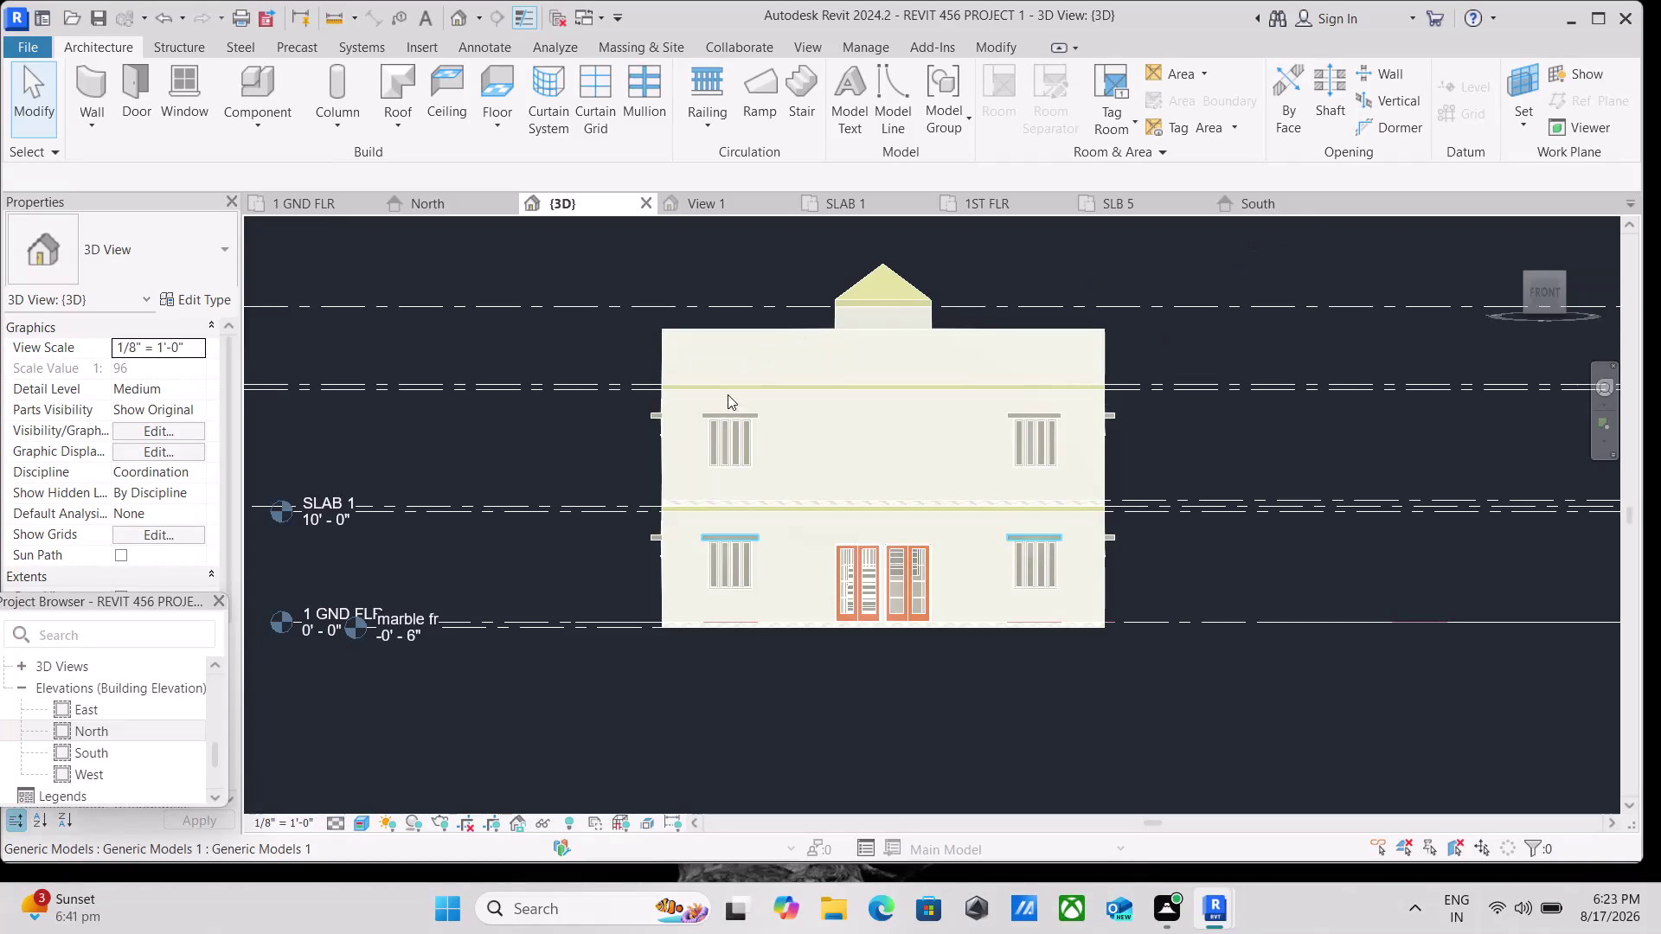
Zoom and pan around the house's front facade and levels.
scroll(up, 3)
scroll(up, 3)
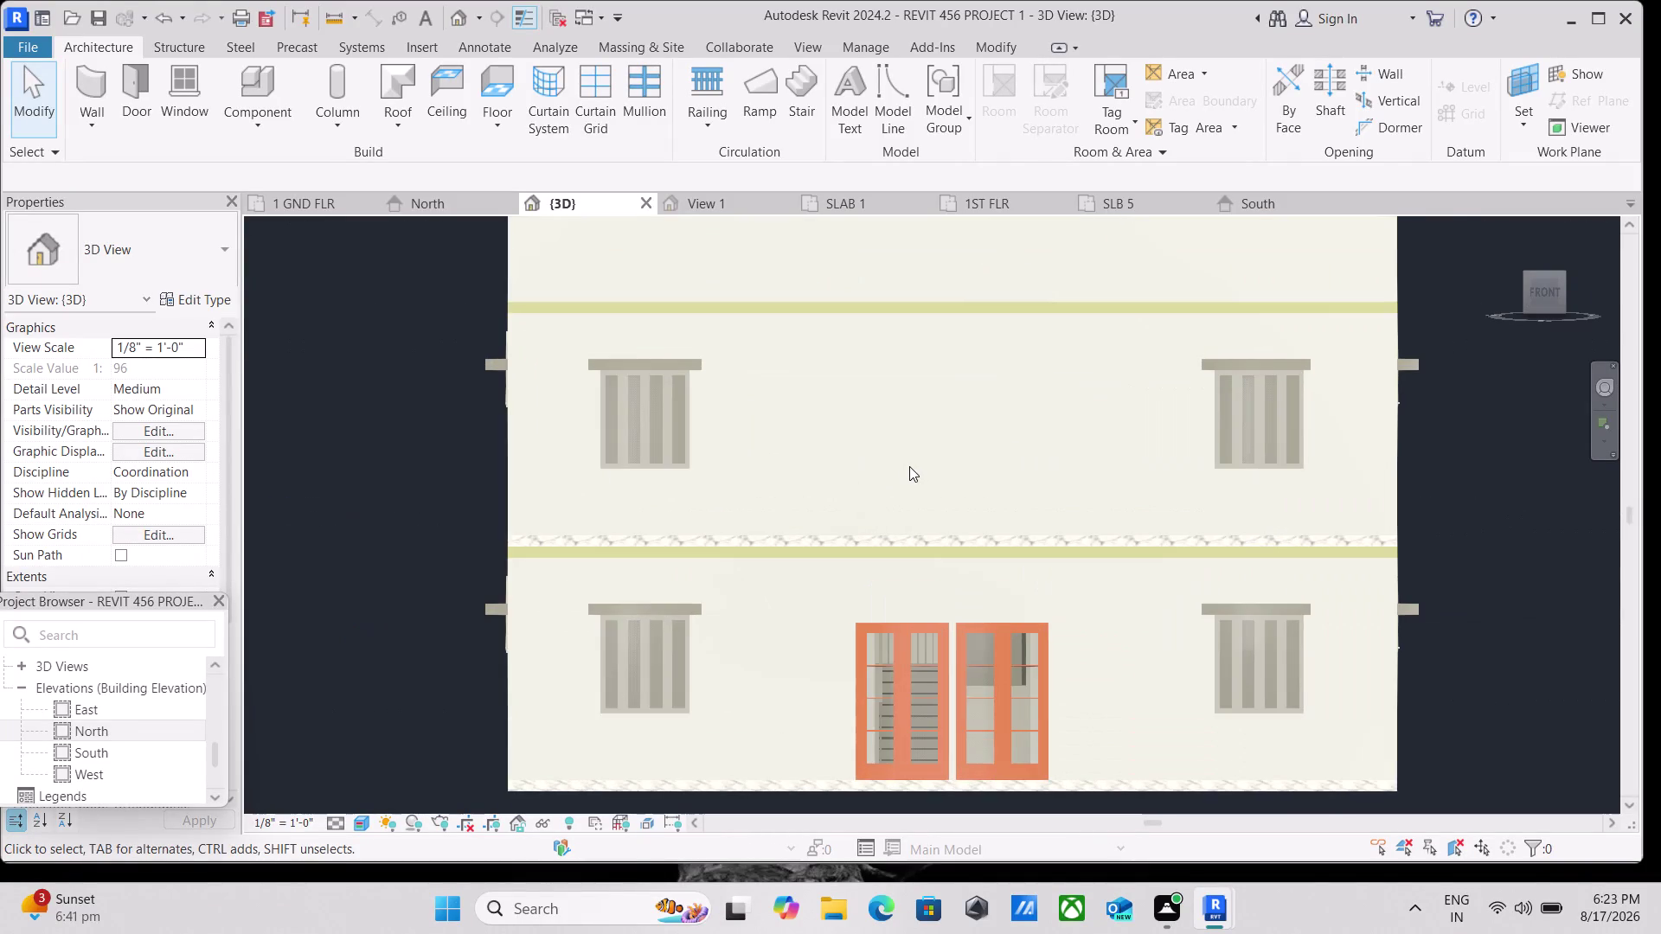
middle_drag(909, 466, 831, 554)
scroll(down, 3)
scroll(down, 3)
middle_drag(891, 552, 878, 556)
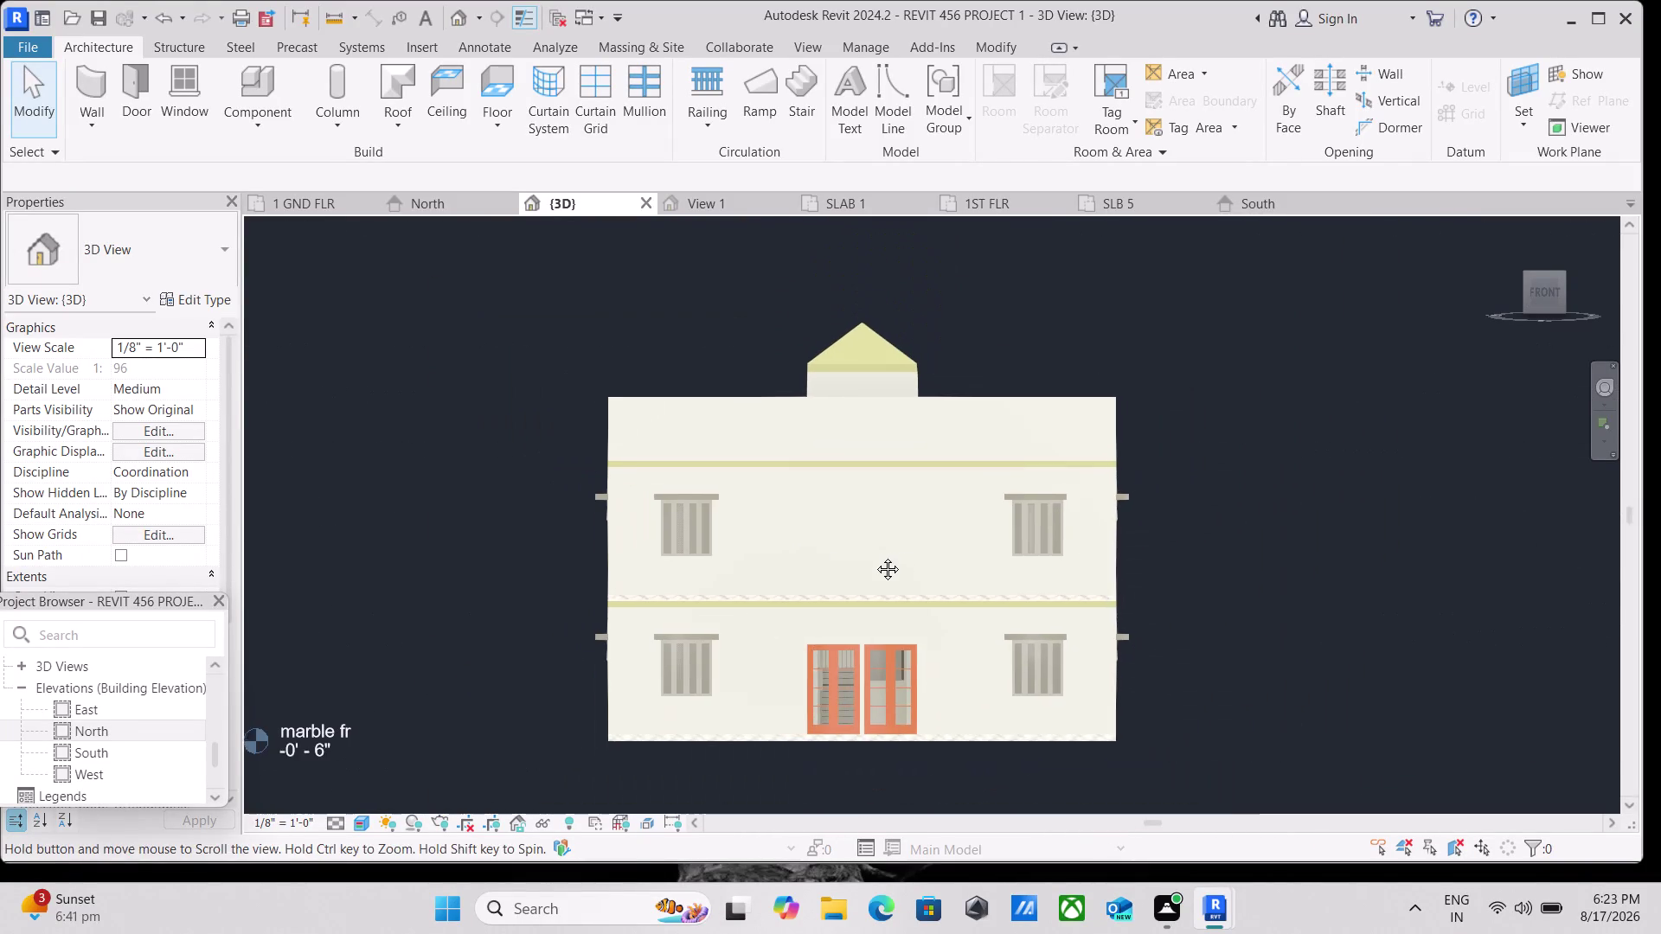
middle_drag(878, 556, 874, 557)
scroll(up, 3)
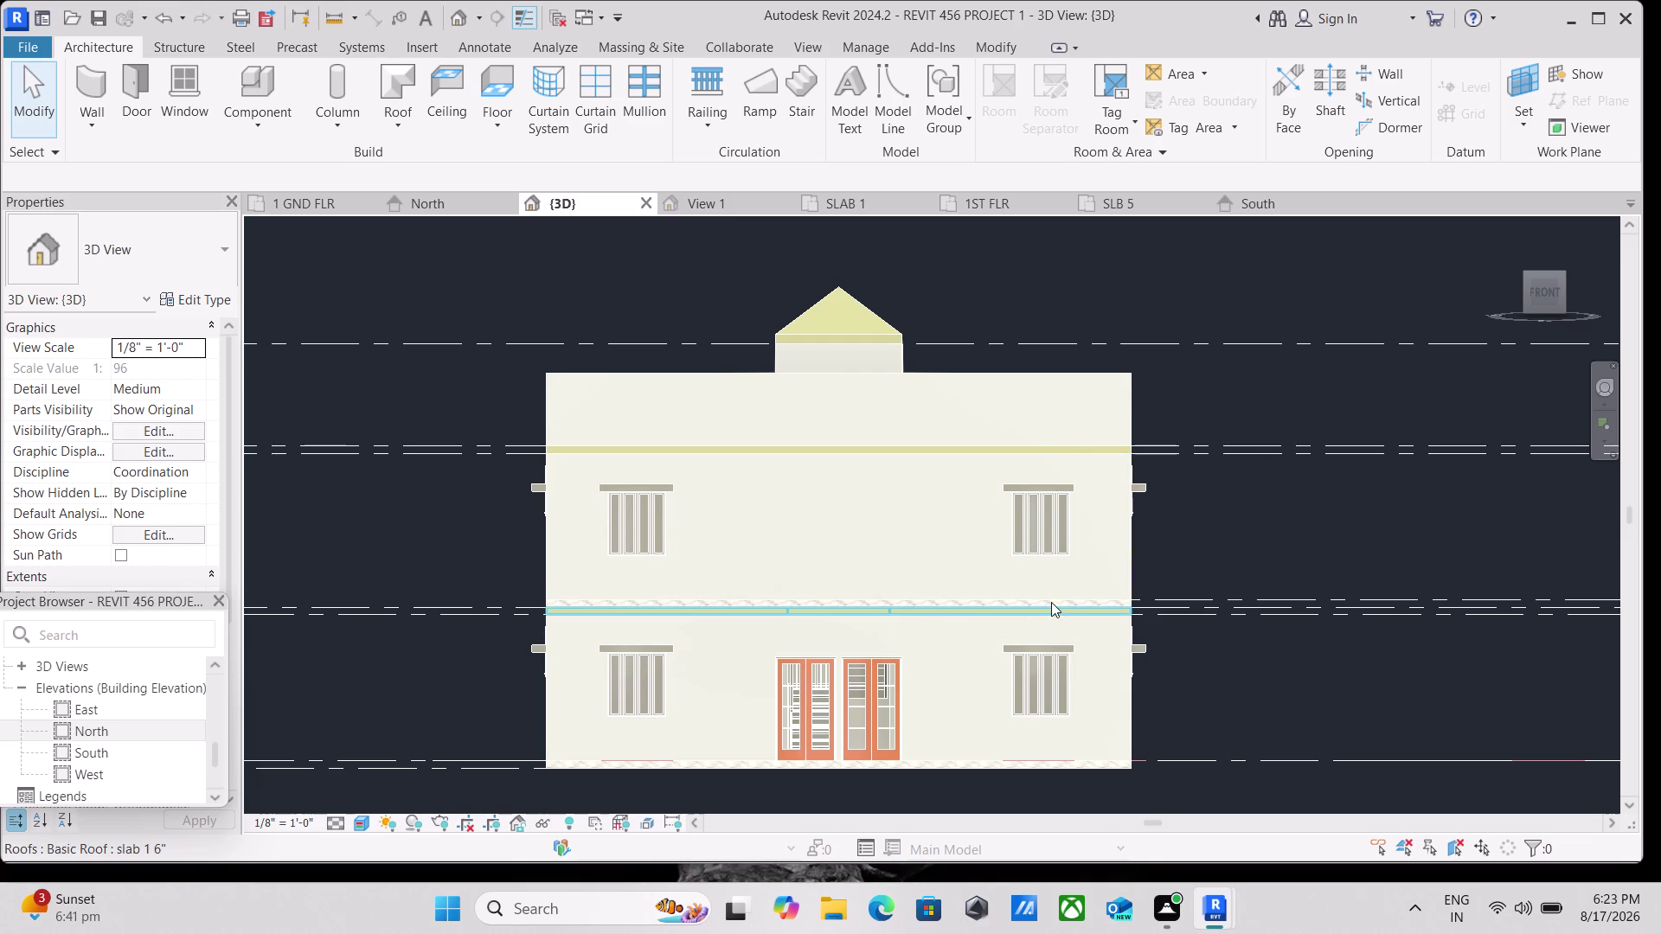
scroll(down, 3)
scroll(down, 3)
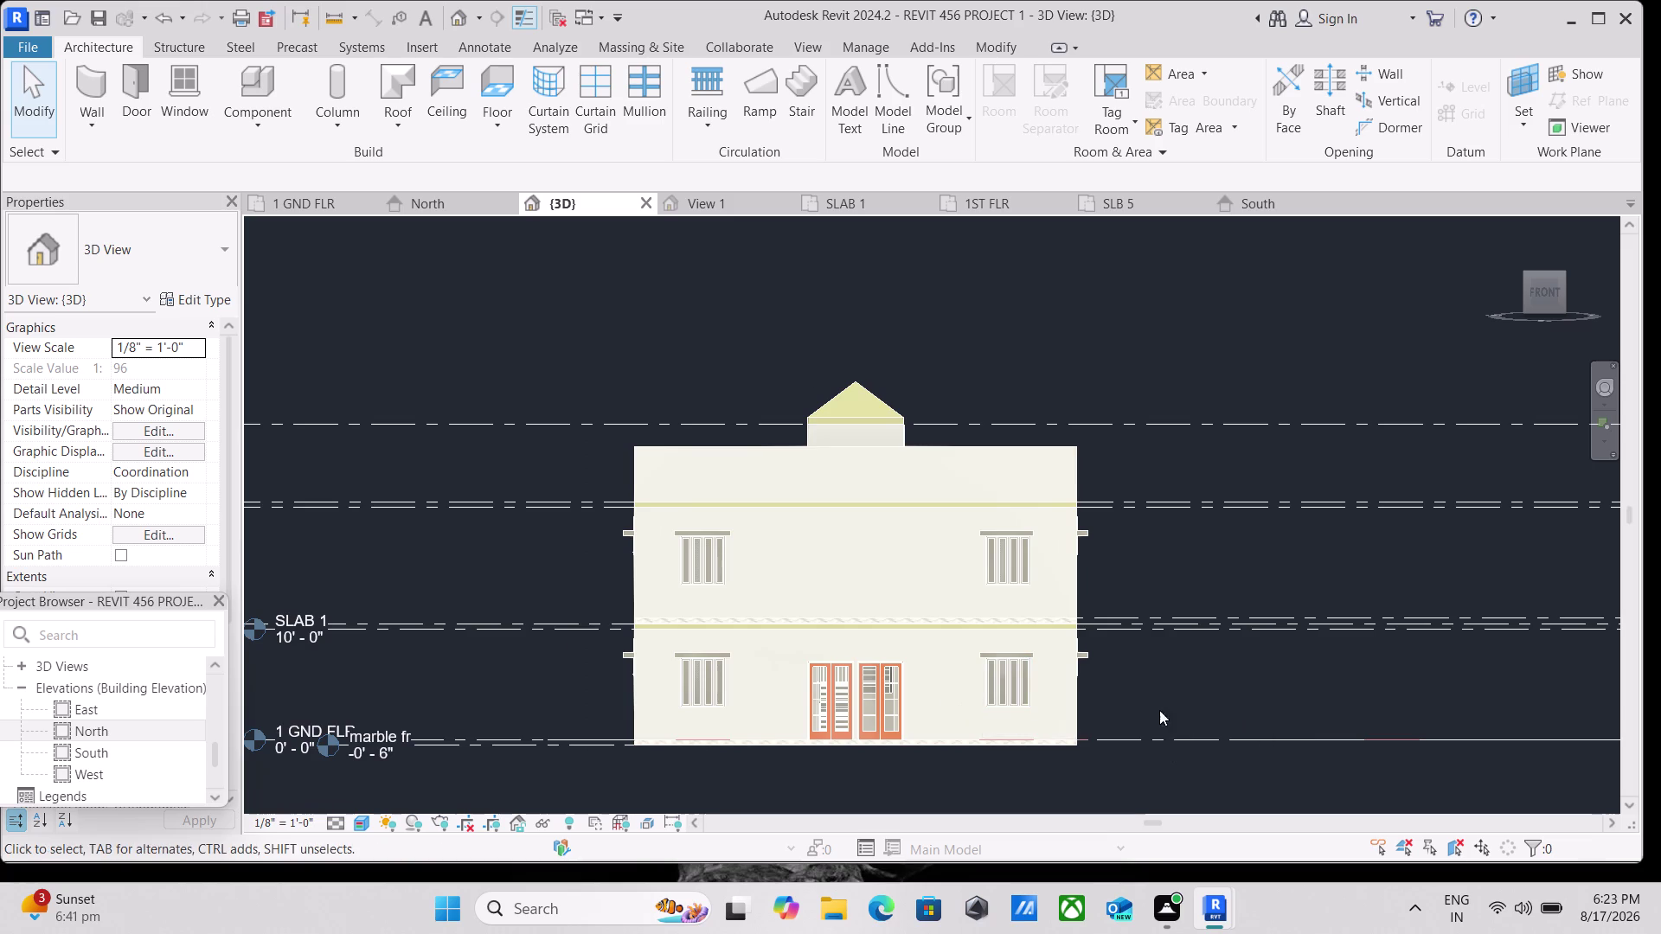
scroll(down, 3)
middle_drag(1144, 650, 991, 683)
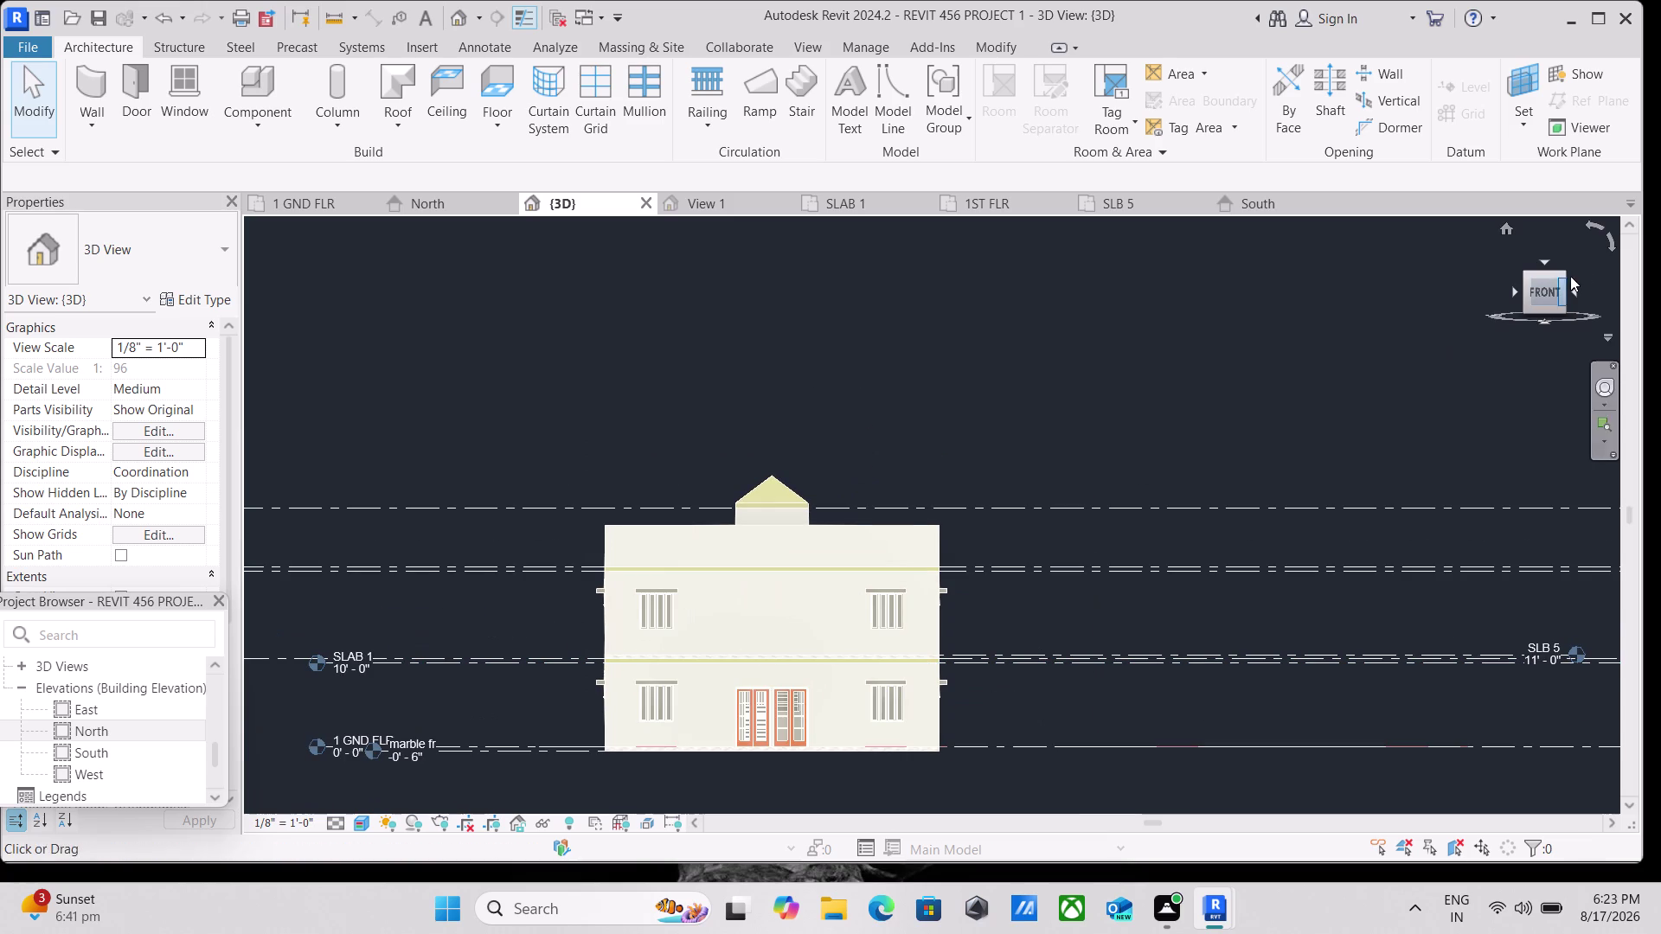
Orbit the model to a corner perspective and reframe the house.
click(1563, 276)
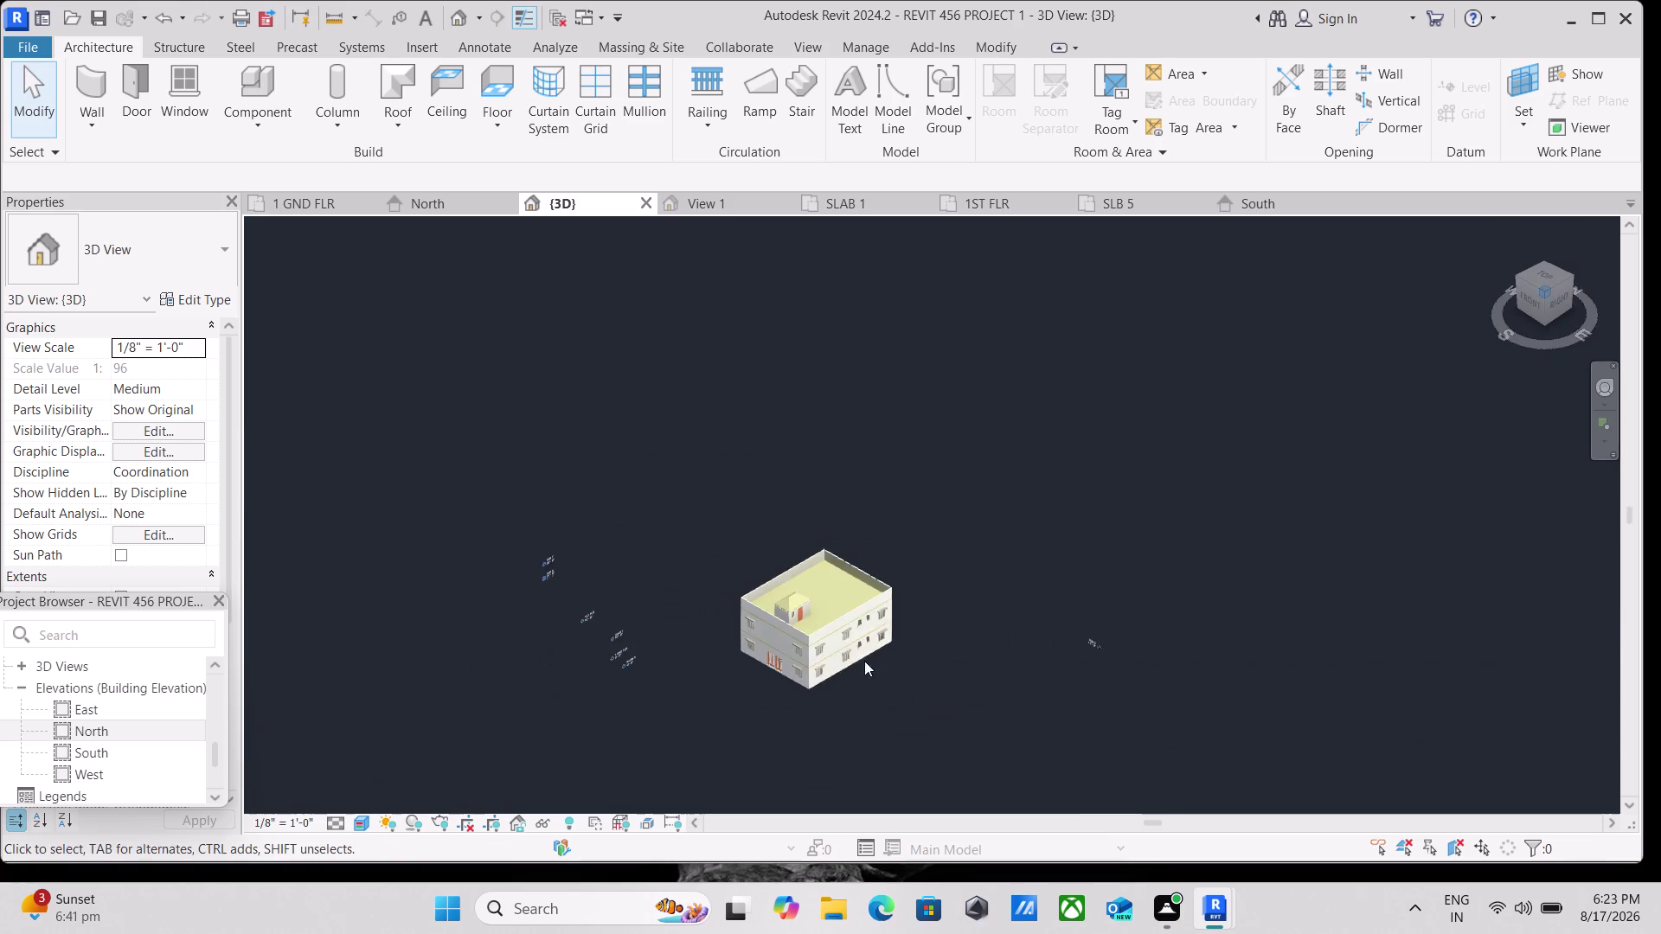
scroll(up, 3)
scroll(up, 3)
scroll(up, 3)
middle_drag(929, 577, 938, 613)
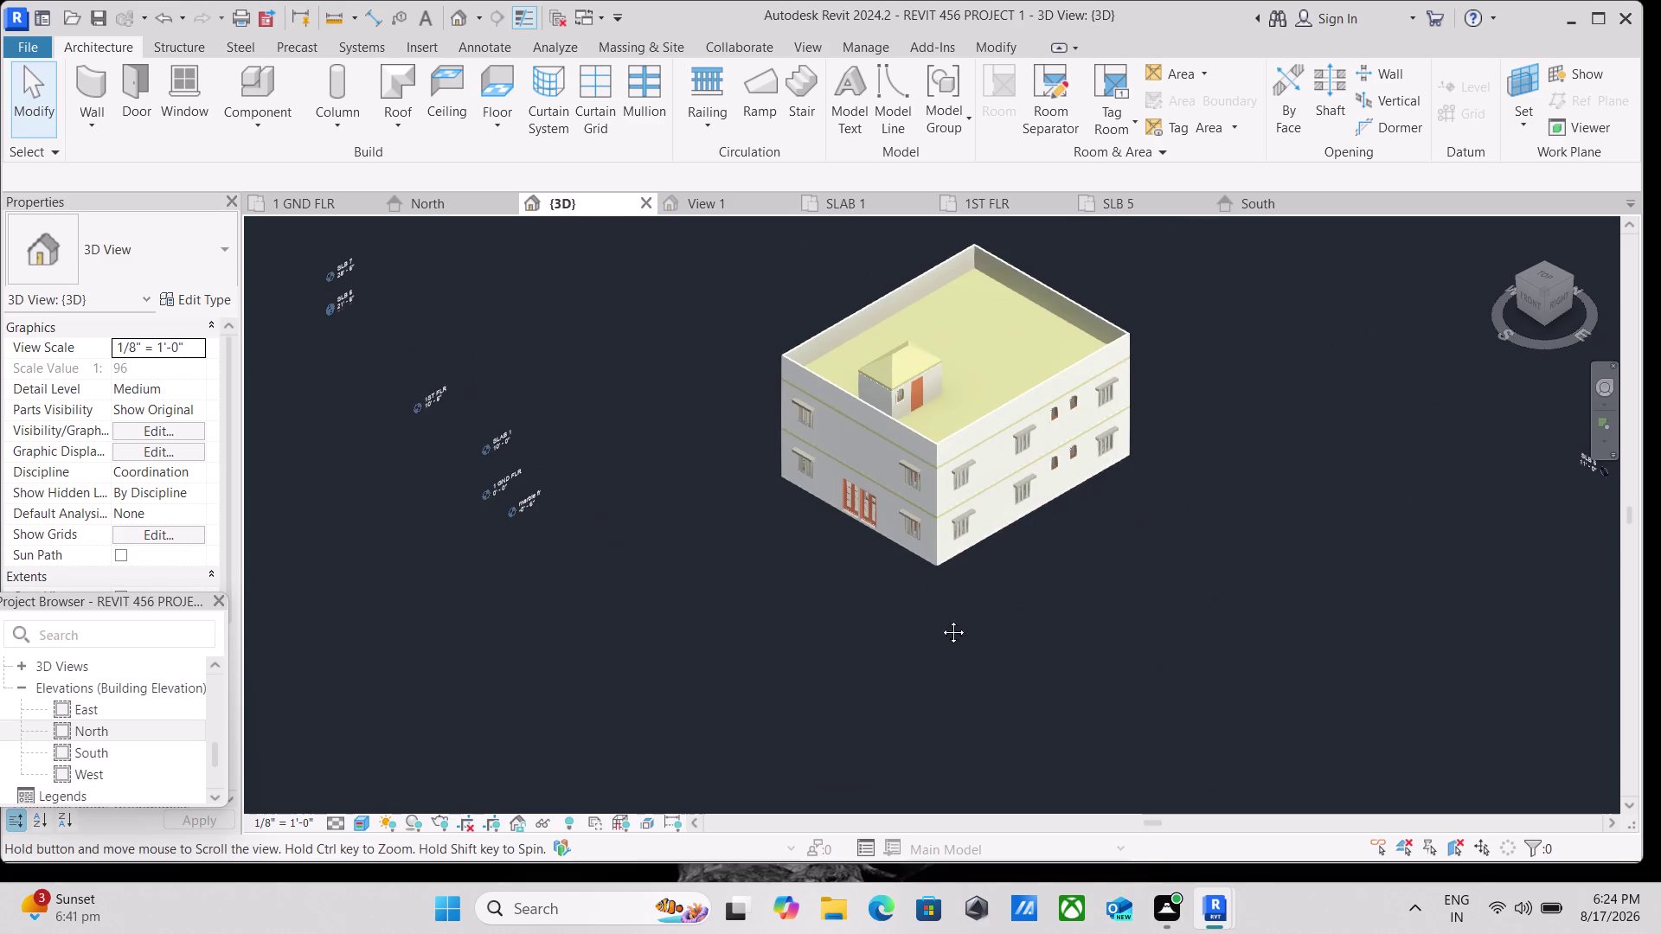
middle_drag(938, 613, 972, 724)
scroll(up, 3)
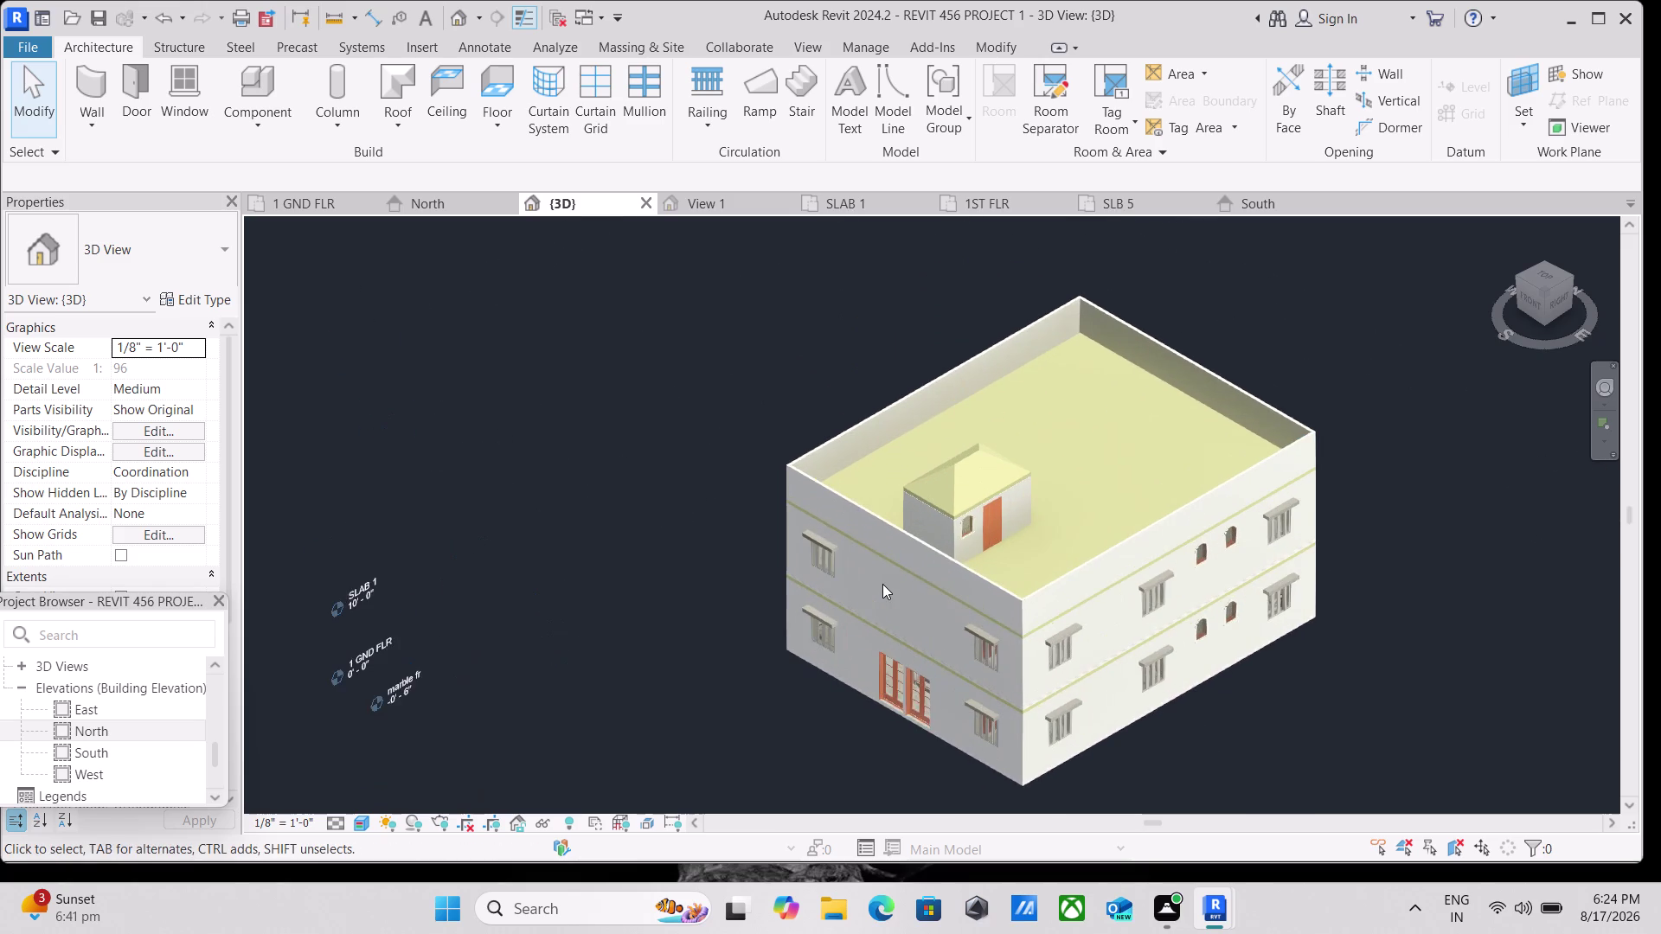
scroll(up, 3)
scroll(down, 3)
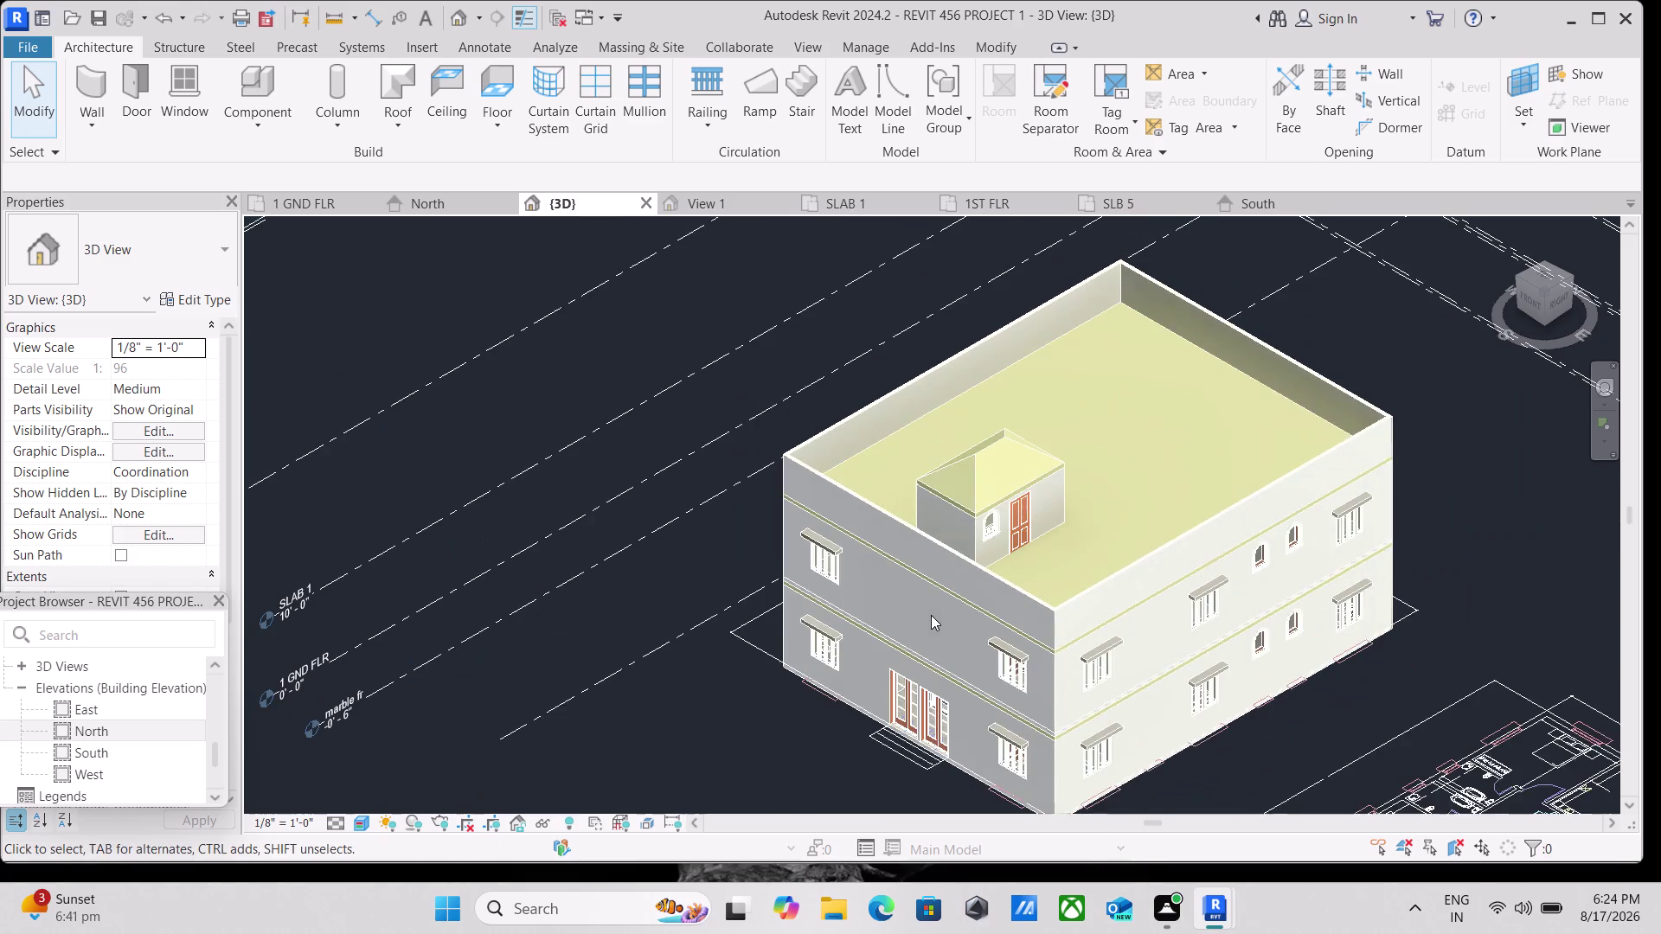
scroll(down, 3)
middle_click(941, 611)
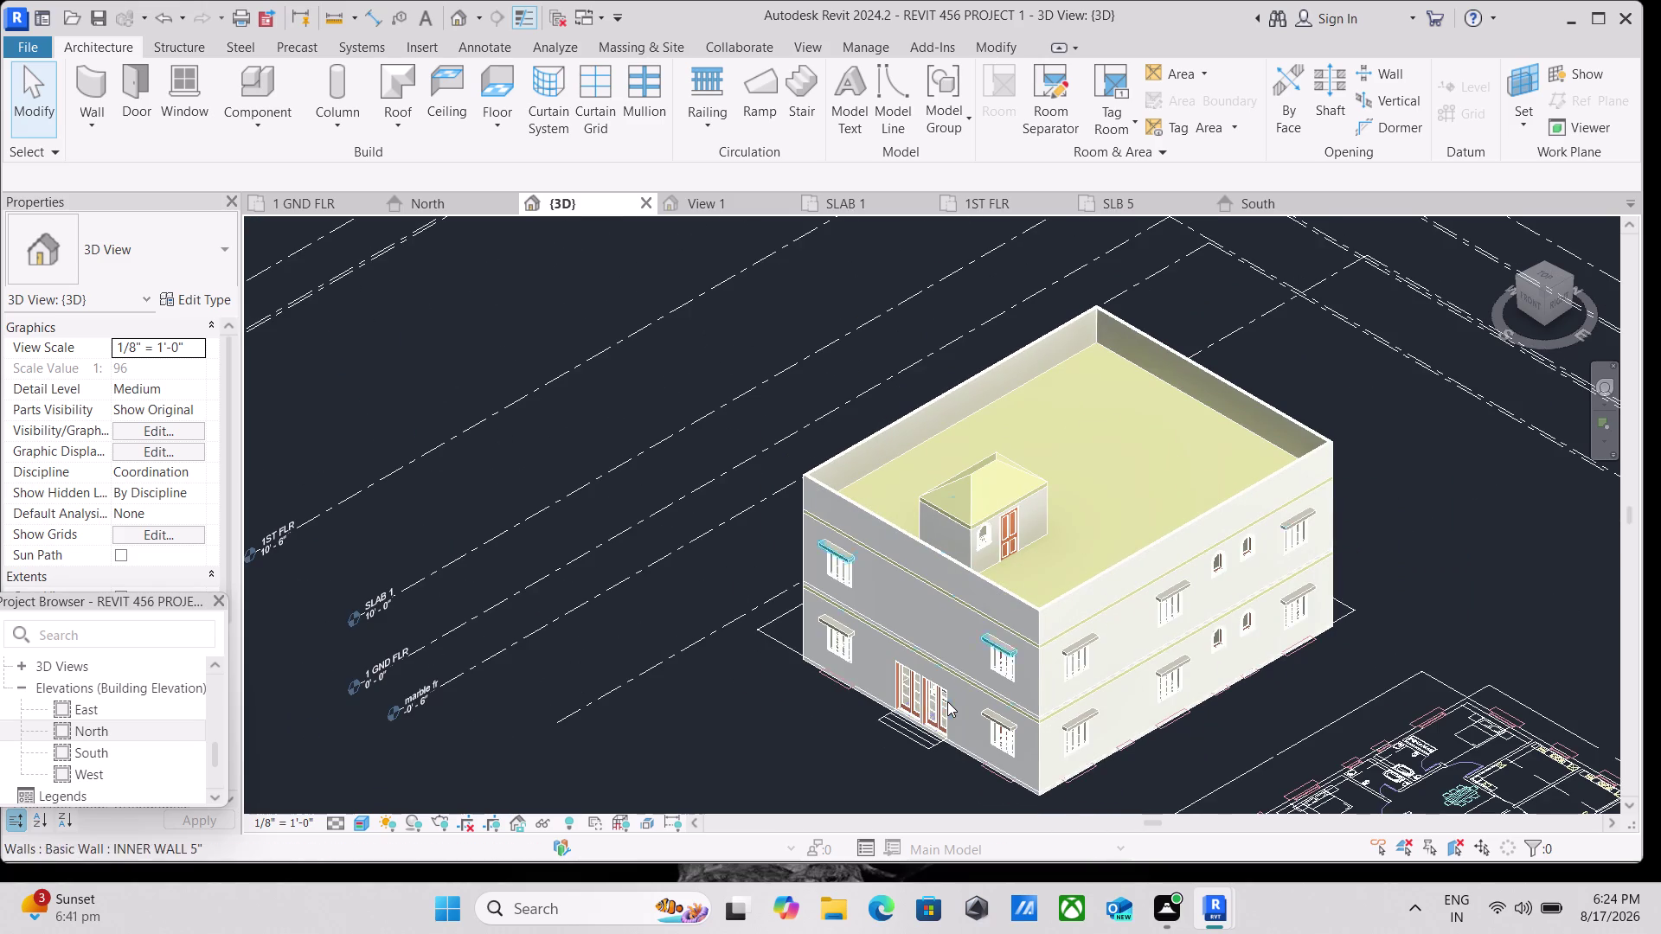
scroll(up, 3)
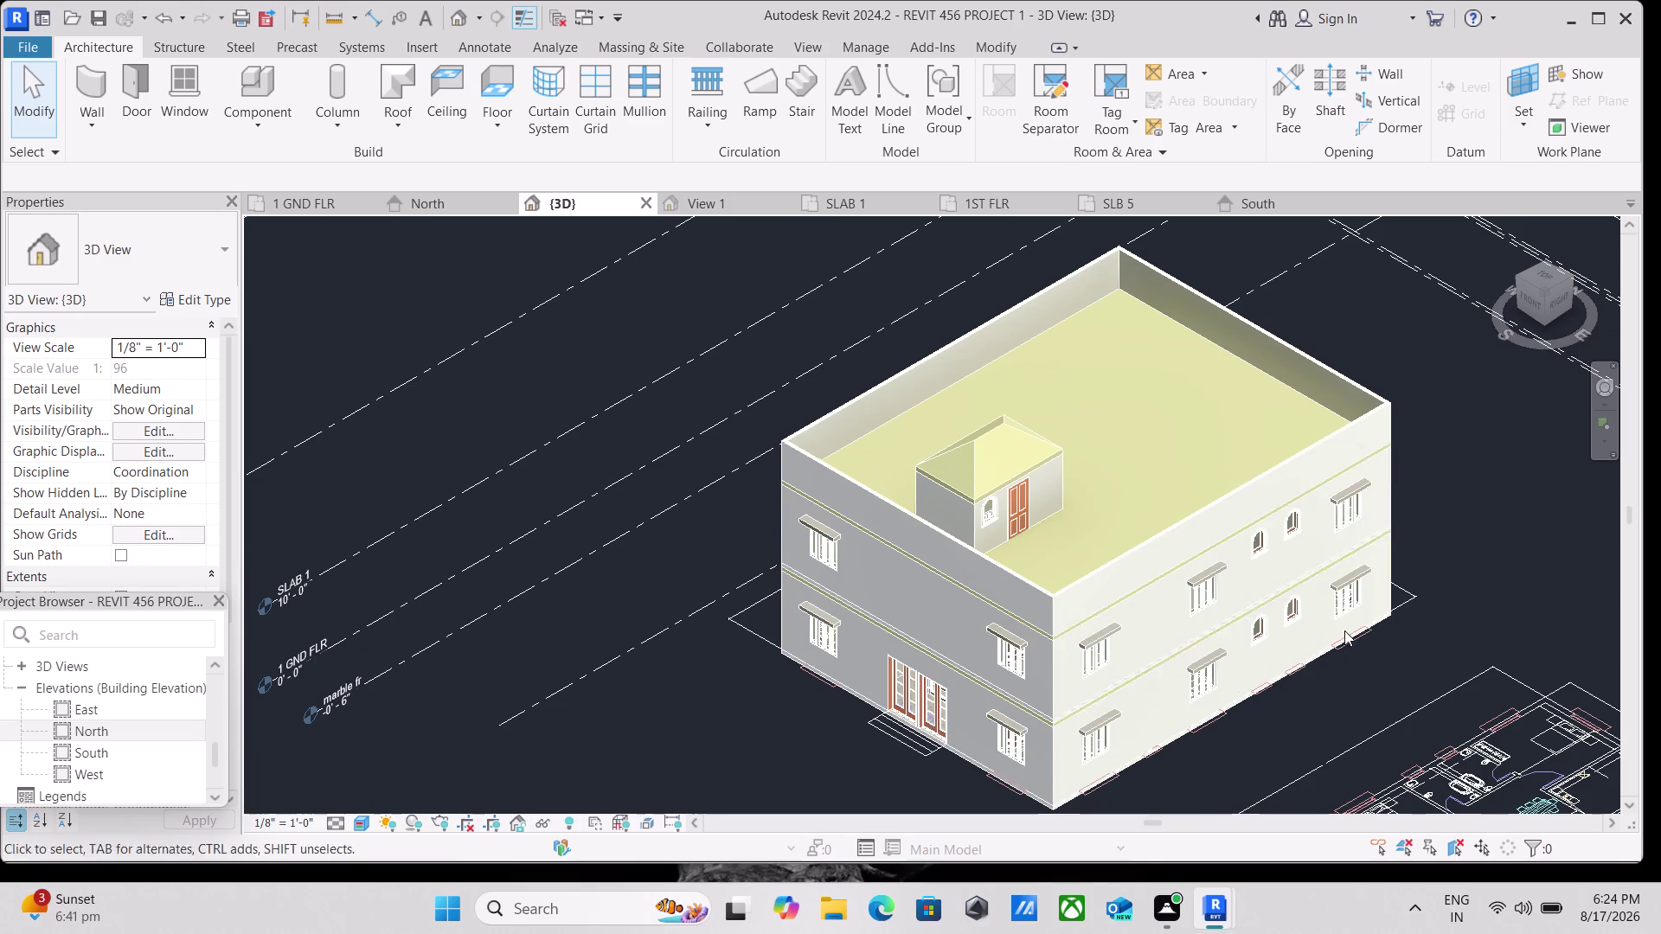
Return to the Front view, then look straight down from Top.
click(1530, 299)
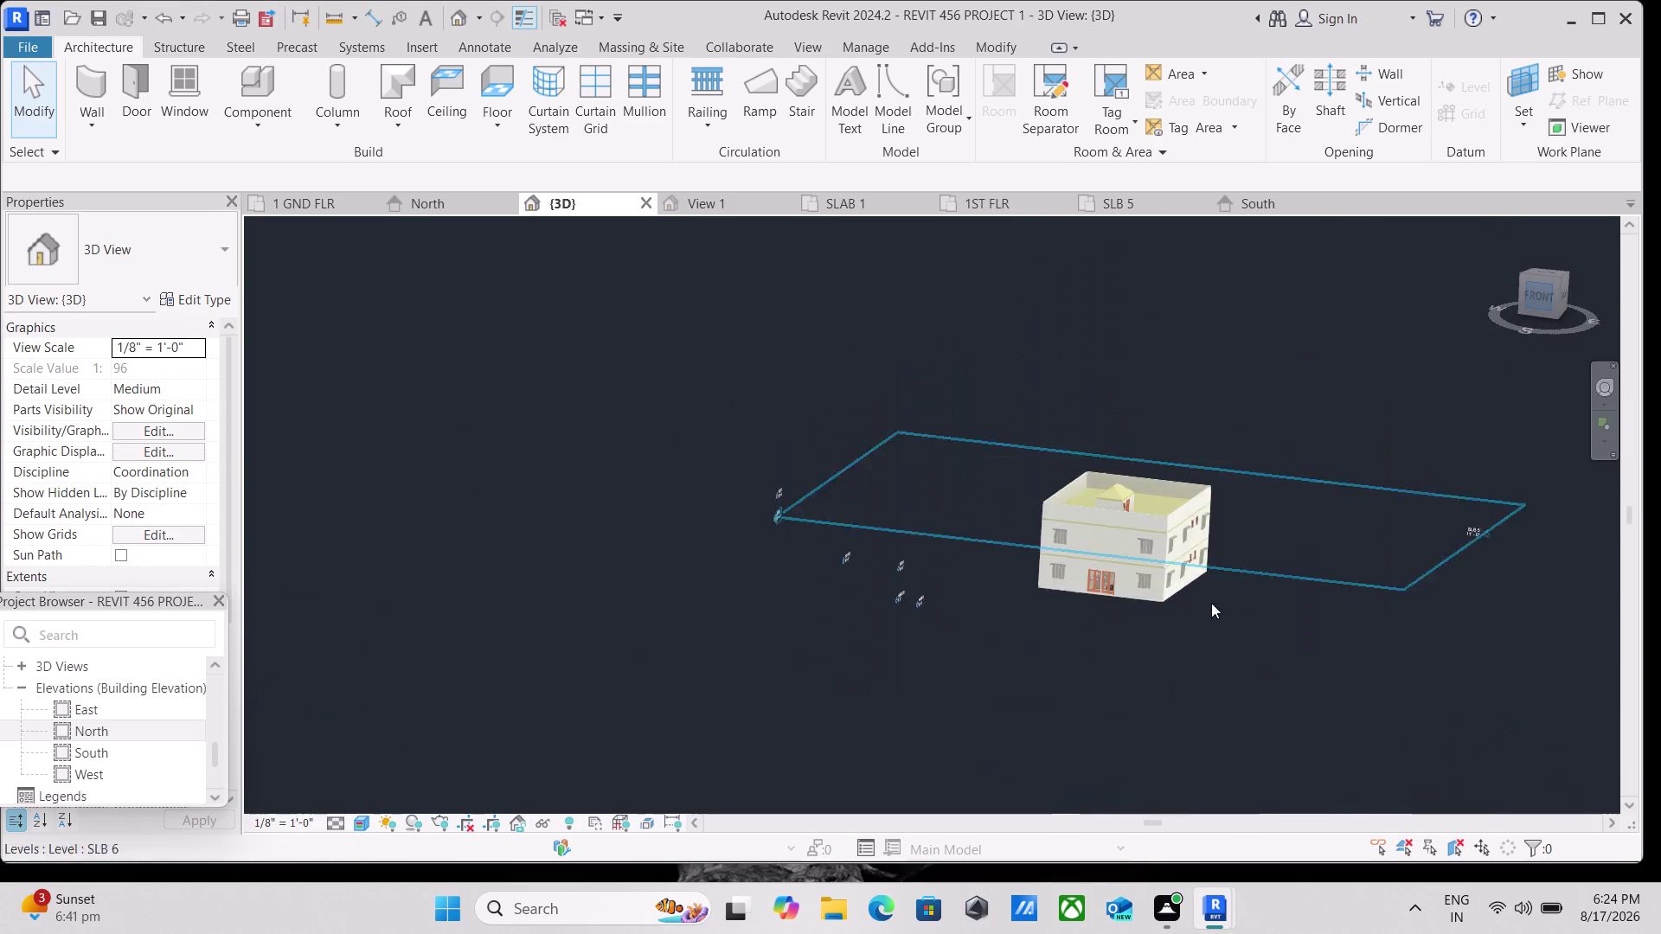
scroll(up, 3)
scroll(up, 3)
scroll(up, 3)
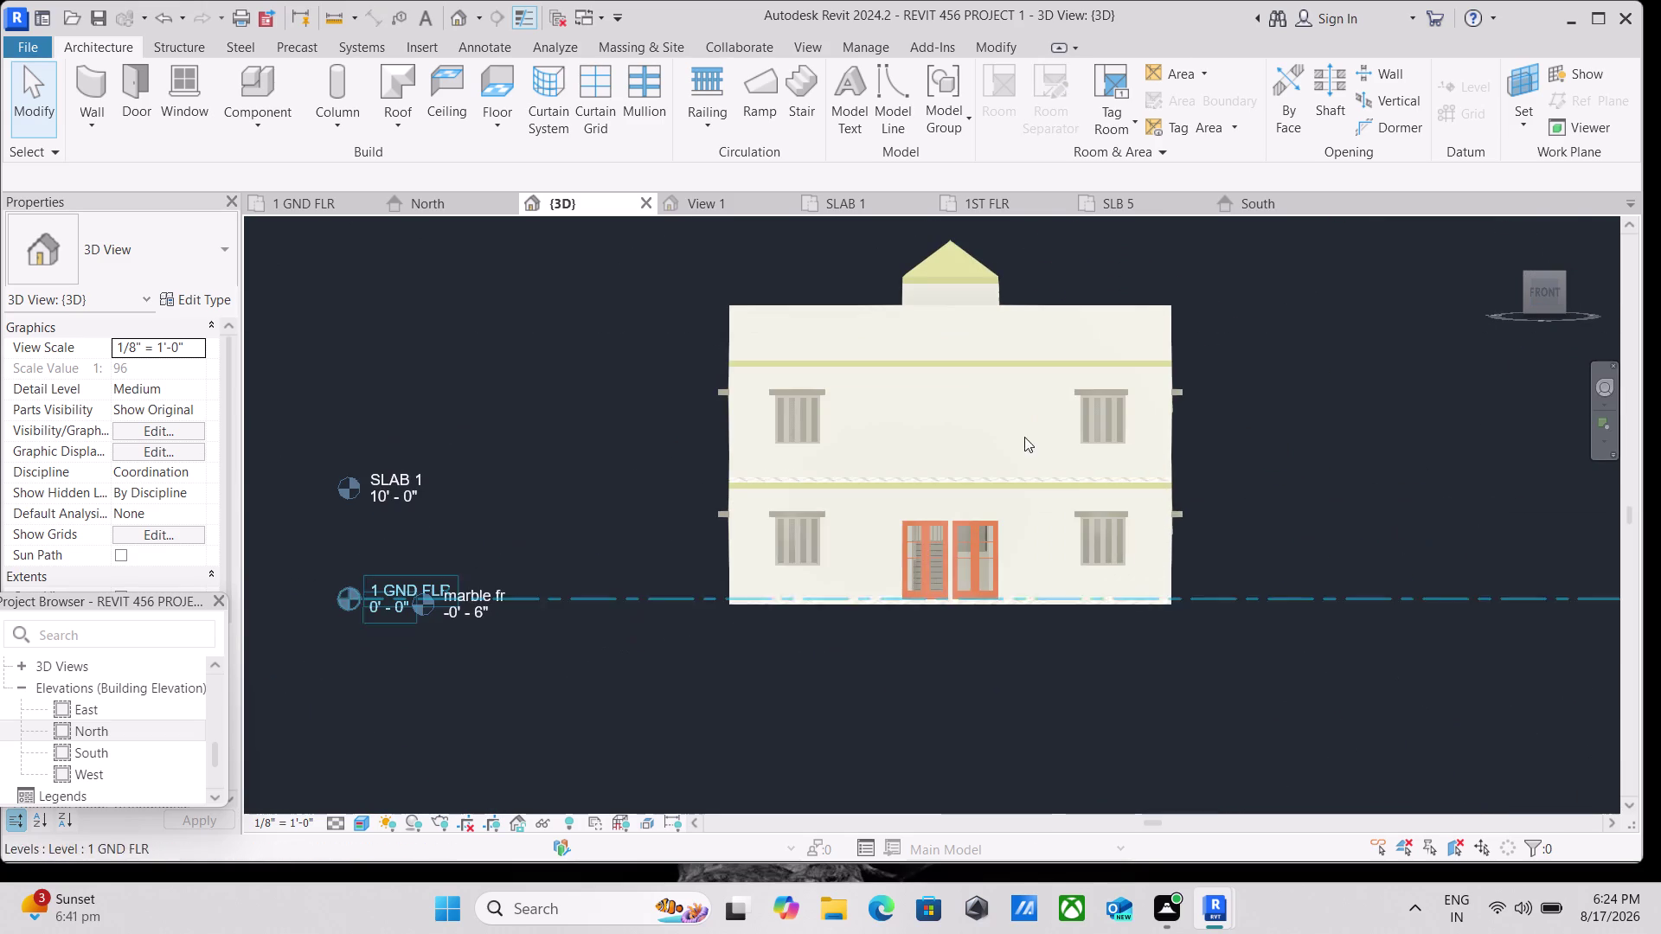
click(1547, 260)
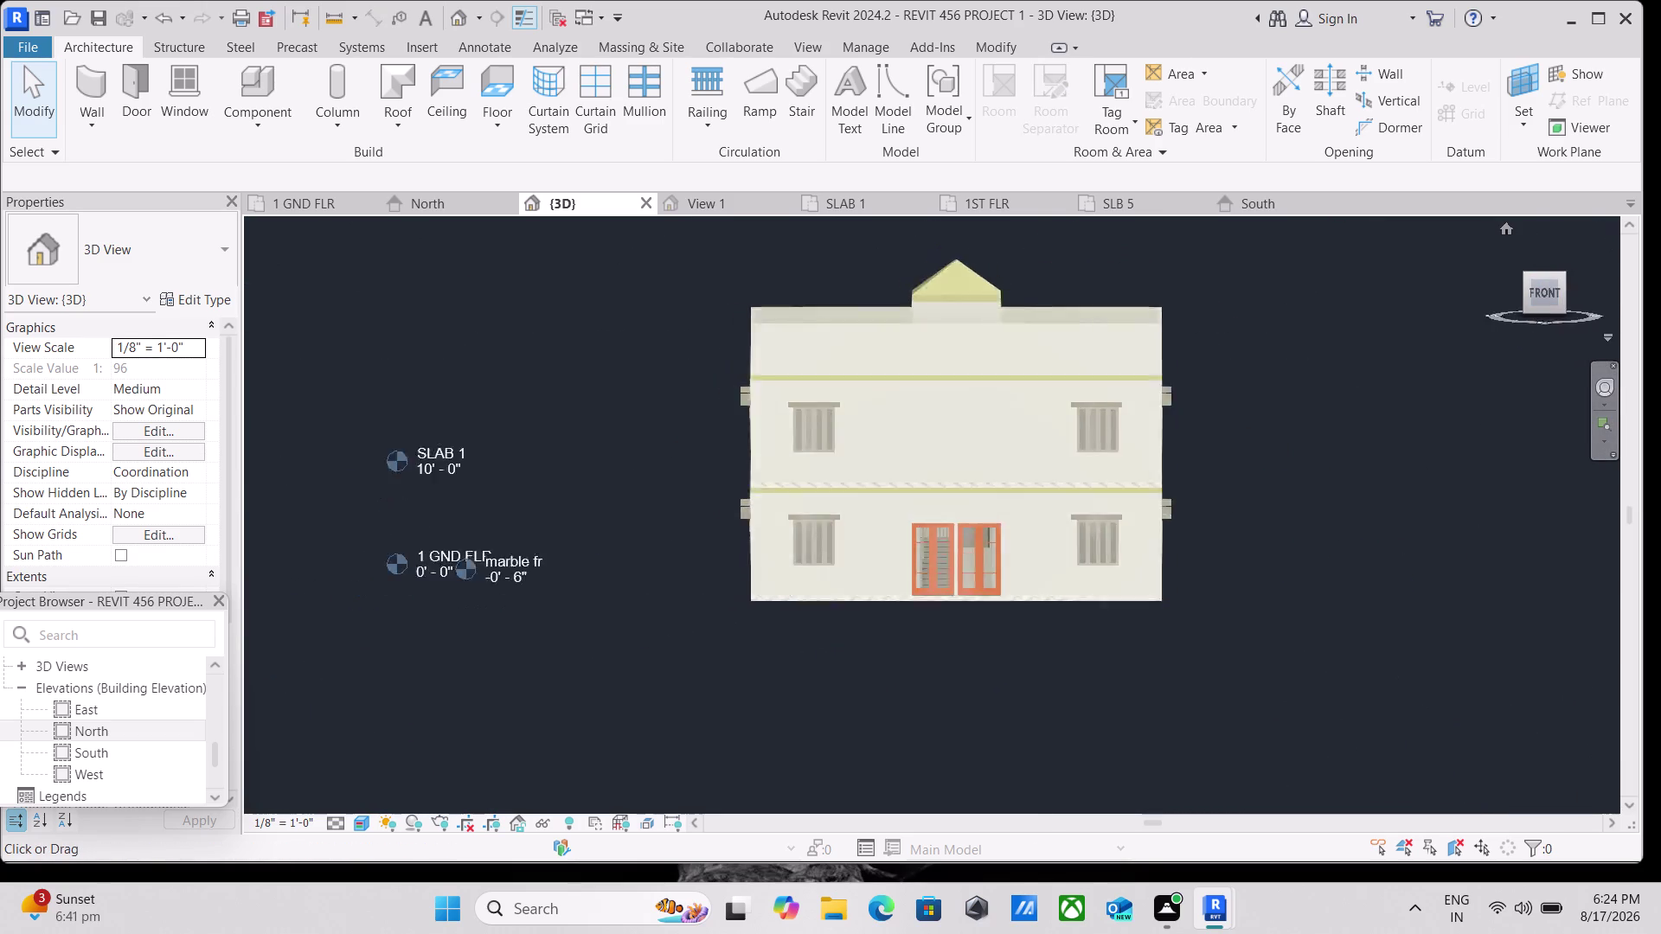
scroll(up, 3)
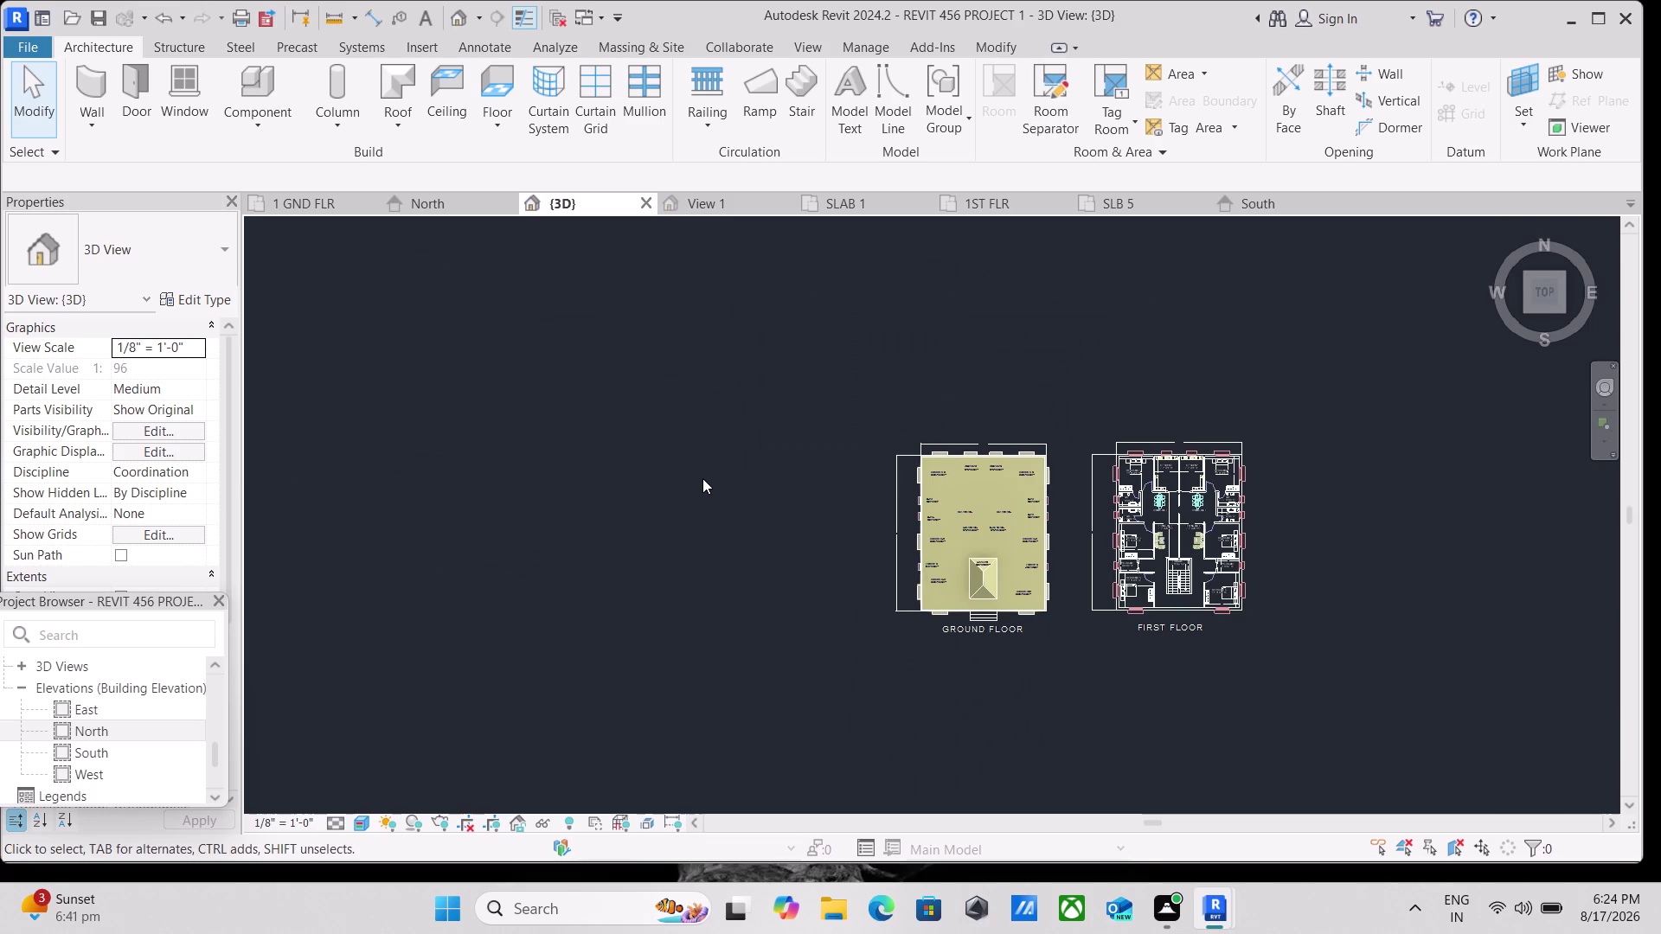
Start the Wall tool with WA and save the project at the reminder.
text(wa)
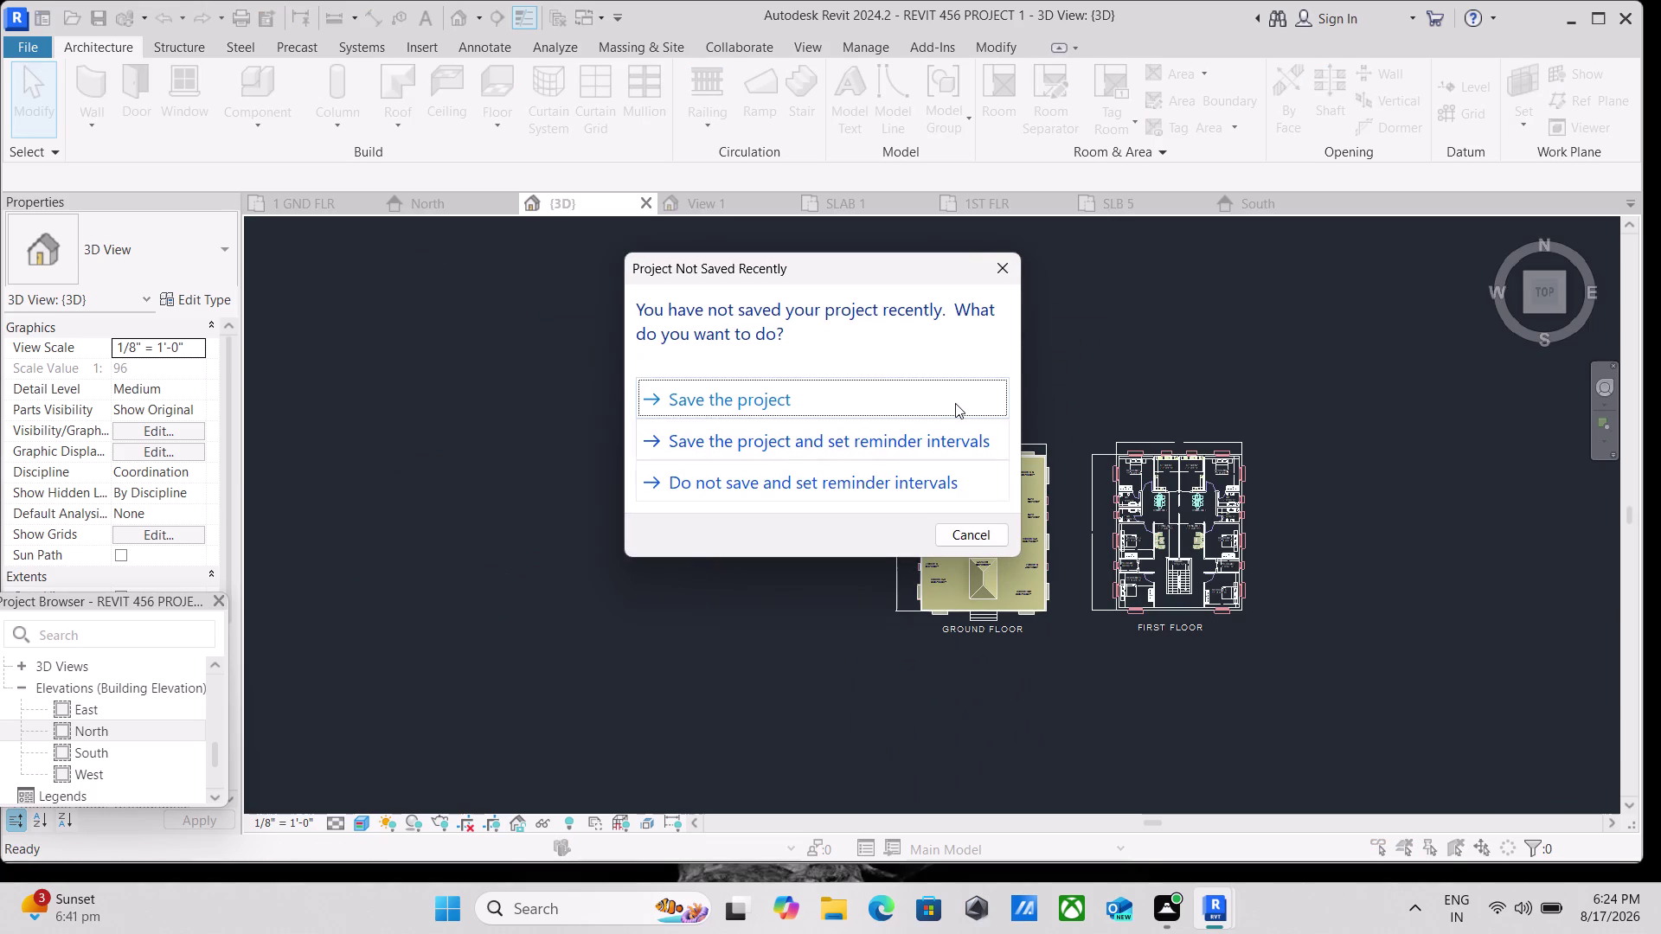
click(958, 402)
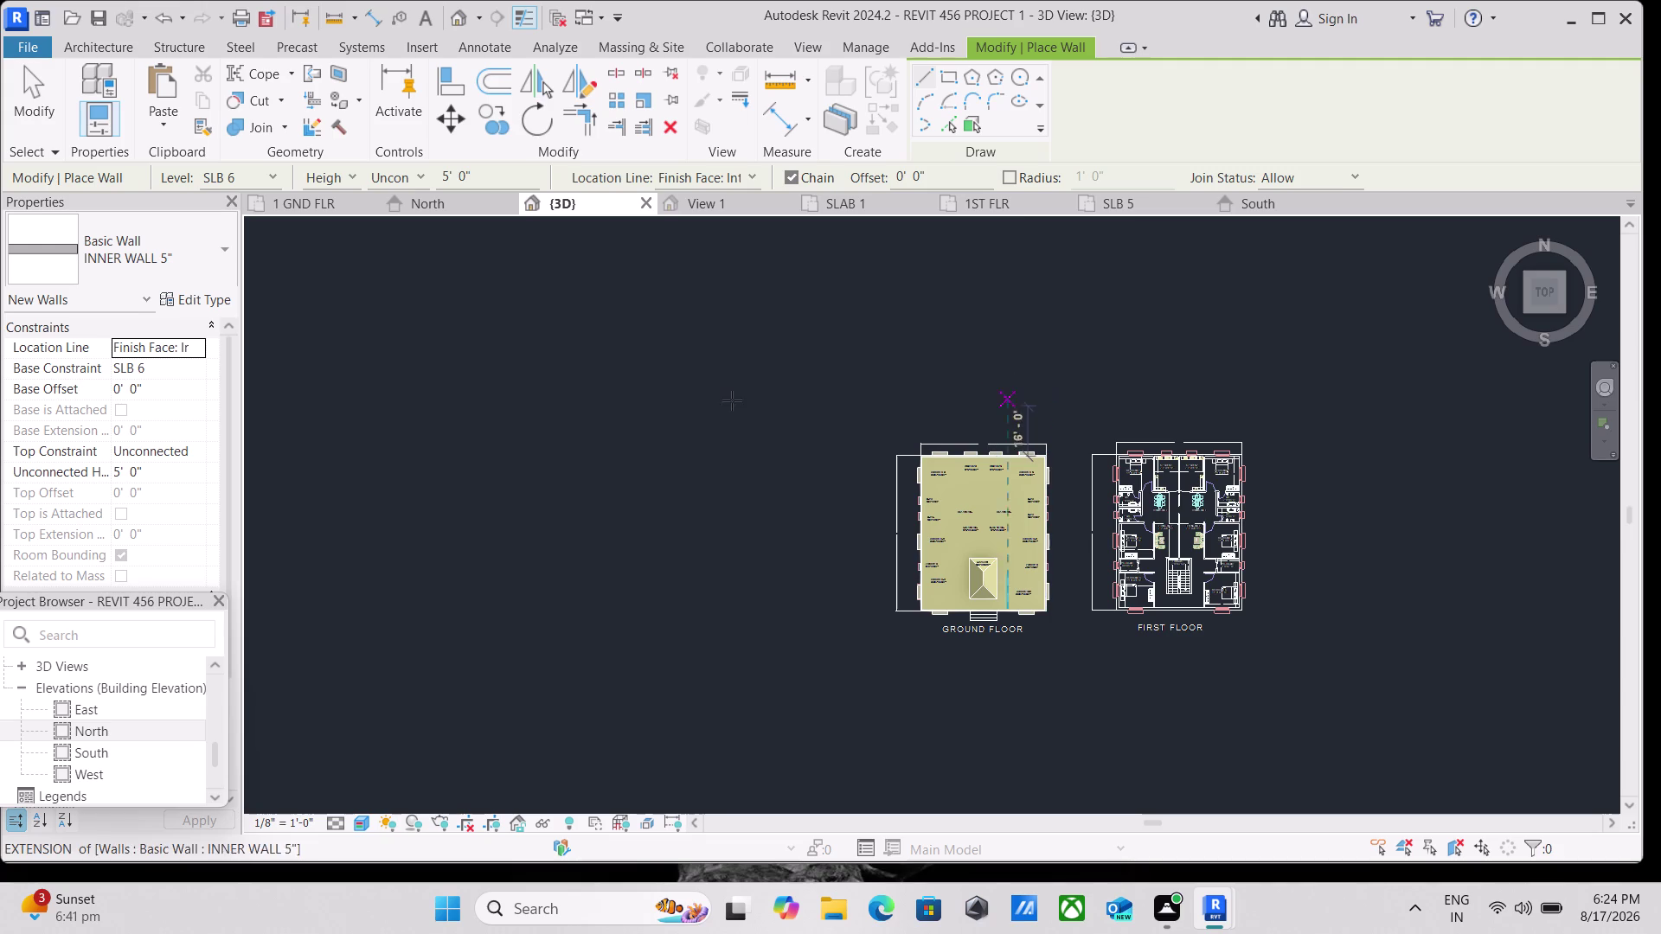
Set the inner wall's base constraint to marble fr and centre the floor plans.
scroll(up, 3)
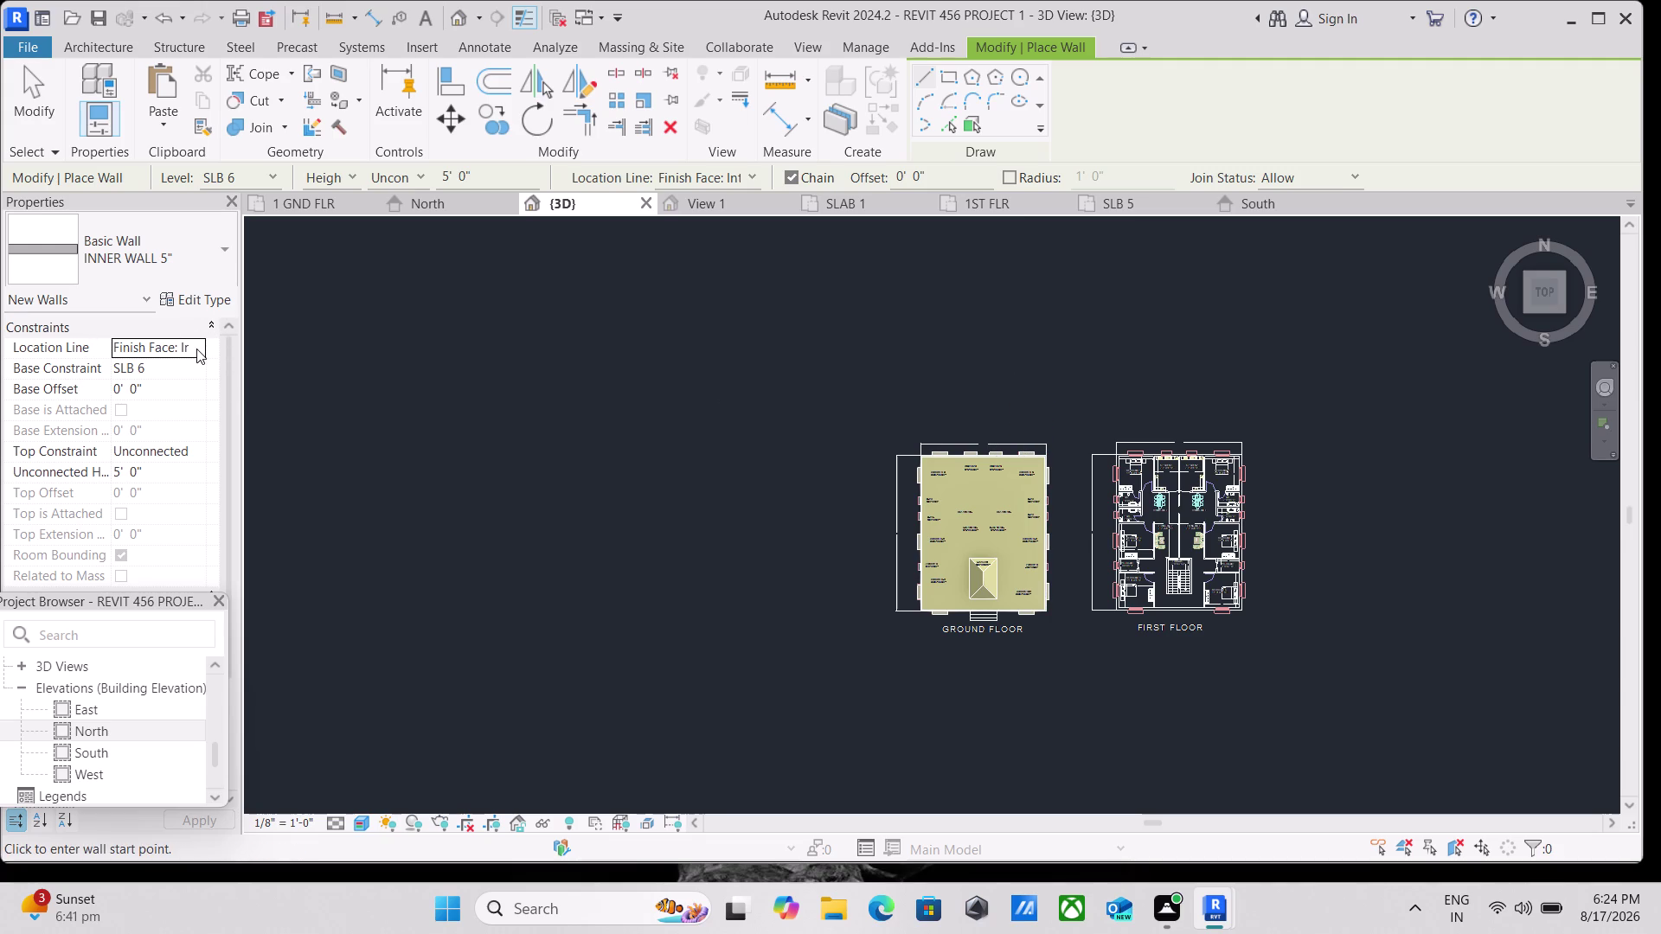
click(194, 350)
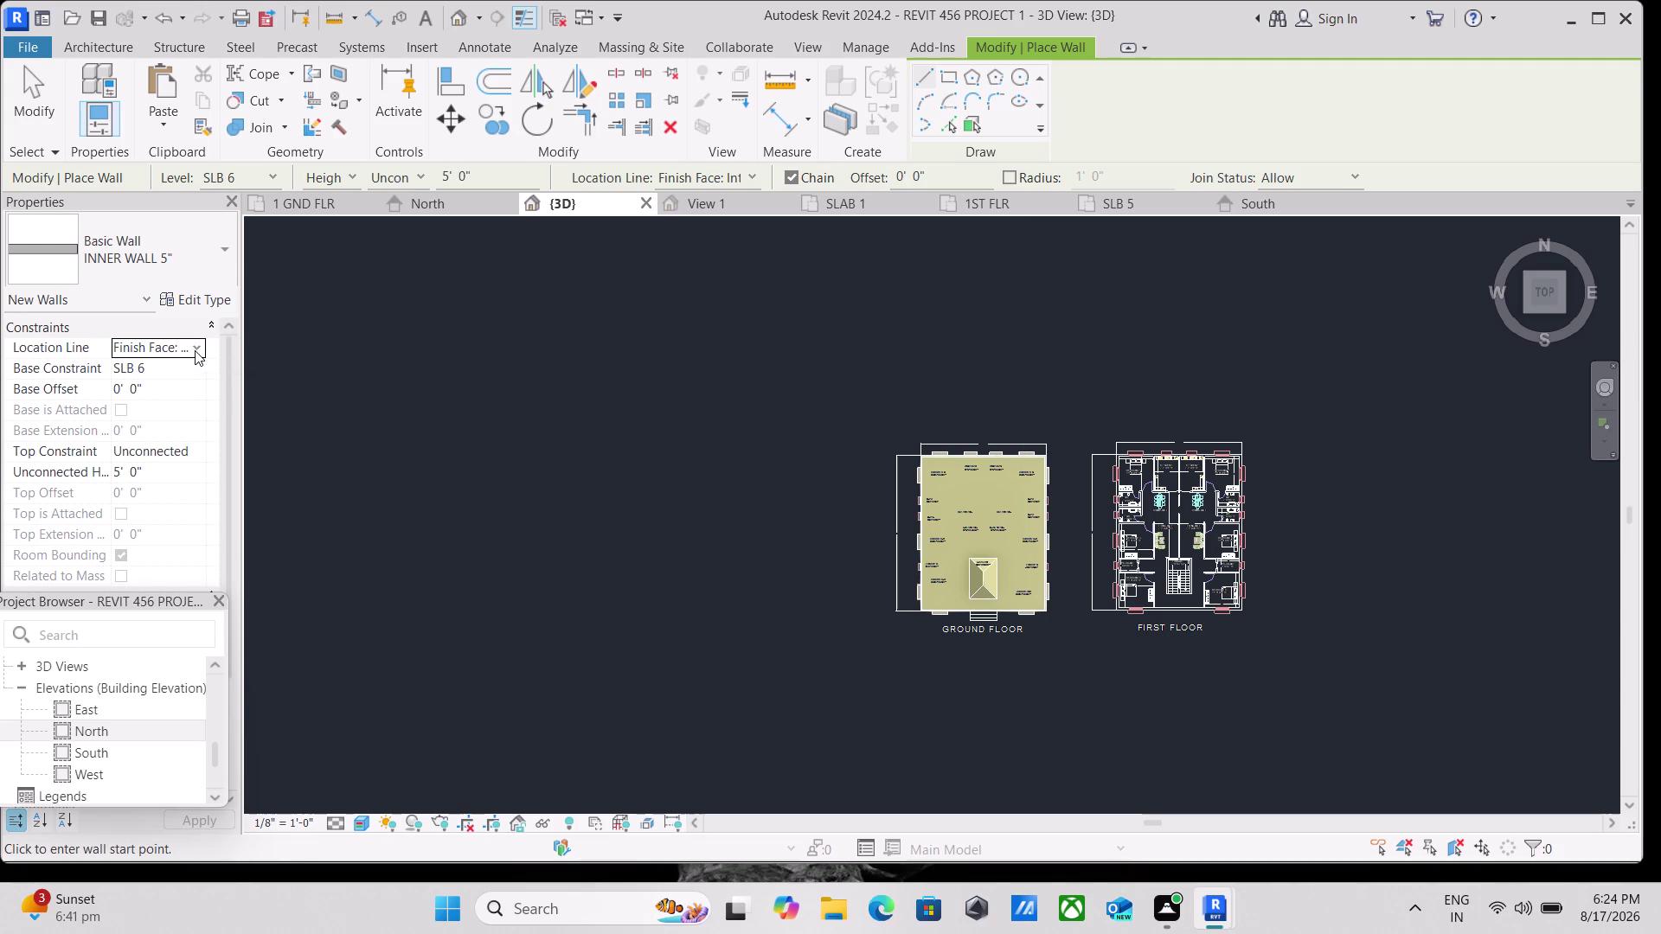
click(195, 351)
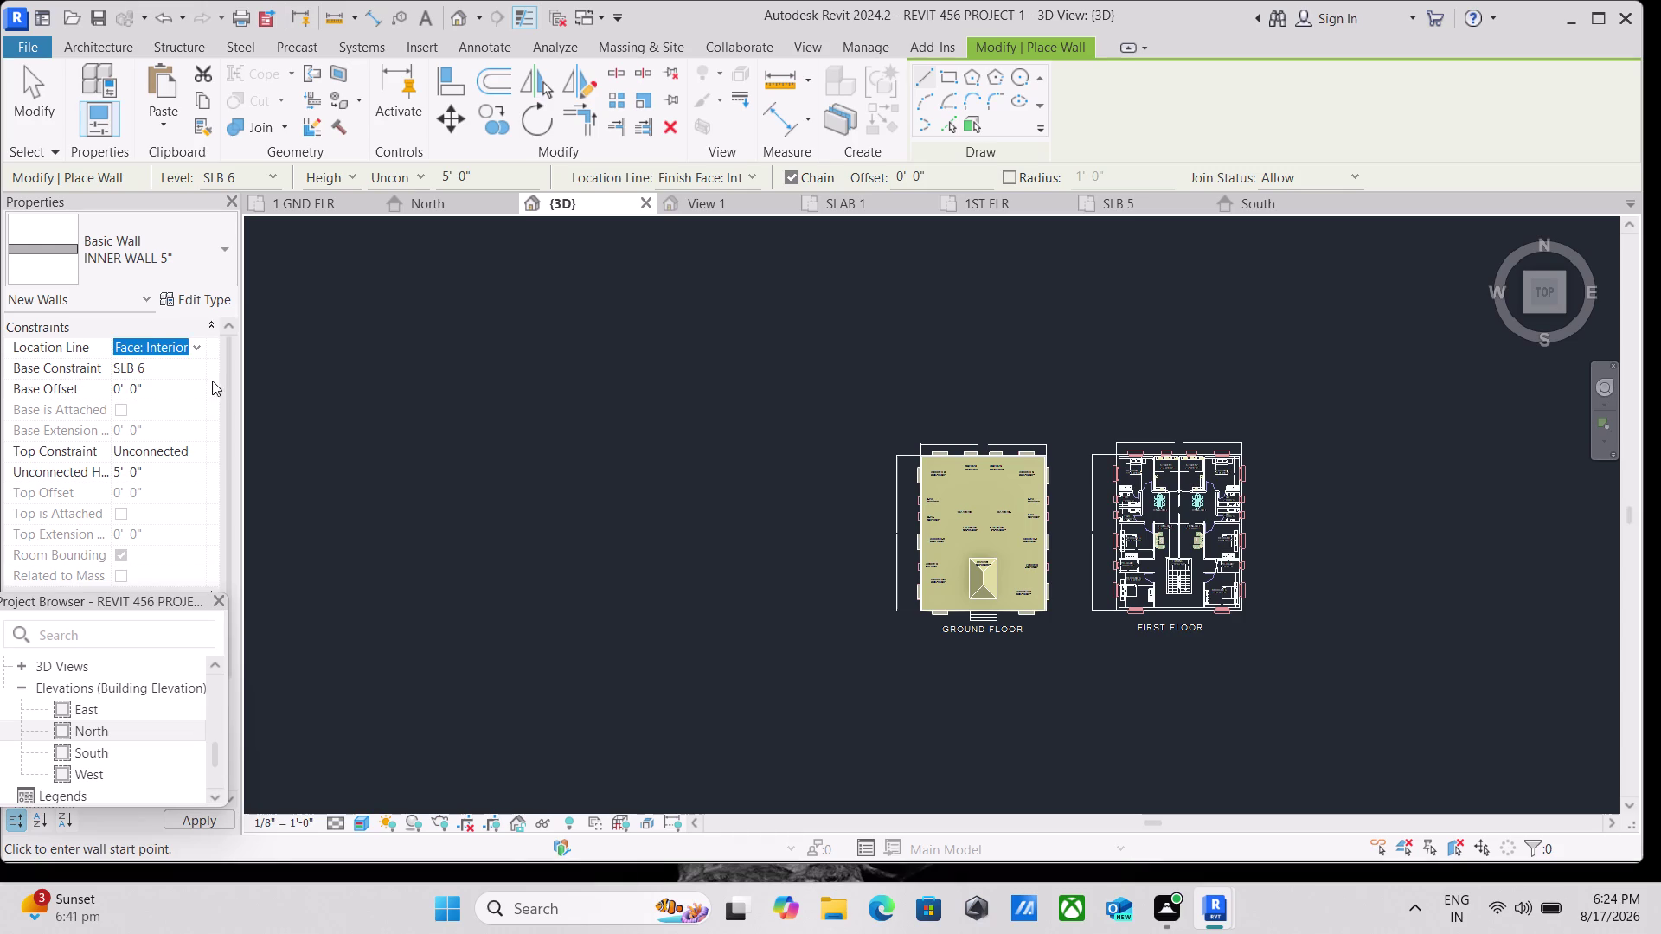
click(191, 367)
scroll(up, 3)
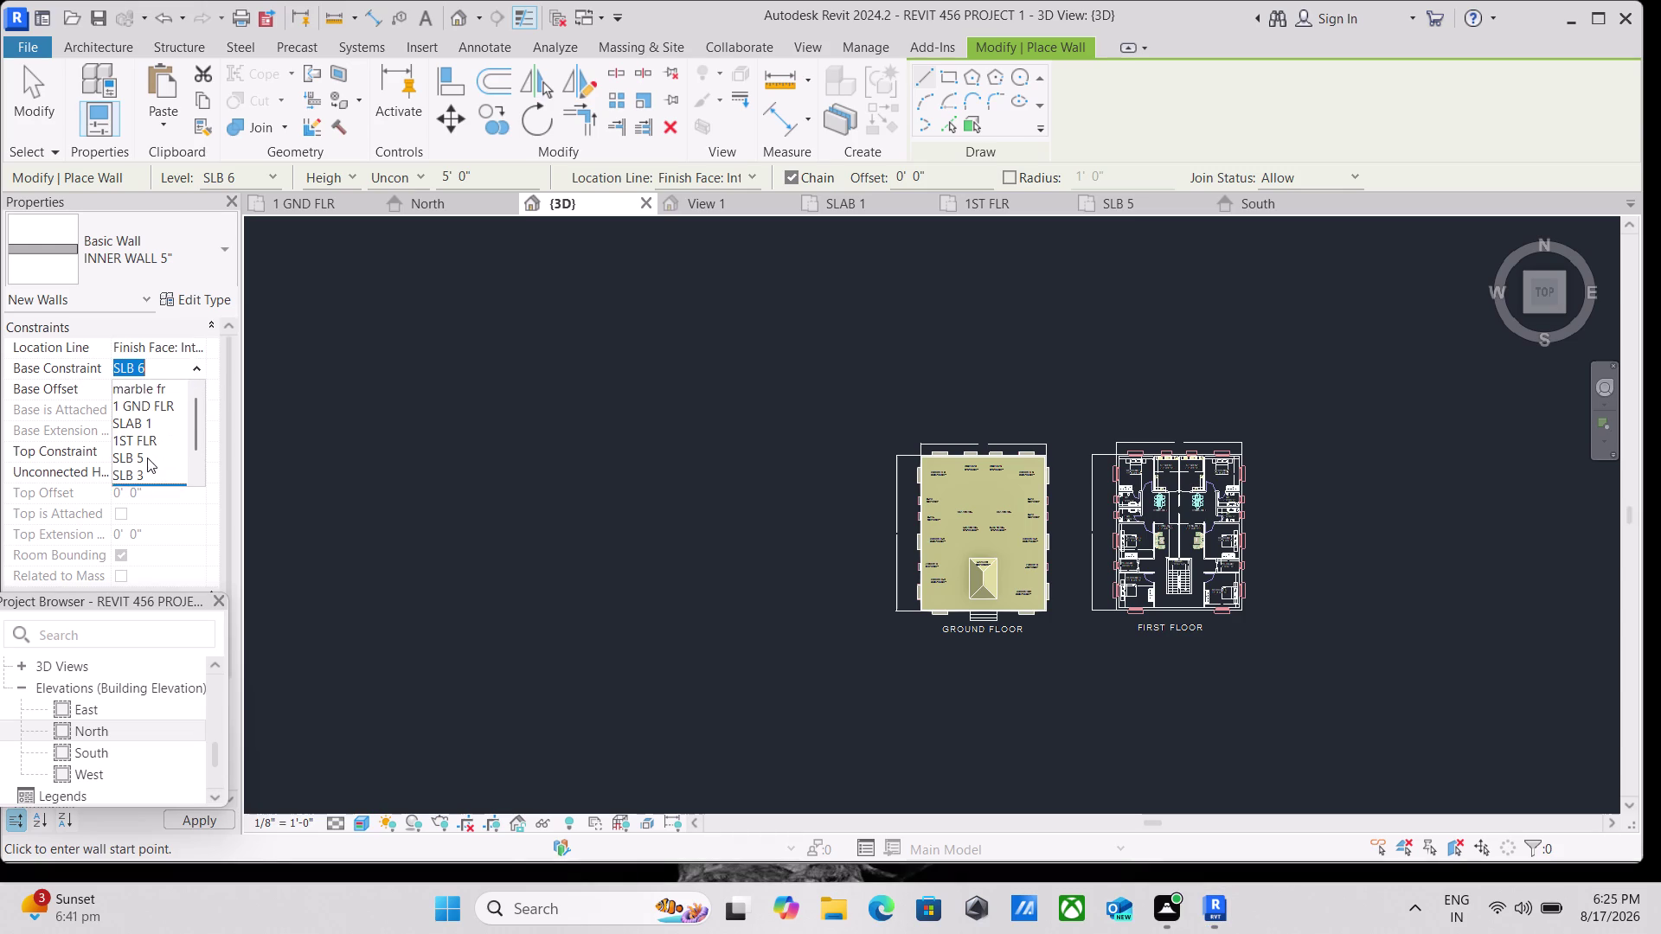
scroll(down, 3)
scroll(up, 3)
scroll(up, 3)
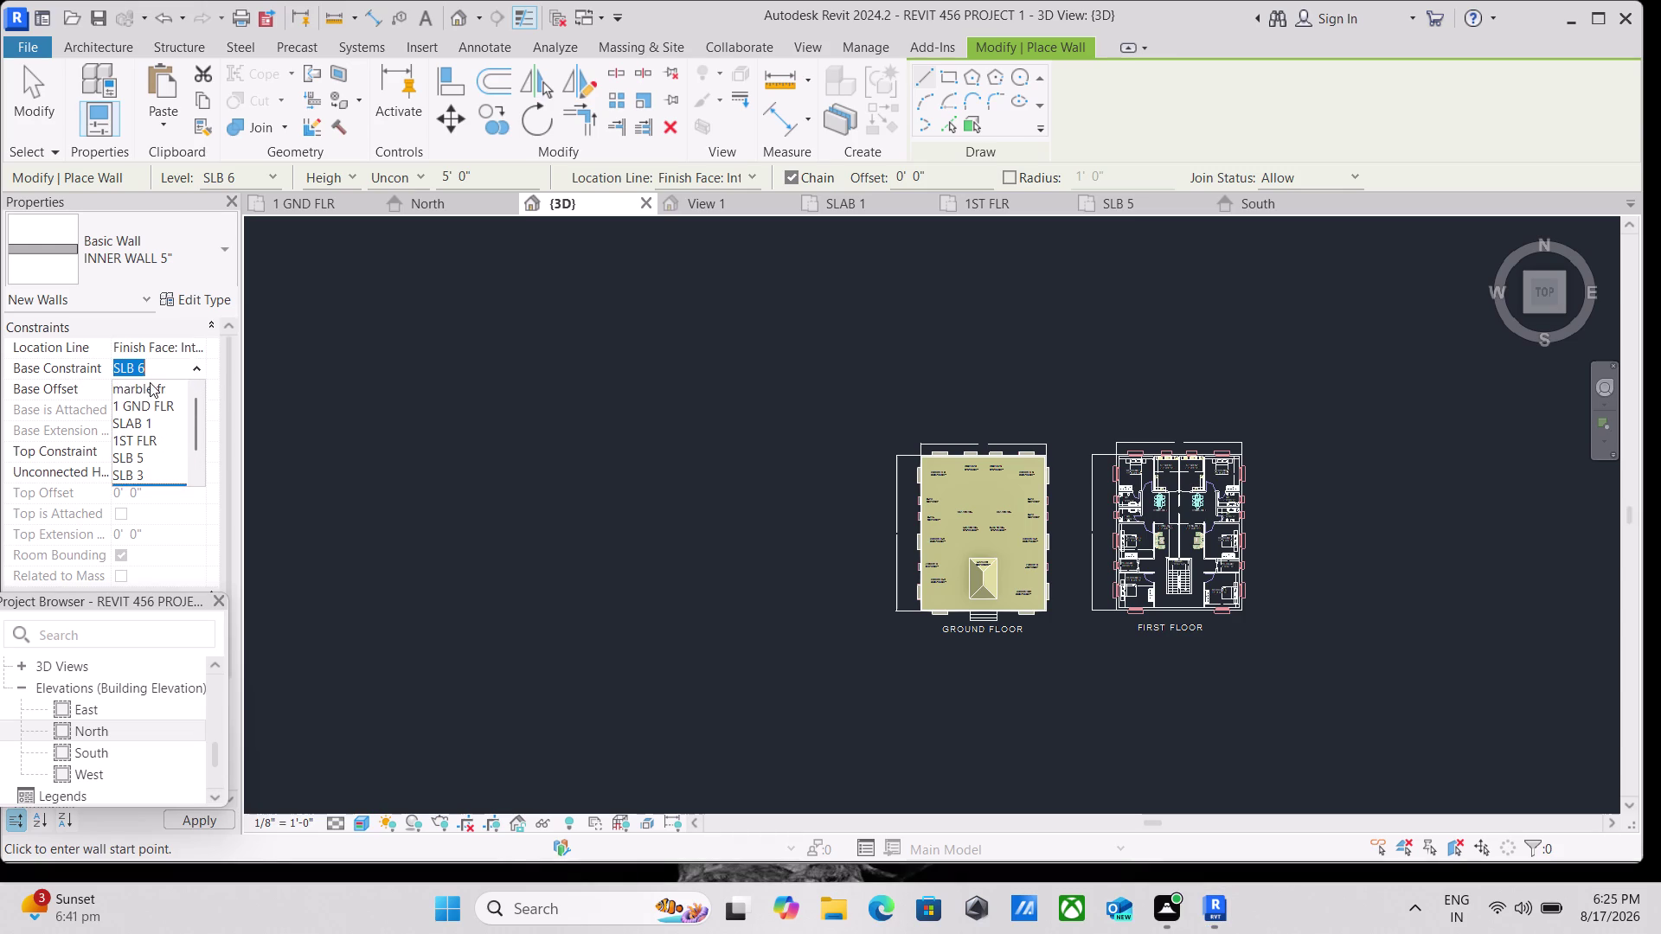
click(150, 387)
scroll(down, 3)
middle_drag(736, 431, 648, 423)
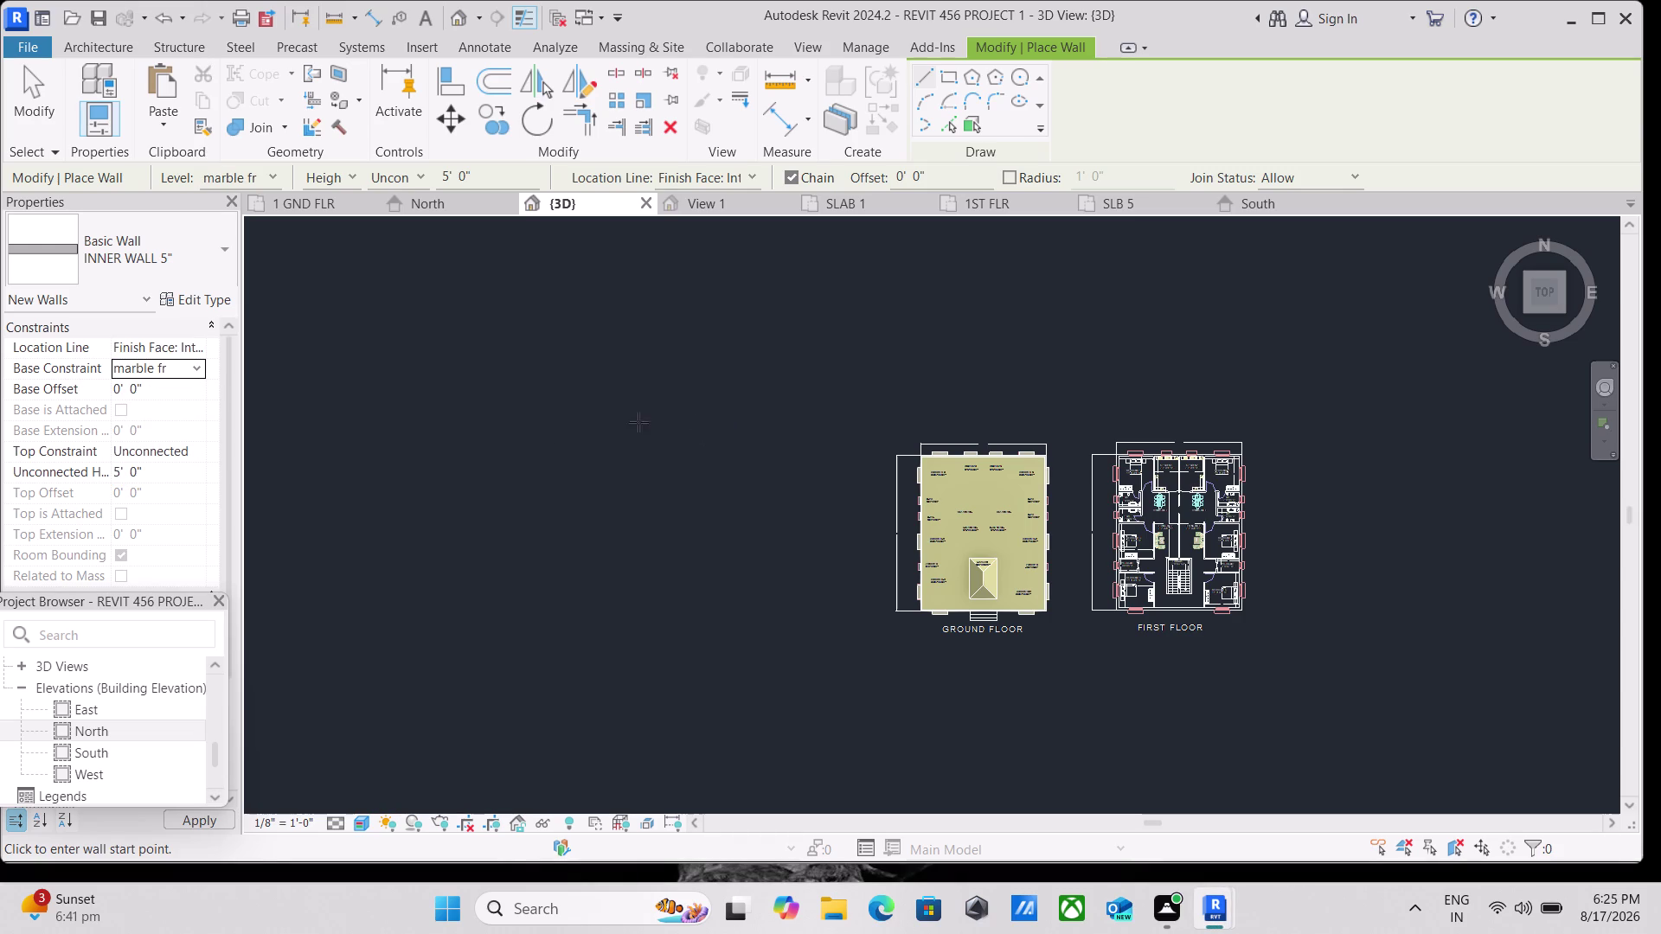
middle_drag(648, 422, 558, 416)
scroll(up, 3)
scroll(up, 3)
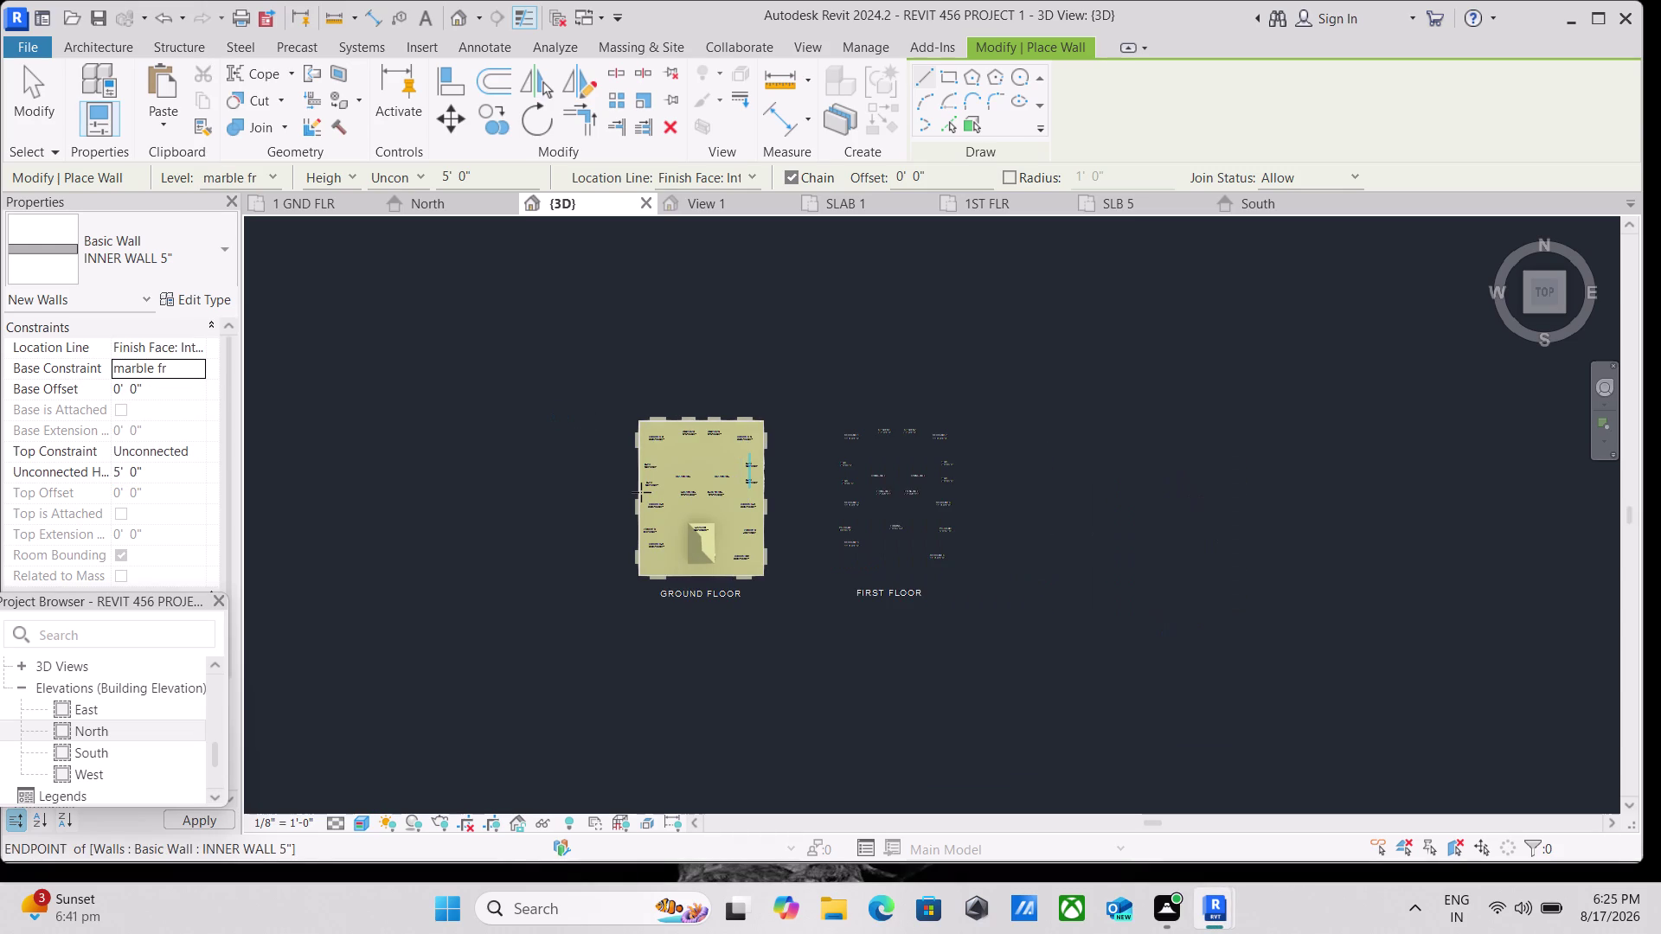
scroll(up, 3)
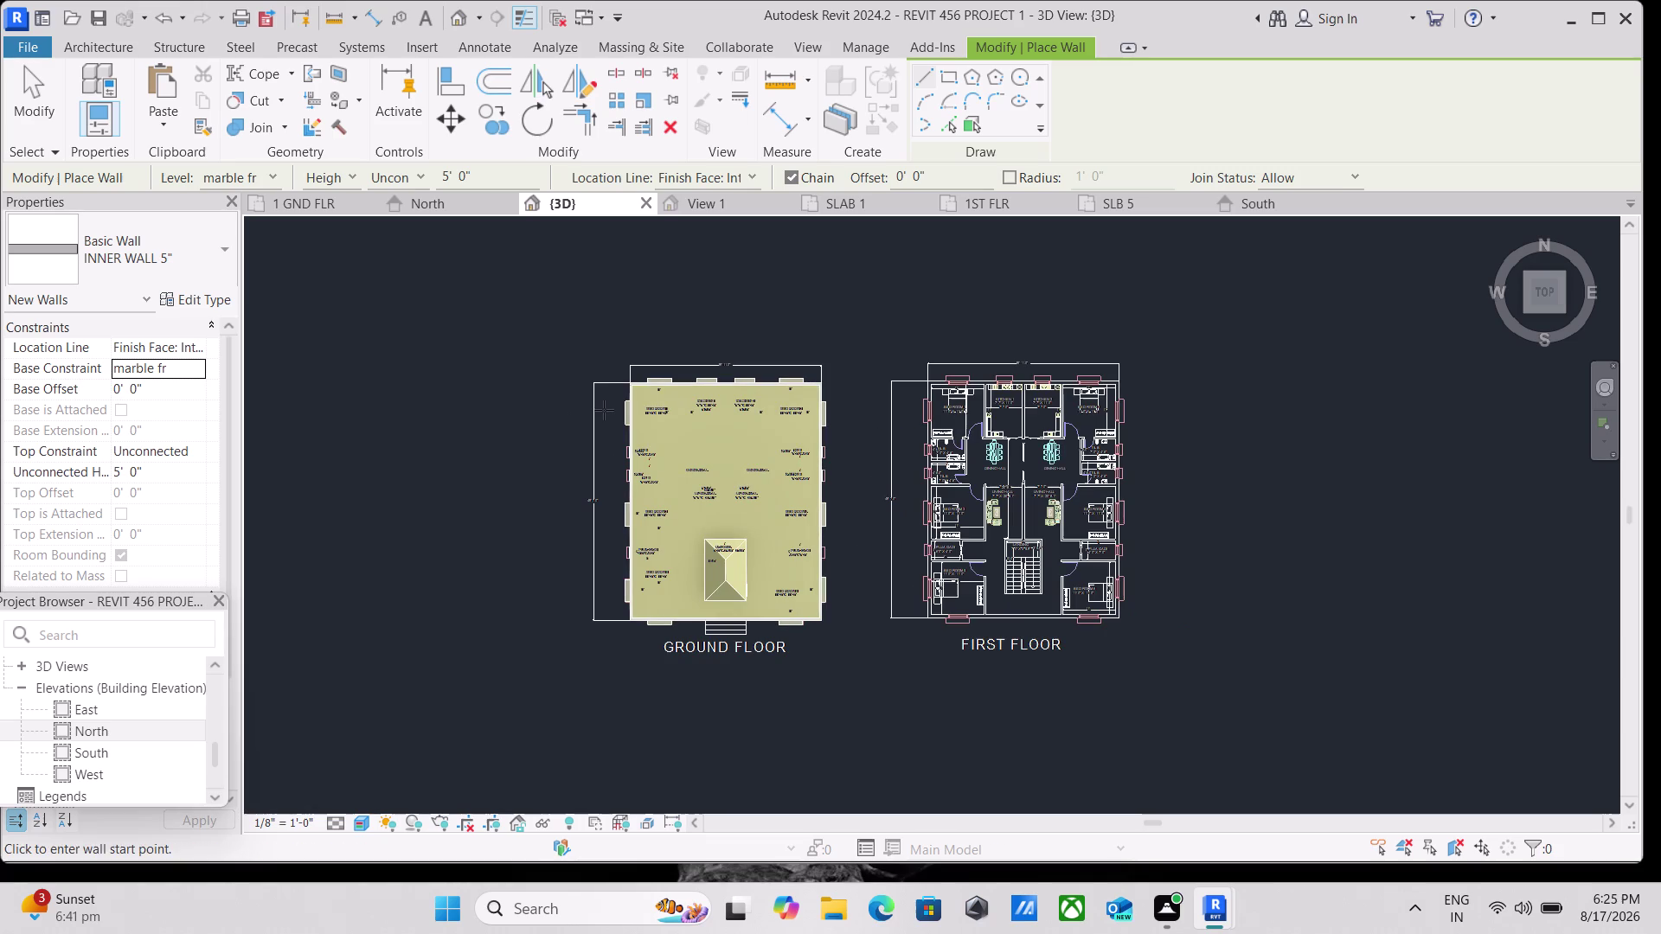
Draw a rectangular 5-inch inner wall enclosing the ground floor plan.
click(944, 77)
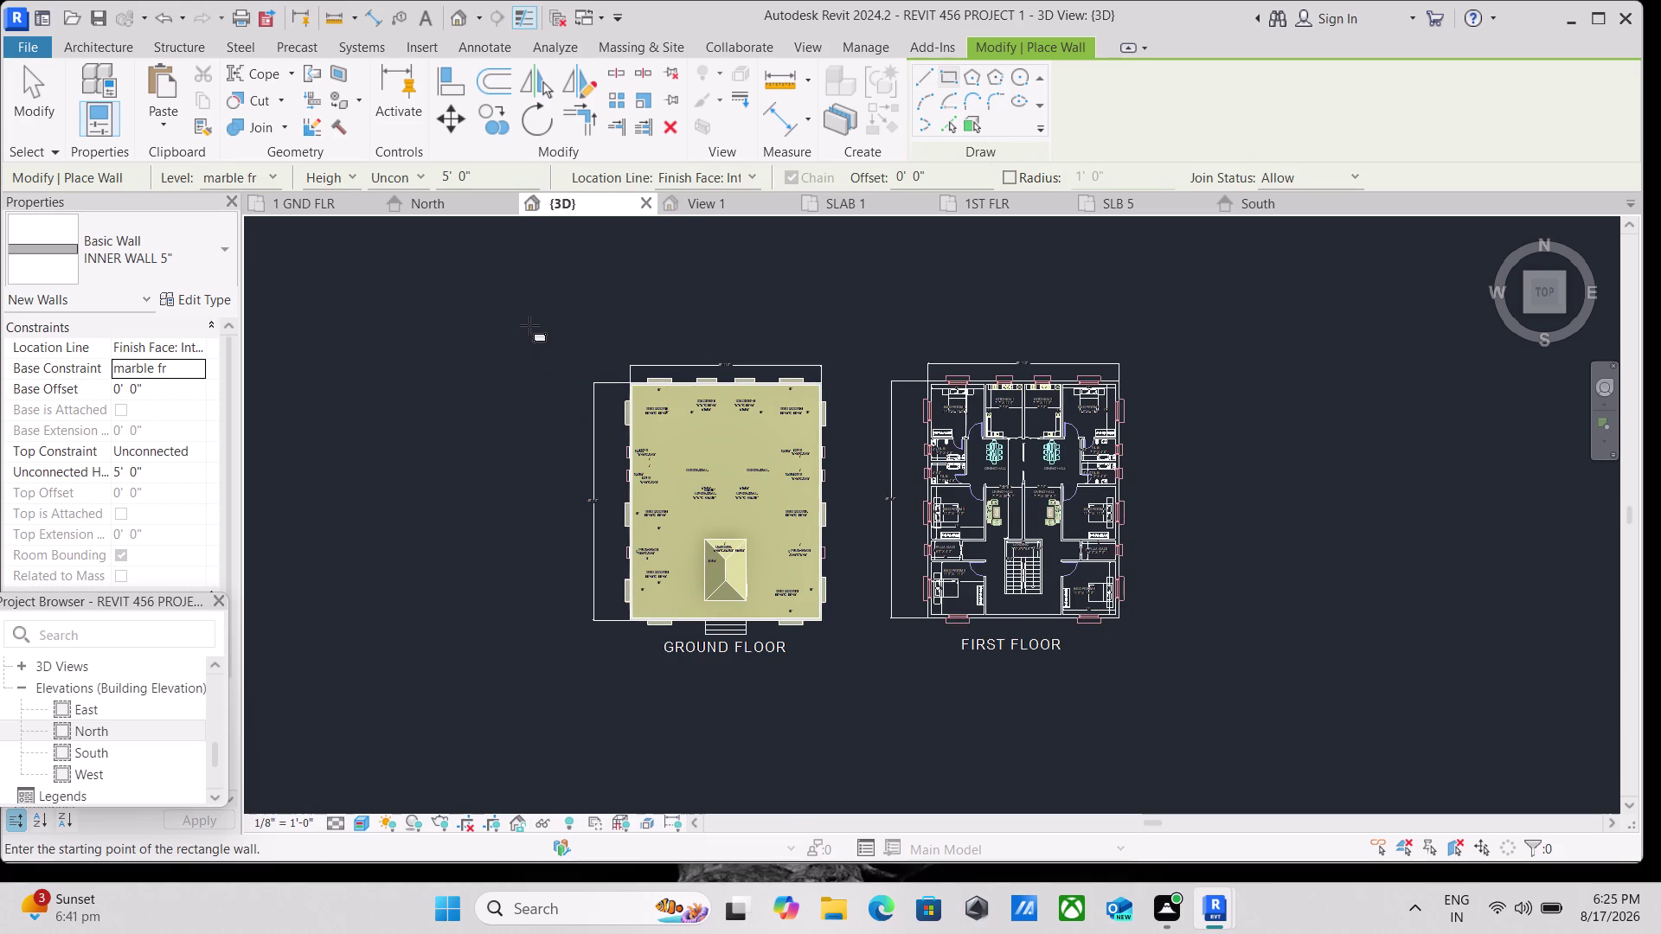
click(572, 353)
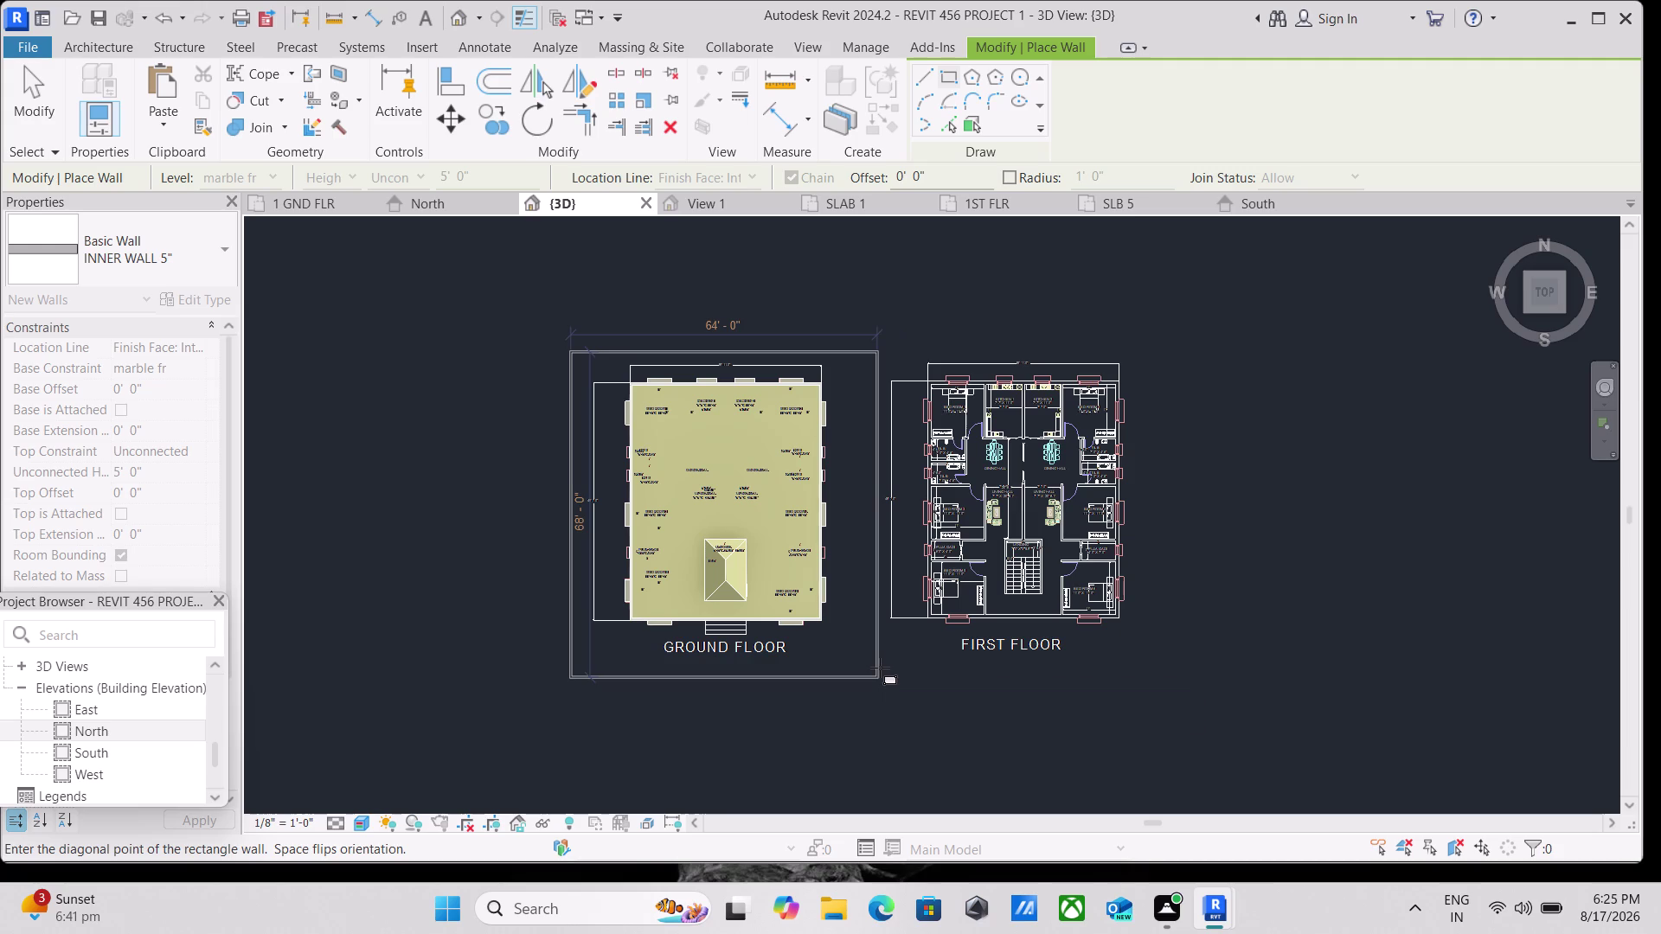
click(876, 667)
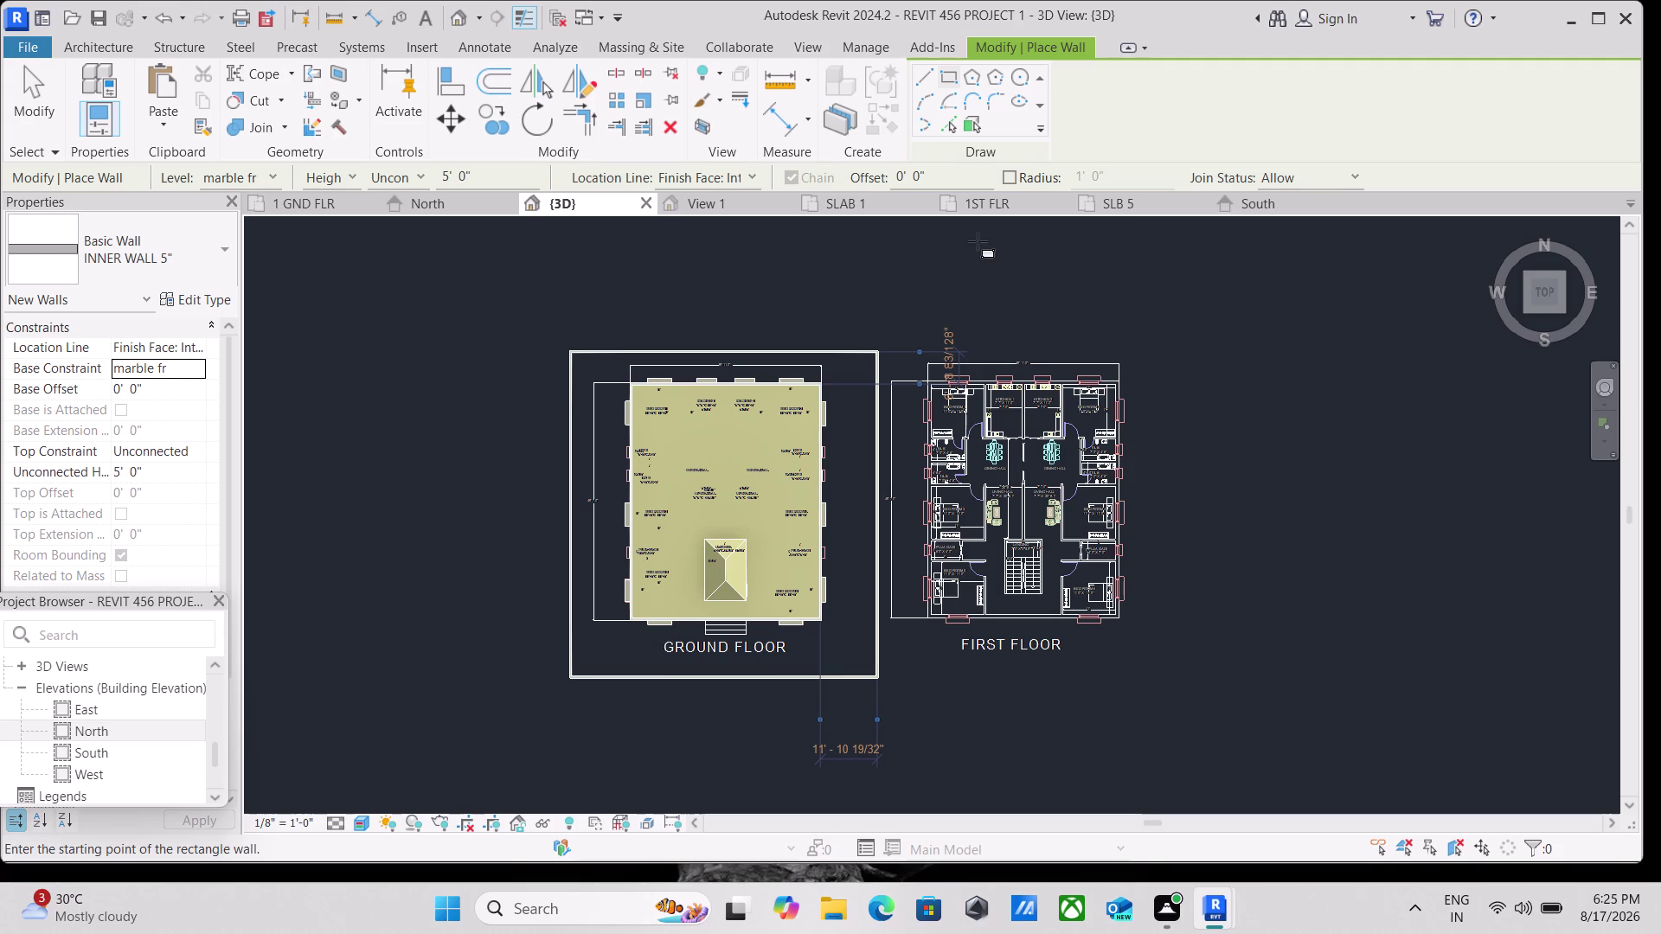
Tilt the view toward the front facade, then return to the Top view.
click(1546, 311)
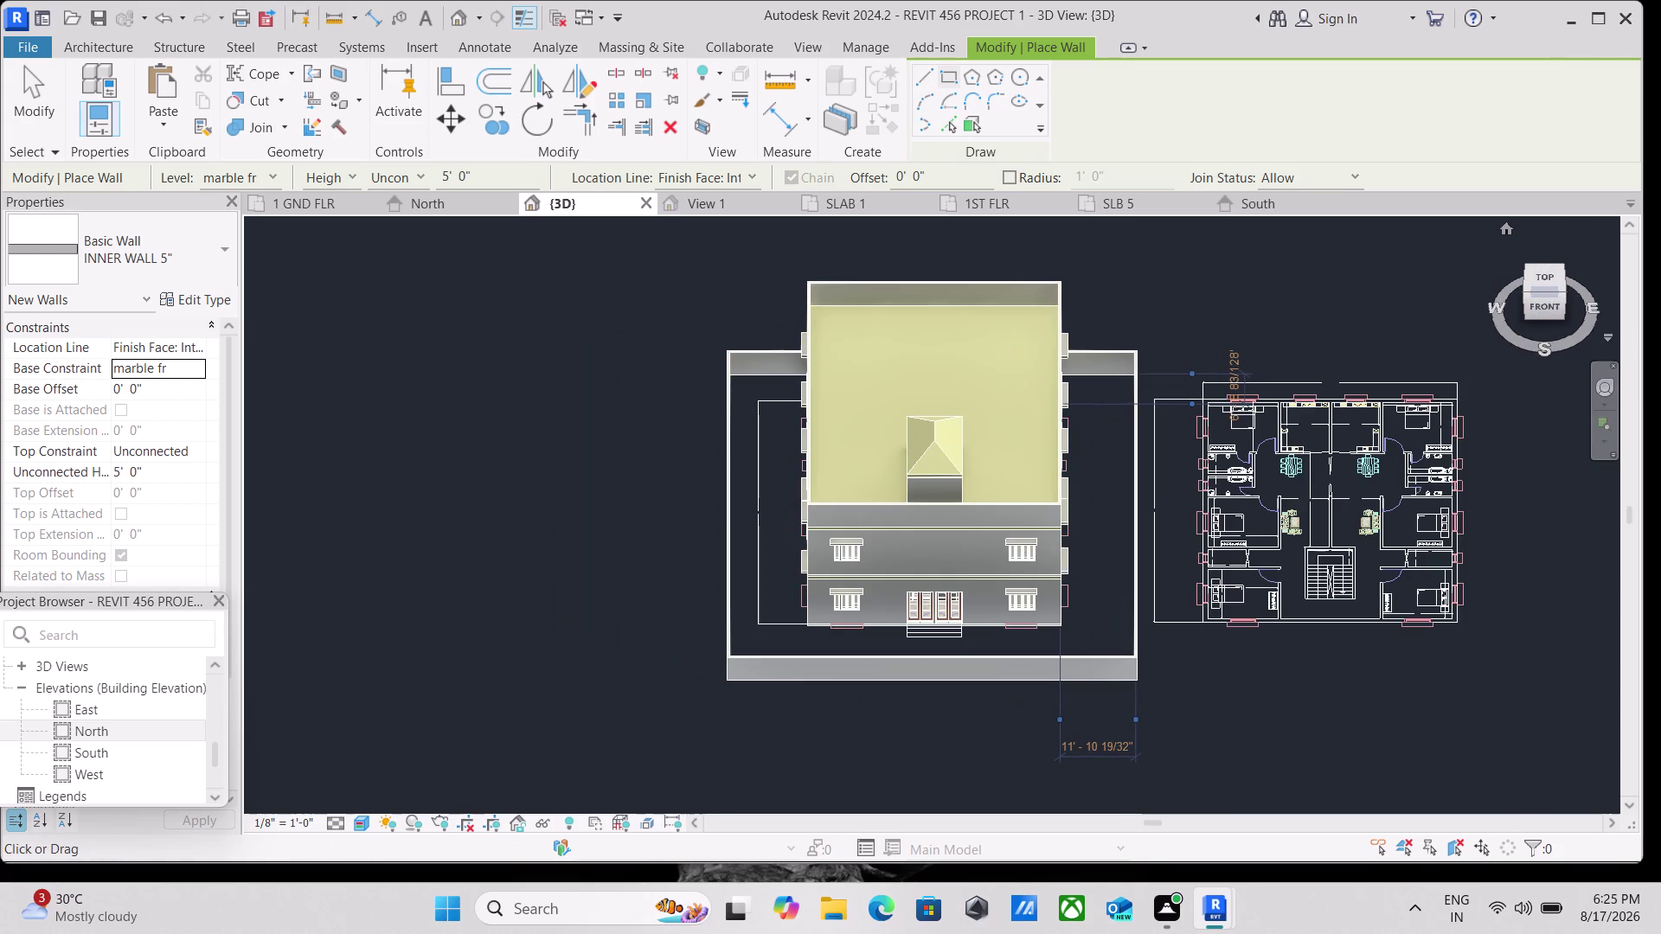
click(1540, 308)
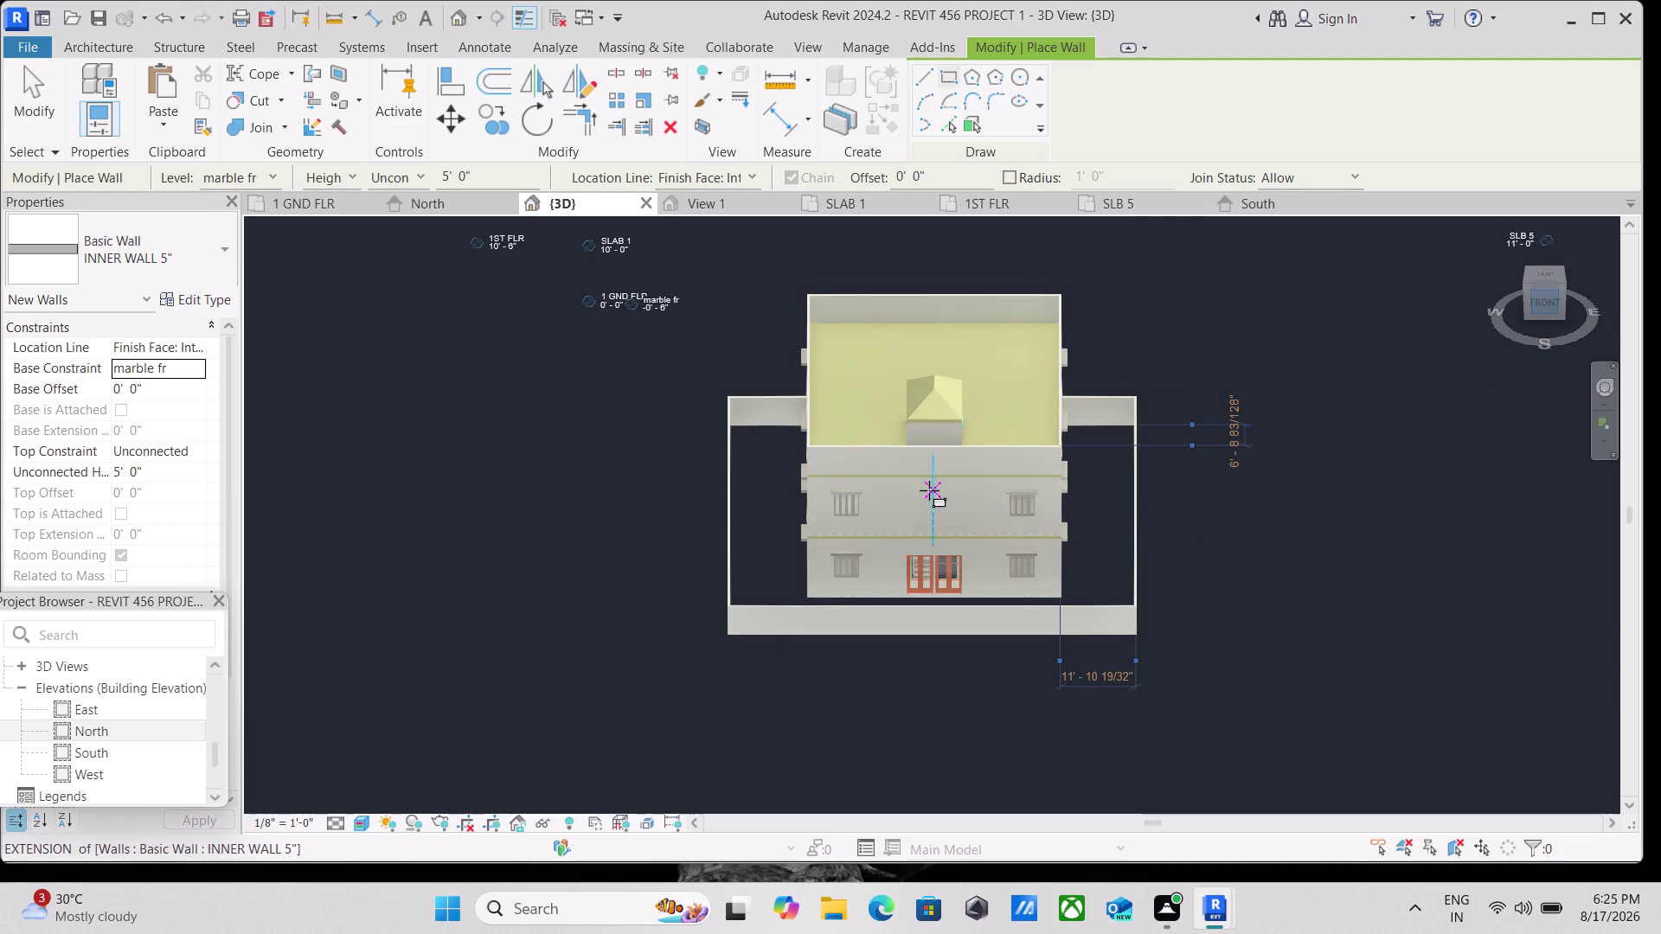
scroll(up, 3)
scroll(up, 3)
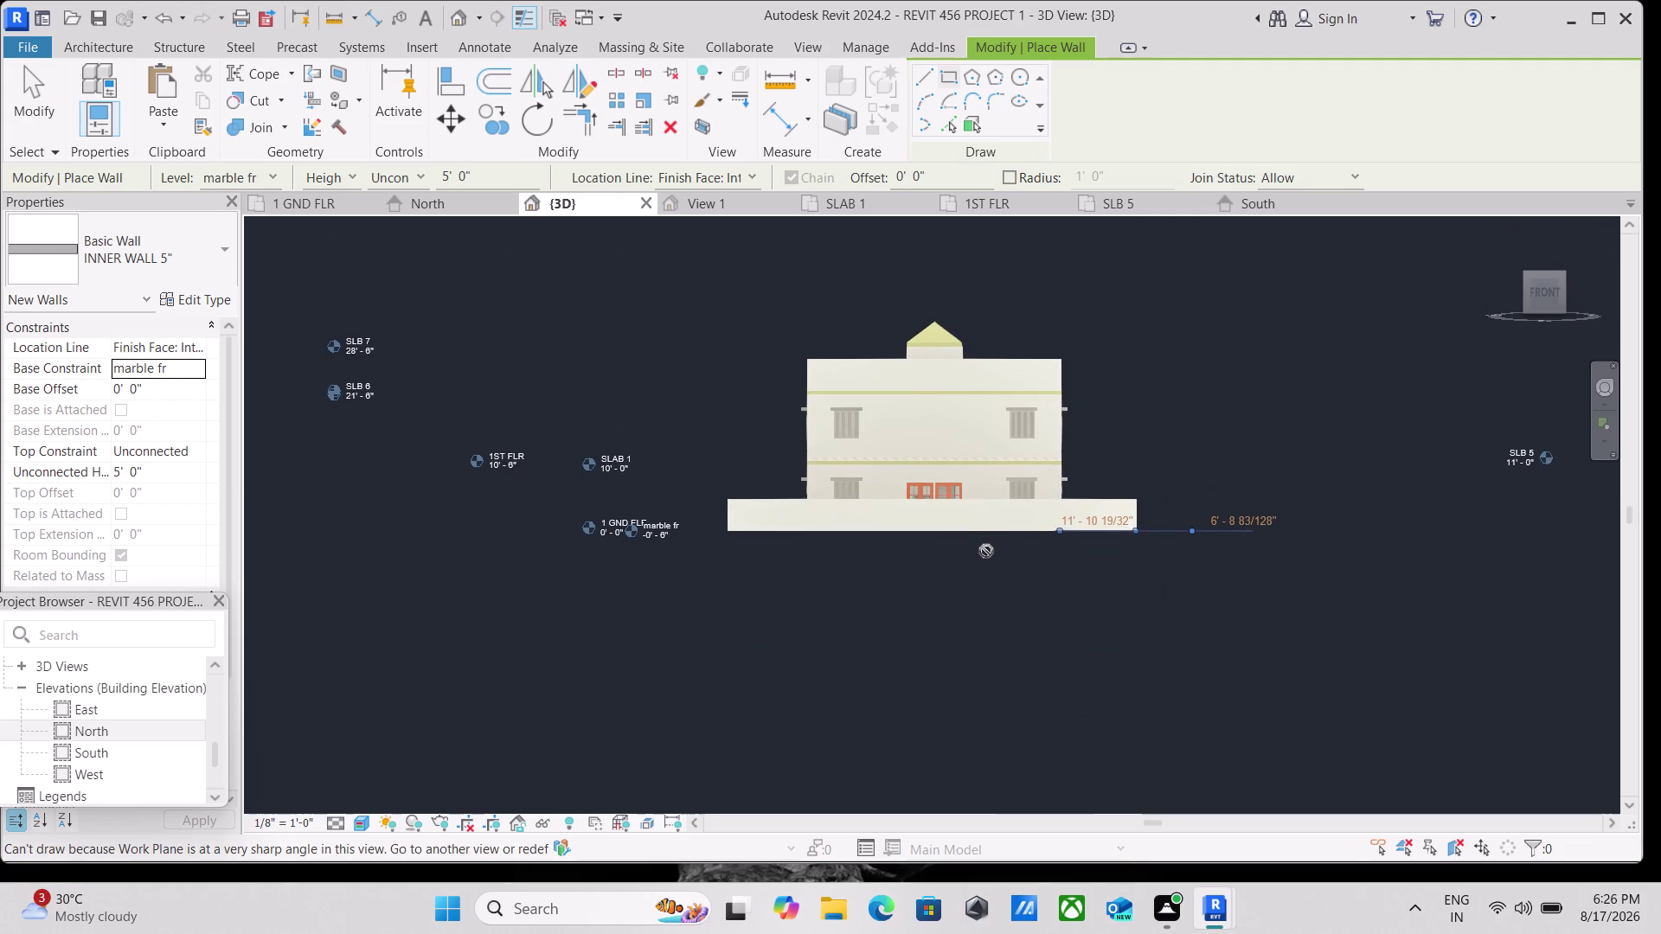
scroll(up, 3)
scroll(down, 3)
click(1549, 261)
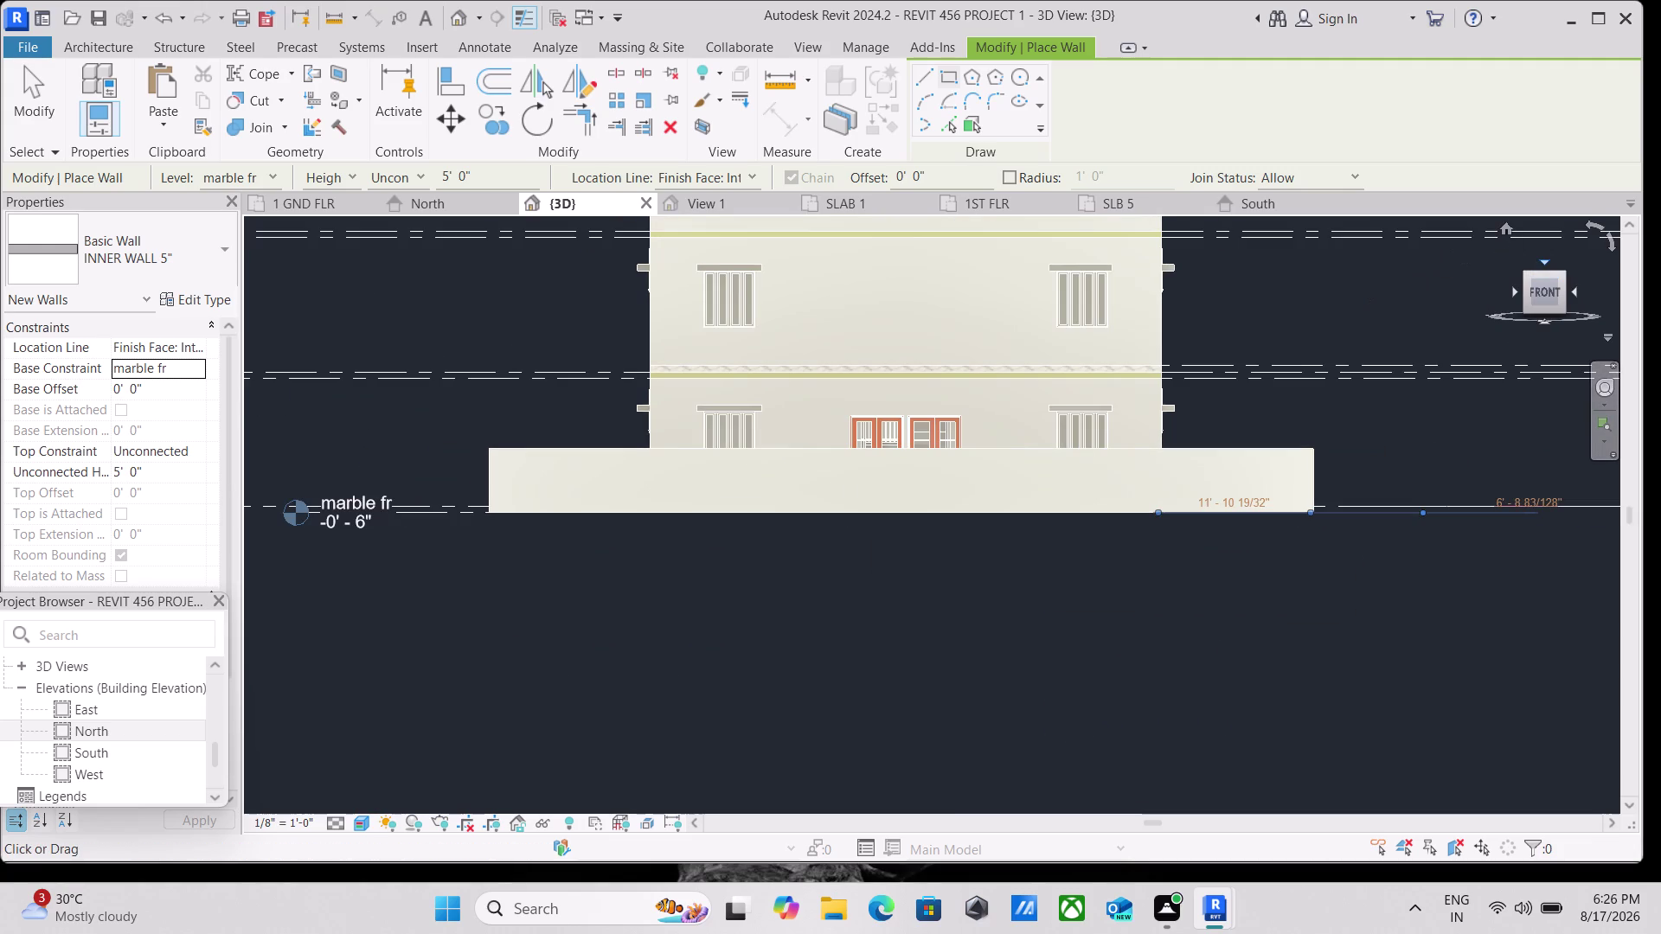
scroll(up, 3)
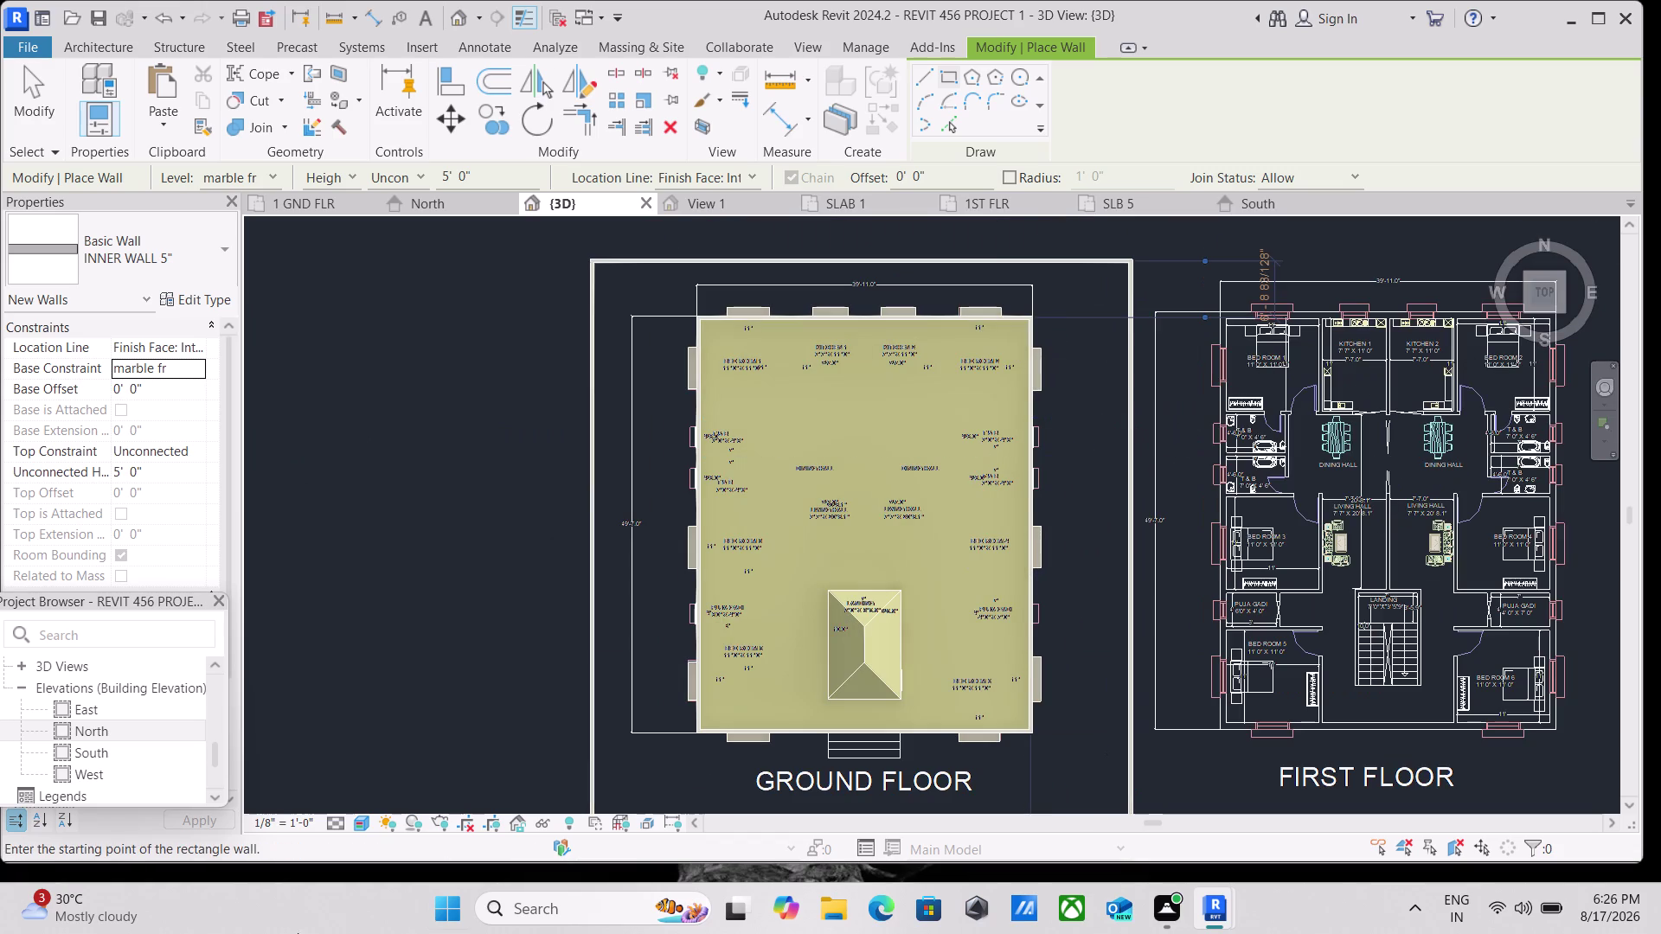
click(356, 823)
click(390, 701)
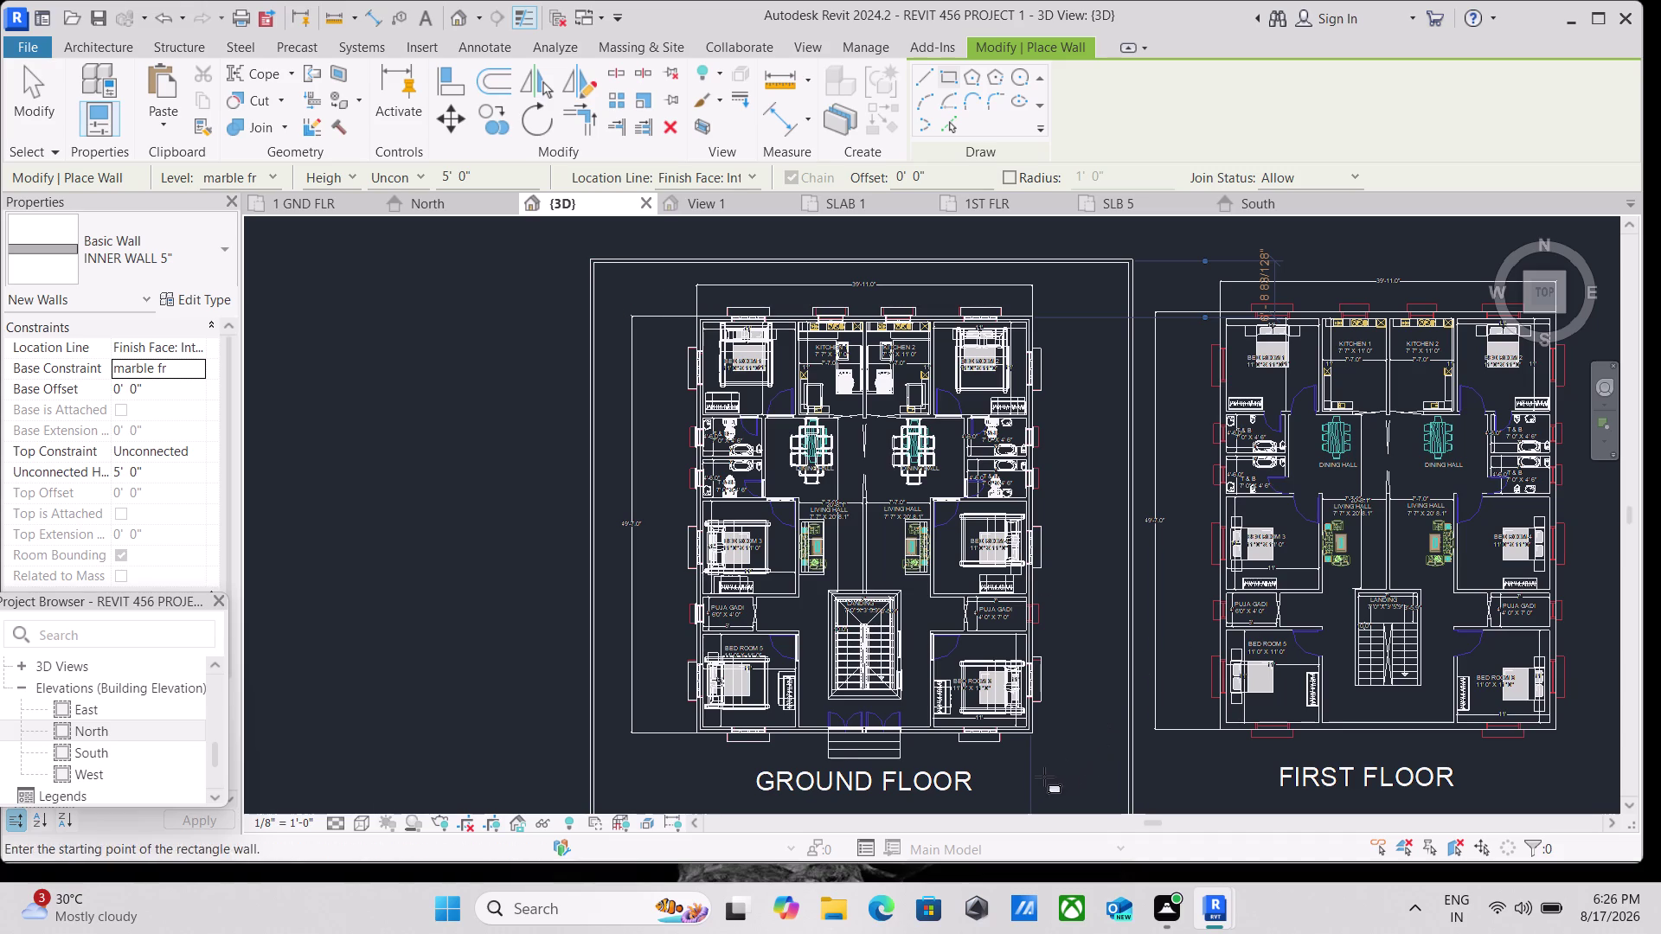
scroll(up, 3)
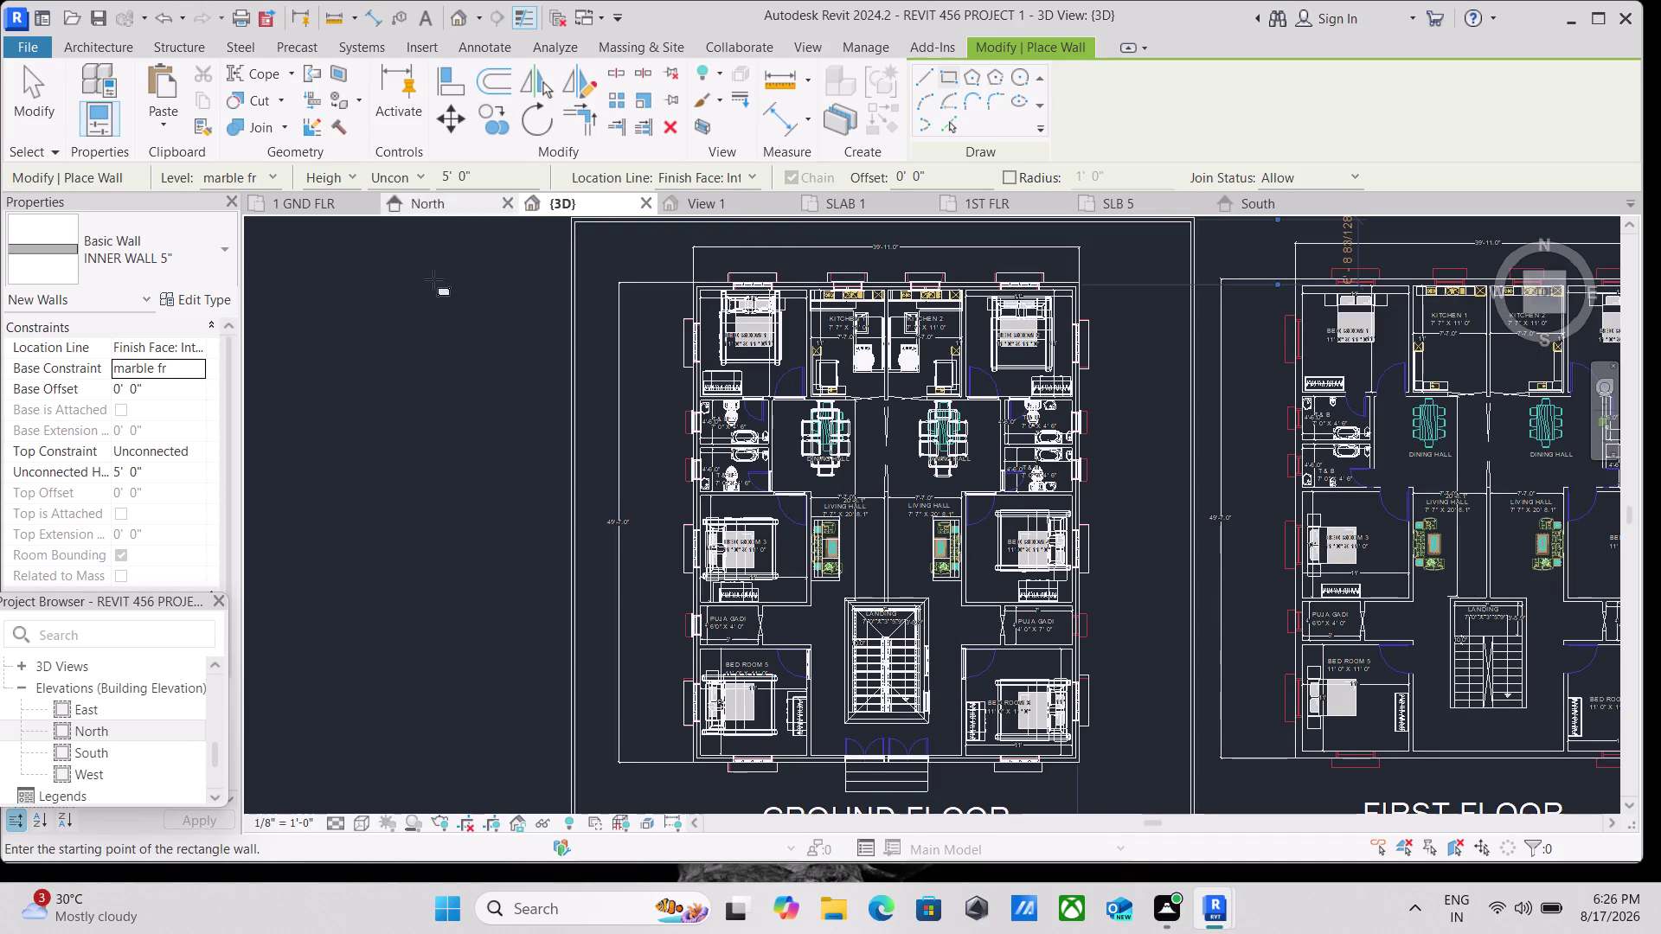
scroll(down, 3)
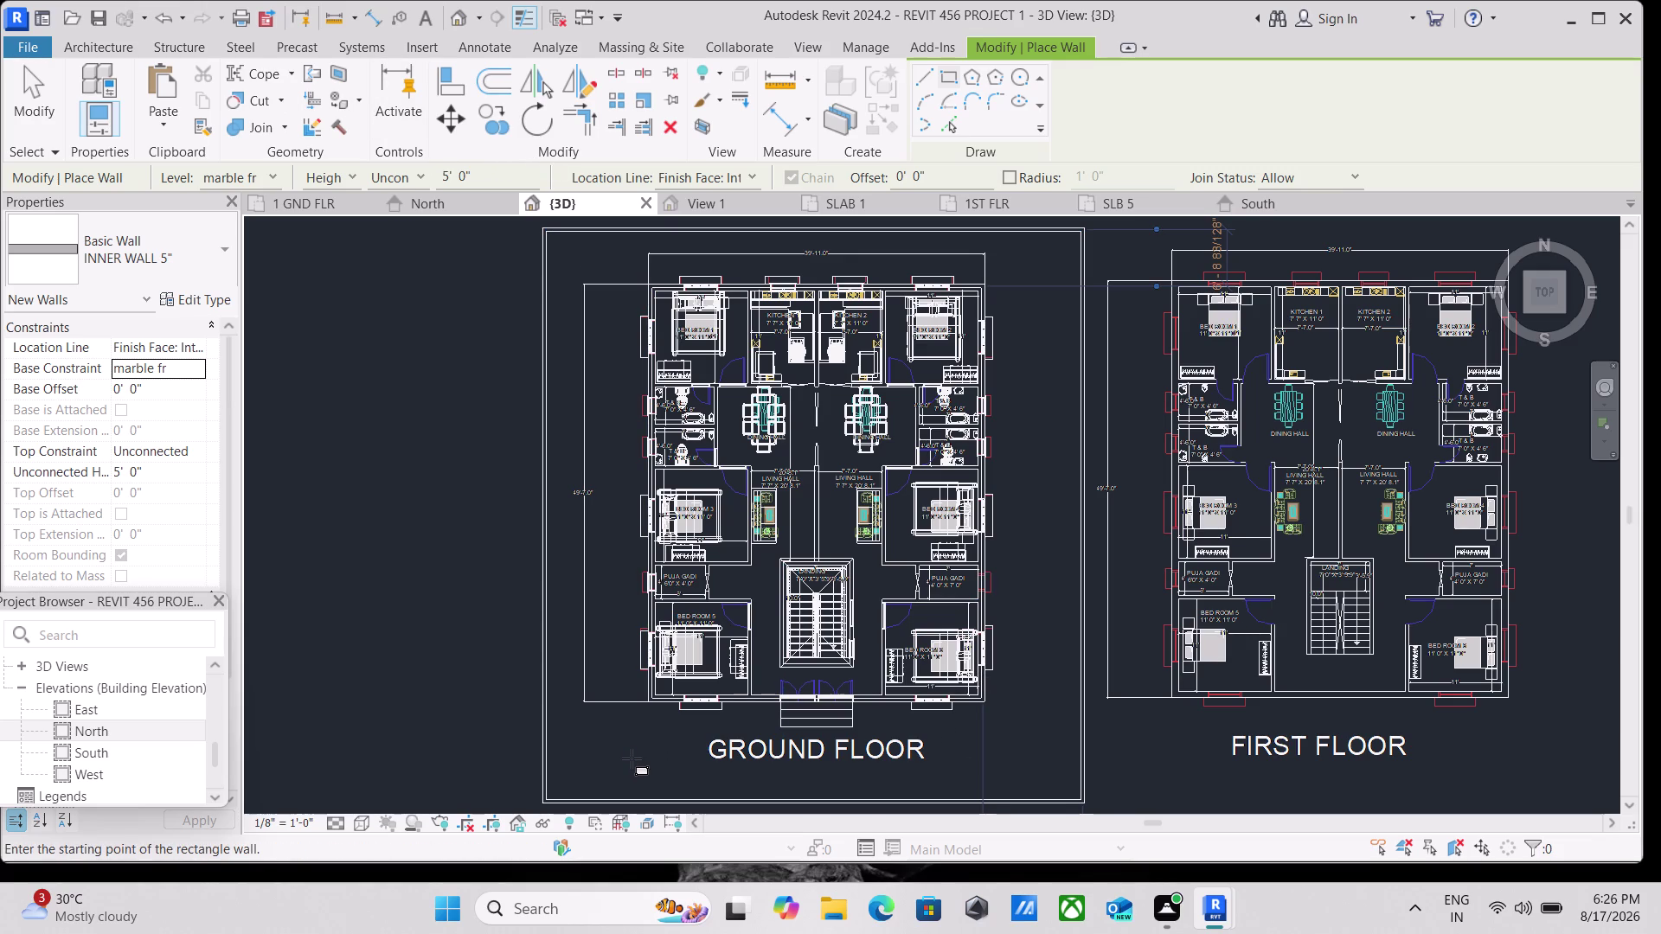
scroll(up, 3)
scroll(up, 3)
scroll(up, 3)
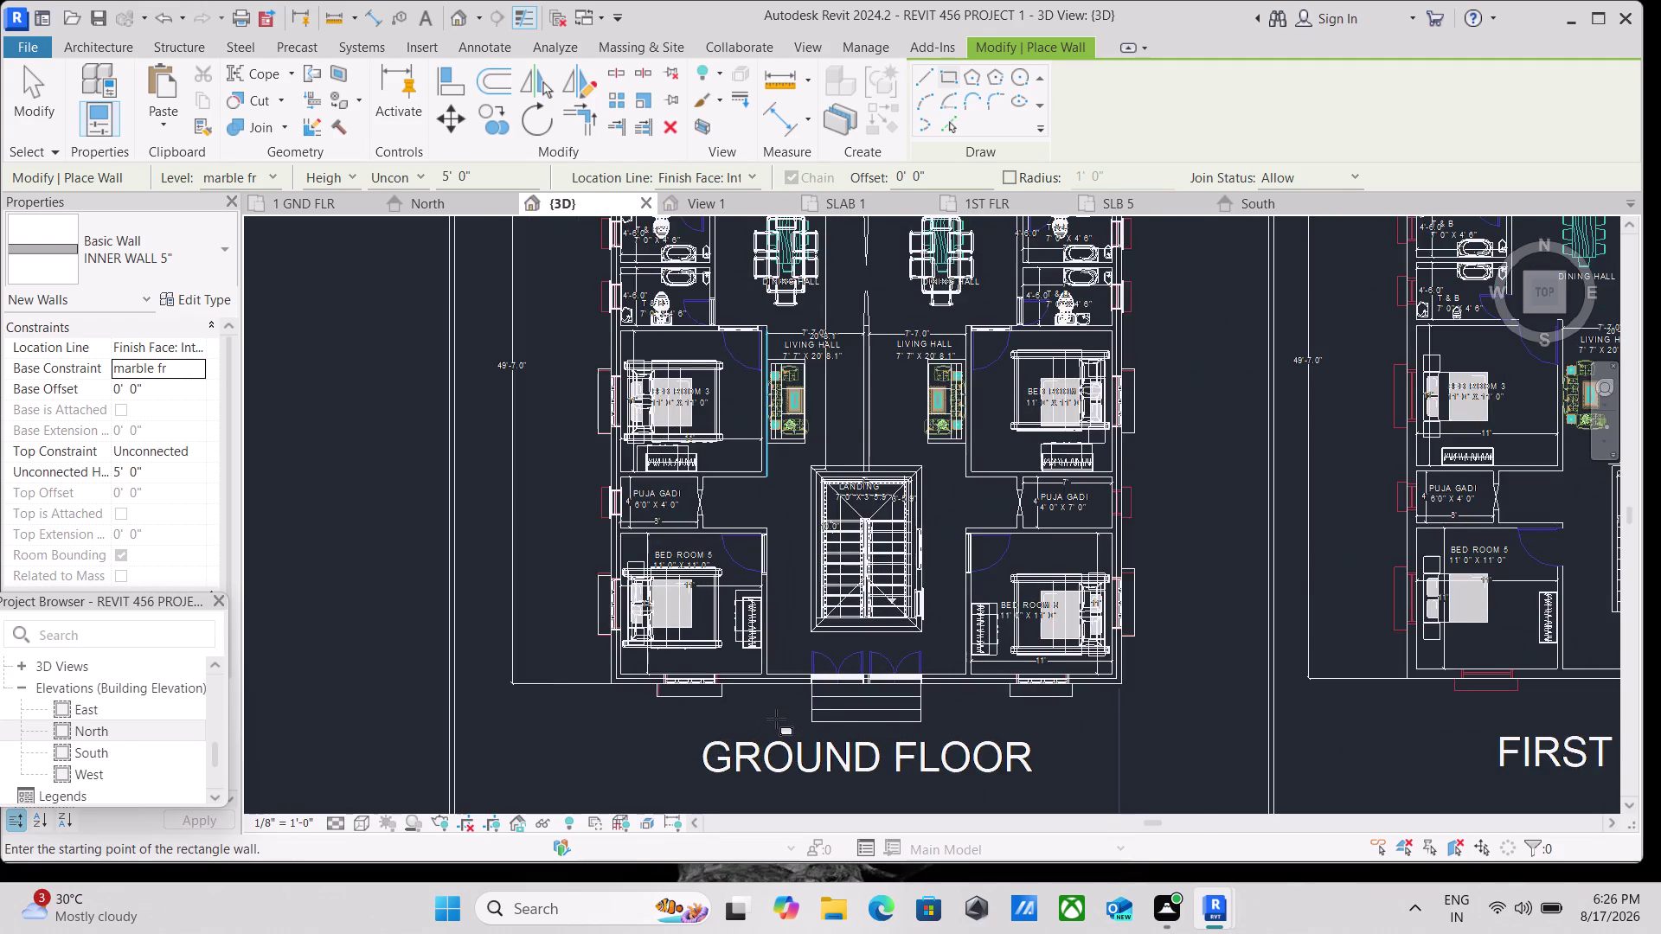
scroll(up, 3)
scroll(down, 3)
middle_drag(775, 719, 756, 746)
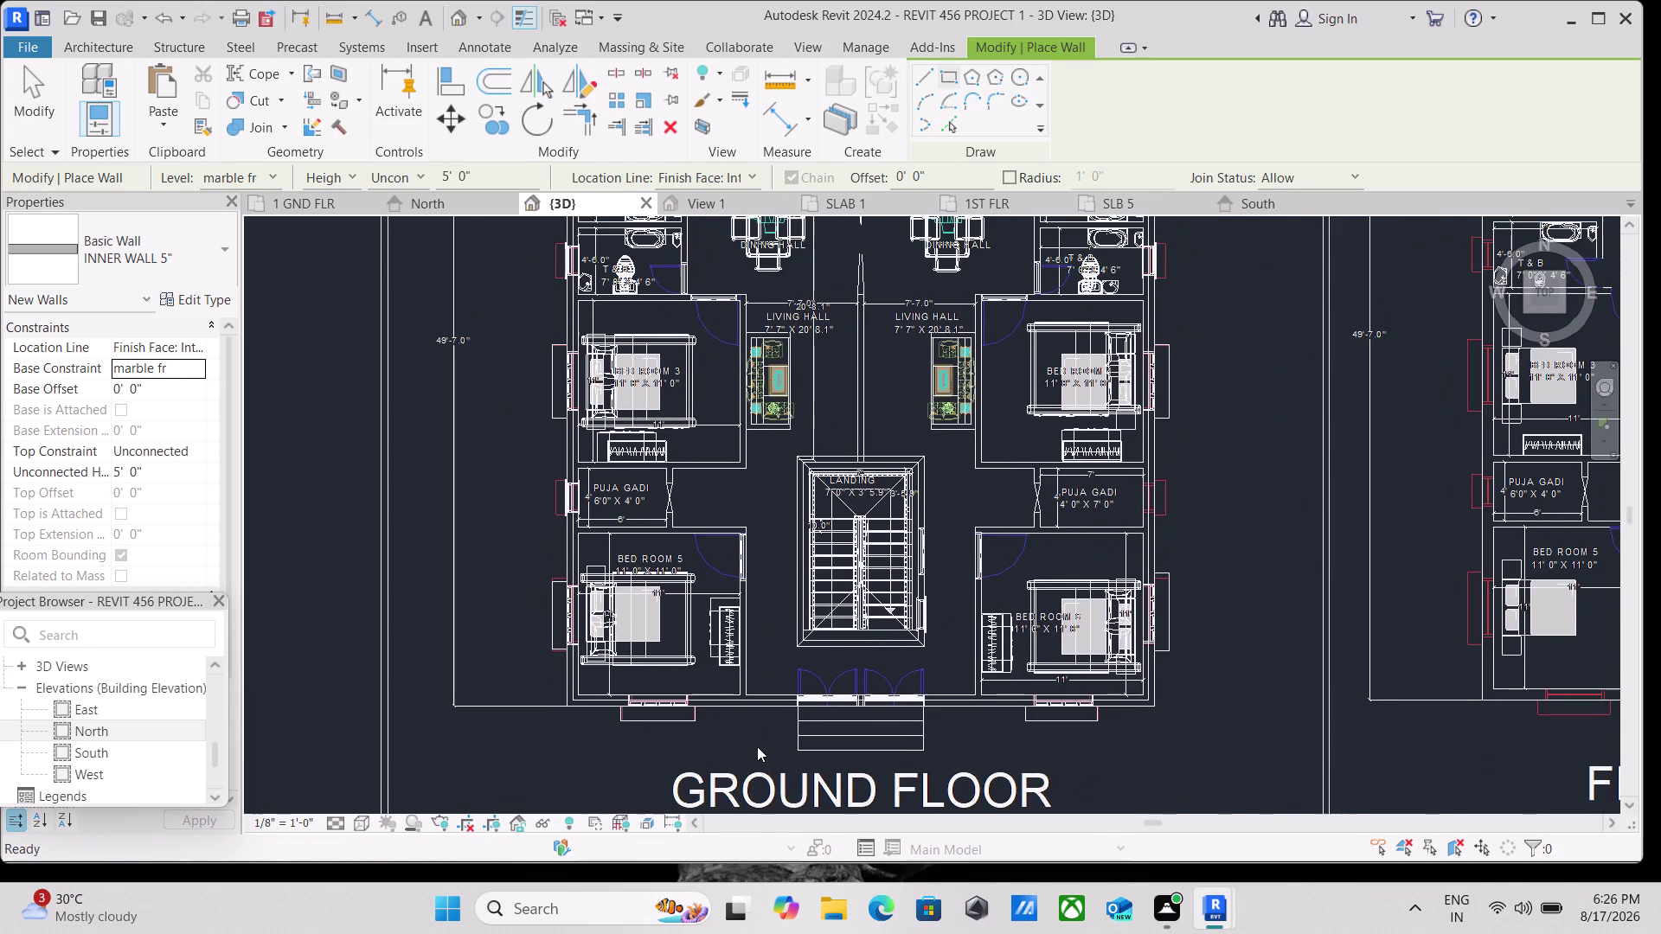
scroll(down, 3)
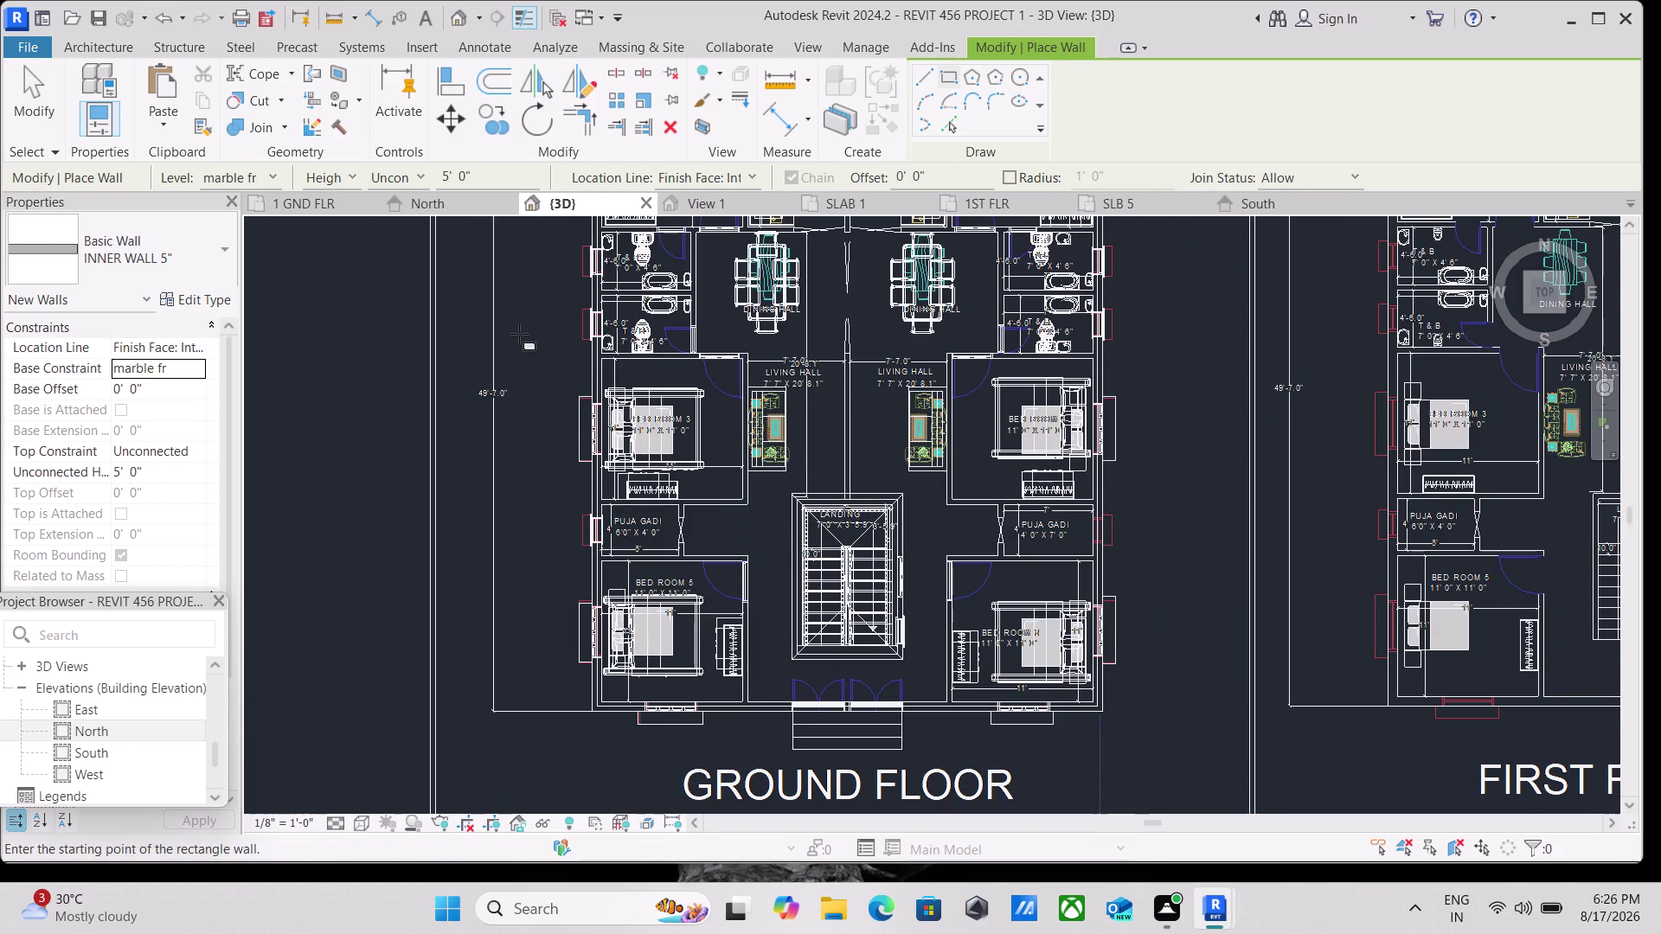
middle_drag(519, 334, 477, 489)
middle_drag(452, 385, 434, 423)
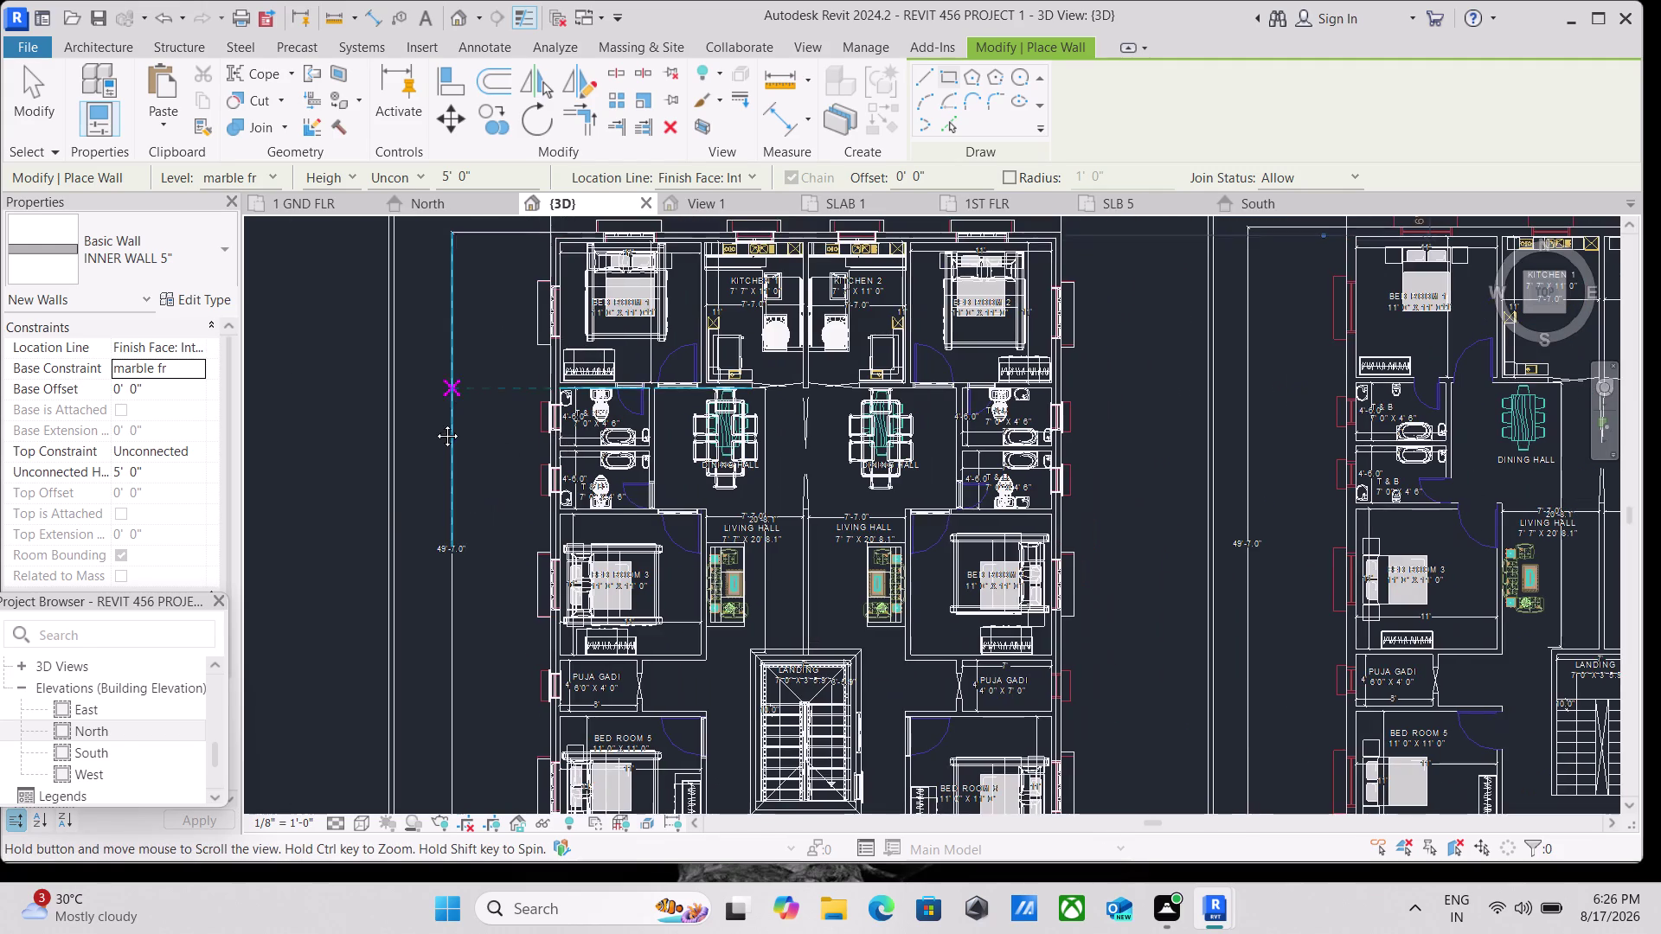
middle_drag(435, 423, 392, 495)
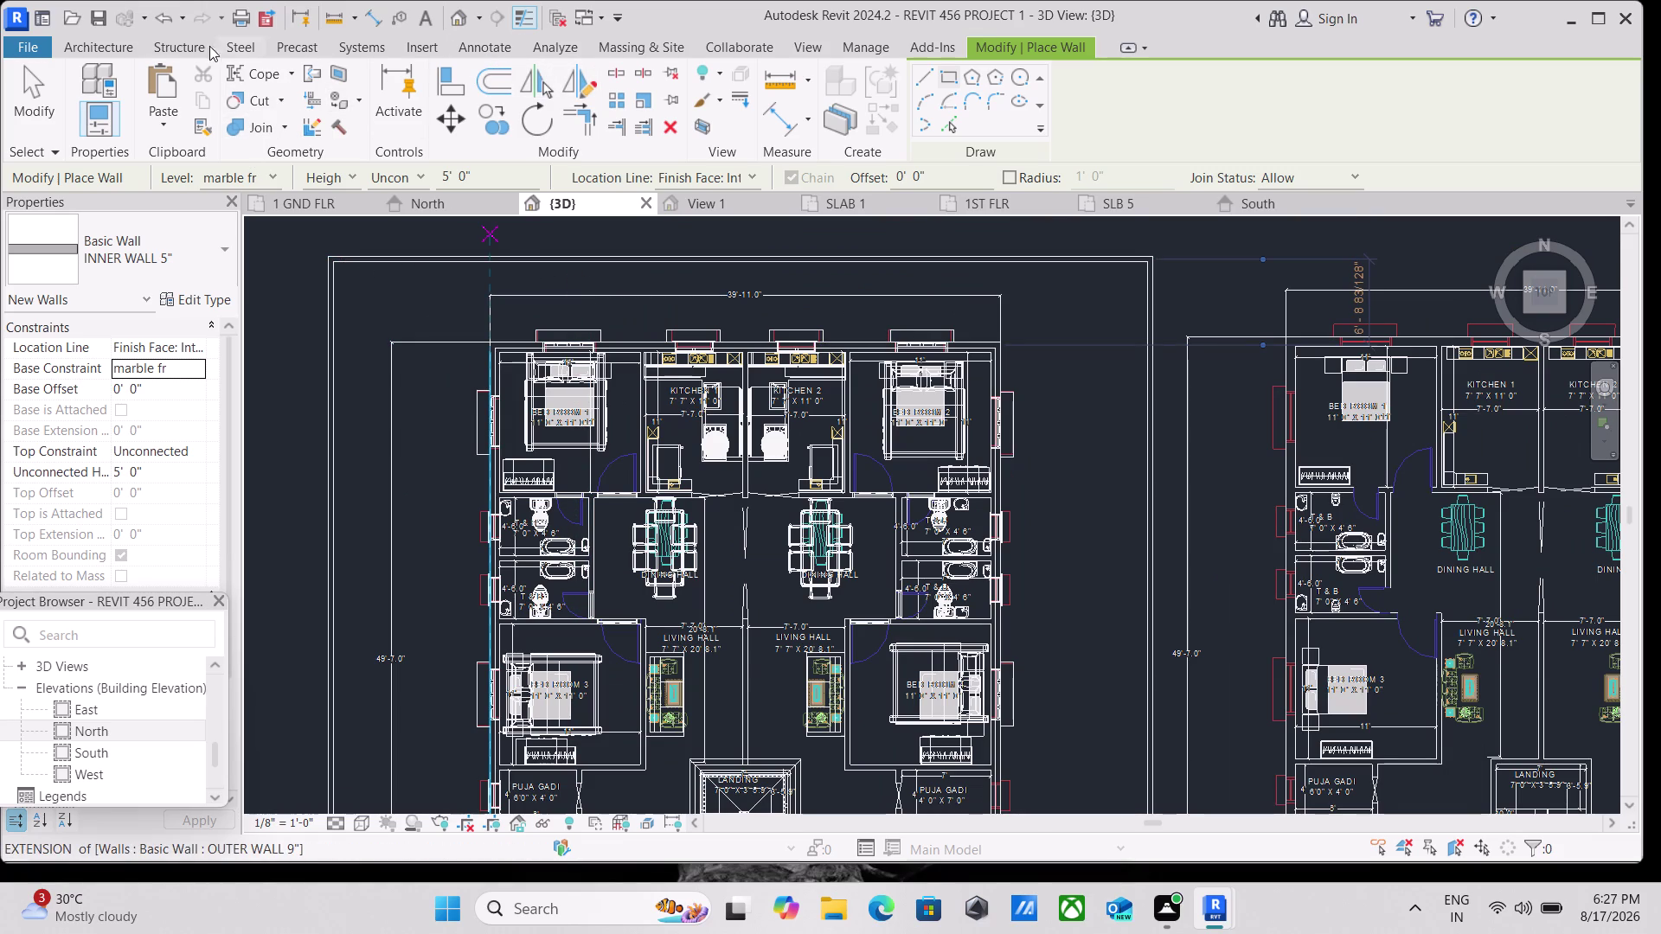
click(122, 46)
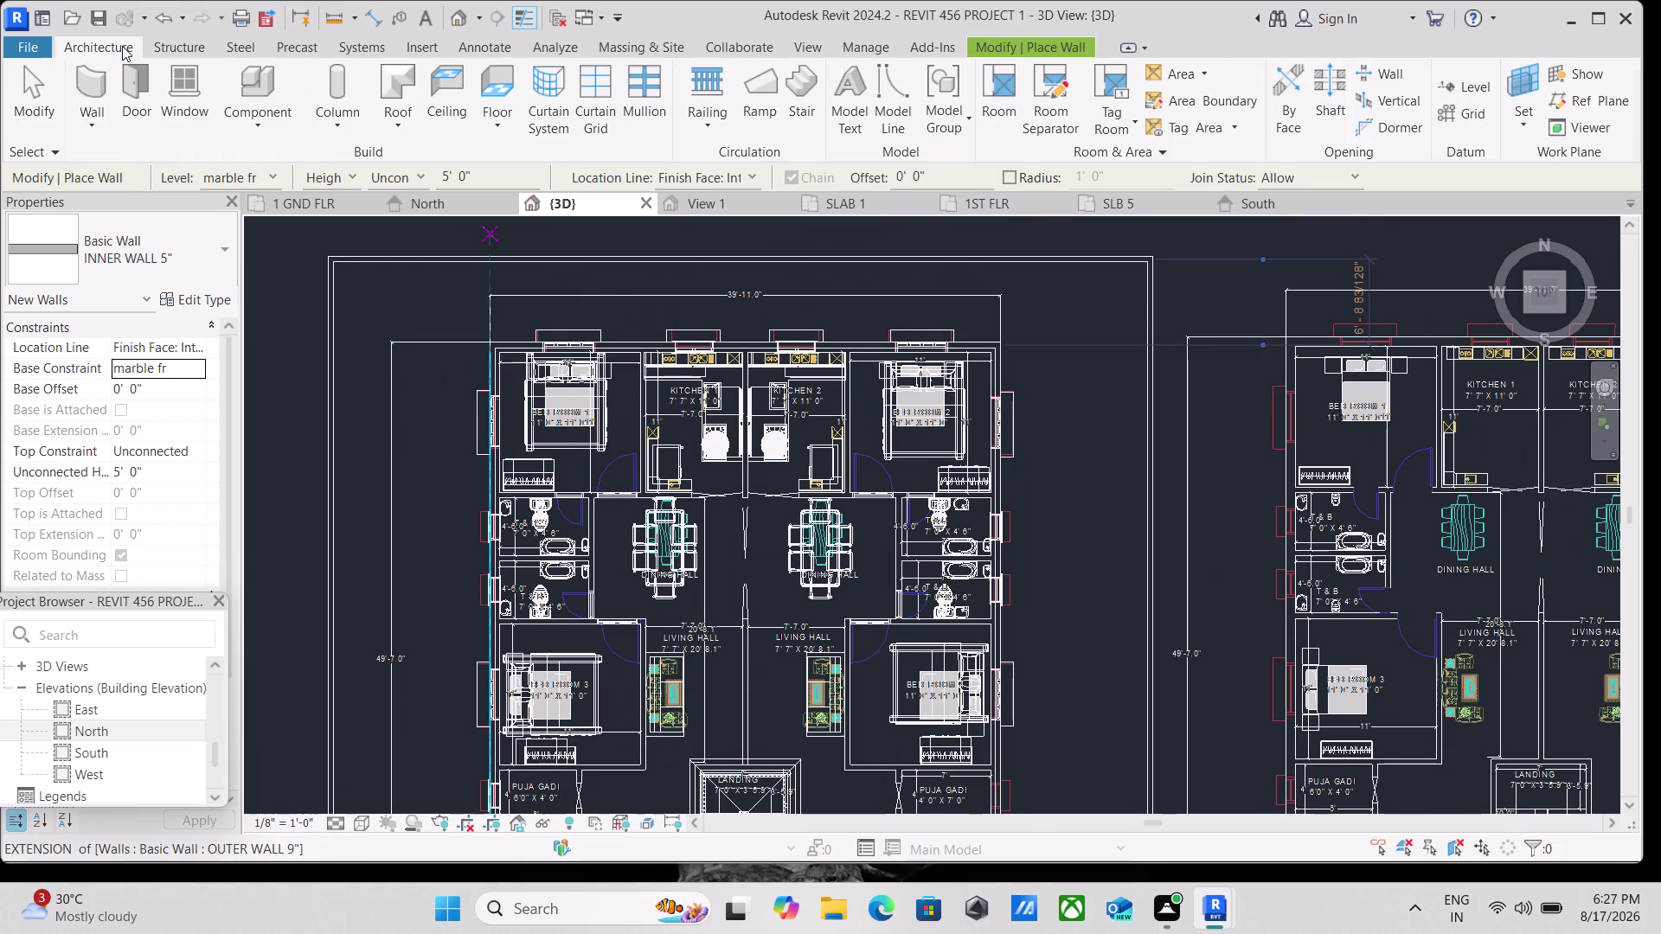
Start an architectural floor using MARBLE FLOORING 6" and open its type properties.
click(507, 124)
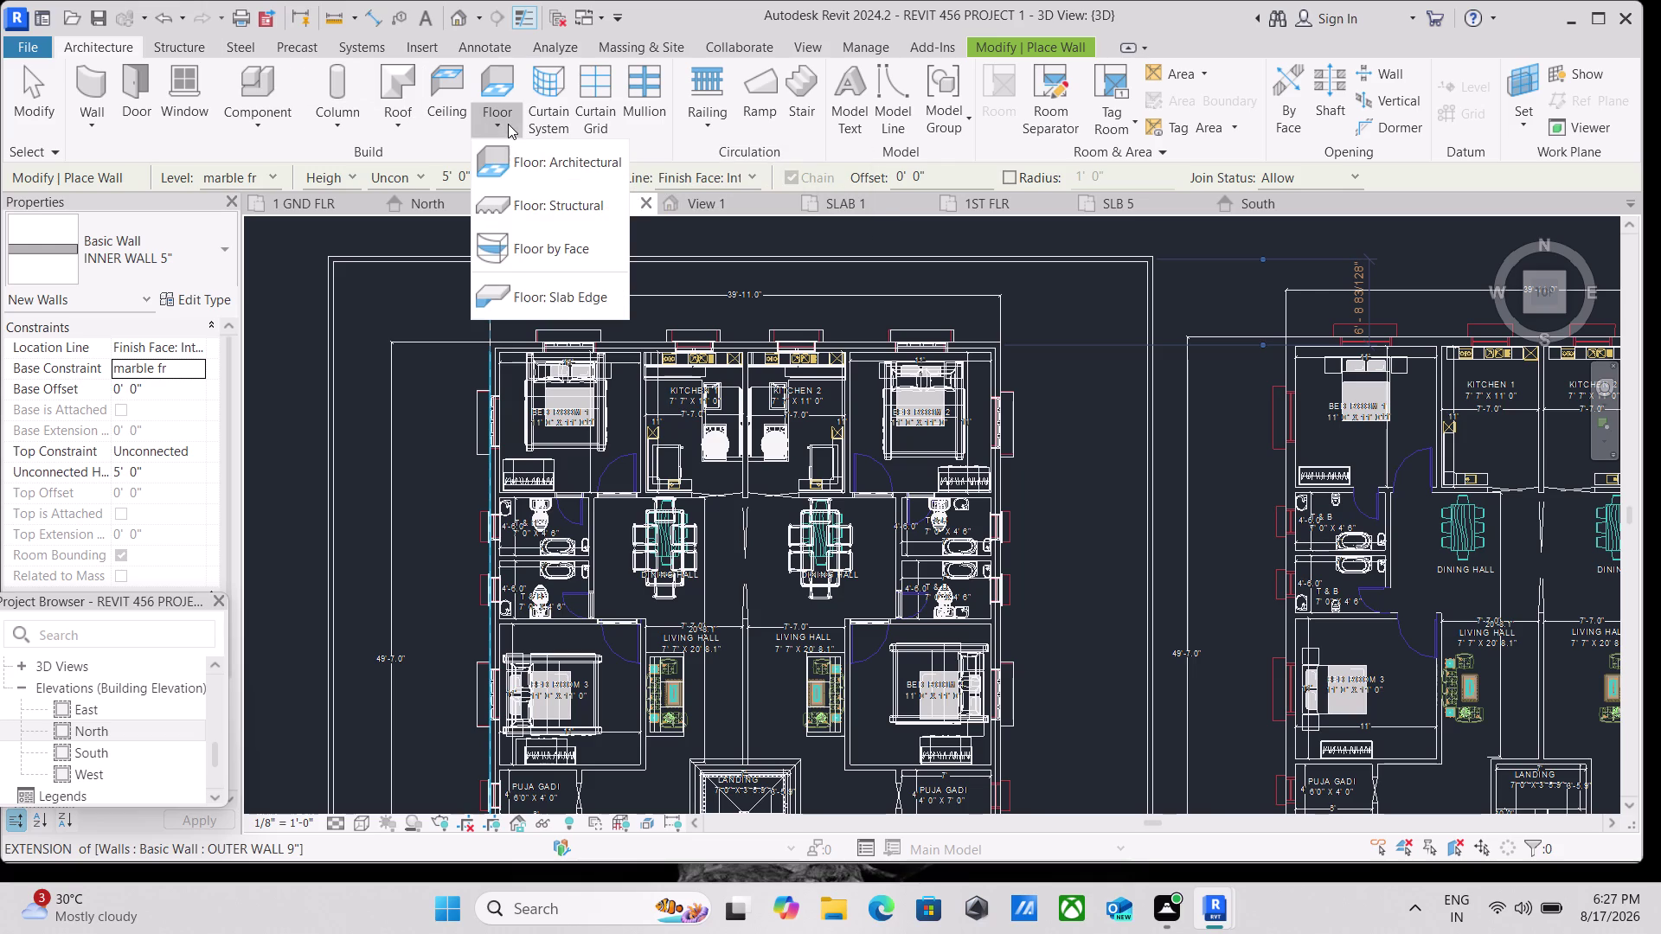
click(511, 156)
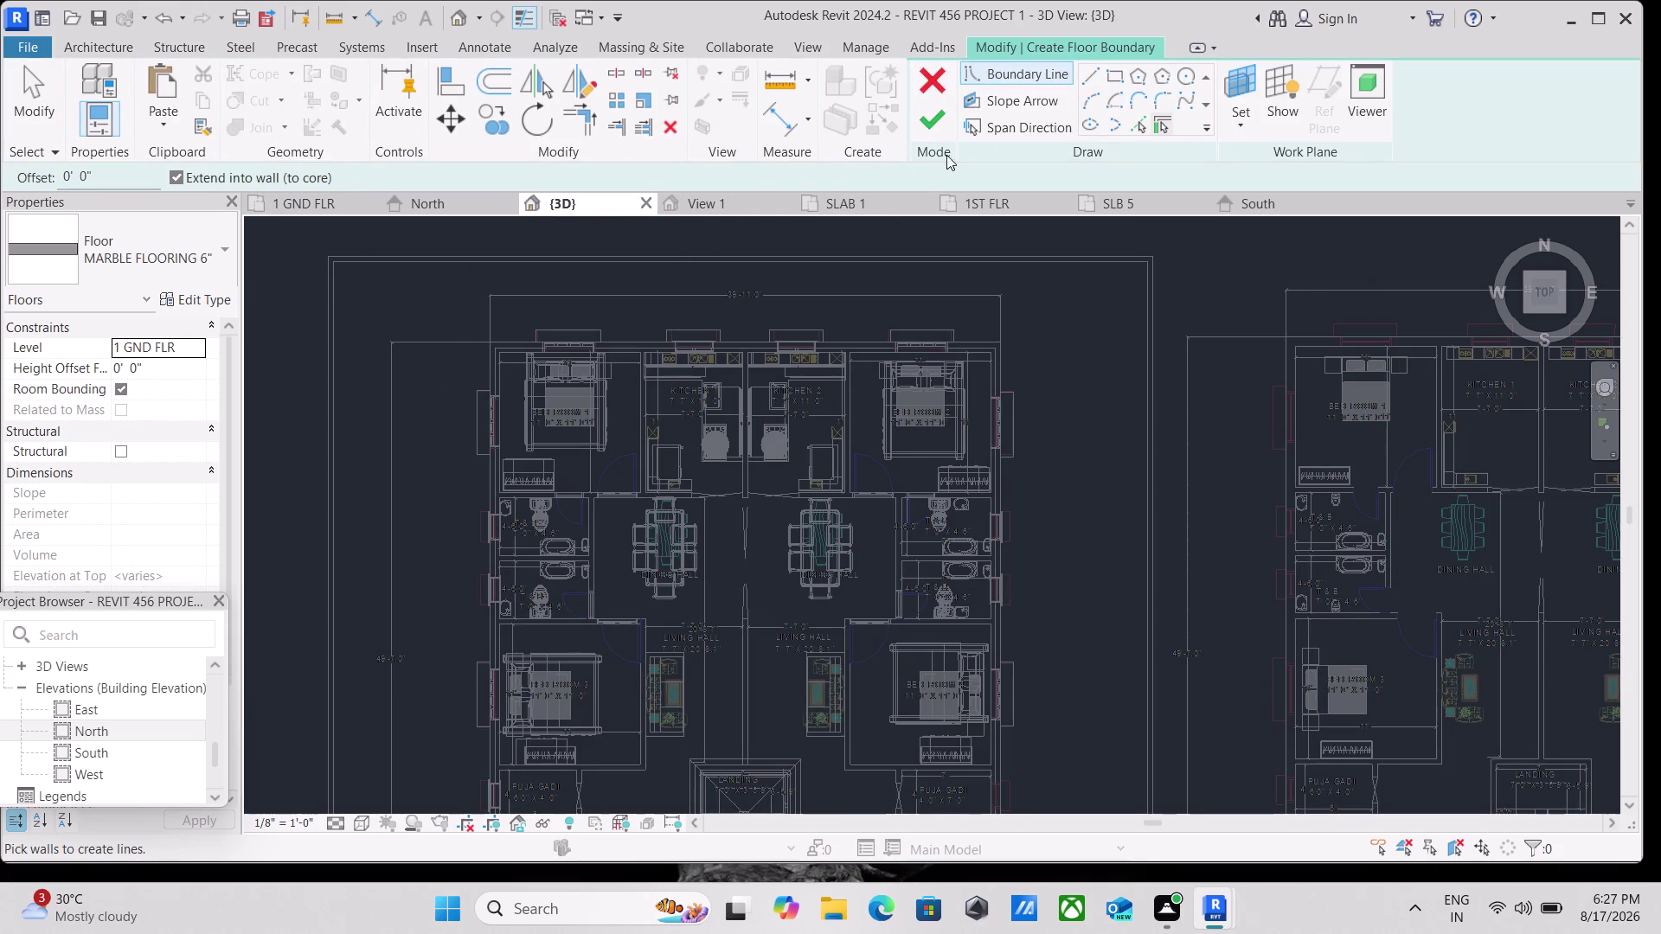
click(217, 246)
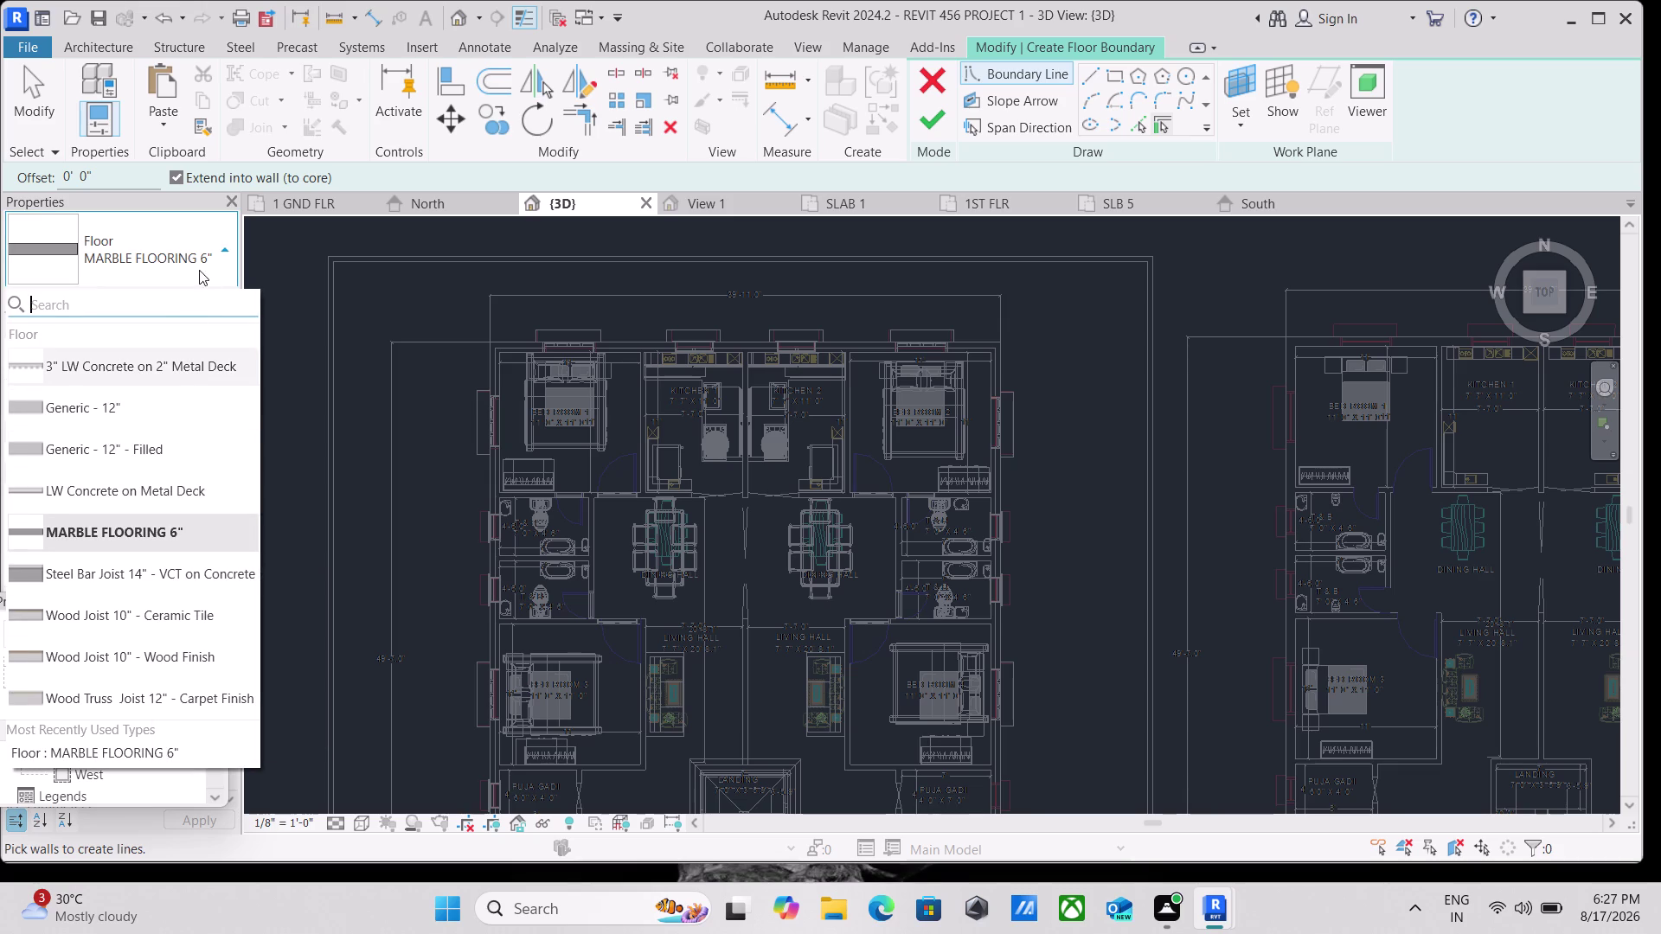
click(220, 250)
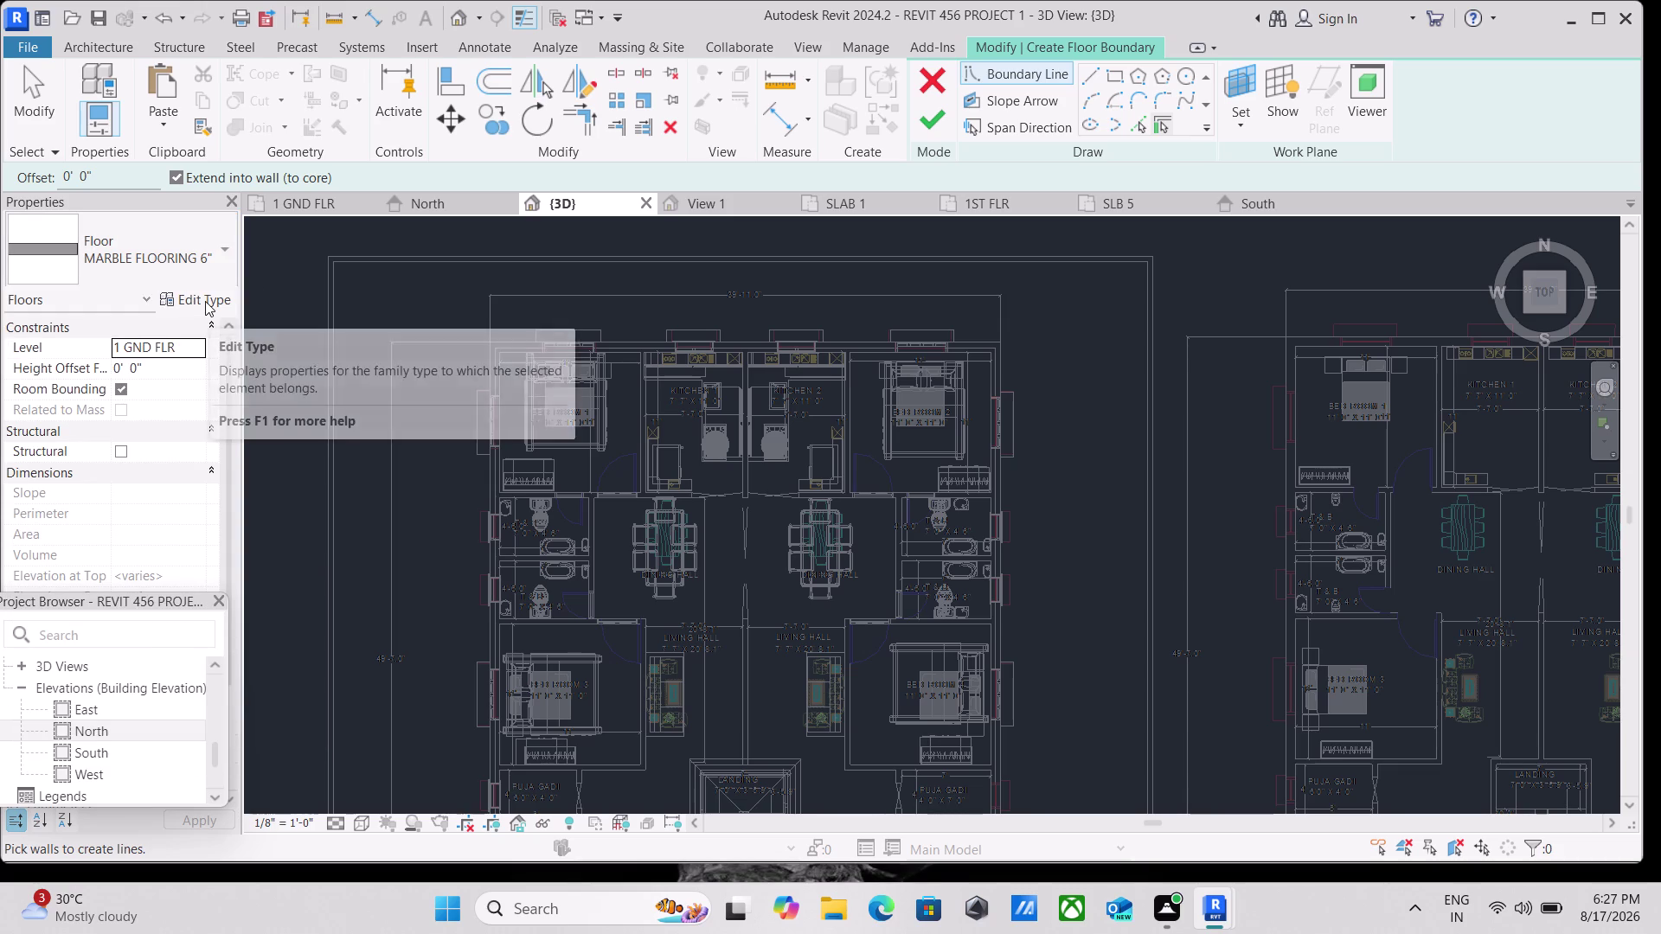
click(205, 301)
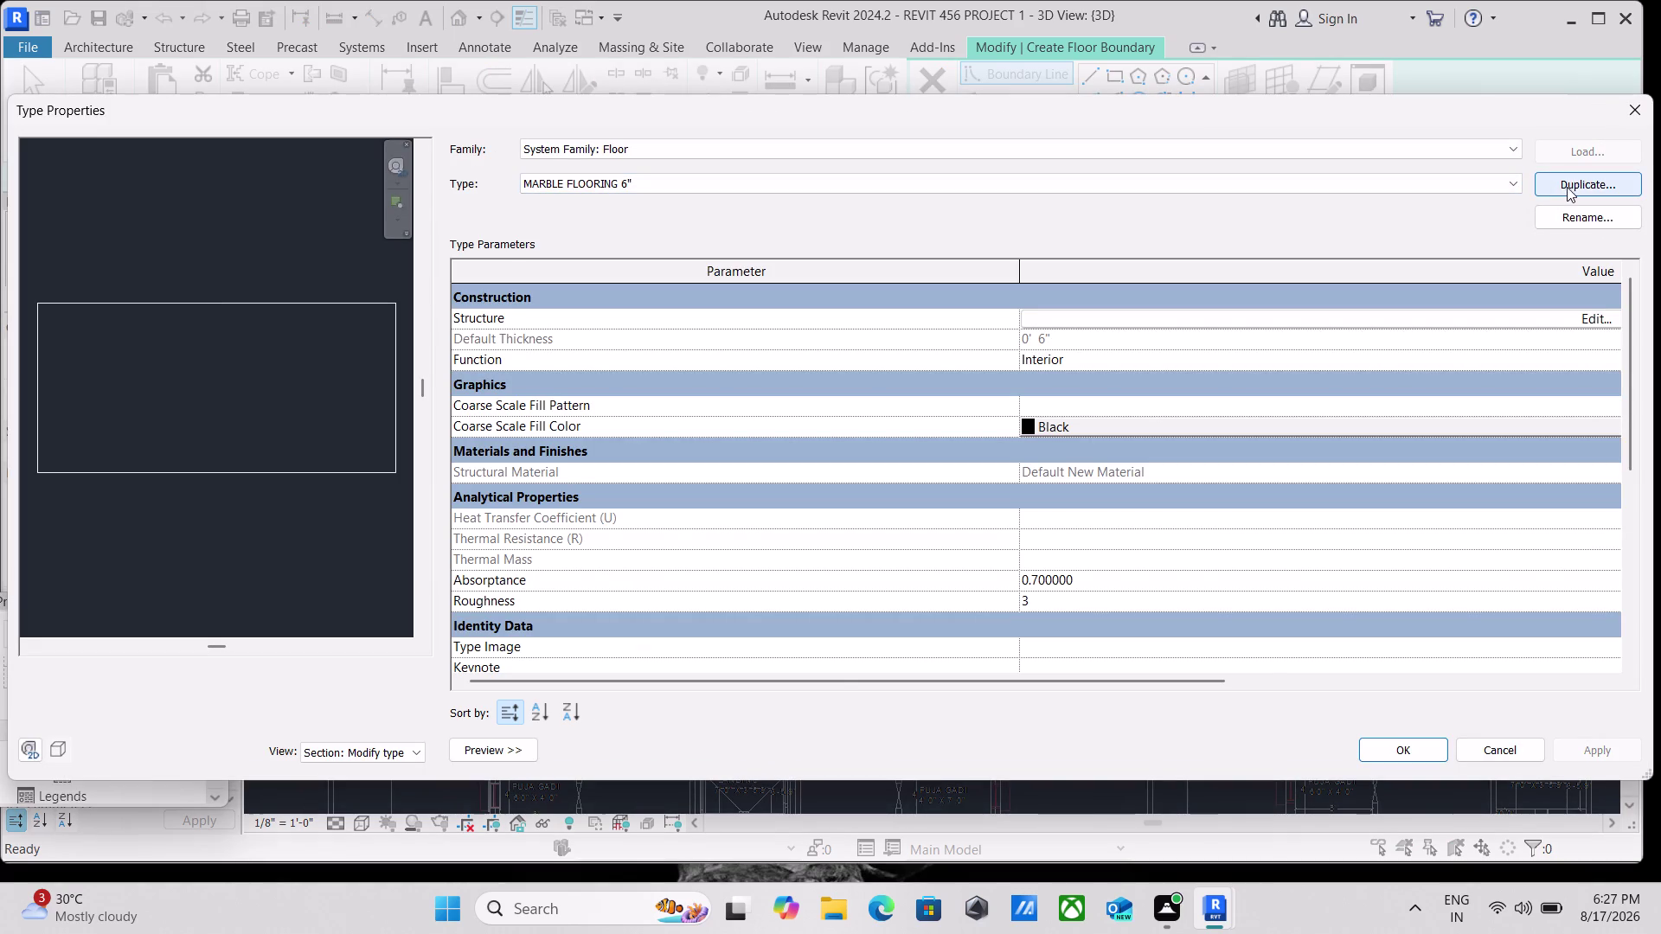
Duplicate the floor type as 'outer flooring 6"' and open its structure layers.
click(1568, 186)
key(BackSpace)
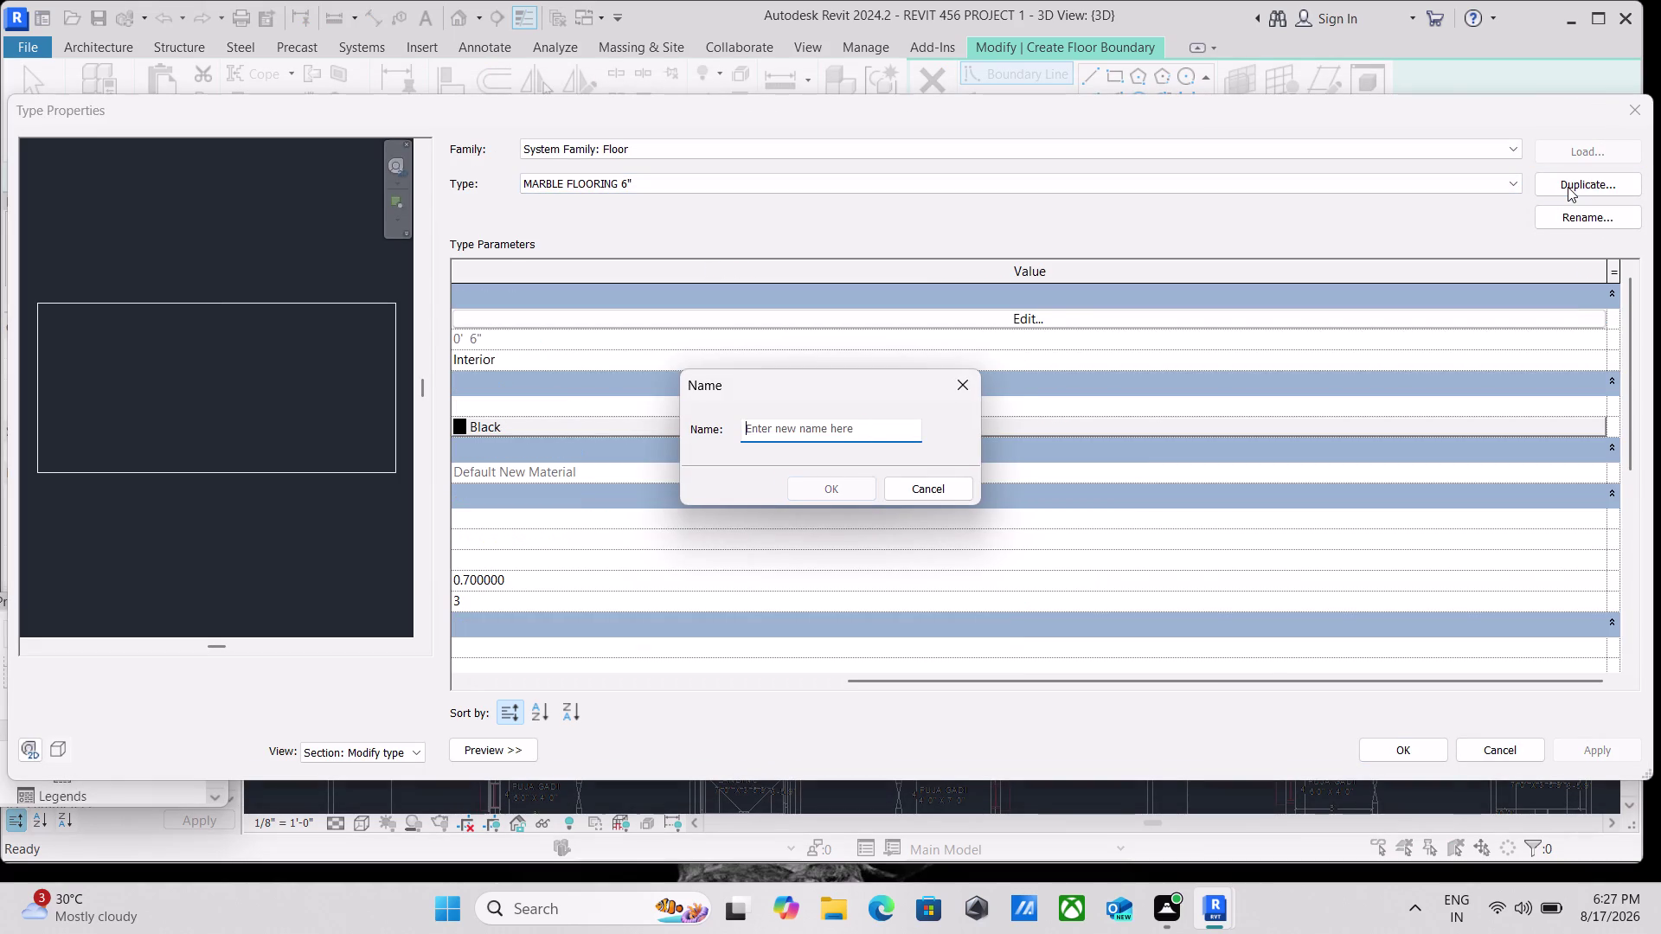
text(o)
text(uter)
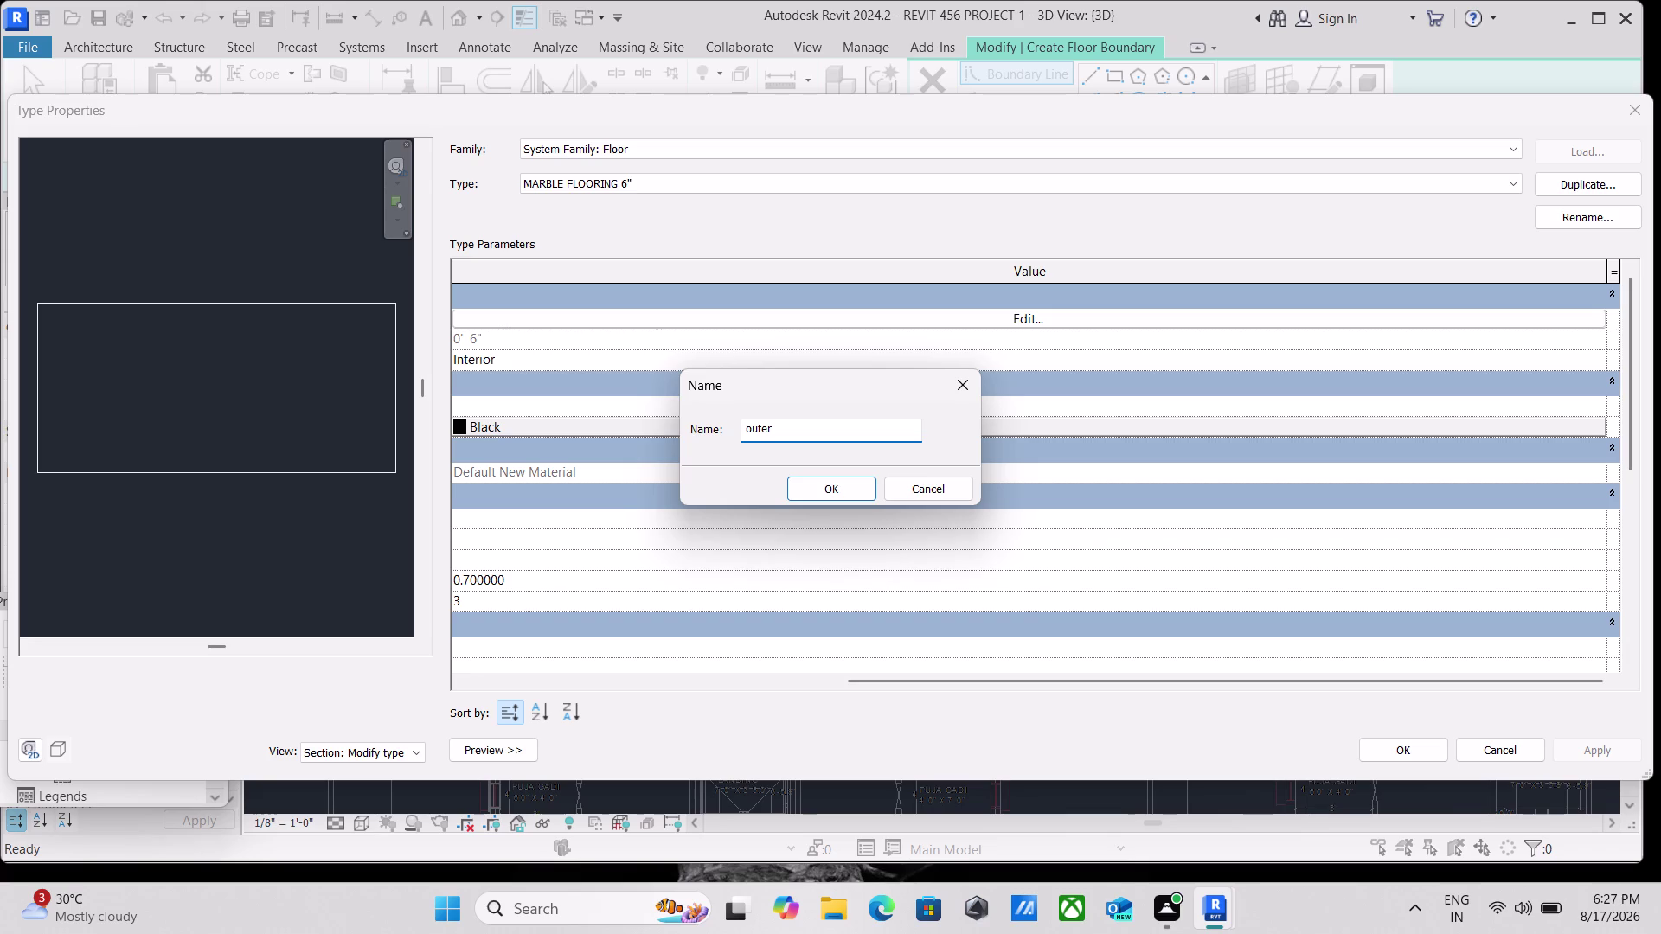
key(space)
text(floorin)
text(g)
key(space)
key(6)
key(shift+quotedbl)
click(814, 498)
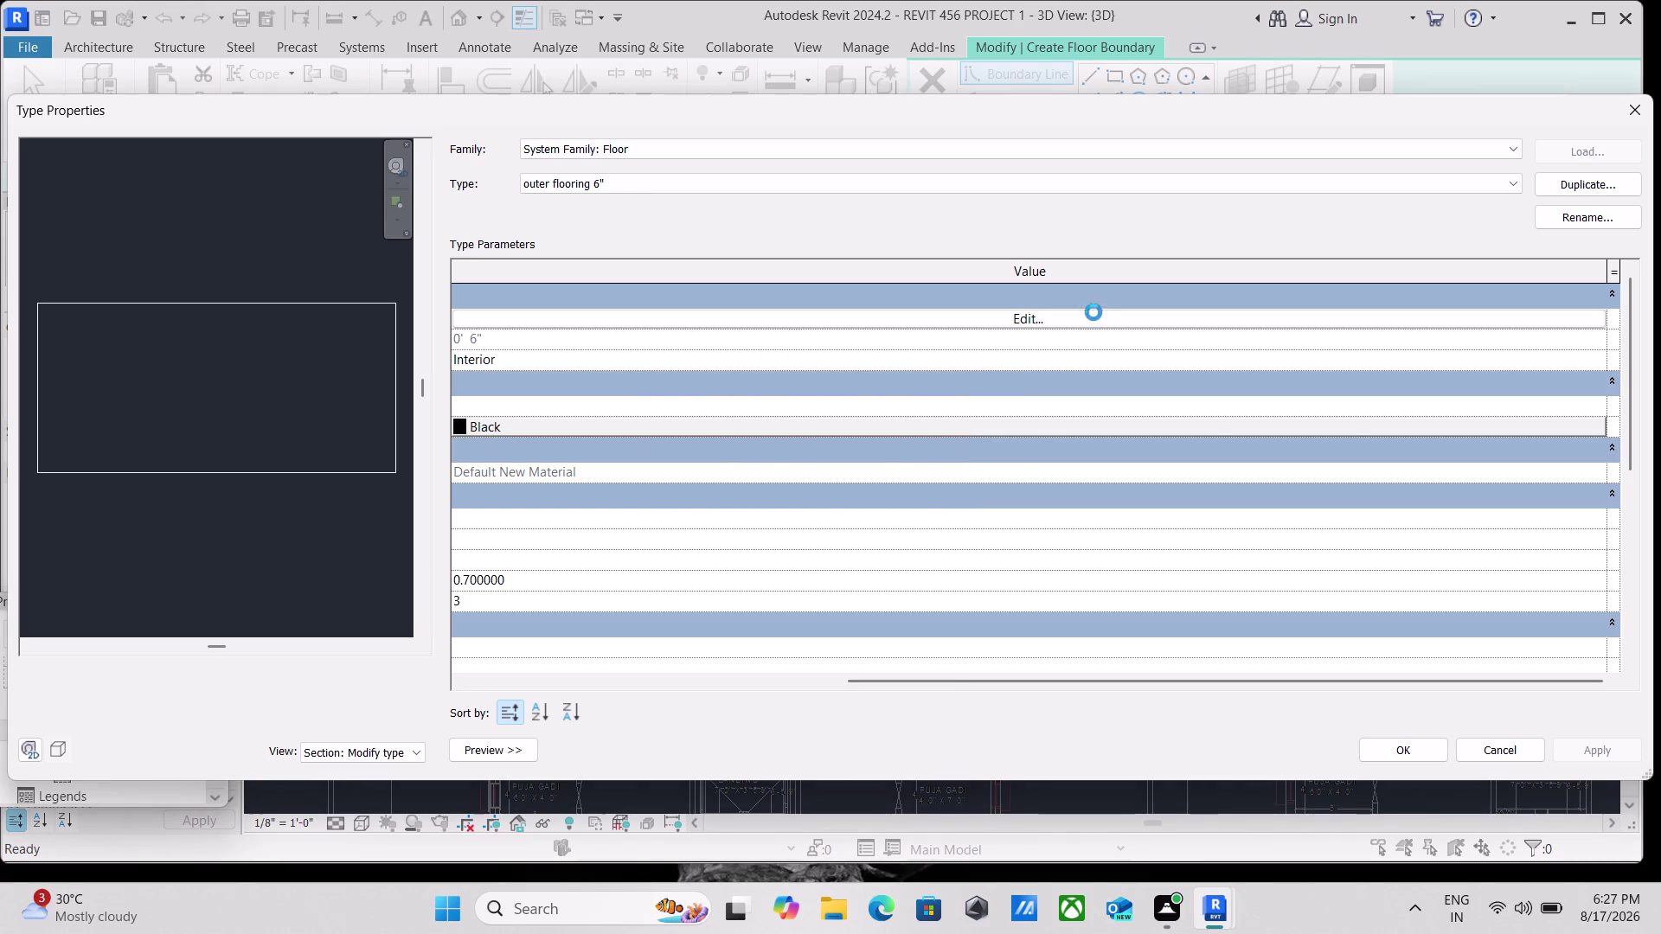
click(1035, 319)
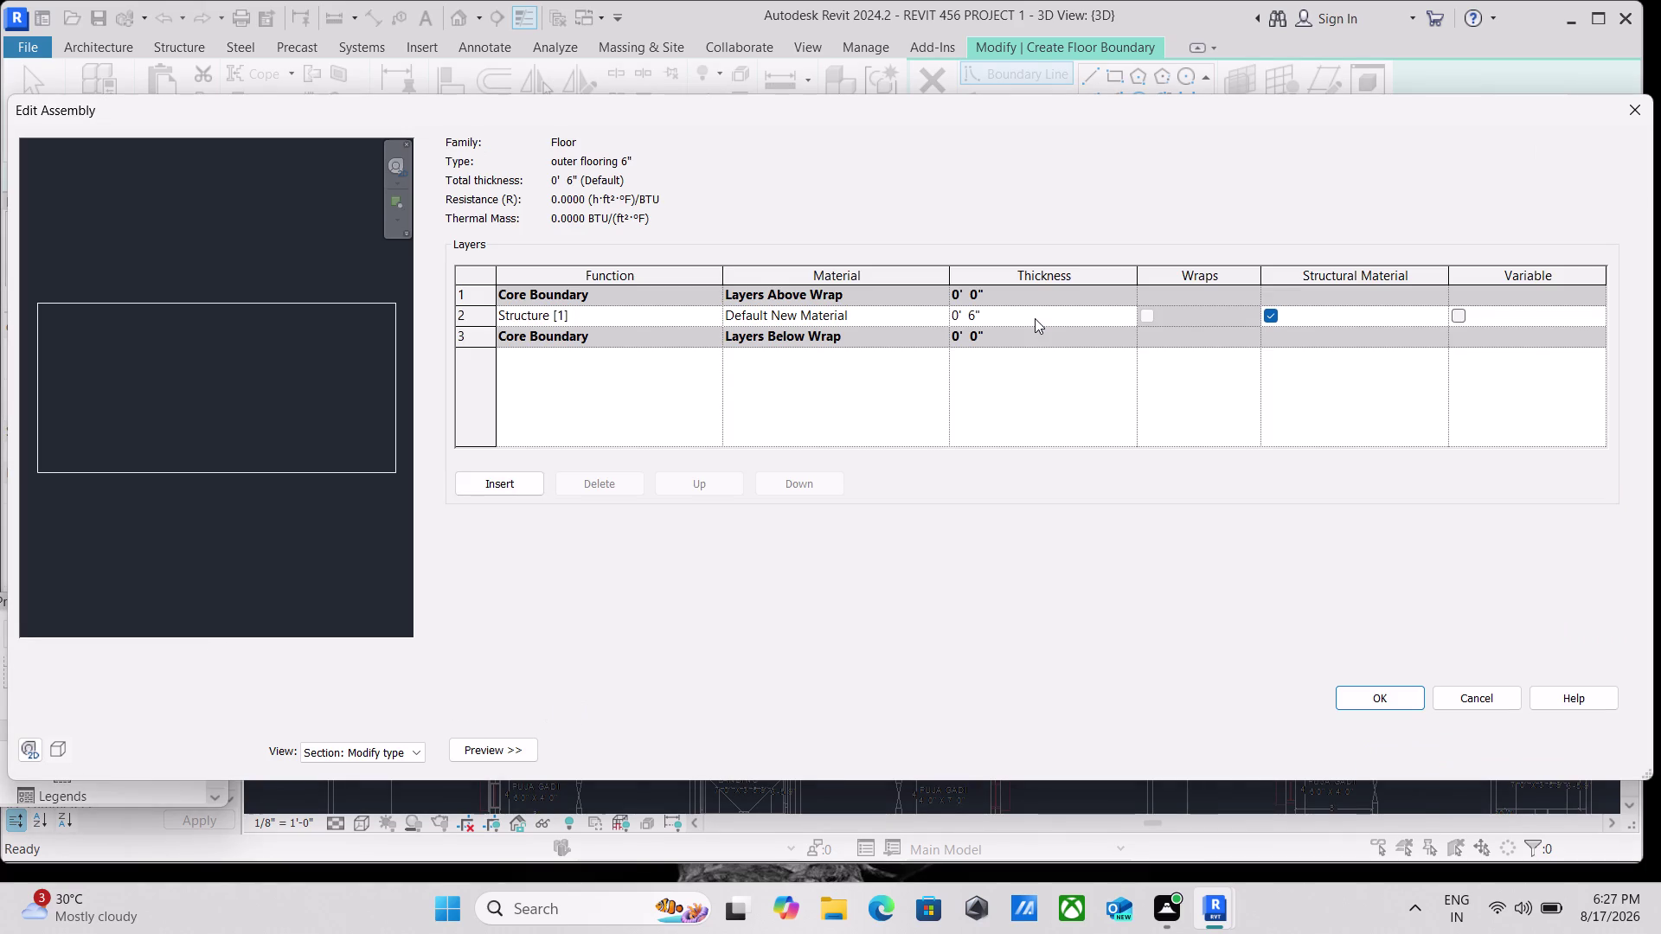
Assign Default Mass Zone as the structure layer's material.
click(942, 316)
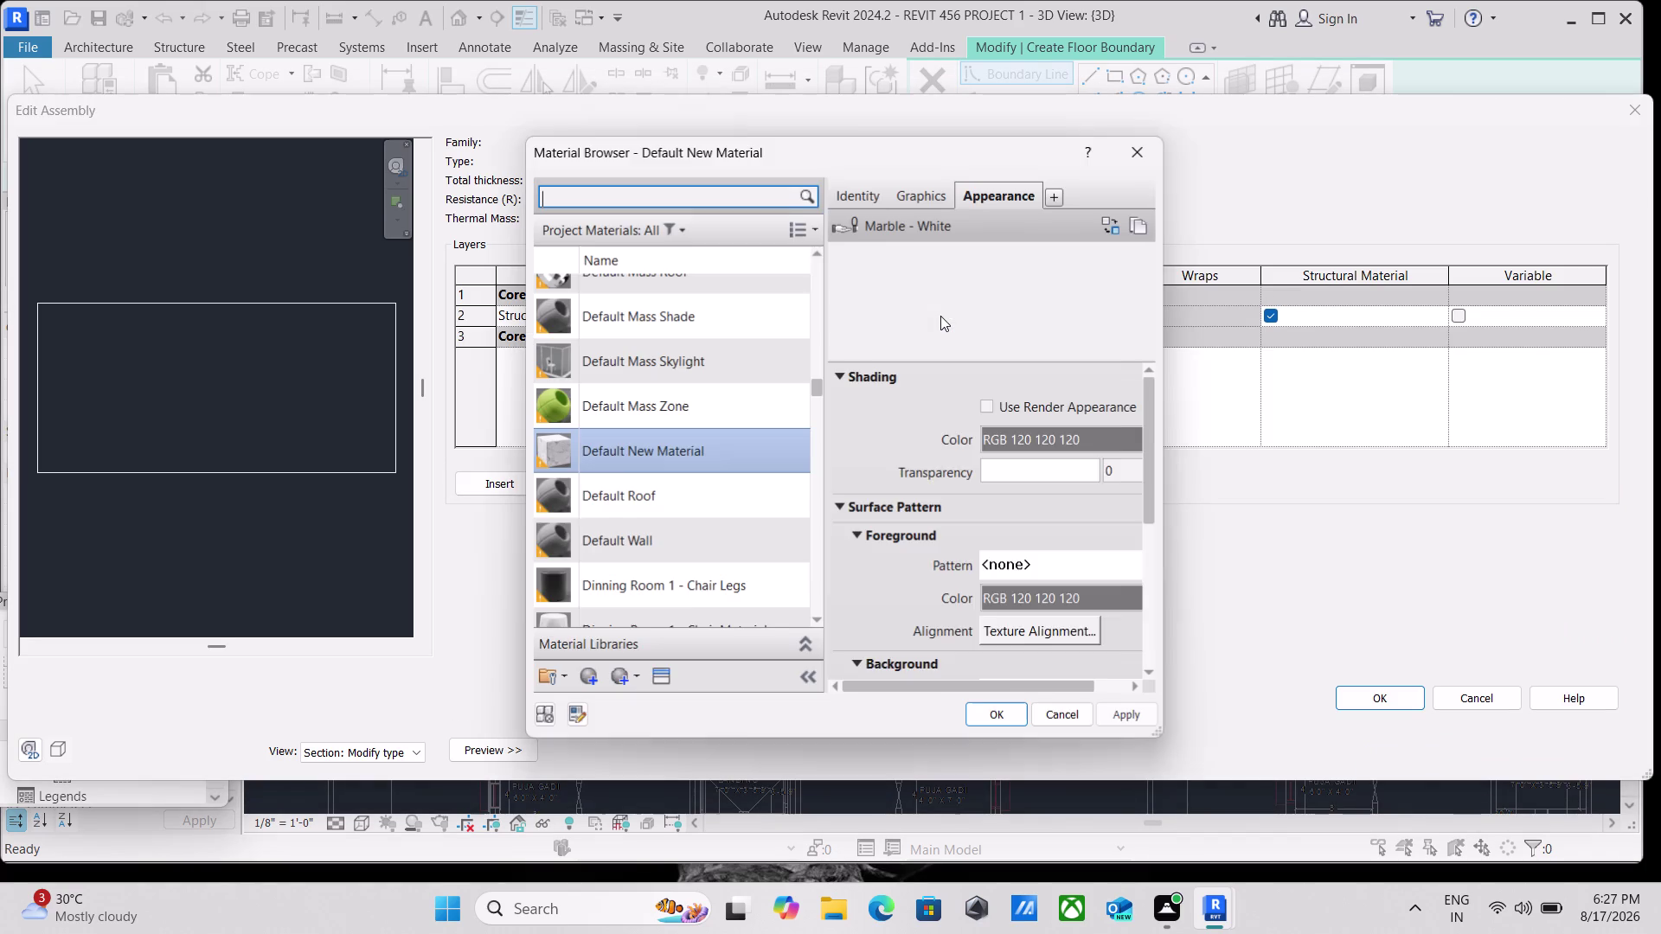
scroll(down, 3)
scroll(down, 3)
scroll(up, 3)
scroll(up, 3)
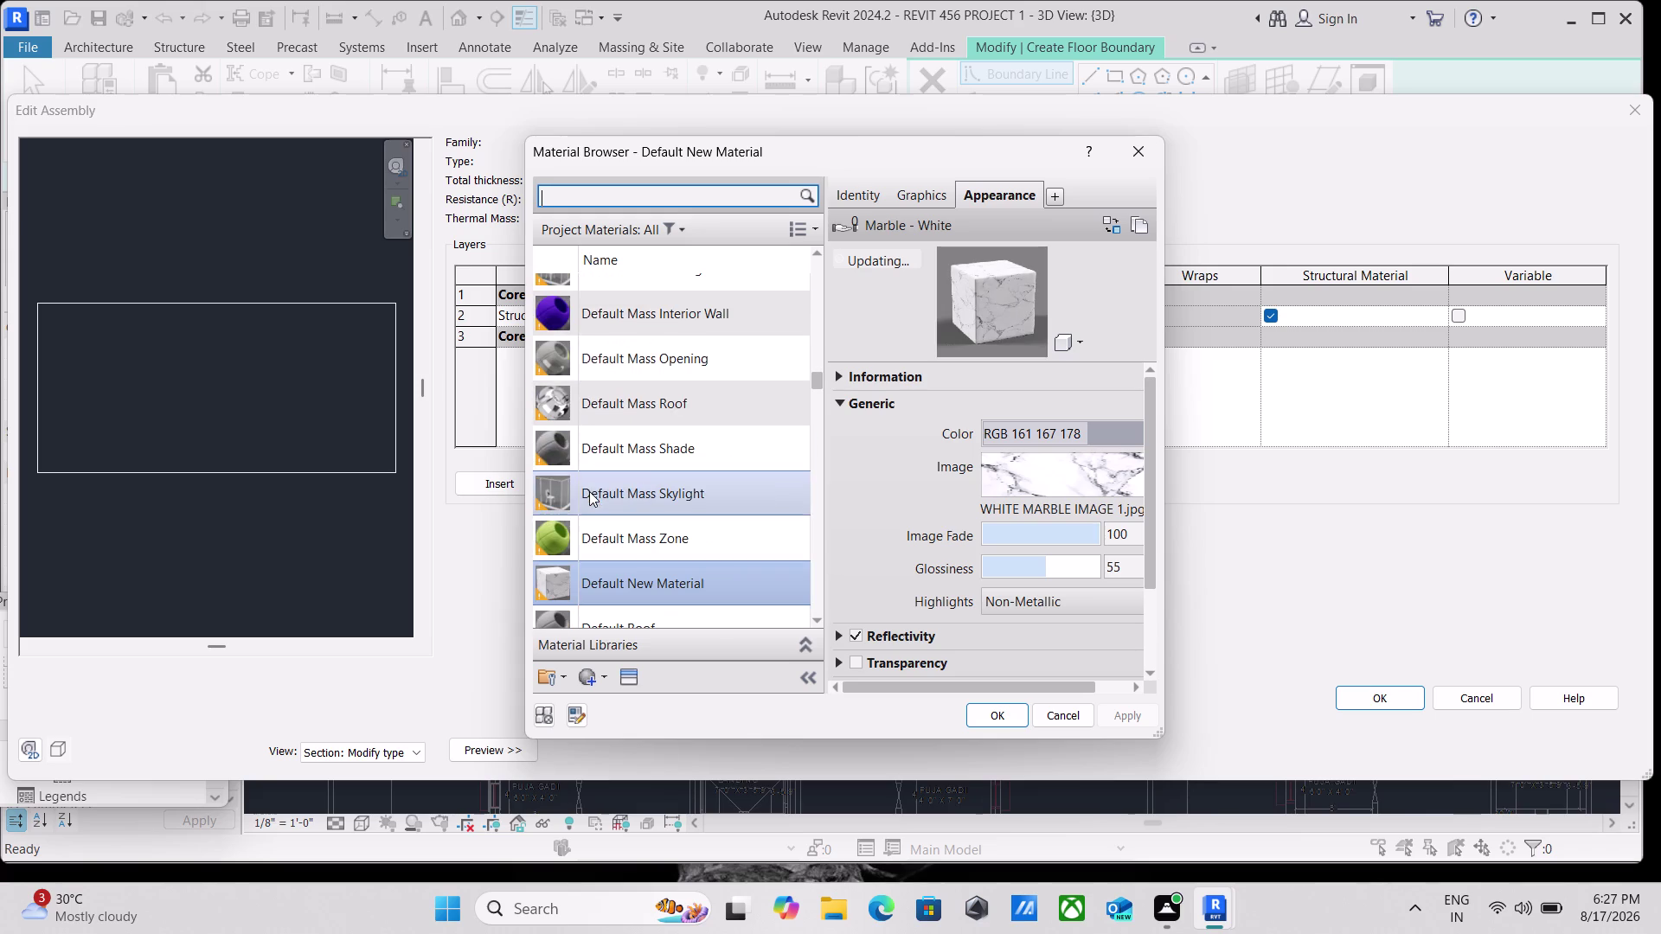
click(679, 542)
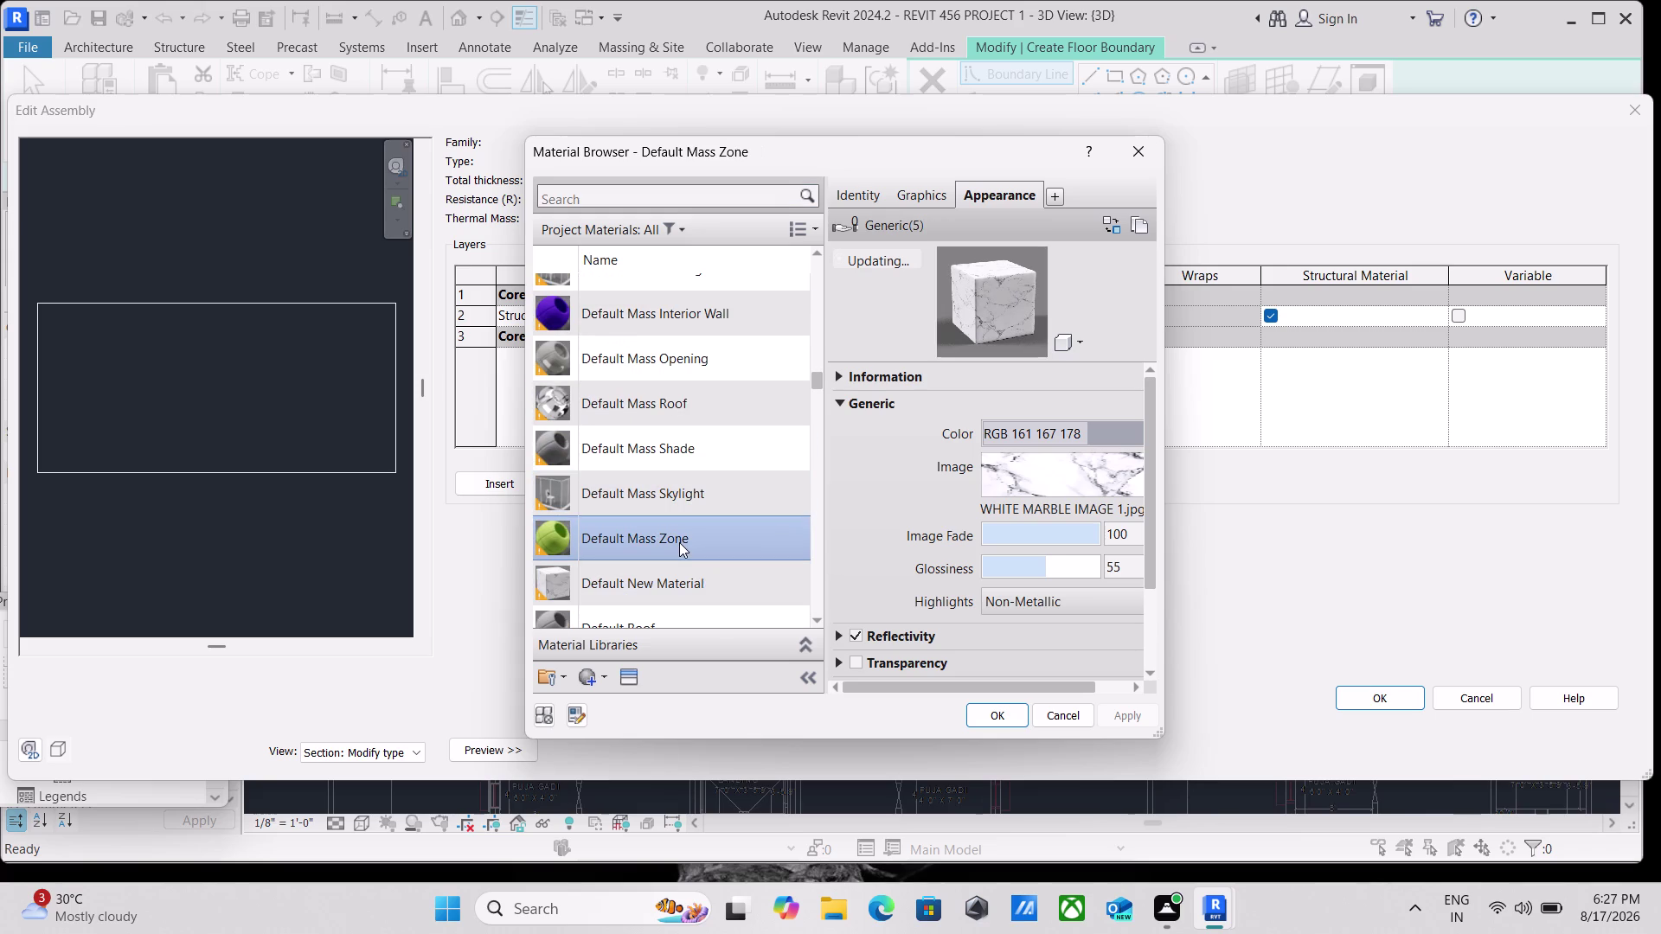
Review the material's appearance settings and start choosing an image file.
scroll(down, 3)
scroll(up, 3)
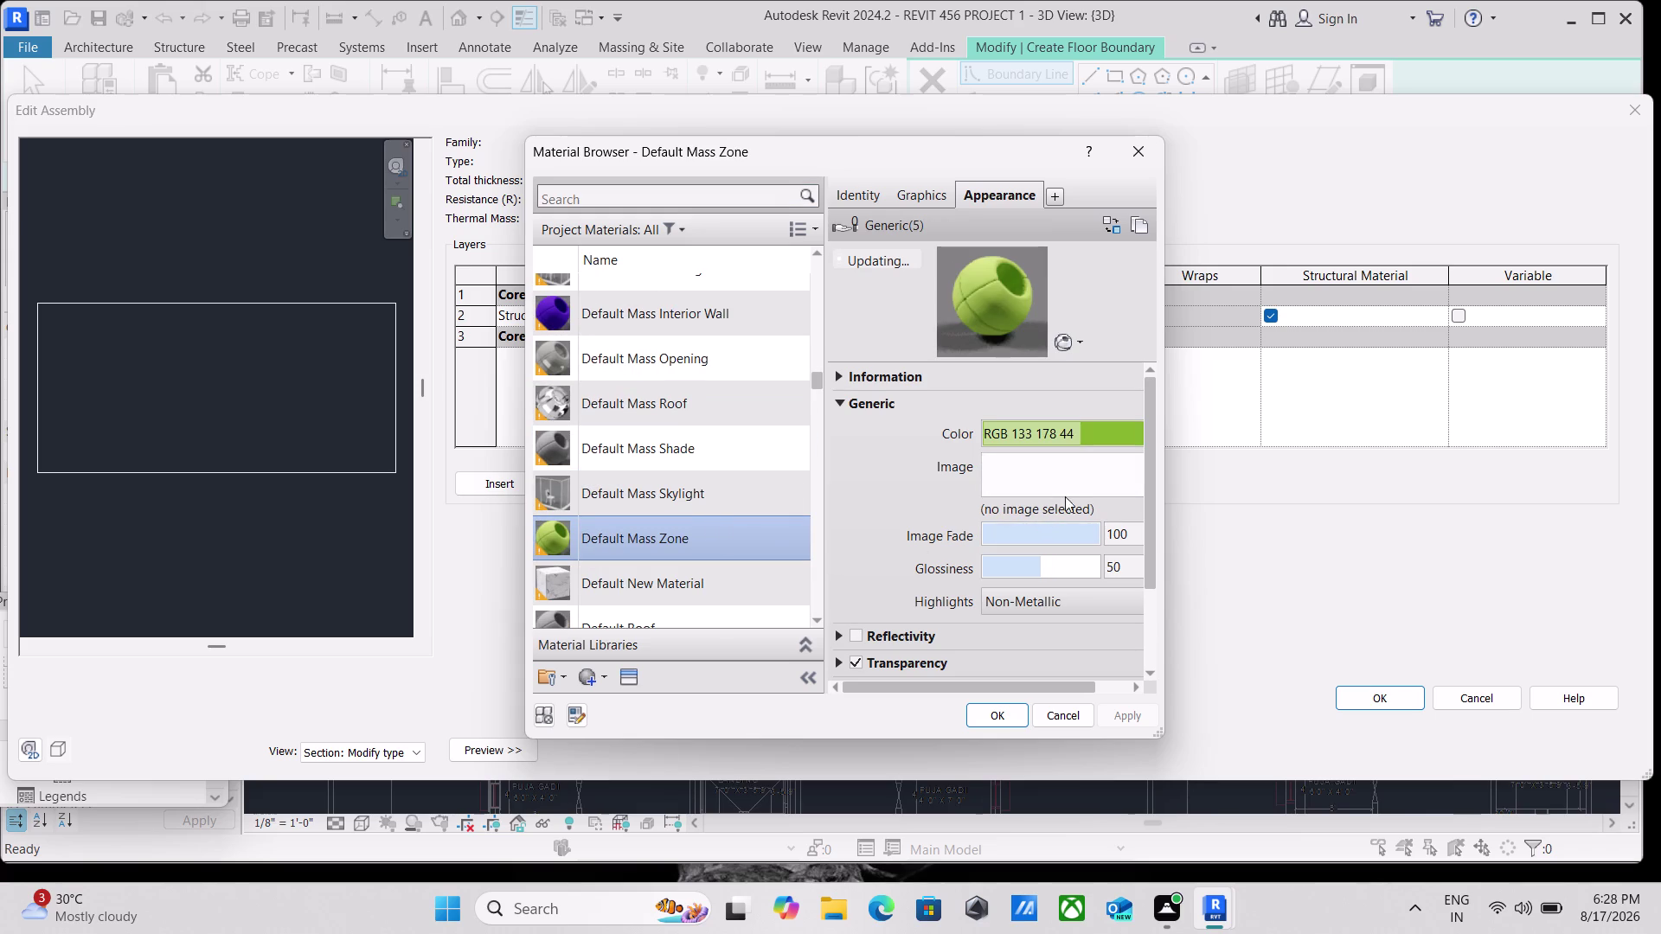
scroll(down, 3)
scroll(up, 3)
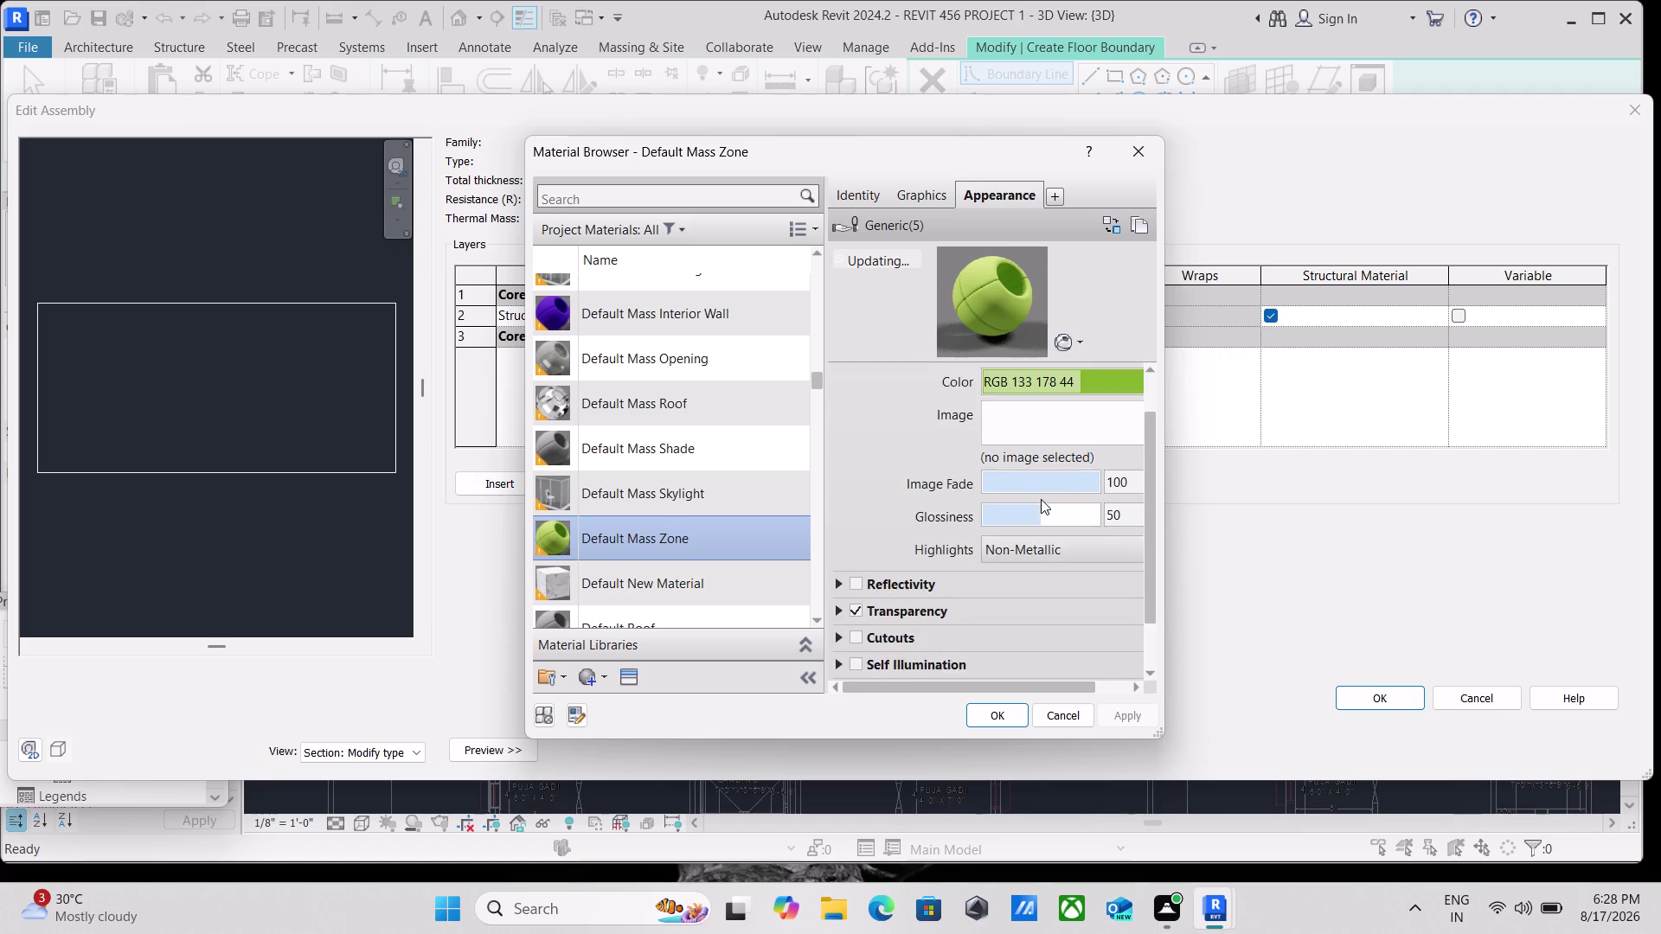
scroll(up, 3)
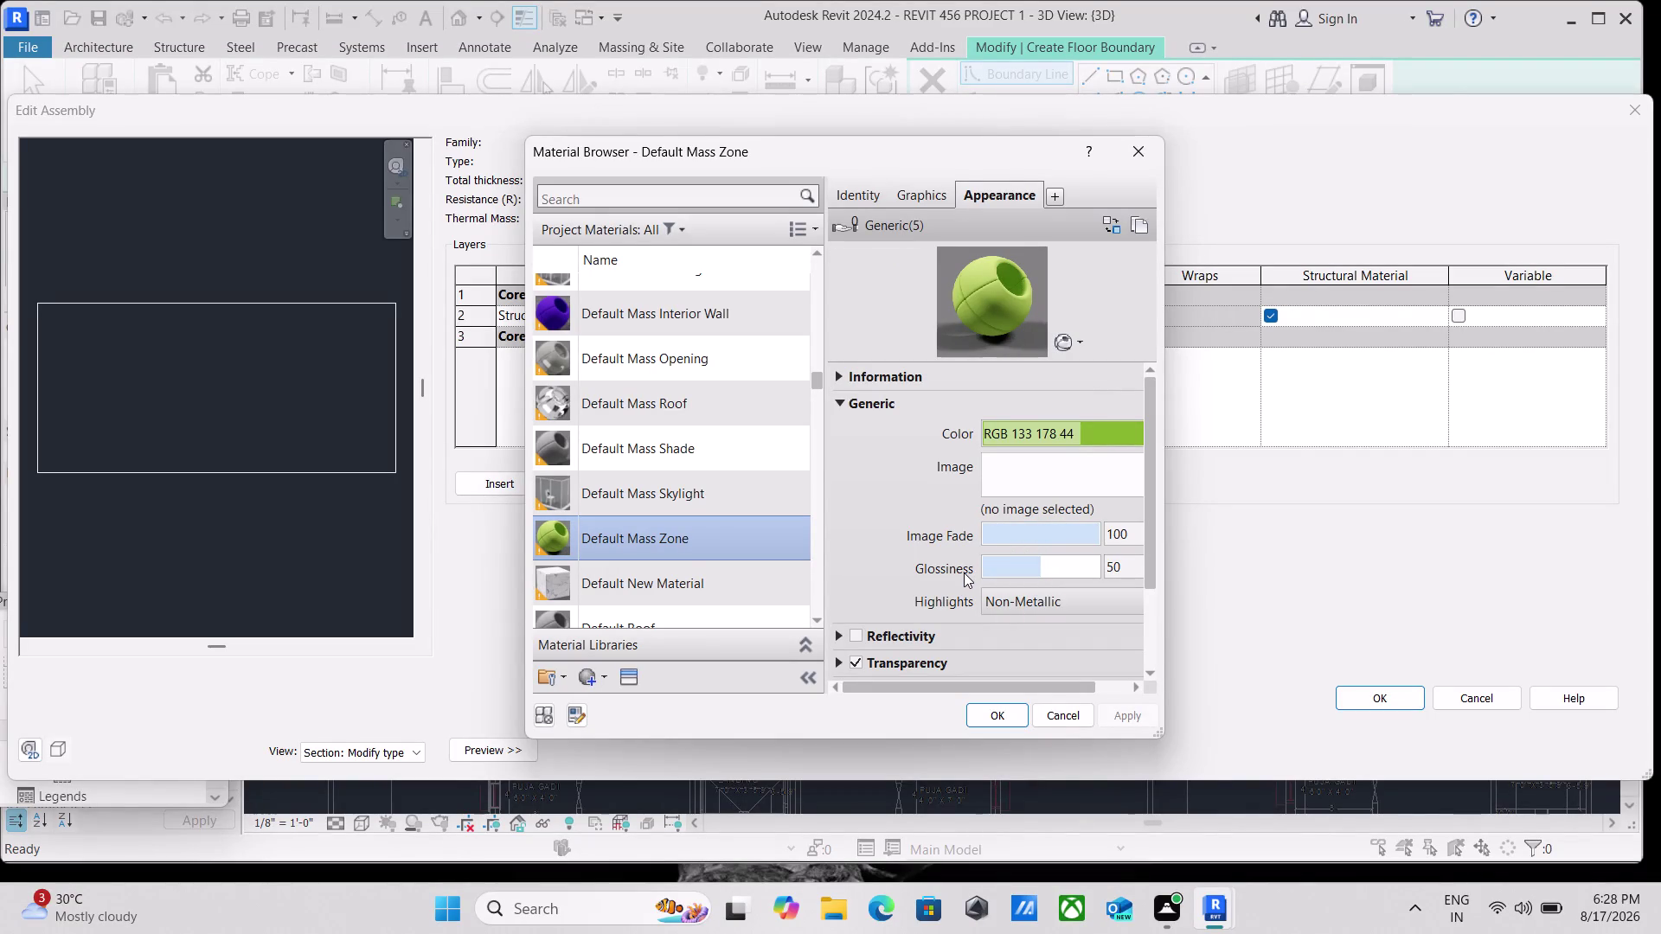
scroll(down, 3)
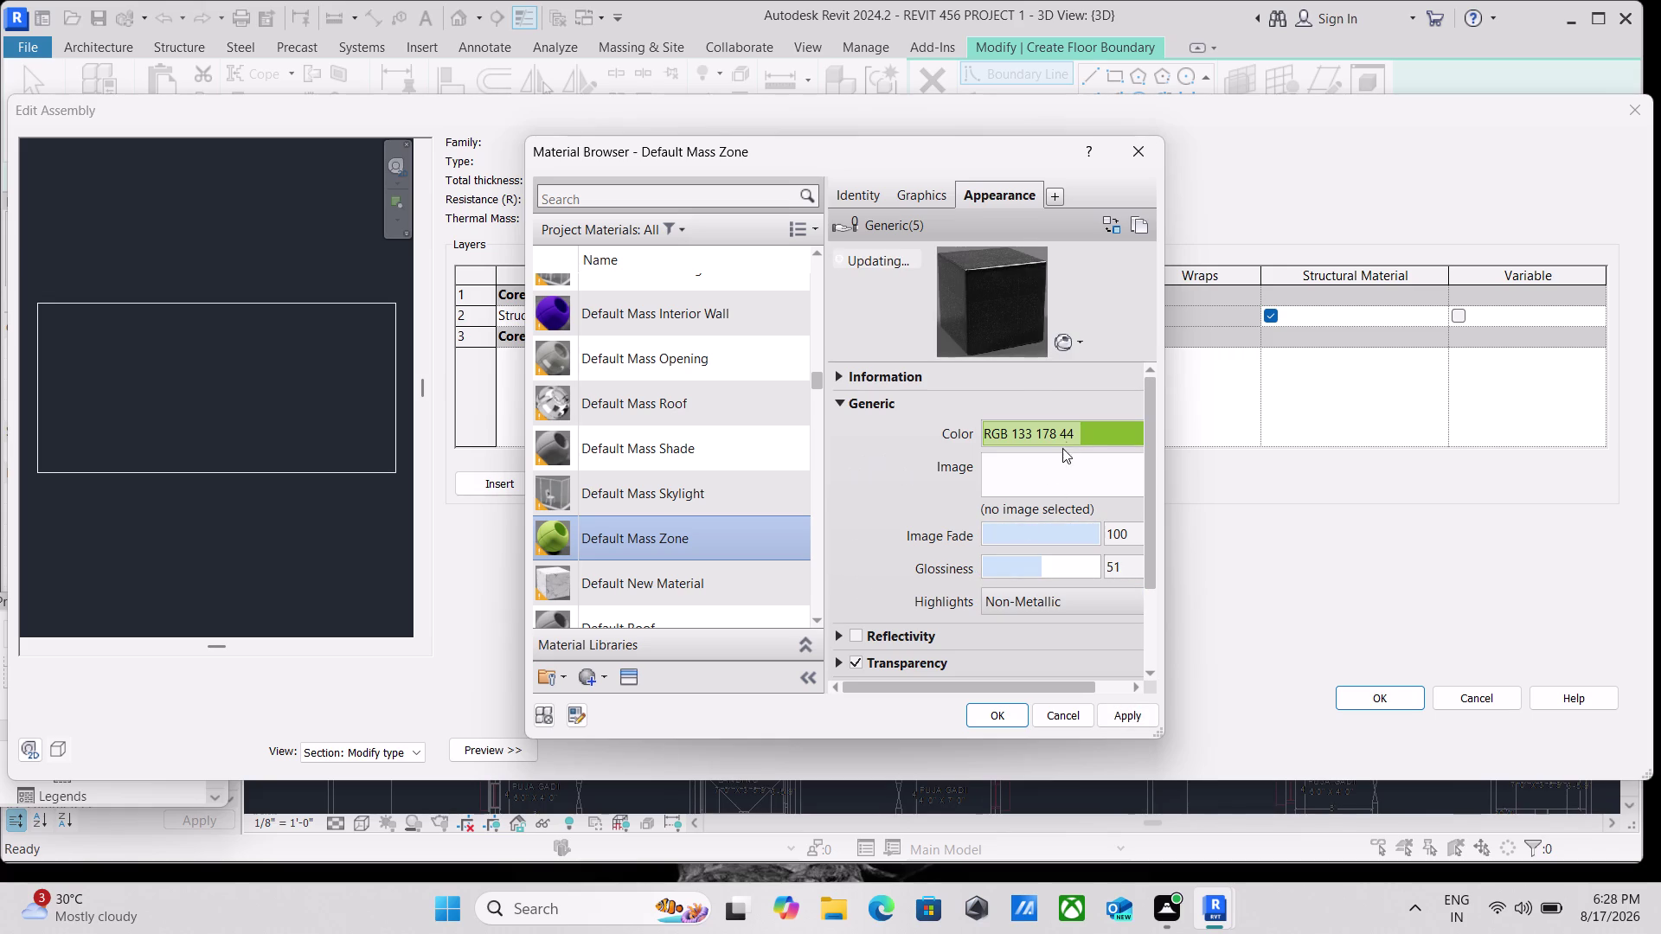
scroll(up, 3)
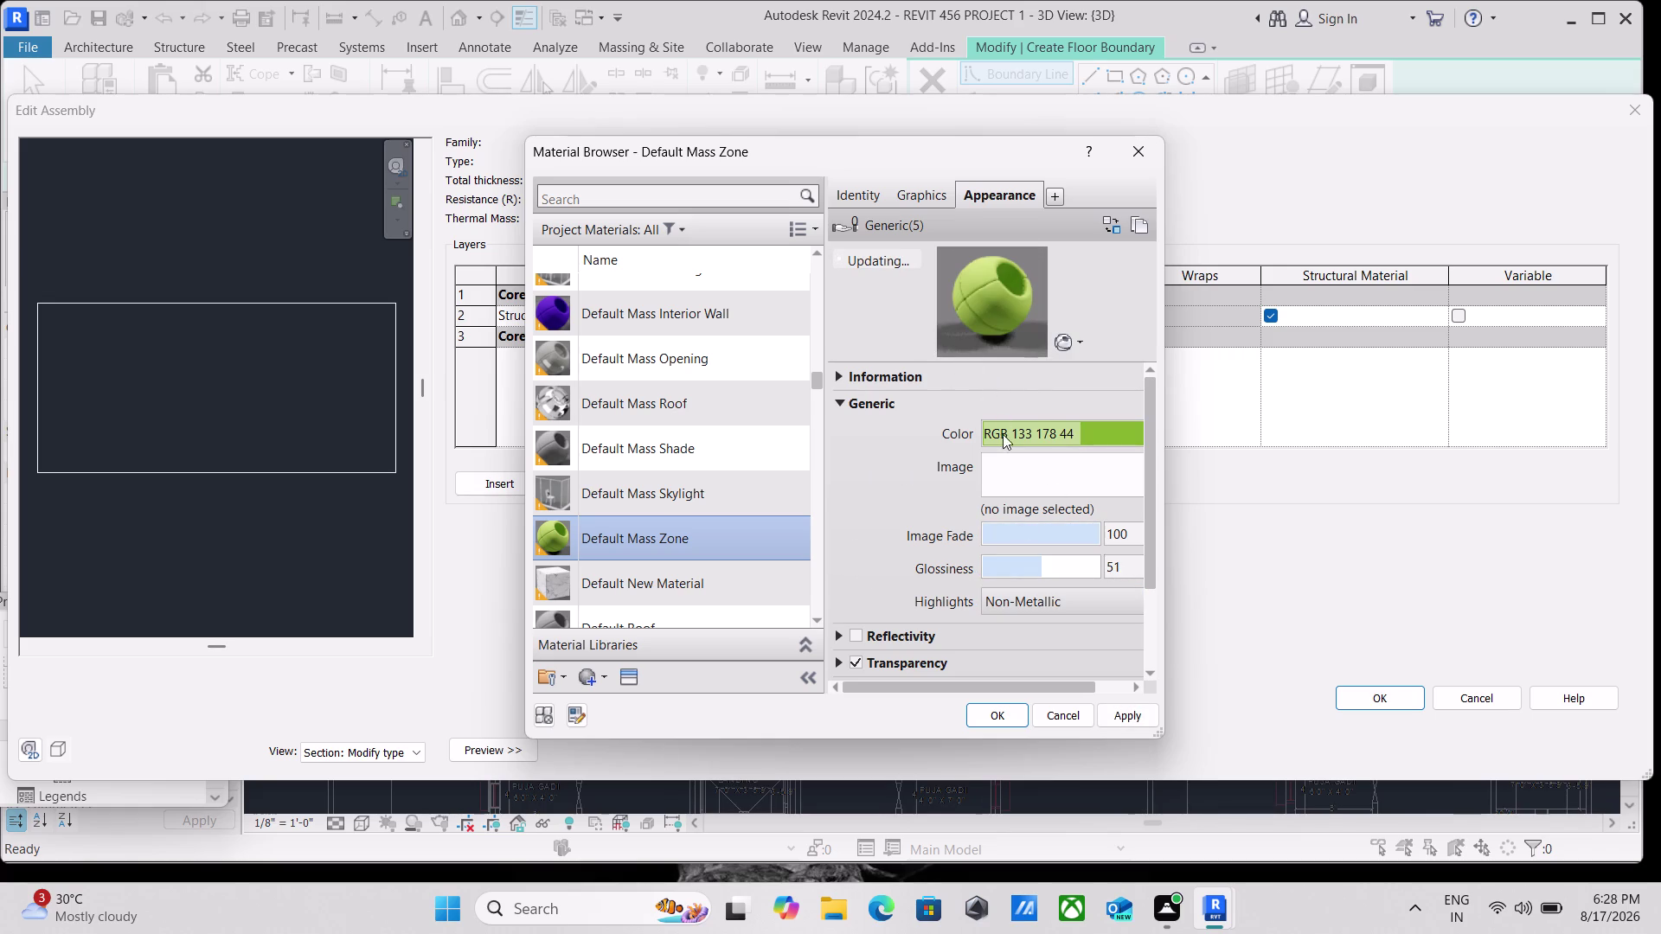
click(1050, 509)
scroll(down, 3)
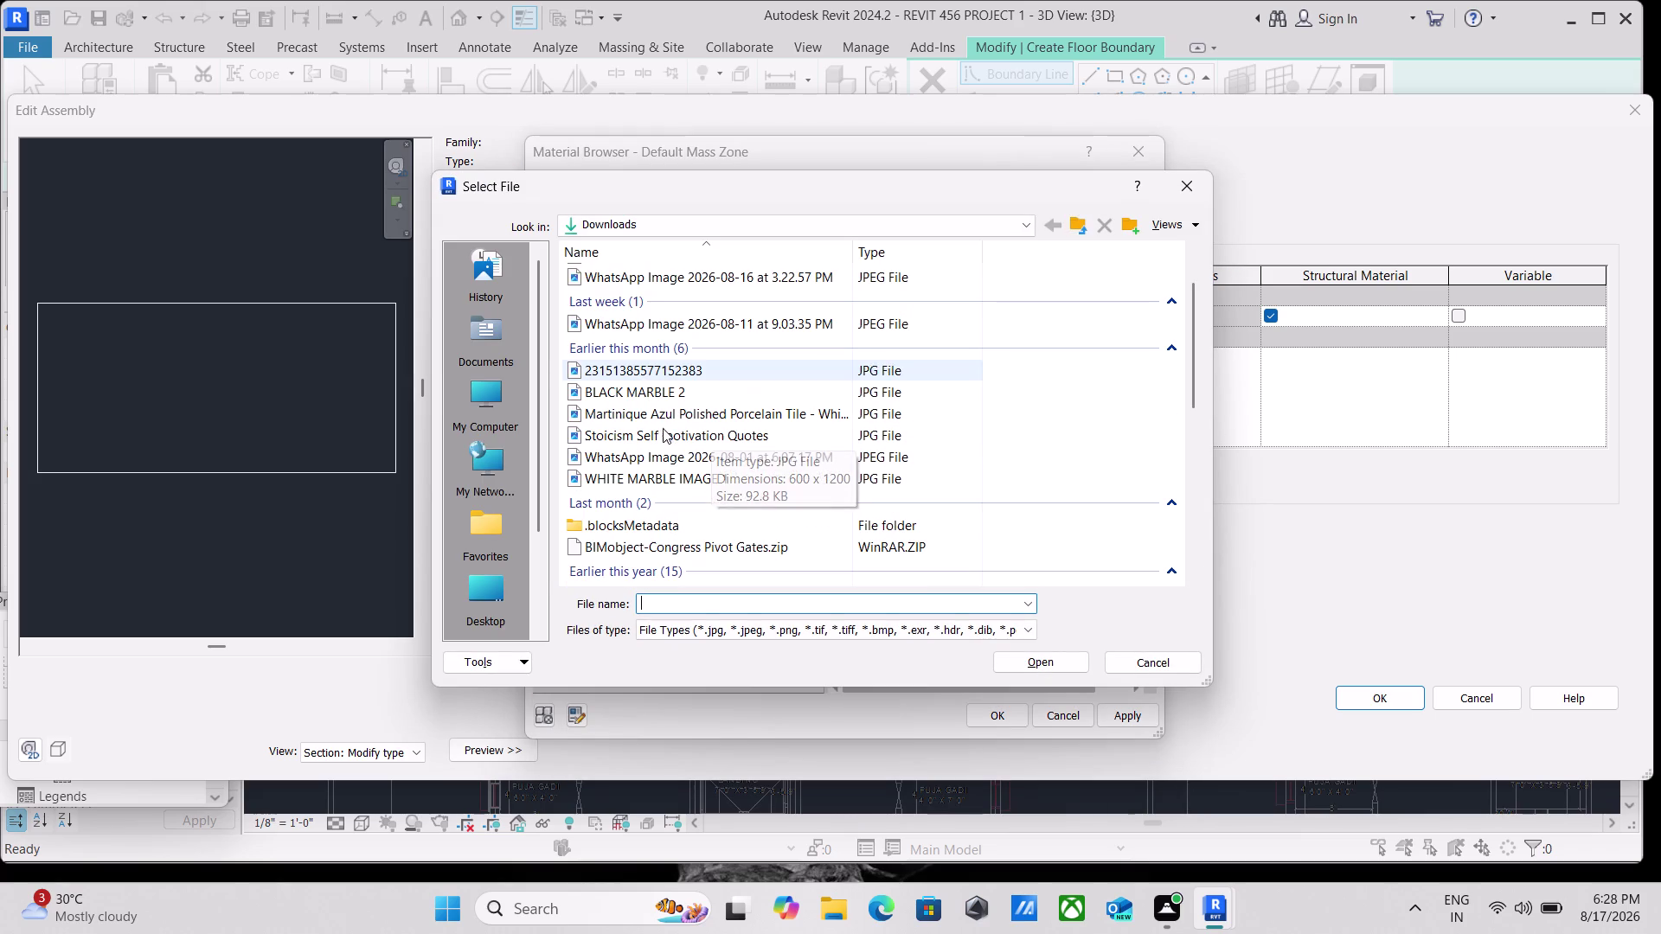
Load the Martinique Azul tile image, then close the Material Browser.
scroll(up, 3)
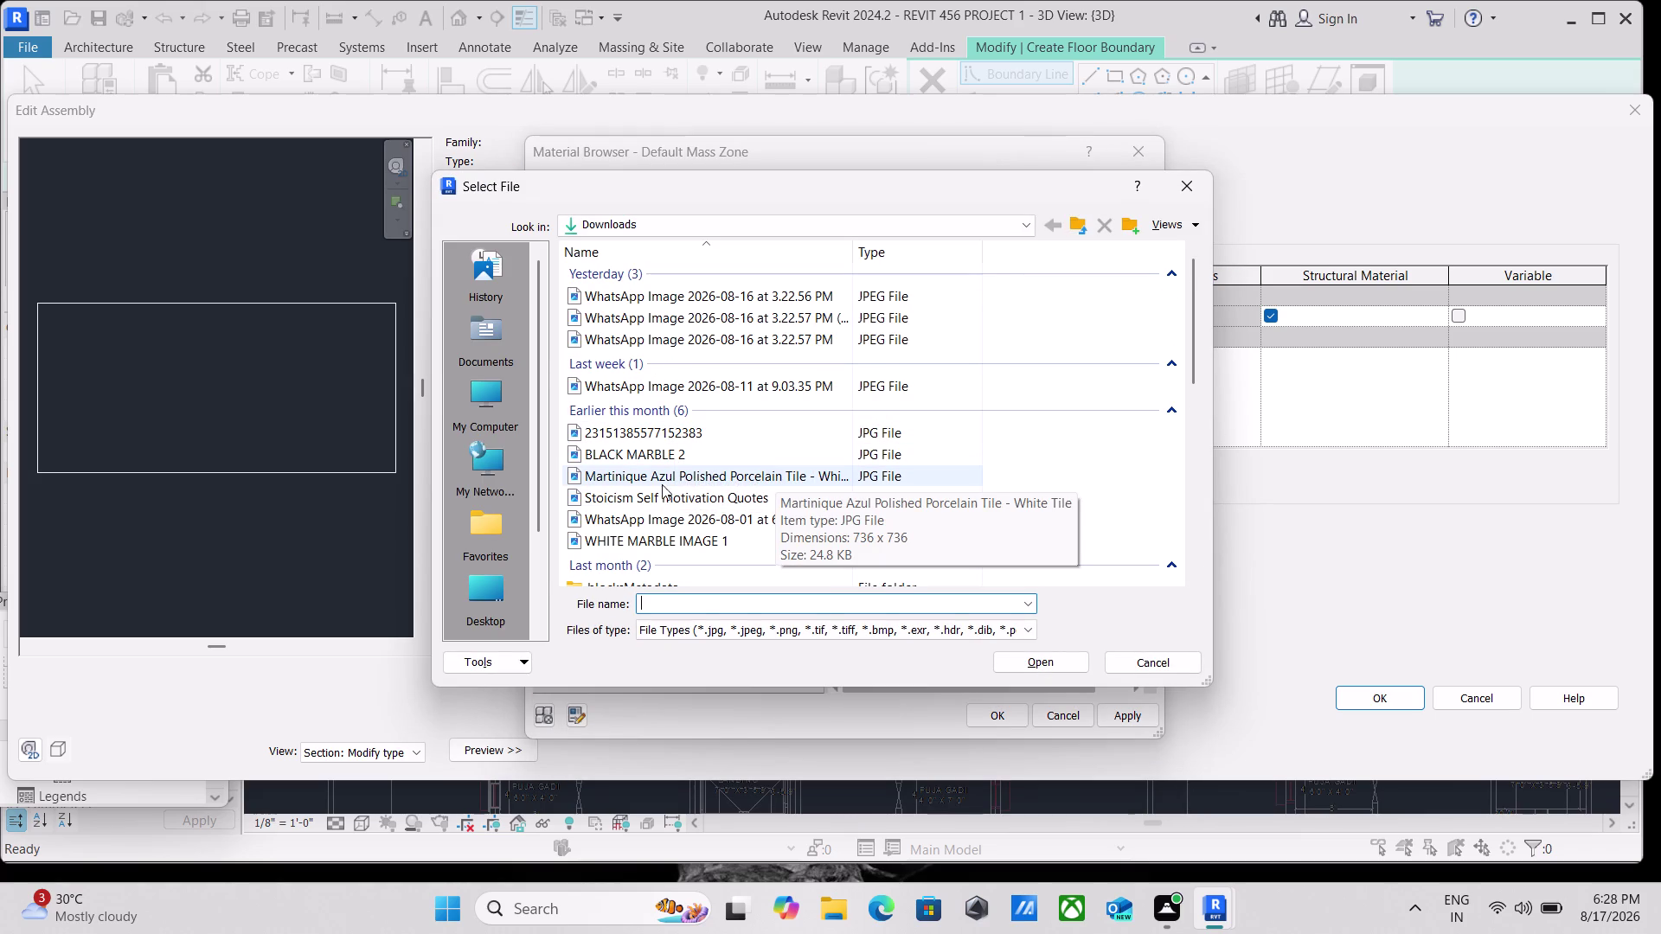
click(693, 475)
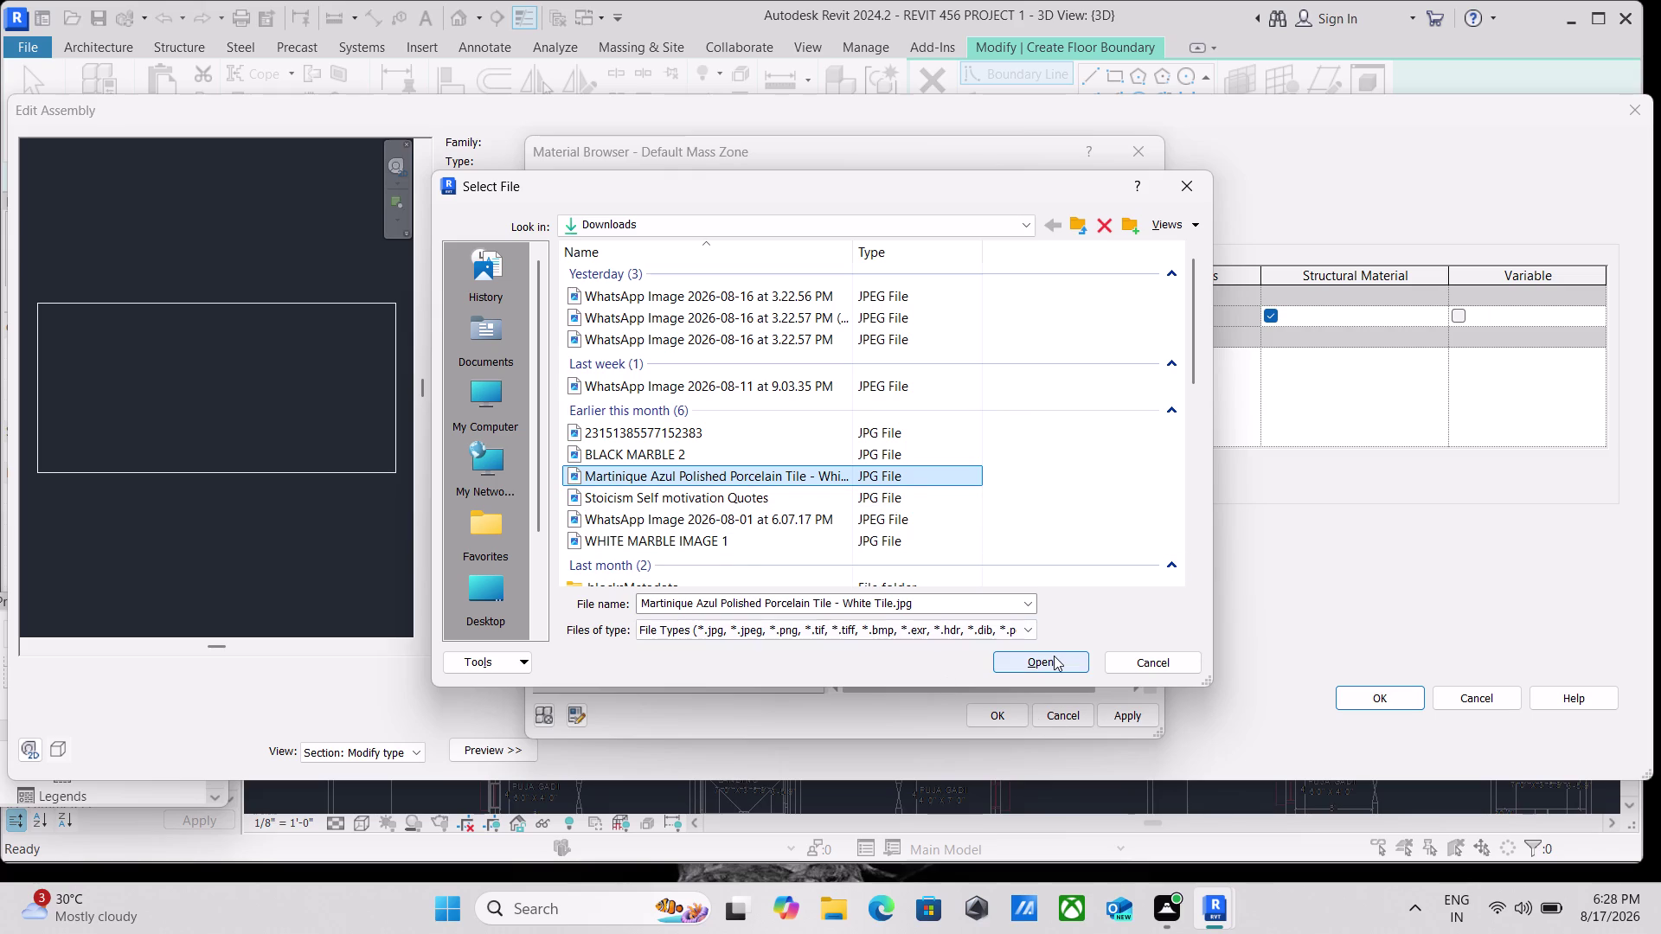
click(1054, 656)
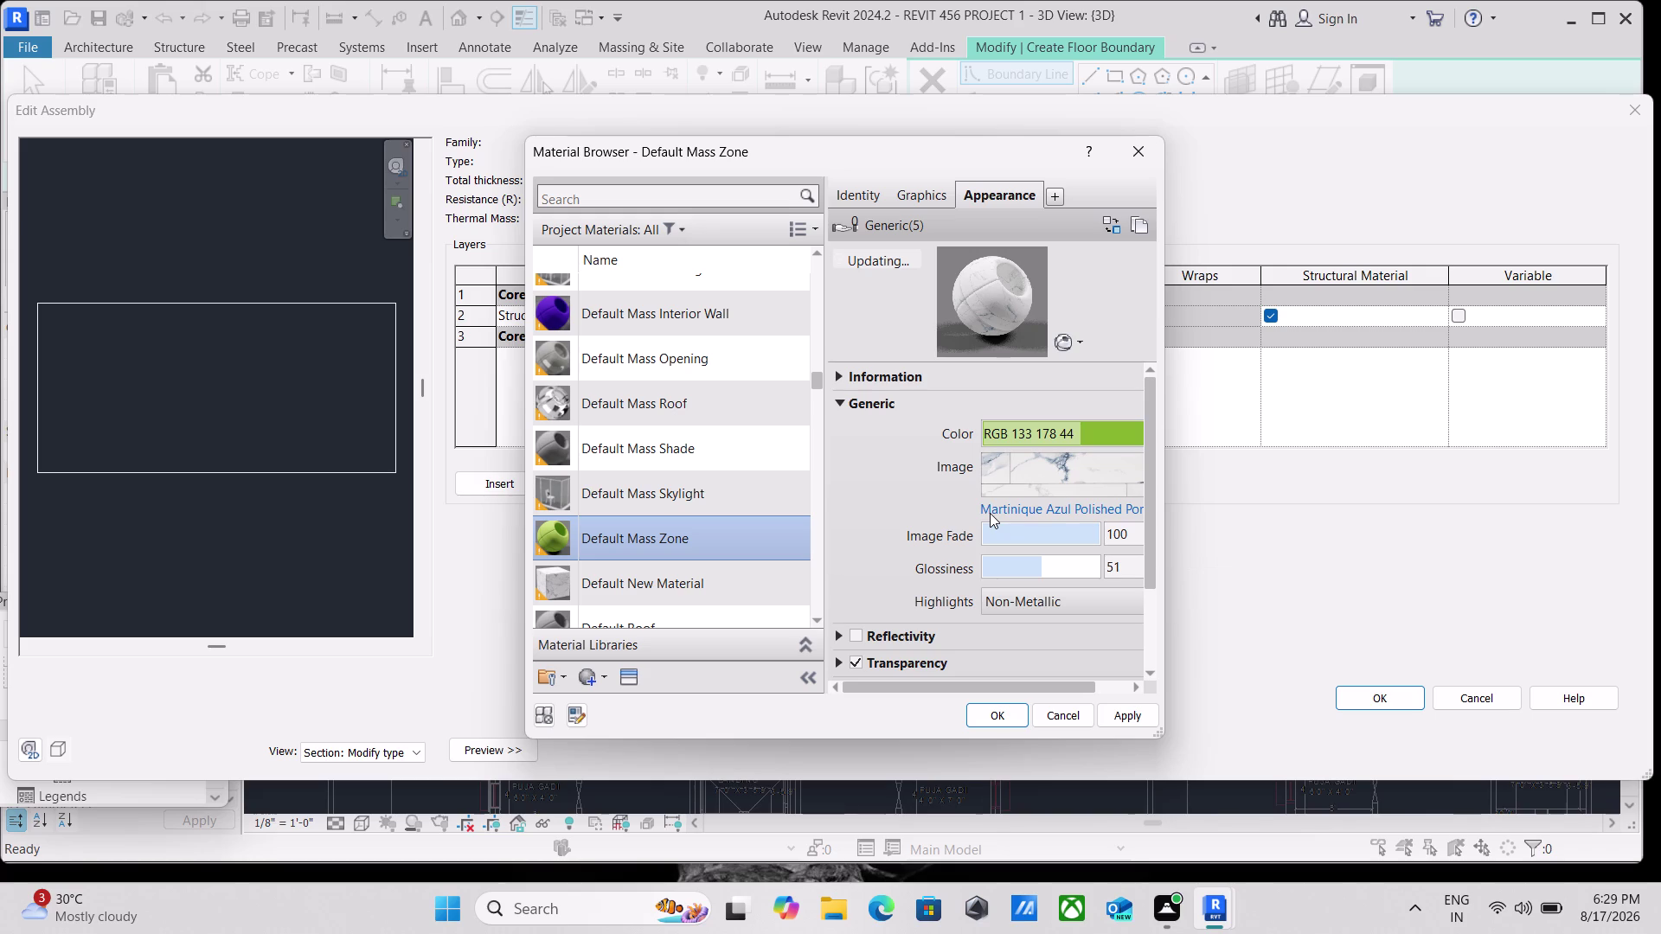
scroll(down, 3)
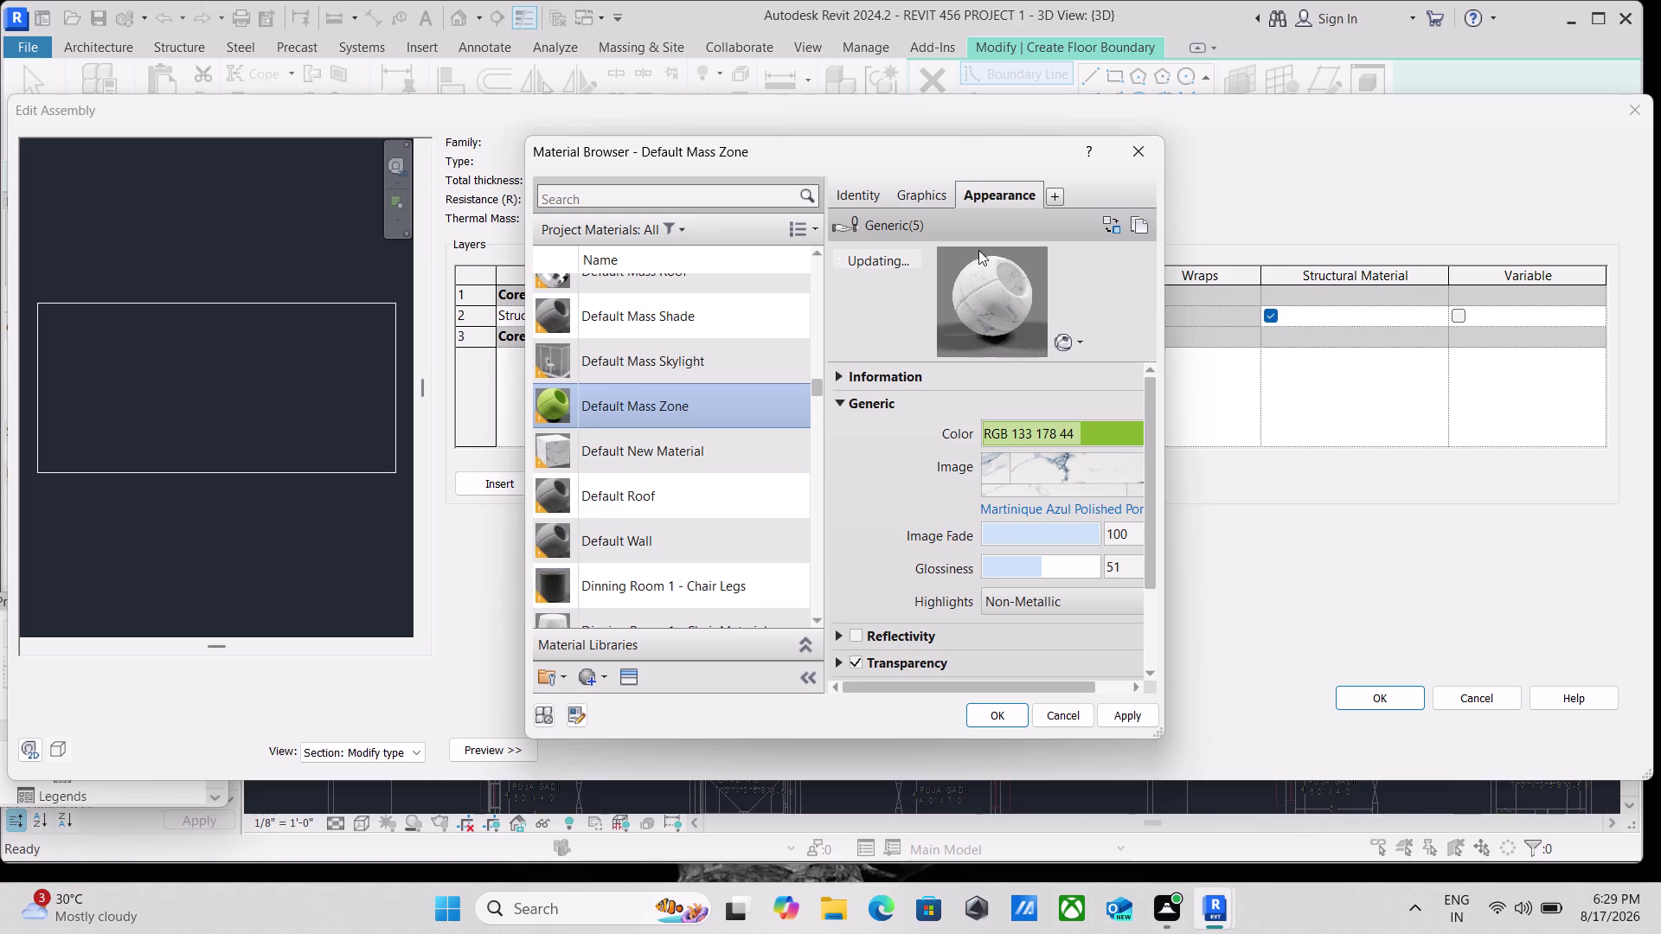
click(1124, 151)
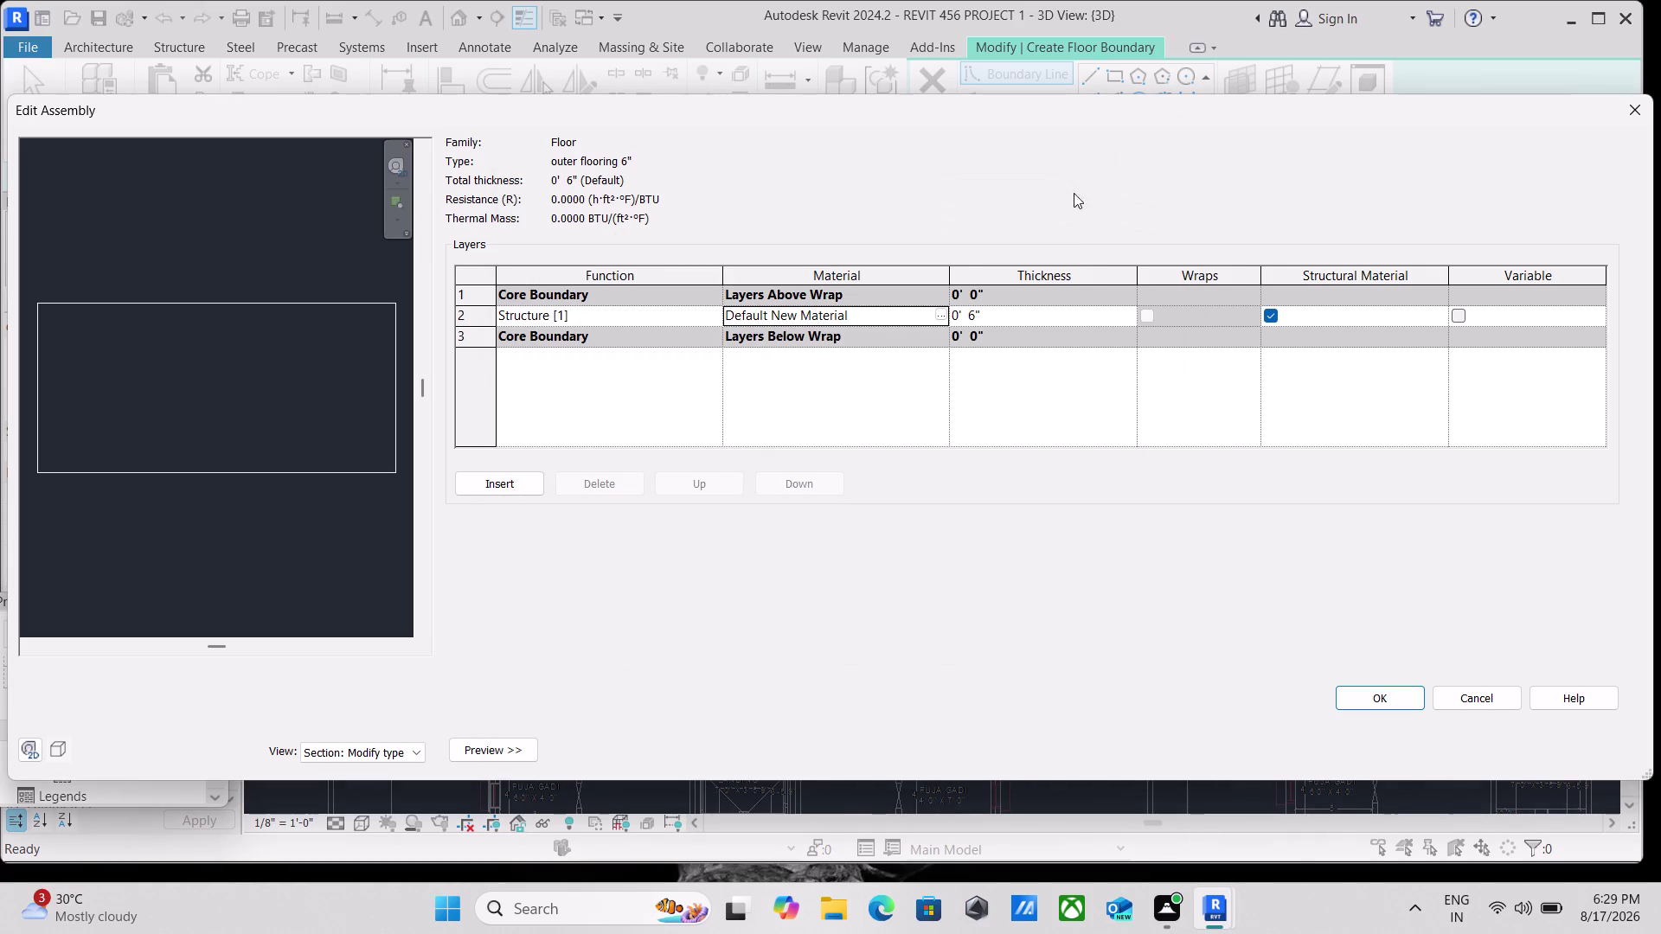
Reopen the structure layer's Material Browser and scroll through the materials list.
click(941, 314)
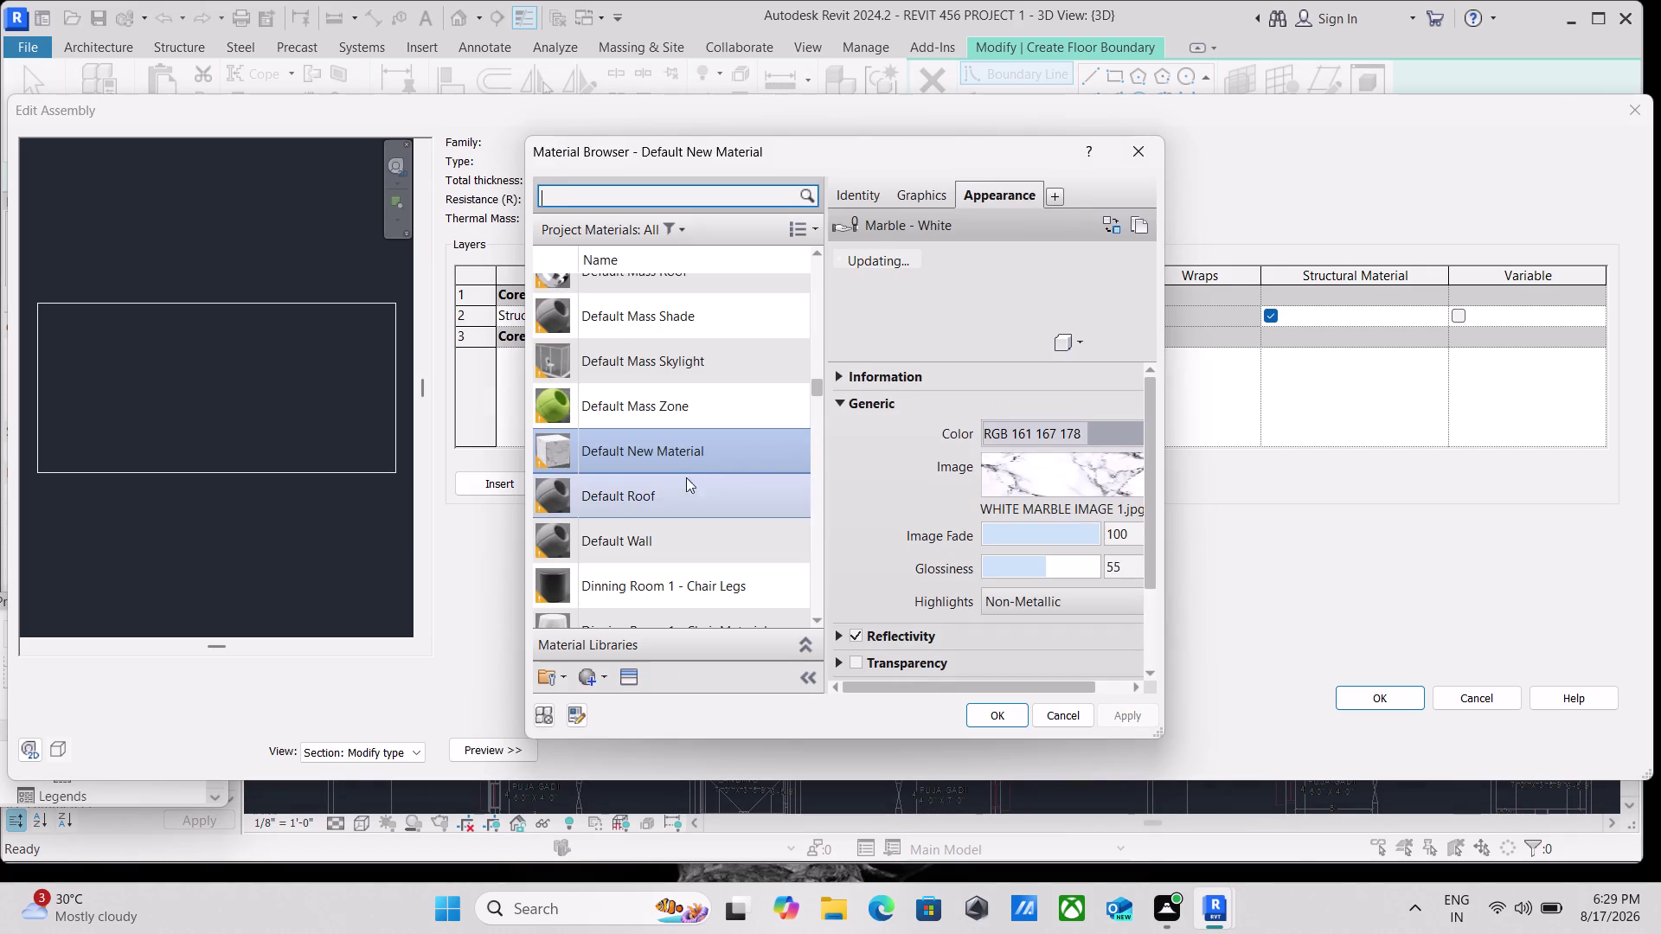
scroll(down, 3)
scroll(up, 3)
scroll(up, 3)
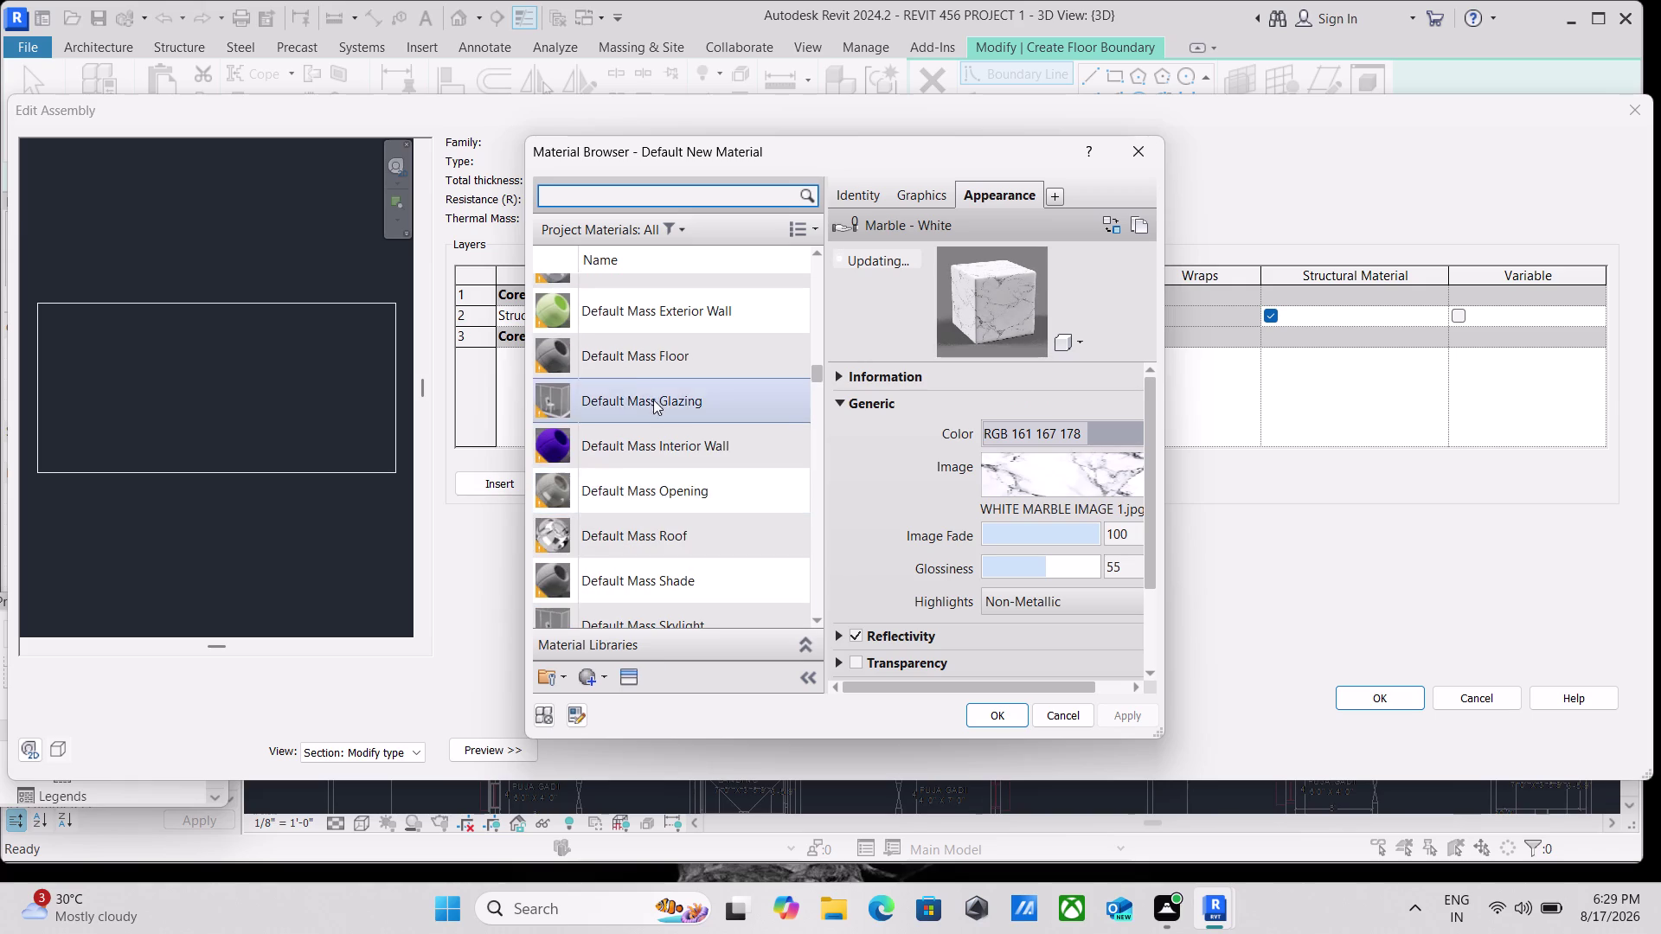
scroll(up, 3)
scroll(down, 3)
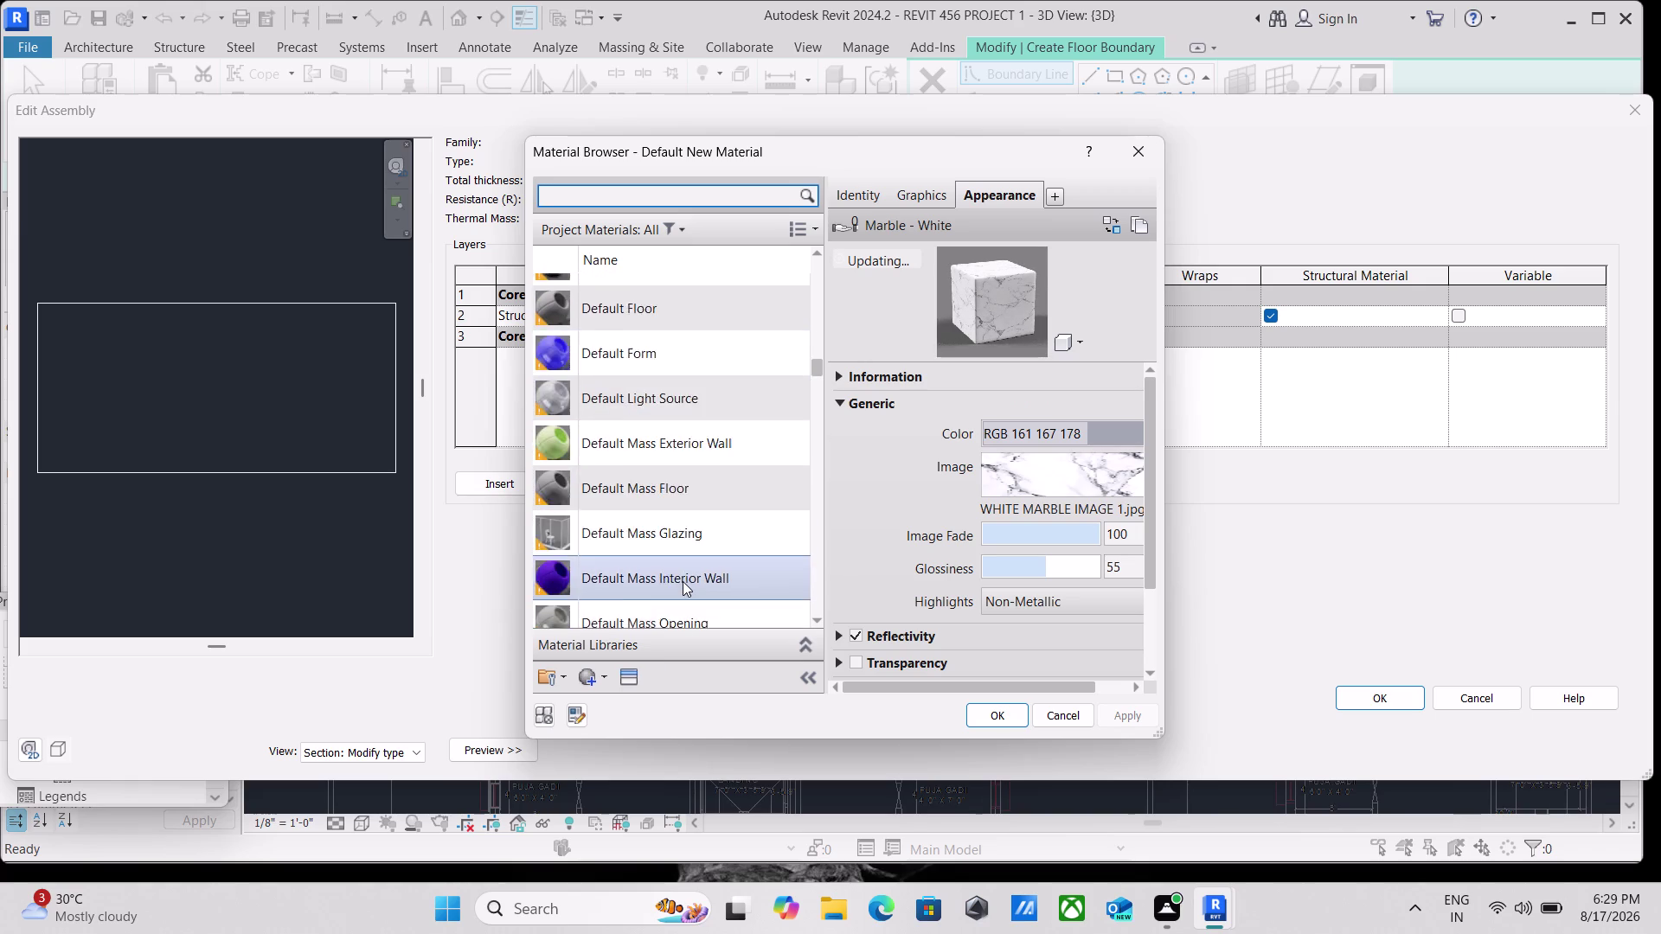
scroll(down, 3)
scroll(down, 3)
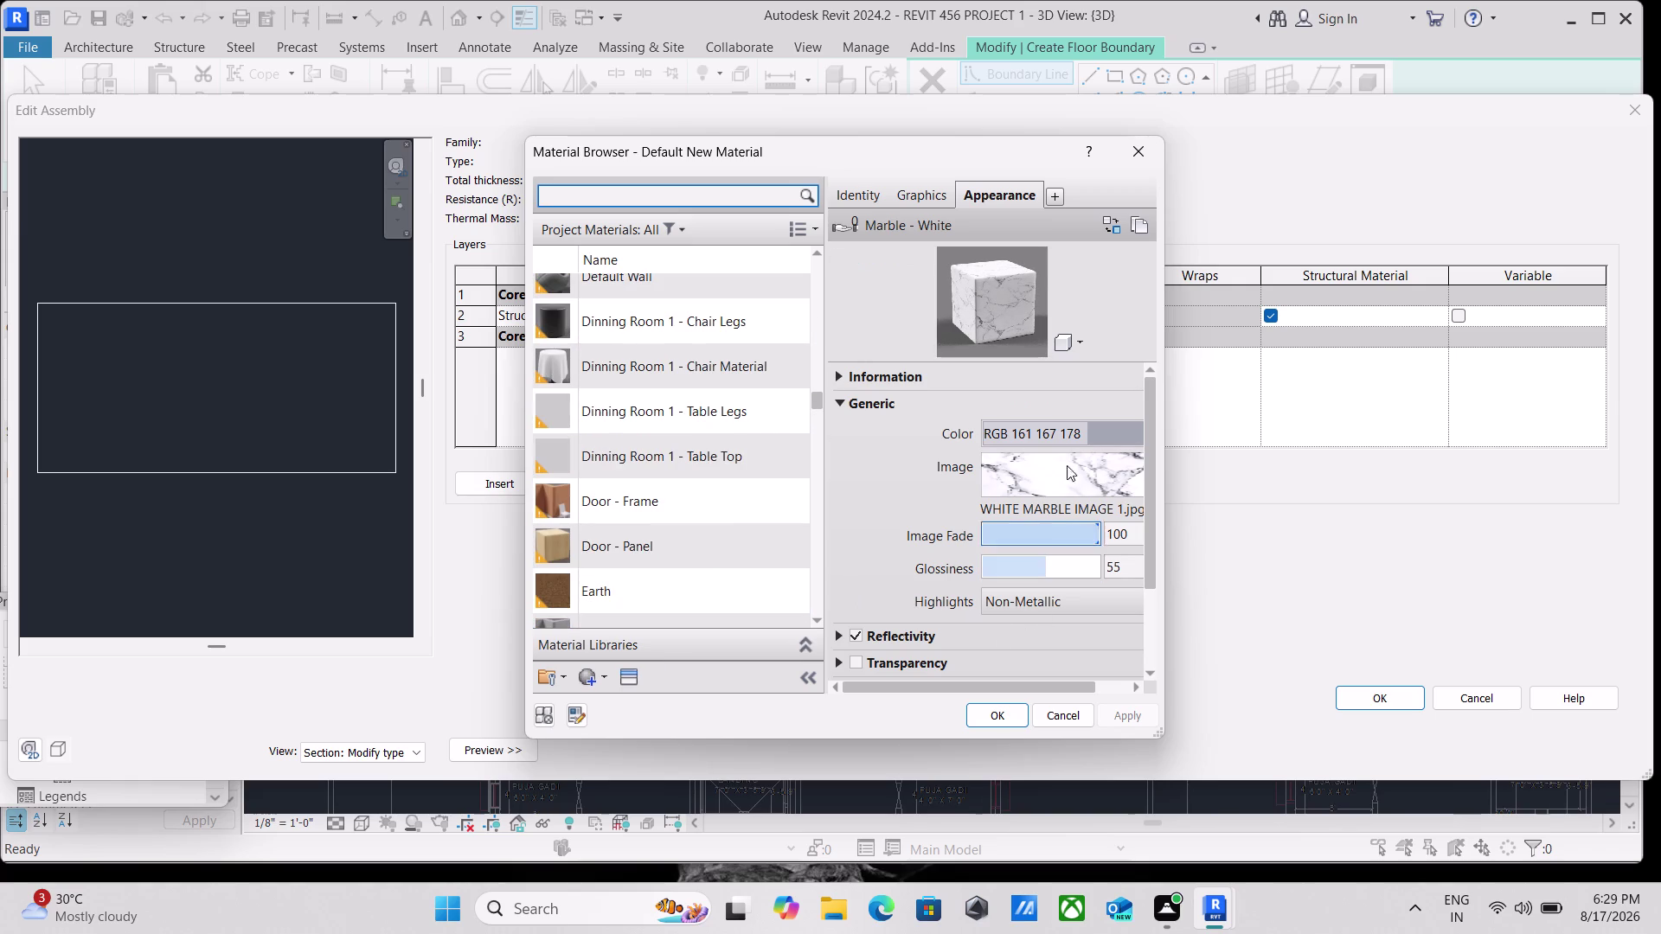
scroll(down, 3)
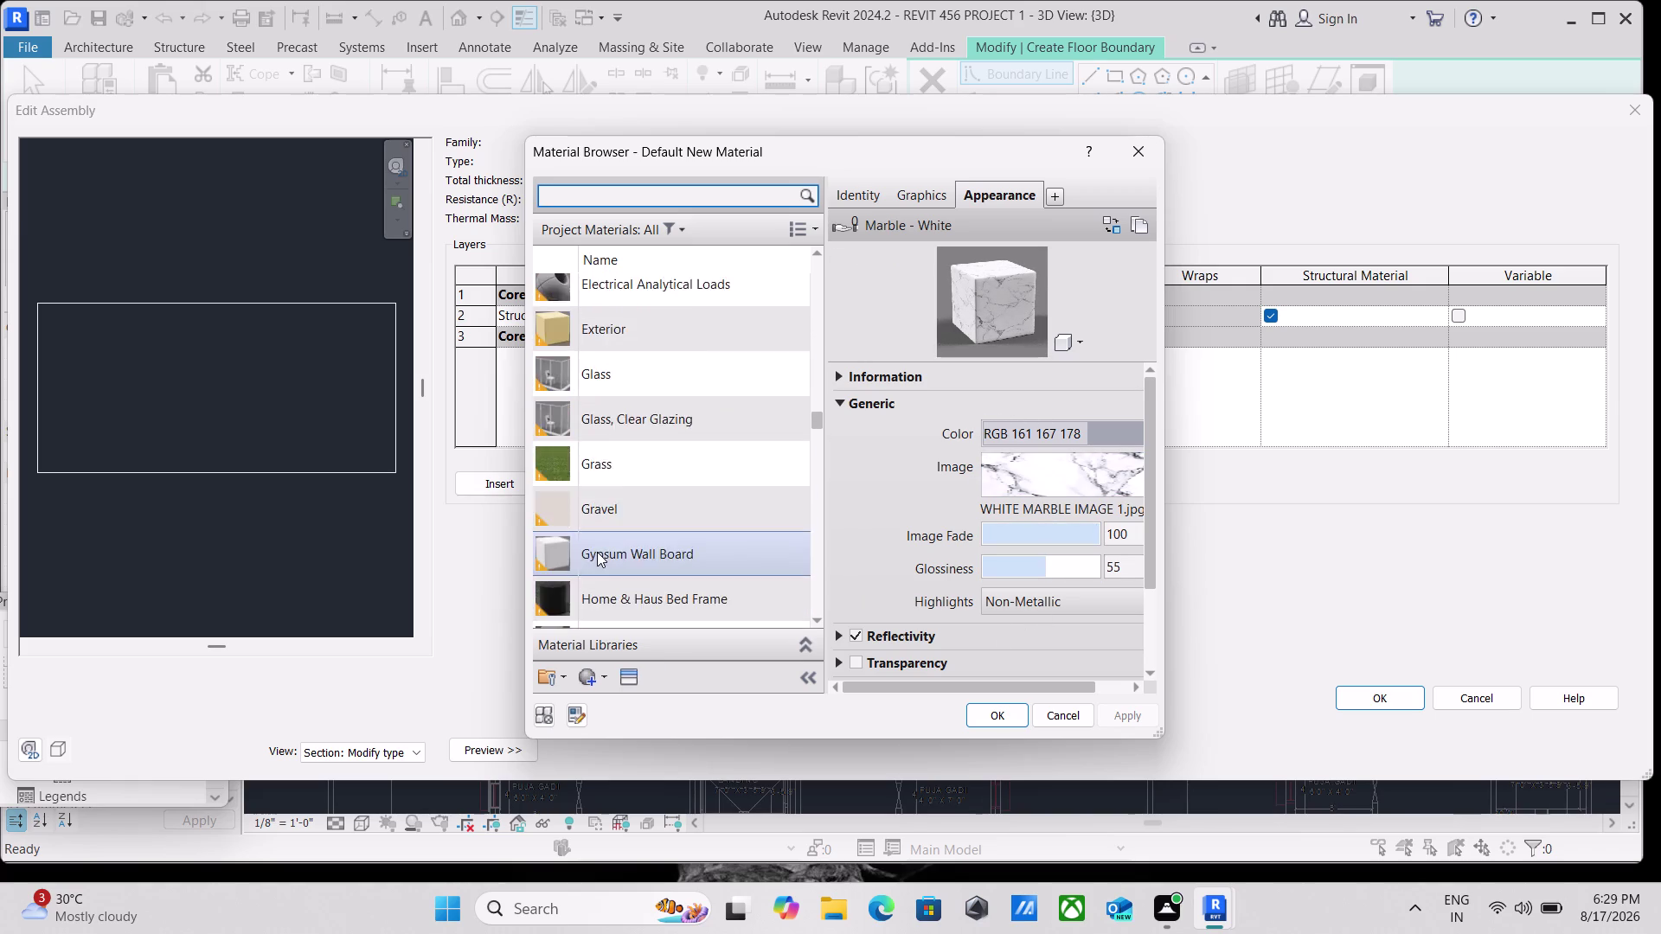
scroll(up, 3)
scroll(down, 3)
scroll(down, 3)
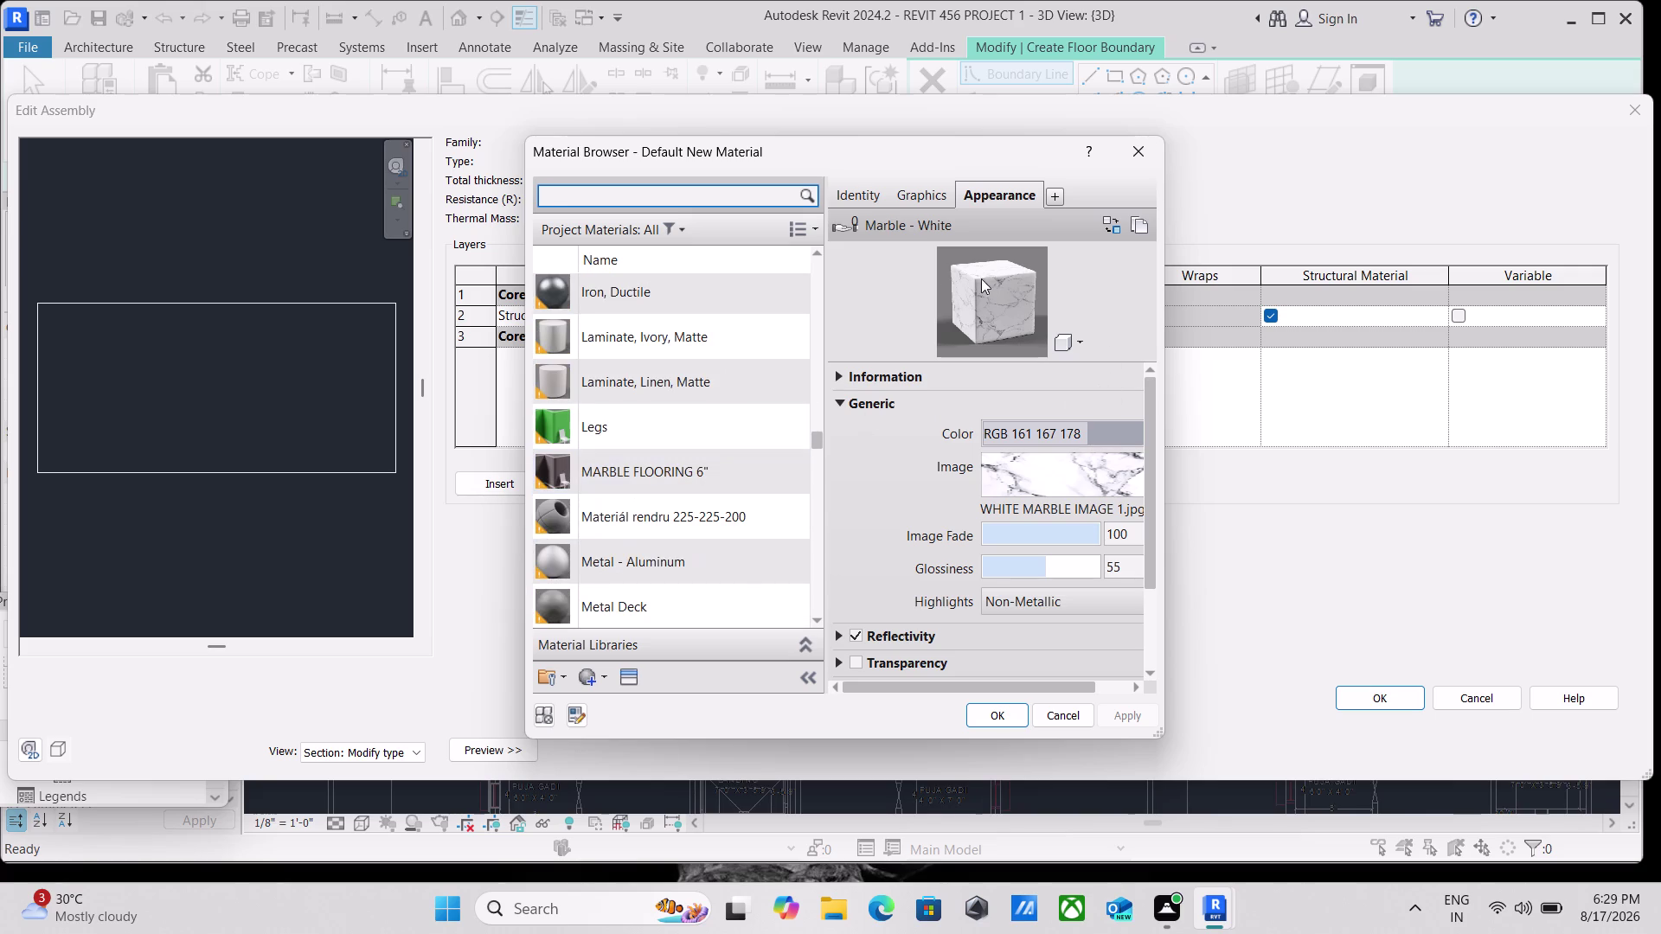
scroll(down, 3)
scroll(up, 3)
scroll(up, 3)
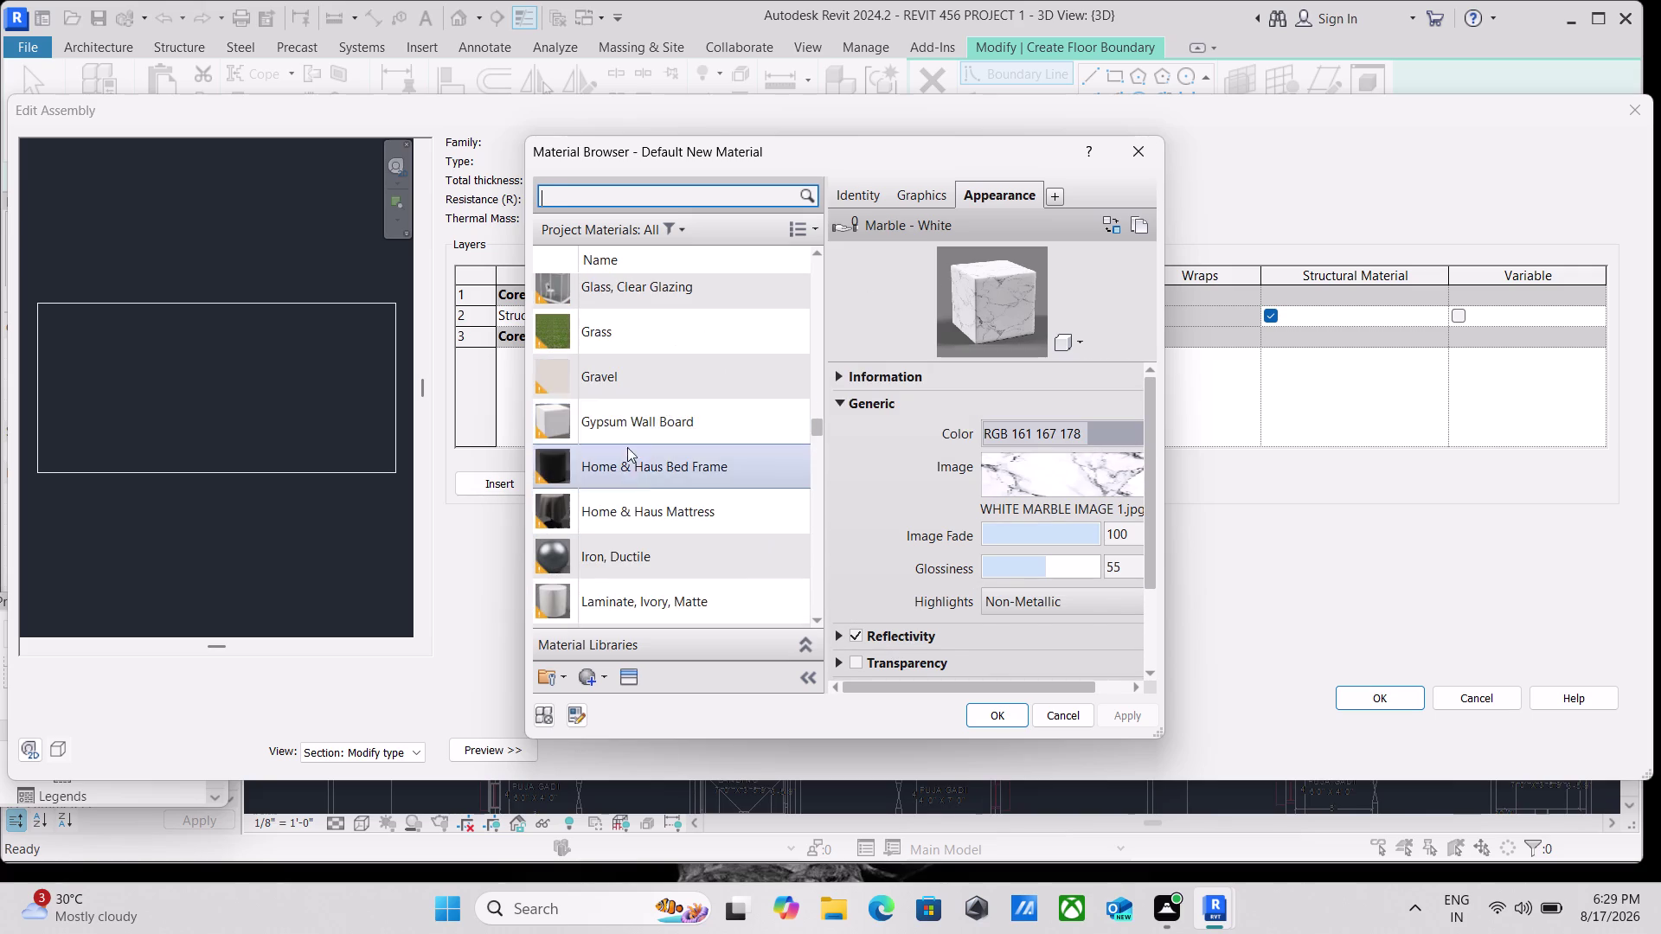
scroll(down, 3)
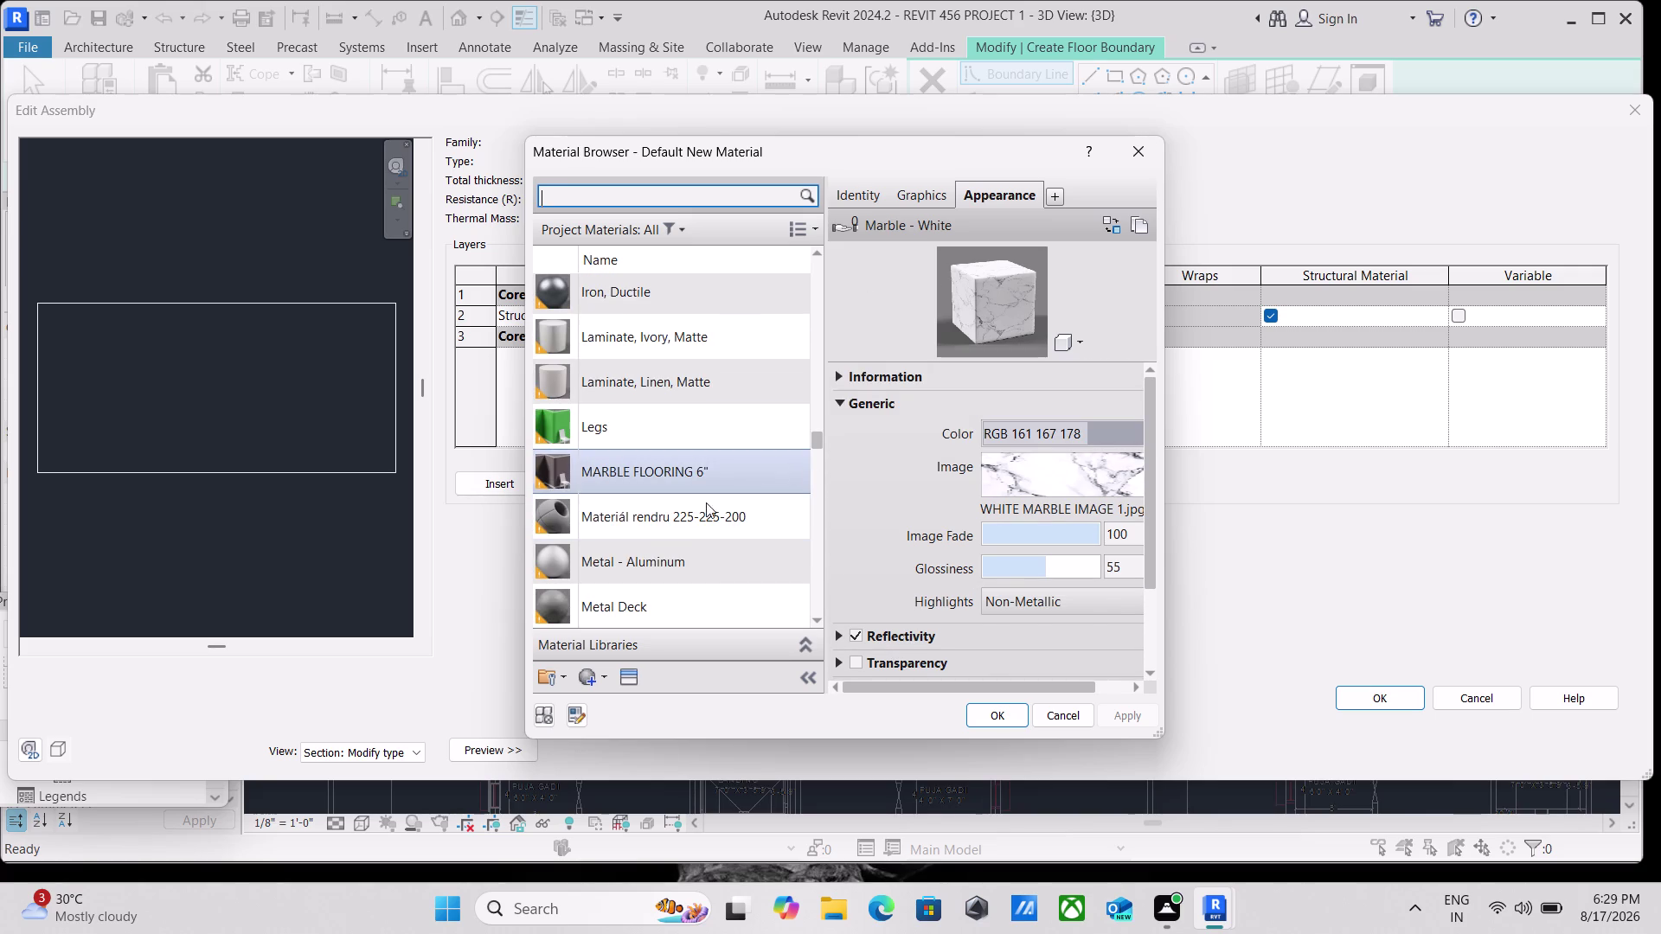
scroll(down, 3)
scroll(down, 3)
Open the appearance asset library from the material creation options.
click(591, 682)
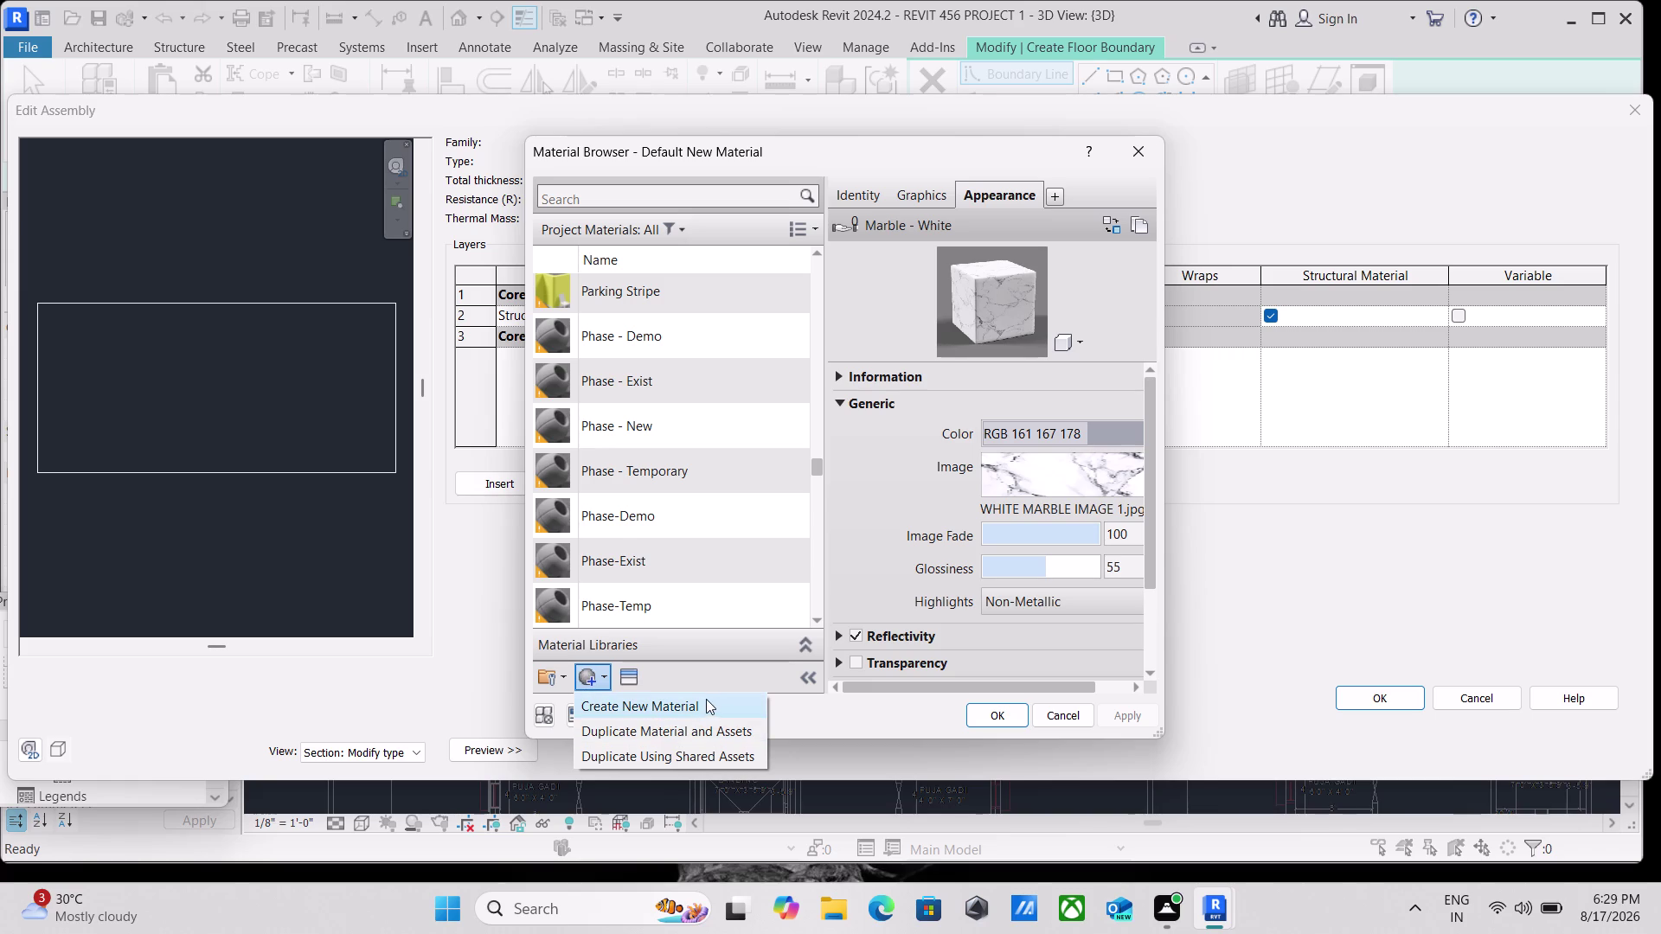
click(621, 681)
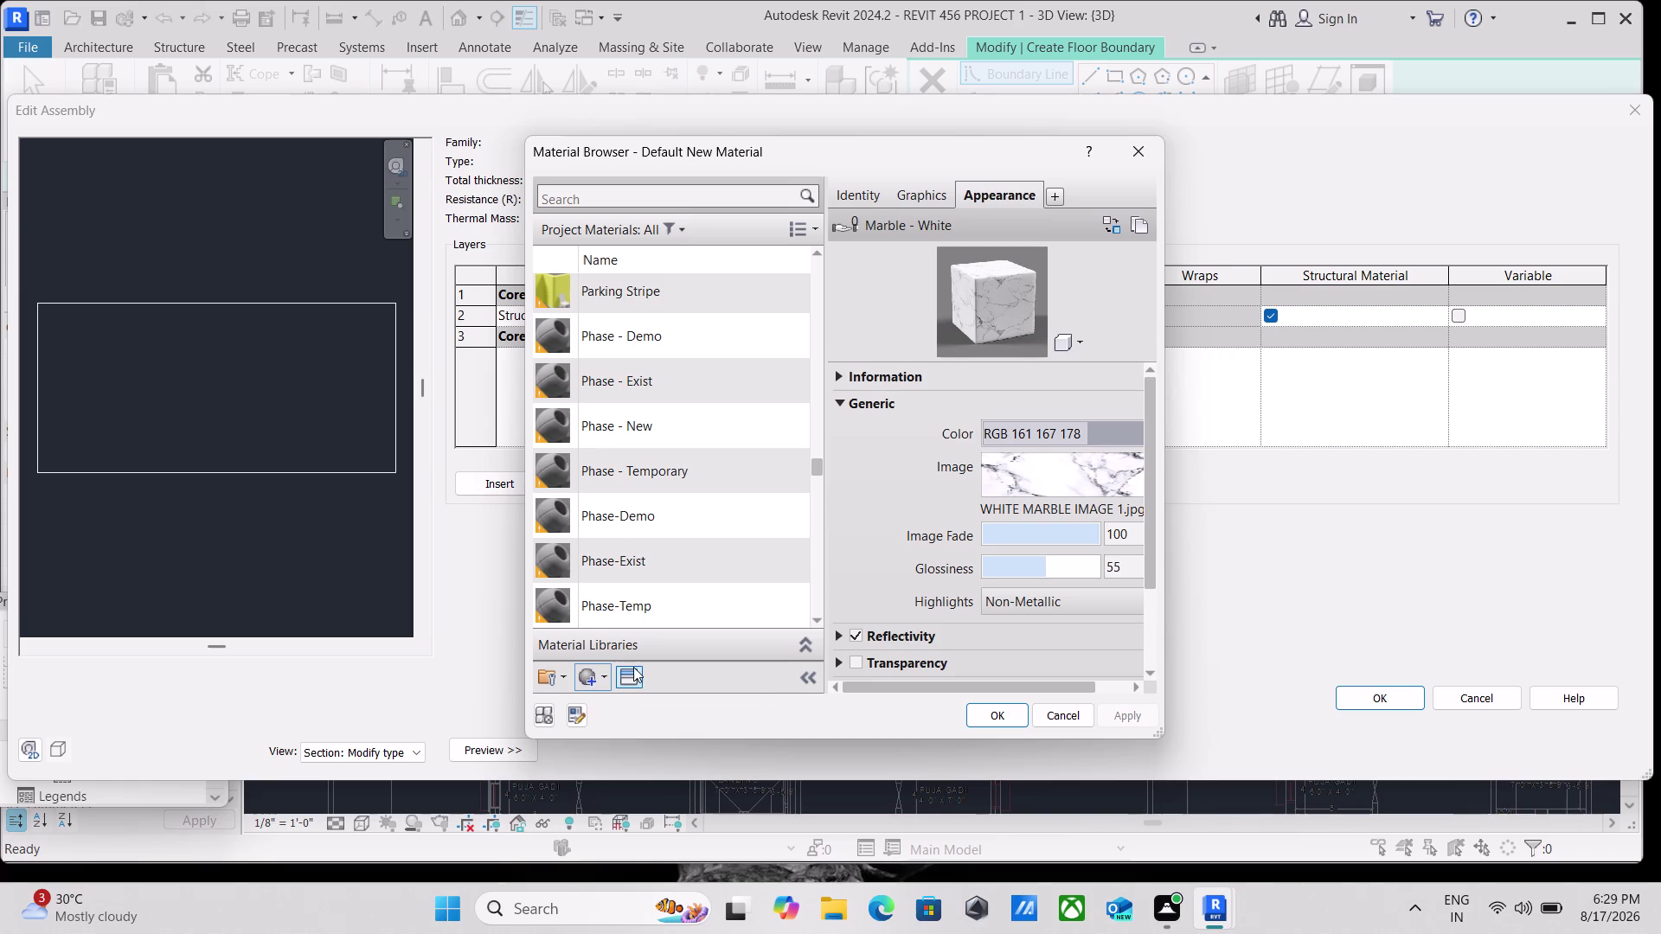
click(634, 669)
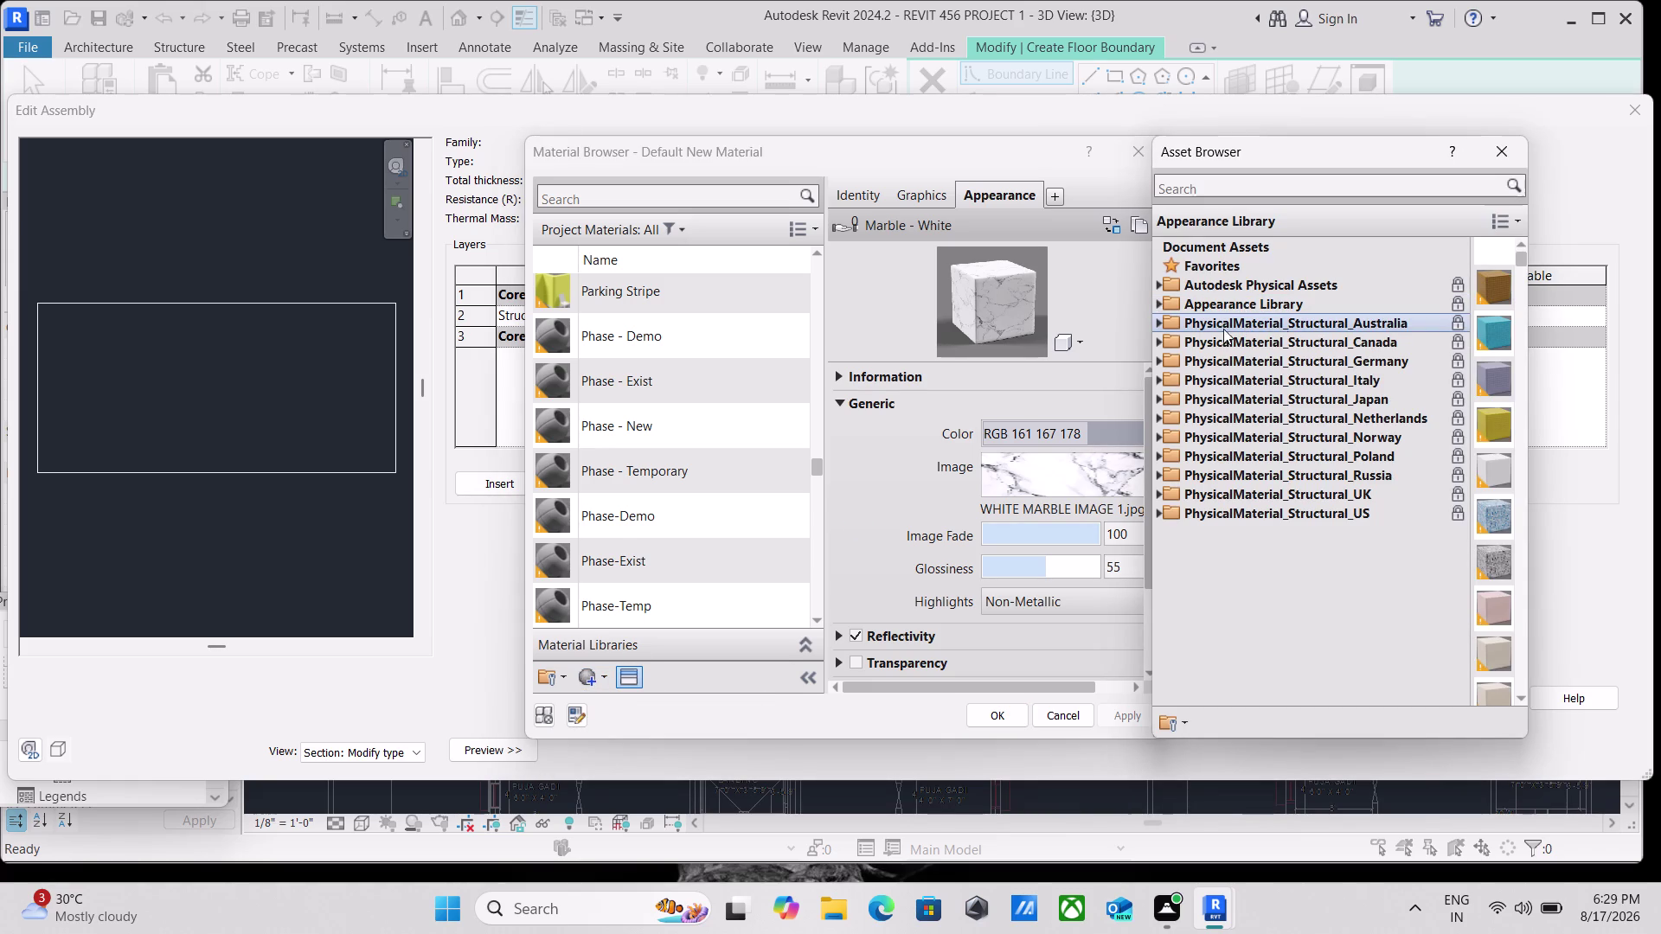
Browse the Appearance Library and open the Flooring category.
click(1160, 317)
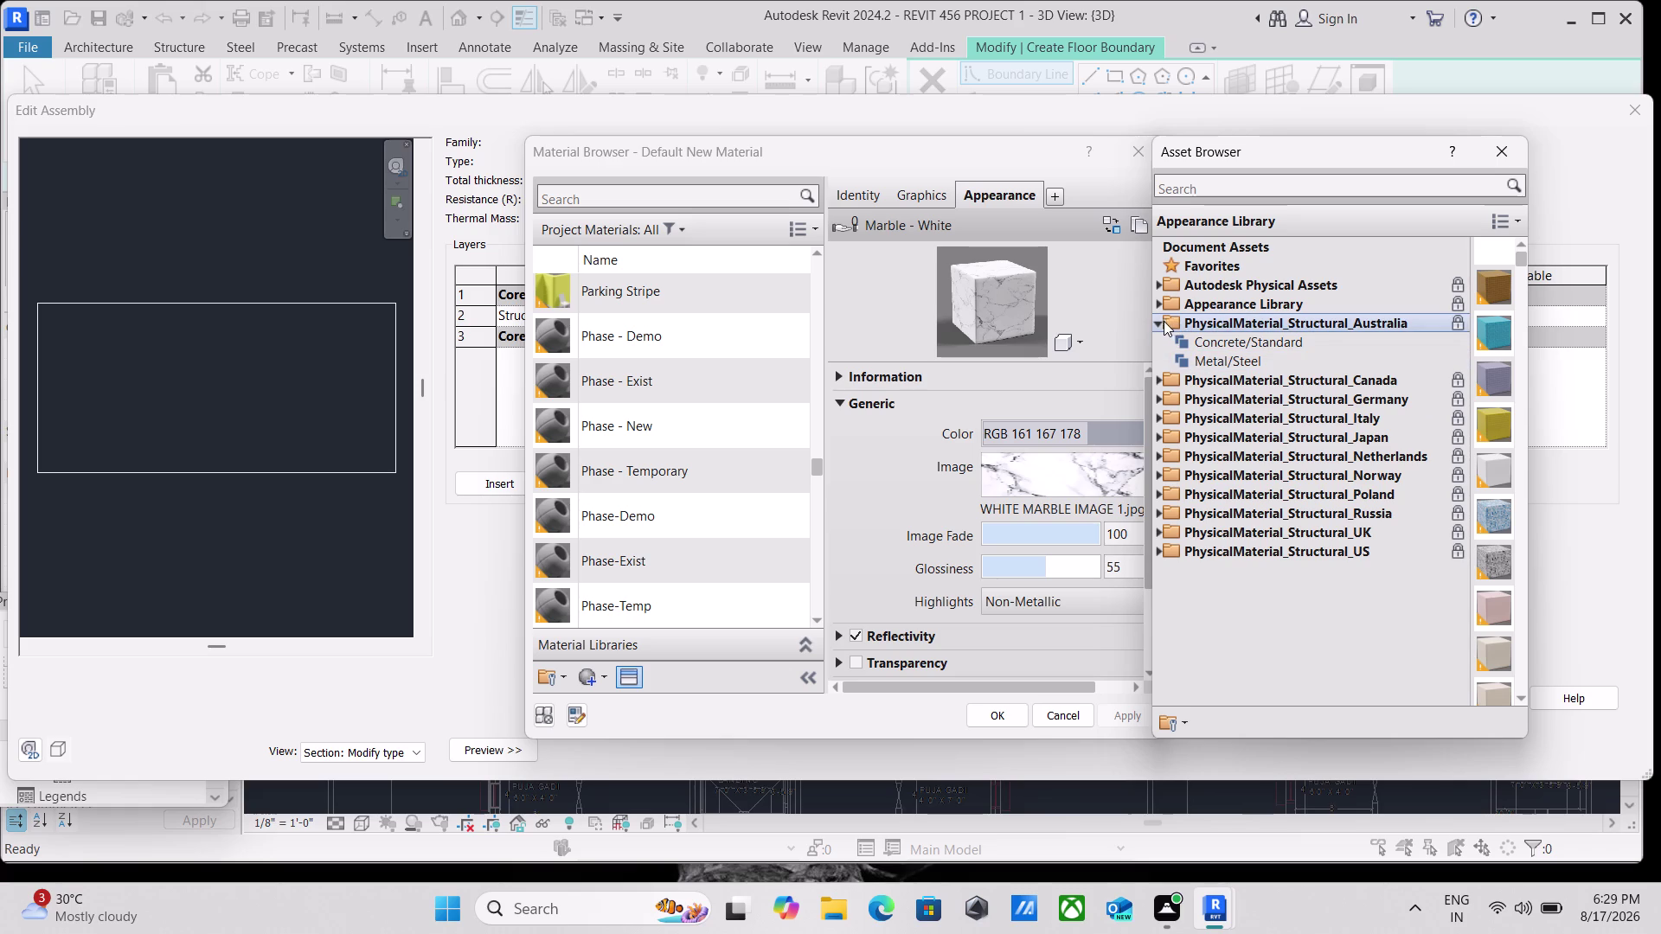
click(1158, 322)
click(1156, 304)
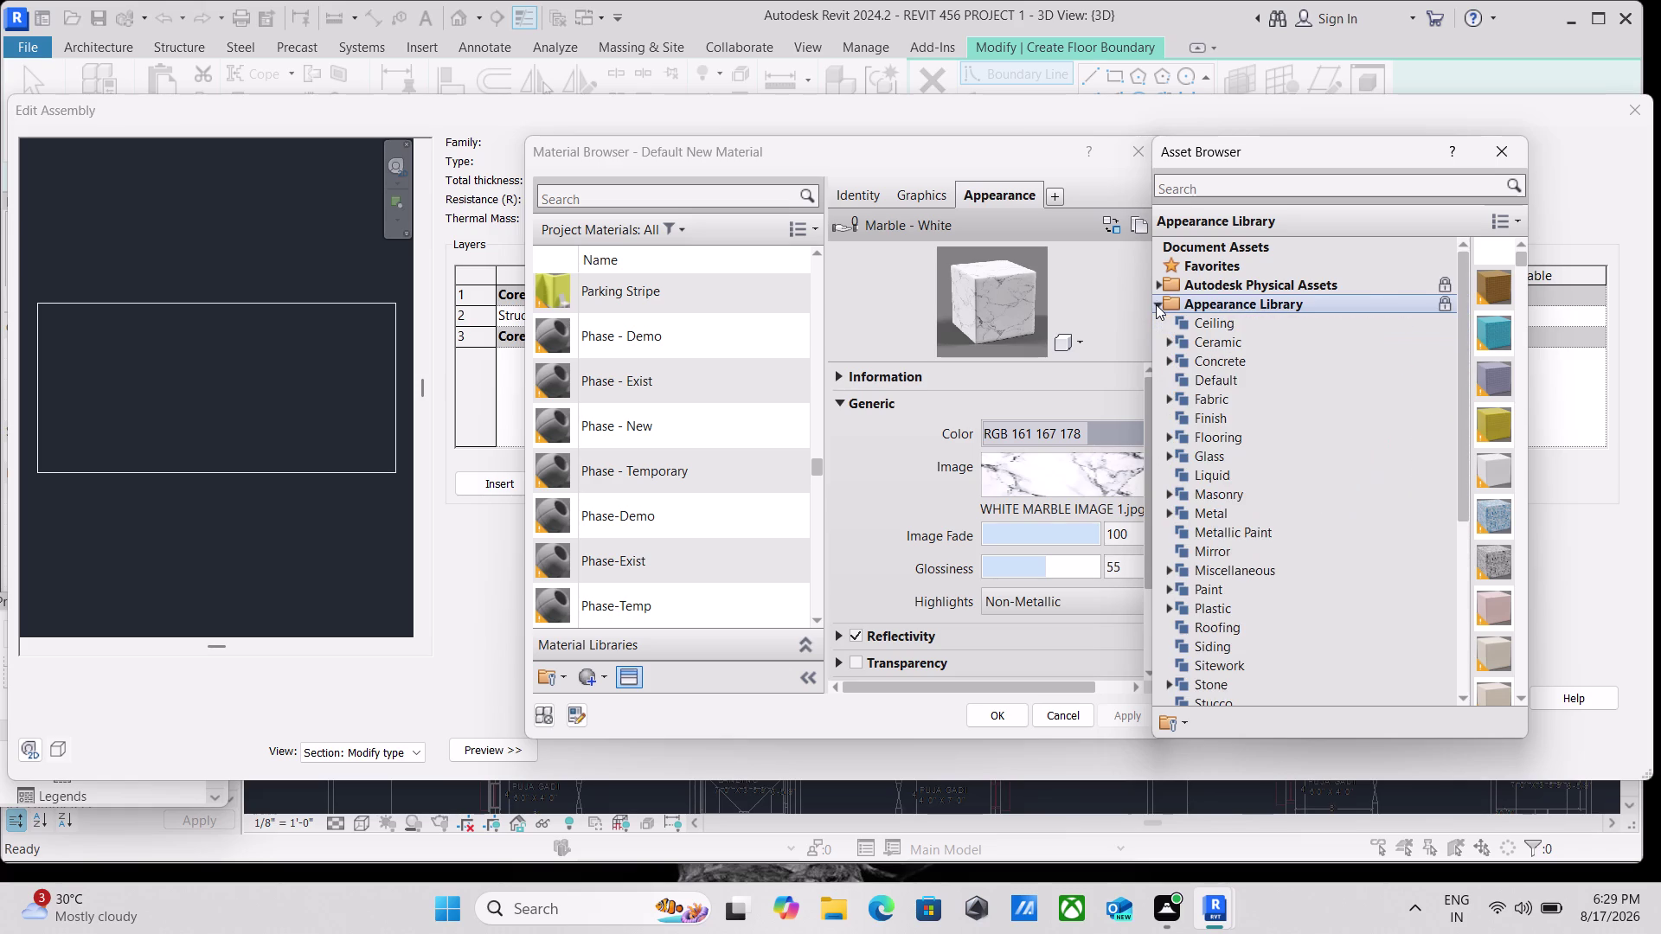
scroll(down, 3)
scroll(up, 3)
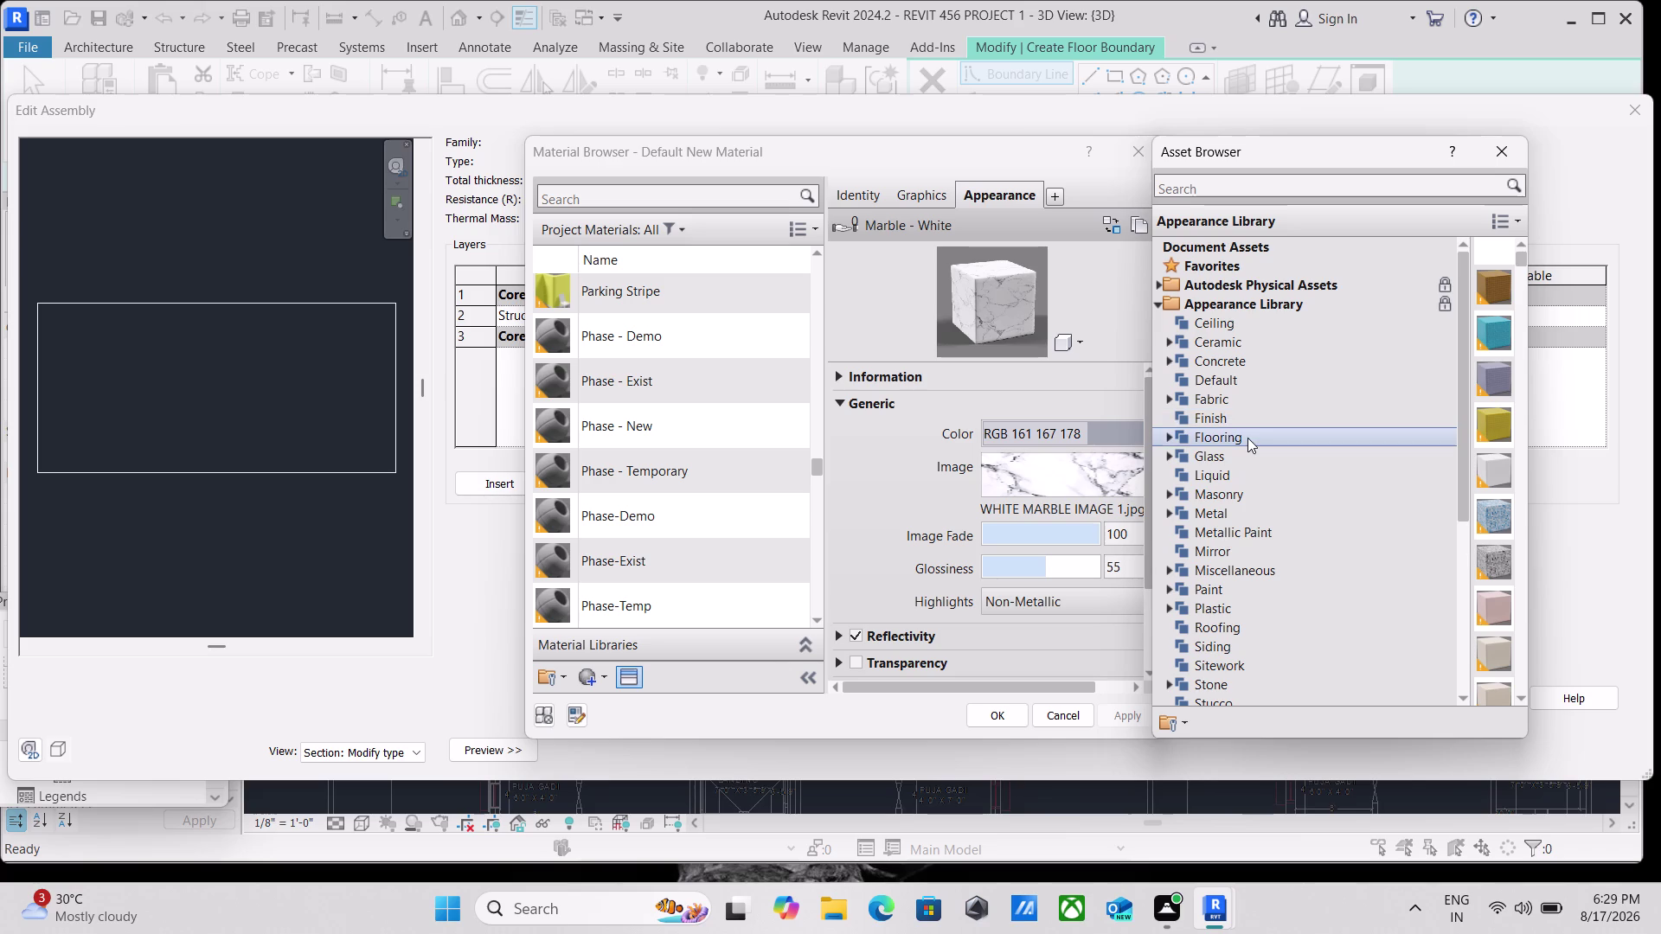
double_click(1248, 438)
scroll(down, 3)
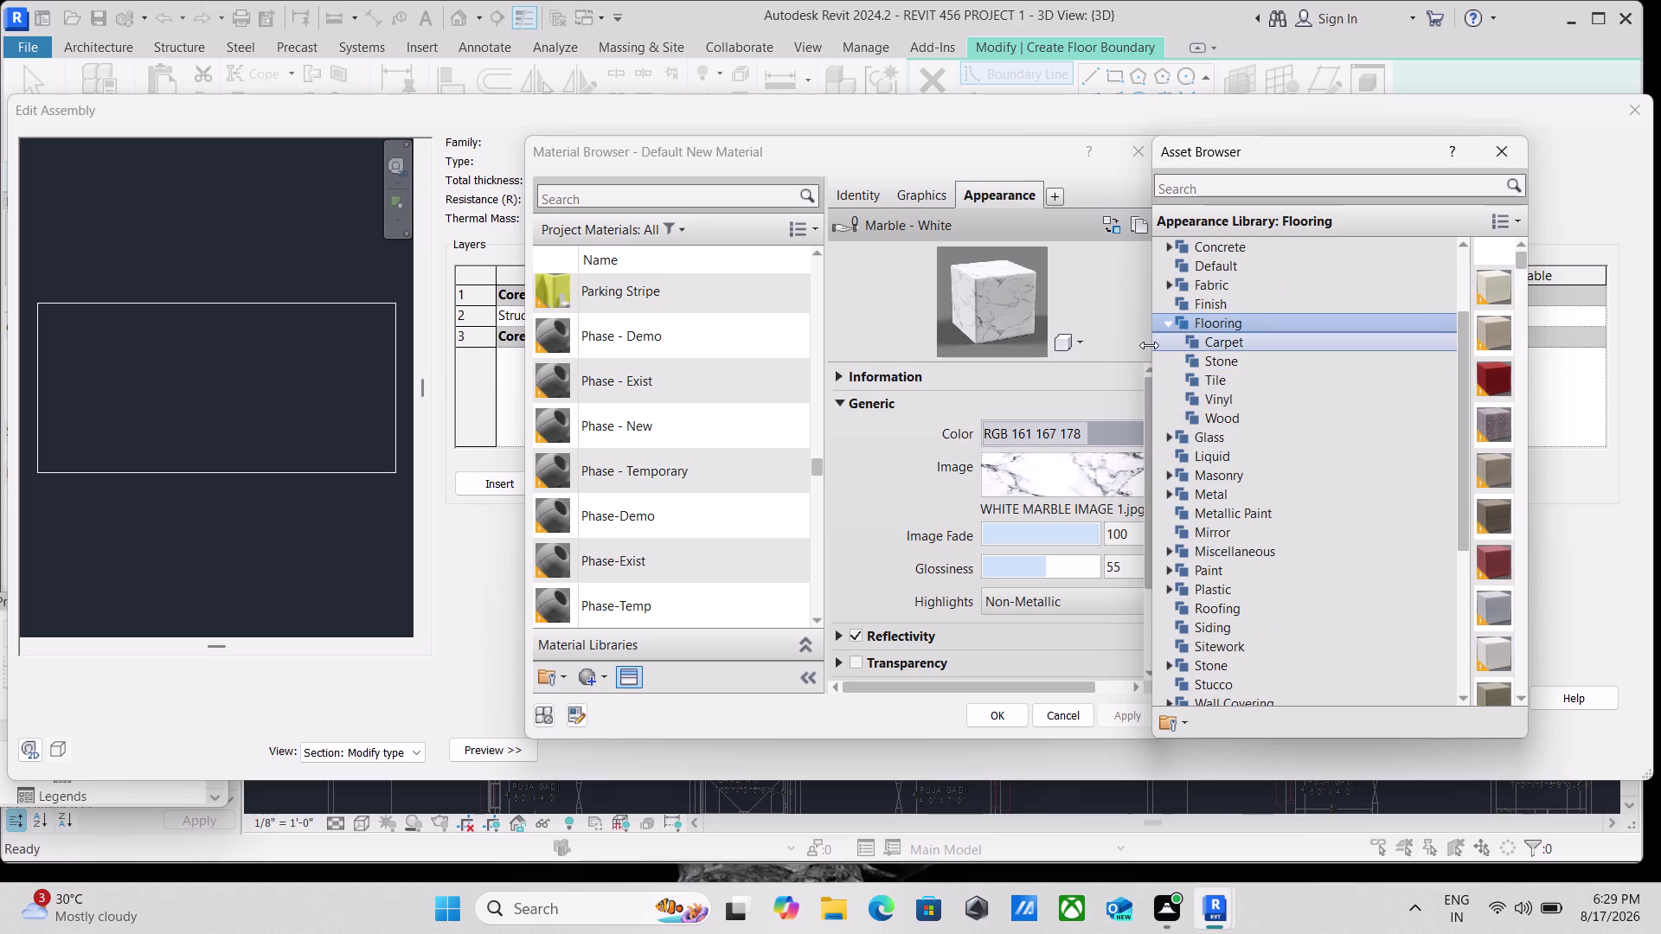
Replace the white marble appearance with the Checker Black-White flooring asset.
drag(1149, 345, 740, 298)
scroll(down, 3)
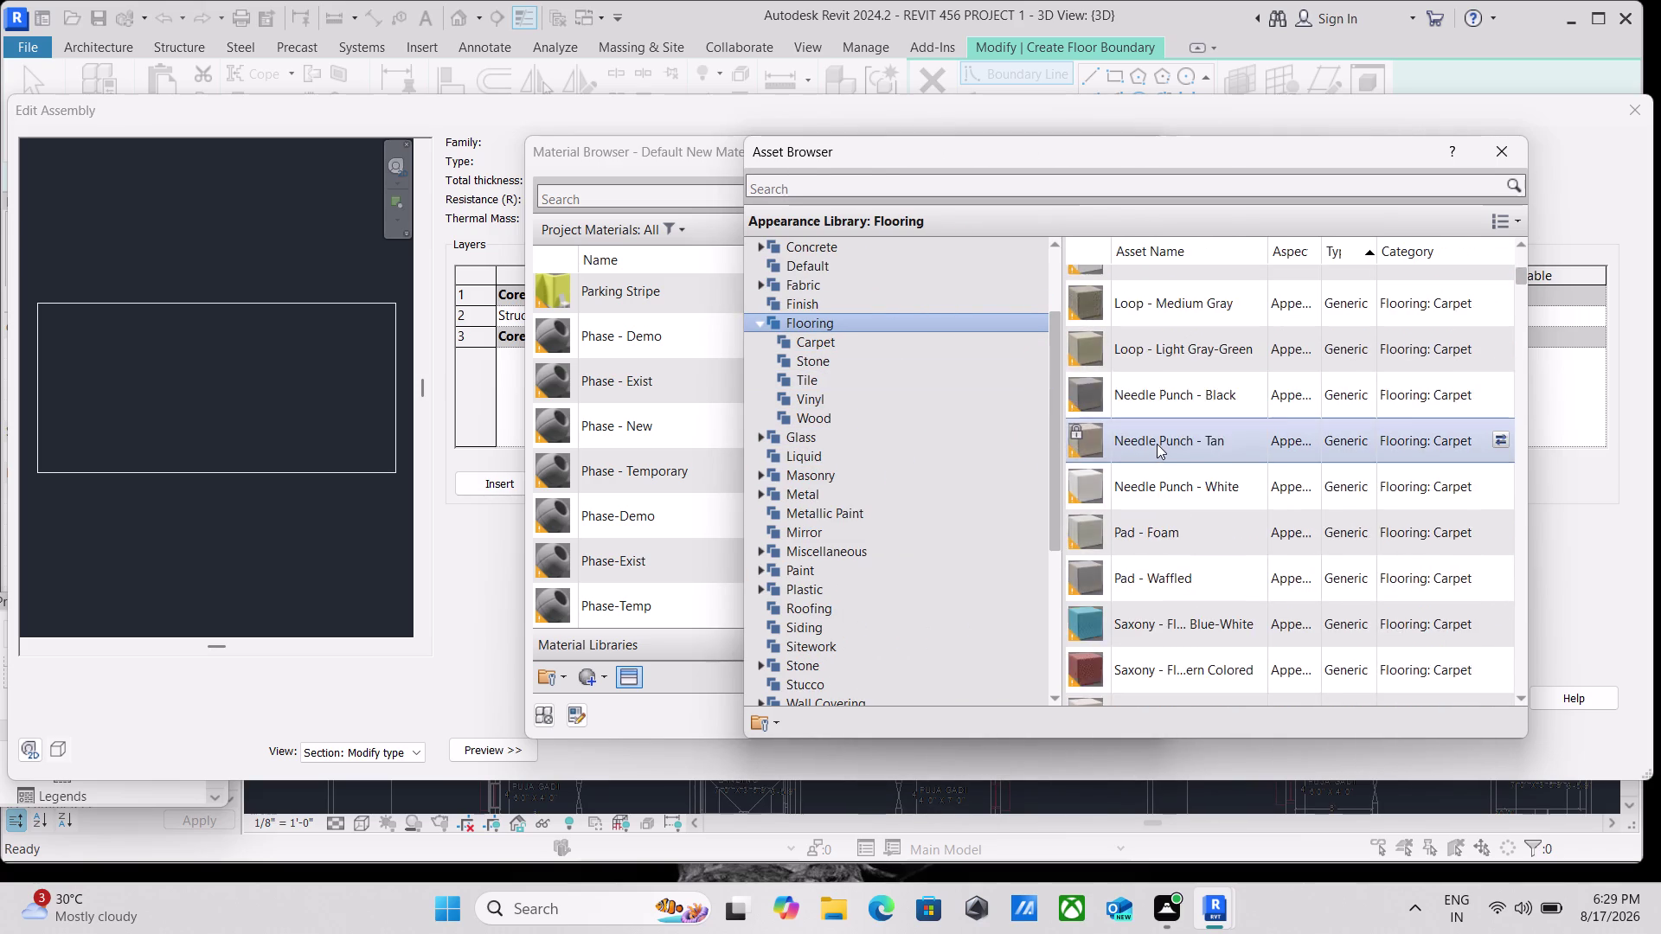
scroll(up, 3)
scroll(up, 3)
scroll(down, 3)
scroll(down, 3)
scroll(down, 3)
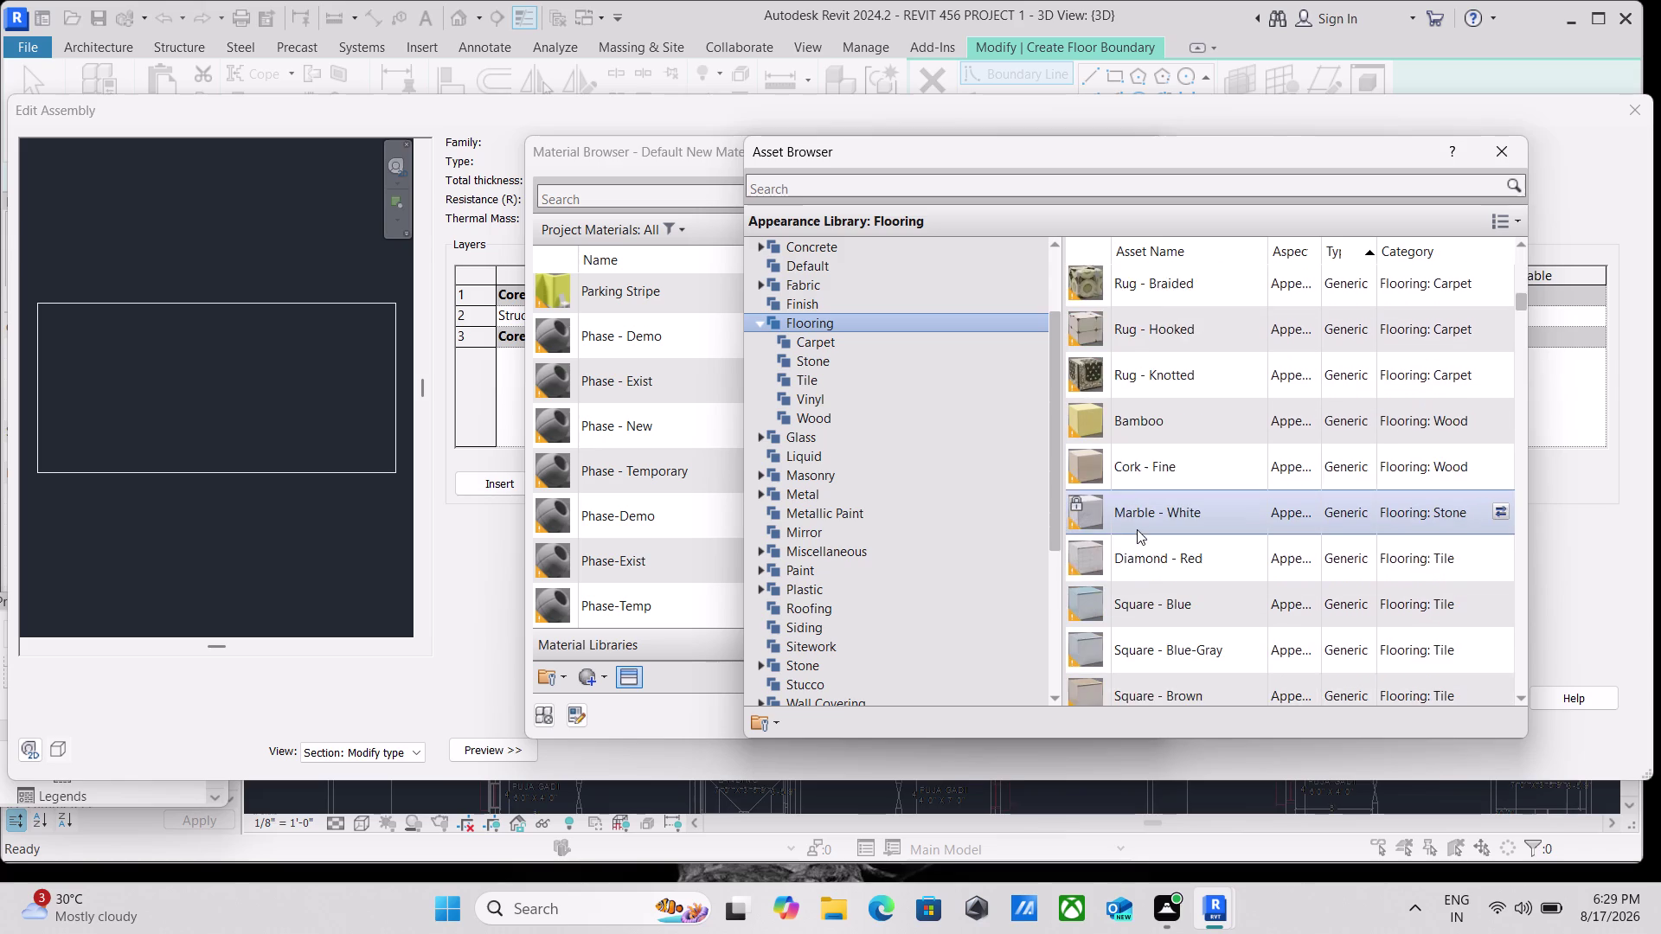
scroll(down, 3)
scroll(down, 3)
scroll(down, 3)
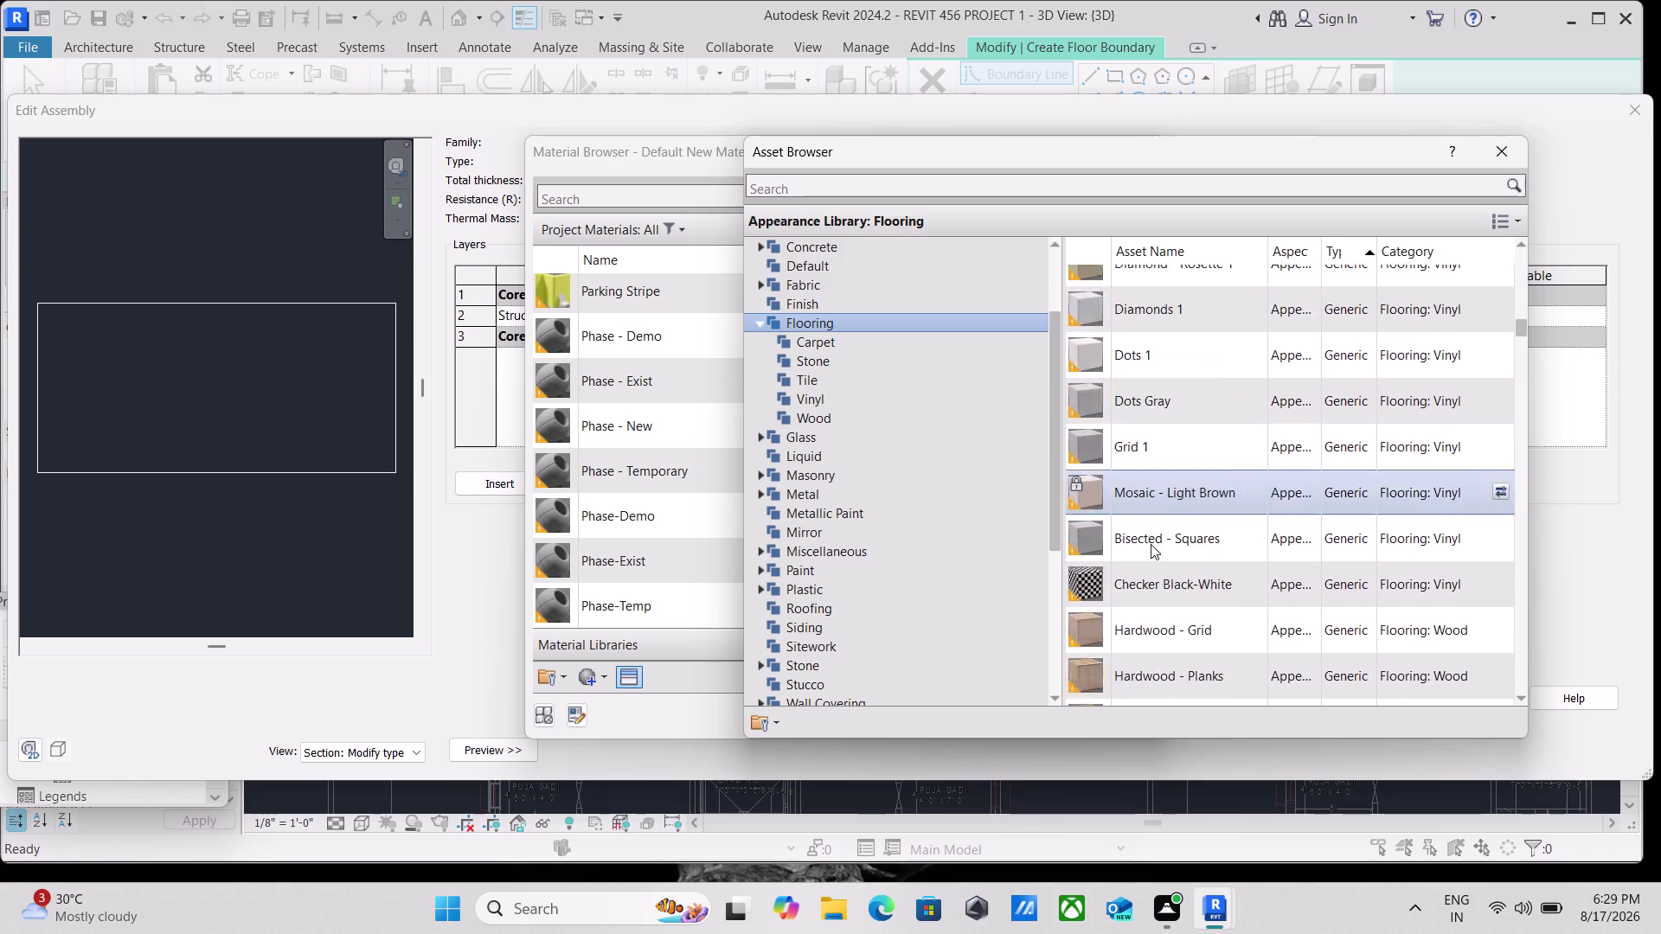
scroll(down, 3)
scroll(up, 3)
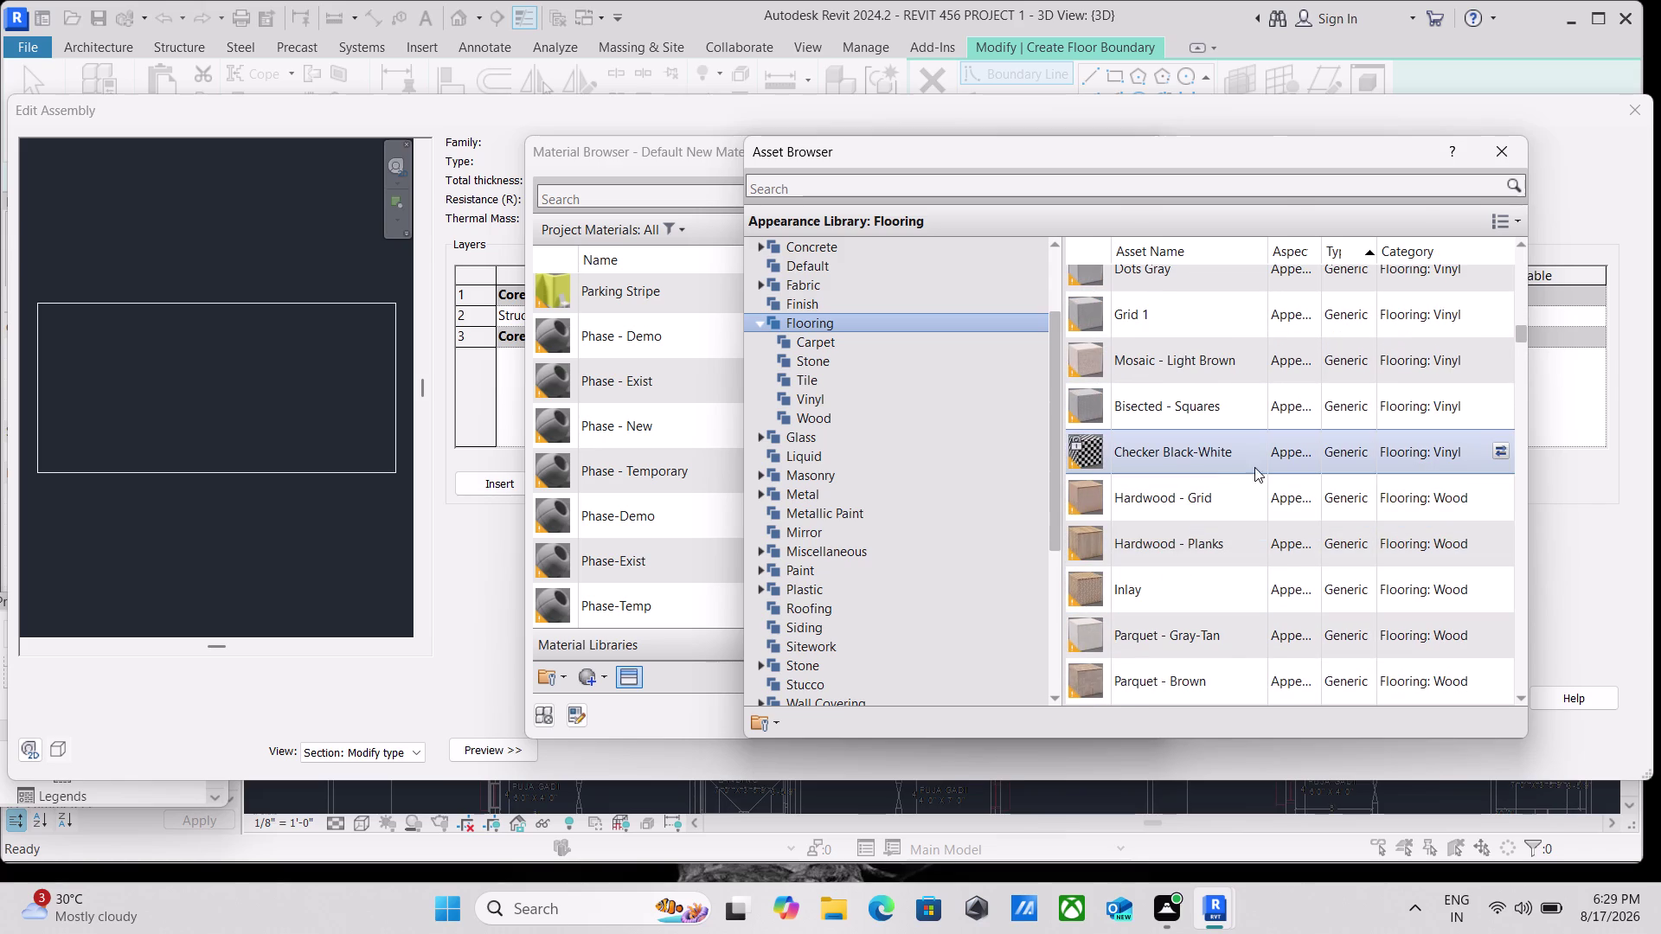
click(1252, 454)
double_click(1149, 450)
double_click(1218, 458)
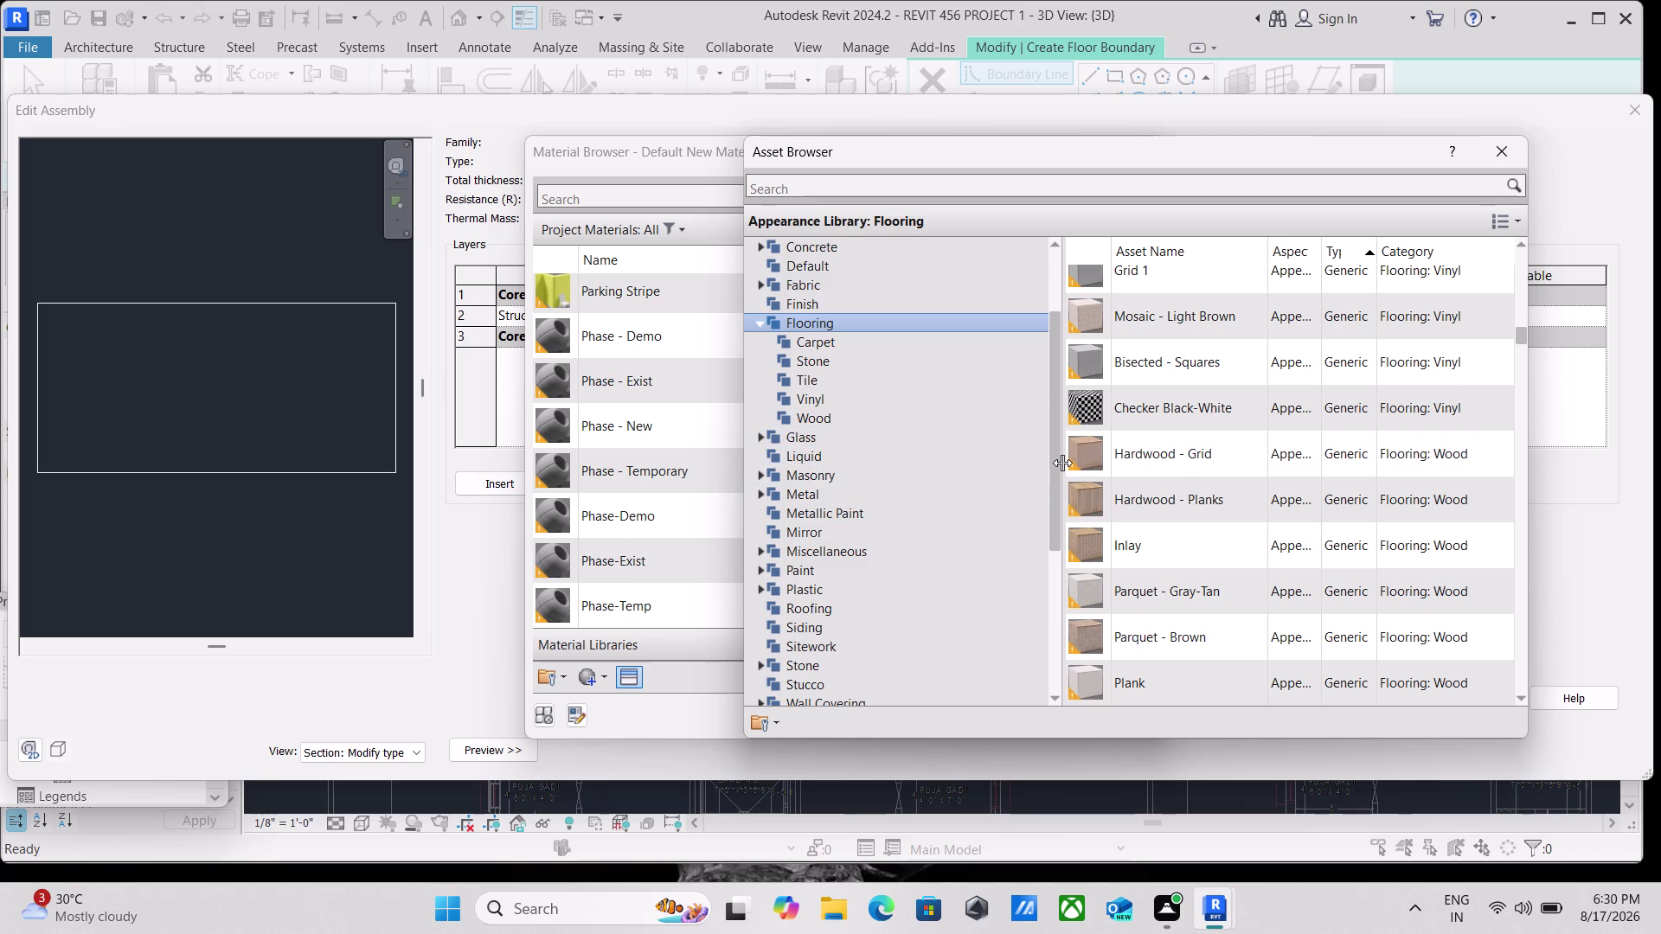
Resize the asset library window and move it aside.
drag(1062, 462, 1377, 510)
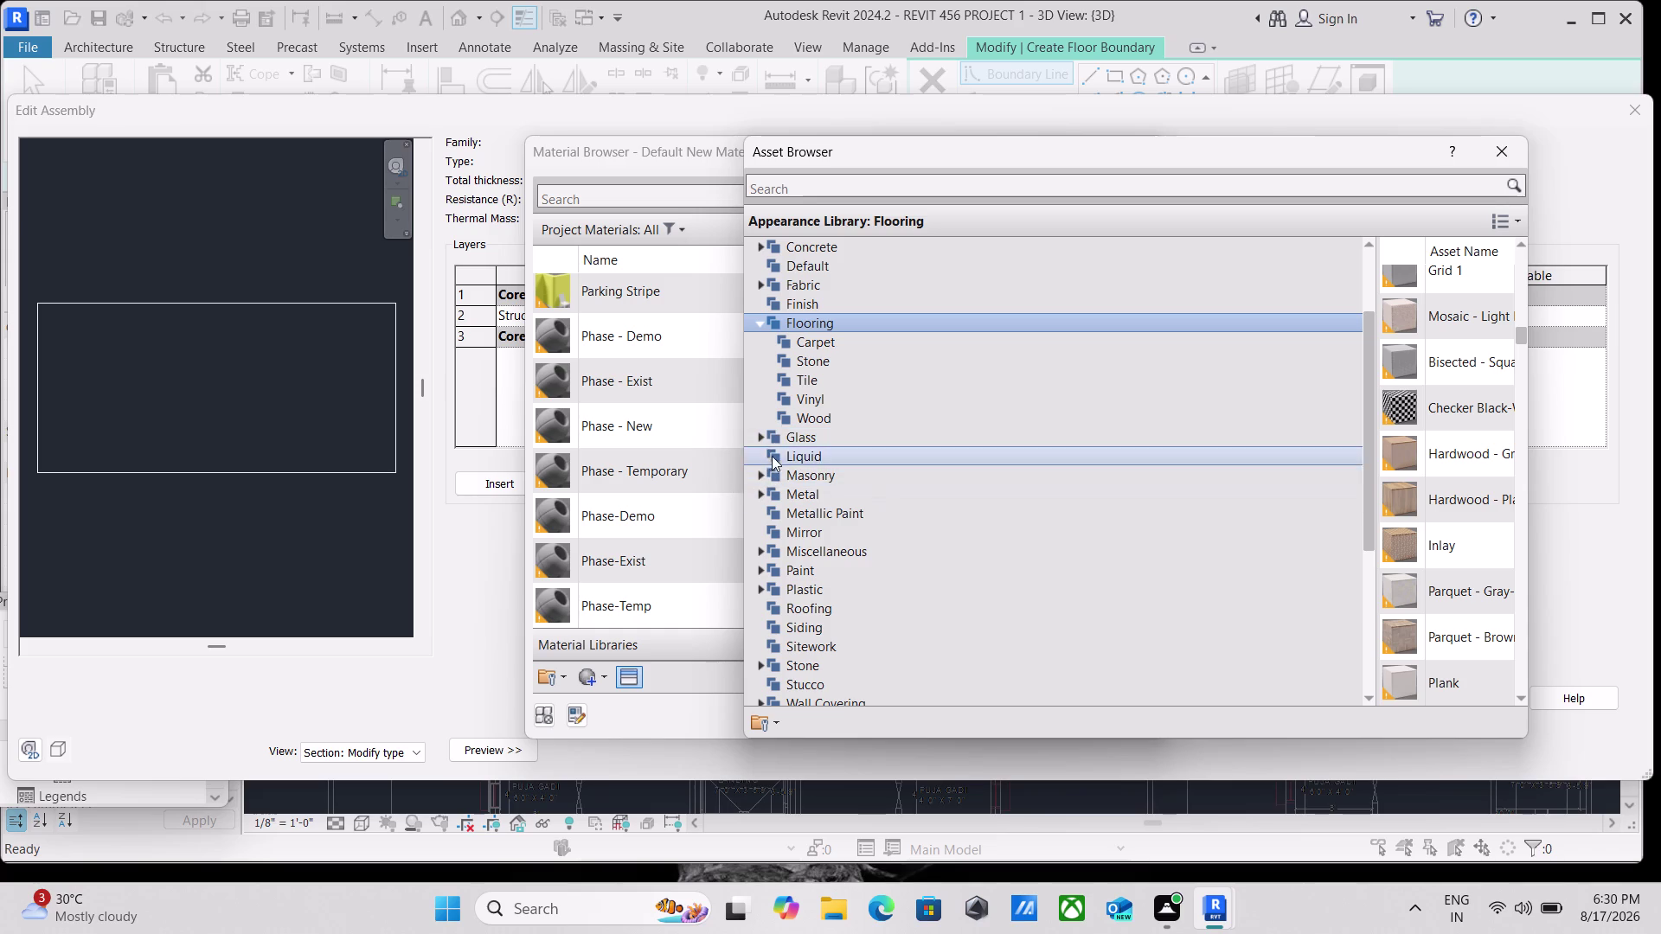
drag(748, 461, 1024, 539)
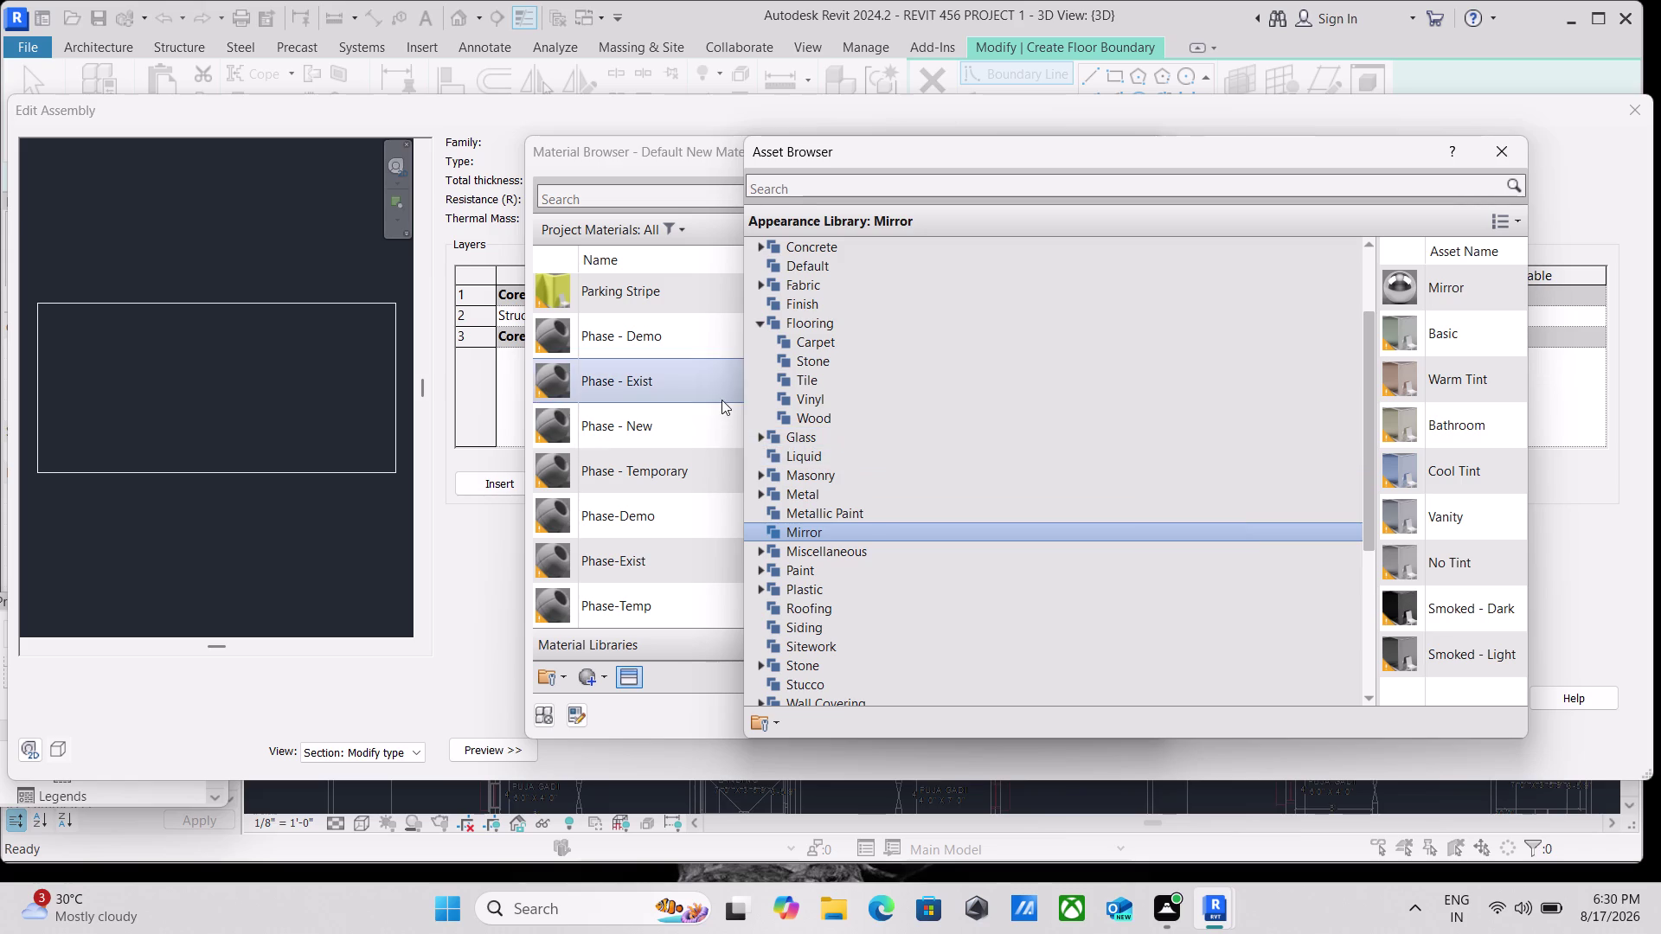
drag(743, 411, 903, 438)
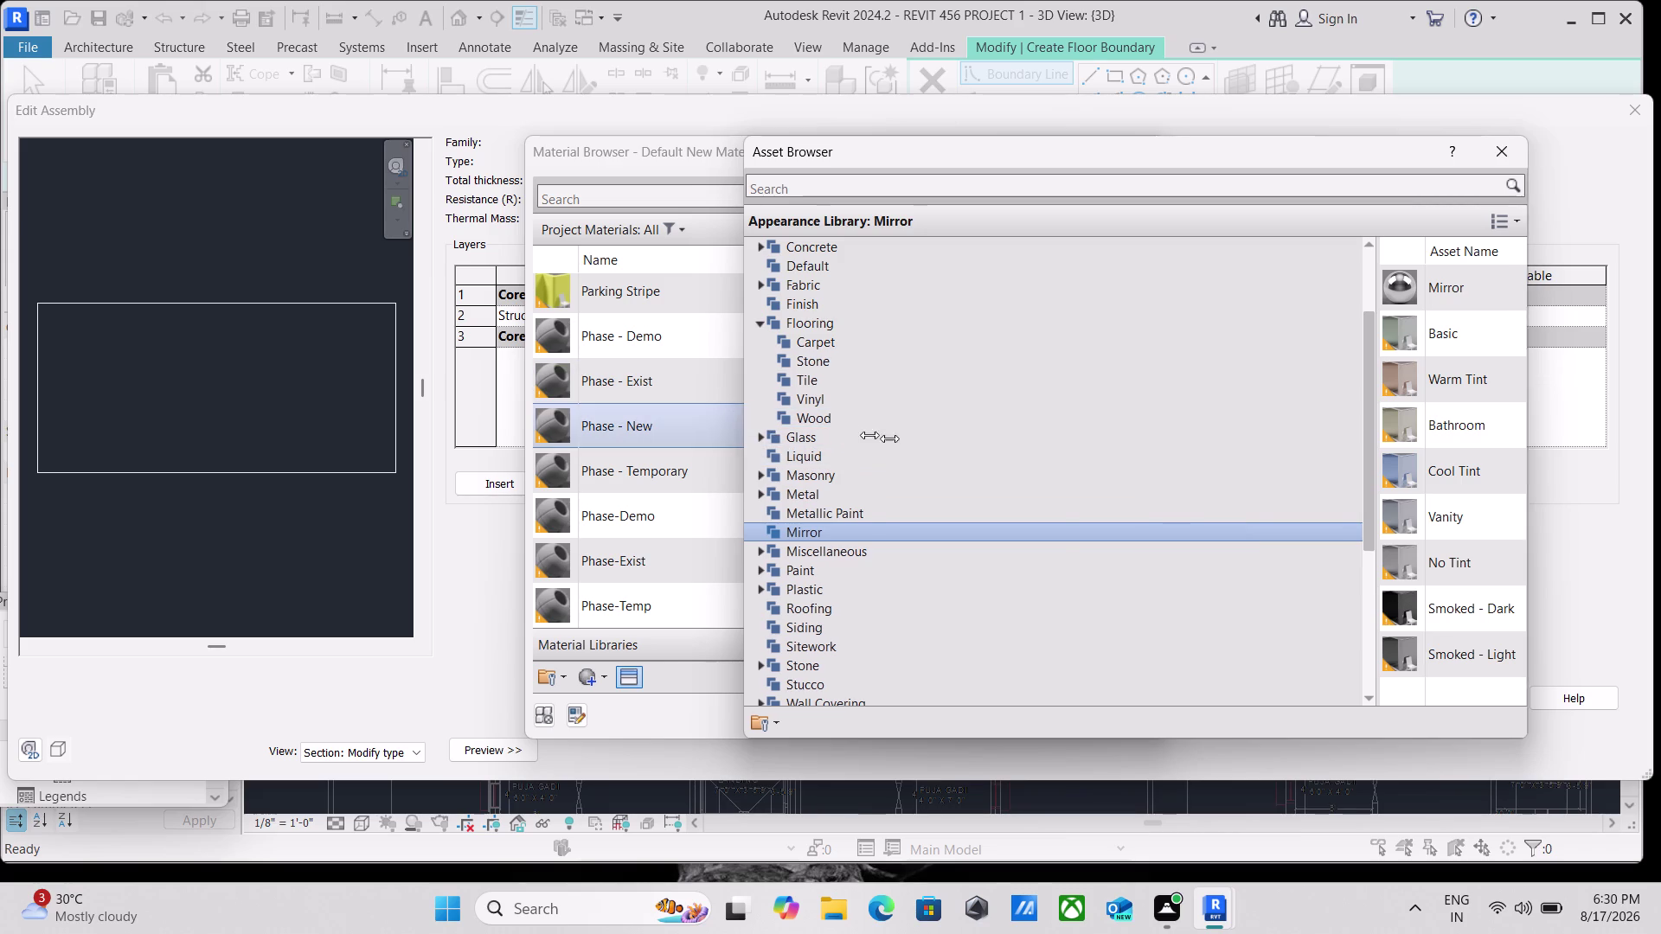
drag(903, 439, 1368, 525)
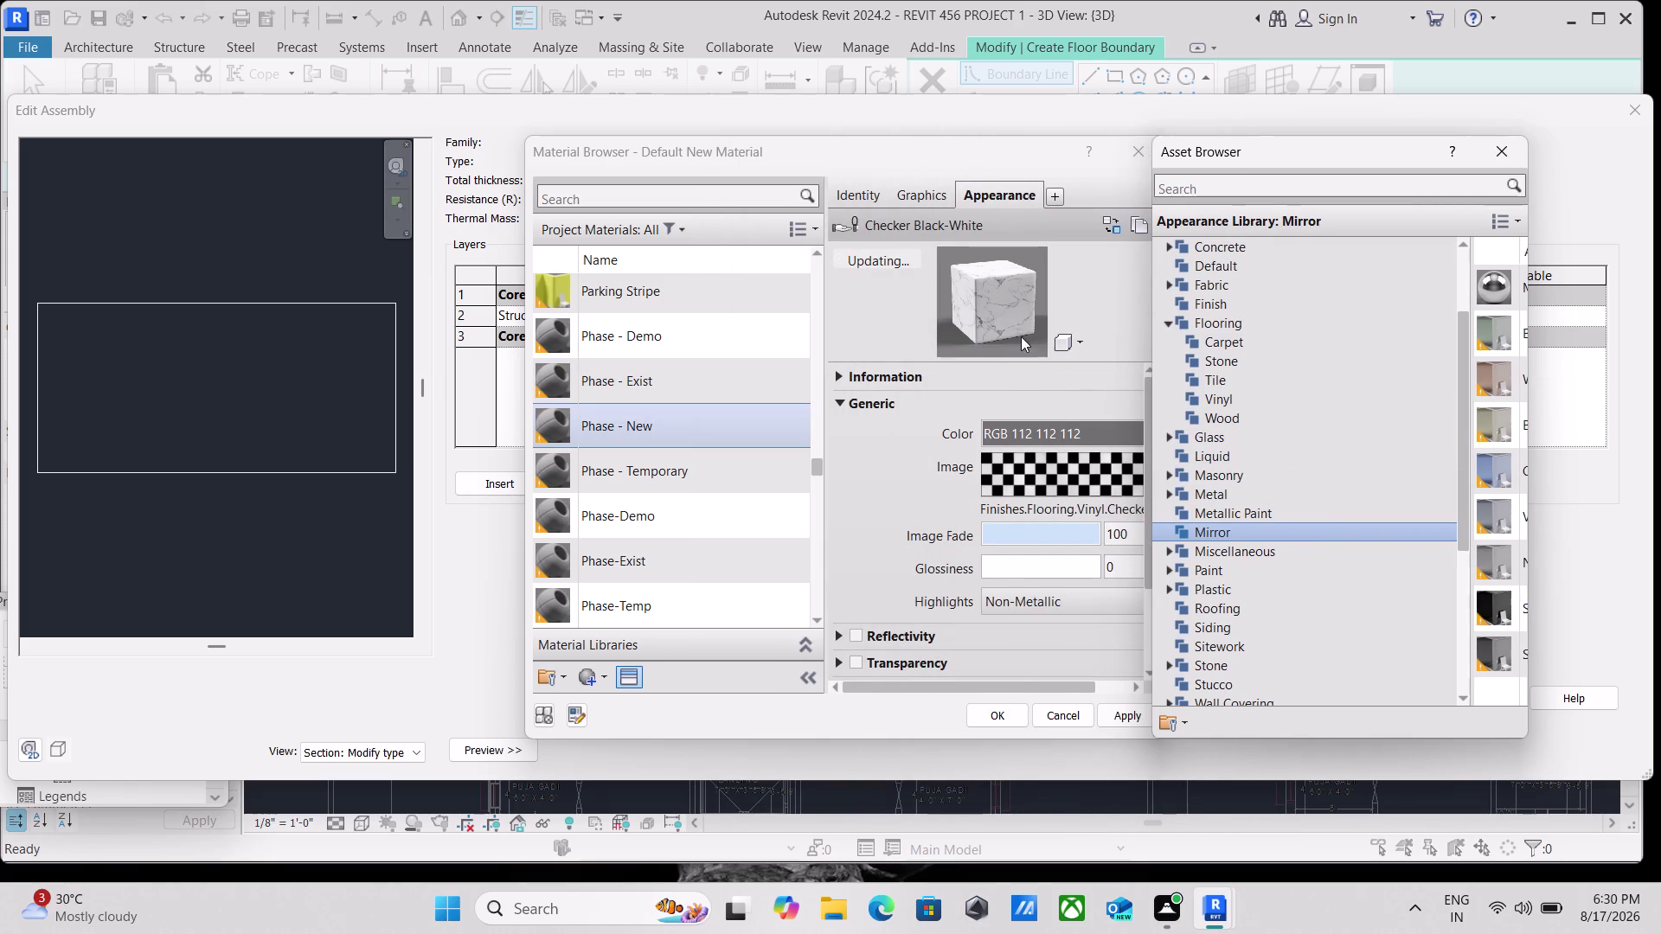
Review the Finishes.Flooring.Vinyl.Checker image settings, close the library, and finish the texture editor.
click(1007, 339)
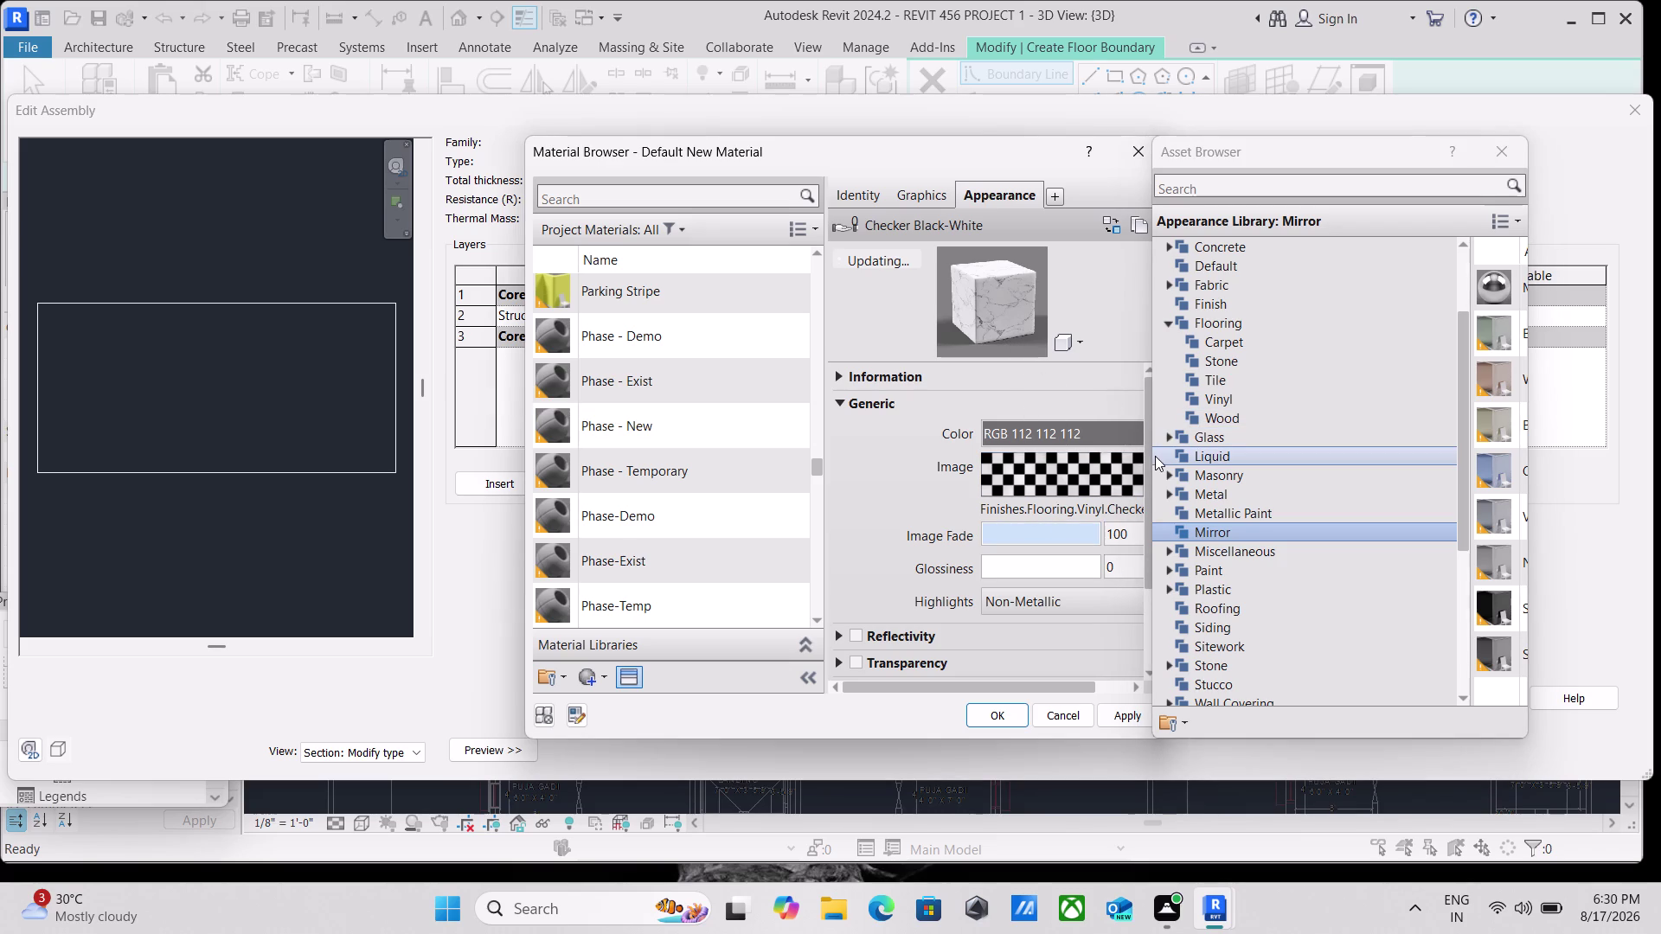
drag(1146, 485, 1152, 484)
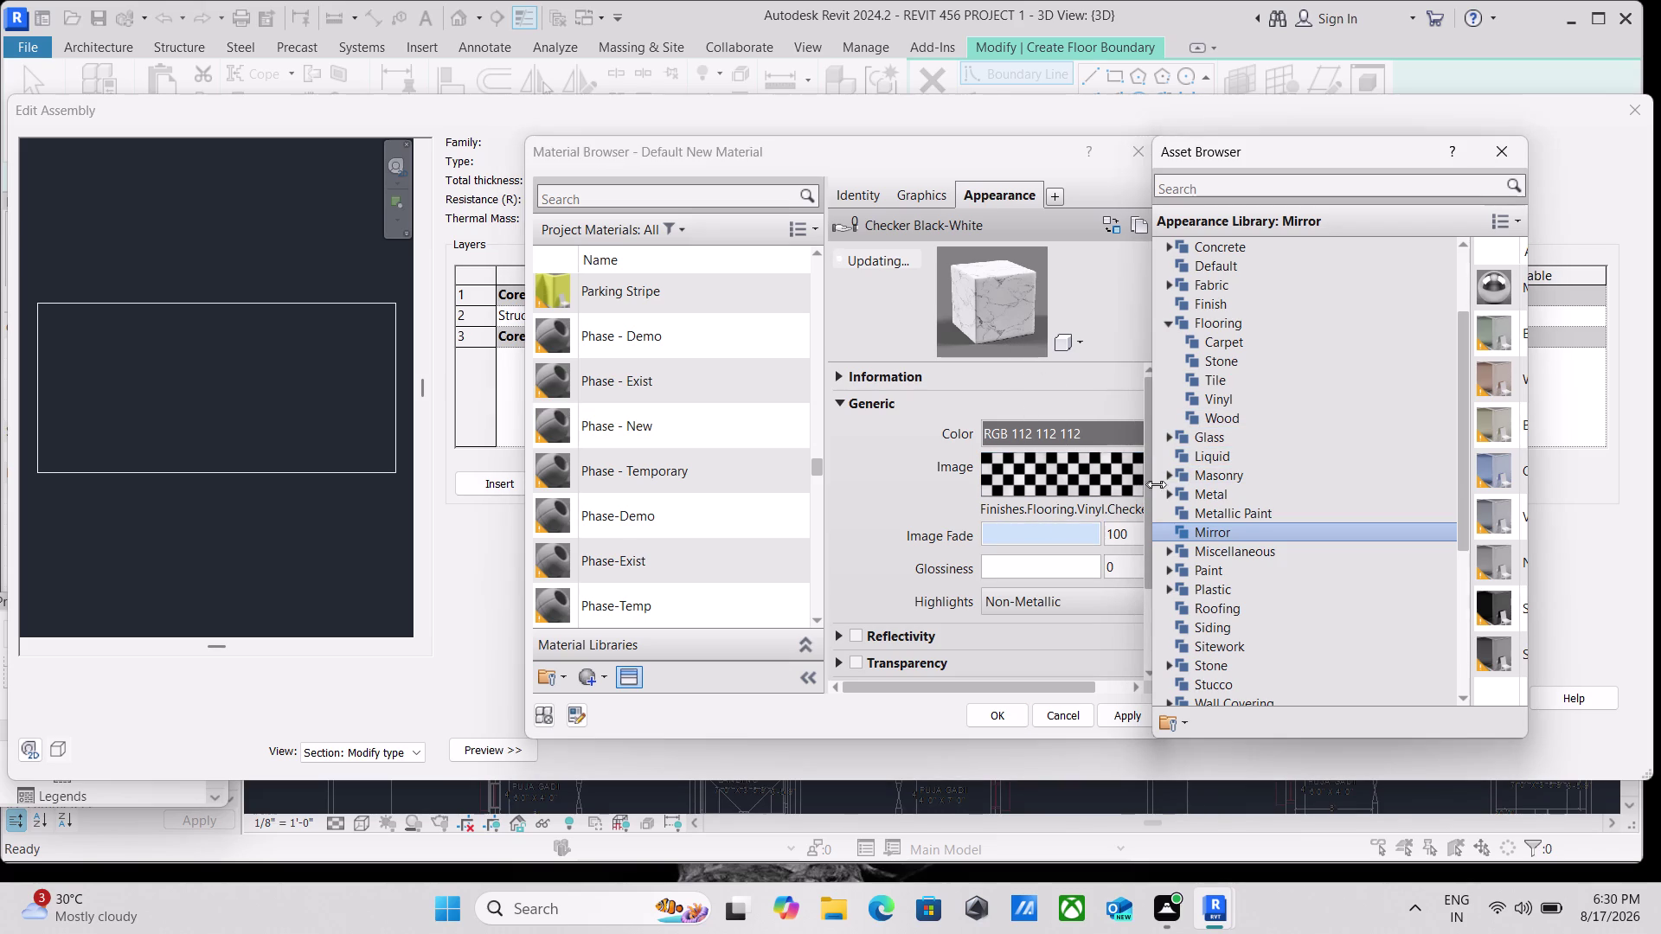
drag(1152, 484, 1250, 493)
click(1488, 151)
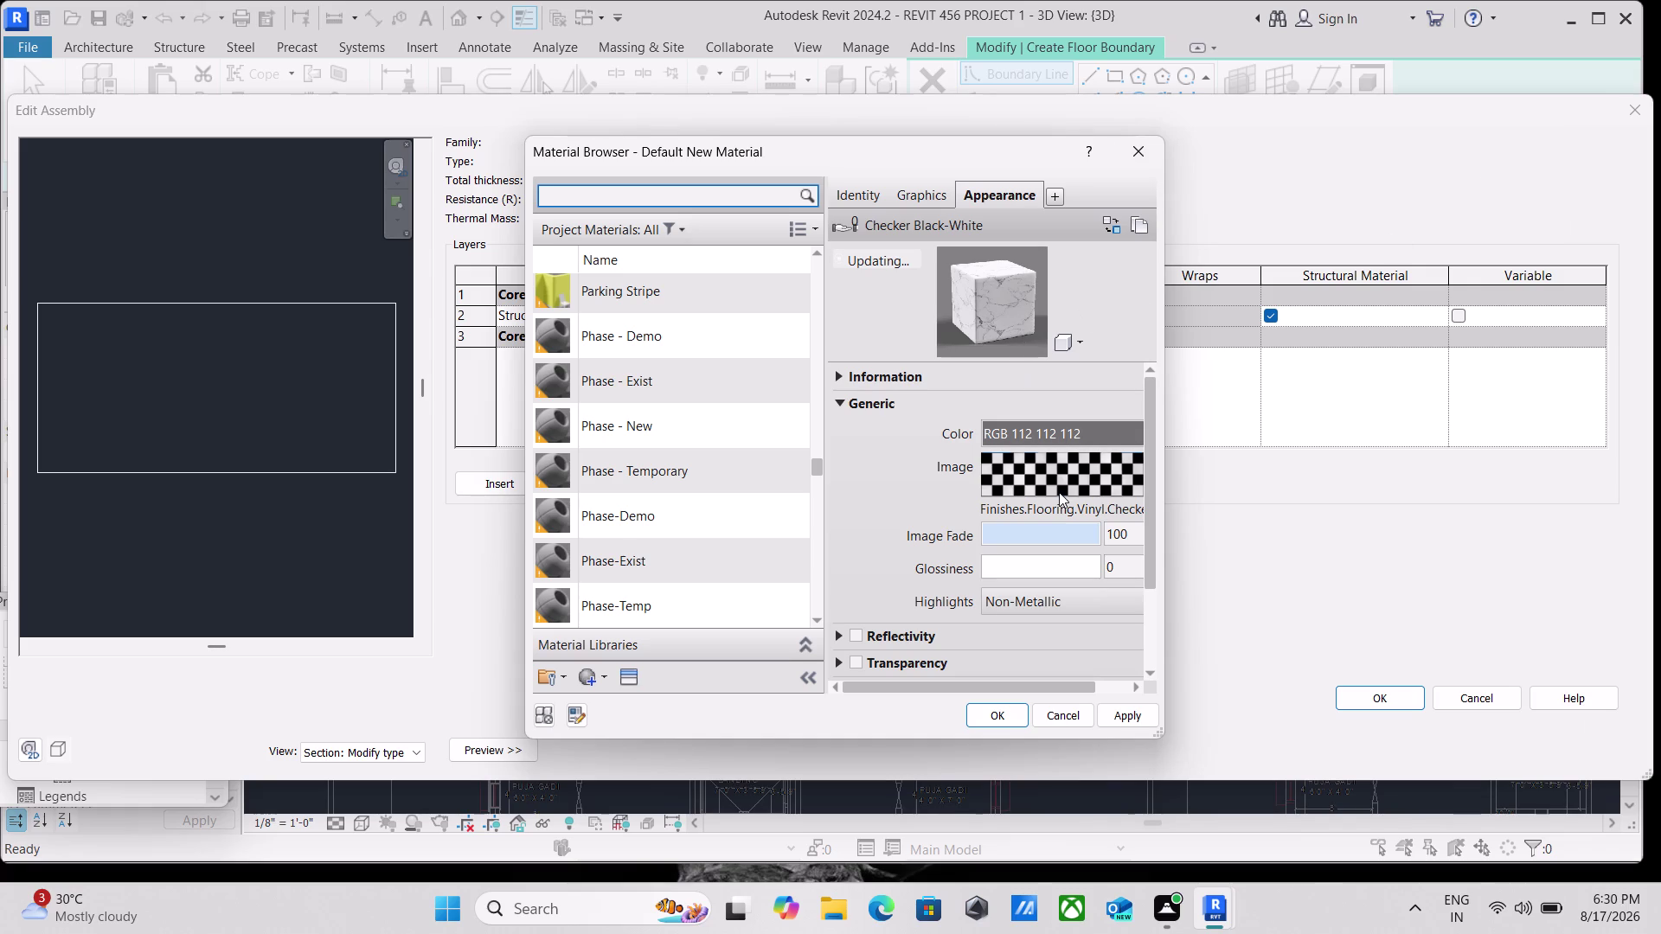
click(1062, 483)
click(1006, 338)
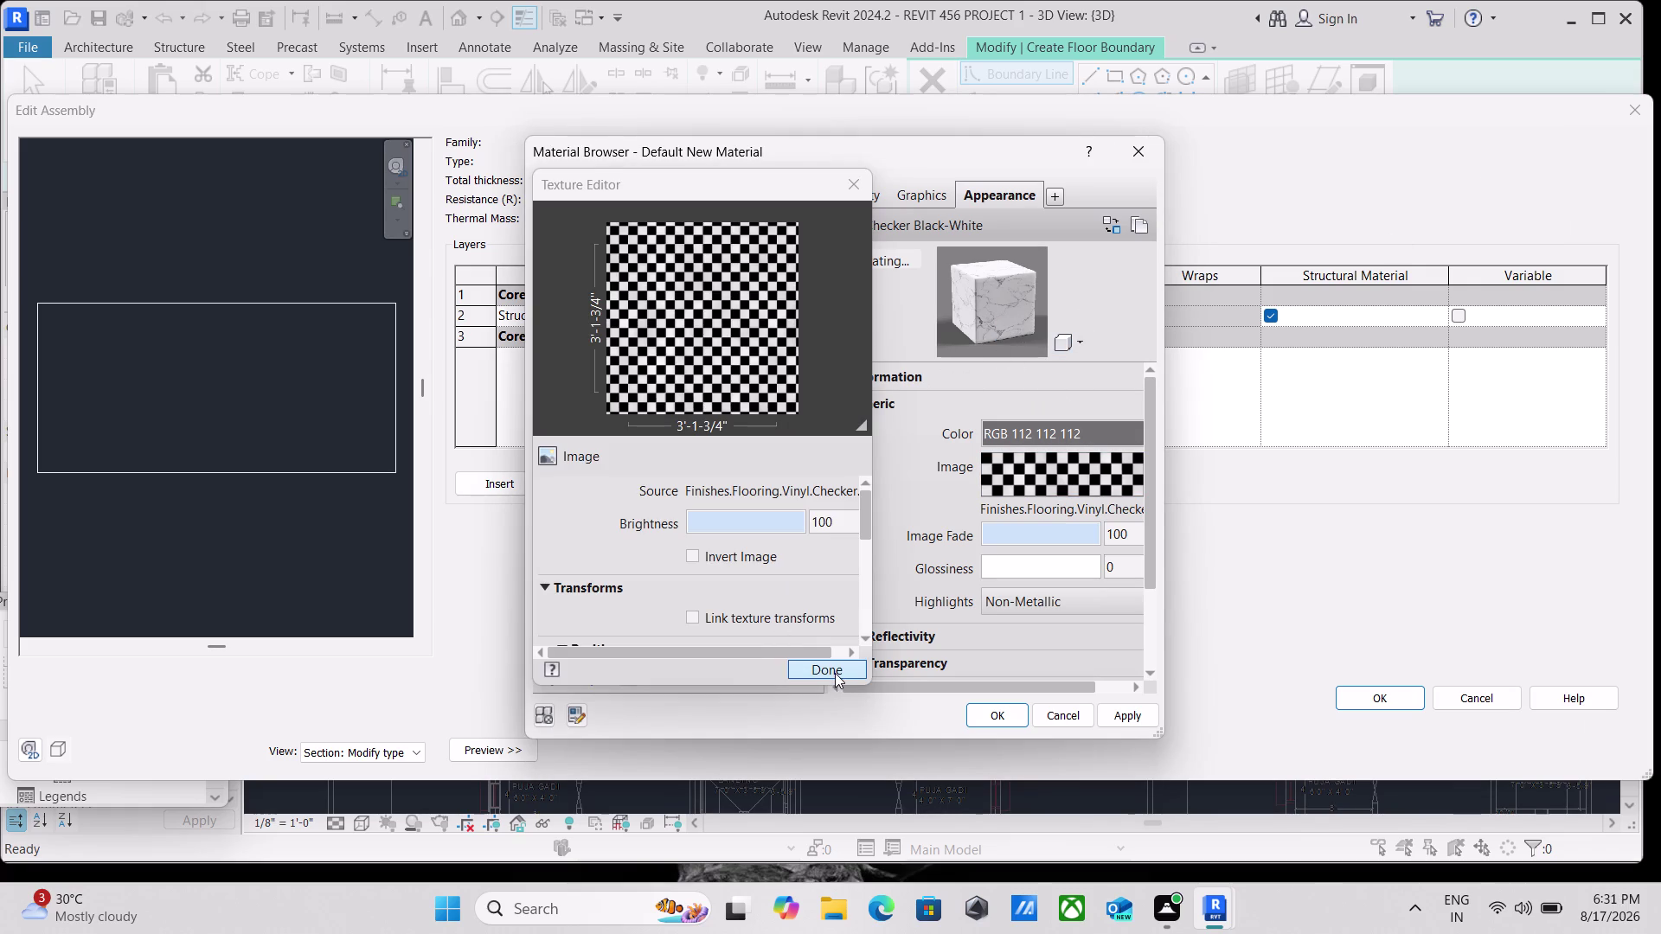
click(835, 673)
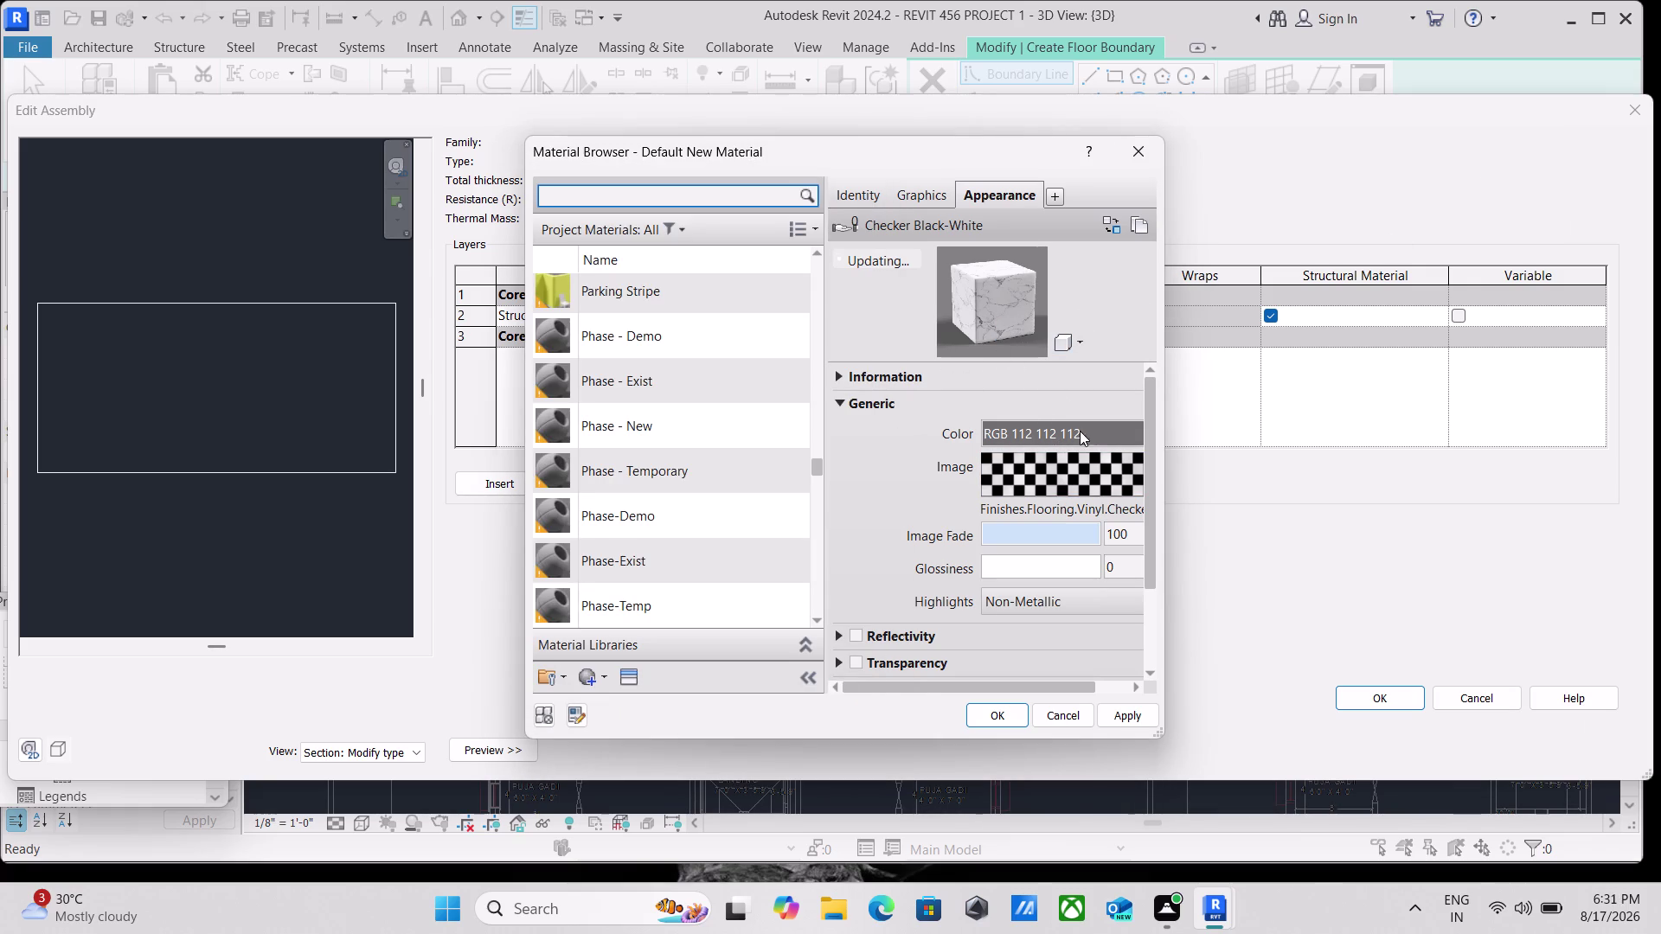
Set the checker material's base colour to White.
click(1080, 431)
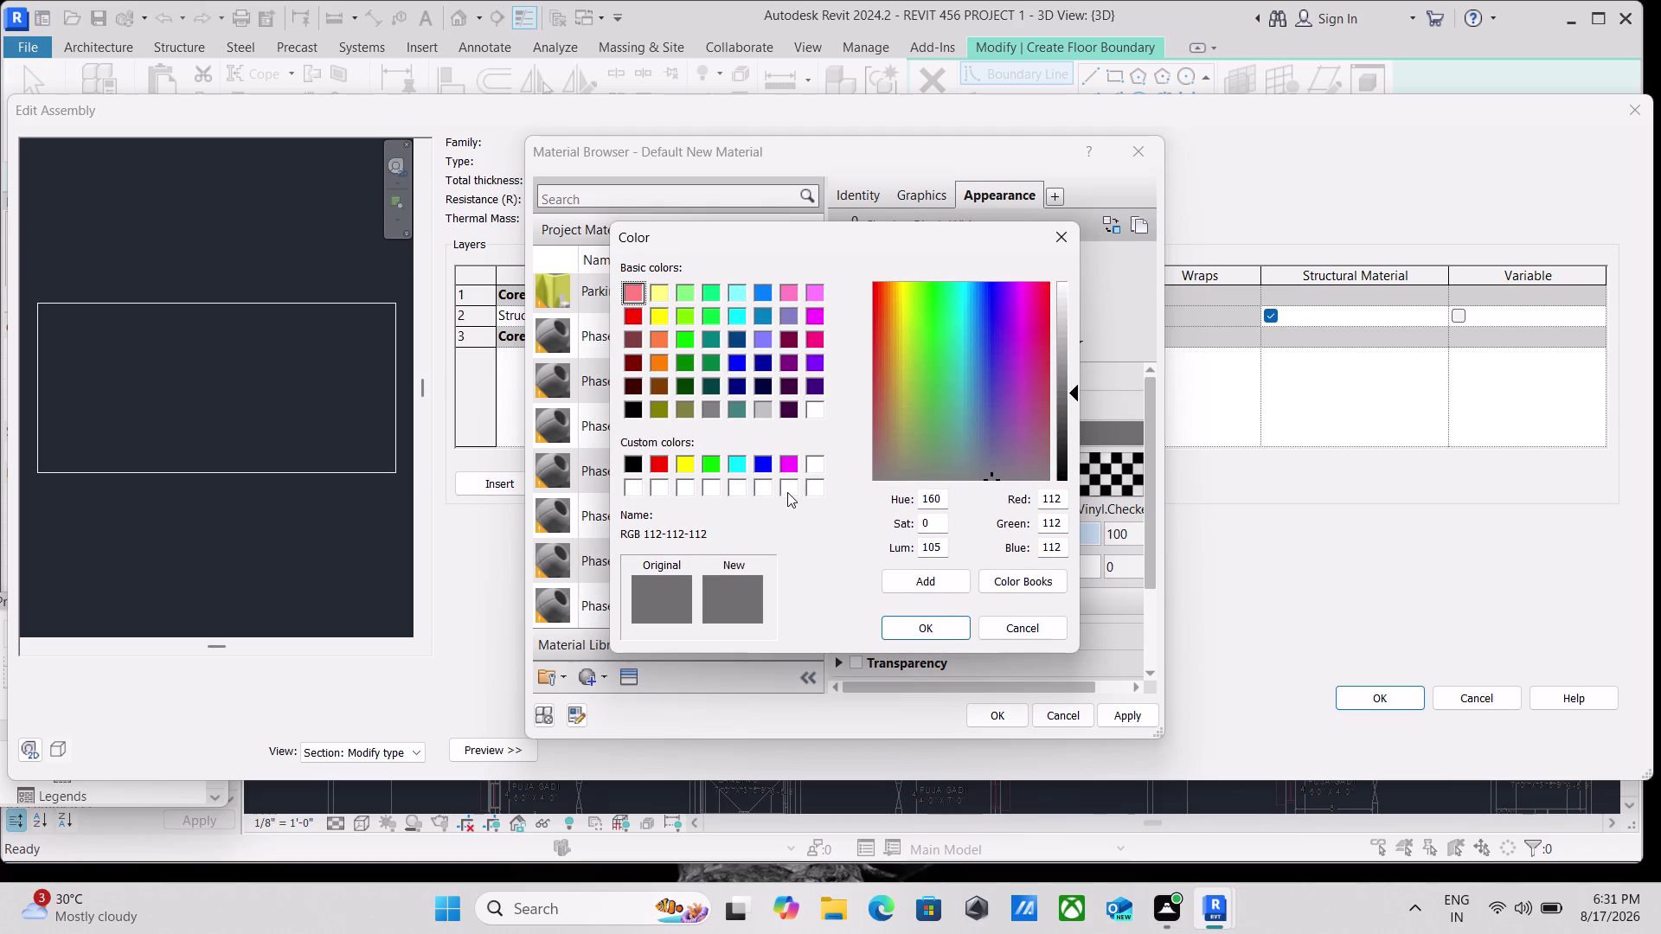
click(788, 490)
click(929, 626)
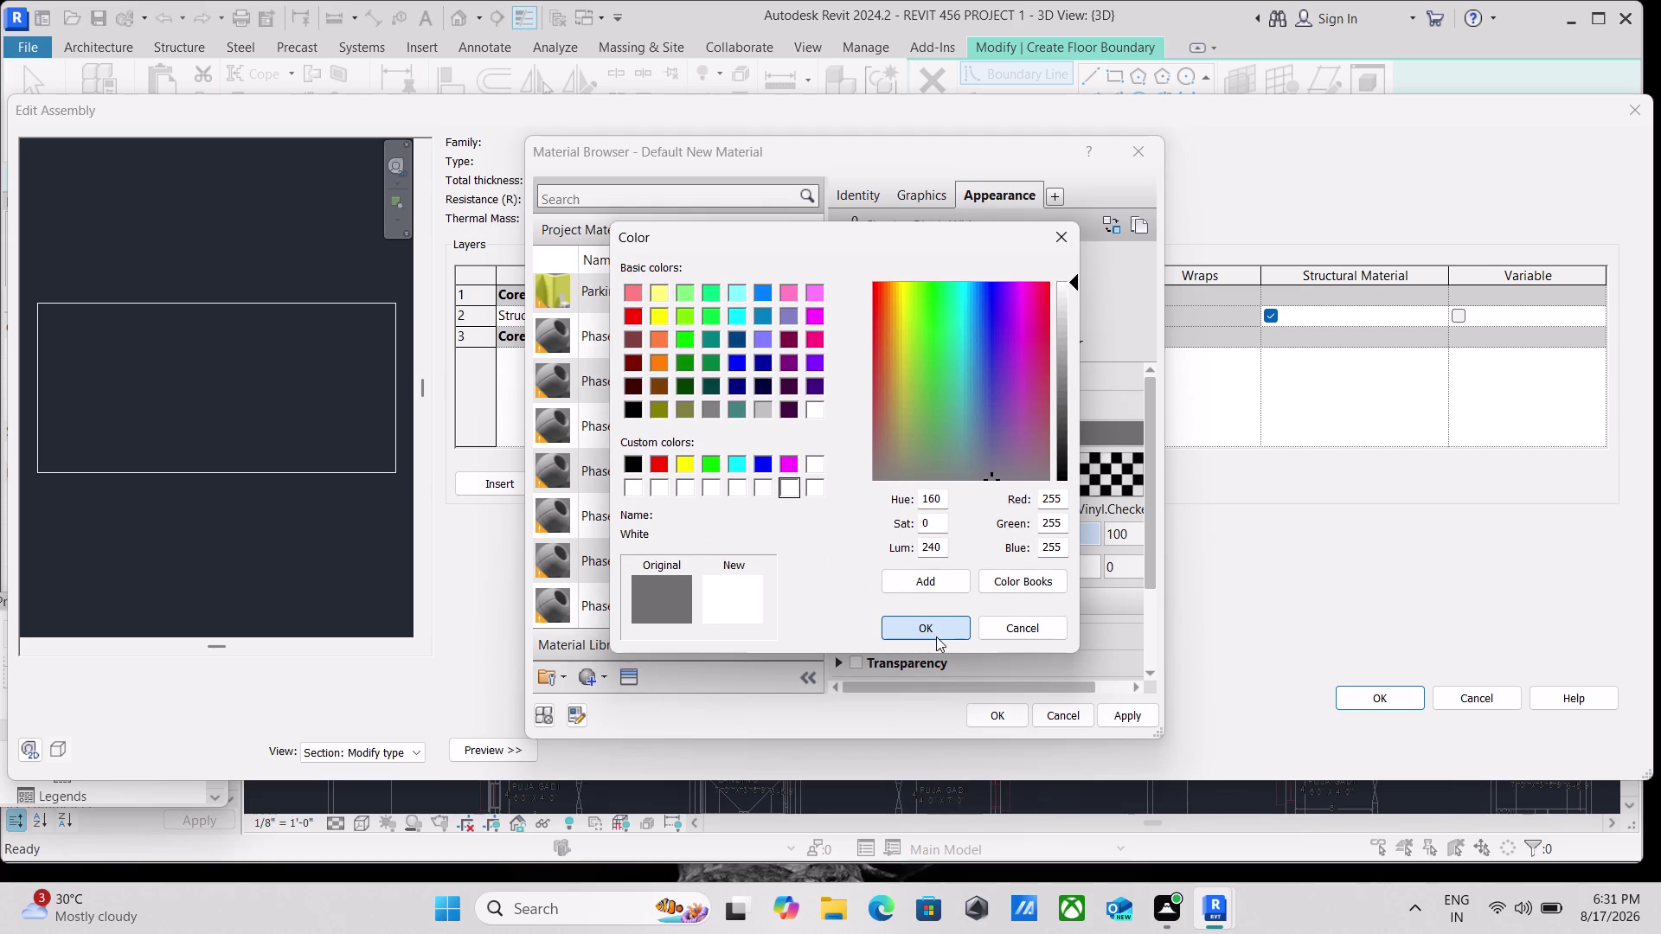
click(937, 633)
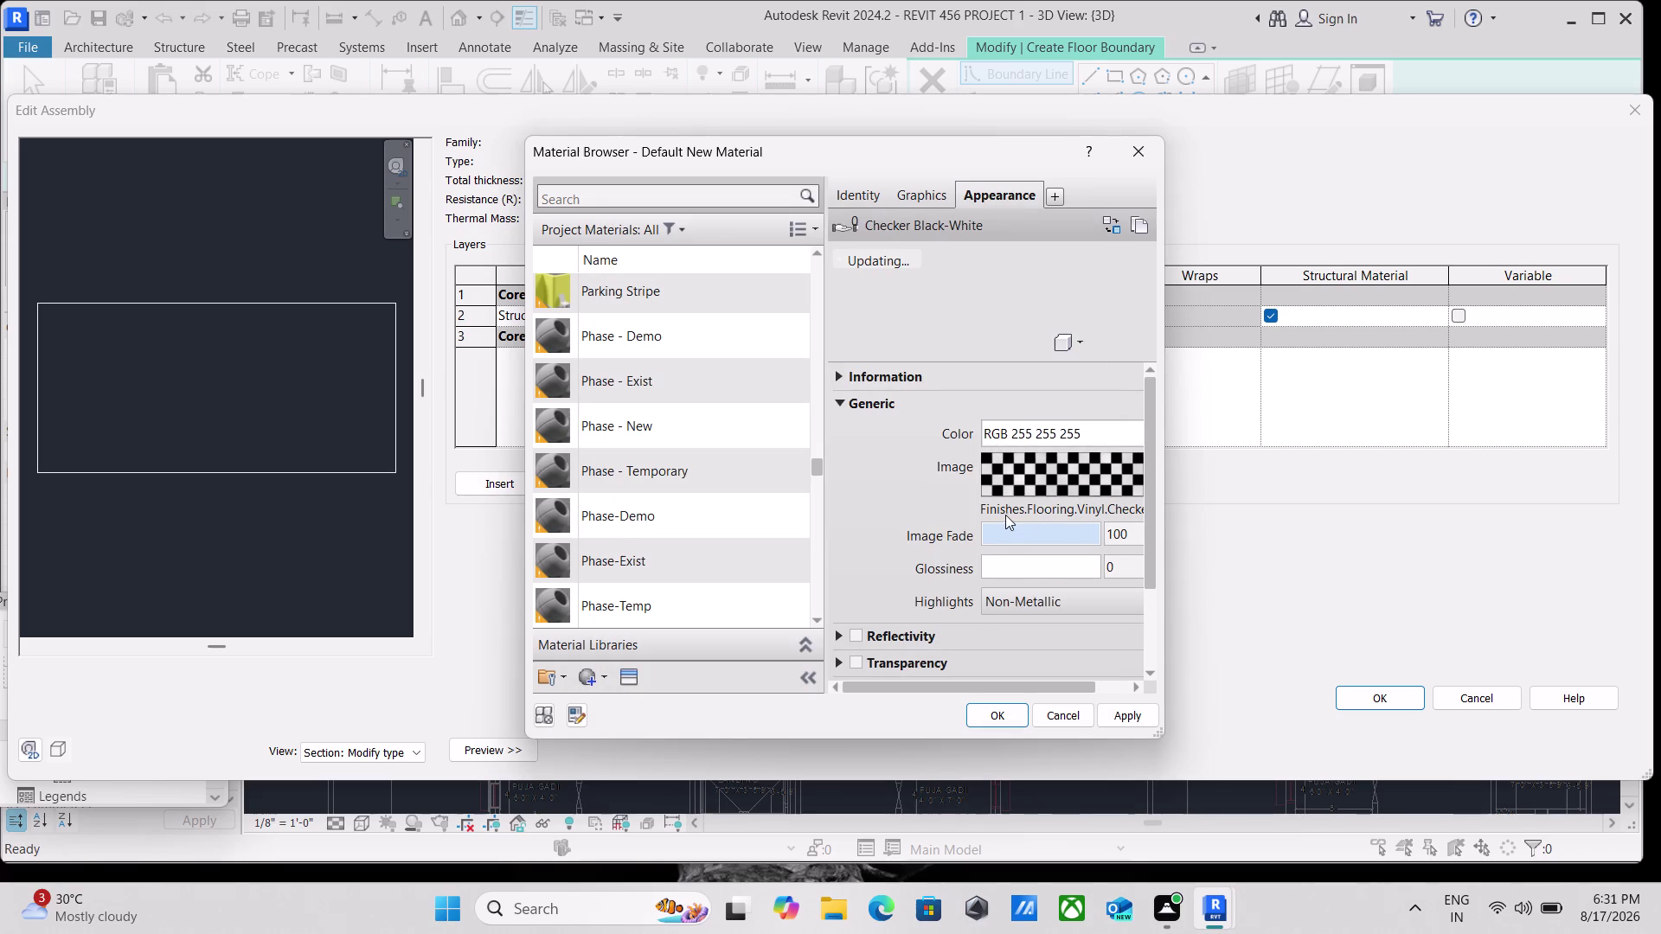
scroll(down, 3)
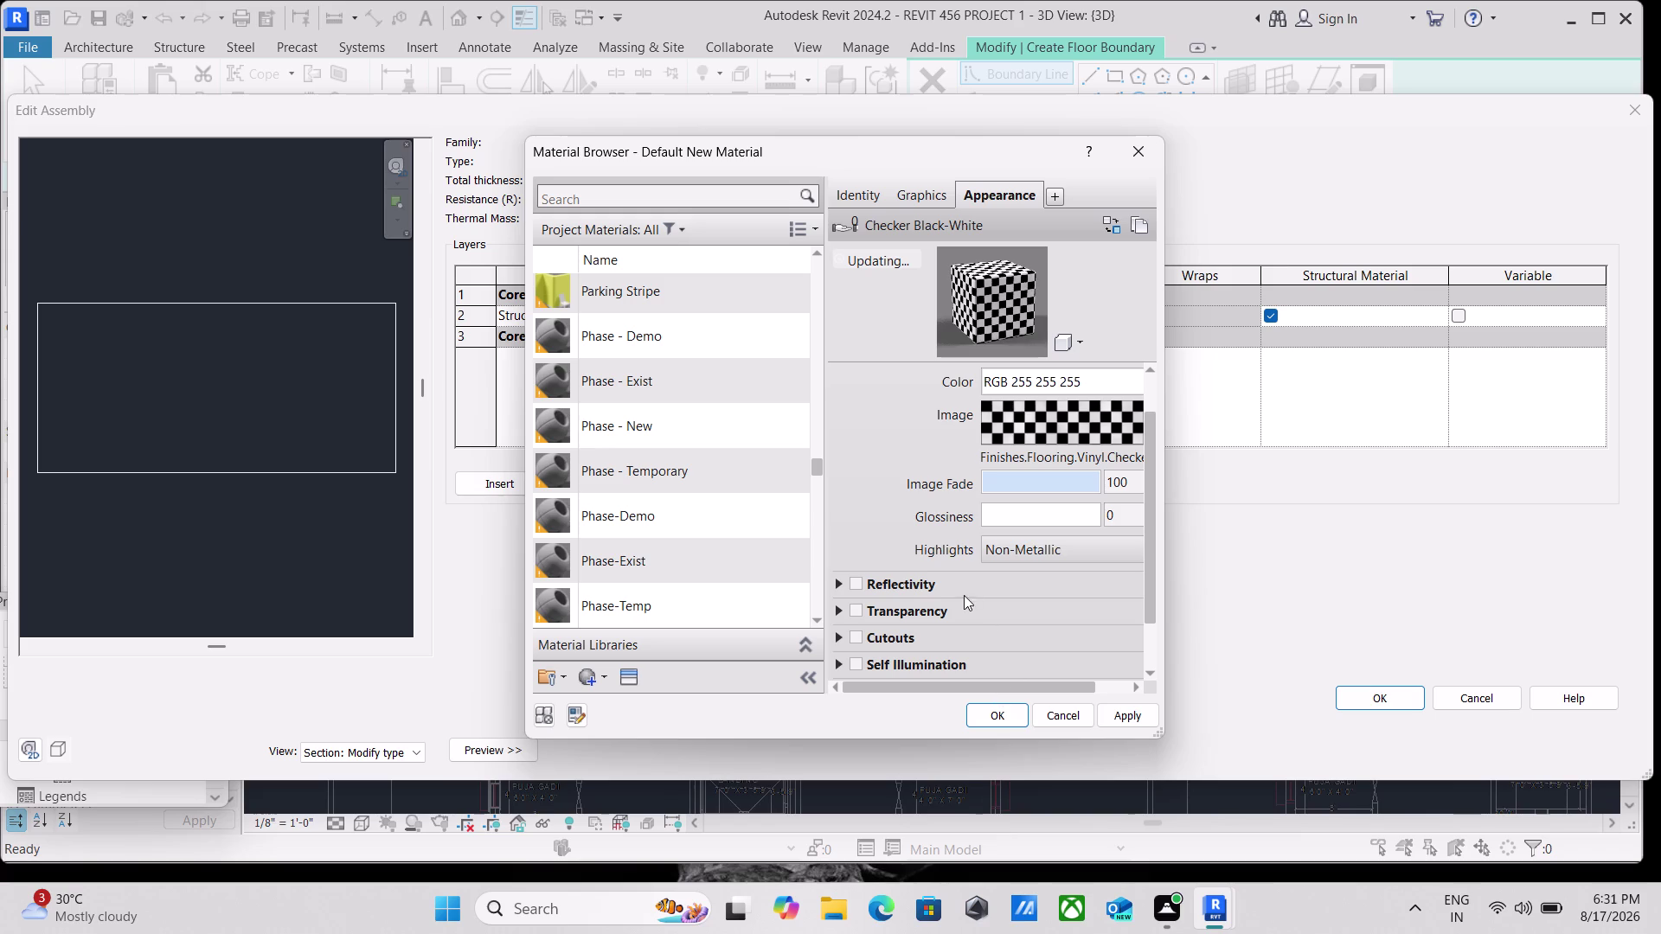
scroll(down, 3)
scroll(down, 3)
scroll(up, 3)
scroll(up, 3)
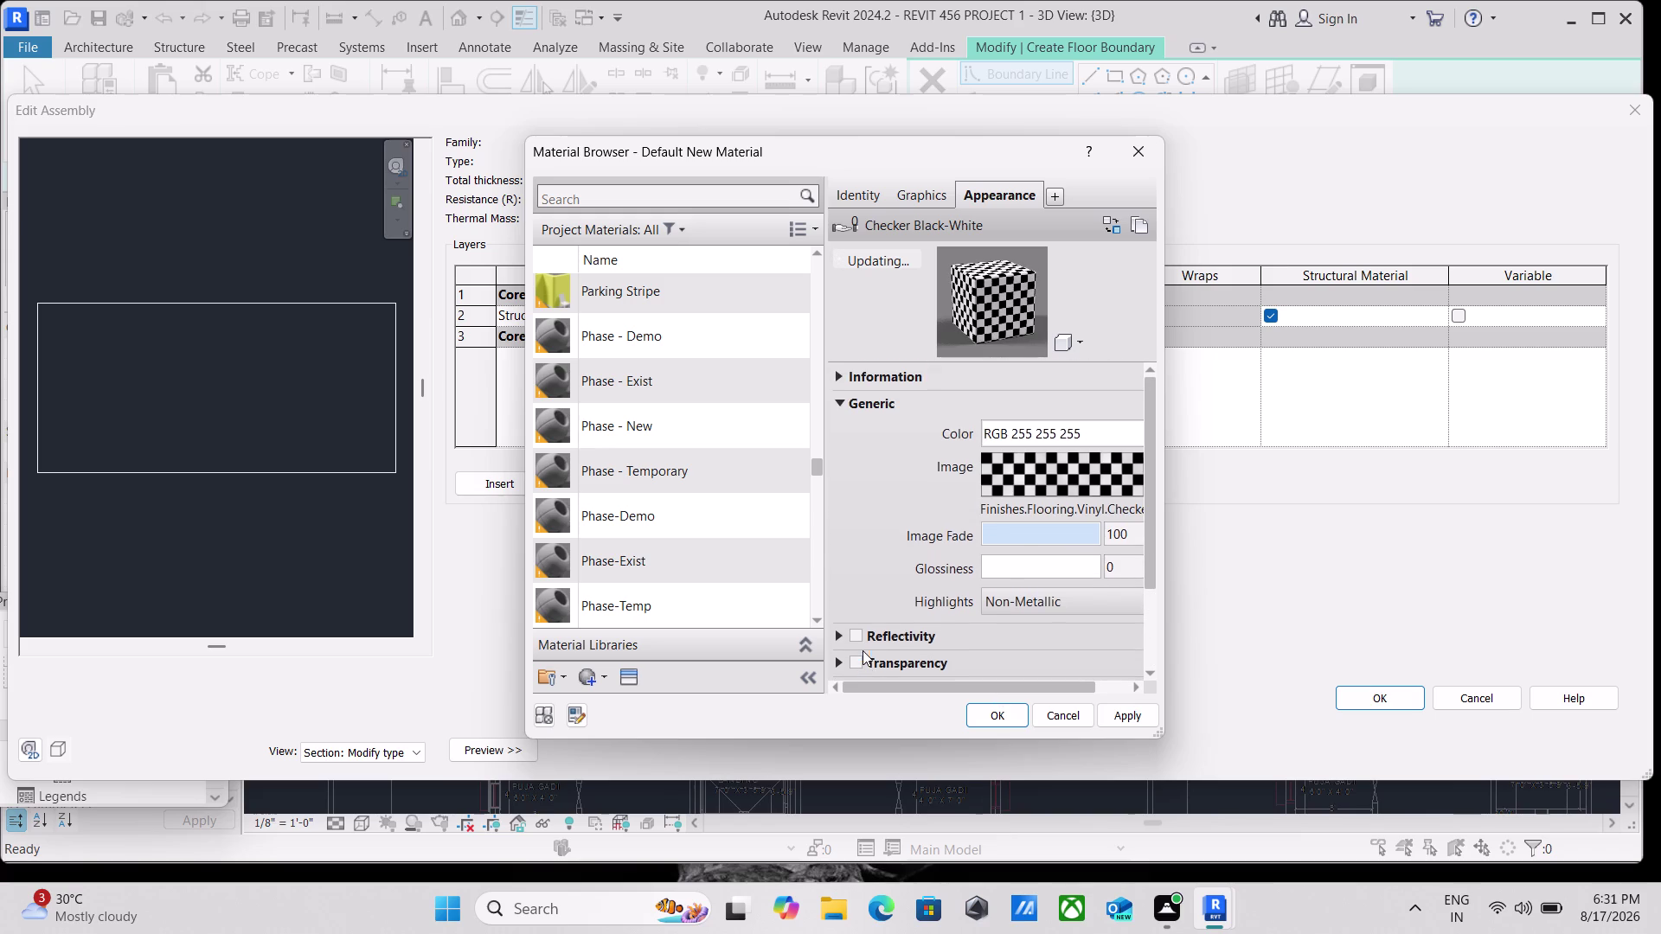
scroll(up, 3)
Set image fade to 85, apply, and accept the material and floor assembly.
drag(1098, 534, 1034, 534)
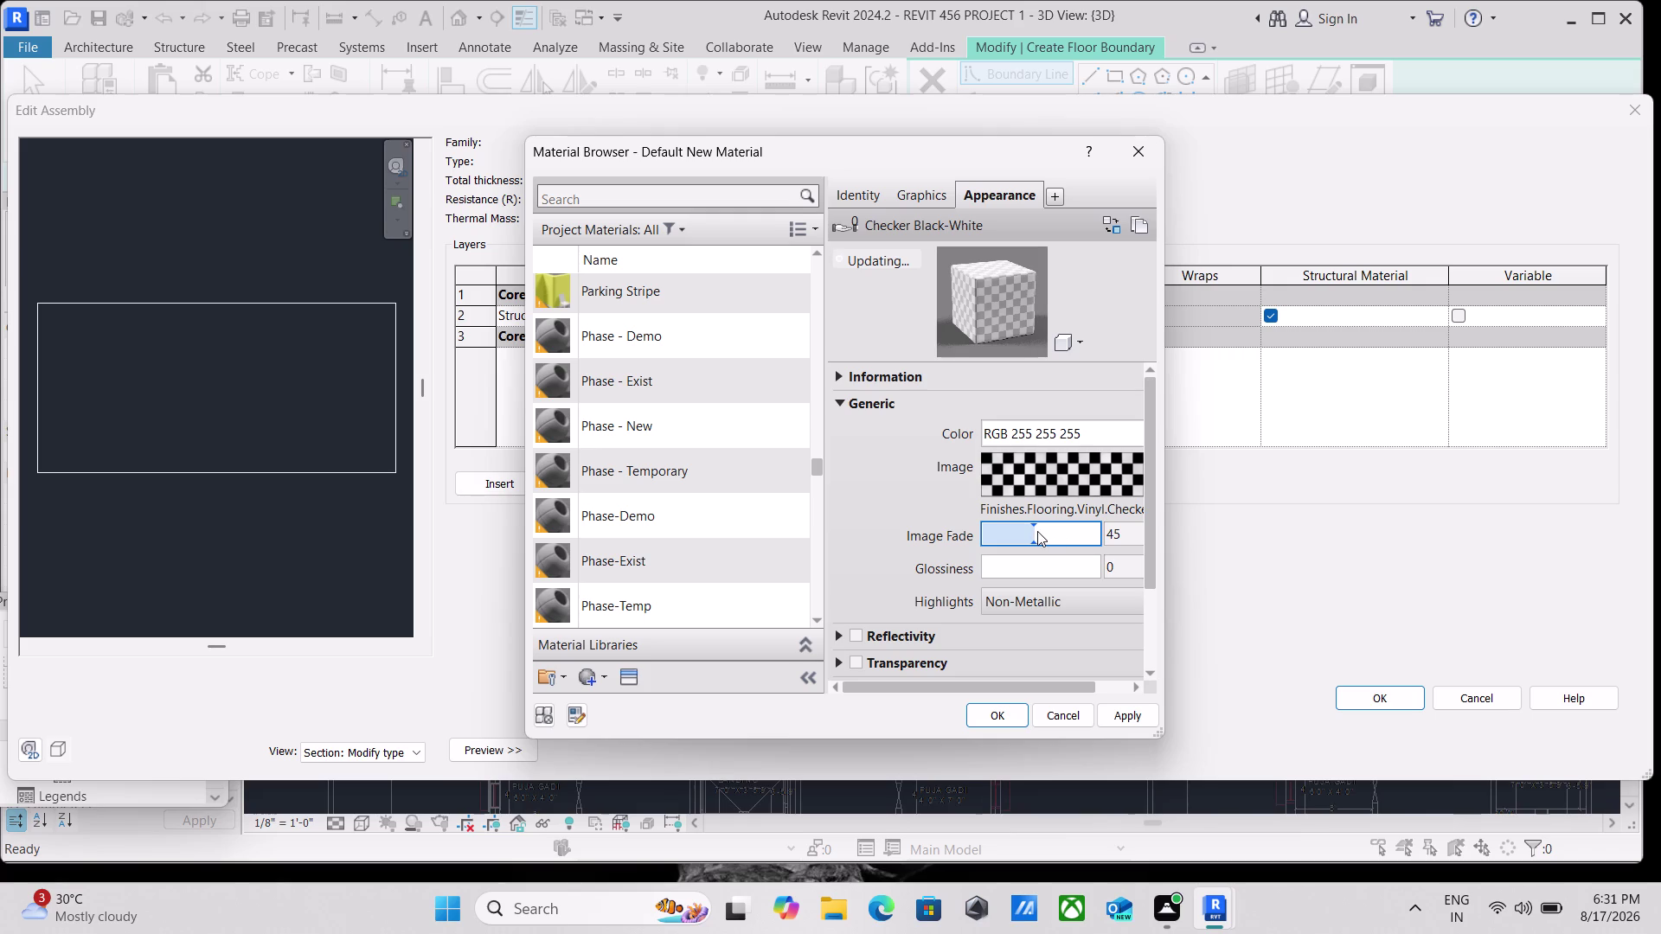
drag(1029, 528, 1036, 528)
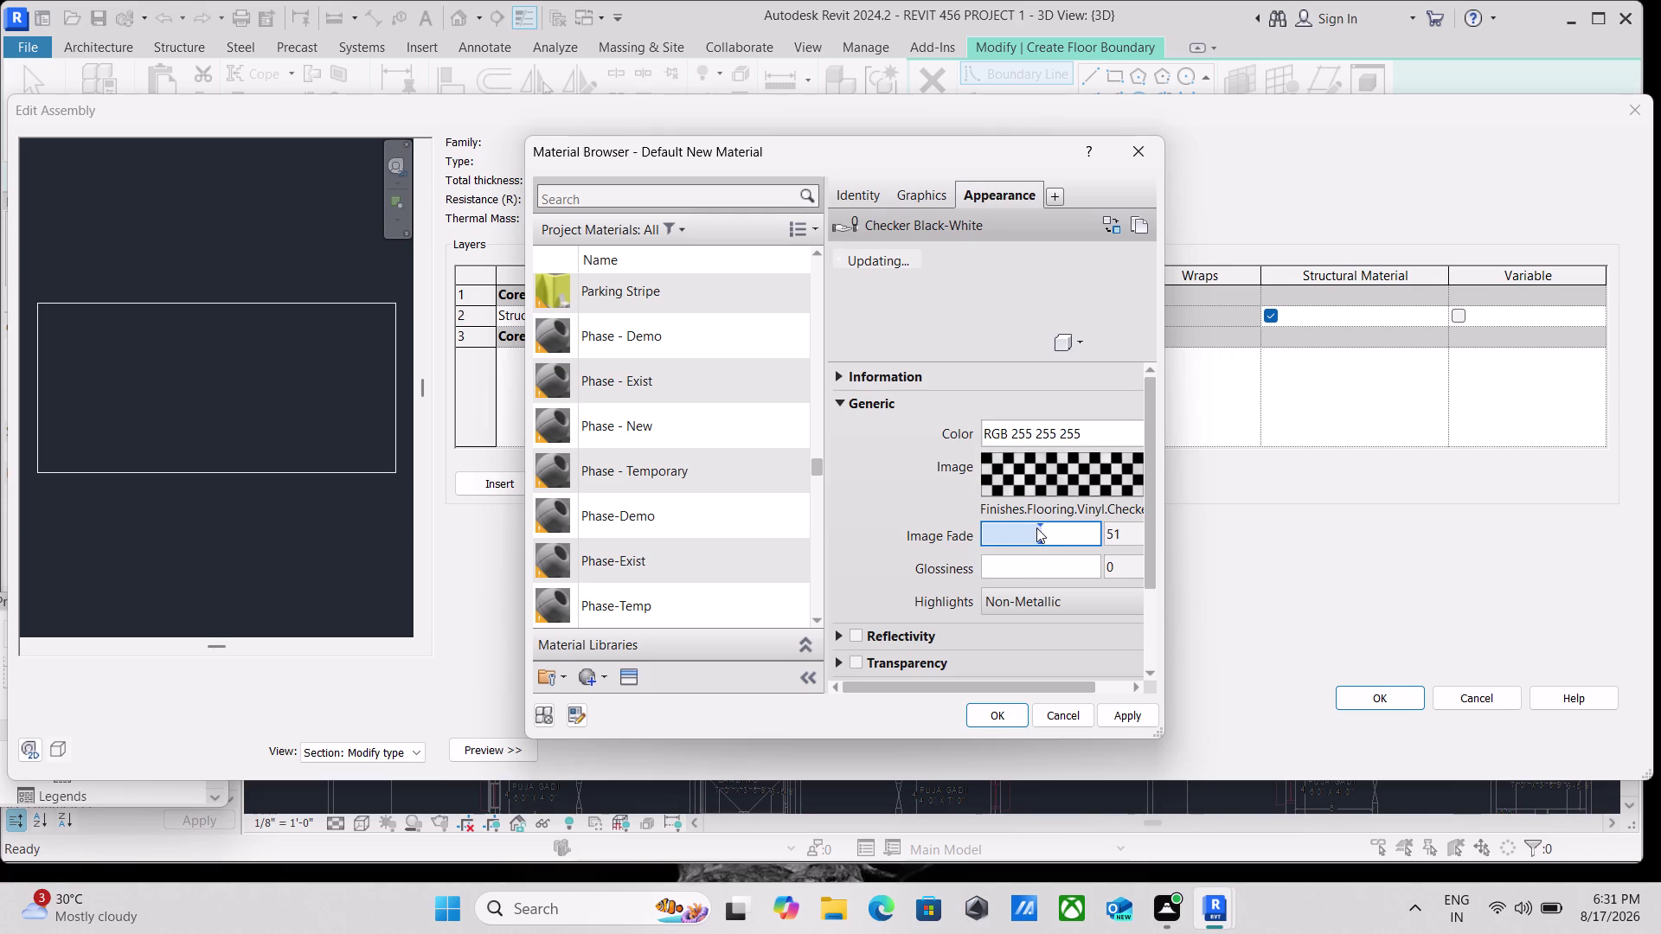
drag(1035, 528, 1038, 528)
drag(1039, 528, 1047, 529)
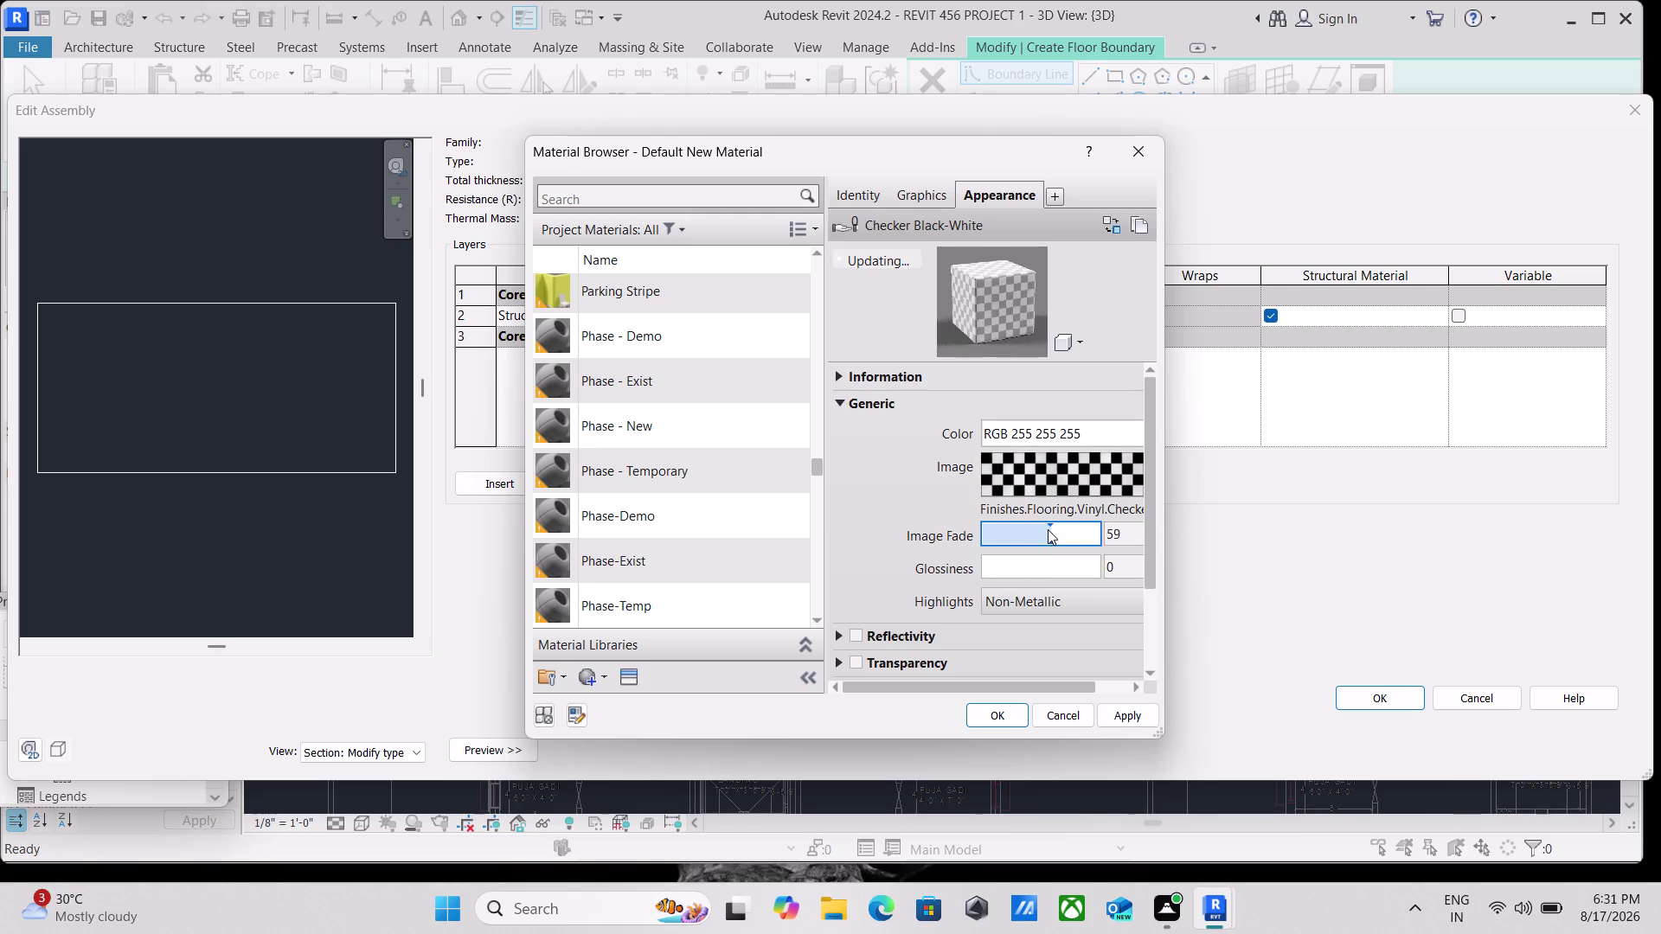
drag(1047, 529, 1076, 533)
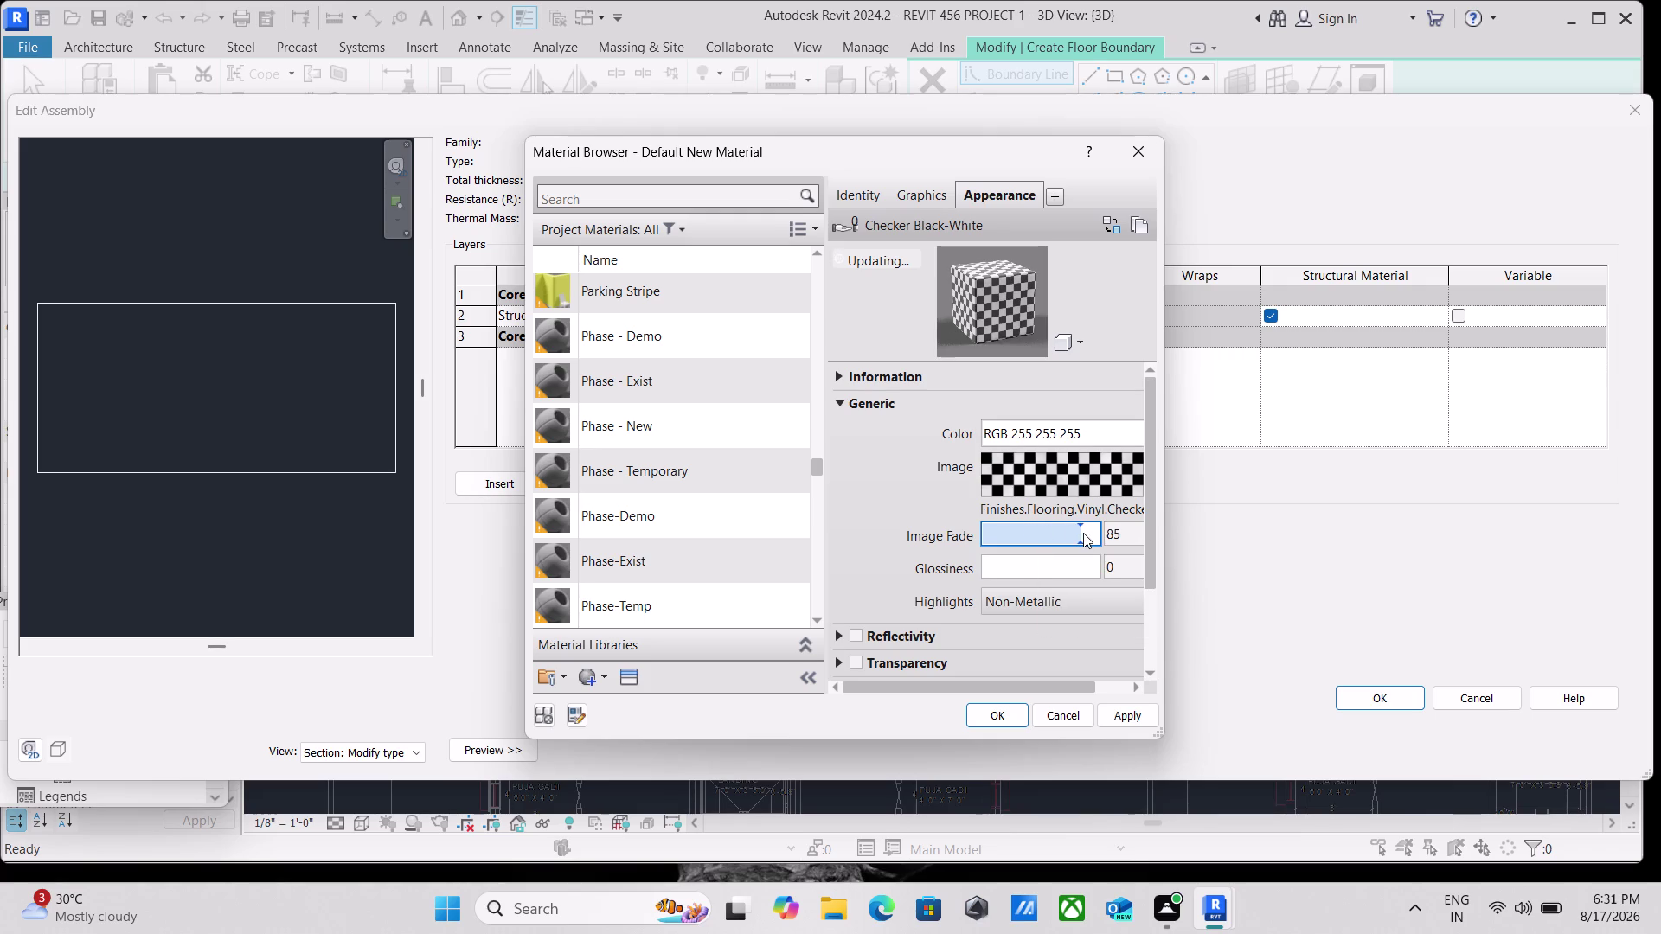
click(1122, 709)
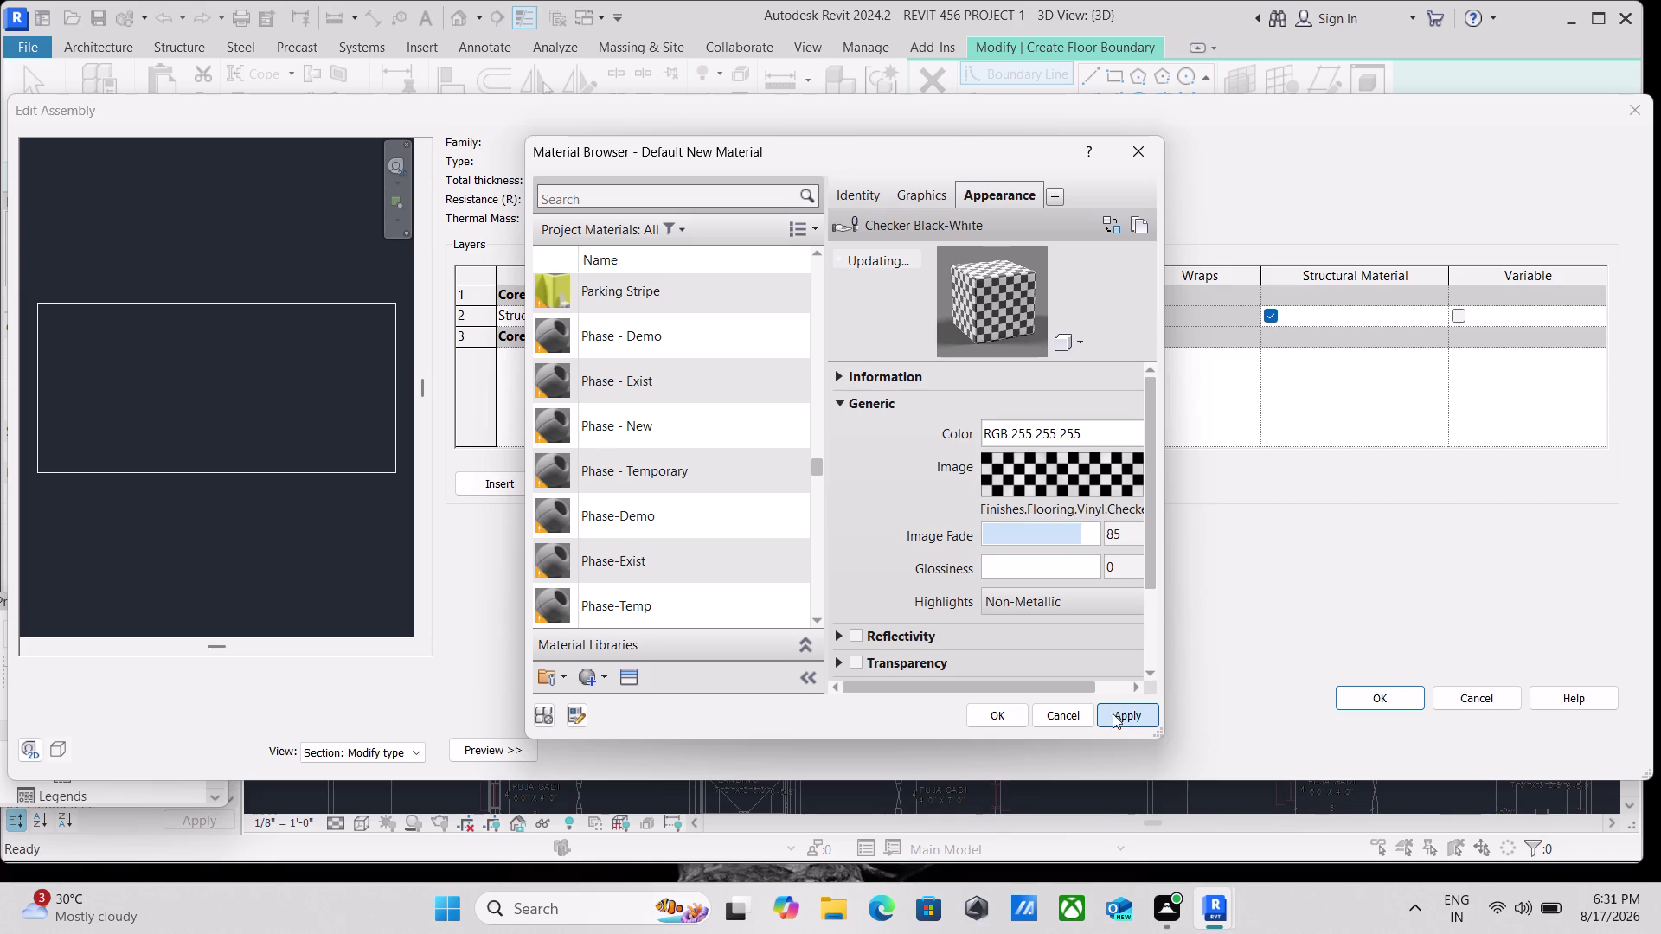
click(987, 711)
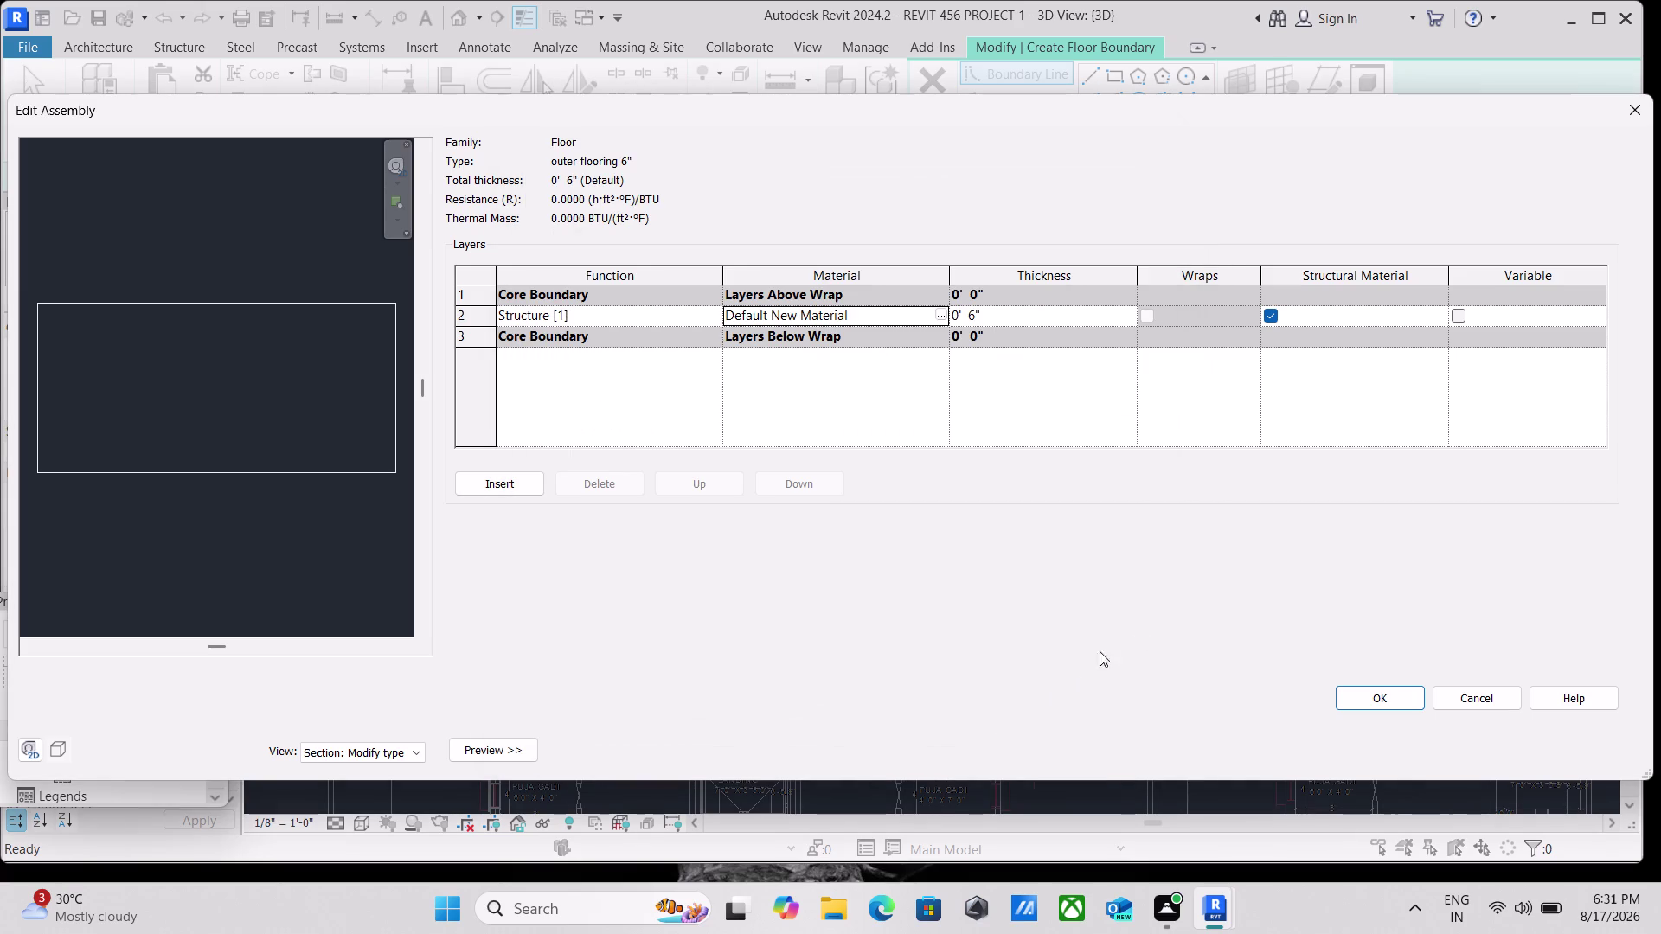
click(1371, 690)
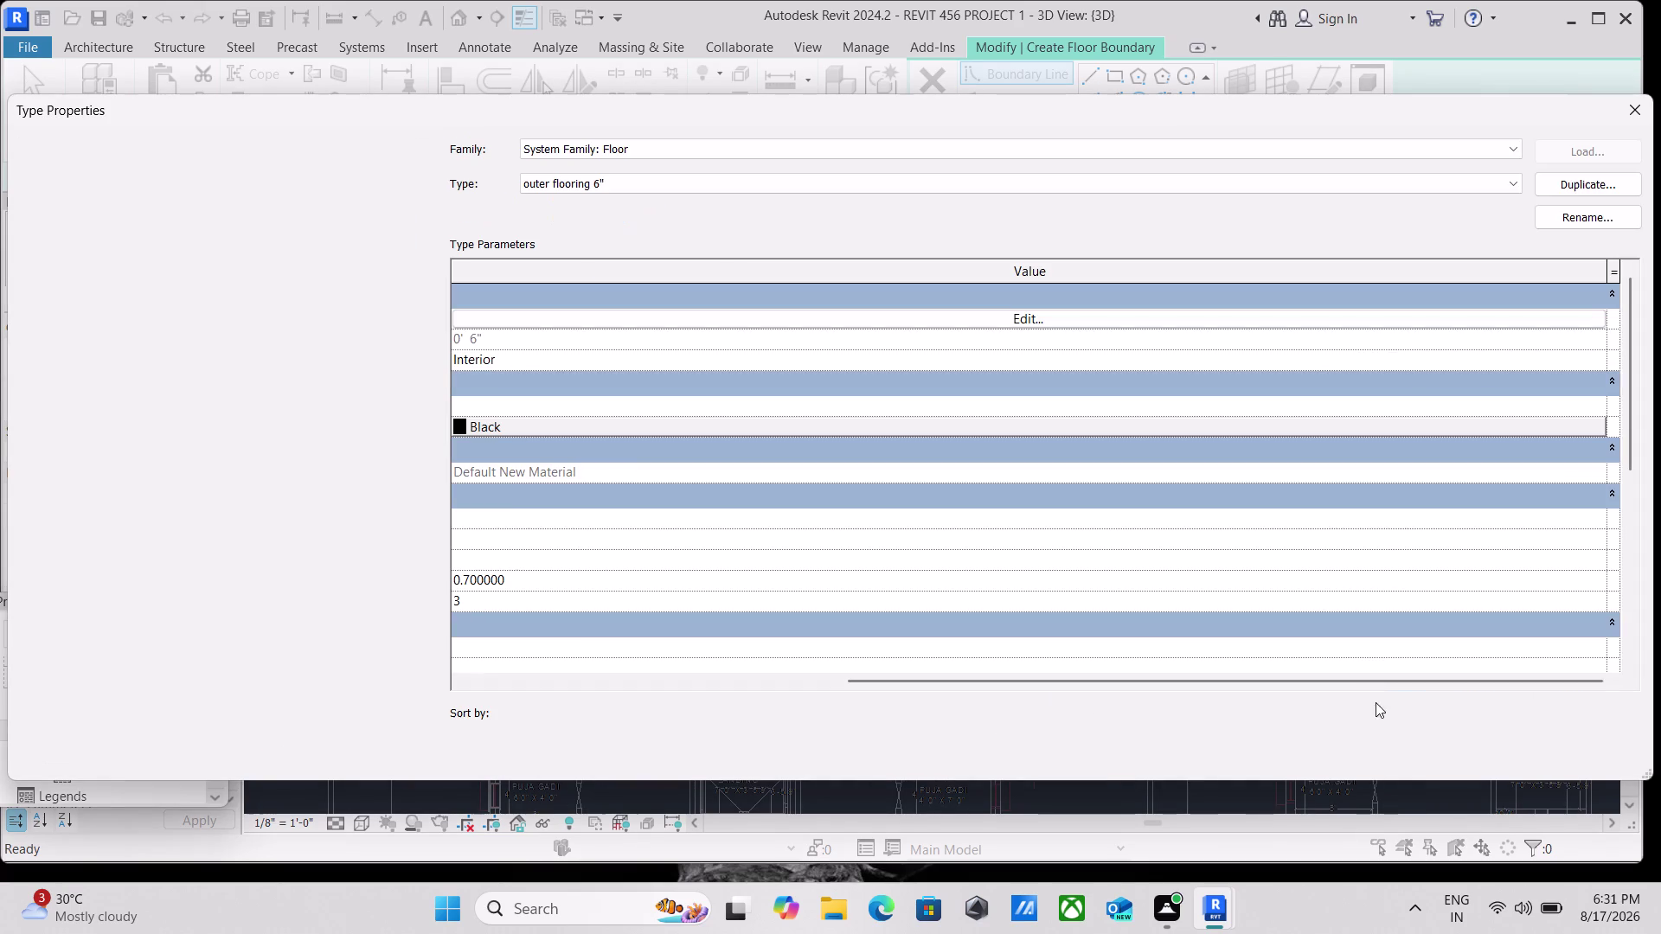
Draw a rectangular outer flooring 6" floor of about 400.84 SF on 1 GND FLR.
click(1406, 740)
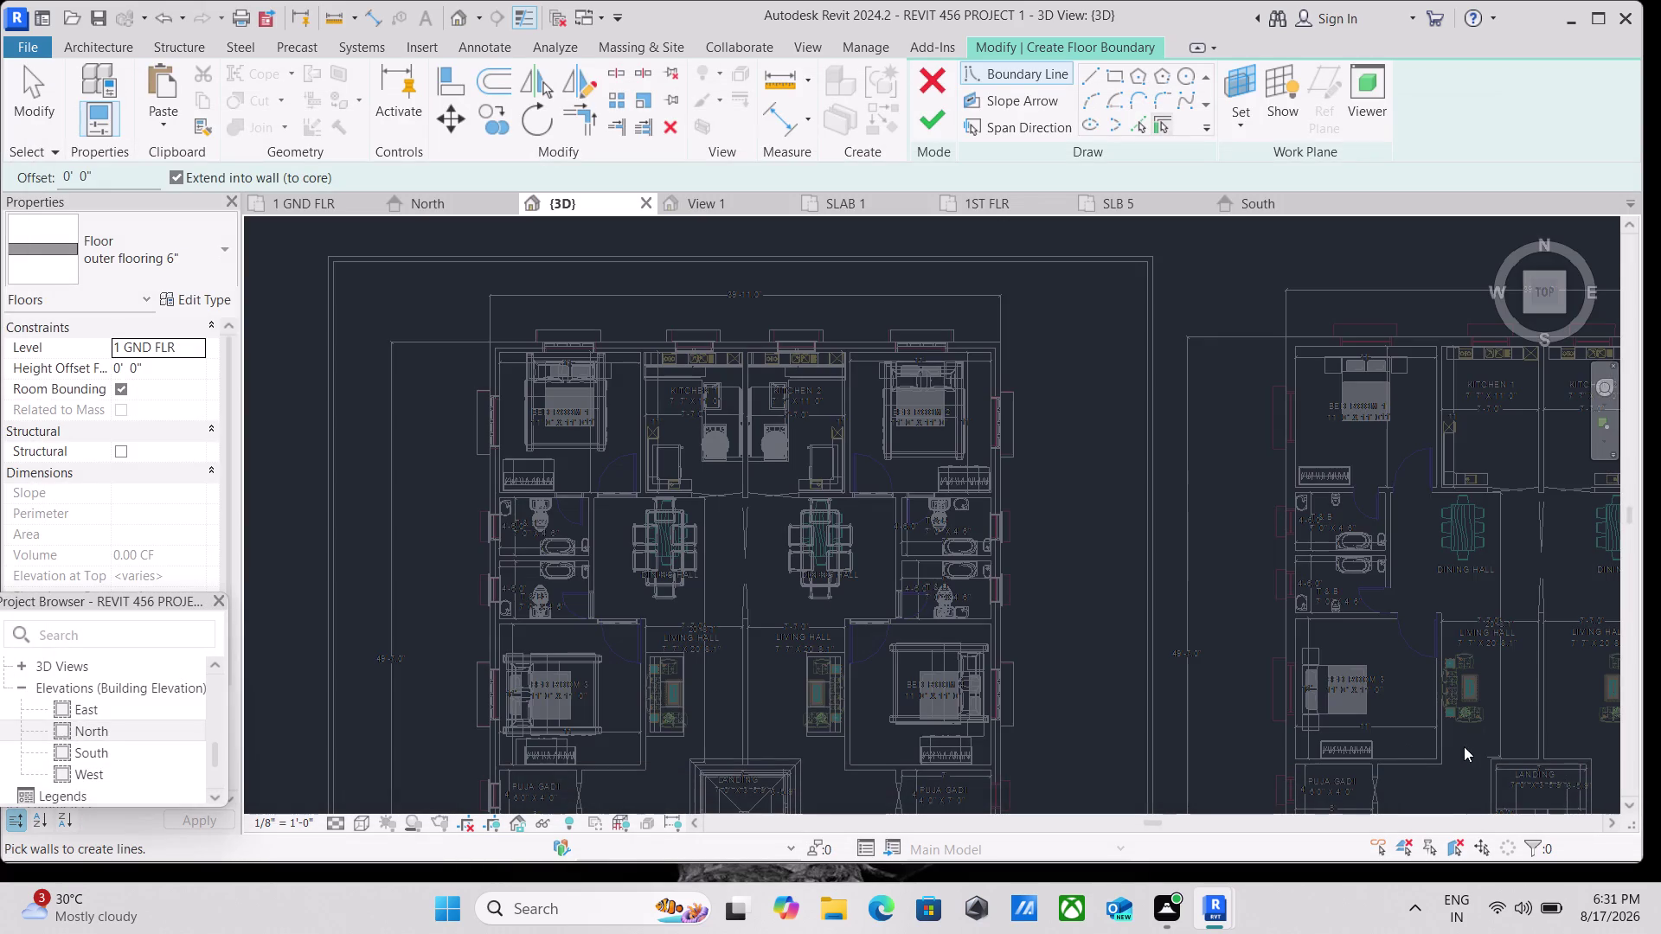
scroll(down, 3)
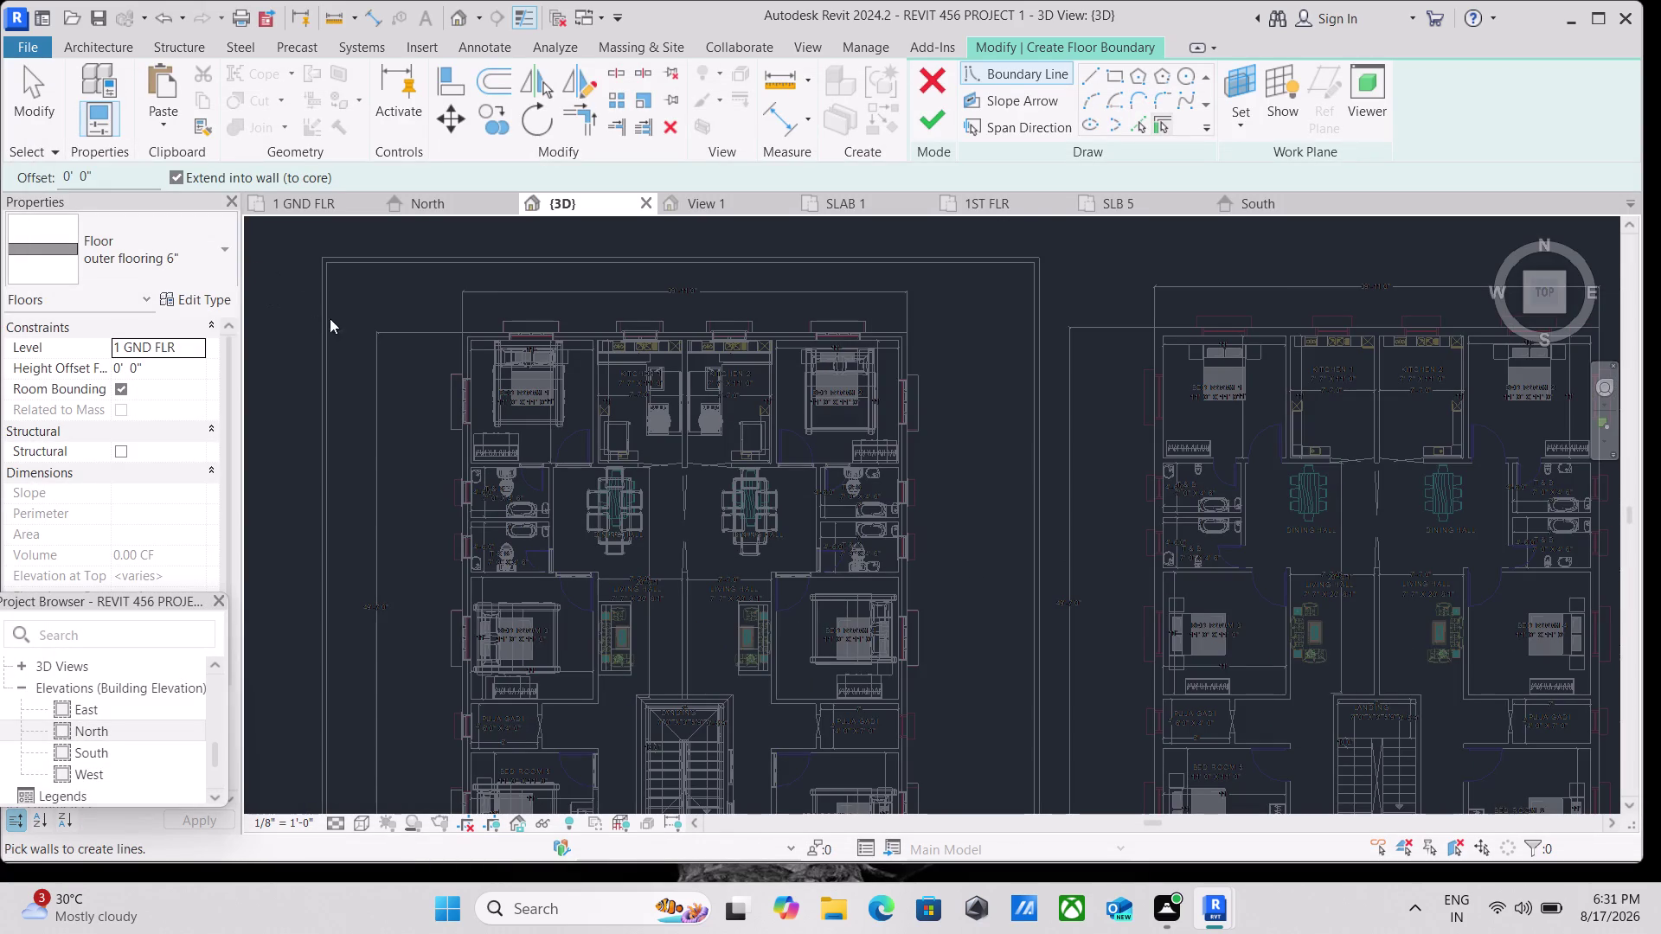
click(1112, 74)
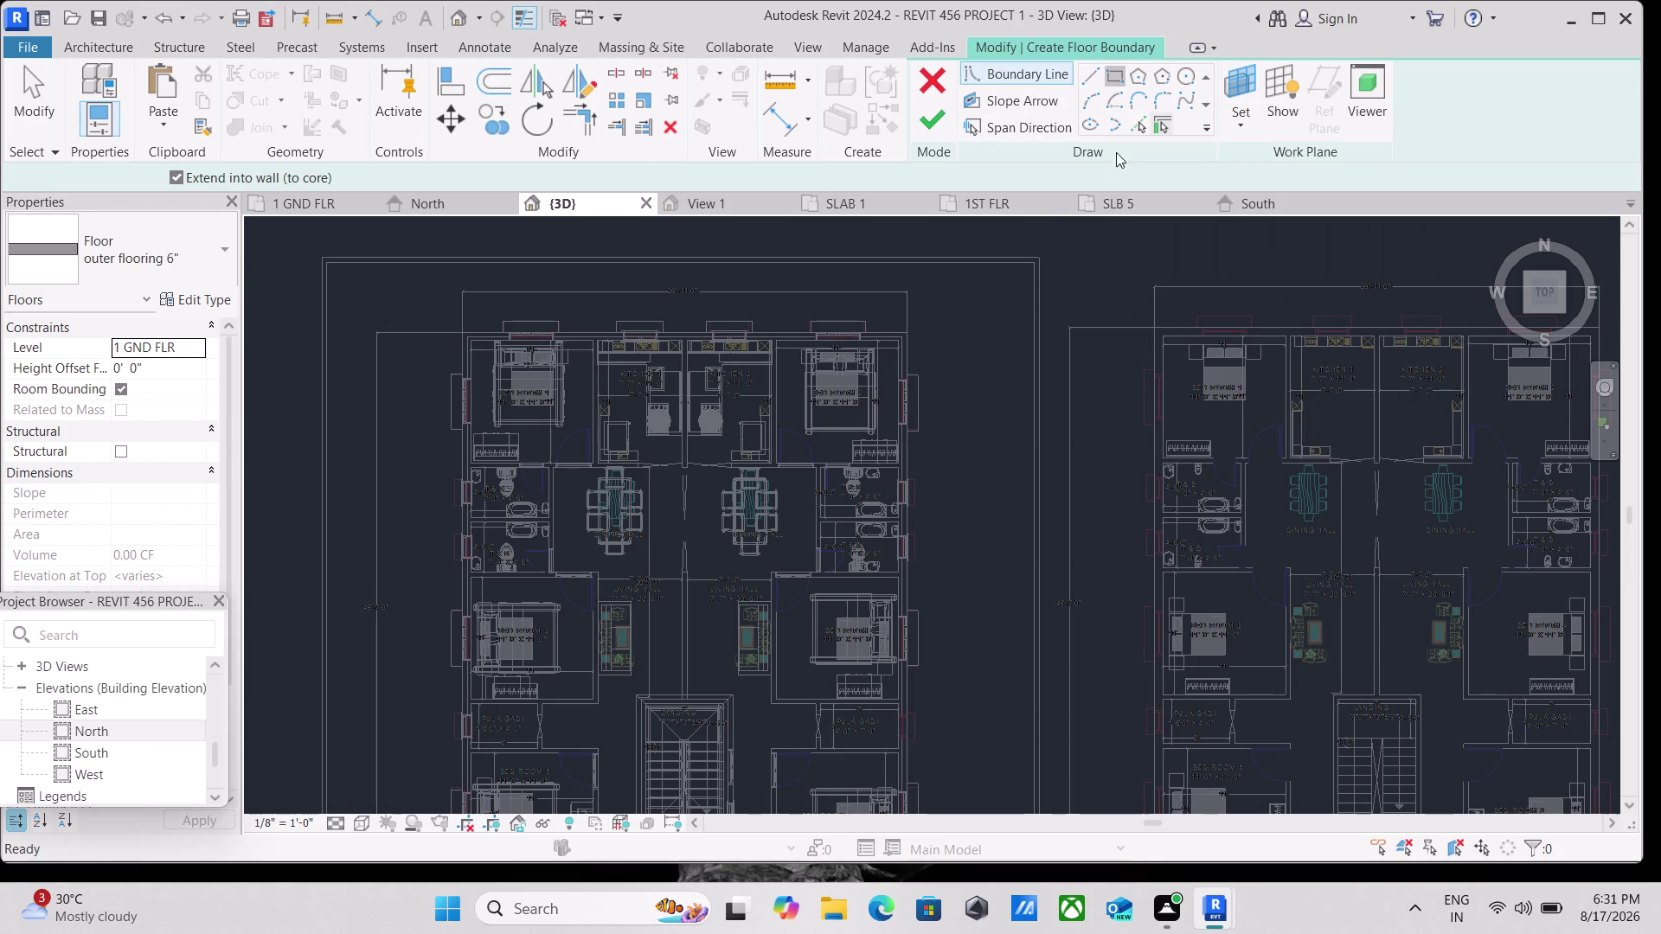
click(332, 262)
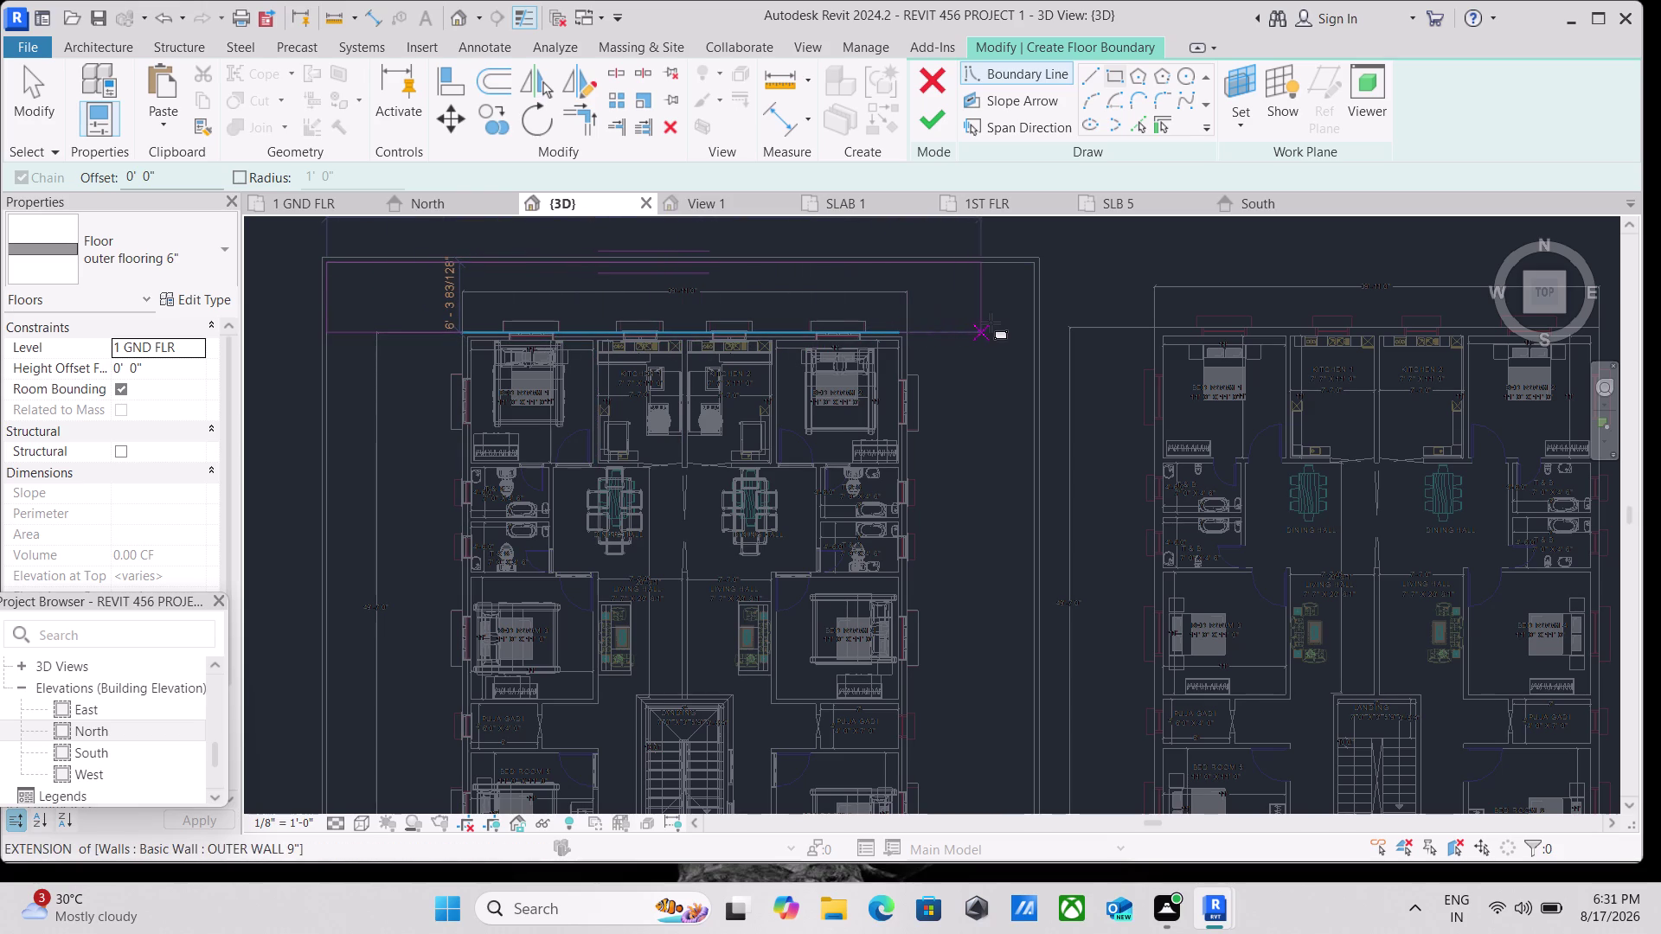
click(1035, 328)
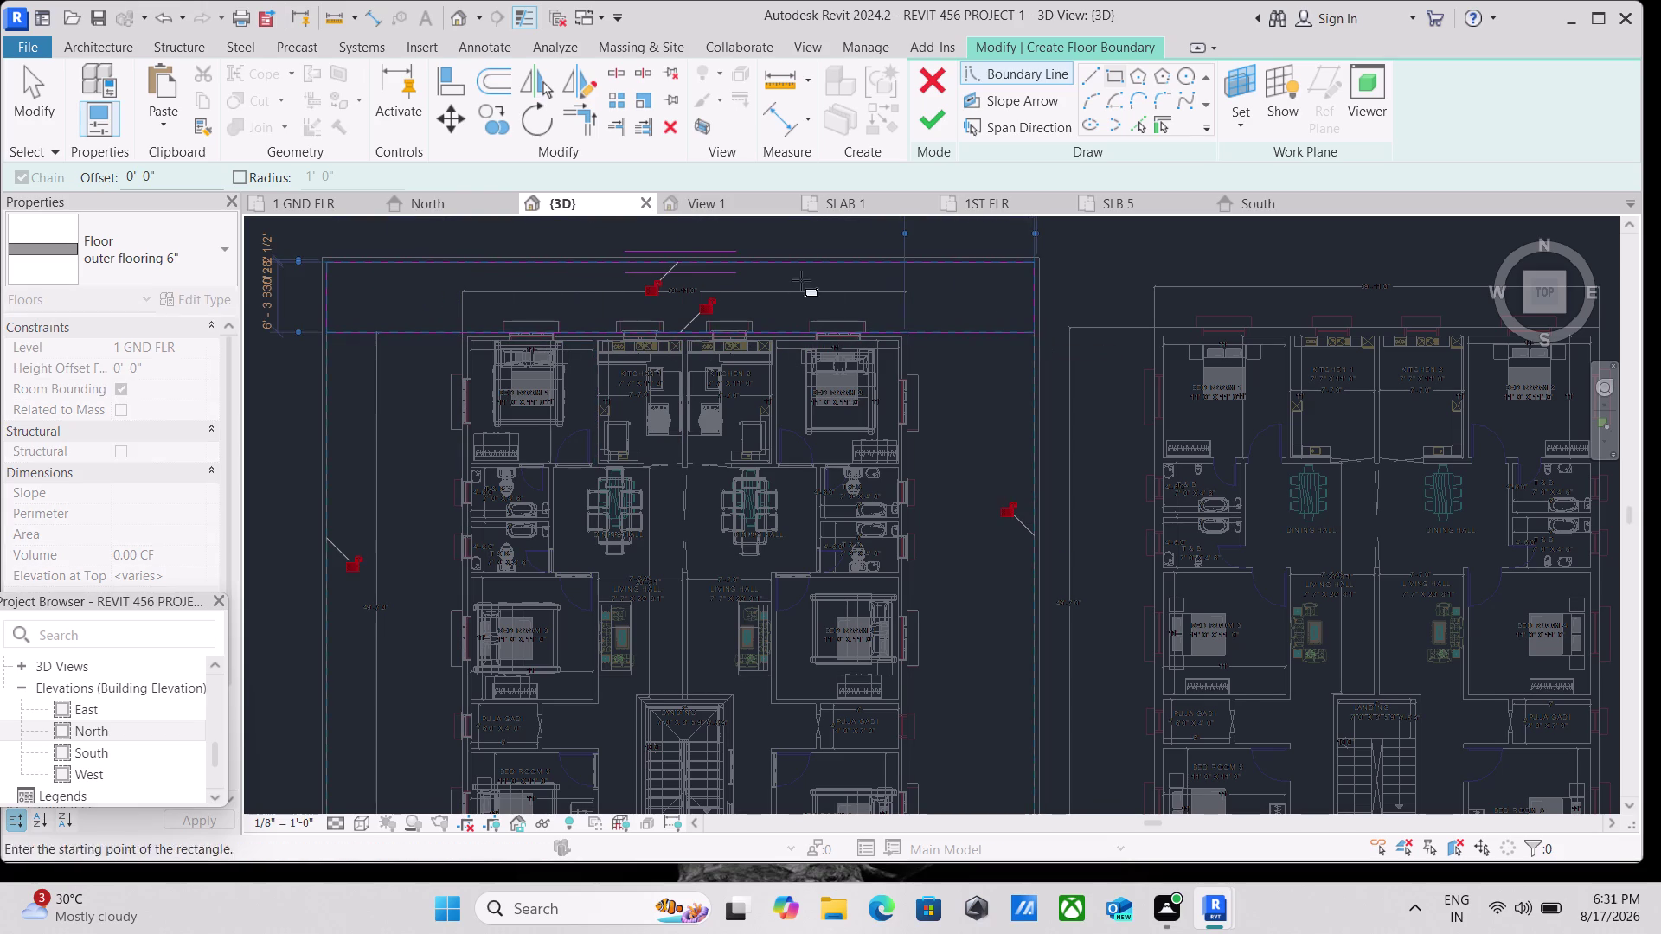
click(932, 113)
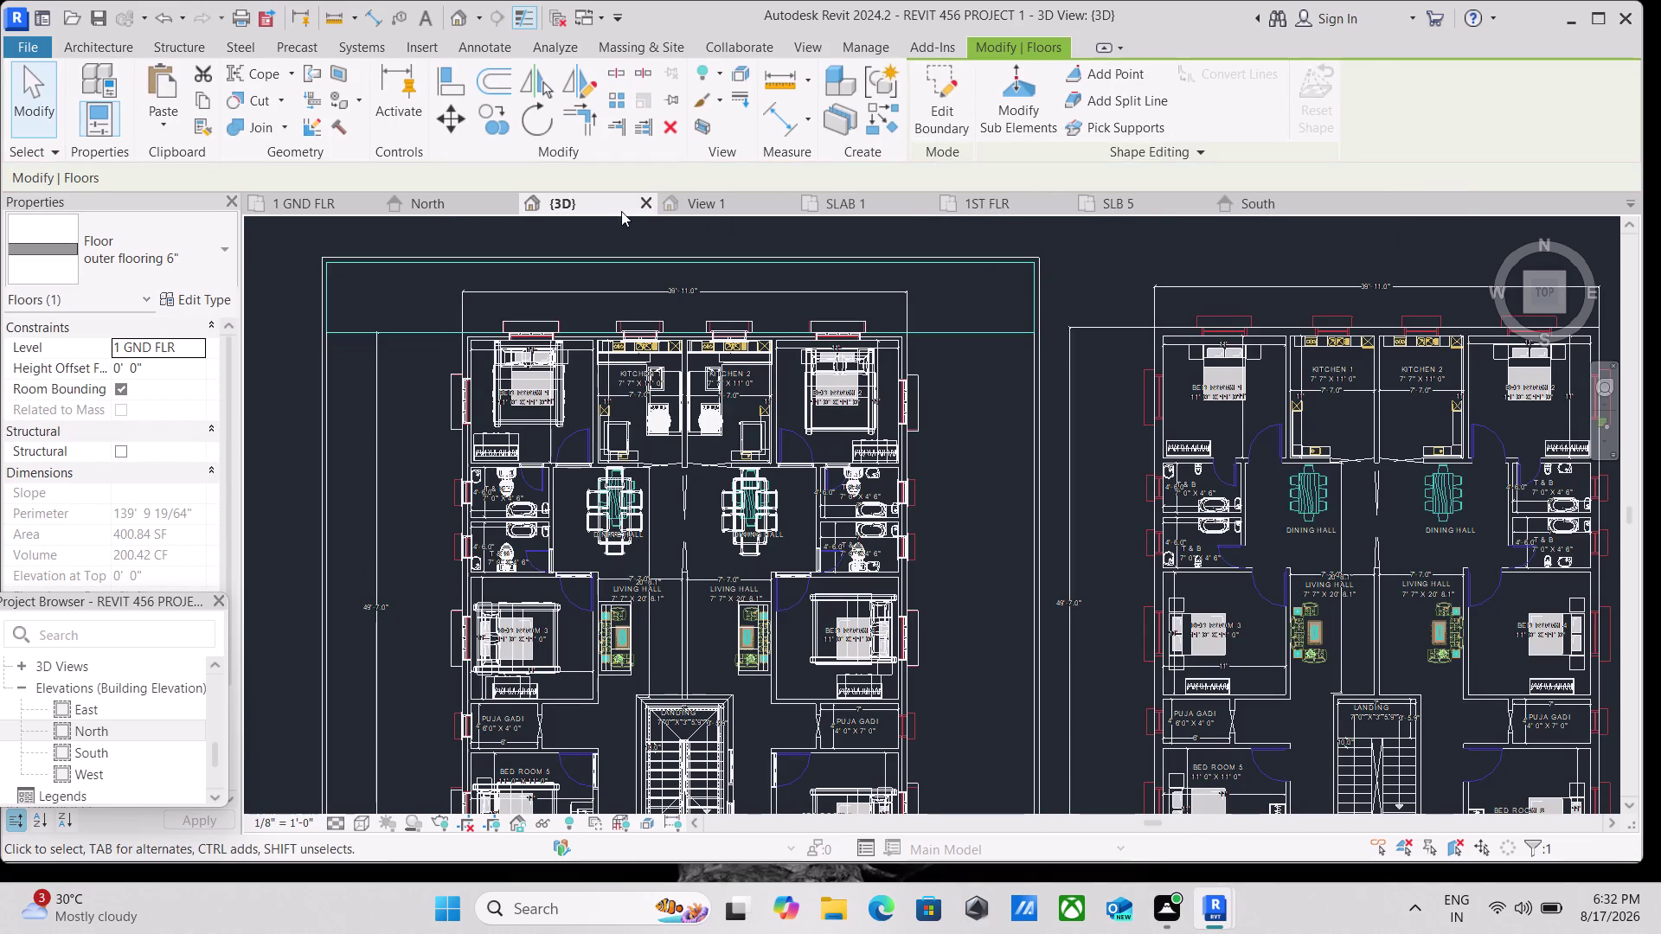
click(1563, 311)
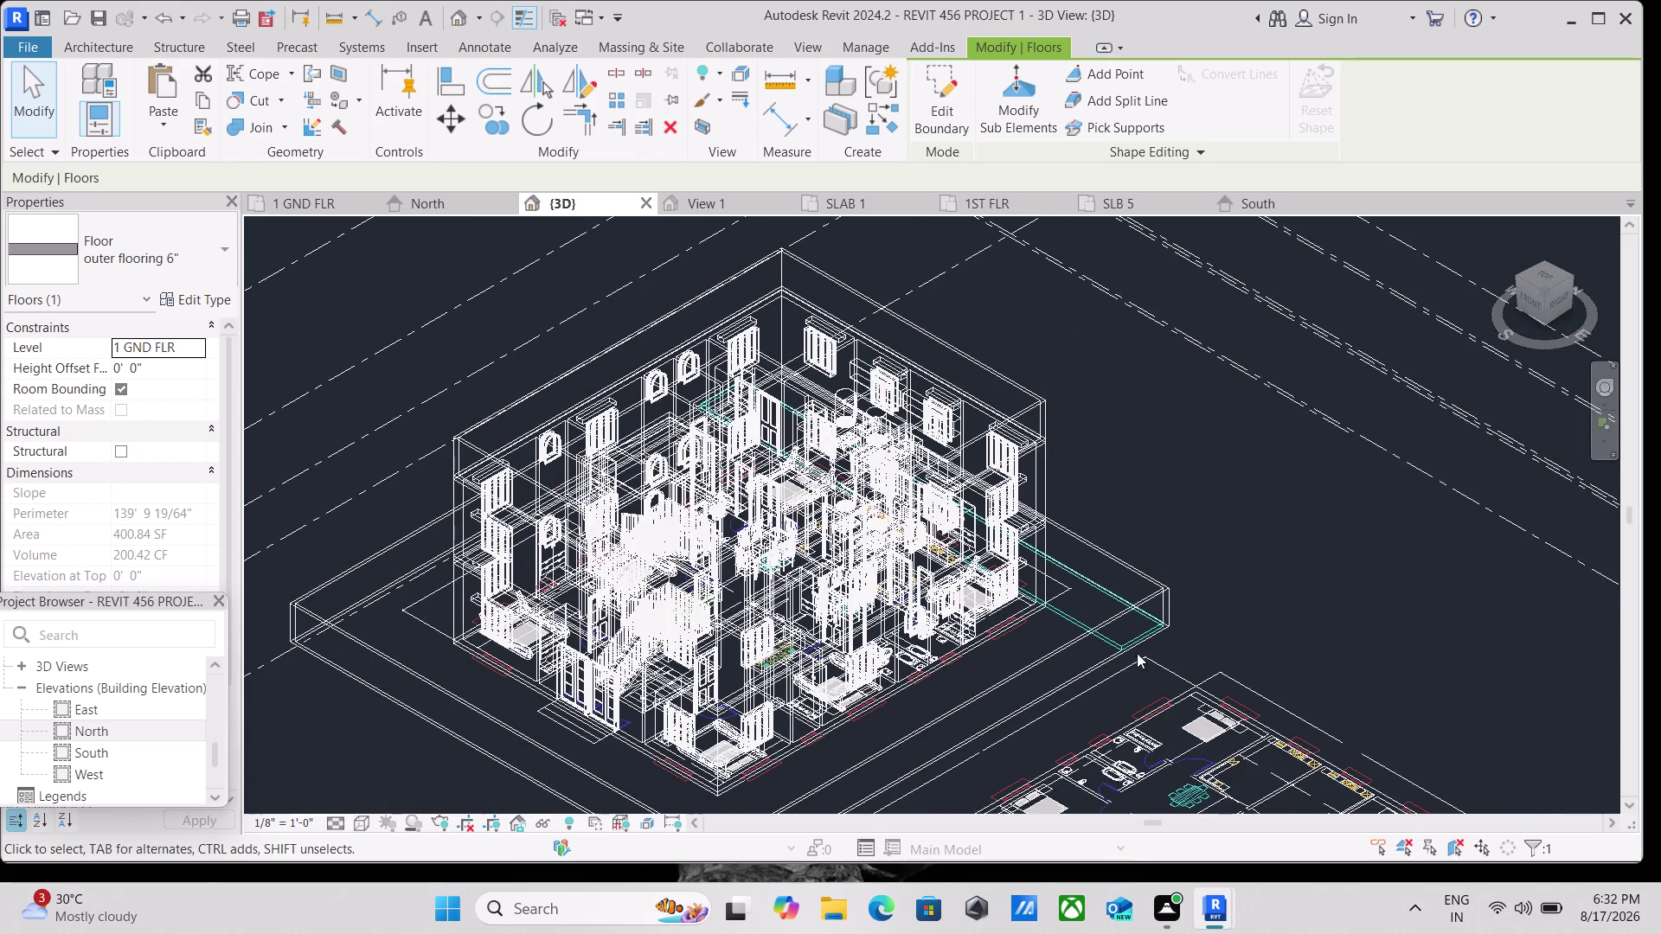
Switch the 3D view to Realistic and zoom onto the checkered outer floor.
click(347, 829)
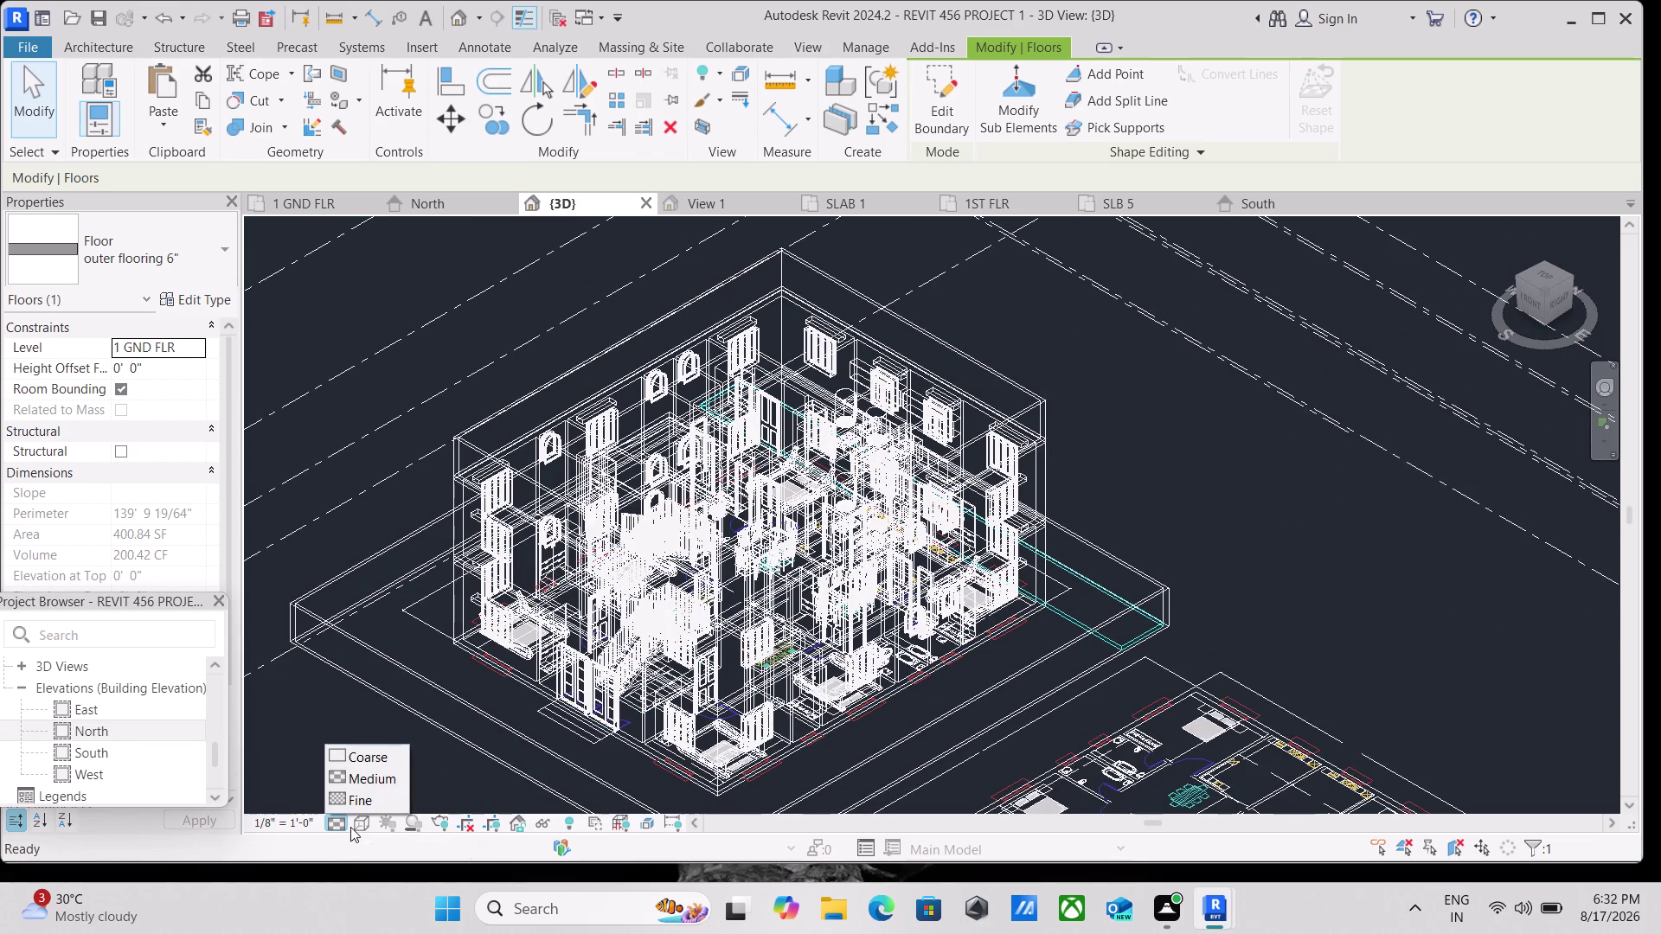
click(367, 826)
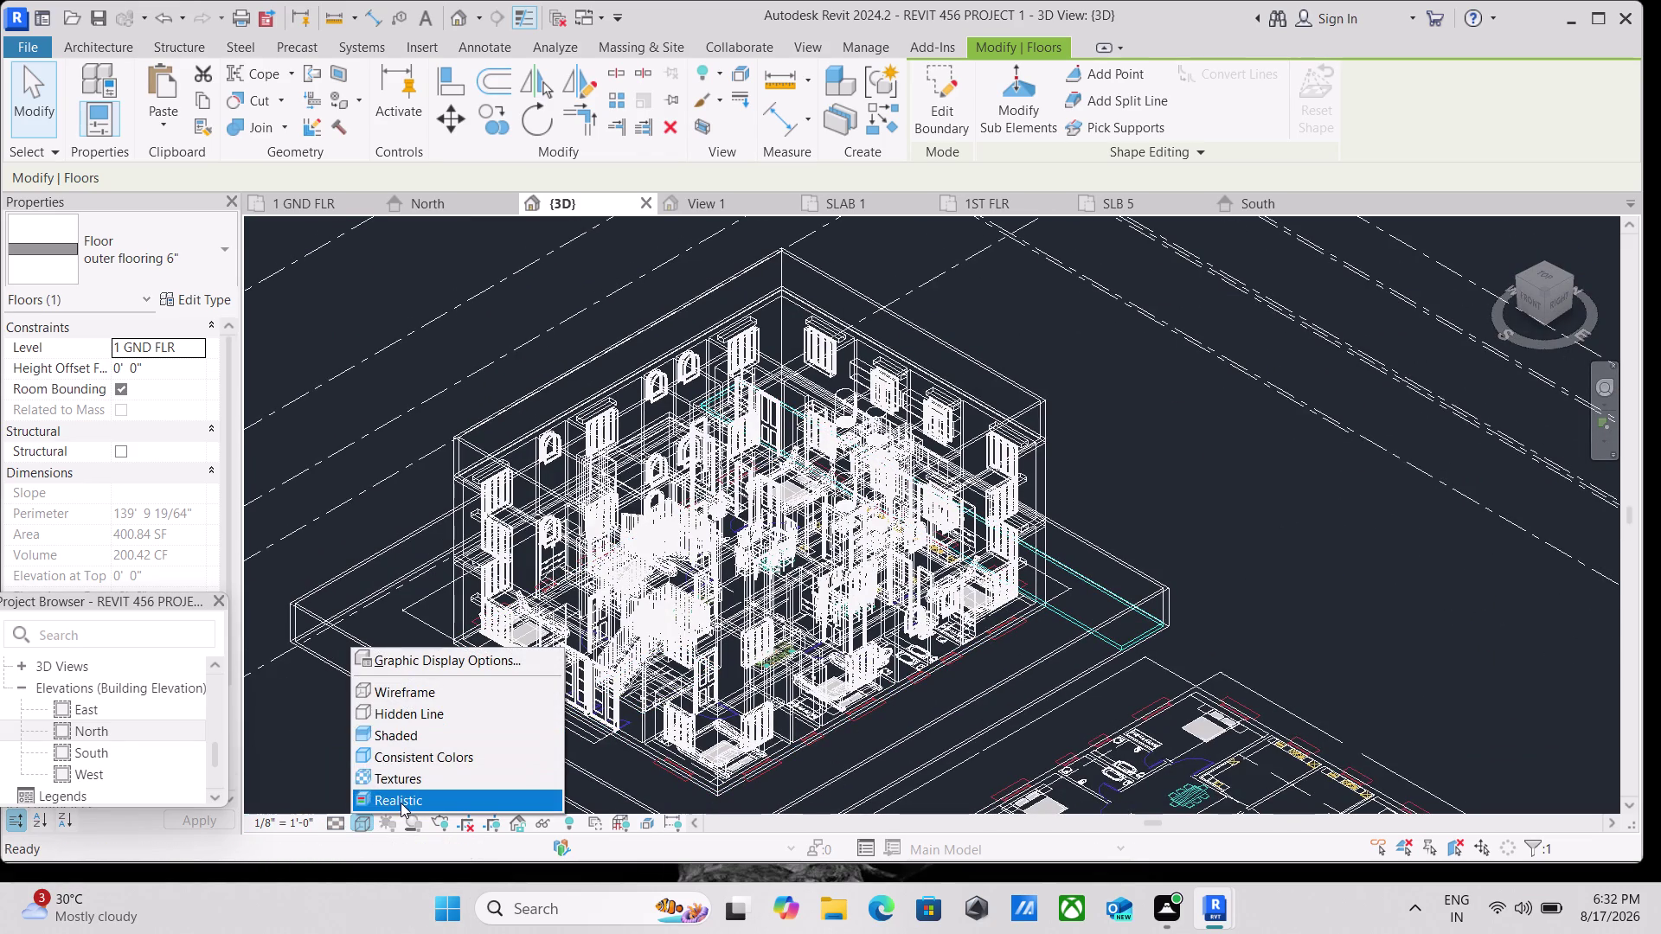
click(401, 803)
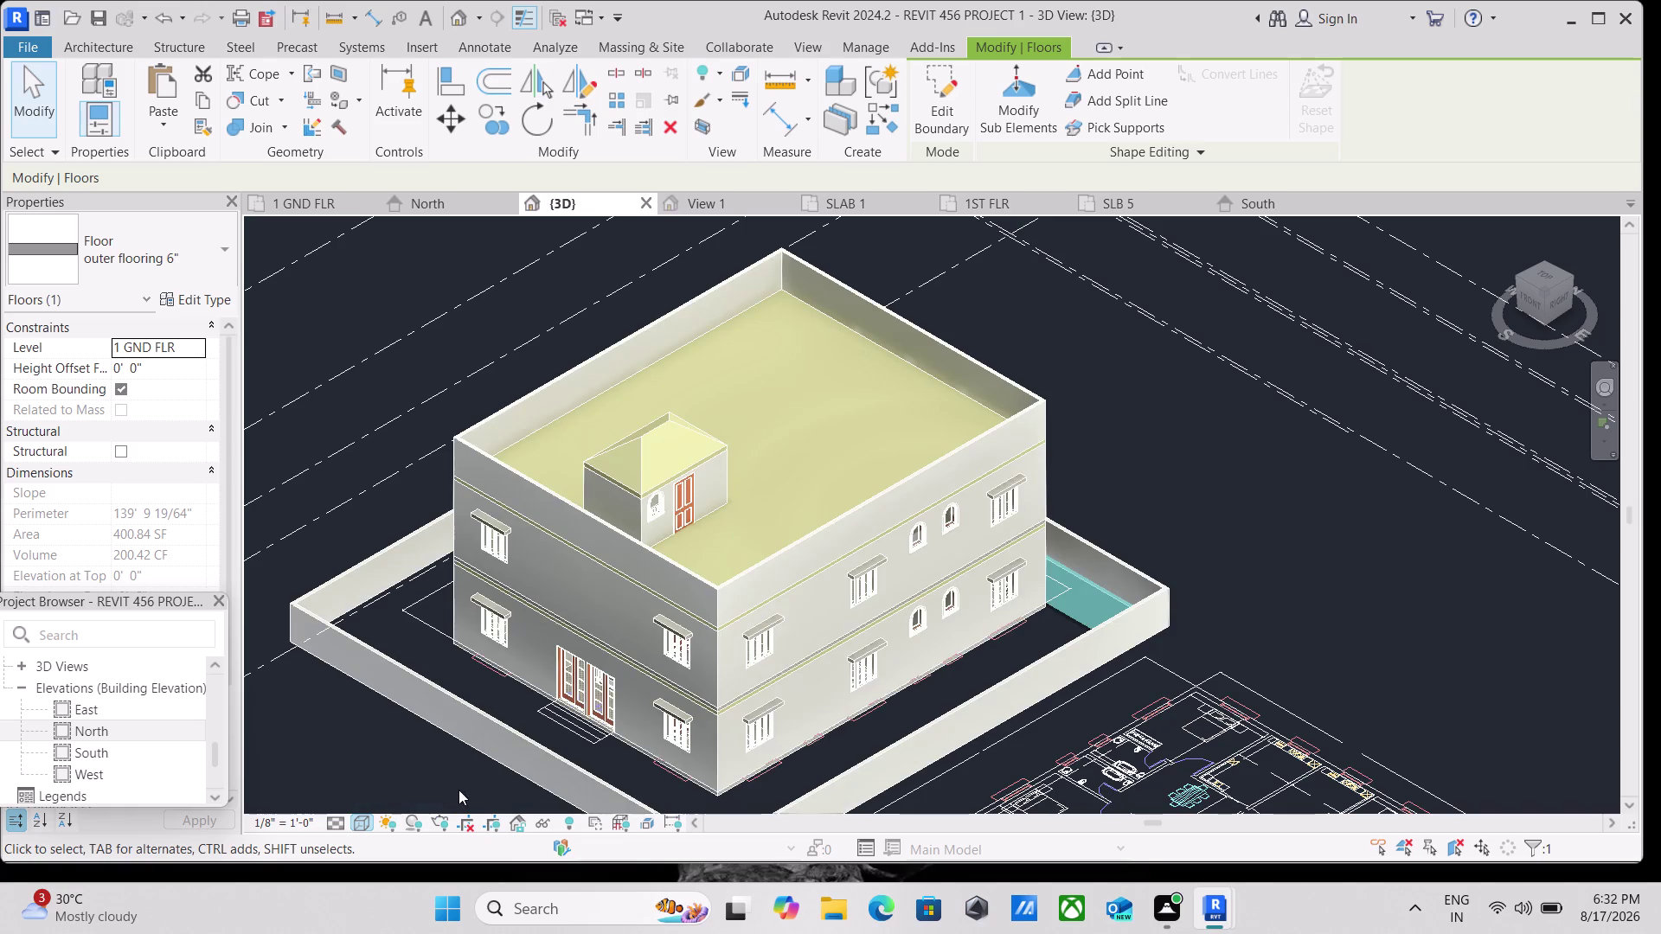
scroll(up, 3)
key(Escape)
scroll(up, 3)
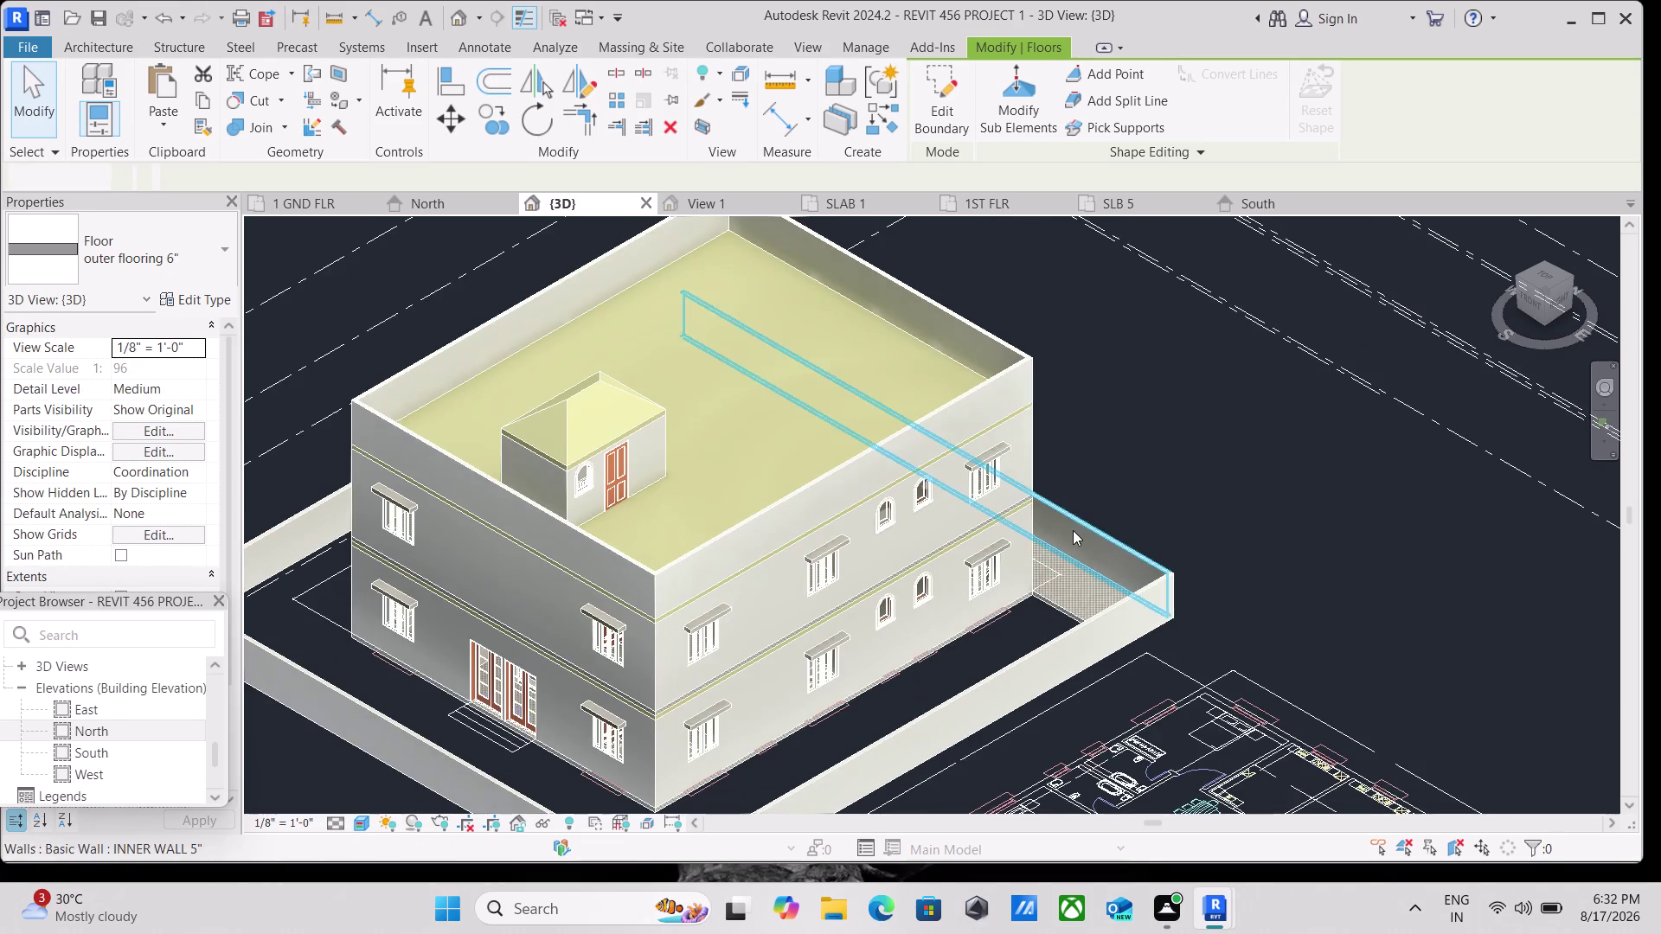
scroll(up, 3)
scroll(up, 3)
scroll(down, 3)
middle_drag(1014, 706, 1089, 633)
scroll(down, 3)
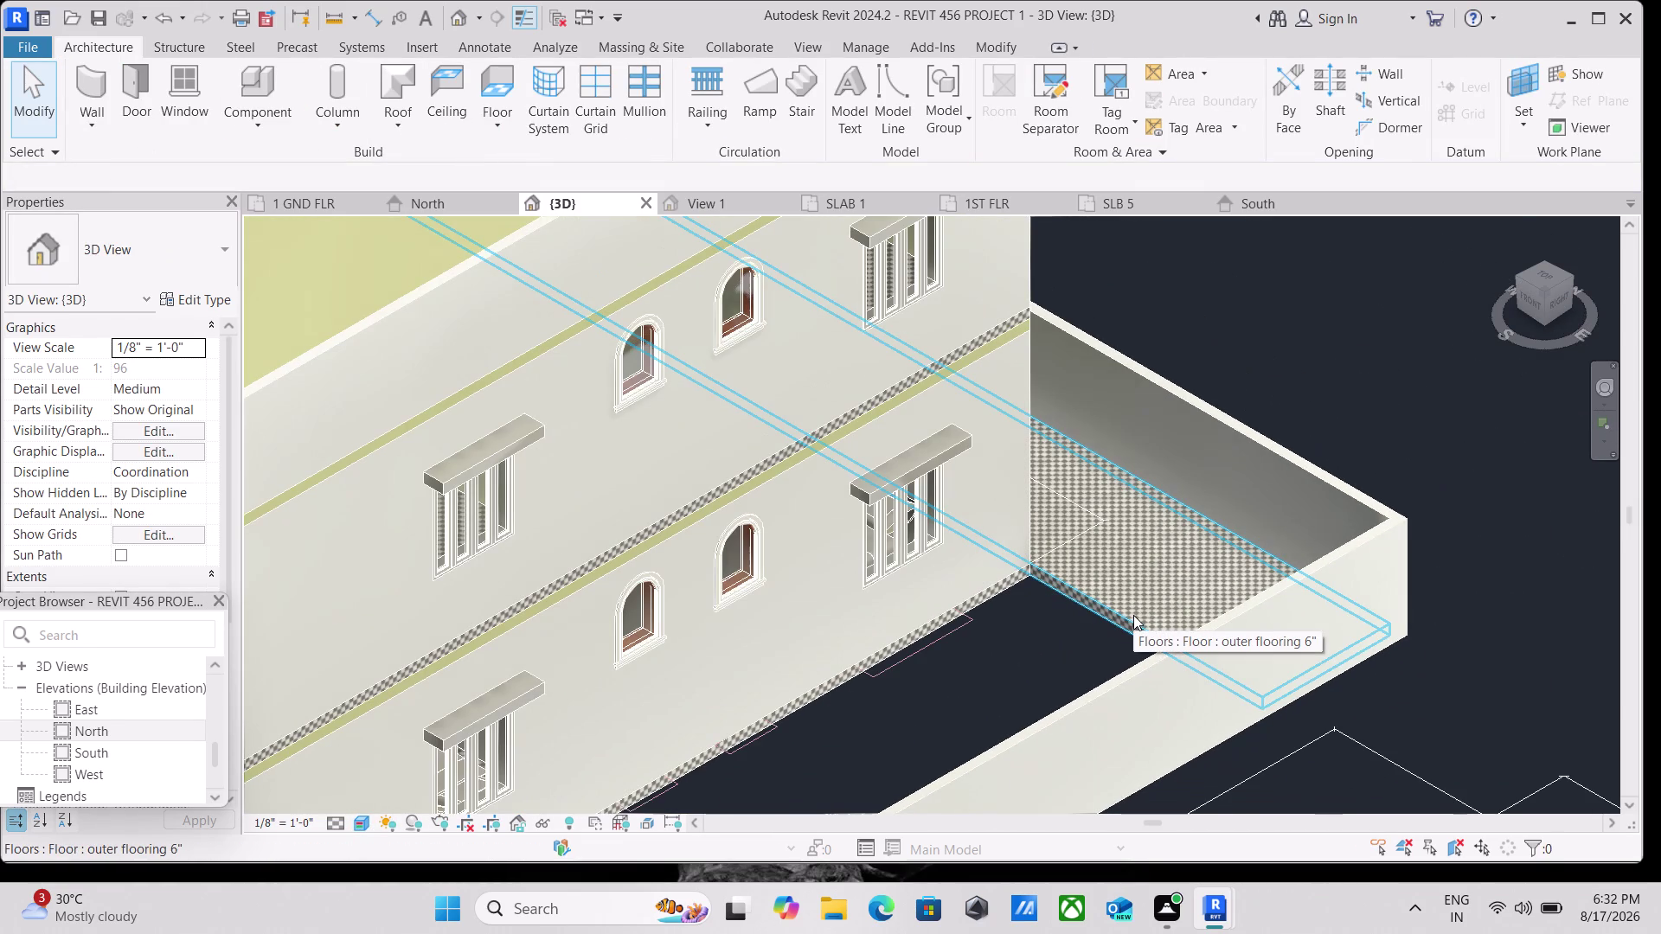
Undo several recent actions and start a new floor sketch.
key(ctrl+z)
key(ctrl+z)
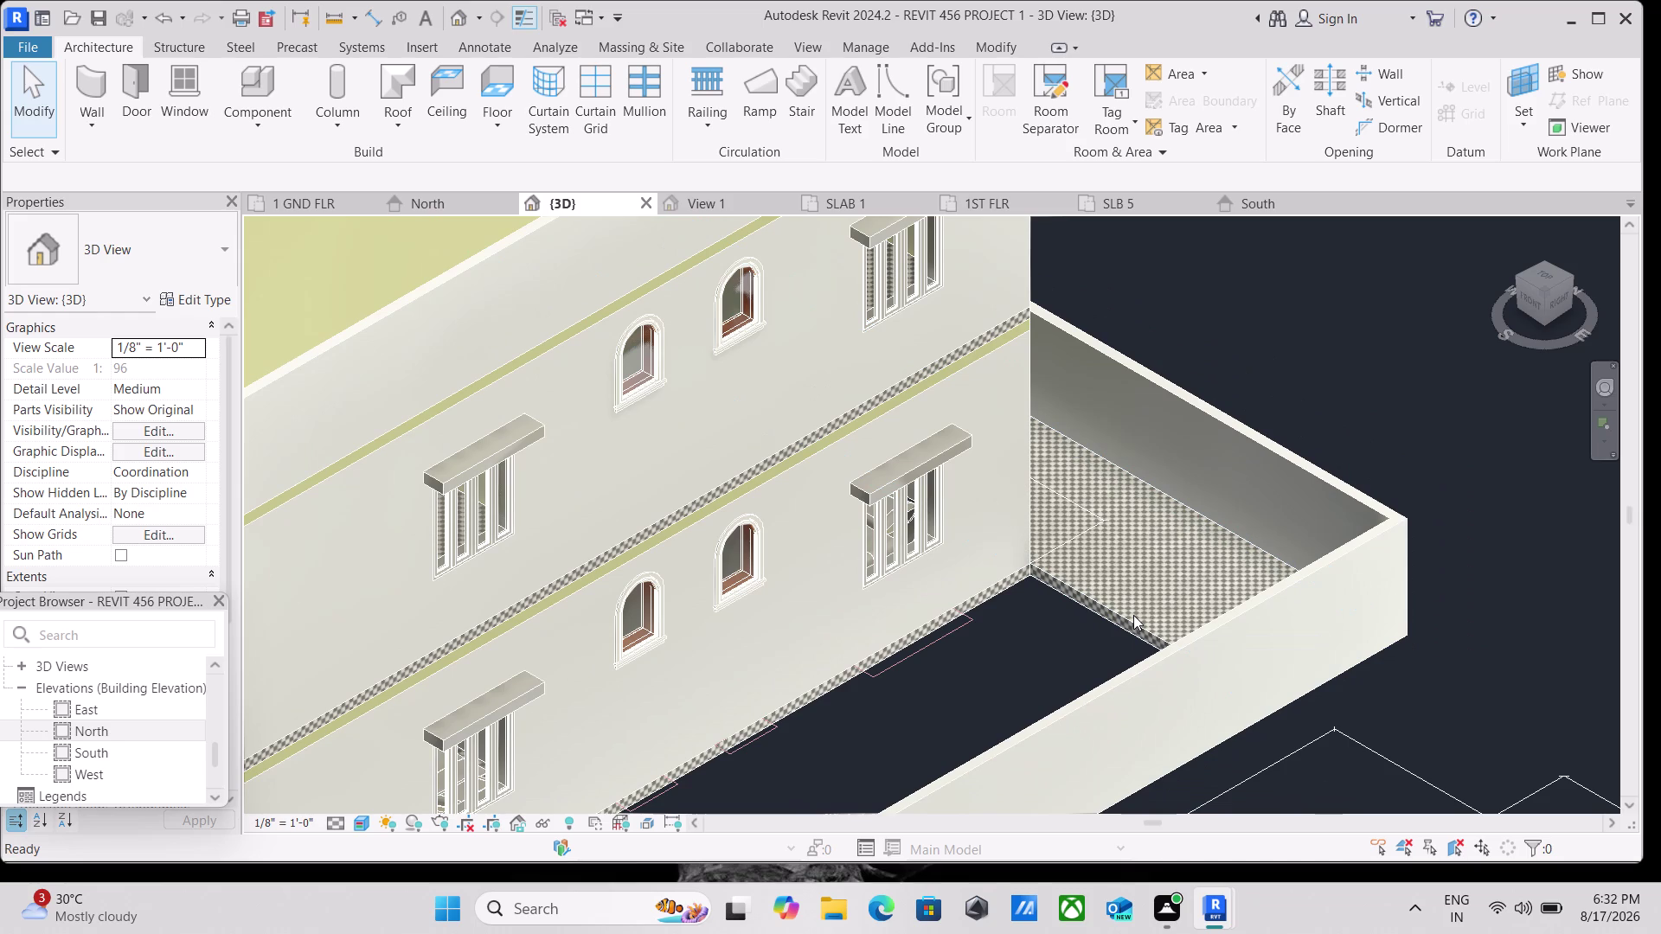
key(ctrl+z)
scroll(down, 3)
key(ctrl+z)
scroll(down, 3)
scroll(down, 3)
scroll(down, 3)
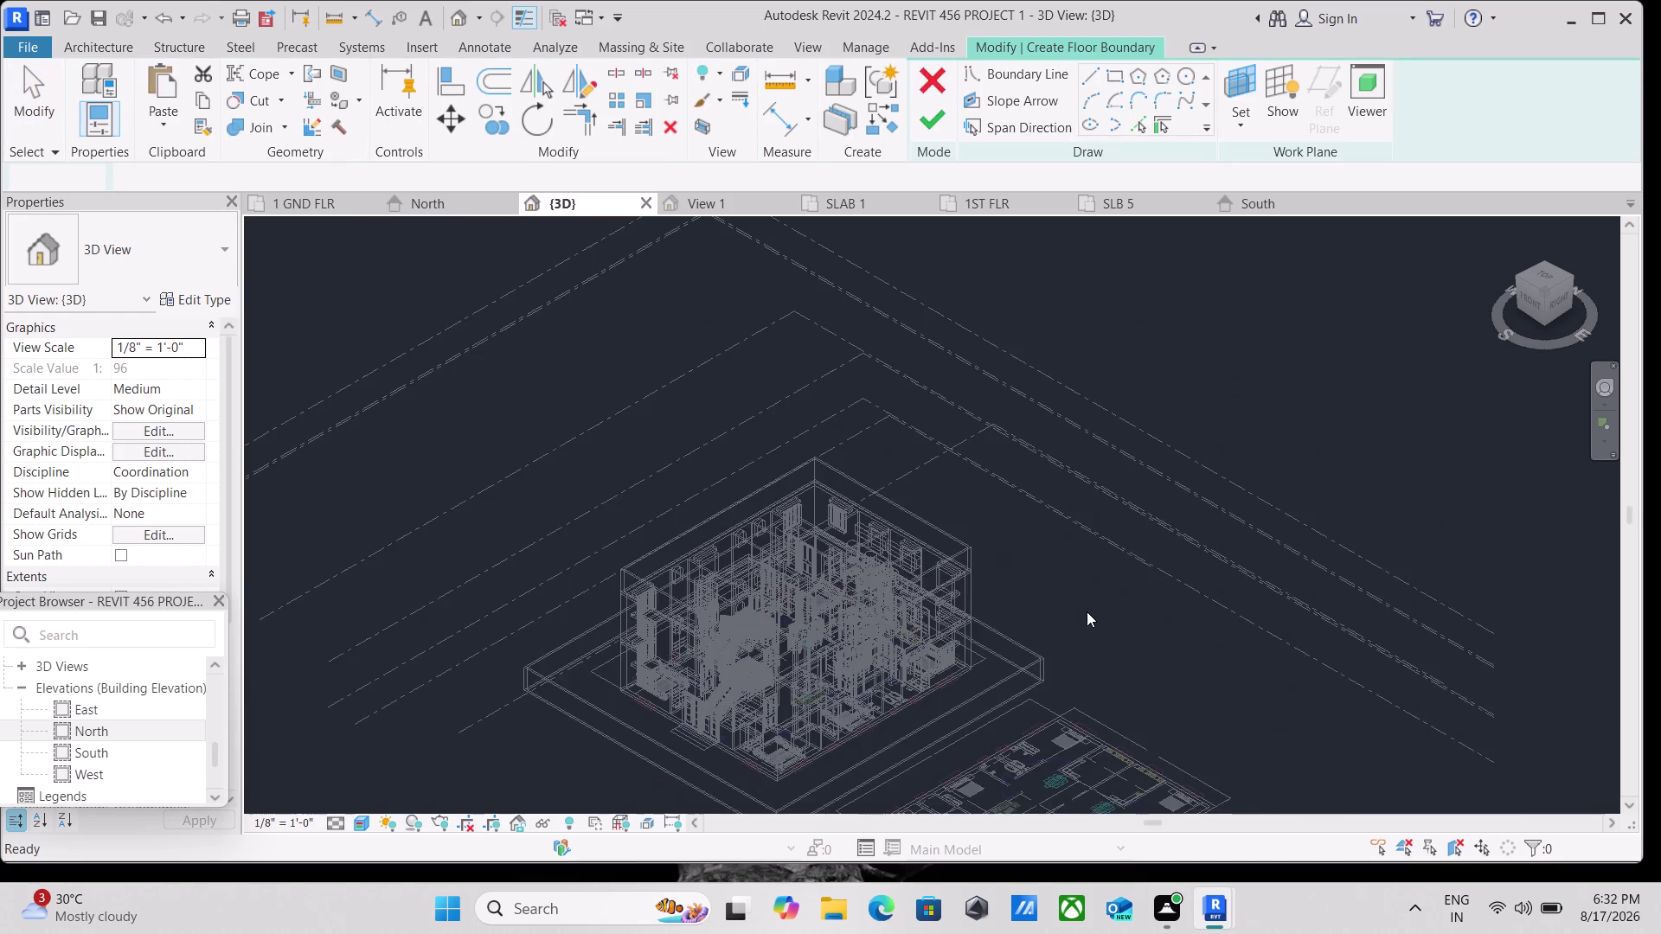
Cancel the new floor sketch, discarding it.
scroll(down, 3)
scroll(up, 3)
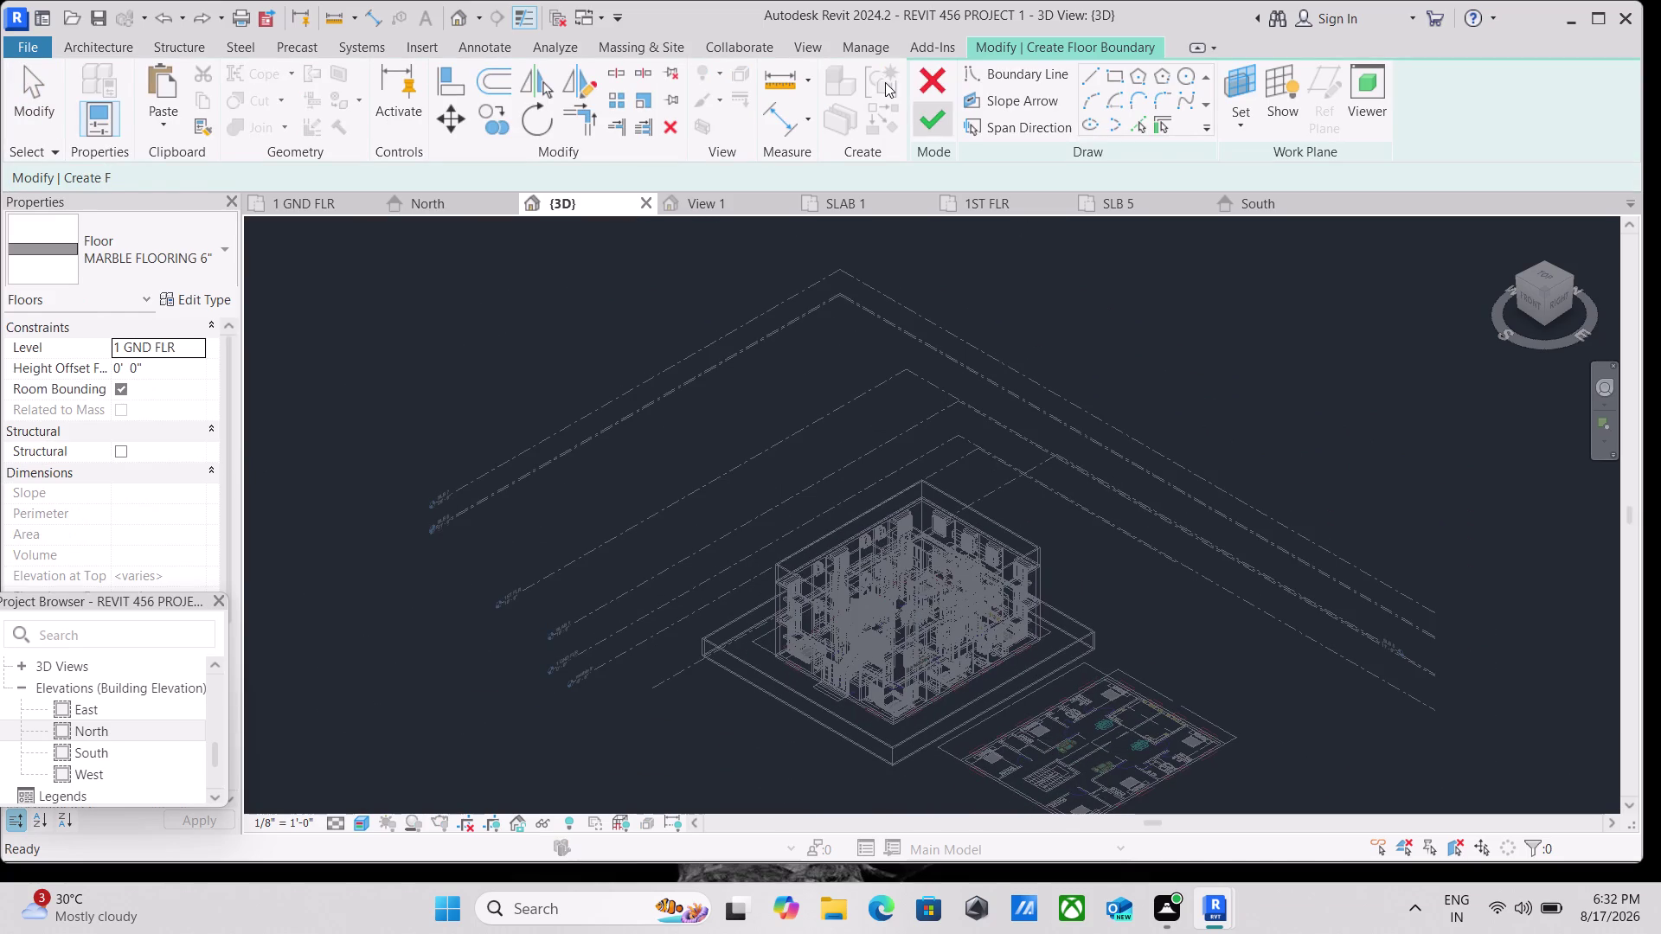
click(929, 94)
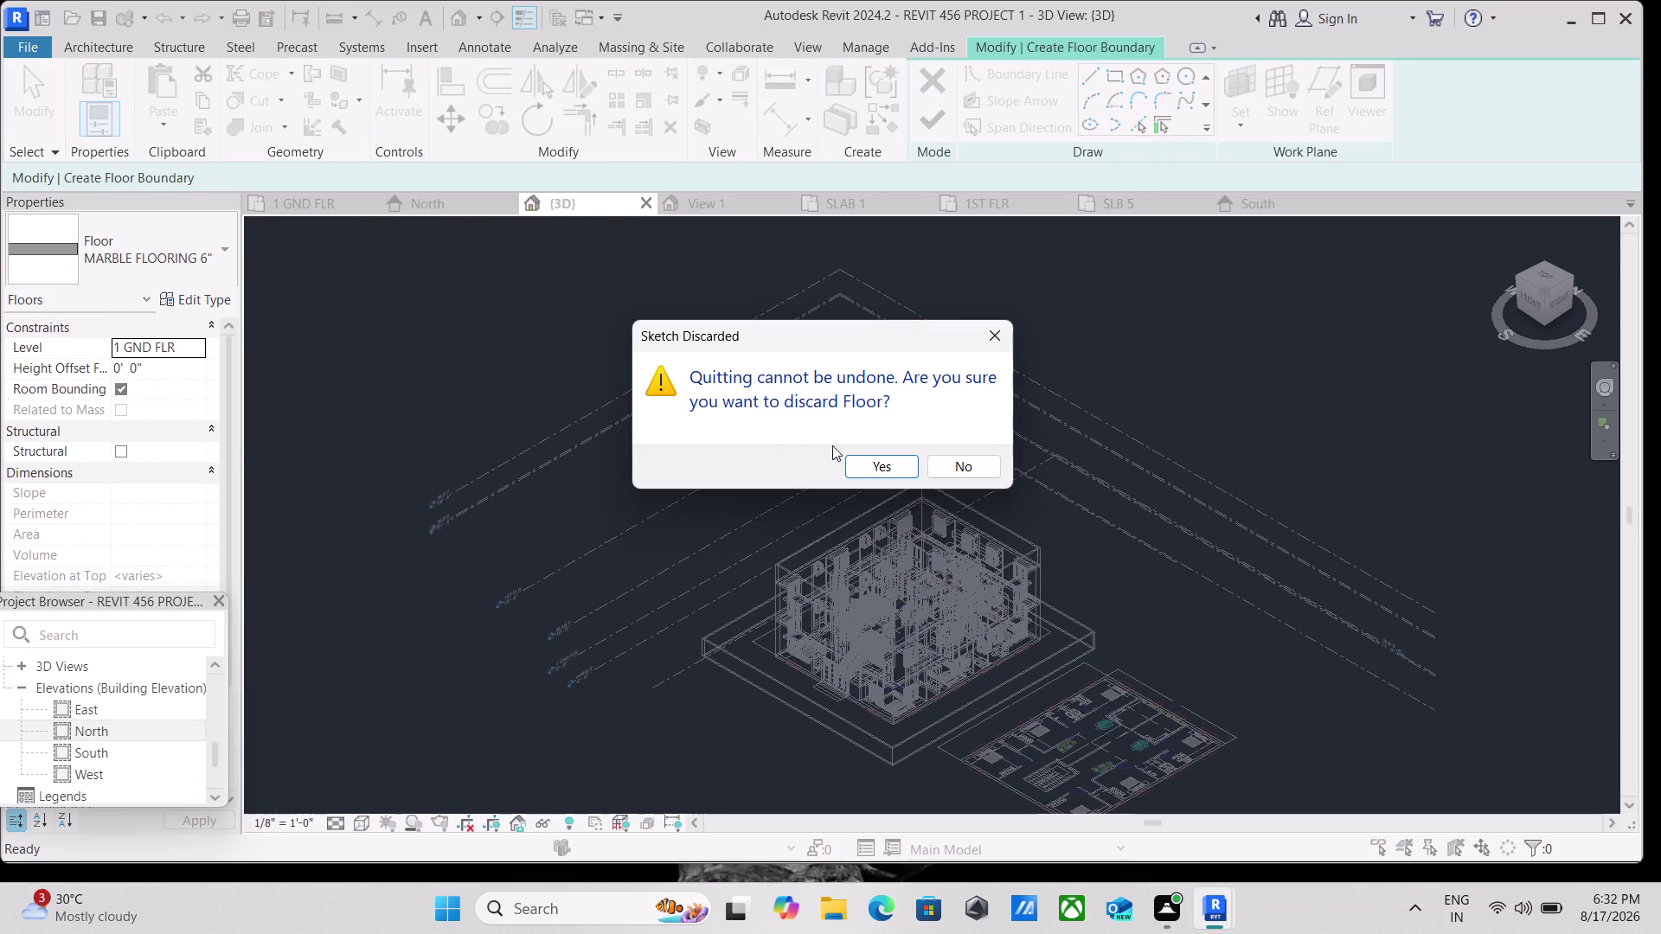
click(881, 469)
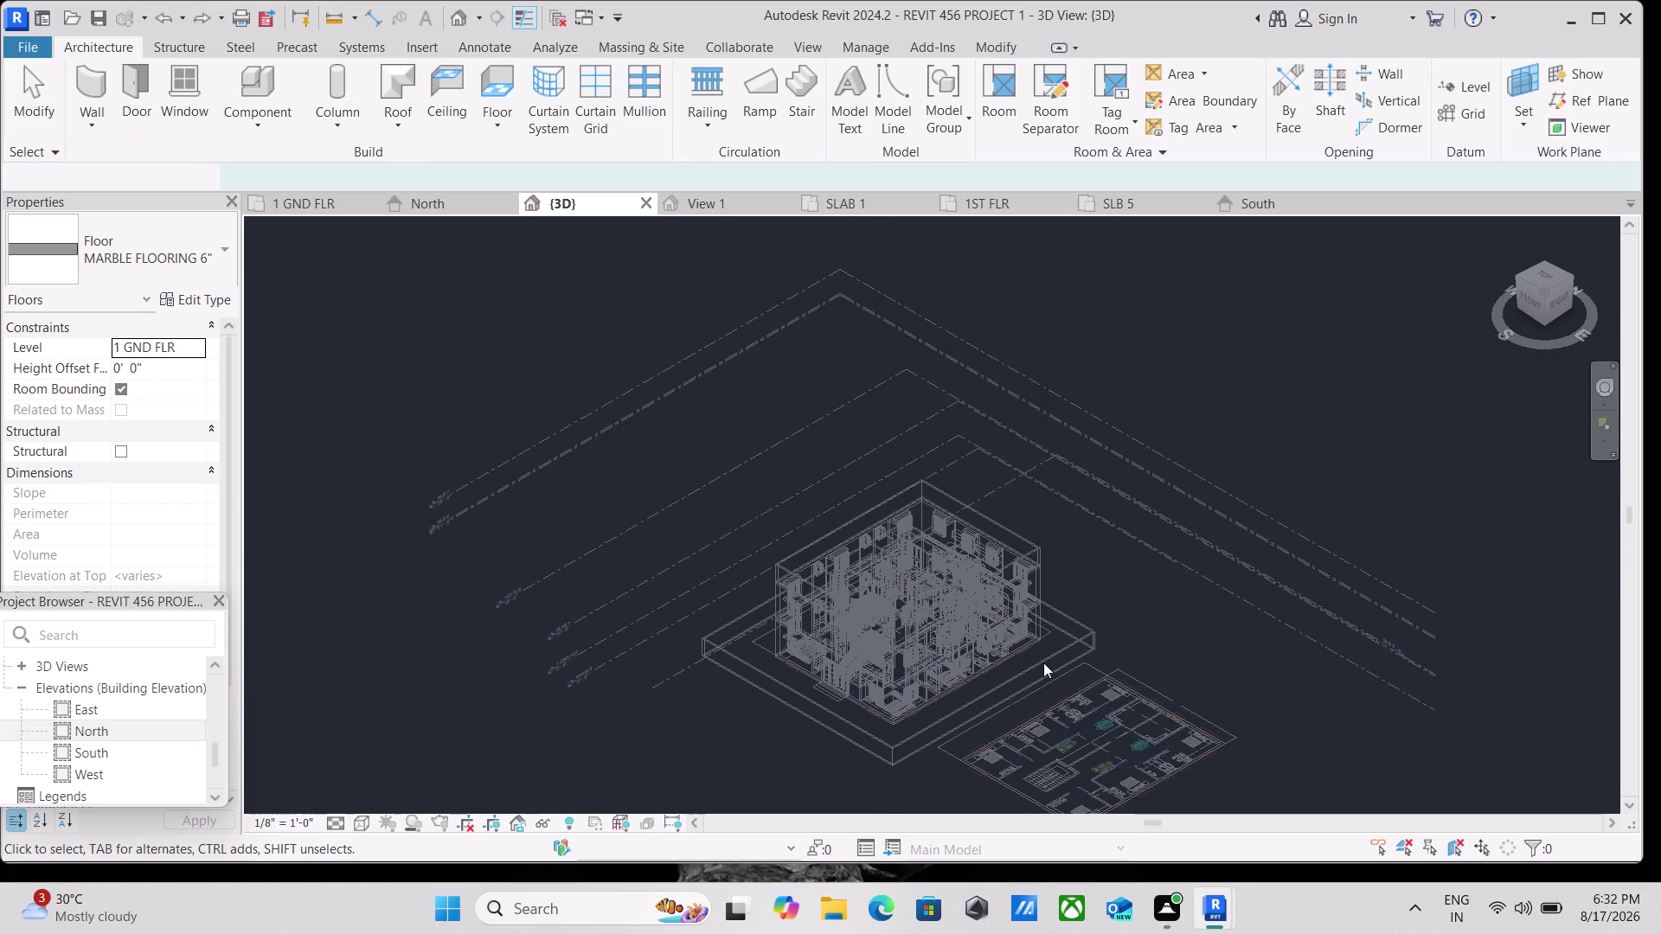
scroll(up, 3)
scroll(down, 3)
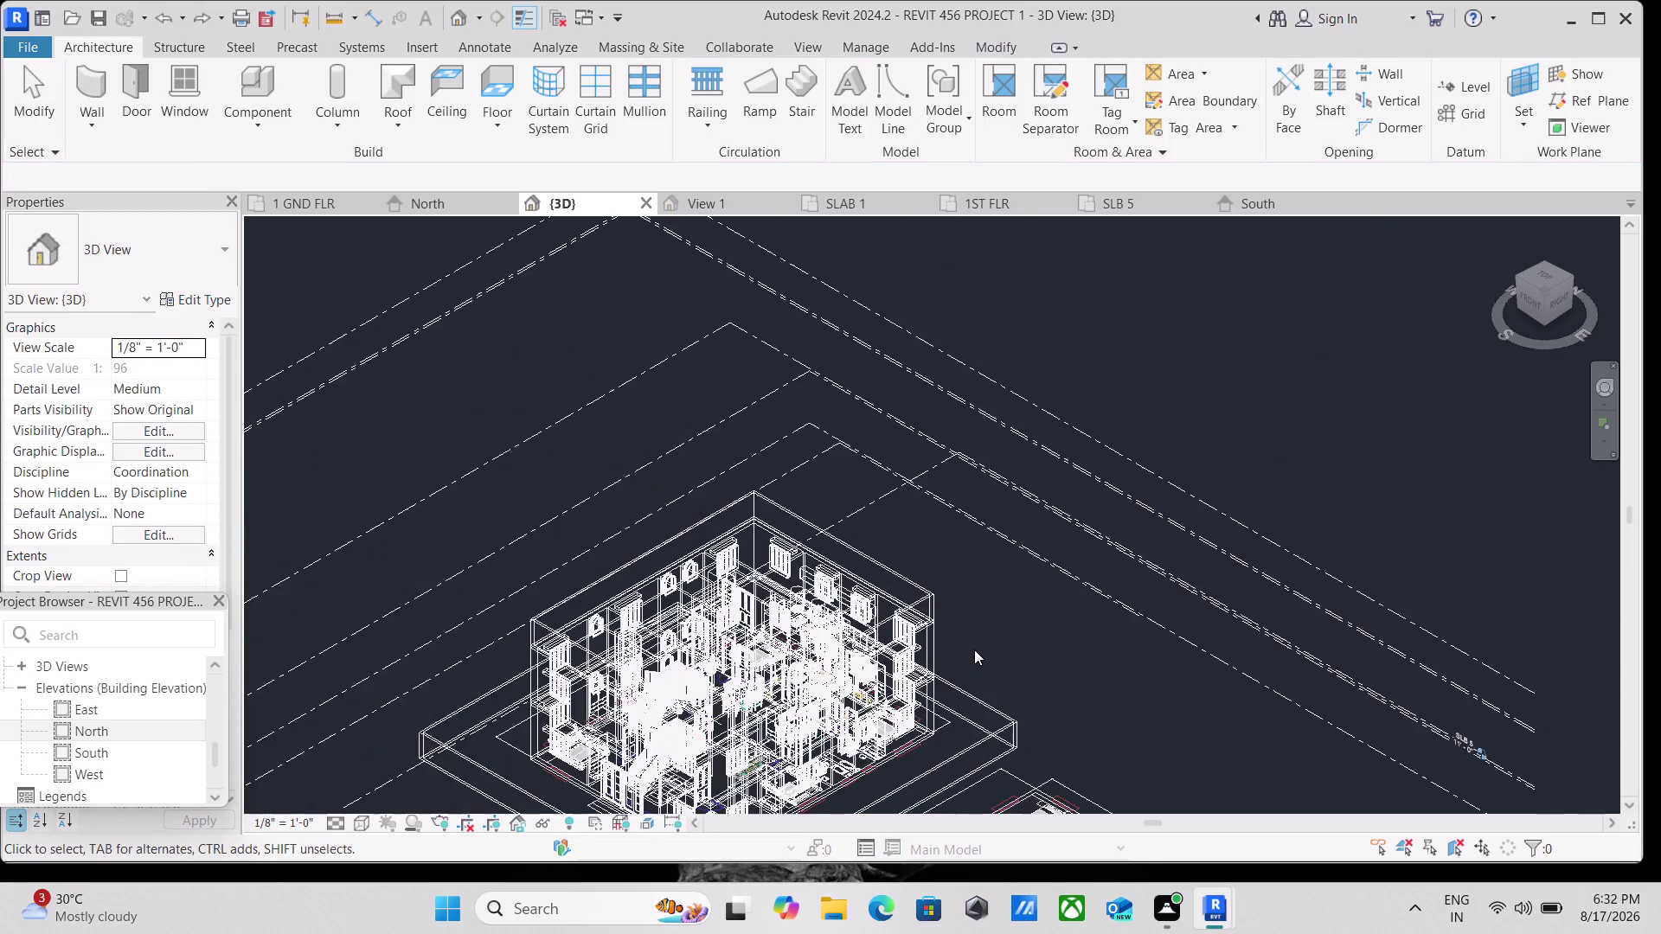
scroll(down, 3)
key(Escape)
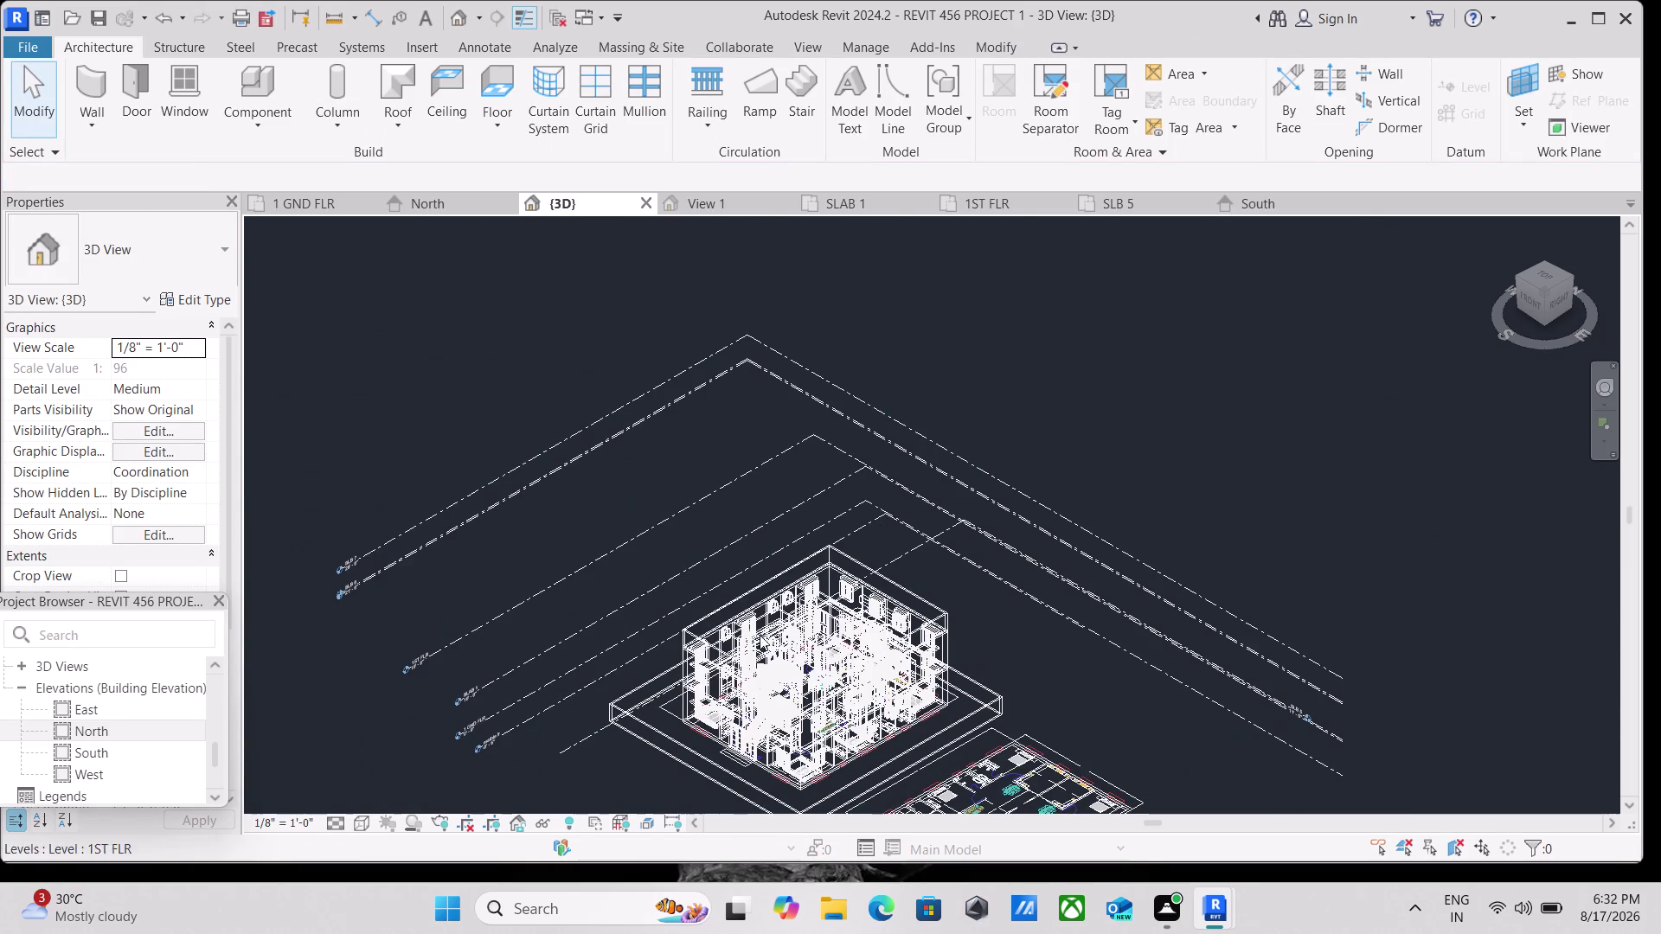
Set visual style to Hidden Line, then Textures, and view the house from Front.
click(365, 828)
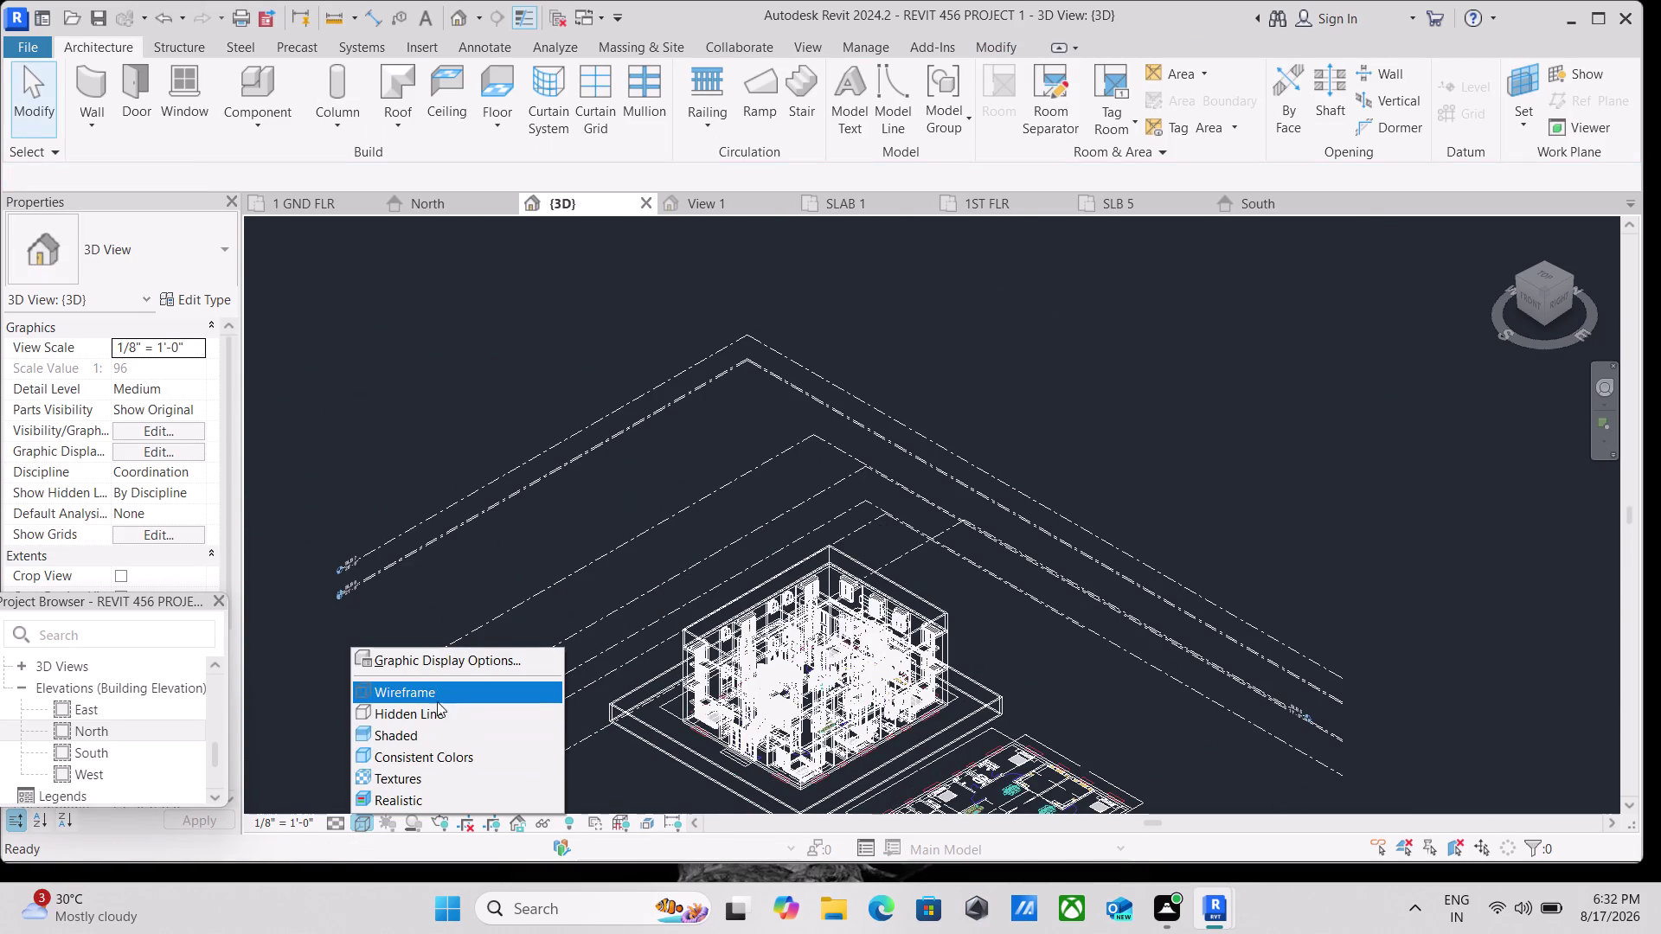
click(437, 731)
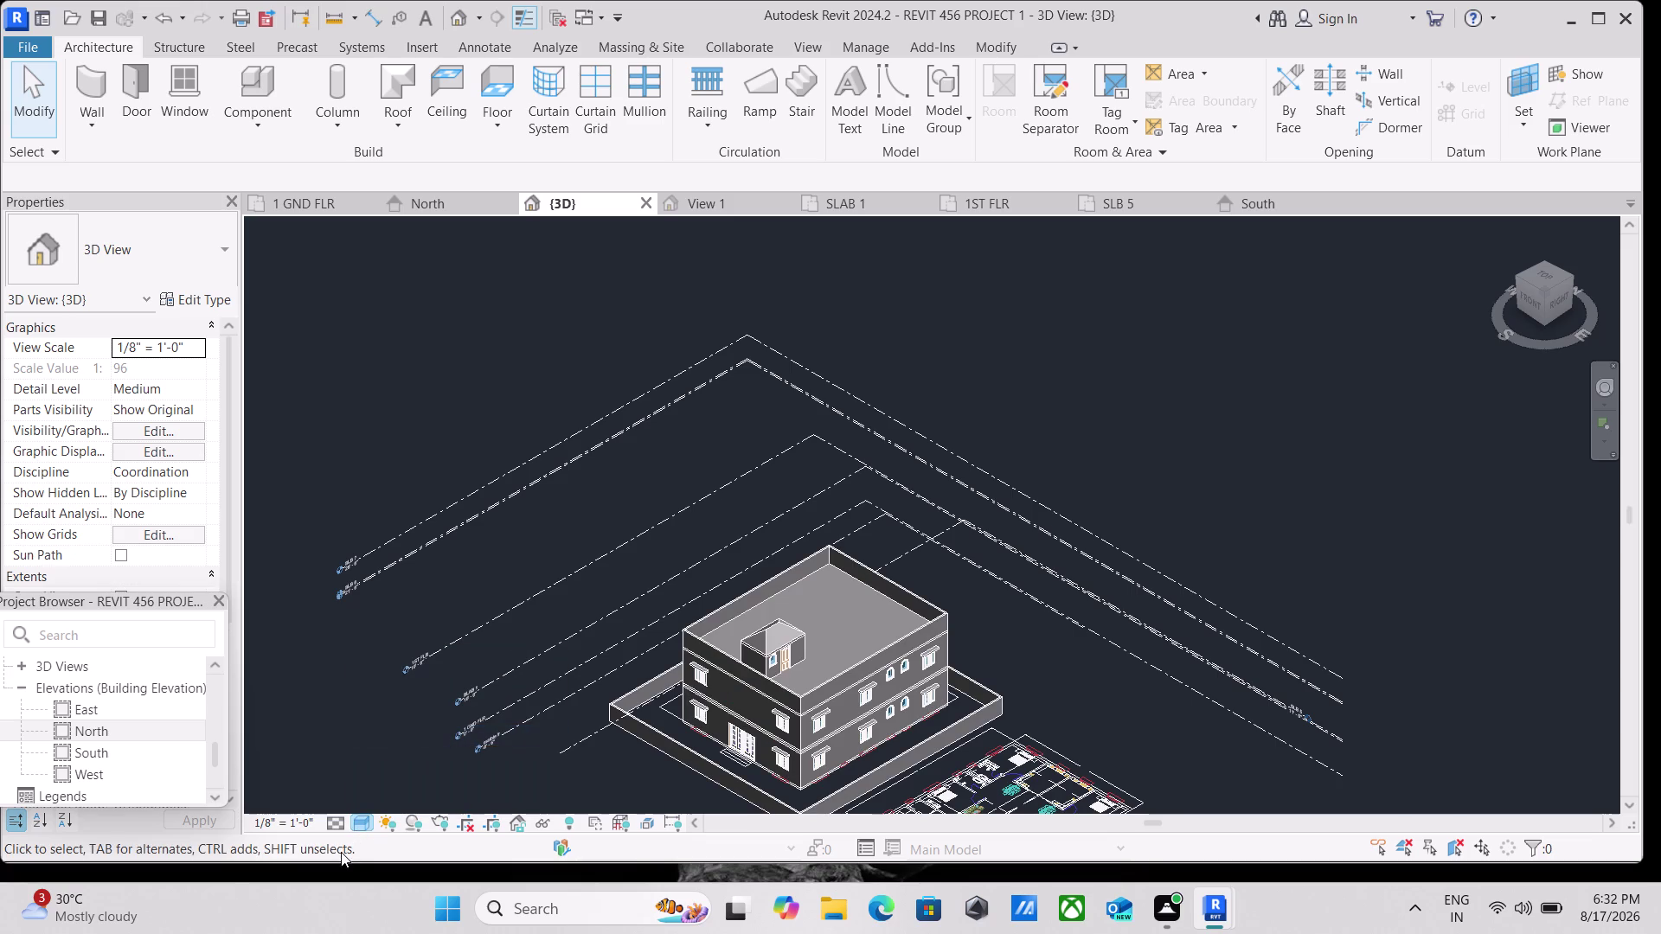
click(361, 825)
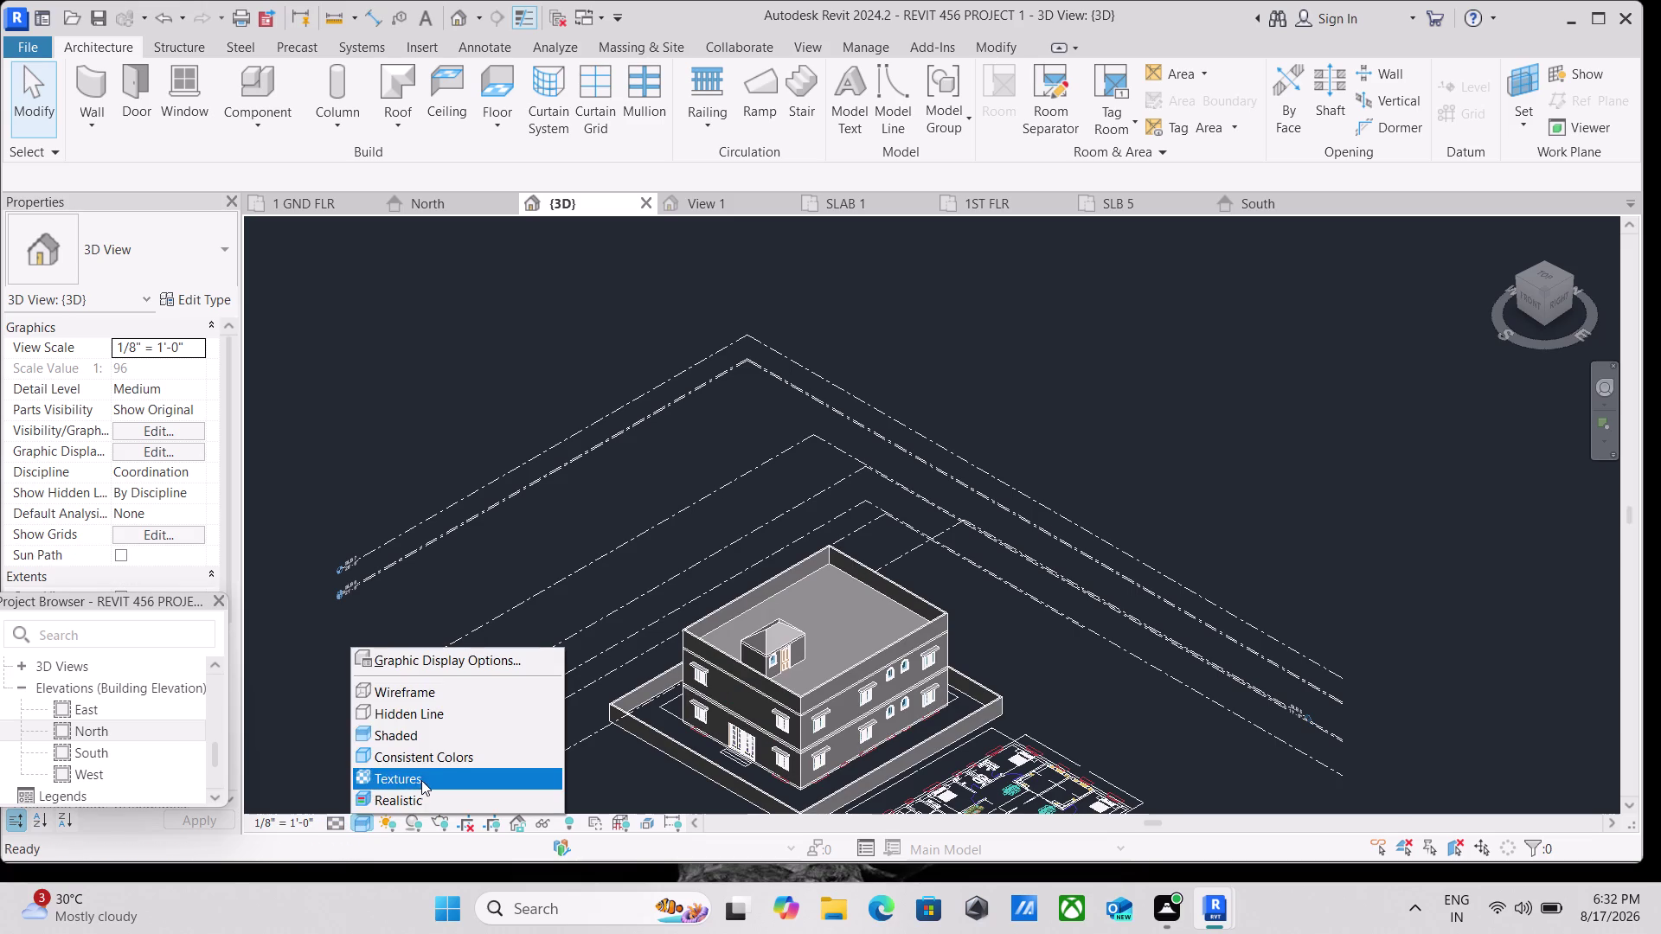
click(421, 794)
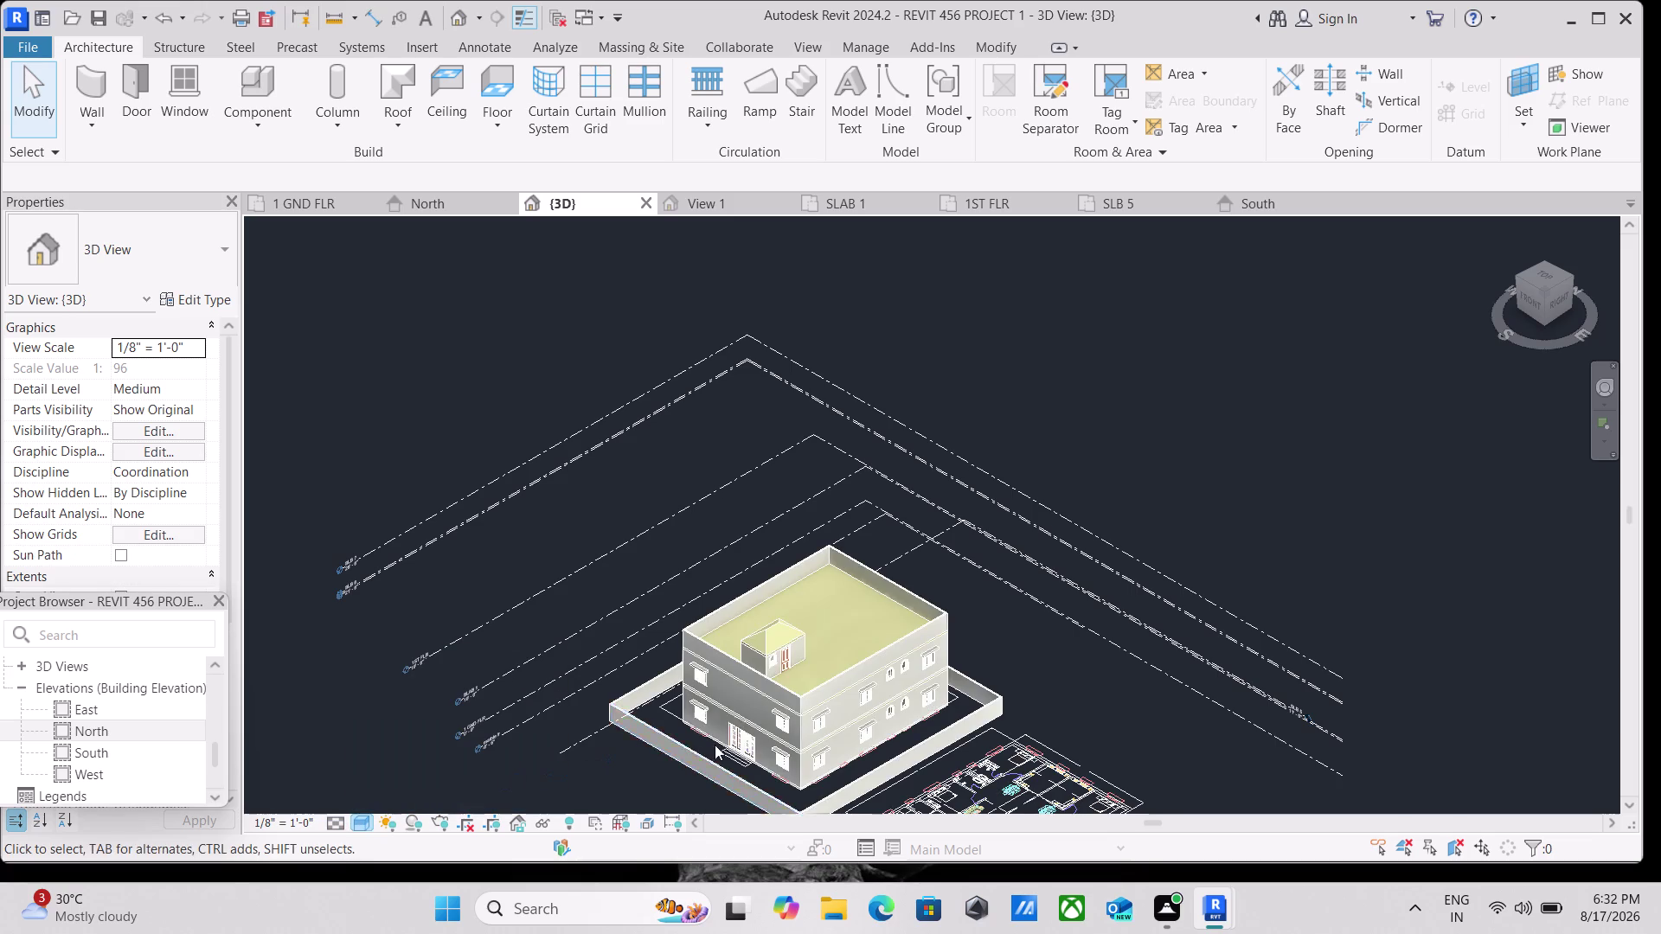
scroll(up, 3)
scroll(up, 3)
scroll(up, 3)
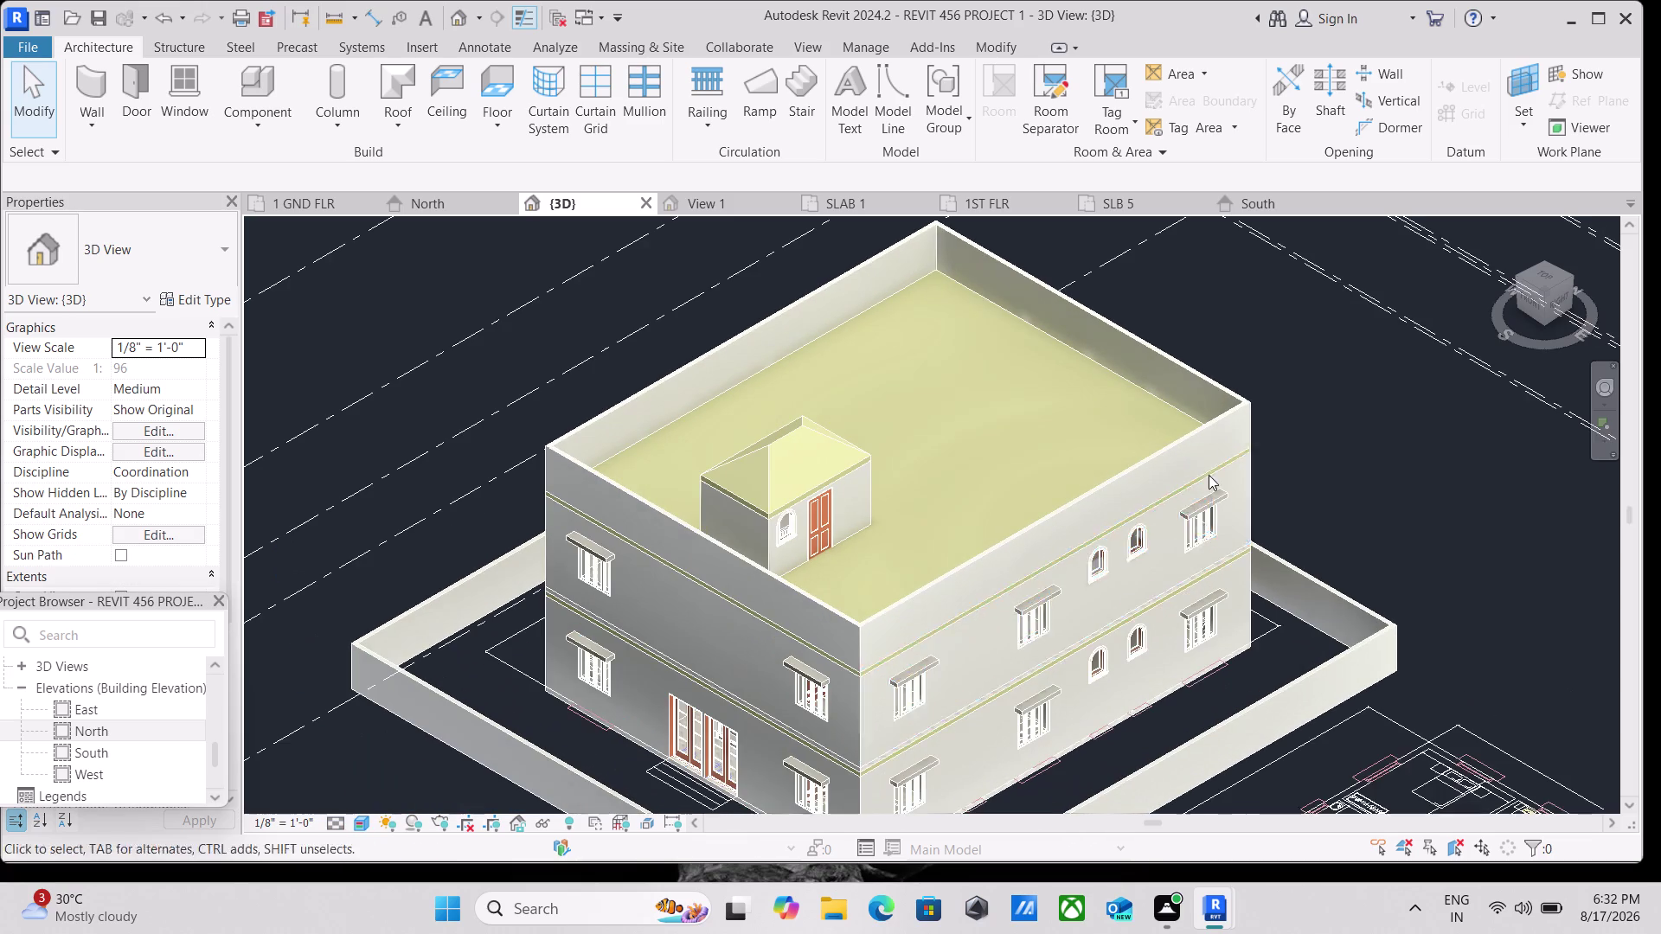
click(1526, 298)
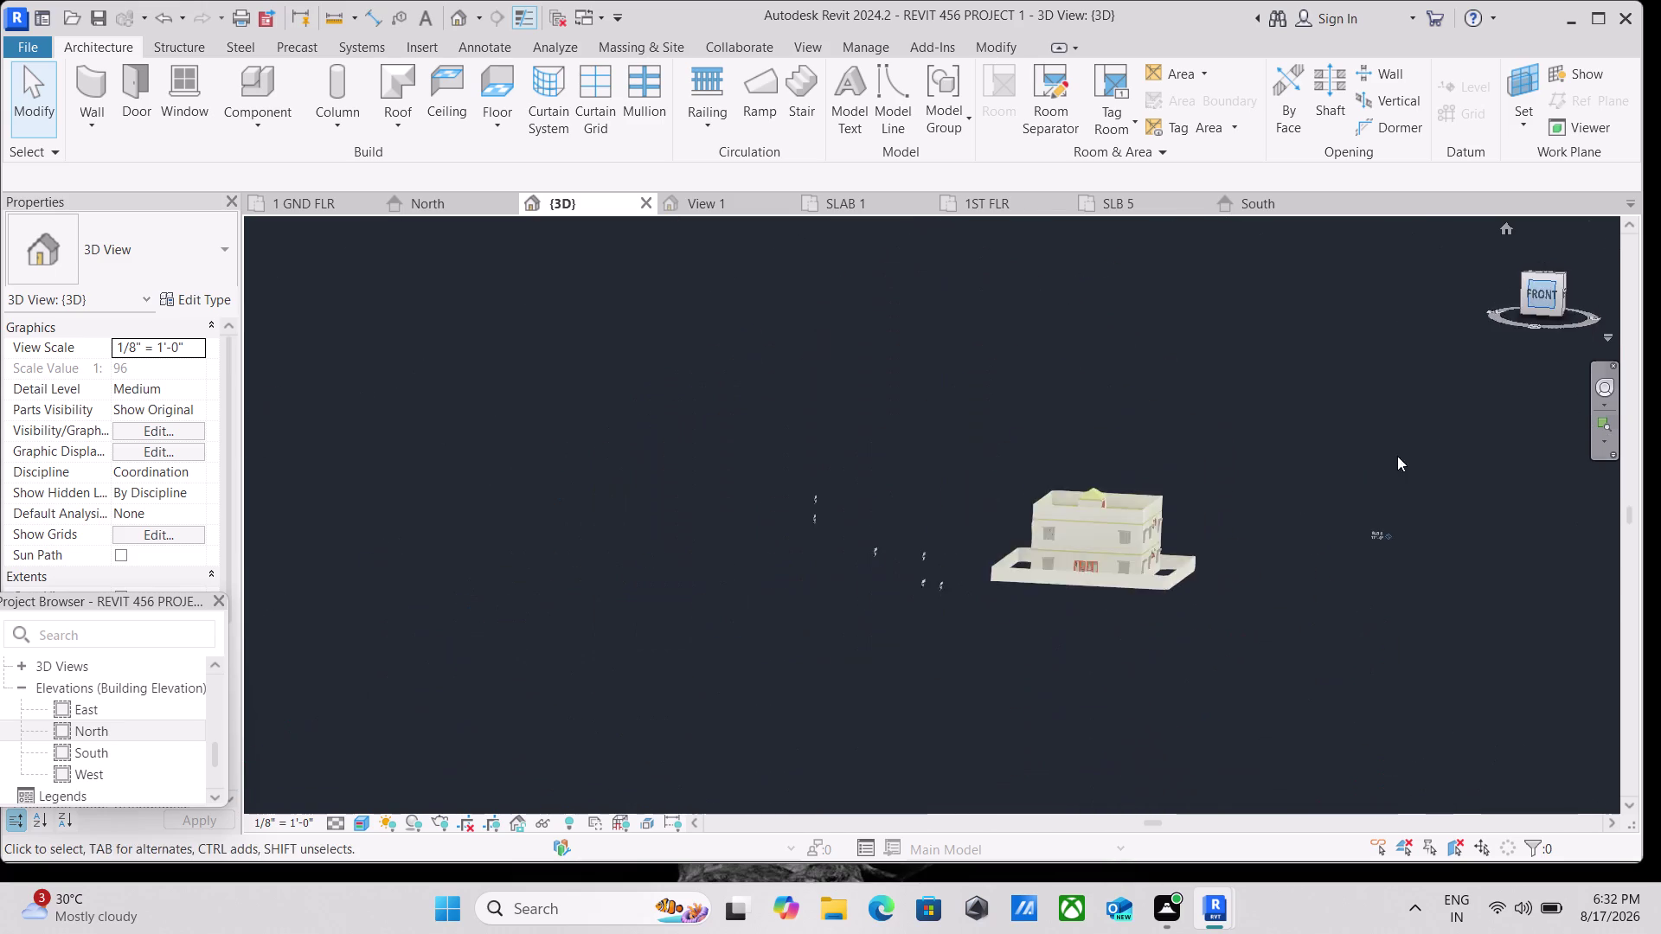
Select the roof slab above the upper storey and enter Edit Footprint.
scroll(up, 3)
scroll(up, 3)
scroll(up, 3)
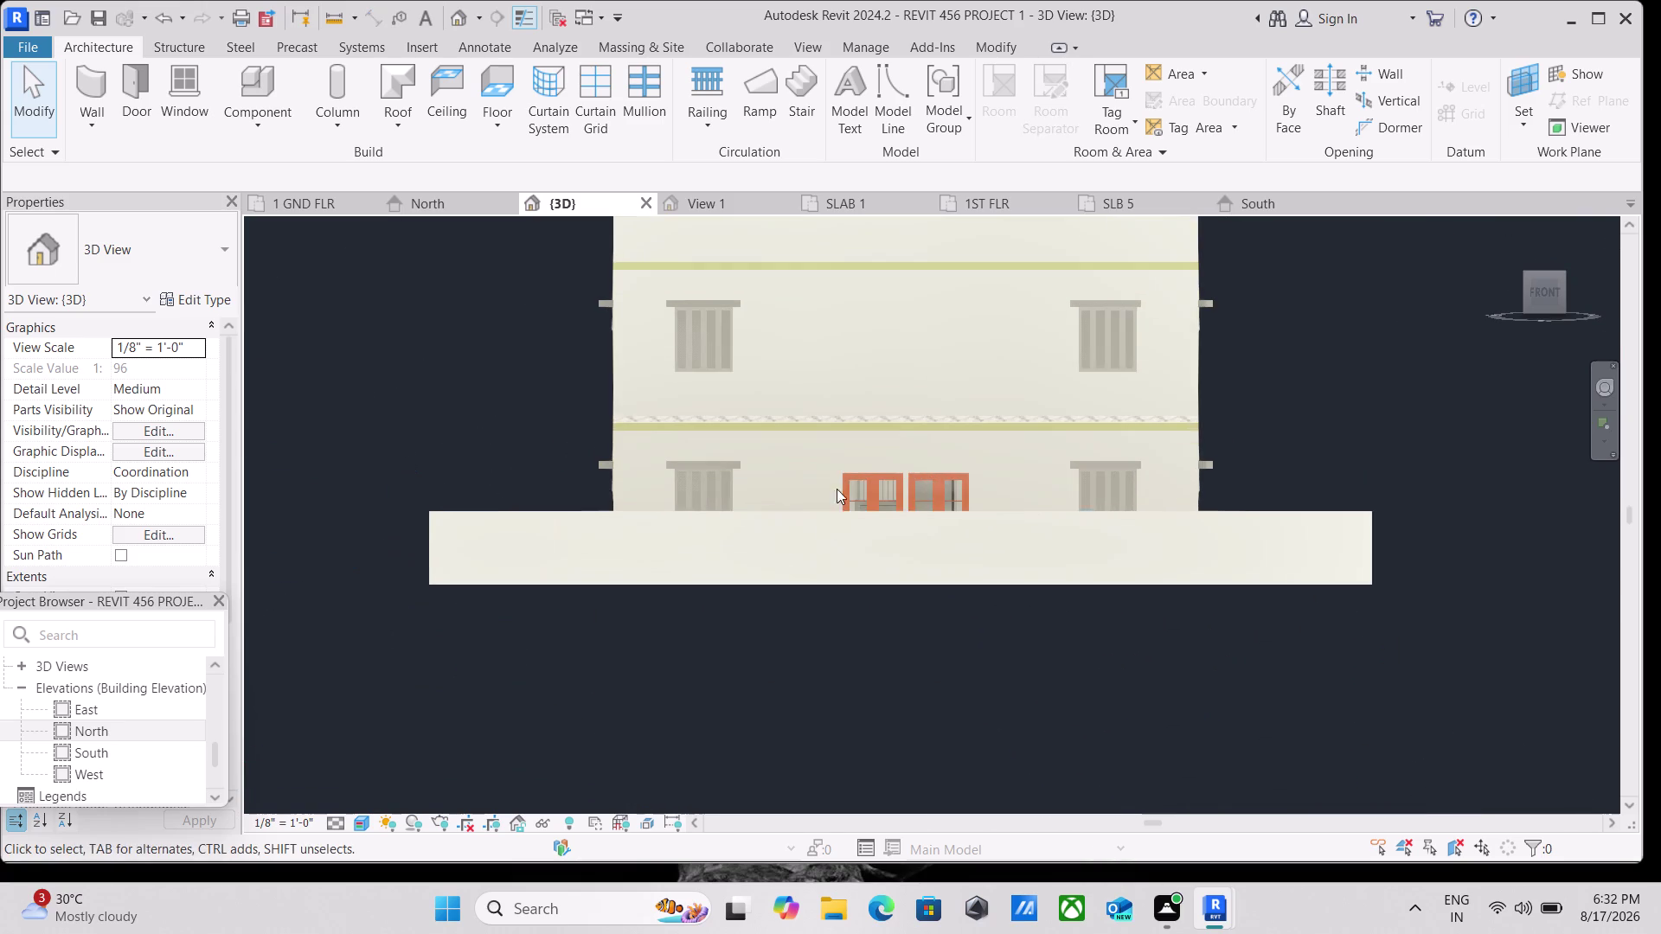
middle_drag(842, 456, 796, 652)
scroll(up, 3)
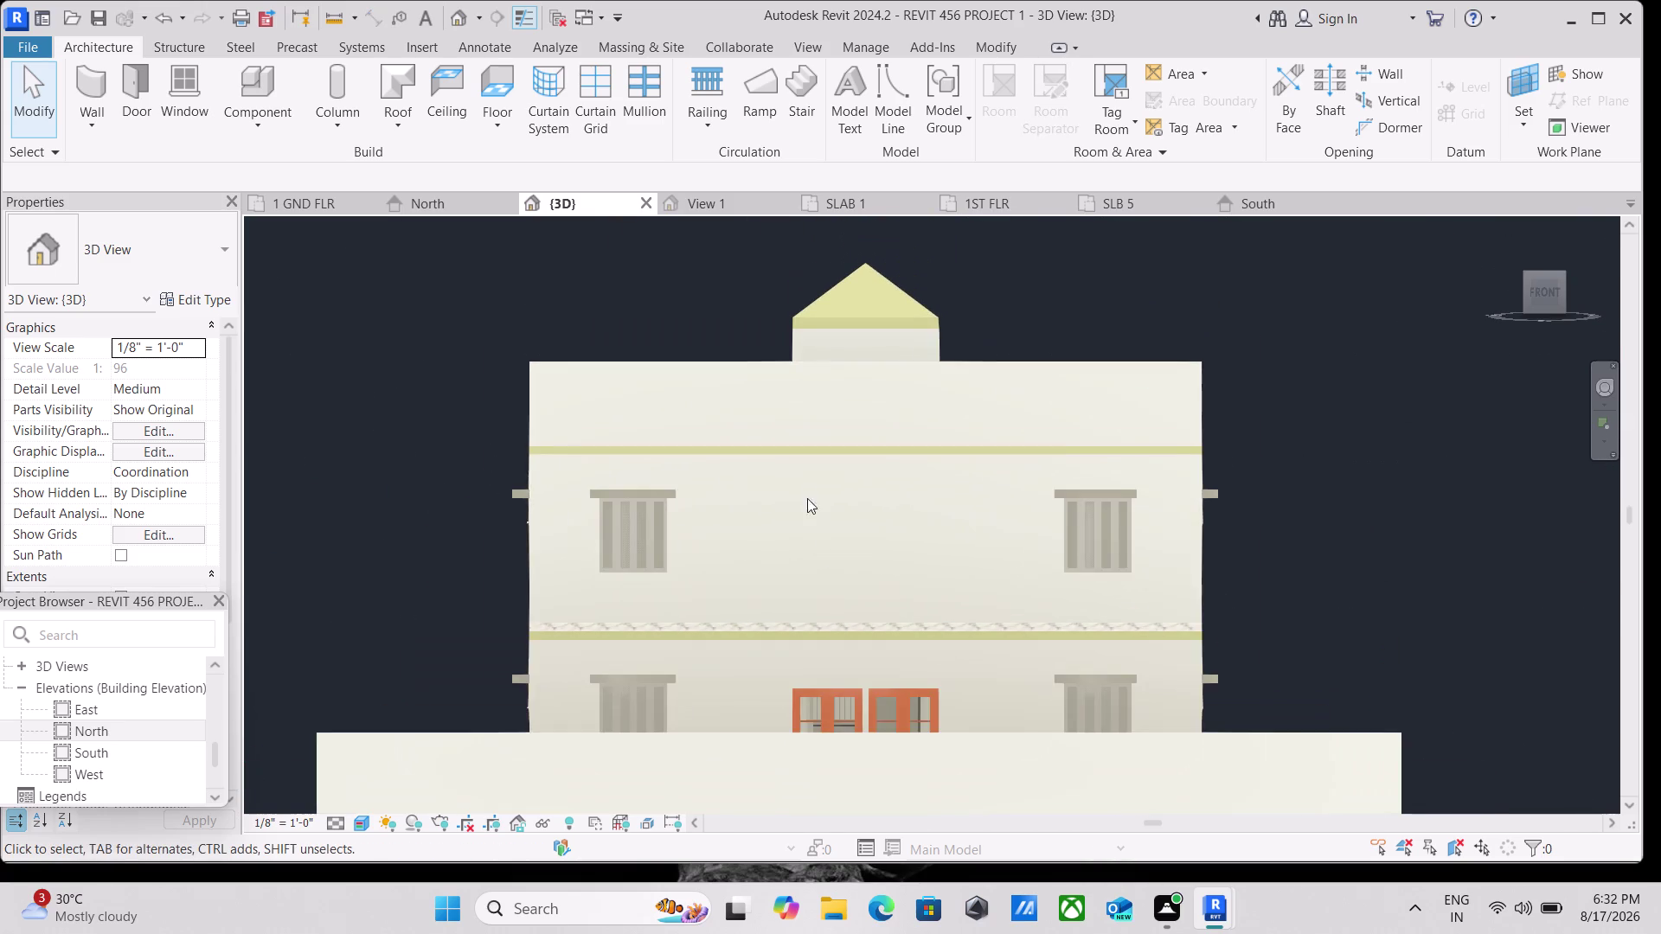
scroll(up, 3)
click(805, 444)
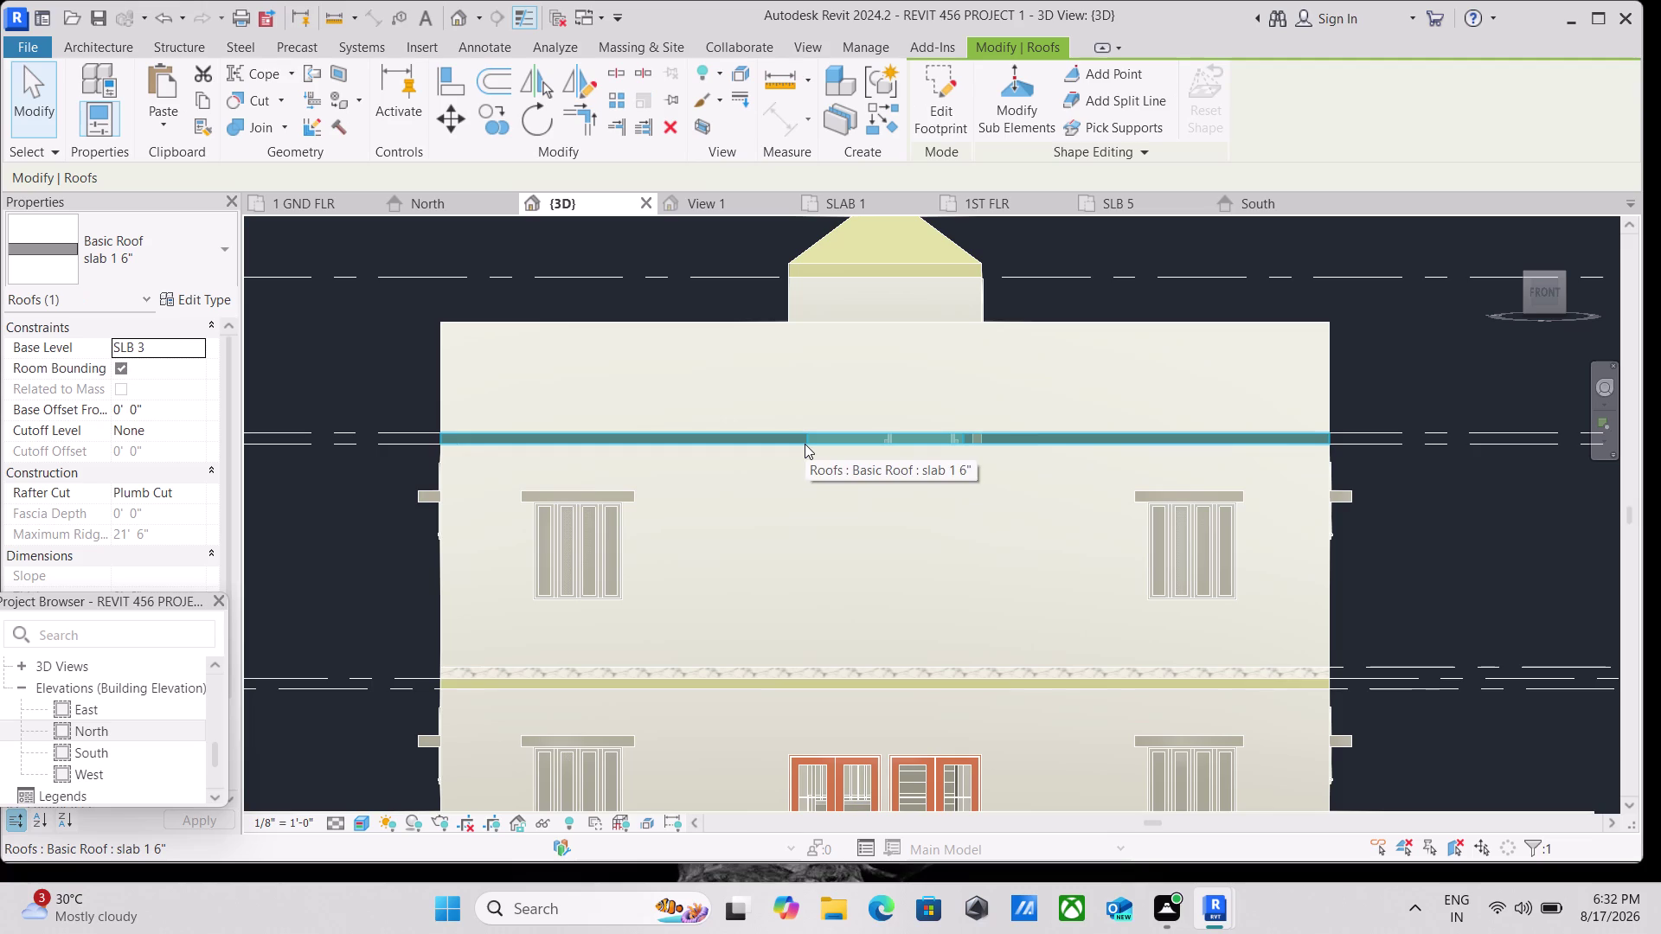
click(939, 90)
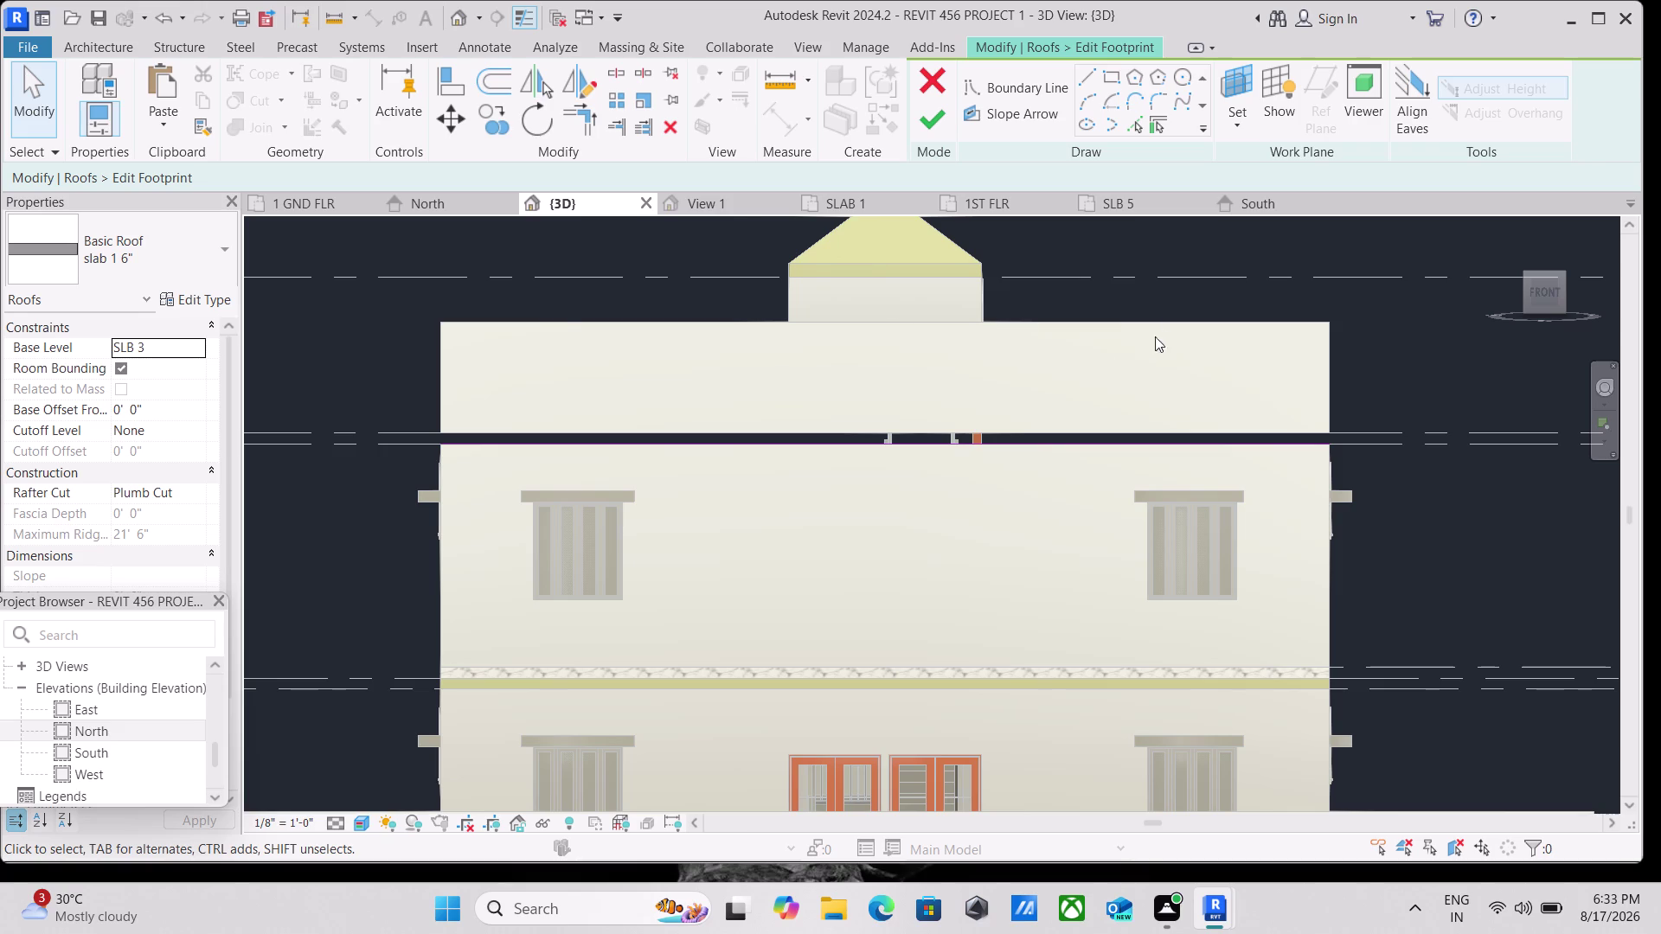
Pan and zoom around the level markers, including SLB 6 and SLB 7, beside the house.
scroll(down, 3)
scroll(down, 3)
scroll(up, 3)
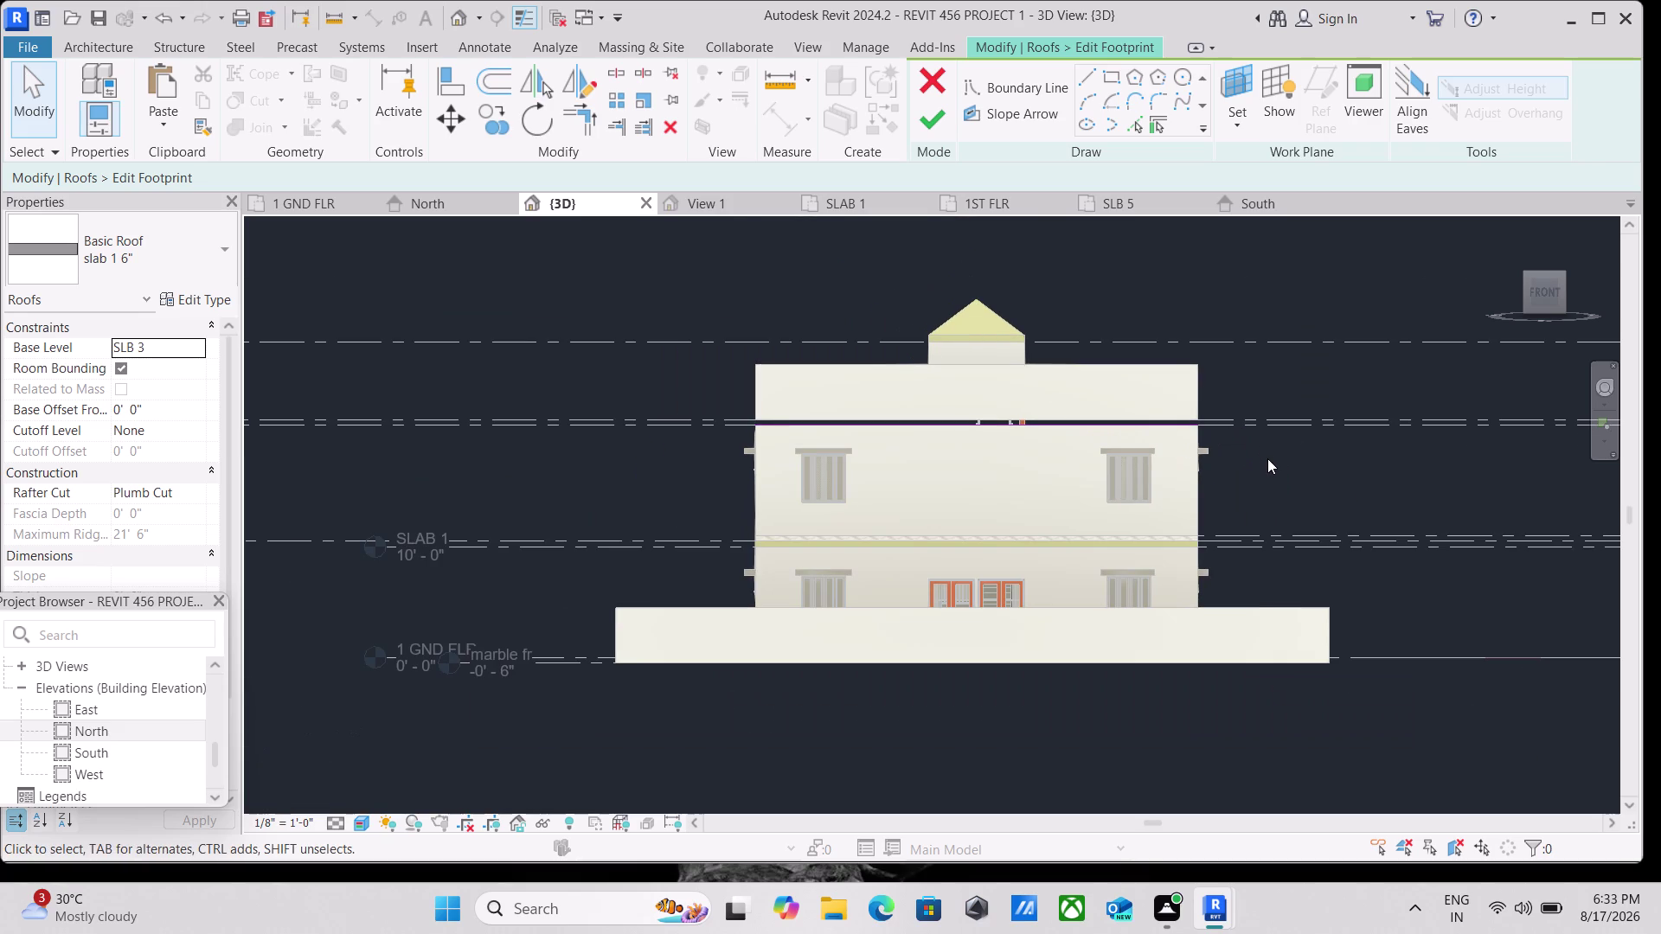
scroll(up, 3)
scroll(down, 3)
scroll(down, 3)
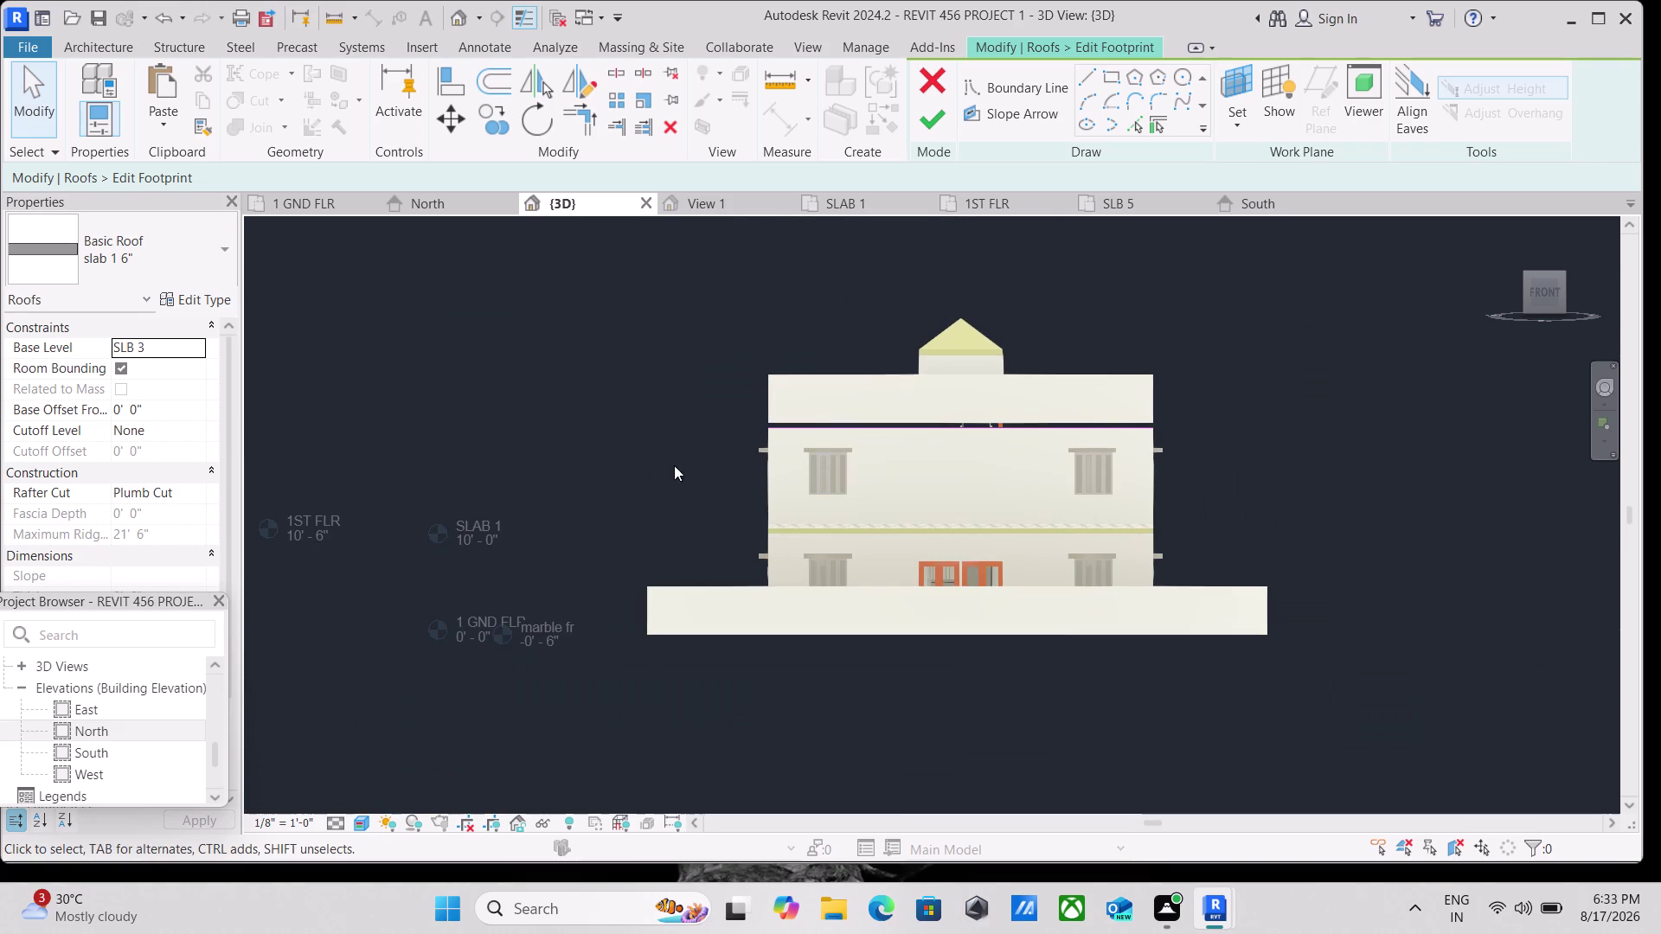
middle_drag(647, 465, 925, 518)
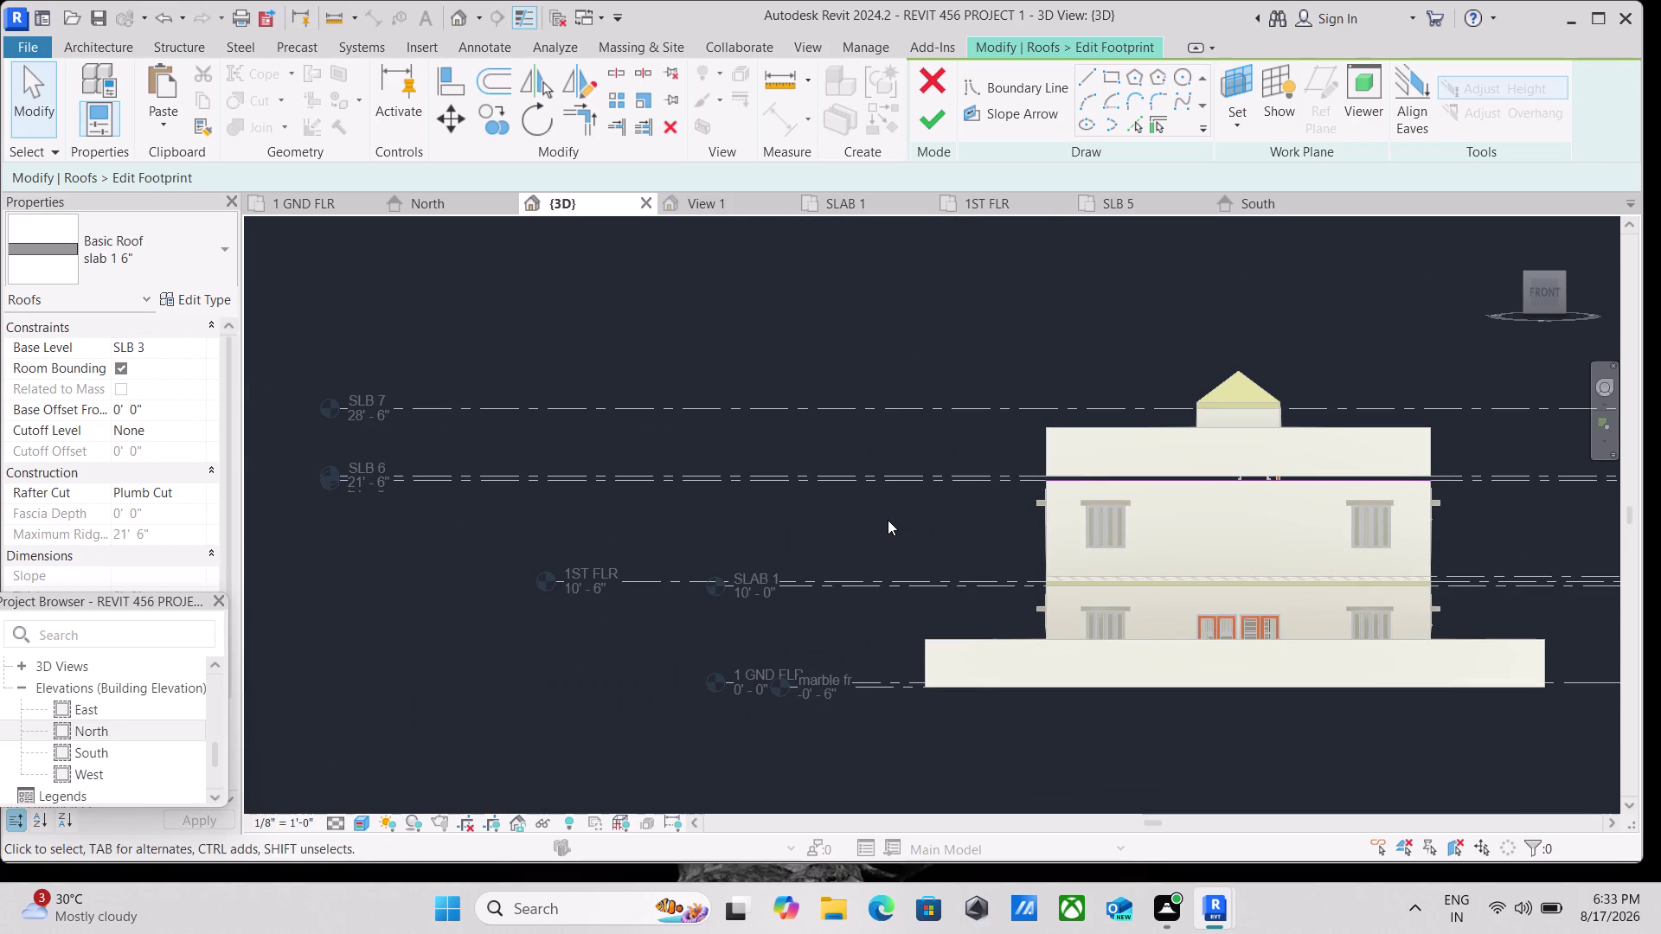
middle_drag(887, 520, 347, 542)
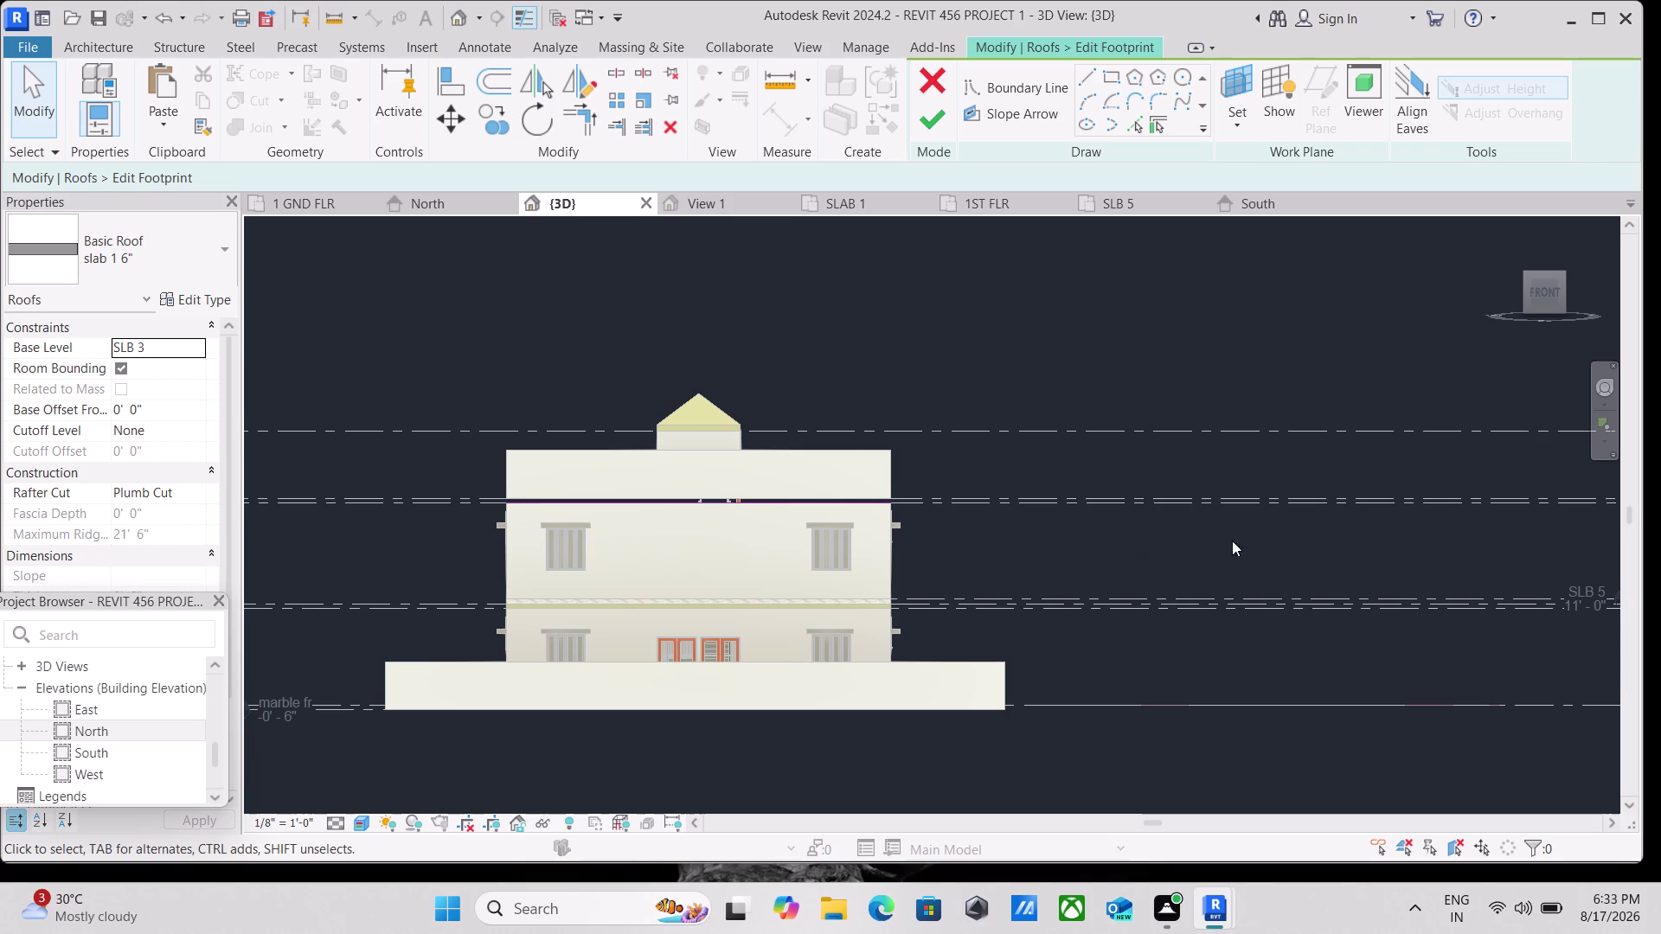
middle_drag(1362, 522, 946, 558)
middle_drag(951, 558, 1165, 554)
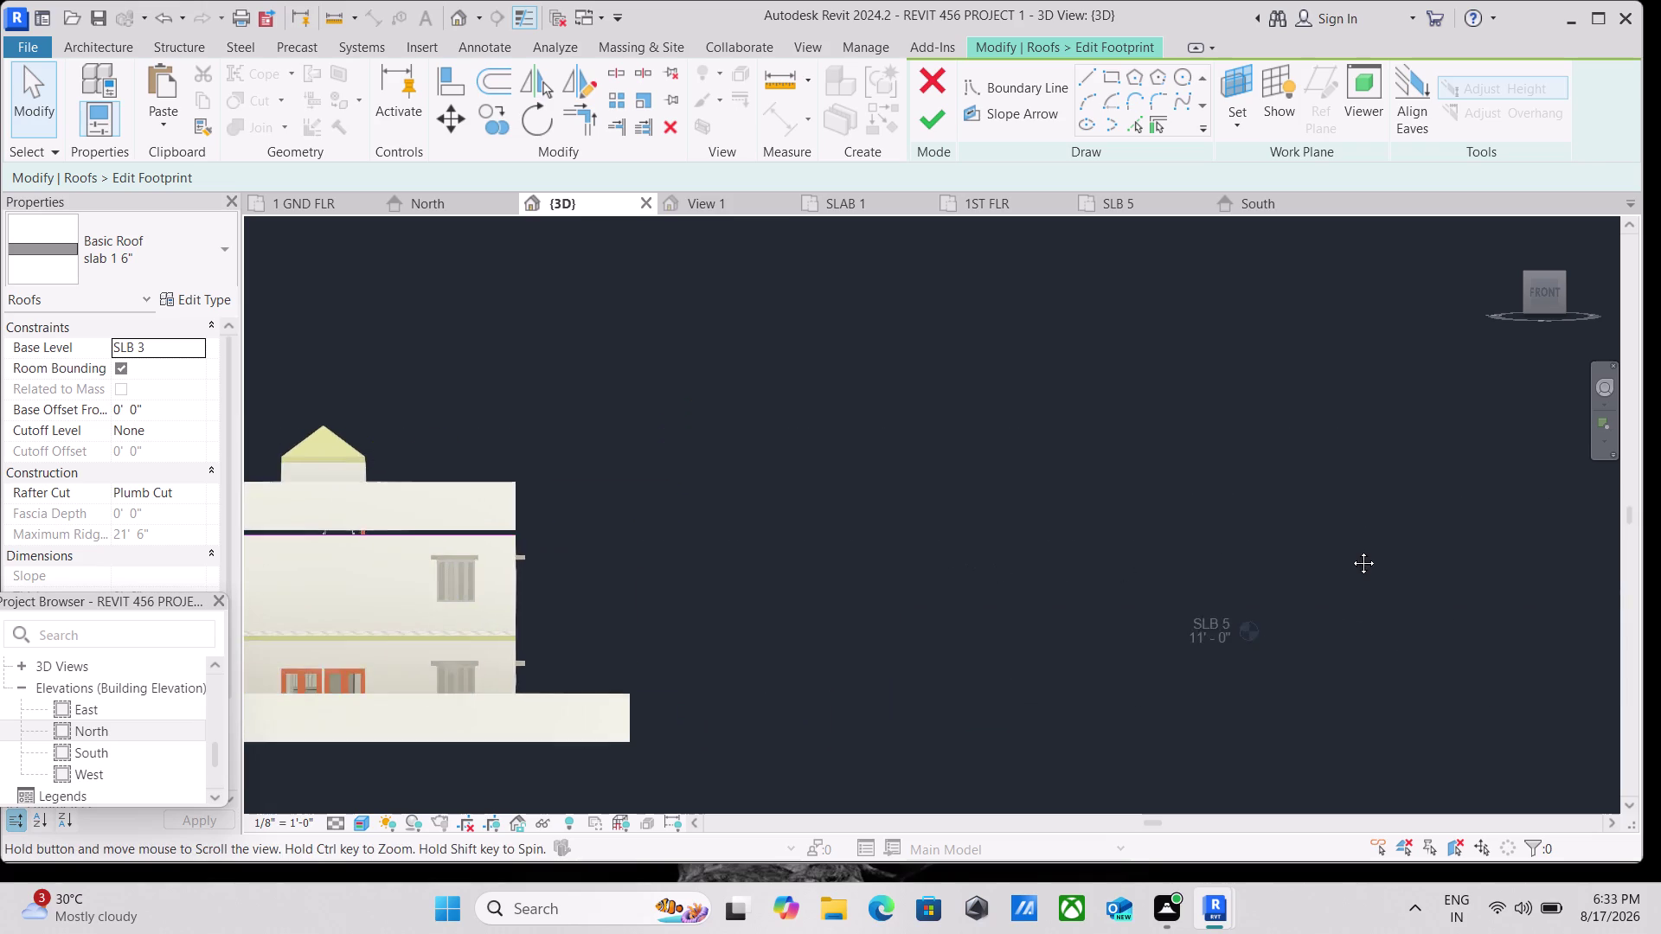
middle_drag(1165, 554, 1660, 550)
scroll(up, 3)
middle_drag(687, 551, 1326, 573)
scroll(up, 3)
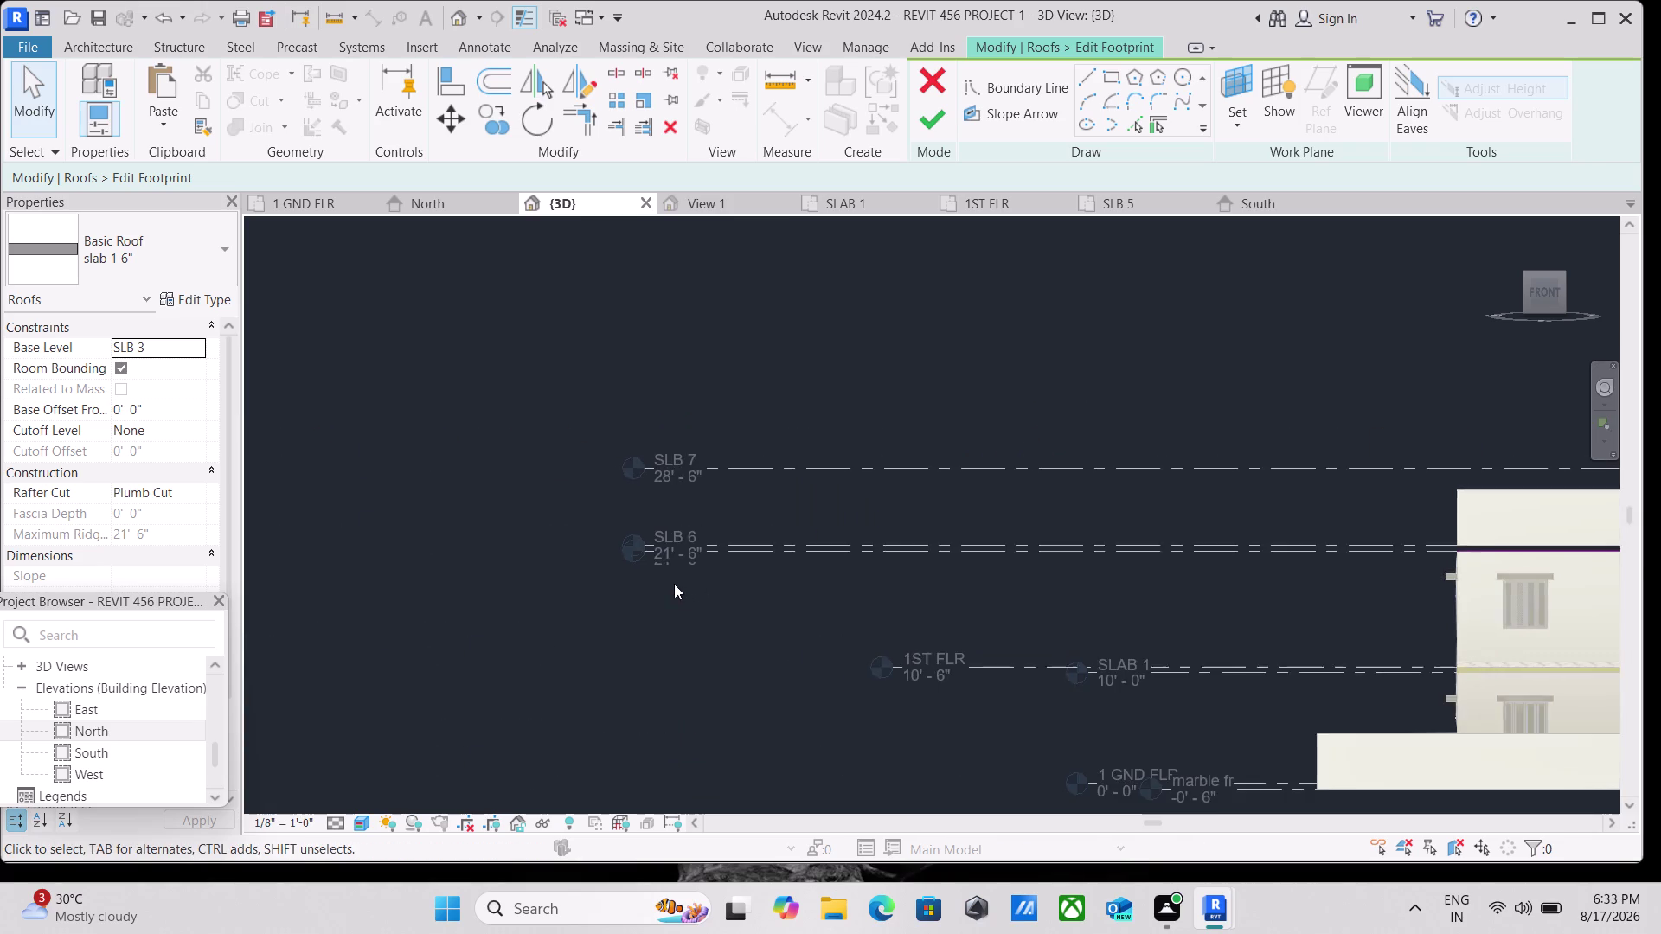
scroll(up, 3)
scroll(up, 3)
scroll(up, 3)
scroll(down, 3)
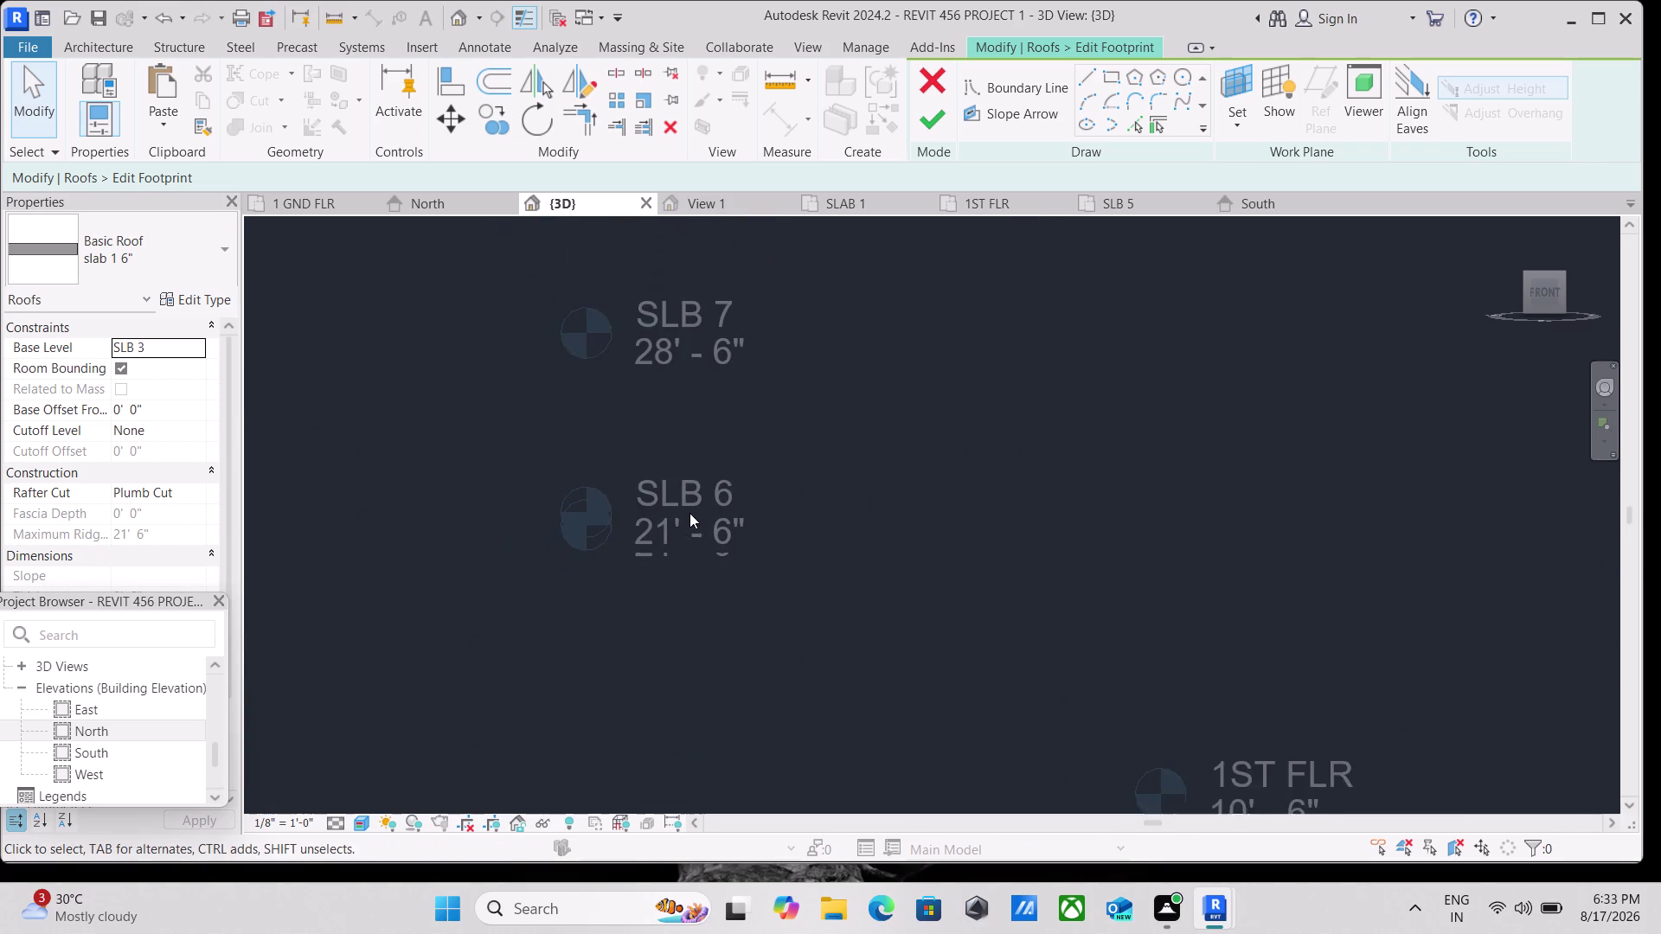
scroll(up, 3)
scroll(down, 3)
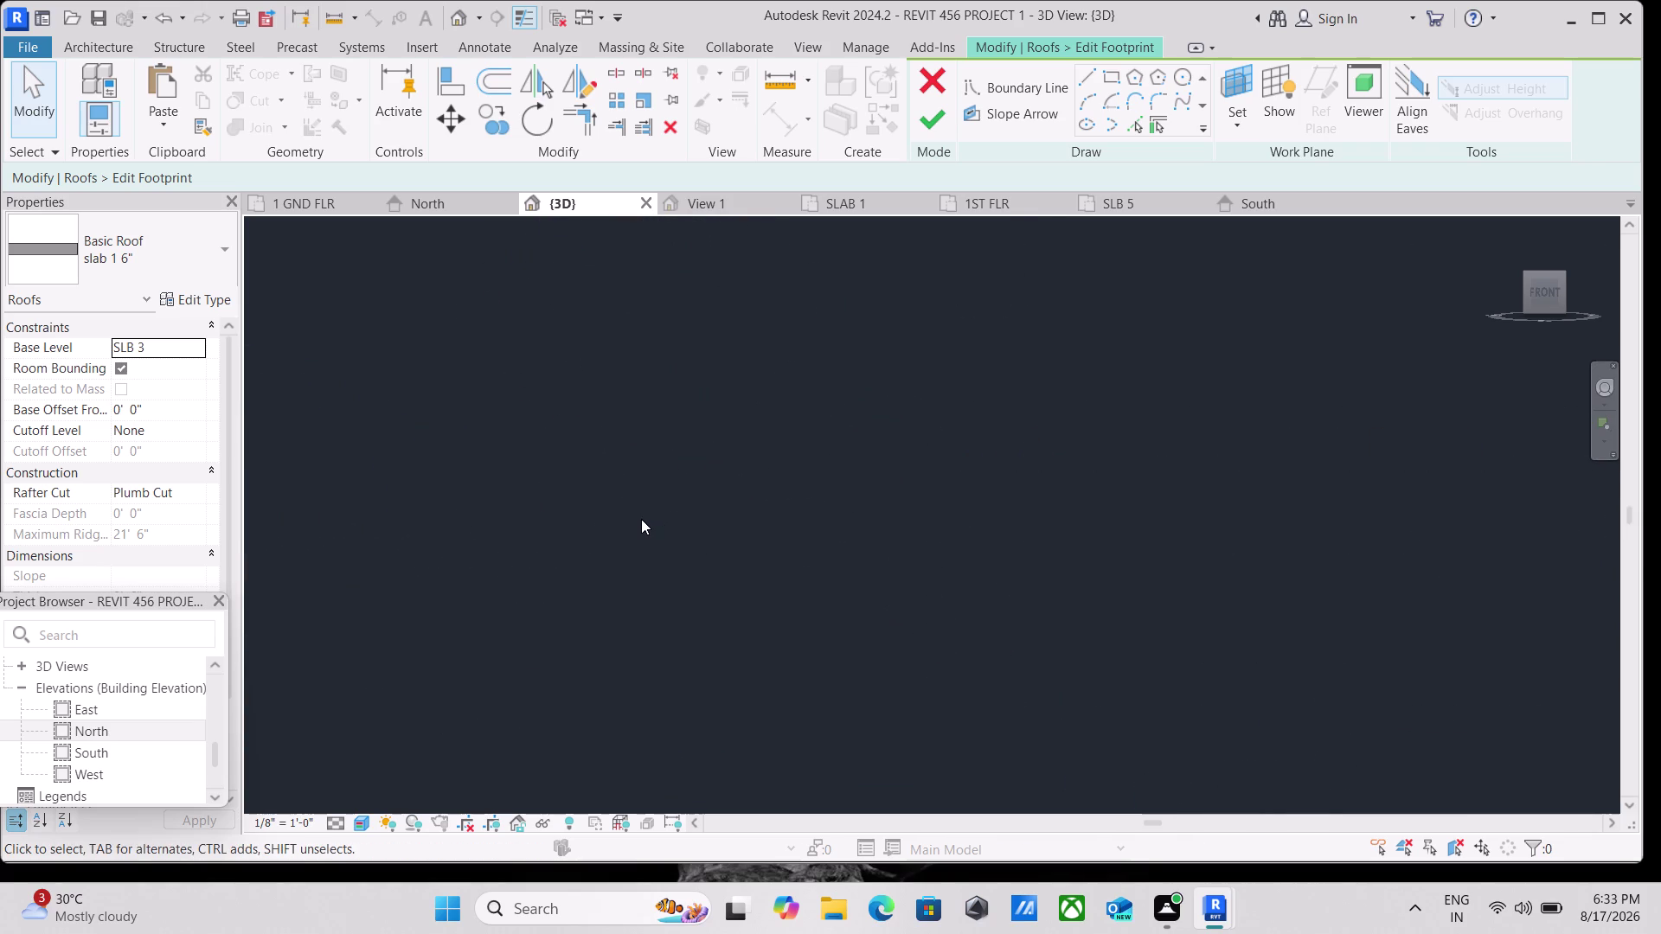
scroll(down, 3)
scroll(down, 3)
scroll(down, 3)
scroll(down, 3)
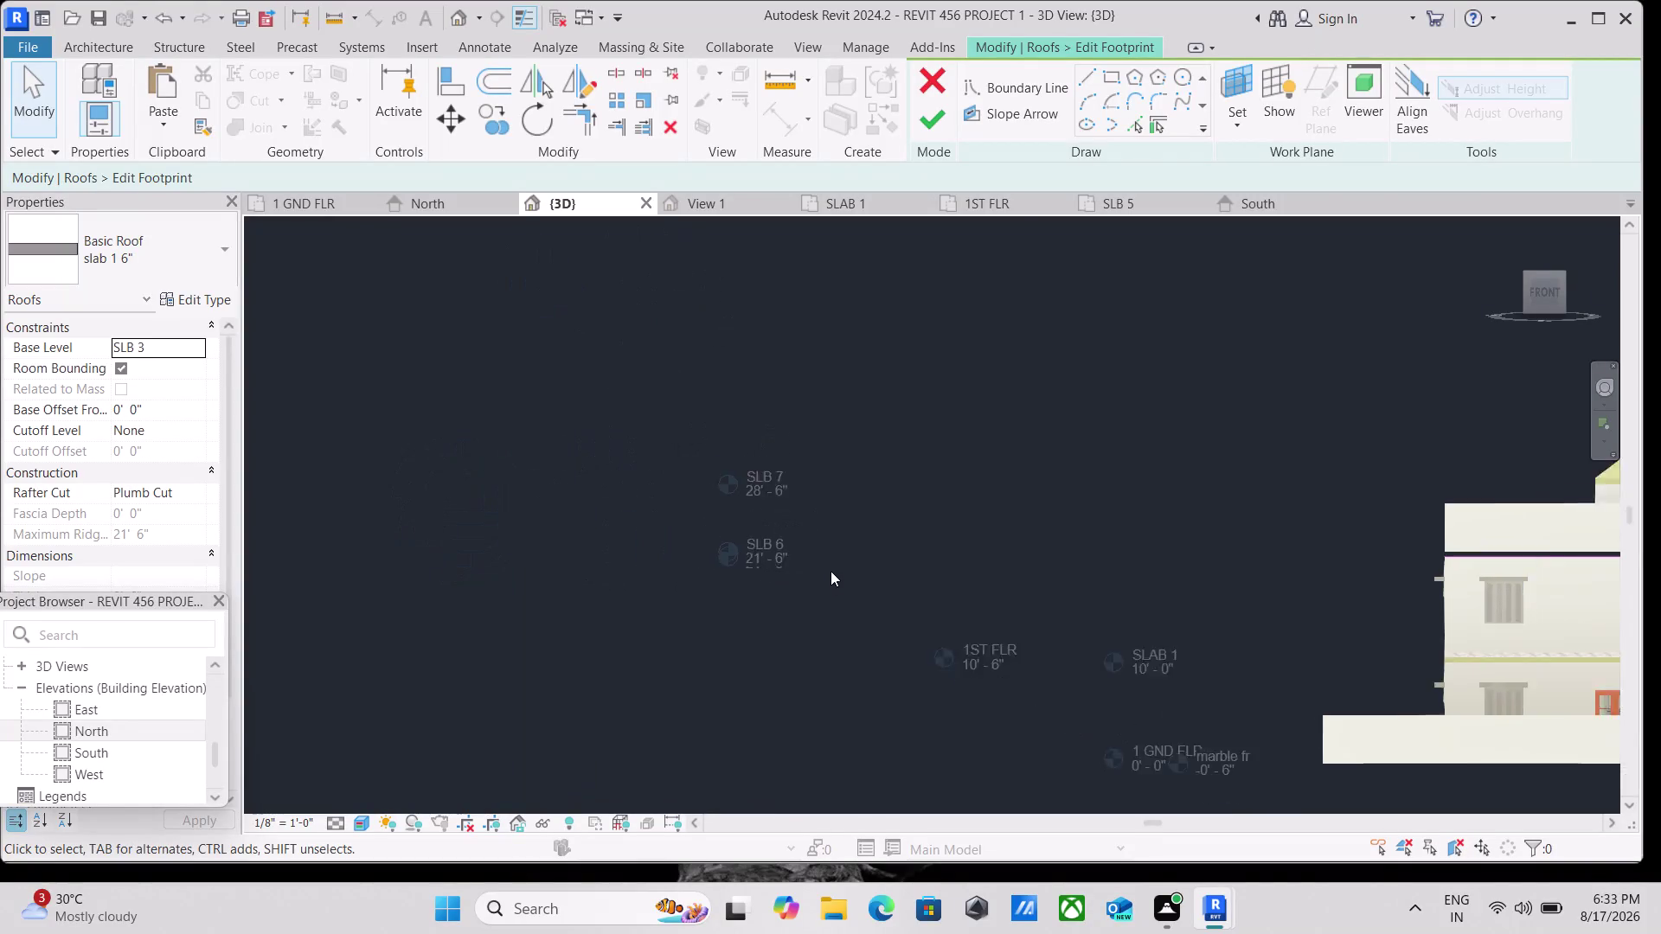
middle_drag(831, 571, 633, 609)
scroll(down, 3)
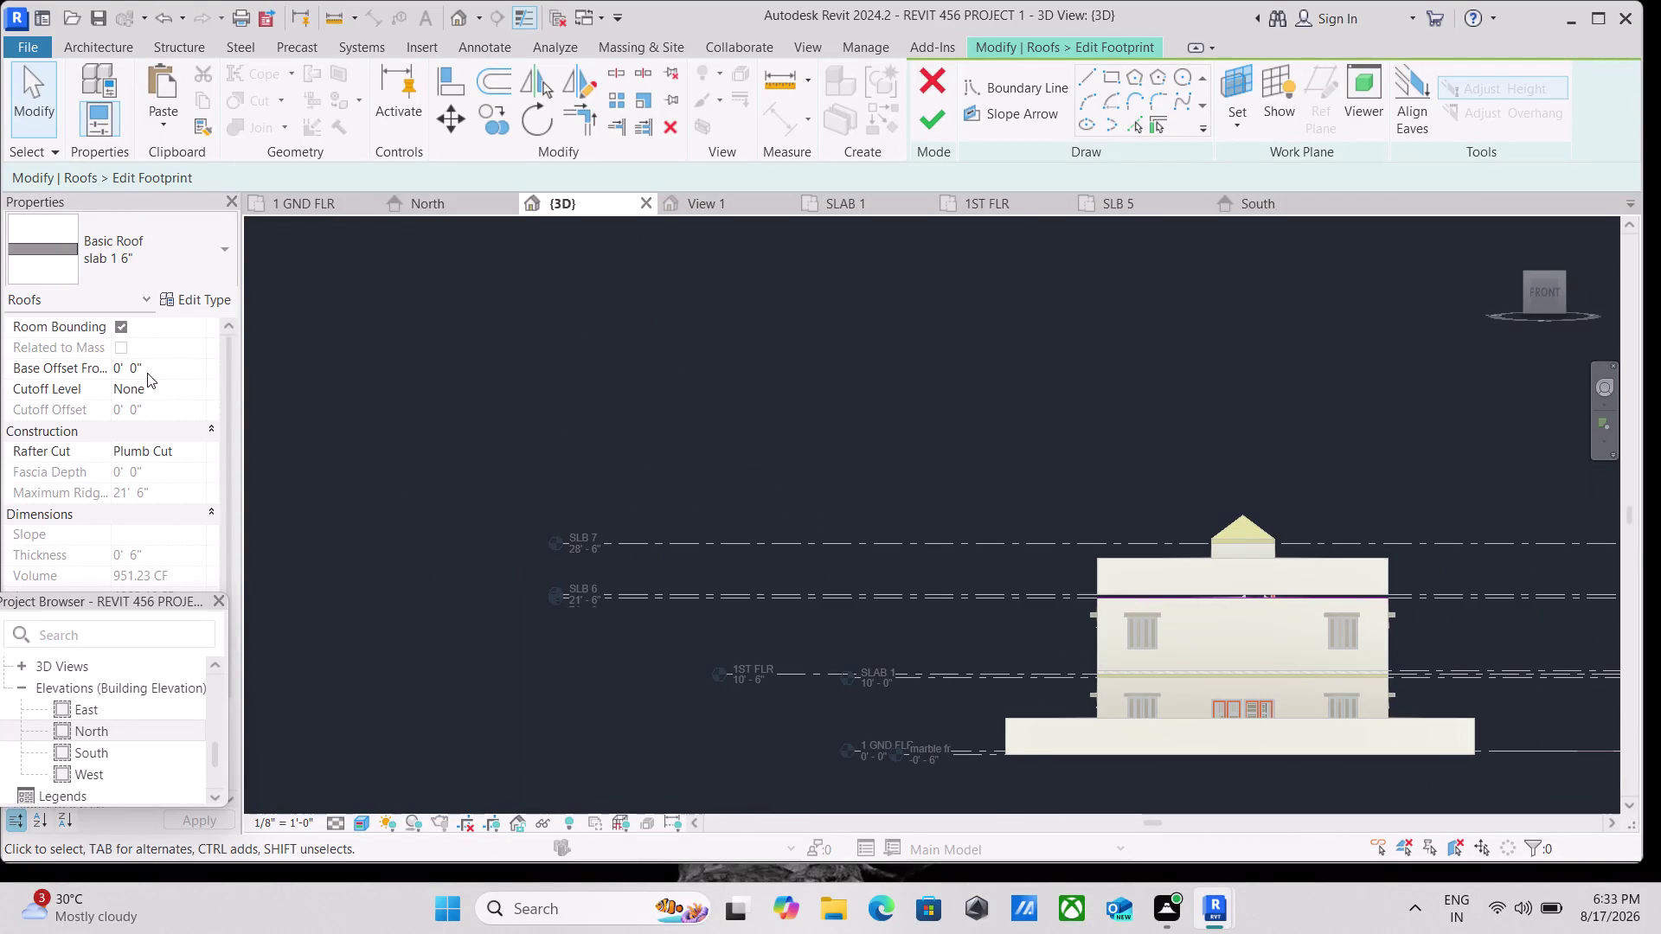
scroll(up, 3)
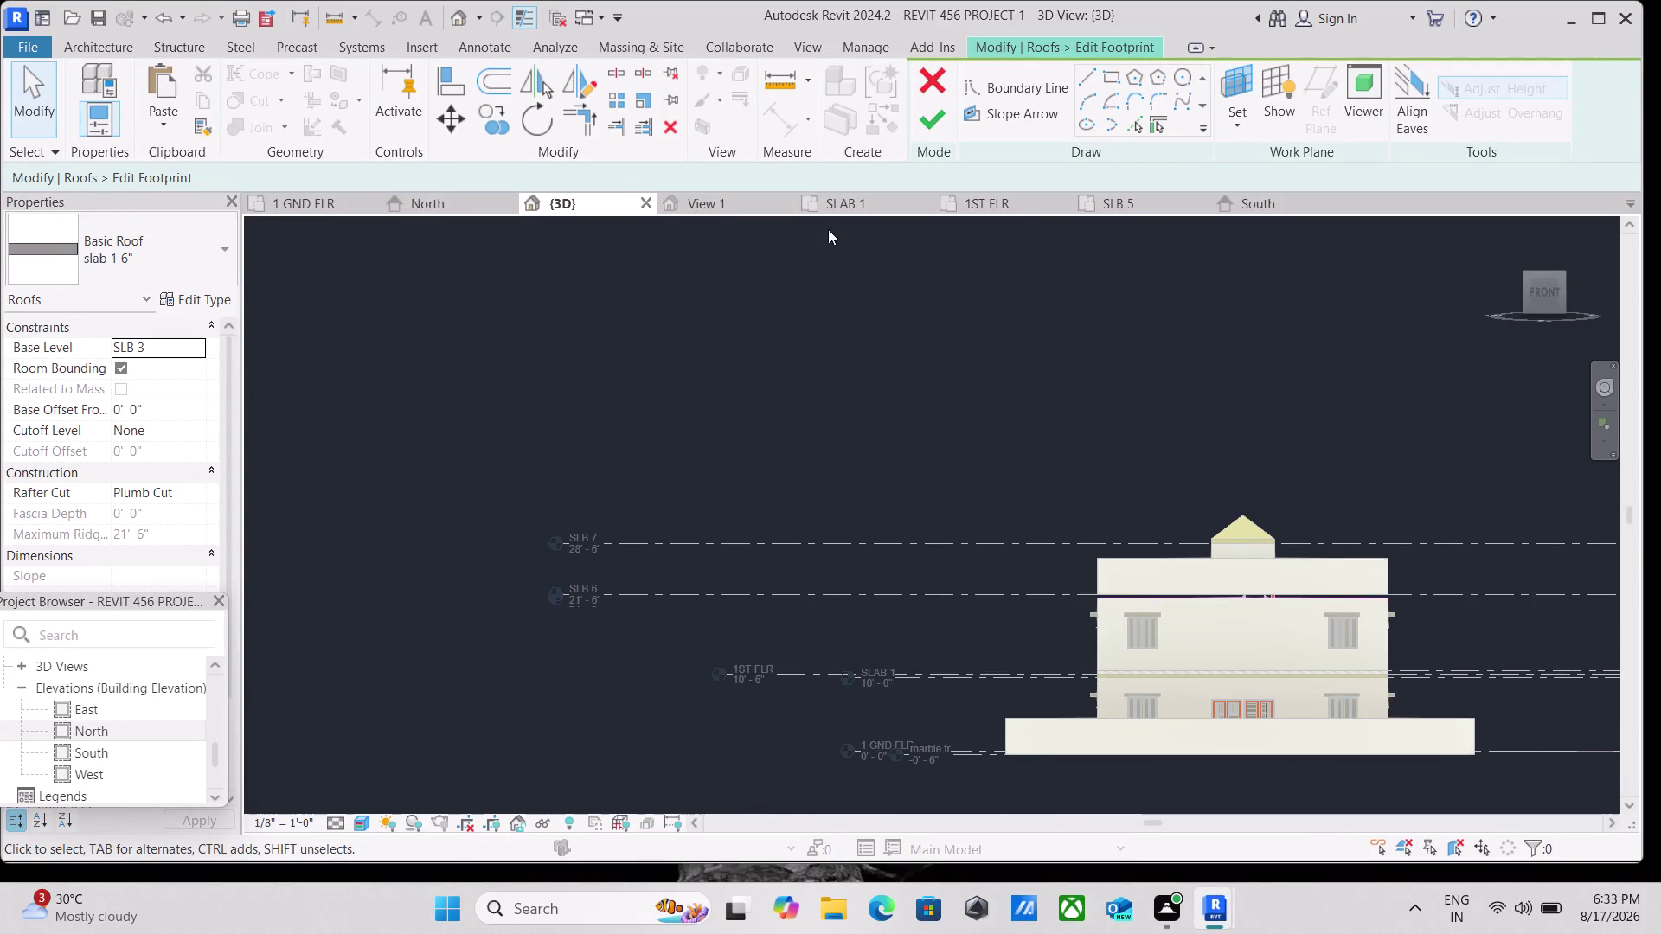
scroll(up, 3)
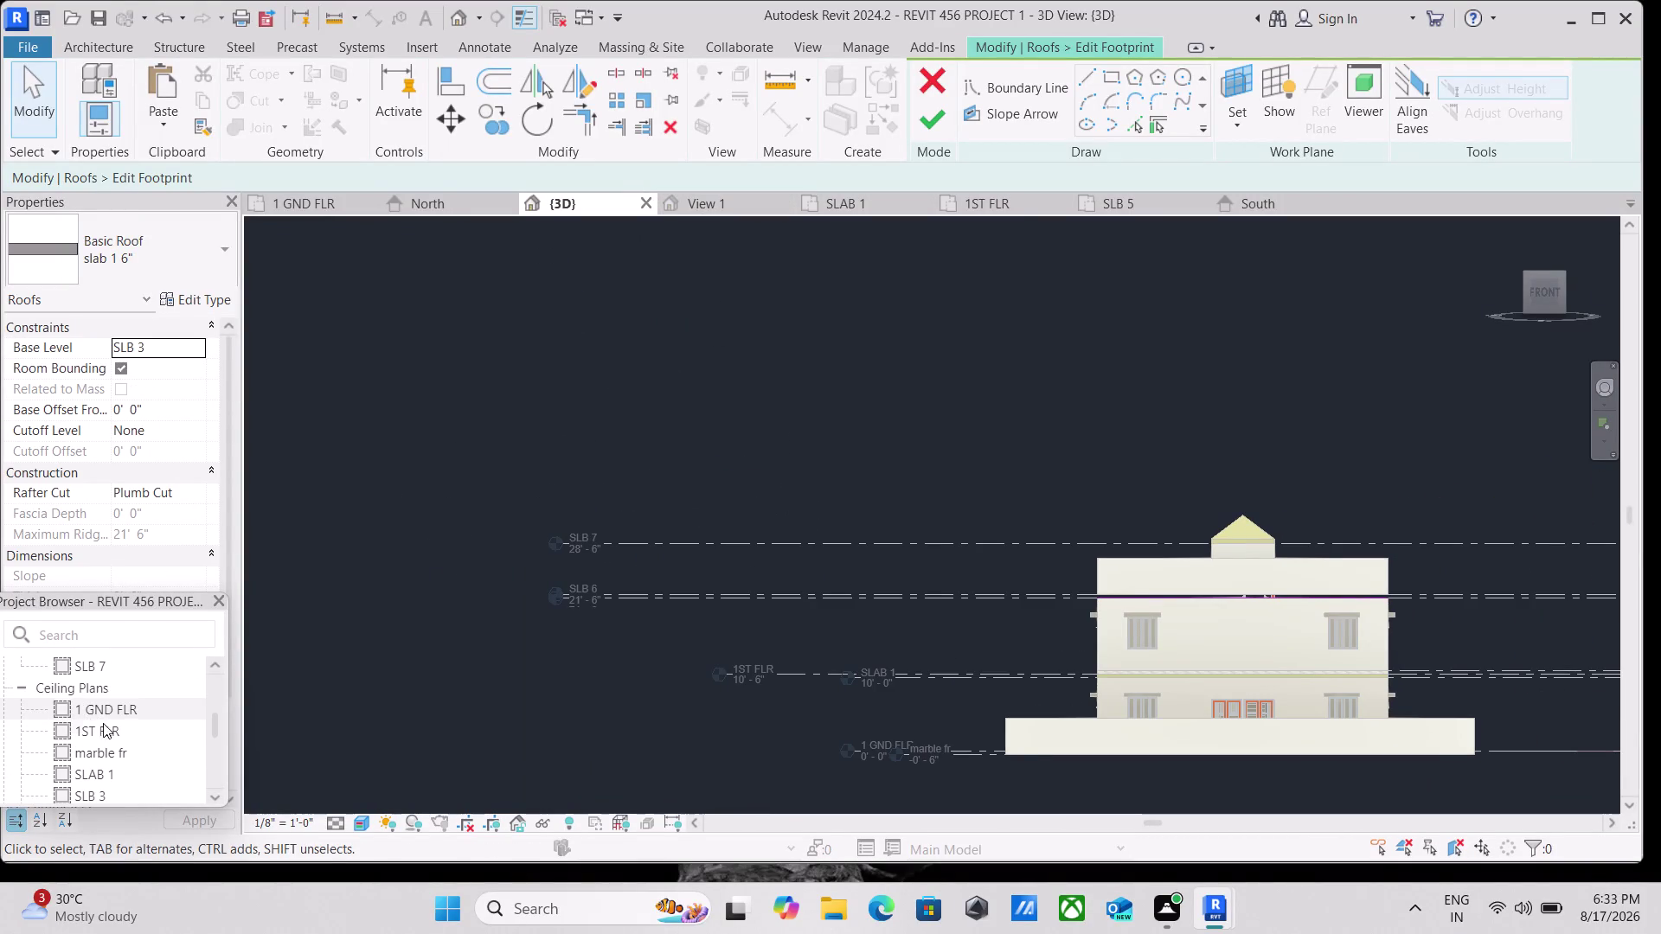
scroll(up, 3)
Open the SLB 3 floor plan and select the front edge of the roof sketch.
double_click(108, 710)
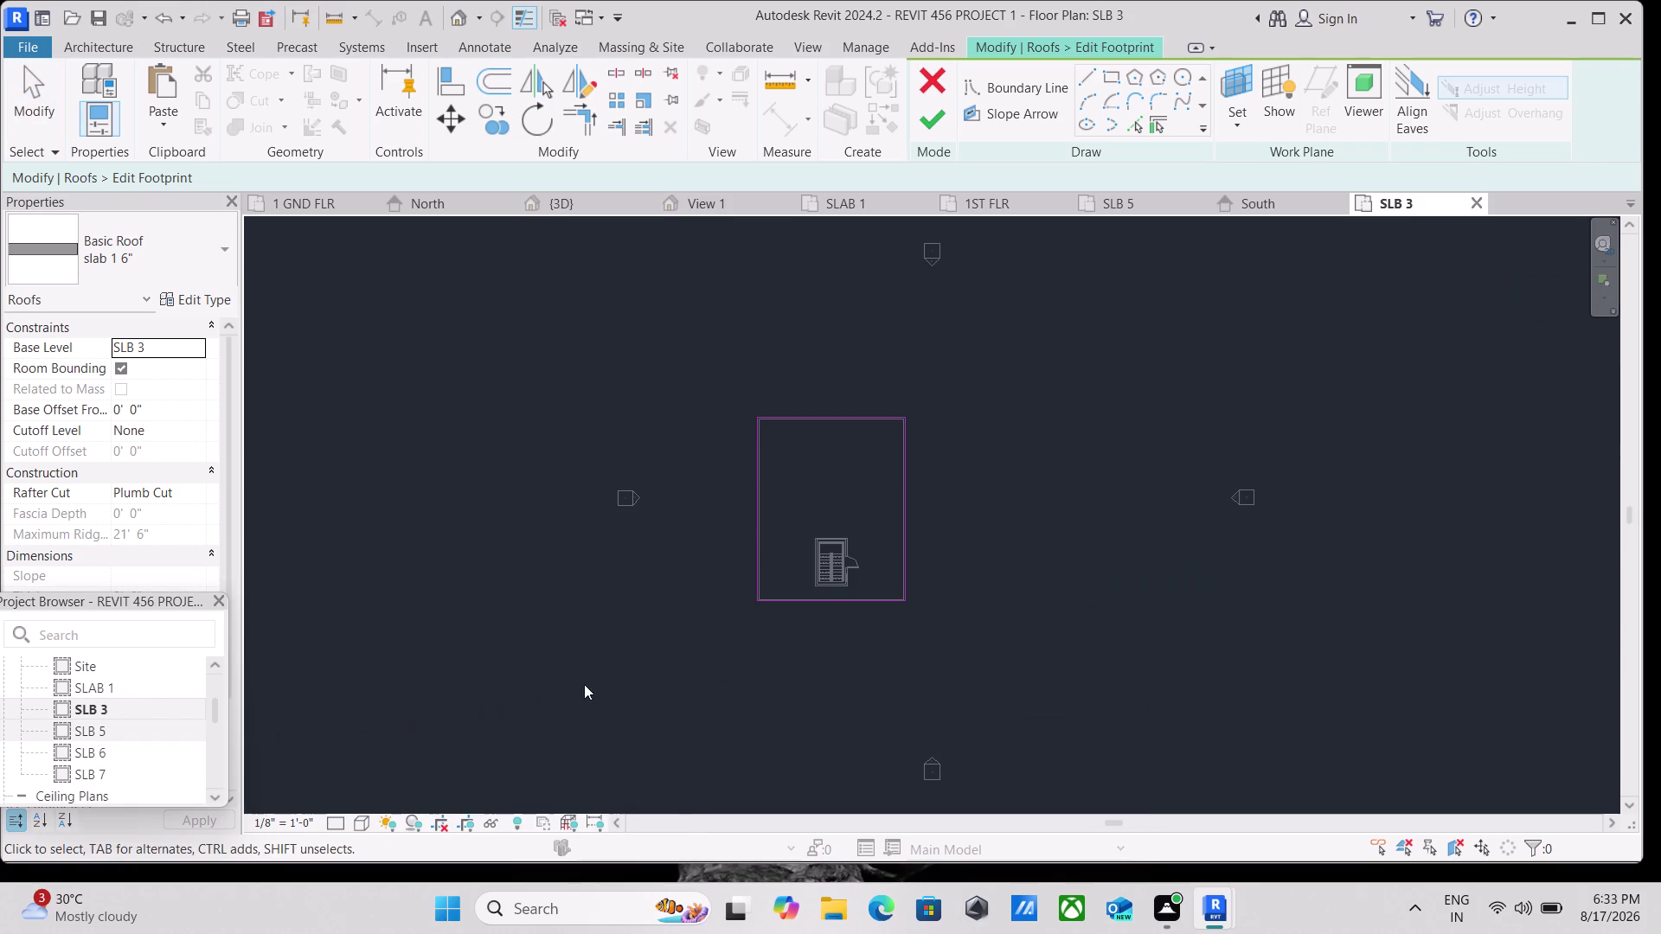
scroll(up, 3)
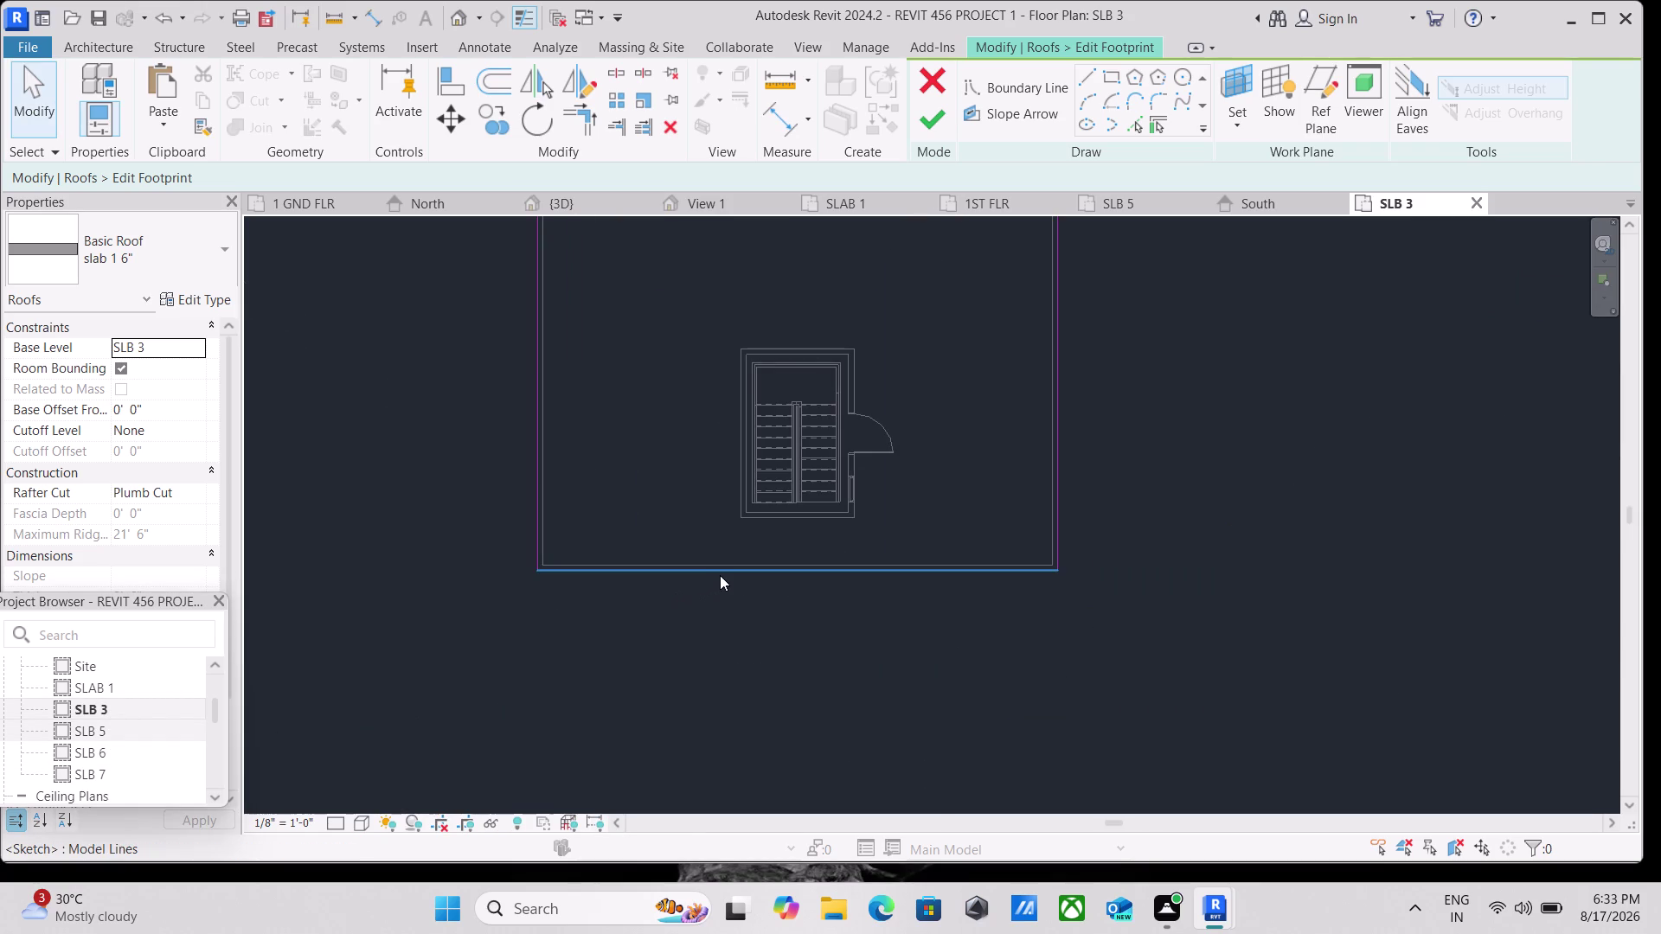
click(728, 570)
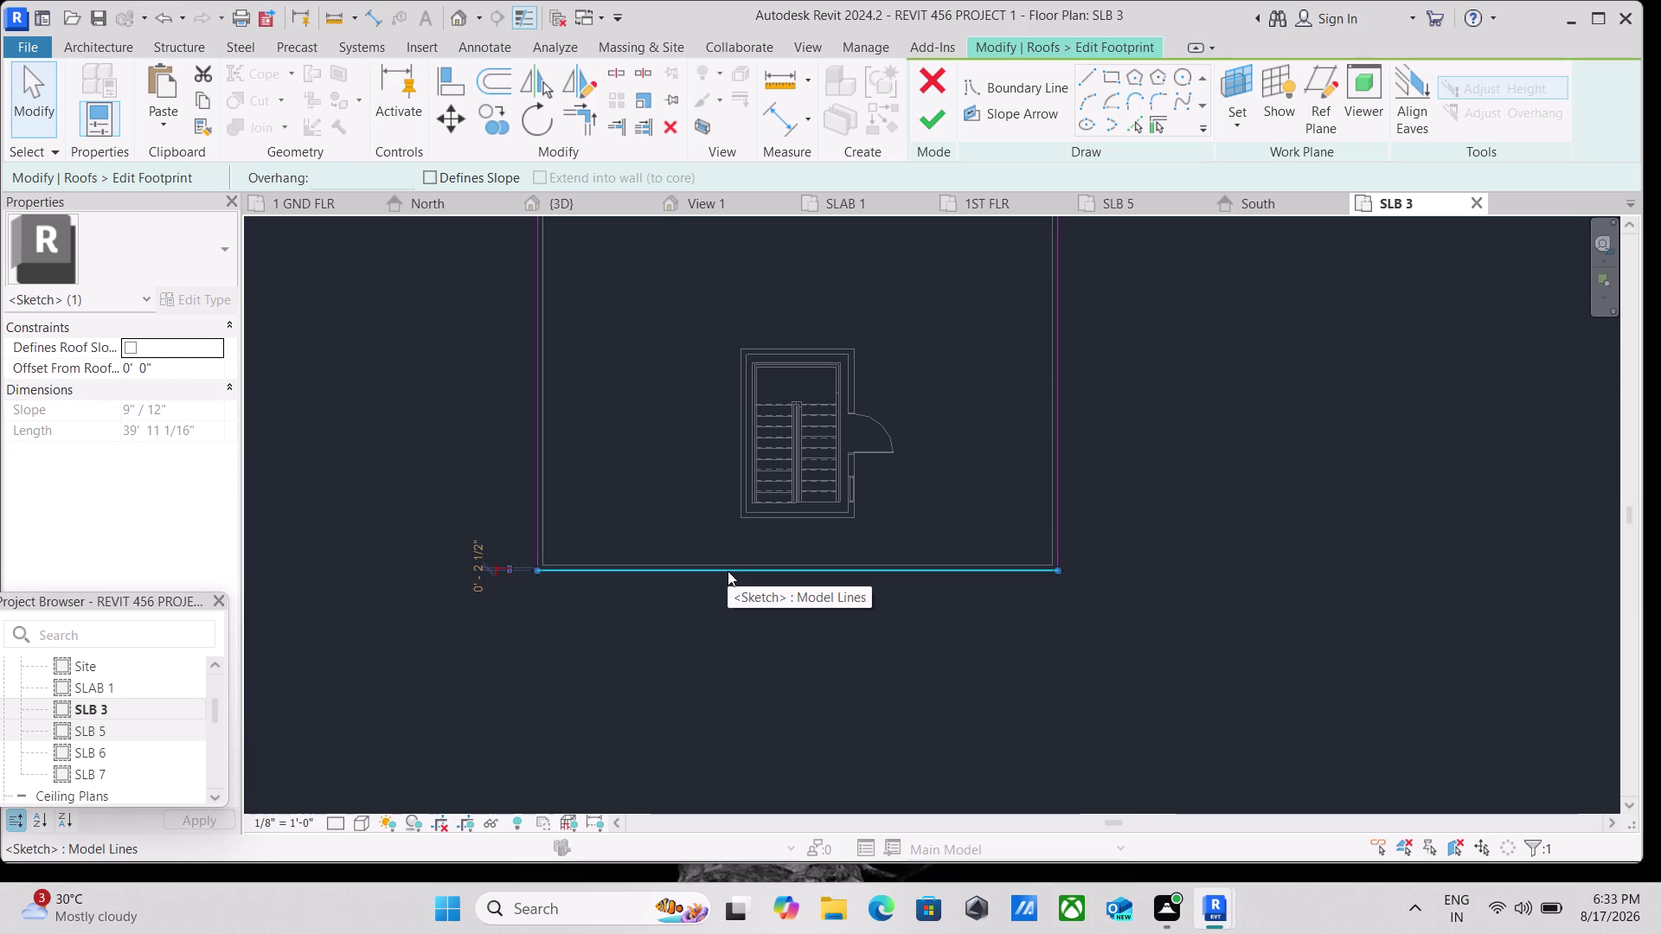
key(1)
key(apostrophe)
key(Return)
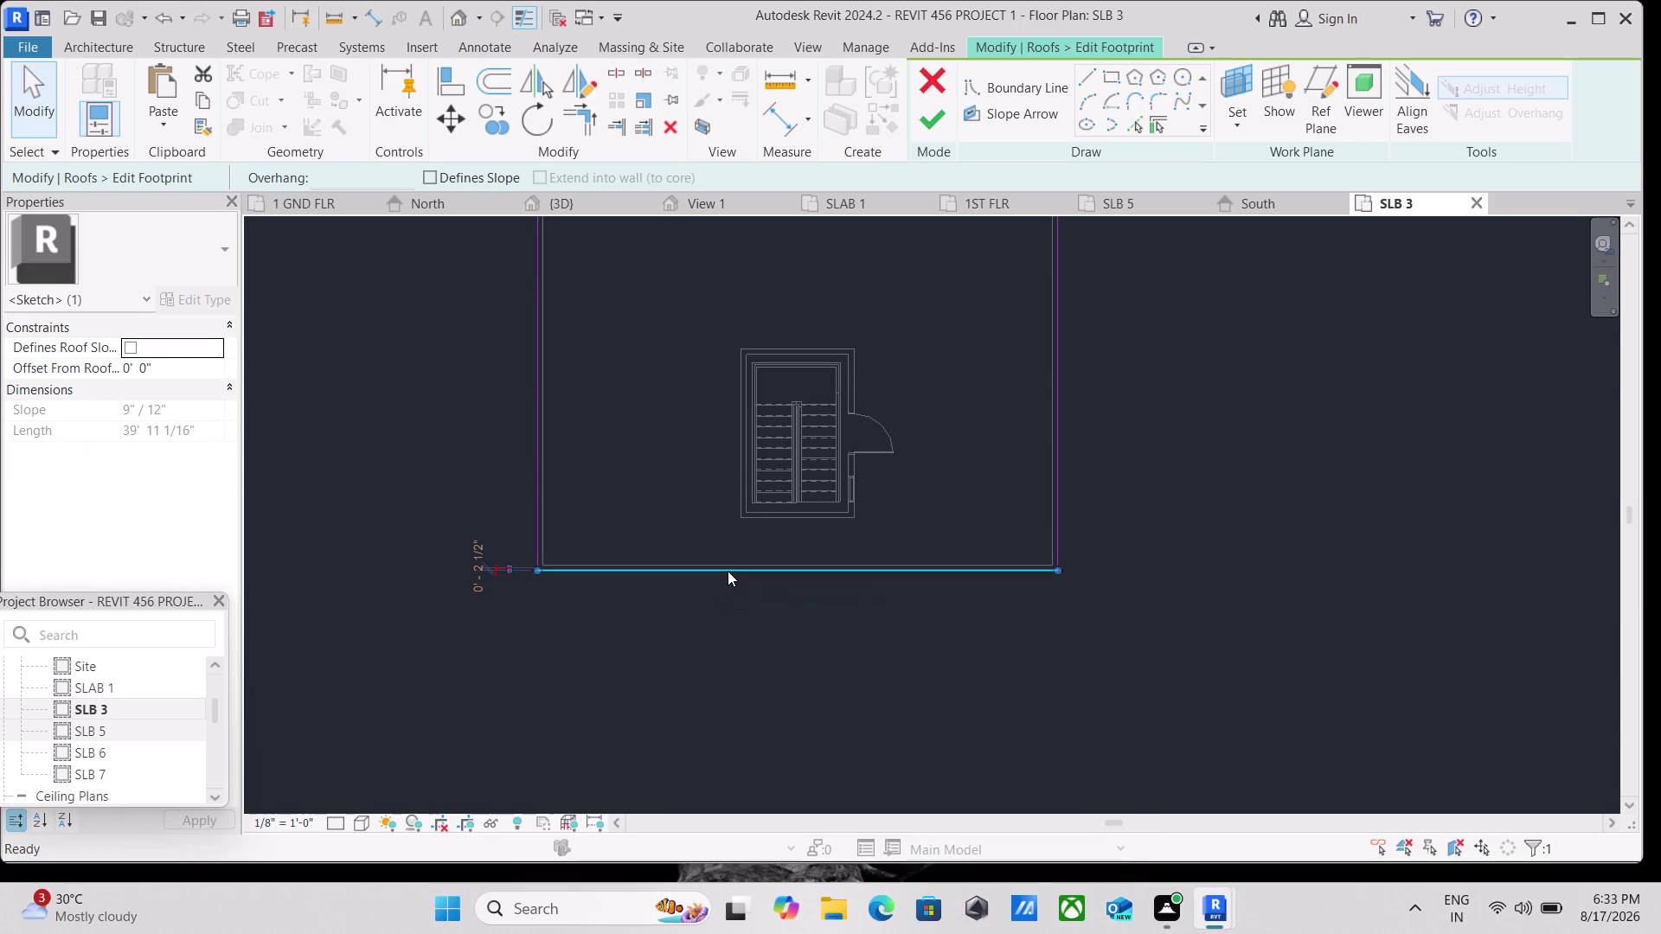
key(Escape)
Use the sketch line's right-click menu and frame the whole roof outline for boundary drawing.
click(794, 571)
right_click(794, 571)
click(859, 595)
scroll(up, 3)
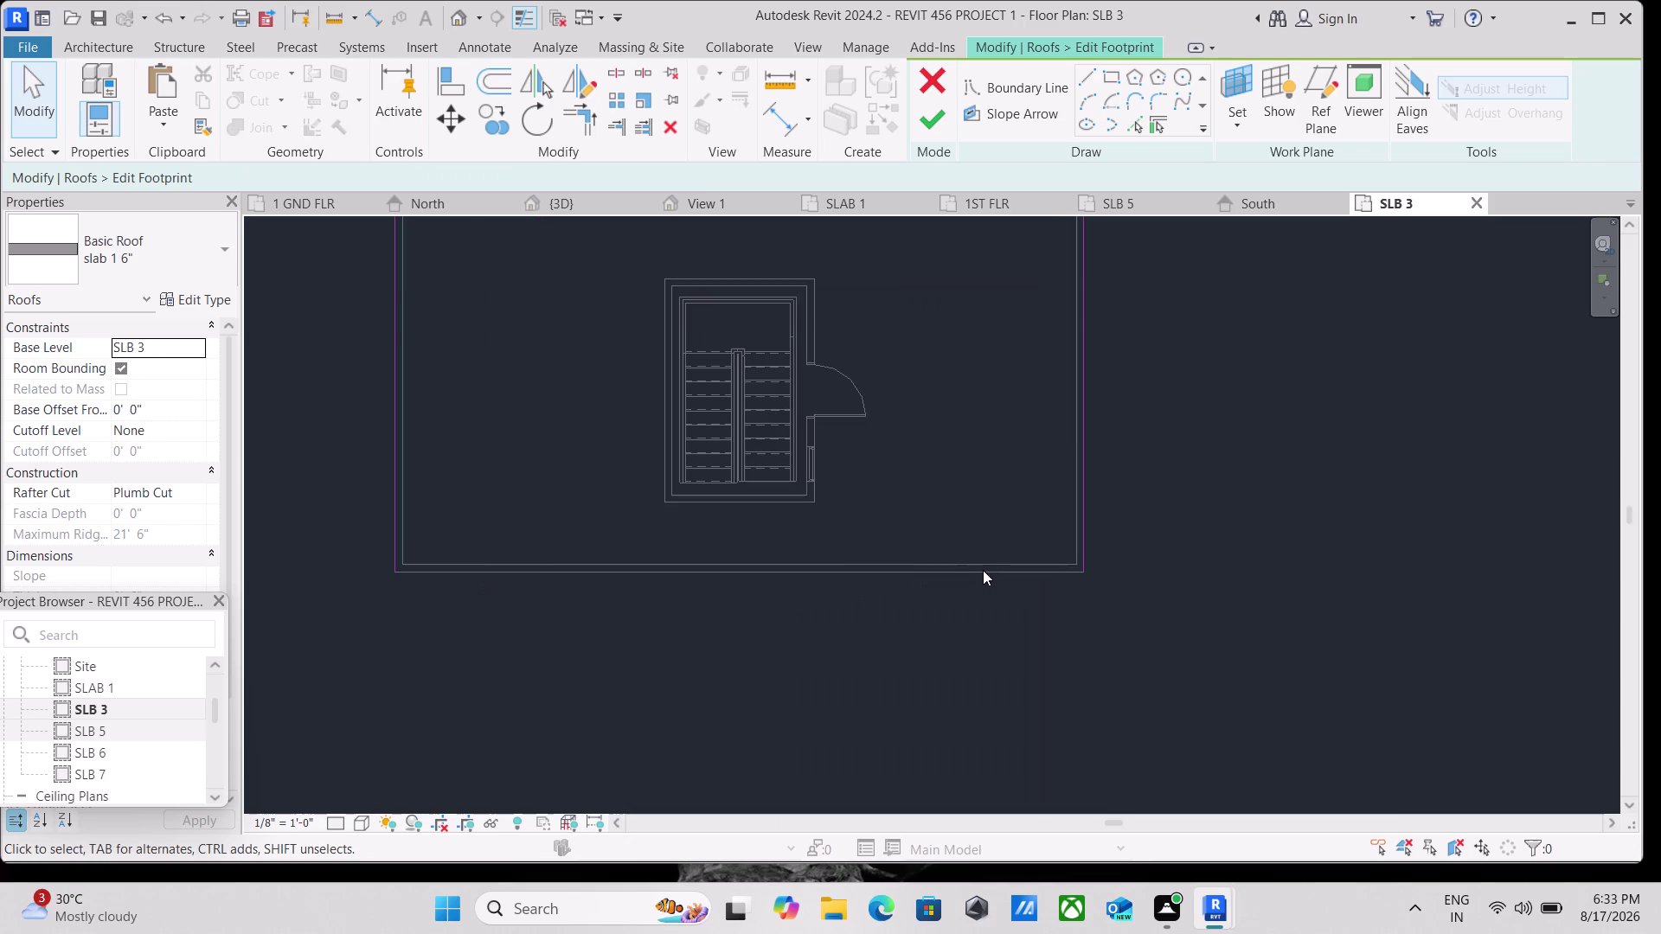
scroll(up, 3)
middle_drag(860, 597, 889, 648)
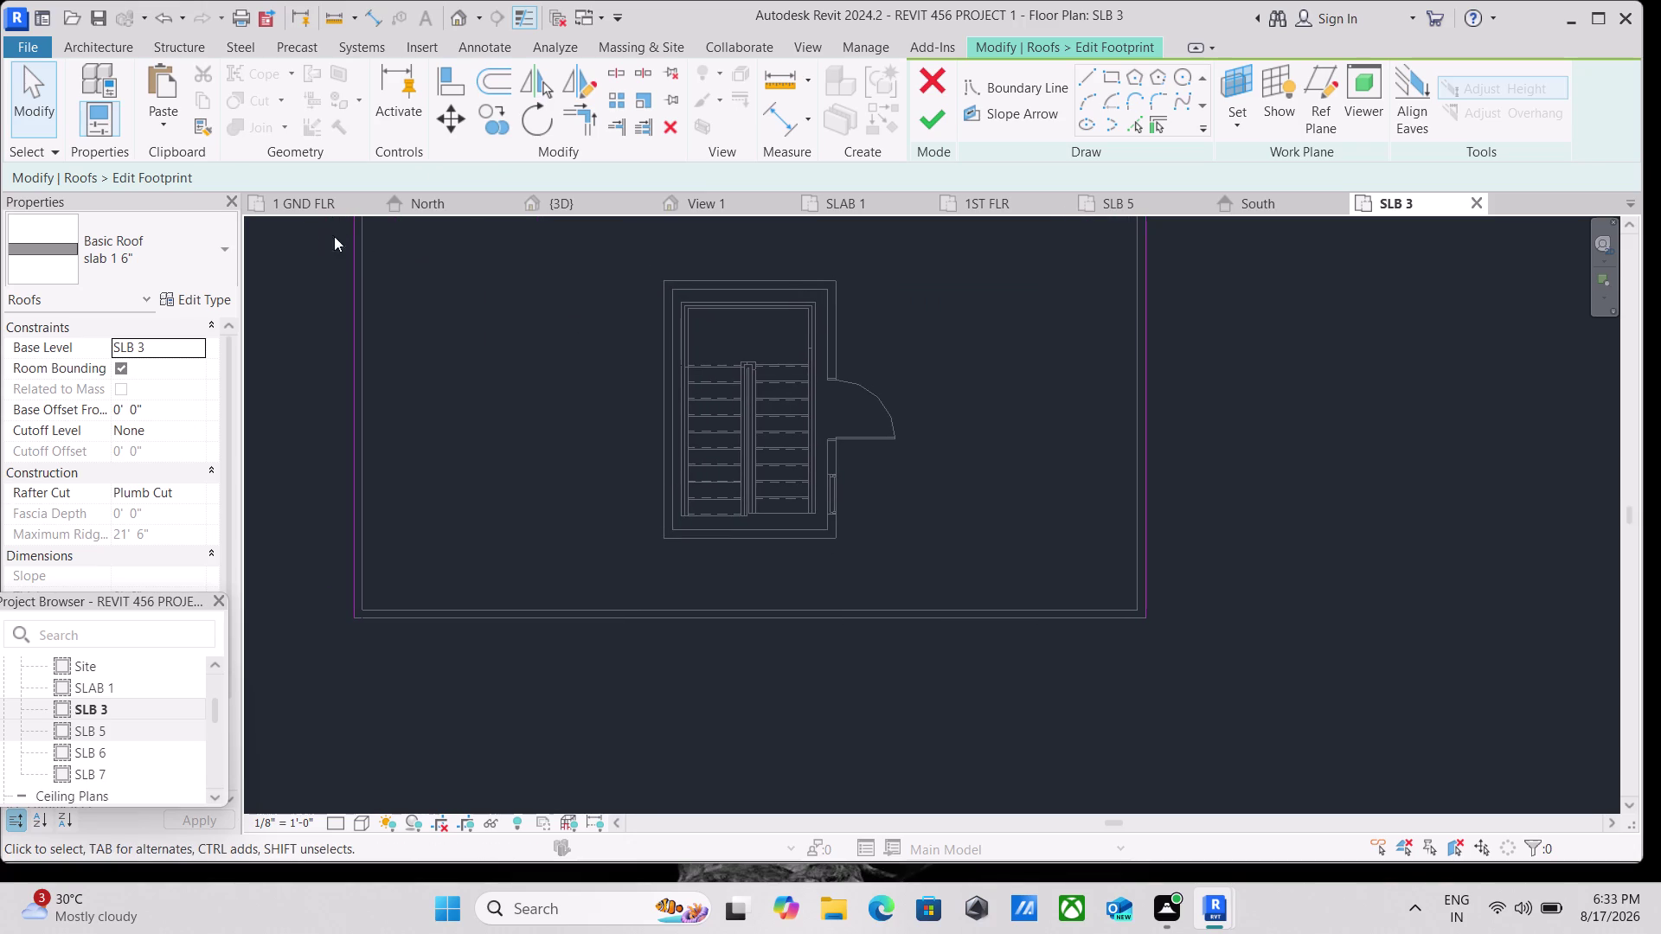
click(1087, 82)
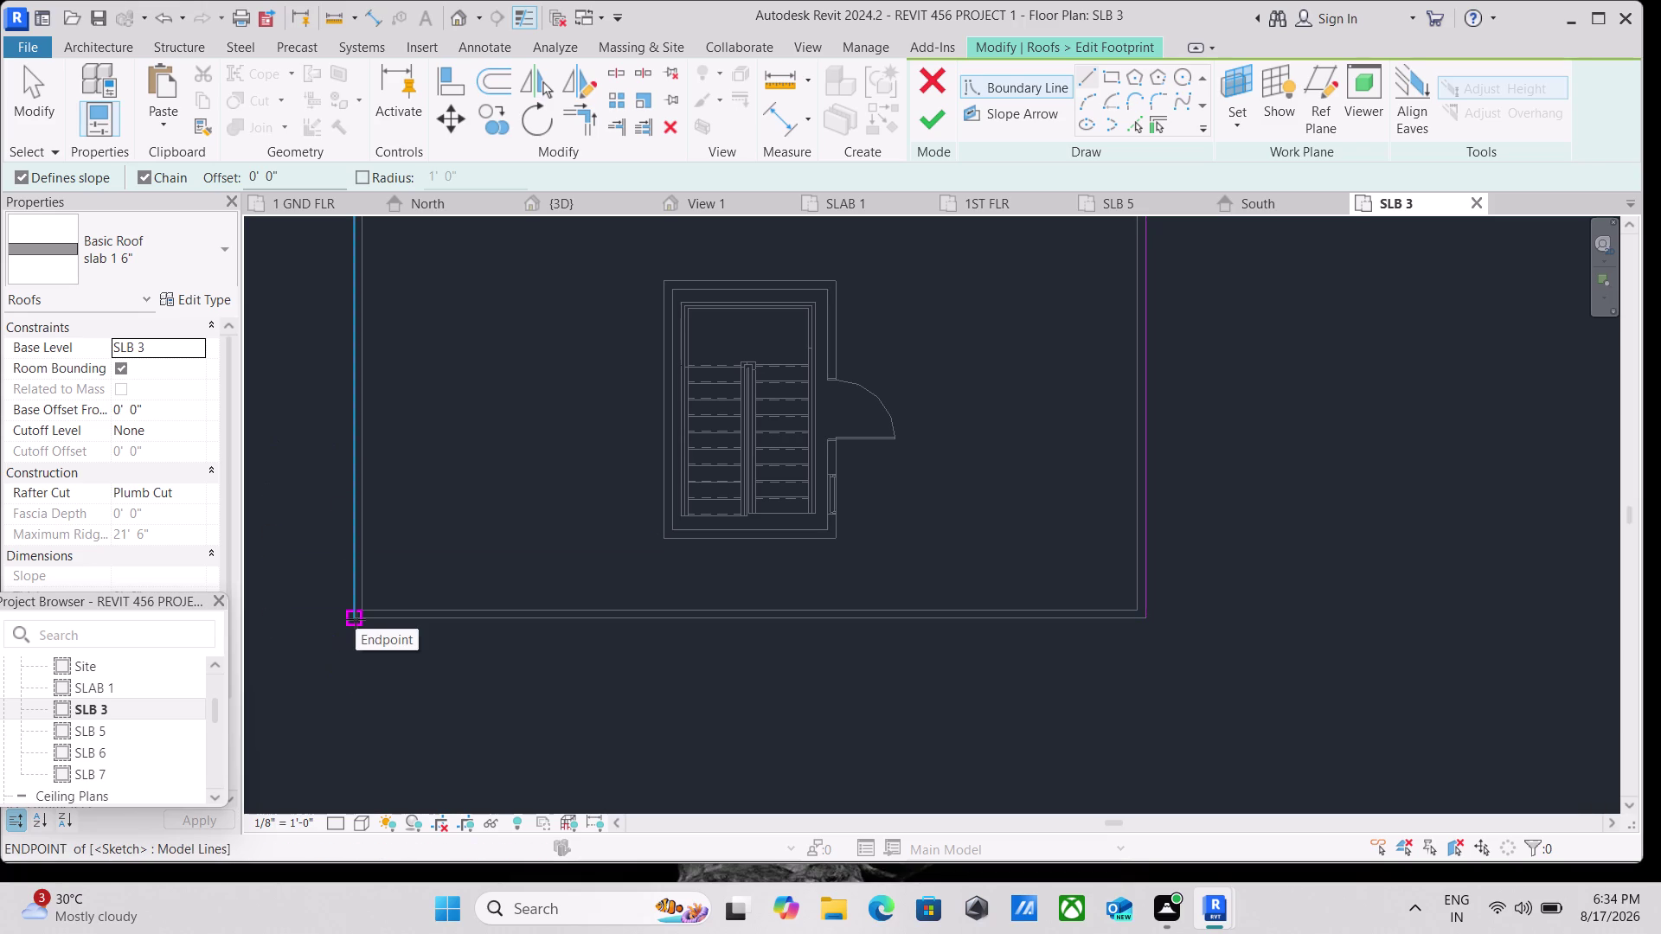
Draw a short vertical boundary segment down the footprint's left edge.
click(355, 620)
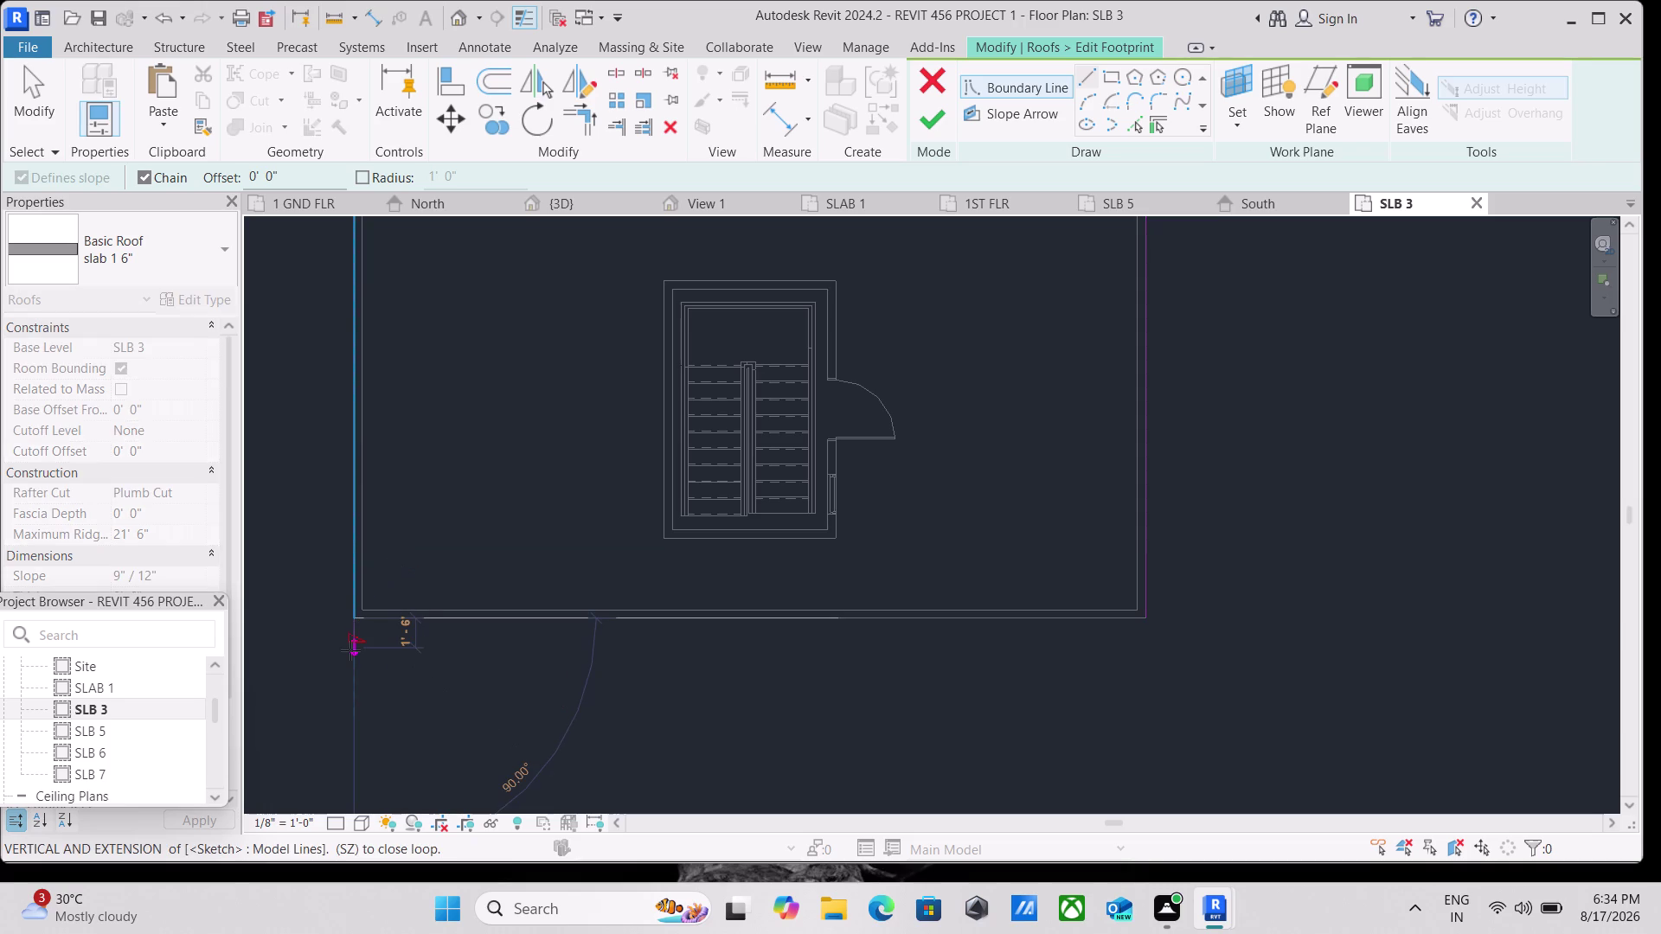
scroll(up, 3)
scroll(up, 3)
scroll(up, 3)
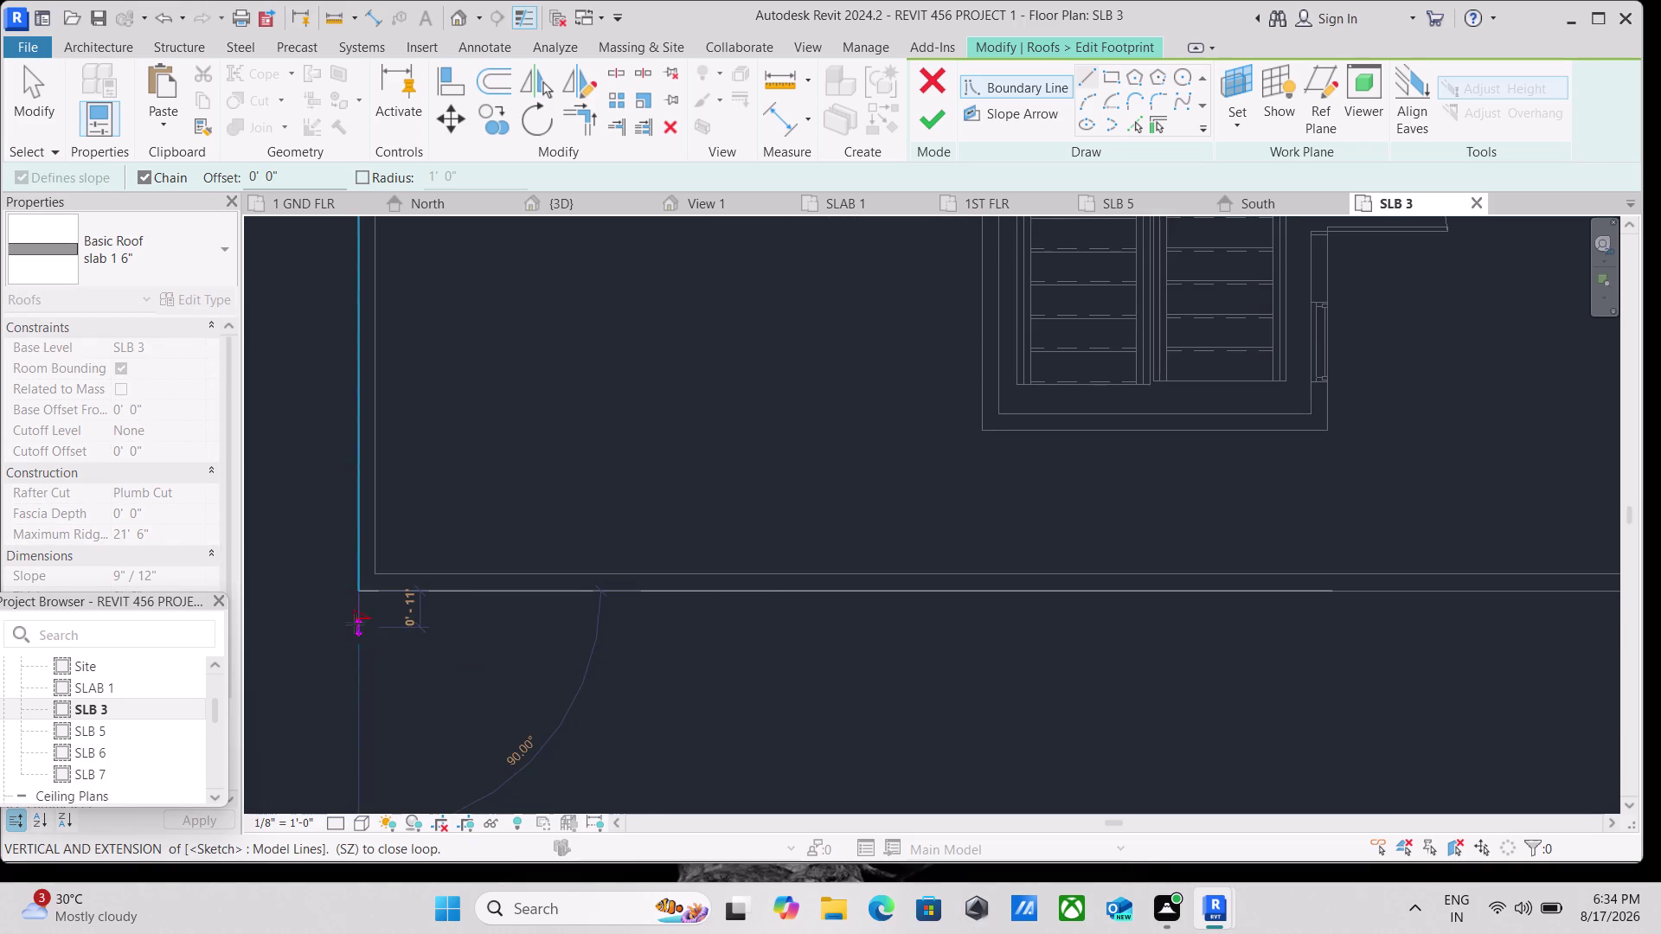
scroll(up, 3)
scroll(up, 3)
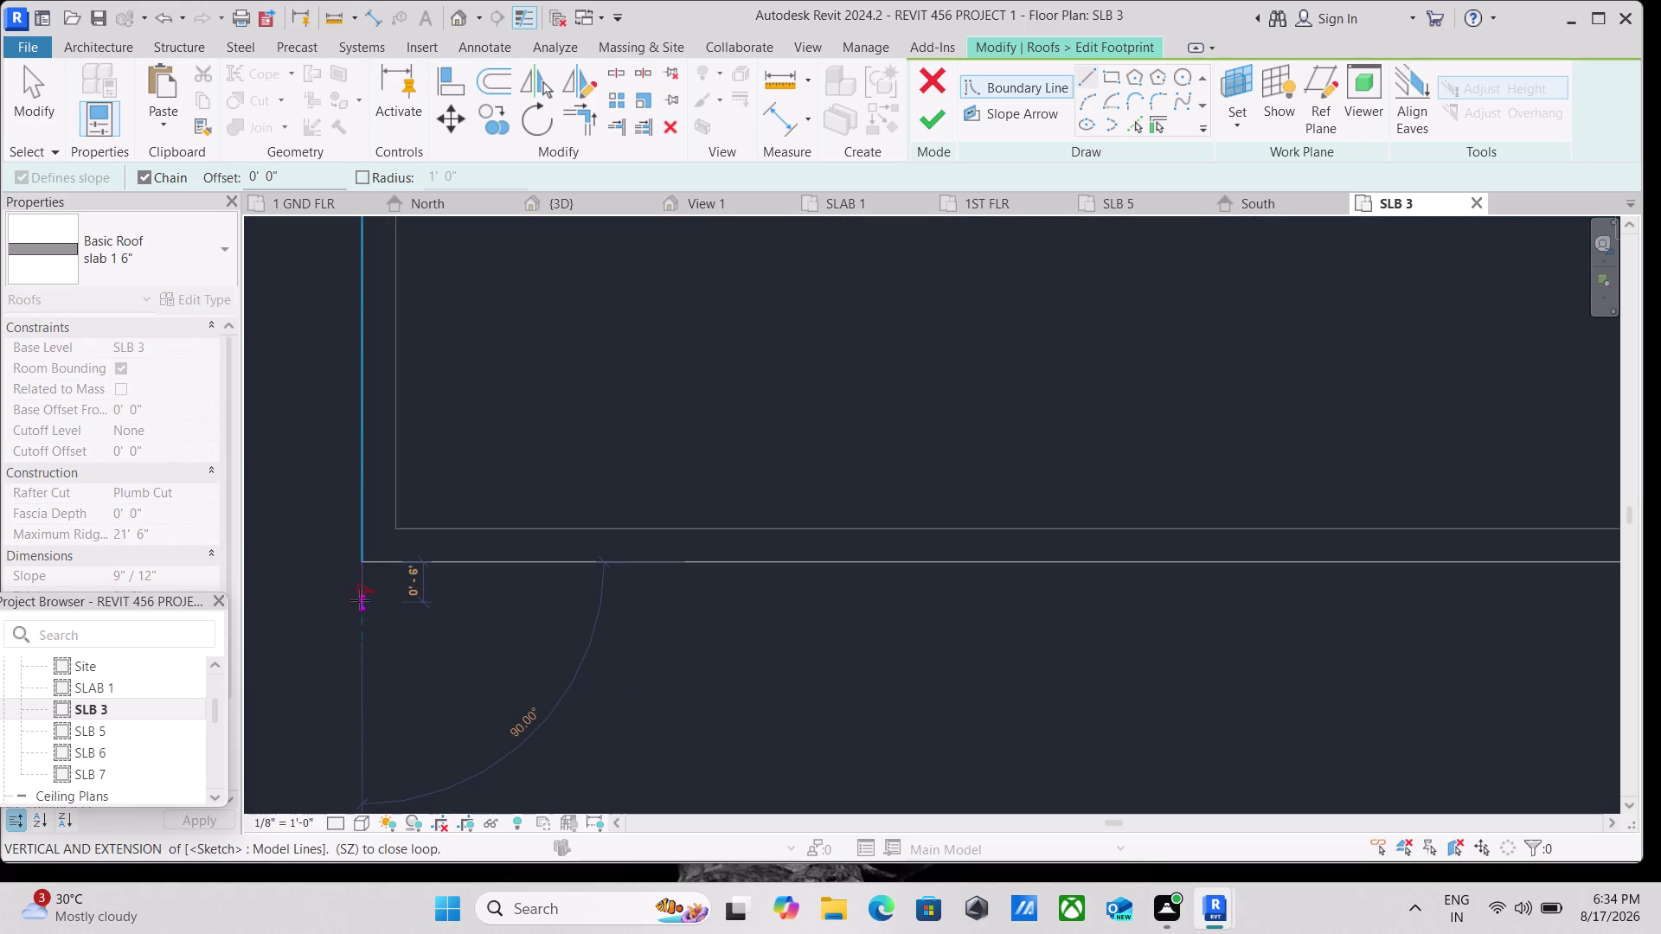
scroll(up, 3)
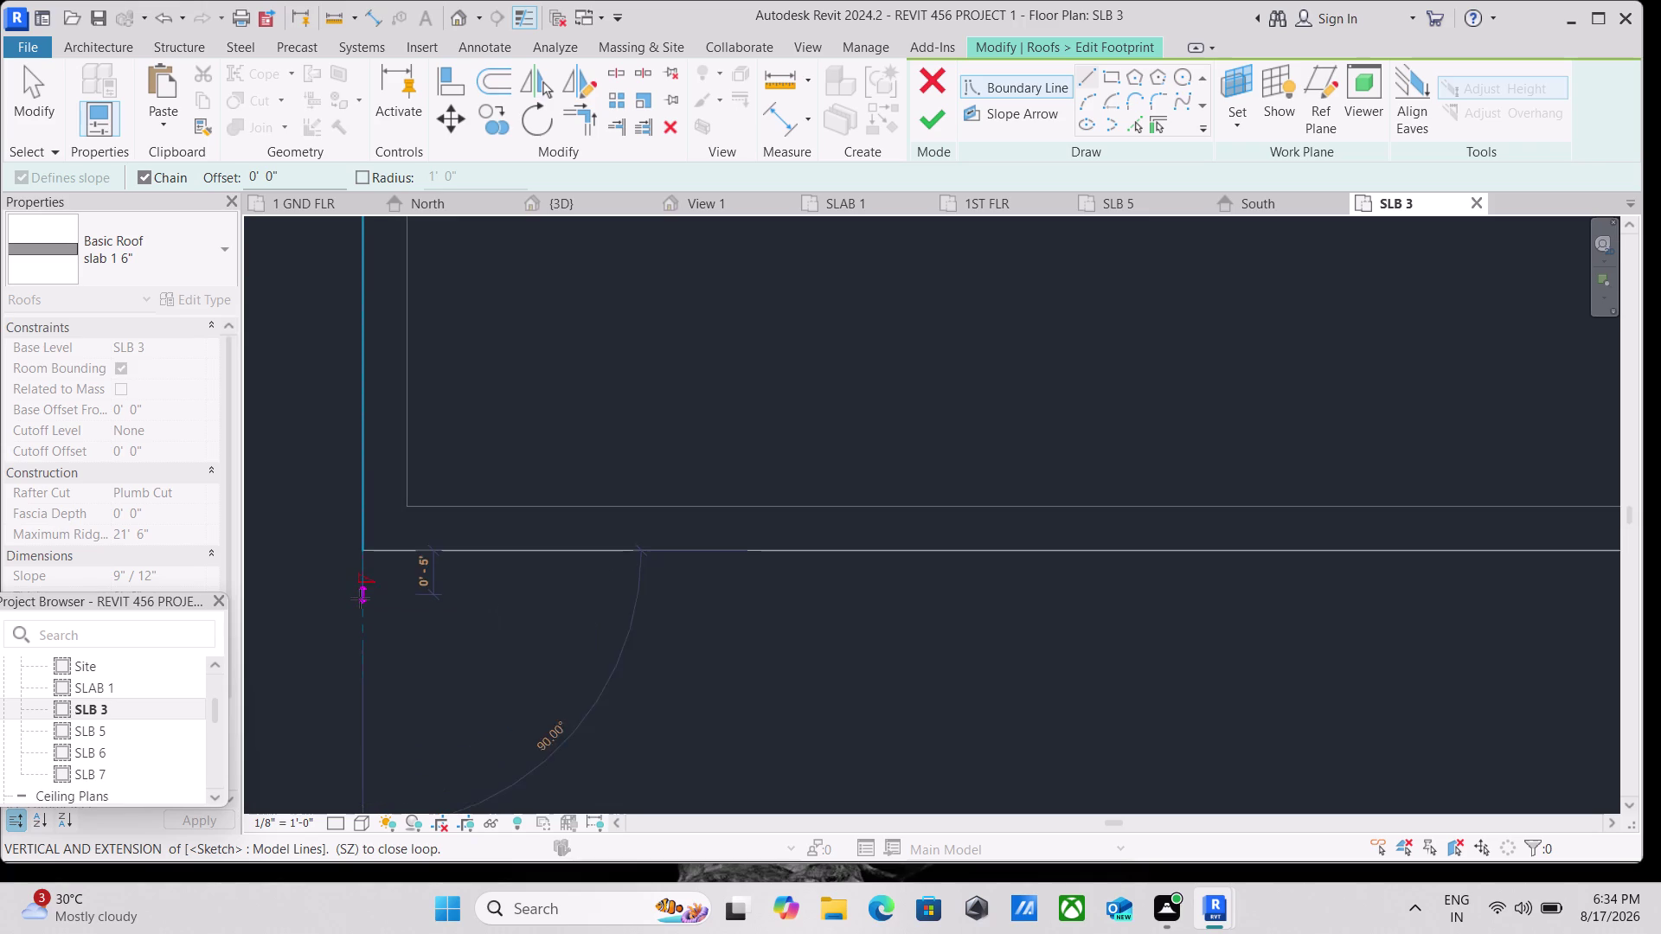
scroll(up, 3)
scroll(up, 3)
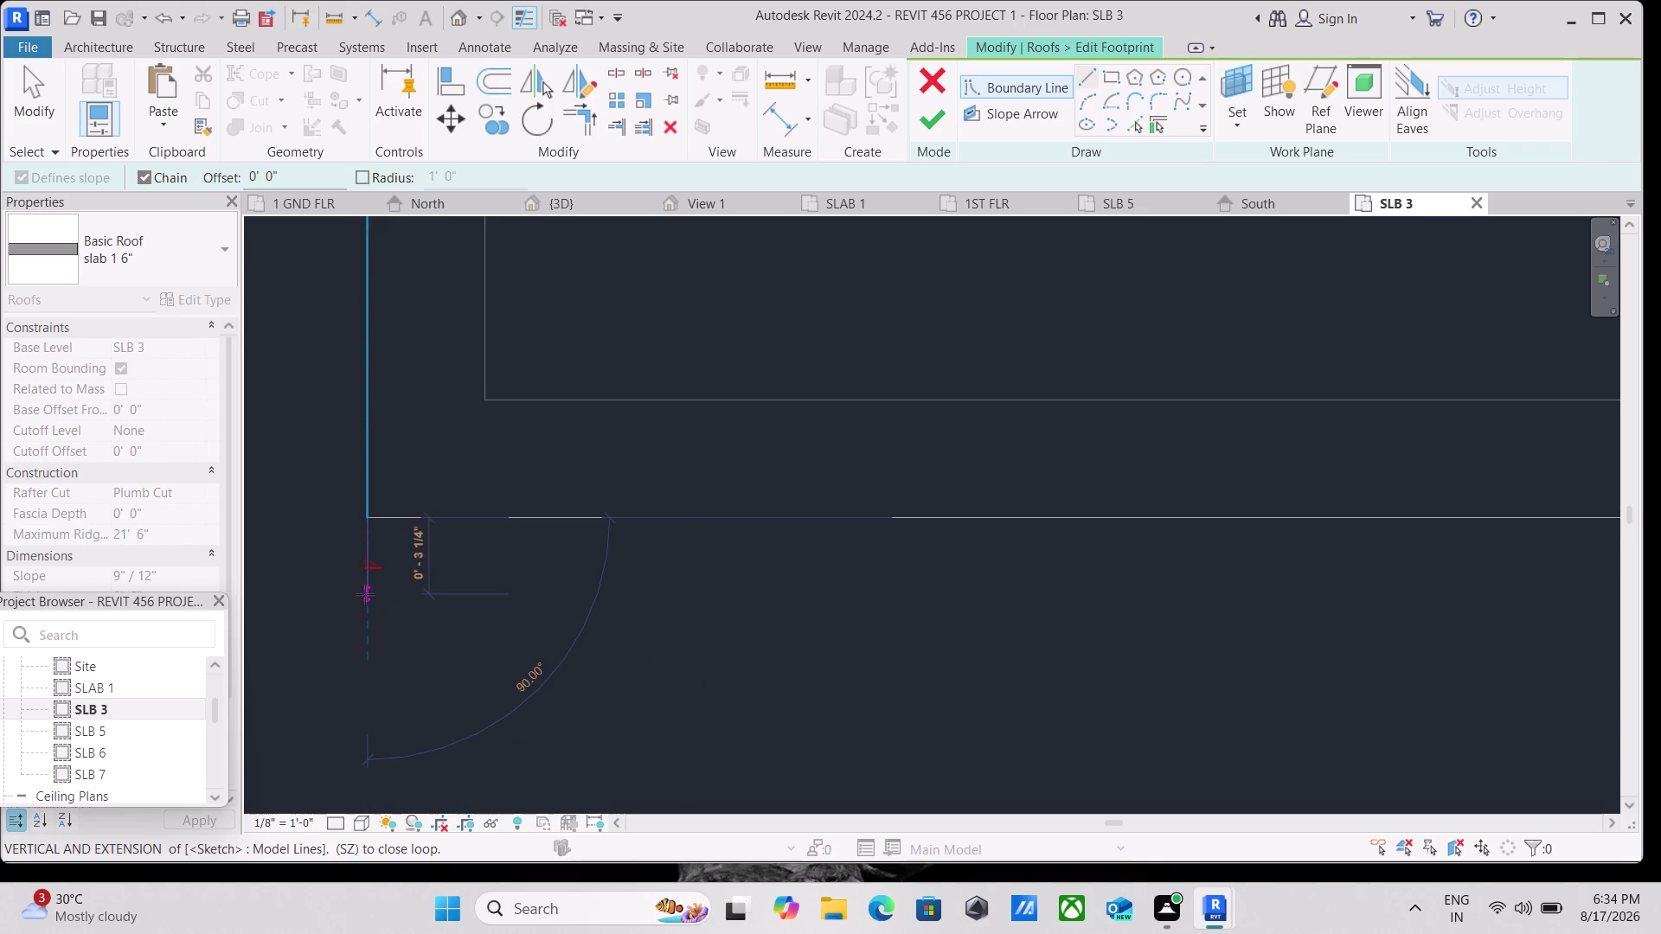
click(370, 661)
Draw the front boundary line to the right corner, joining the right edge's endpoint.
scroll(down, 3)
middle_drag(567, 655, 563, 655)
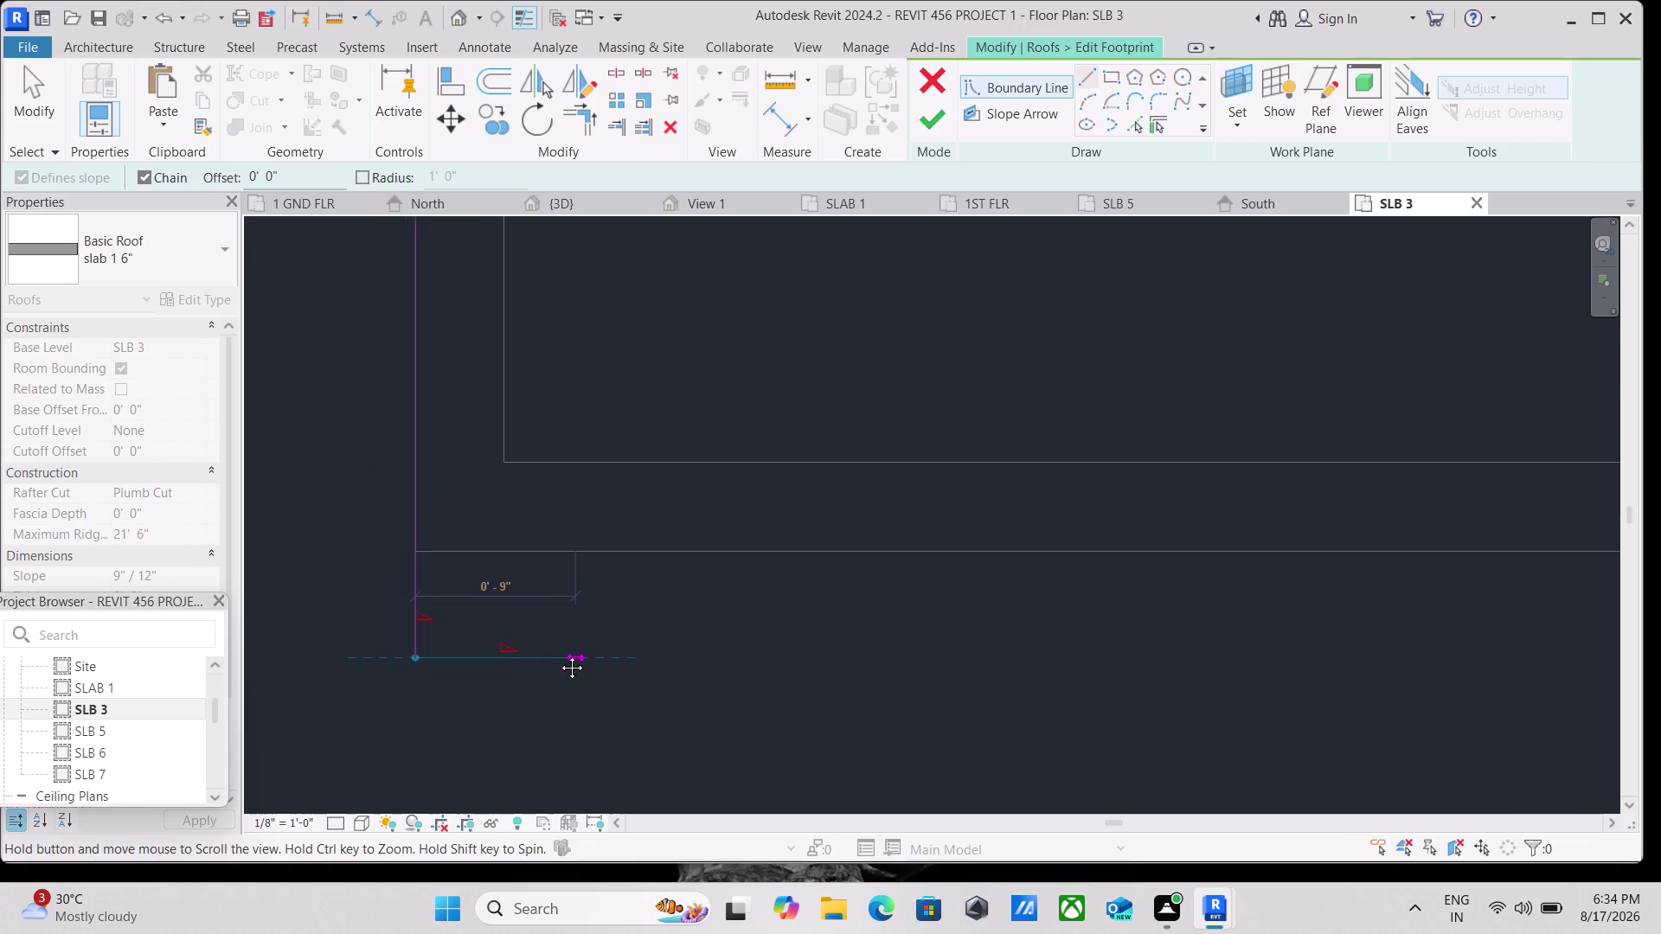
middle_drag(563, 654, 342, 650)
scroll(down, 3)
scroll(down, 3)
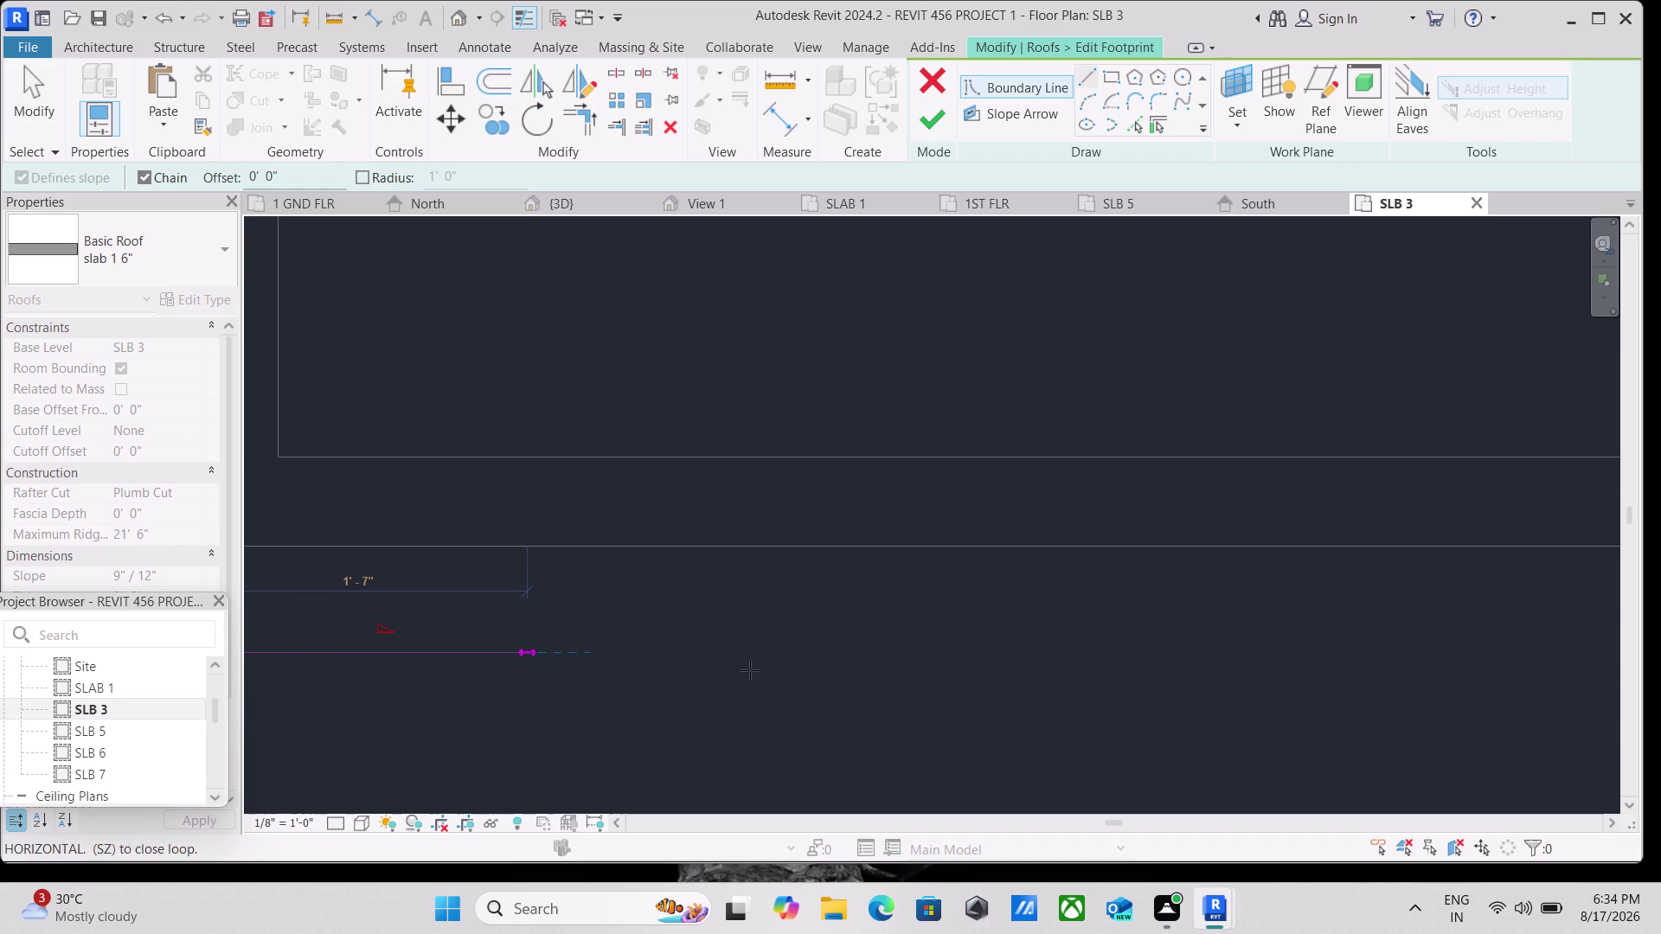
scroll(down, 3)
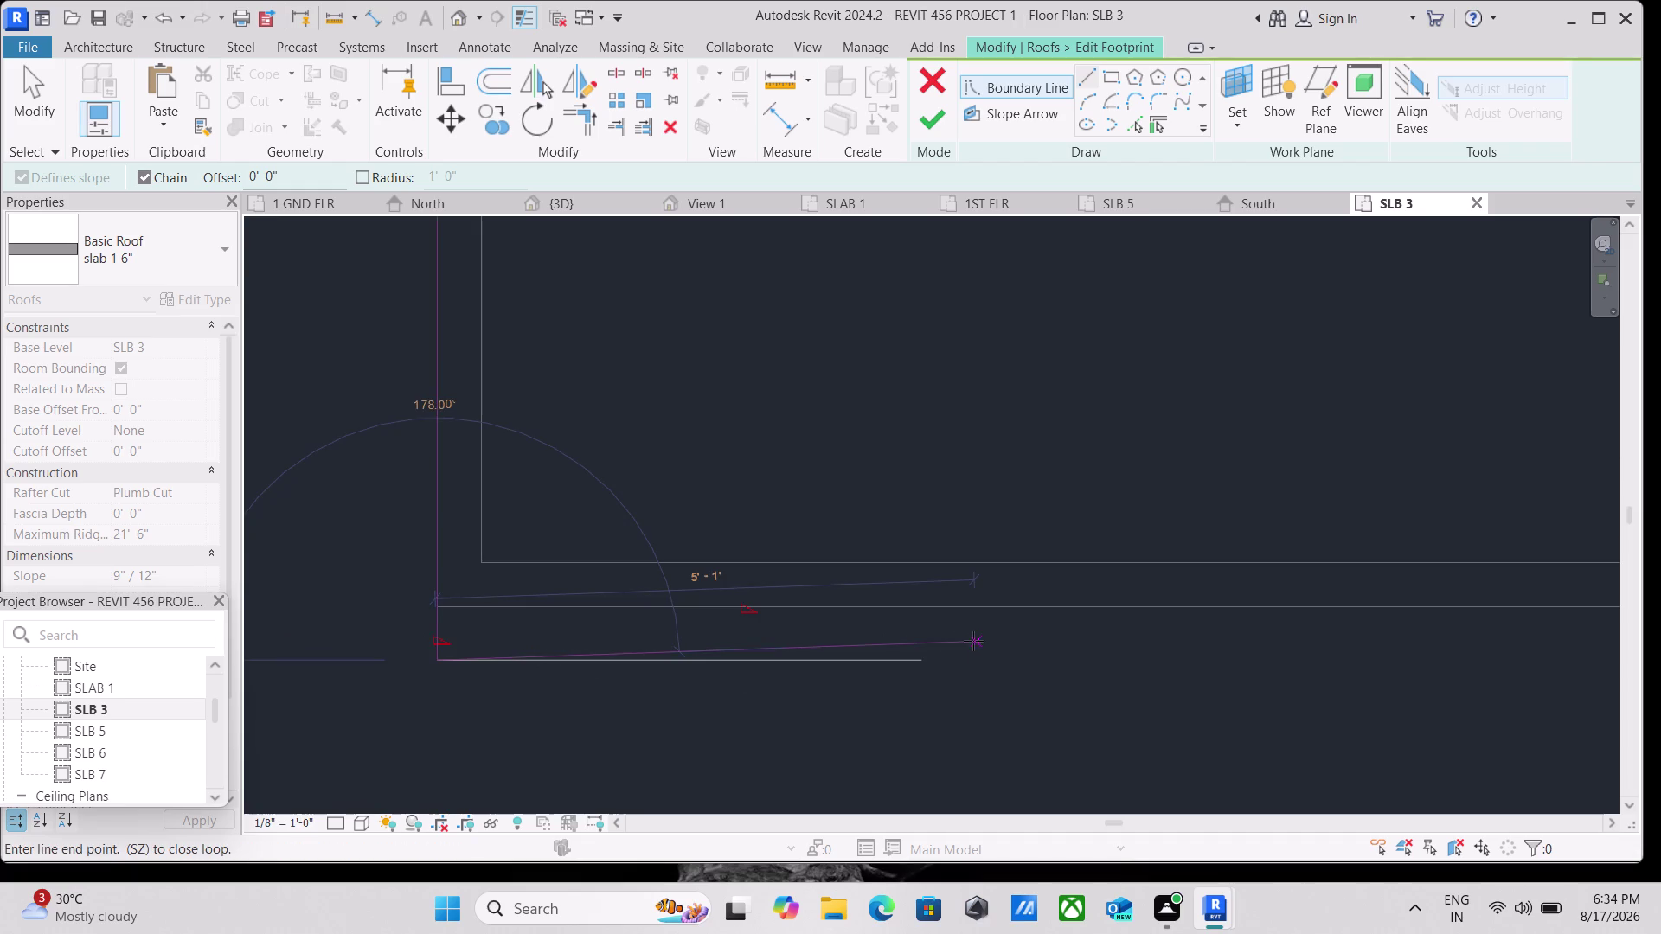
middle_drag(980, 642, 744, 645)
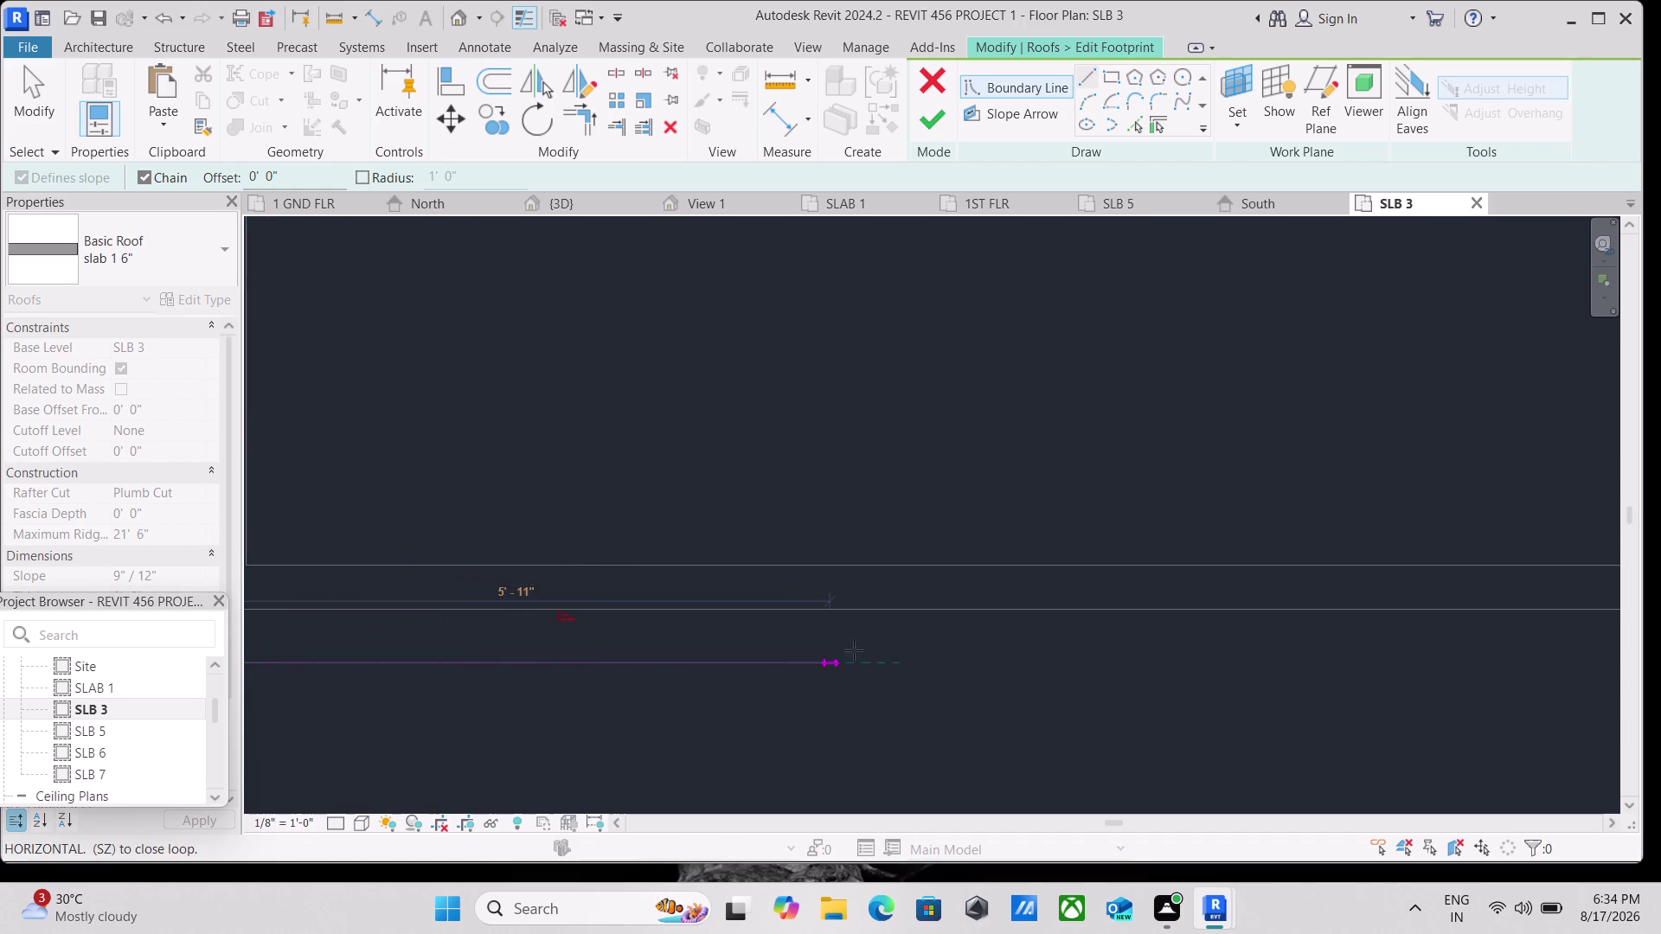
scroll(down, 3)
middle_drag(1045, 663, 810, 663)
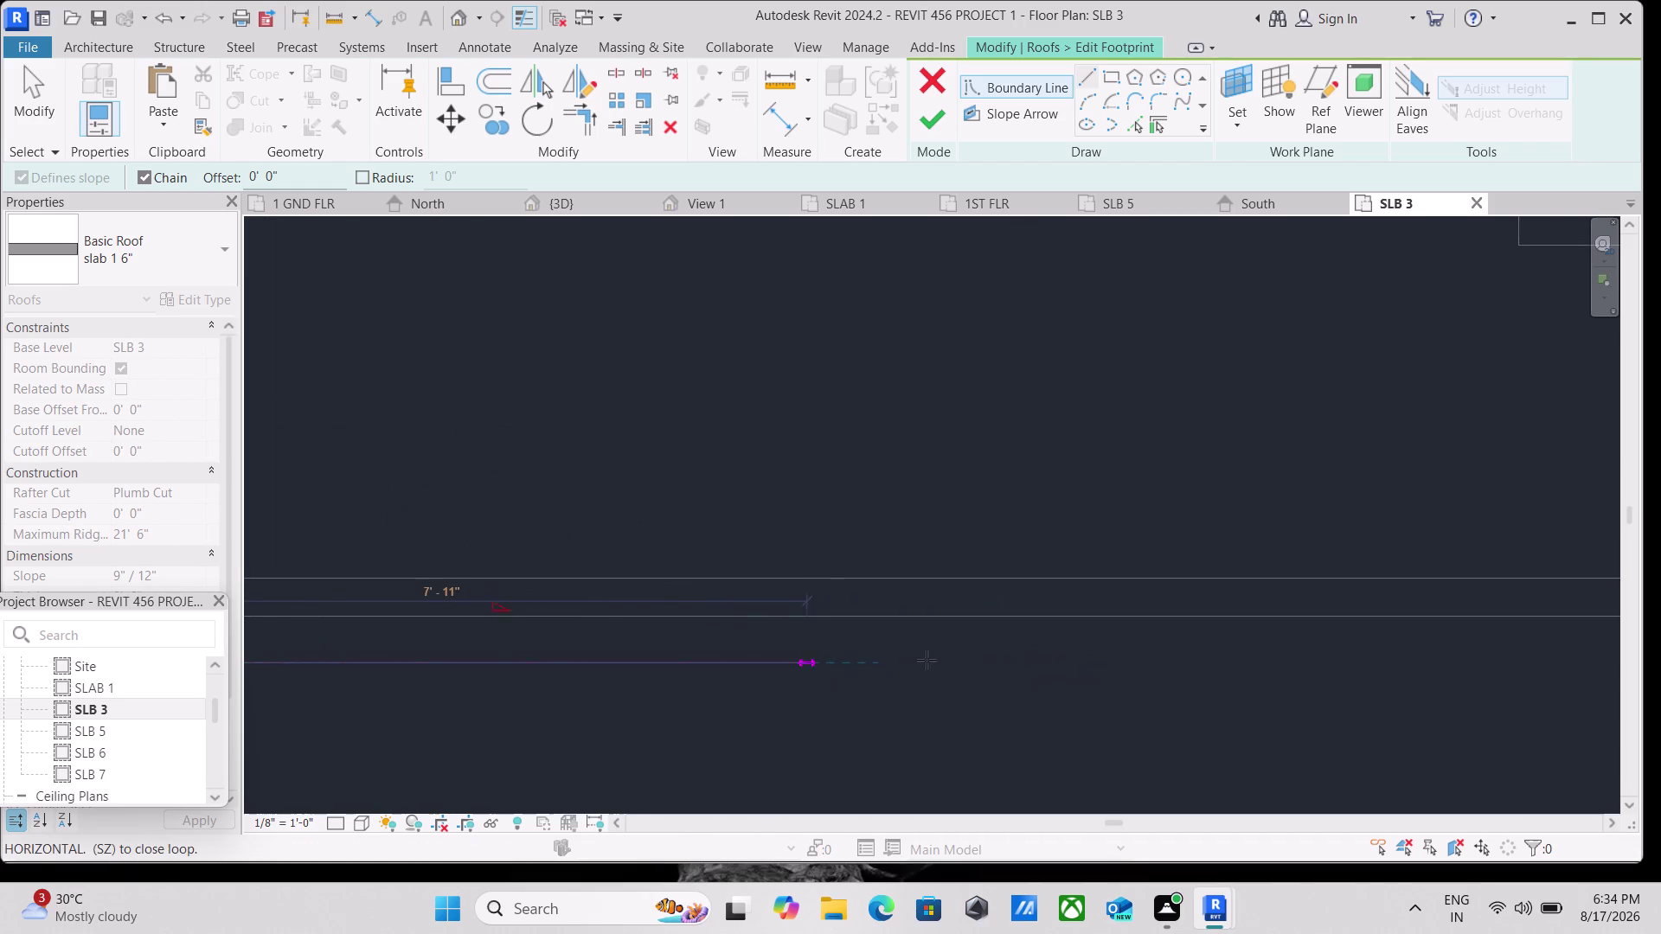
scroll(down, 3)
middle_drag(1135, 659, 662, 631)
scroll(down, 3)
middle_drag(1214, 654, 605, 573)
middle_drag(1123, 581, 339, 581)
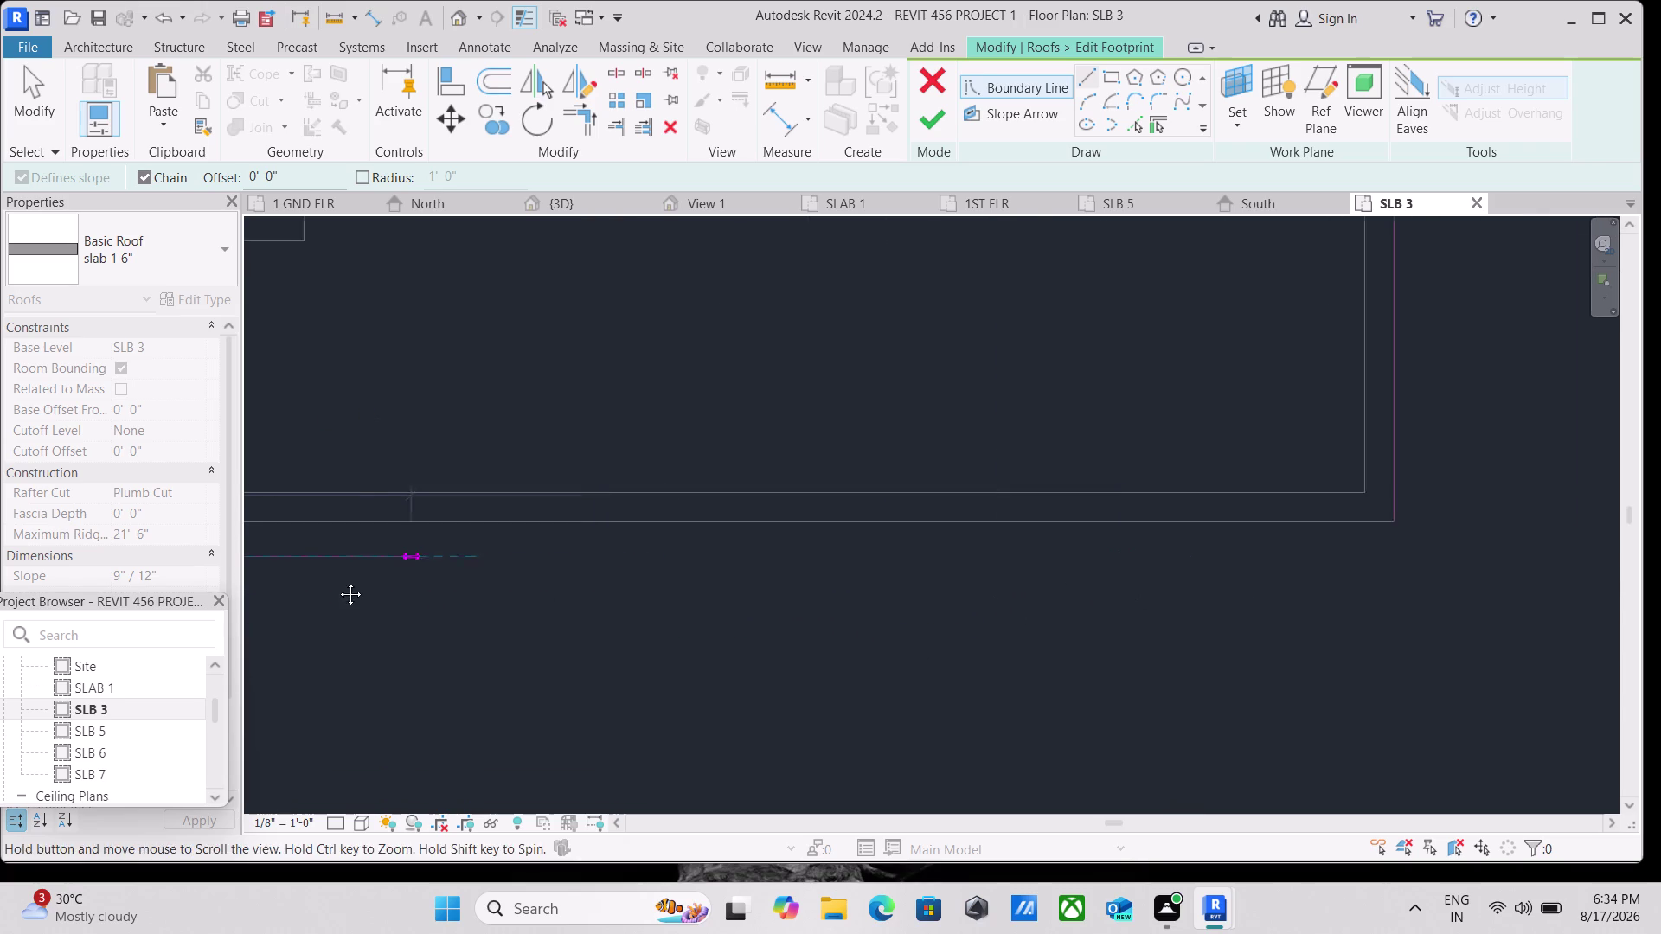
middle_drag(339, 581, 338, 581)
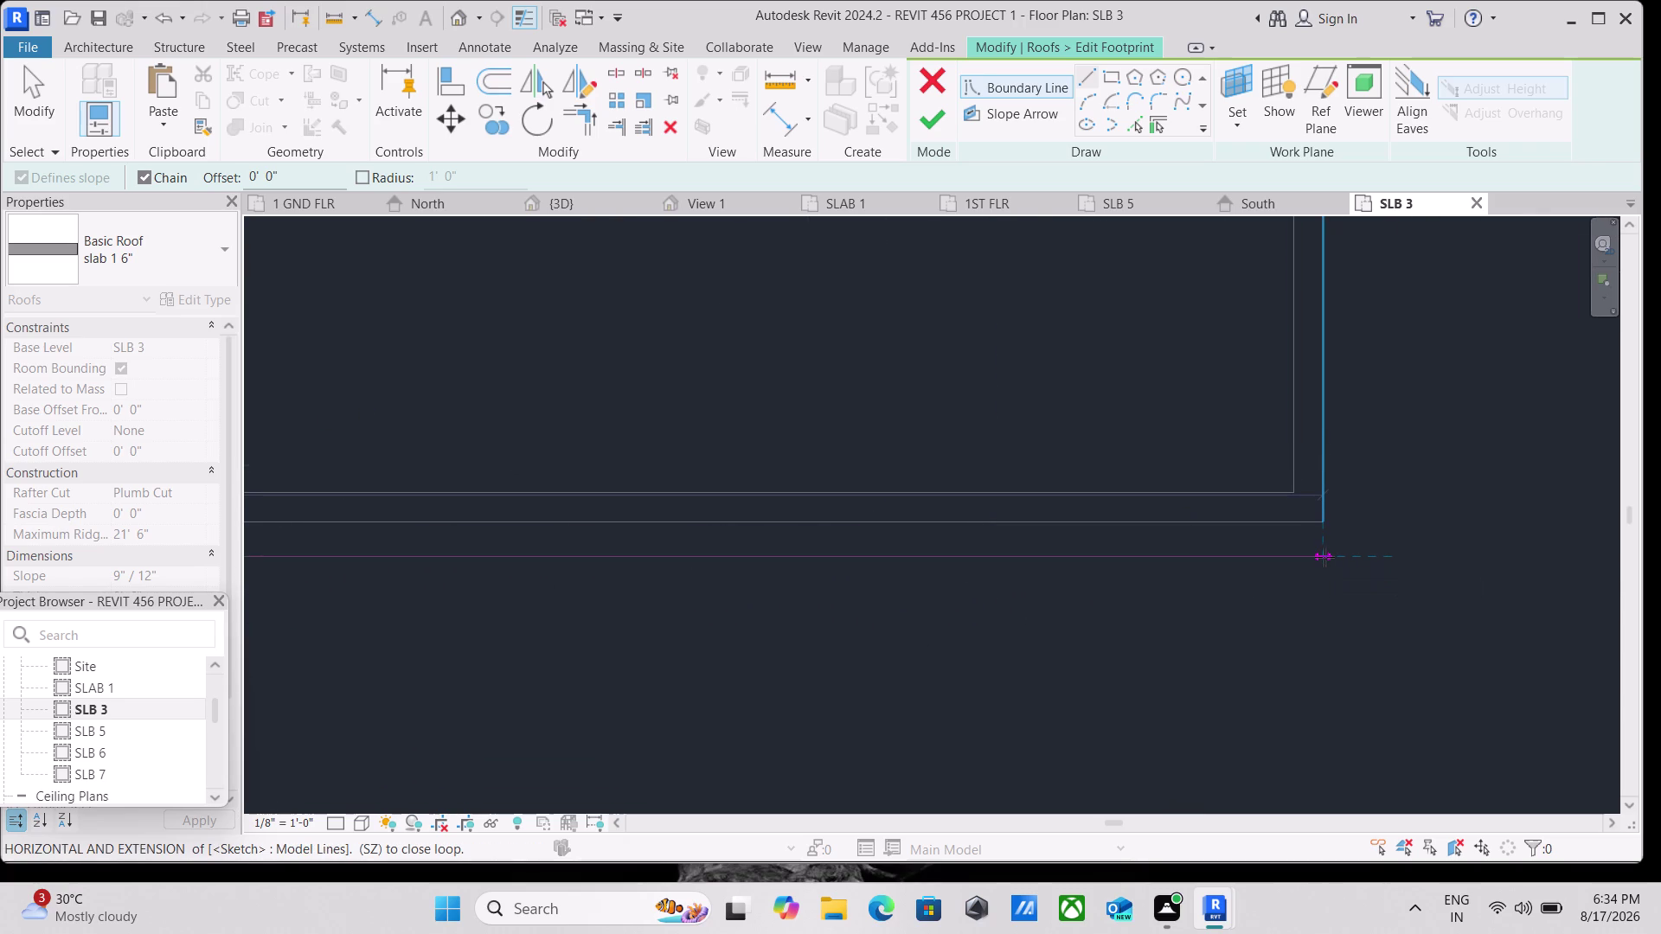
click(1324, 557)
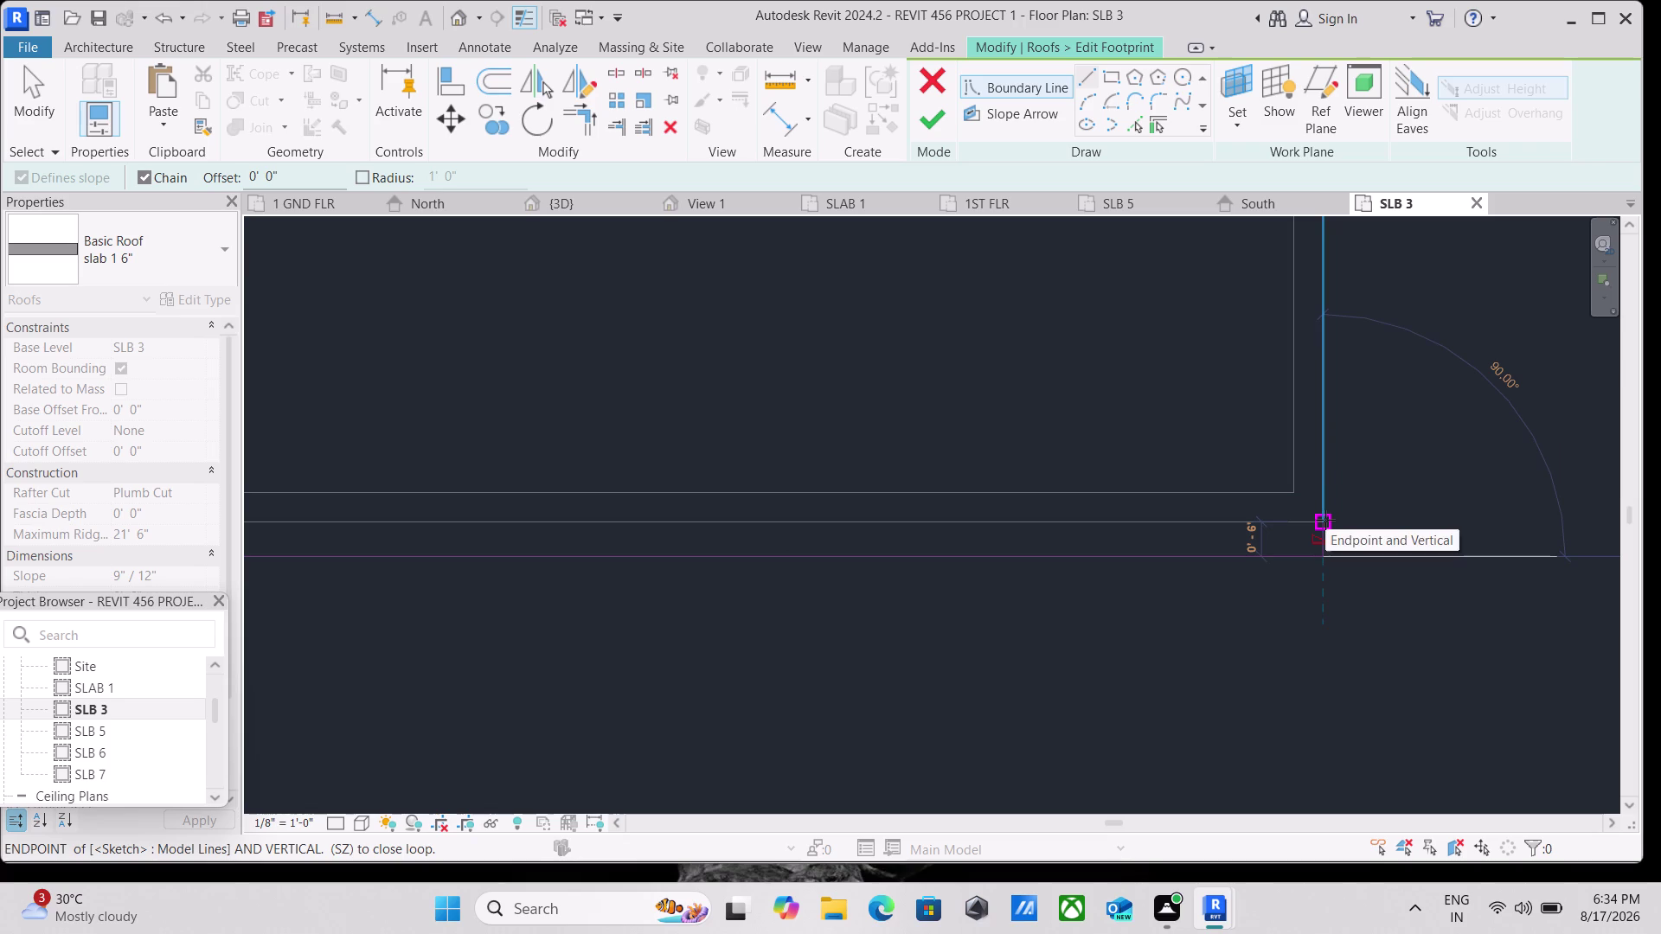
click(1325, 520)
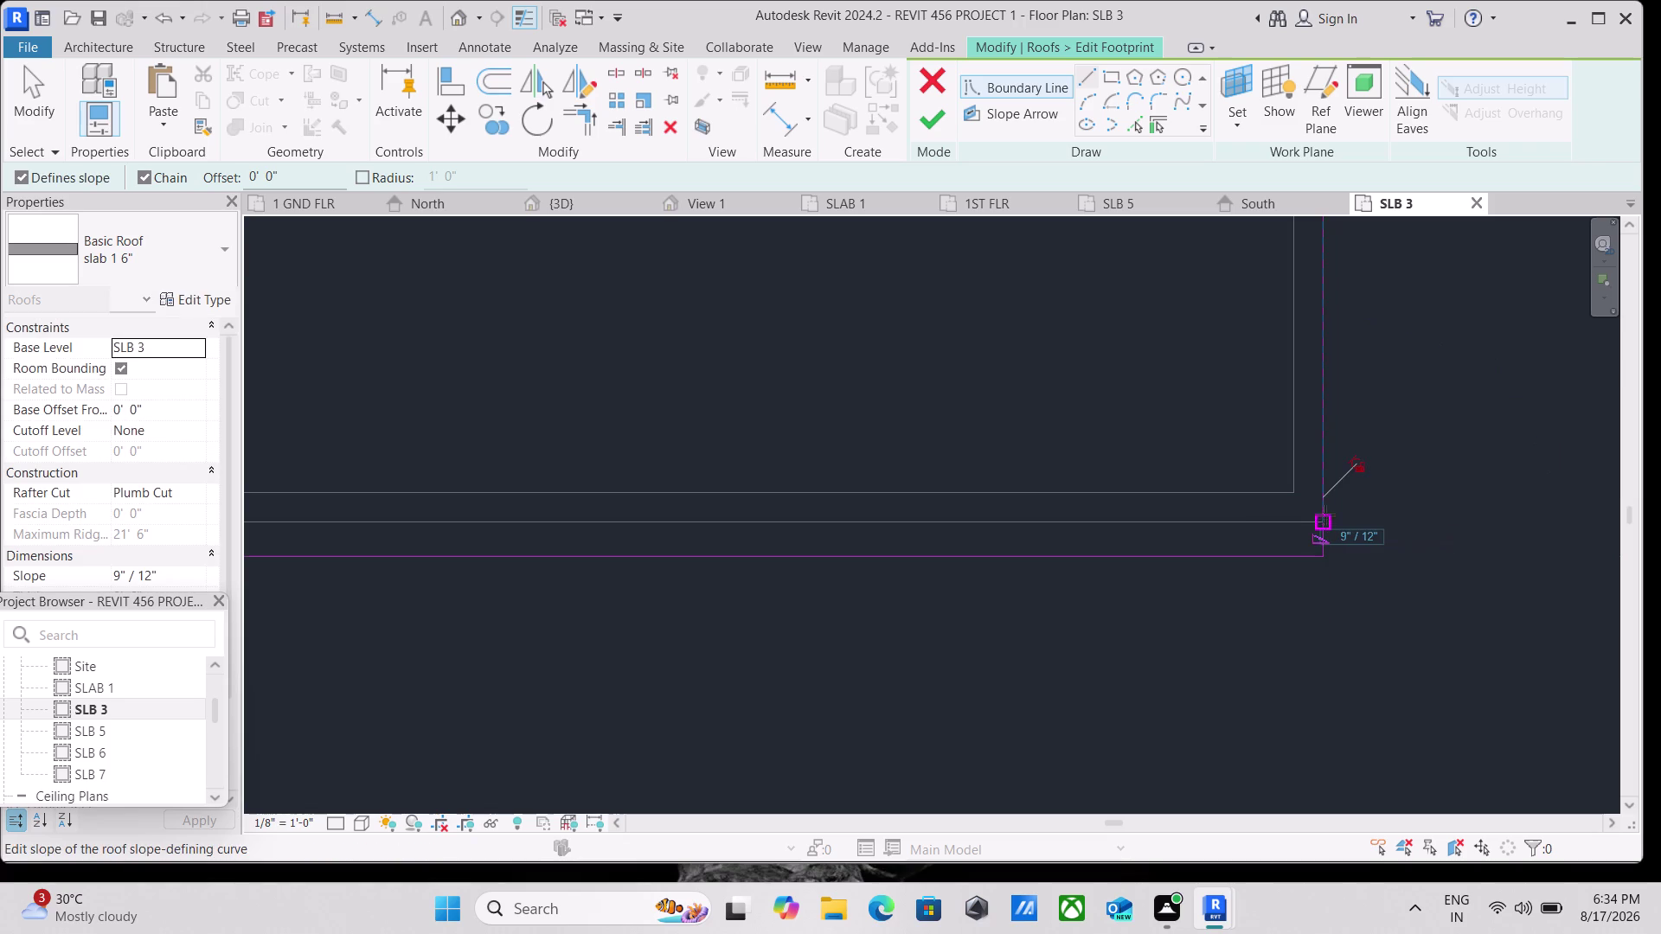
Stop the short right-corner boundary line from defining slope.
key(Escape)
scroll(up, 3)
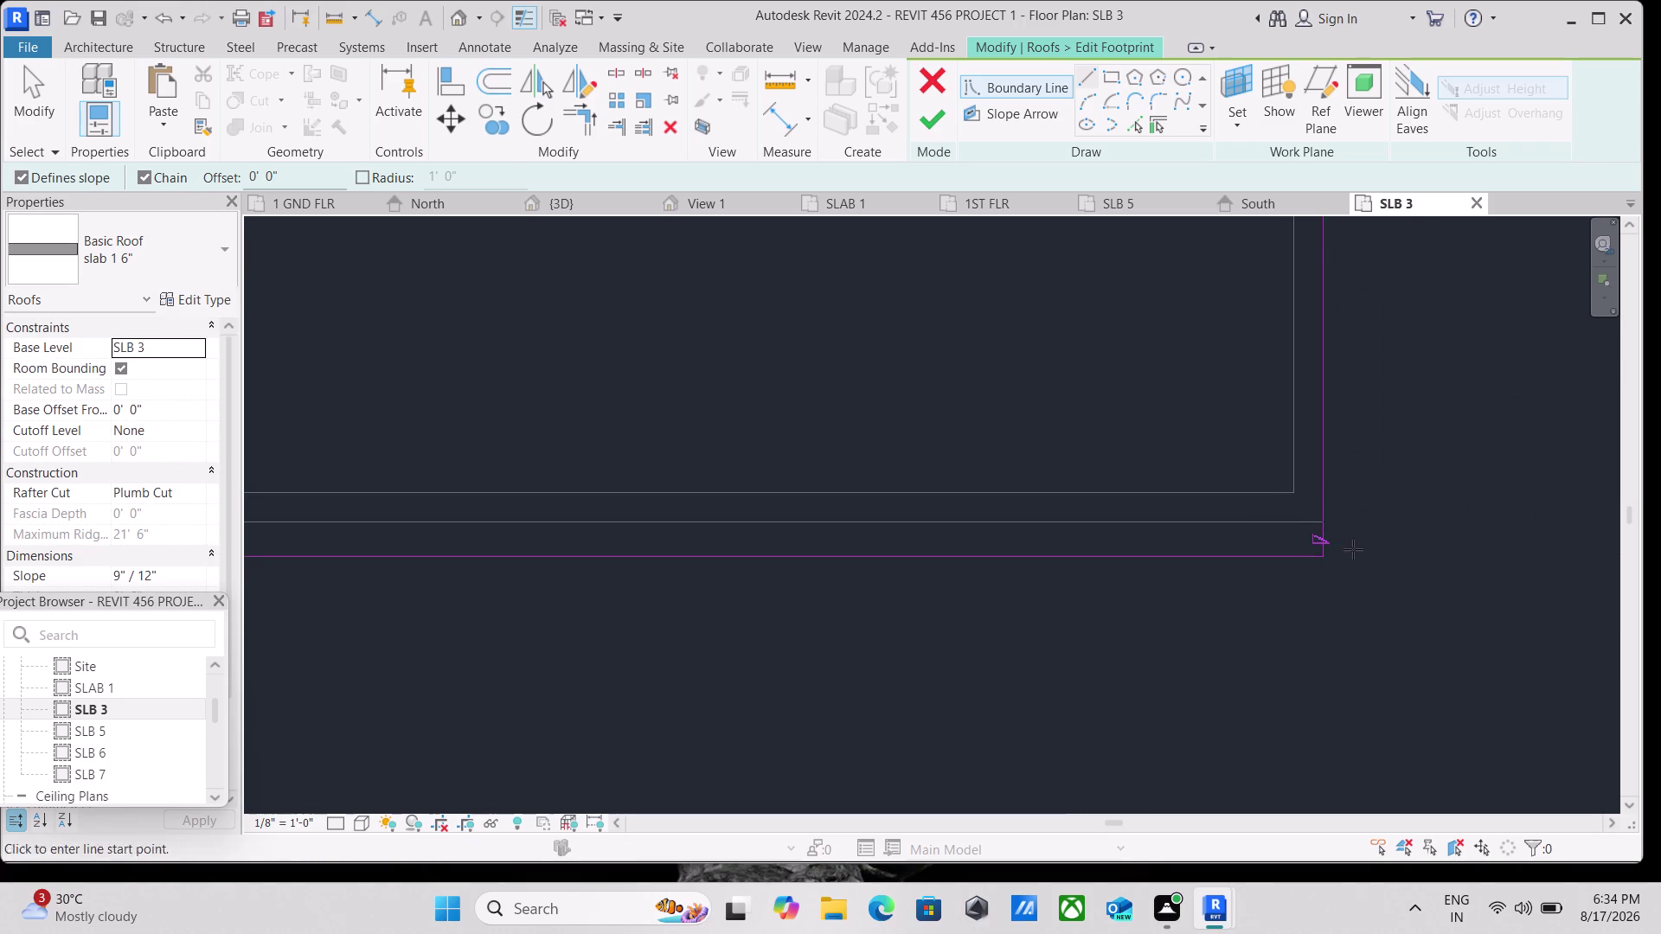
scroll(up, 3)
key(Escape)
click(1305, 540)
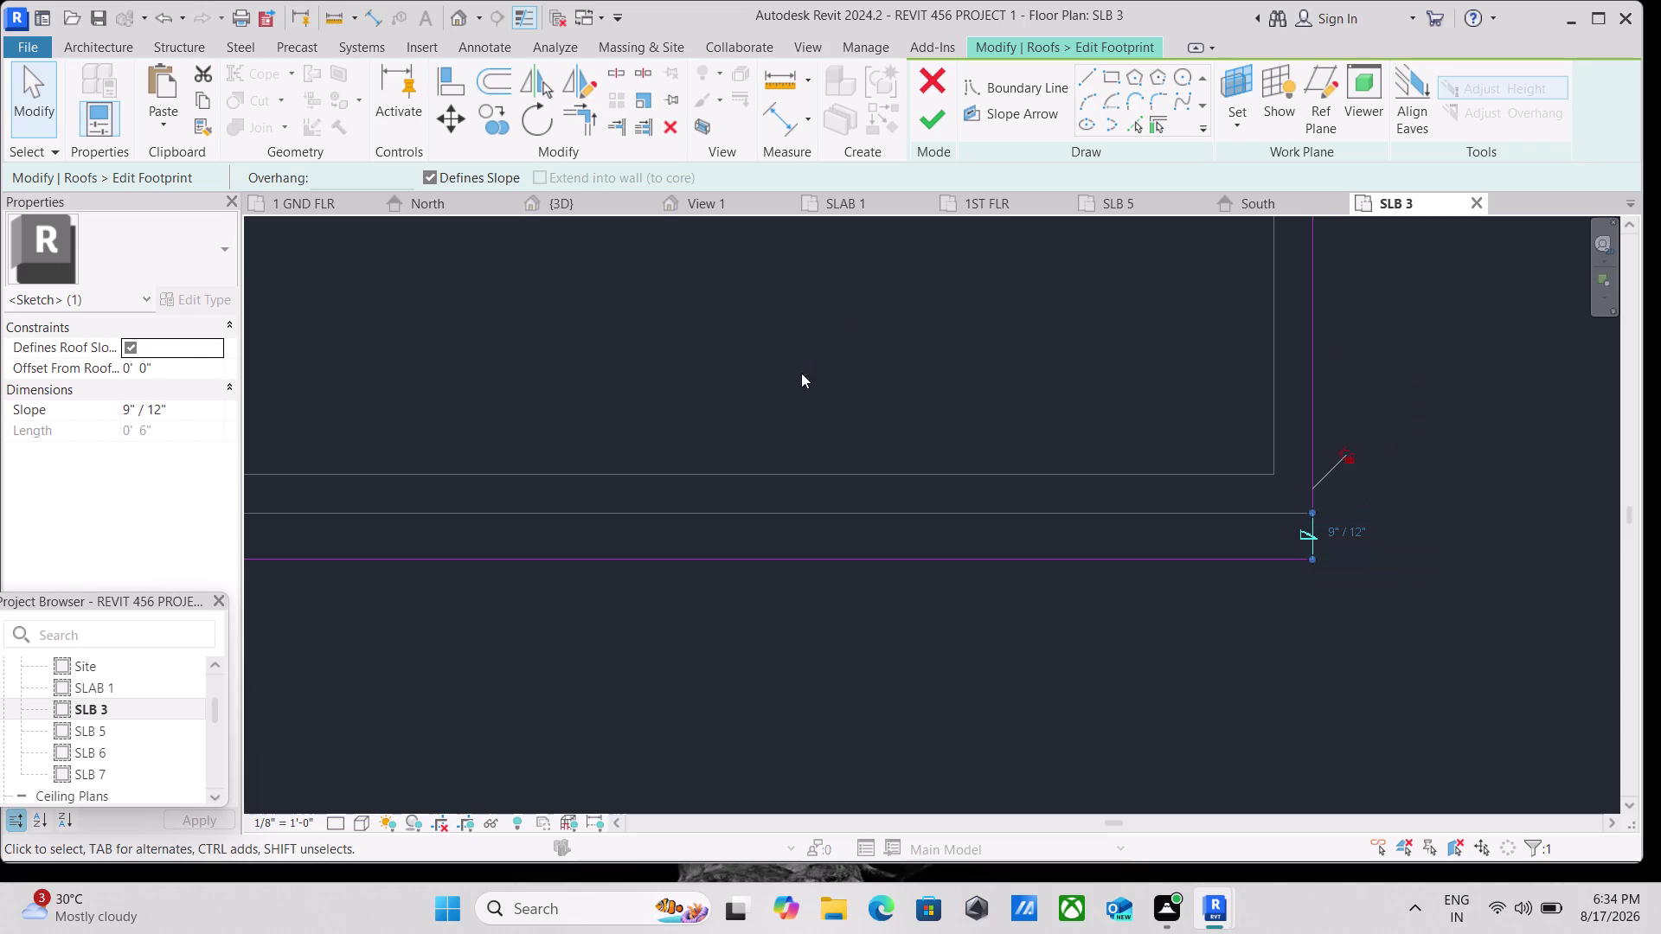
scroll(down, 3)
key(Escape)
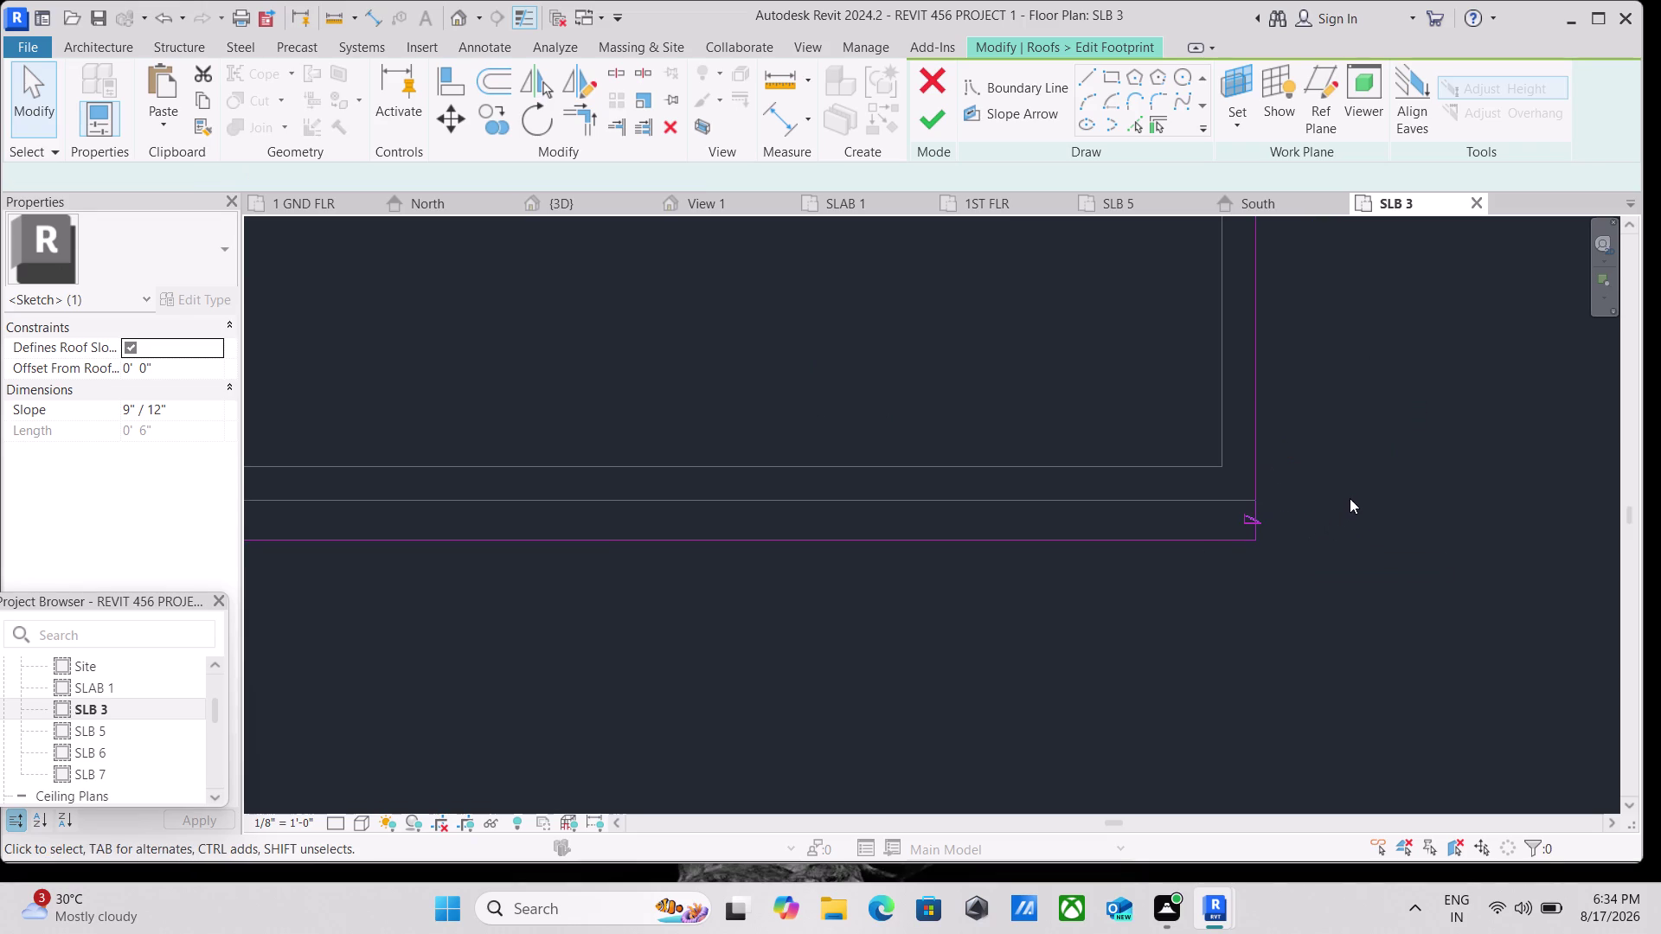
click(1255, 517)
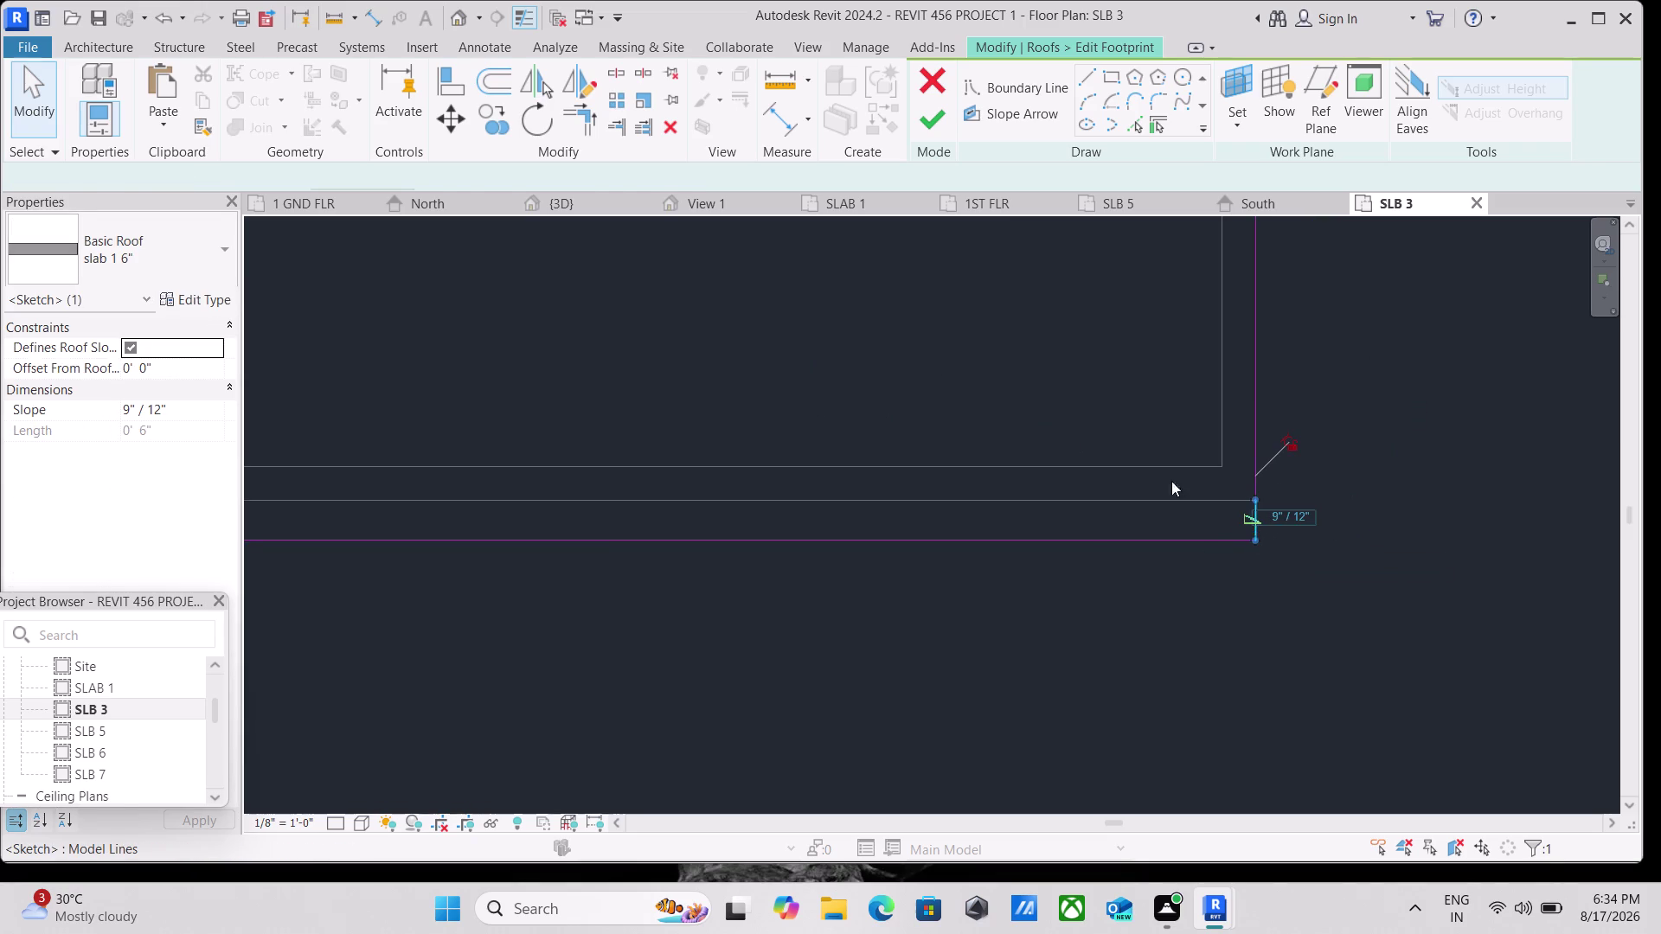
click(437, 174)
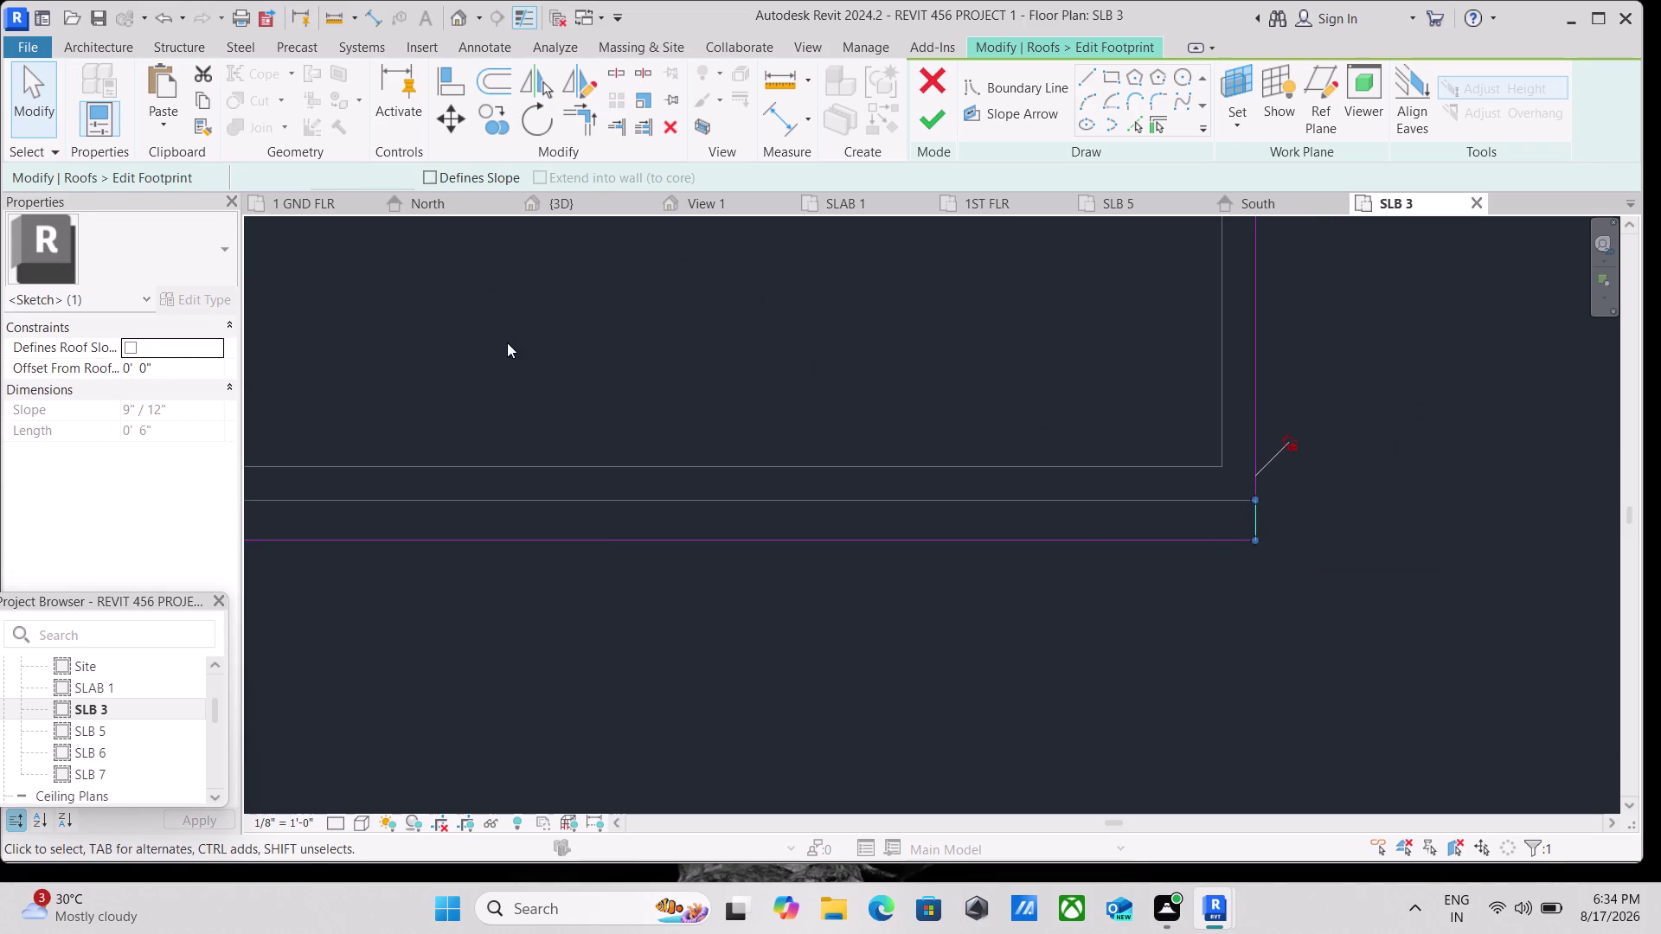
Stop the long front boundary line from defining slope.
scroll(down, 3)
middle_drag(506, 357, 1055, 444)
middle_drag(422, 466, 991, 397)
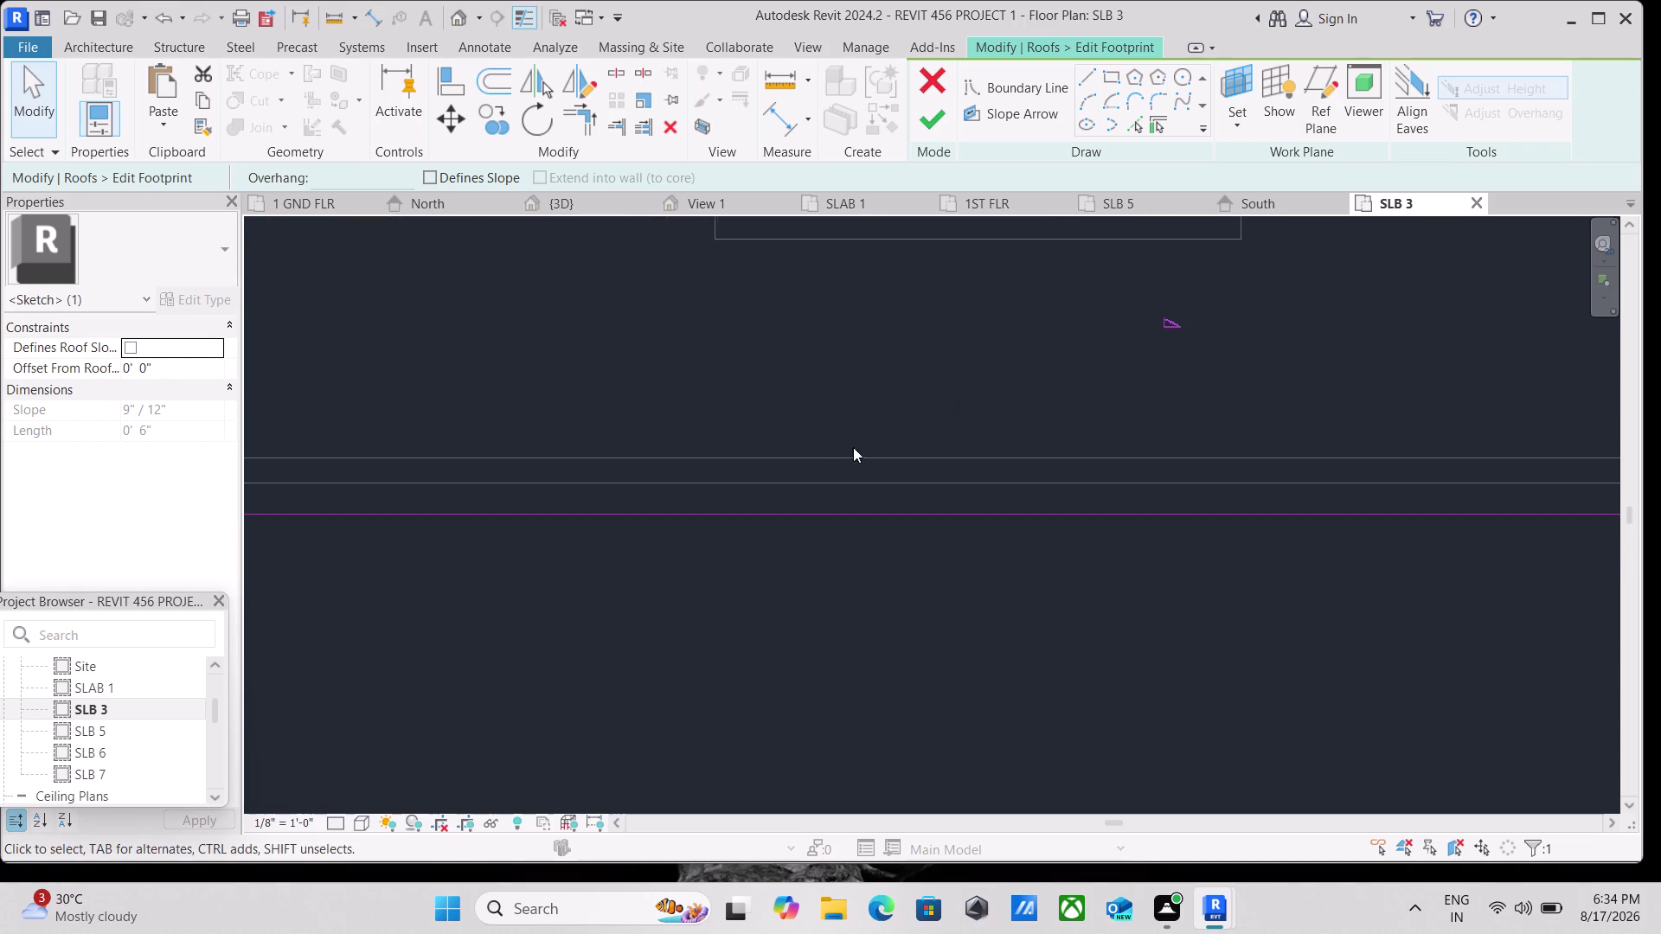
scroll(down, 3)
scroll(down, 3)
middle_drag(885, 466, 969, 529)
drag(1150, 436, 1147, 438)
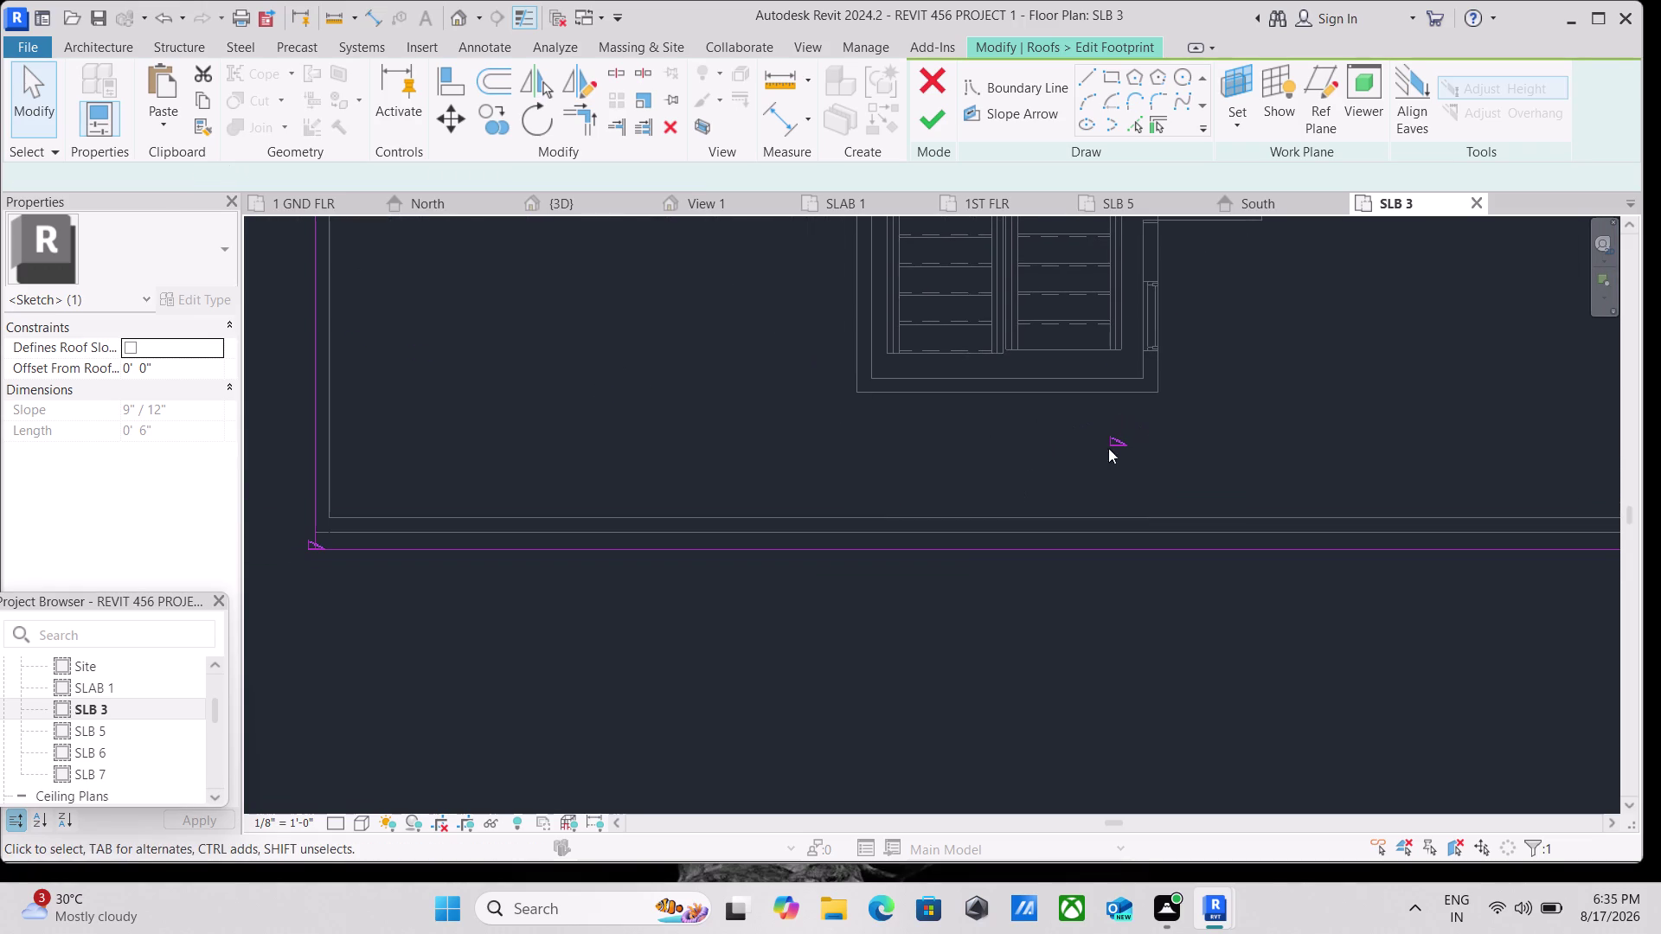
drag(1147, 438, 1071, 448)
click(1118, 440)
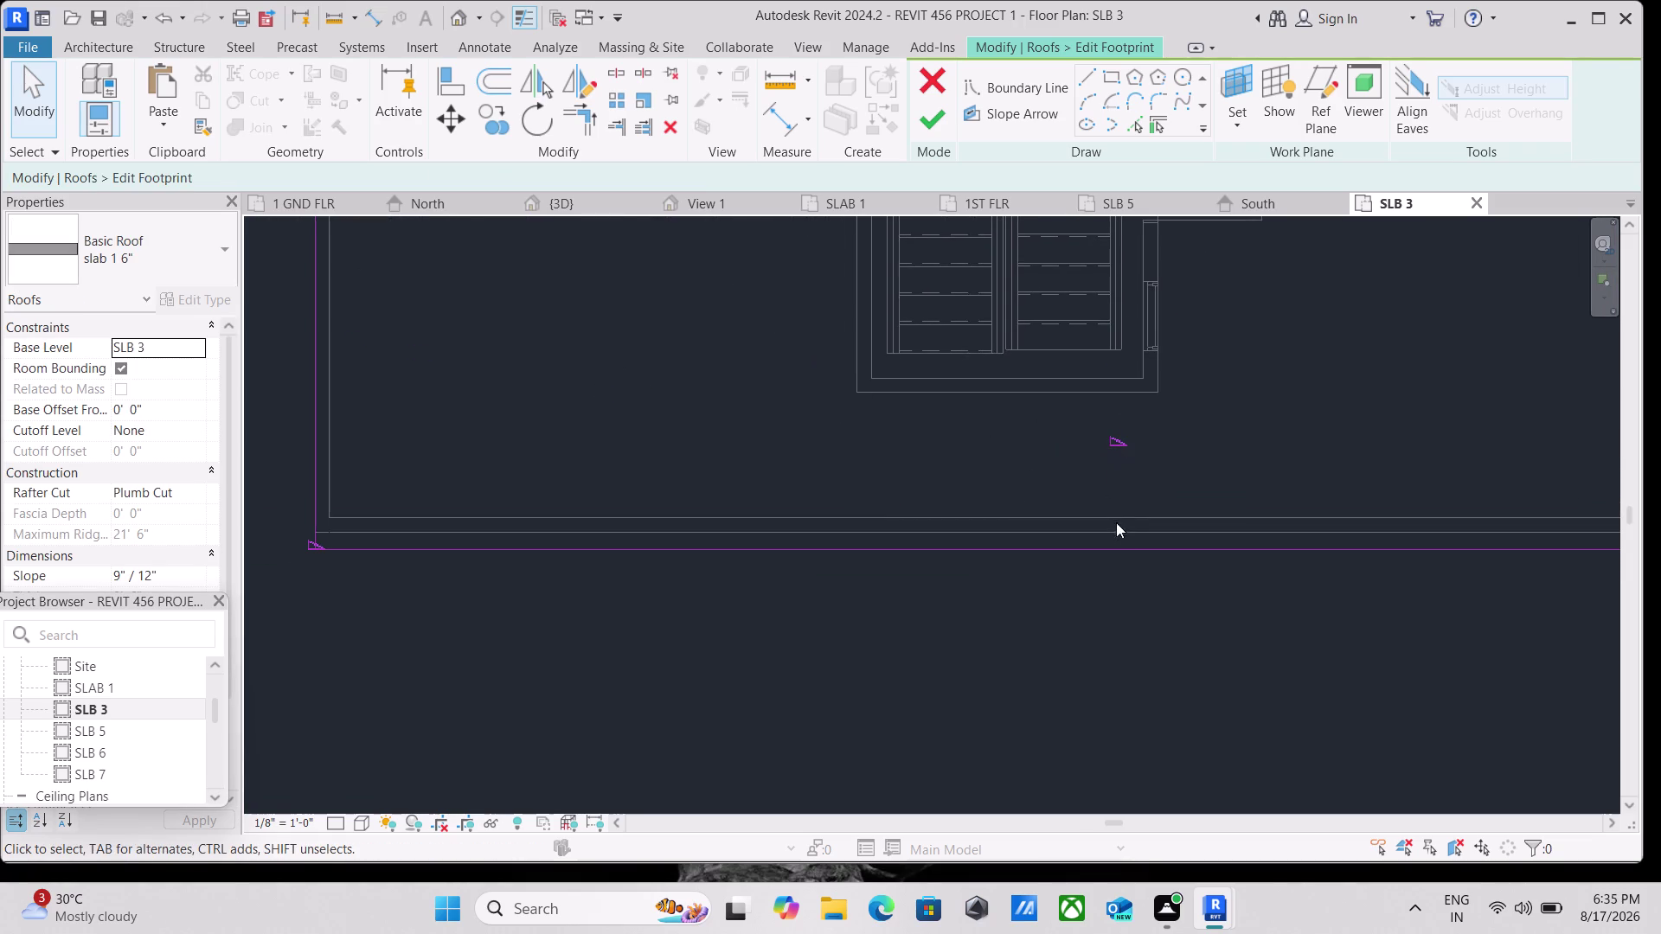
click(1122, 553)
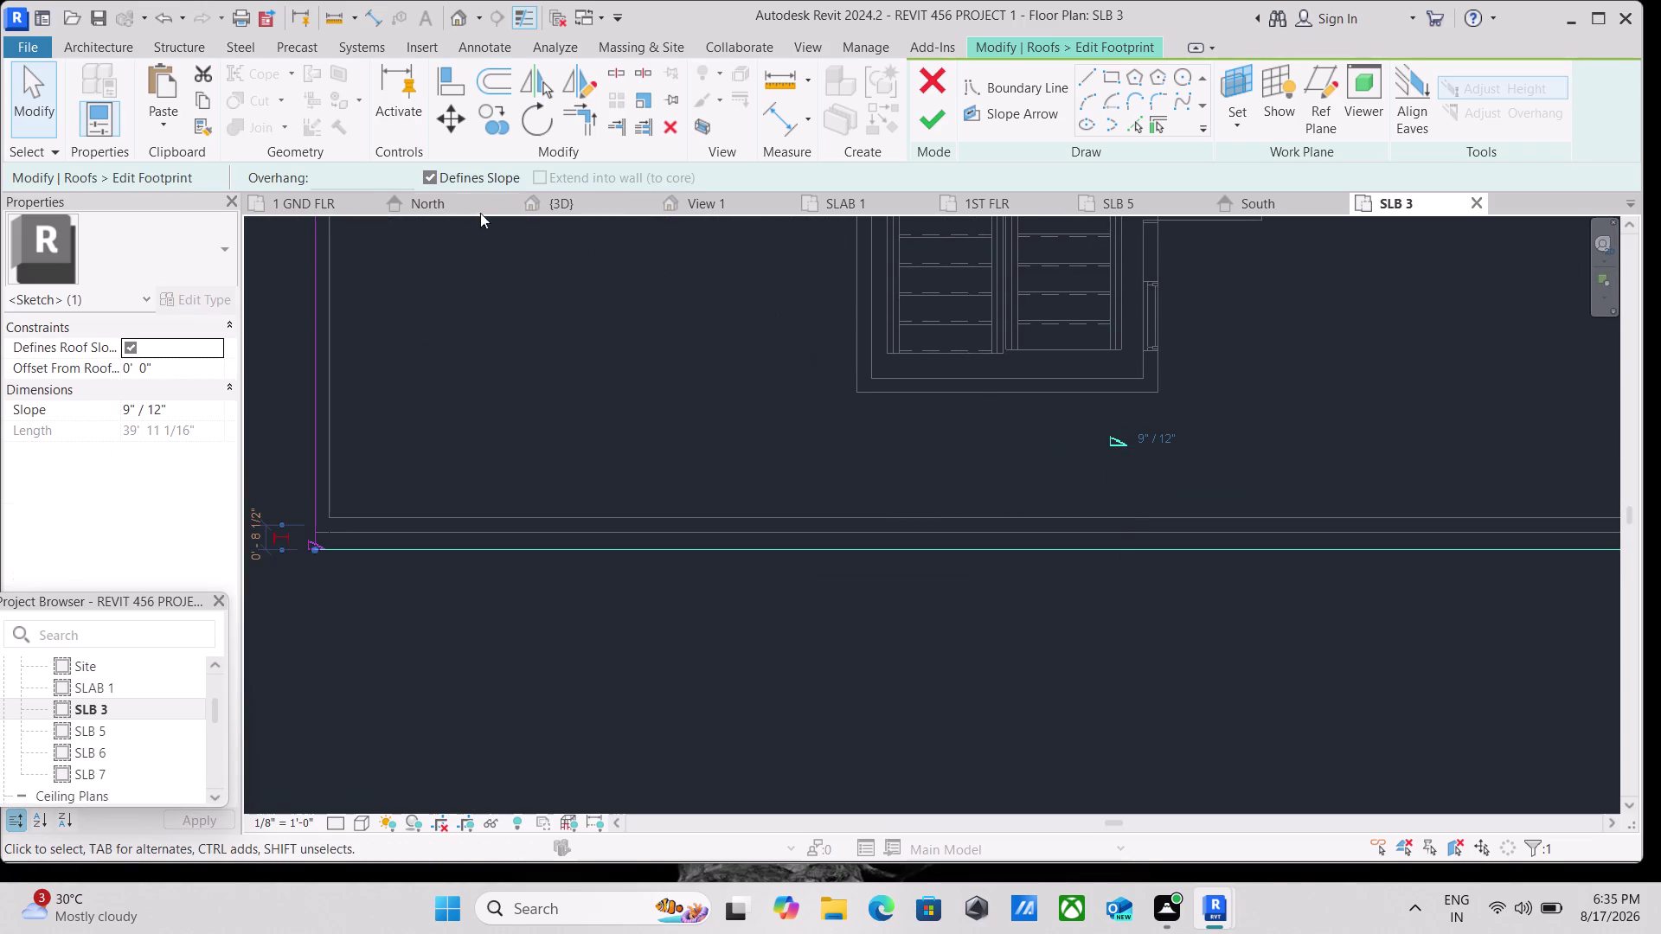
click(428, 174)
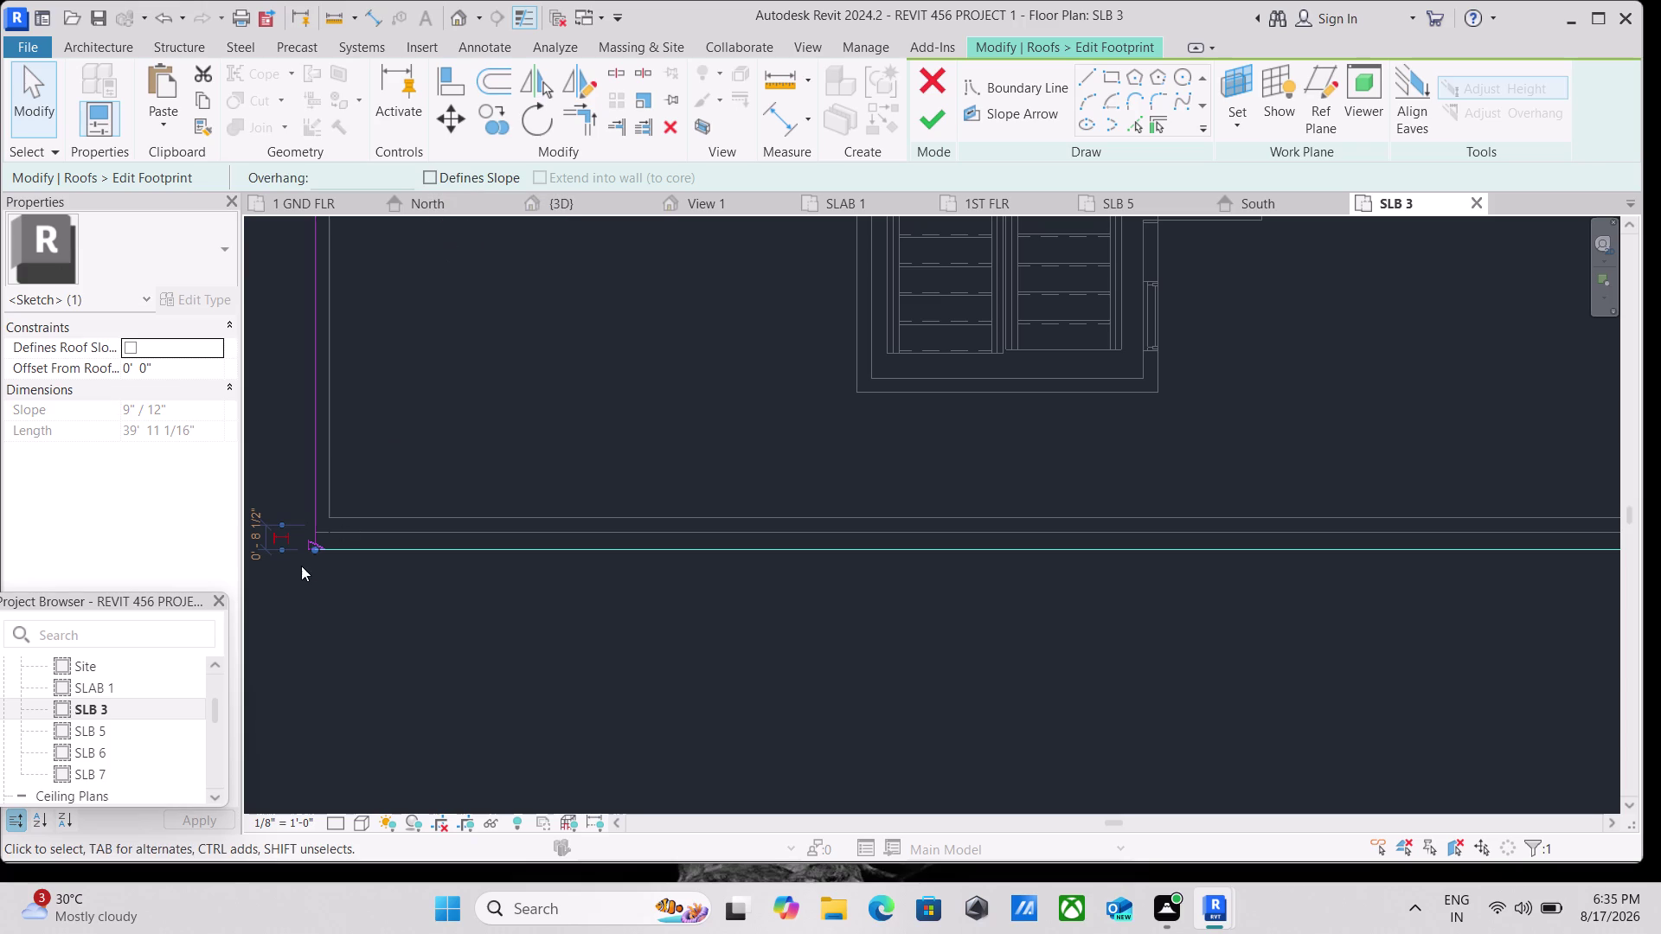
Turn off Defines Slope on the left-corner line and finish the SLB 3 roof footprint.
scroll(up, 3)
key(Escape)
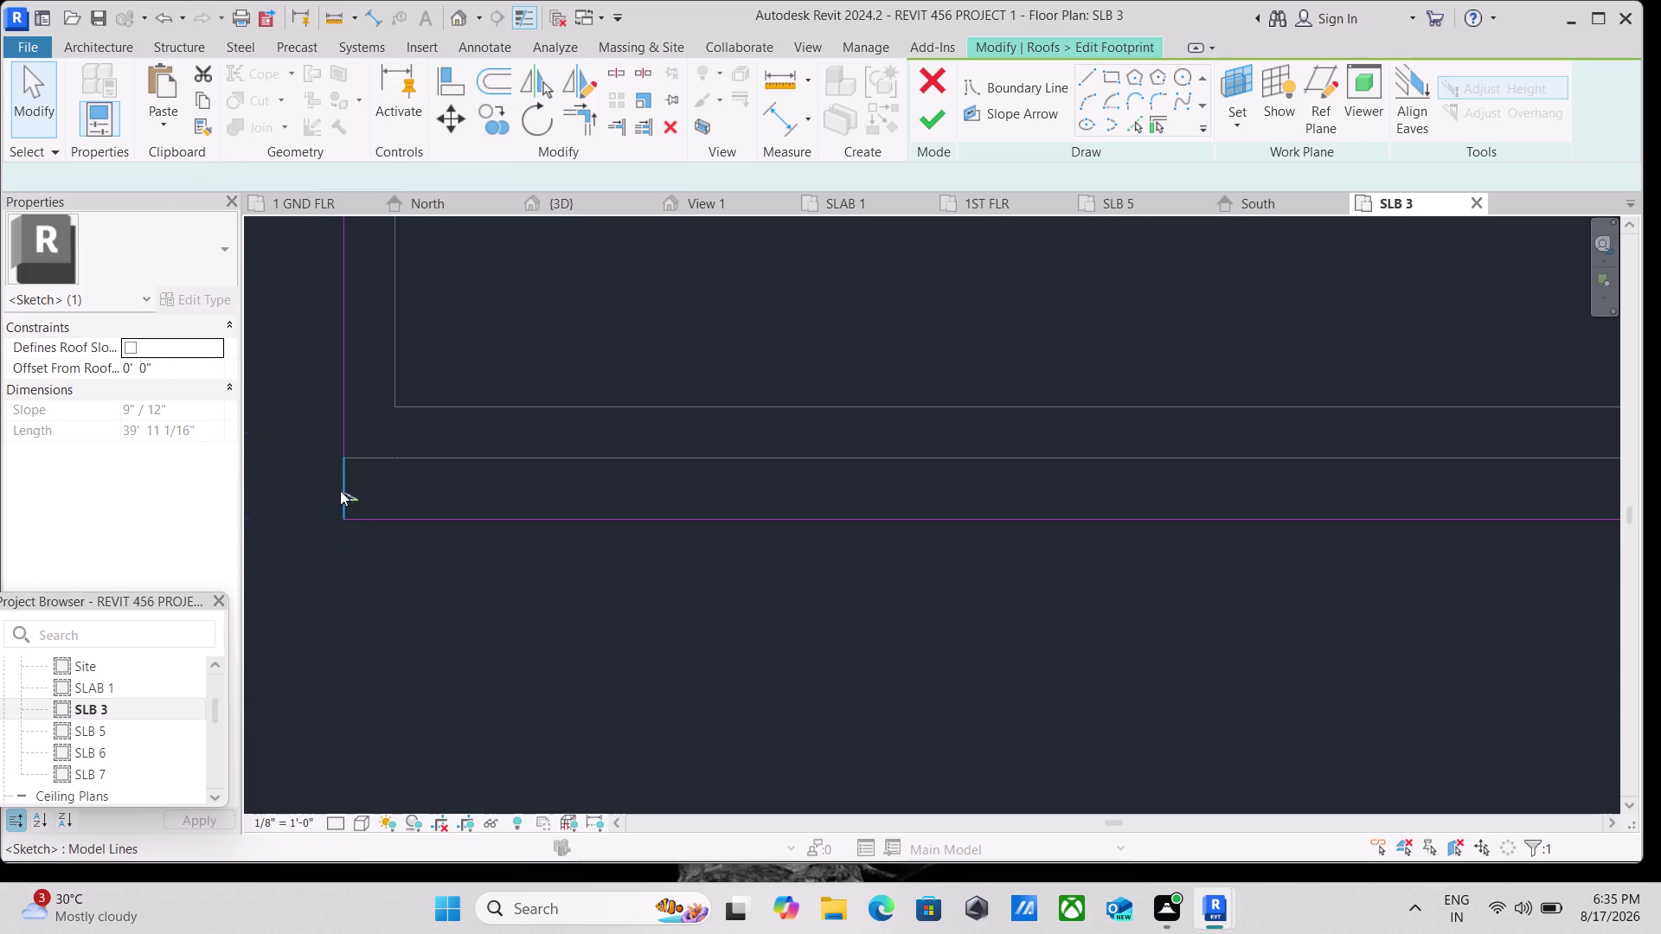
click(346, 496)
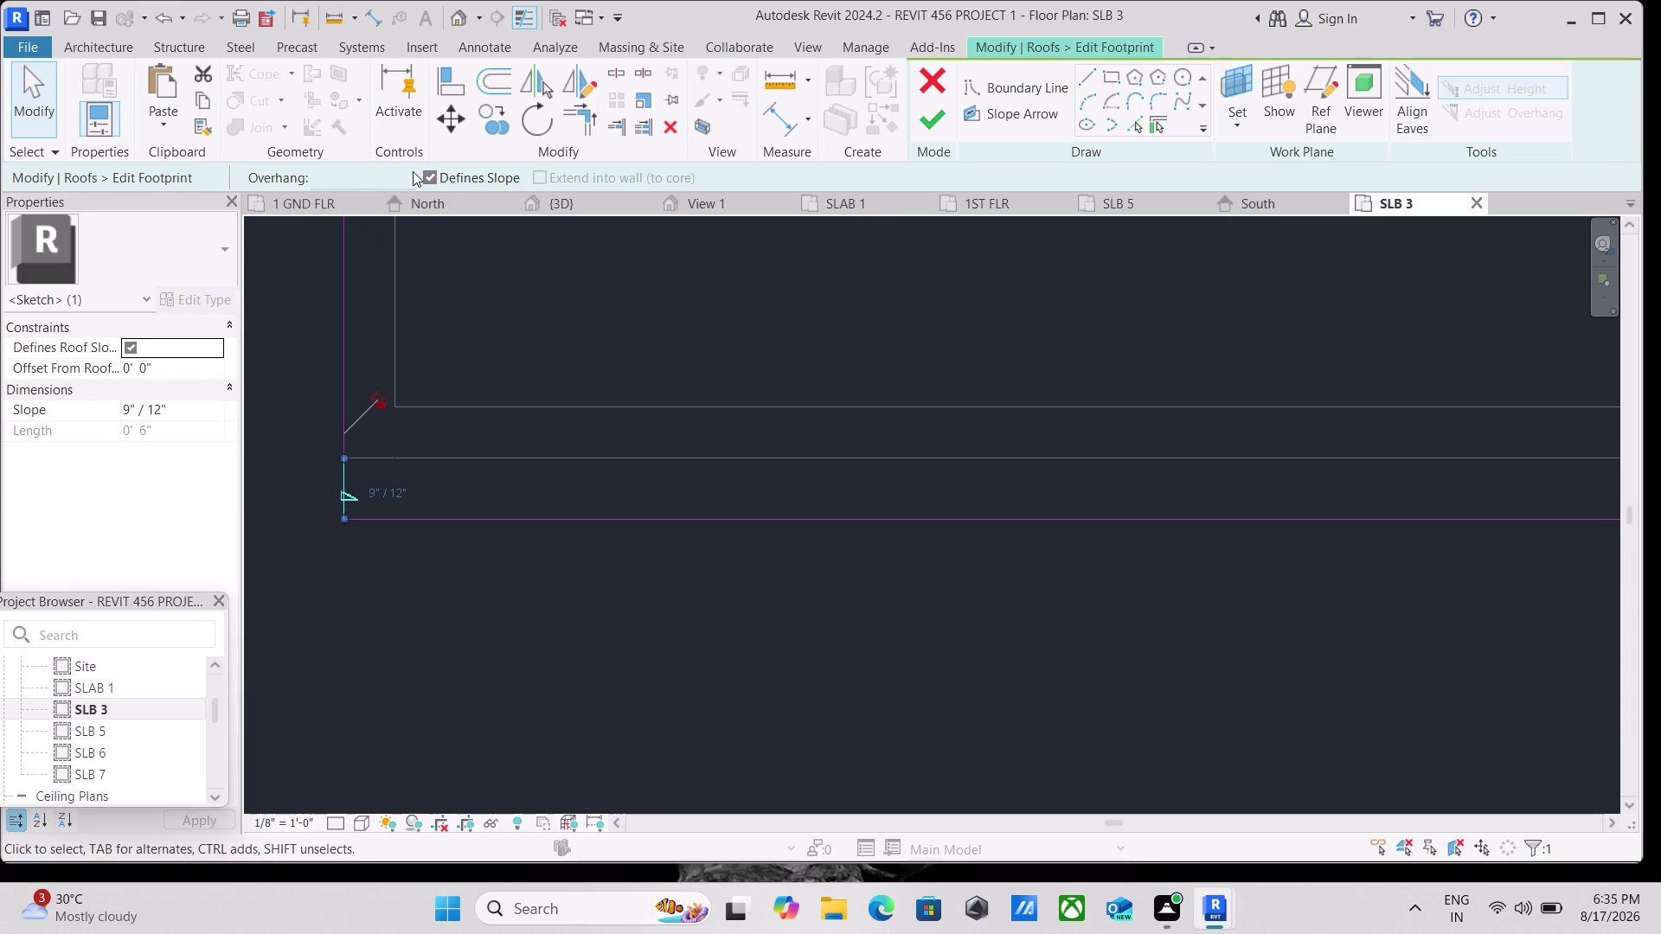
click(426, 176)
scroll(down, 3)
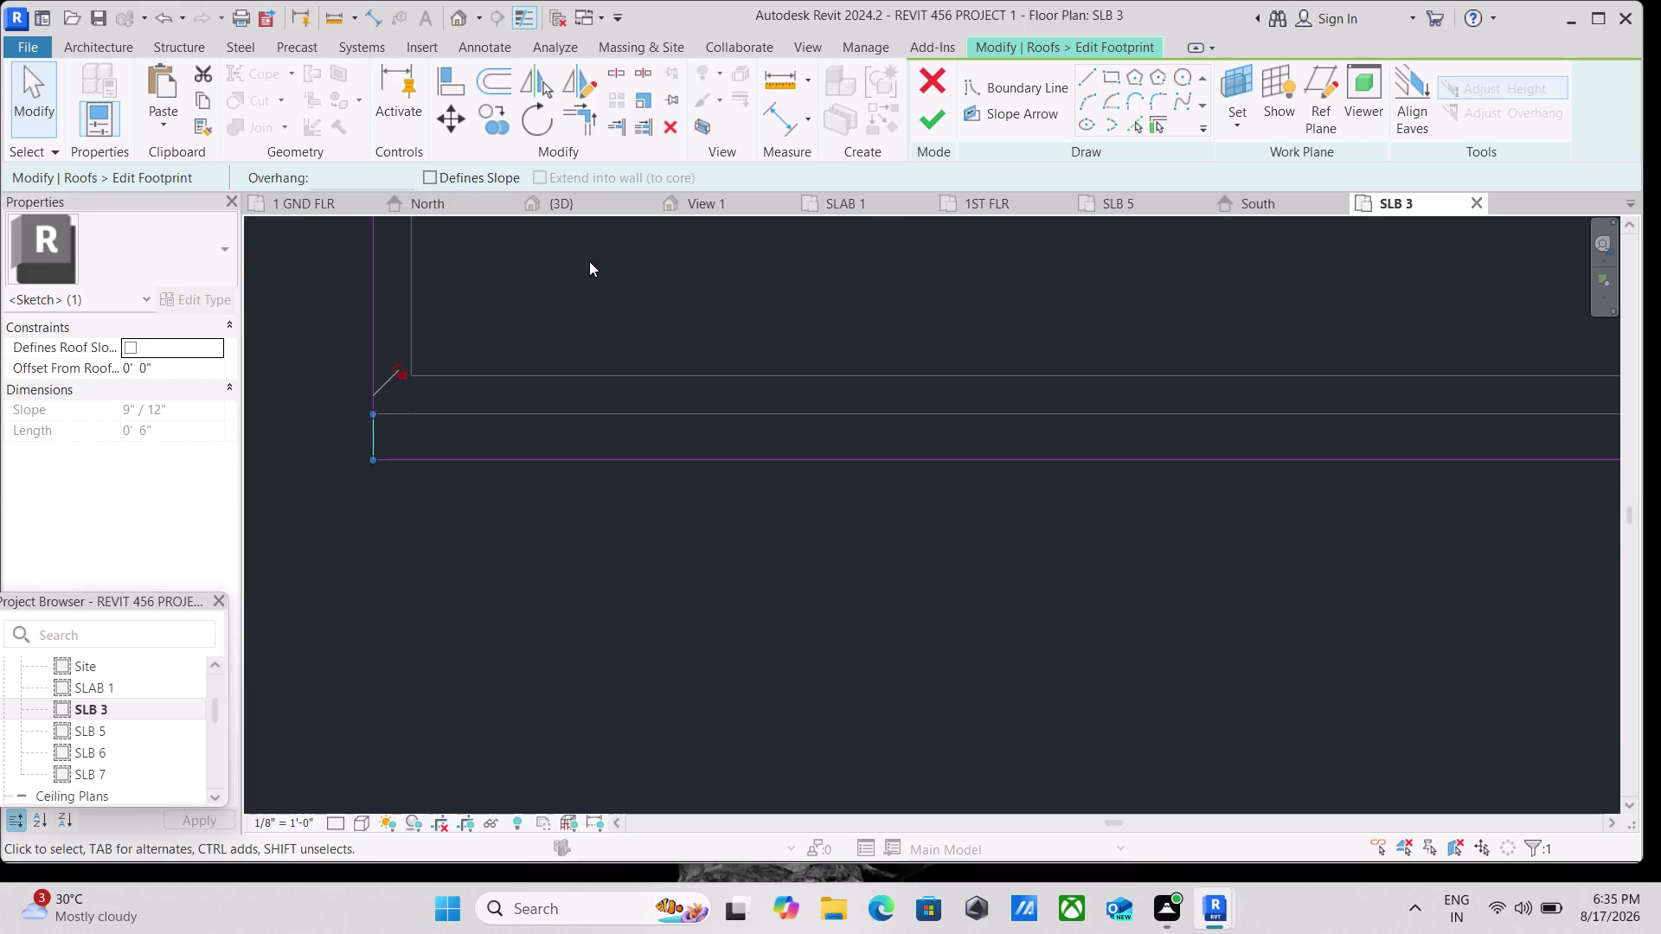
click(930, 126)
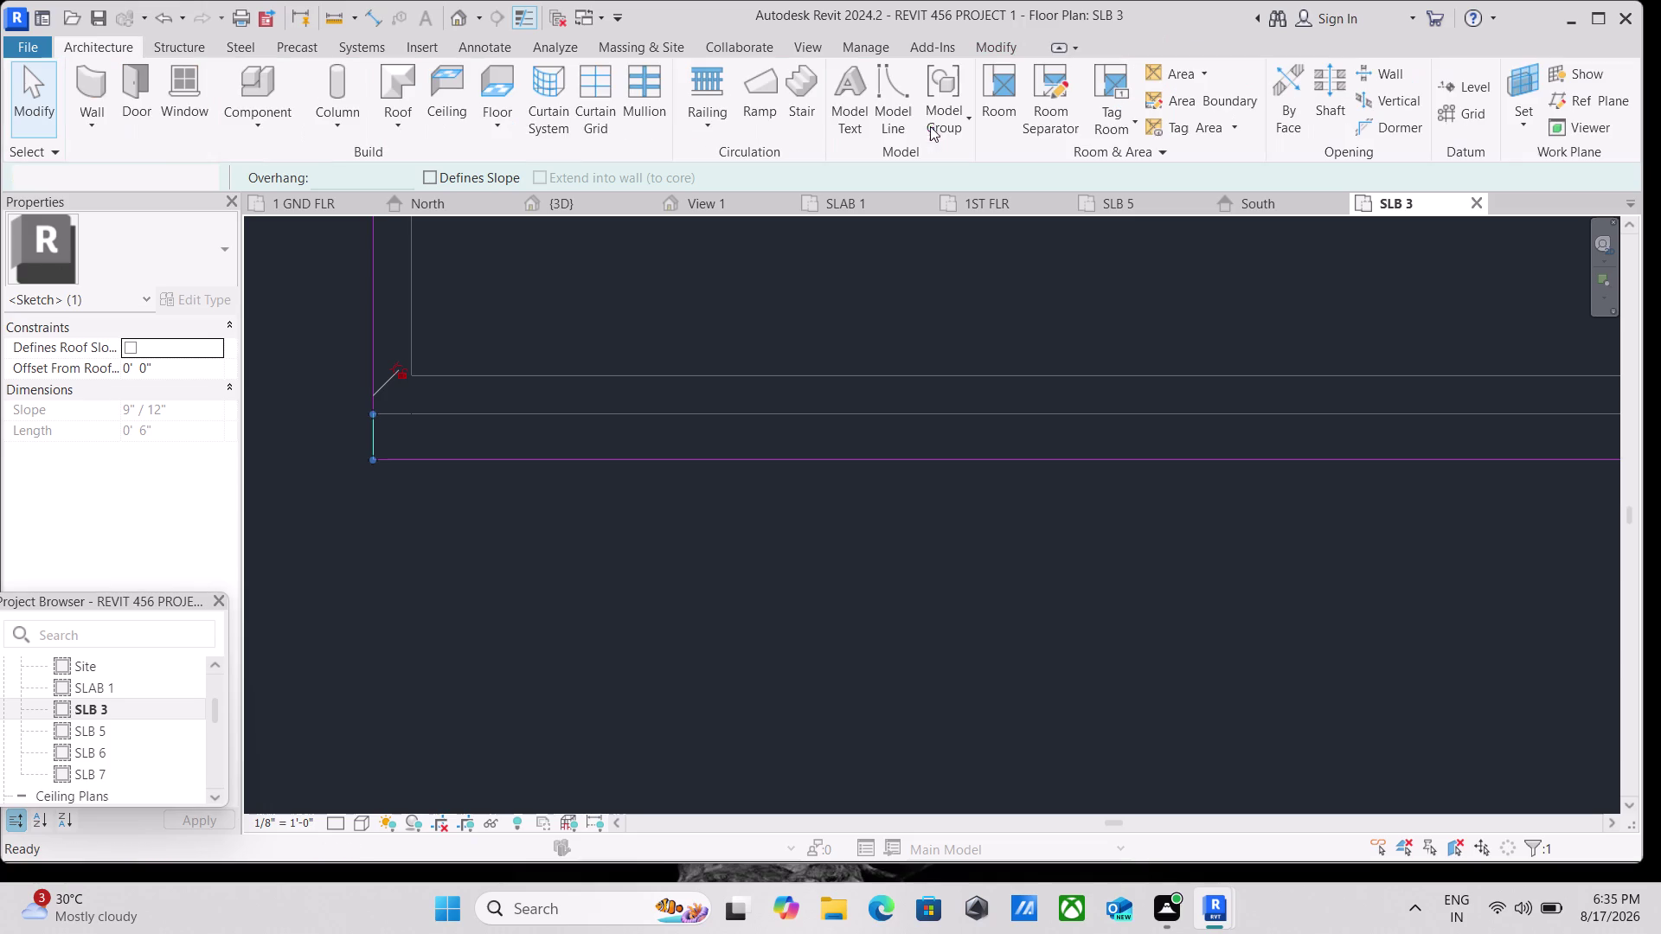
Leave the walls unattached to the edited roof.
scroll(down, 3)
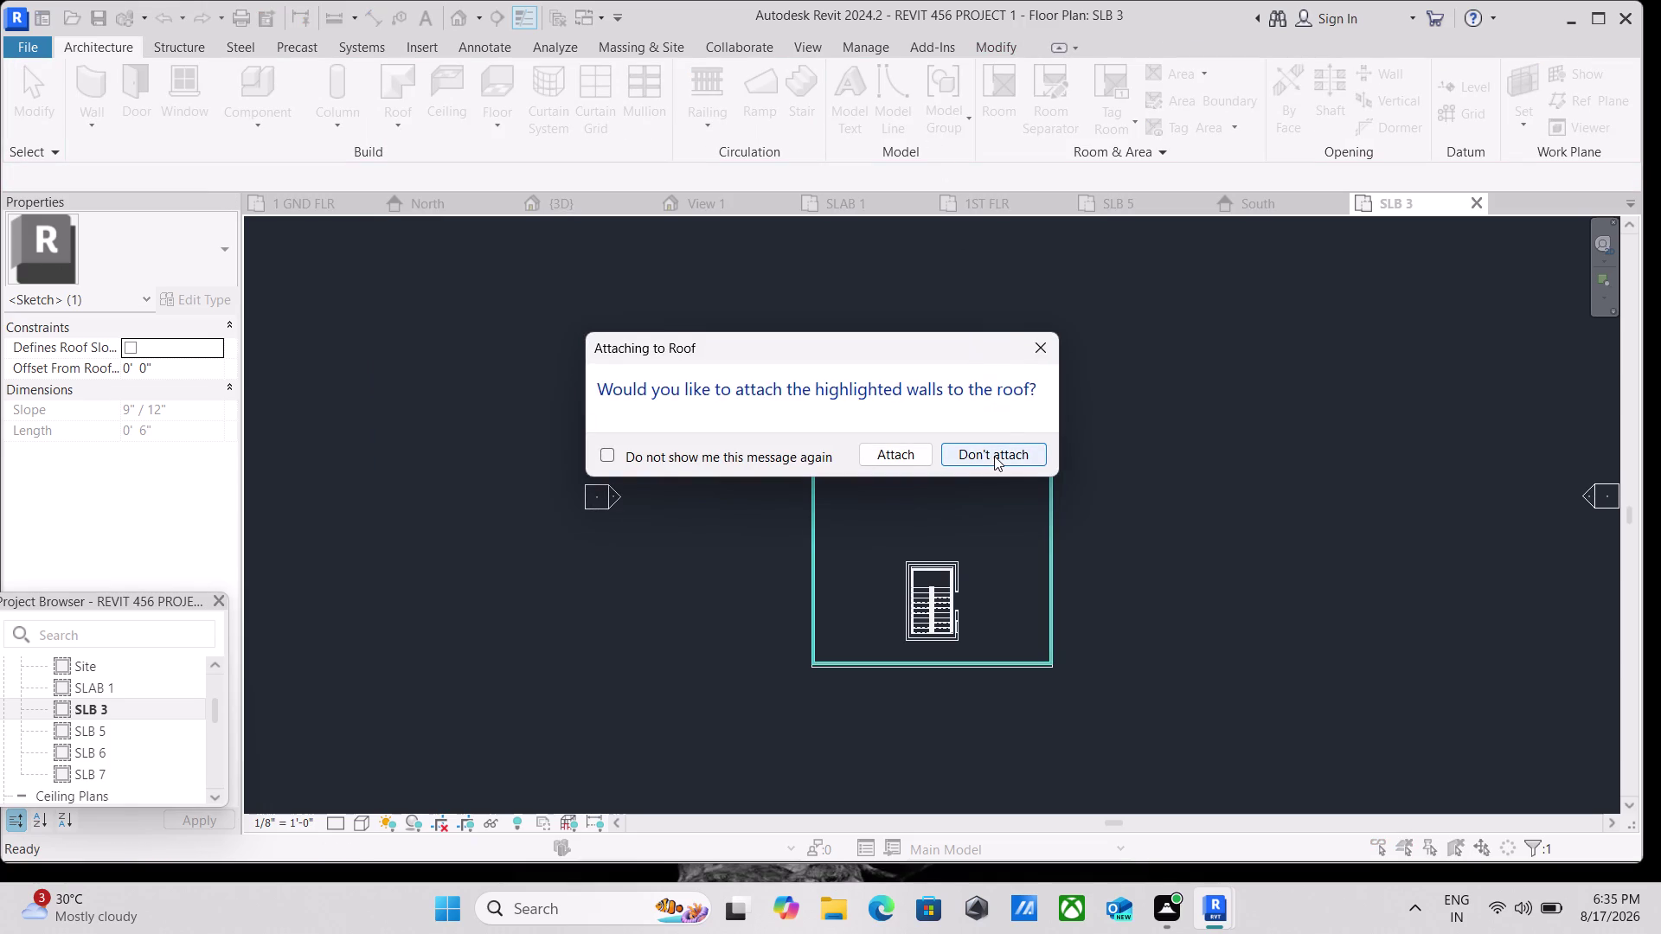
click(993, 456)
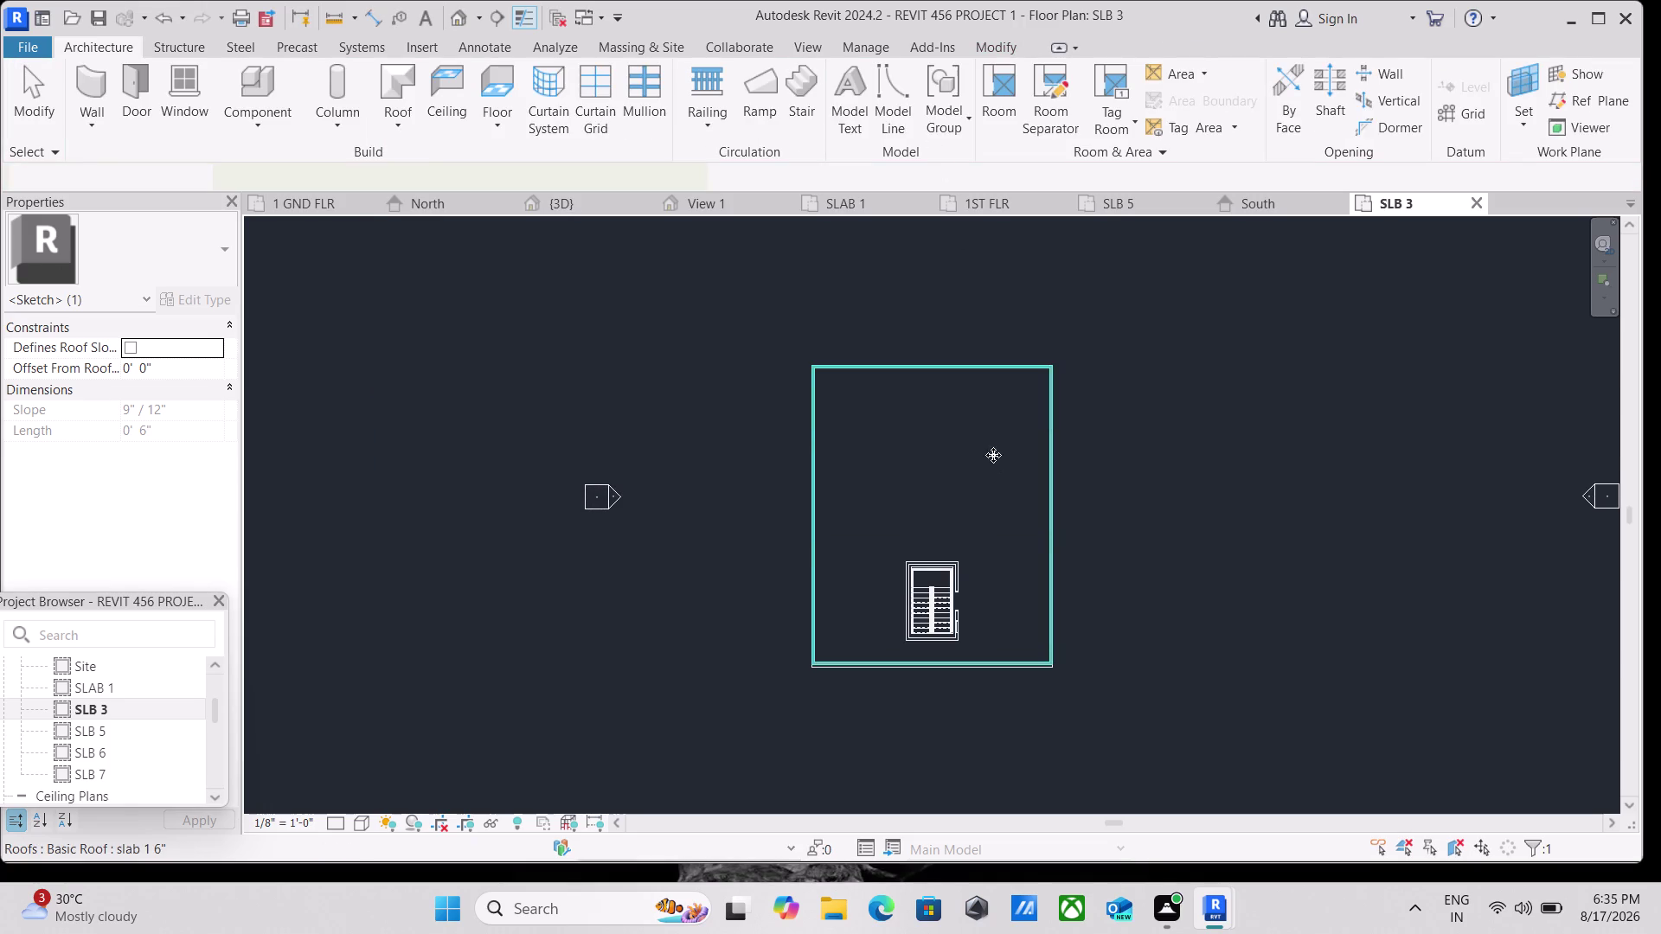
scroll(down, 3)
scroll(down, 3)
scroll(down, 3)
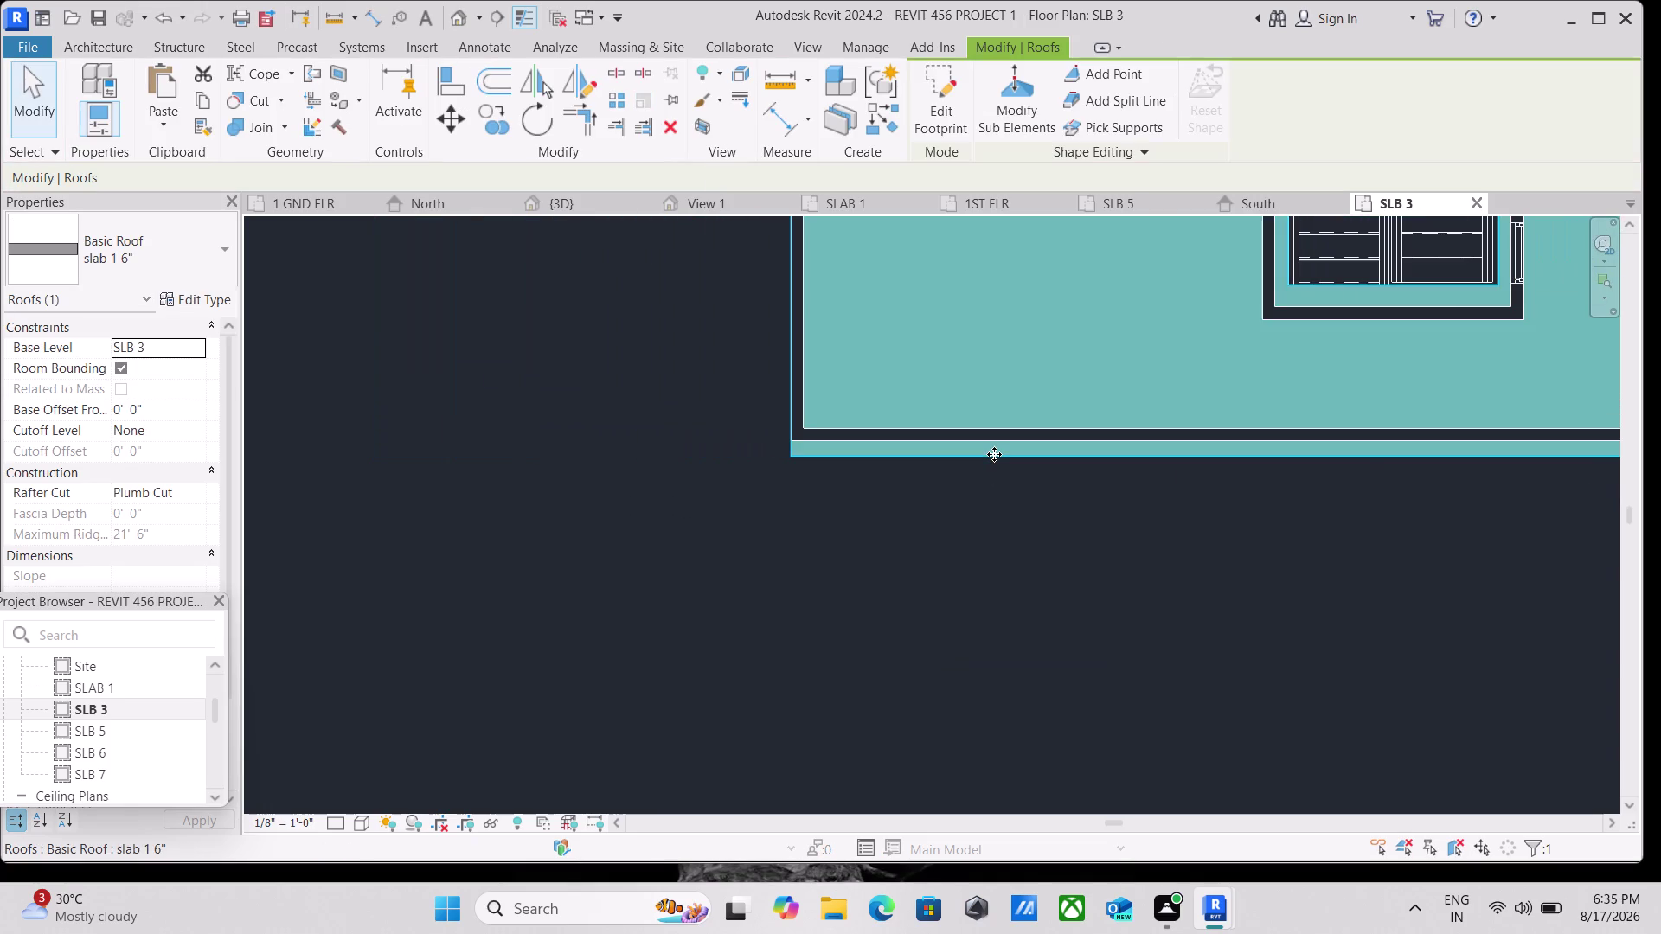
scroll(down, 3)
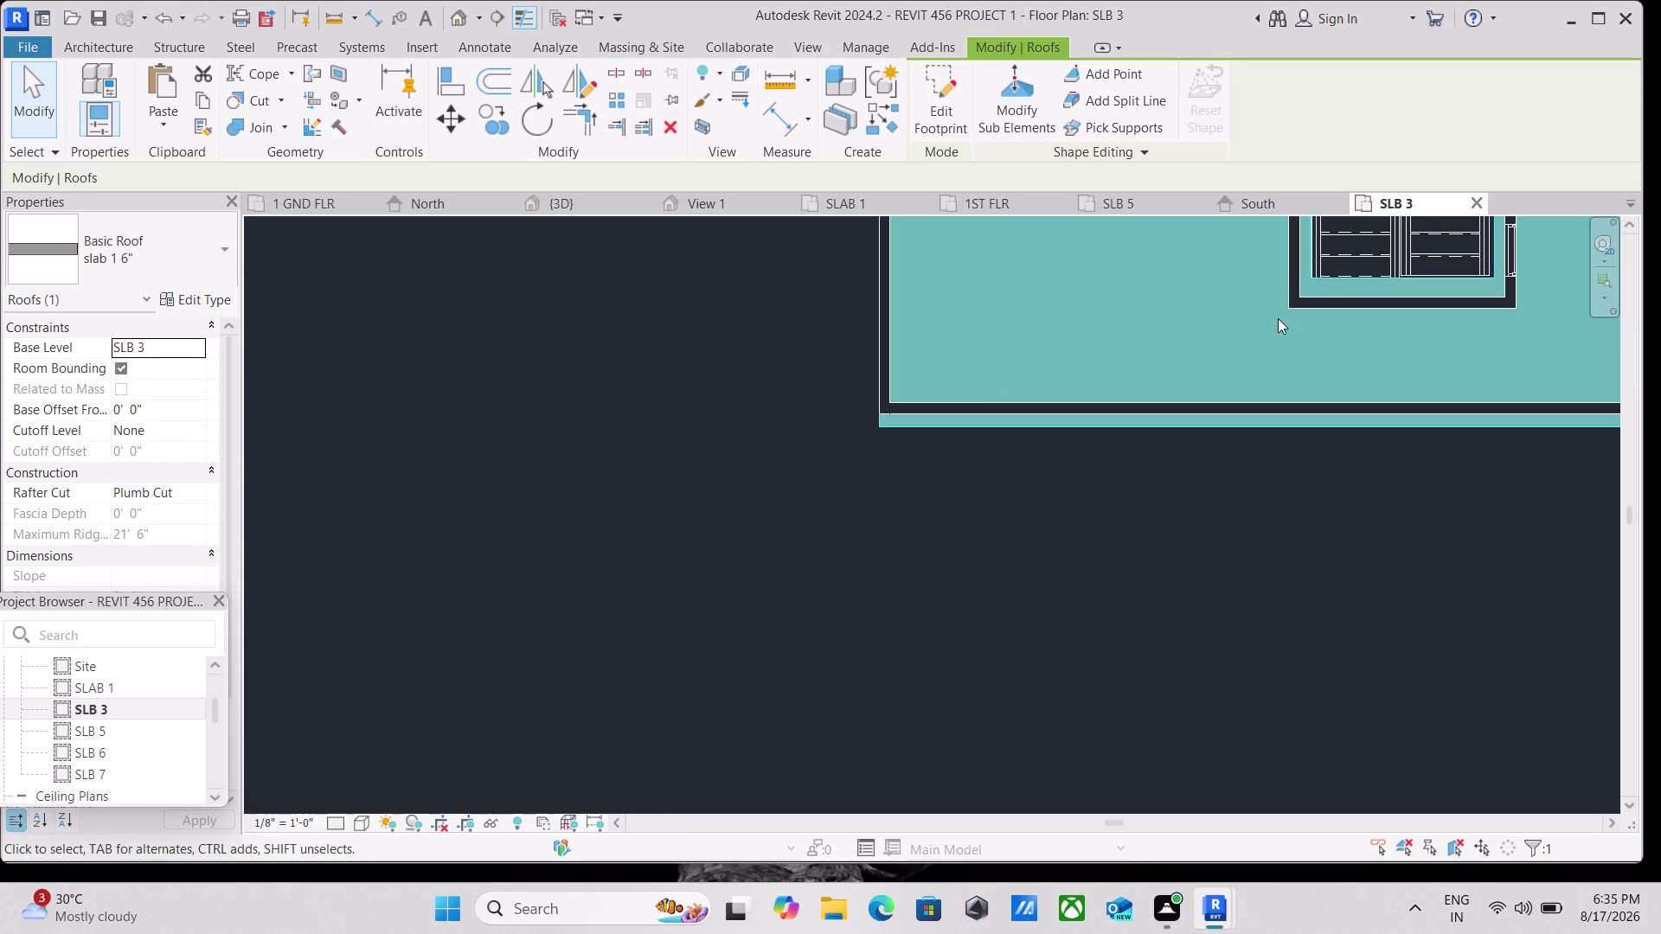
Switch to the 3D view and show an overall isometric of the house.
click(535, 205)
scroll(up, 3)
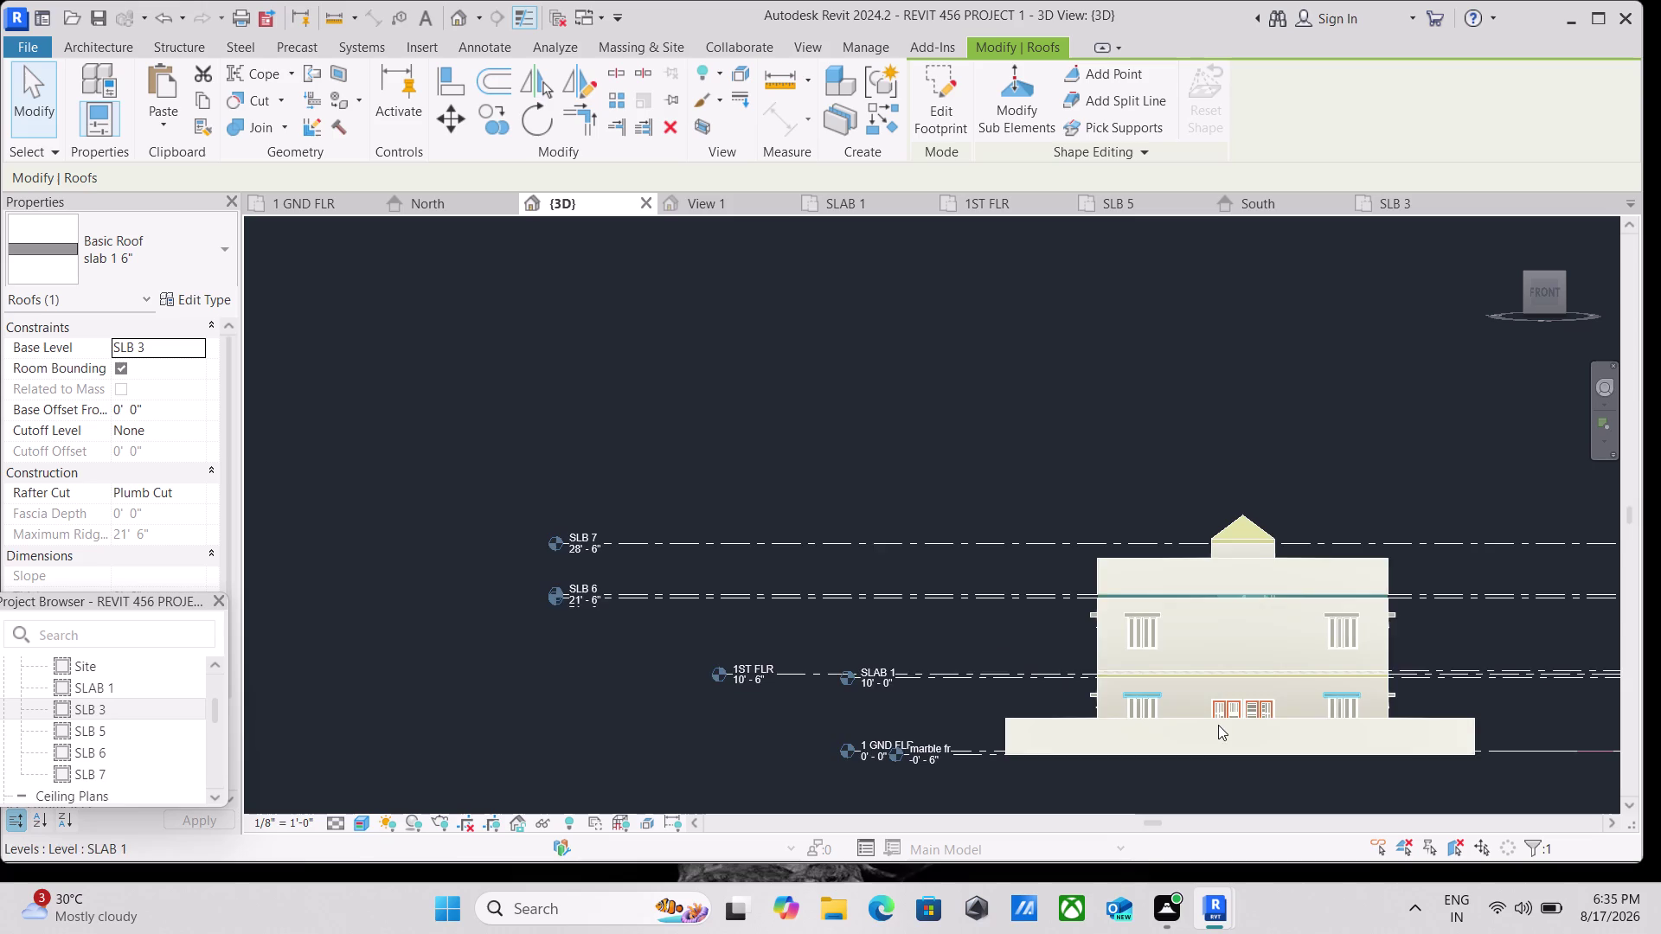
scroll(up, 3)
scroll(up, 3)
scroll(up, 3)
scroll(up, 3)
middle_drag(1207, 553, 1049, 569)
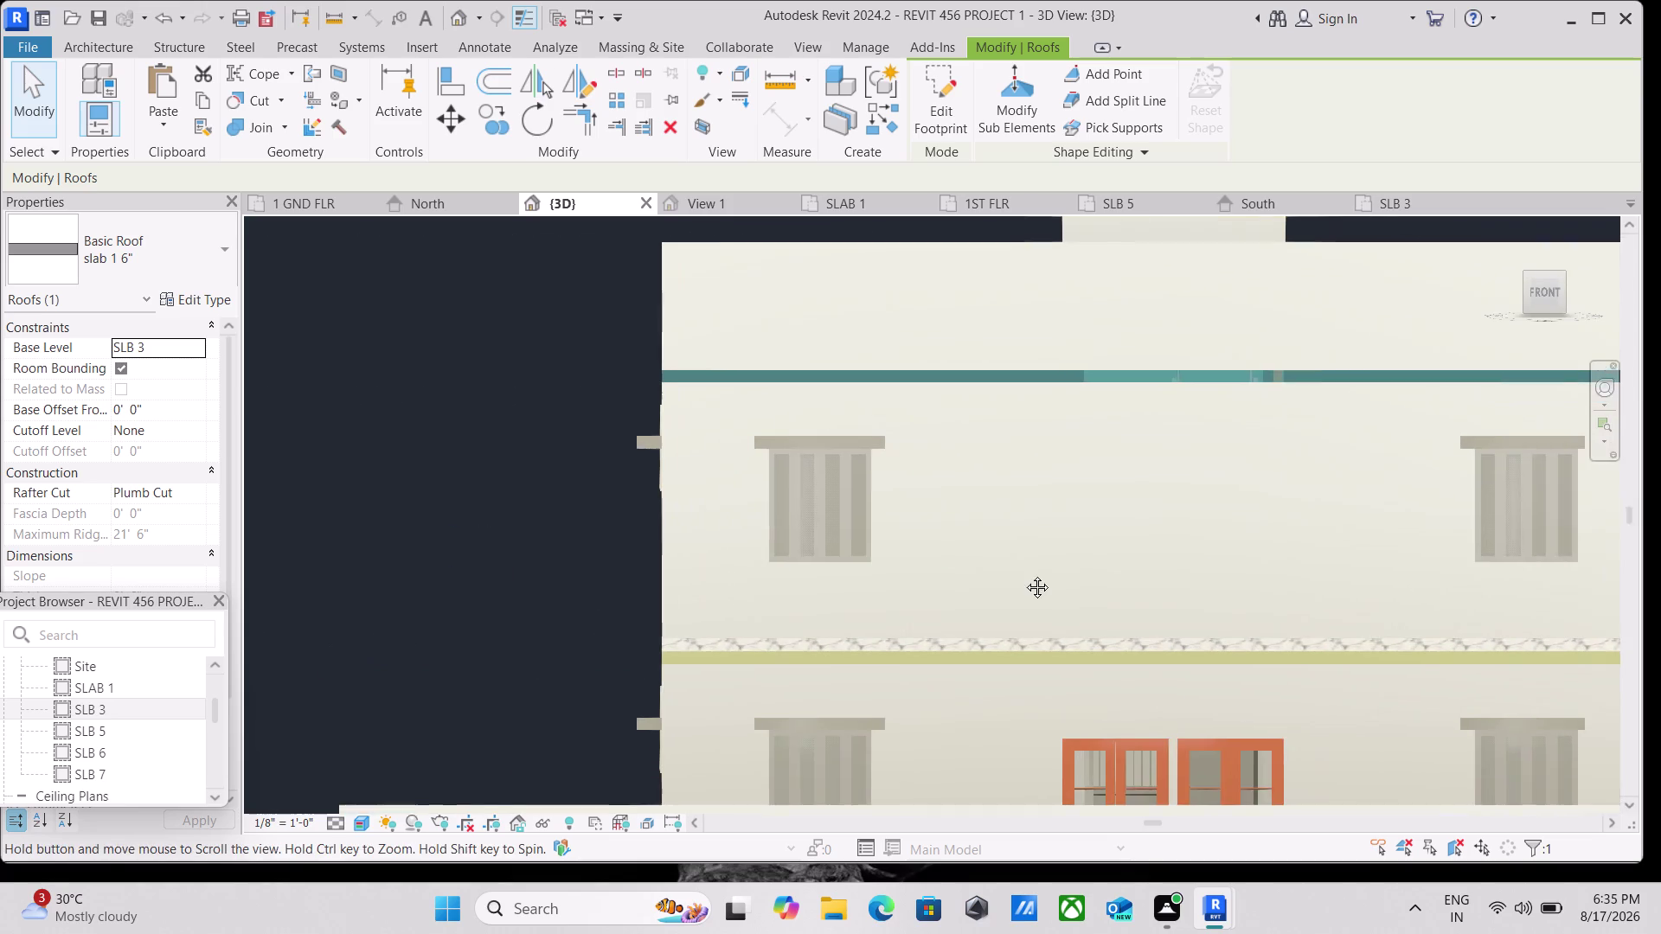
middle_drag(1050, 570, 1015, 577)
key(Escape)
scroll(down, 3)
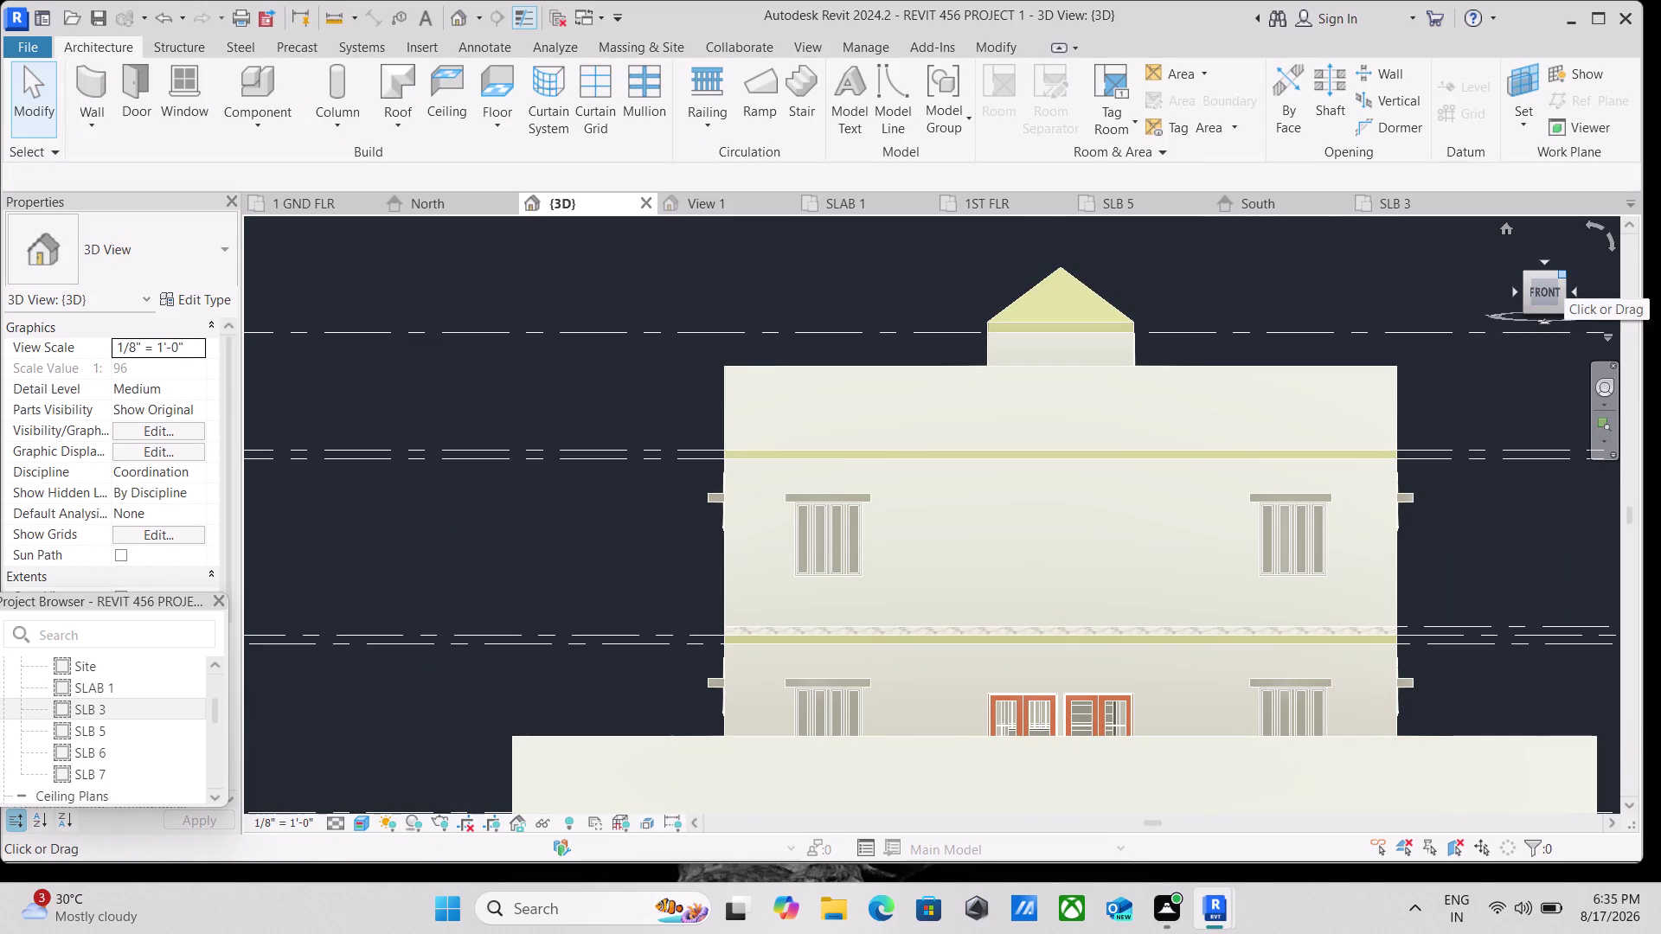
click(1564, 276)
Zoom into the building corner to inspect the slab edge, then select the first-floor slab.
scroll(up, 3)
scroll(up, 3)
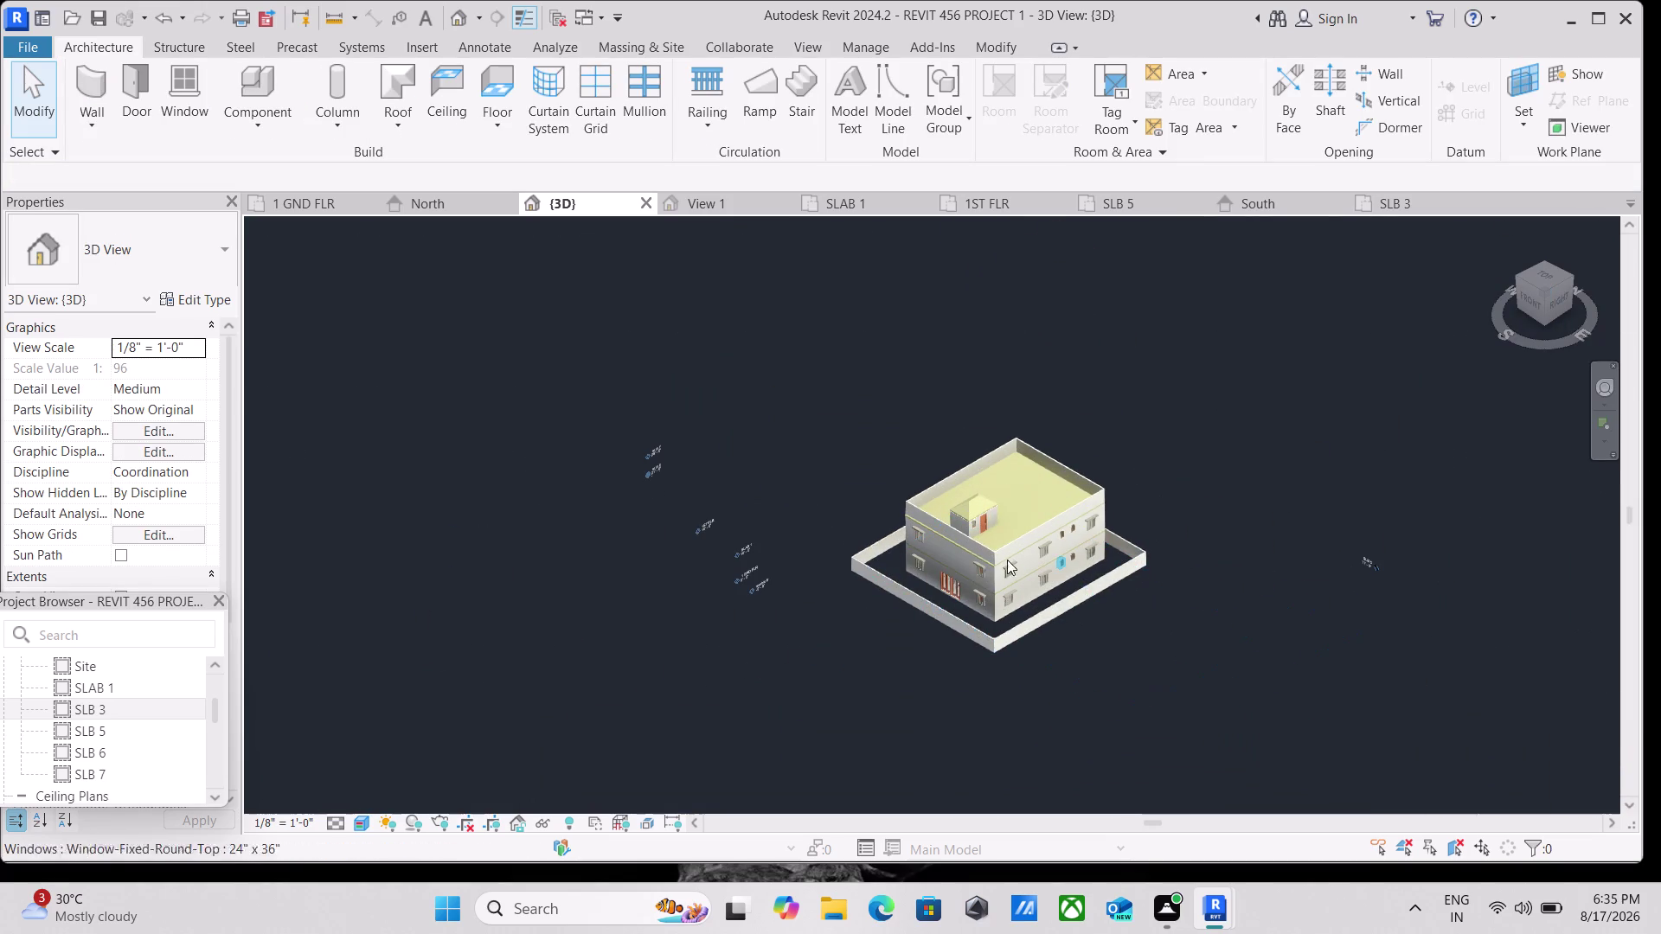
scroll(up, 3)
scroll(up, 3)
scroll(up, 3)
scroll(up, 3)
scroll(up, 3)
scroll(up, 3)
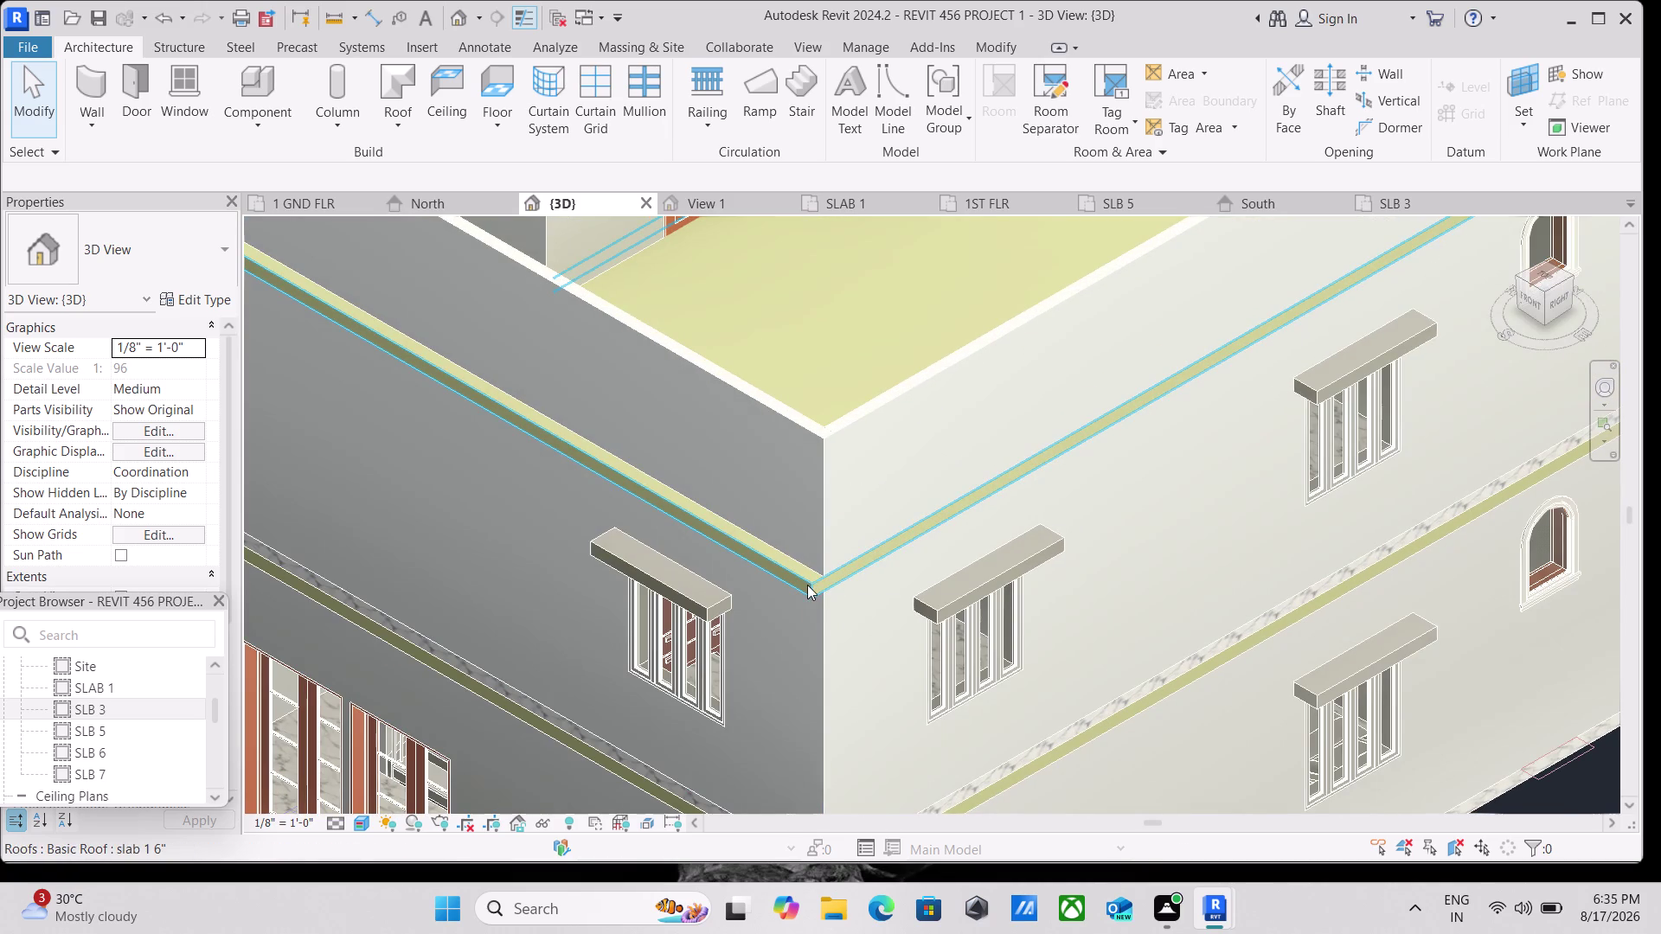
middle_drag(807, 584, 843, 579)
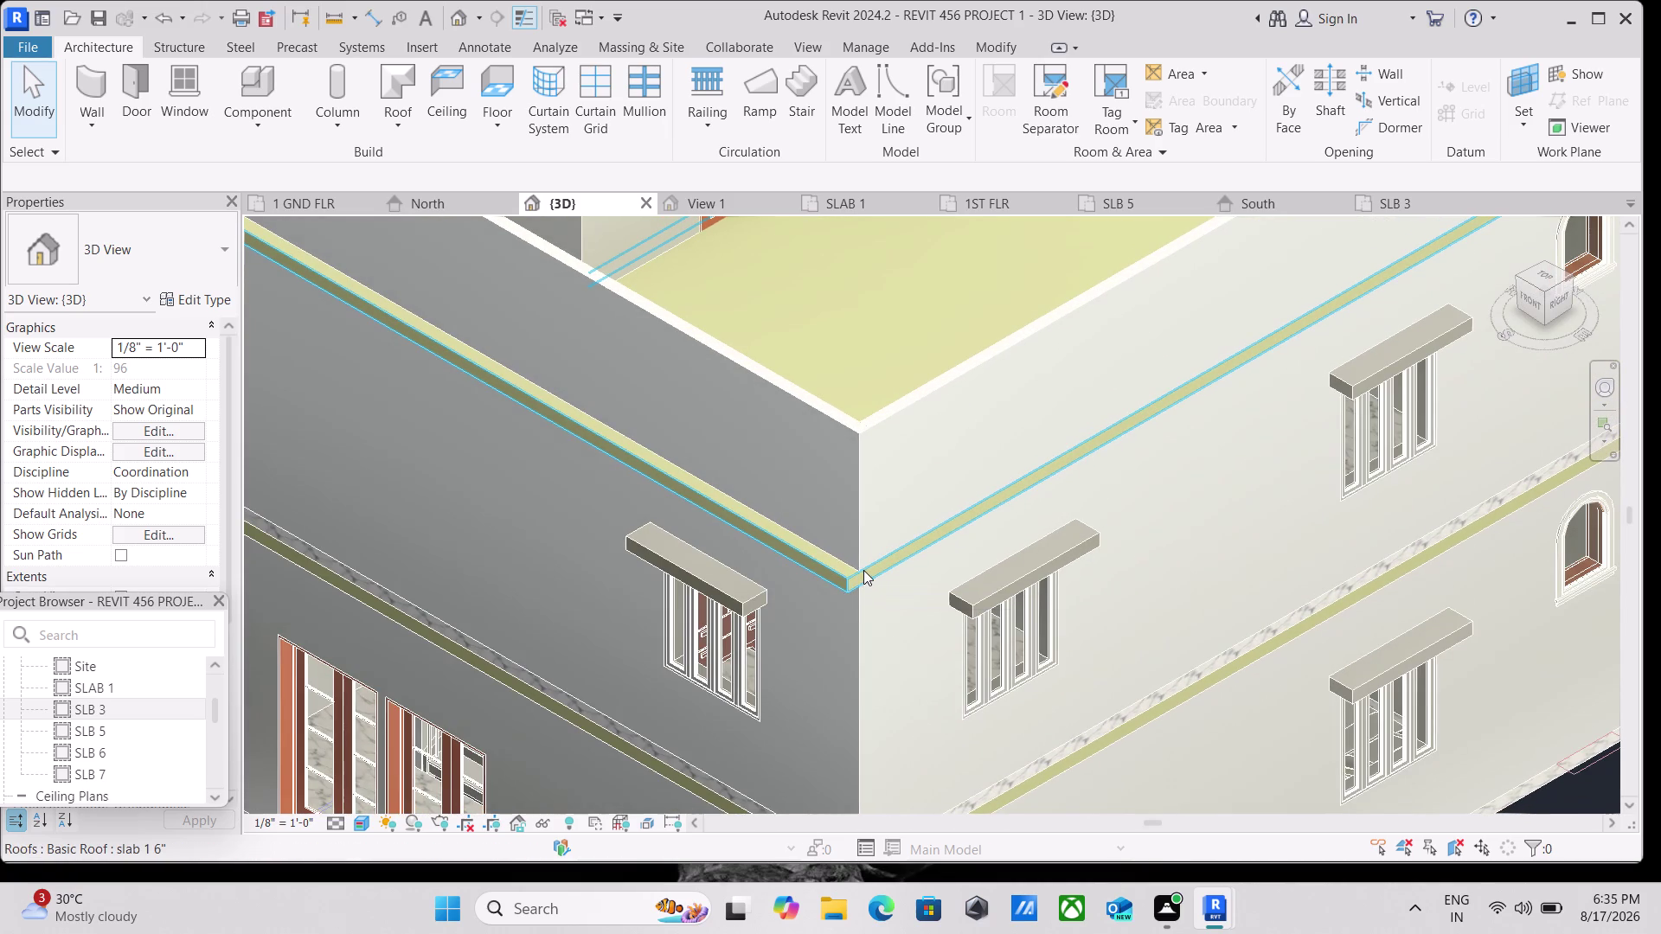
scroll(down, 3)
scroll(down, 3)
middle_drag(914, 695, 936, 638)
scroll(up, 3)
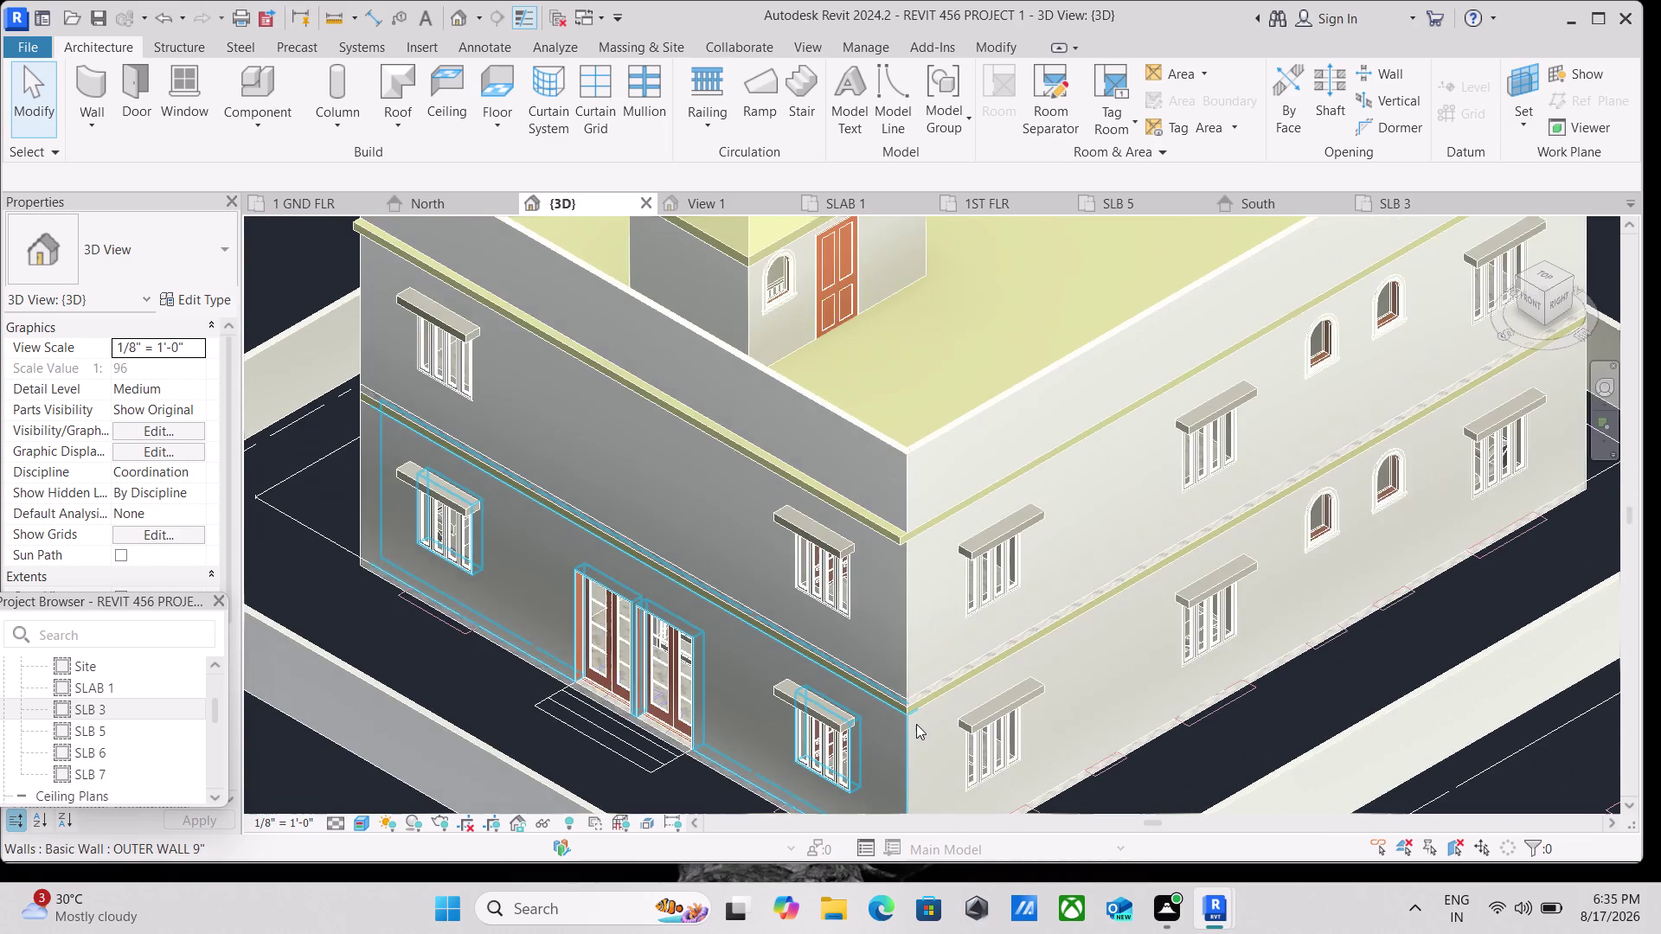
middle_drag(916, 724, 954, 718)
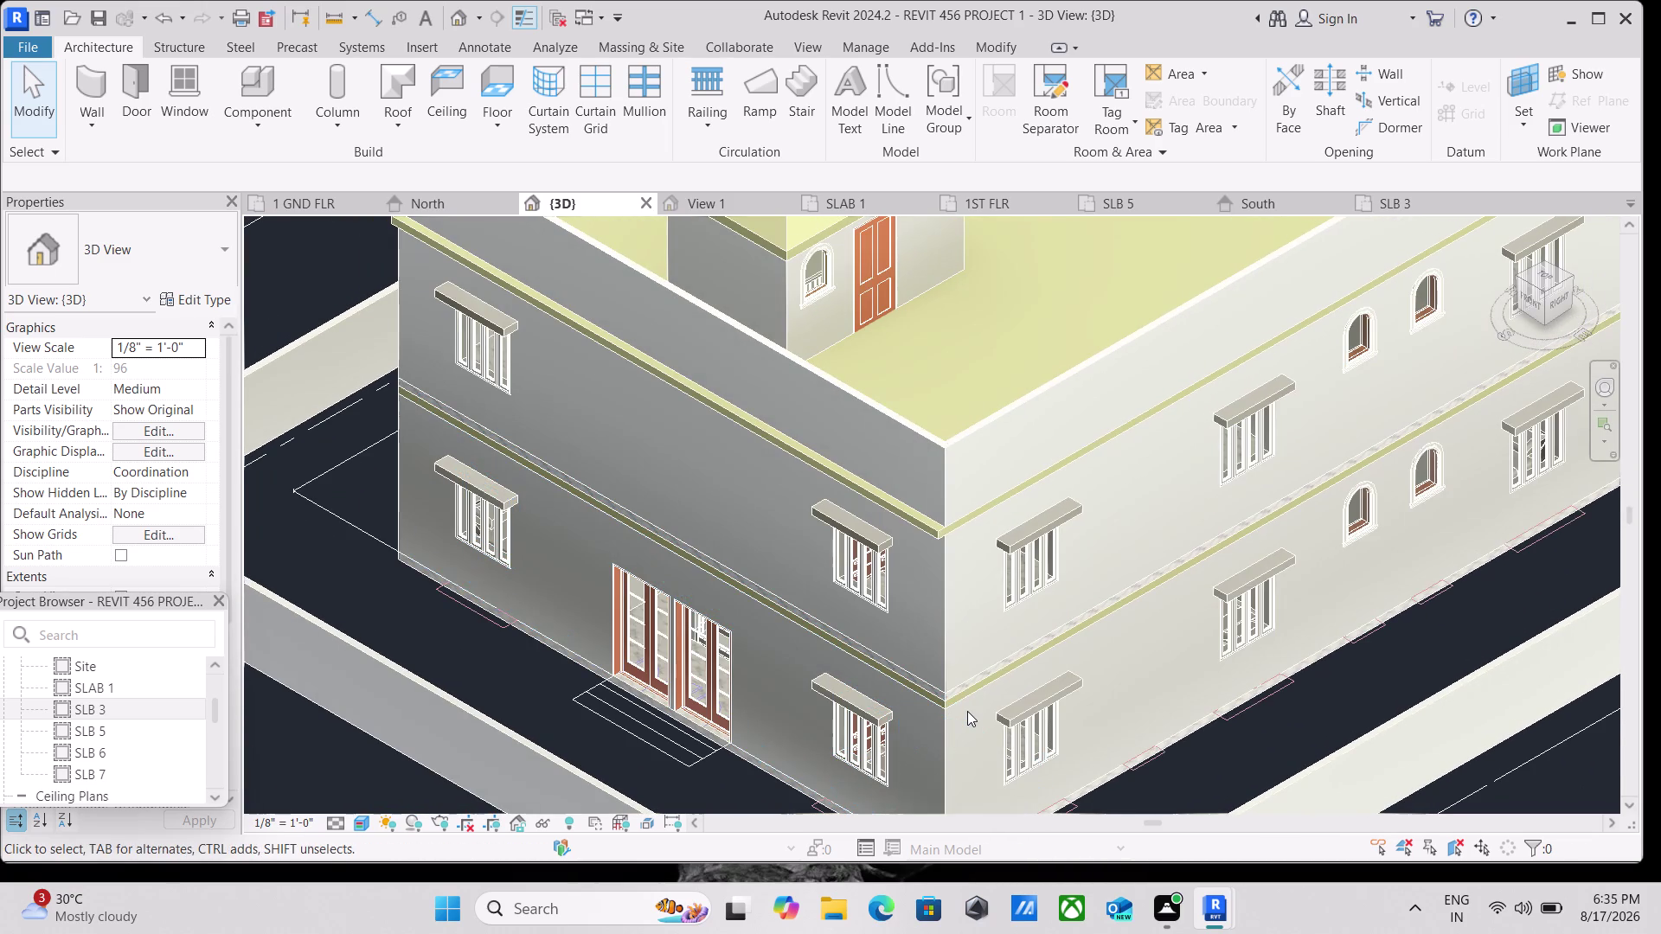
scroll(up, 3)
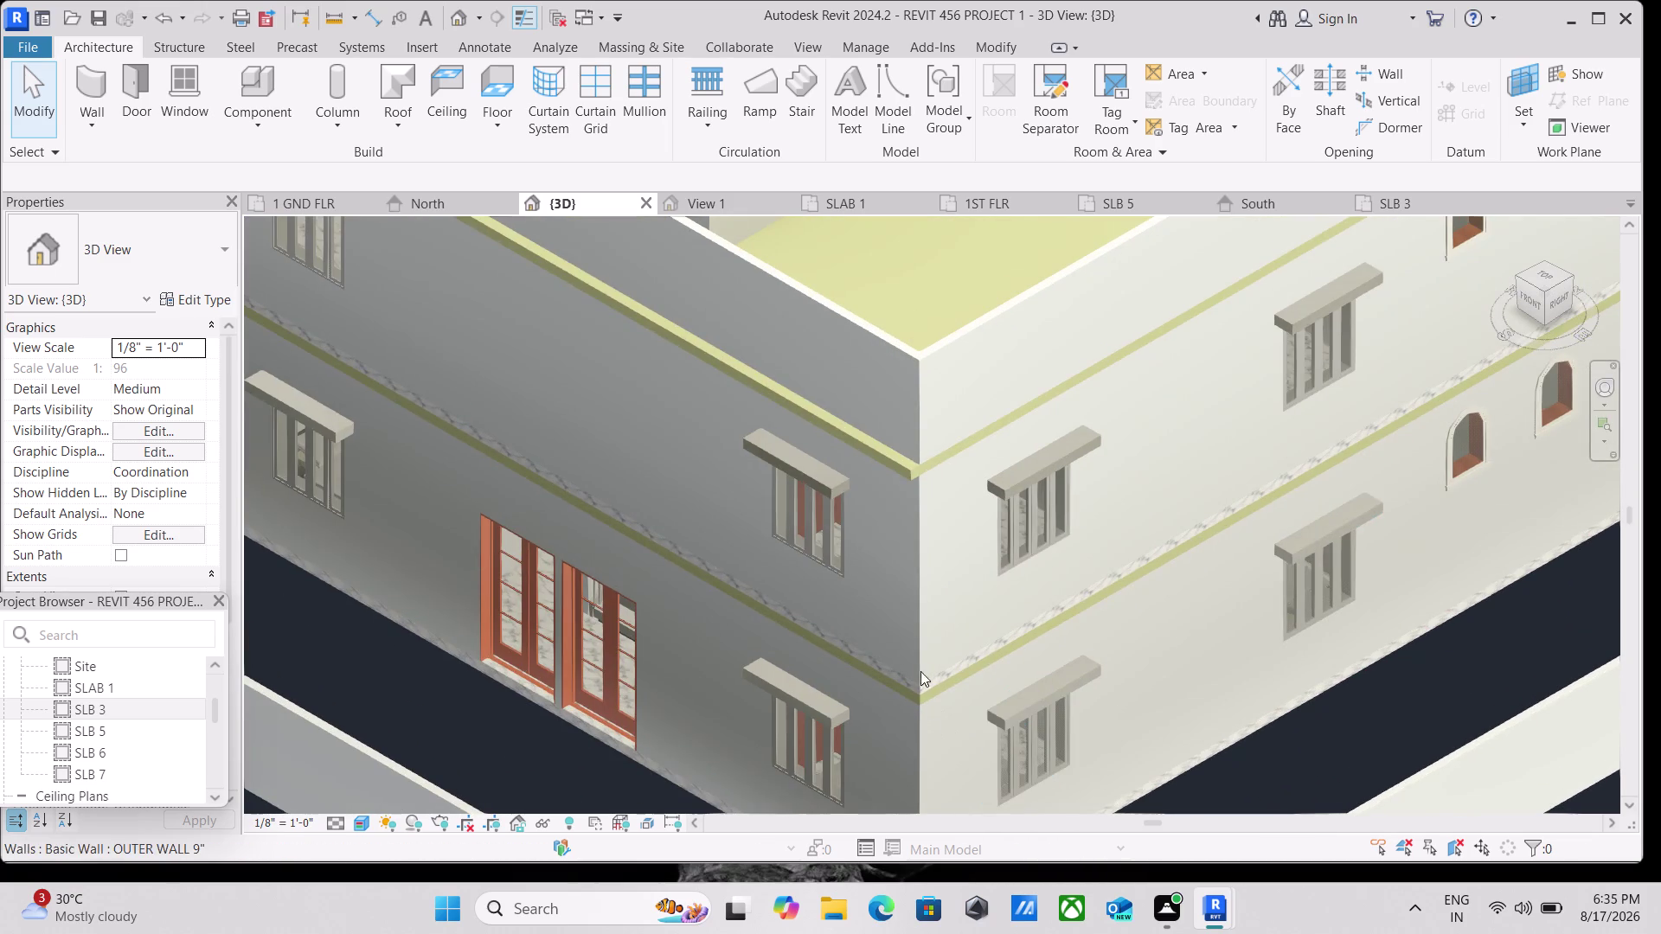
click(918, 696)
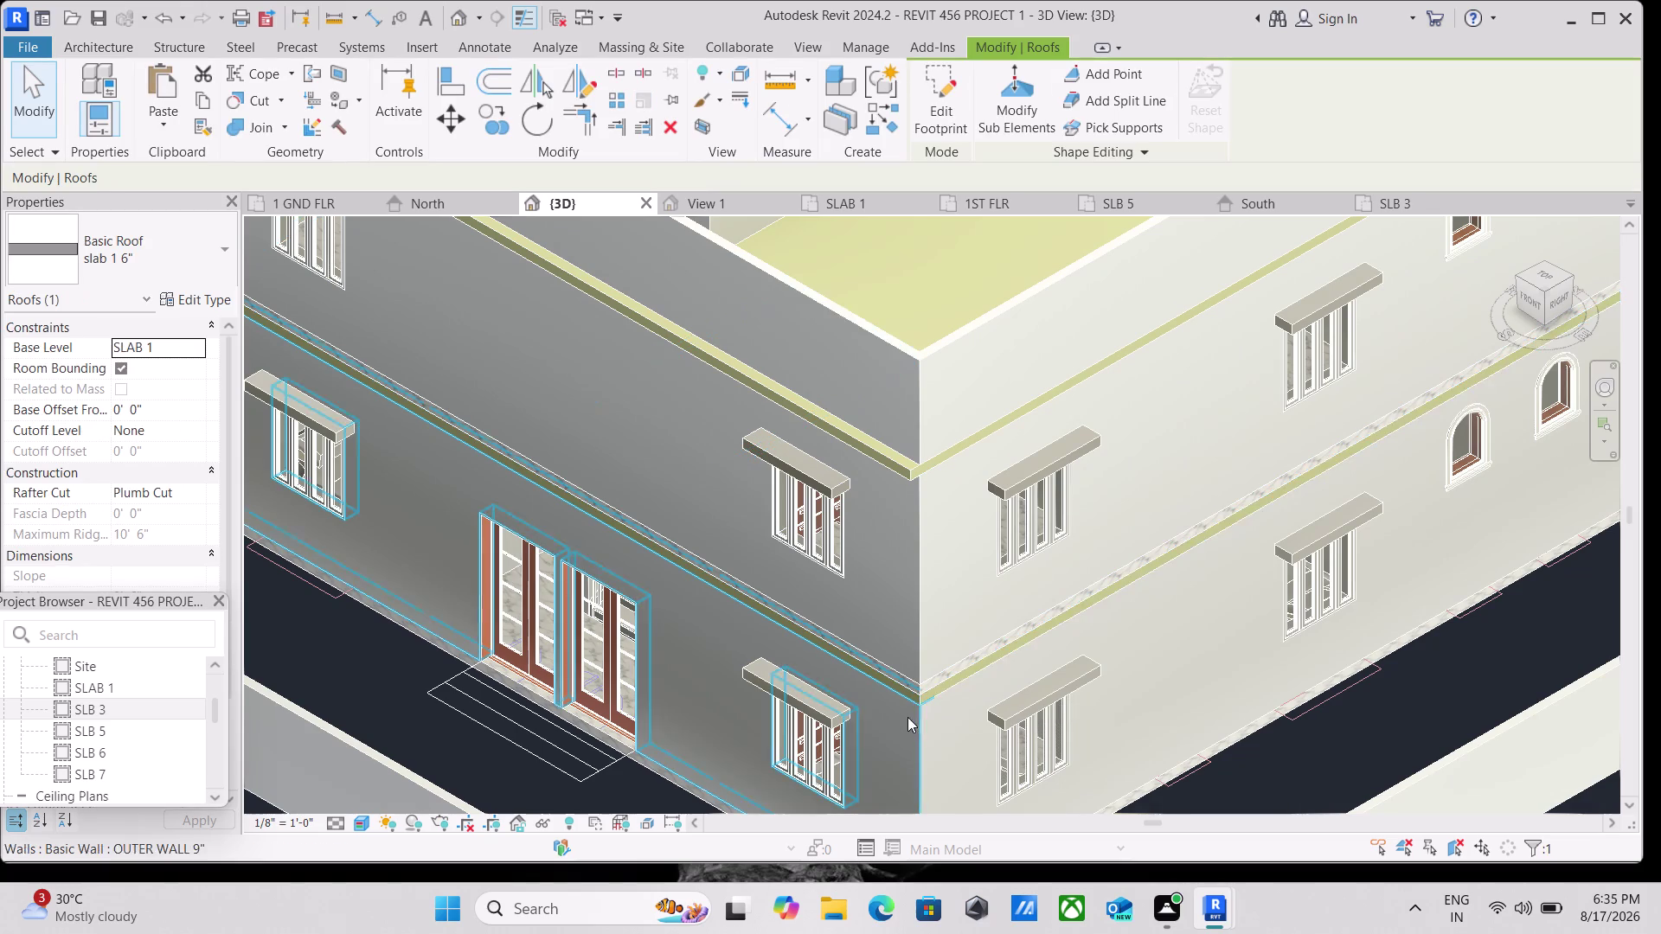
Edit the 'slab 1 6"' roof footprint and open it in the SLAB 1 plan.
click(926, 703)
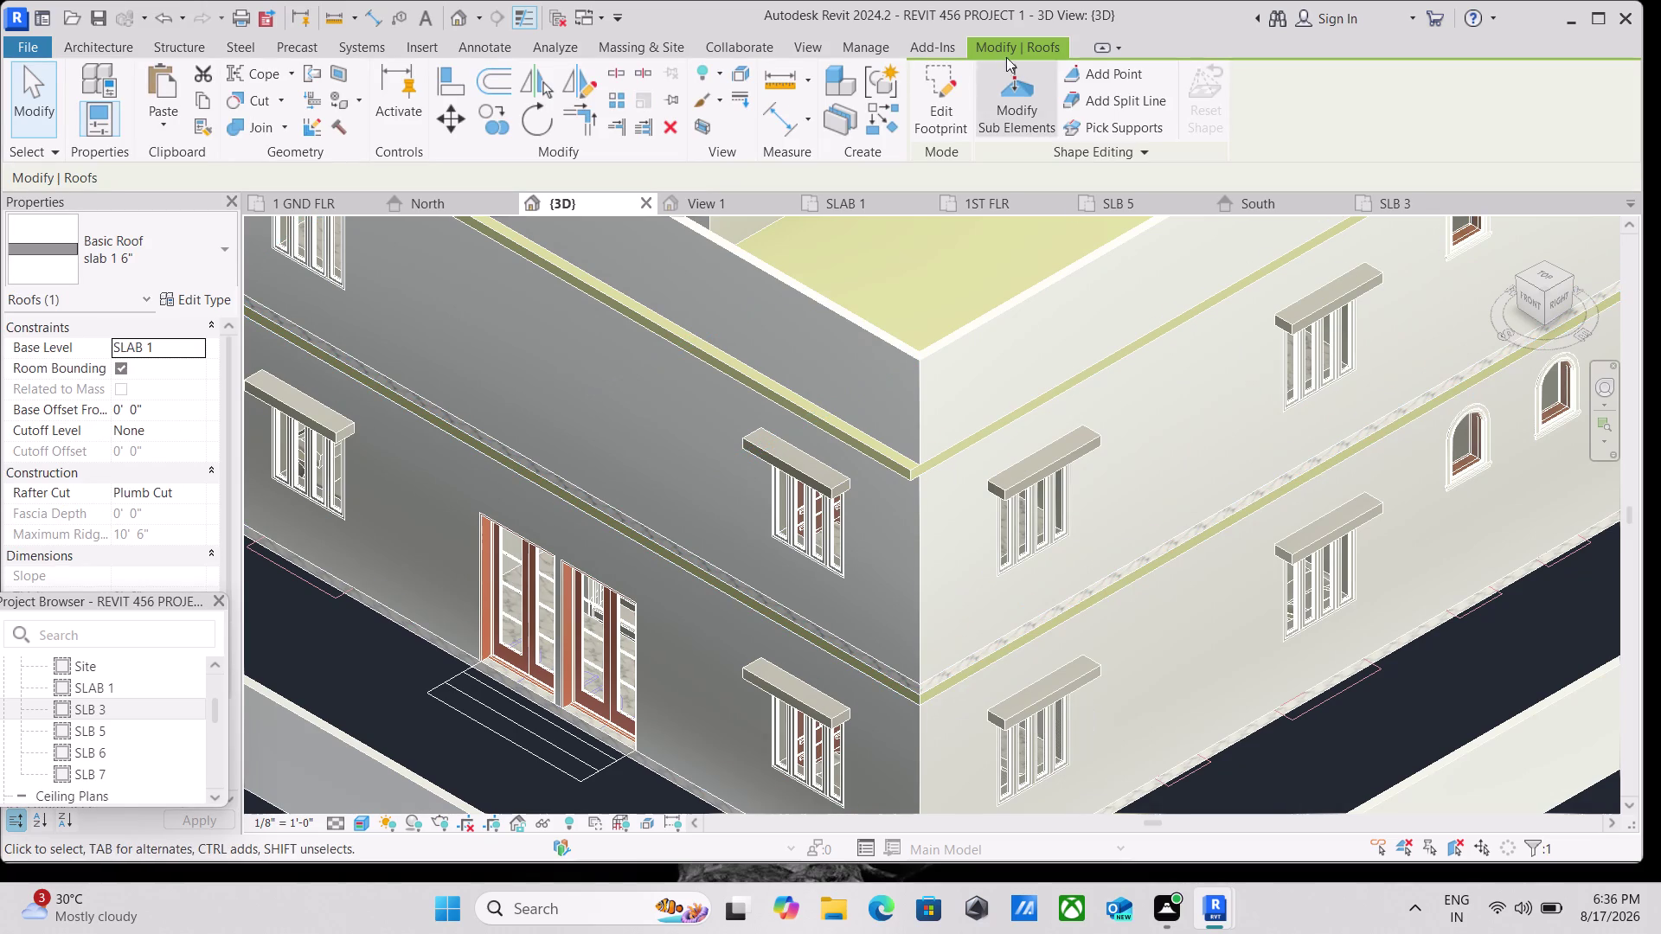
click(935, 105)
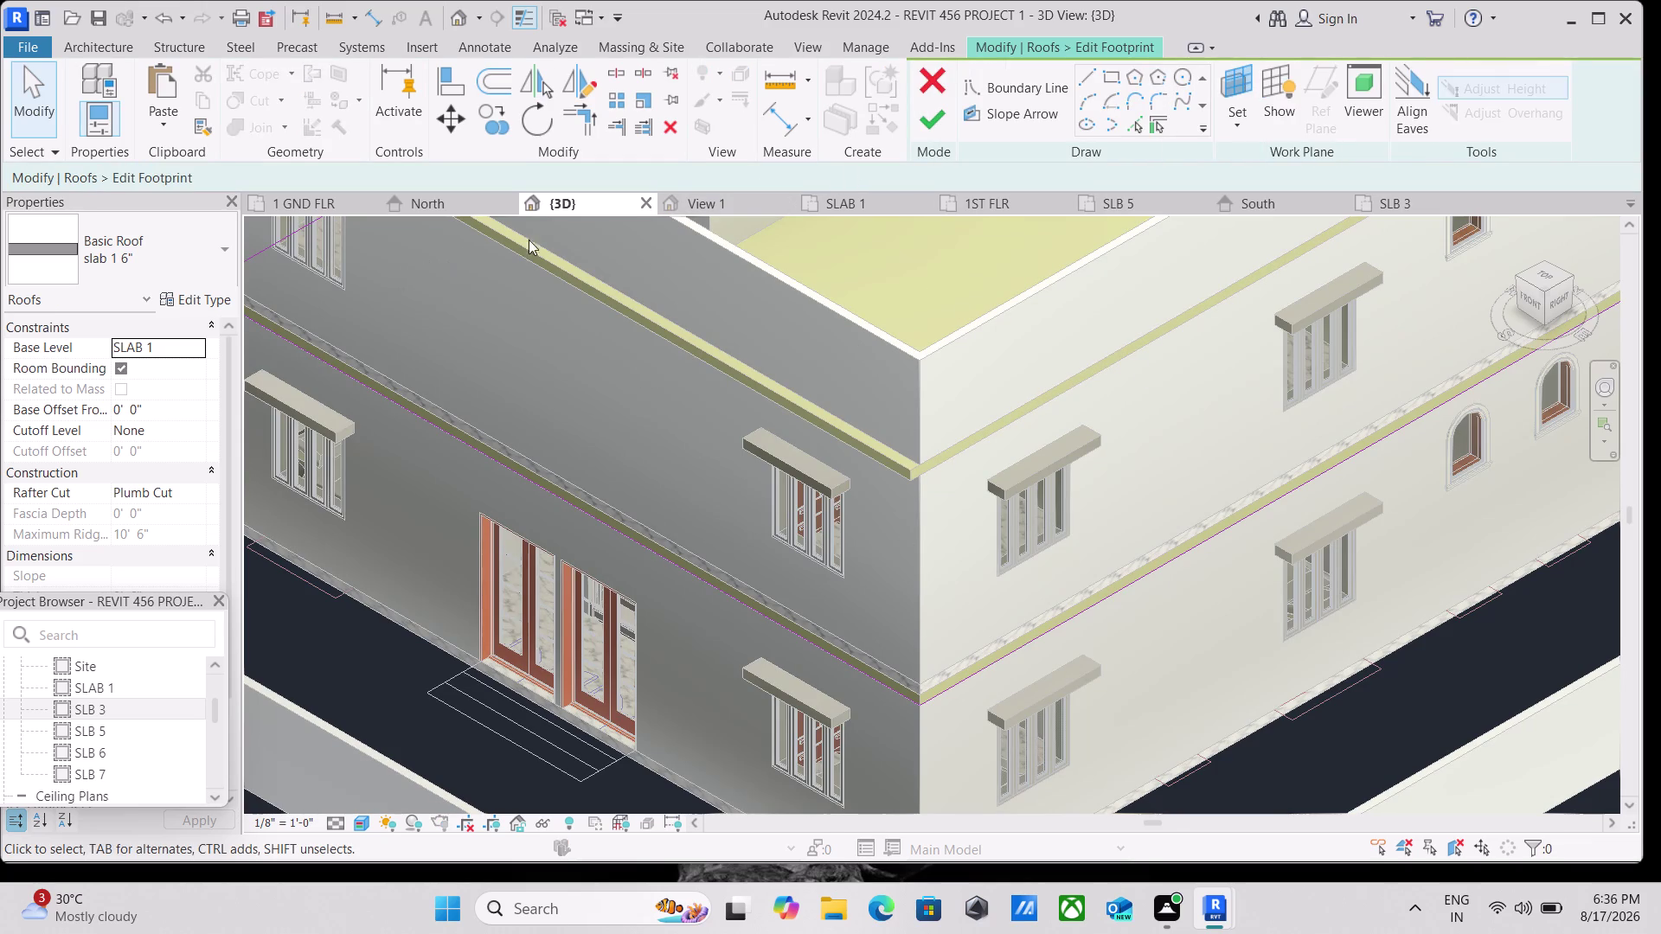
click(849, 198)
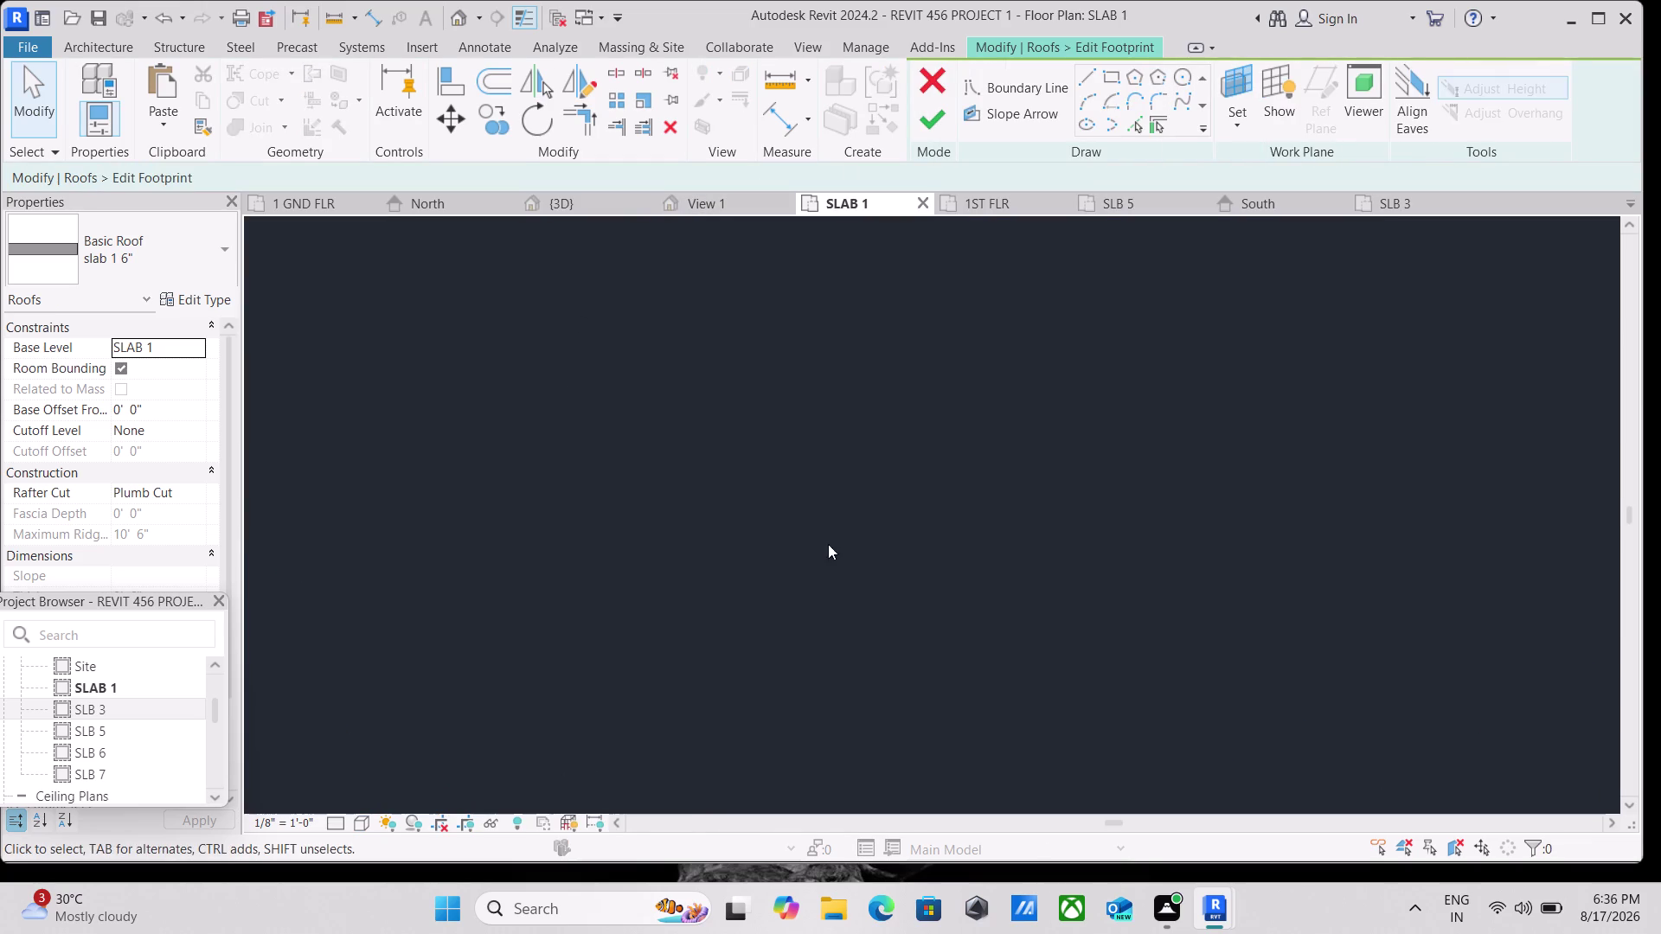
scroll(down, 3)
middle_drag(980, 593, 926, 411)
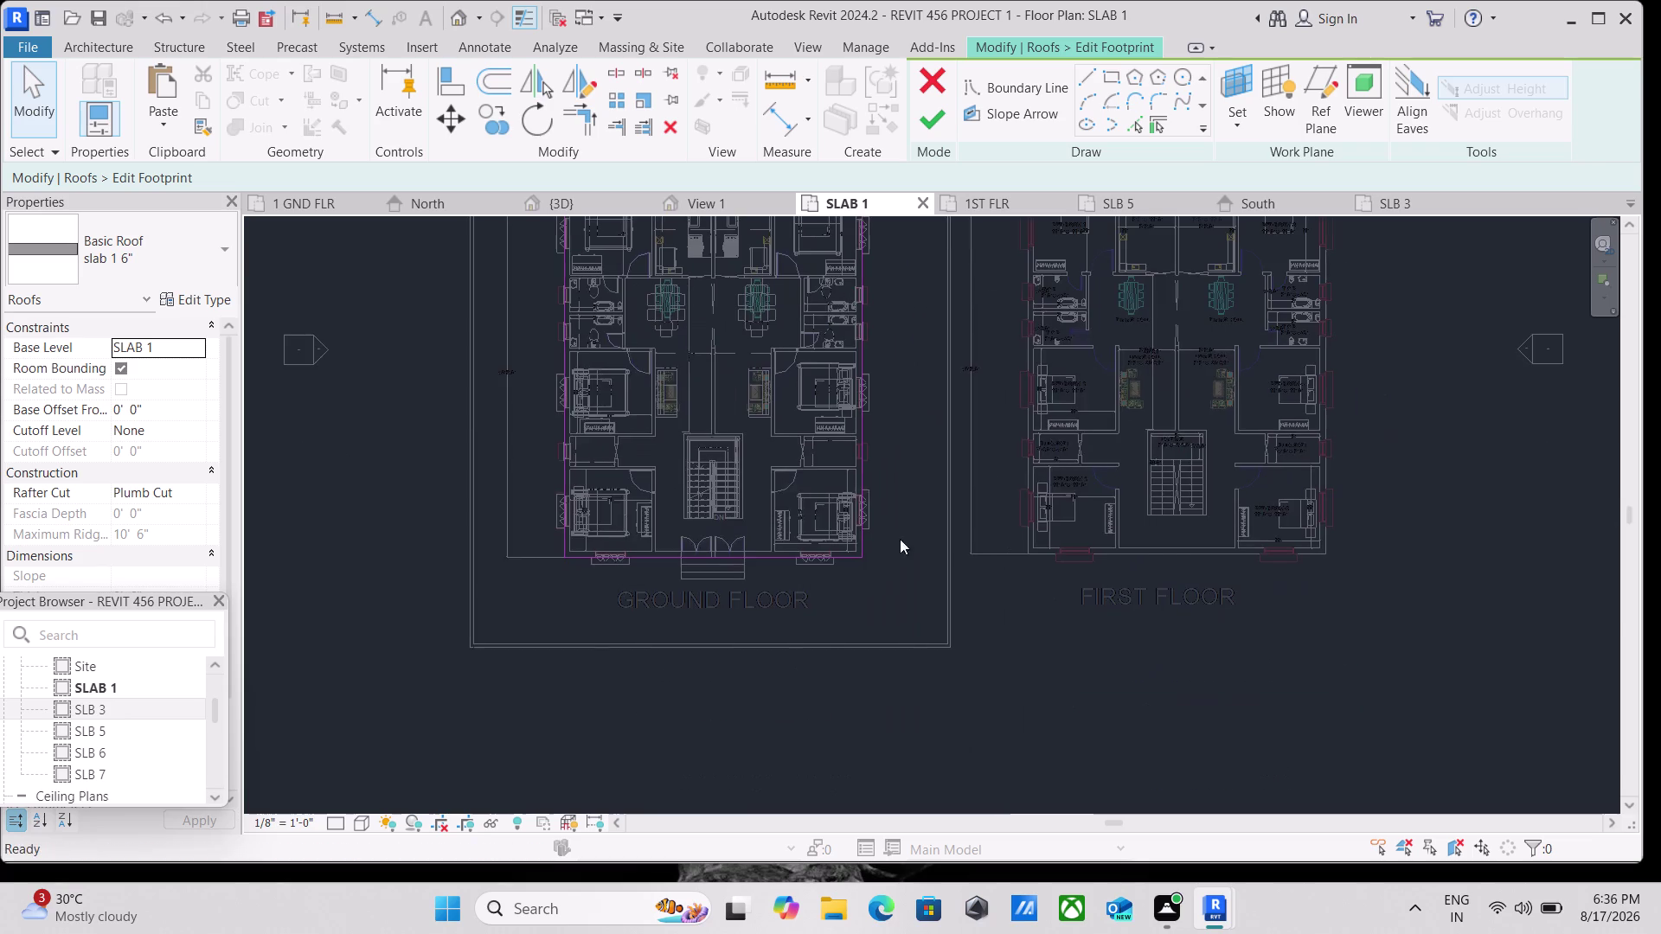
Delete the footprint sketch's front edge line and pick Boundary Line.
scroll(up, 3)
scroll(up, 3)
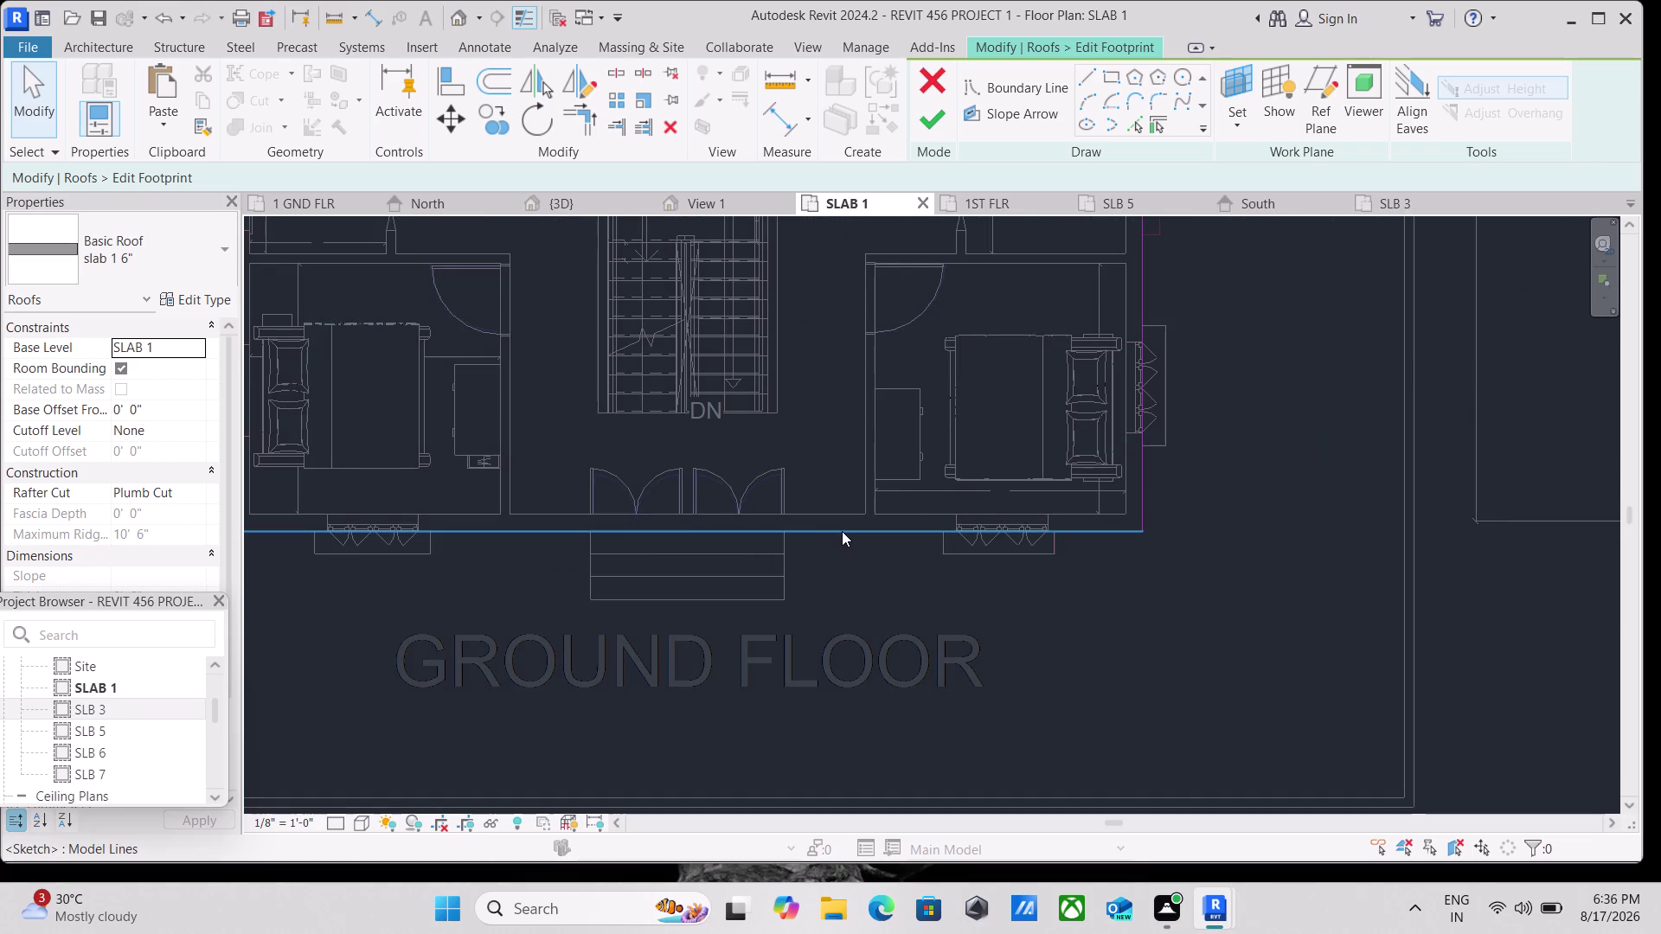
click(842, 531)
right_click(842, 532)
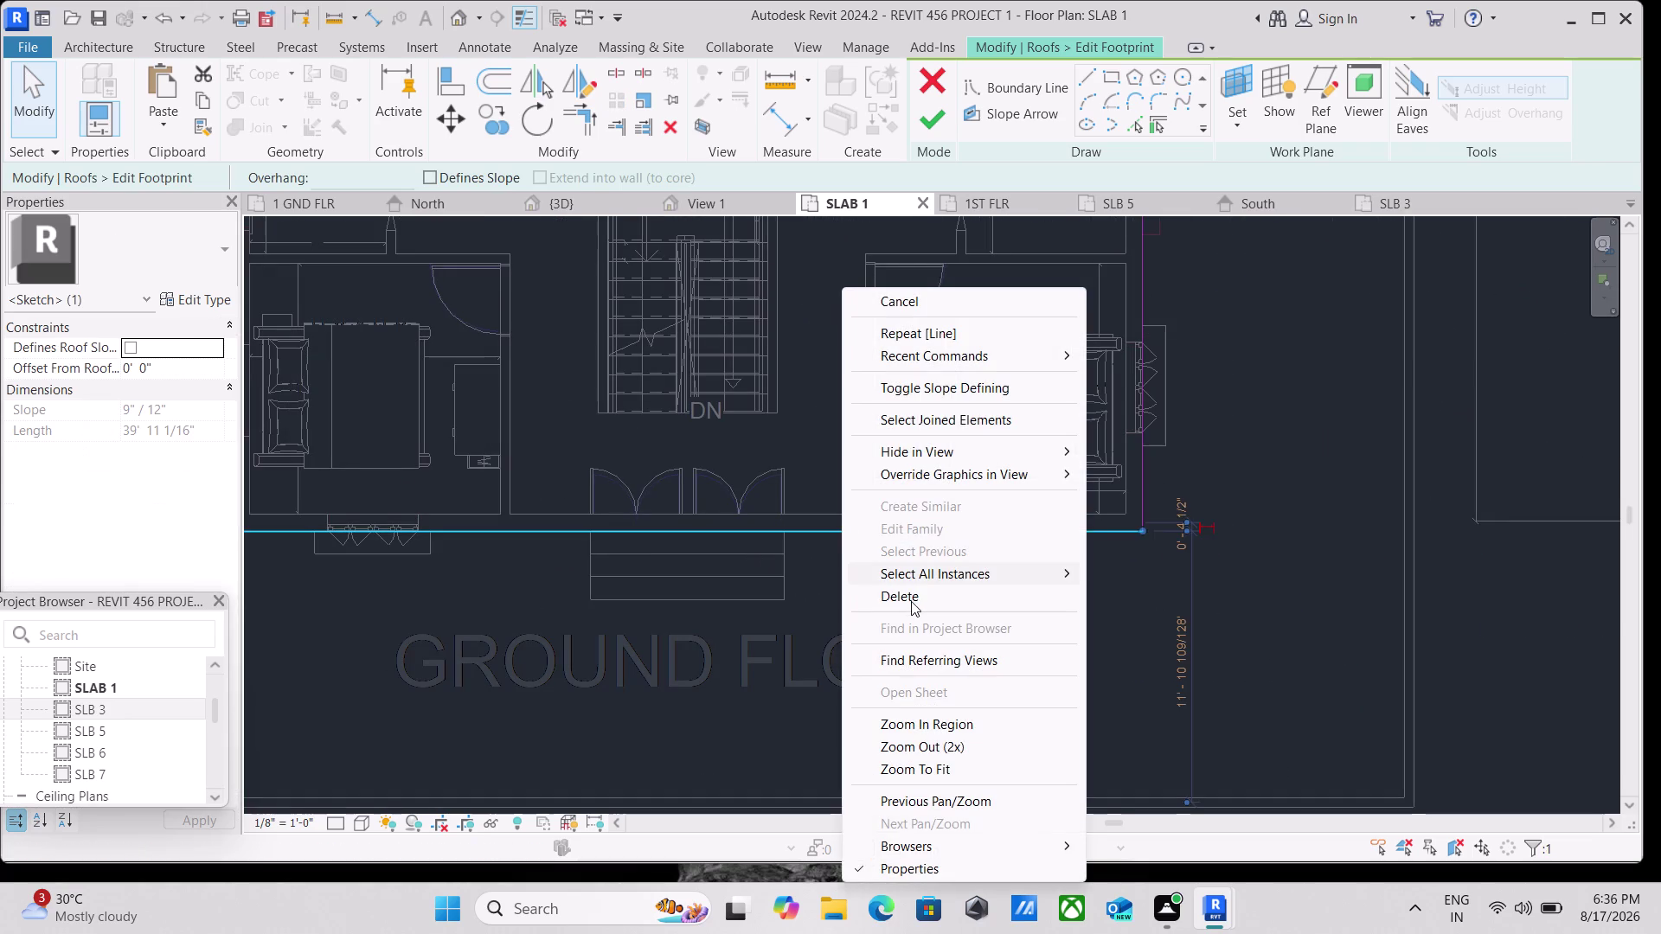
click(911, 601)
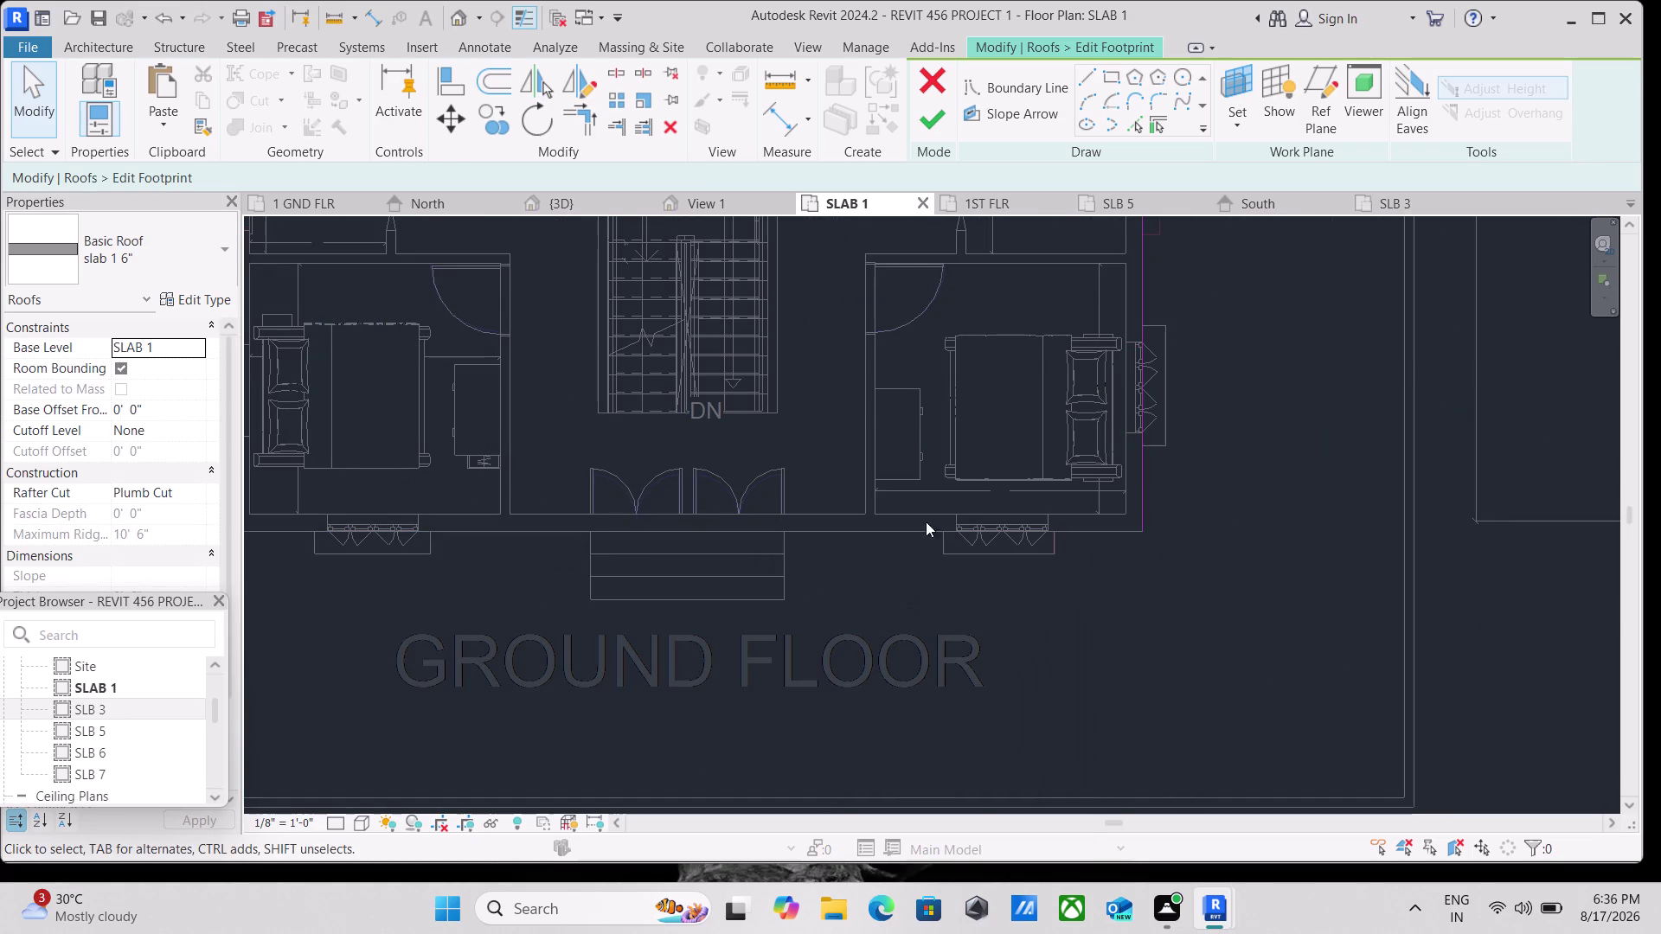
click(1087, 73)
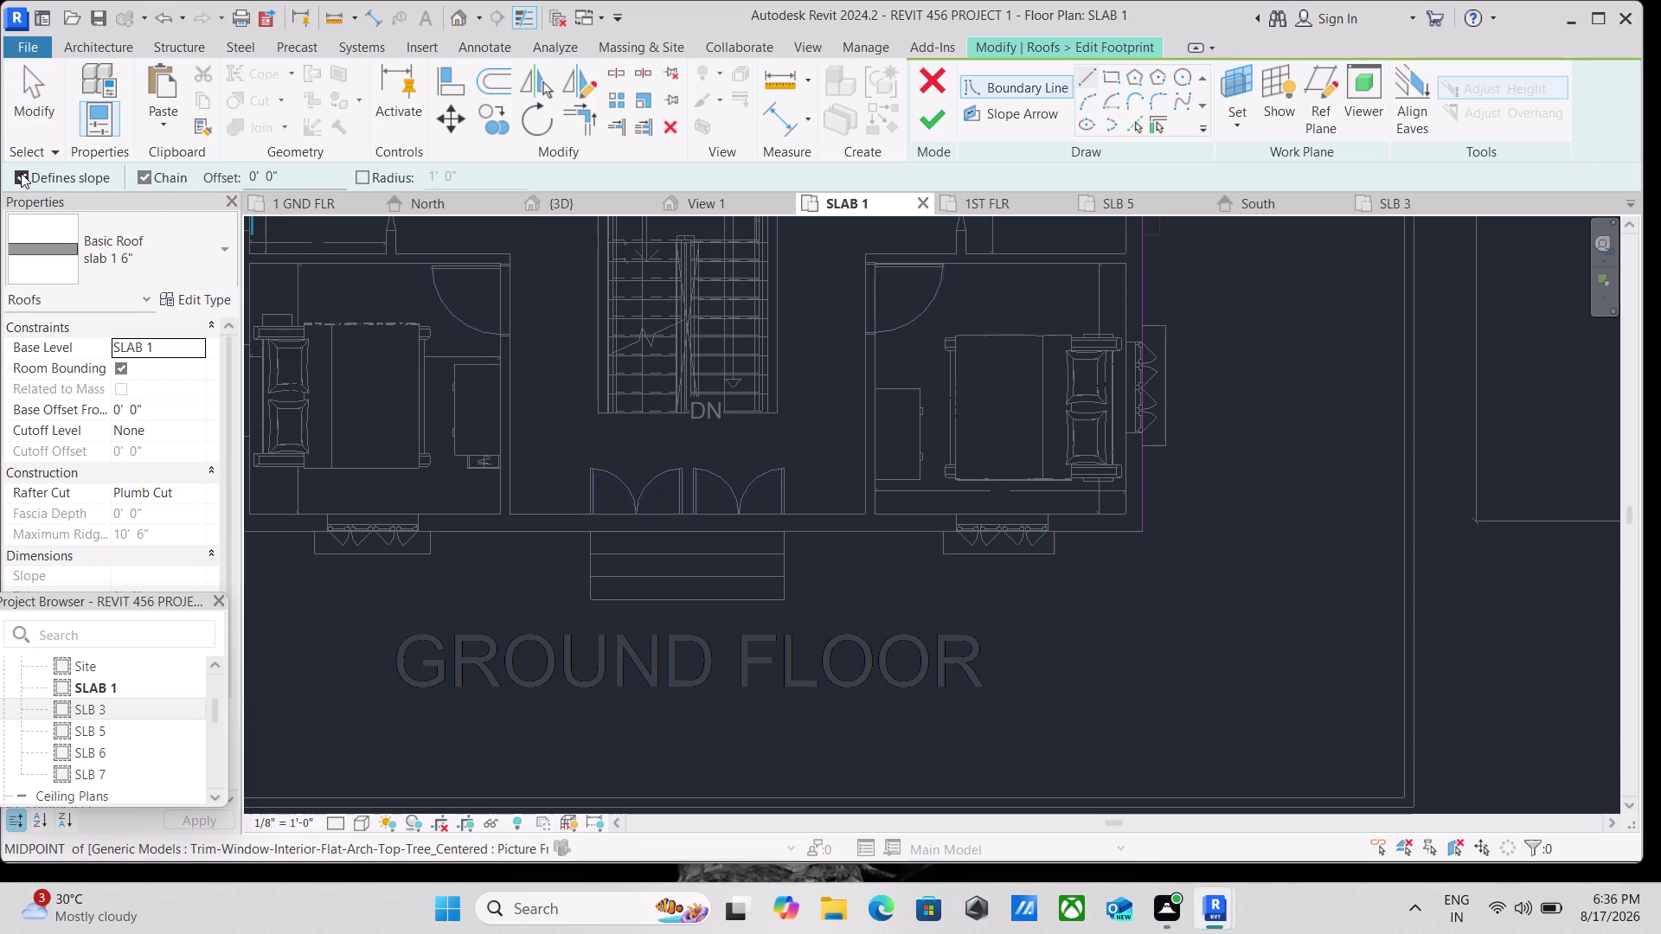
Turn off Defines Slope and draw the first edge line down from the wall end.
click(21, 173)
scroll(up, 3)
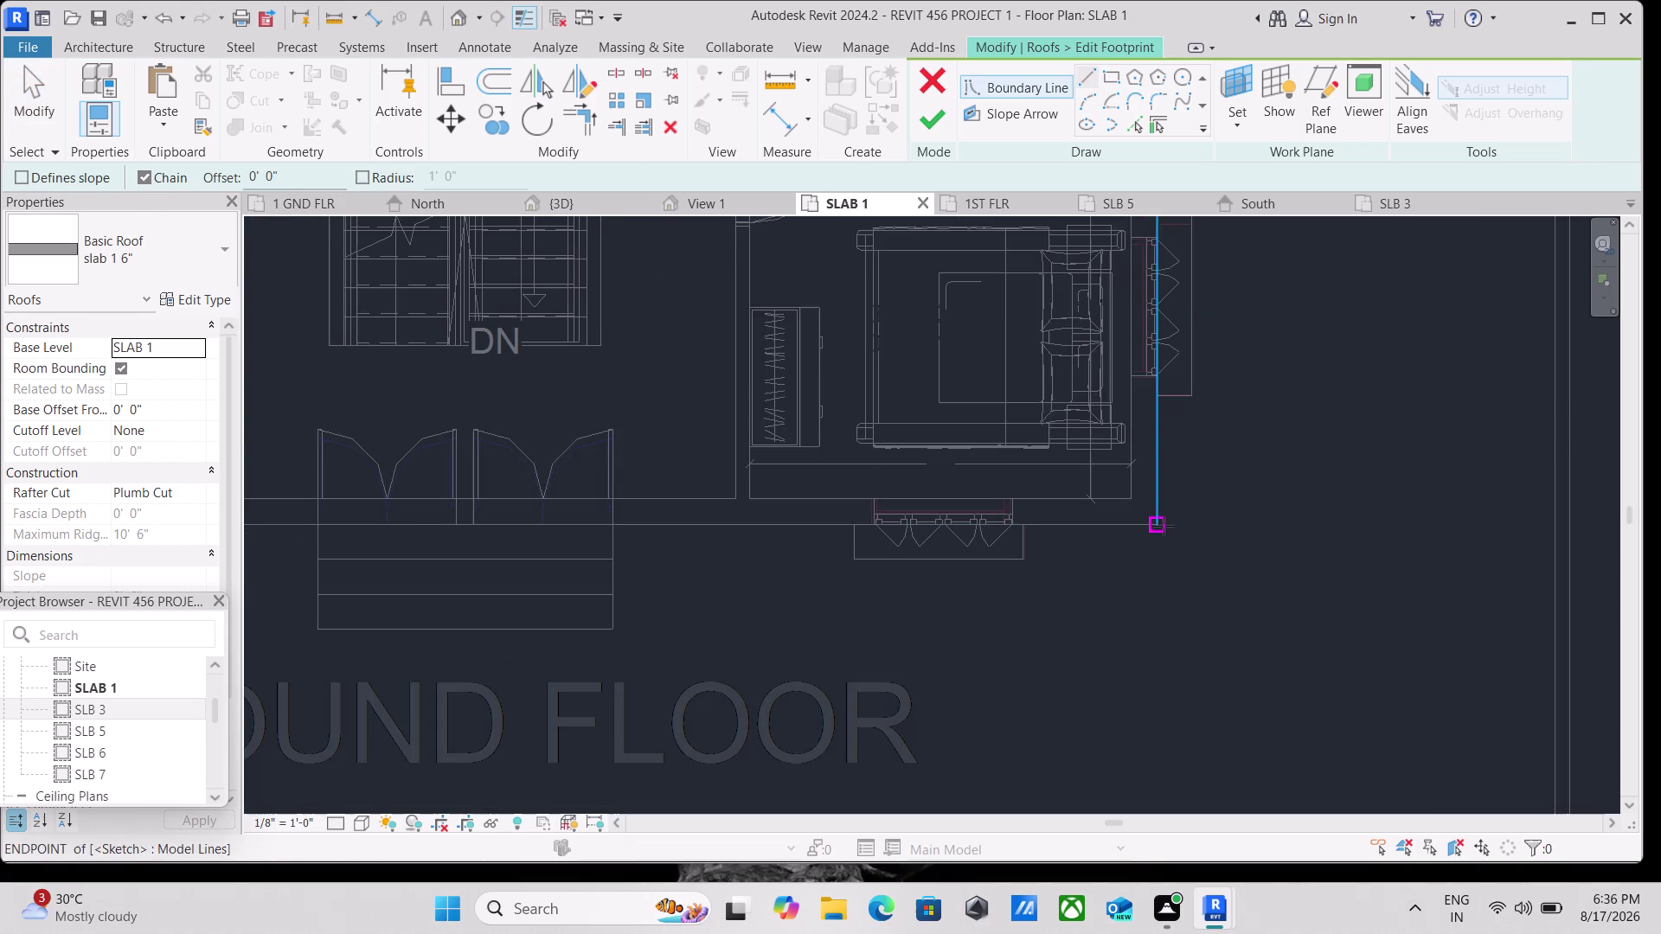
click(1154, 526)
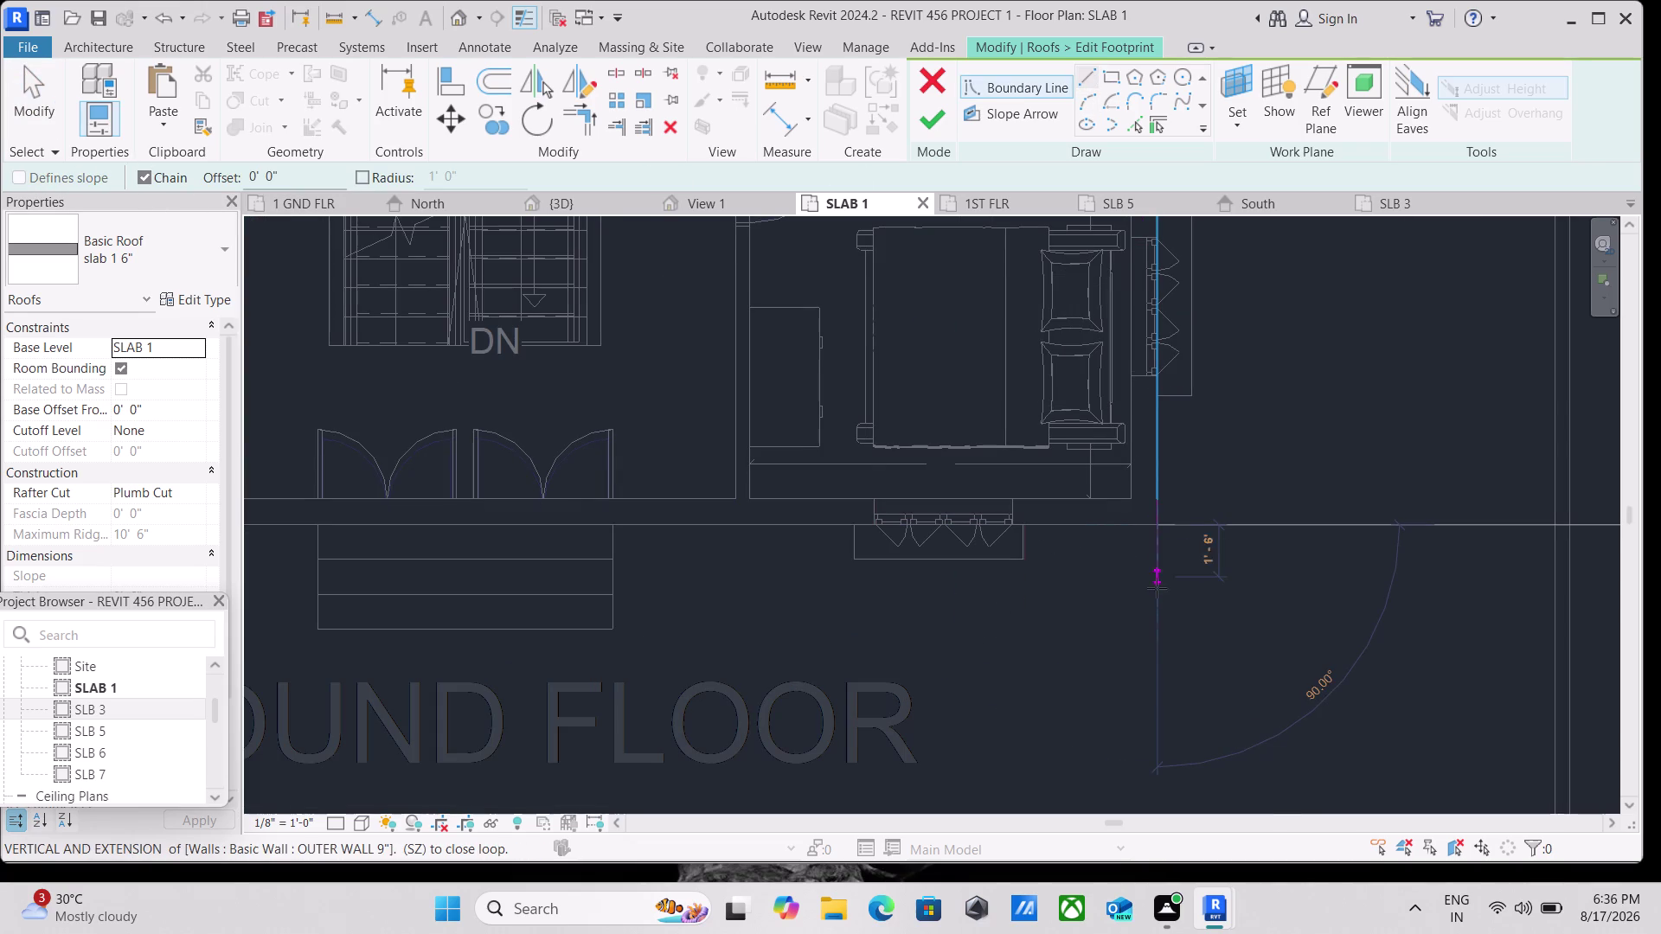
scroll(up, 3)
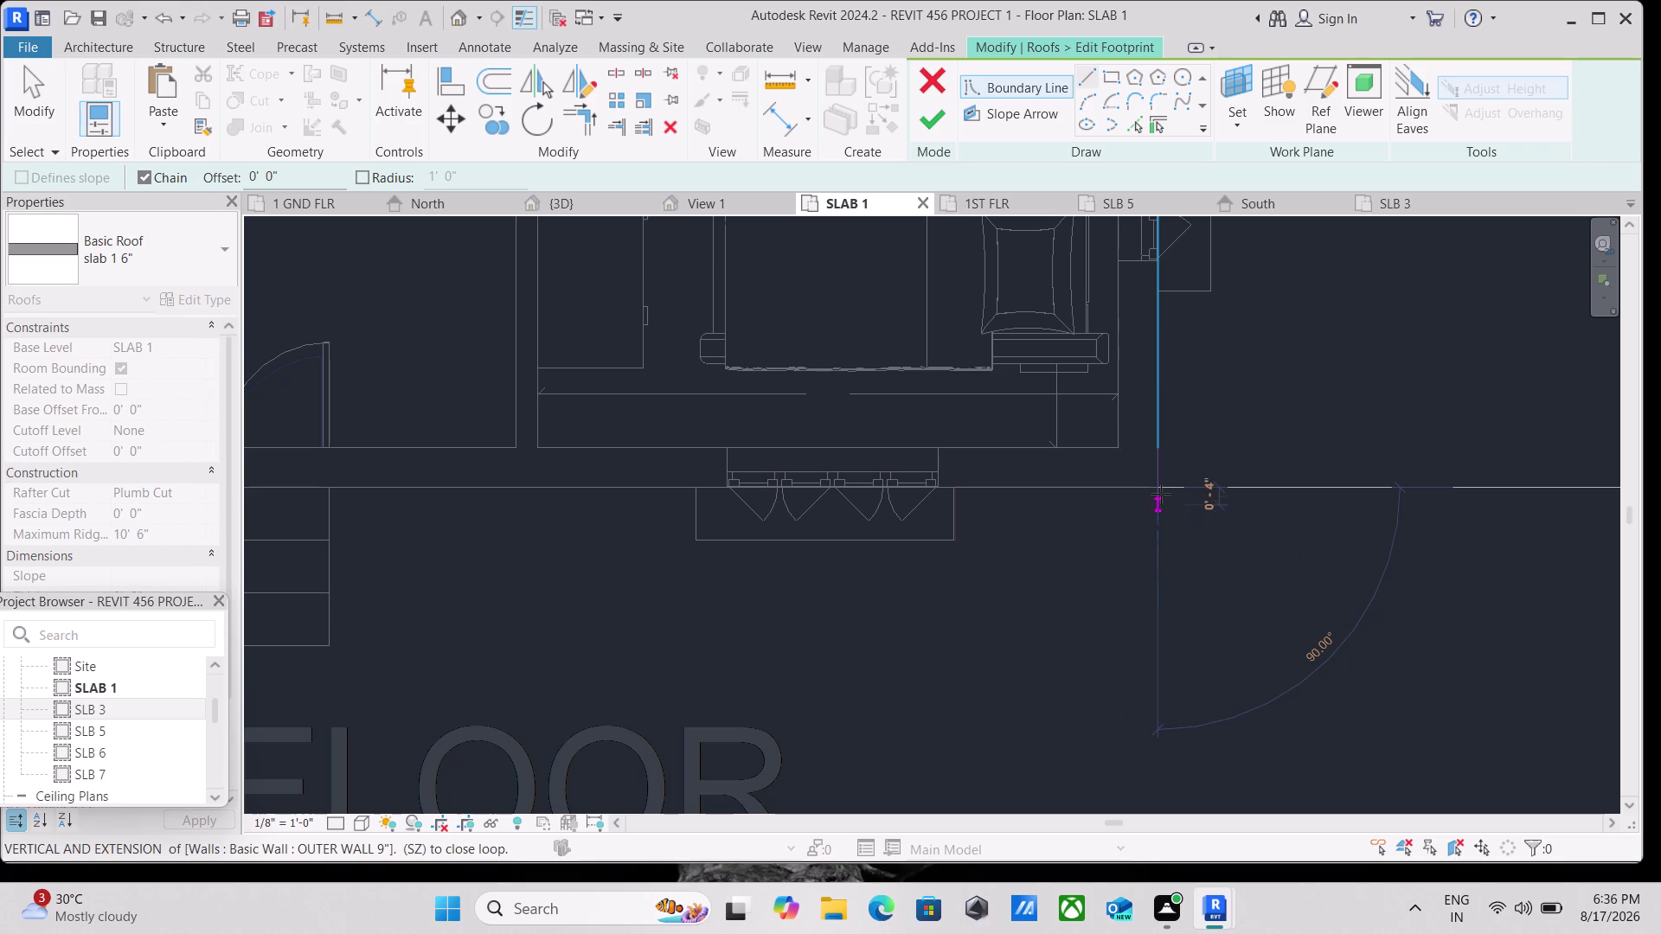
scroll(up, 3)
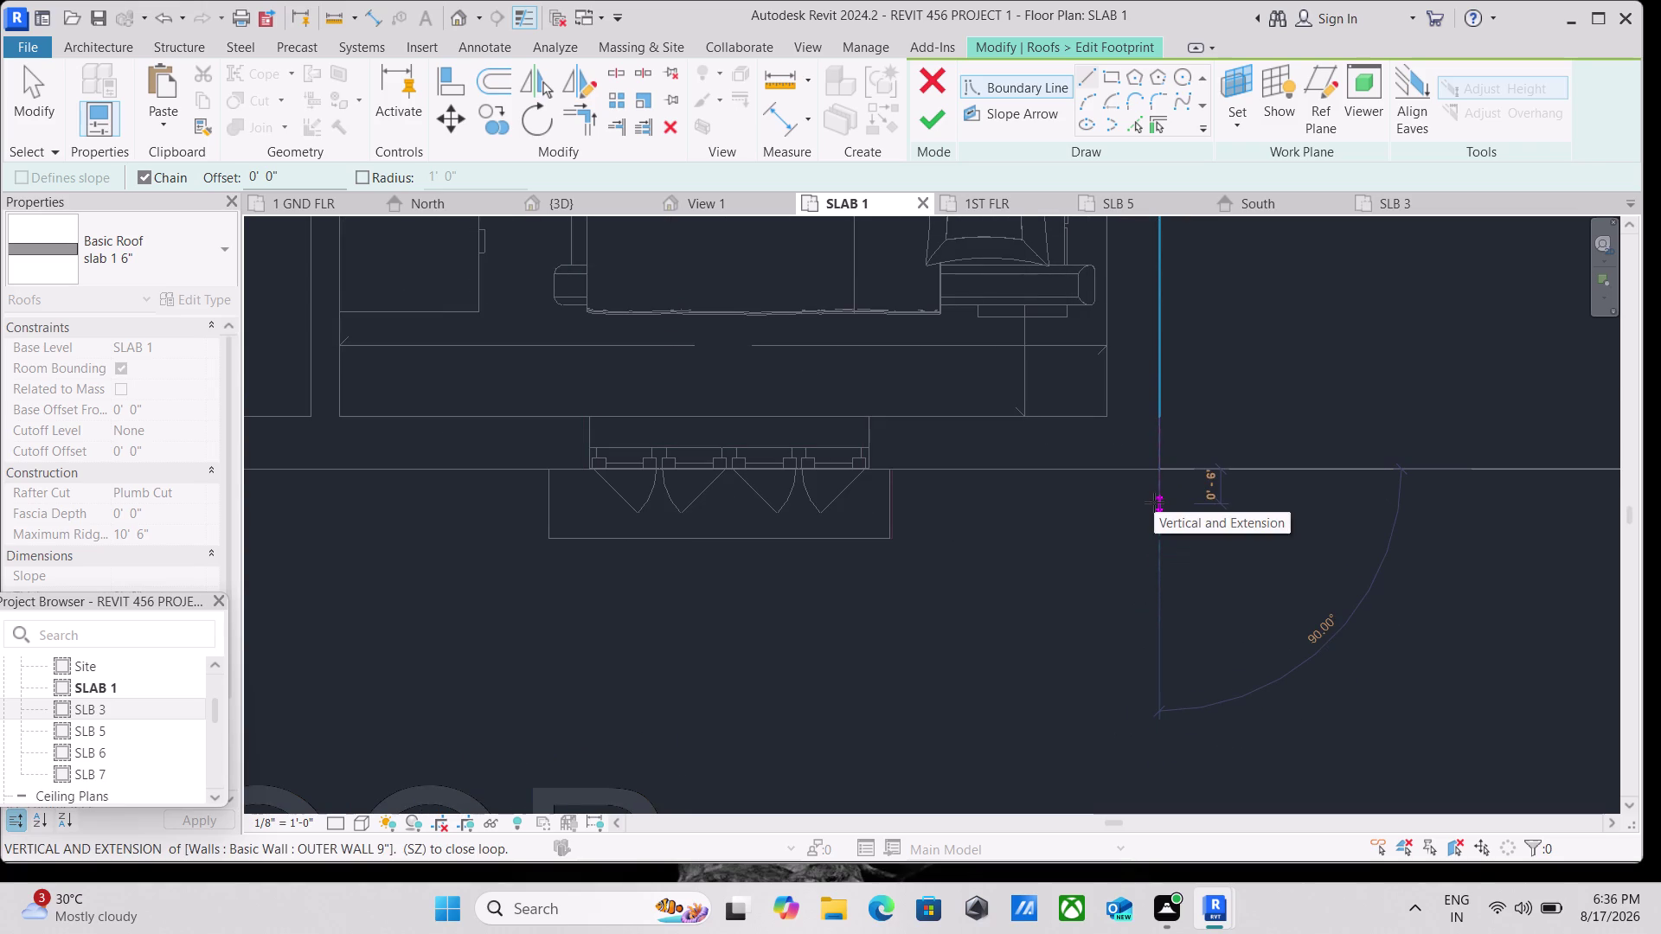
click(1154, 503)
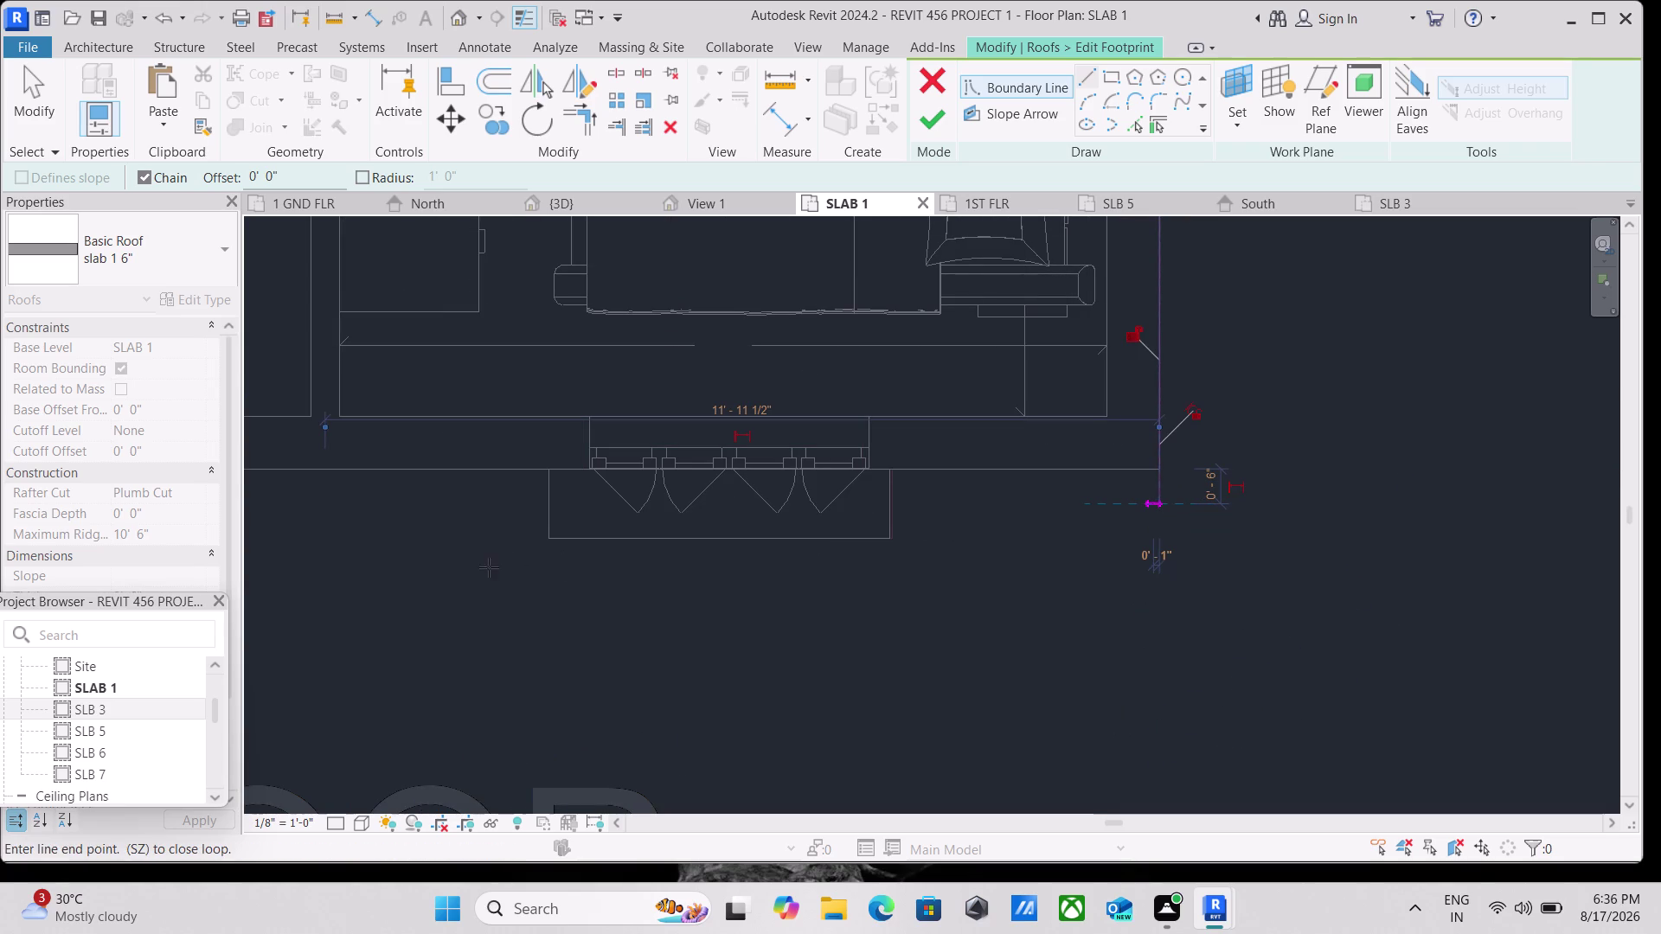
Trace the outline across the entrance and back up to the left wall, then finish editing.
middle_drag(470, 568, 1349, 668)
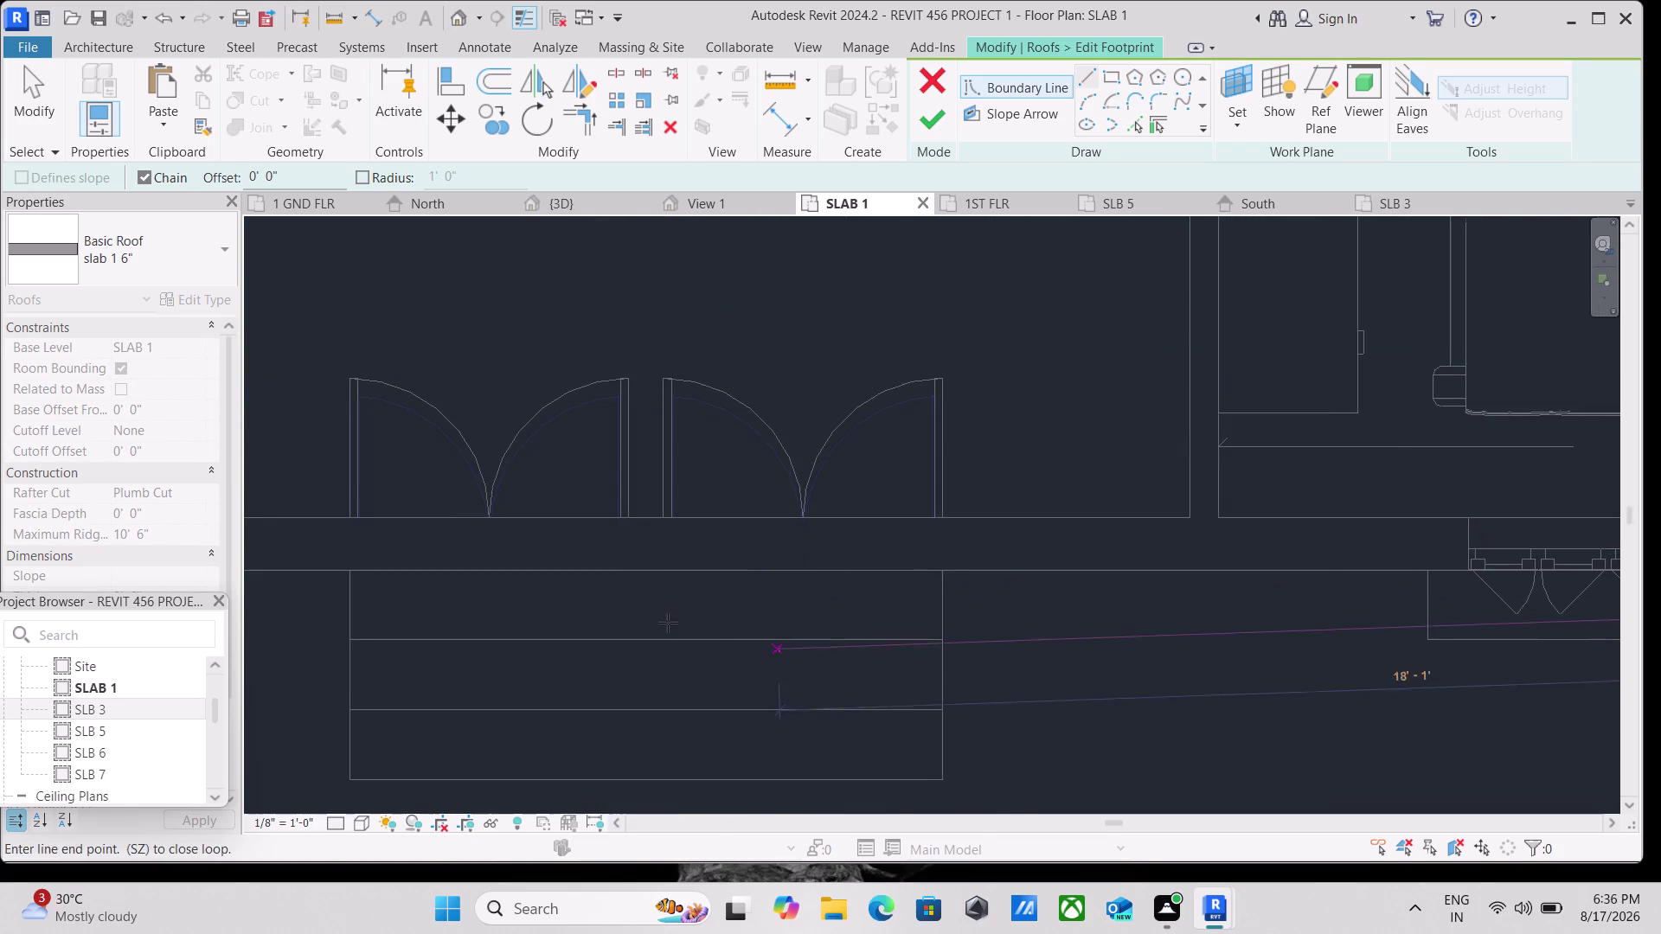
scroll(down, 3)
middle_drag(616, 623, 1374, 623)
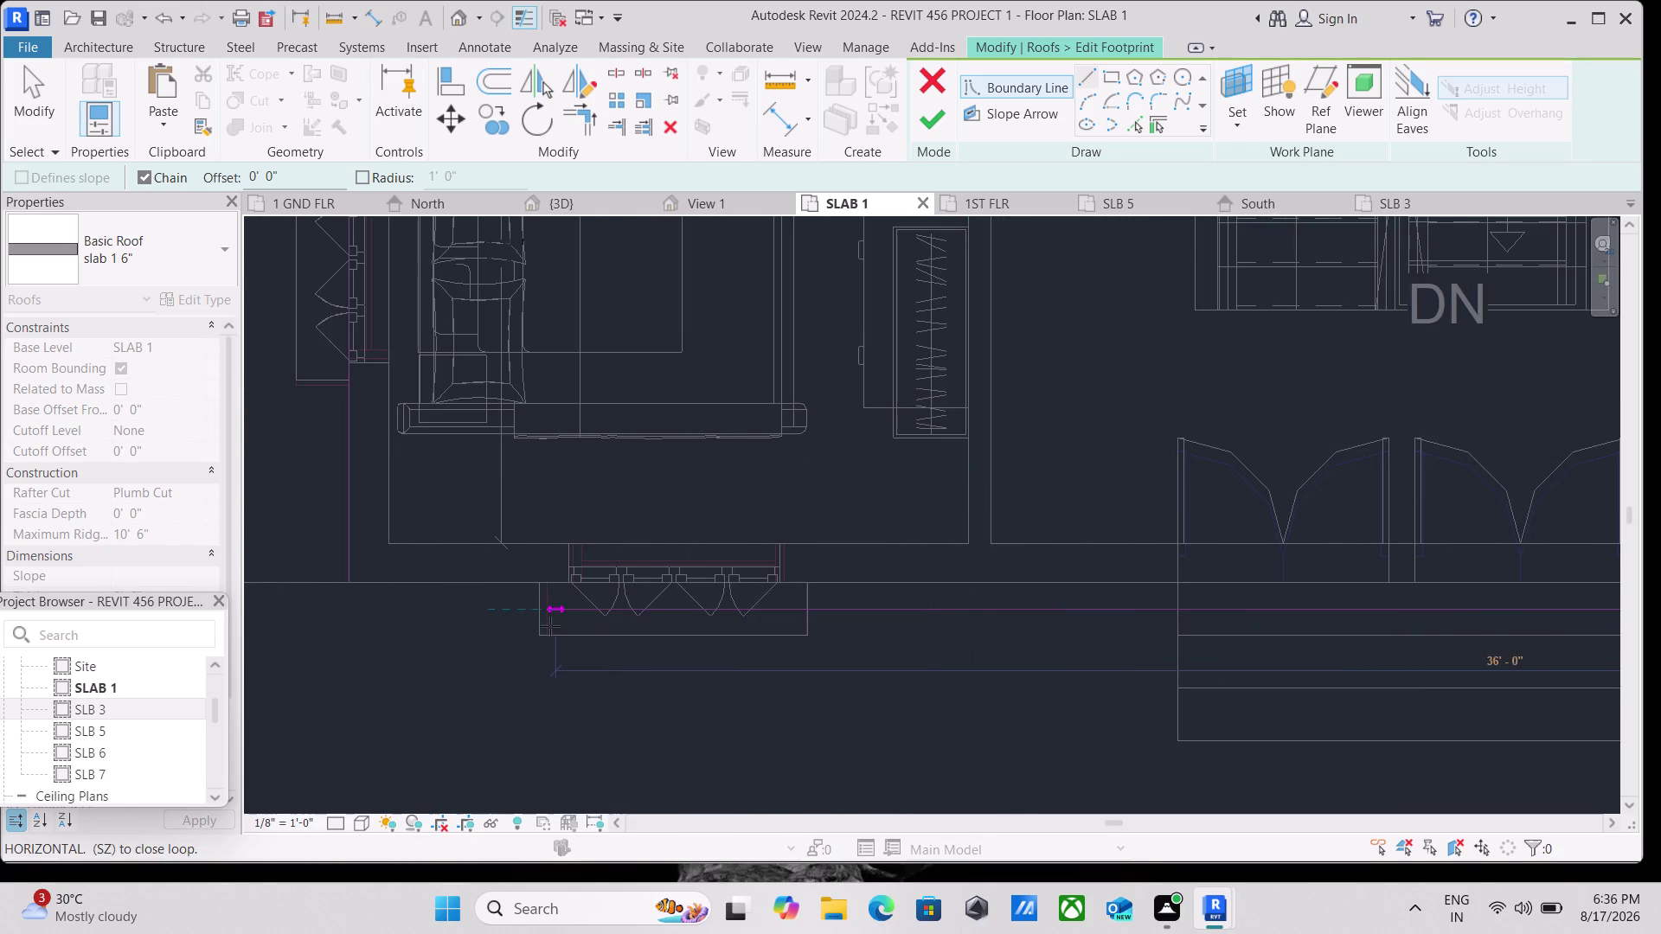
middle_drag(552, 627, 1118, 706)
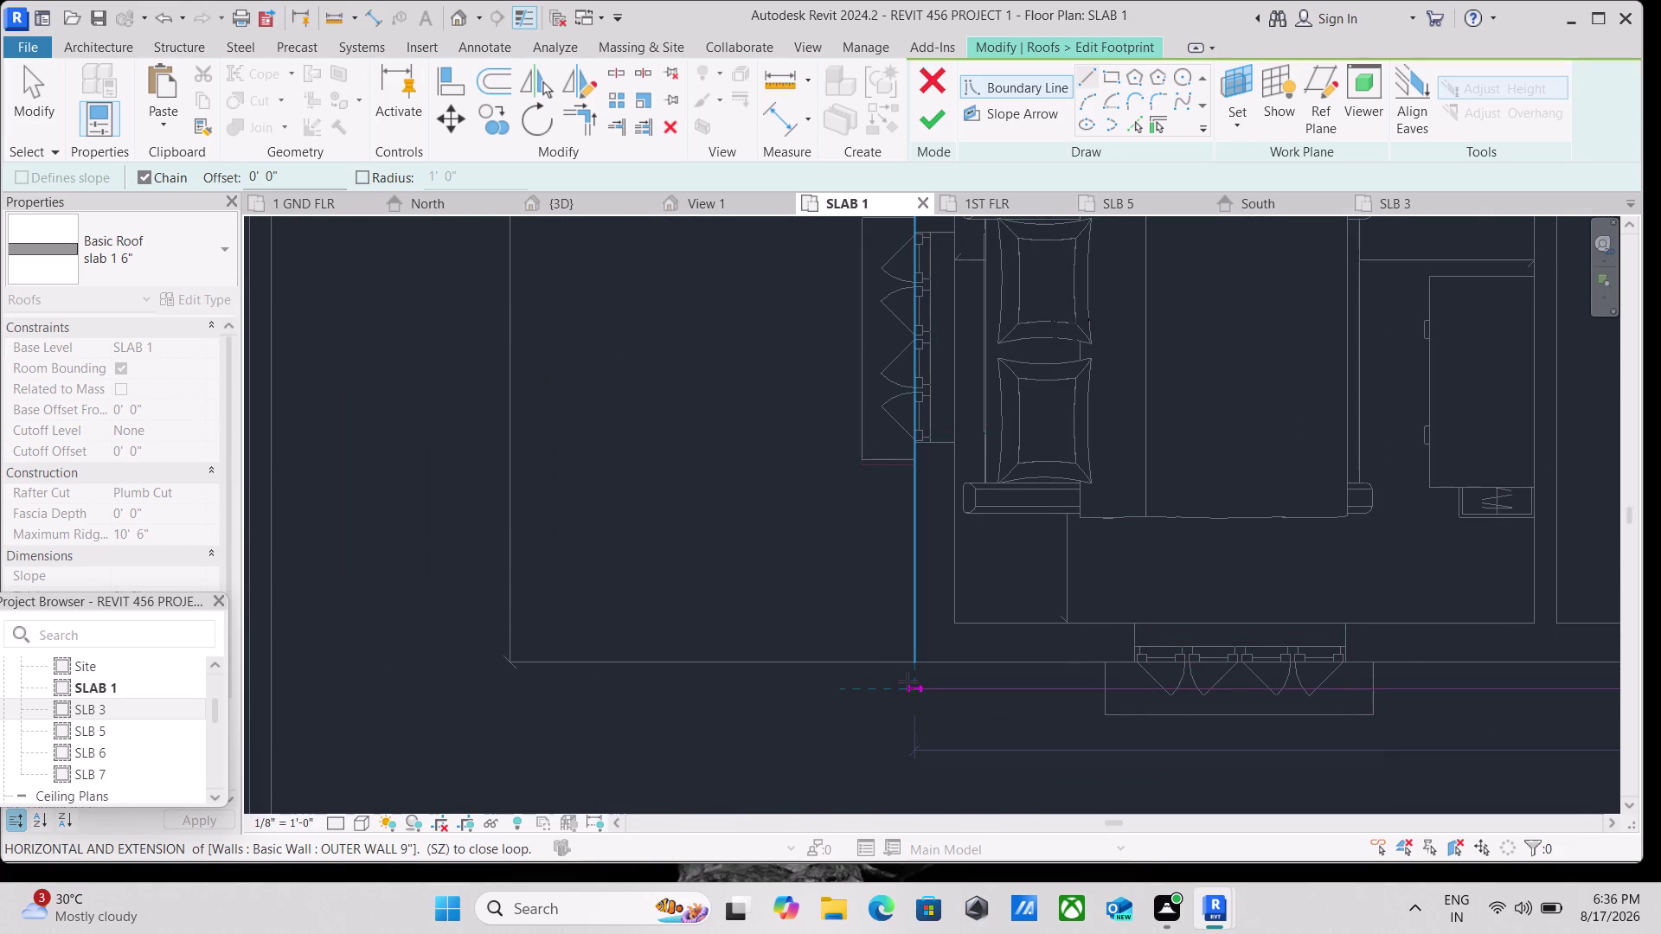
scroll(up, 3)
scroll(up, 3)
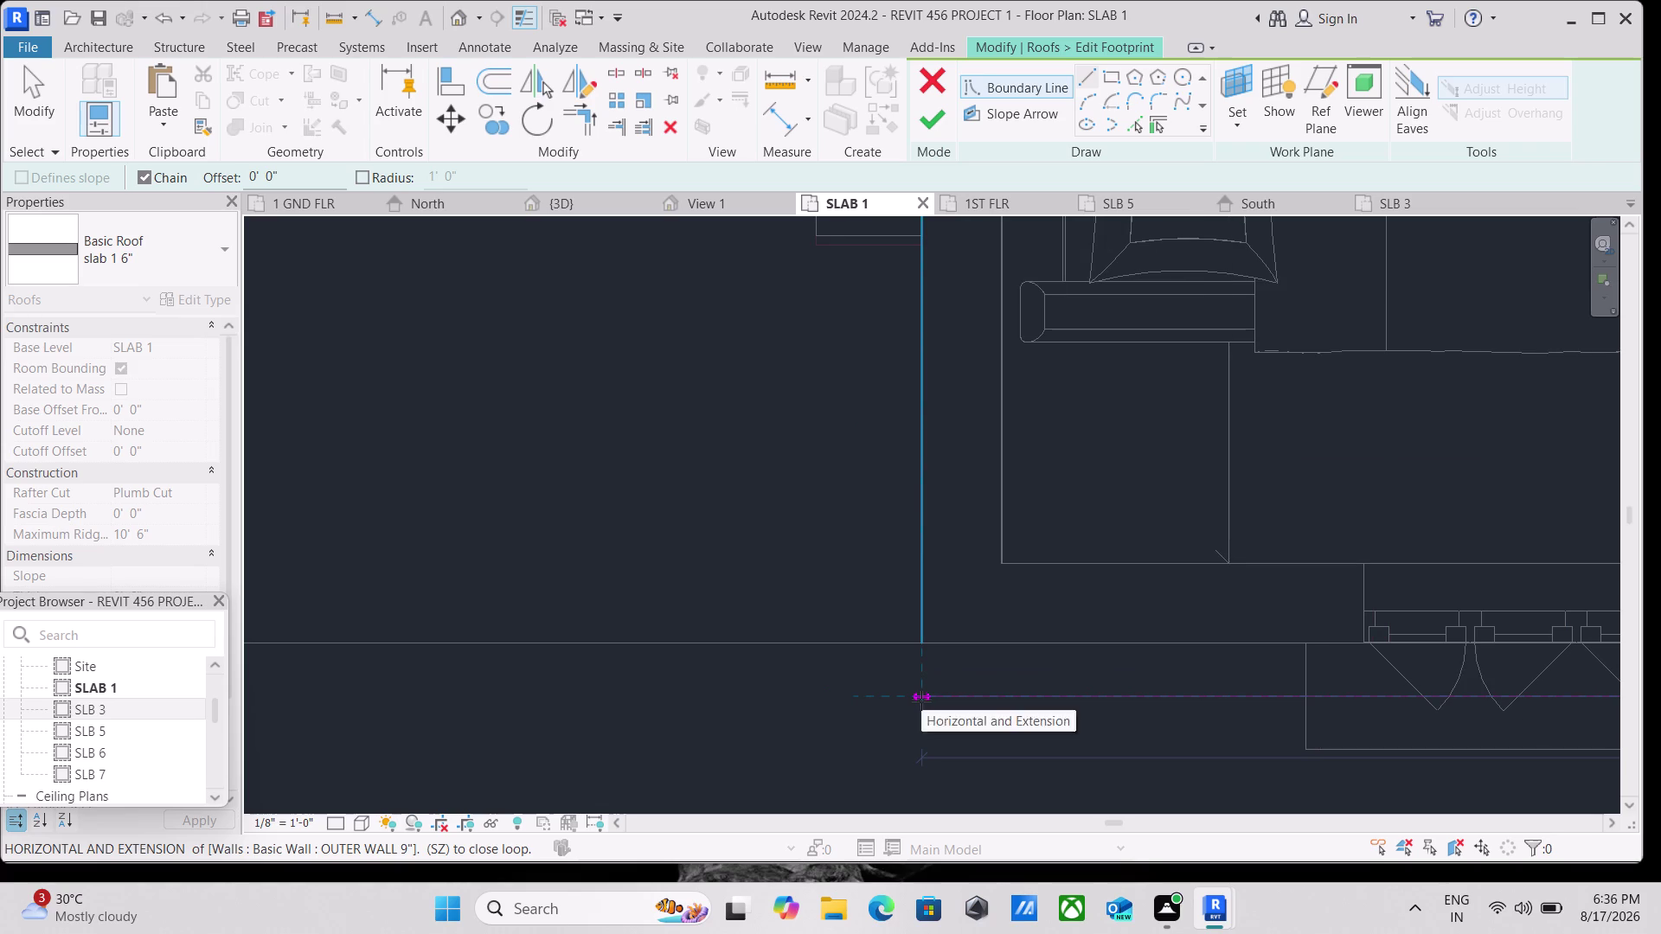
click(922, 698)
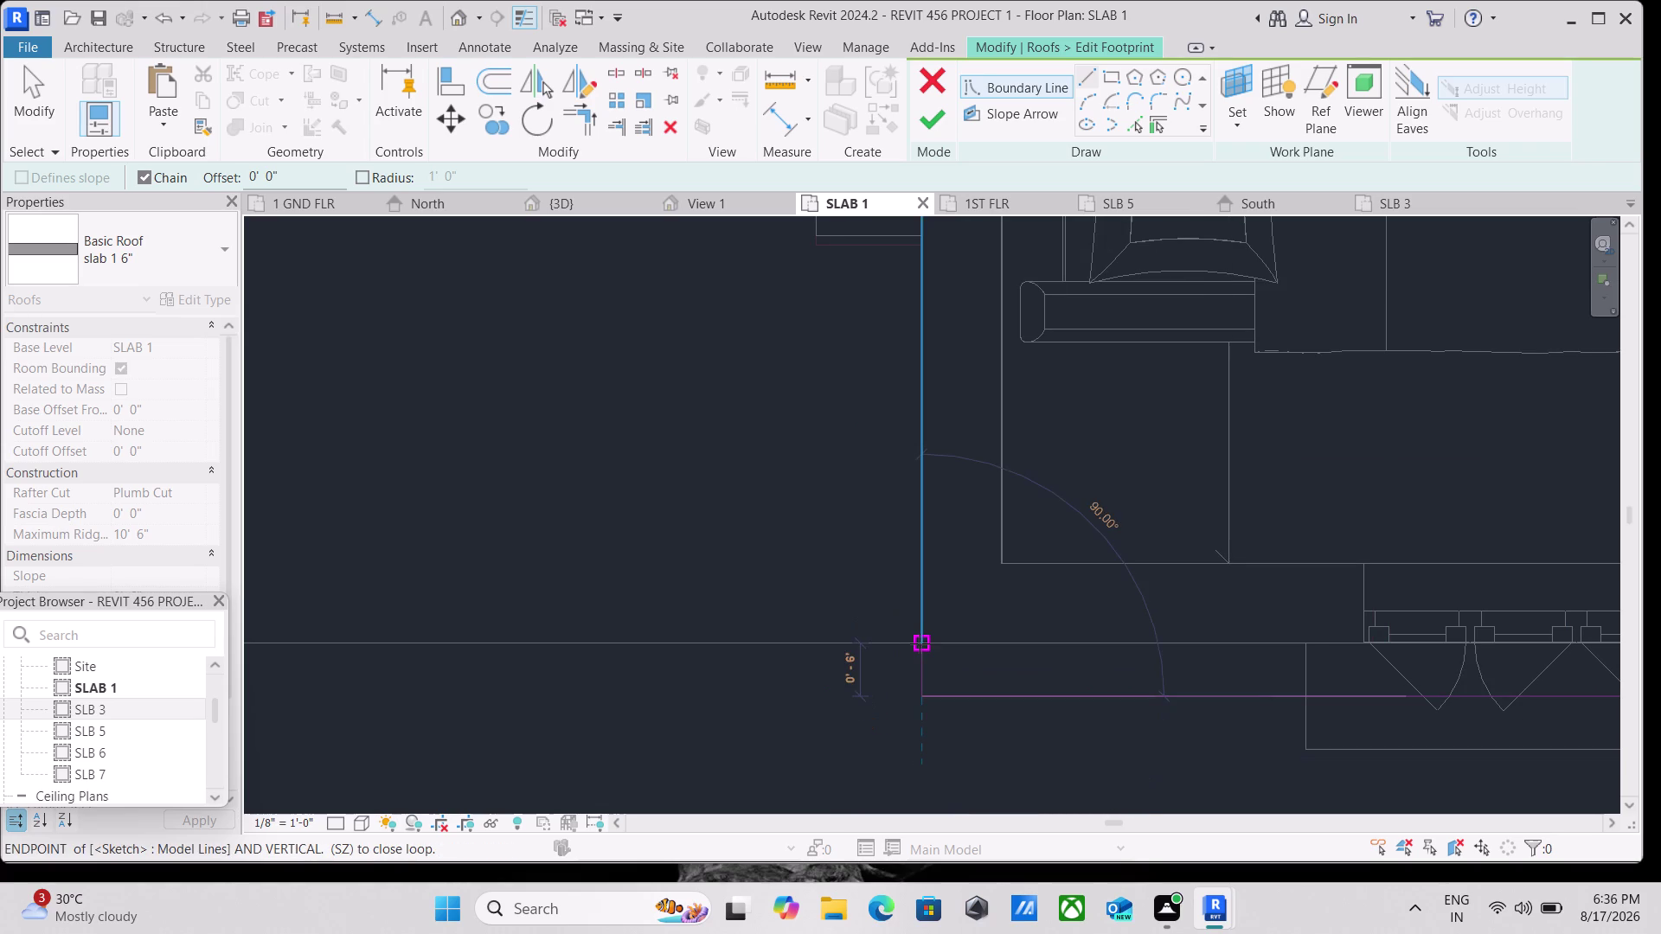
click(919, 644)
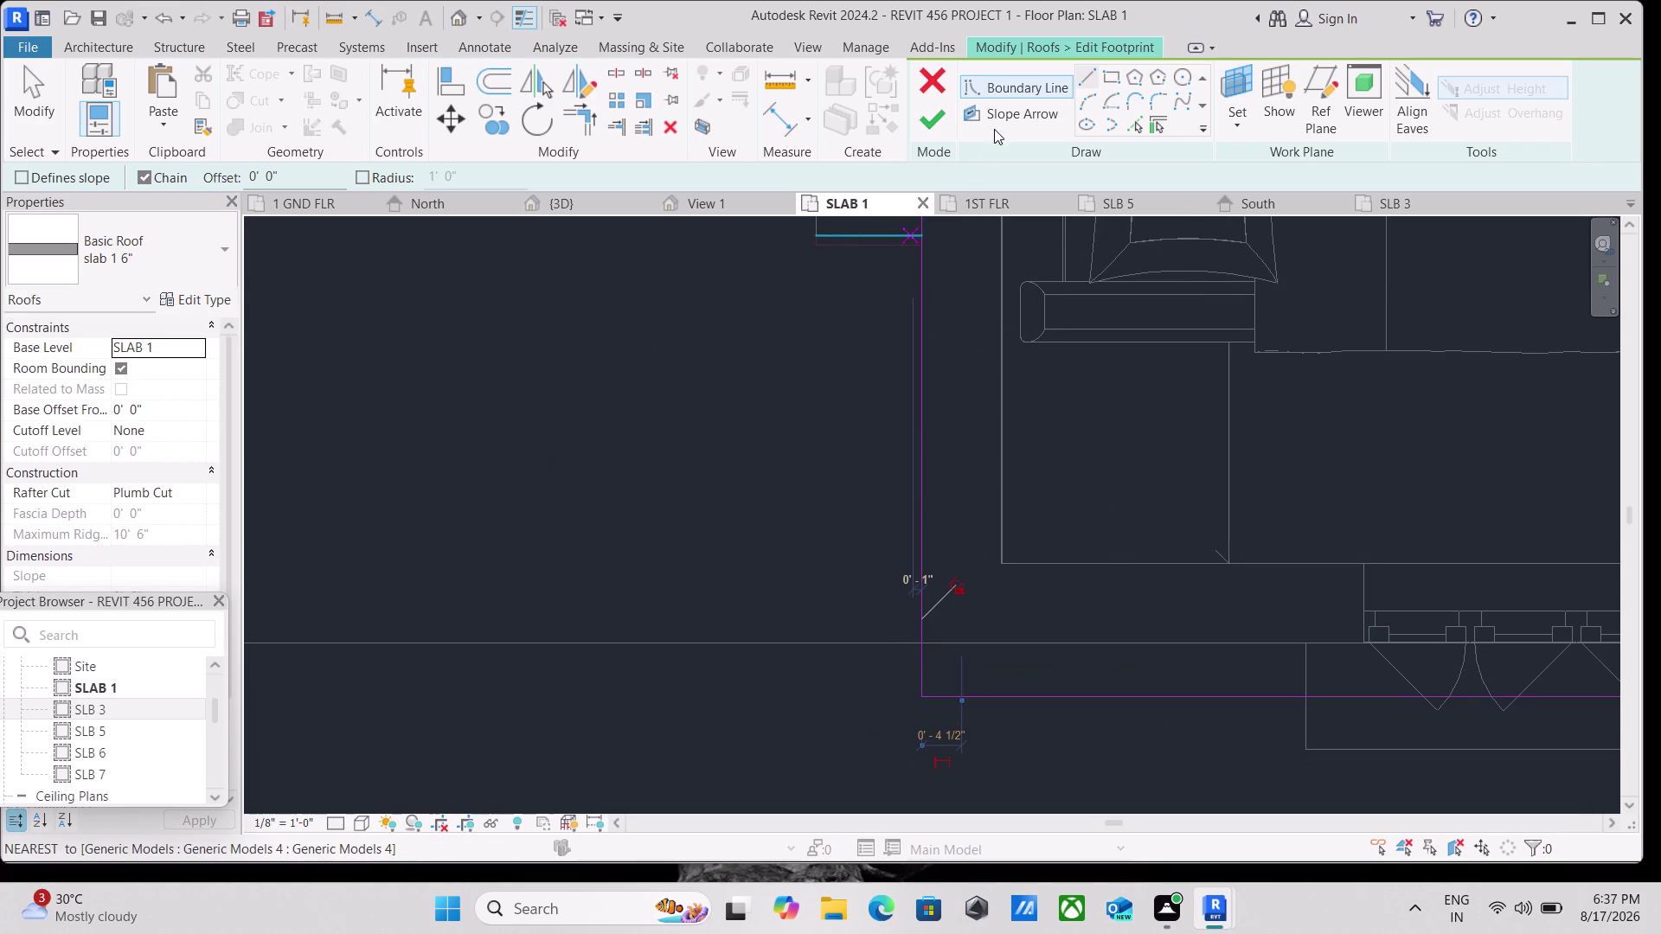
click(918, 117)
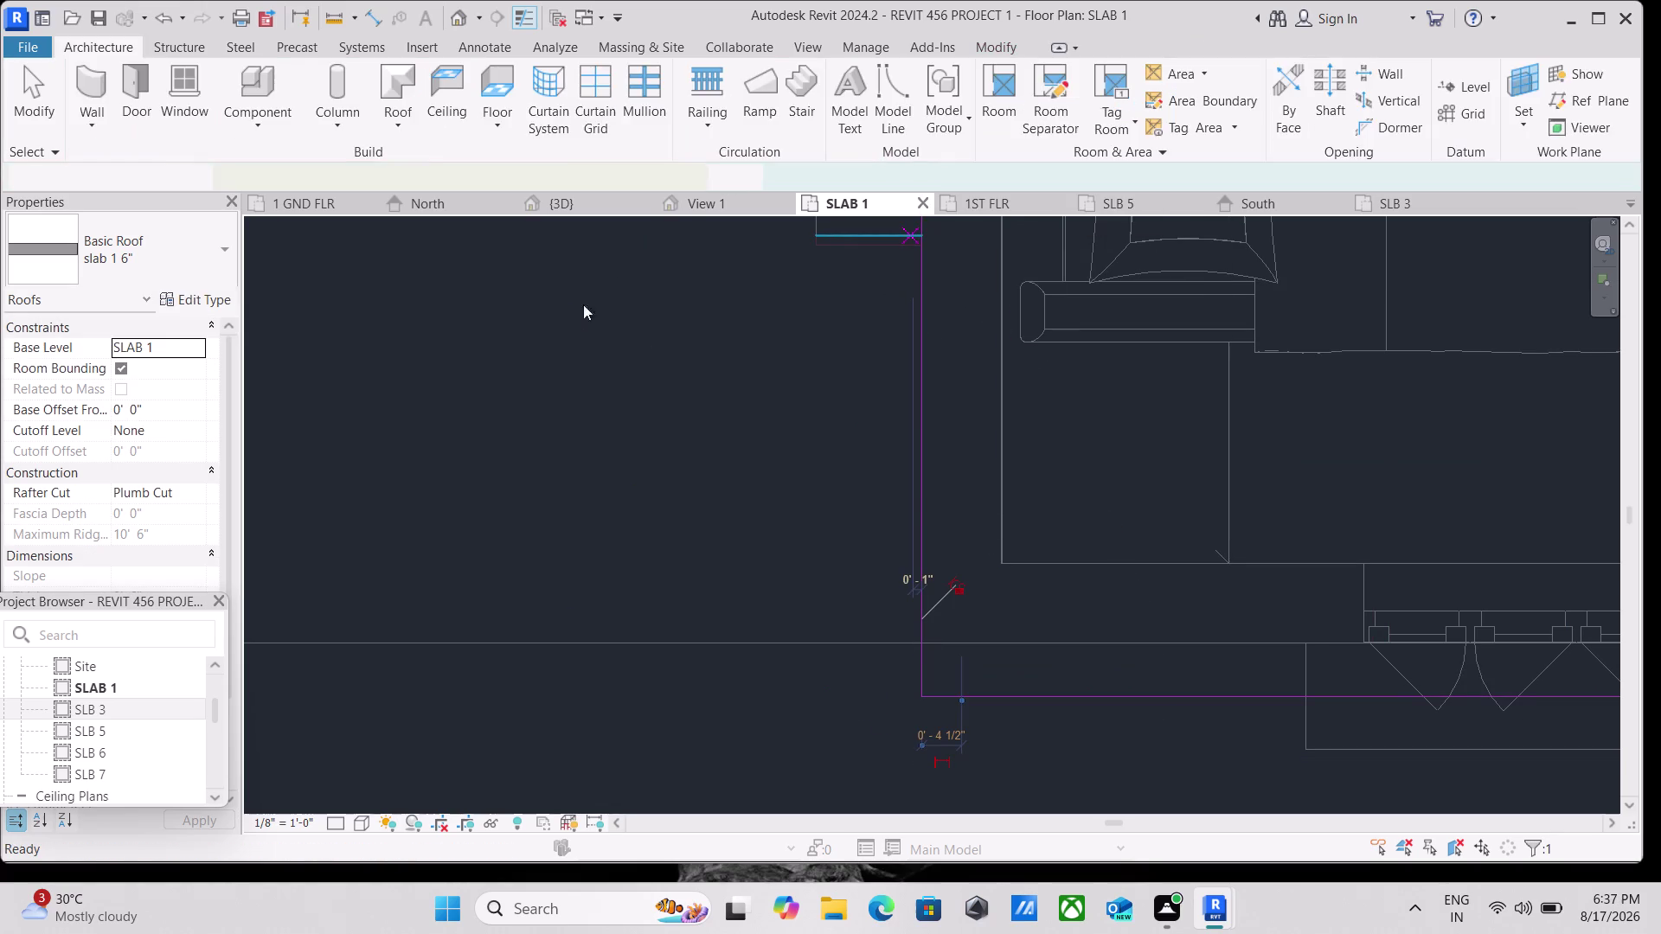
Leave roof editing and close the SLB 3, South and SLB 5 views.
scroll(down, 3)
scroll(down, 3)
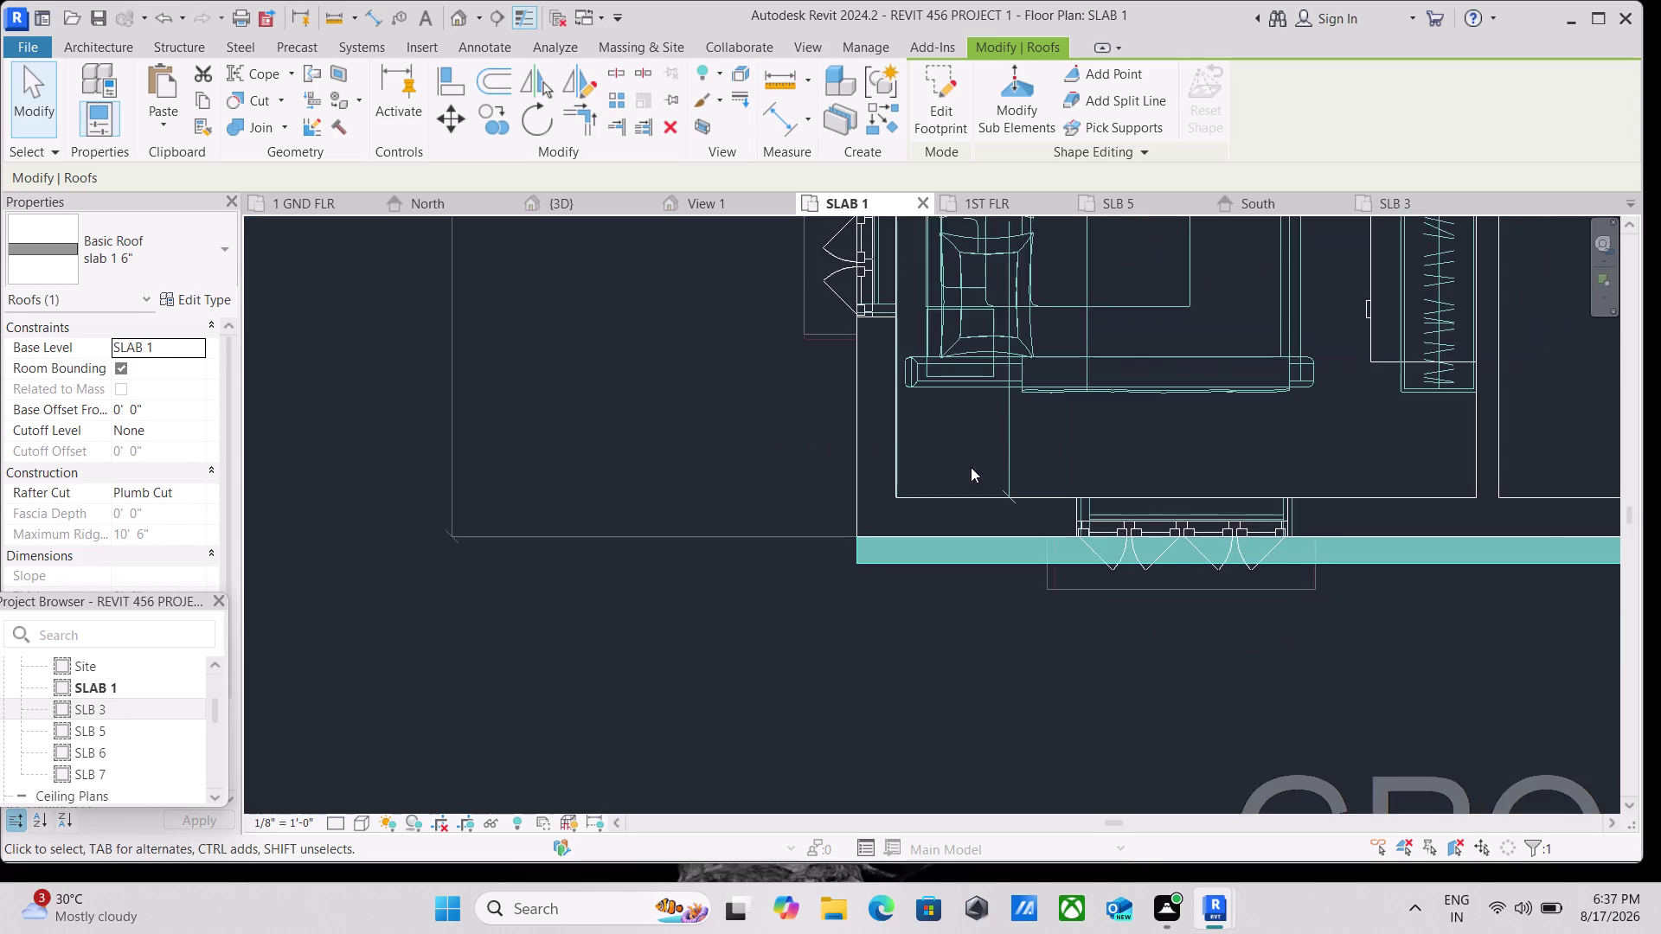
scroll(down, 3)
key(Escape)
scroll(down, 3)
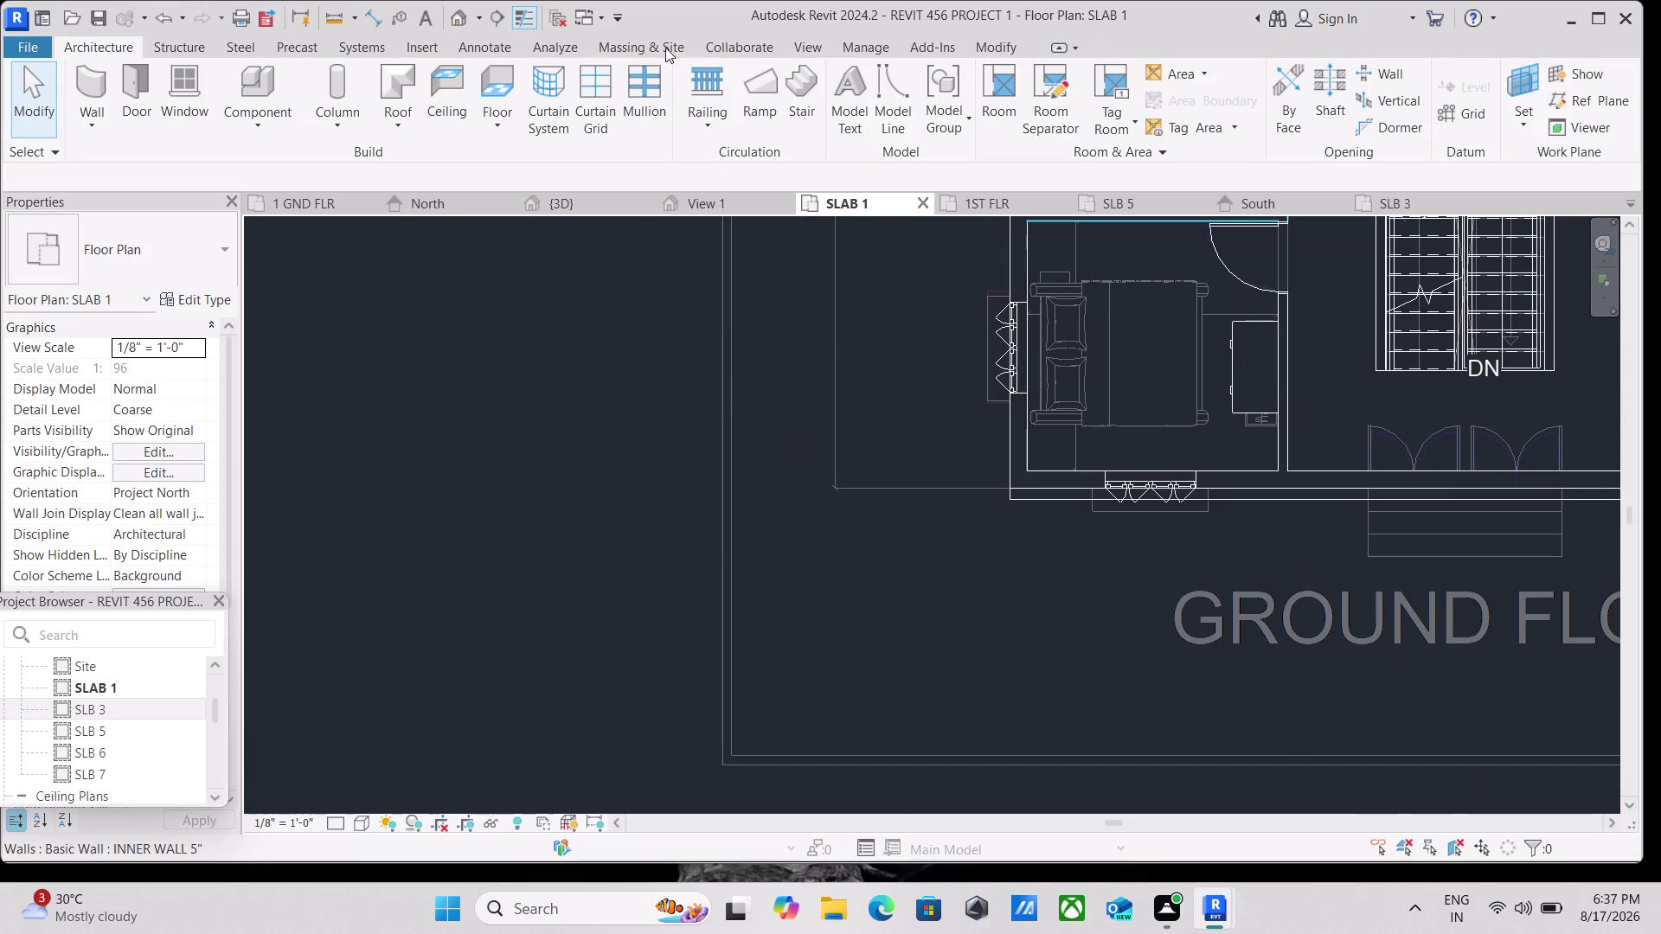
click(1476, 201)
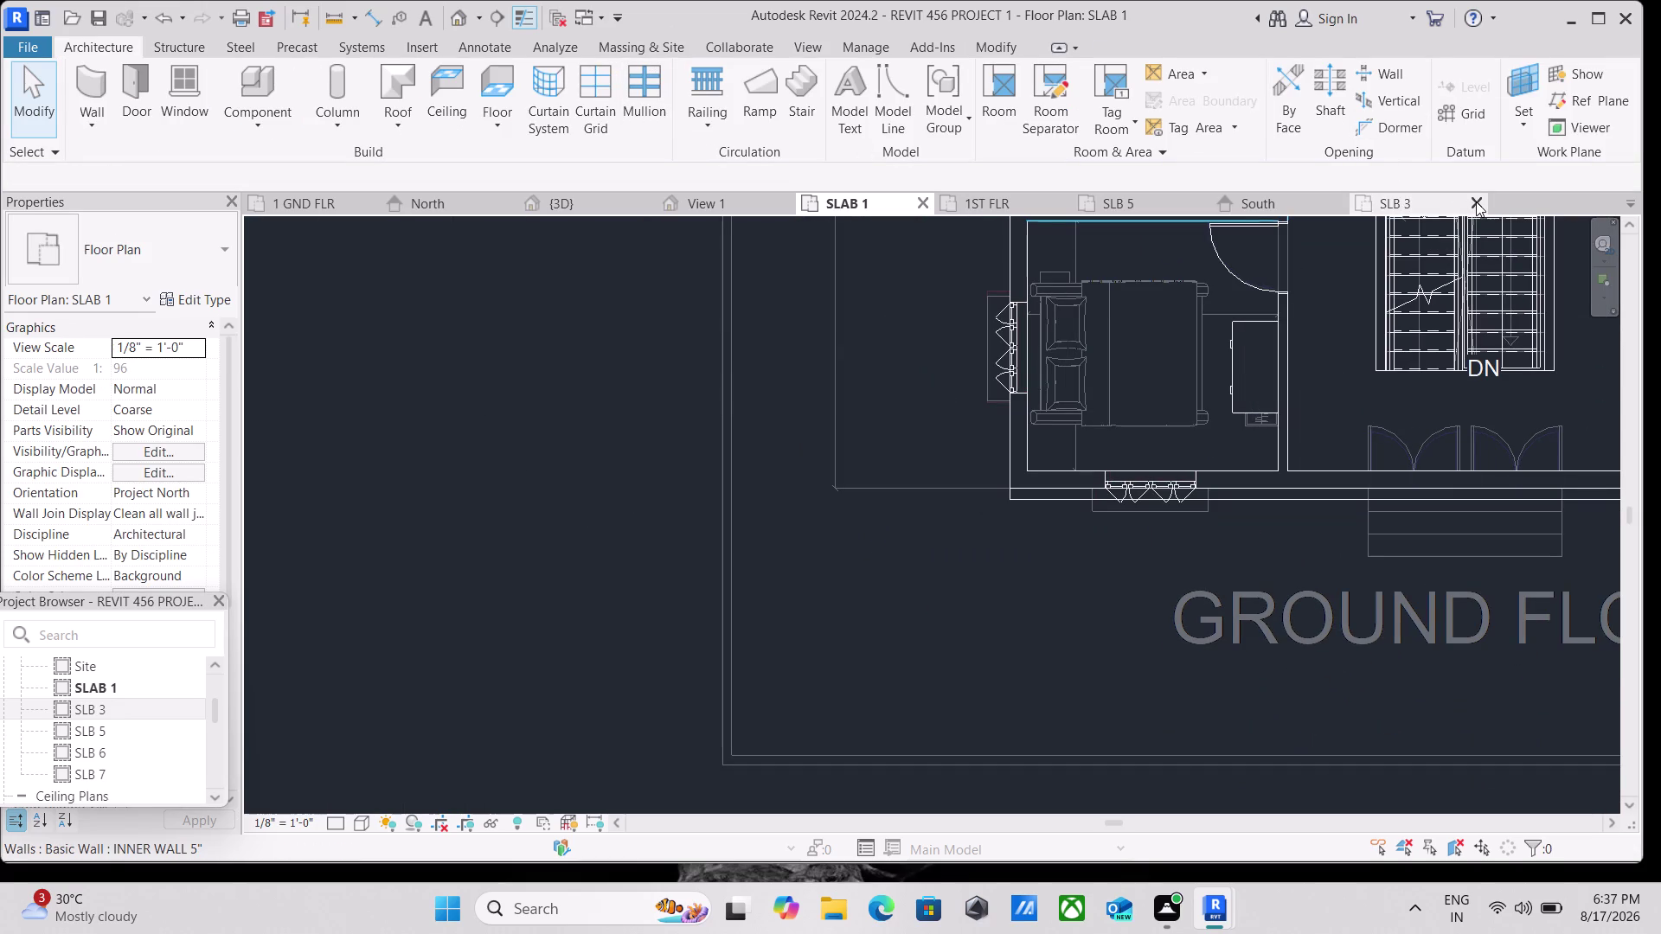
click(1339, 200)
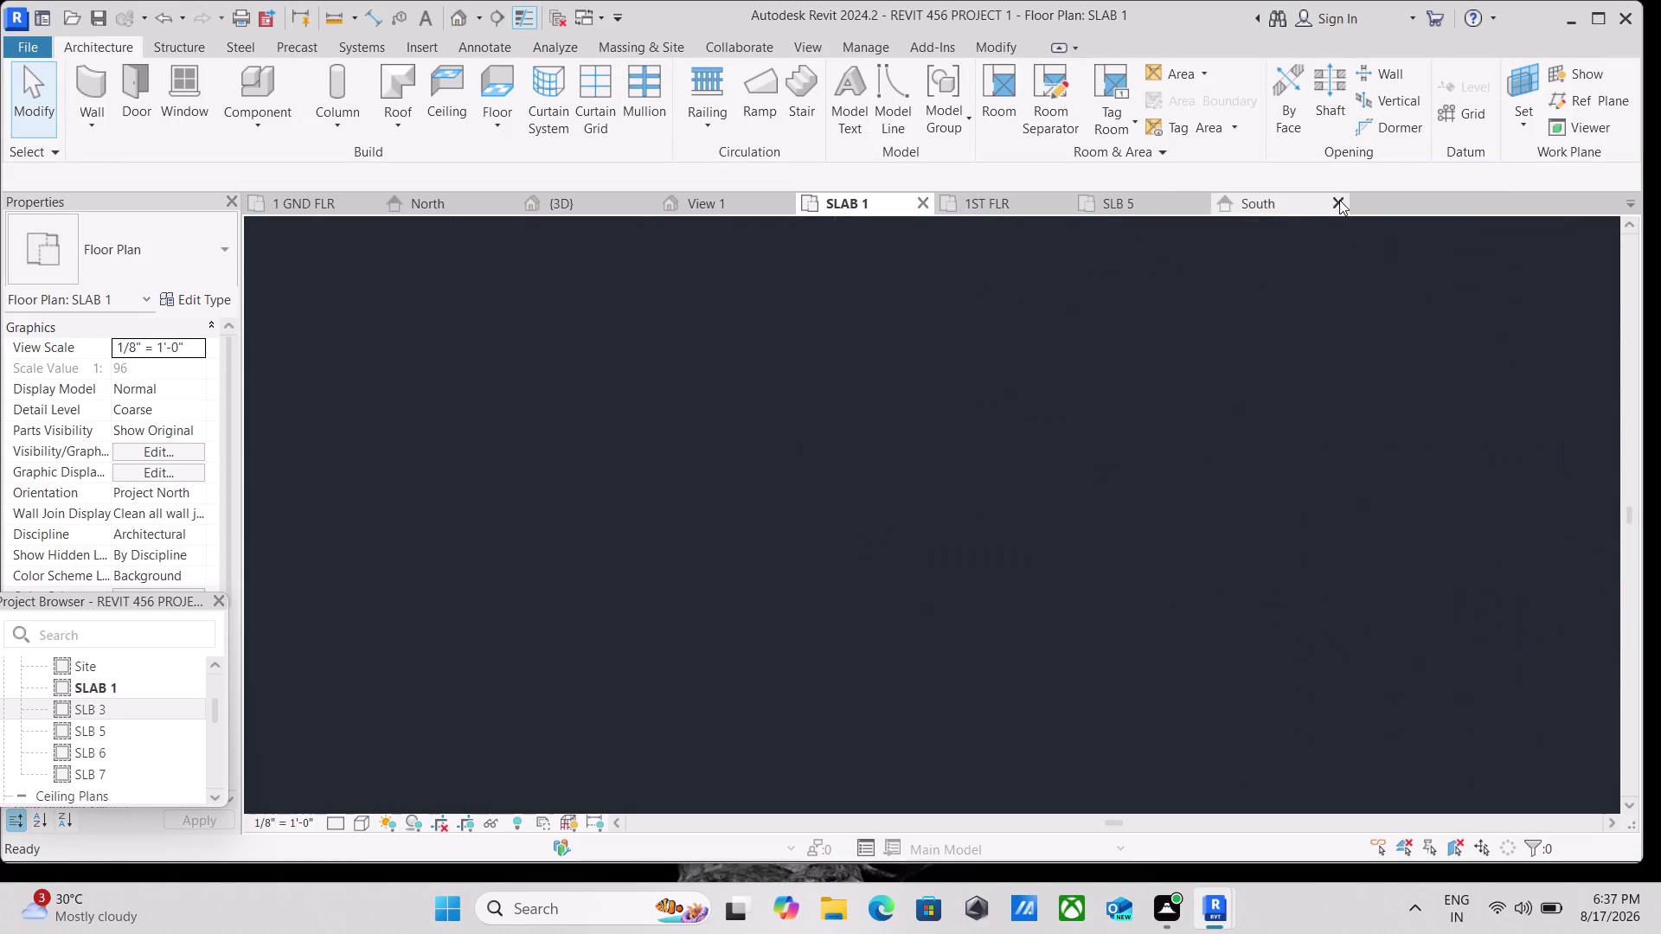
click(1200, 202)
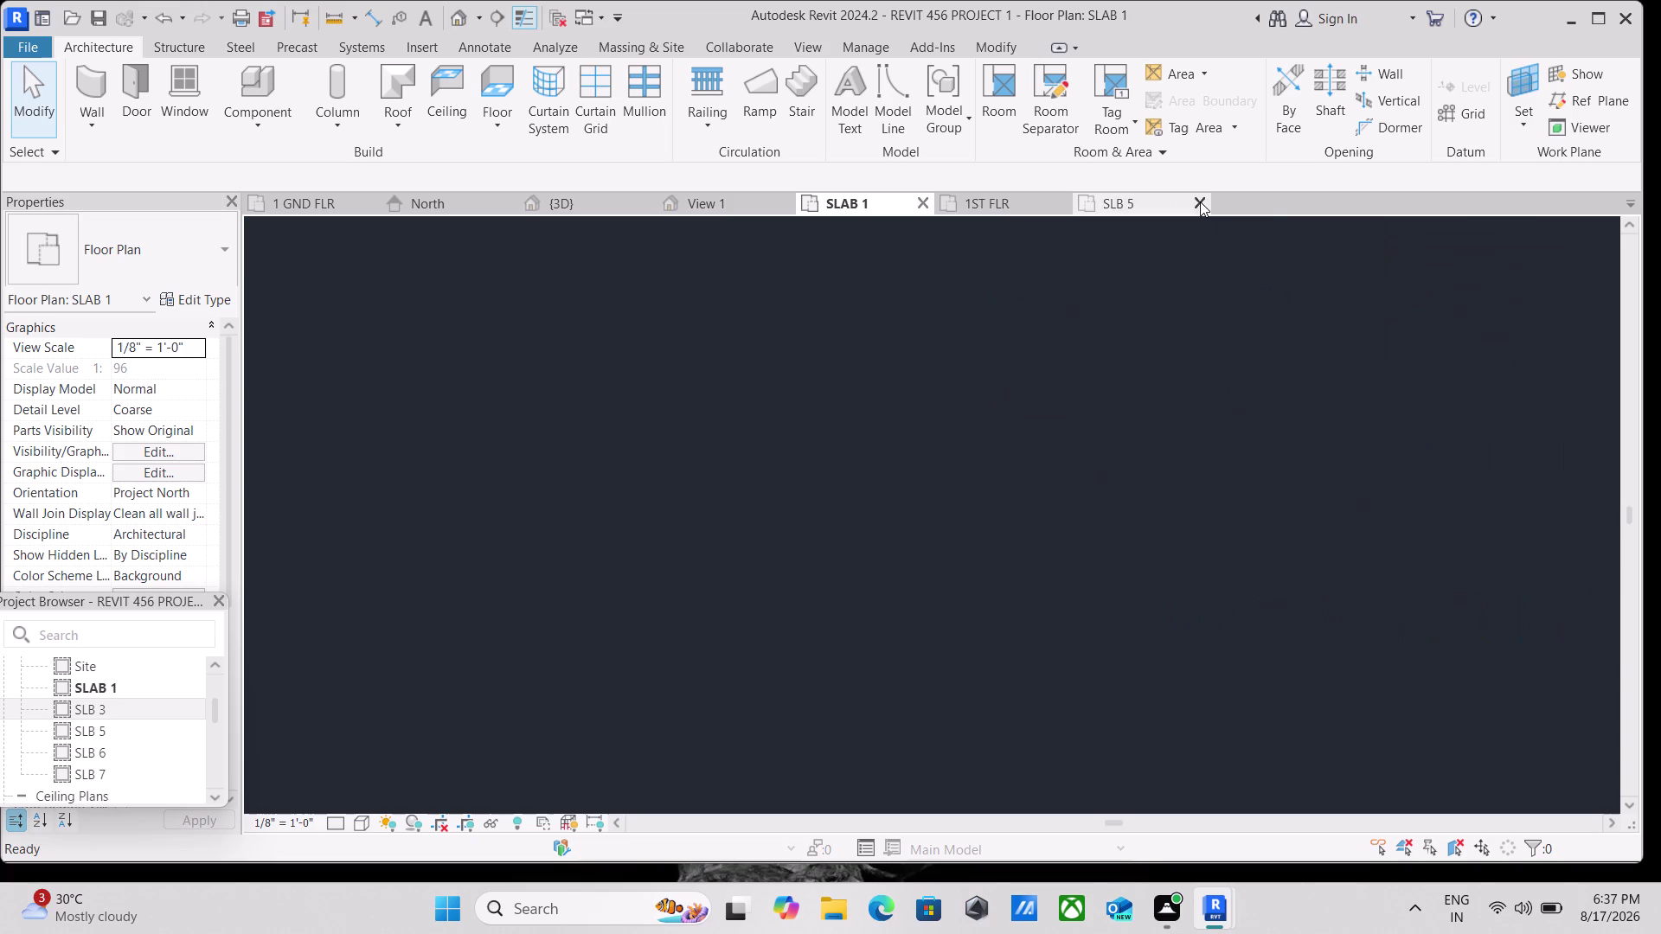
click(585, 210)
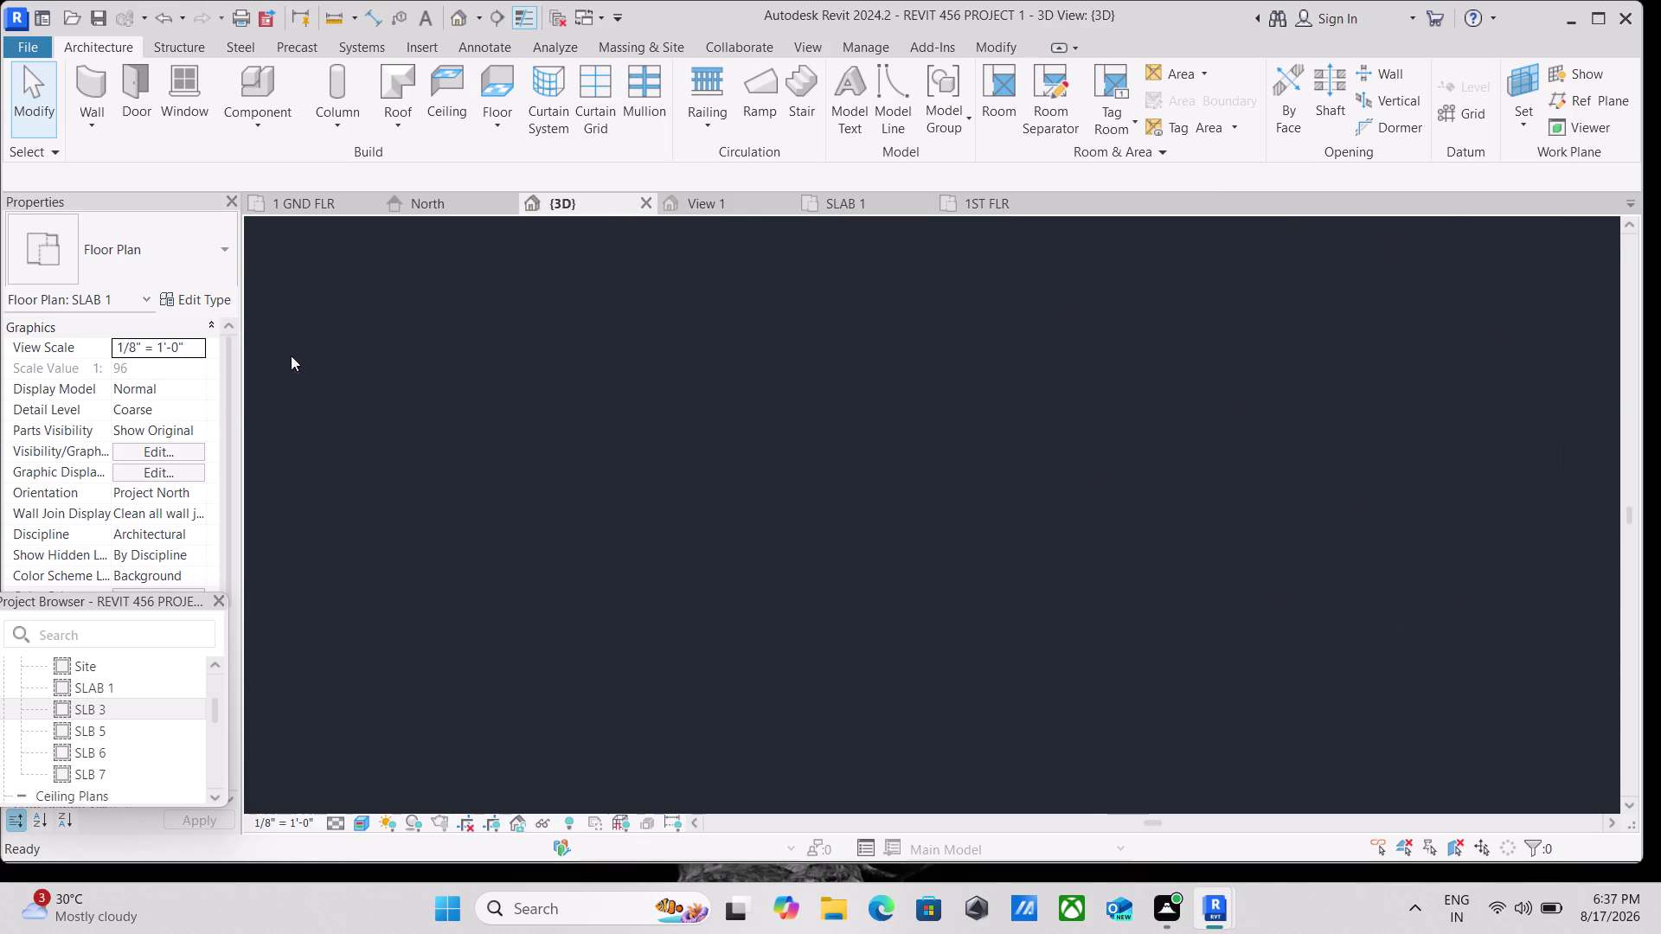
Show the house straight-on from FRONT in 3D and centre the front facade.
scroll(down, 3)
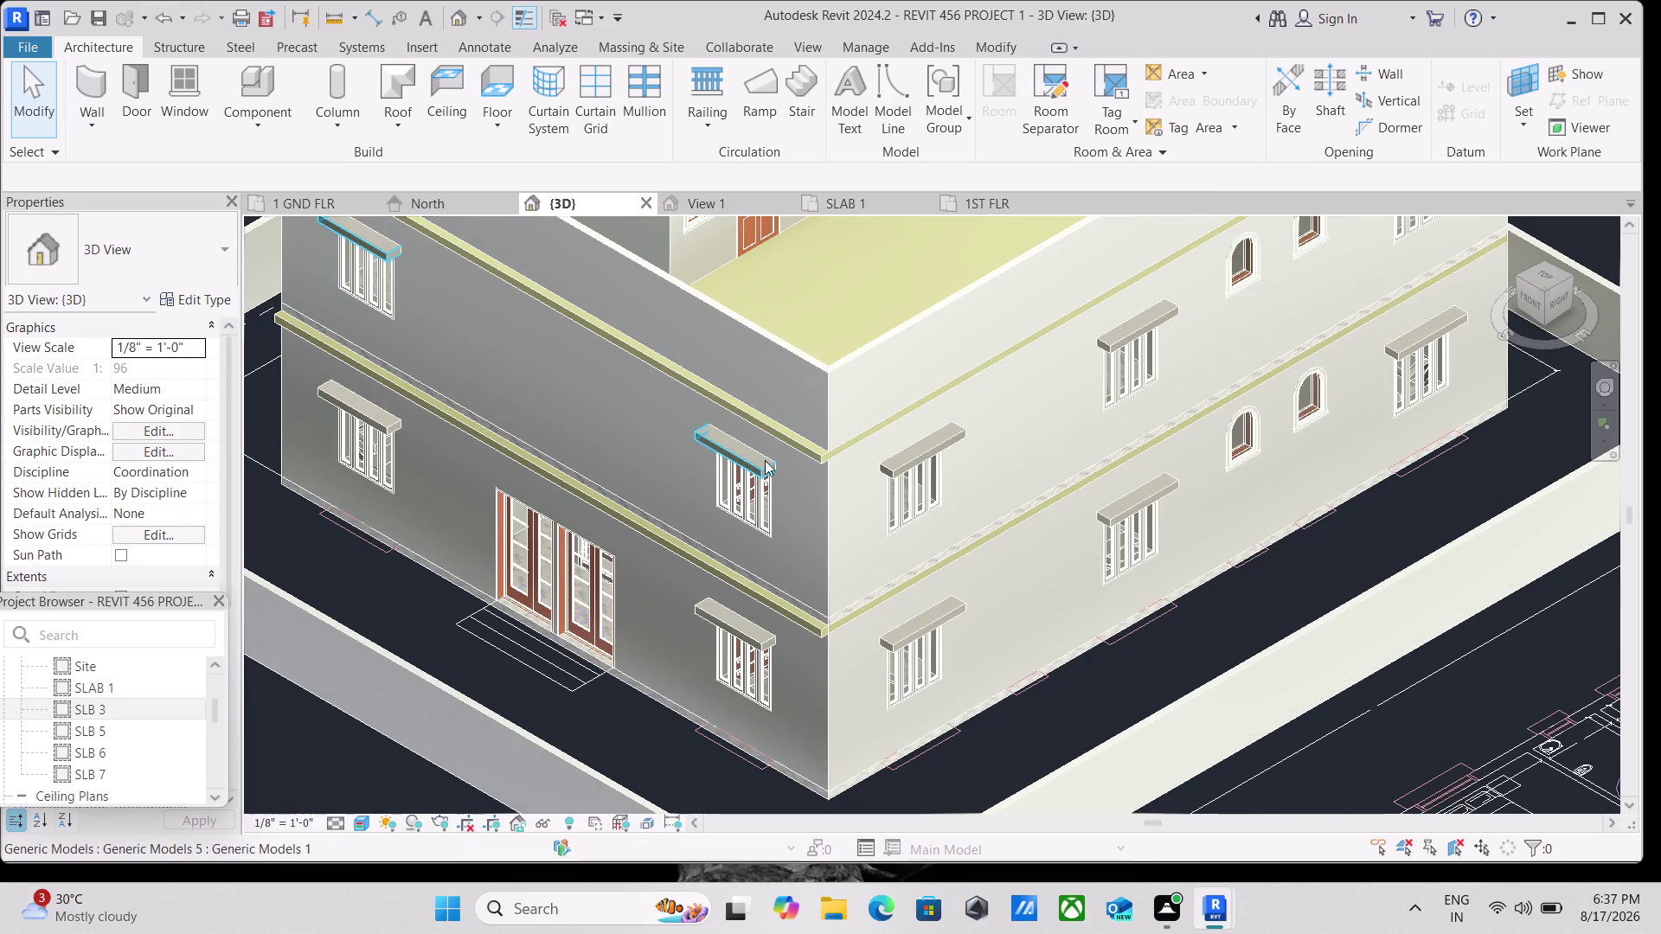
key(Escape)
scroll(up, 3)
scroll(down, 3)
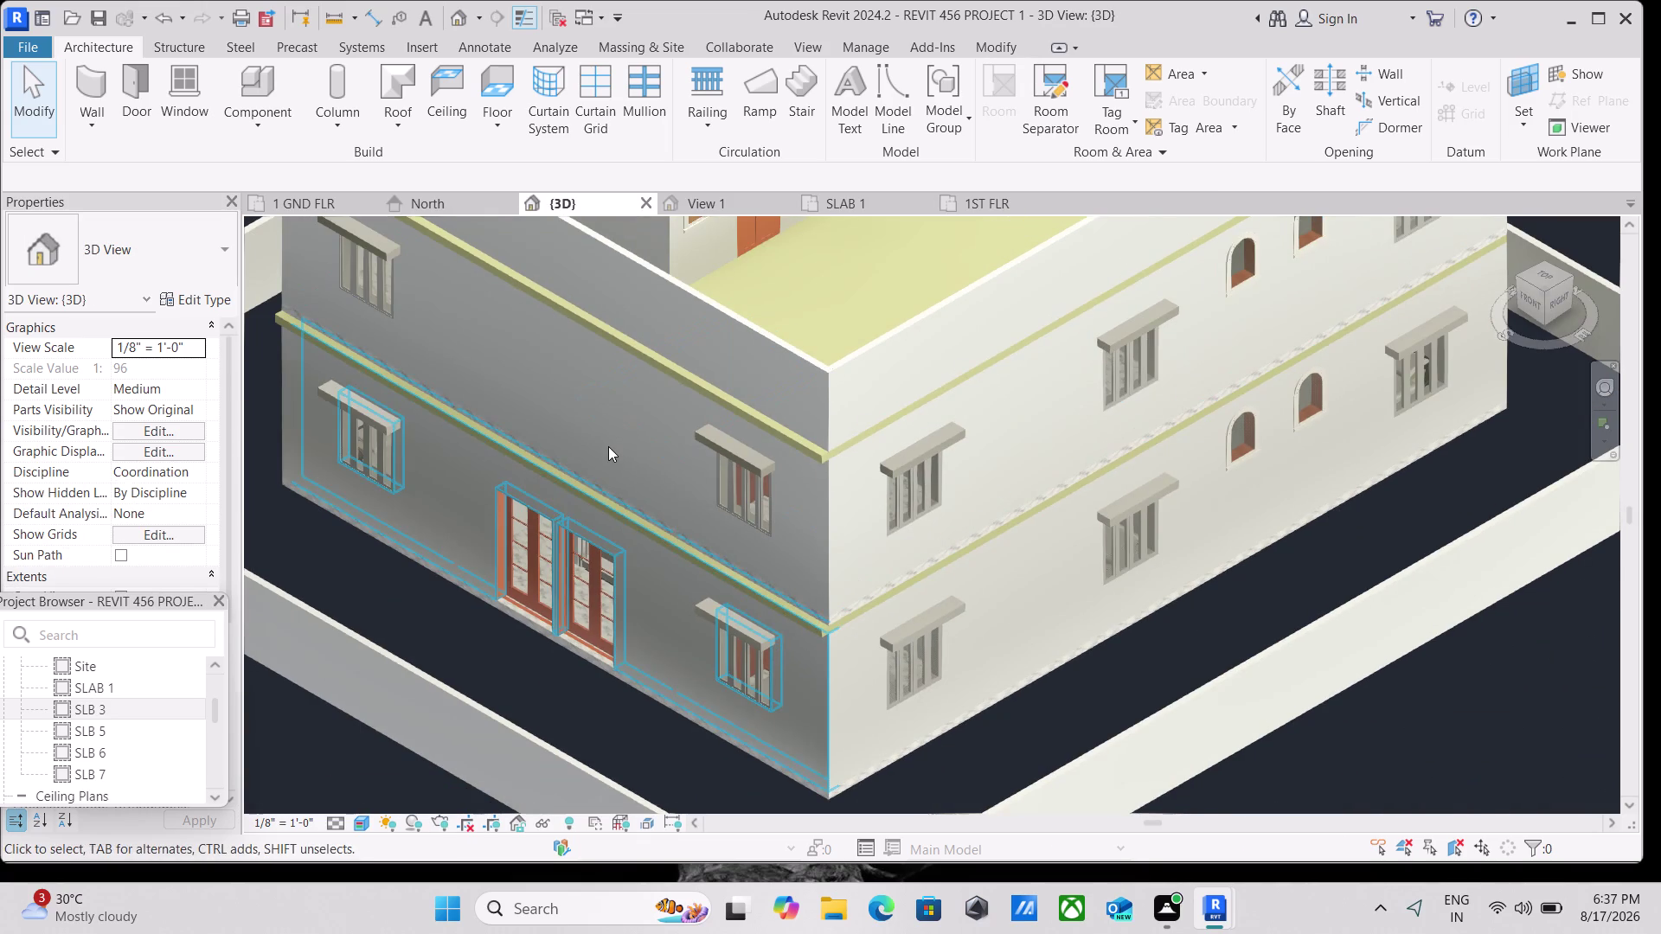
scroll(down, 3)
middle_drag(607, 444, 768, 525)
scroll(up, 3)
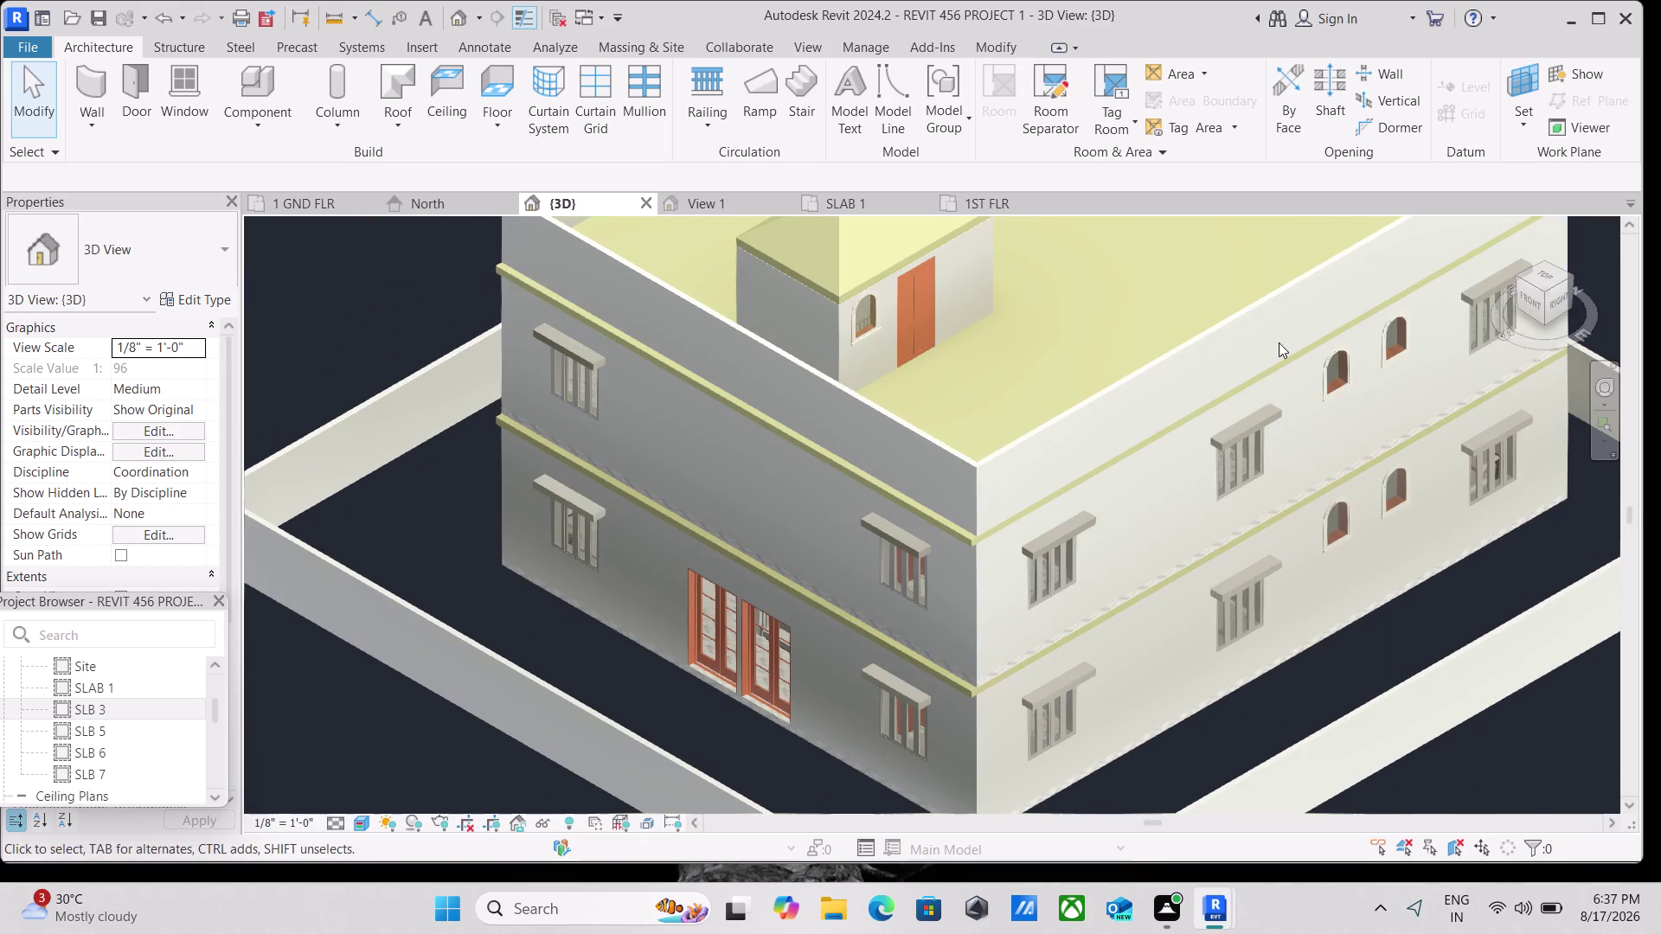
click(1532, 296)
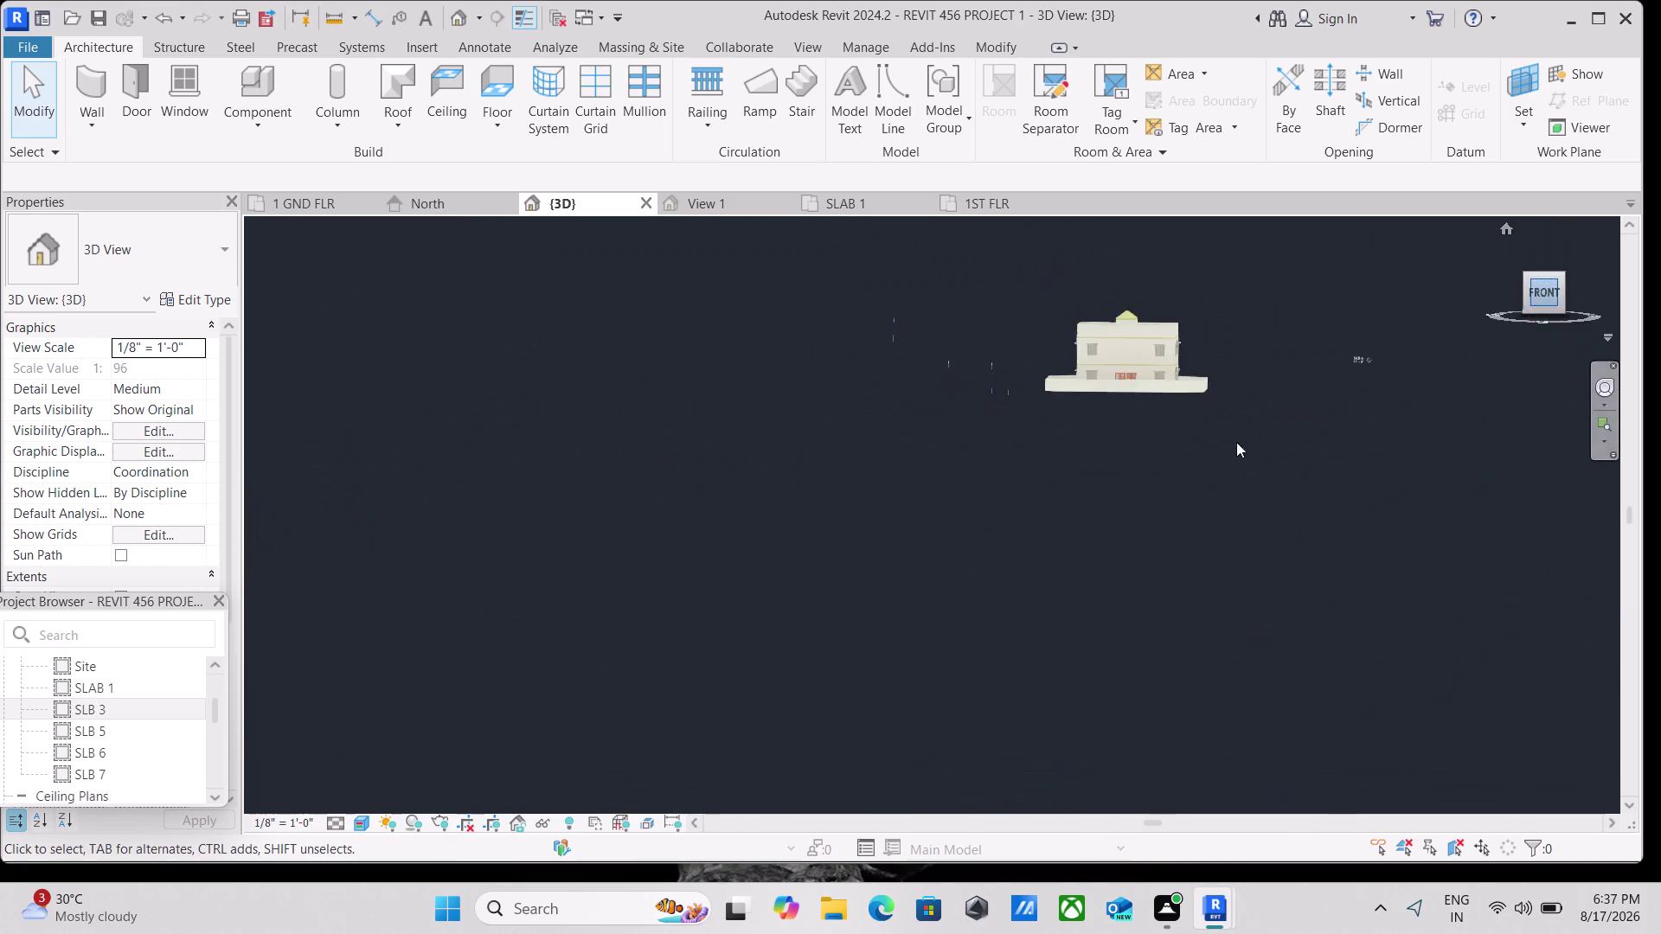
scroll(up, 3)
scroll(up, 3)
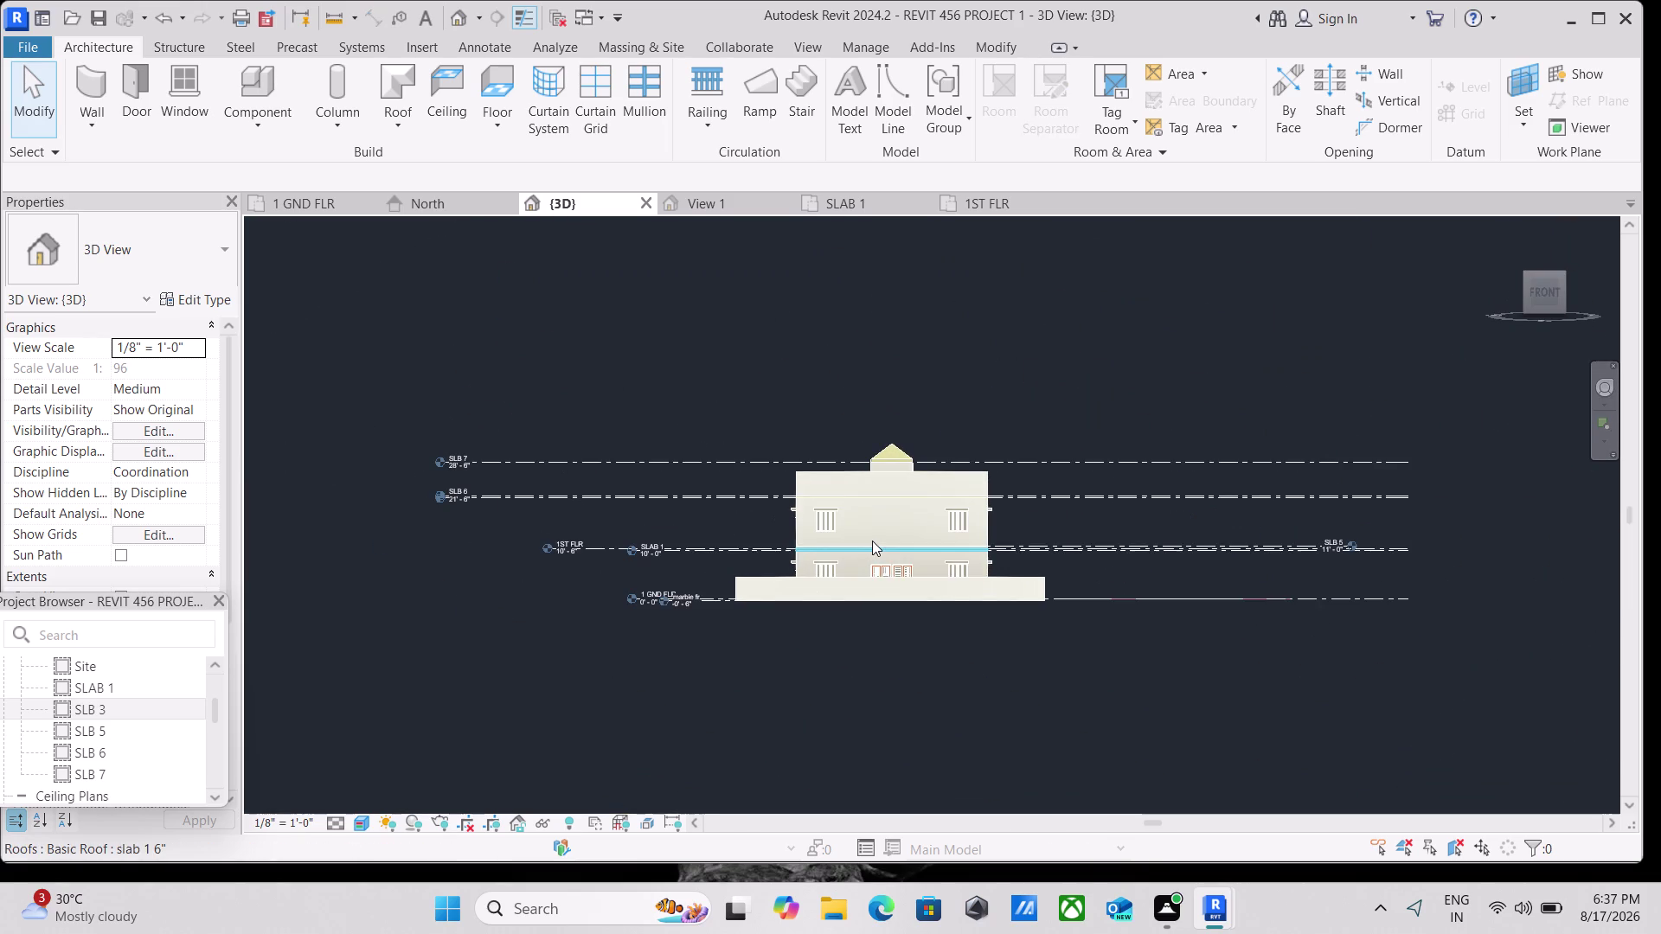
scroll(up, 3)
scroll(up, 3)
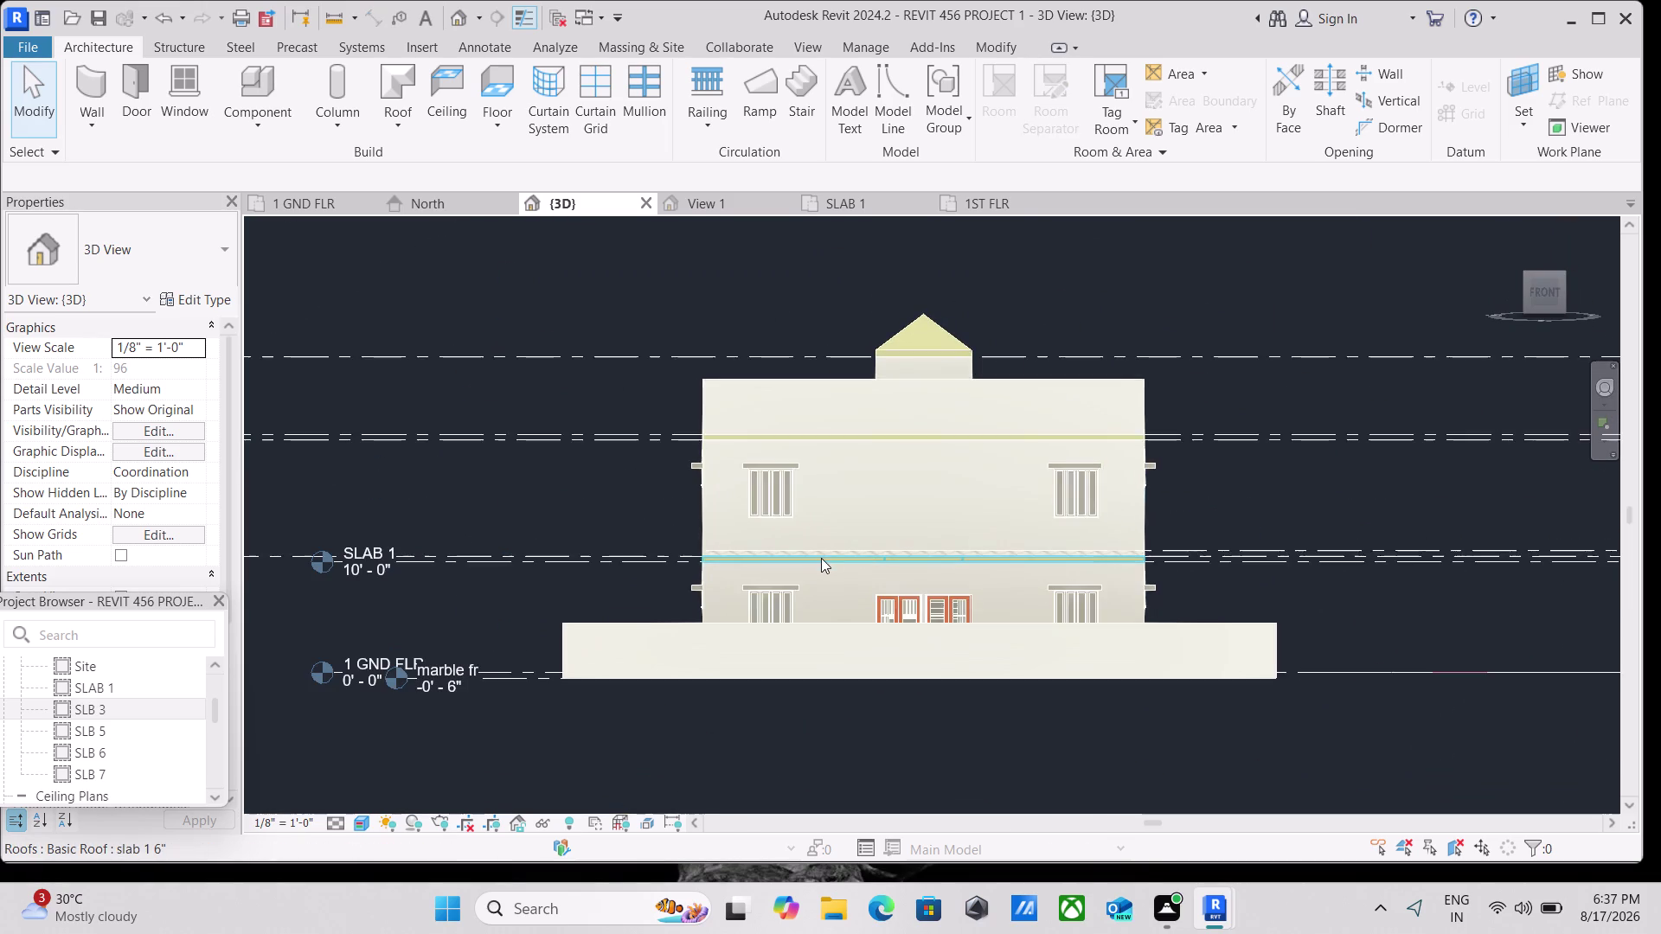
scroll(up, 3)
scroll(up, 3)
middle_drag(927, 464, 845, 507)
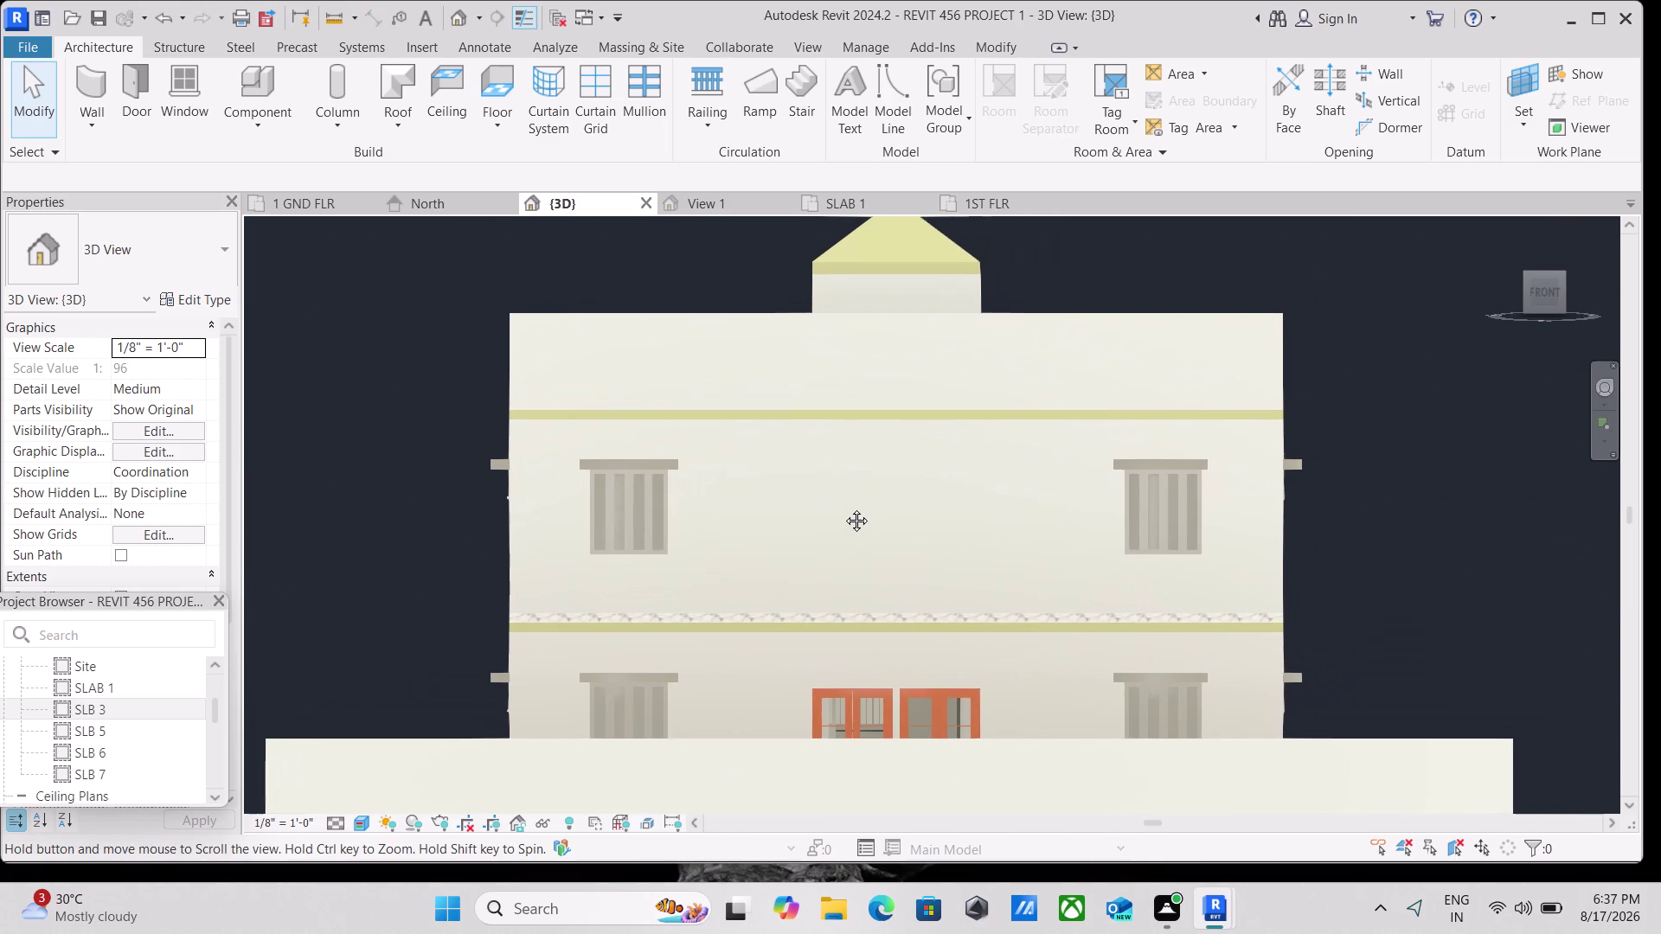
middle_drag(846, 507, 842, 508)
scroll(down, 3)
middle_click(850, 508)
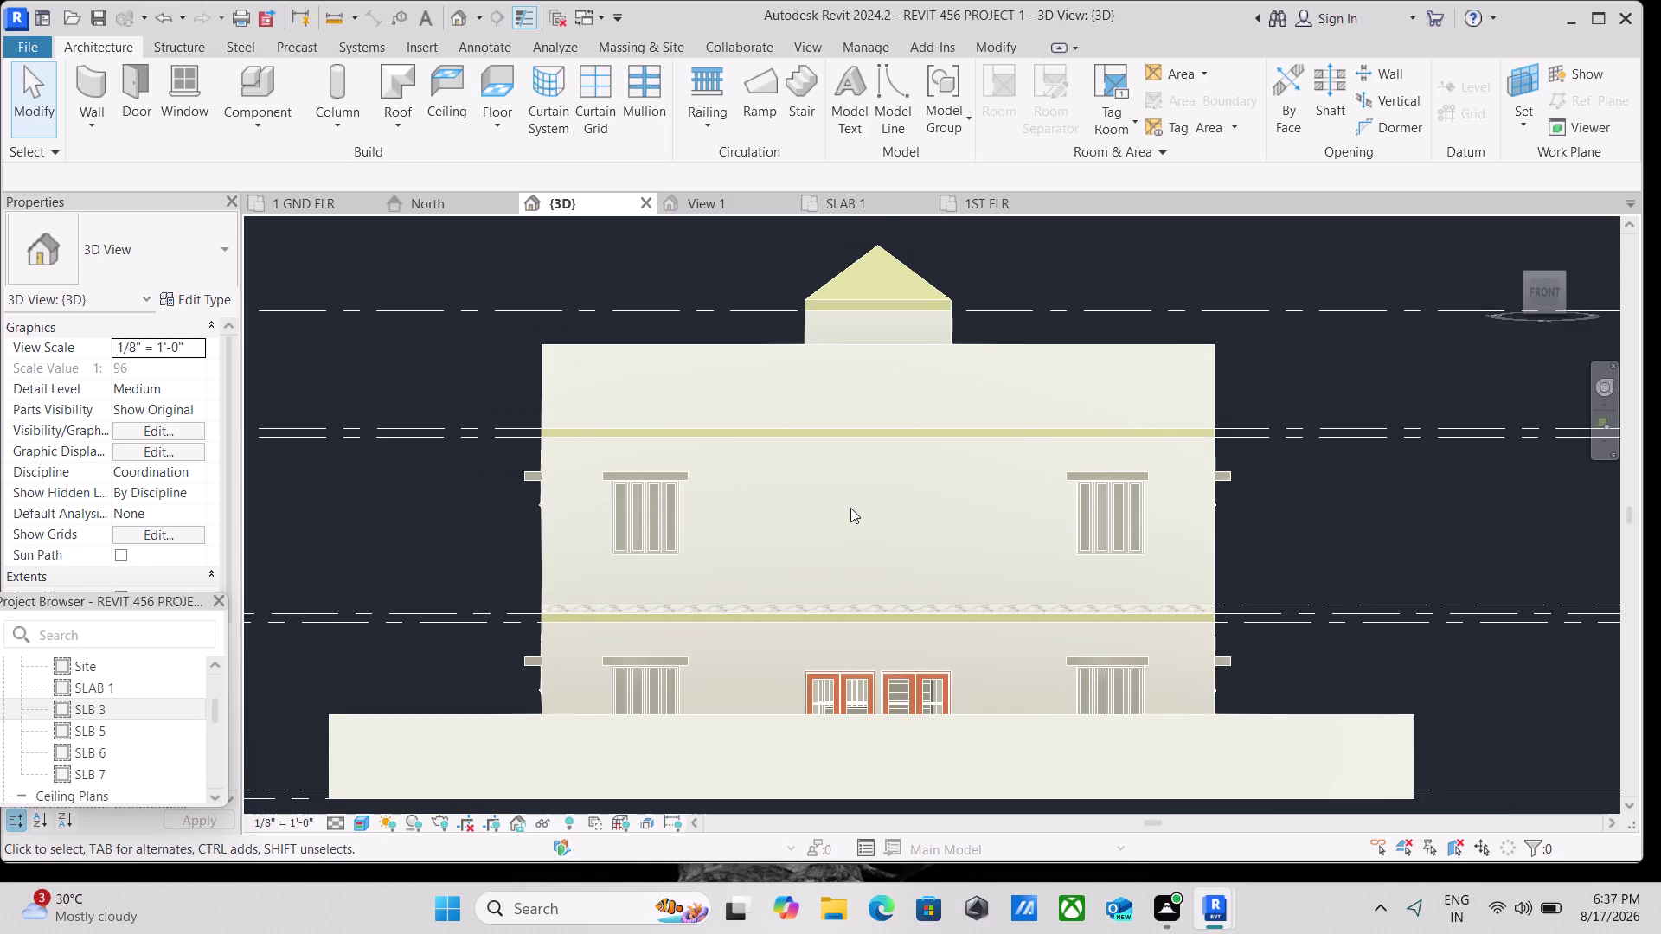
scroll(up, 3)
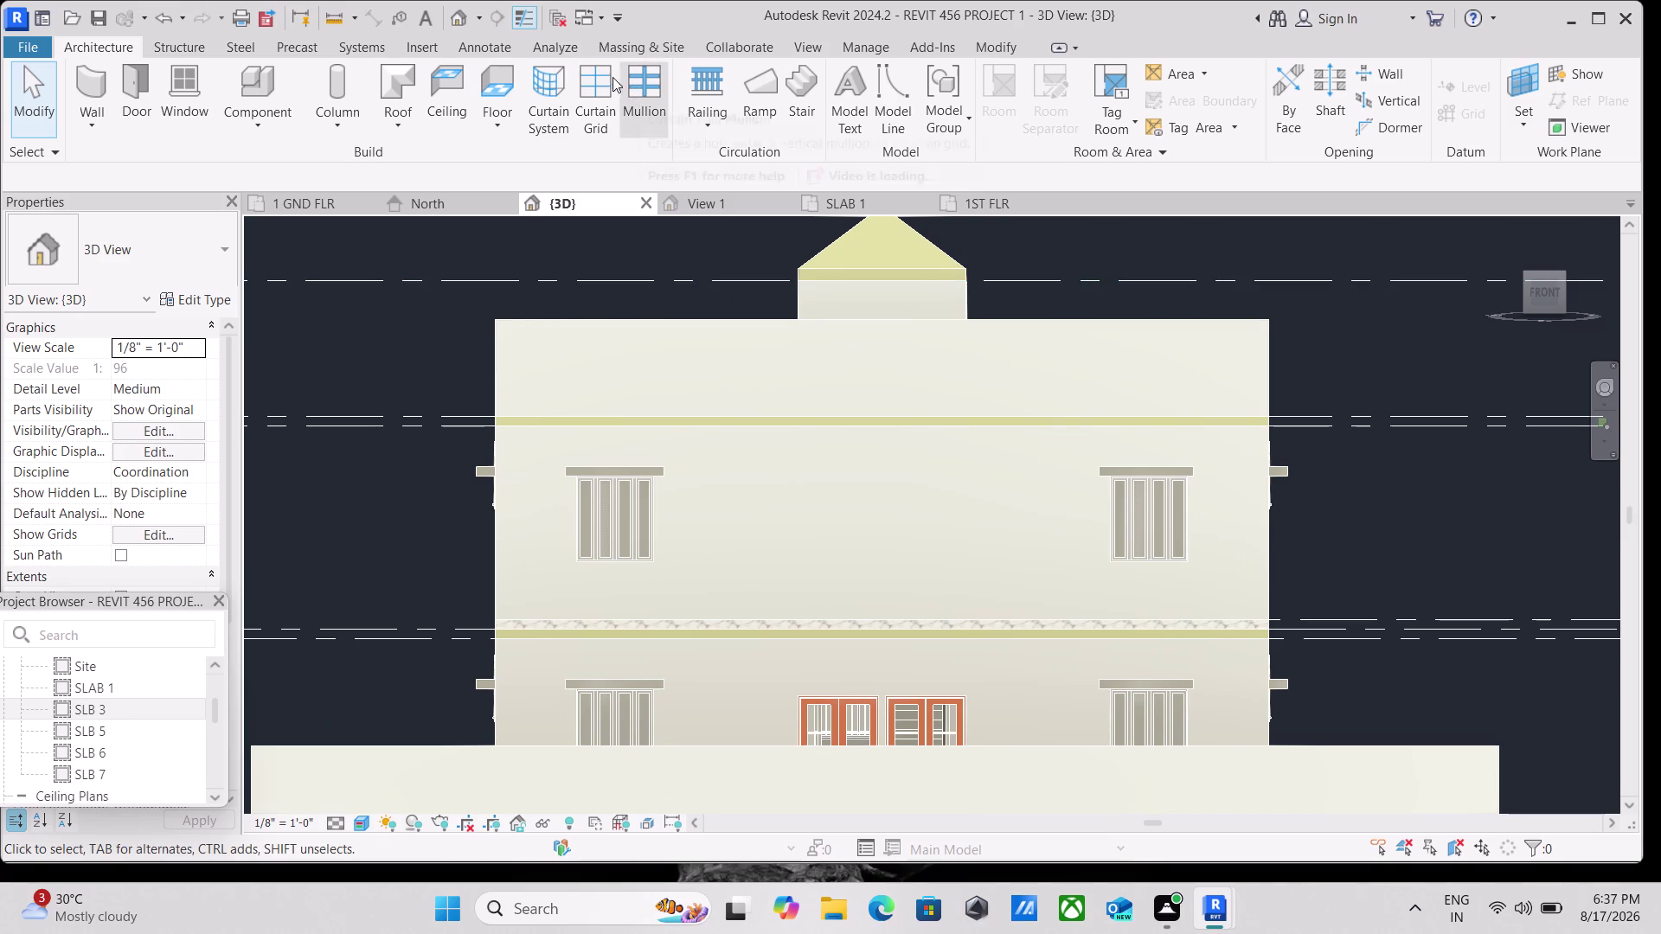
click(91, 123)
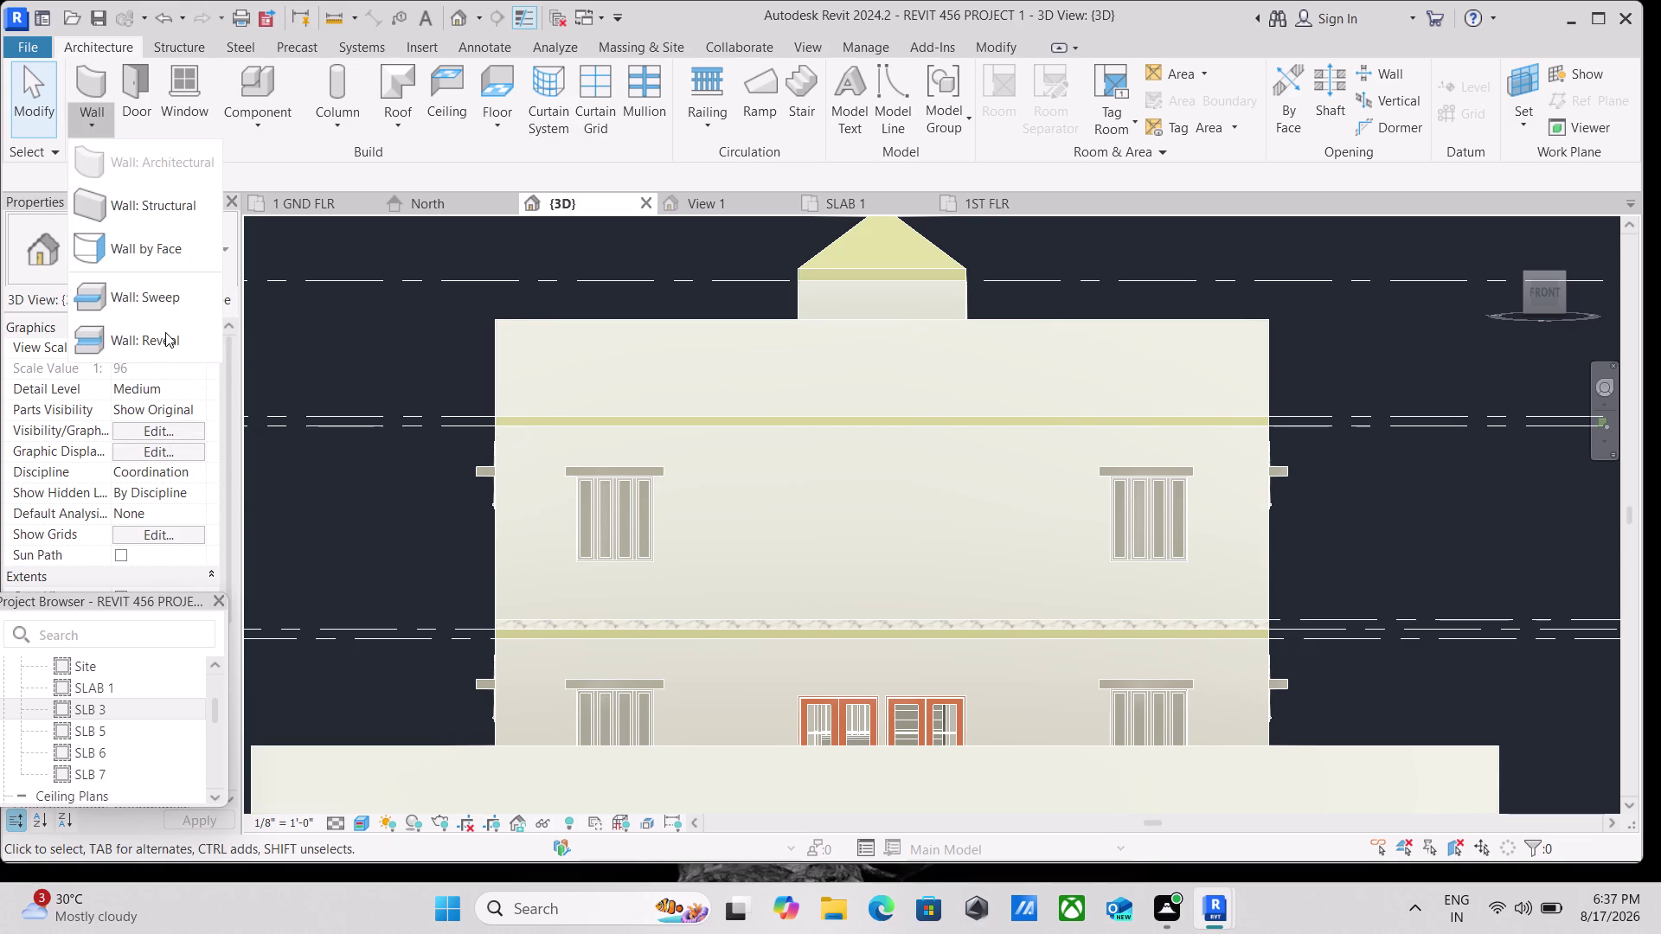
Place a horizontal wall reveal along the front outer wall.
click(166, 333)
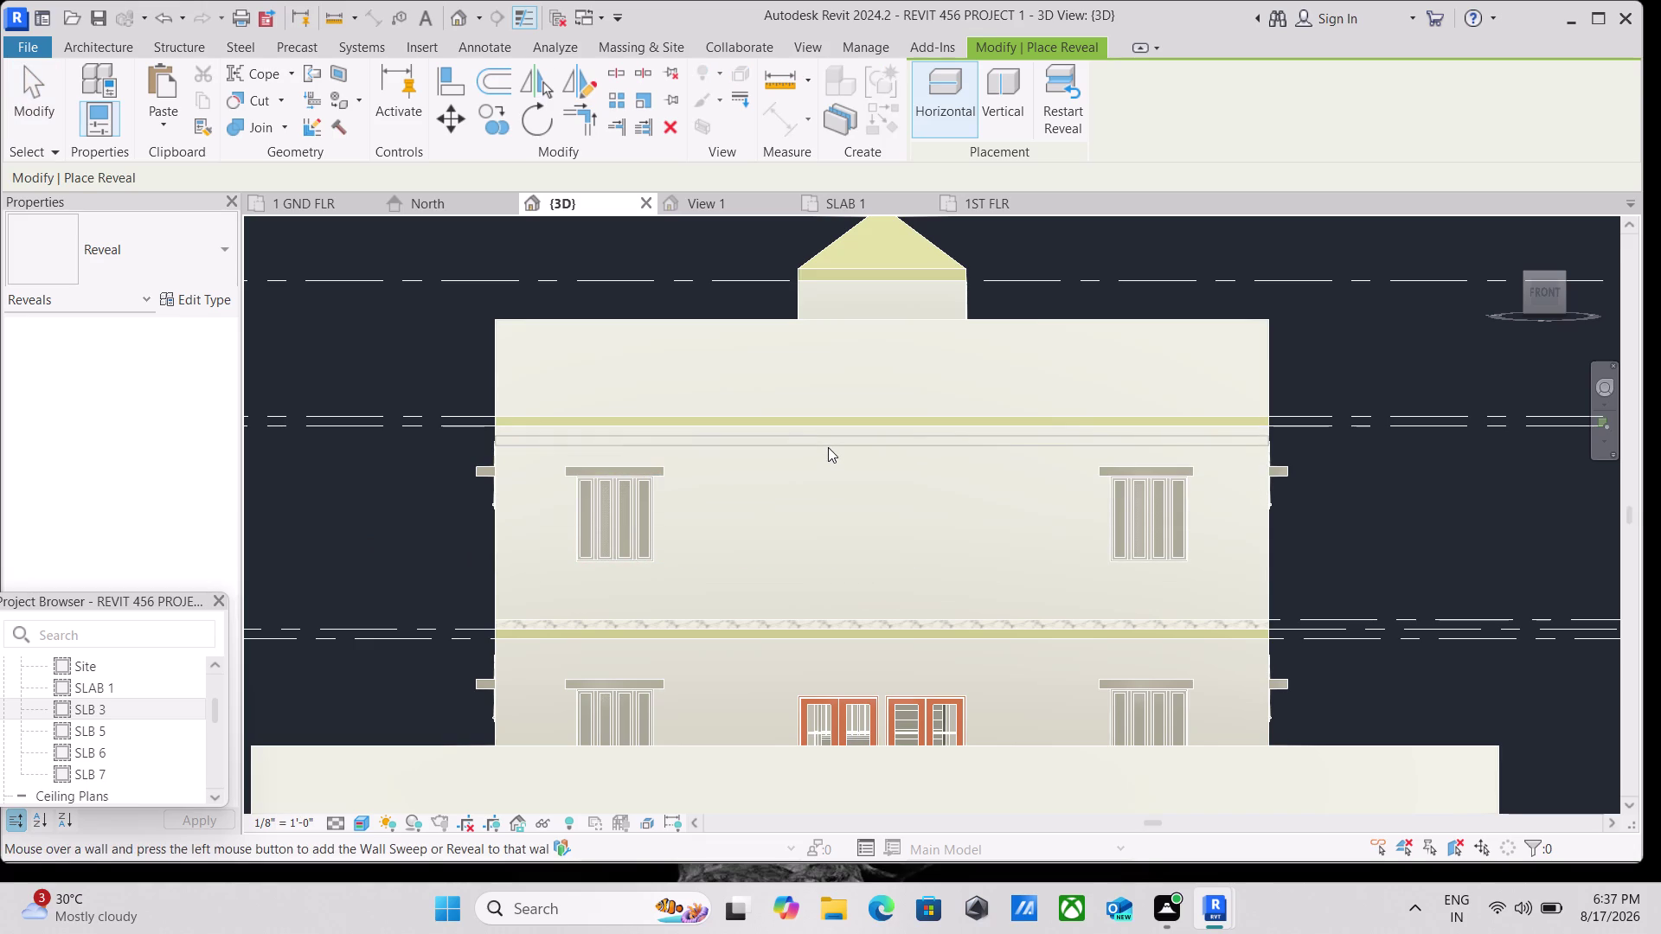
click(841, 616)
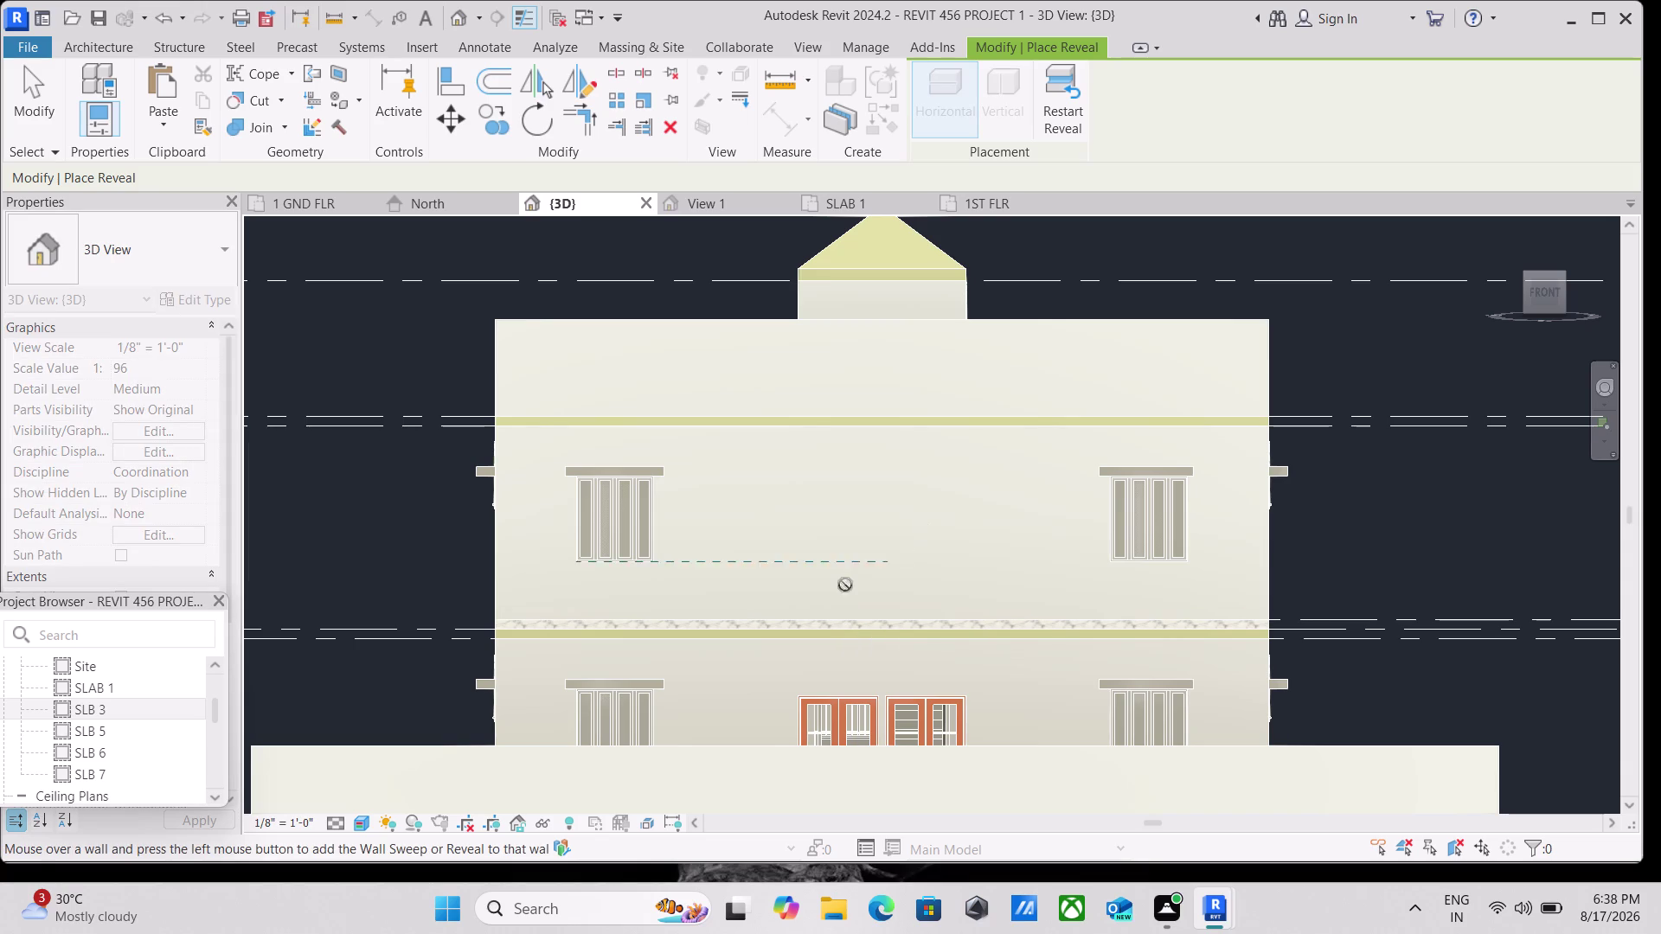
click(1561, 278)
scroll(up, 3)
scroll(up, 3)
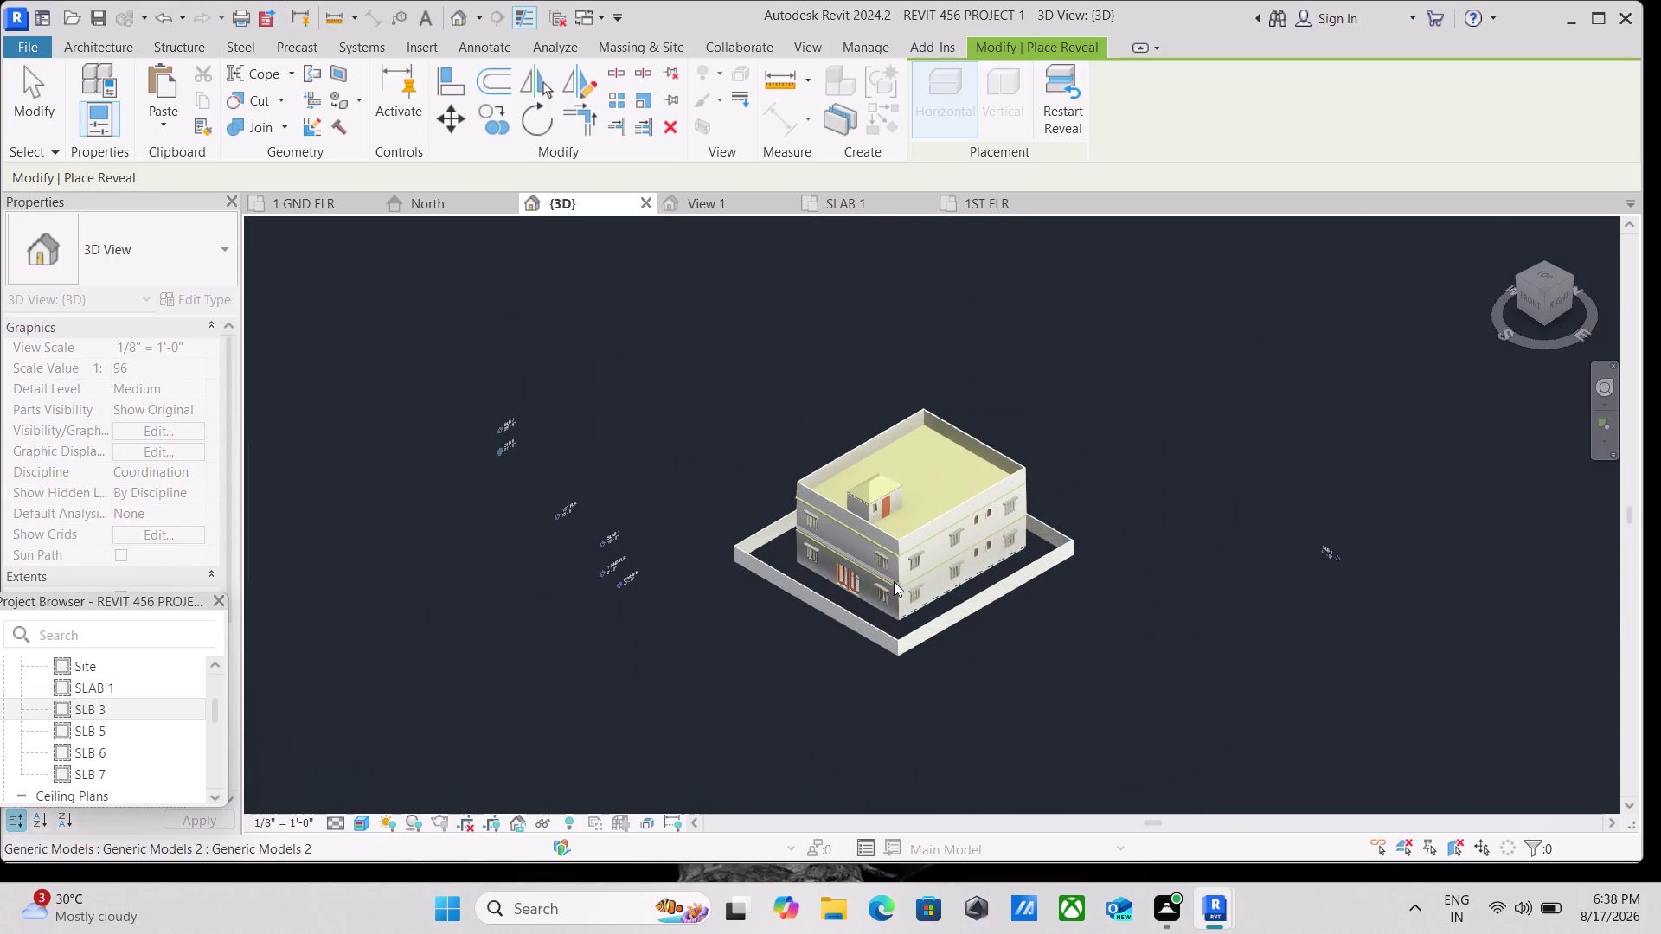
scroll(up, 3)
scroll(up, 3)
scroll(up, 3)
scroll(up, 3)
middle_drag(830, 692, 872, 522)
scroll(down, 3)
middle_drag(779, 543, 821, 594)
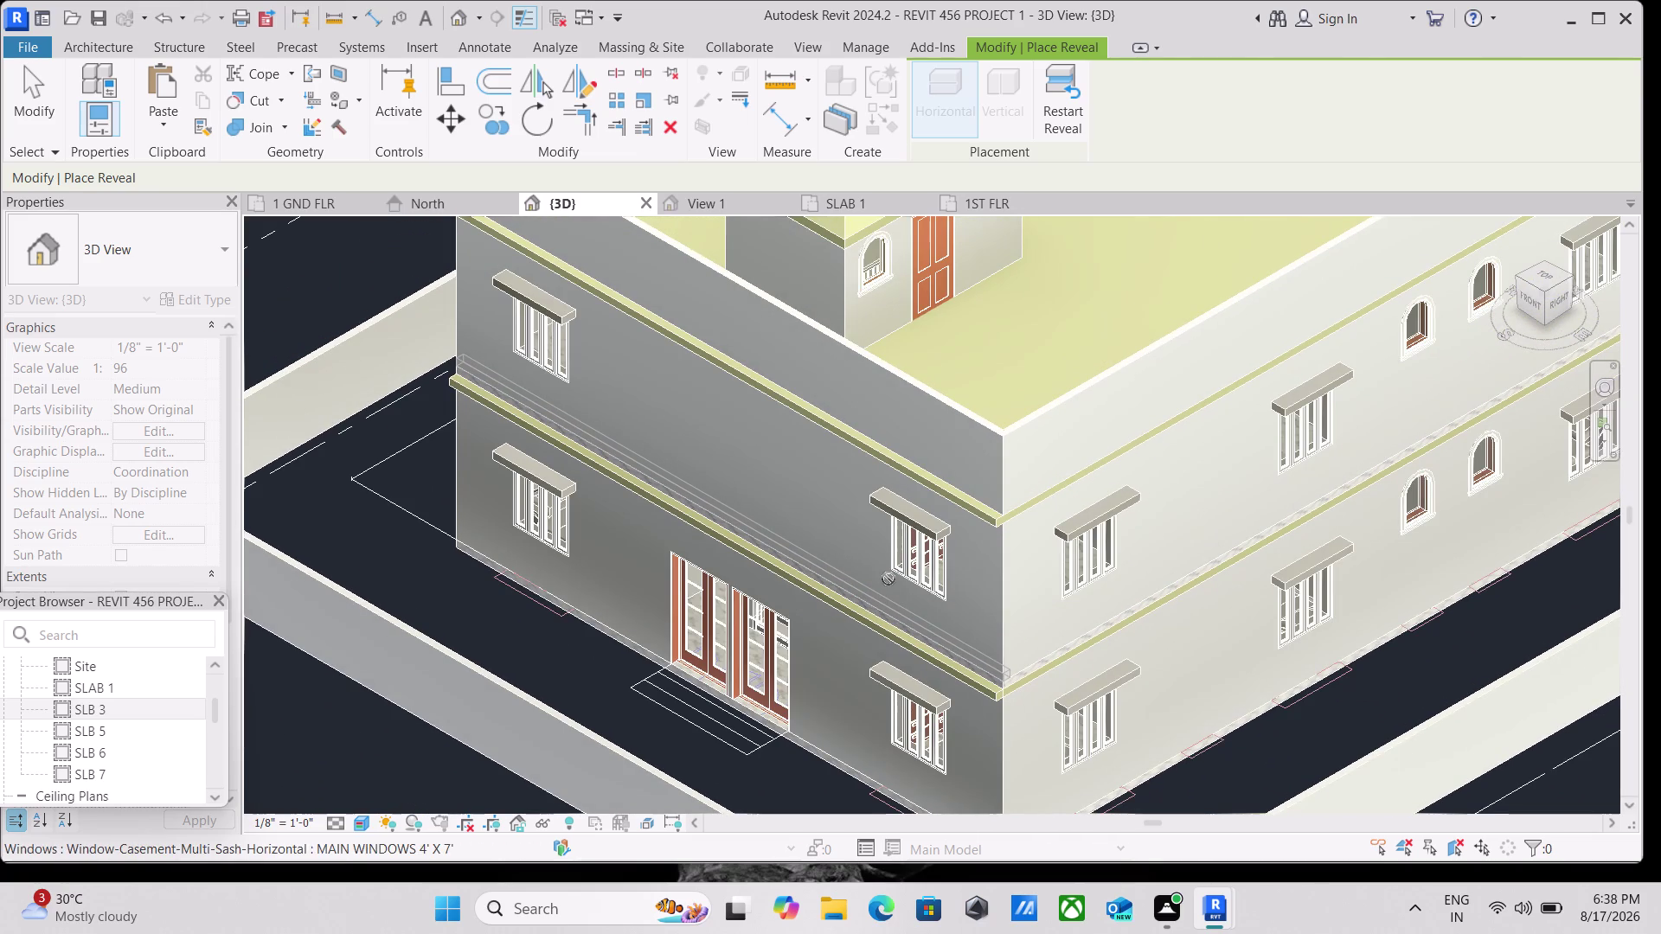
Exit reveal placement and orbit the model to inspect the reveal in 3D.
key(Escape)
key(Escape)
key(Escape)
scroll(up, 3)
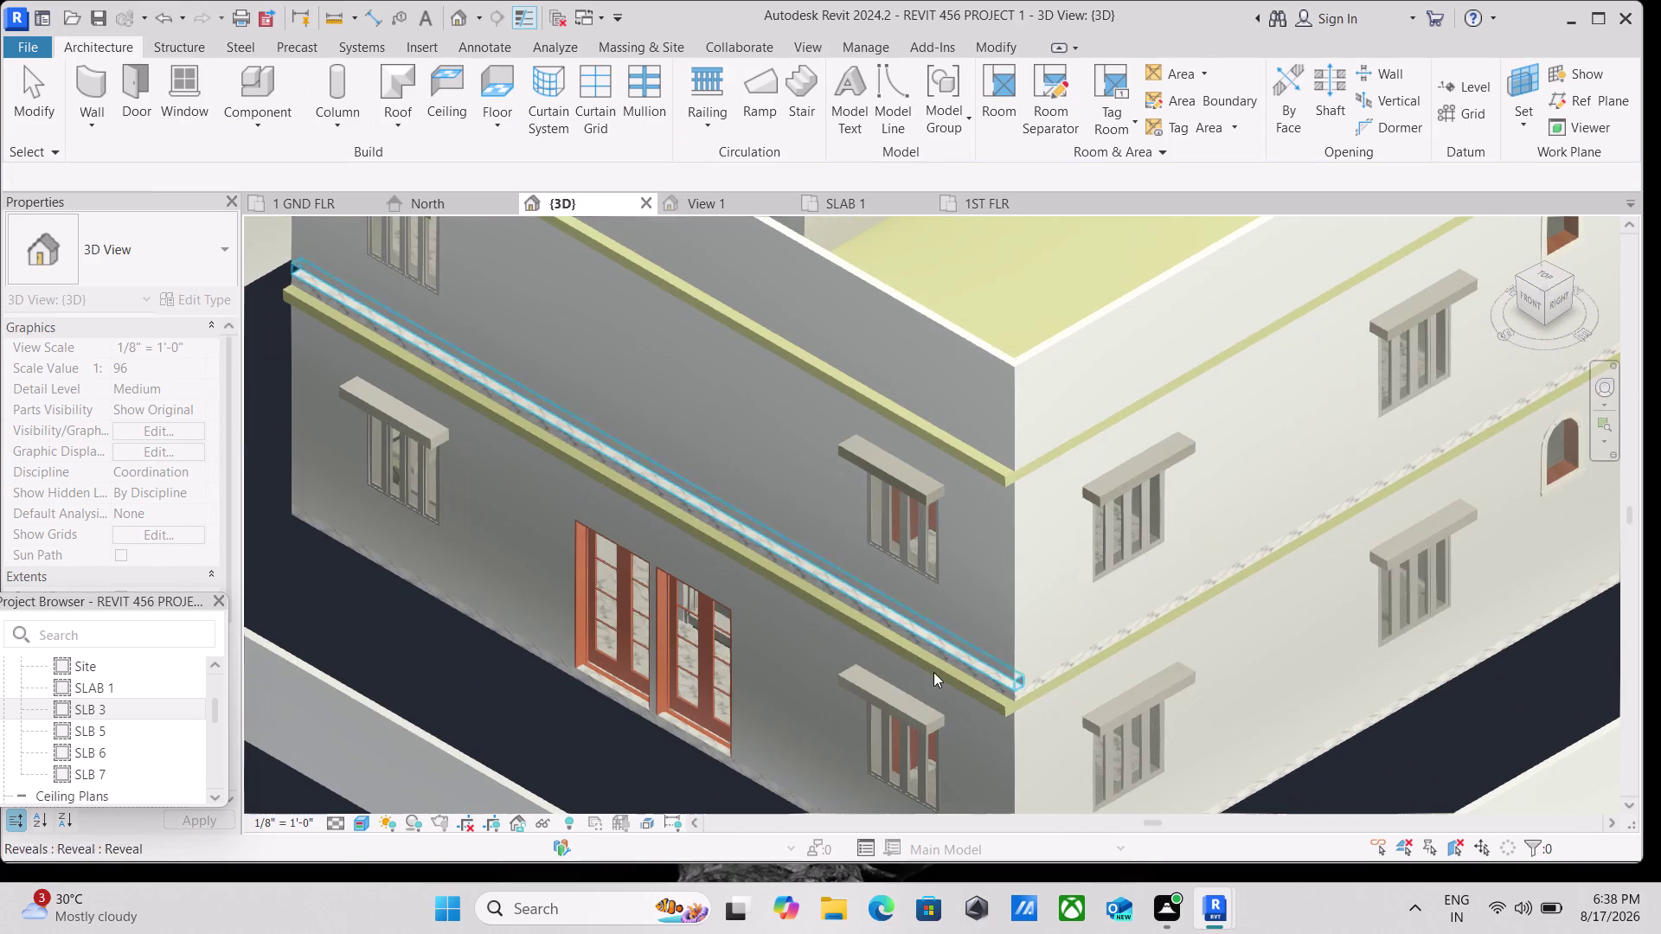
scroll(up, 3)
scroll(up, 3)
scroll(up, 3)
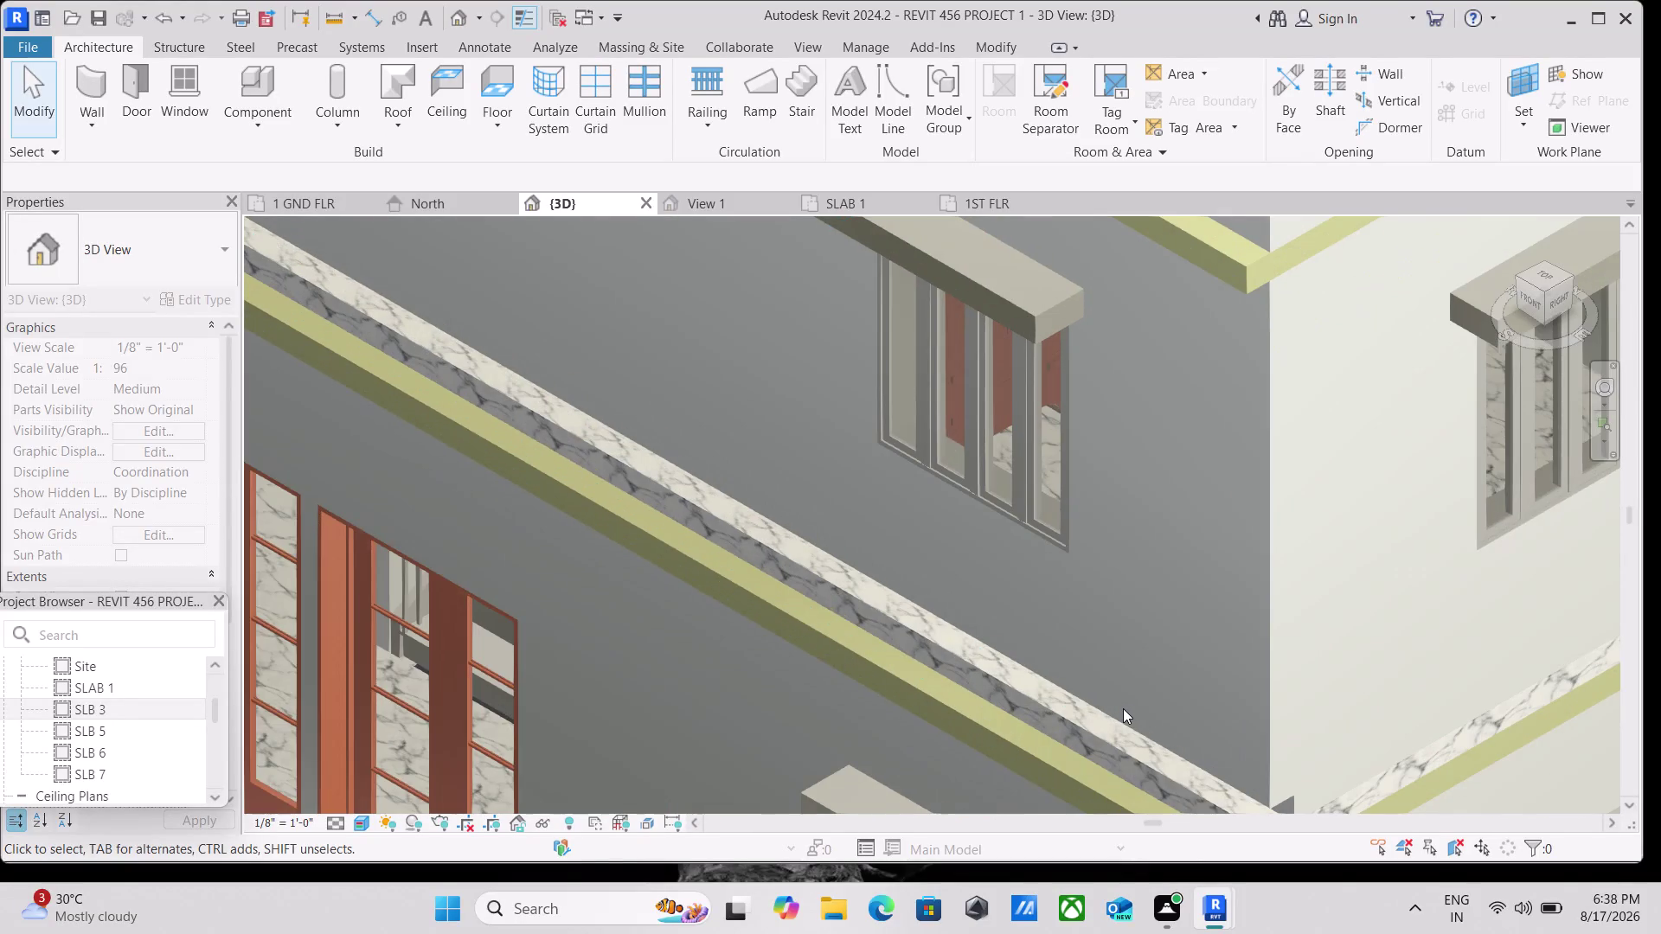
key(ctrl+z)
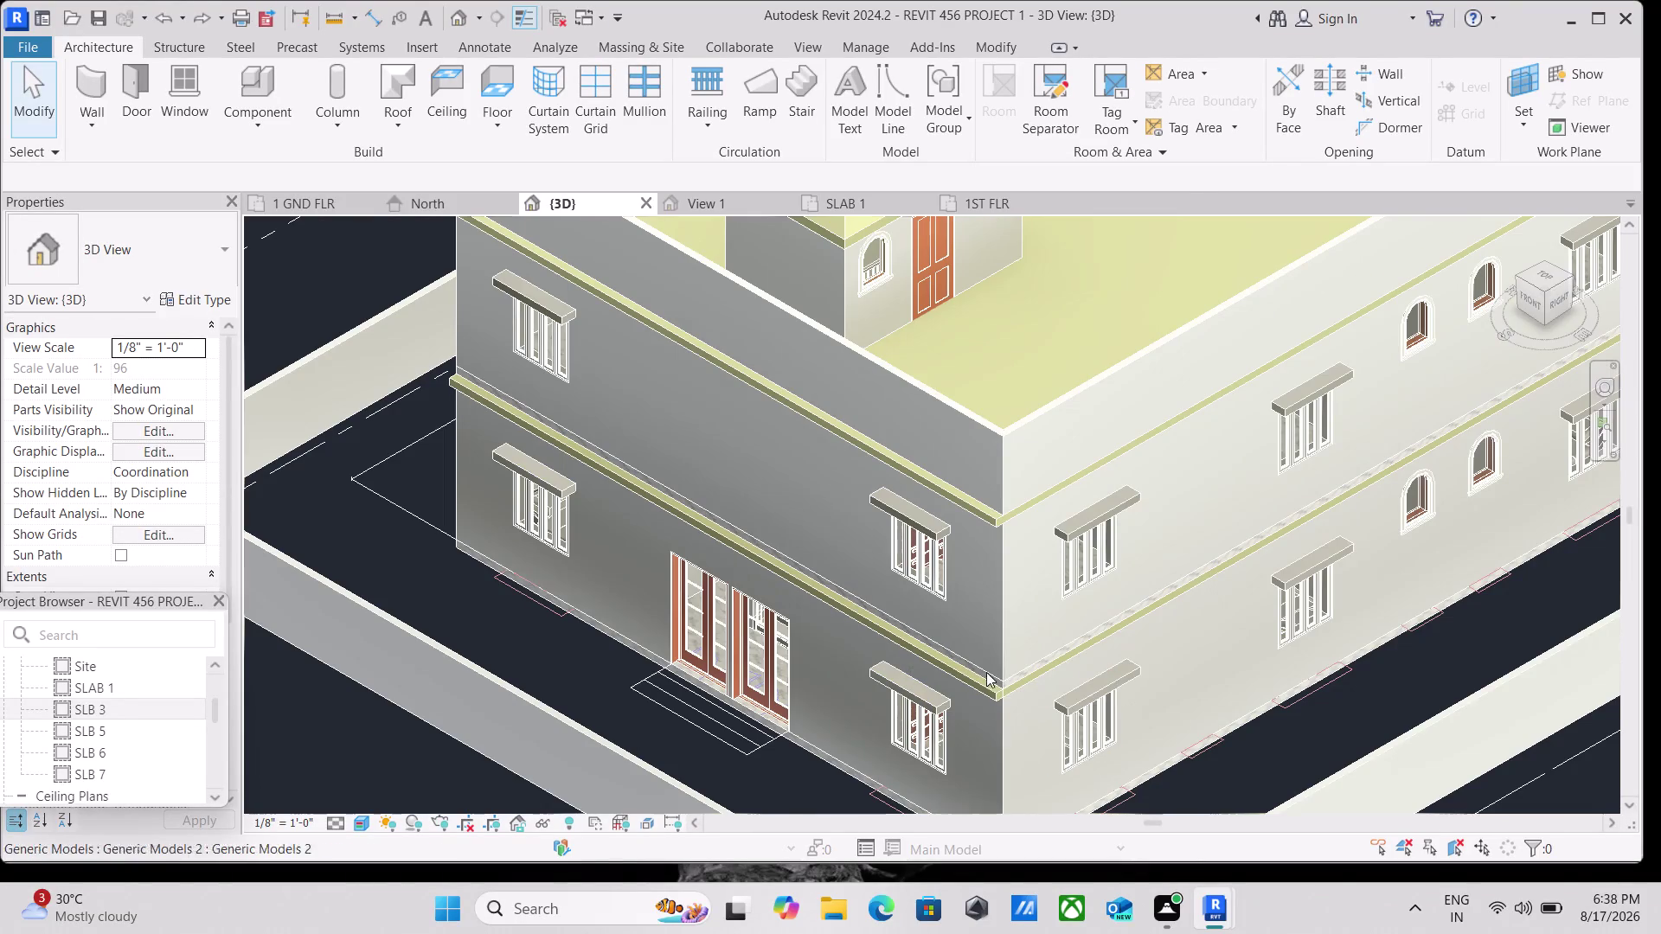
scroll(down, 3)
scroll(up, 3)
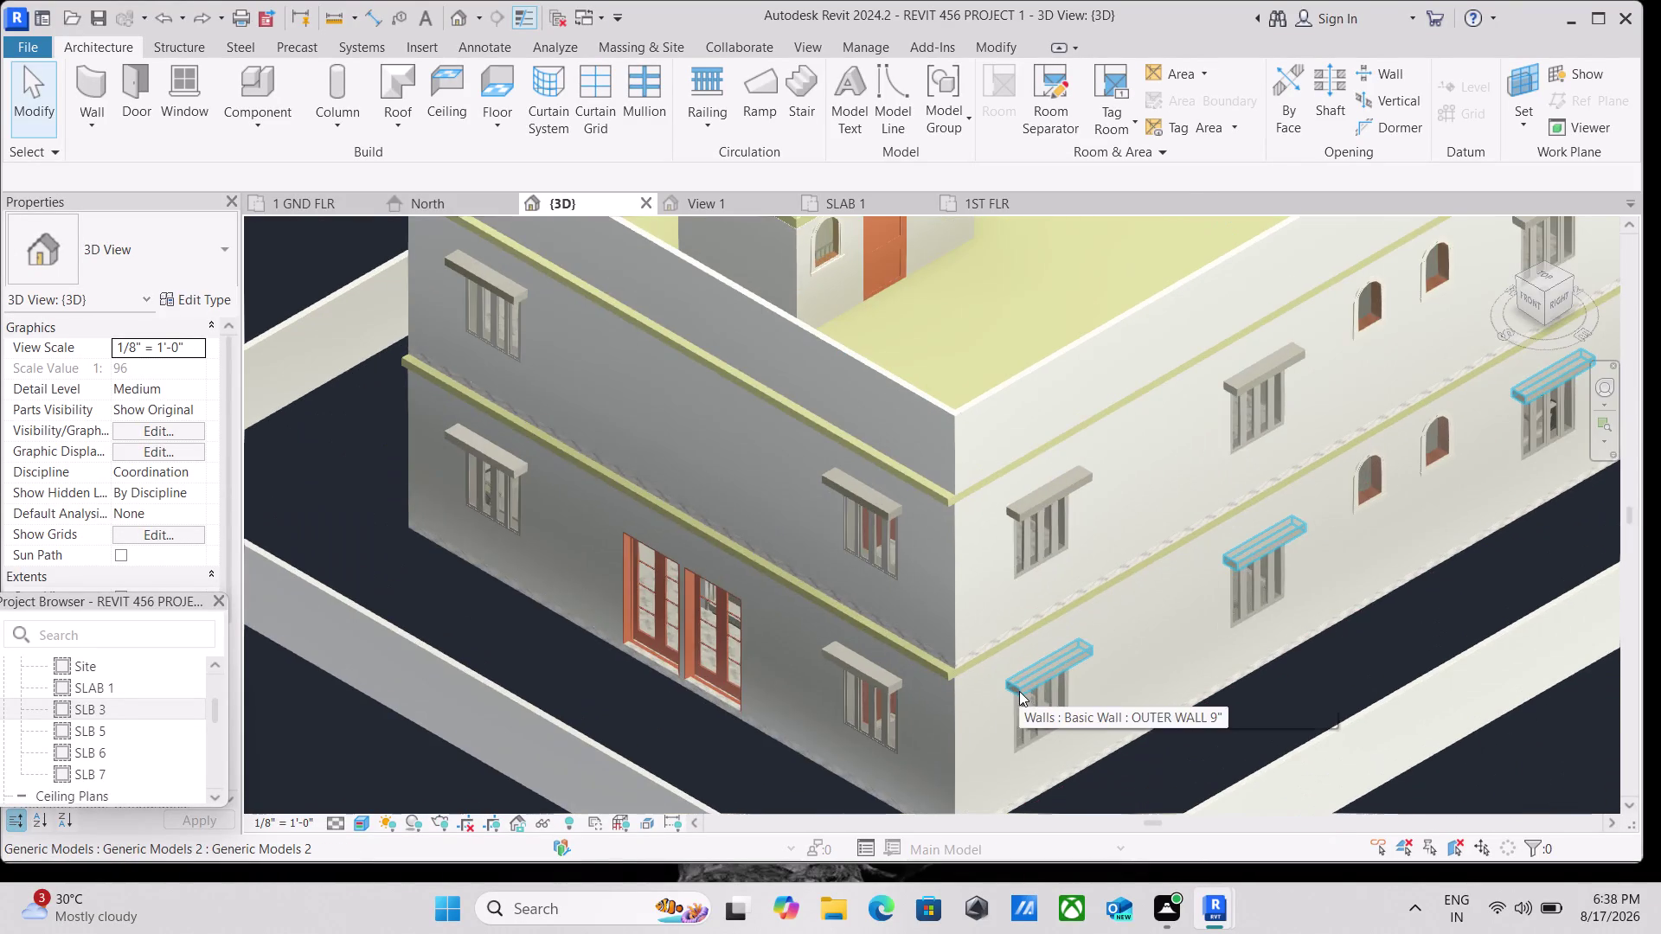
key(Escape)
scroll(up, 3)
key(Escape)
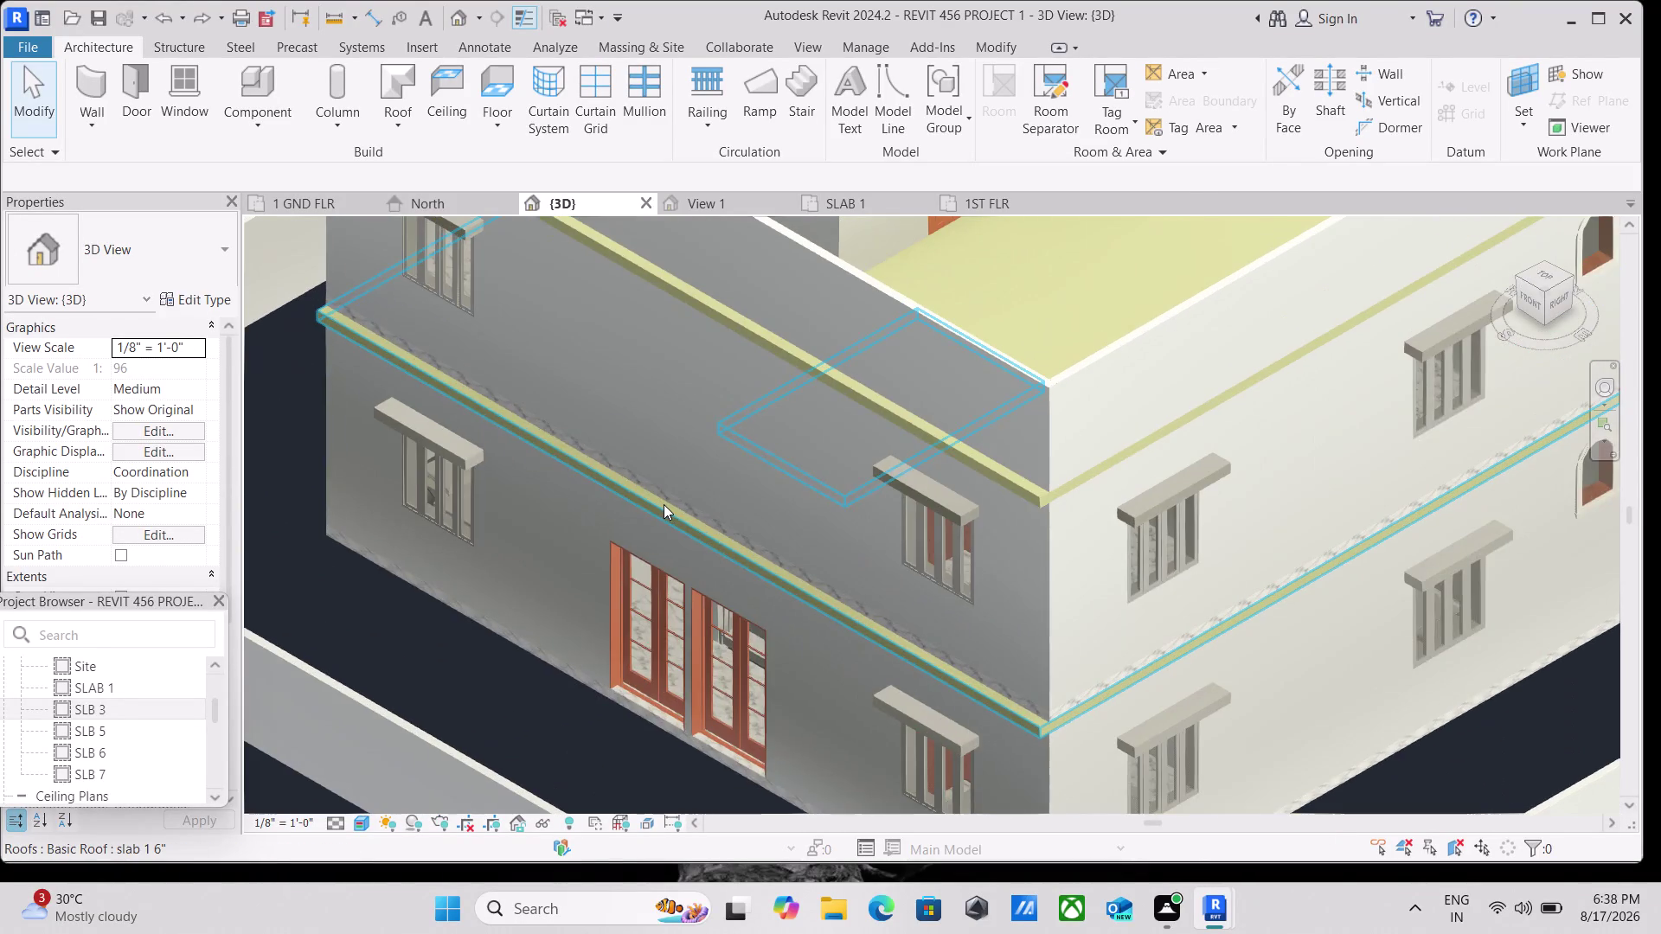
middle_drag(664, 505, 724, 698)
scroll(down, 3)
scroll(down, 3)
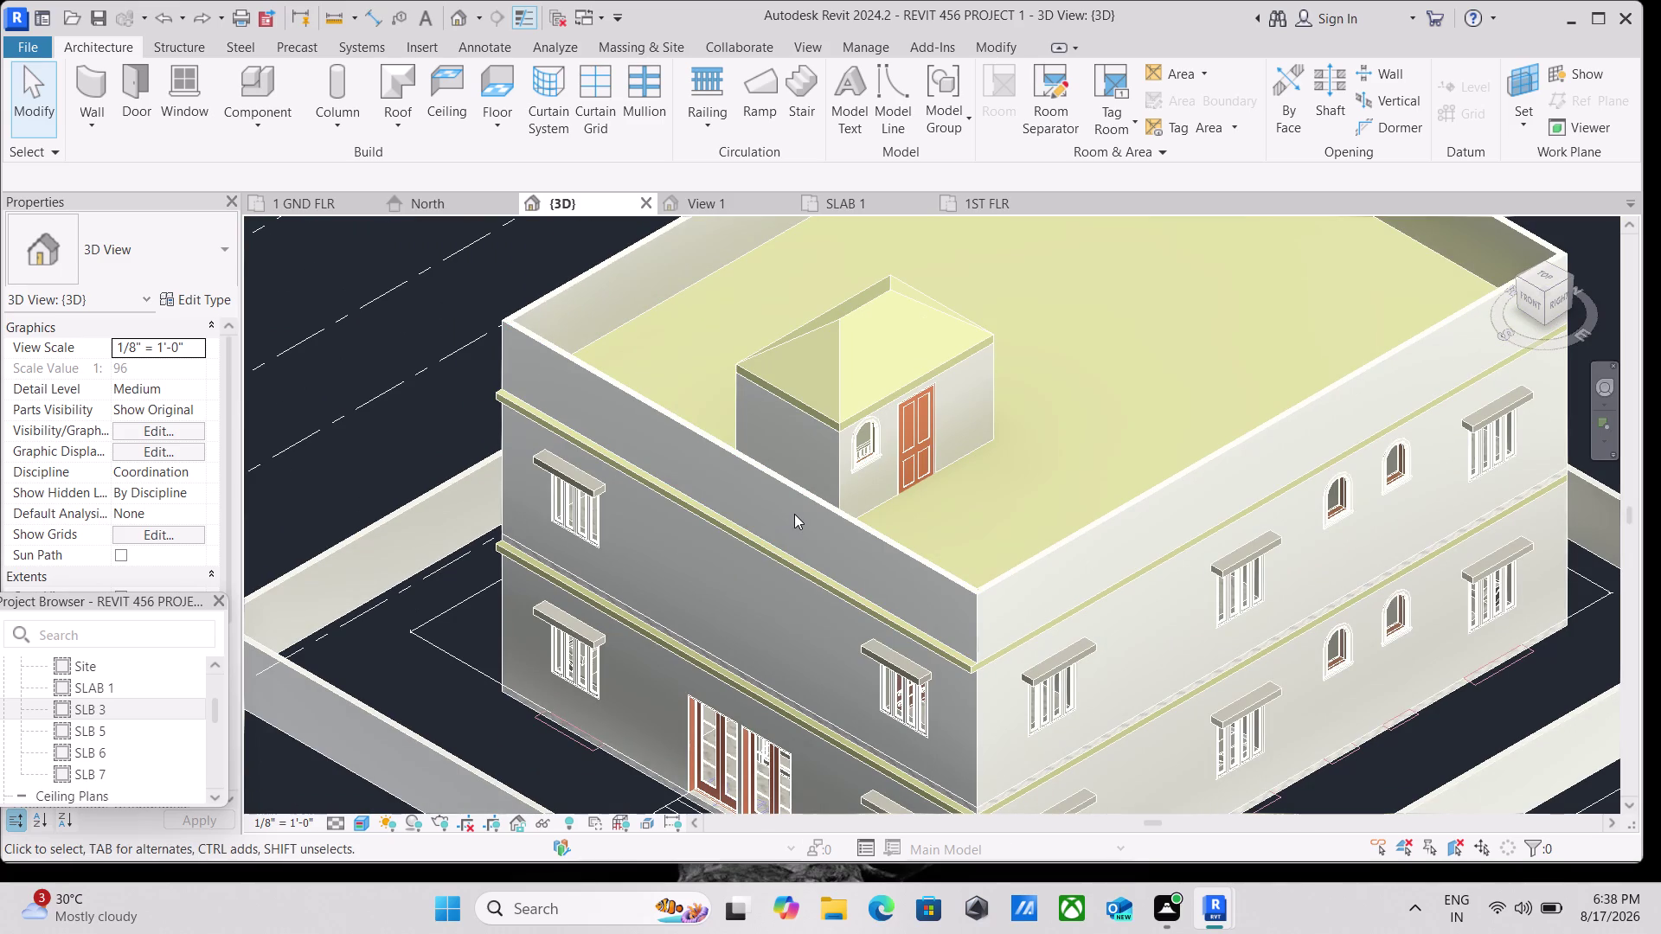
scroll(down, 3)
scroll(down, 3)
Switch the ViewCube to FRONT and zoom in on the house facade.
click(1527, 301)
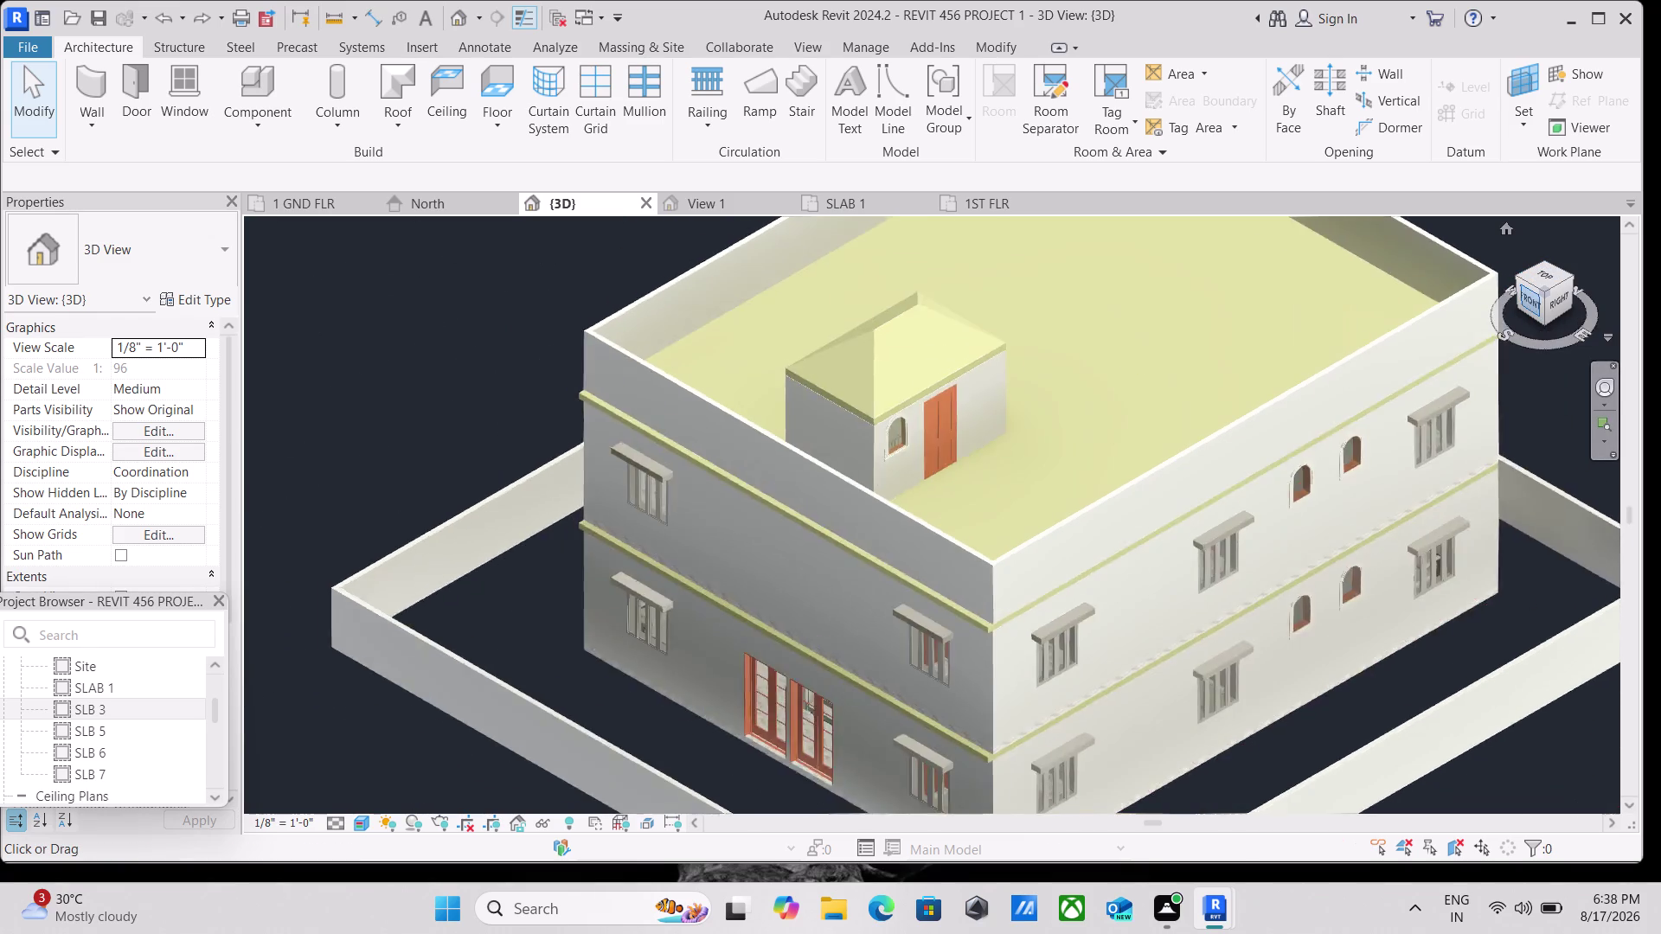
scroll(up, 3)
scroll(up, 3)
scroll(up, 3)
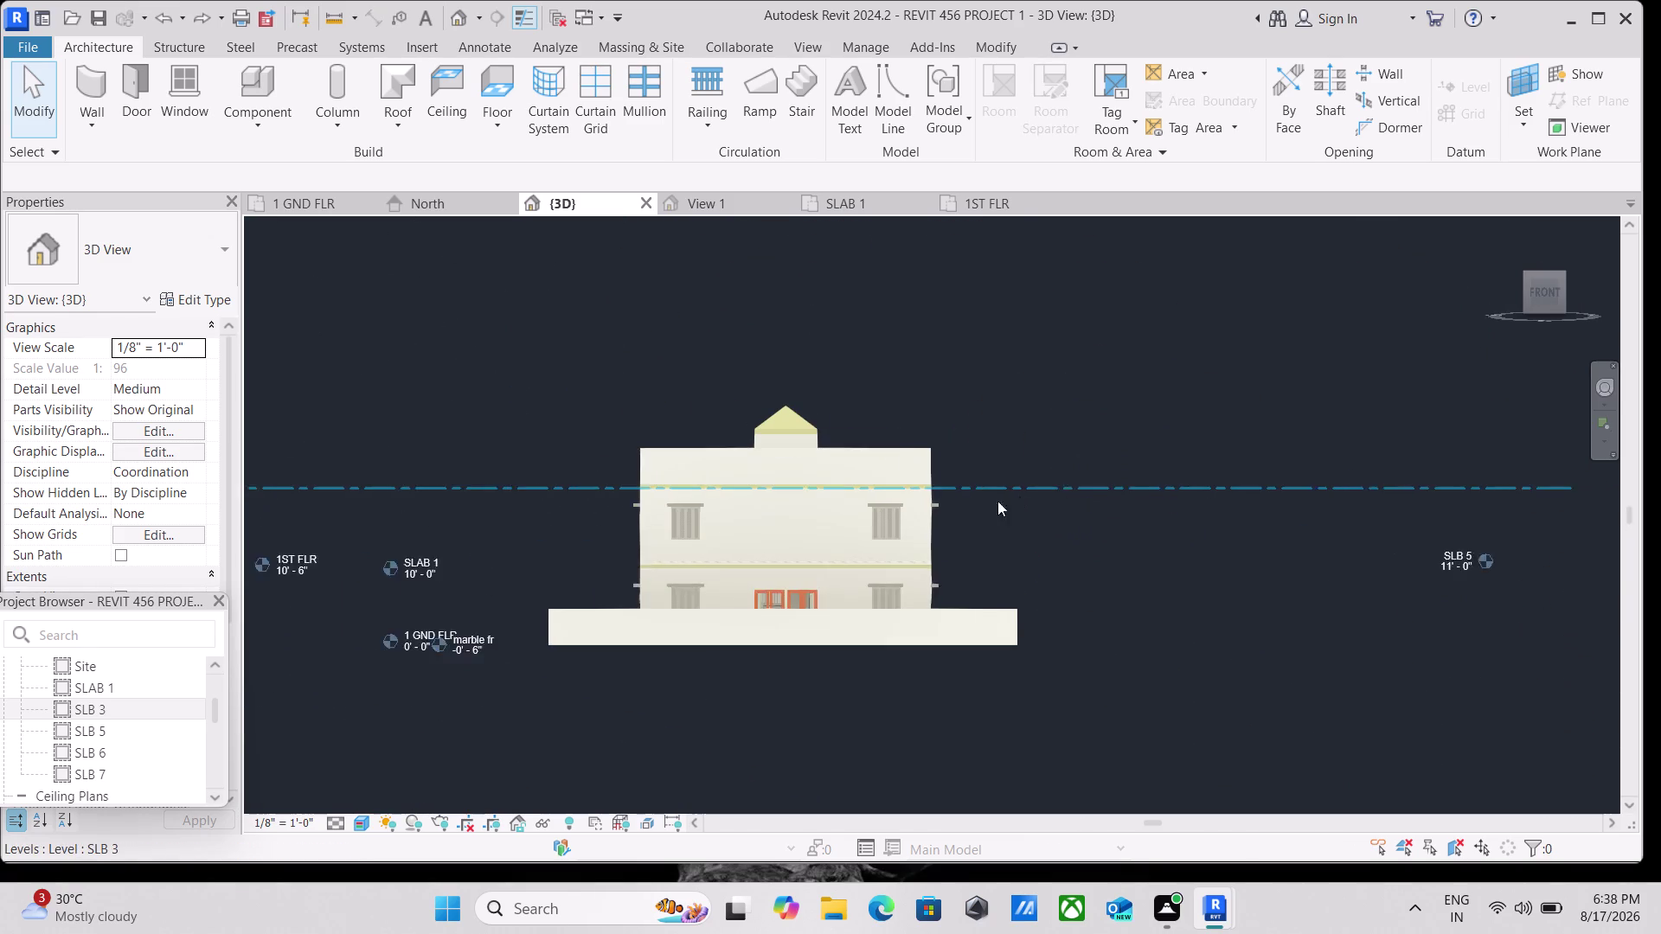
scroll(up, 3)
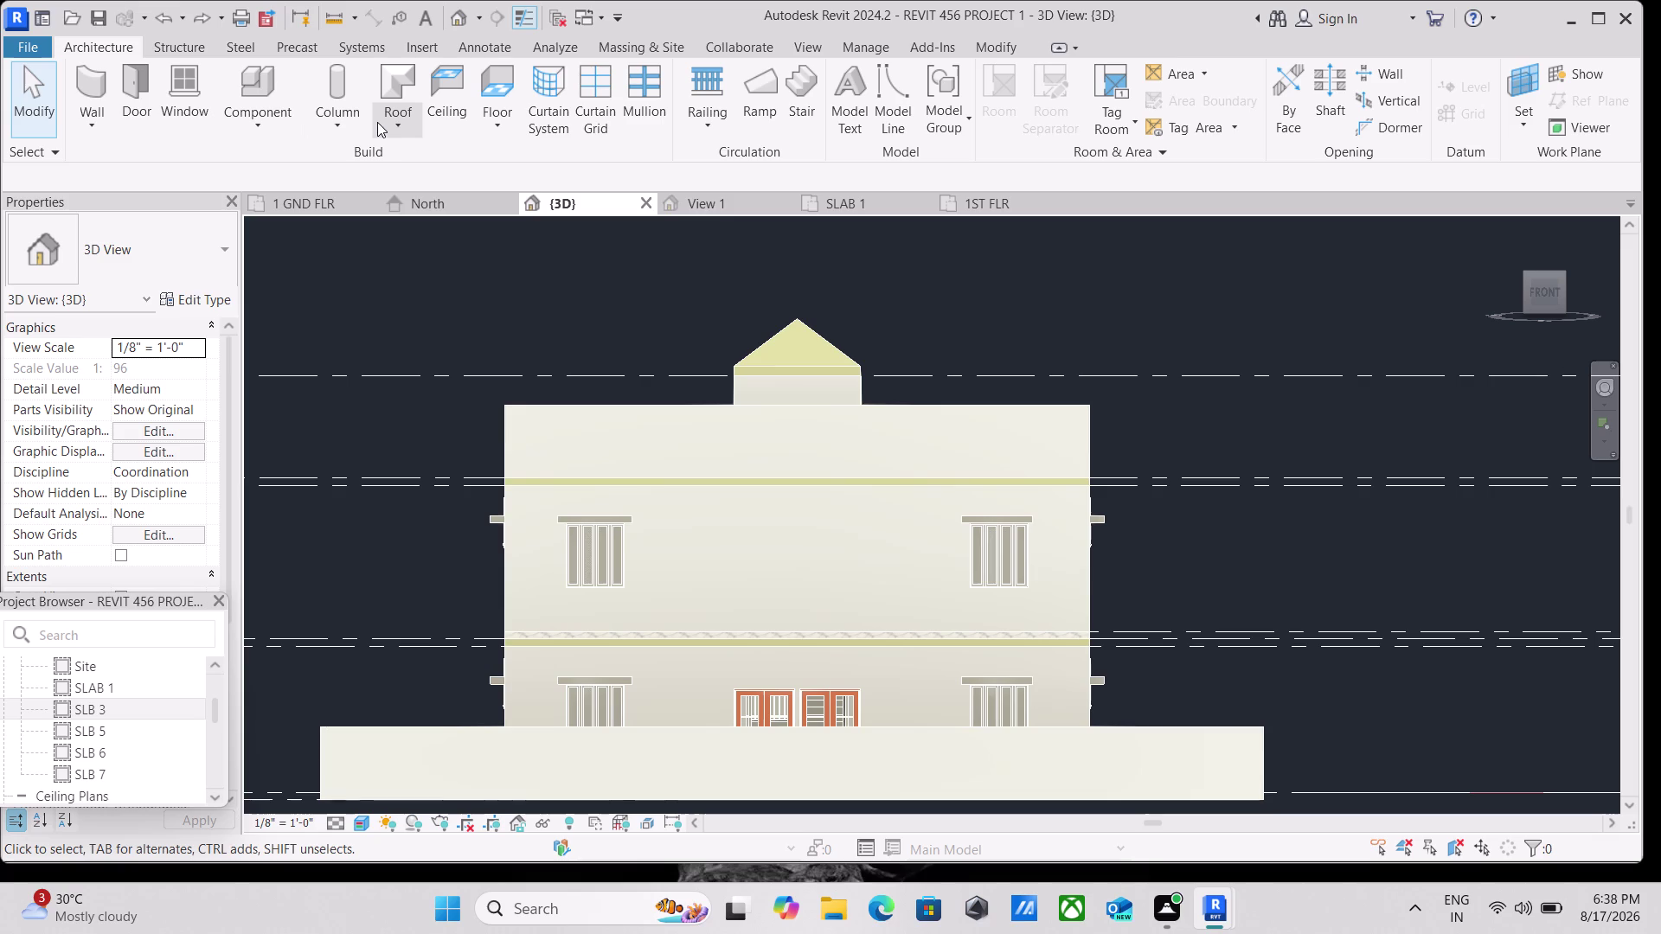
Bring up the component placement options on the ribbon.
click(400, 119)
click(400, 119)
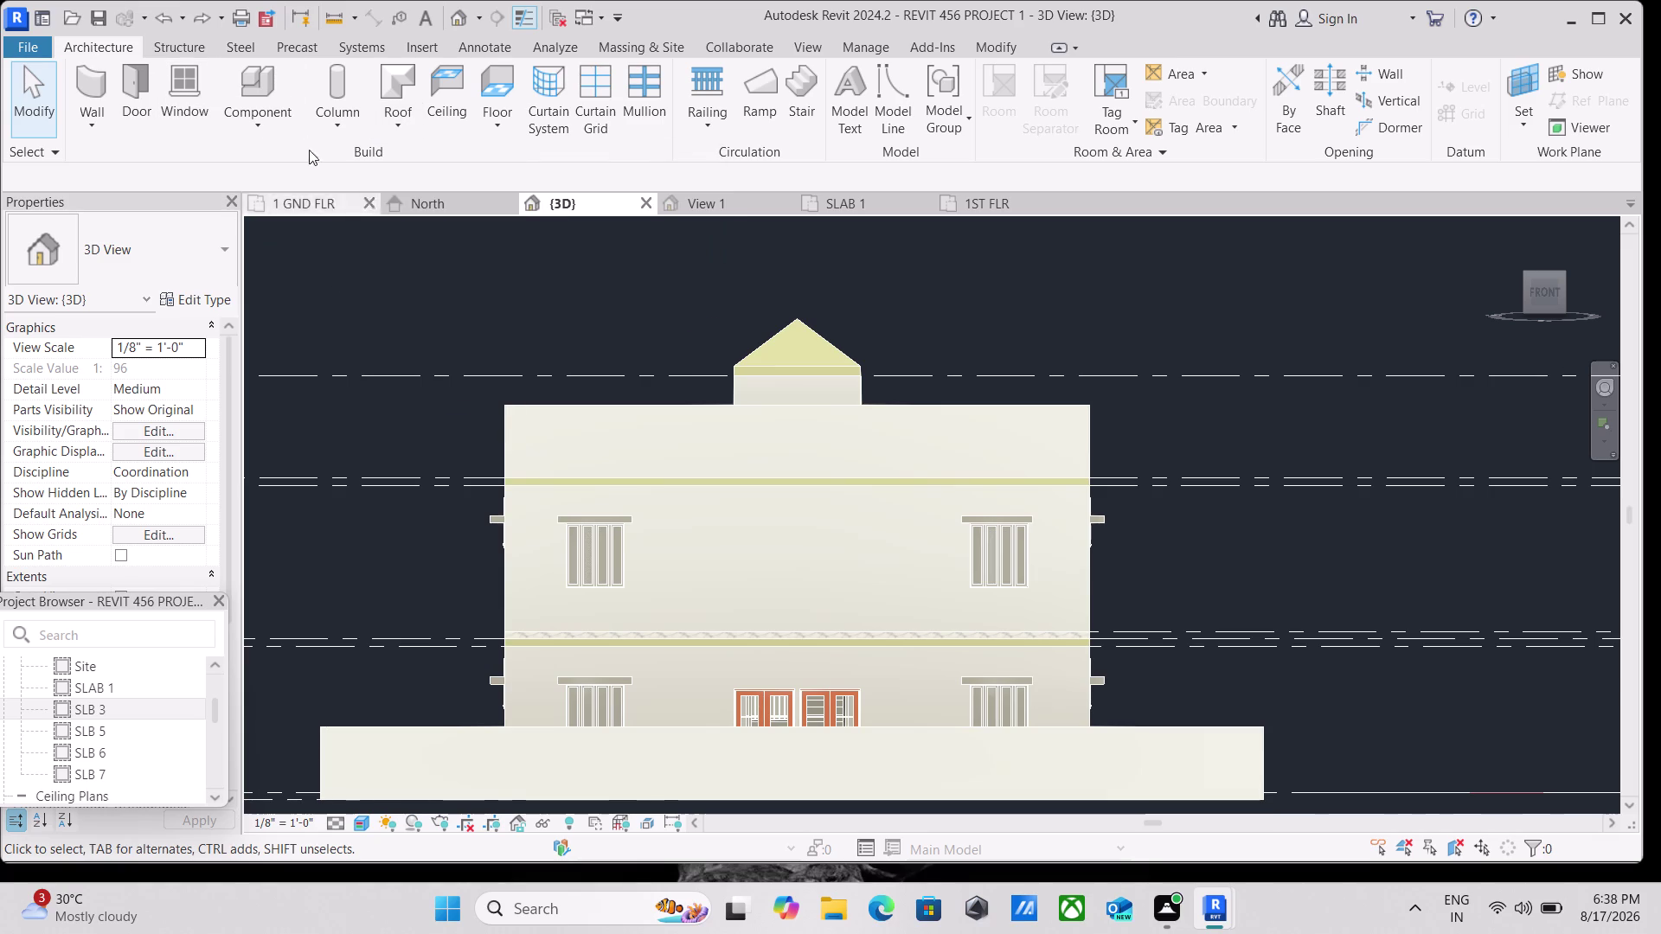
click(98, 48)
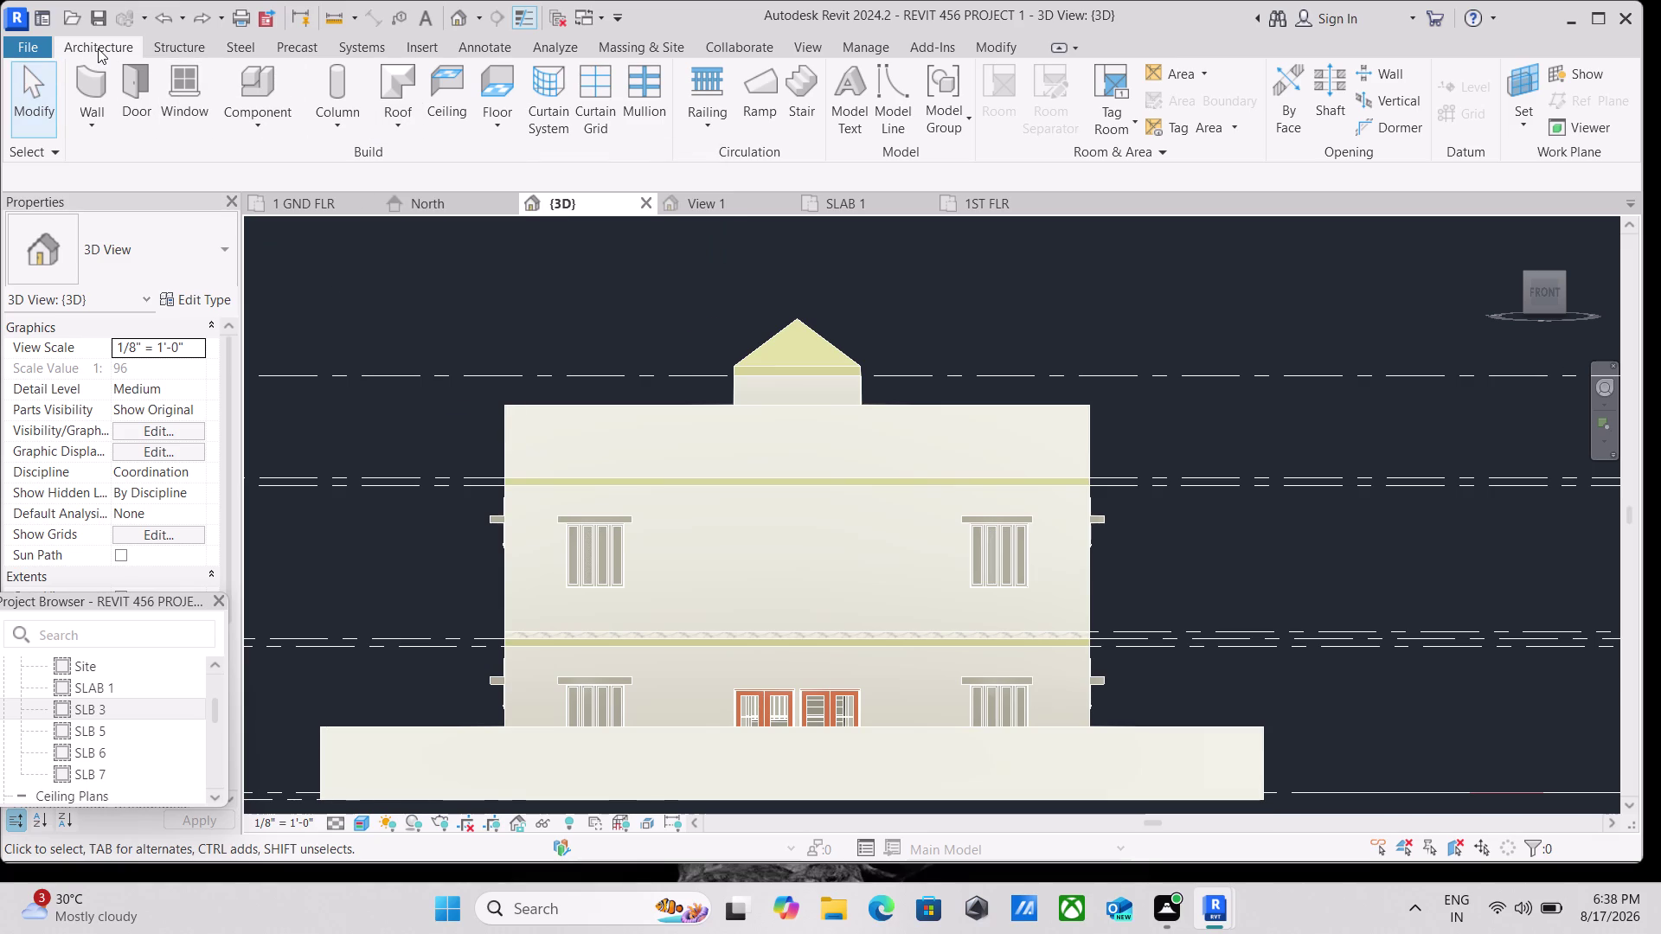
click(266, 126)
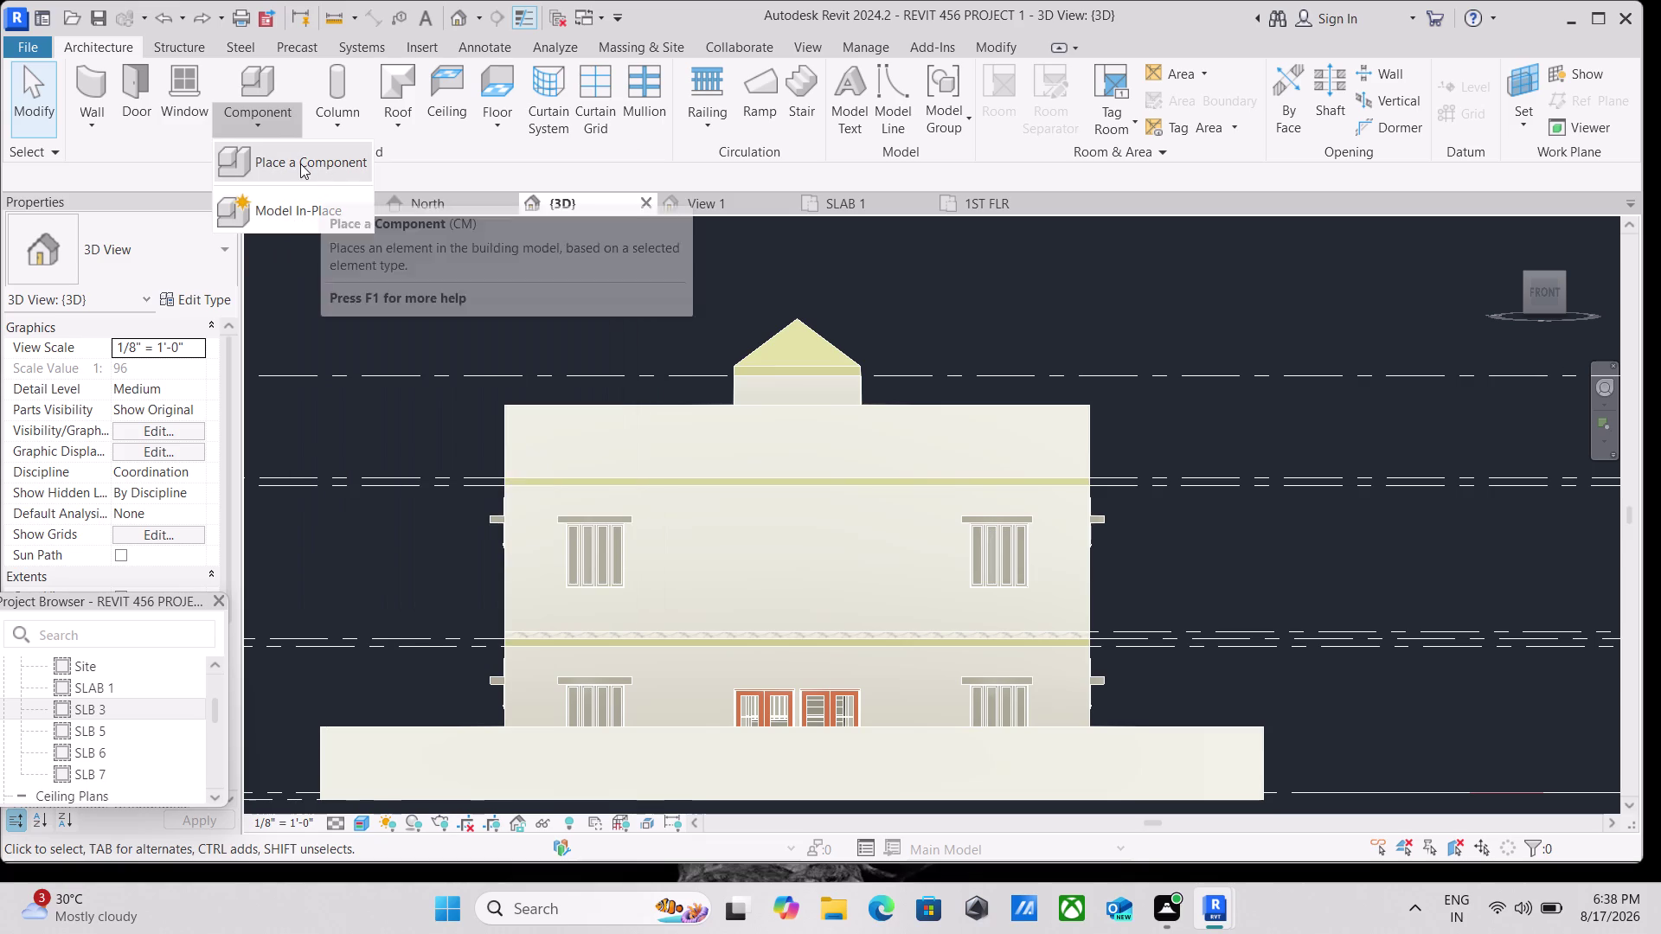
Start a Model In-Place component and browse the Family Category list.
click(279, 203)
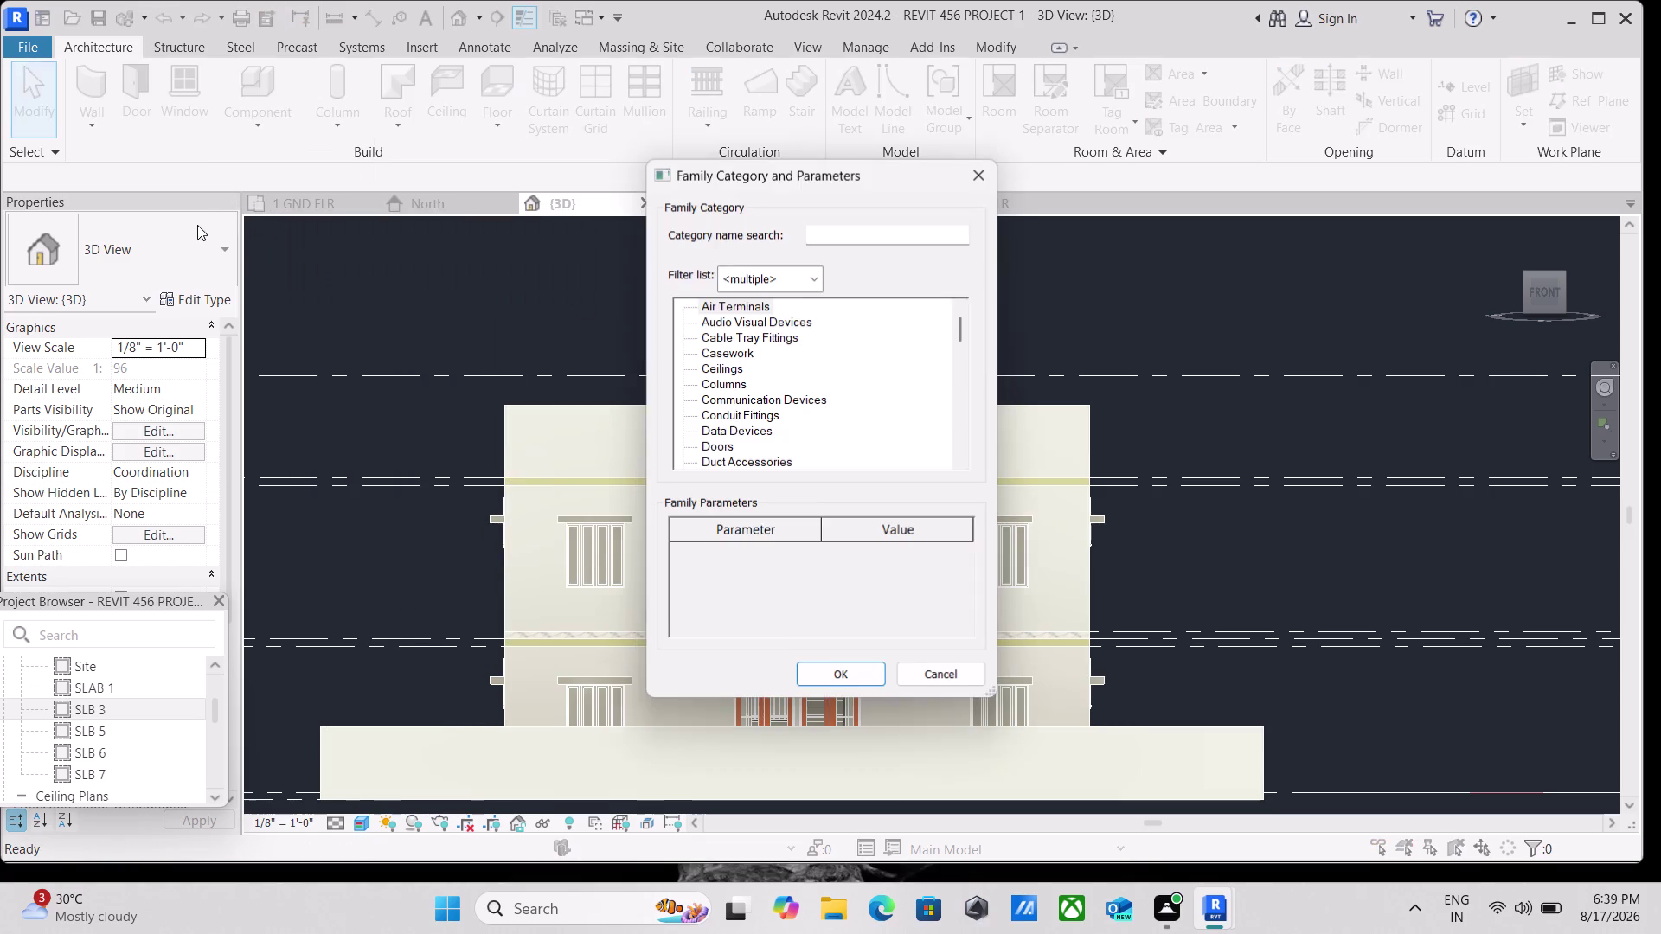
scroll(down, 3)
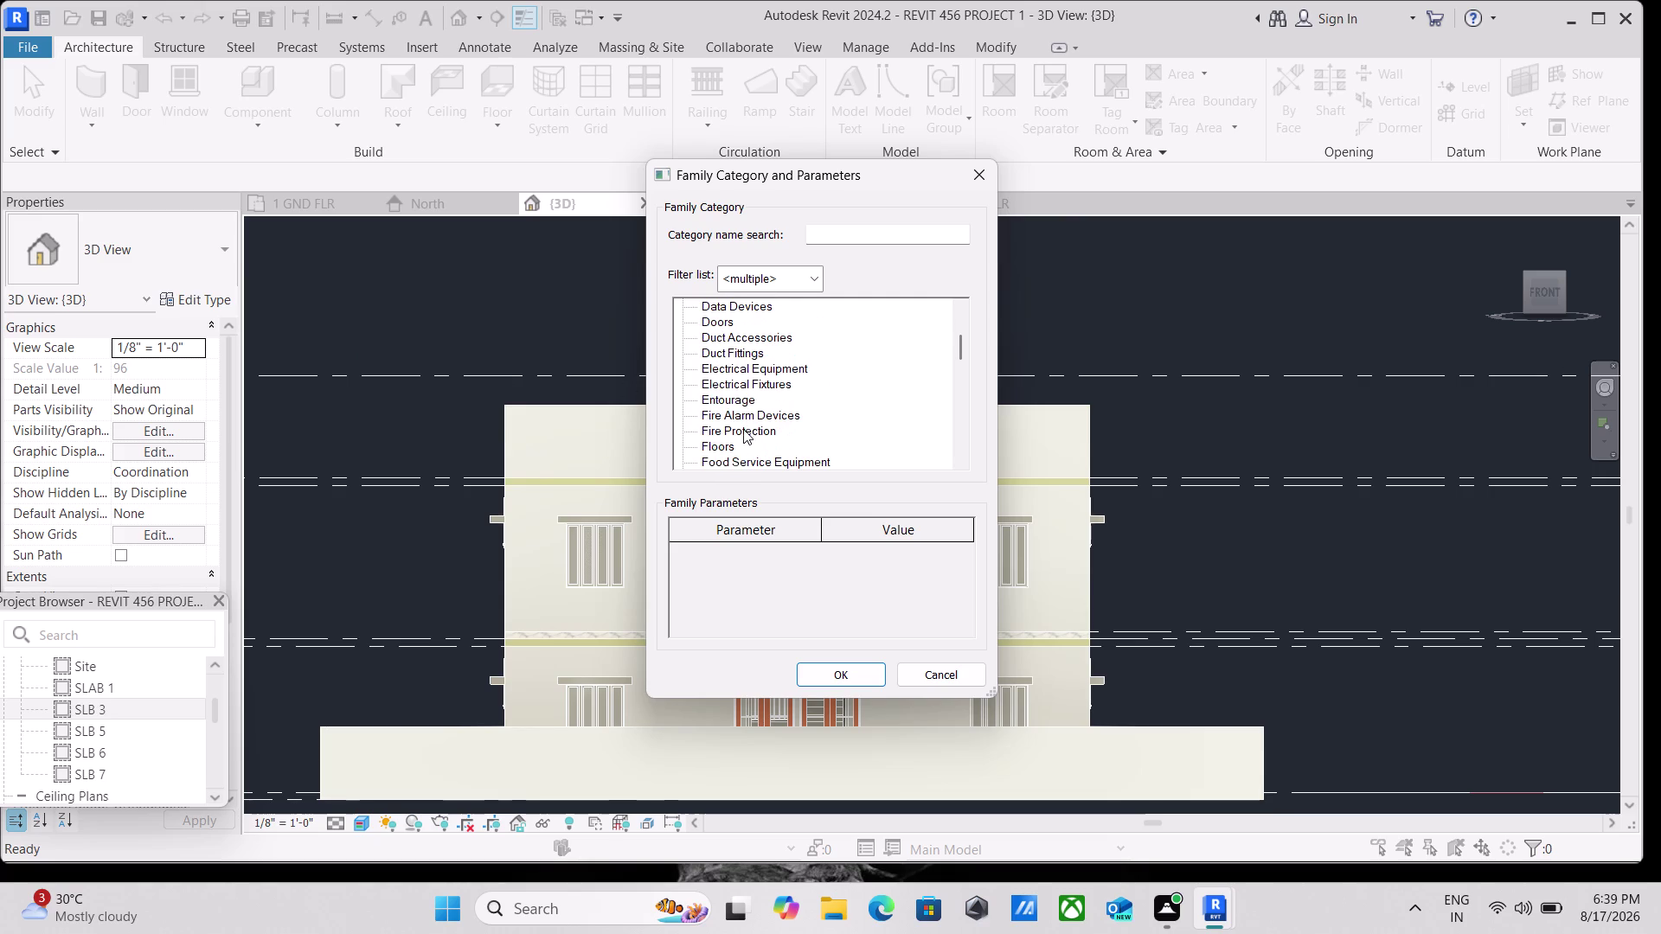
scroll(up, 3)
scroll(up, 3)
scroll(down, 3)
scroll(up, 3)
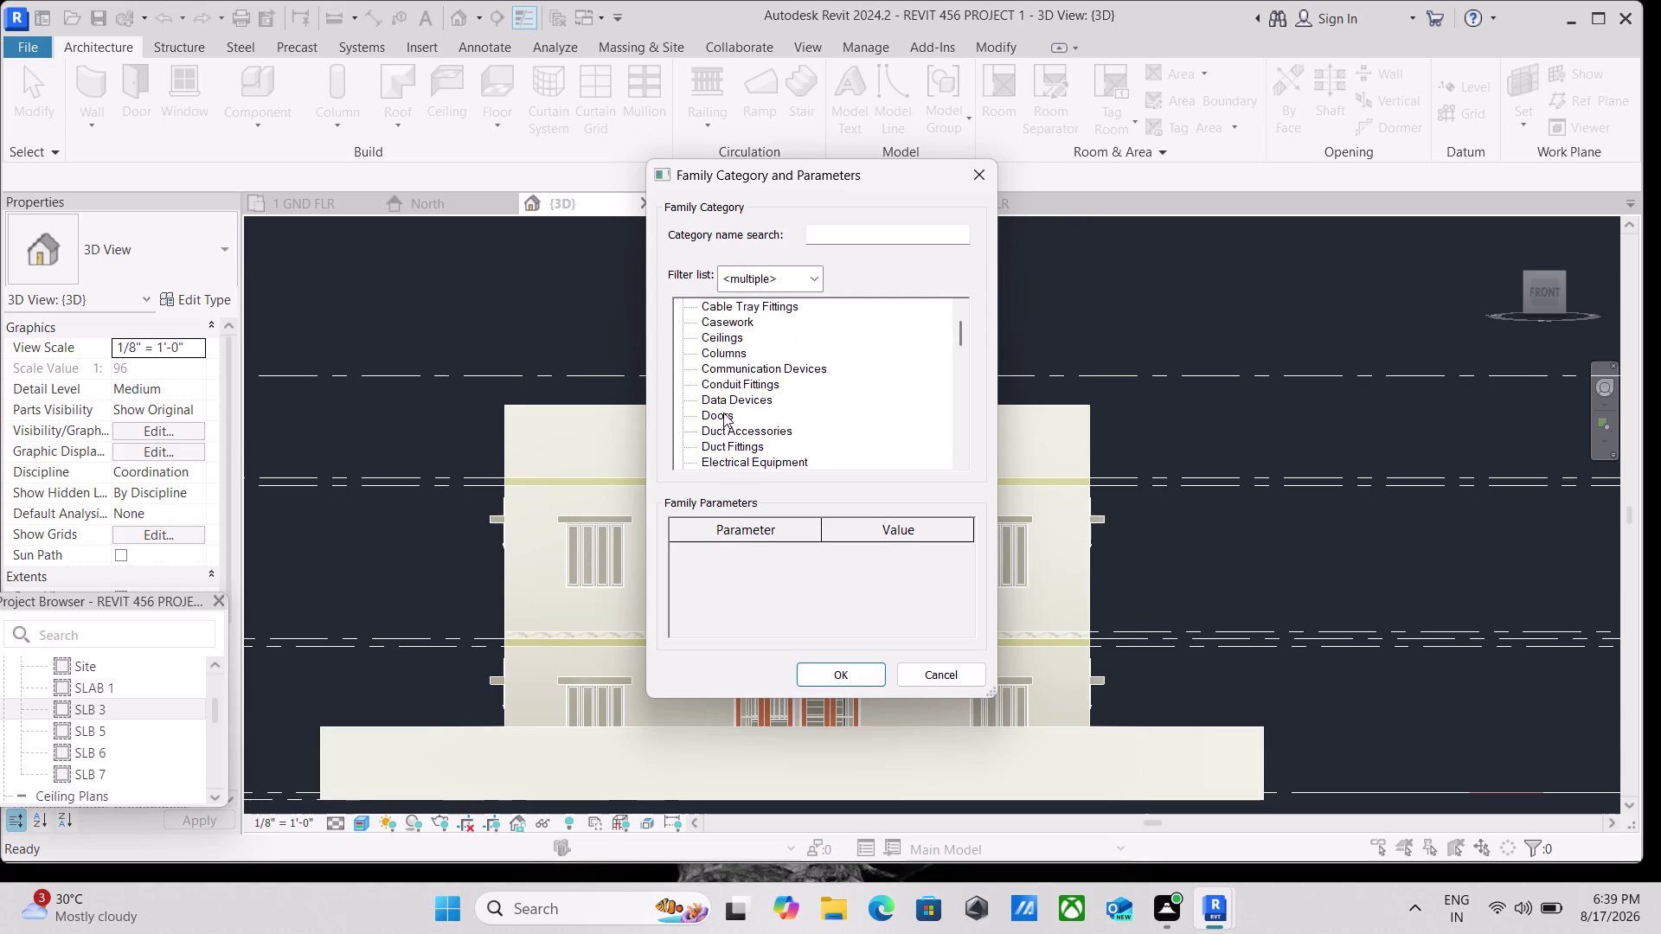
scroll(down, 3)
scroll(down, 3)
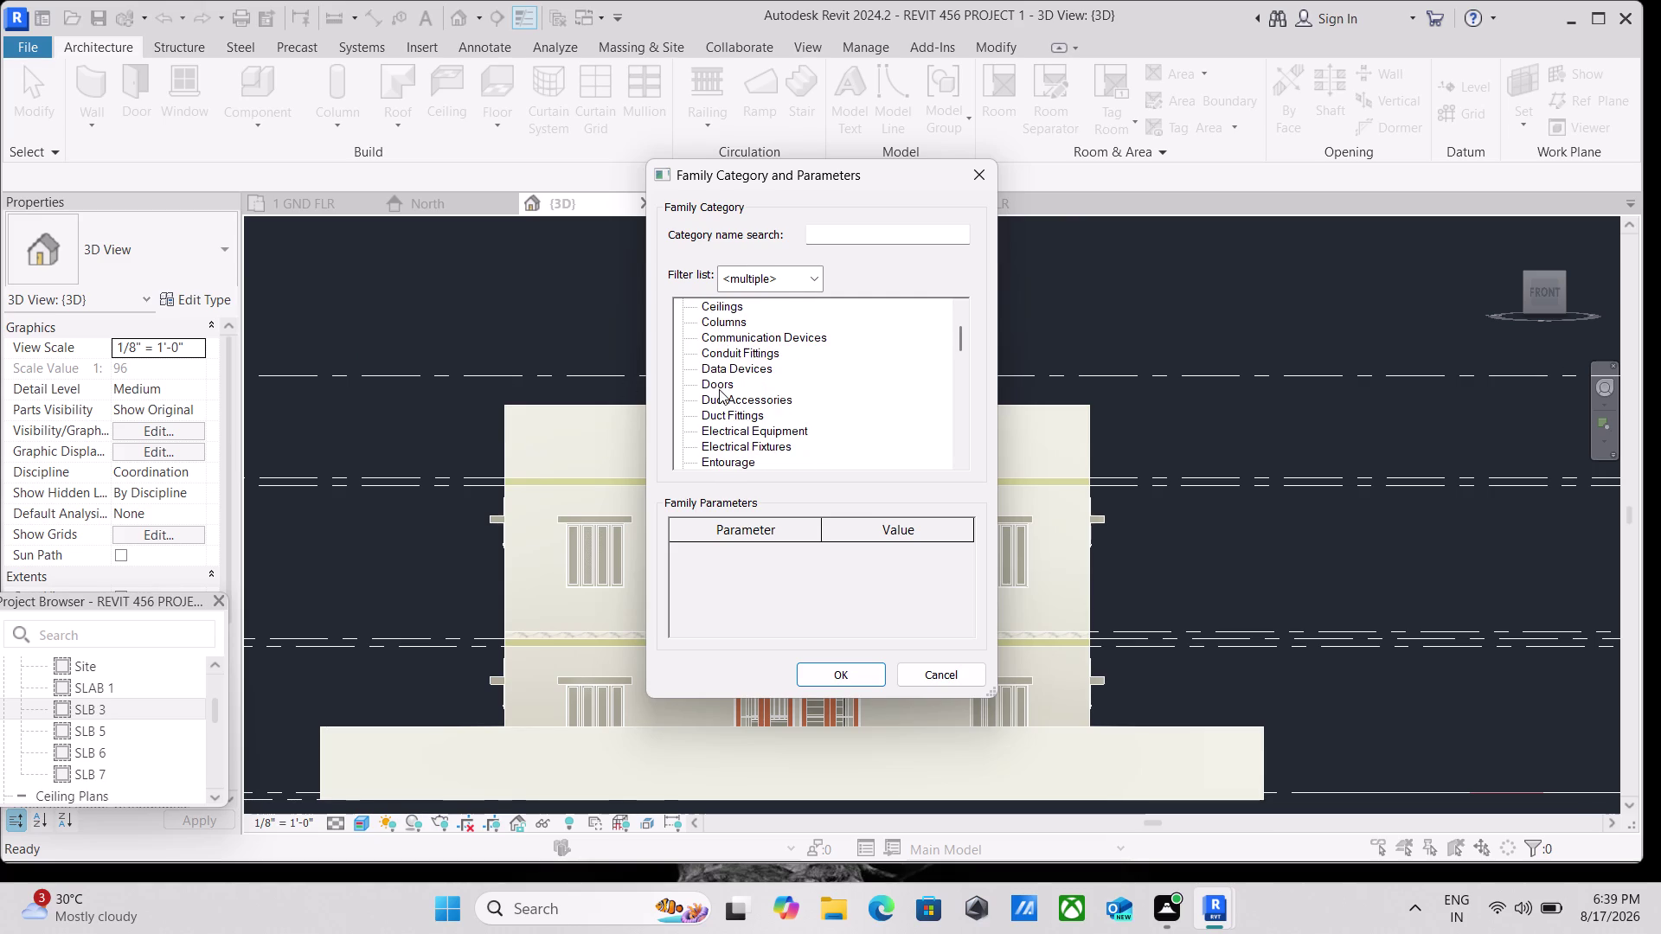
scroll(up, 3)
scroll(up, 3)
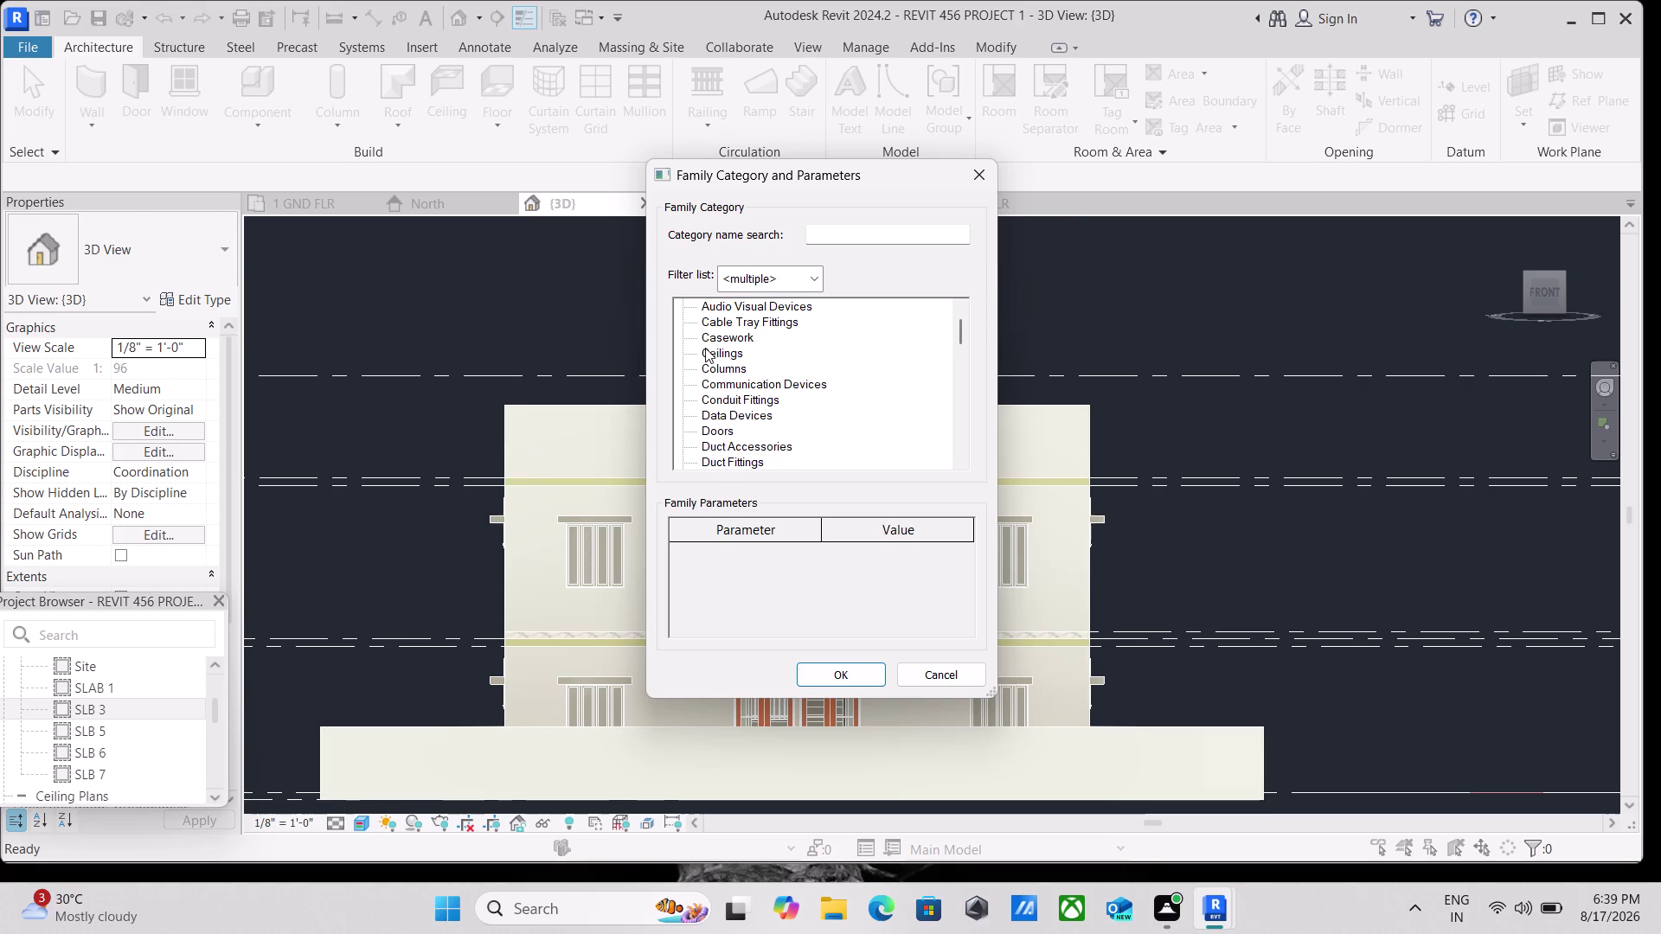
scroll(down, 3)
scroll(up, 3)
scroll(down, 3)
scroll(up, 3)
scroll(down, 3)
scroll(down, 3)
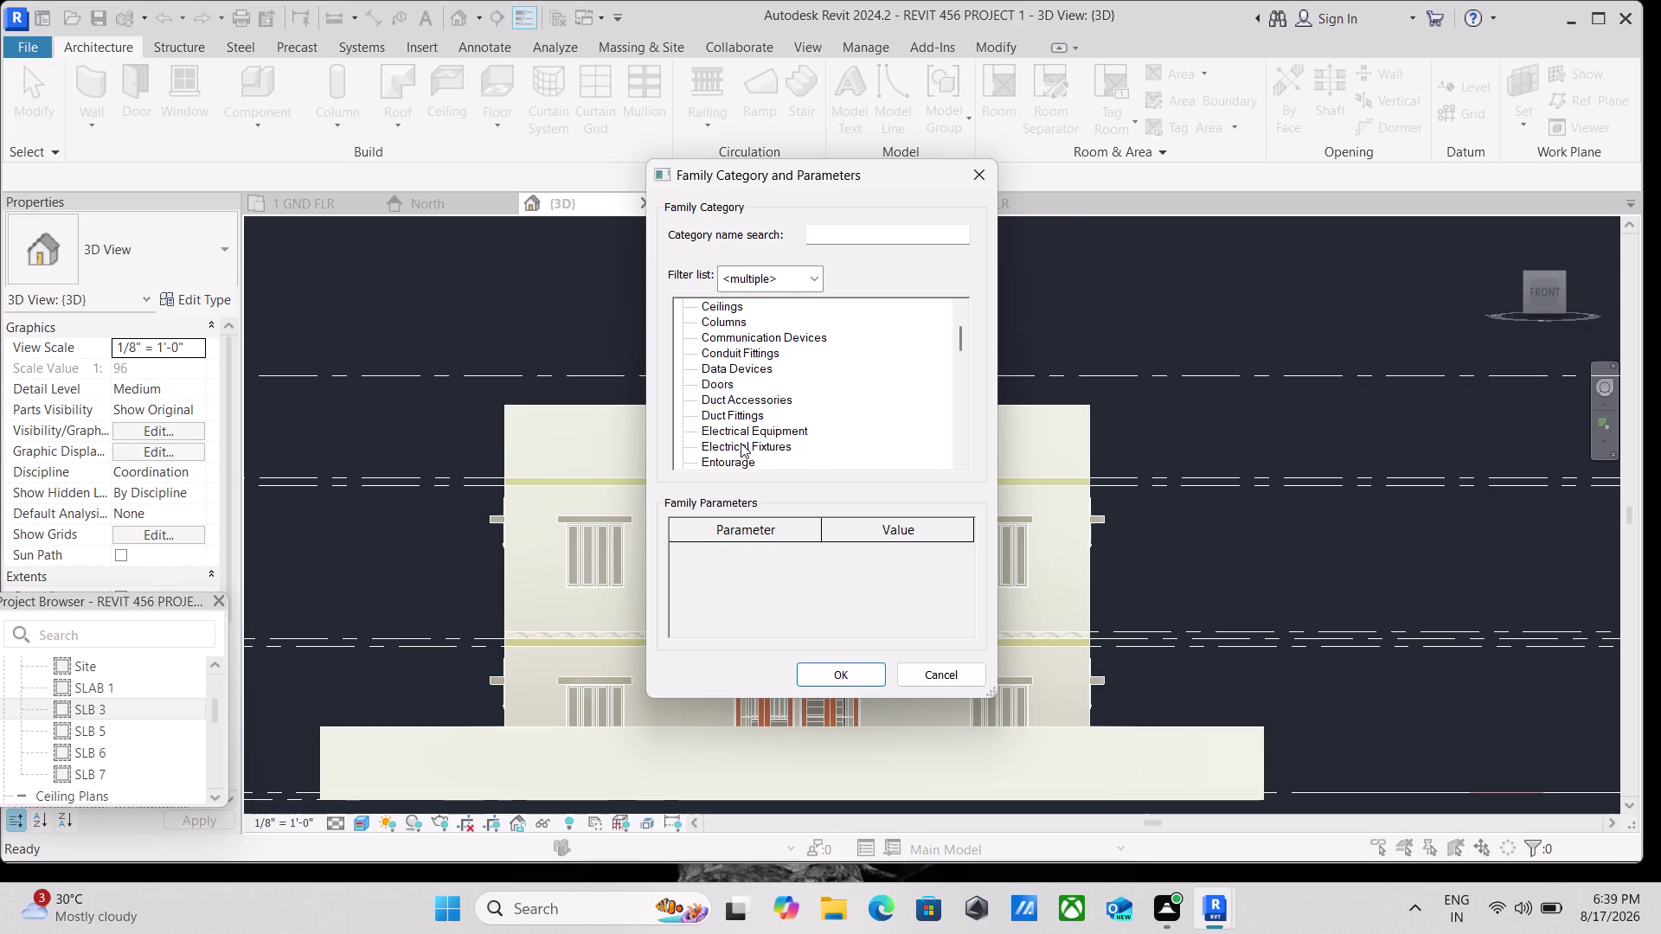
scroll(up, 3)
scroll(up, 3)
scroll(up, 3)
scroll(up, 3)
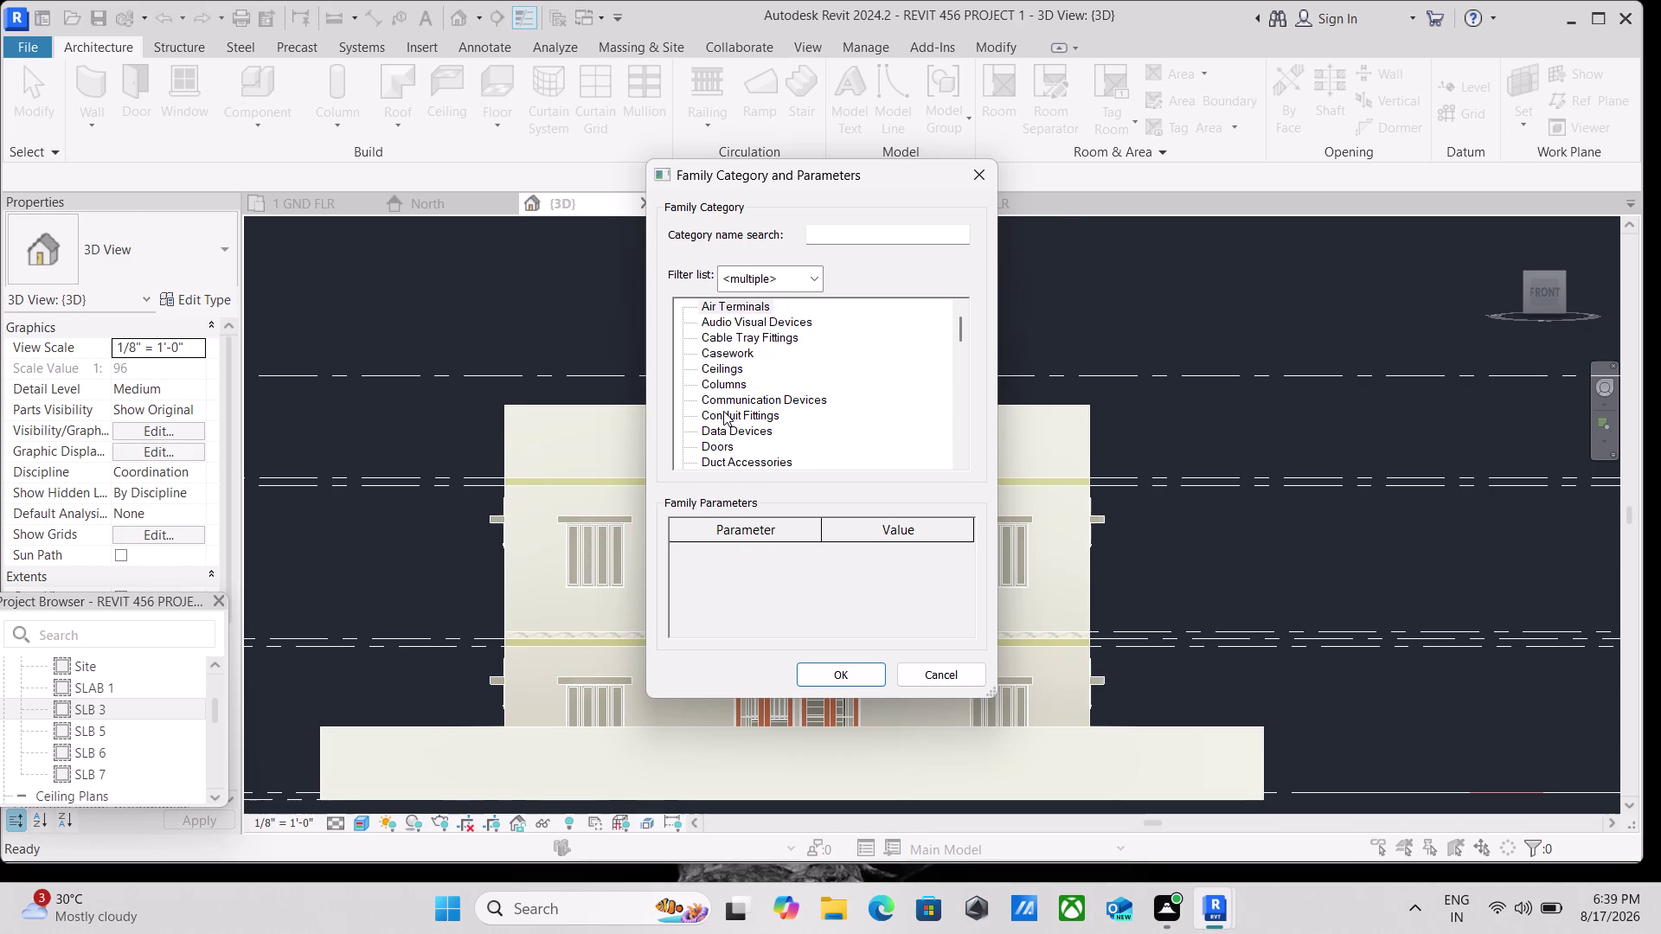
scroll(up, 3)
scroll(down, 3)
scroll(down, 3)
scroll(down, 3)
scroll(down, 3)
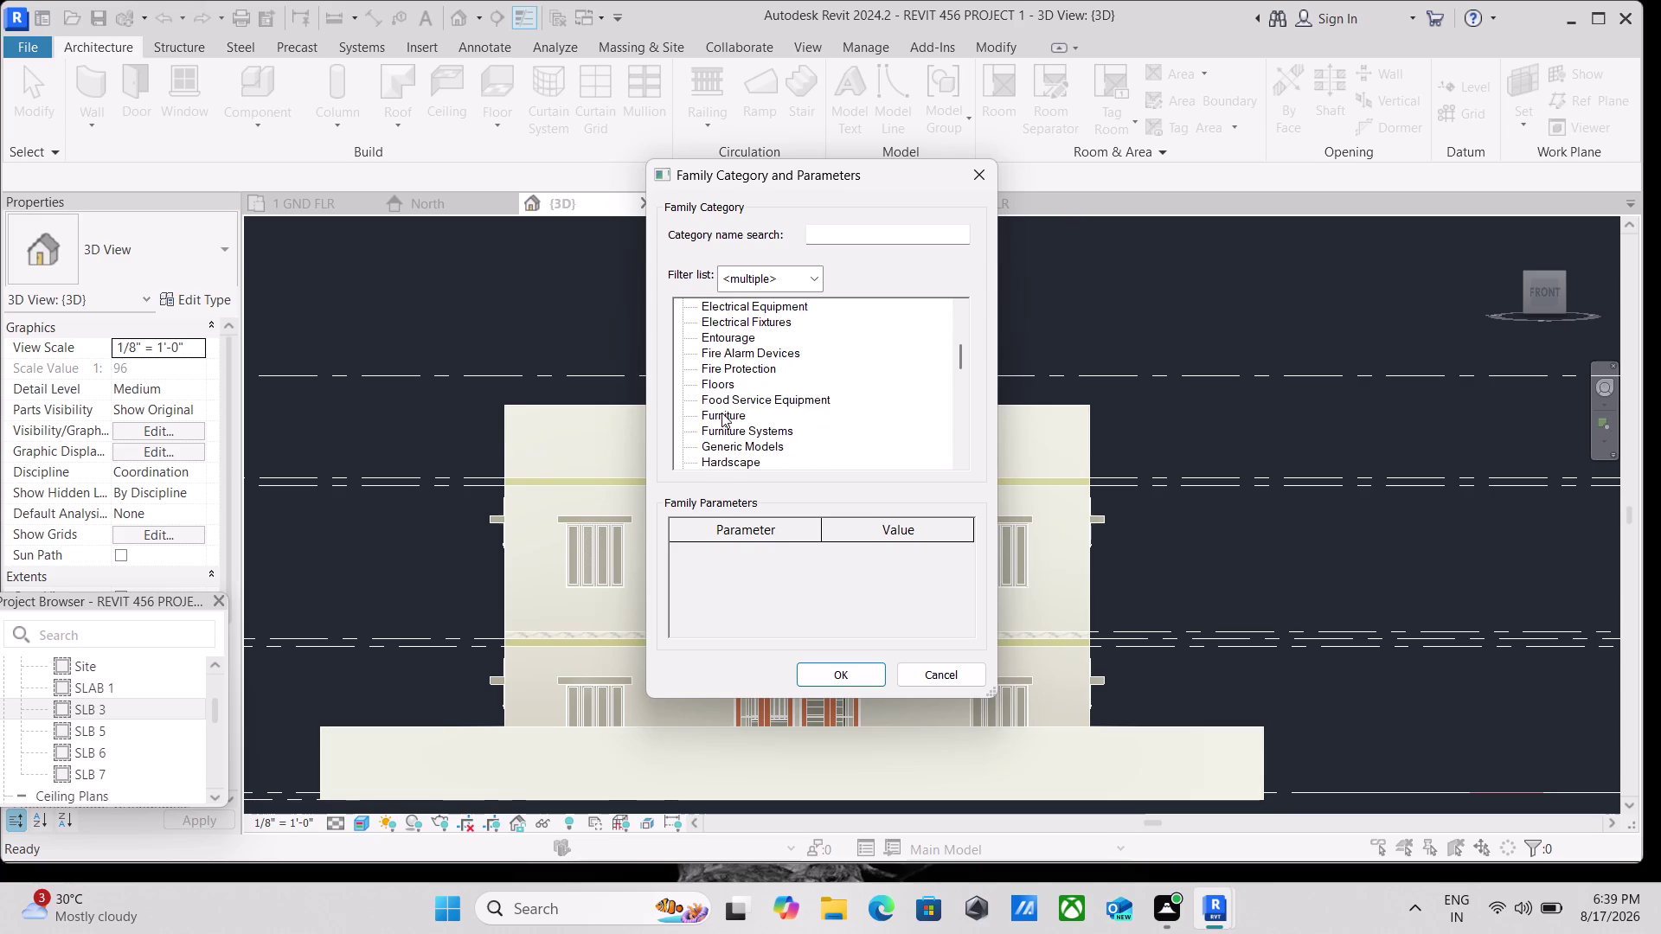
scroll(down, 3)
scroll(down, 3)
scroll(down, 3)
scroll(up, 3)
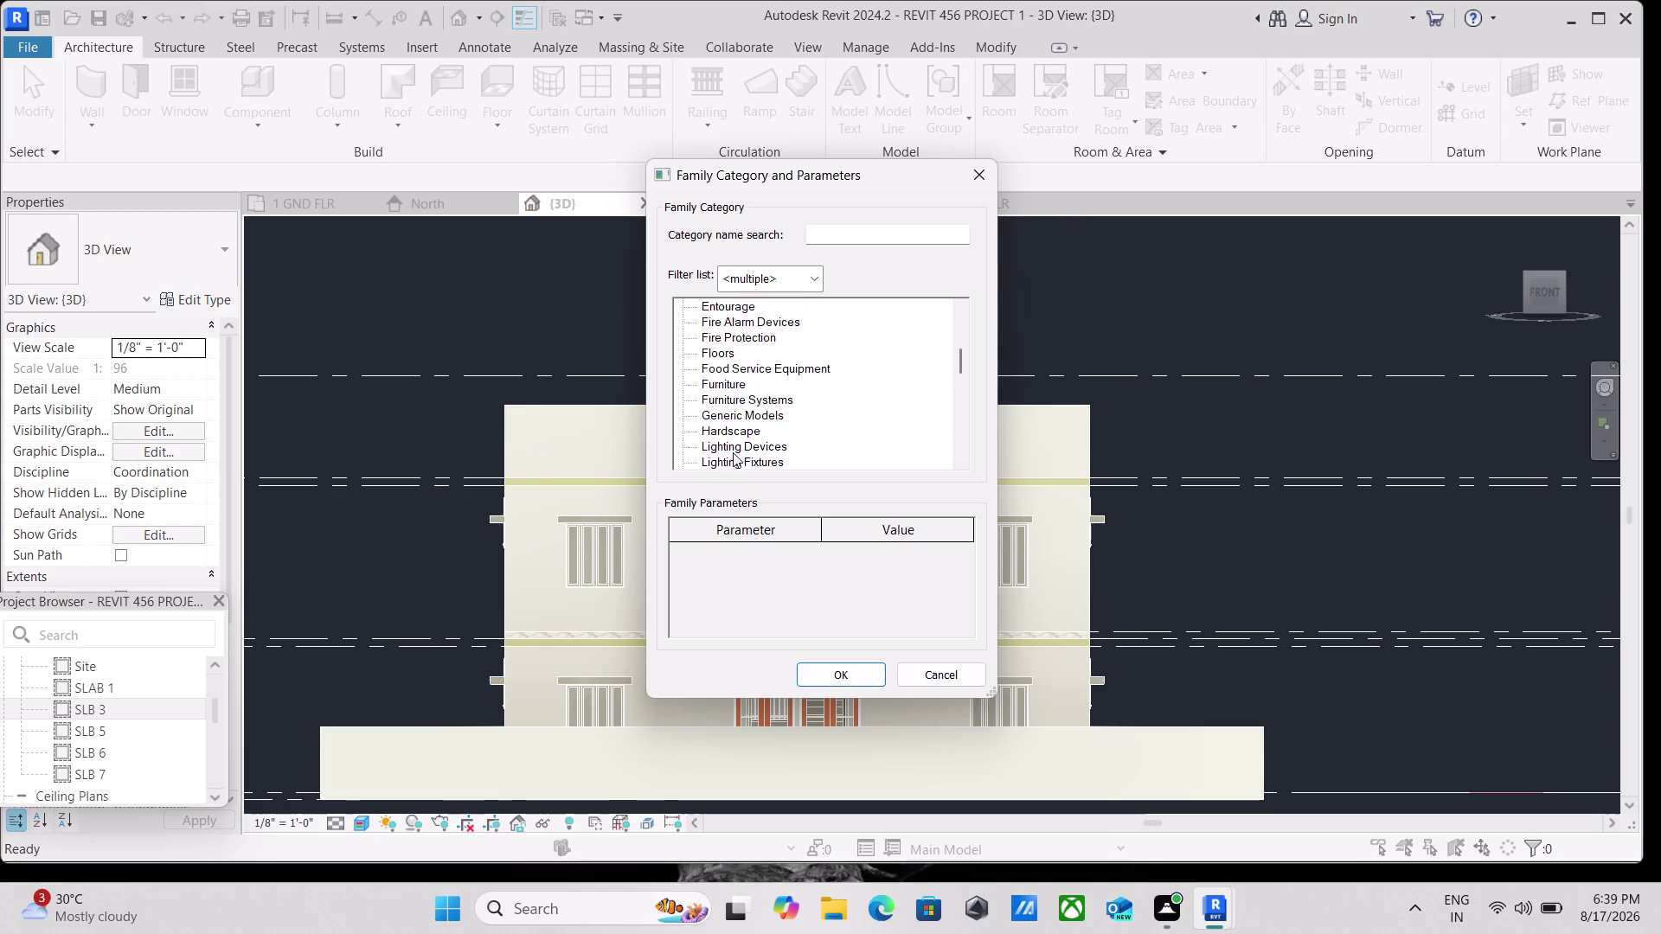
scroll(up, 3)
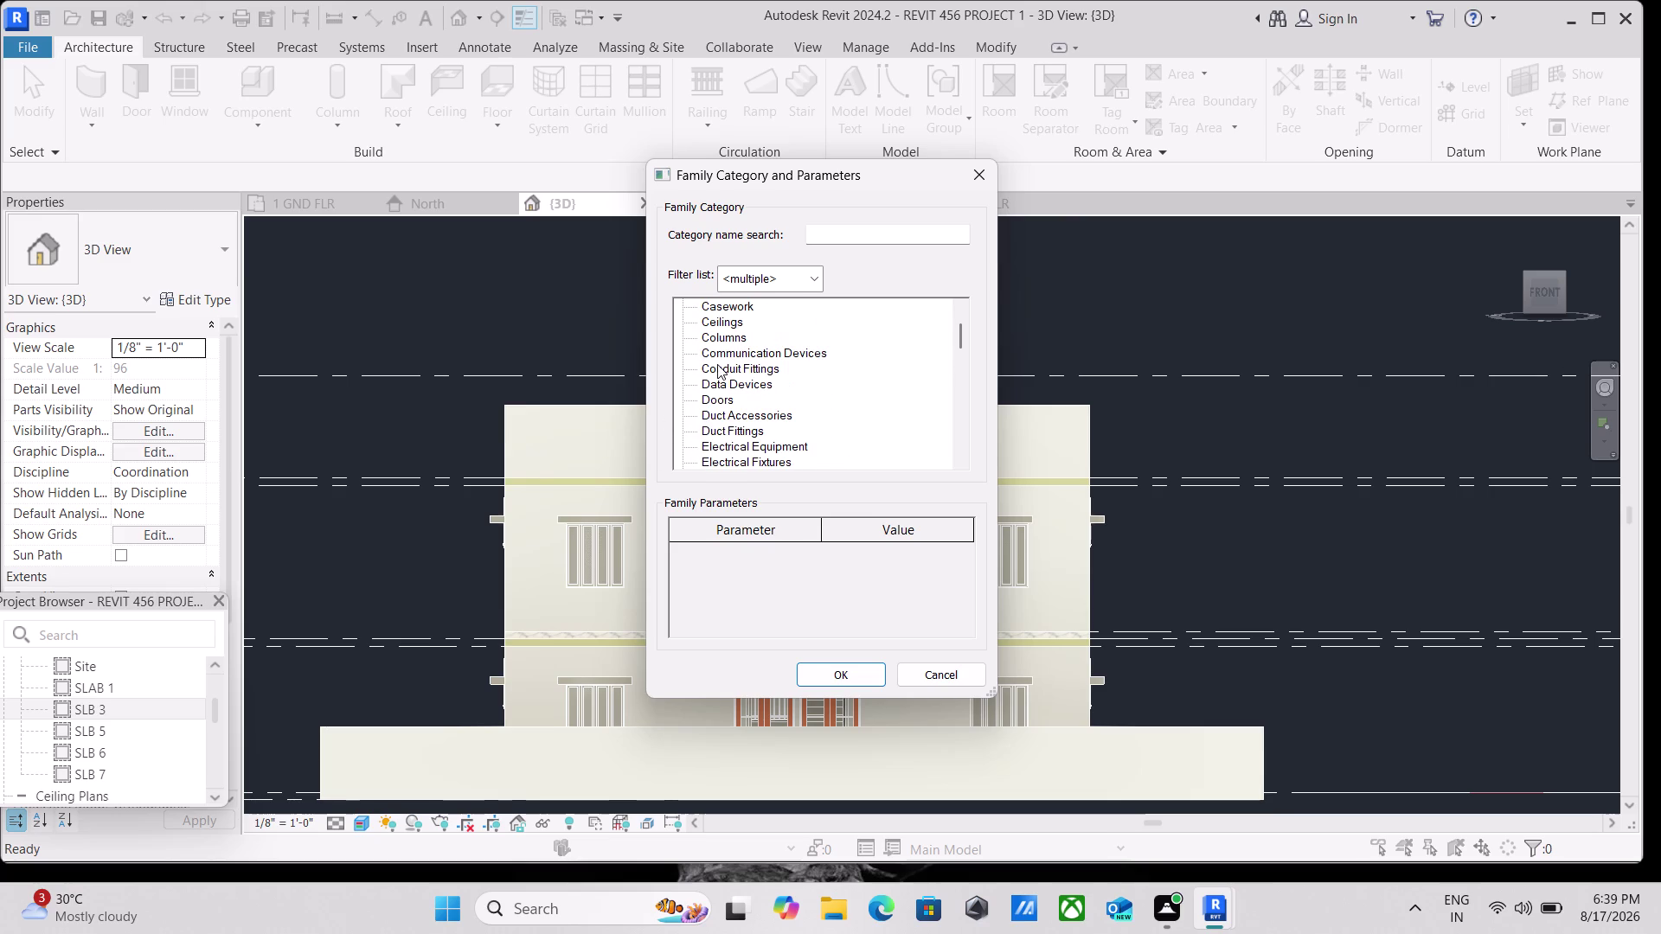
scroll(up, 3)
scroll(up, 3)
scroll(down, 3)
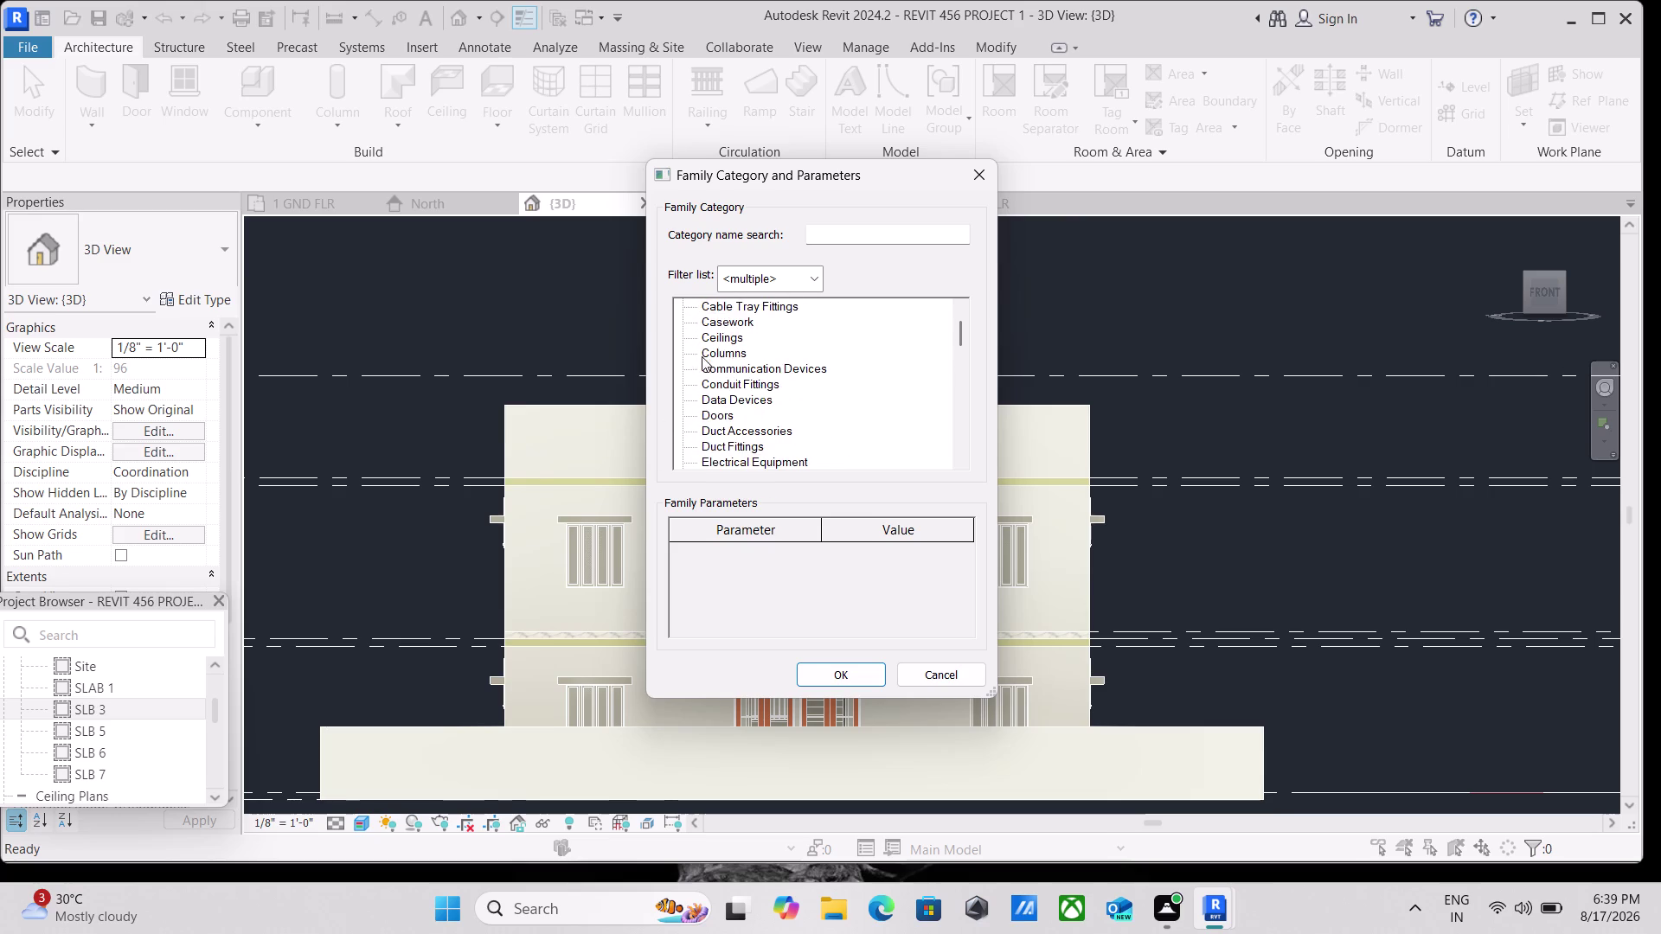
scroll(down, 3)
scroll(down, 3)
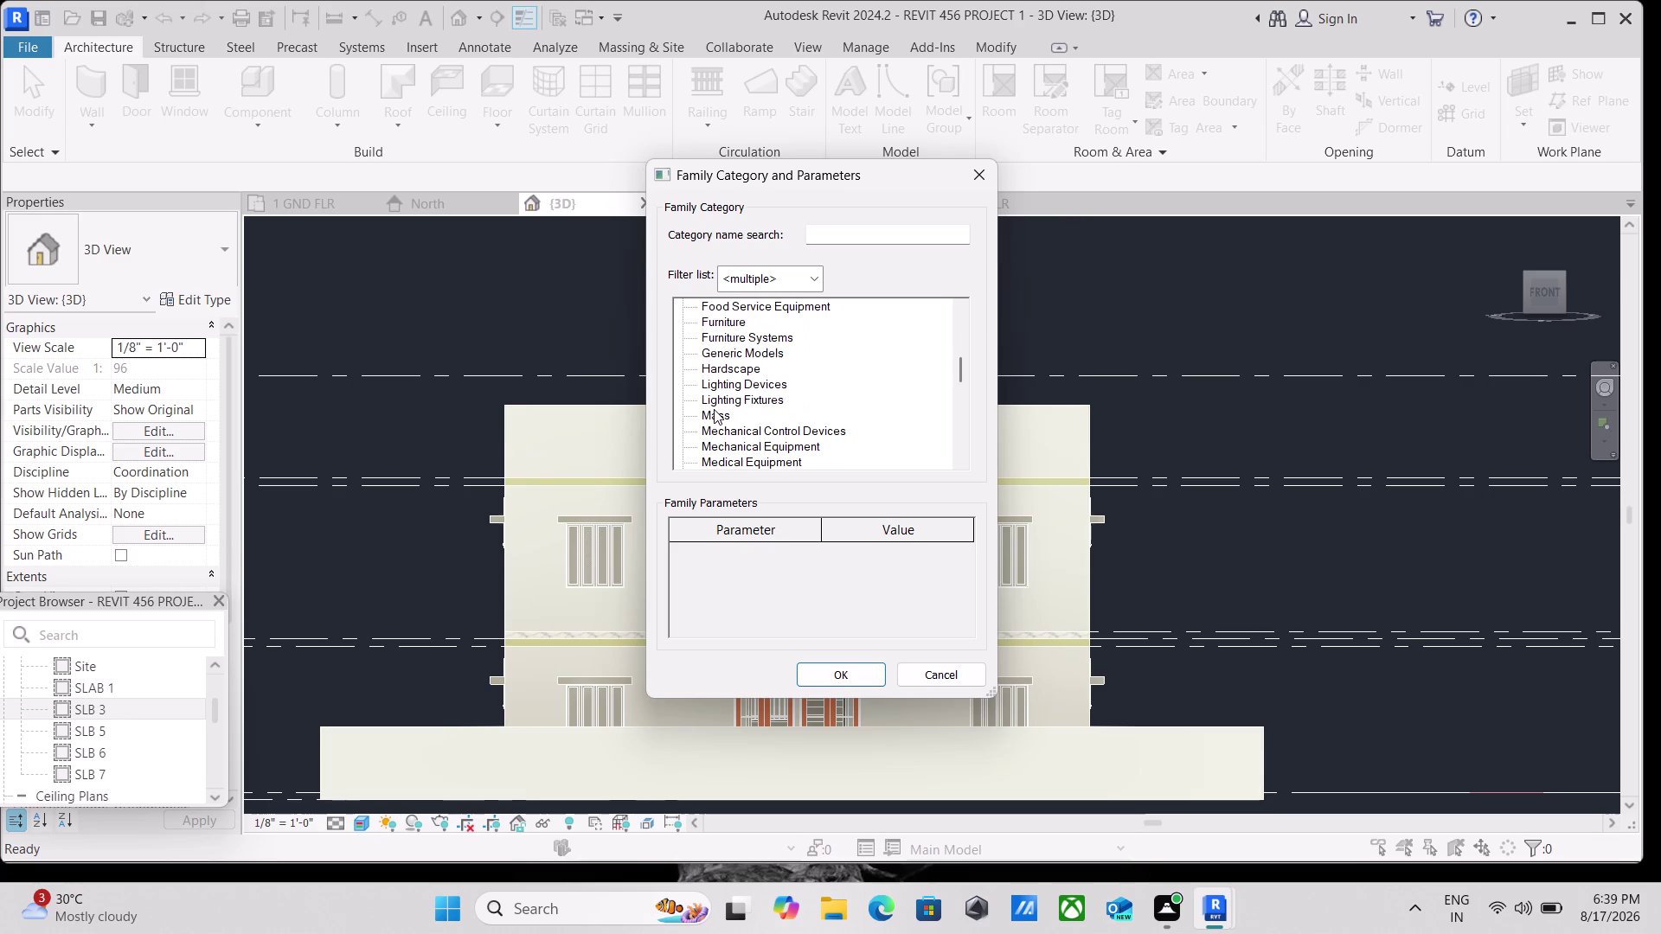
scroll(up, 3)
Choose the Generic Models category and accept the default name Generic Models 9.
click(751, 370)
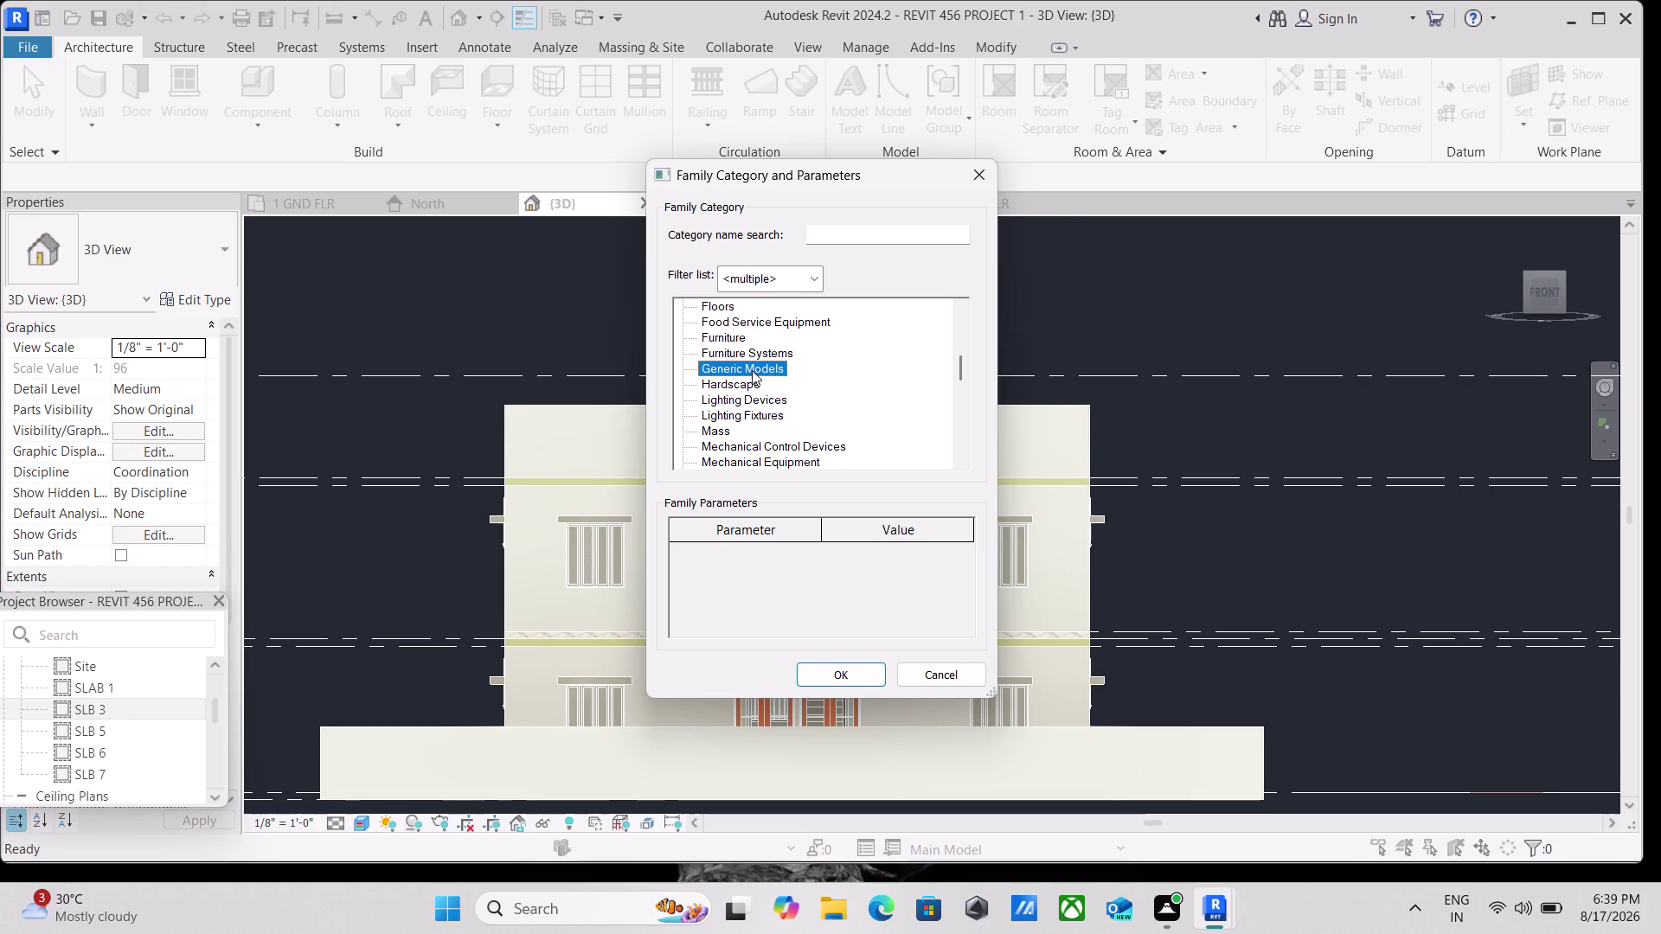
click(830, 678)
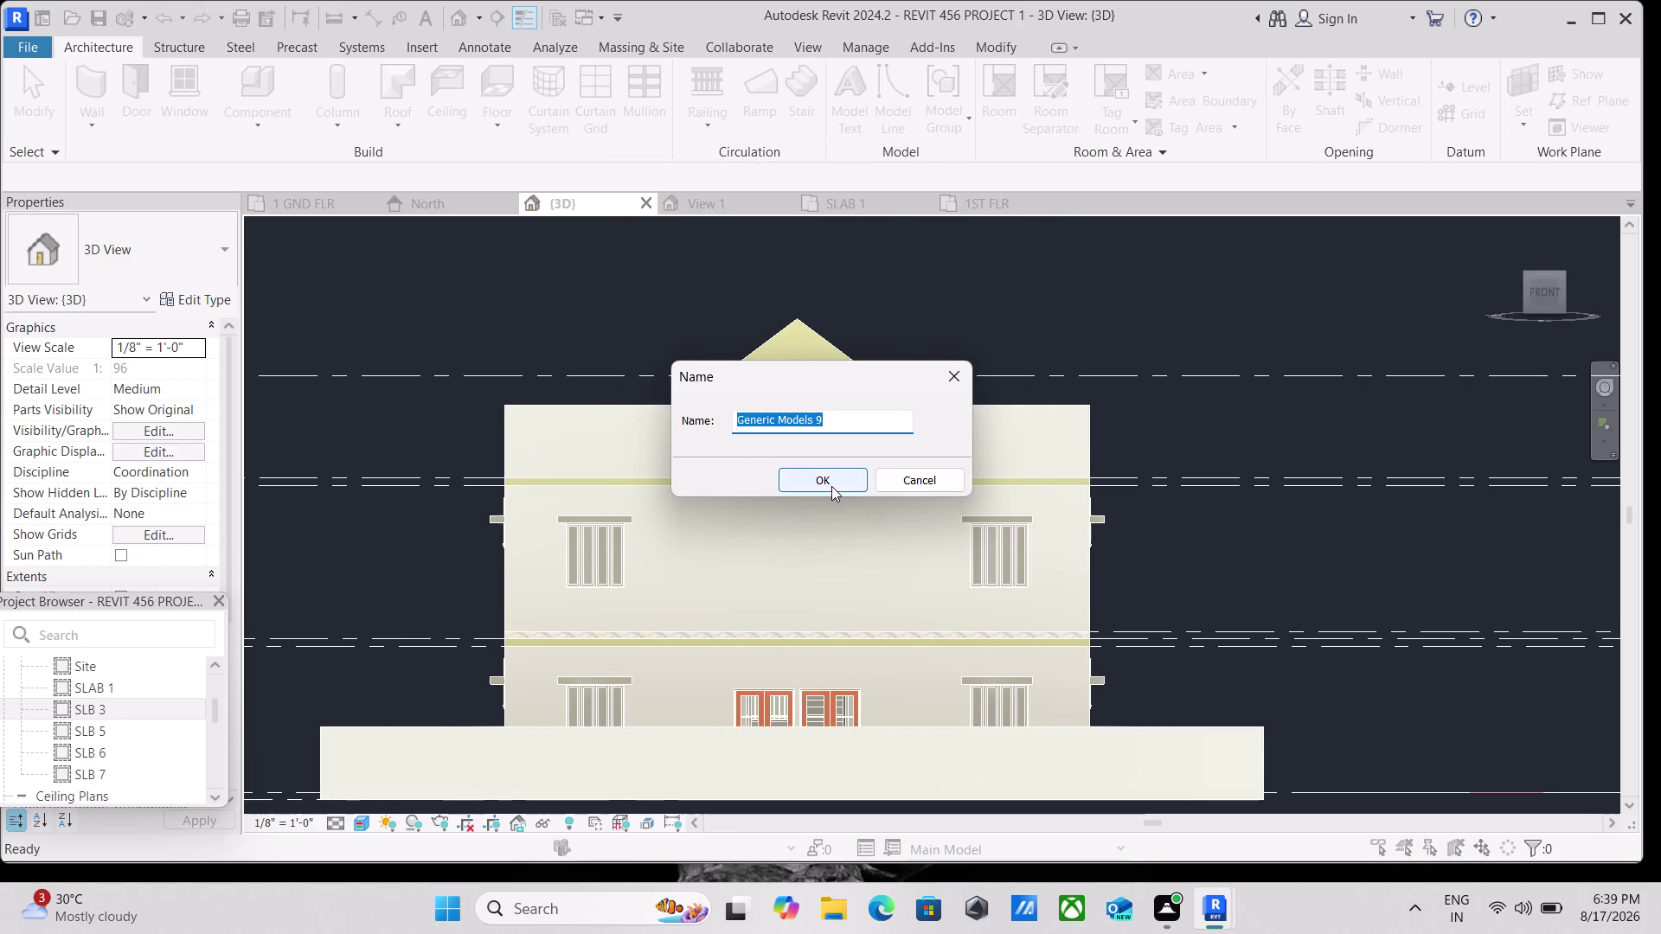
click(830, 484)
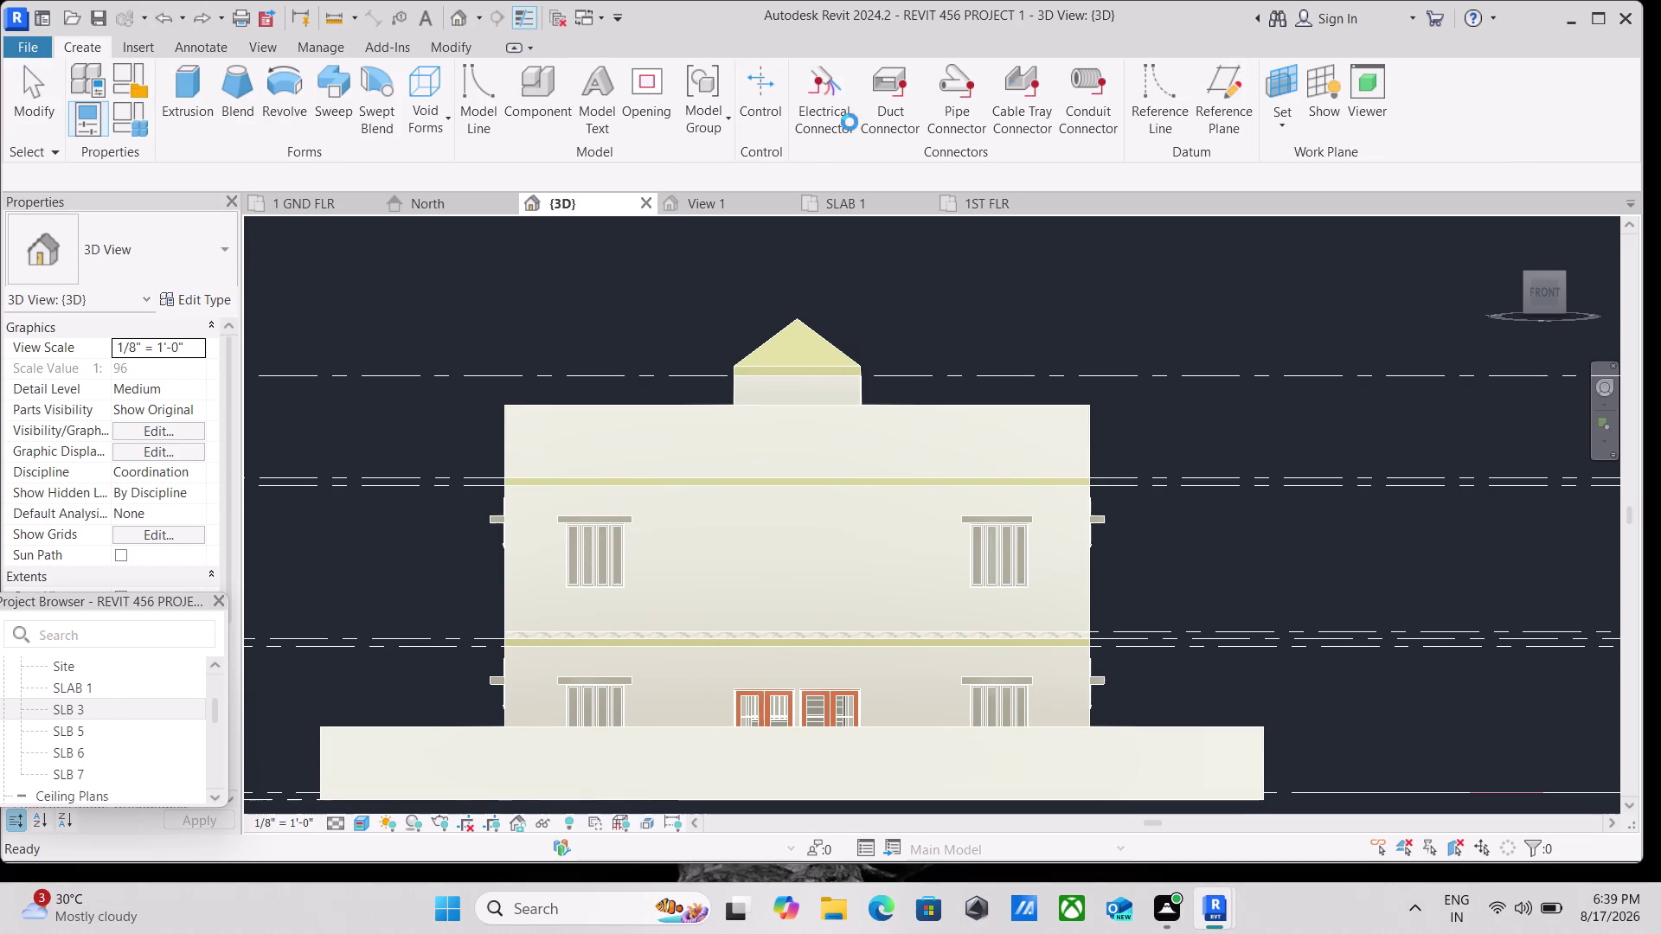
Pick the front outer wall as the work plane.
click(1292, 129)
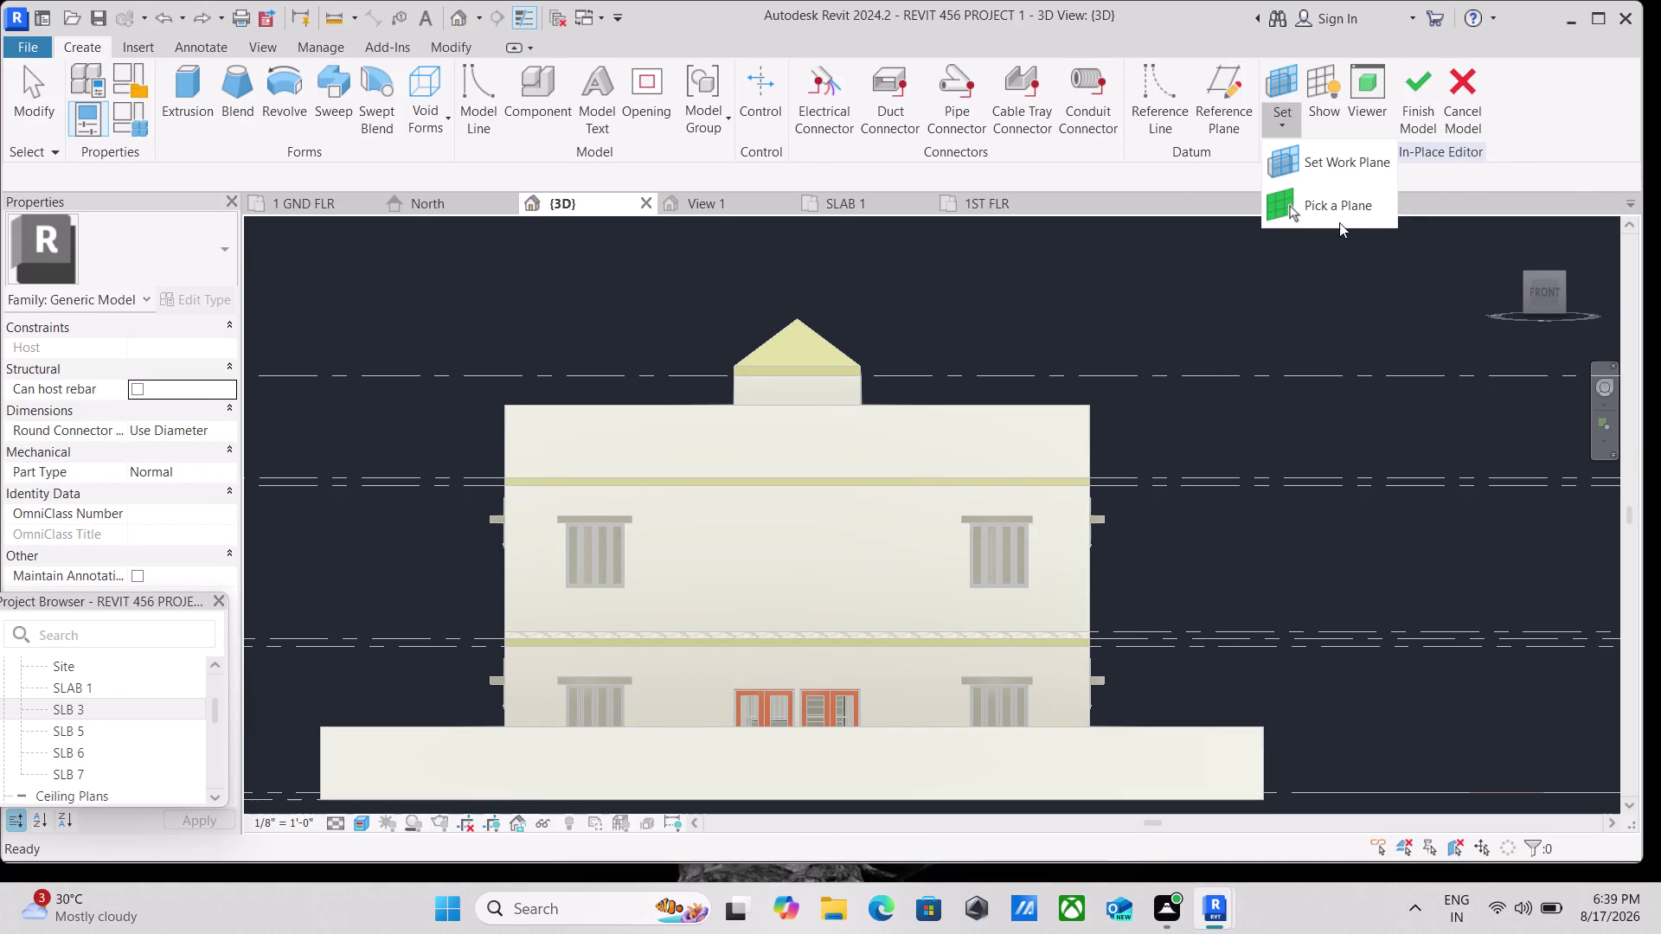
click(1339, 205)
scroll(up, 3)
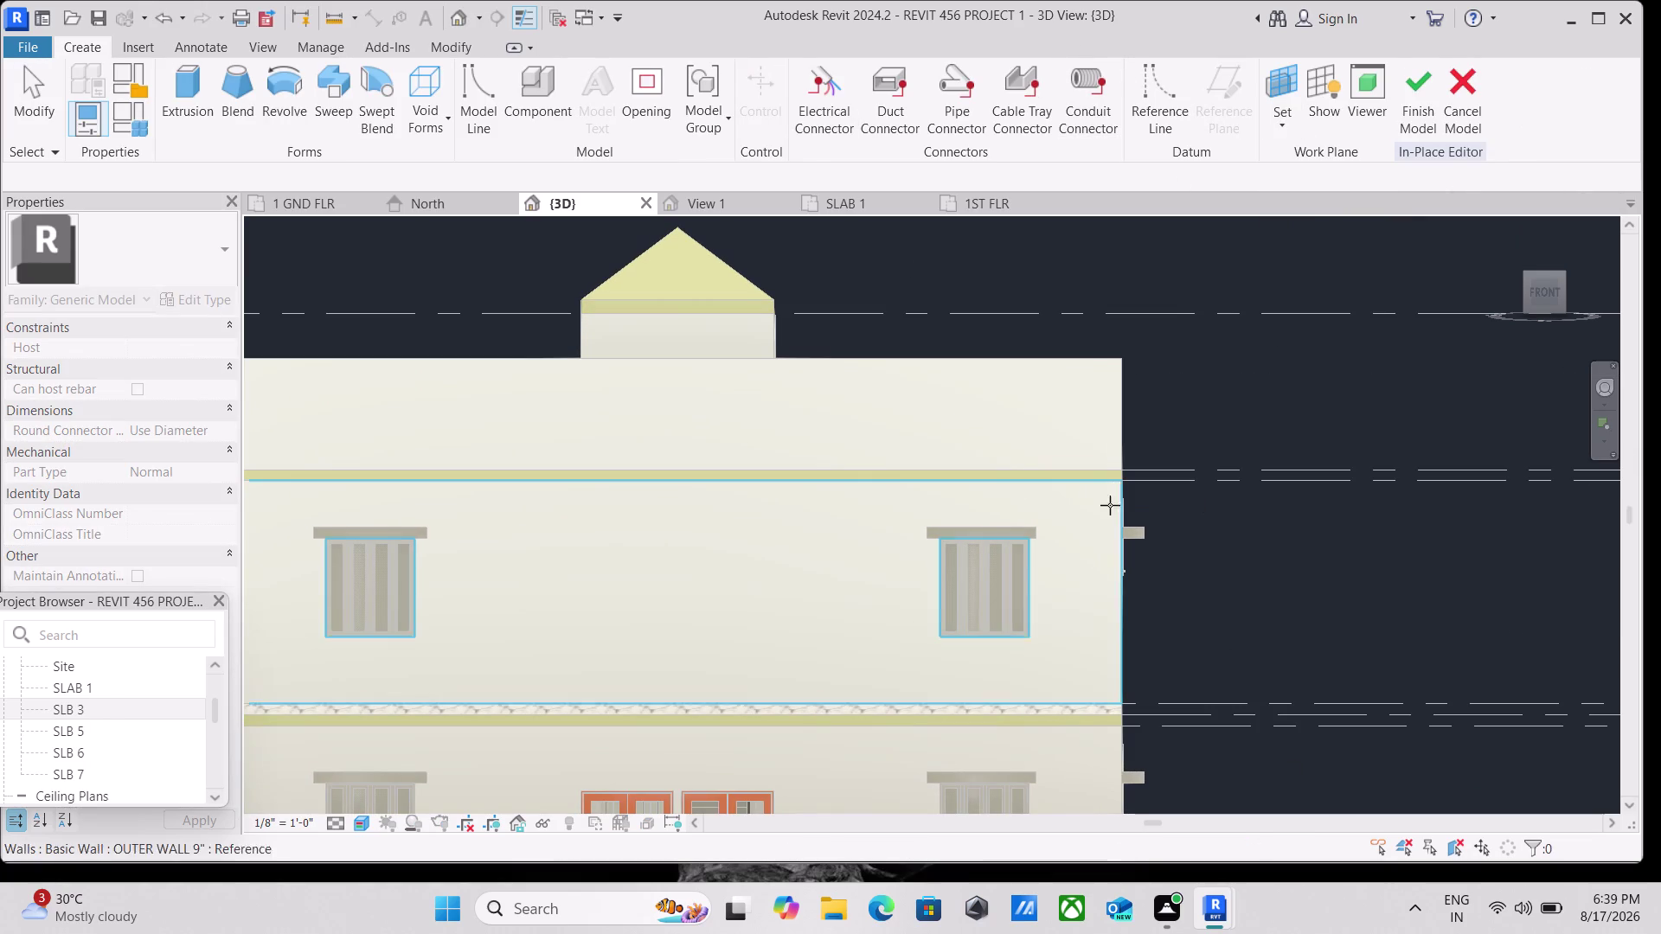
scroll(down, 3)
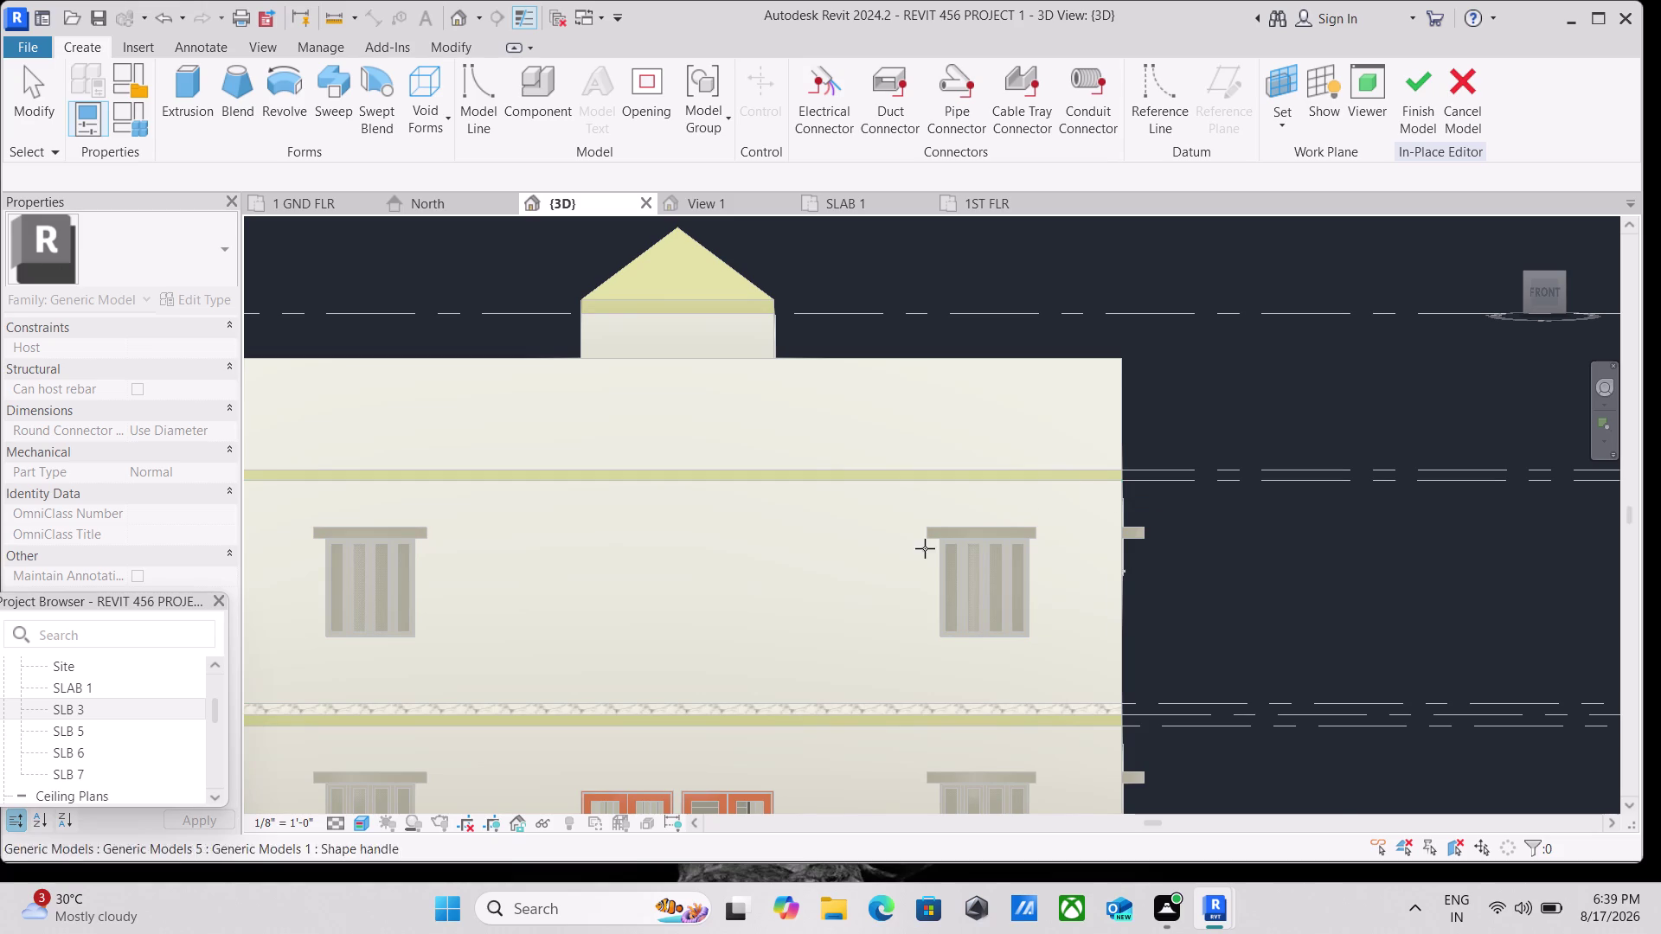
scroll(down, 3)
middle_drag(703, 549, 753, 617)
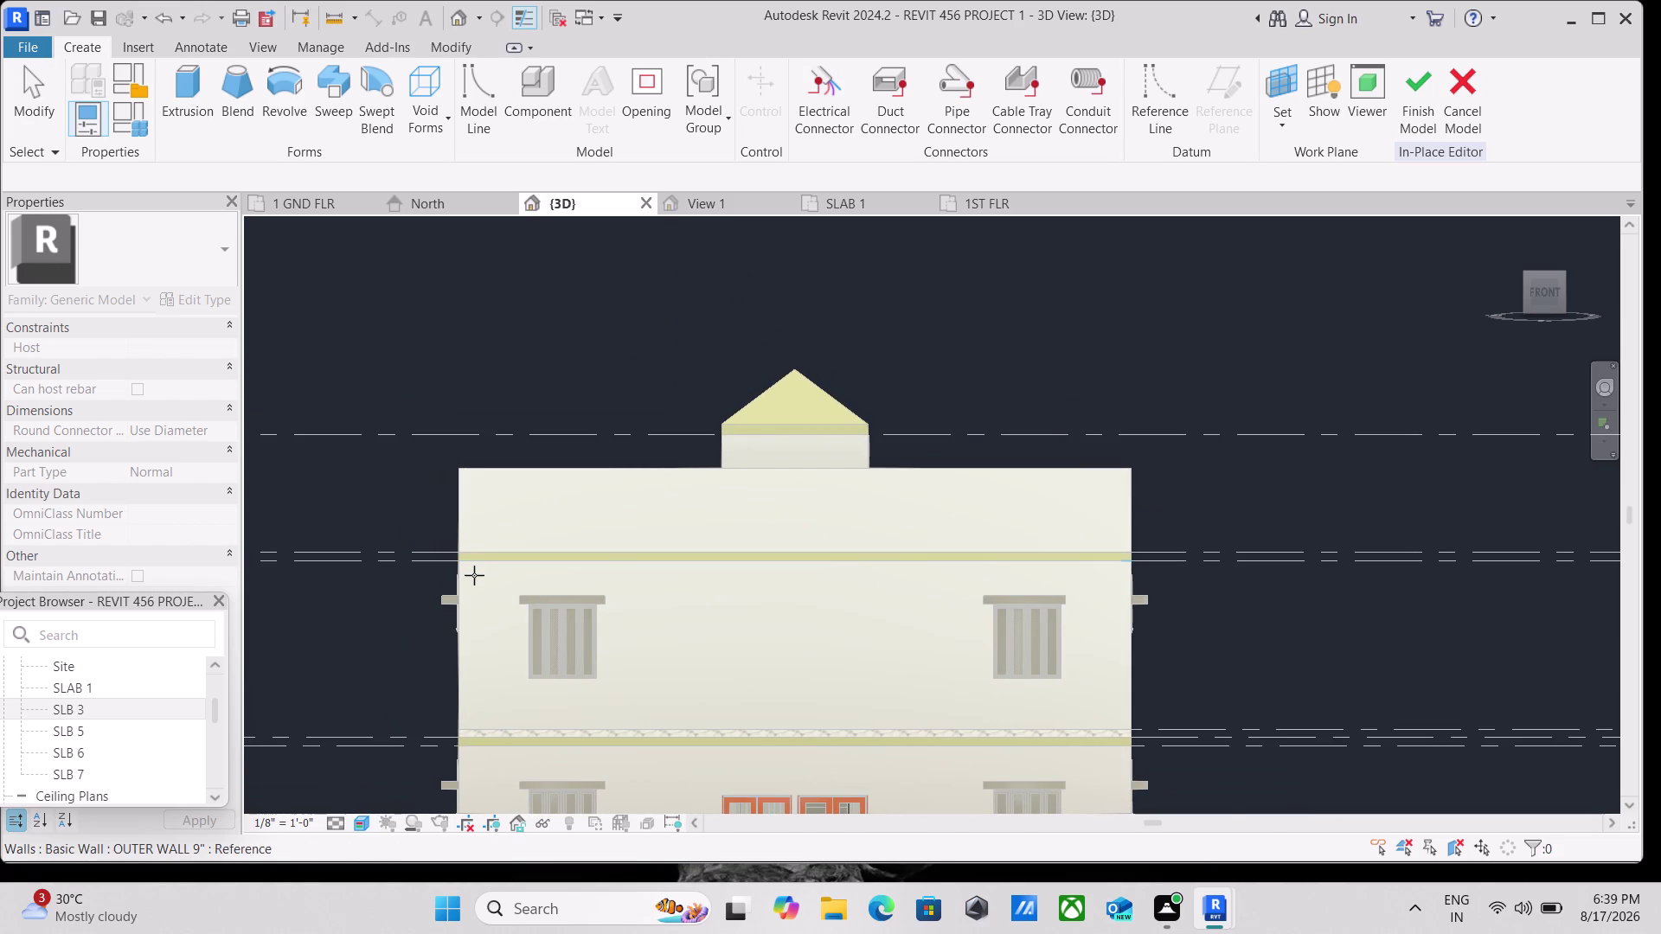
scroll(up, 3)
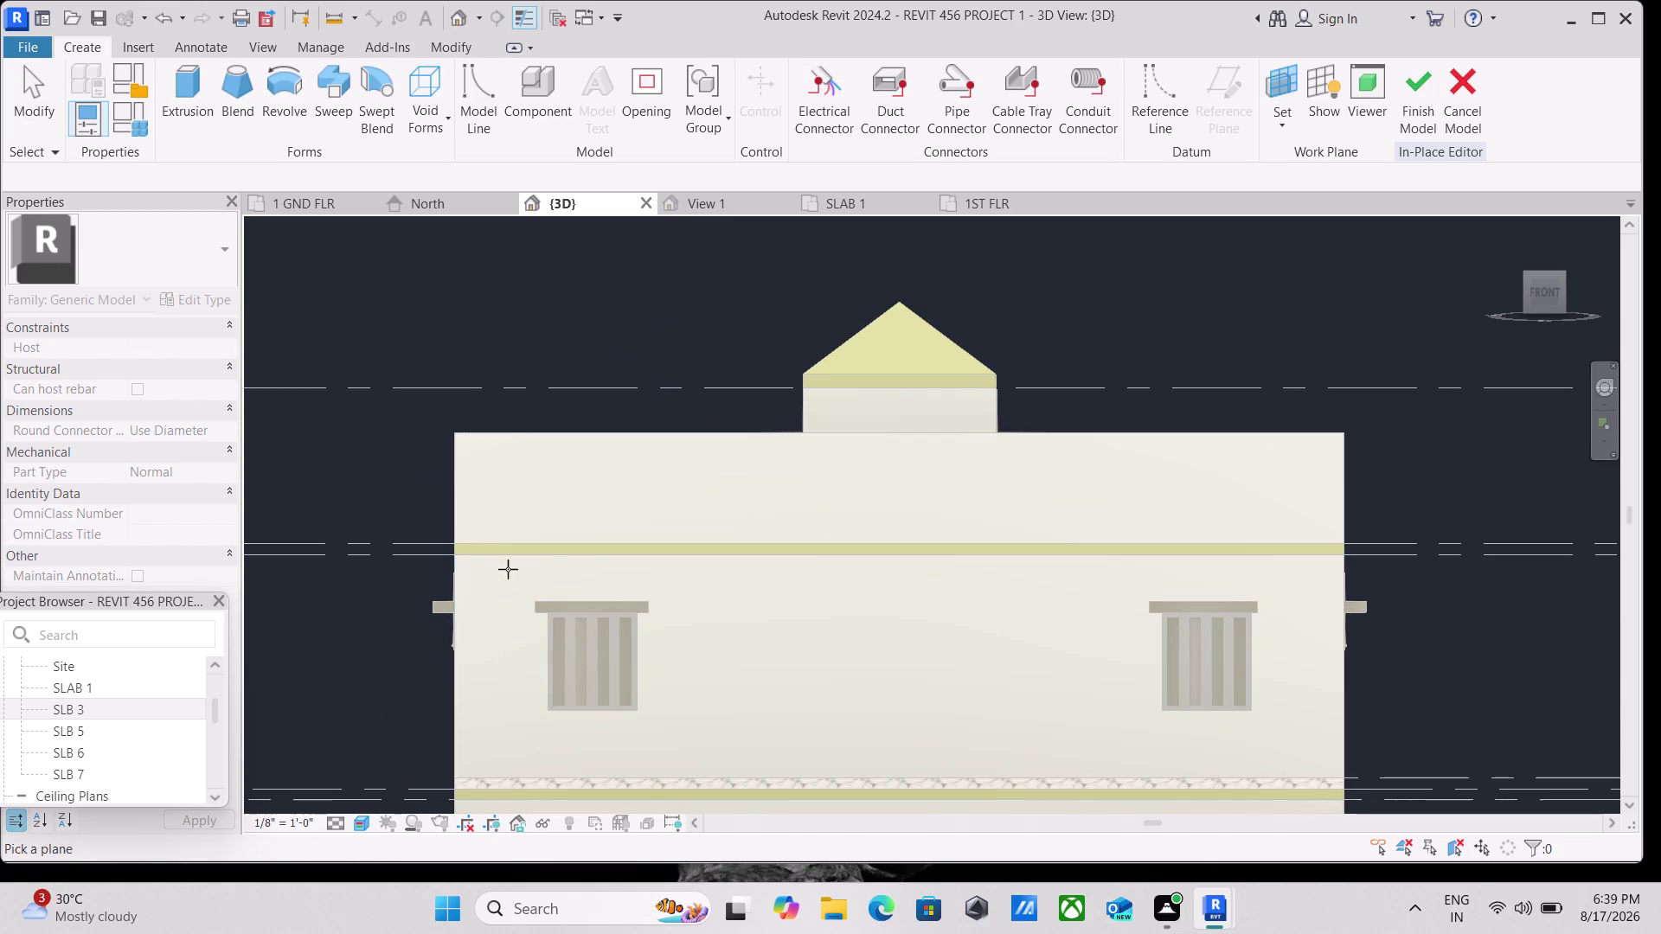
scroll(down, 3)
middle_drag(585, 568, 466, 588)
scroll(up, 3)
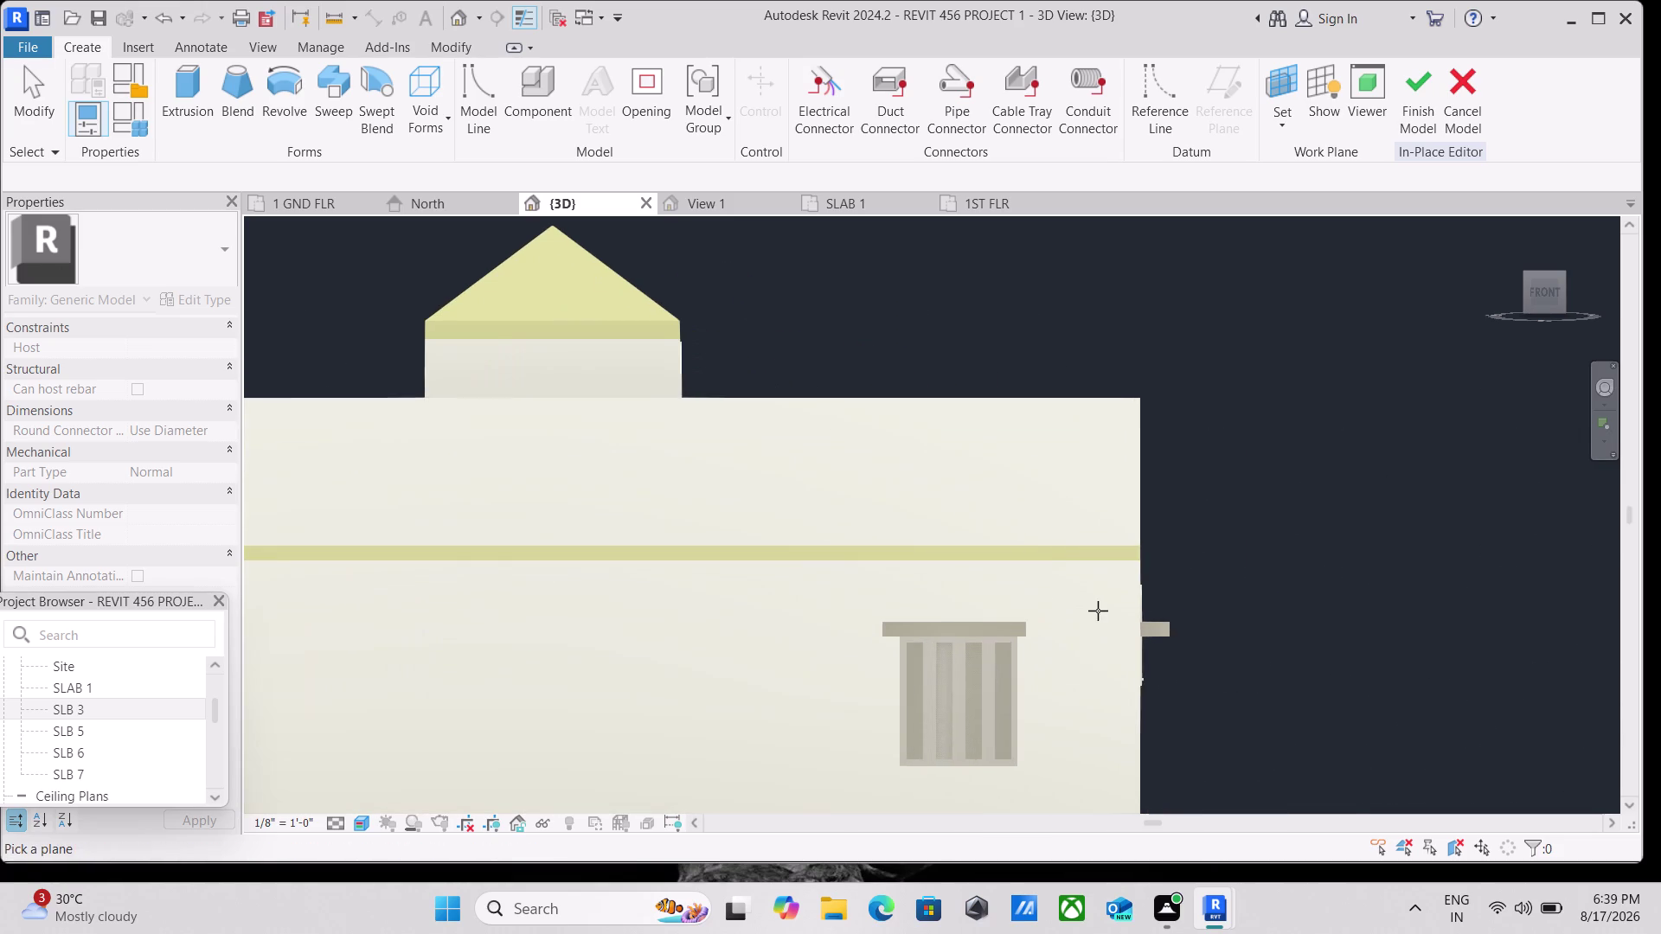
scroll(up, 3)
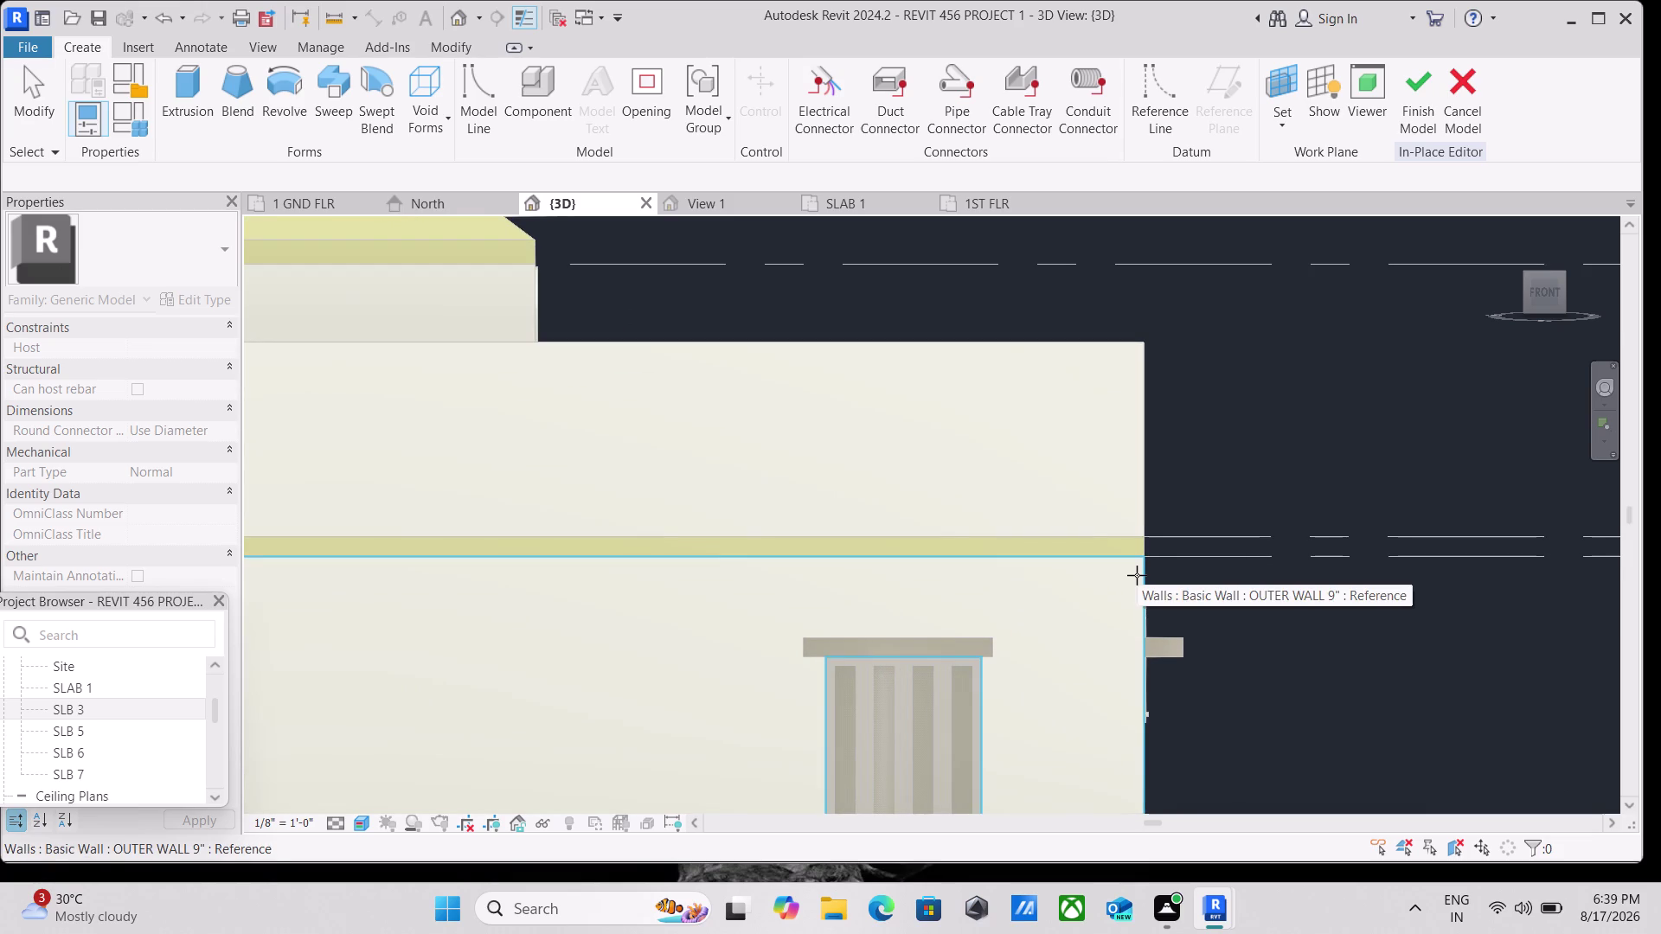
click(1137, 576)
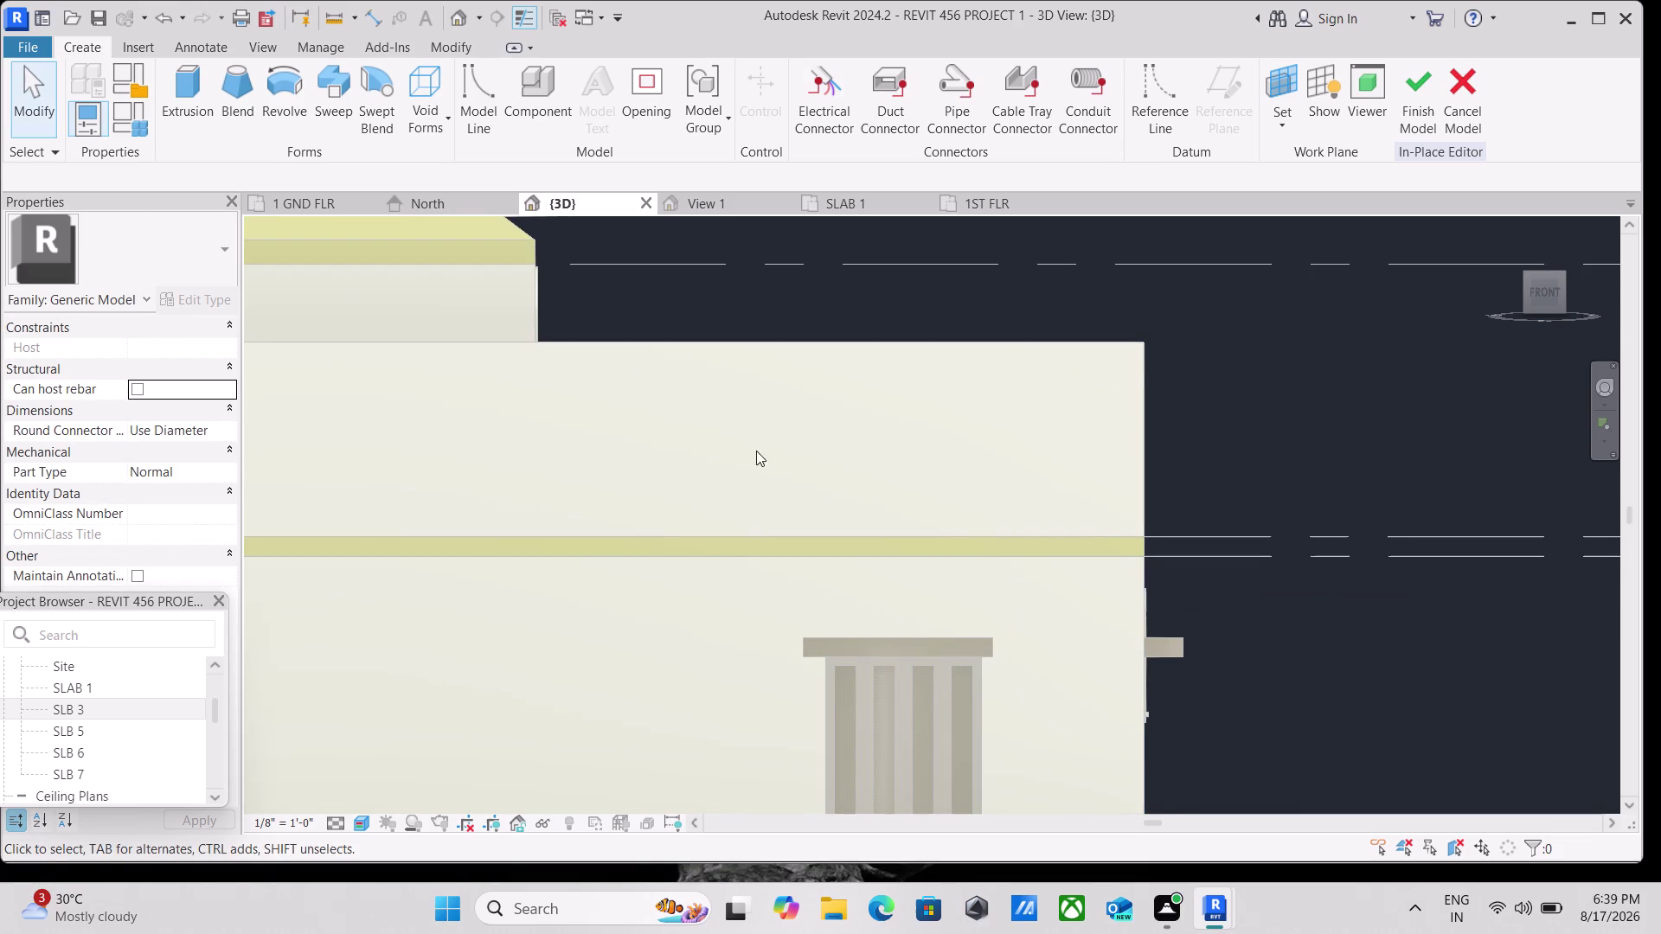
Recentre the upper facade and gable in view and start an Extrusion.
scroll(down, 3)
middle_drag(649, 463, 903, 549)
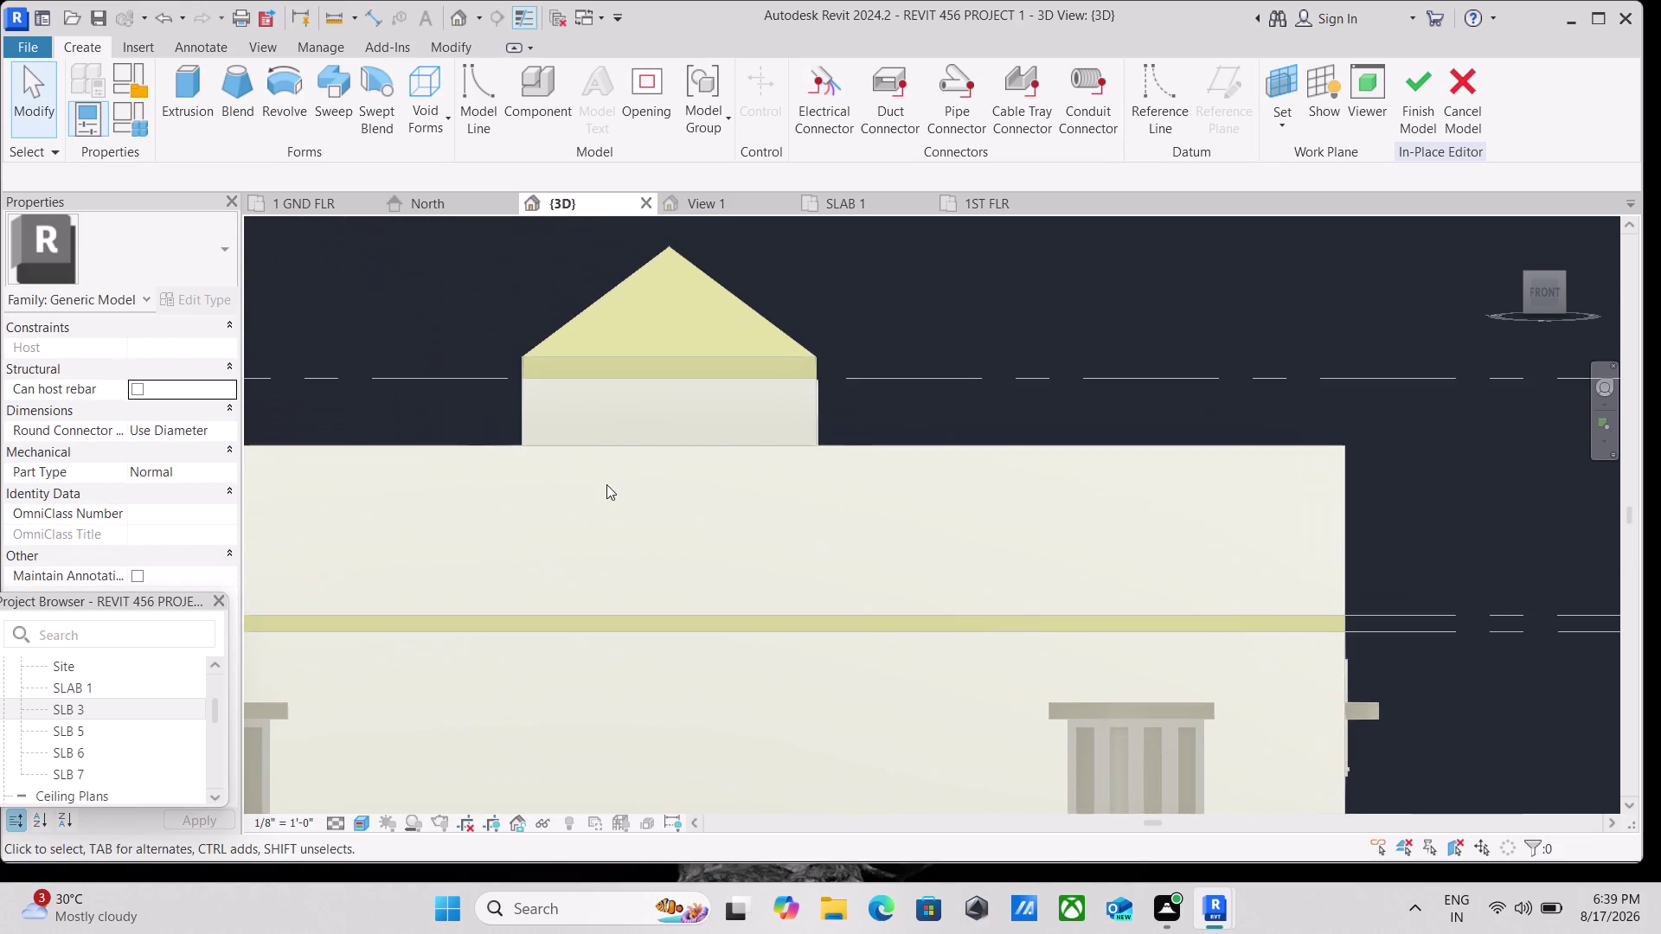
scroll(down, 3)
middle_drag(565, 484, 717, 540)
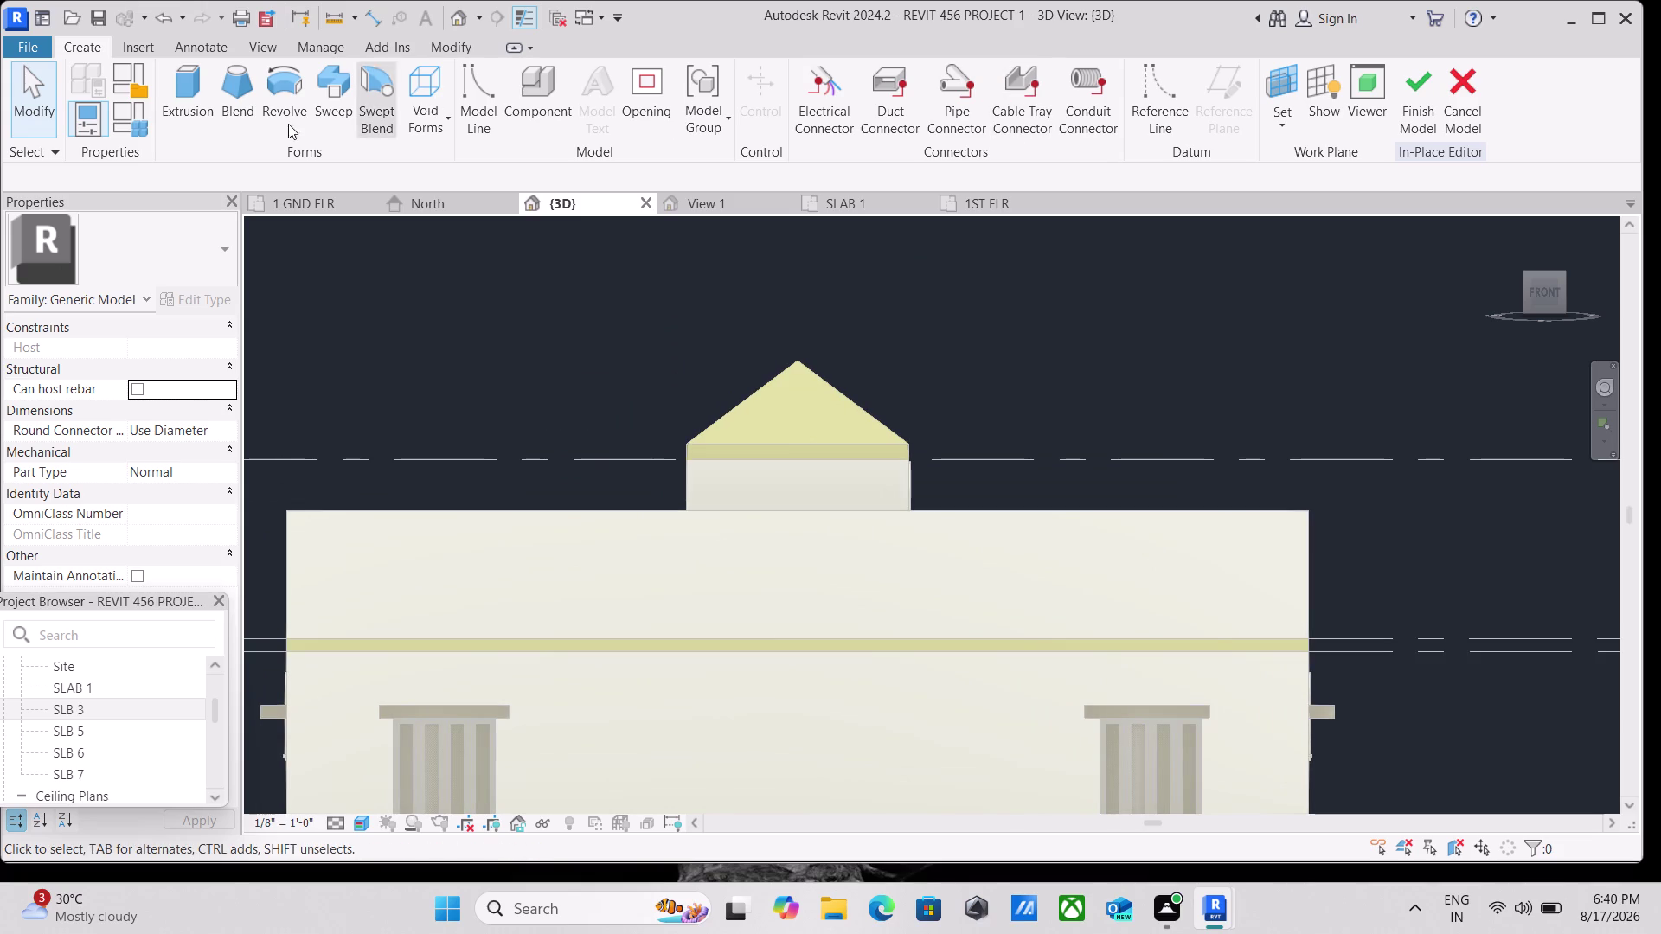
click(183, 109)
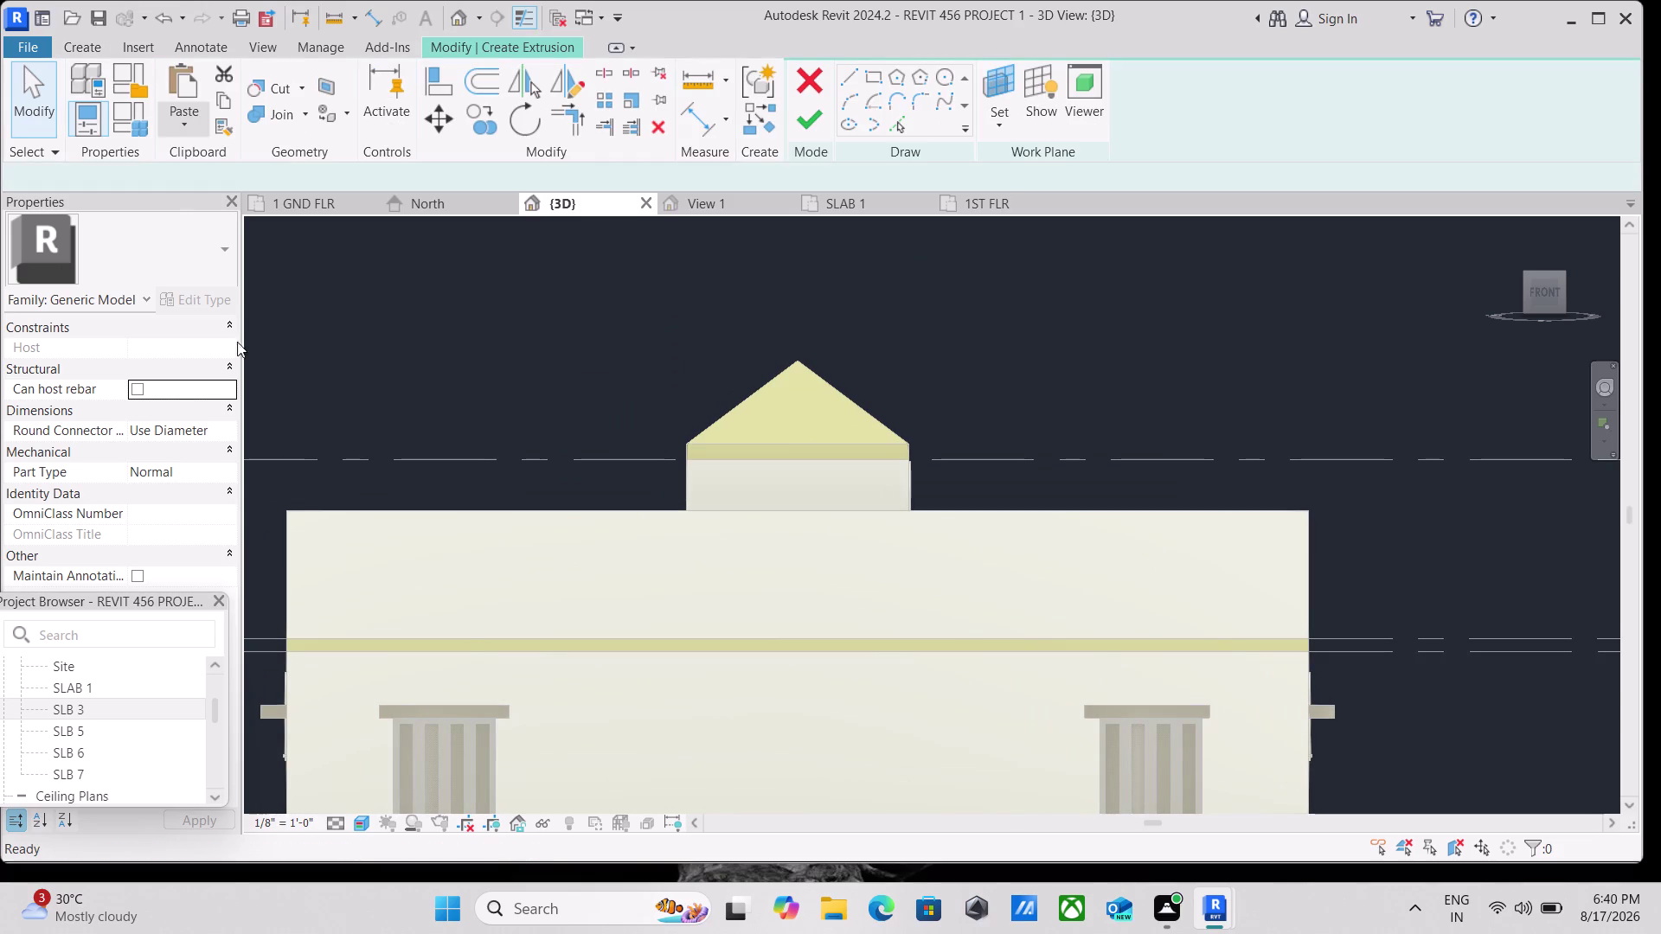
Sketch the central panel rectangle starting from the slab band.
click(880, 78)
scroll(down, 3)
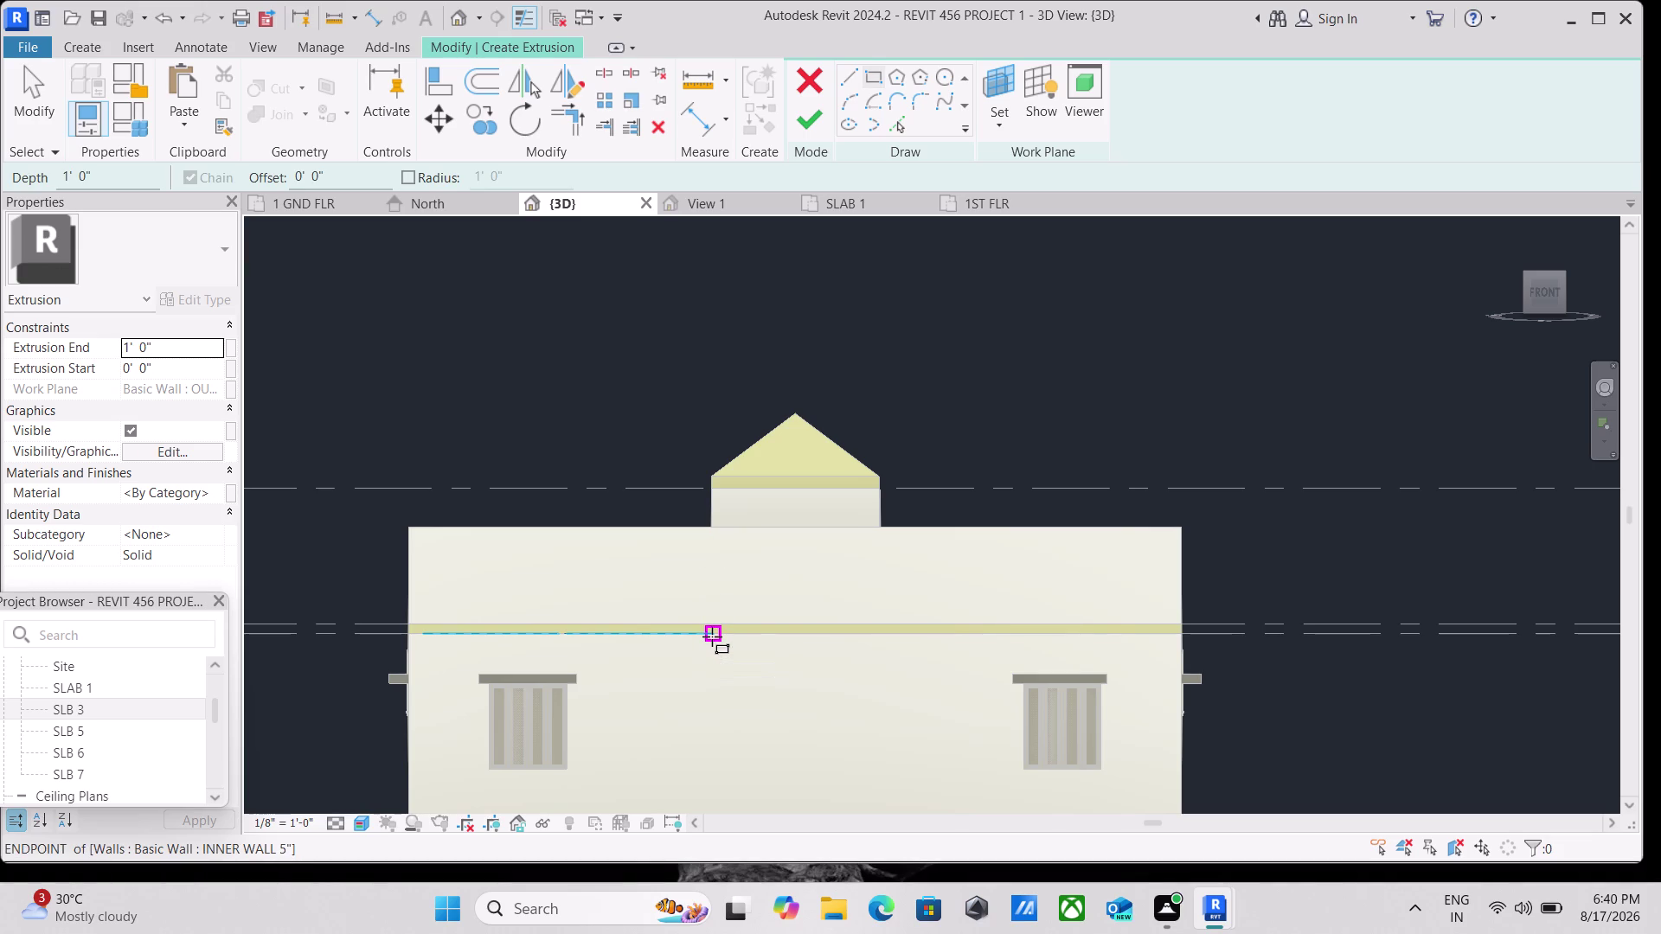
click(712, 636)
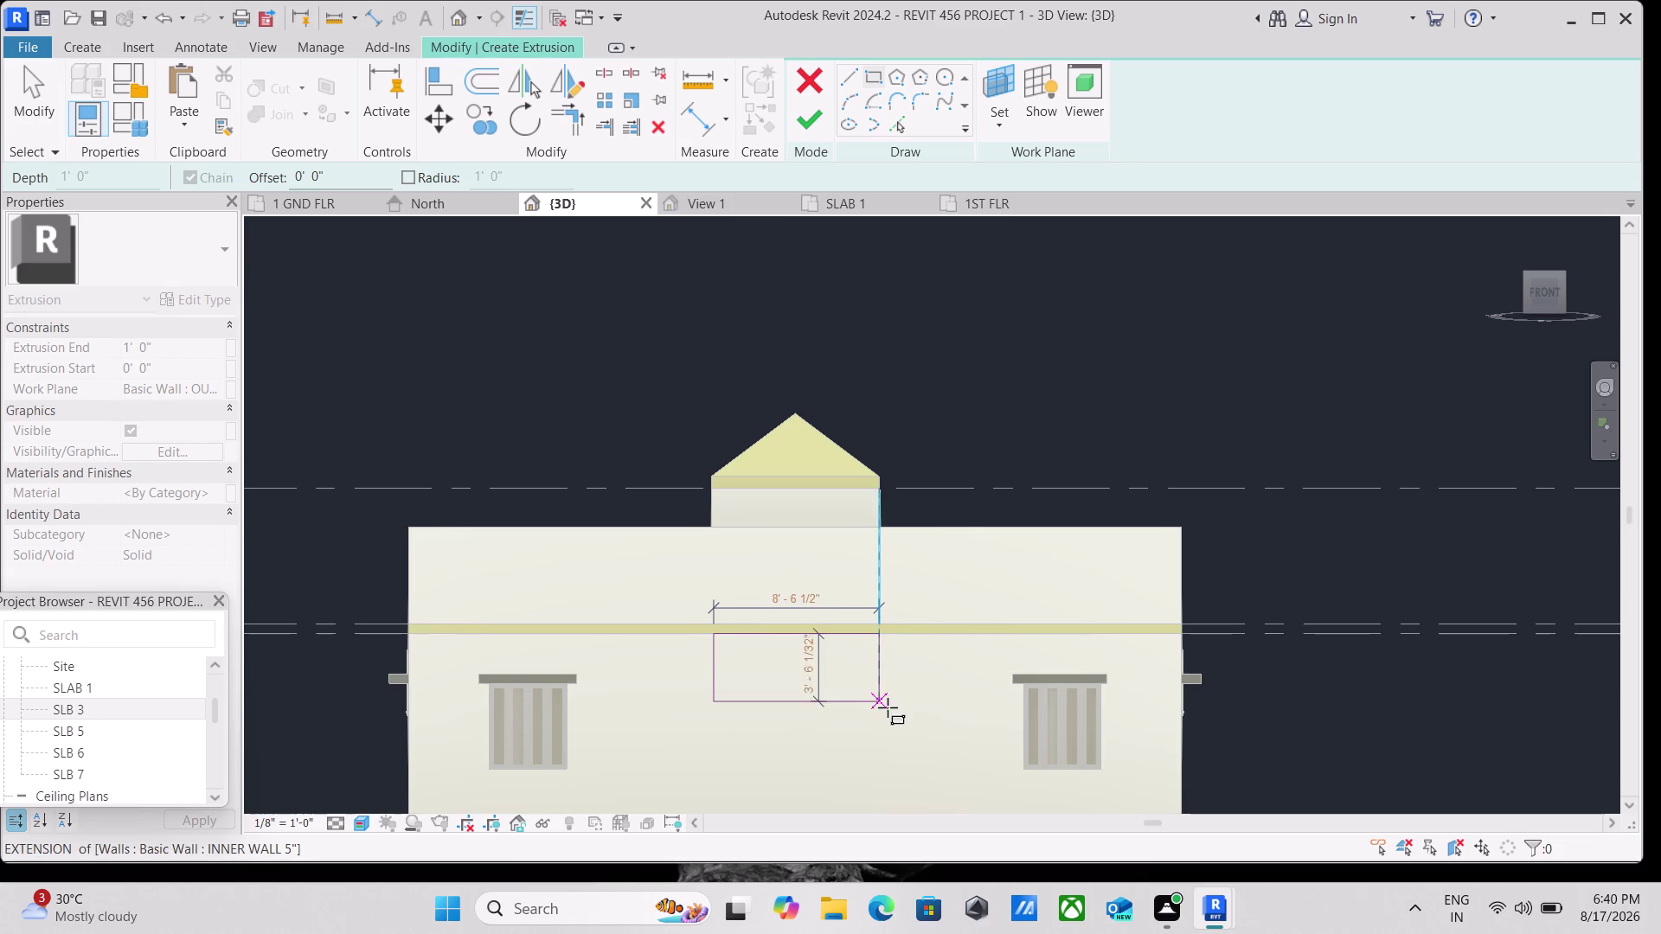
middle_drag(884, 747, 878, 638)
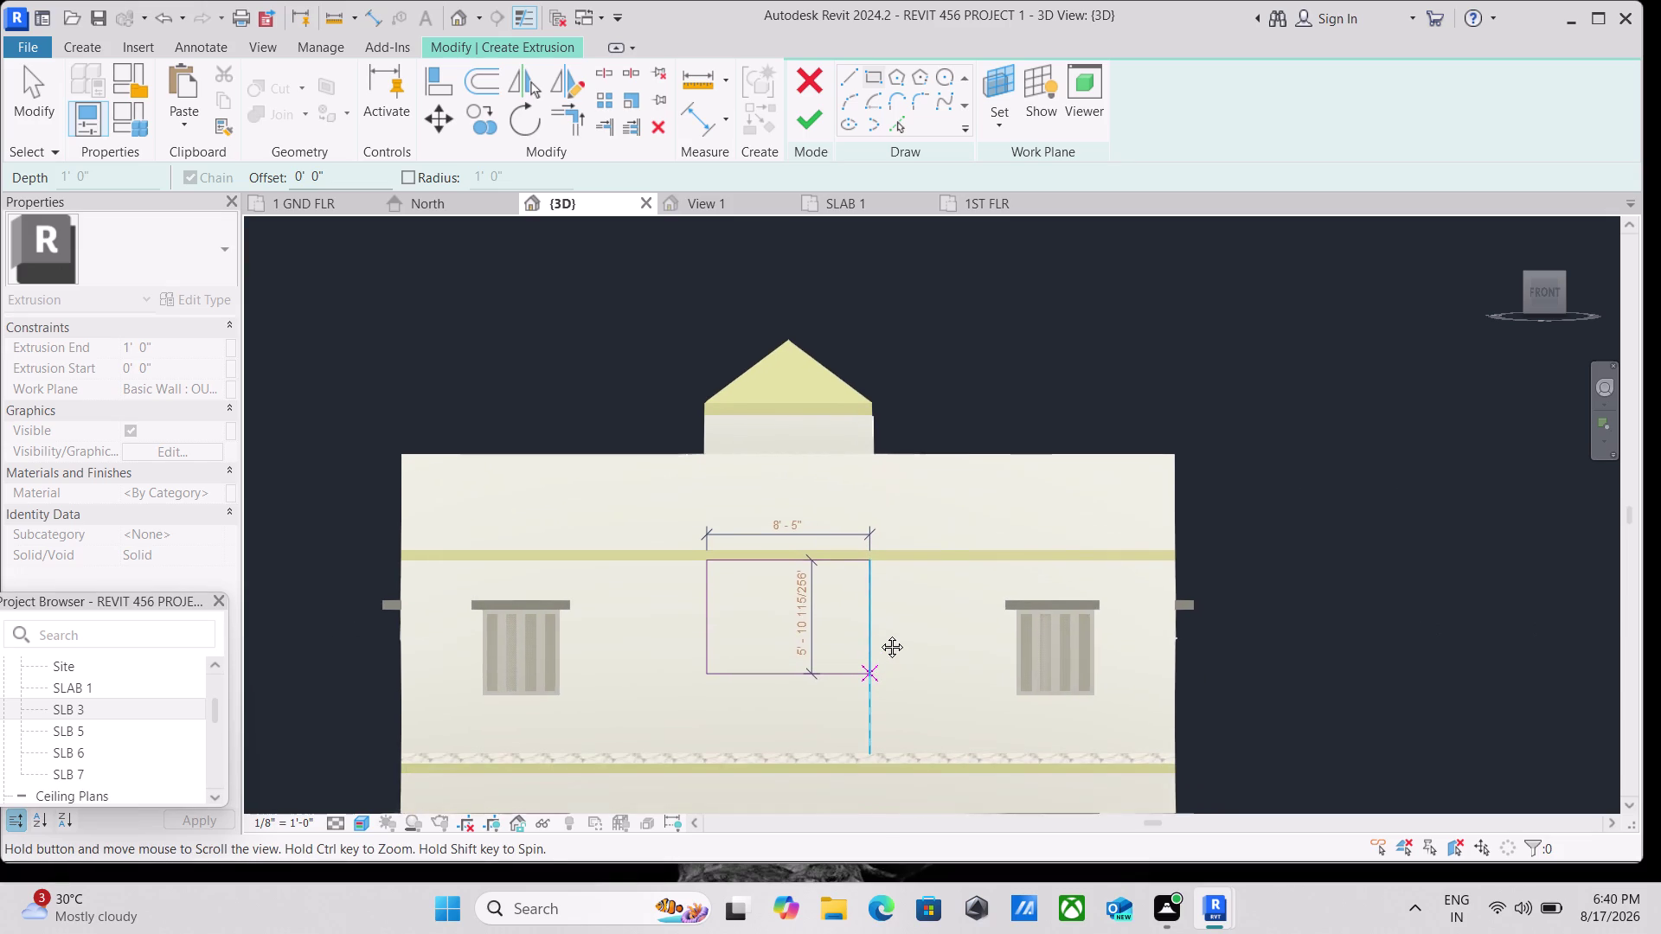
middle_drag(878, 638, 883, 629)
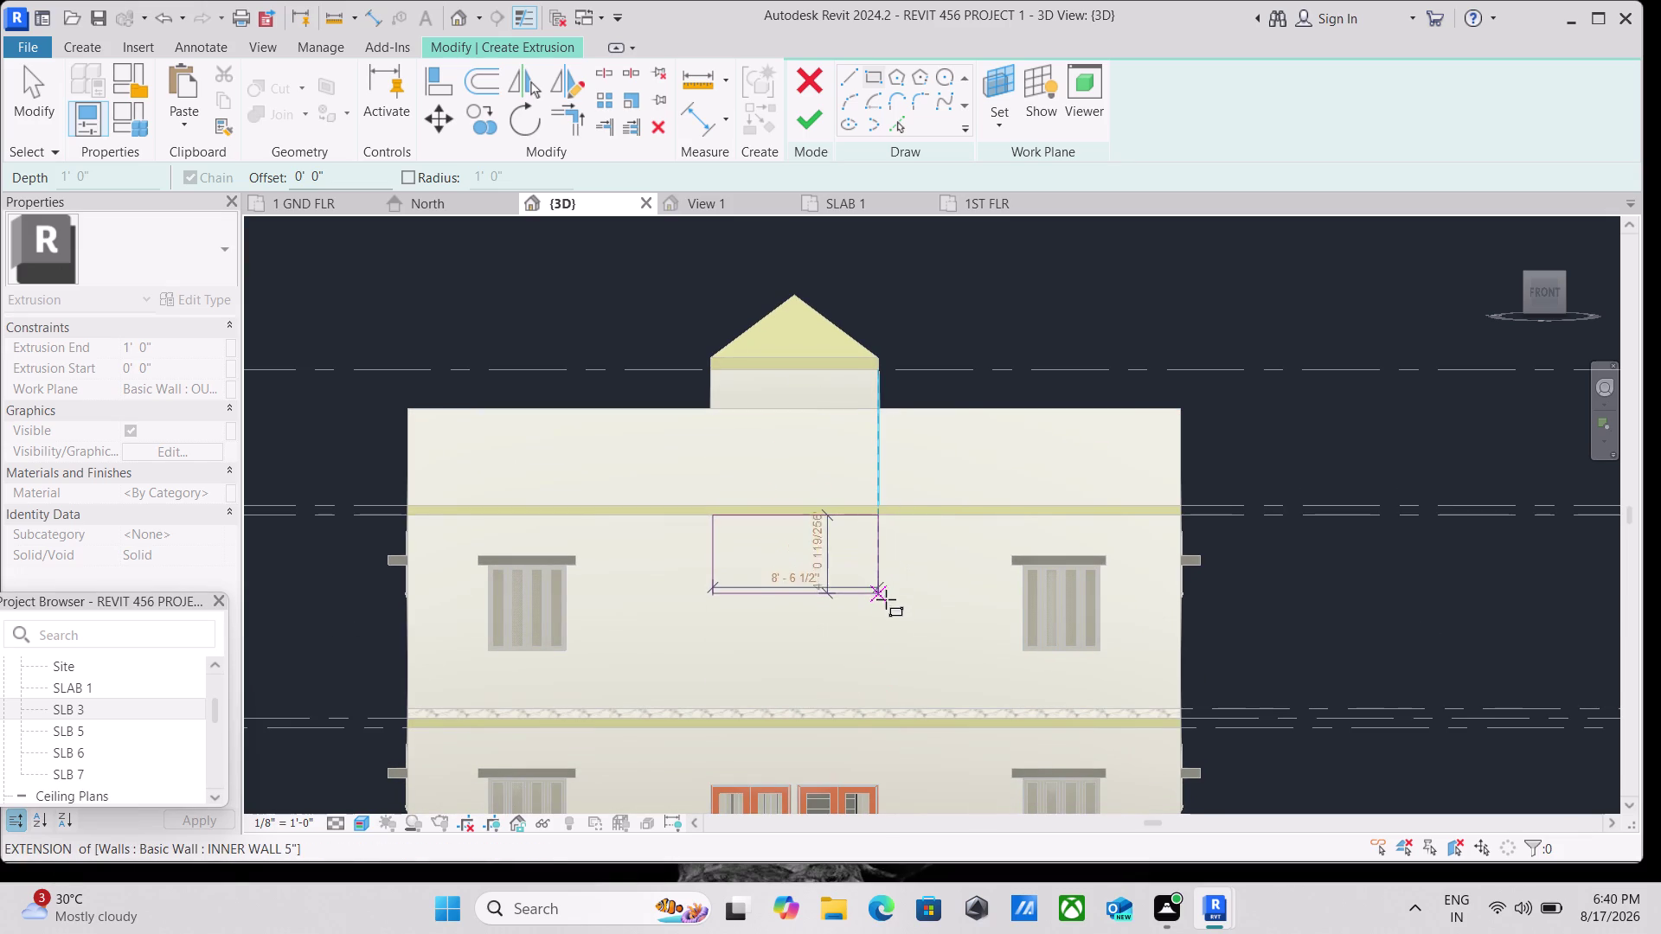
click(892, 713)
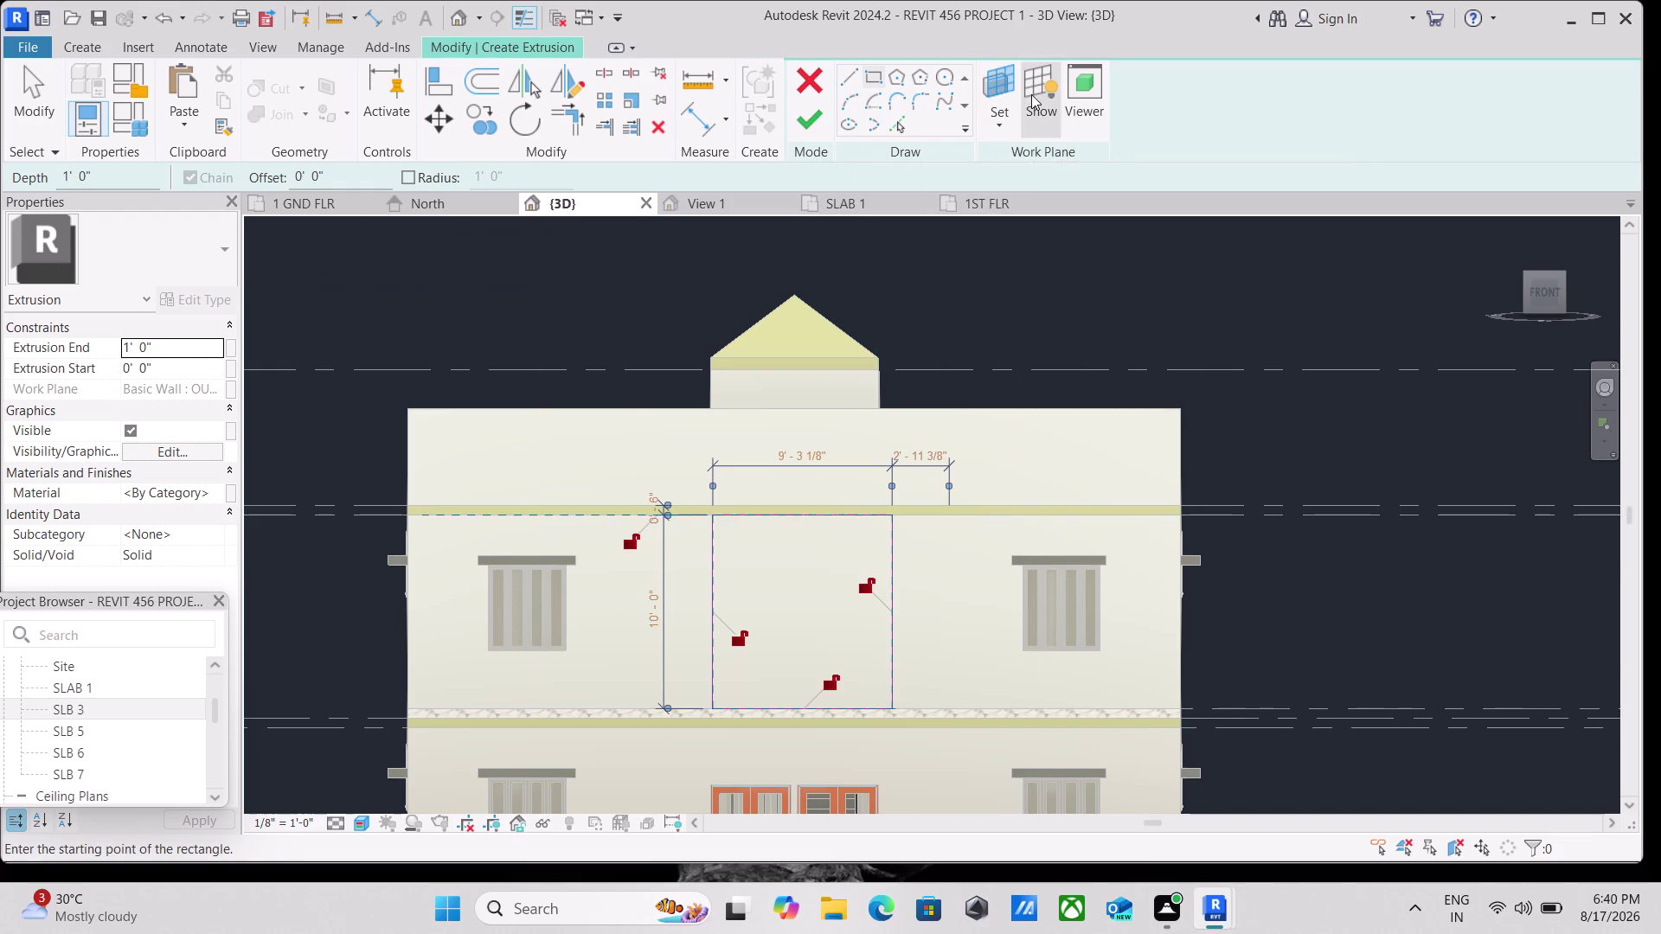
Pick the upper inner wall as sketch plane and draw a rectangle down to the slab line.
click(1002, 122)
click(1037, 210)
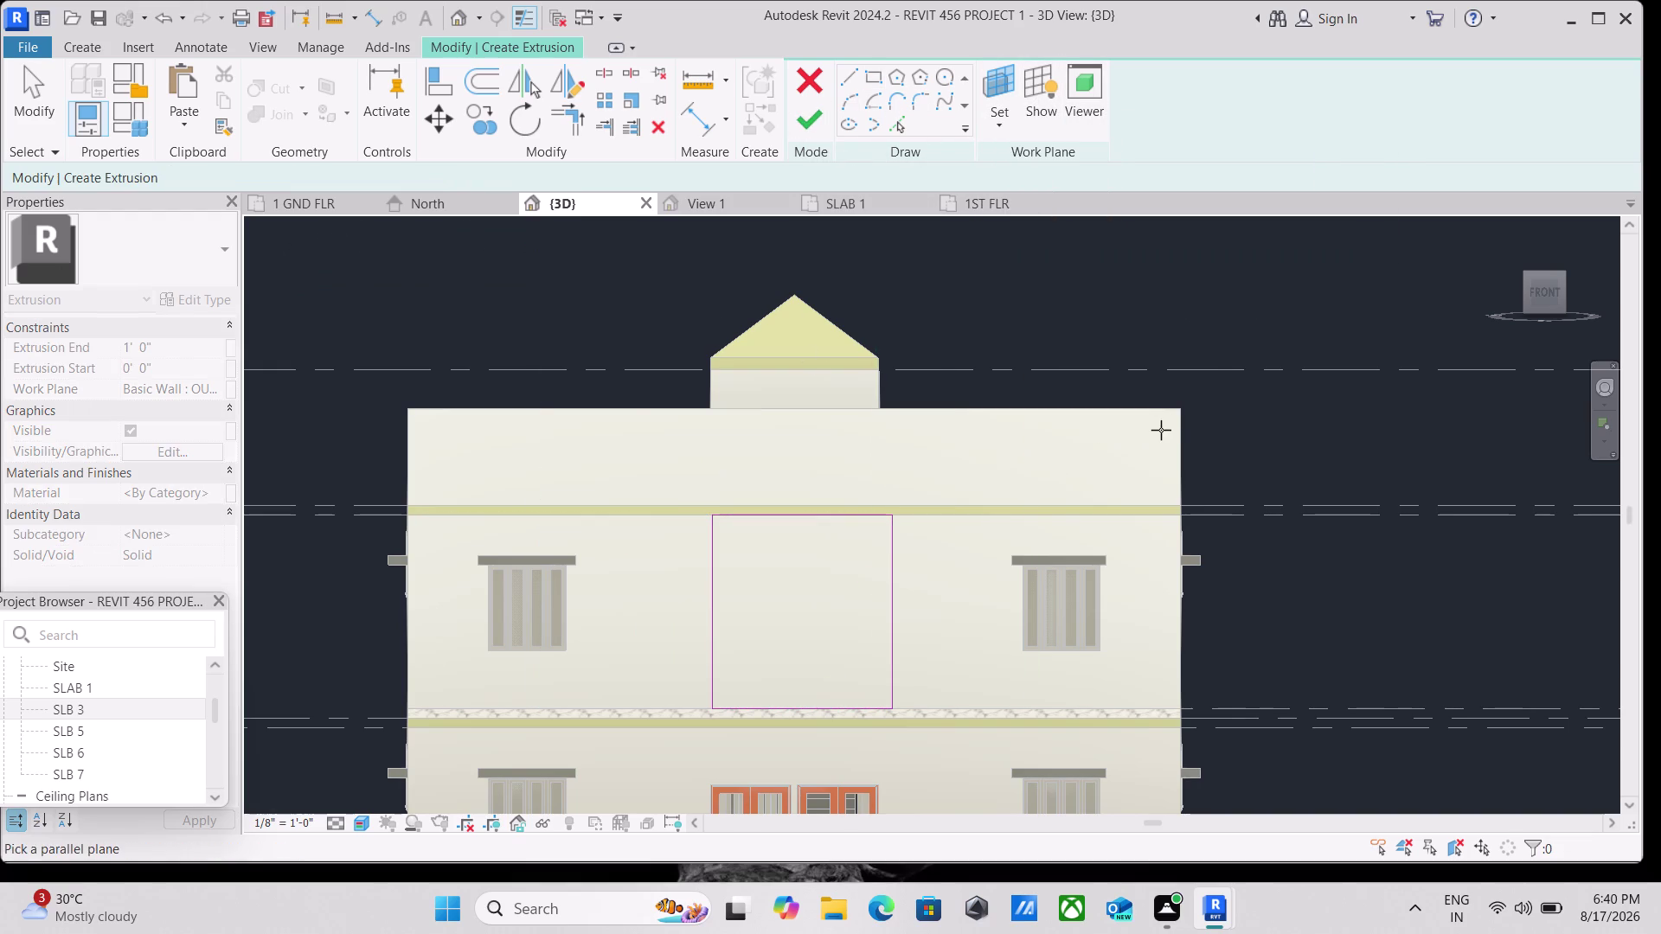
click(1179, 414)
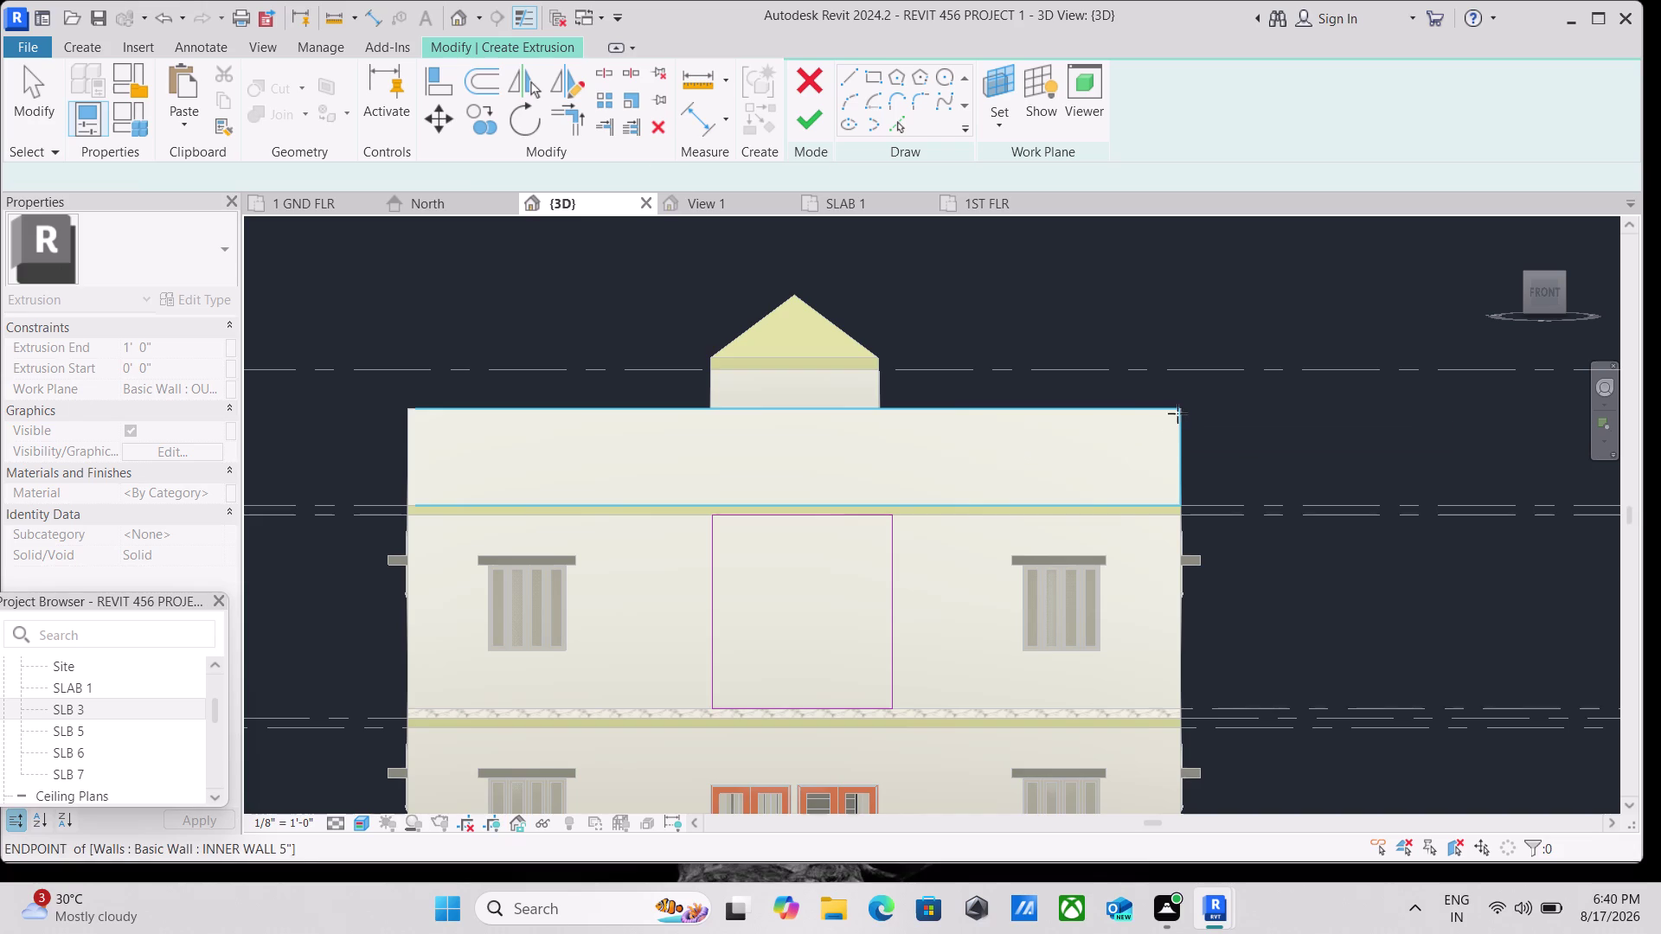
click(867, 77)
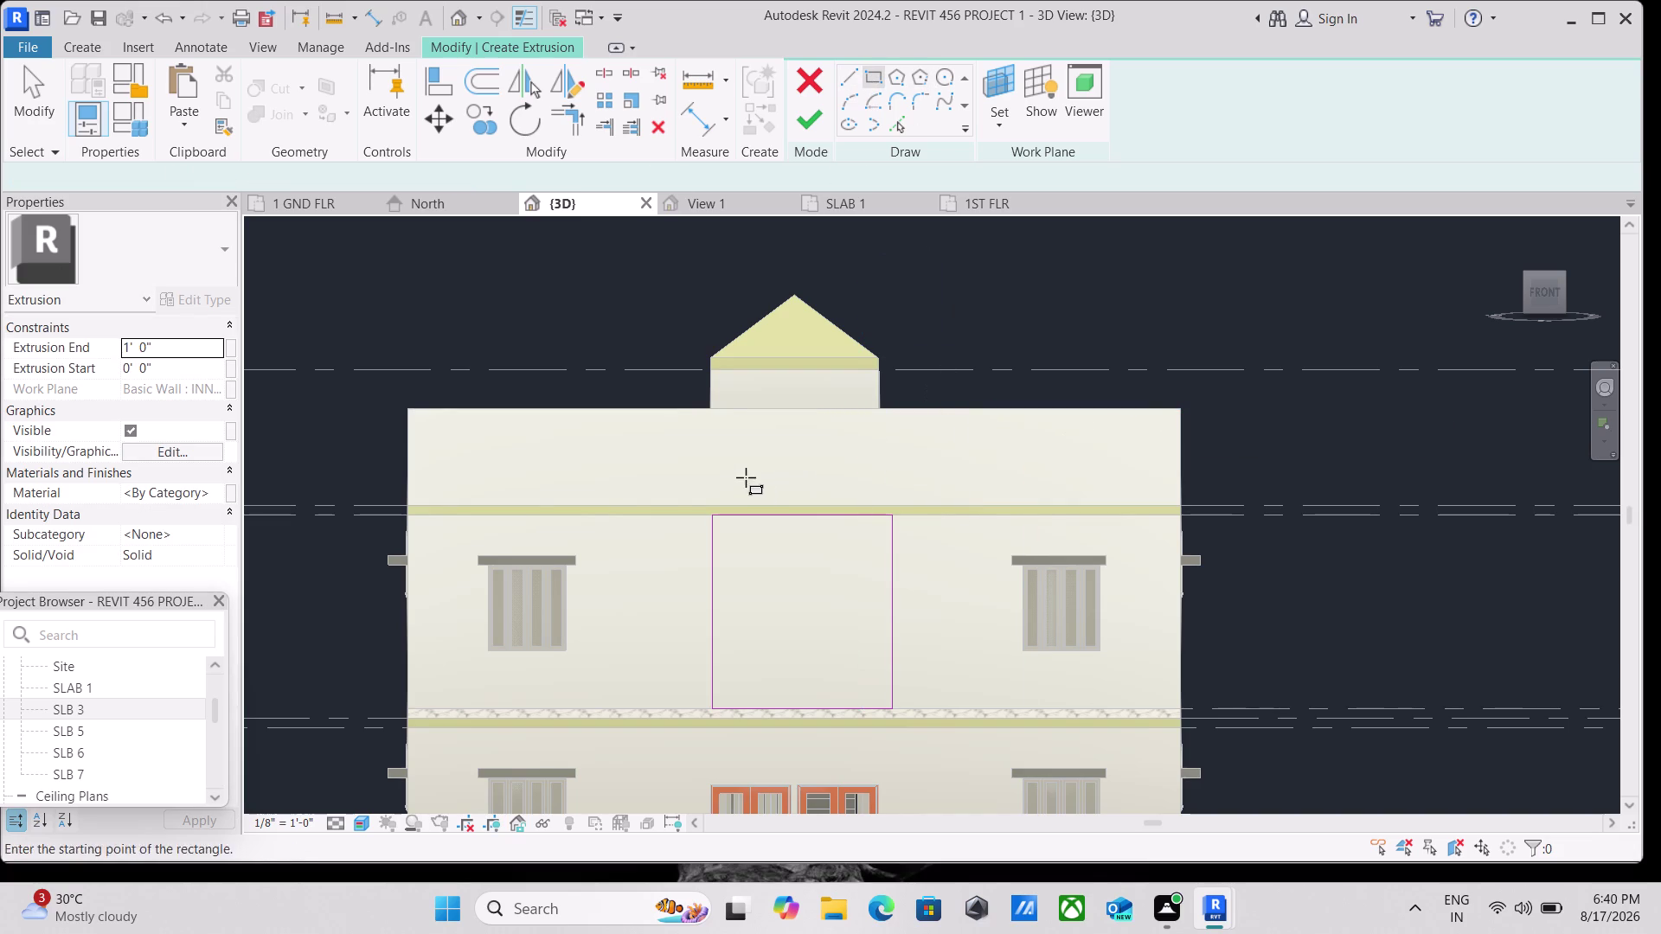
click(711, 407)
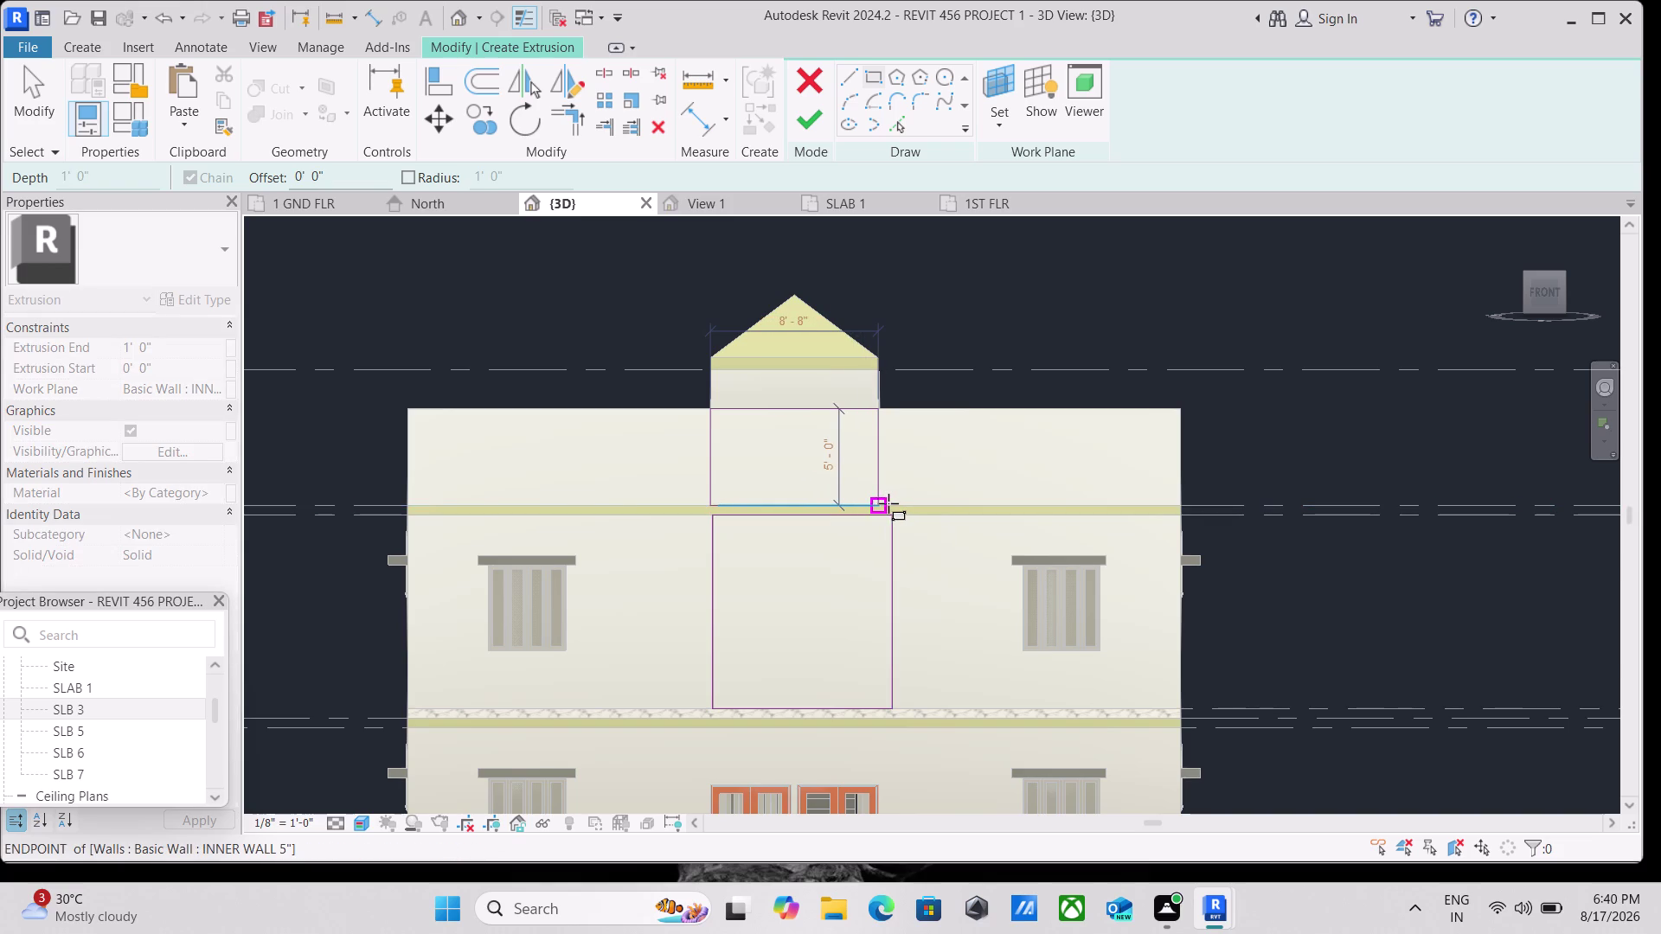
click(890, 505)
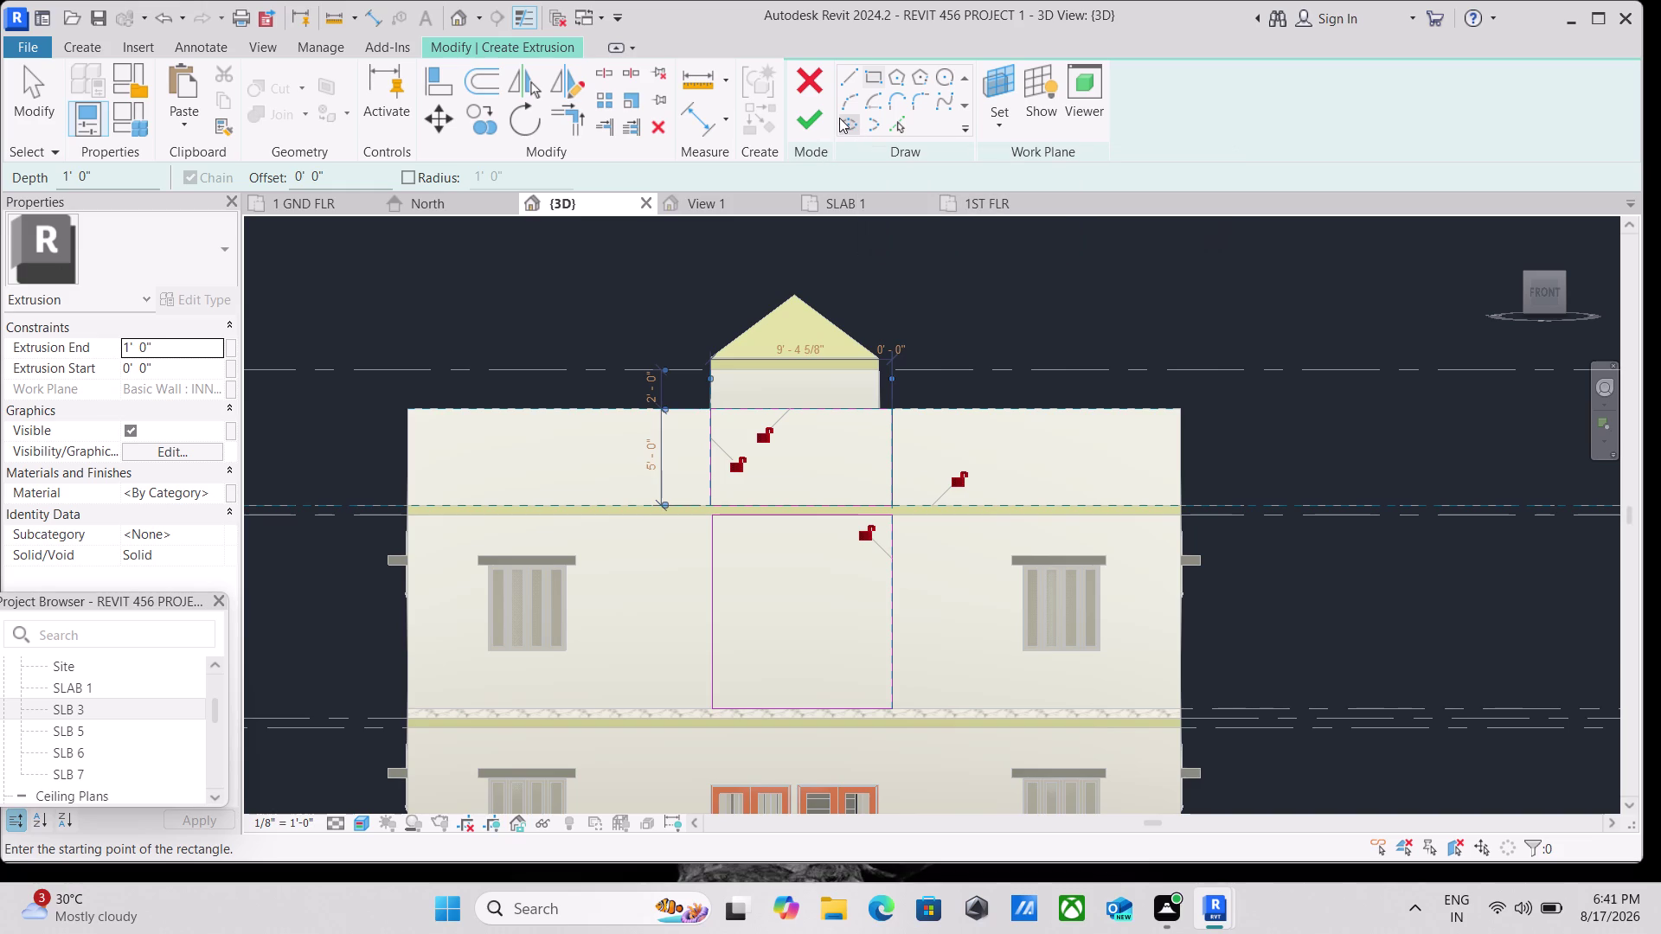
Finish edit mode to complete the 1-foot-deep extrusion.
scroll(down, 3)
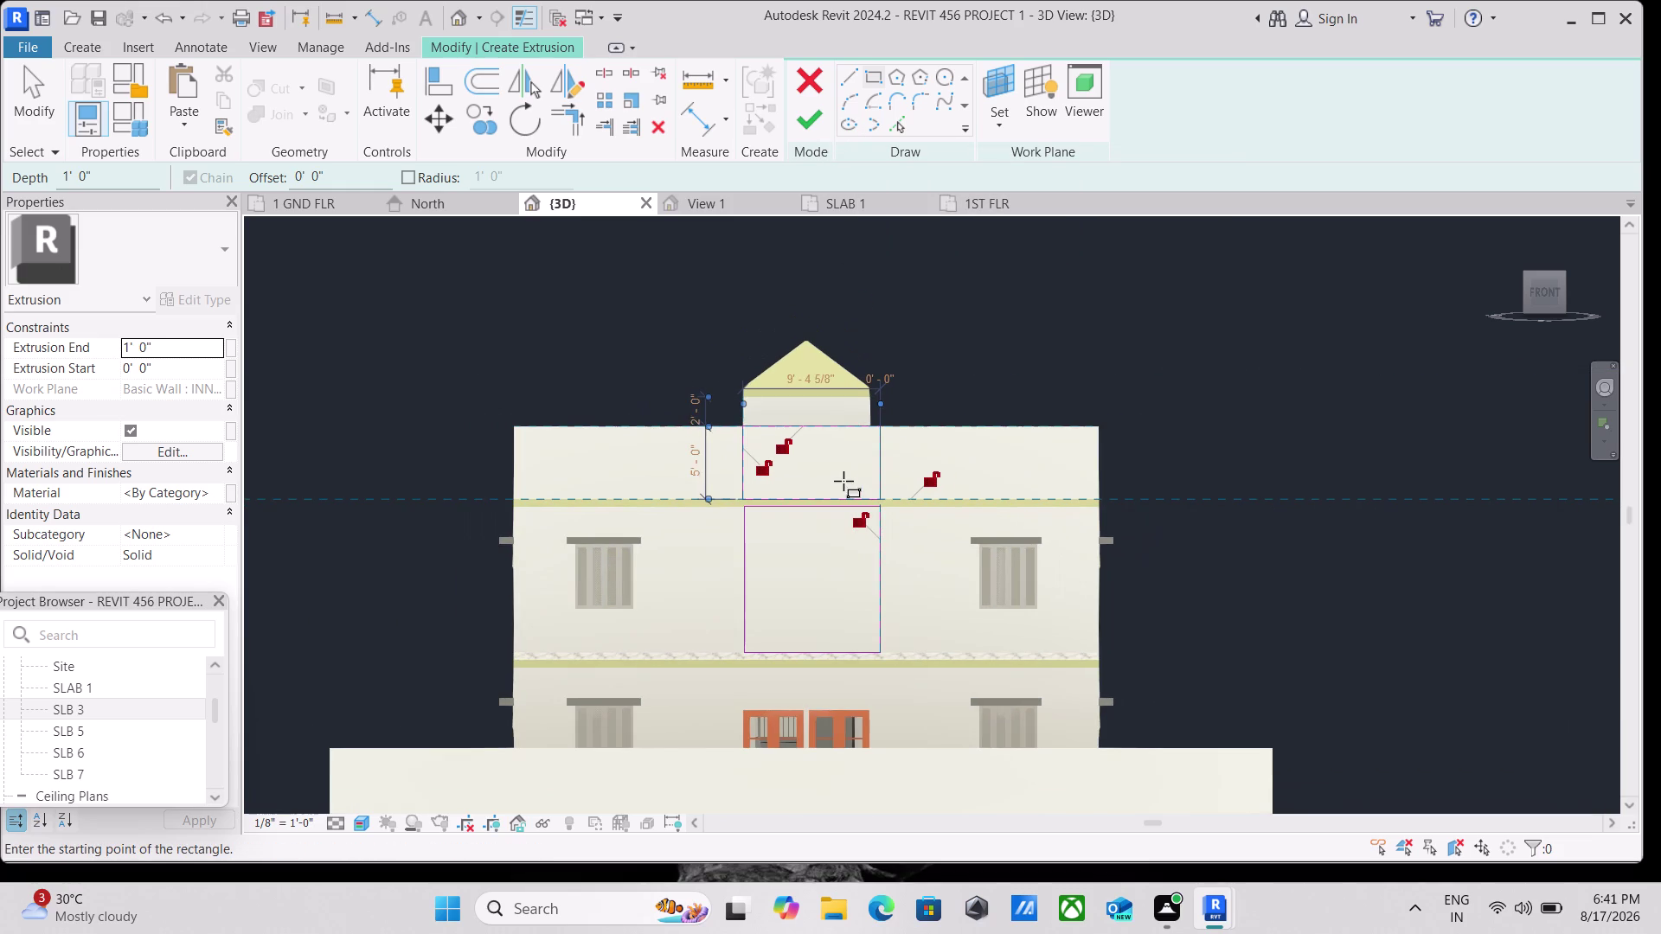
scroll(up, 3)
scroll(up, 3)
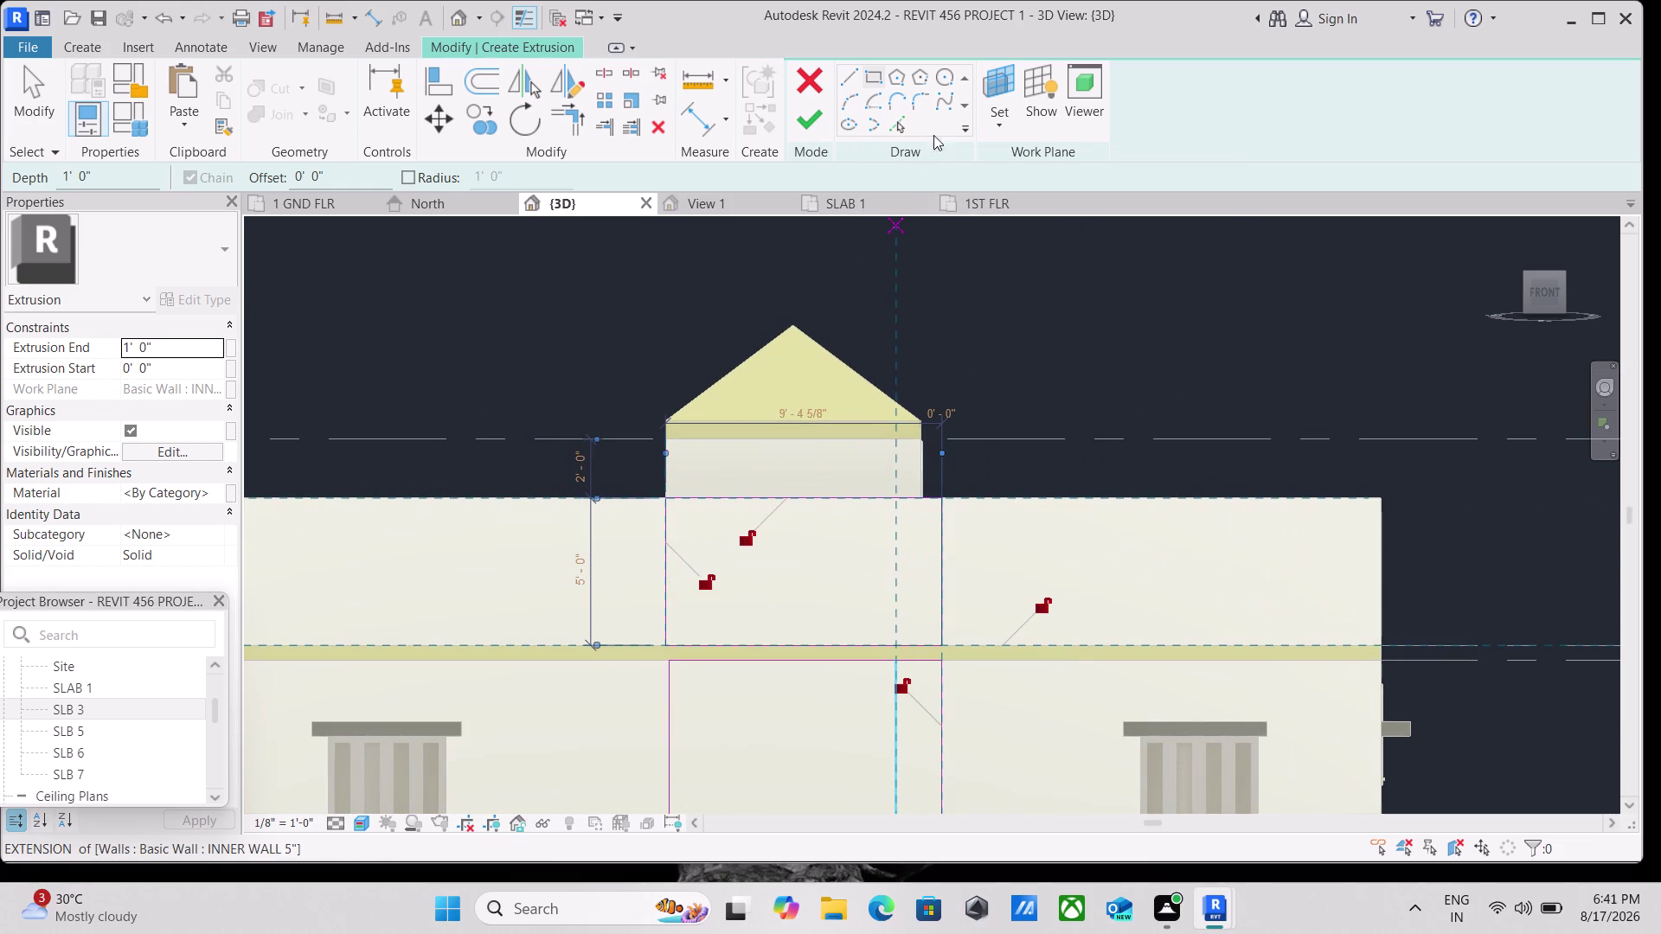
click(810, 112)
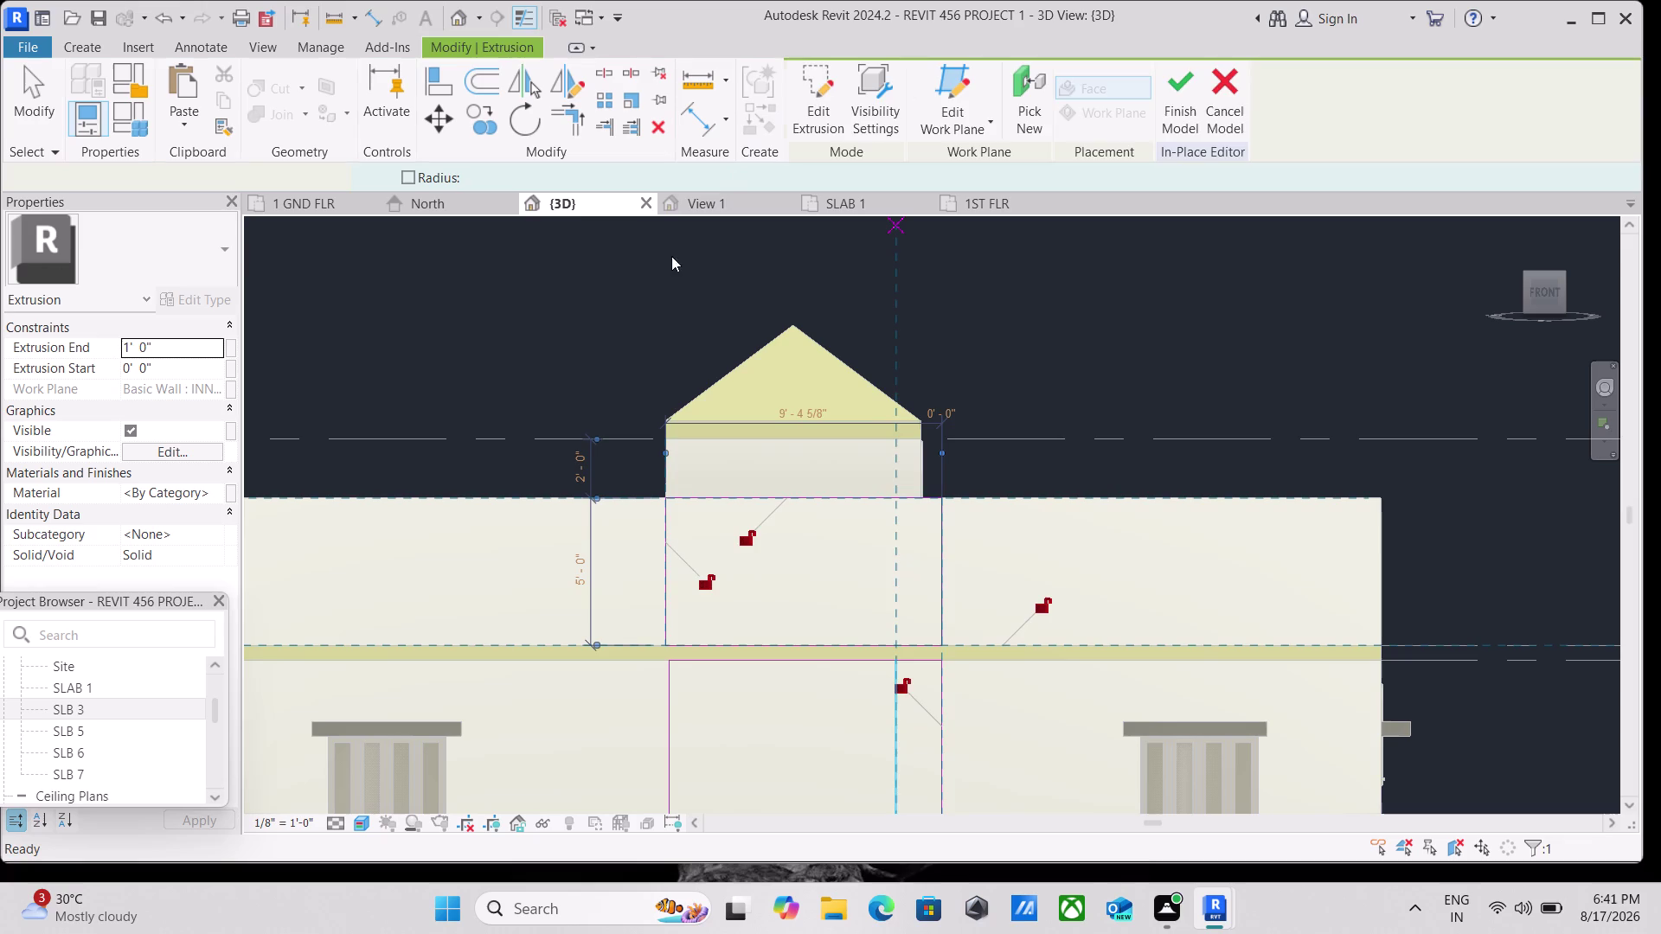
scroll(down, 3)
key(Escape)
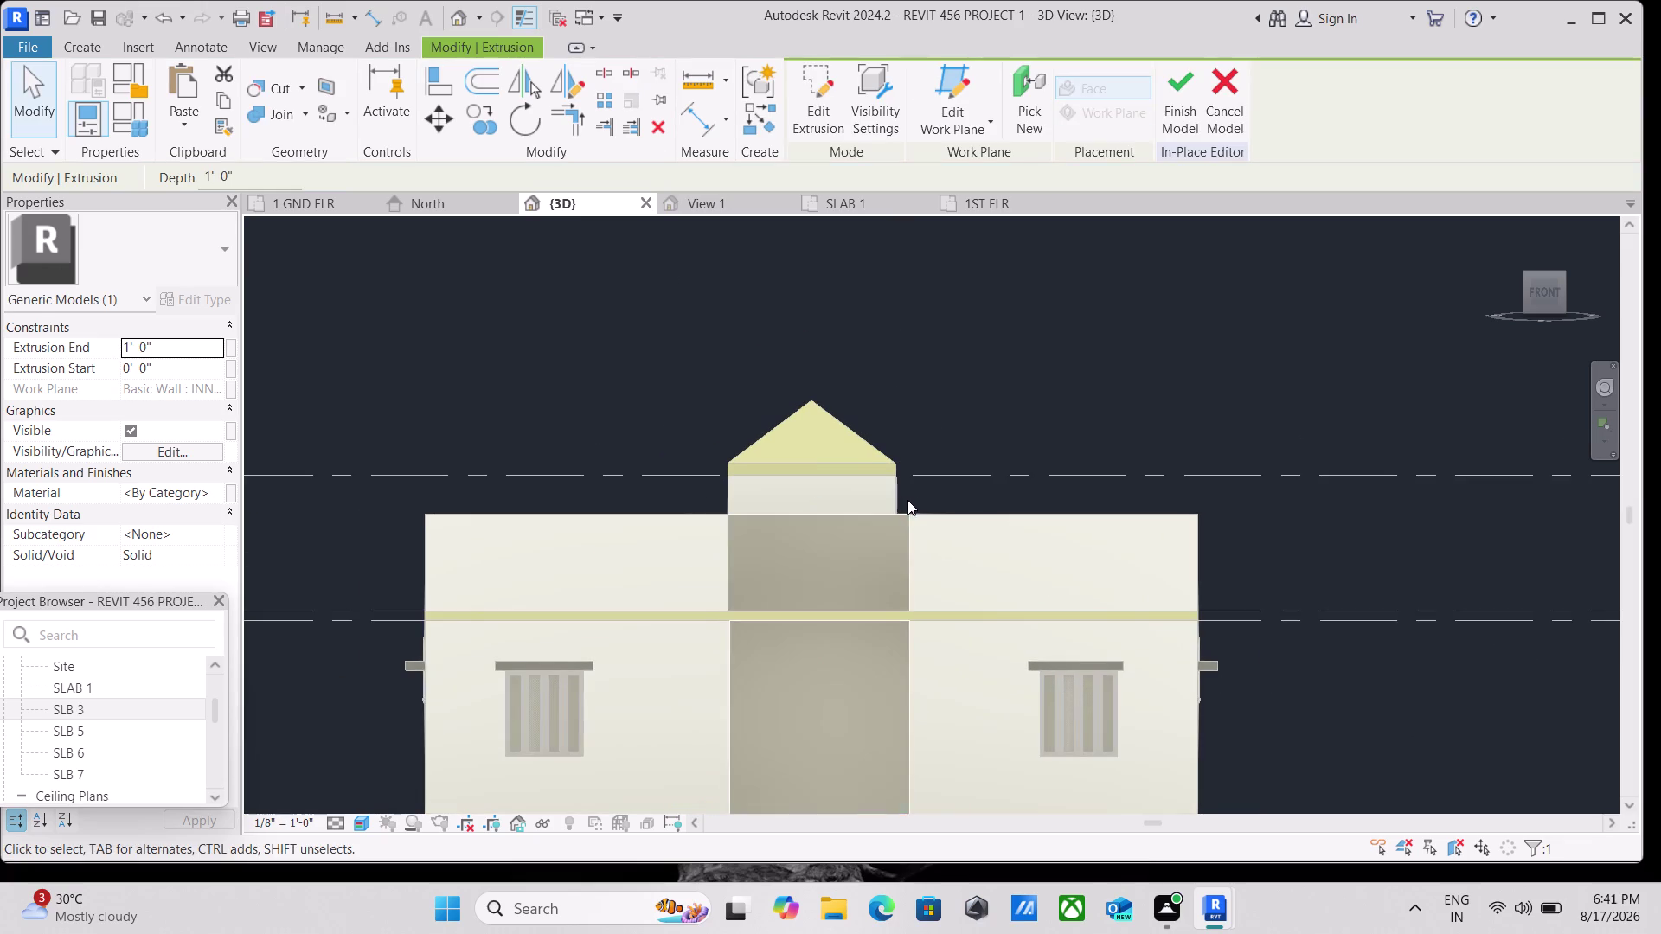
scroll(down, 3)
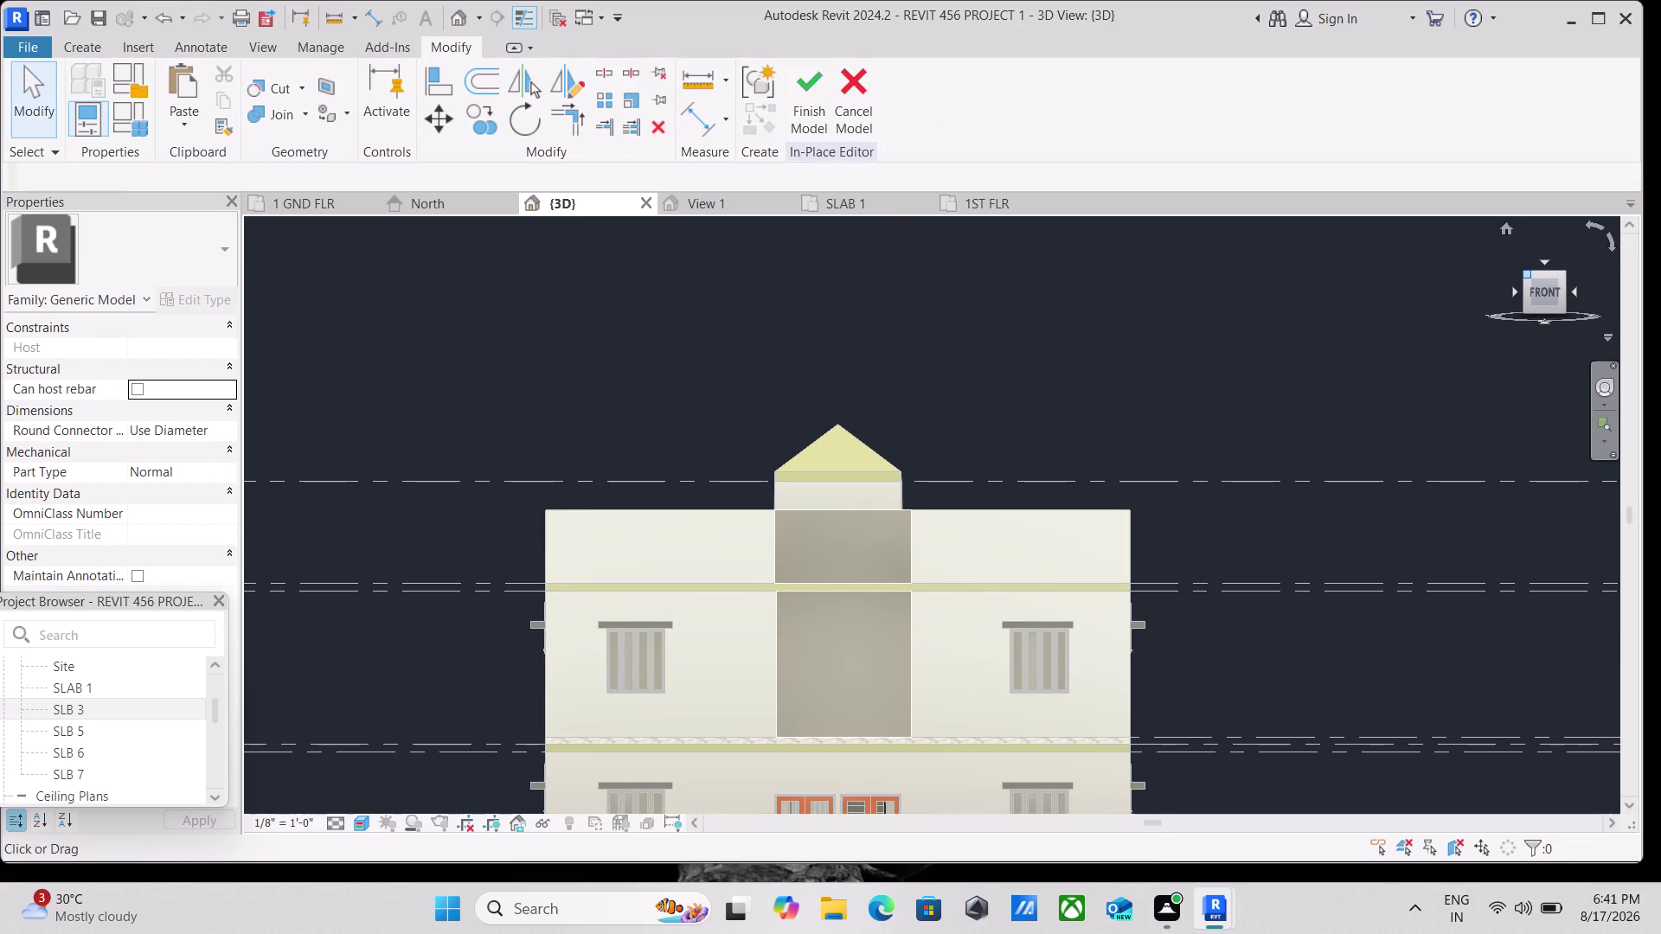
click(1565, 275)
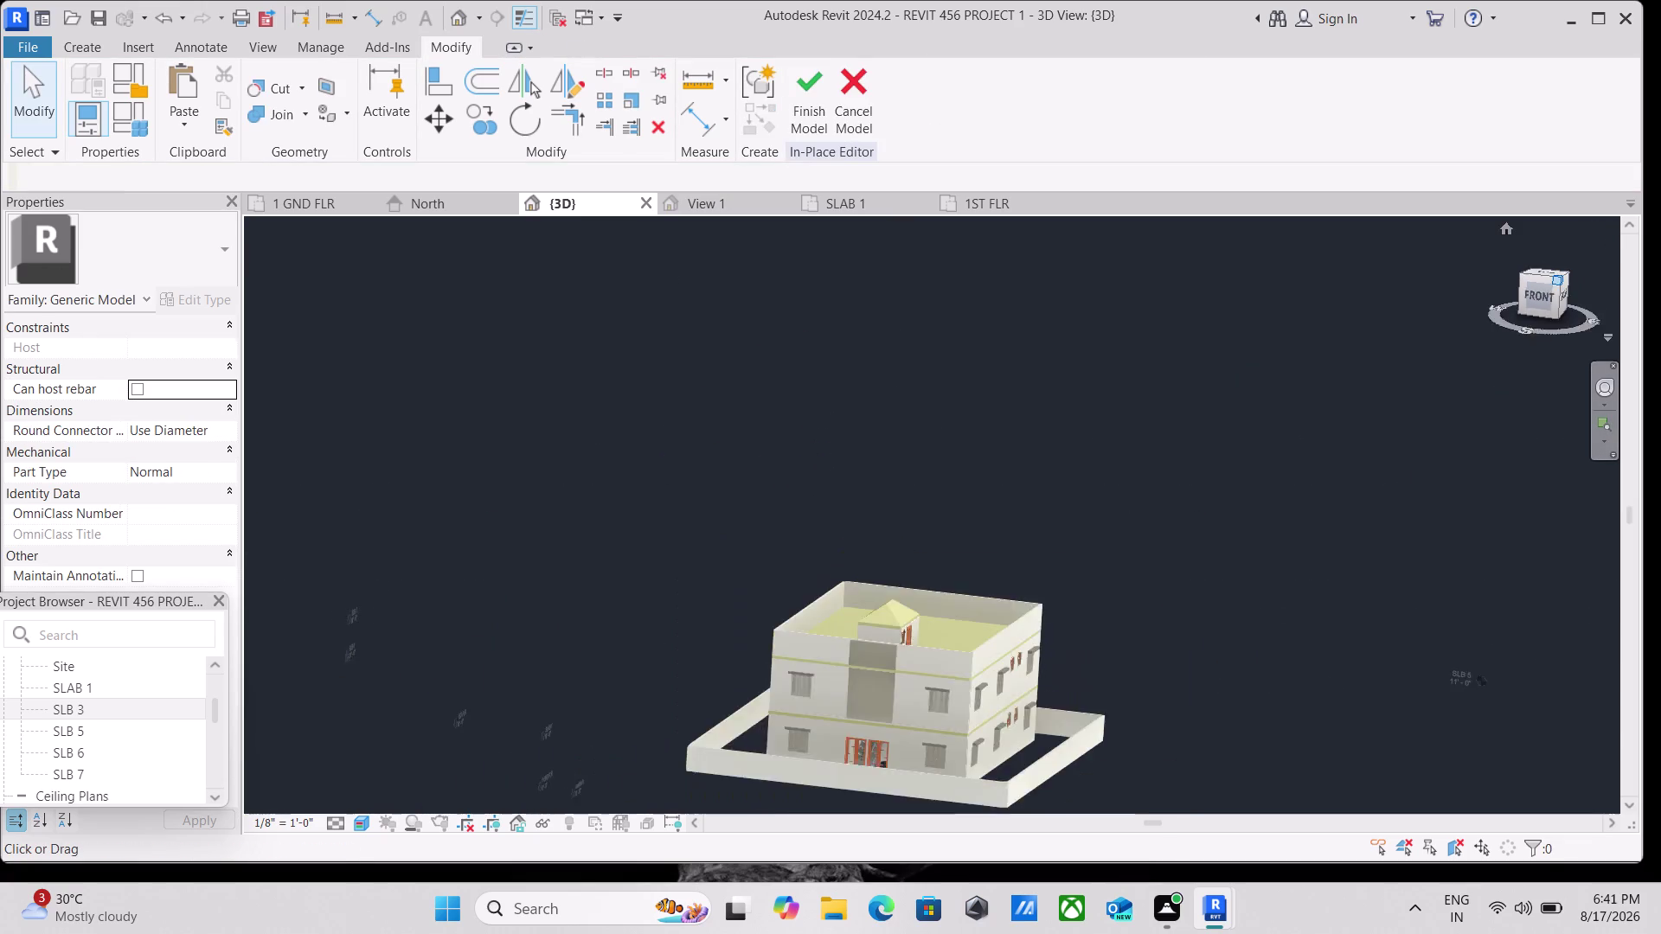
scroll(up, 3)
scroll(up, 3)
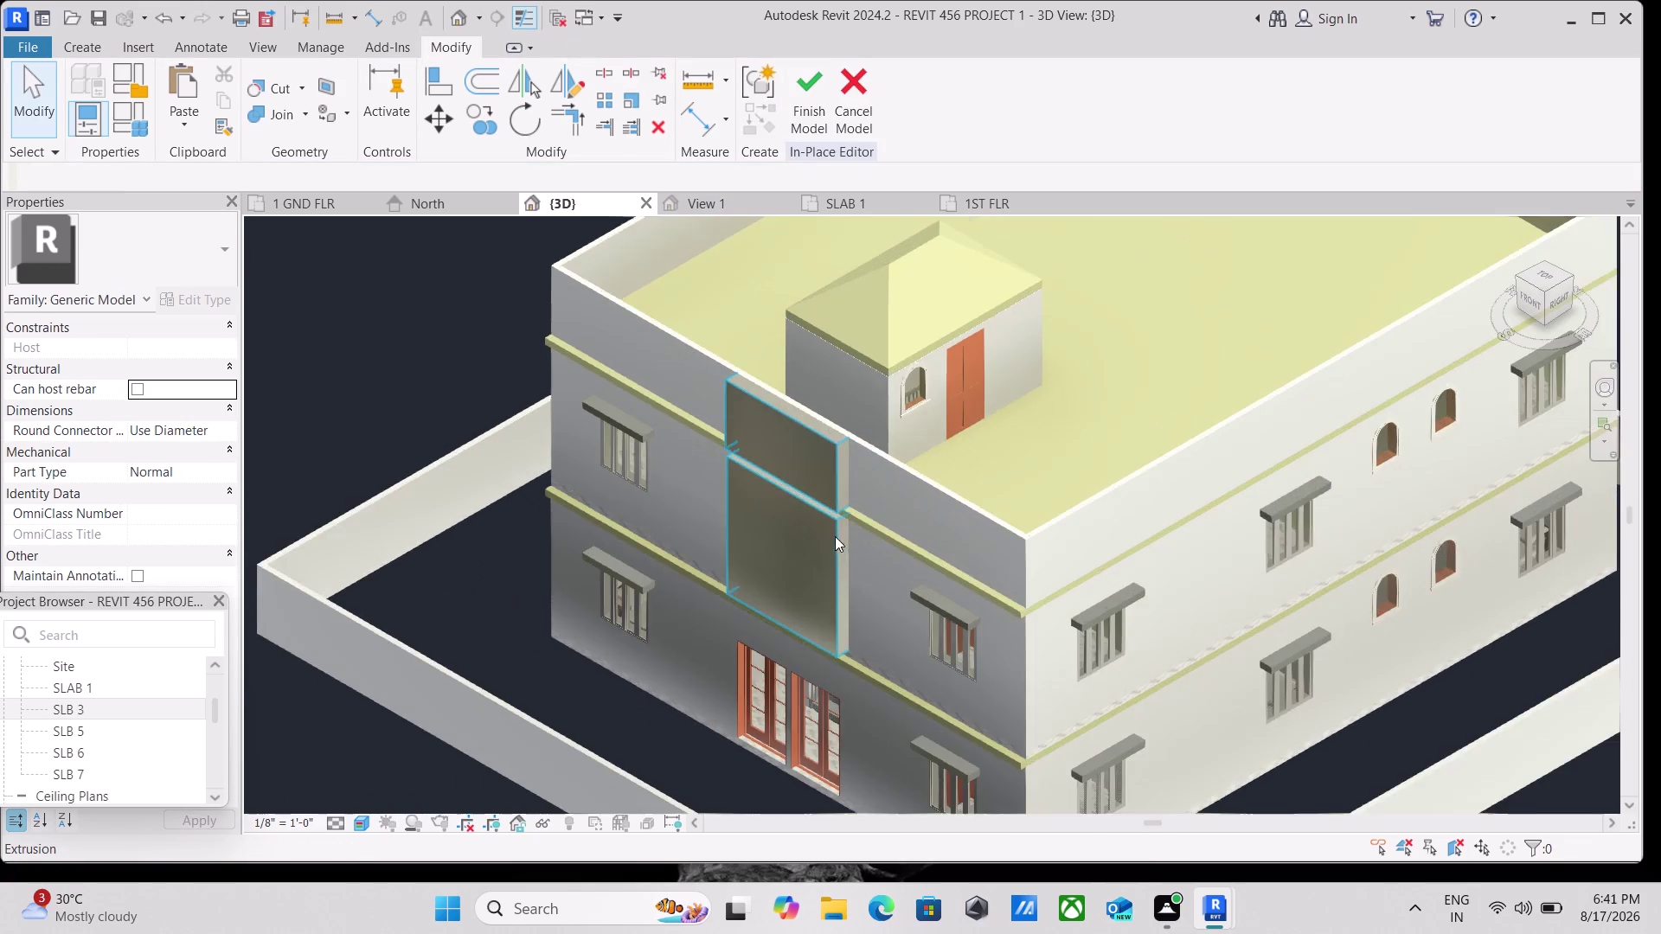
scroll(up, 3)
scroll(up, 3)
scroll(down, 3)
middle_drag(822, 571, 910, 533)
key(Escape)
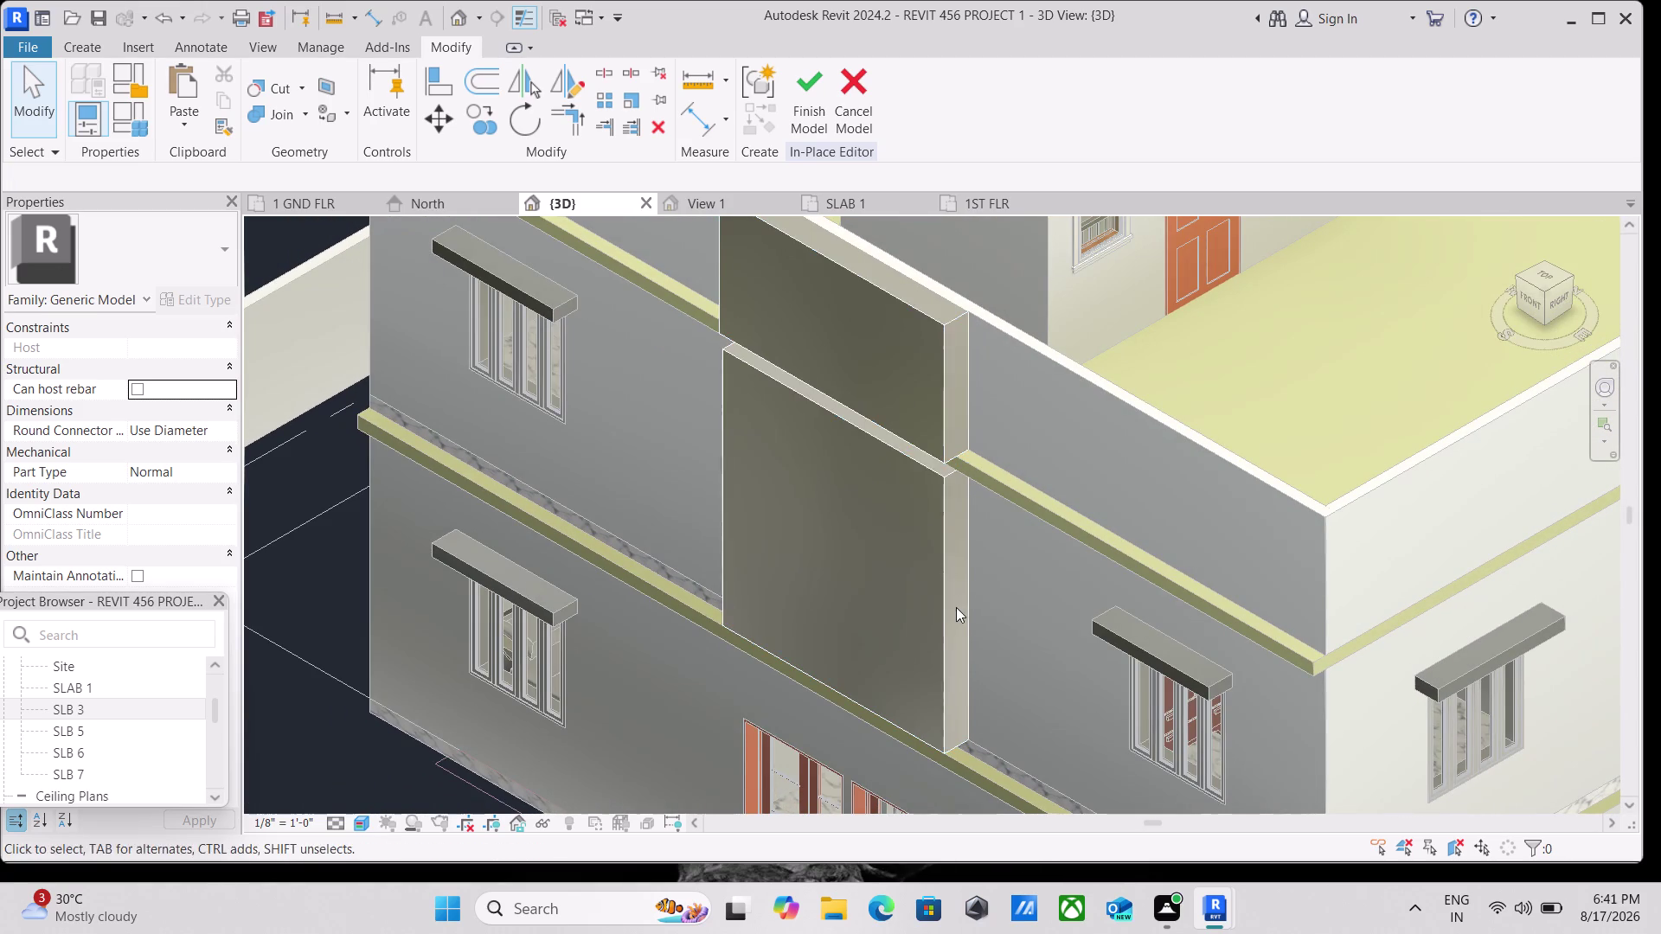
click(945, 612)
scroll(up, 3)
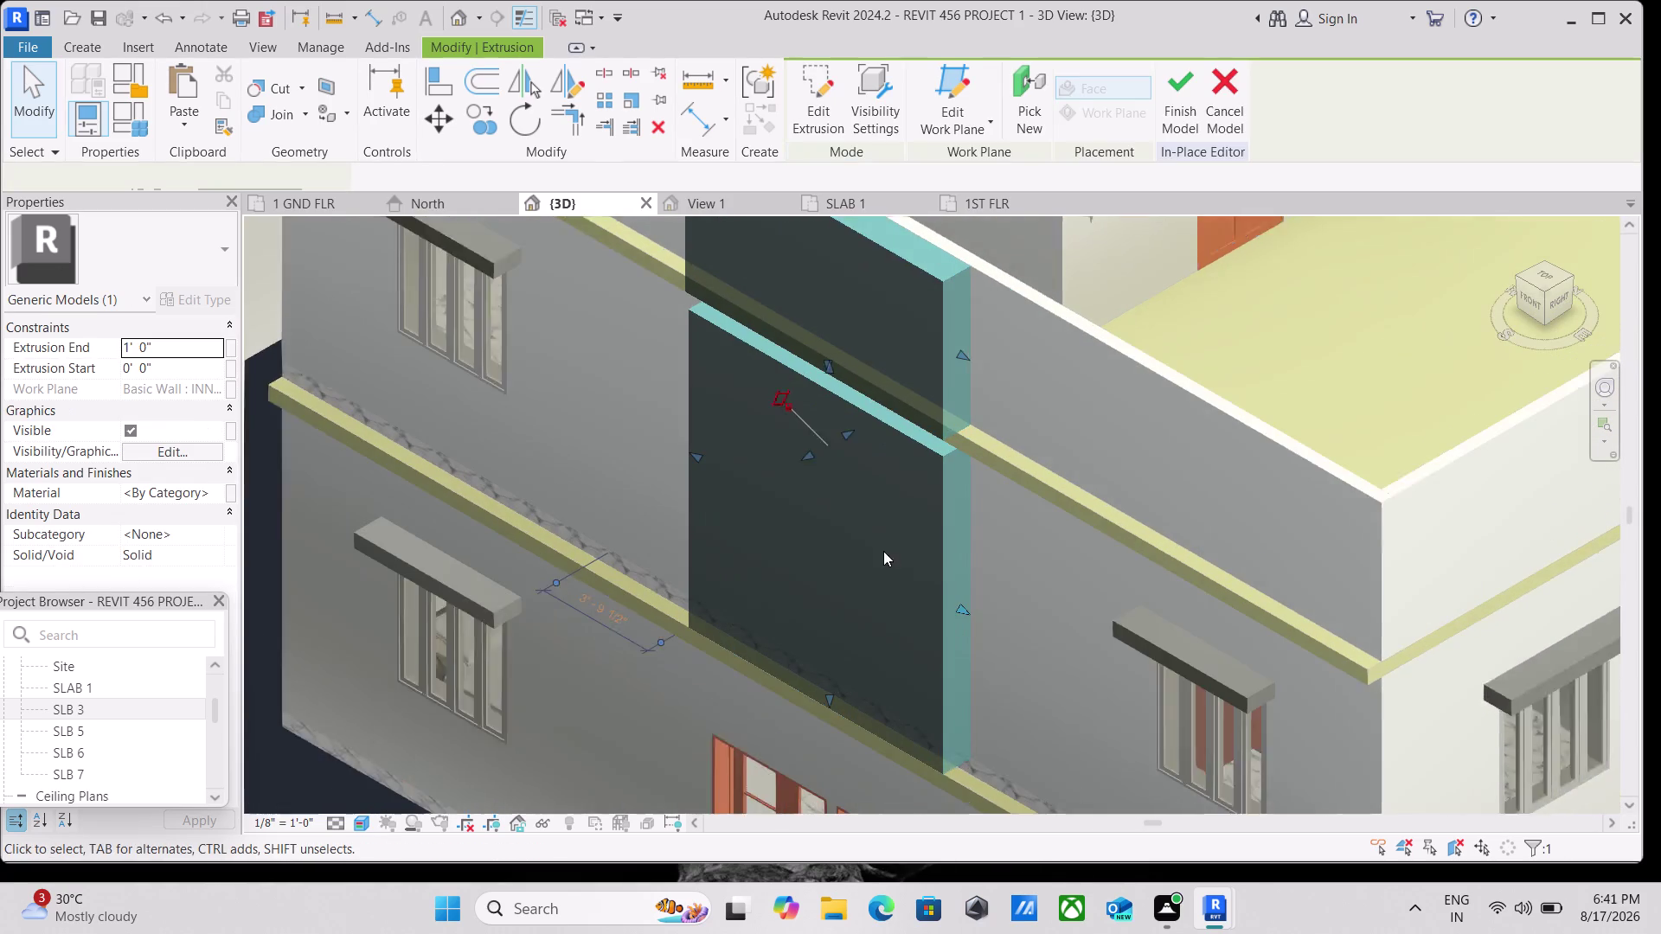
scroll(down, 3)
middle_drag(831, 498, 823, 525)
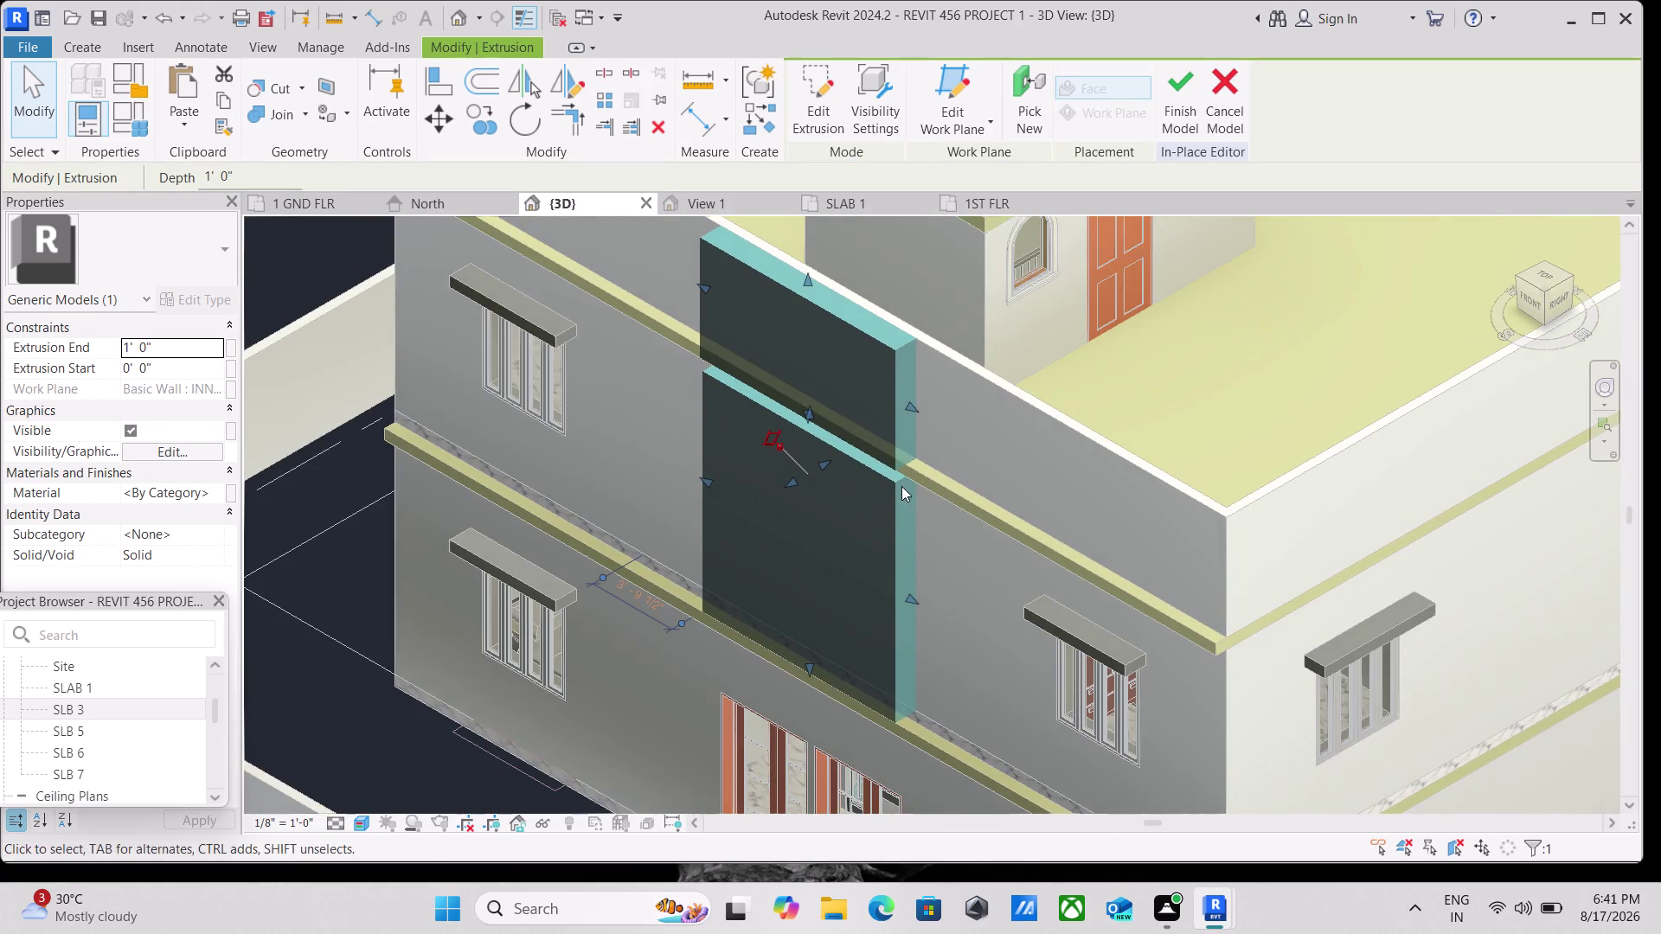
scroll(up, 3)
scroll(up, 3)
scroll(up, 3)
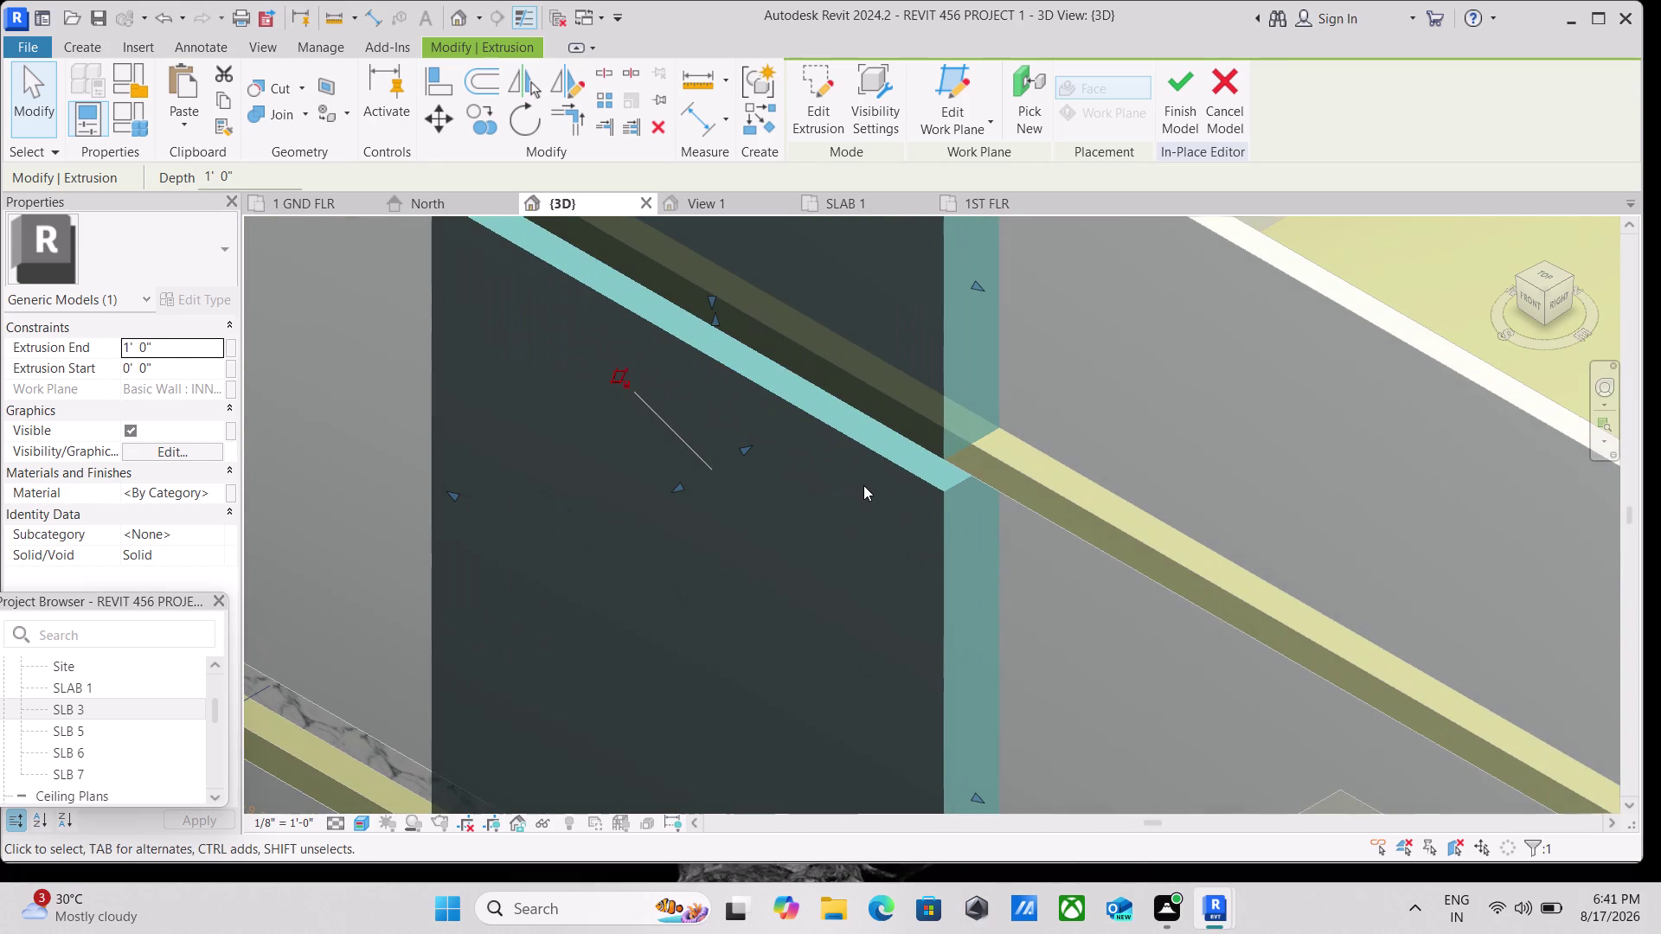
scroll(down, 3)
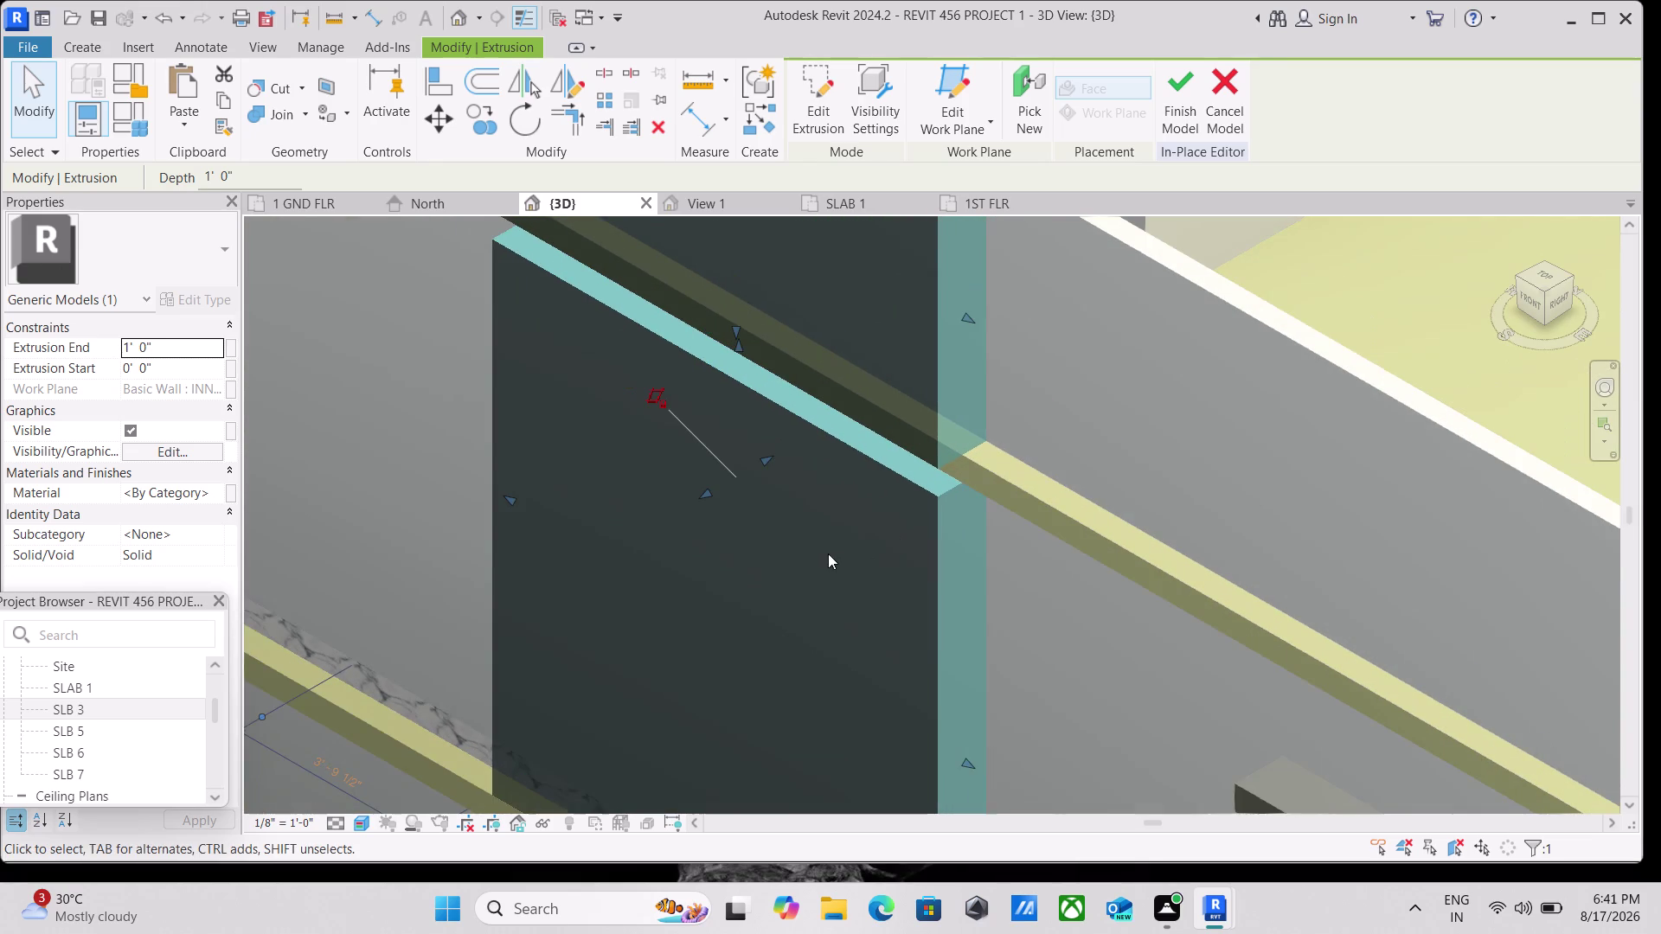
scroll(down, 3)
middle_drag(827, 553, 828, 490)
scroll(down, 3)
scroll(down, 3)
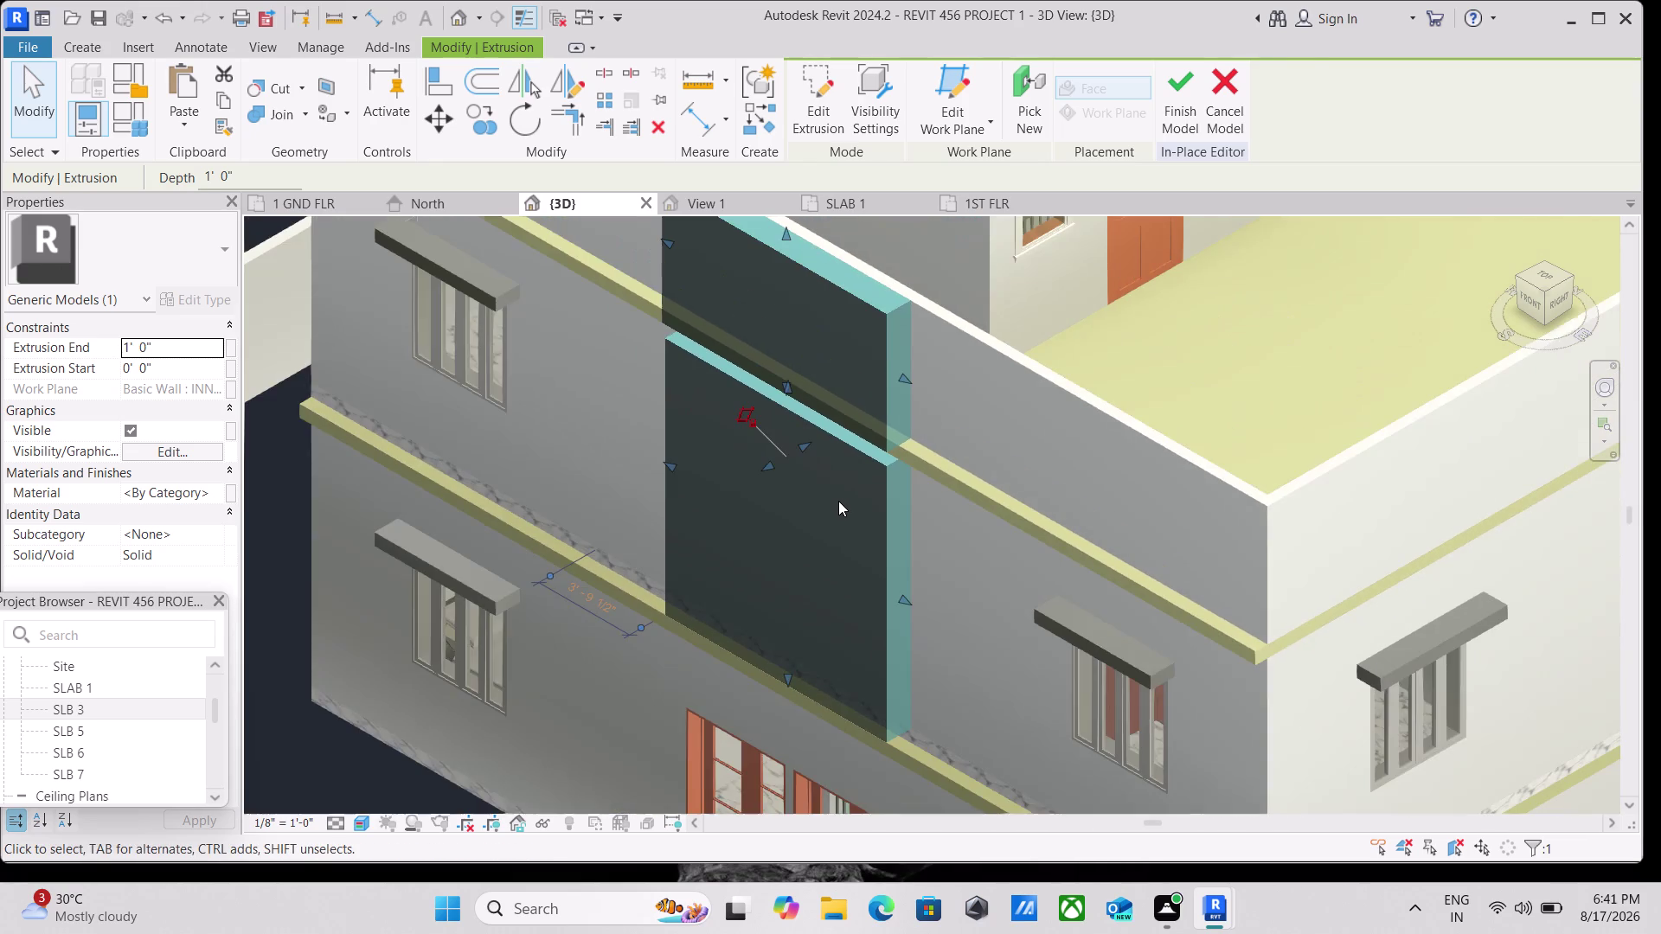
scroll(down, 3)
scroll(down, 3)
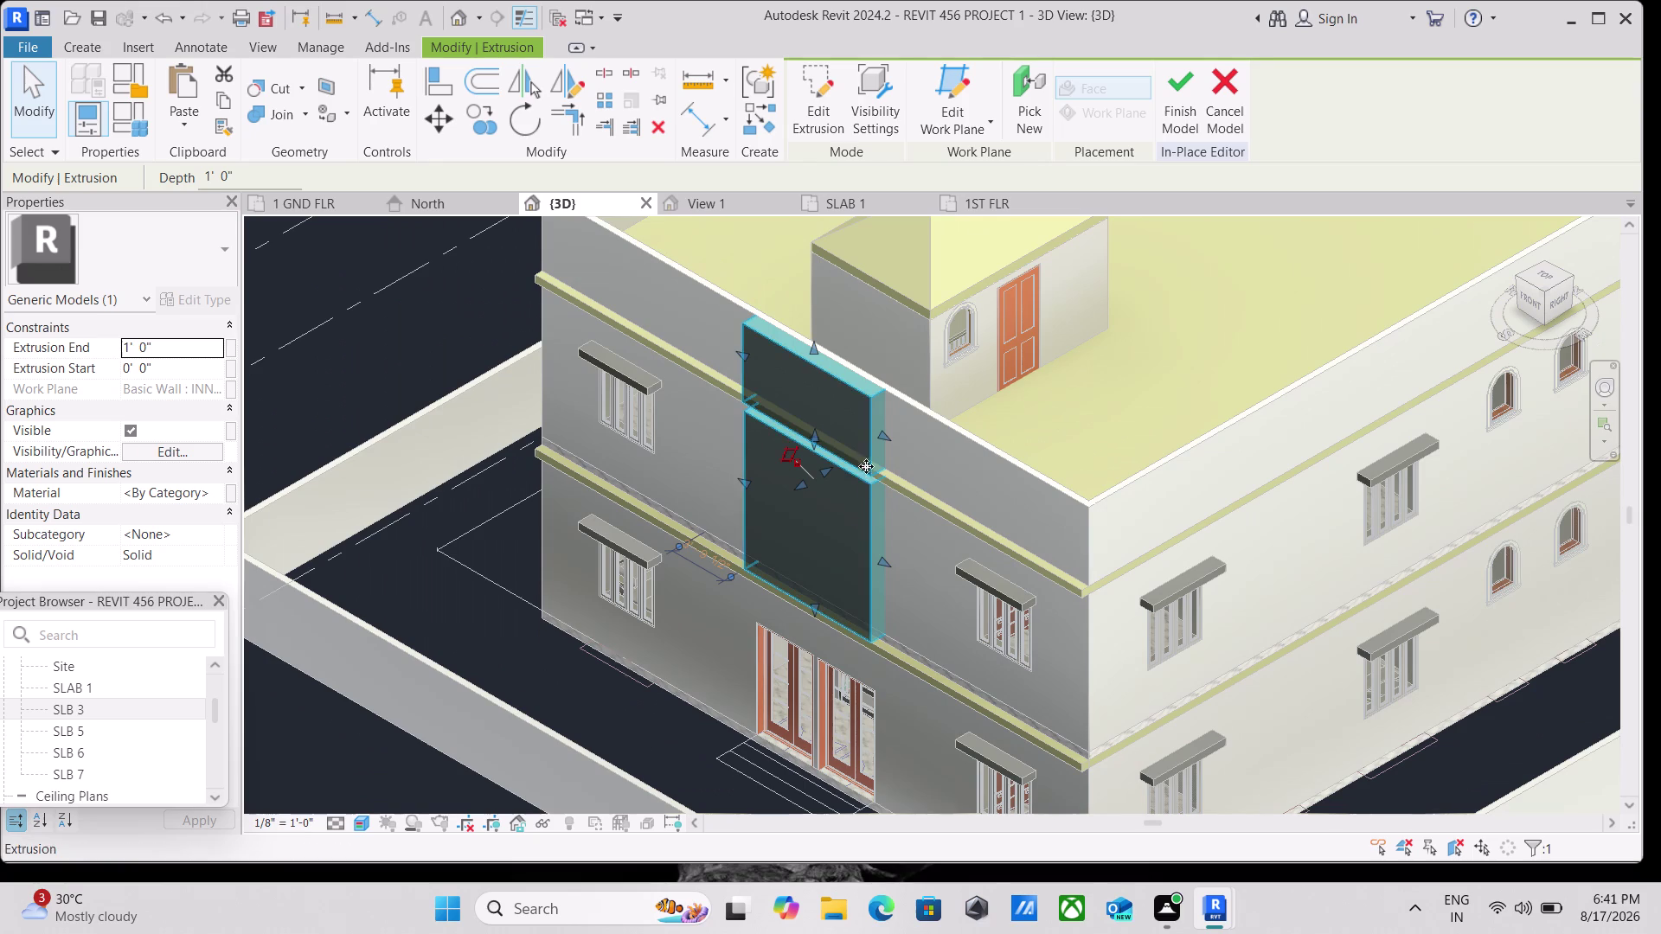
scroll(up, 3)
scroll(up, 3)
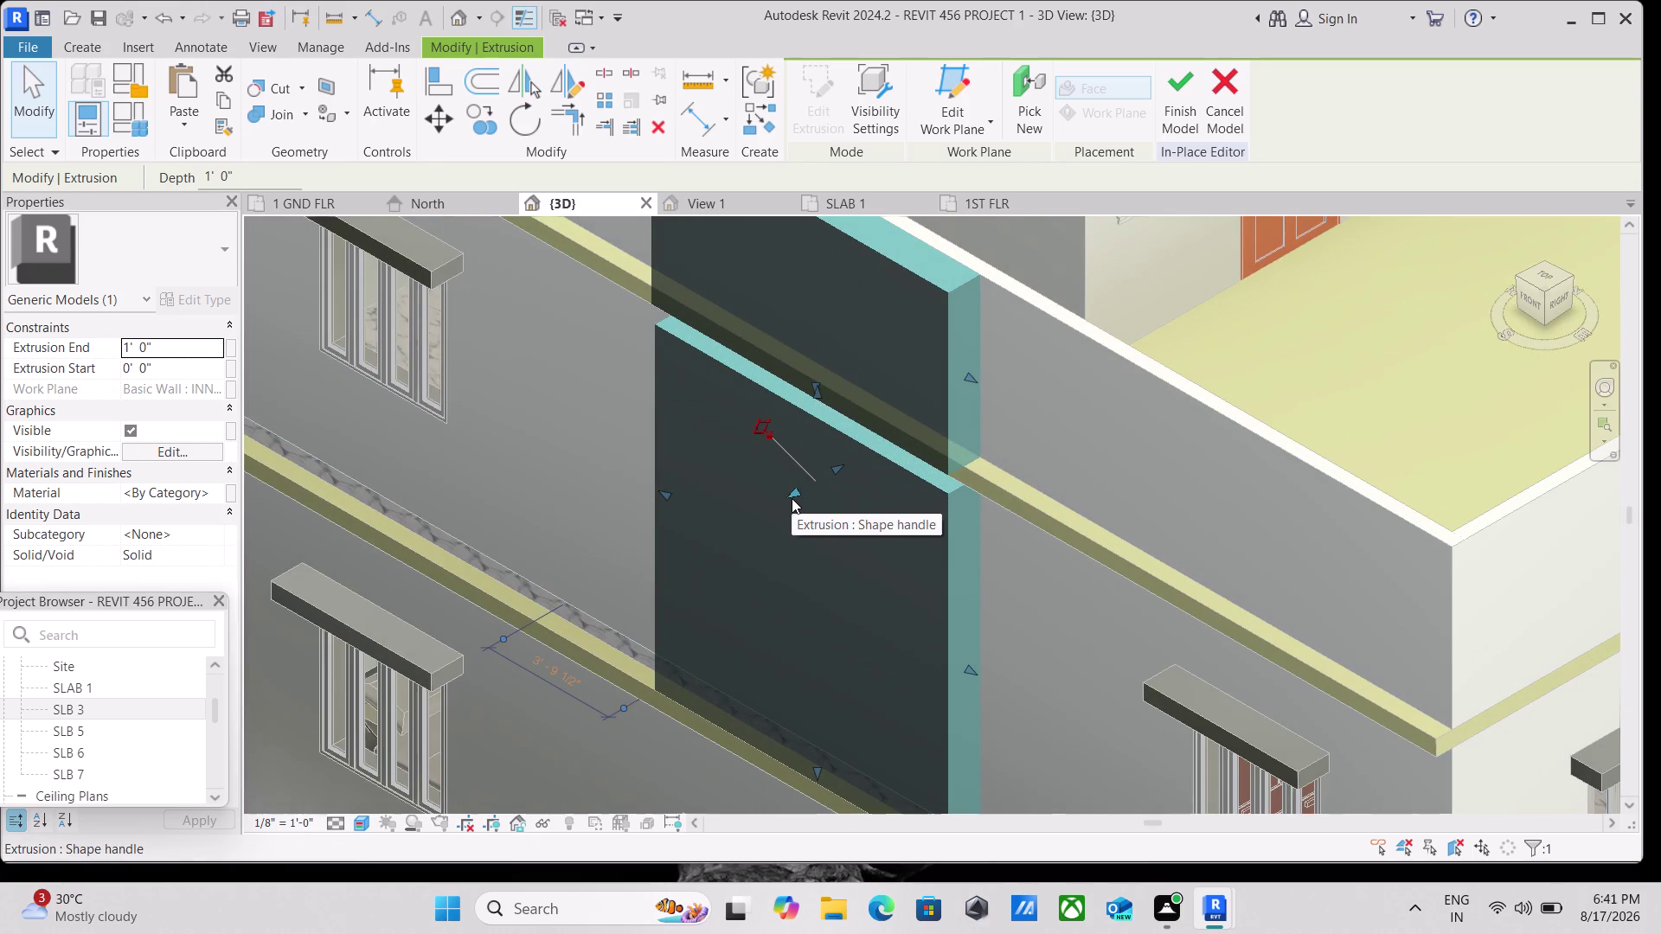
Drag the panel's depth handle inward and zoom in to check the extrusion.
drag(792, 499, 809, 496)
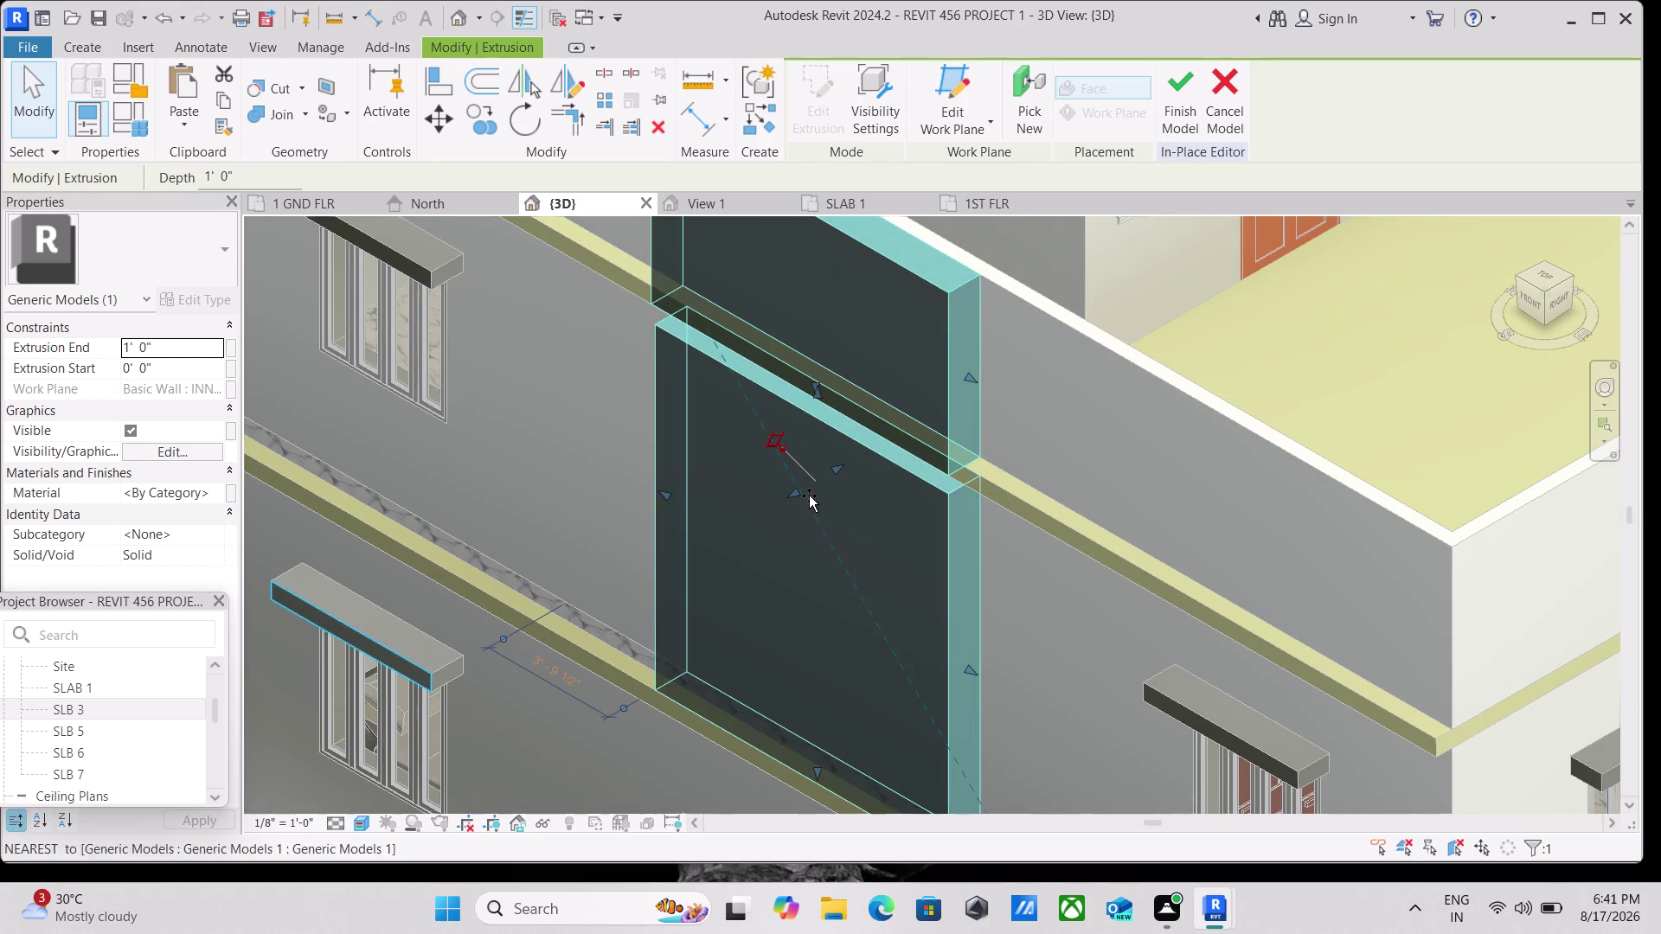
drag(809, 496, 825, 492)
scroll(down, 3)
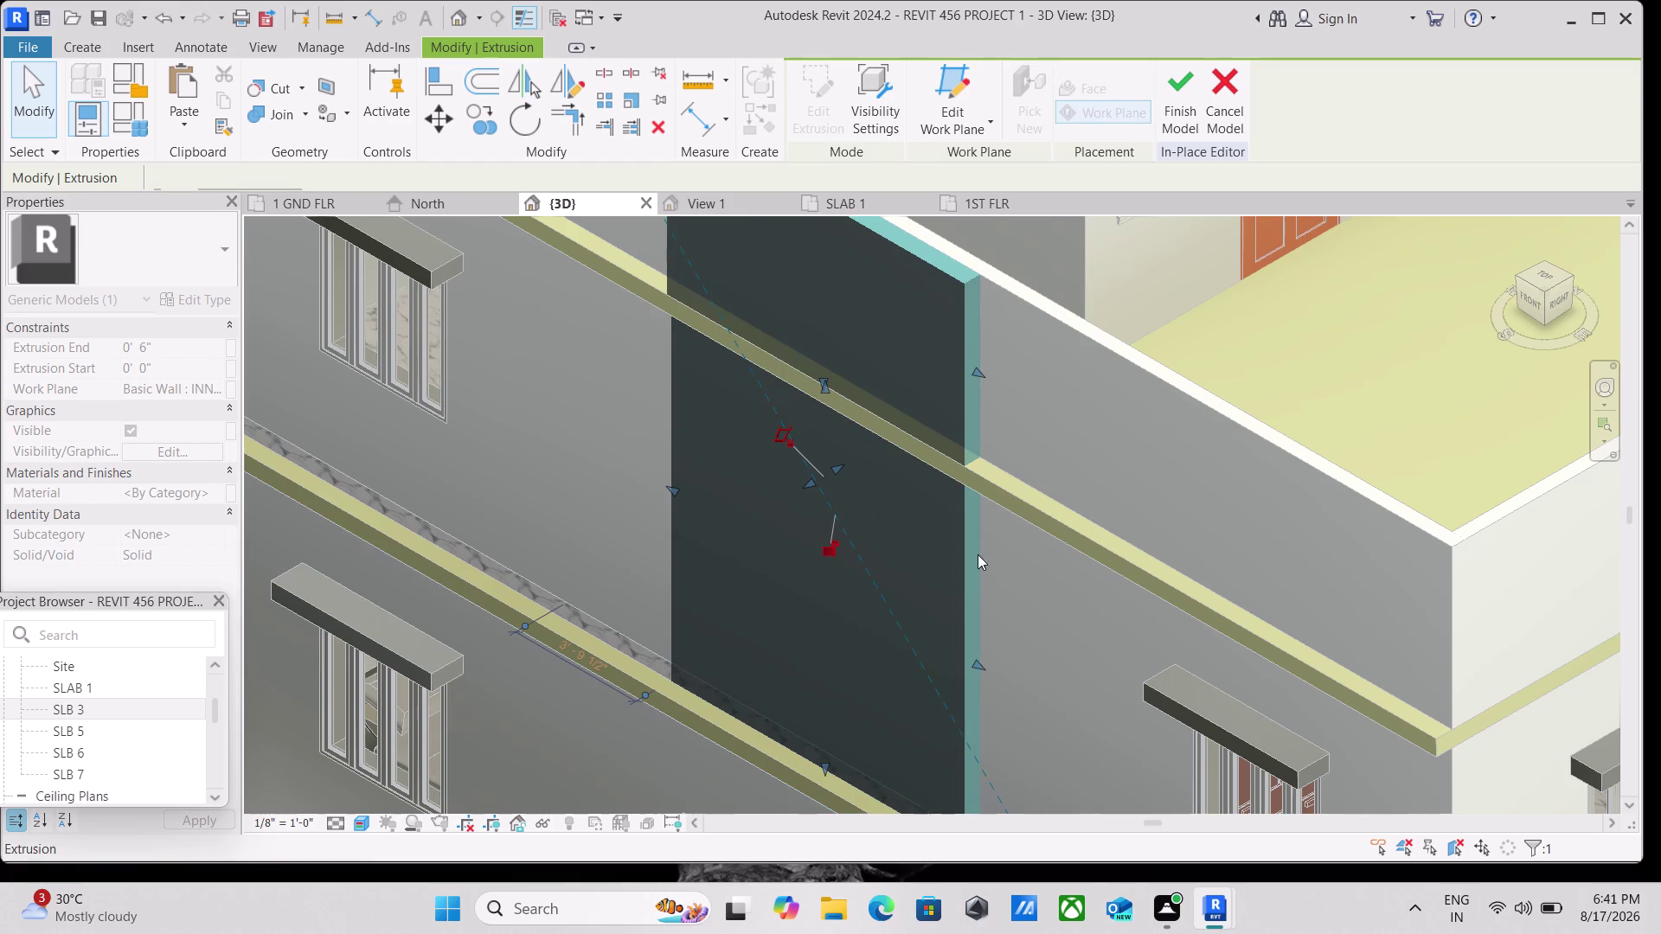
scroll(down, 3)
scroll(up, 3)
scroll(up, 3)
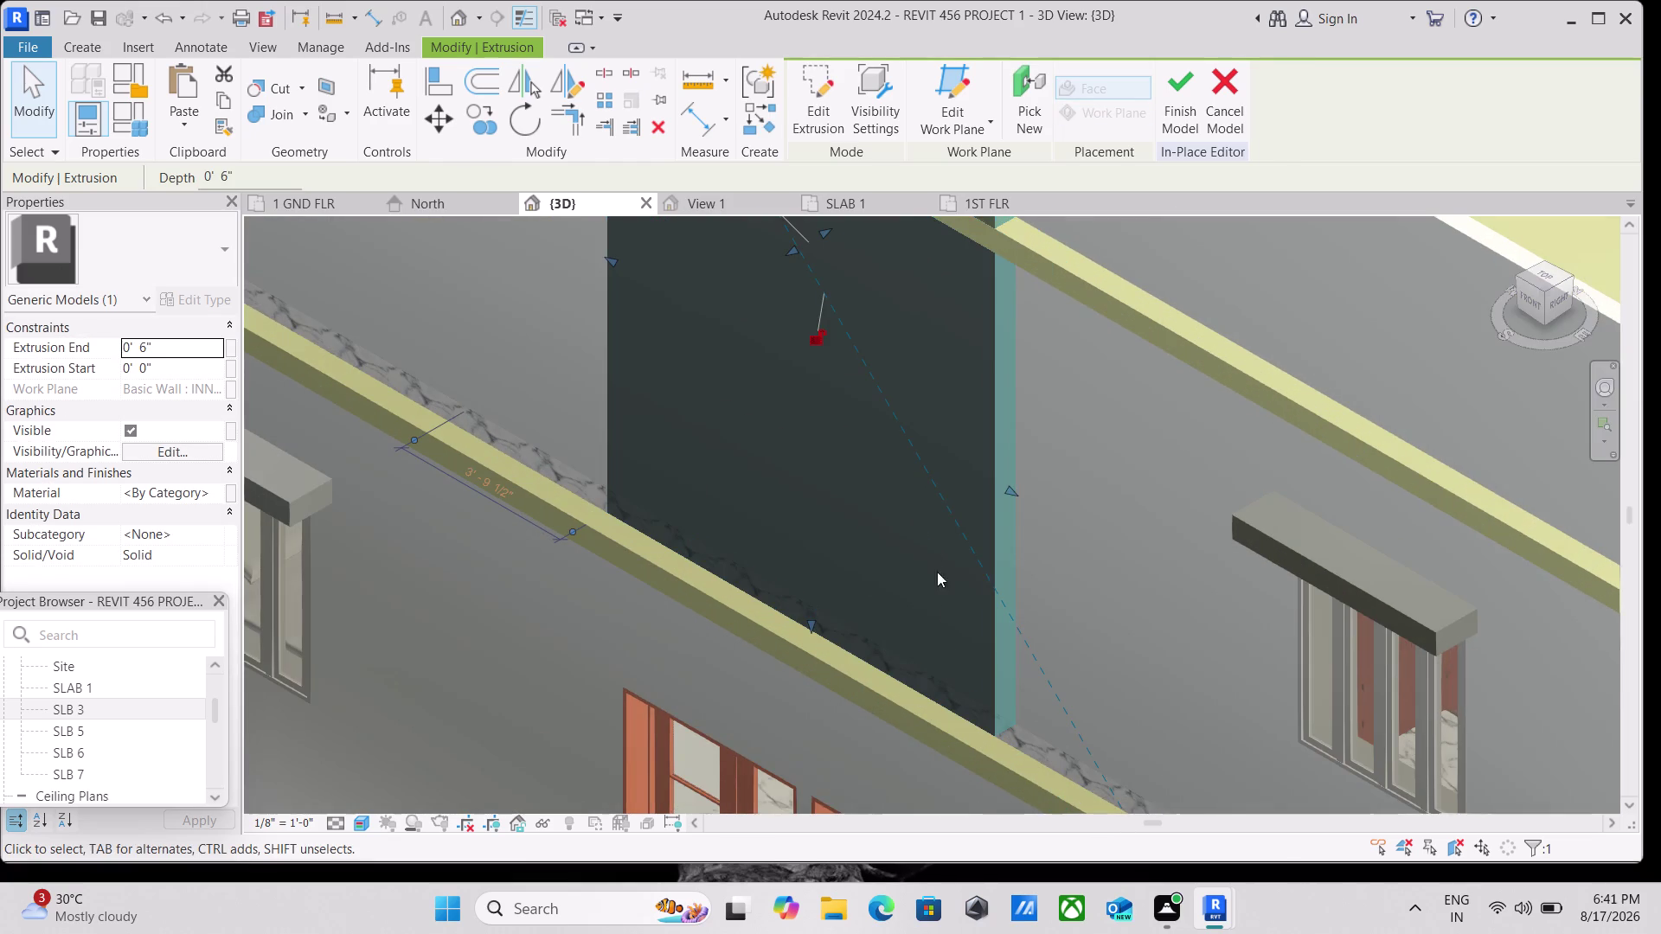
scroll(down, 3)
scroll(up, 3)
scroll(up, 3)
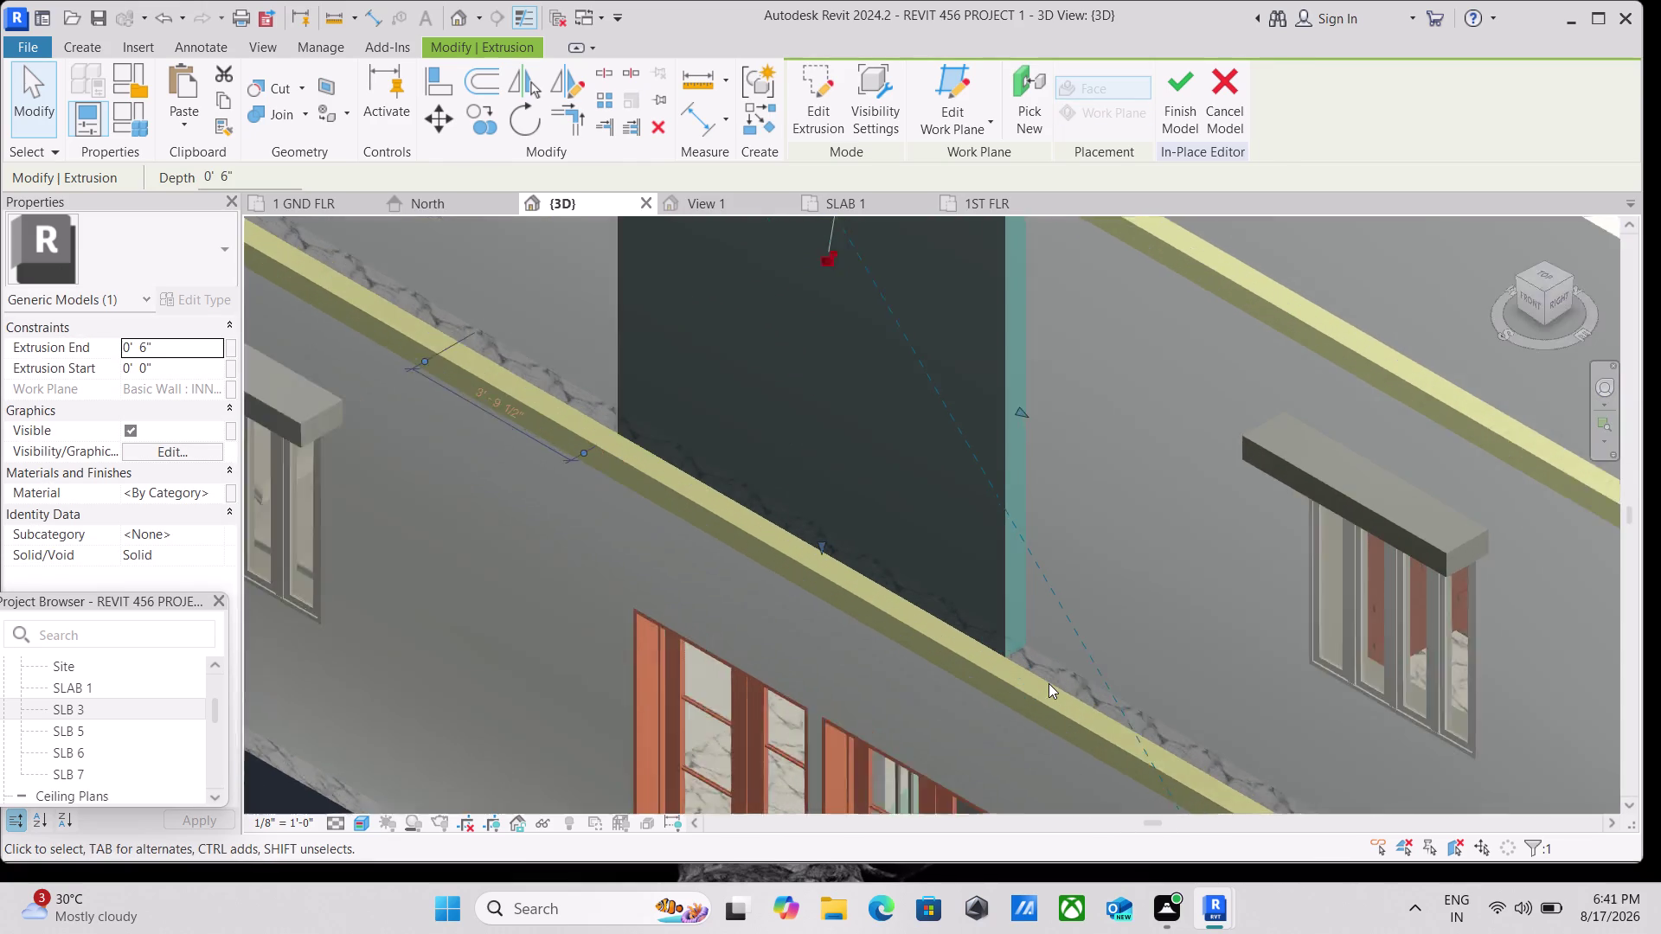
scroll(up, 3)
scroll(down, 3)
scroll(down, 3)
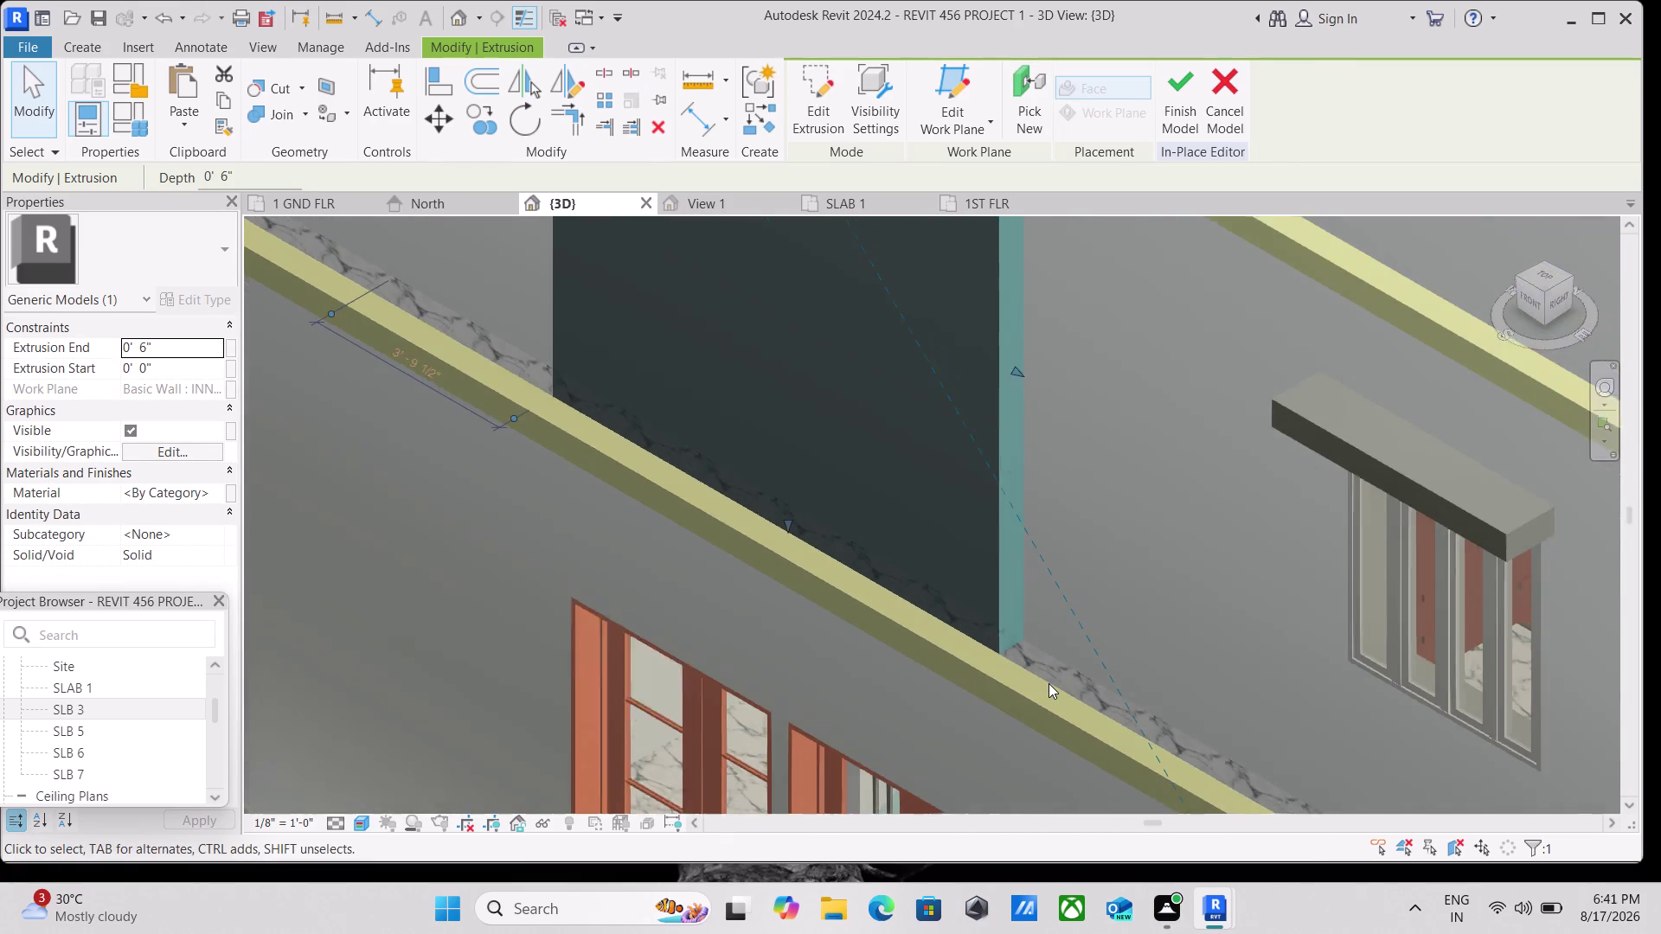
scroll(down, 3)
scroll(down, 3)
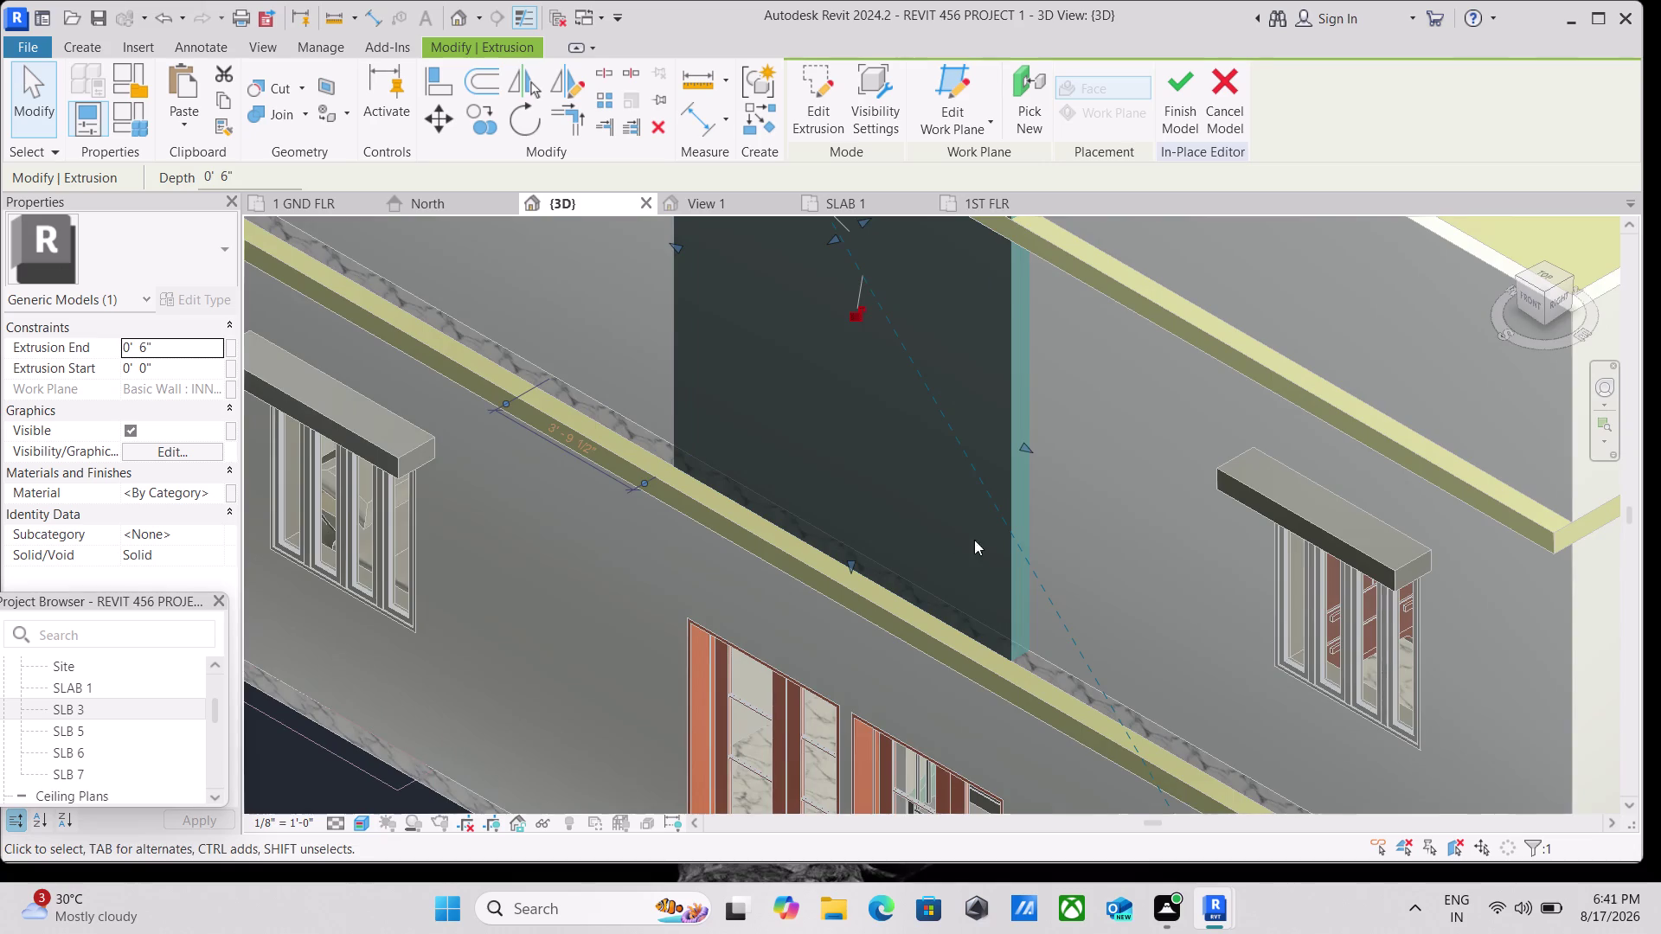
scroll(down, 3)
Push the panel face back outward, then view the panel edge from the Right side.
drag(900, 393, 890, 403)
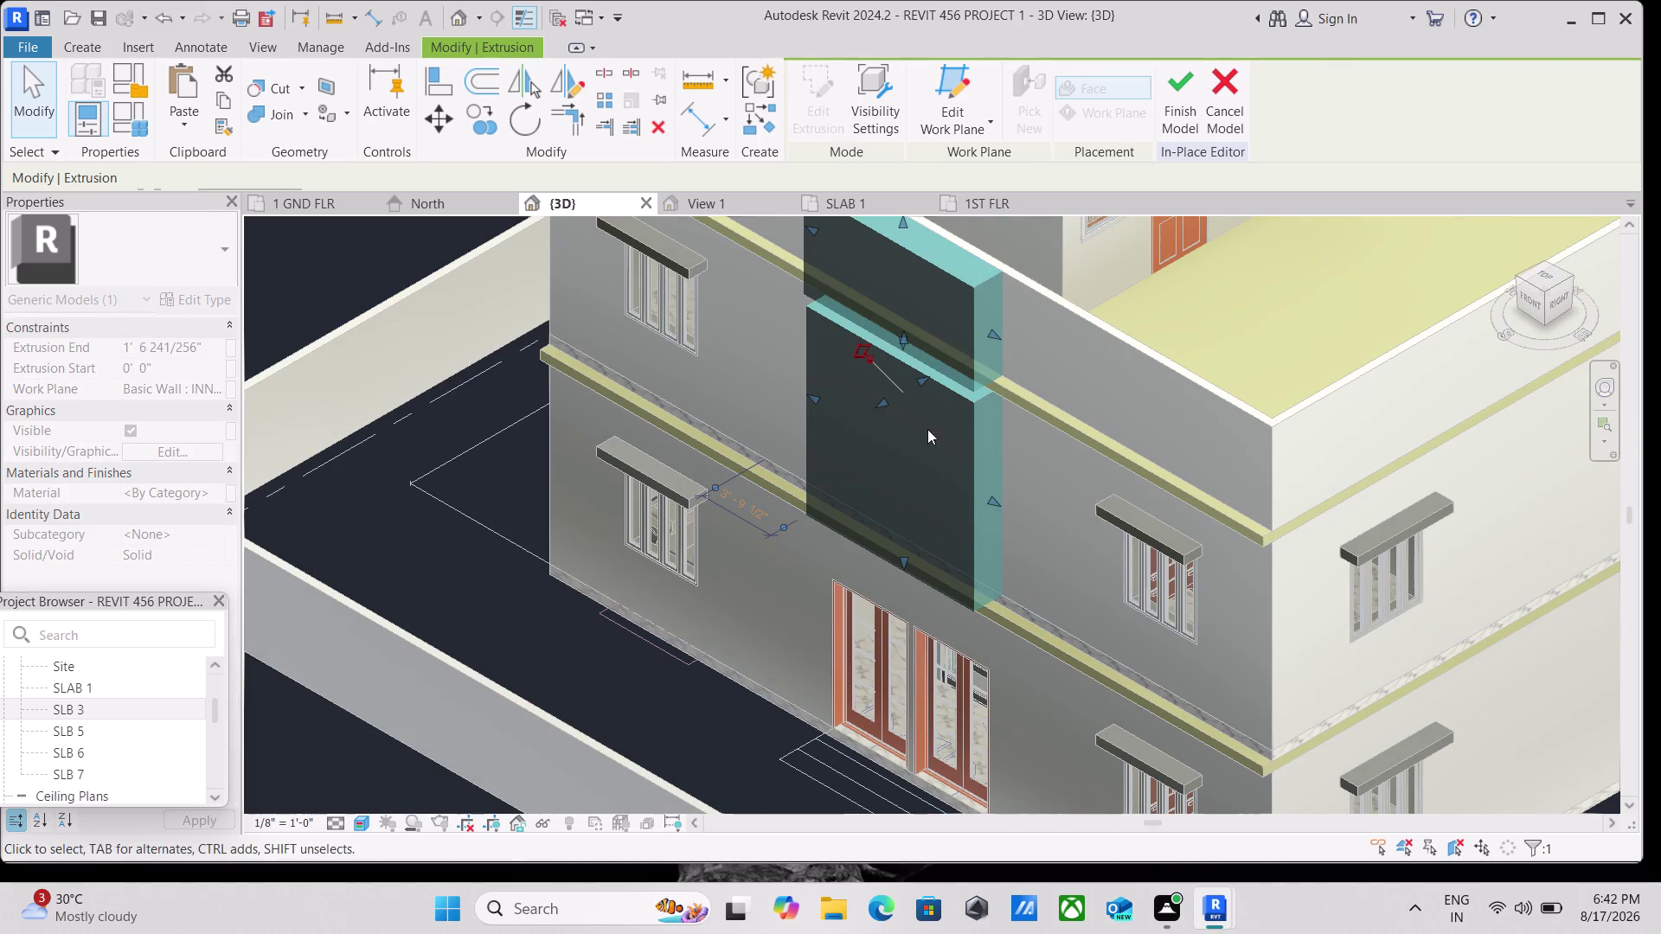
drag(875, 400, 903, 400)
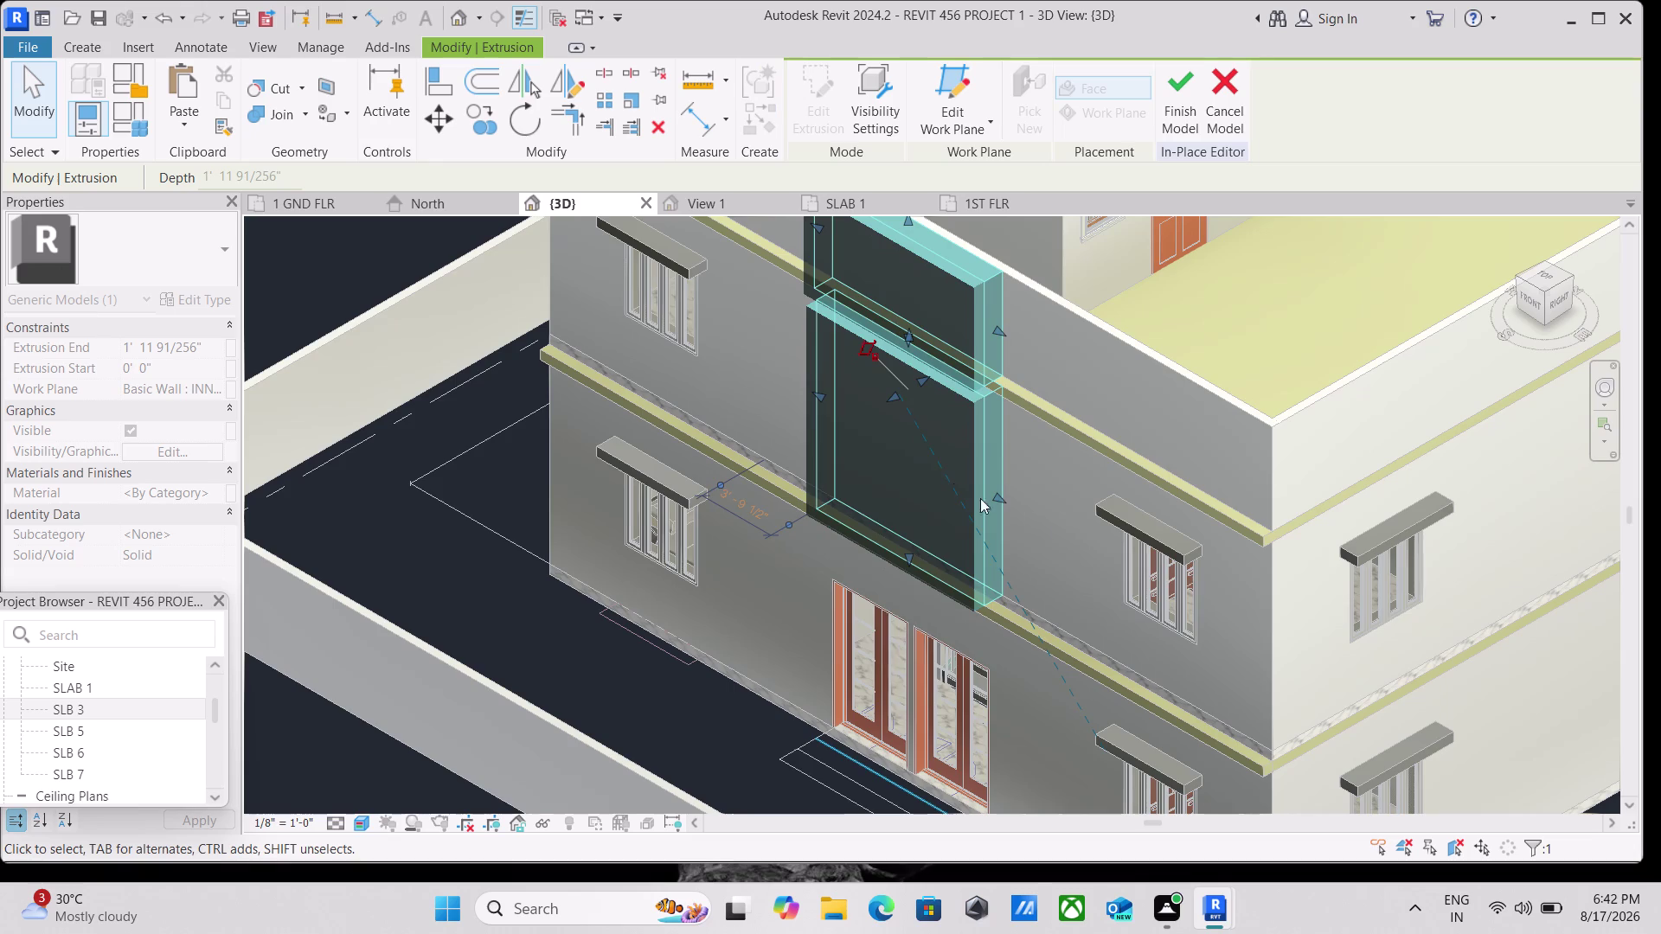
scroll(down, 3)
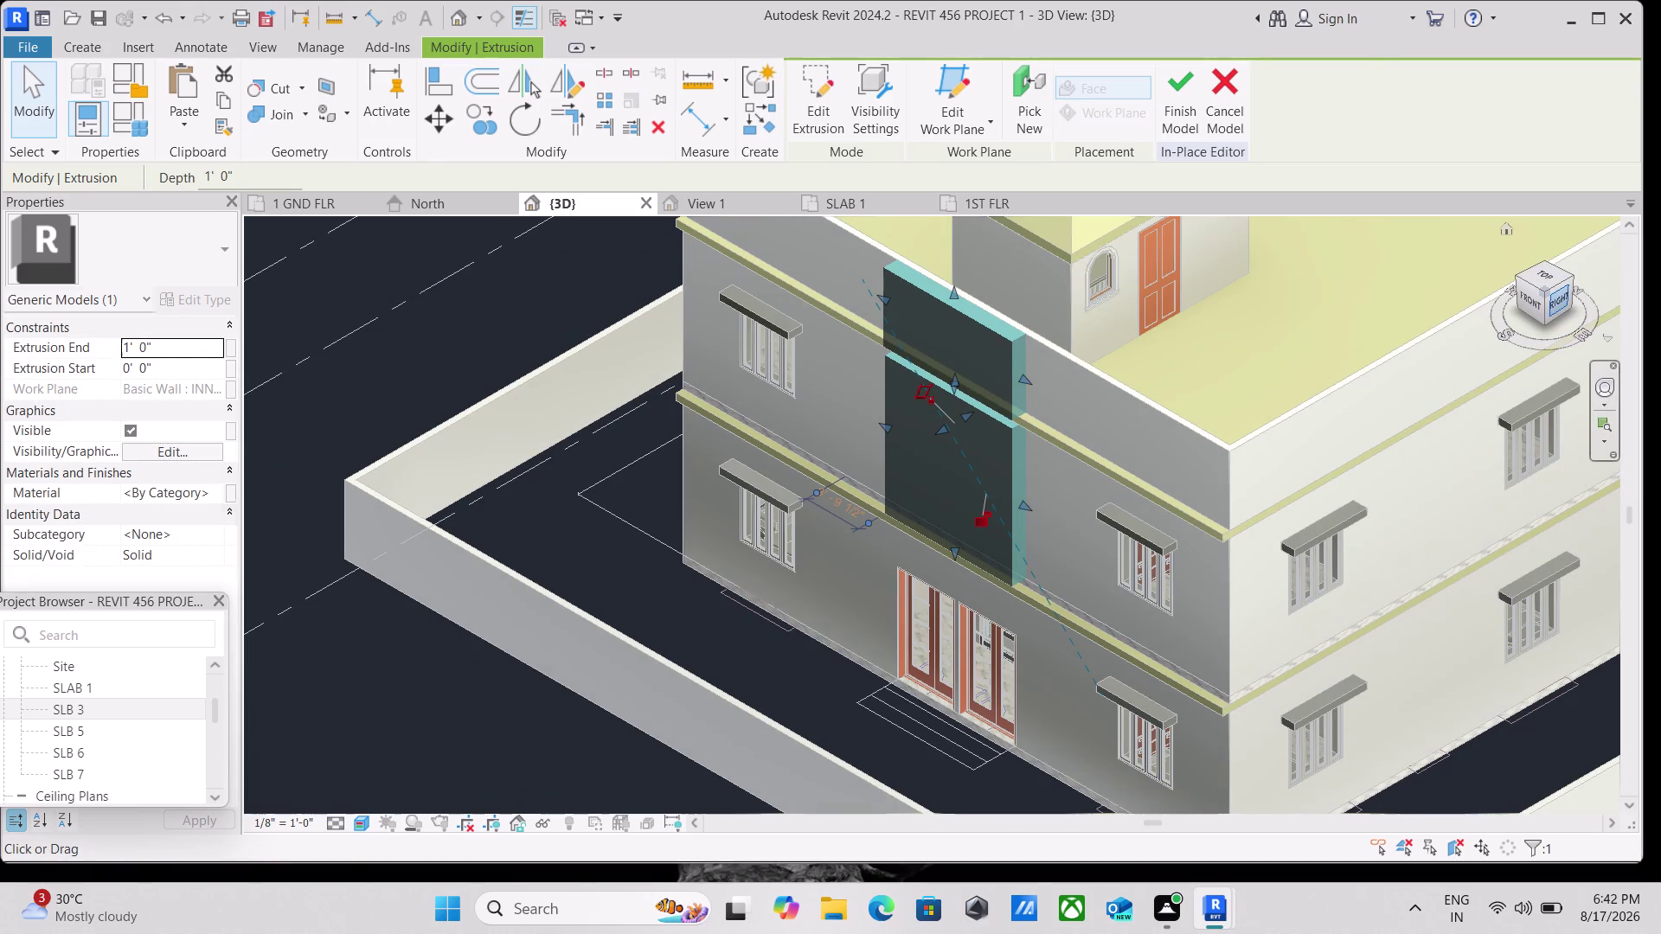
click(1563, 298)
scroll(up, 3)
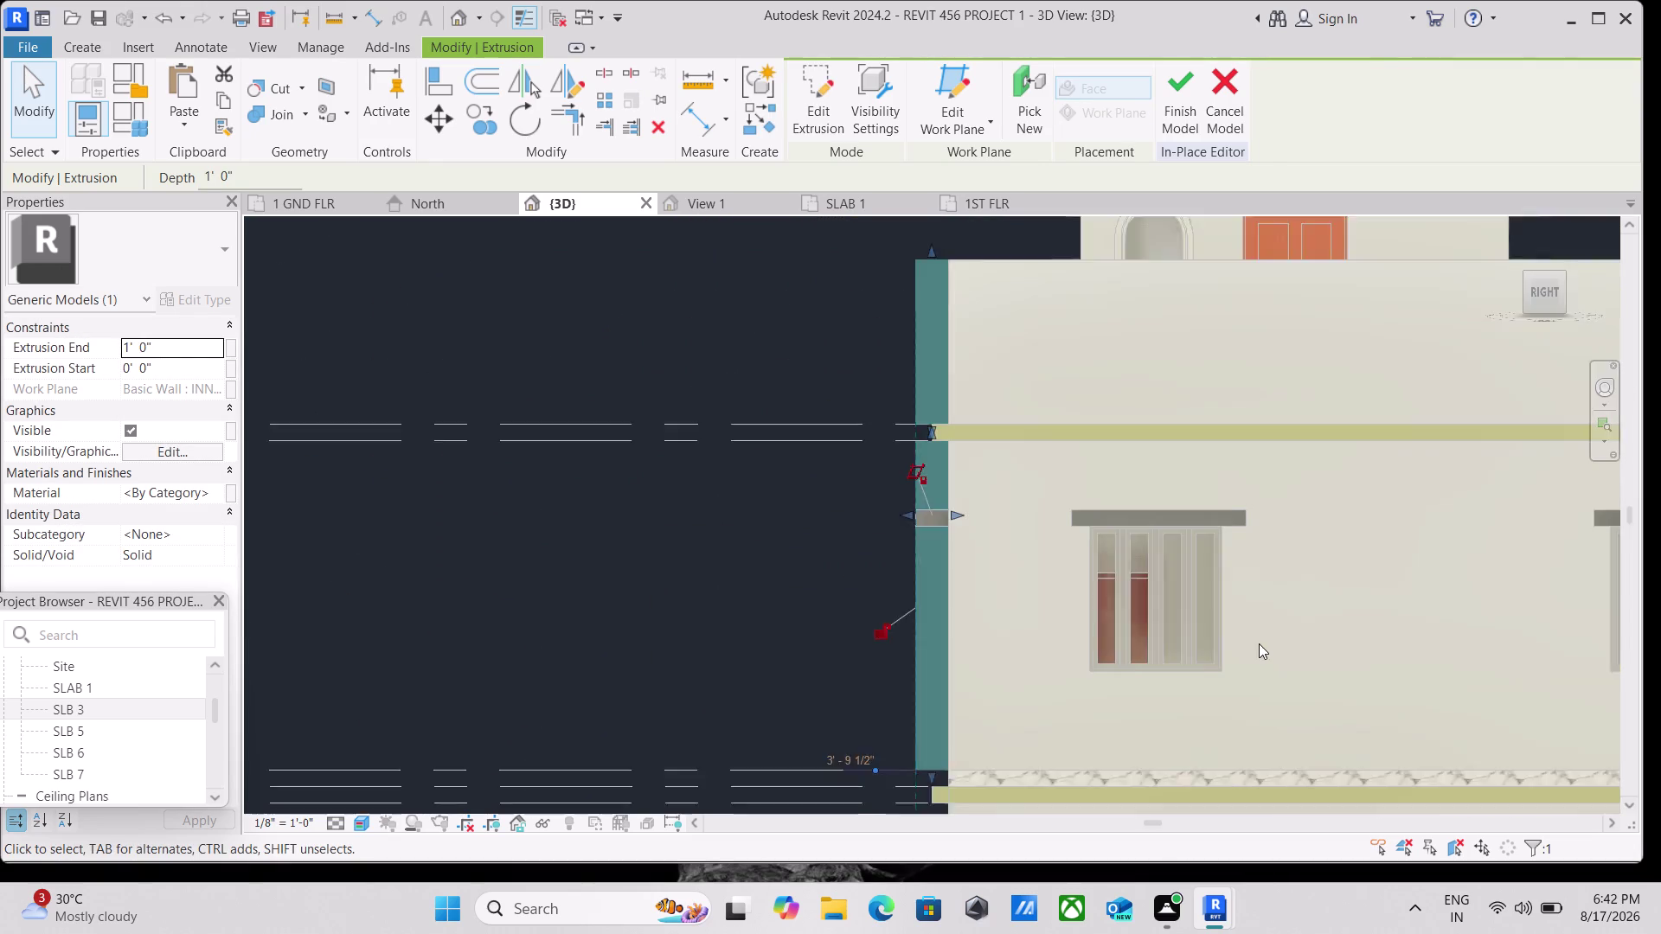
scroll(up, 3)
scroll(down, 3)
middle_drag(1112, 627, 1200, 524)
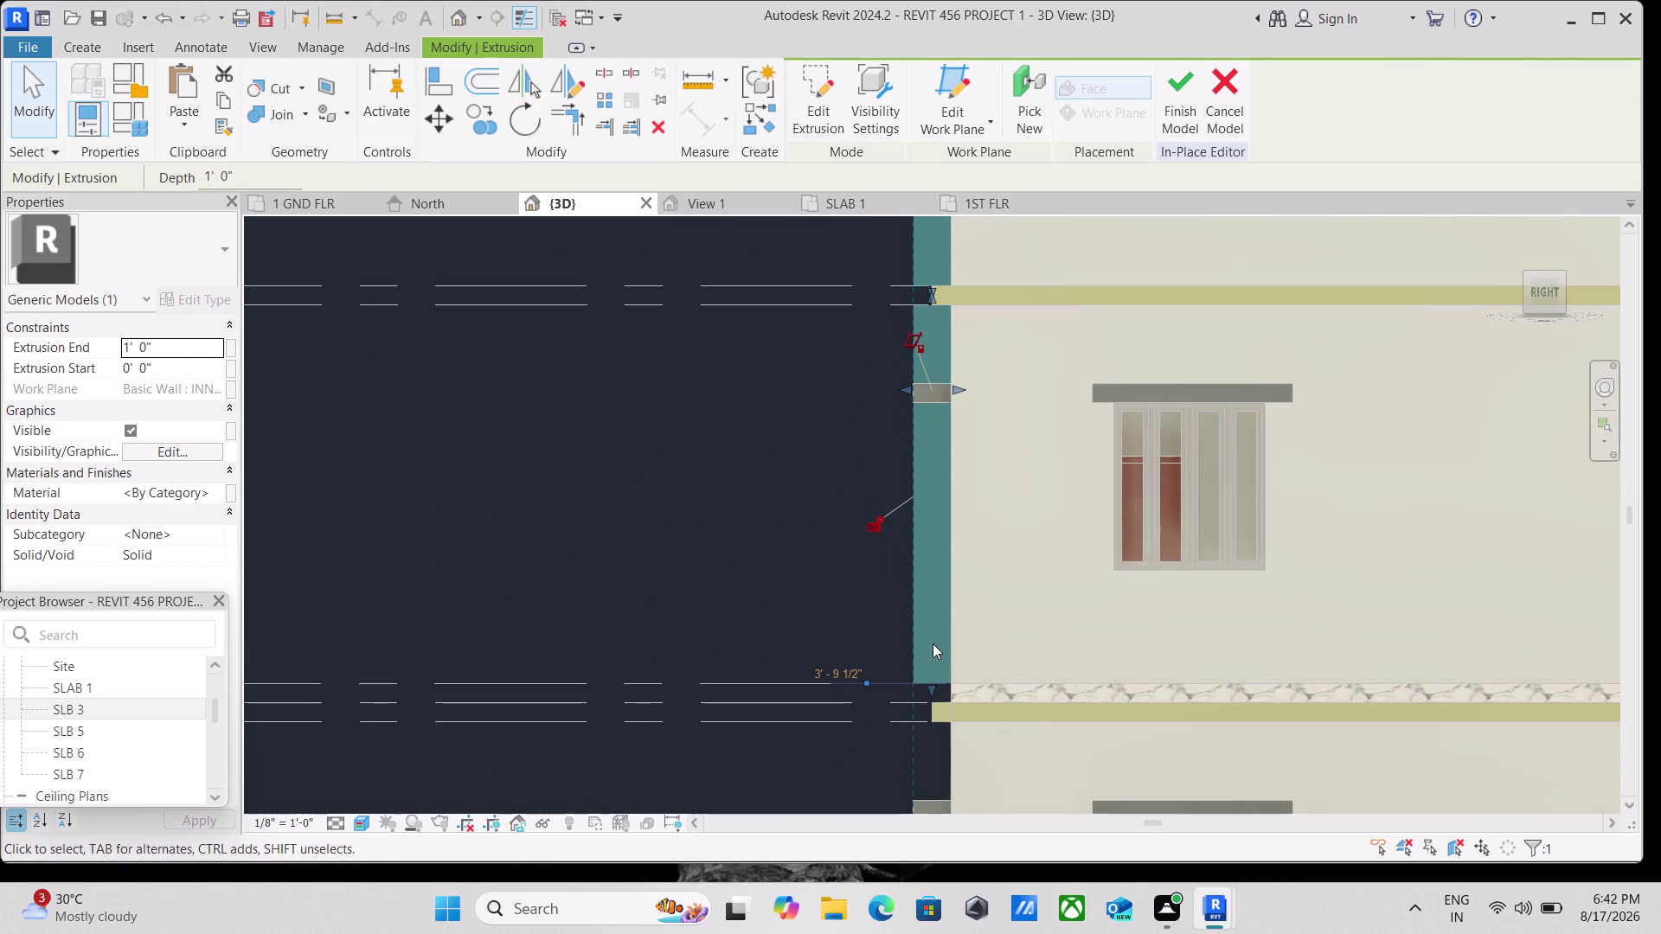
scroll(up, 3)
scroll(up, 3)
scroll(down, 3)
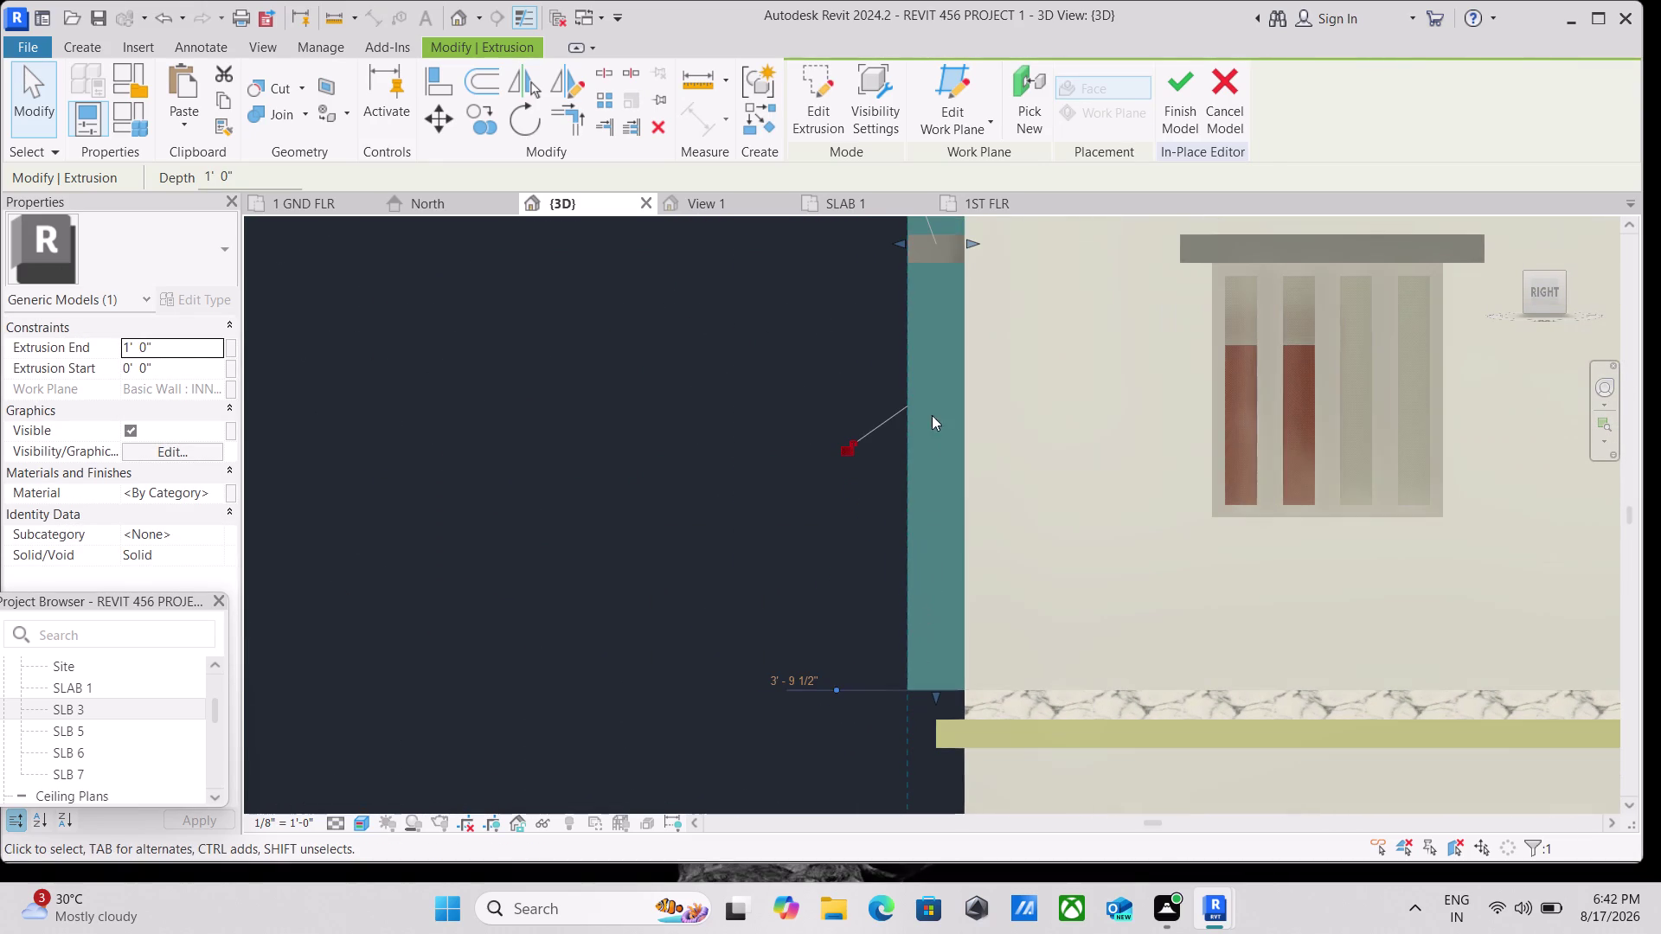
Drag the depth handle inward until Extrusion End reads 0' 6", then finish the model.
drag(901, 241, 902, 242)
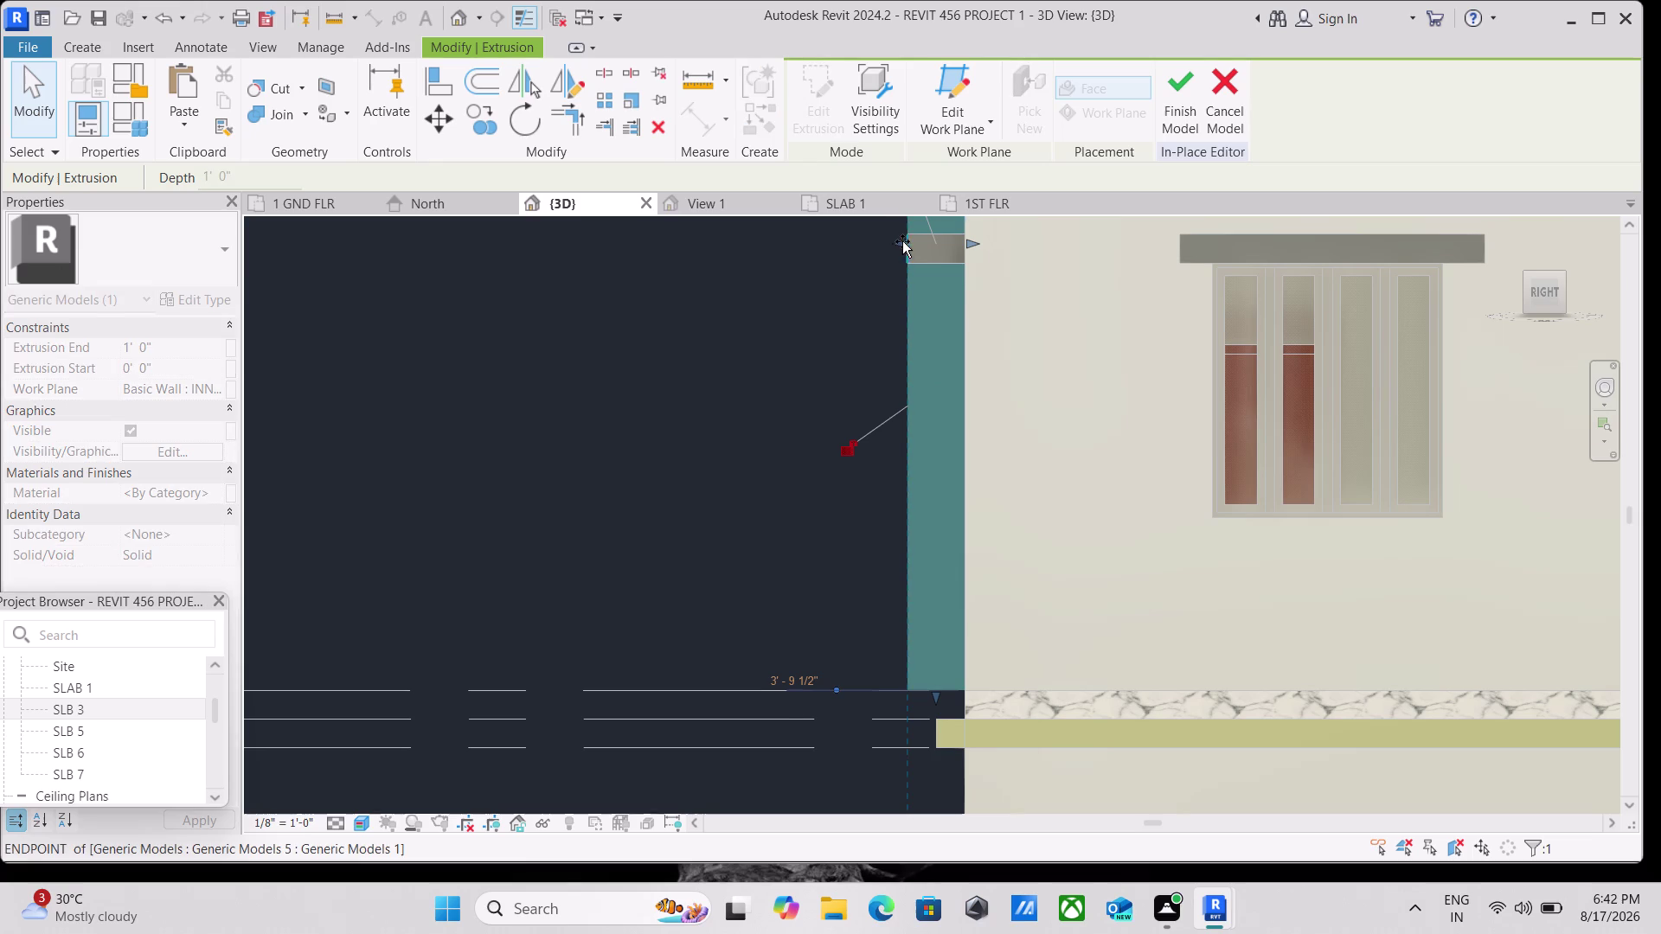
drag(901, 242, 924, 240)
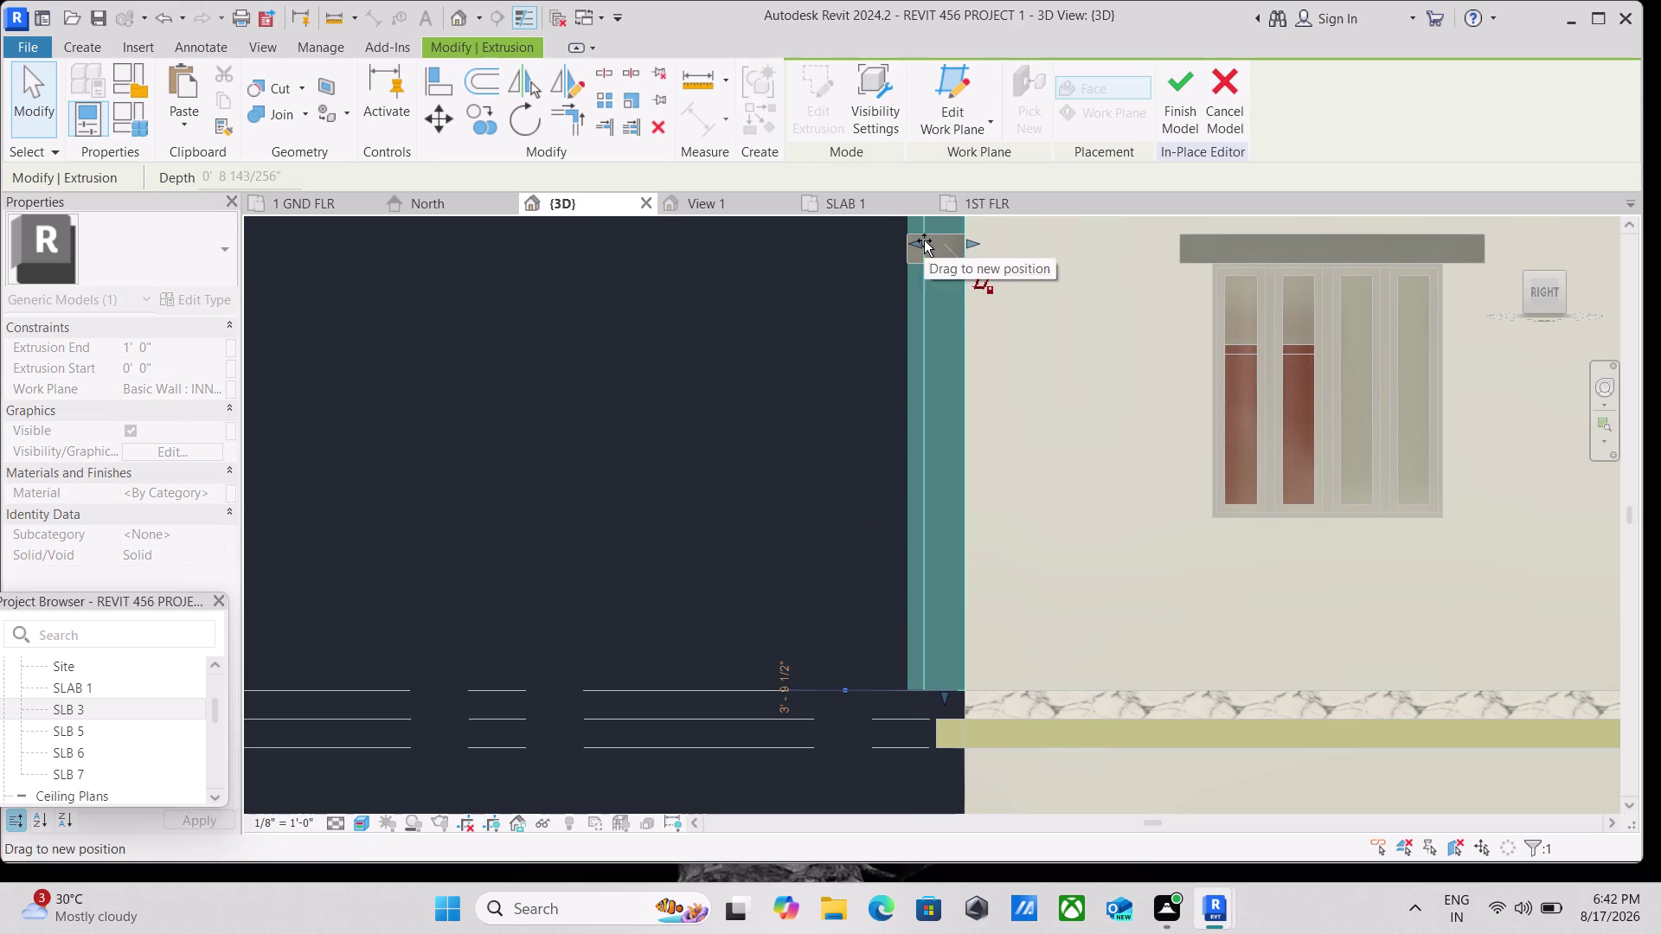
drag(924, 241, 932, 240)
scroll(down, 3)
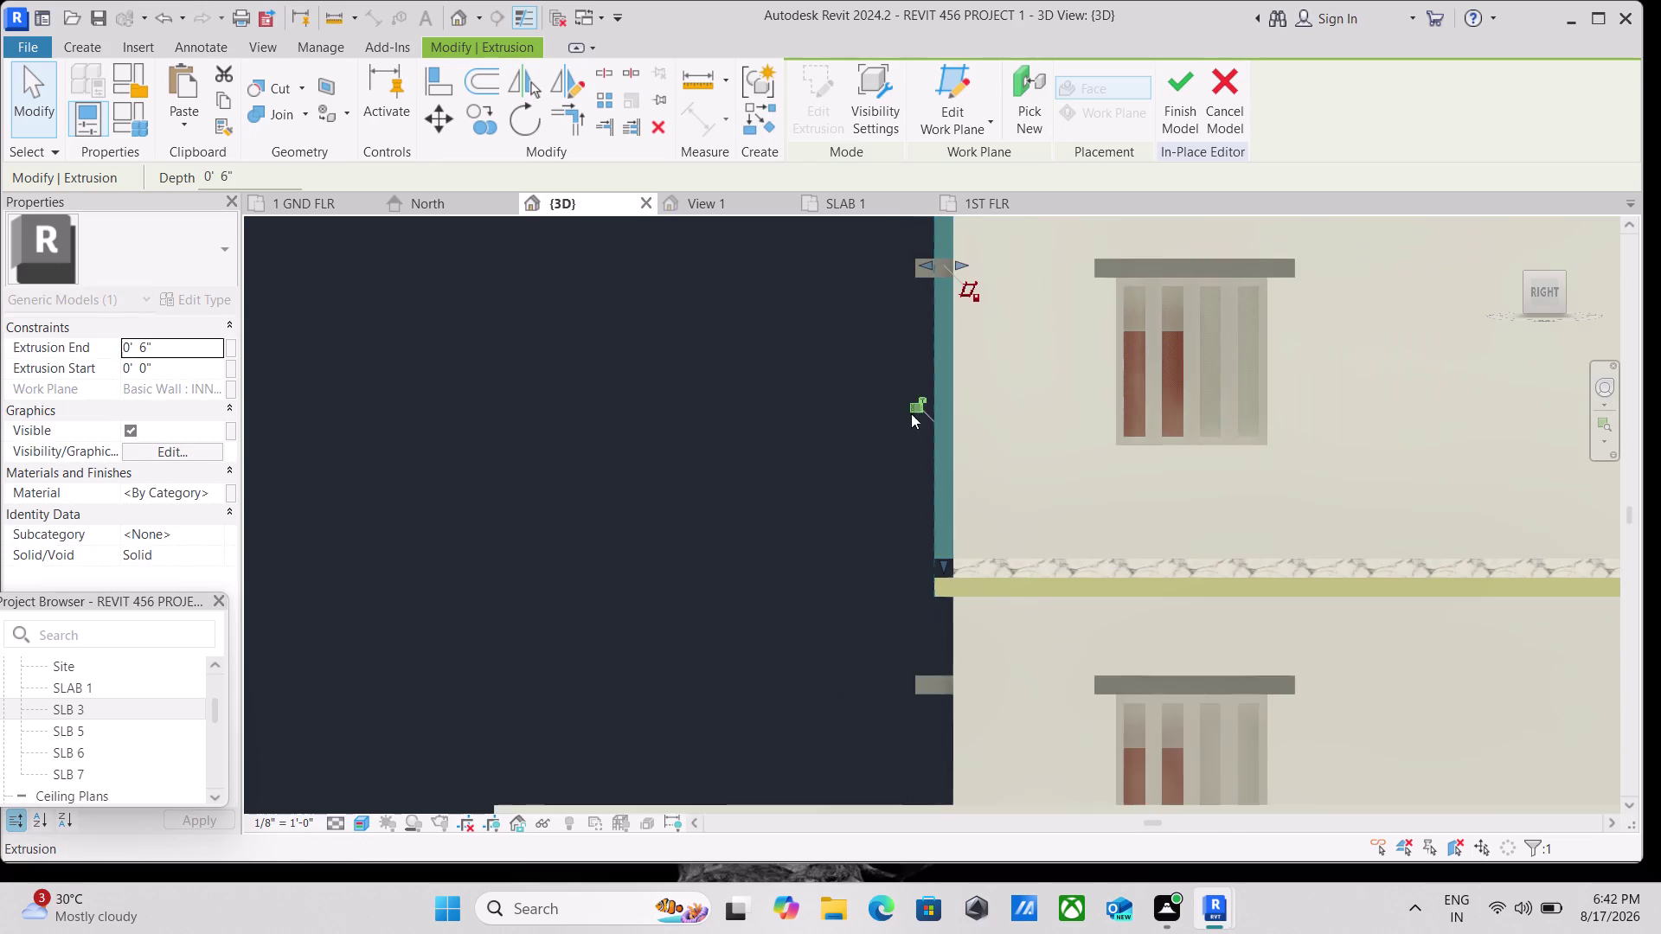
scroll(down, 3)
scroll(down, 3)
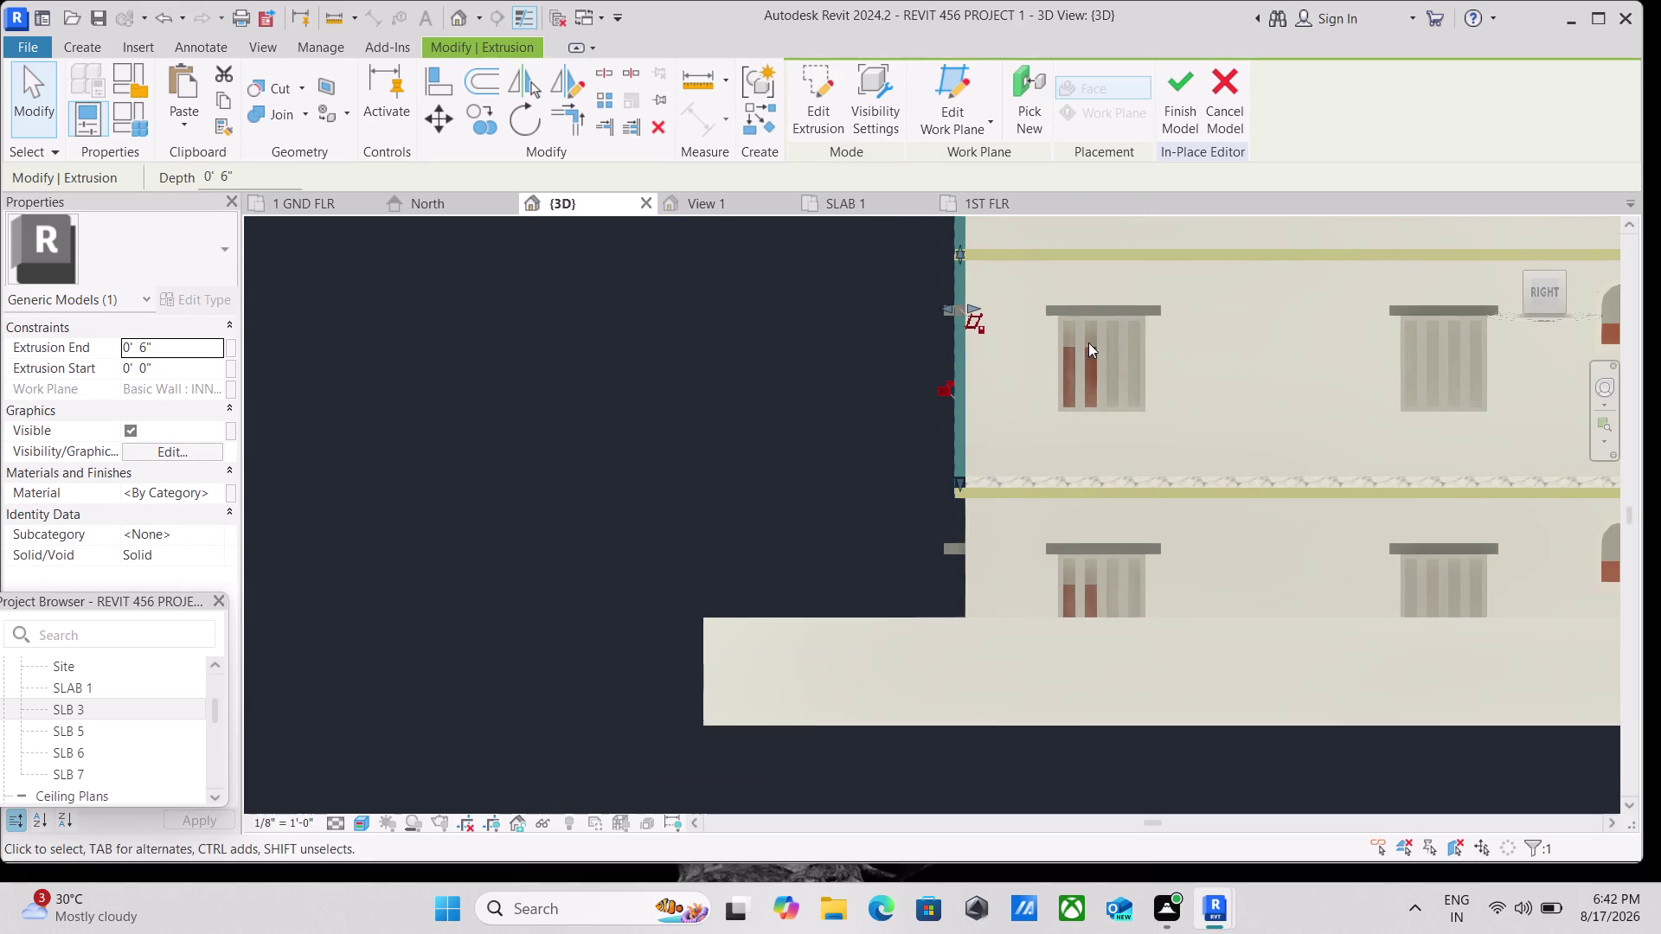
click(1526, 275)
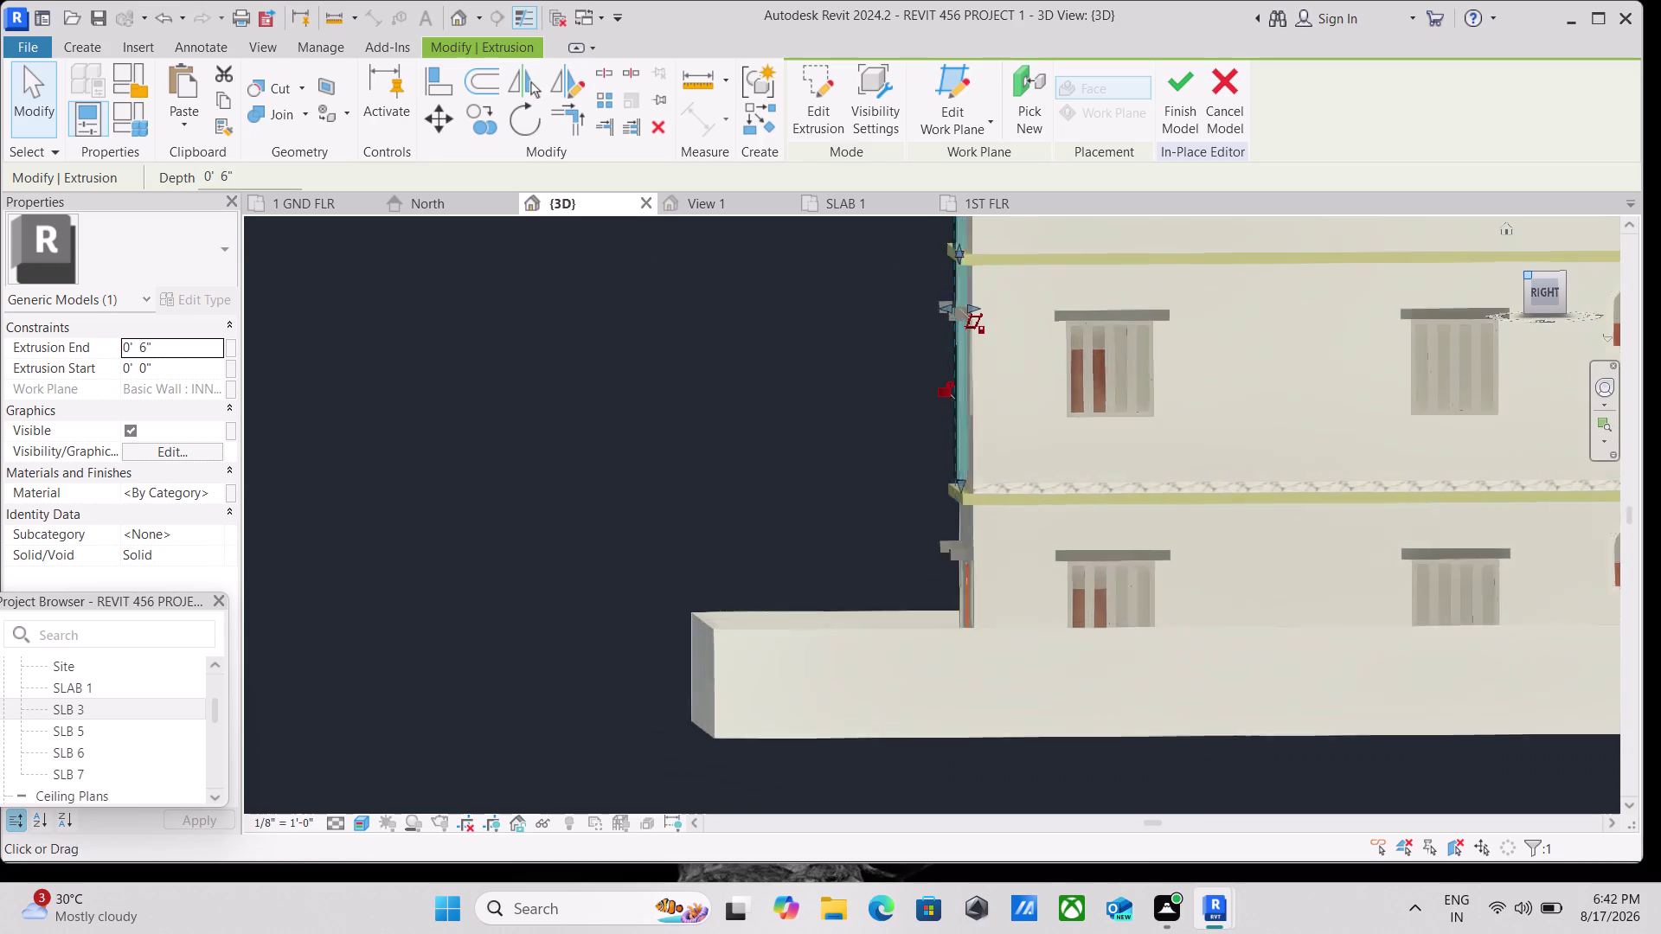
scroll(down, 3)
scroll(down, 3)
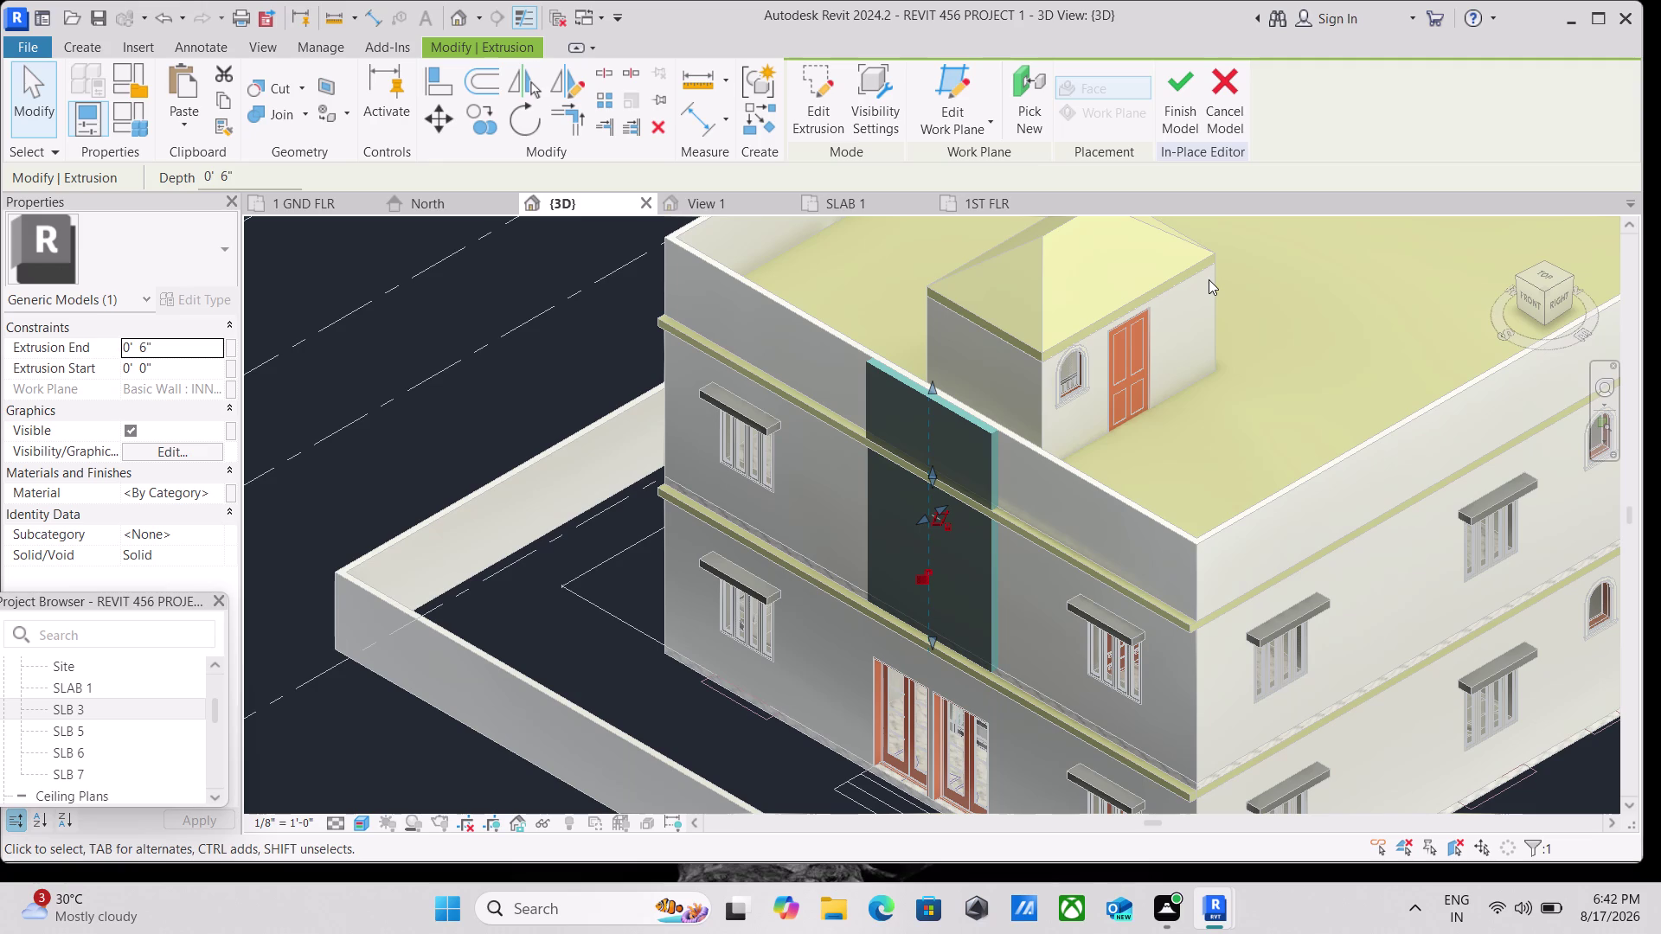
click(1180, 121)
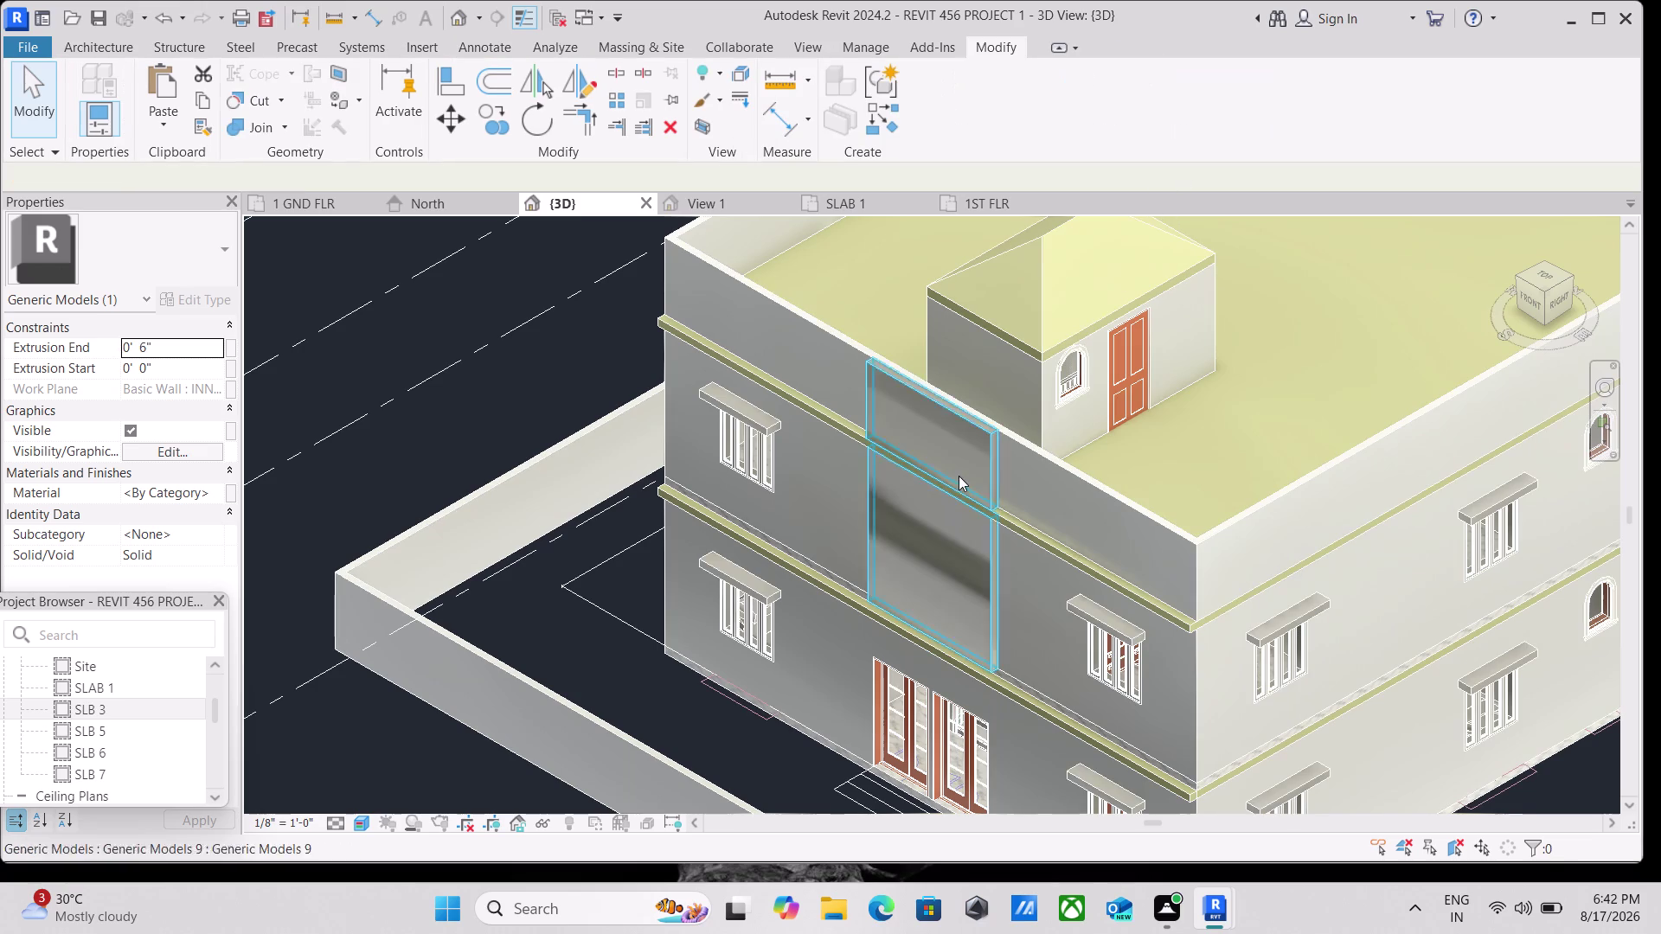
Select the six-inch front facade panel to inspect it, then clear the selection.
scroll(up, 3)
scroll(up, 3)
scroll(down, 3)
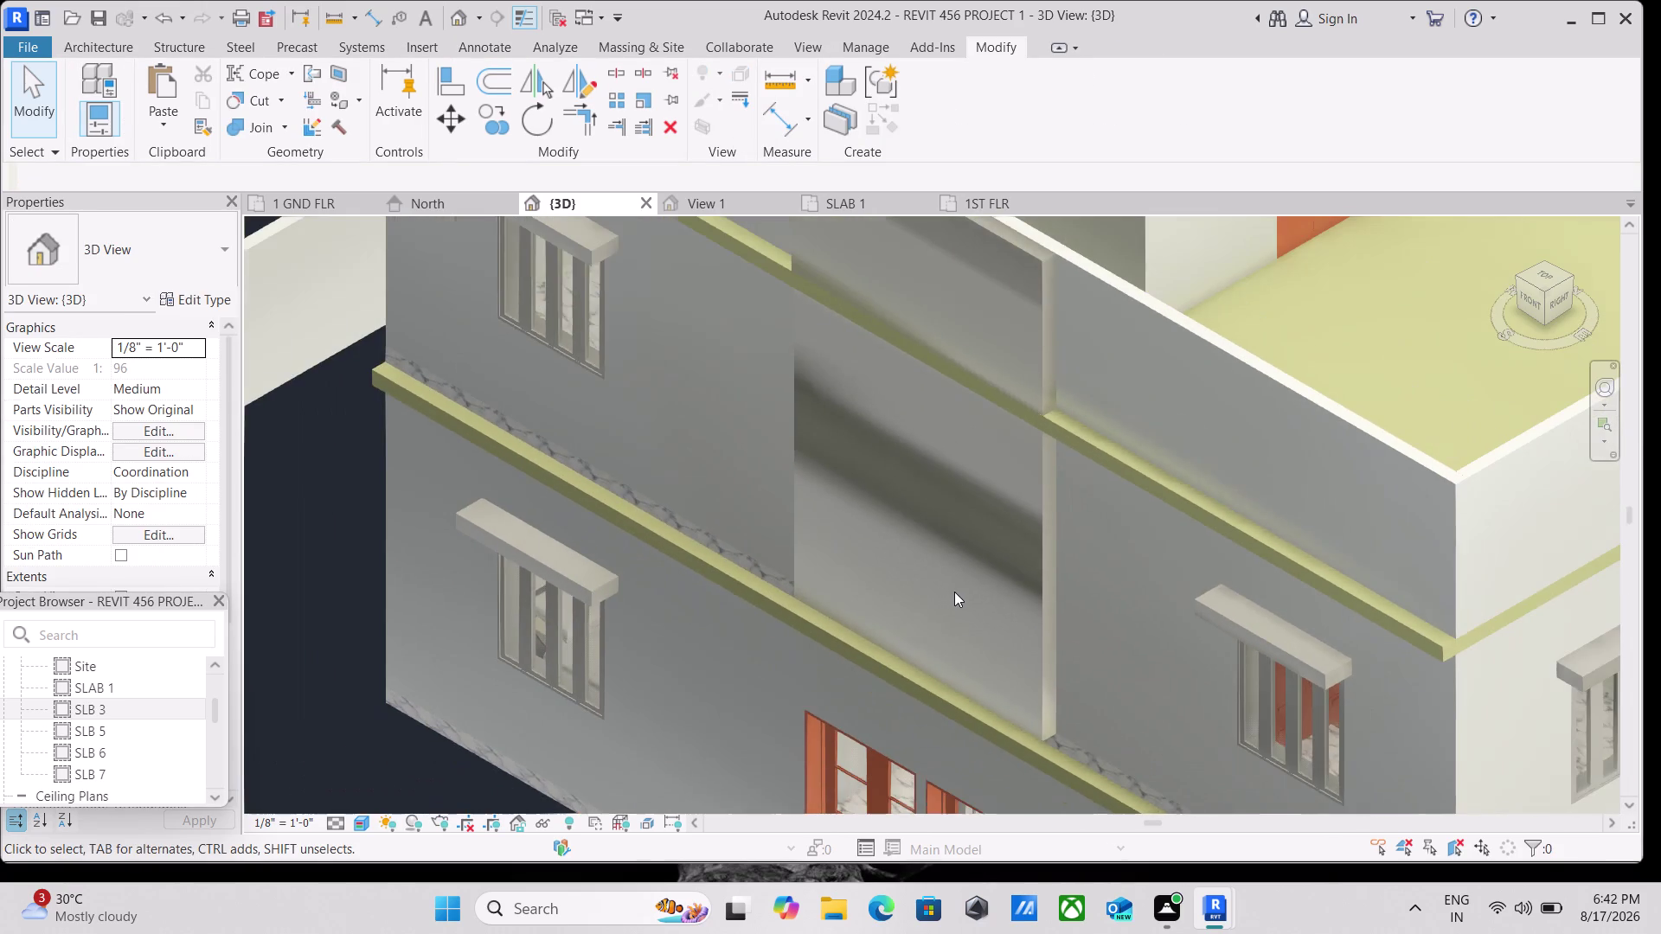
scroll(down, 3)
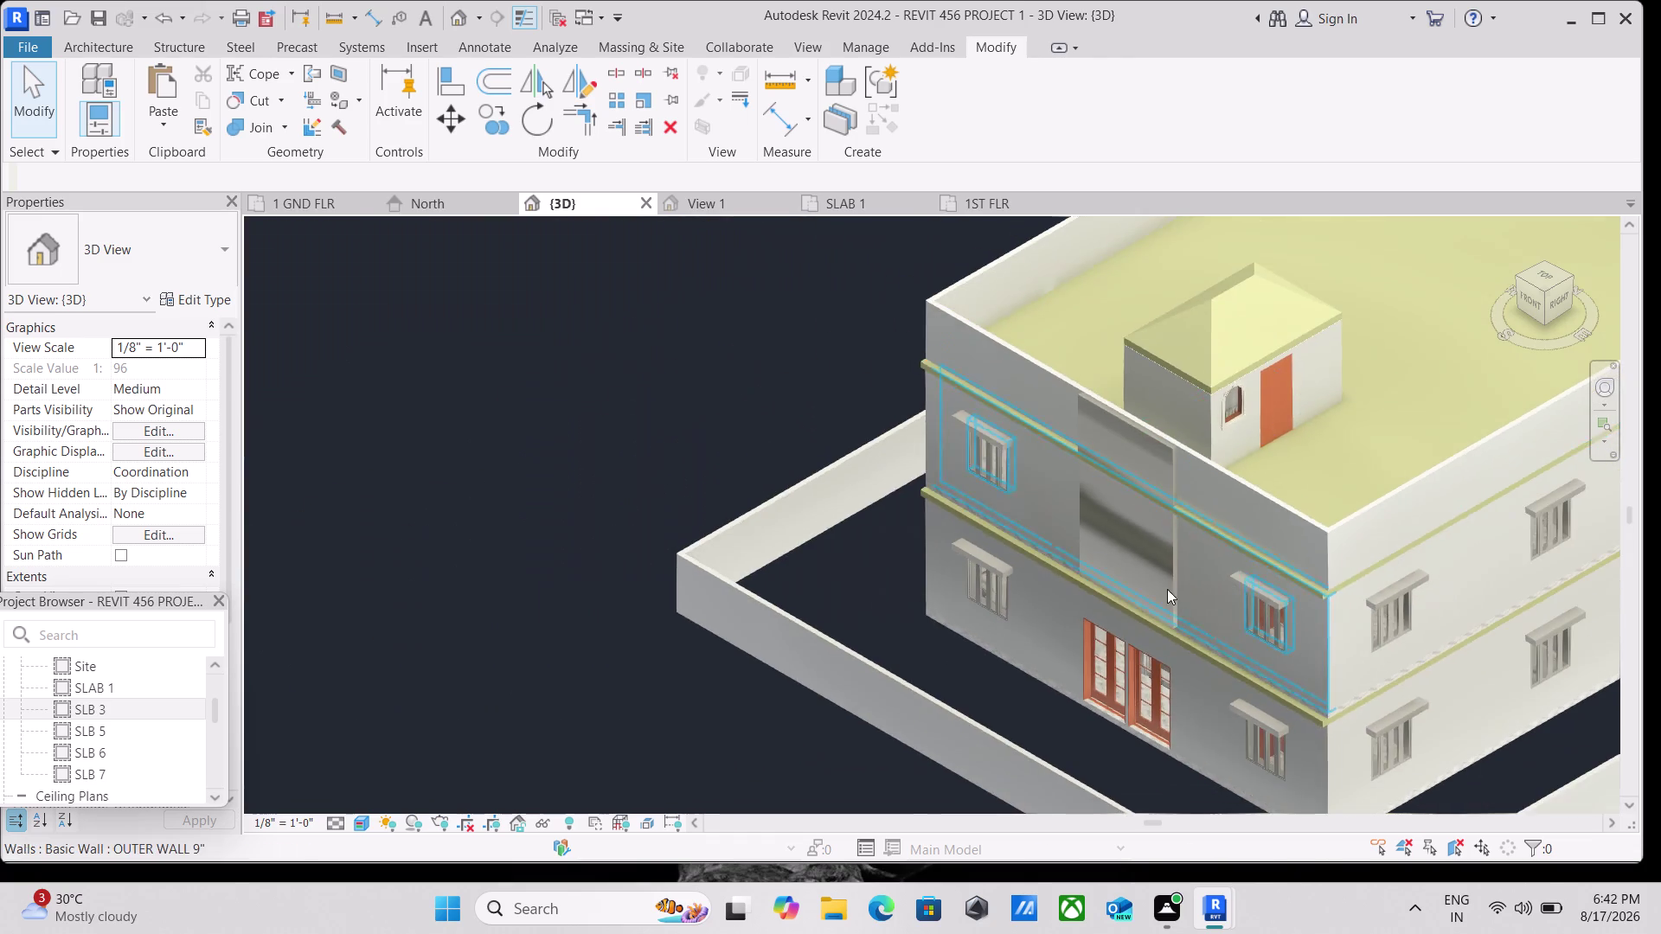
scroll(down, 3)
click(1144, 580)
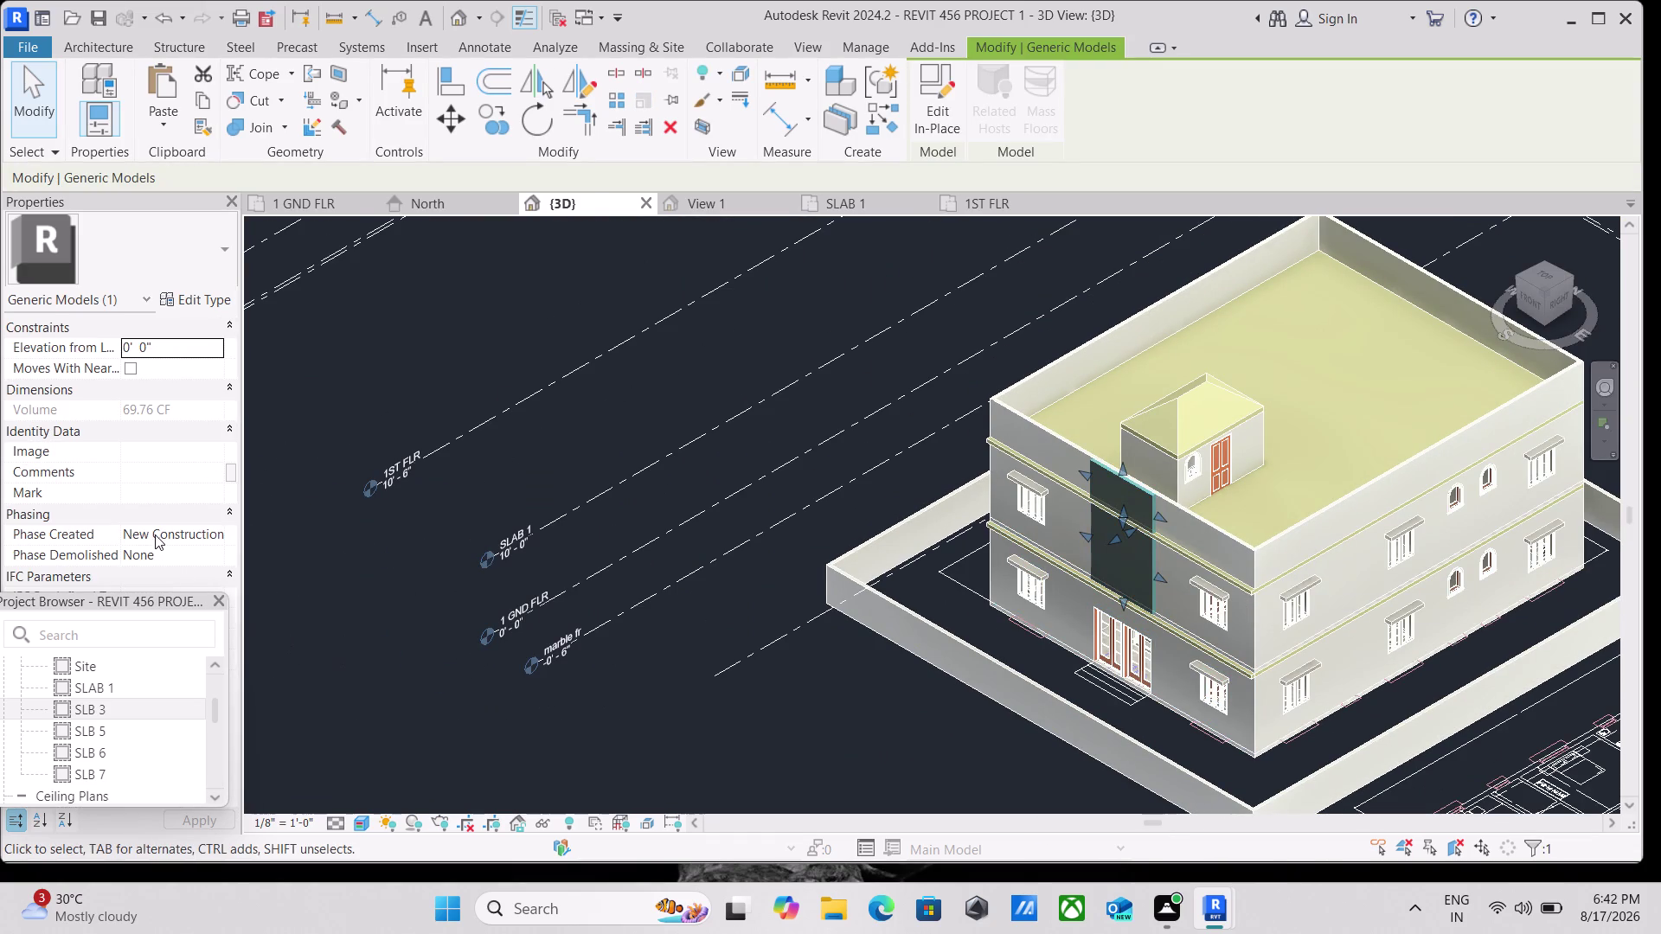
scroll(down, 3)
scroll(up, 3)
scroll(down, 3)
scroll(down, 3)
scroll(up, 3)
scroll(up, 3)
scroll(up, 3)
key(Escape)
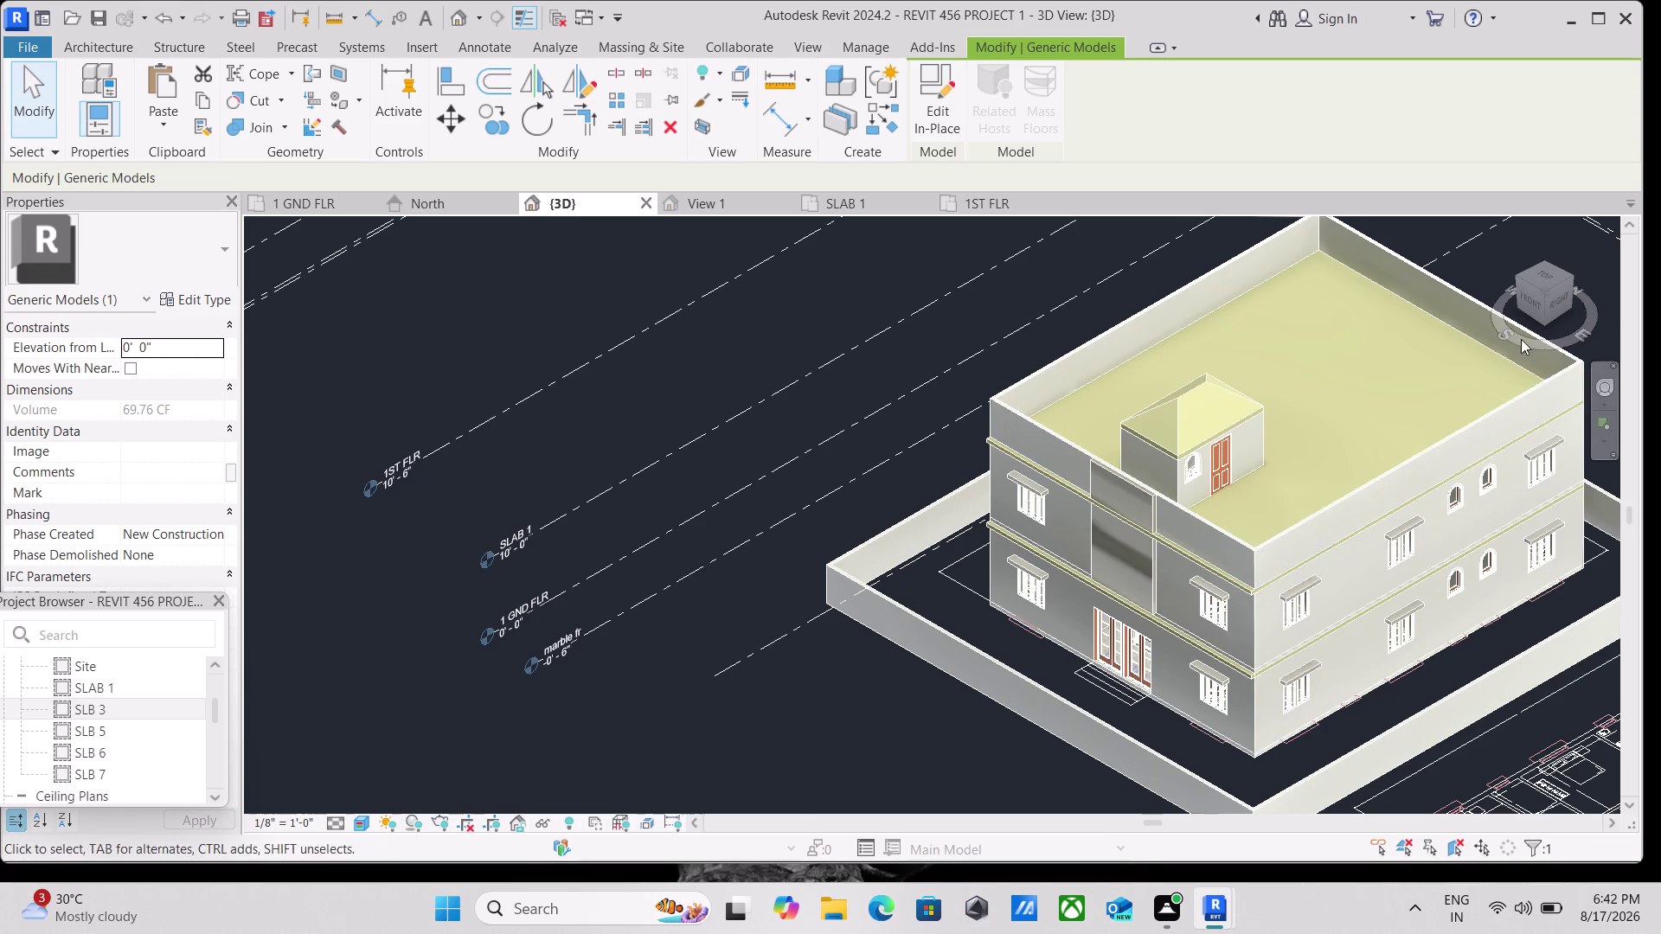
key(Escape)
click(1520, 275)
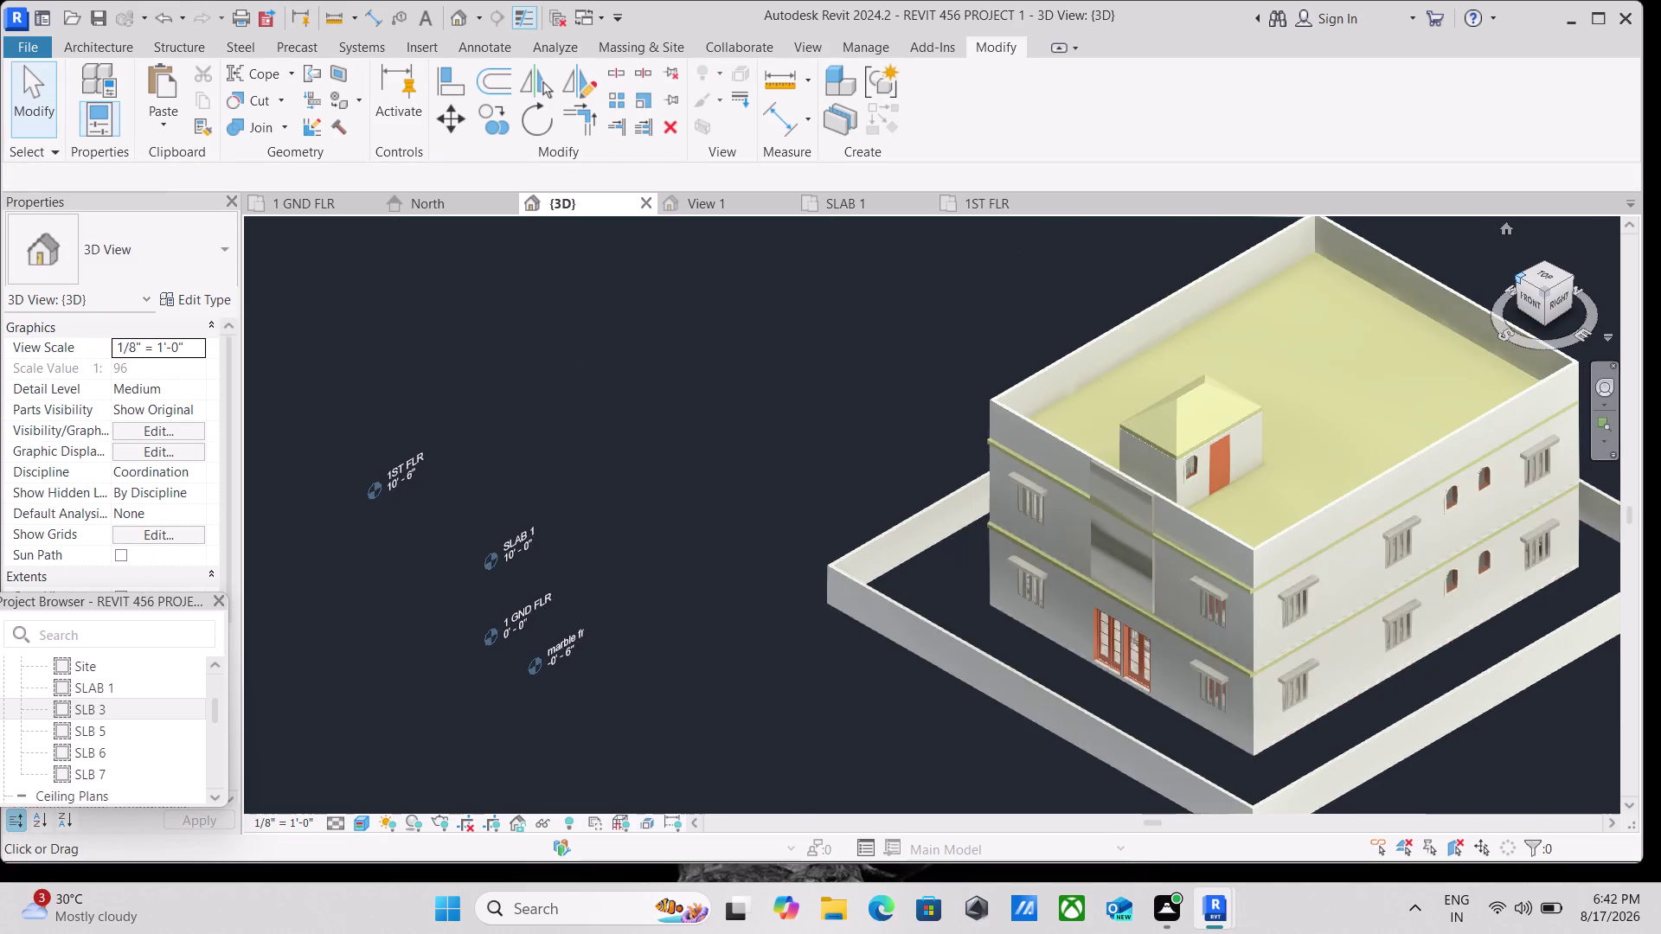
Orbit and pan the 3D view along the facade panel beside the building corner.
scroll(up, 3)
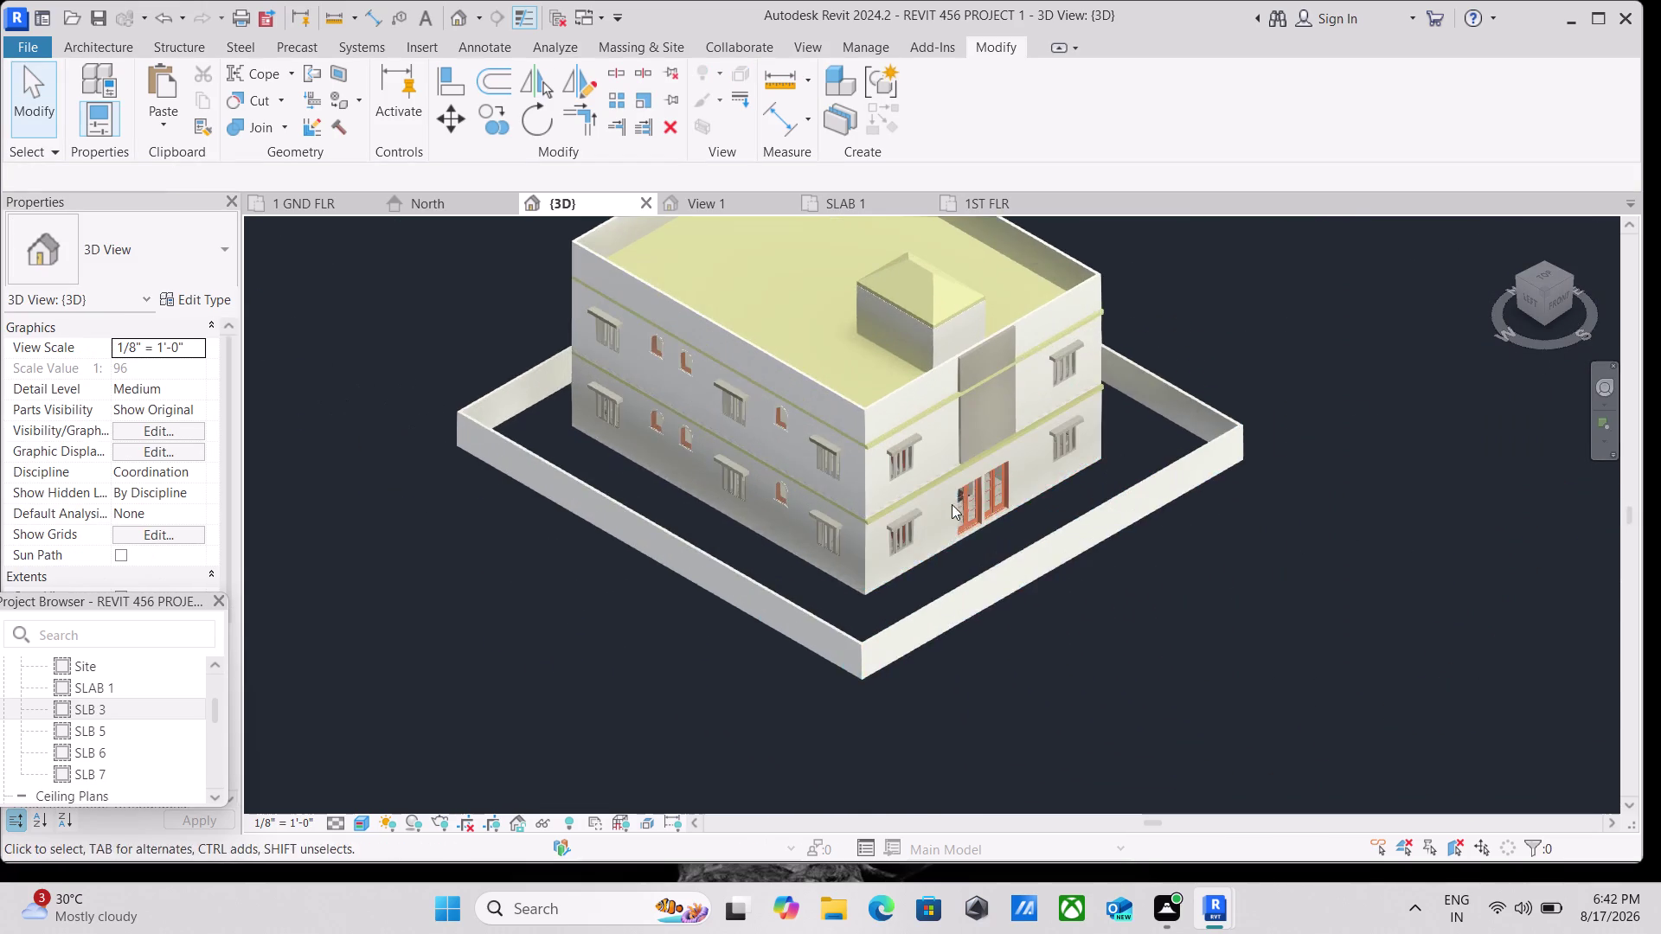
scroll(up, 3)
scroll(up, 3)
scroll(up, 3)
middle_drag(1030, 384, 890, 448)
scroll(down, 3)
middle_drag(884, 451, 846, 509)
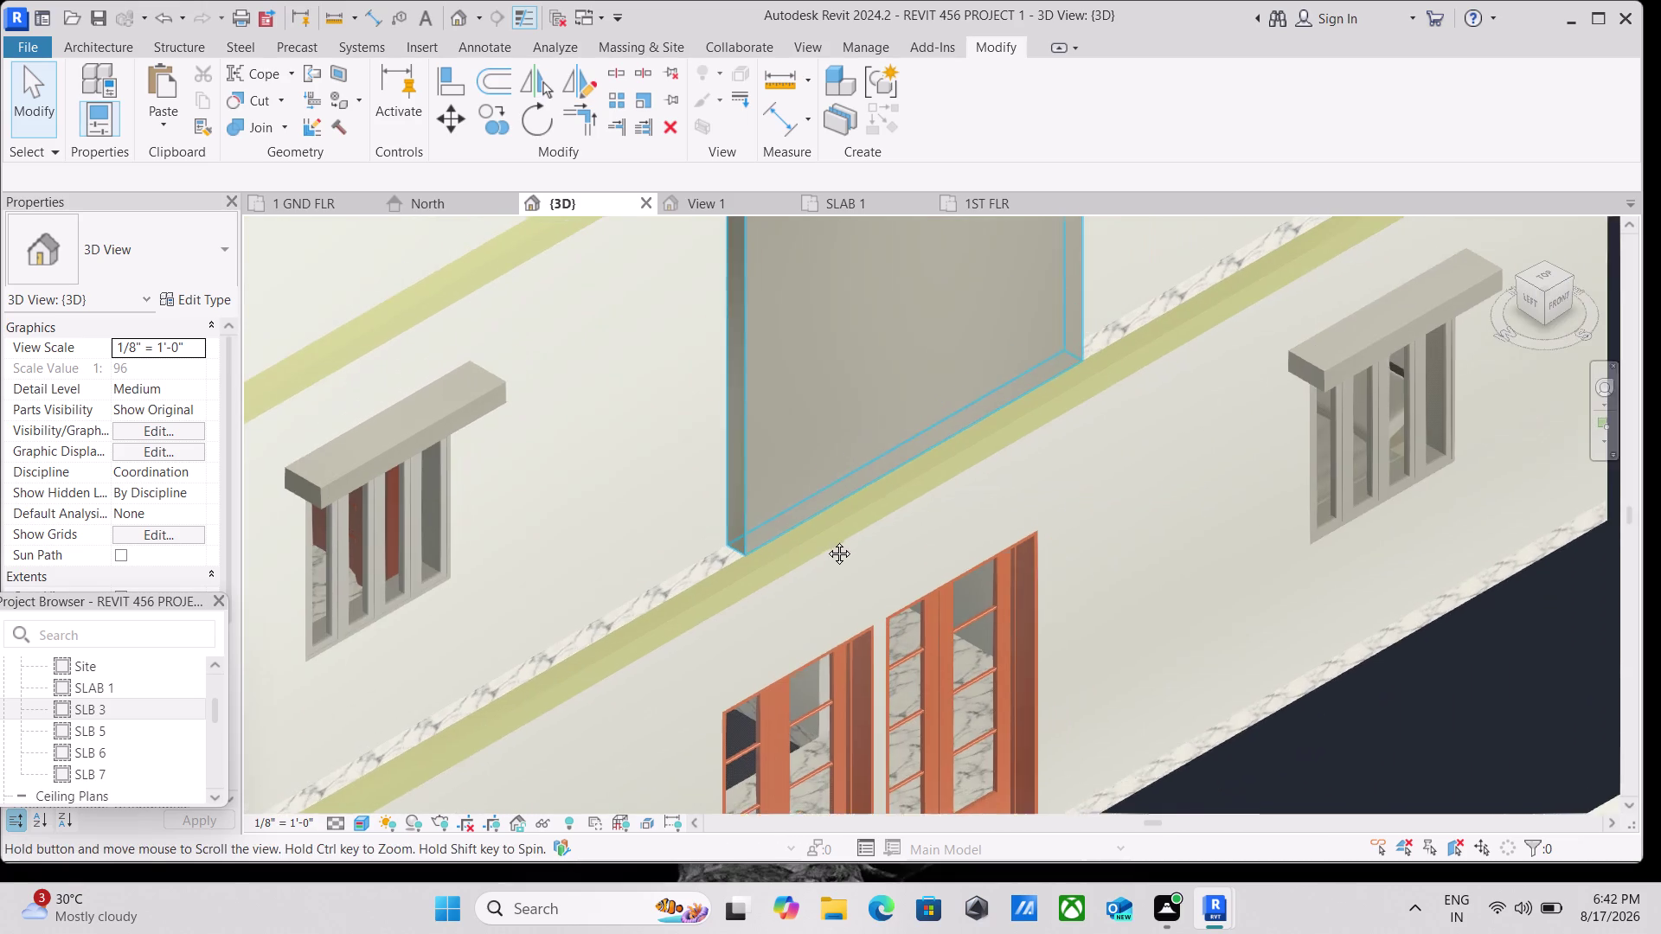
middle_drag(845, 508, 823, 549)
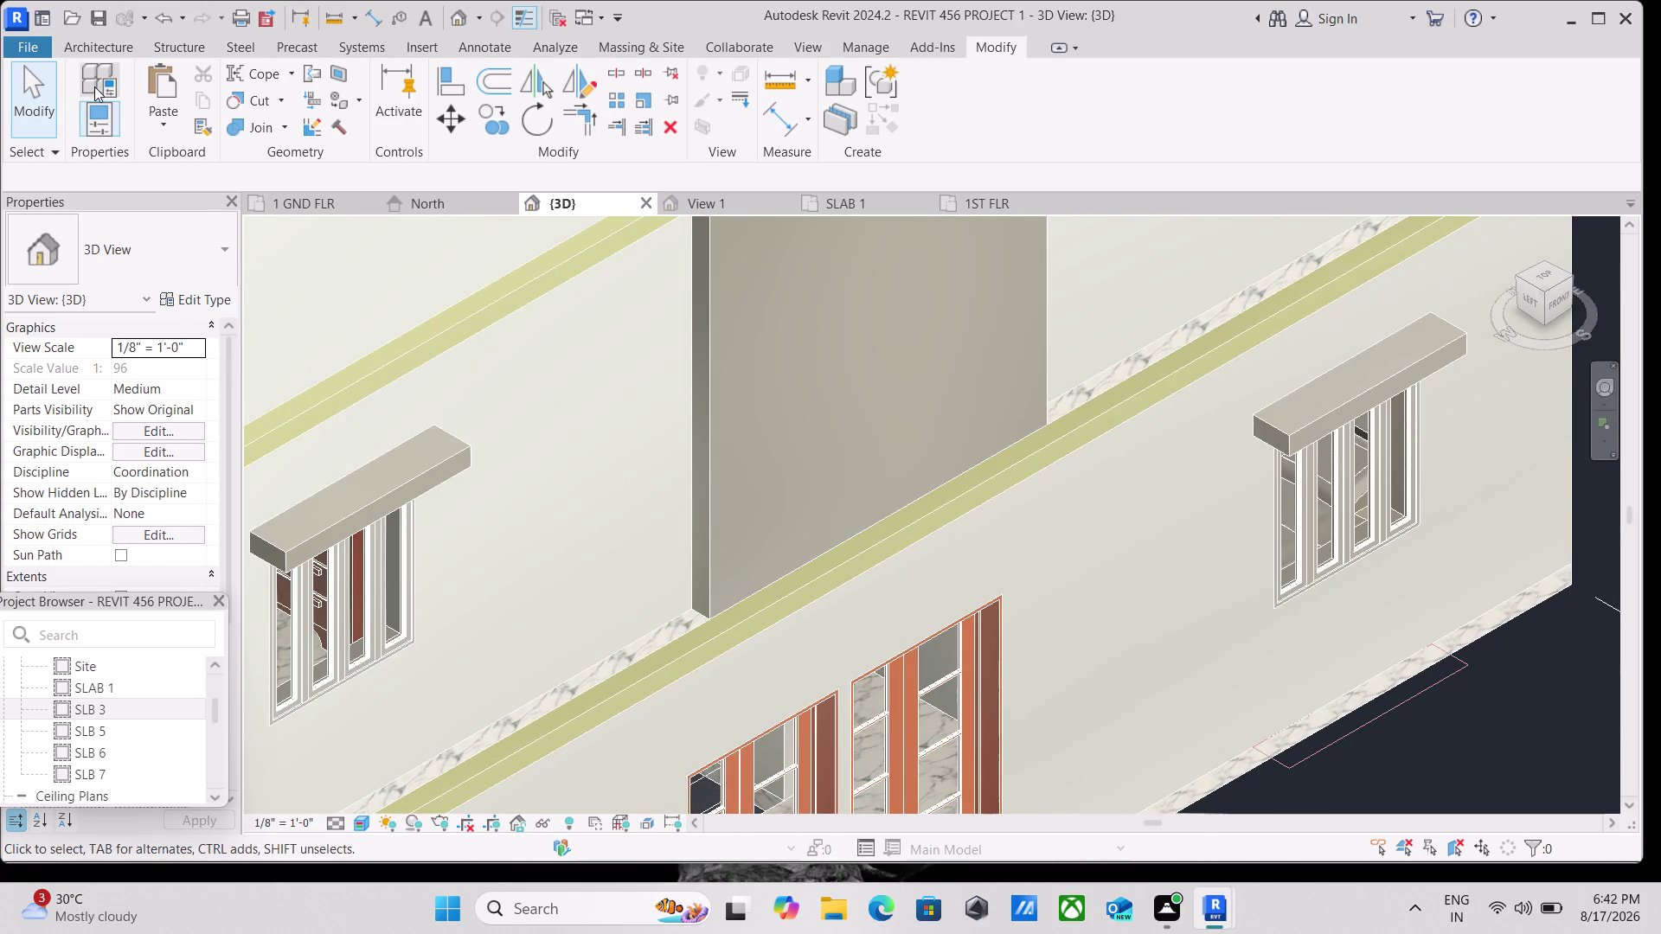
scroll(down, 3)
scroll(down, 3)
middle_drag(781, 502, 763, 534)
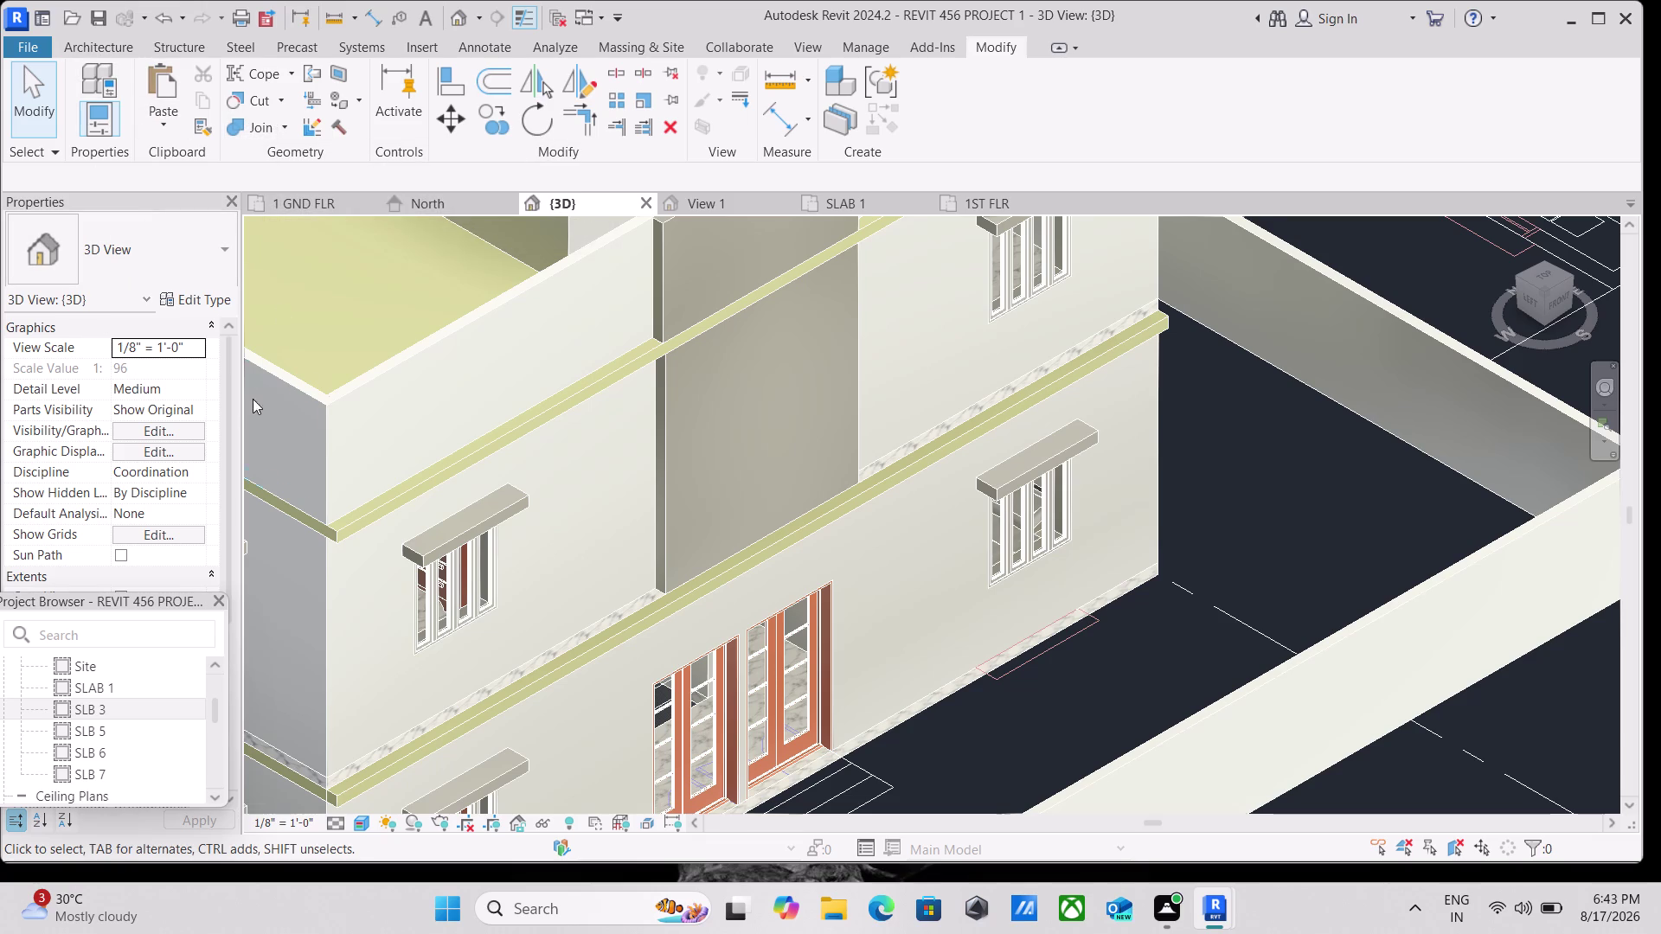
Pan over the front facade and start placing another INNER WALL 5" wall with WA.
scroll(down, 3)
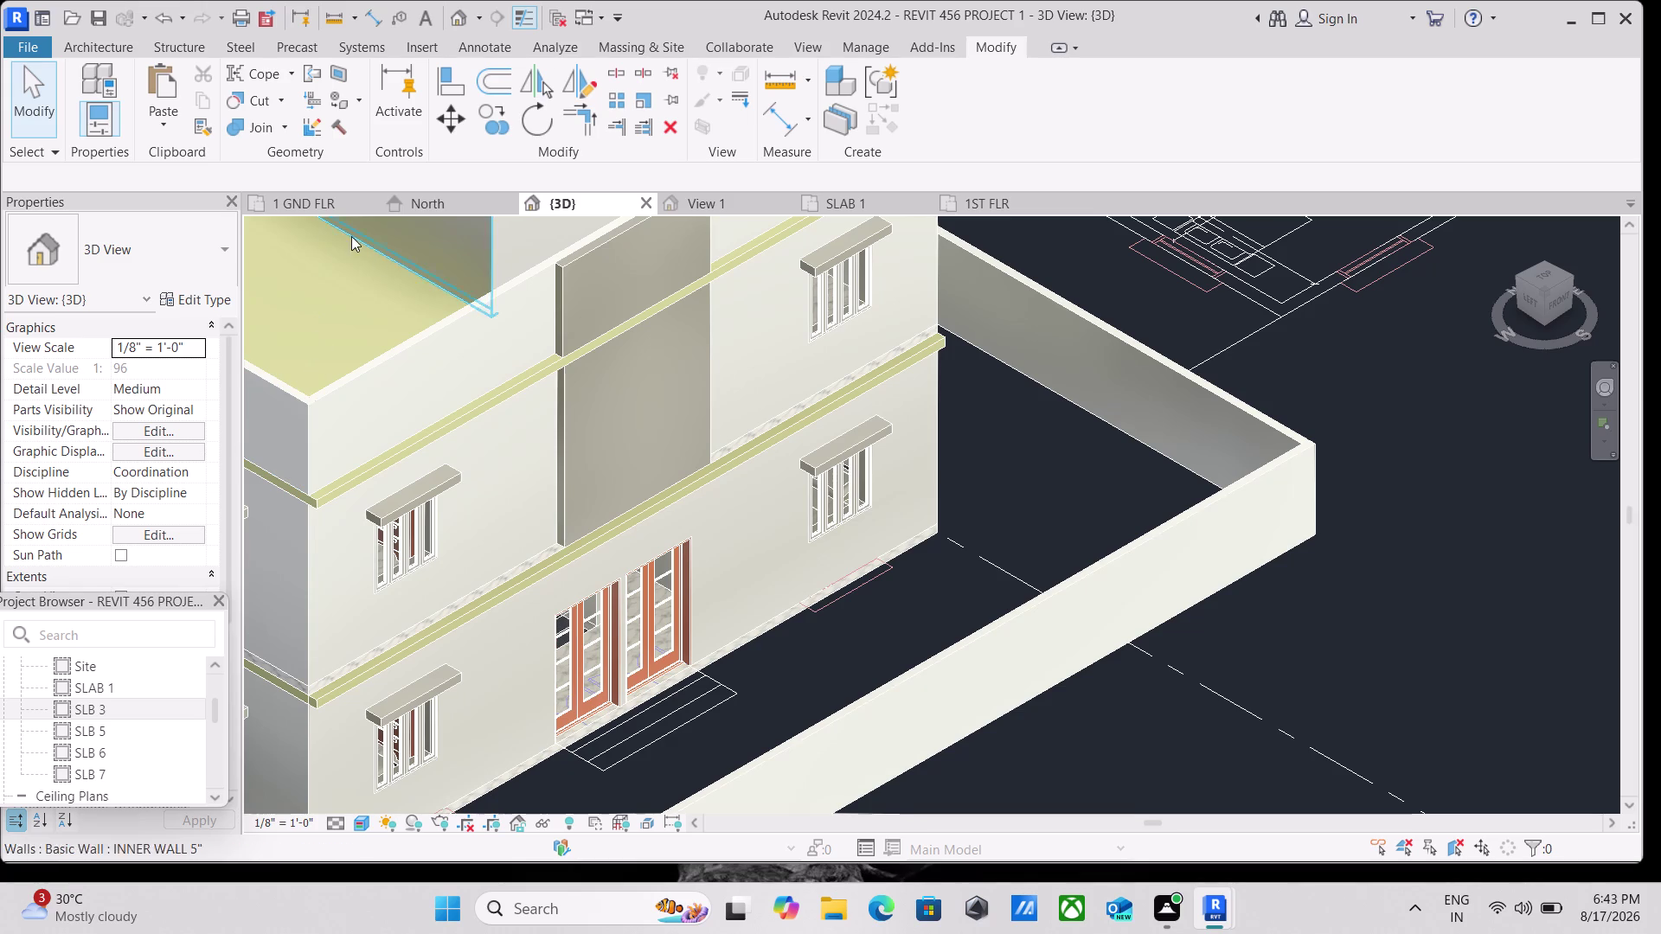
scroll(down, 3)
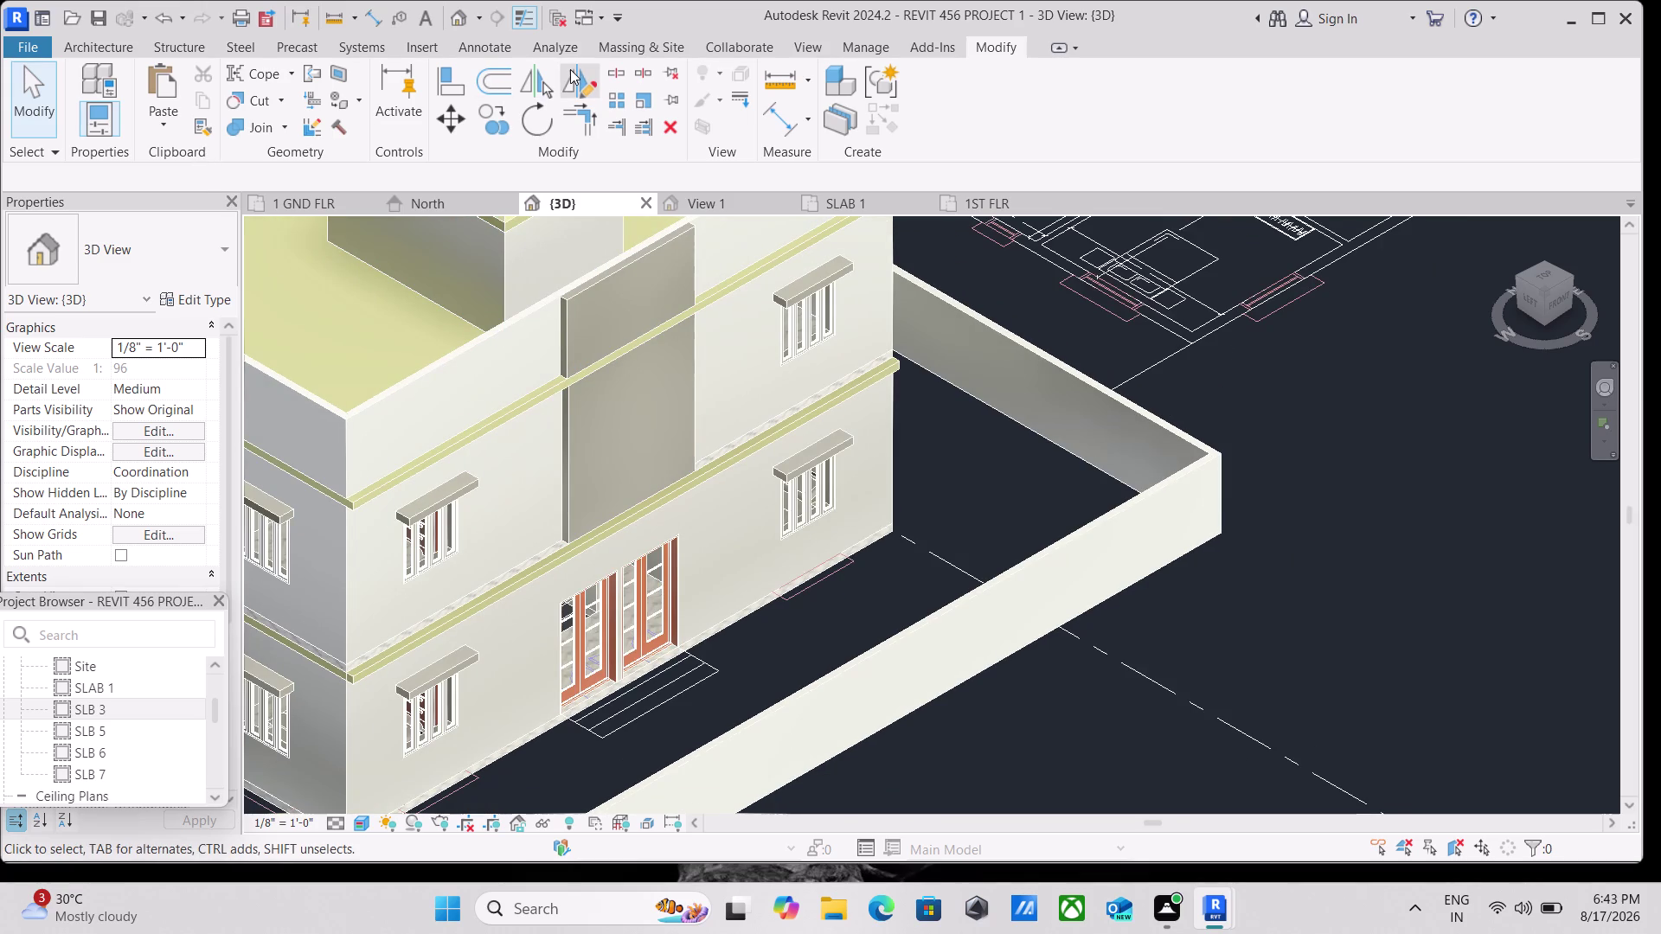
scroll(up, 3)
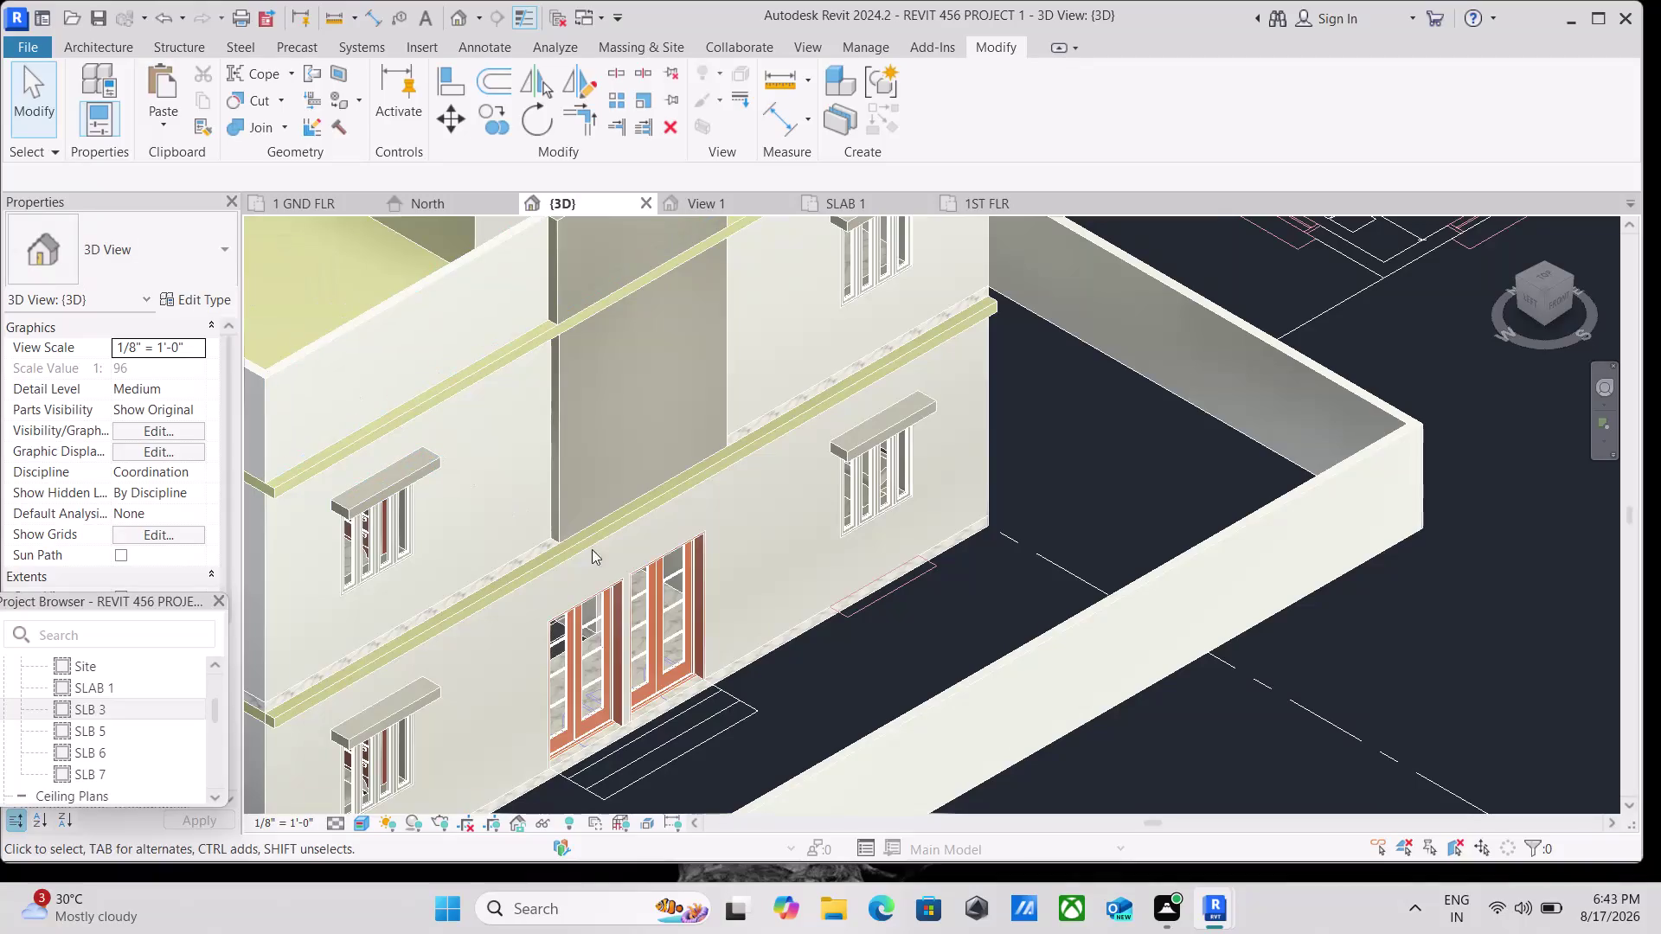
scroll(down, 3)
middle_drag(842, 669, 929, 719)
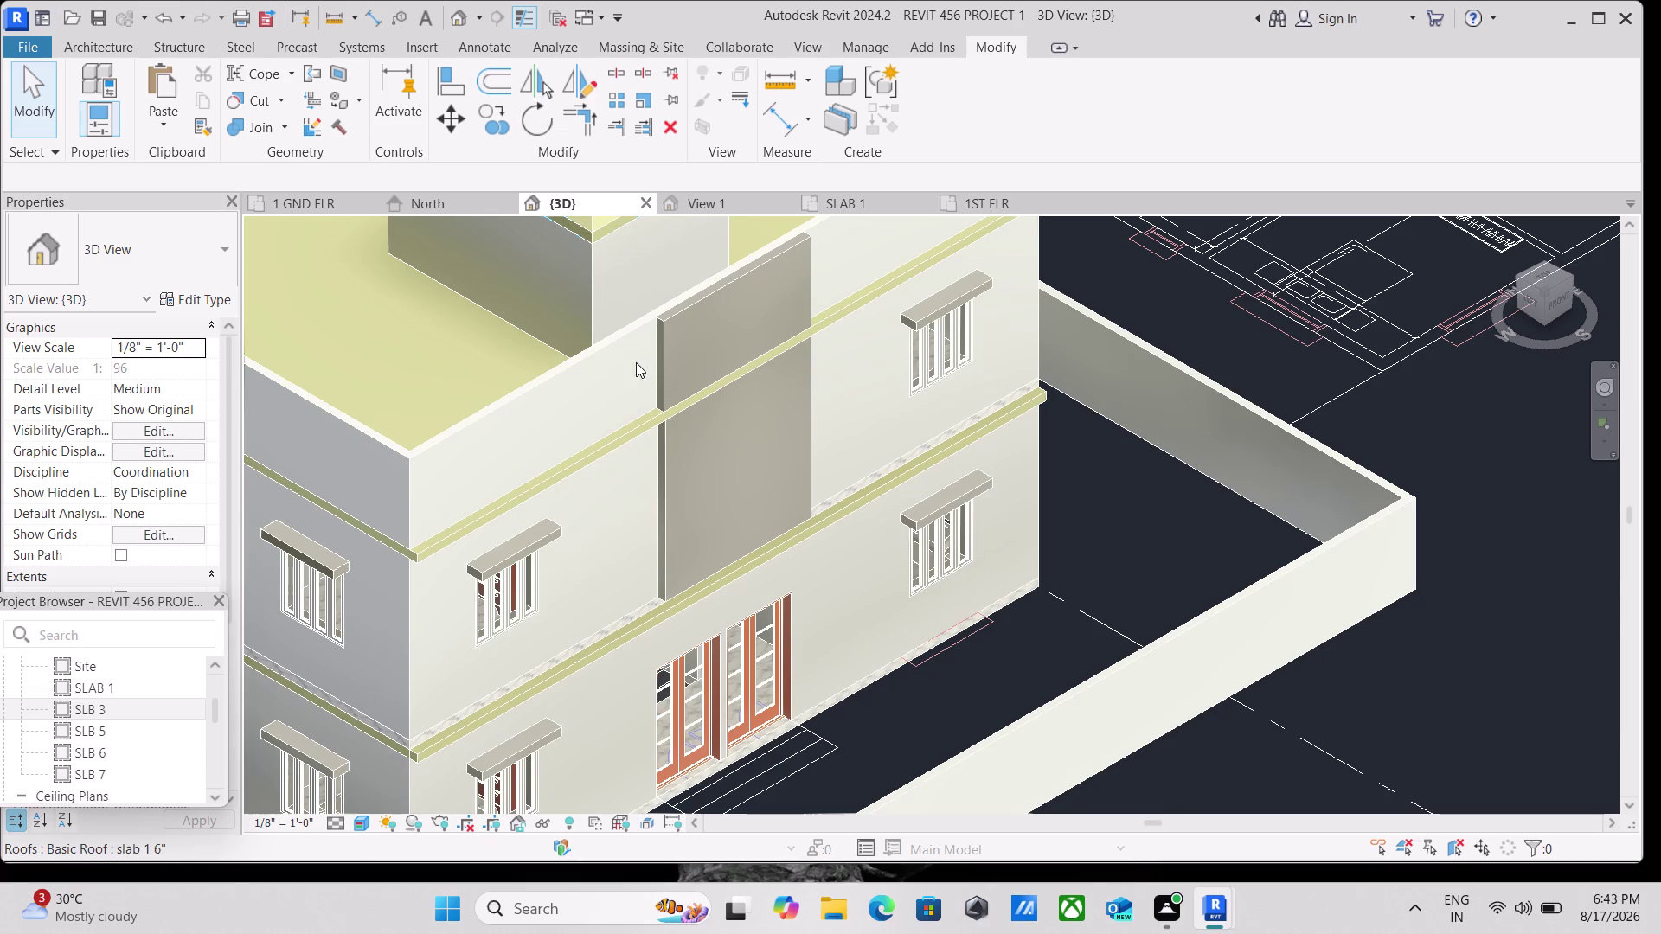
scroll(up, 3)
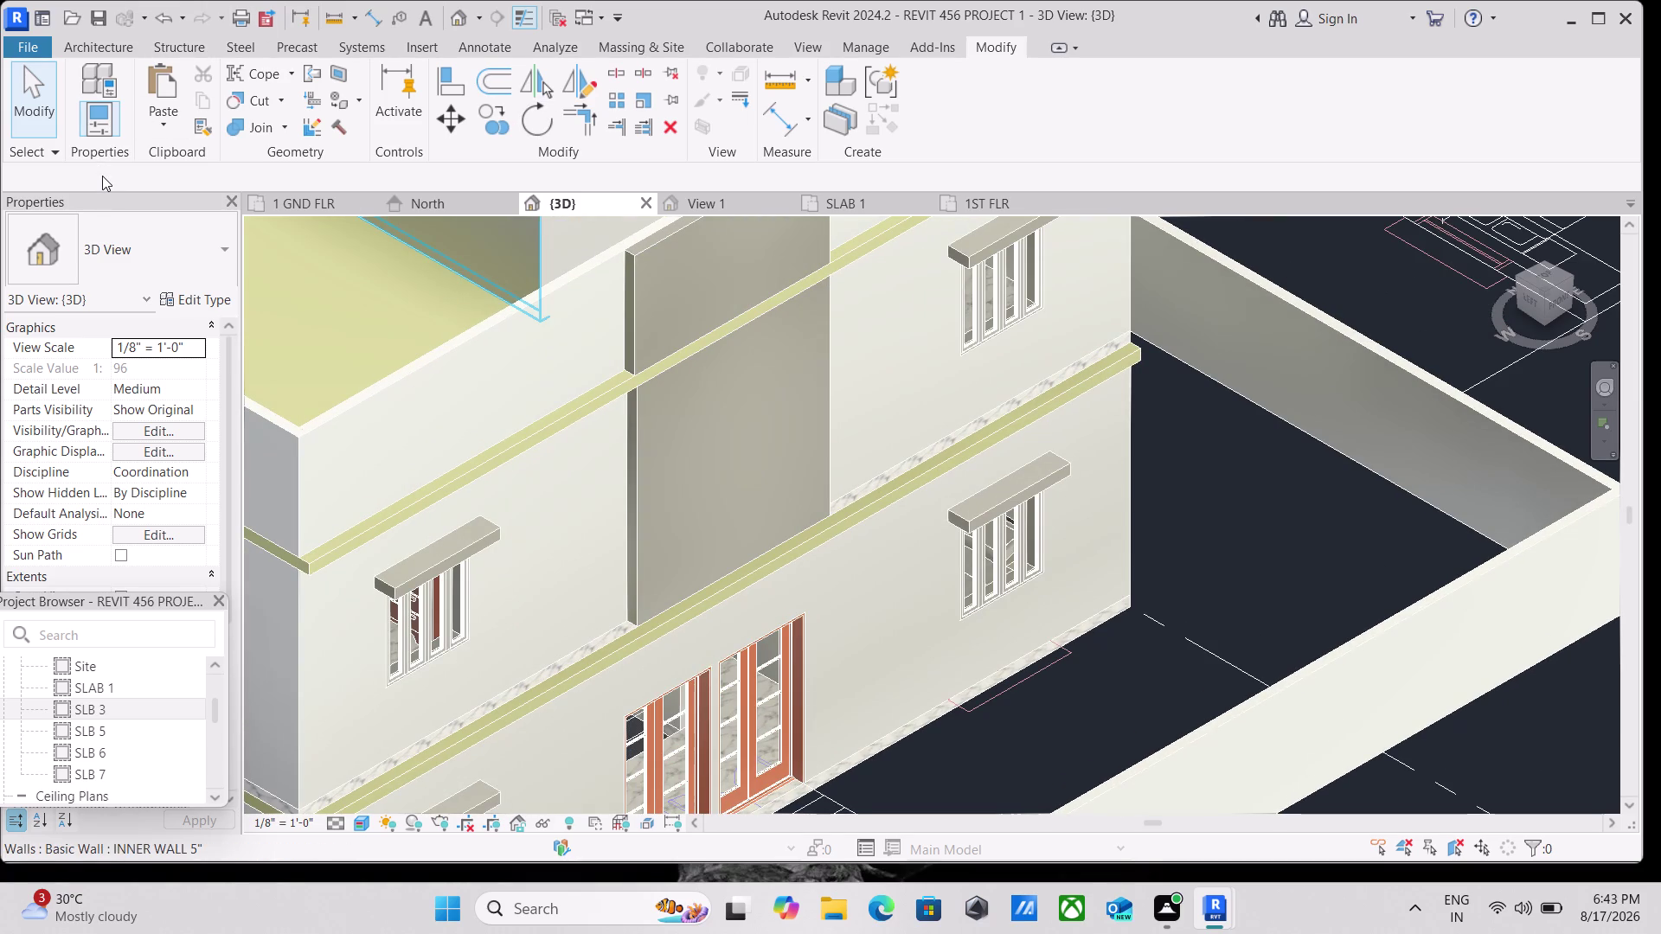
key(w)
key(a)
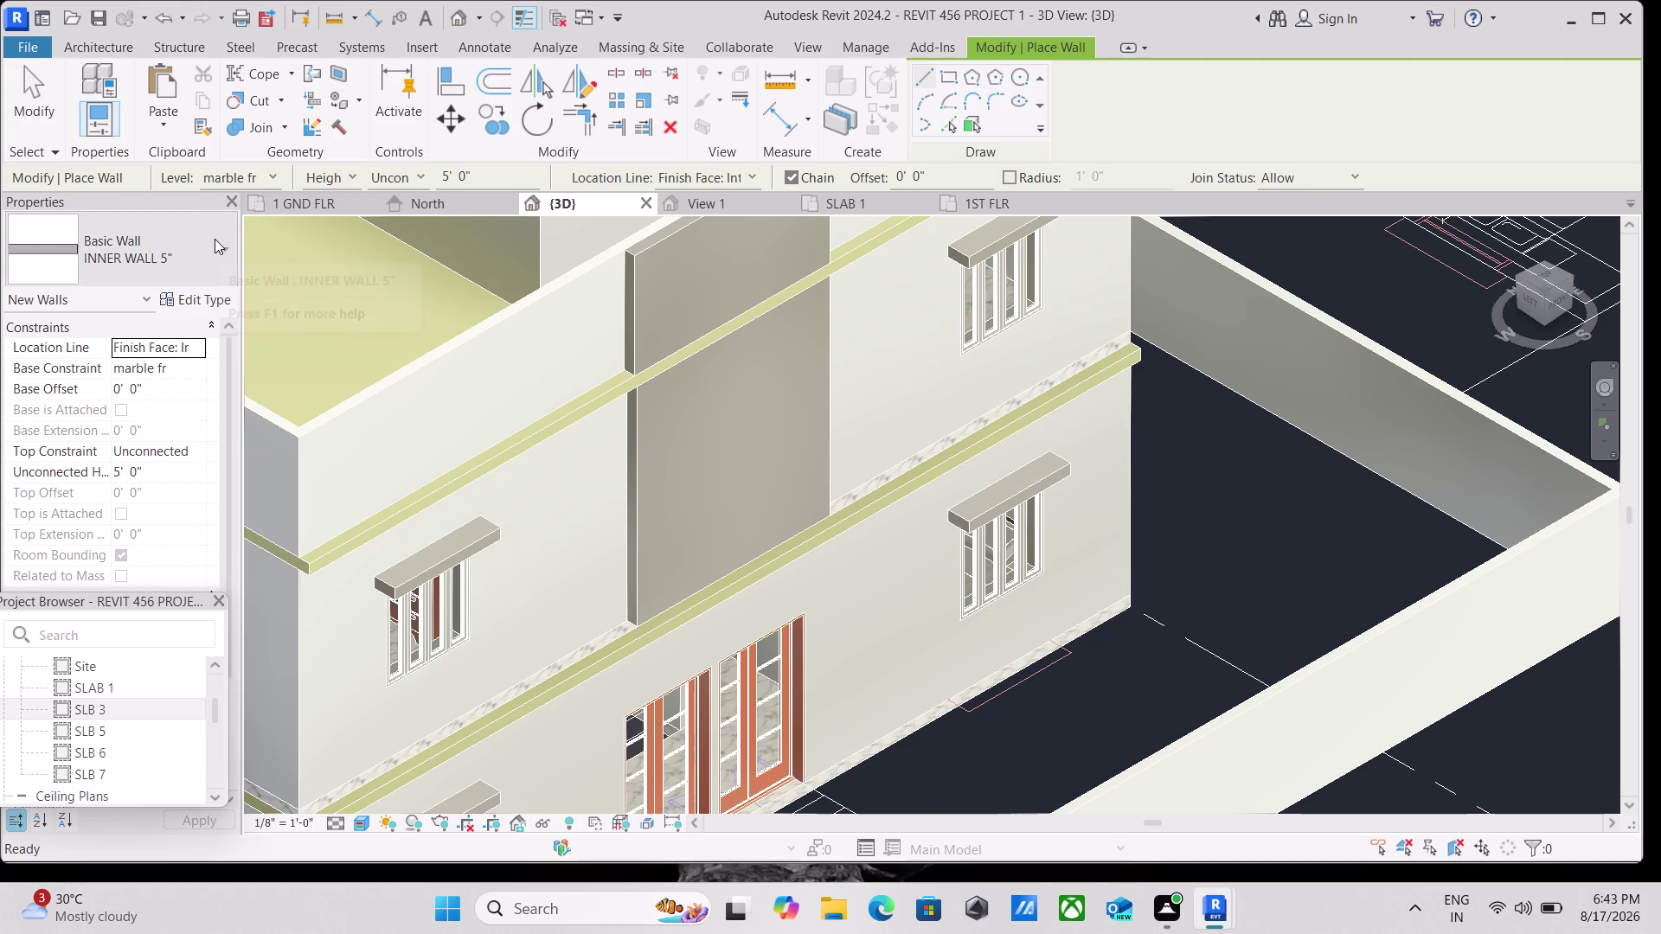
Start the Wall: Reveal tool from the Architecture tab's Wall menu.
click(99, 44)
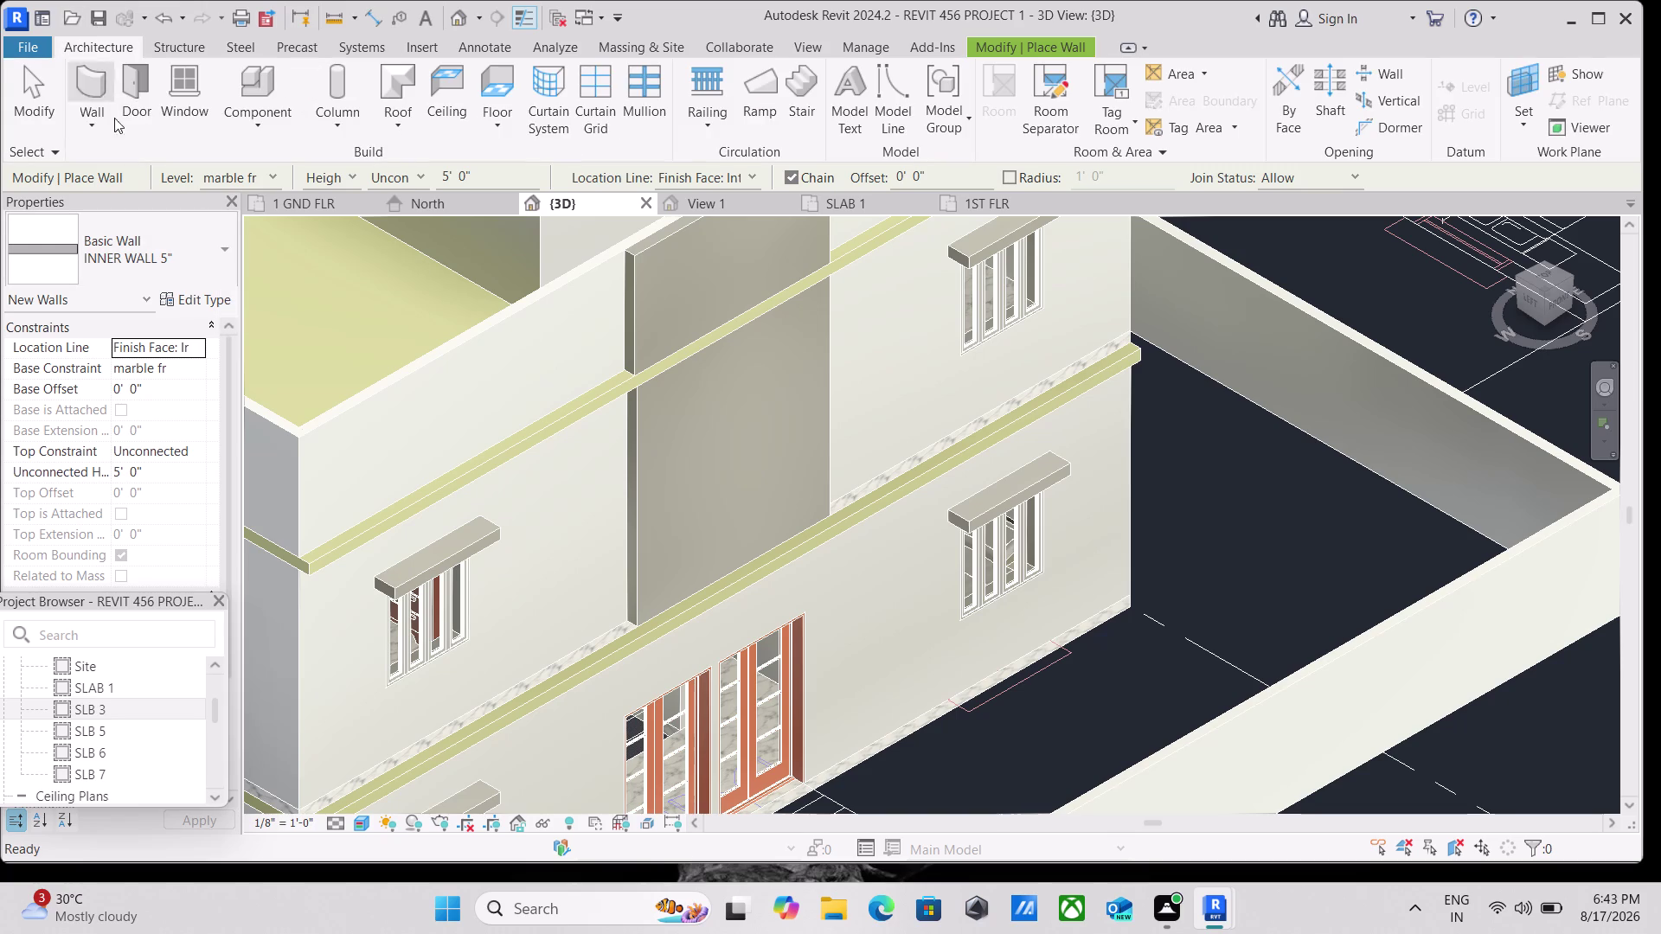
click(99, 122)
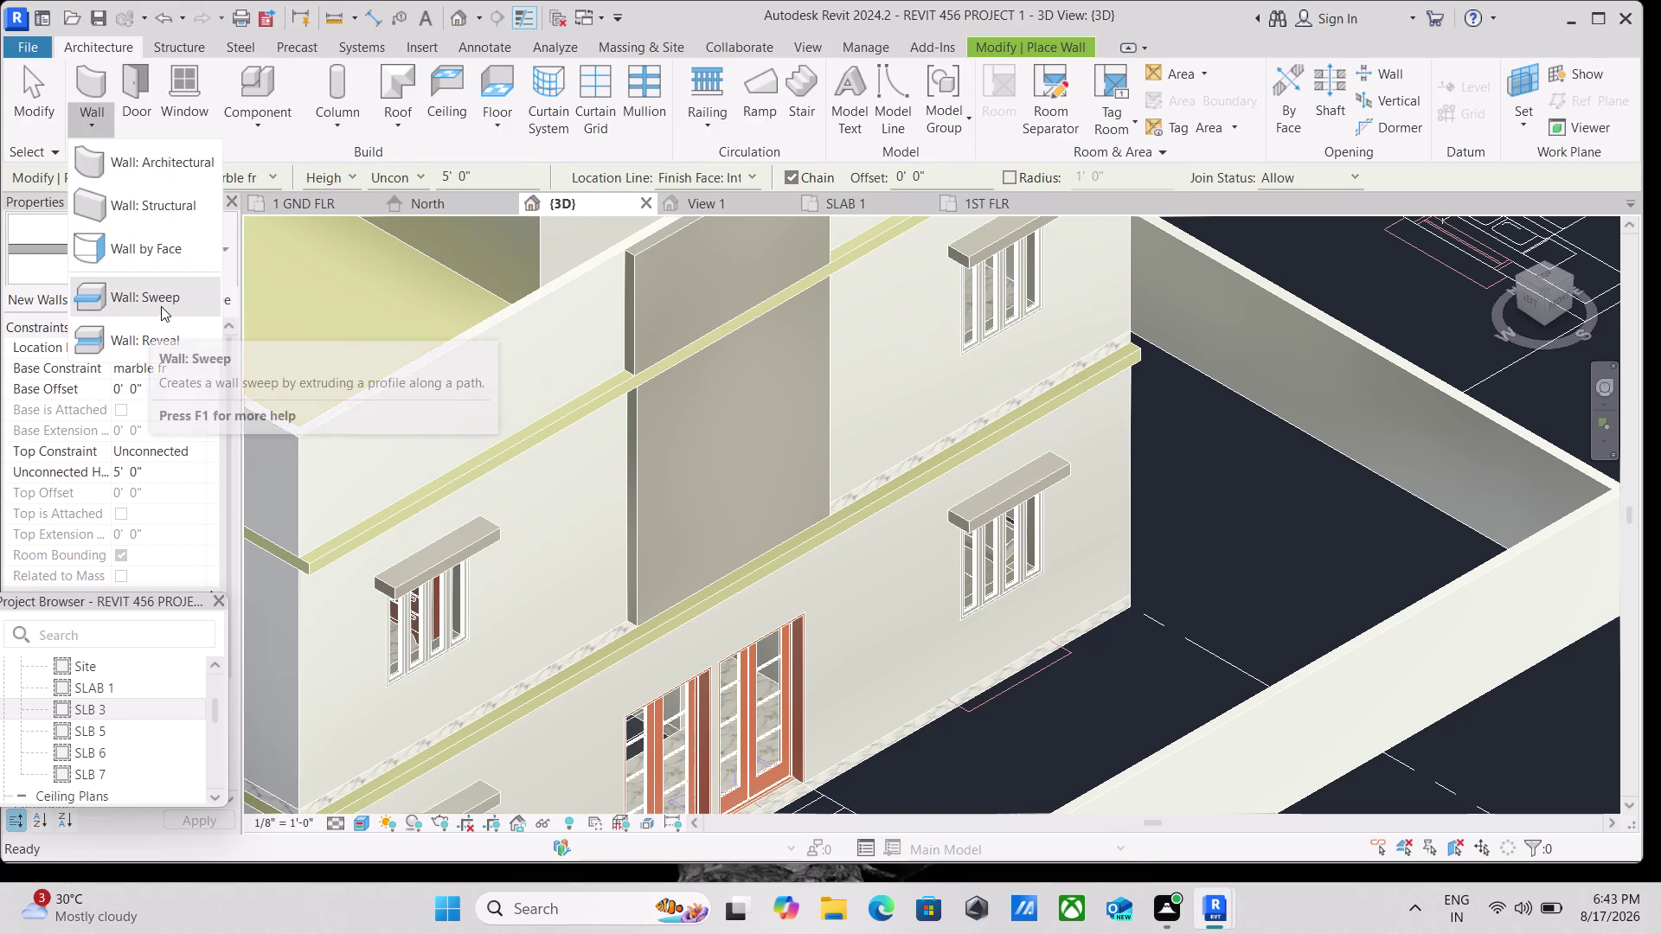
click(143, 343)
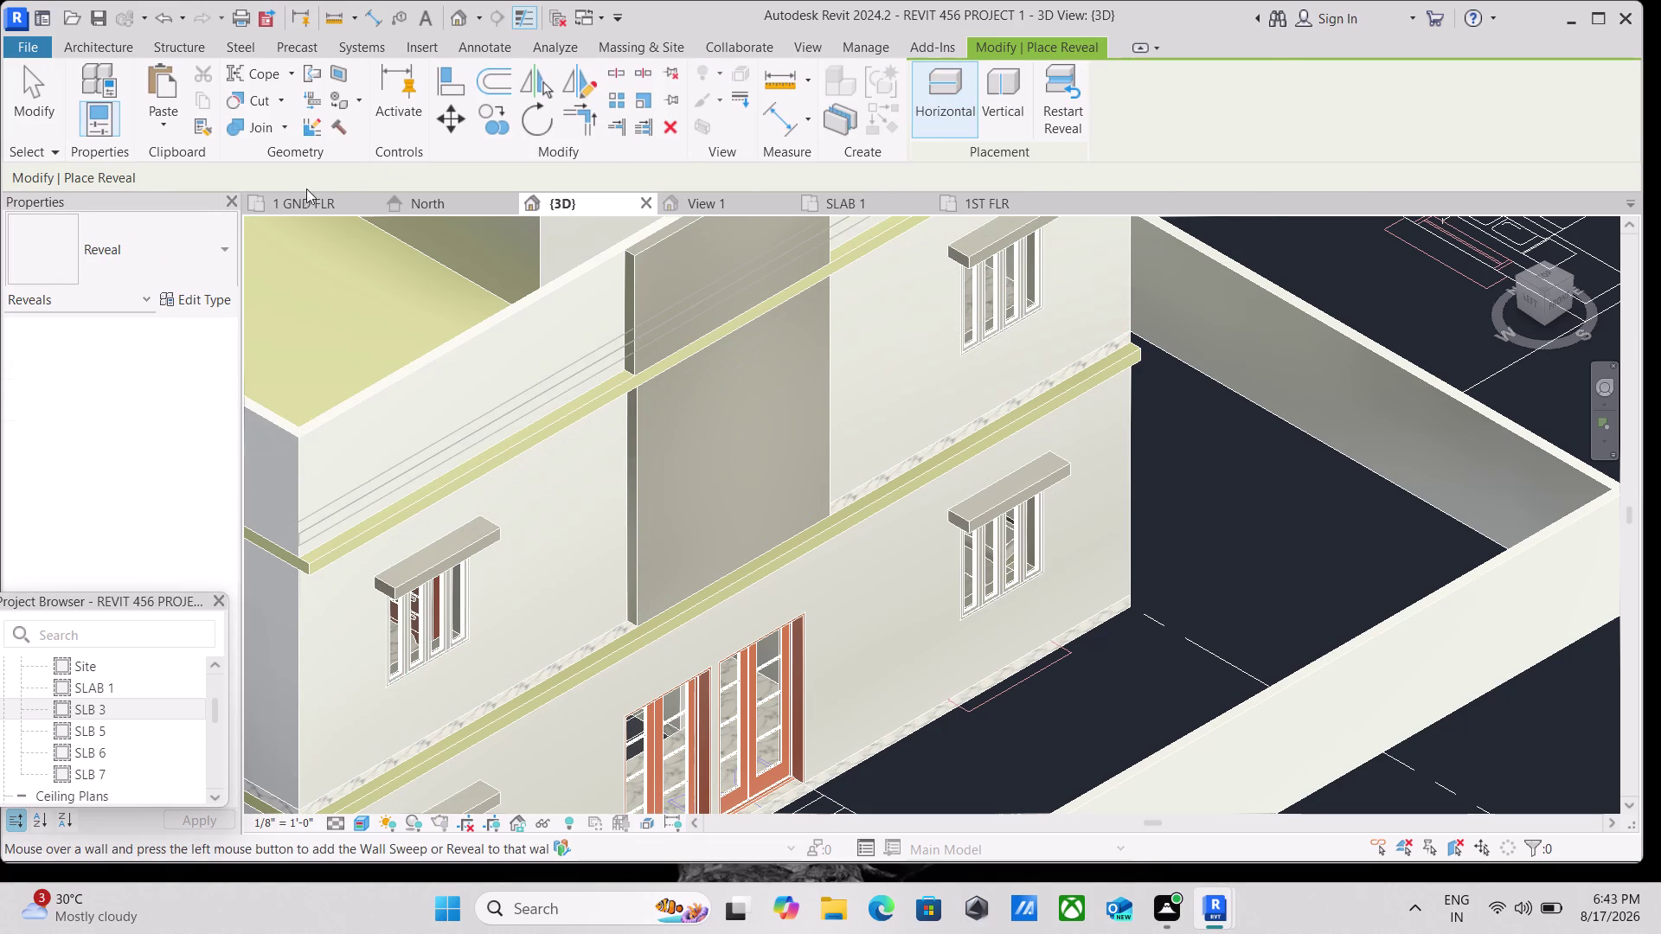
Pan along the house facade, then cancel reveal placement without adding a reveal.
scroll(down, 3)
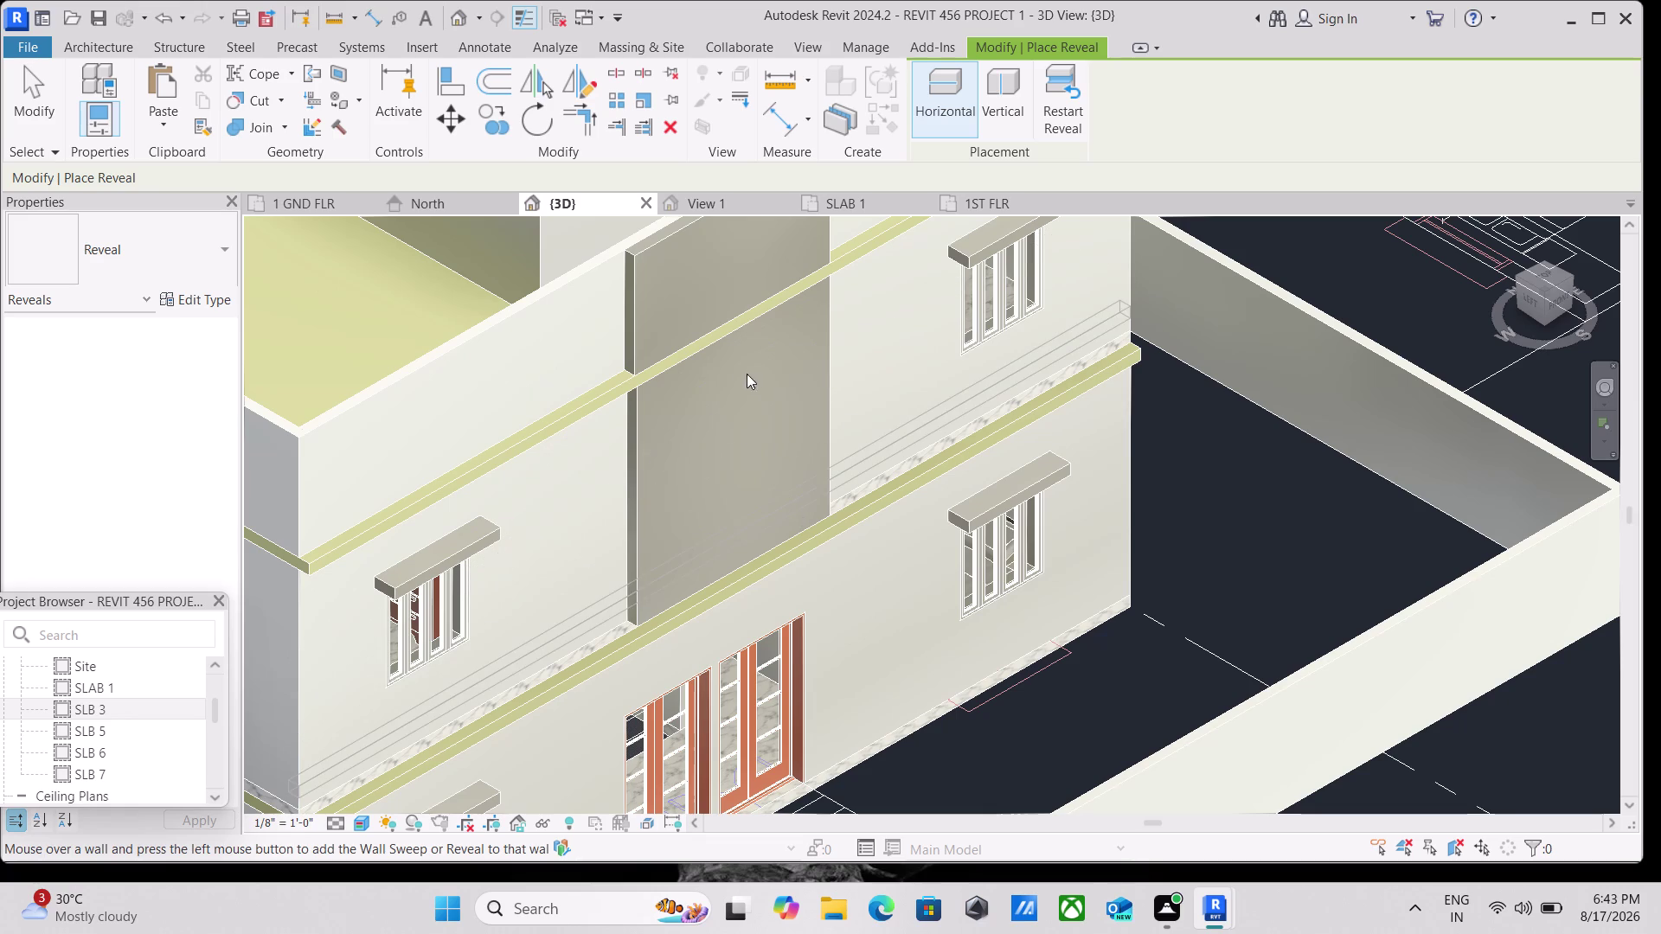
scroll(down, 3)
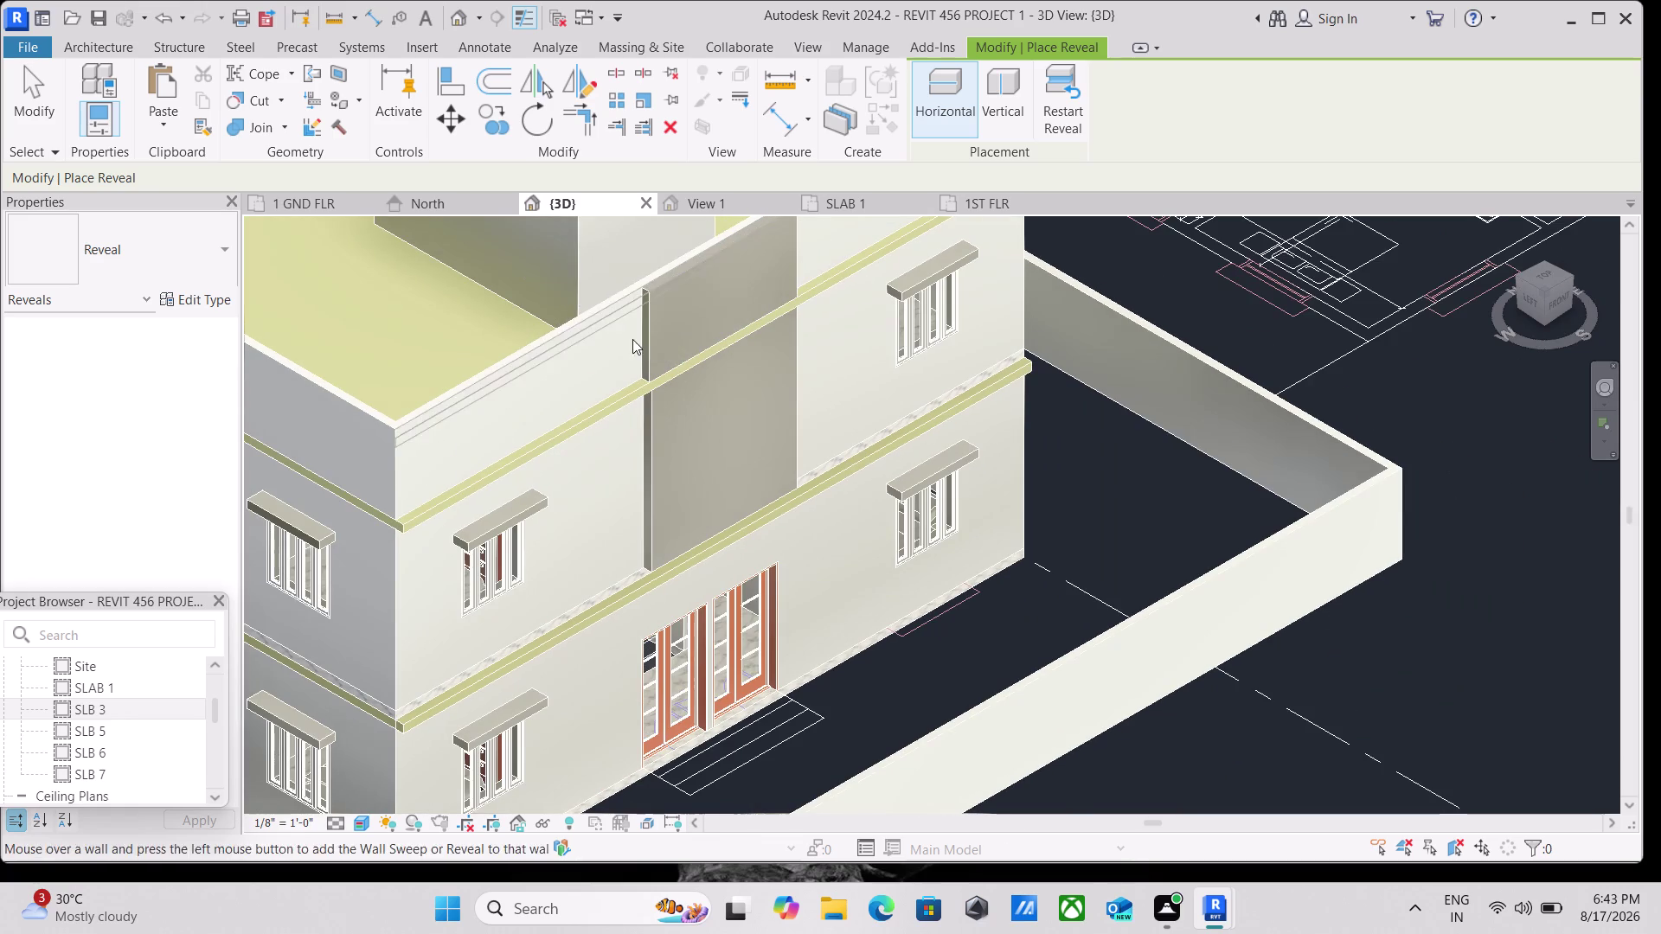
scroll(down, 3)
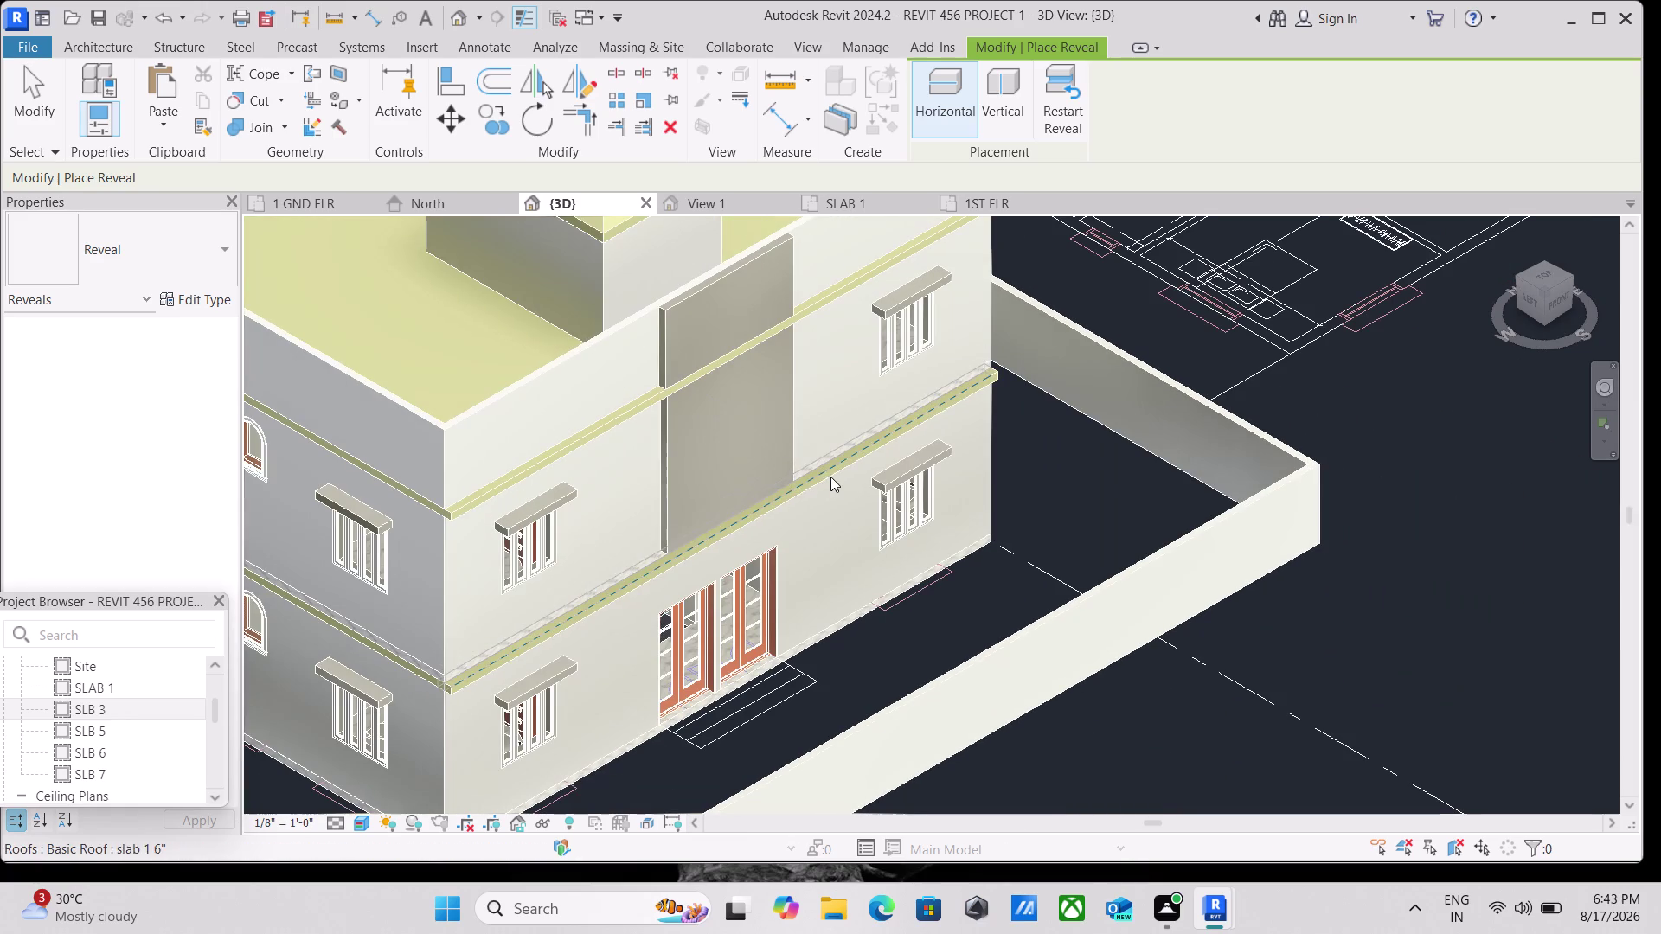
scroll(up, 3)
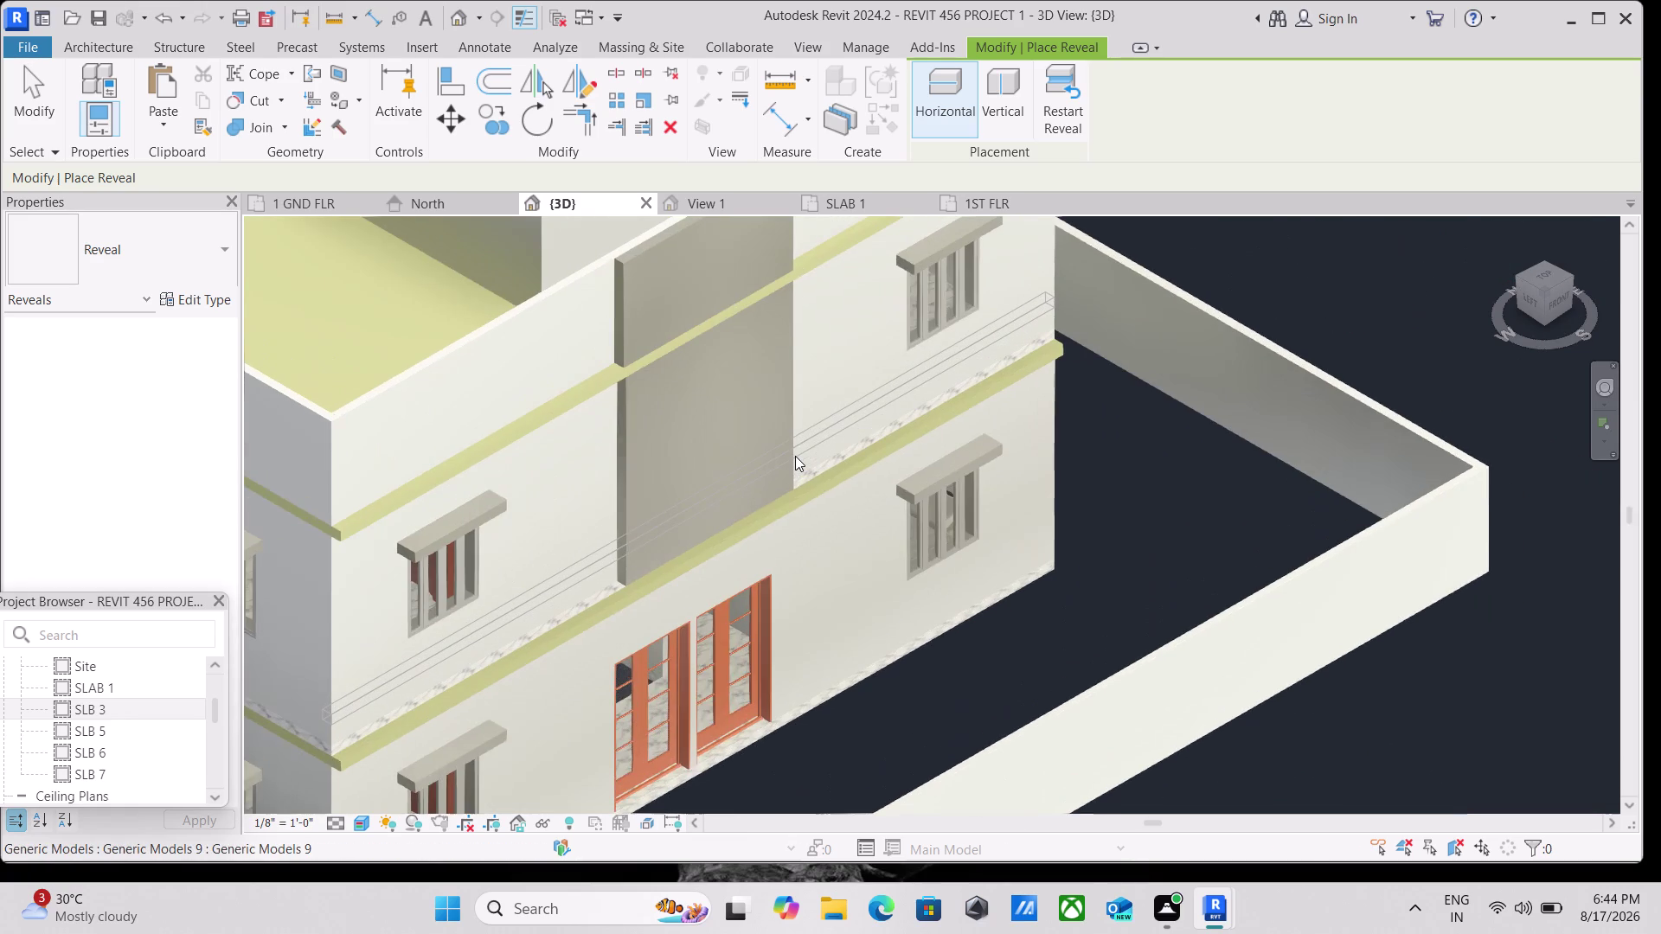
scroll(down, 3)
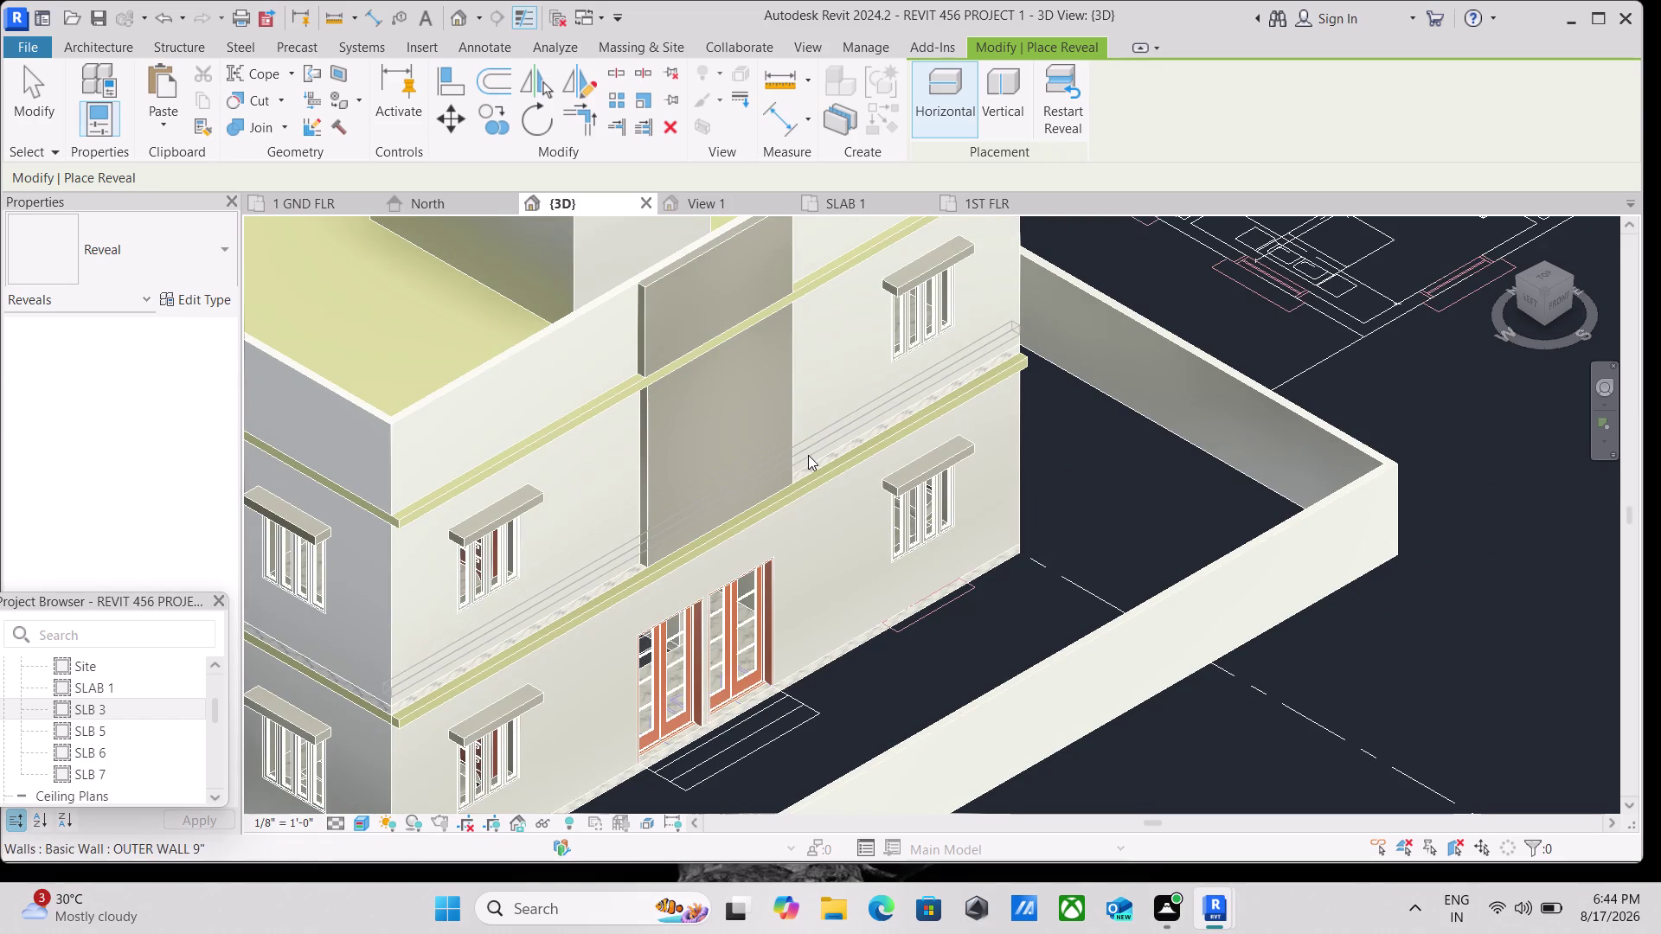
scroll(down, 3)
scroll(down, 3)
middle_drag(750, 419, 691, 386)
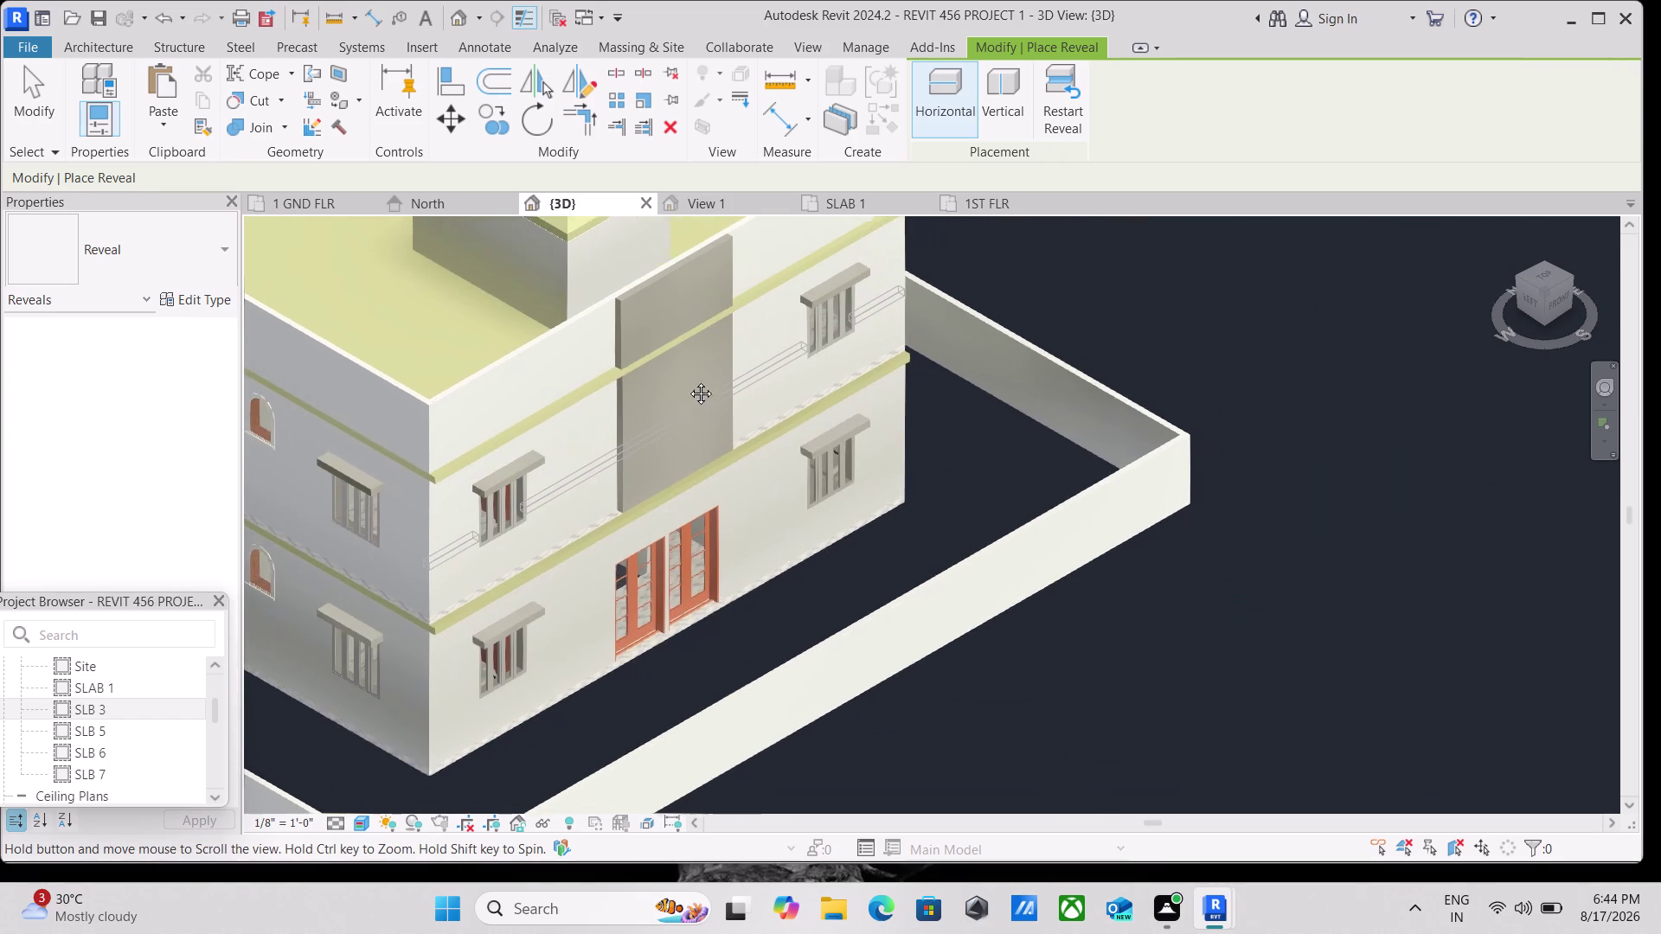
middle_drag(691, 386, 686, 377)
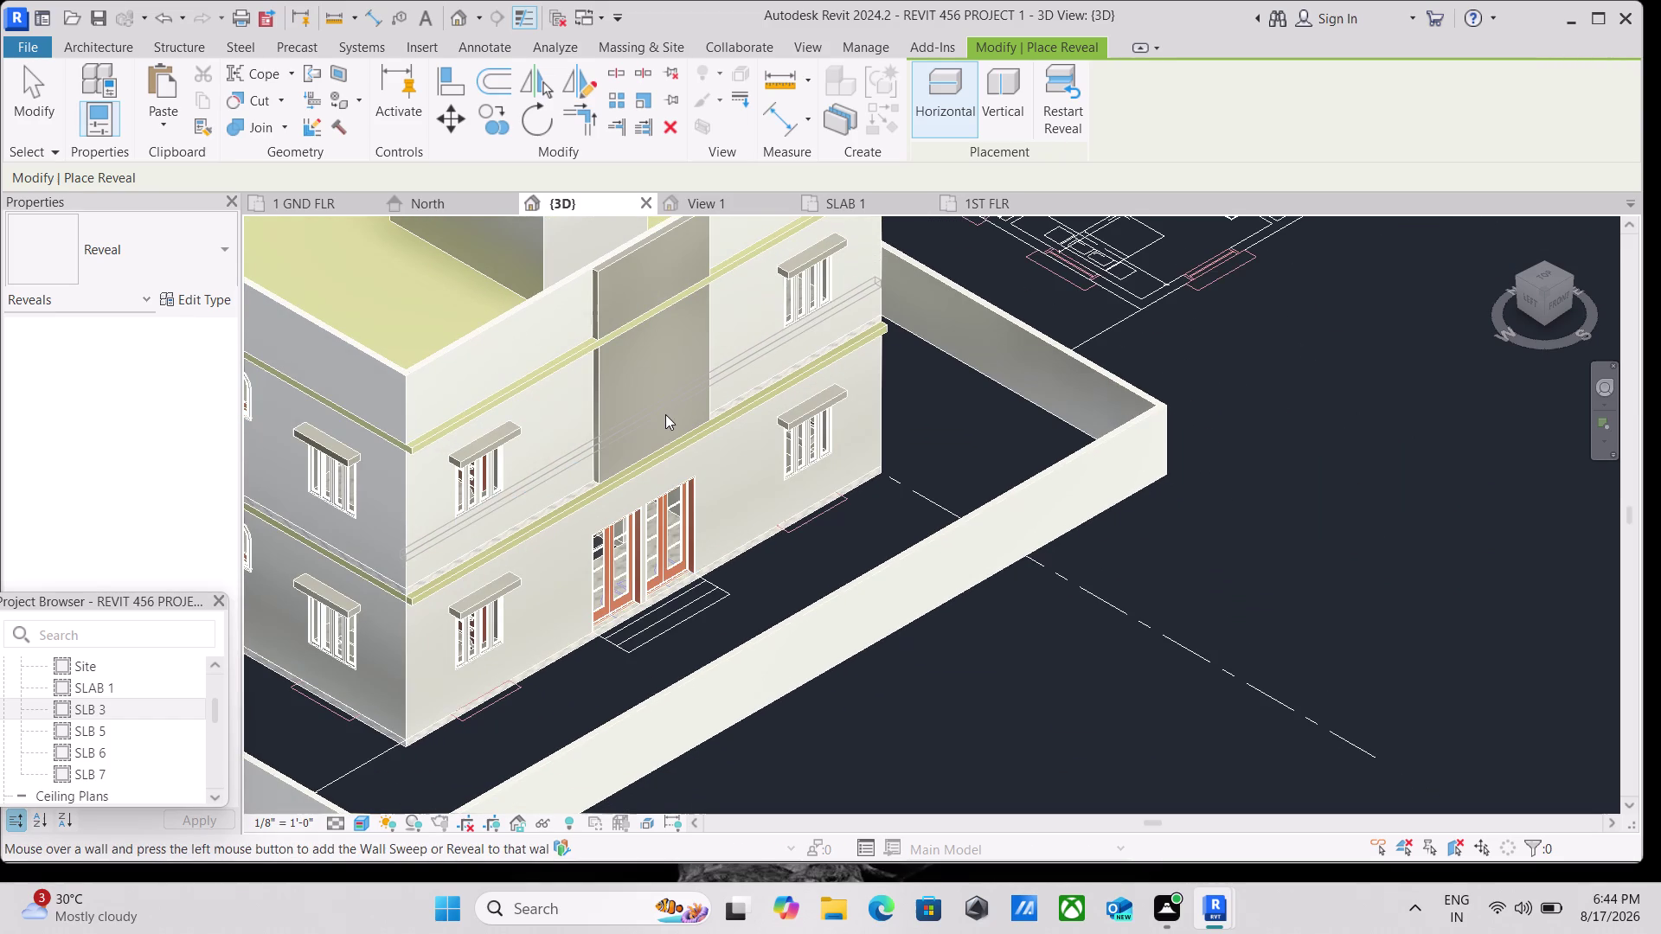
key(Escape)
scroll(up, 3)
scroll(up, 3)
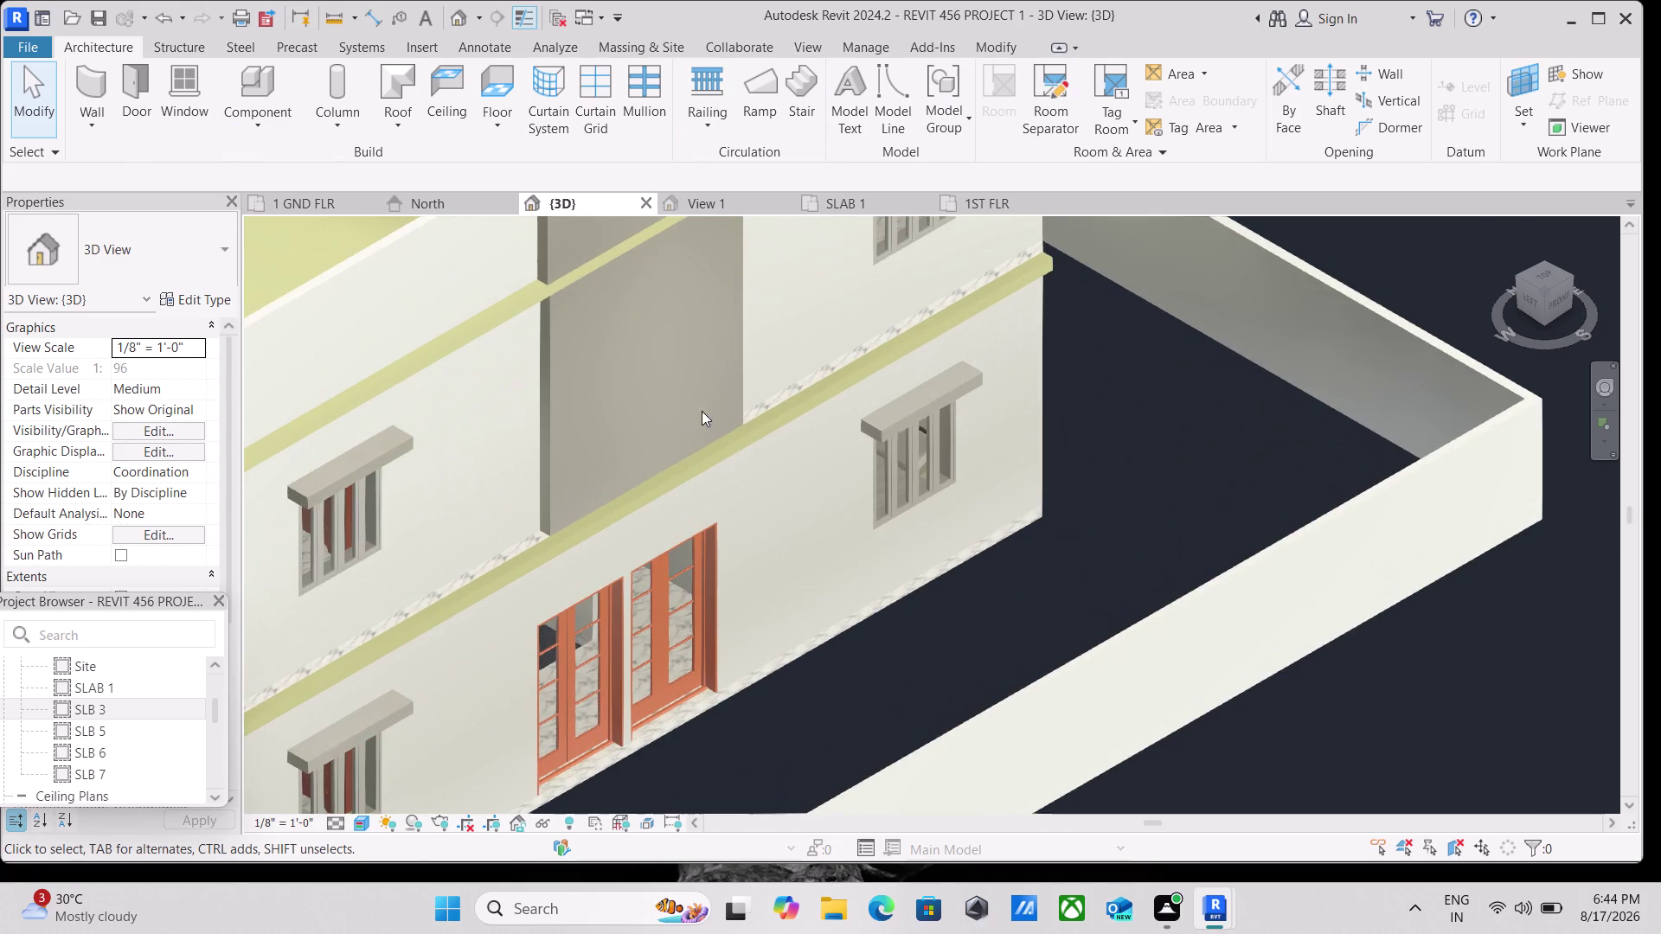
Switch to the ViewCube FRONT view and zoom and pan to centre the facade.
click(1564, 305)
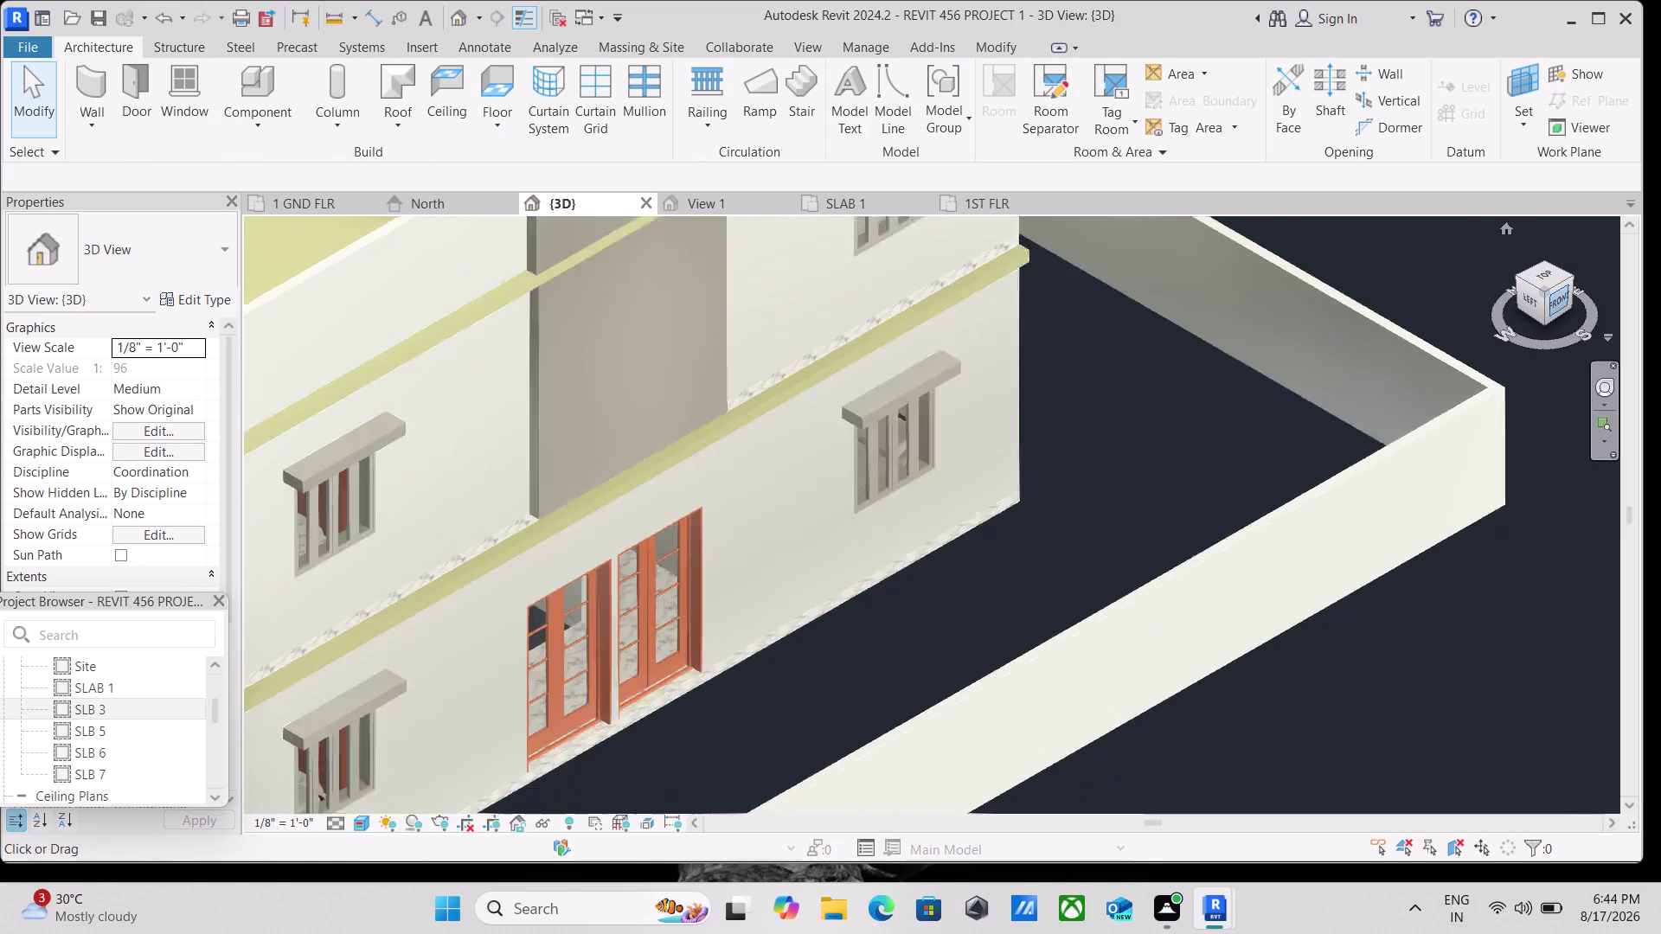
scroll(up, 3)
scroll(up, 3)
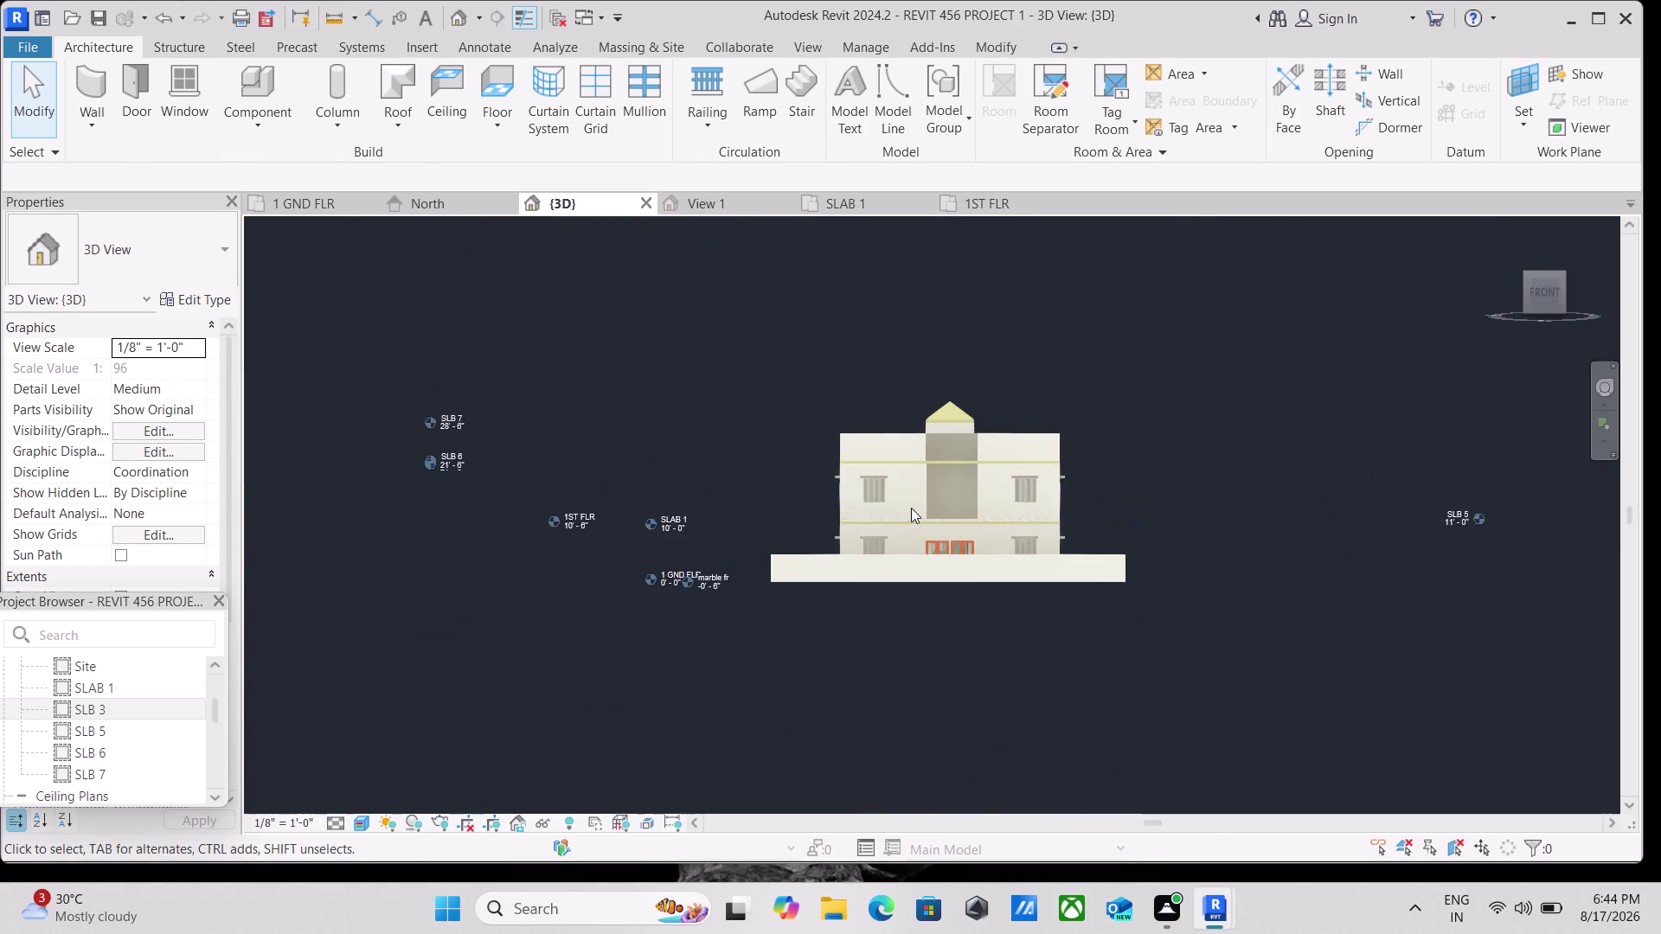
scroll(up, 3)
scroll(up, 3)
scroll(up, 3)
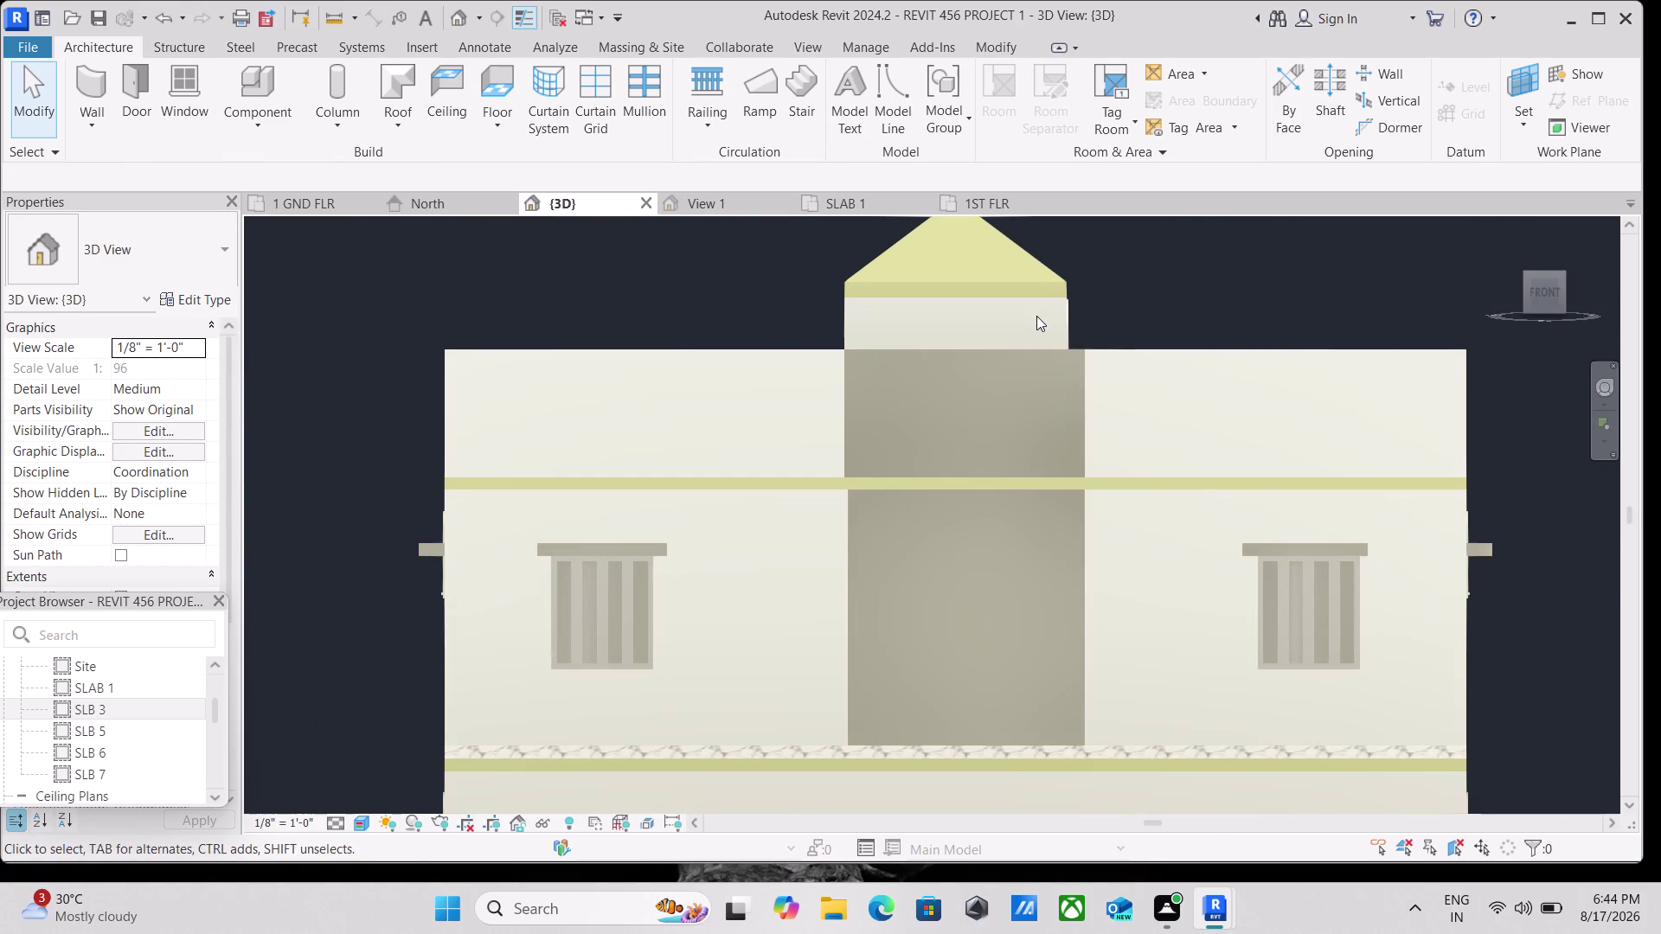
scroll(down, 3)
middle_drag(1107, 391, 1098, 393)
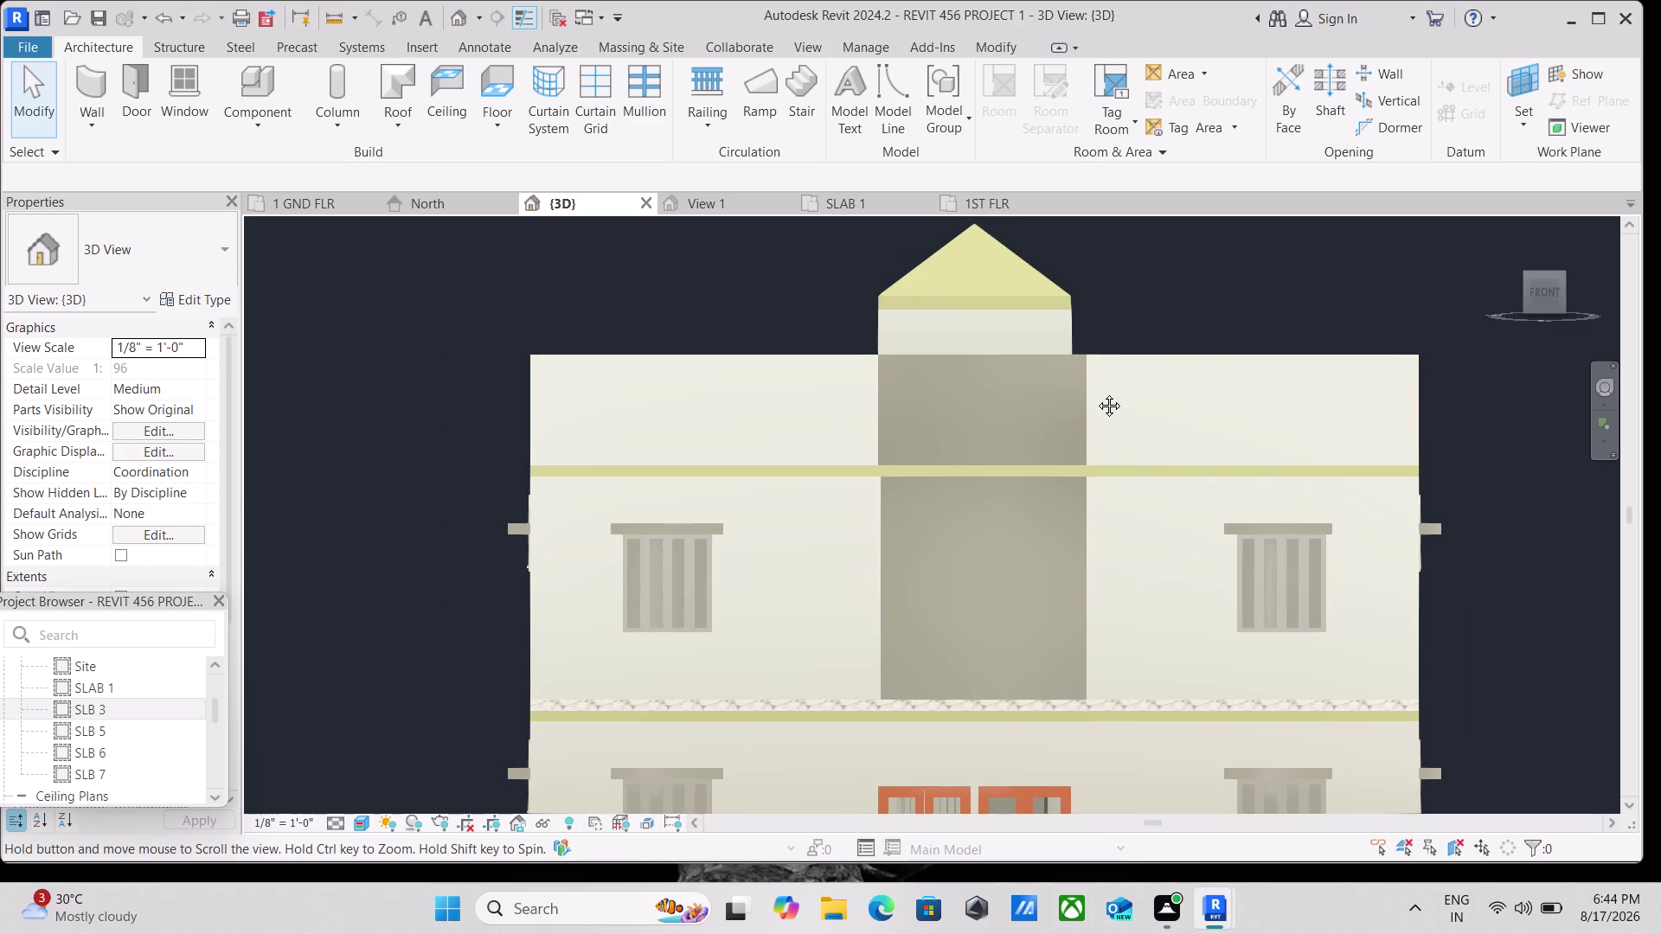
middle_drag(1098, 392, 1044, 425)
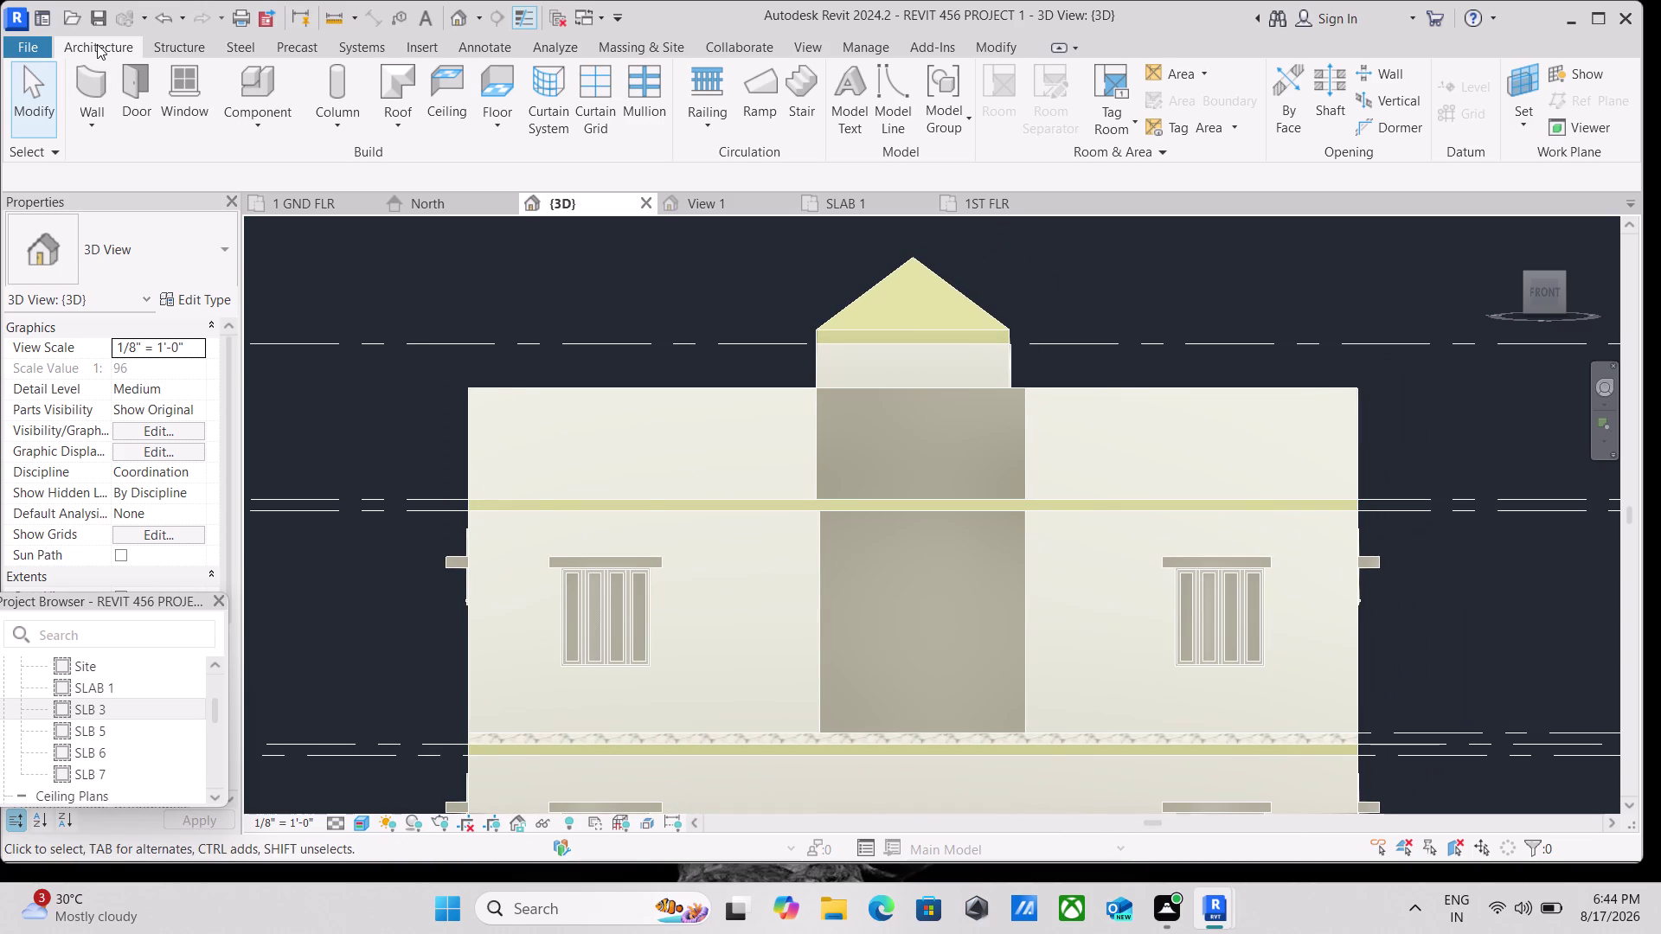
Select and deselect the central facade panel, then start Component > Model In-Place.
click(825, 648)
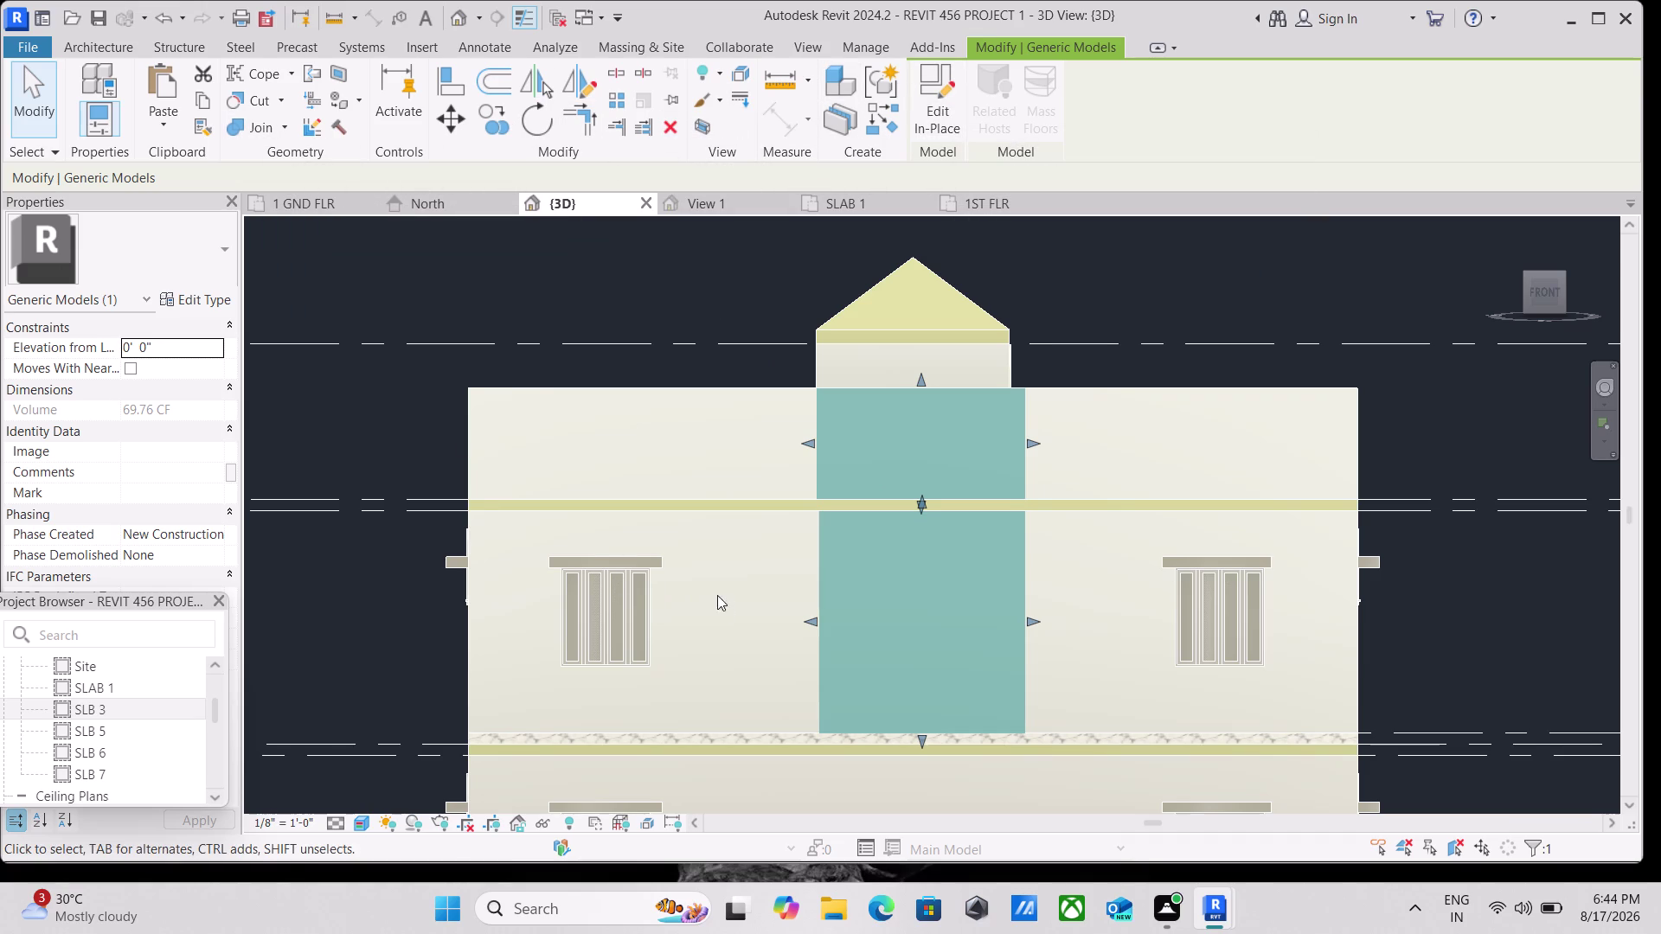
key(Escape)
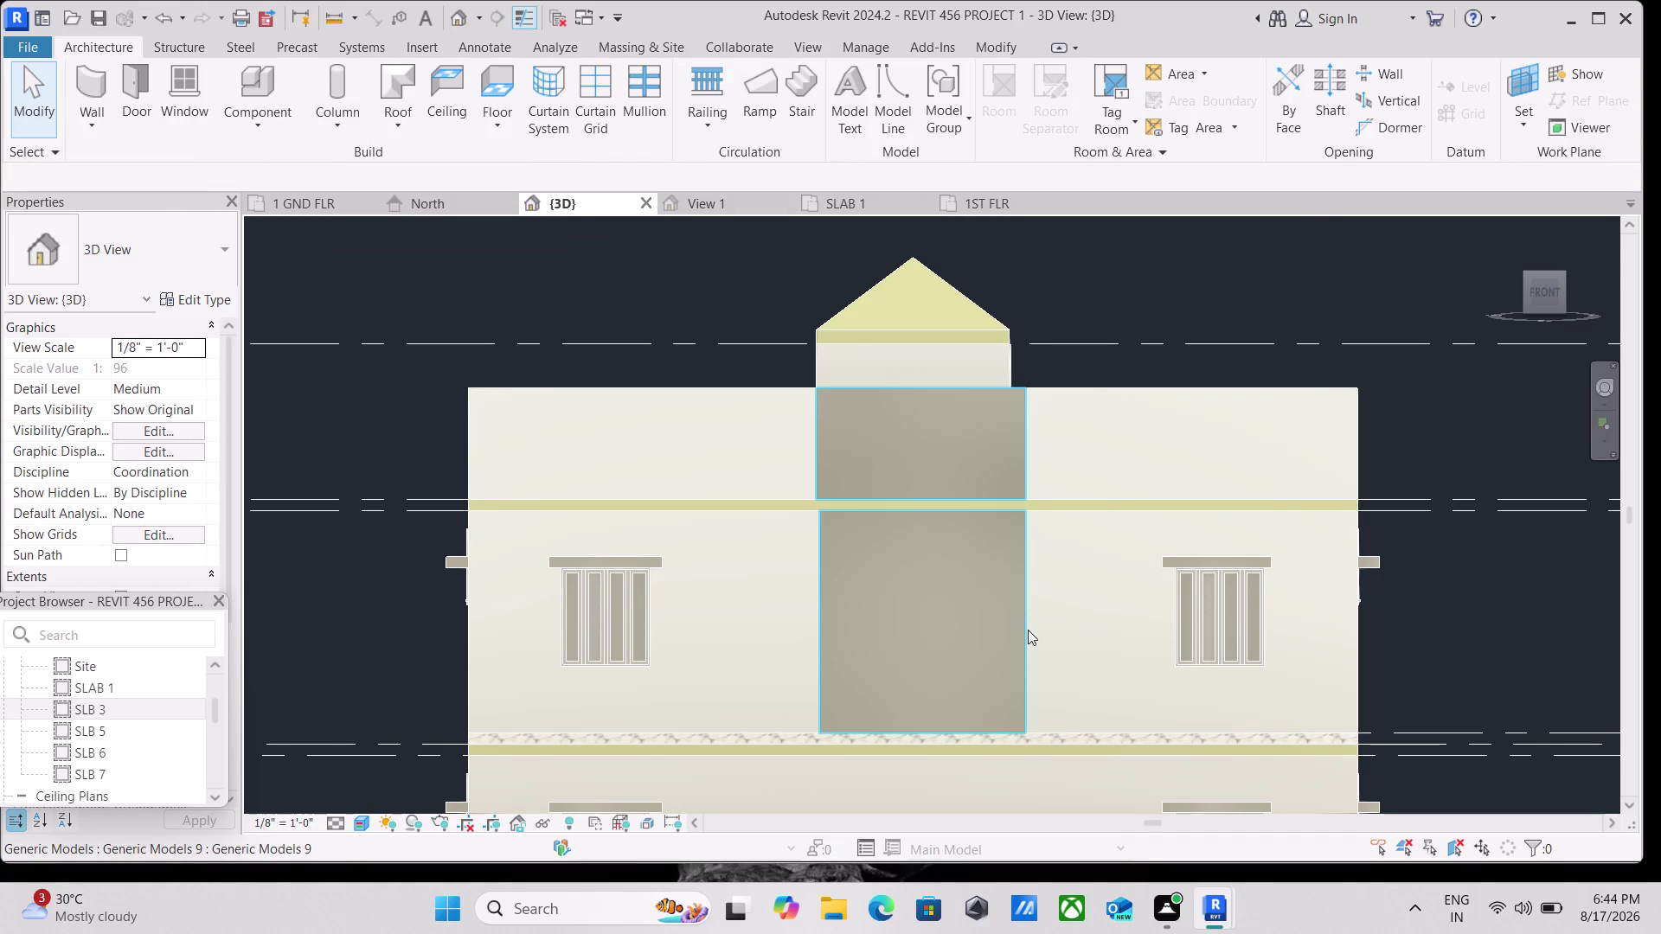
click(250, 117)
click(330, 207)
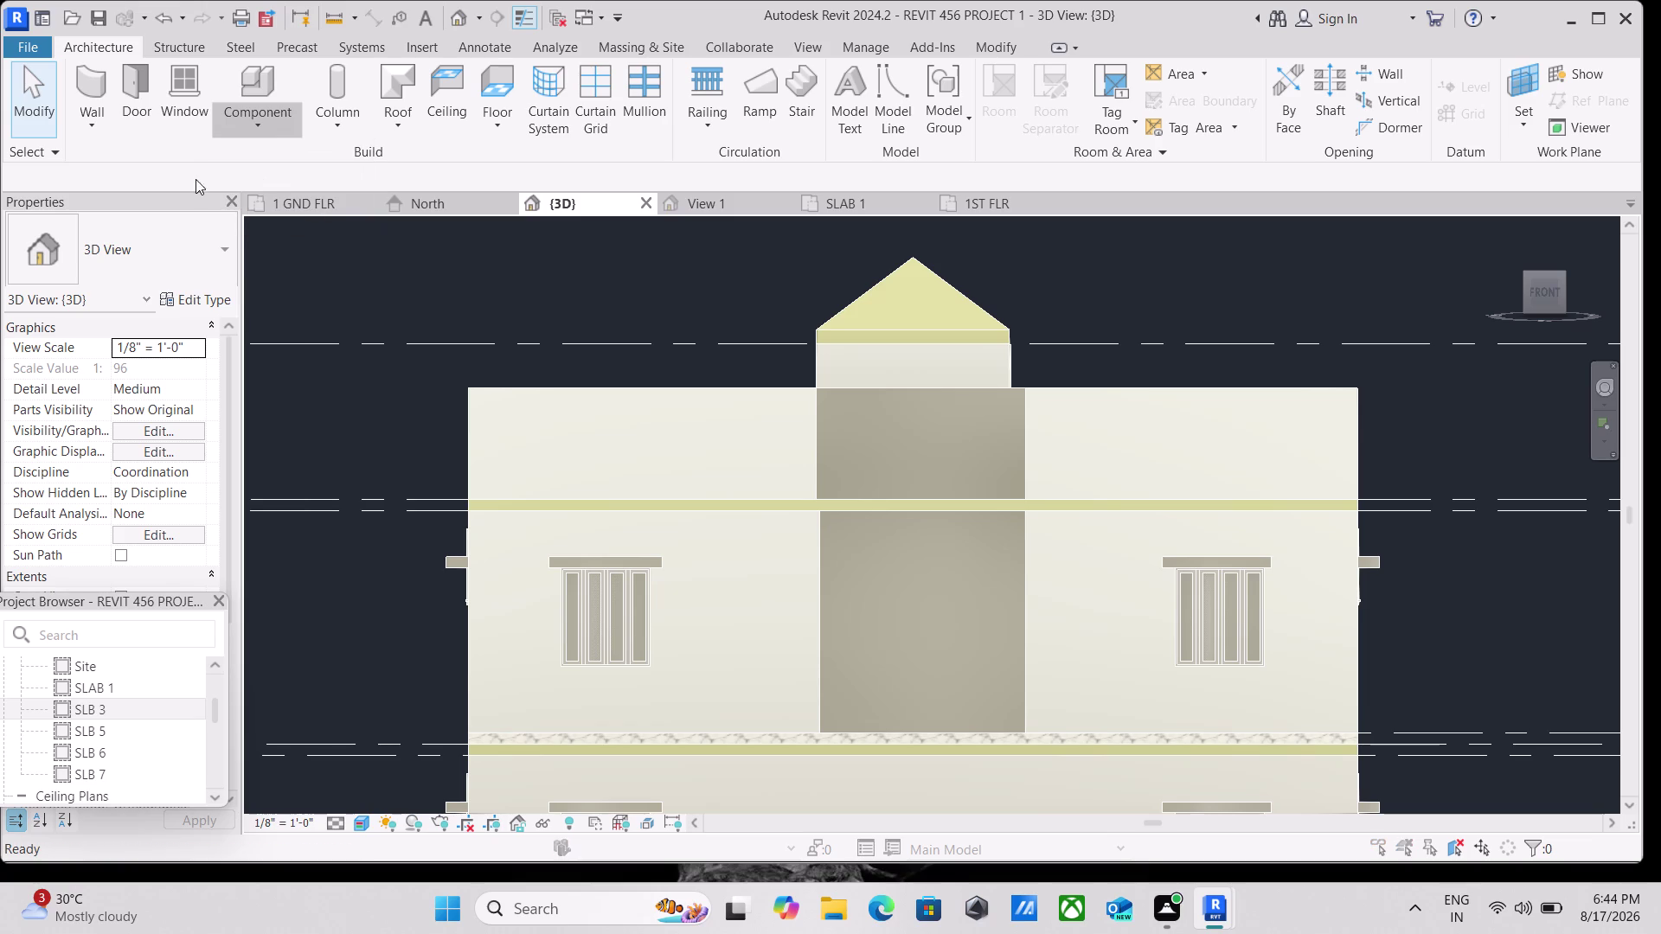
Pick the Generic Models category, confirm, and accept the name 'Generic Models 10'.
scroll(down, 3)
scroll(down, 3)
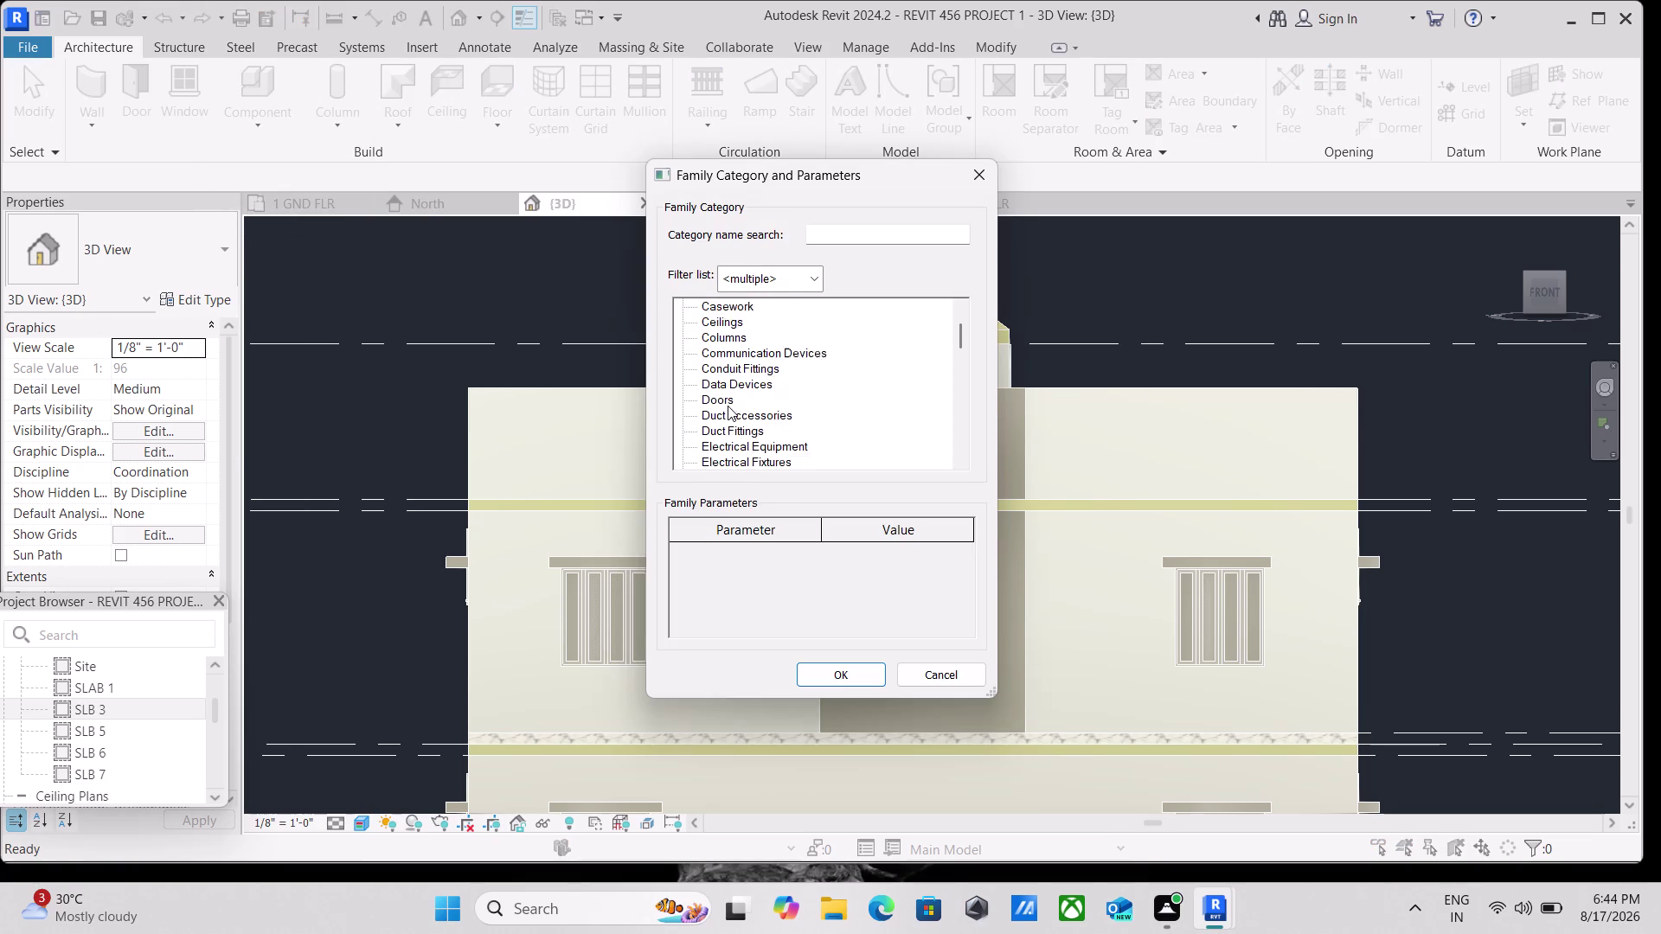
scroll(down, 3)
scroll(down, 3)
scroll(up, 3)
scroll(up, 3)
scroll(down, 3)
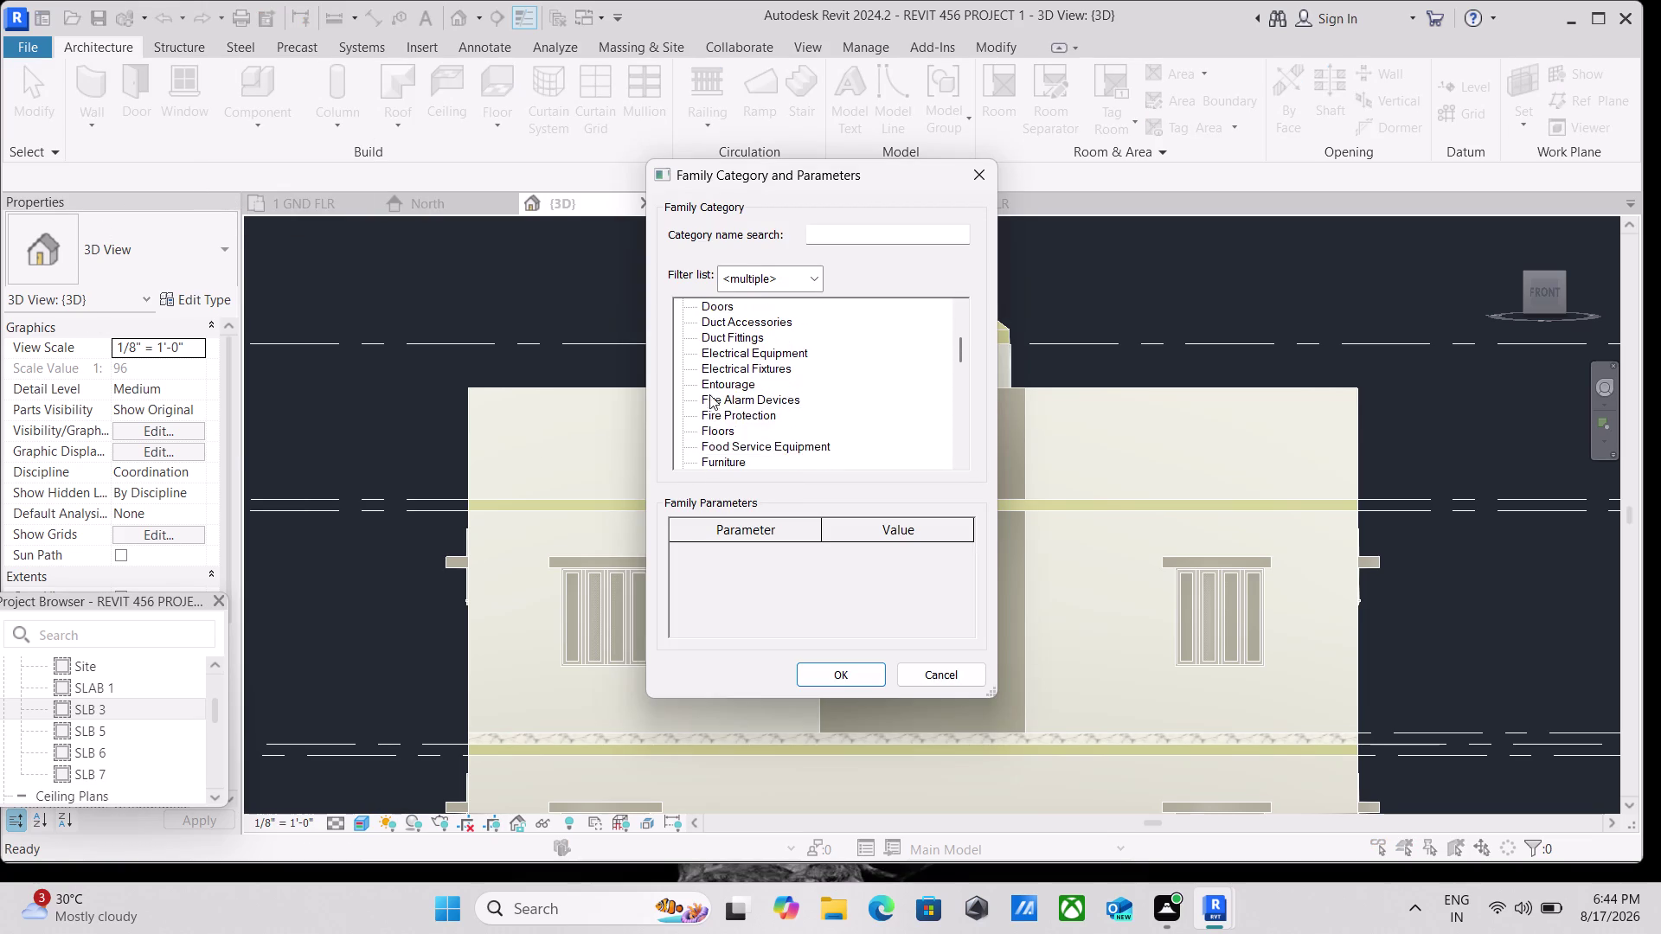
scroll(down, 3)
scroll(up, 3)
scroll(up, 3)
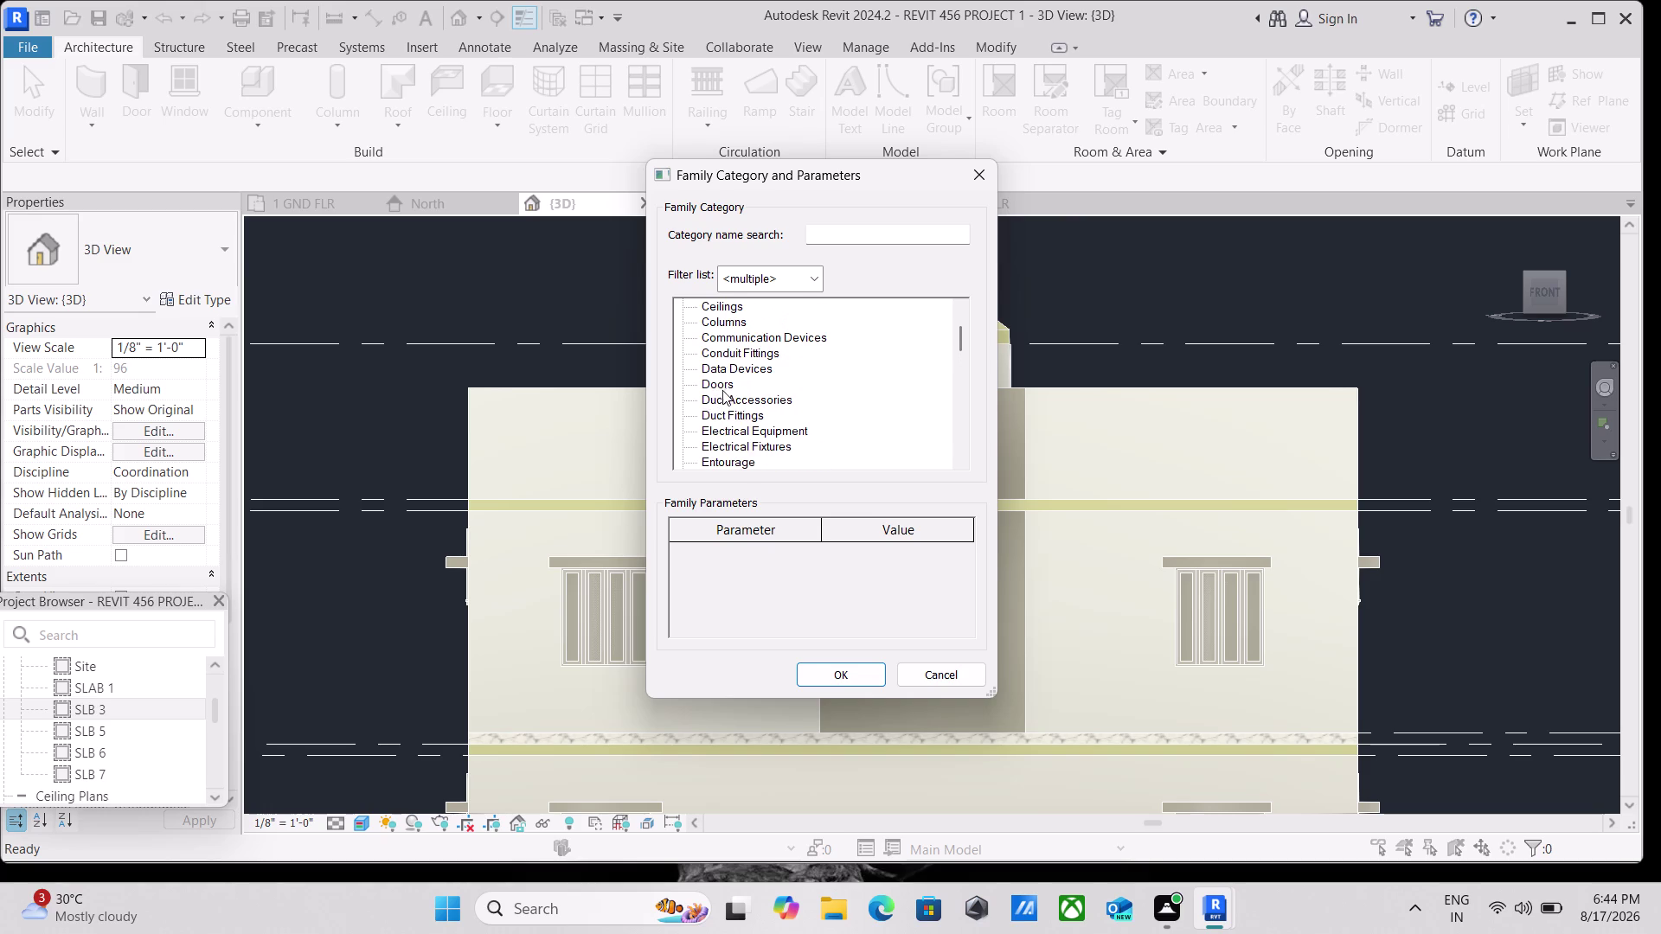
scroll(down, 3)
scroll(down, 3)
scroll(down, 3)
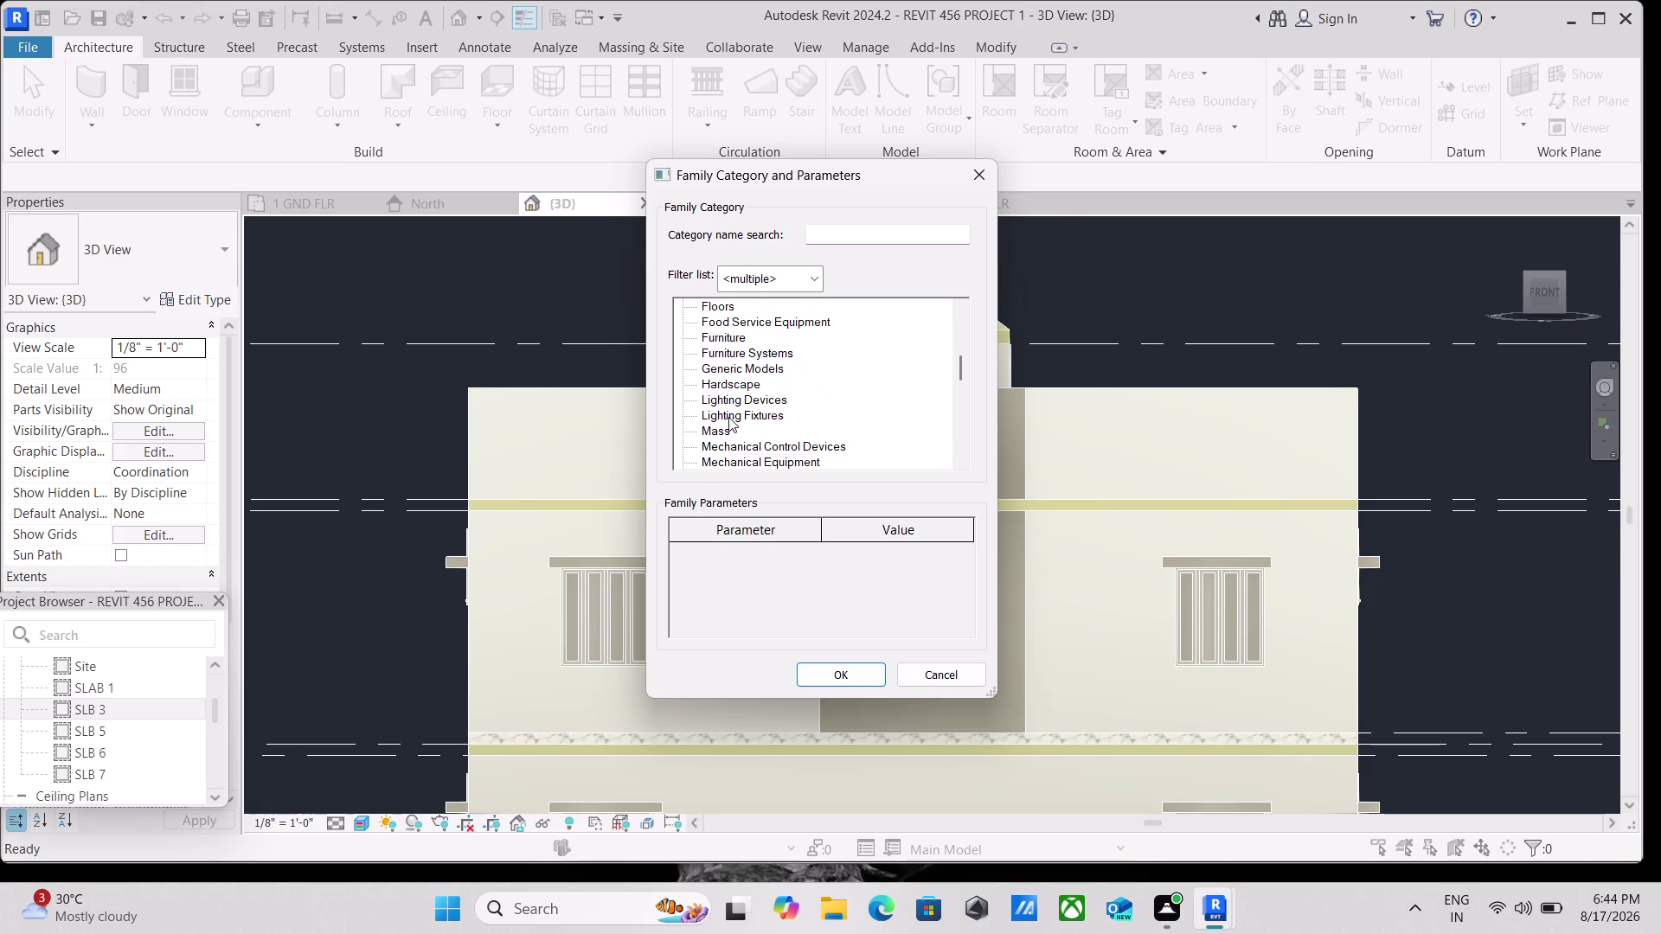
scroll(down, 3)
scroll(up, 3)
scroll(up, 3)
scroll(up, 3)
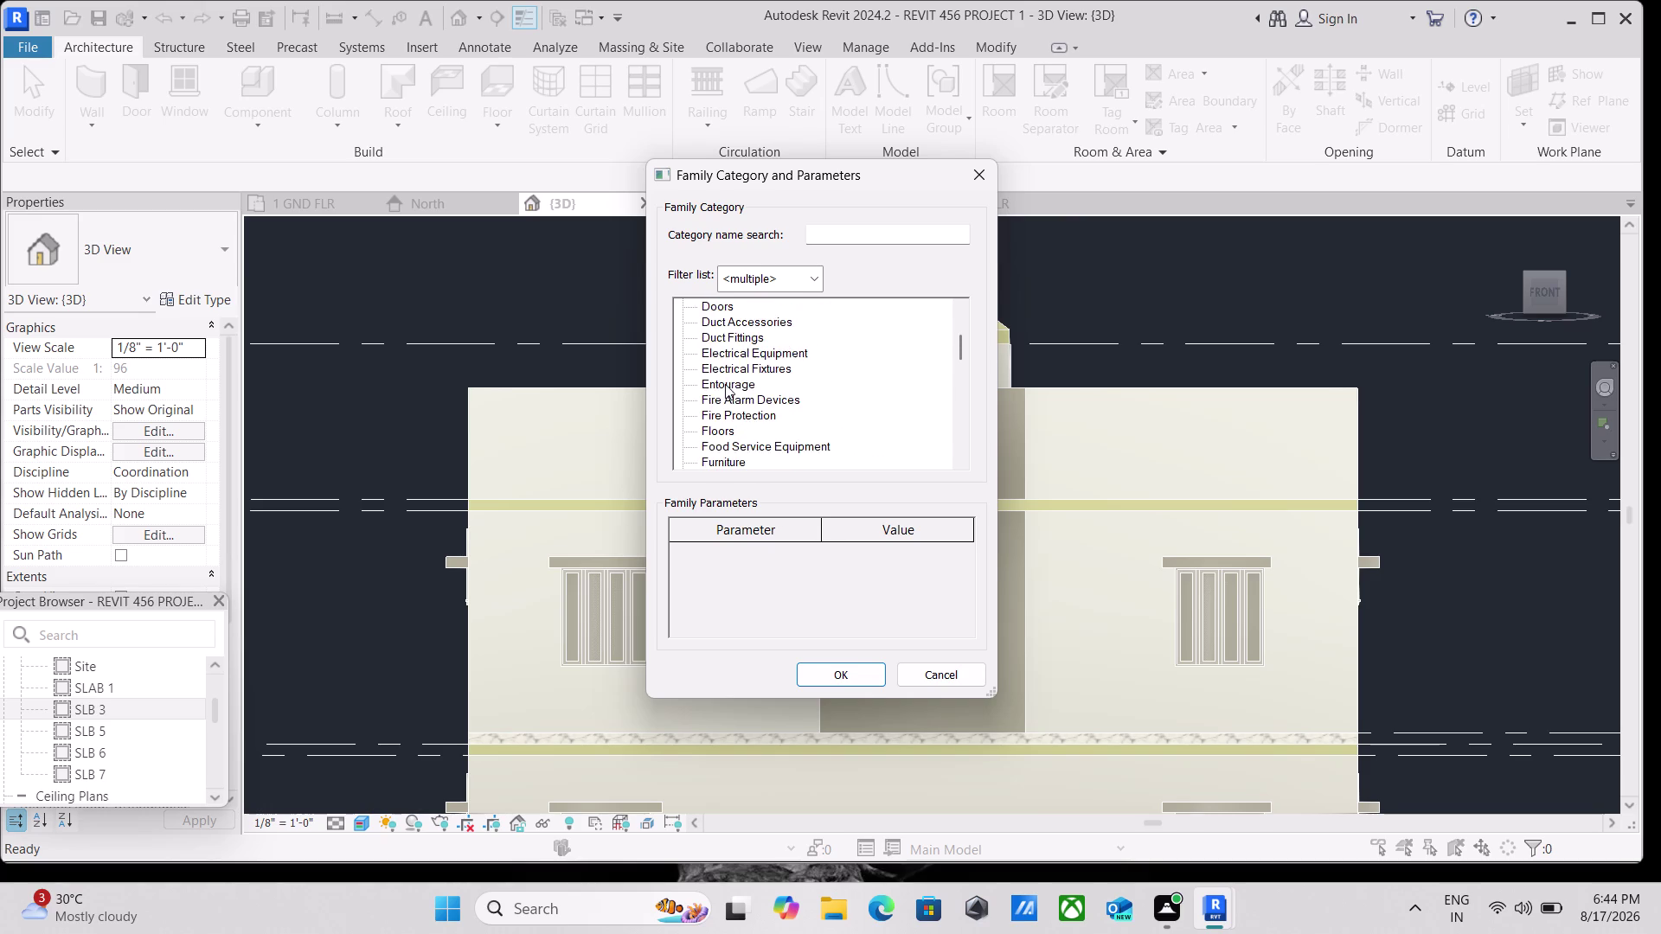
scroll(up, 3)
scroll(up, 3)
scroll(down, 3)
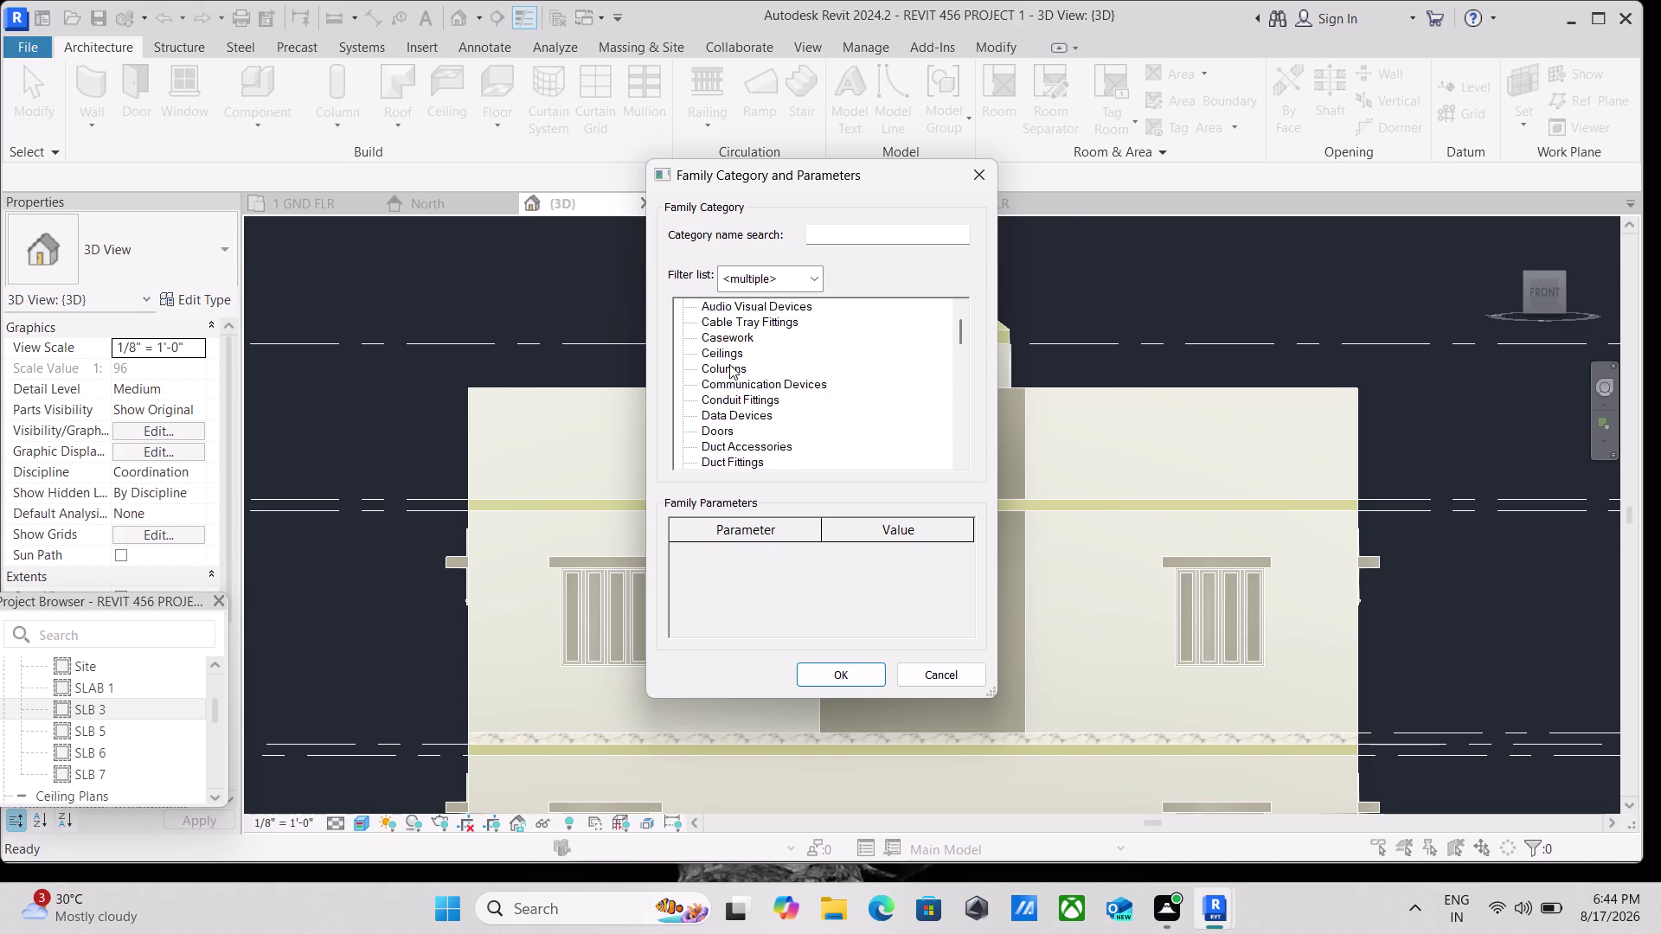
scroll(down, 3)
scroll(up, 3)
scroll(down, 3)
scroll(down, 3)
scroll(down, 3)
scroll(up, 3)
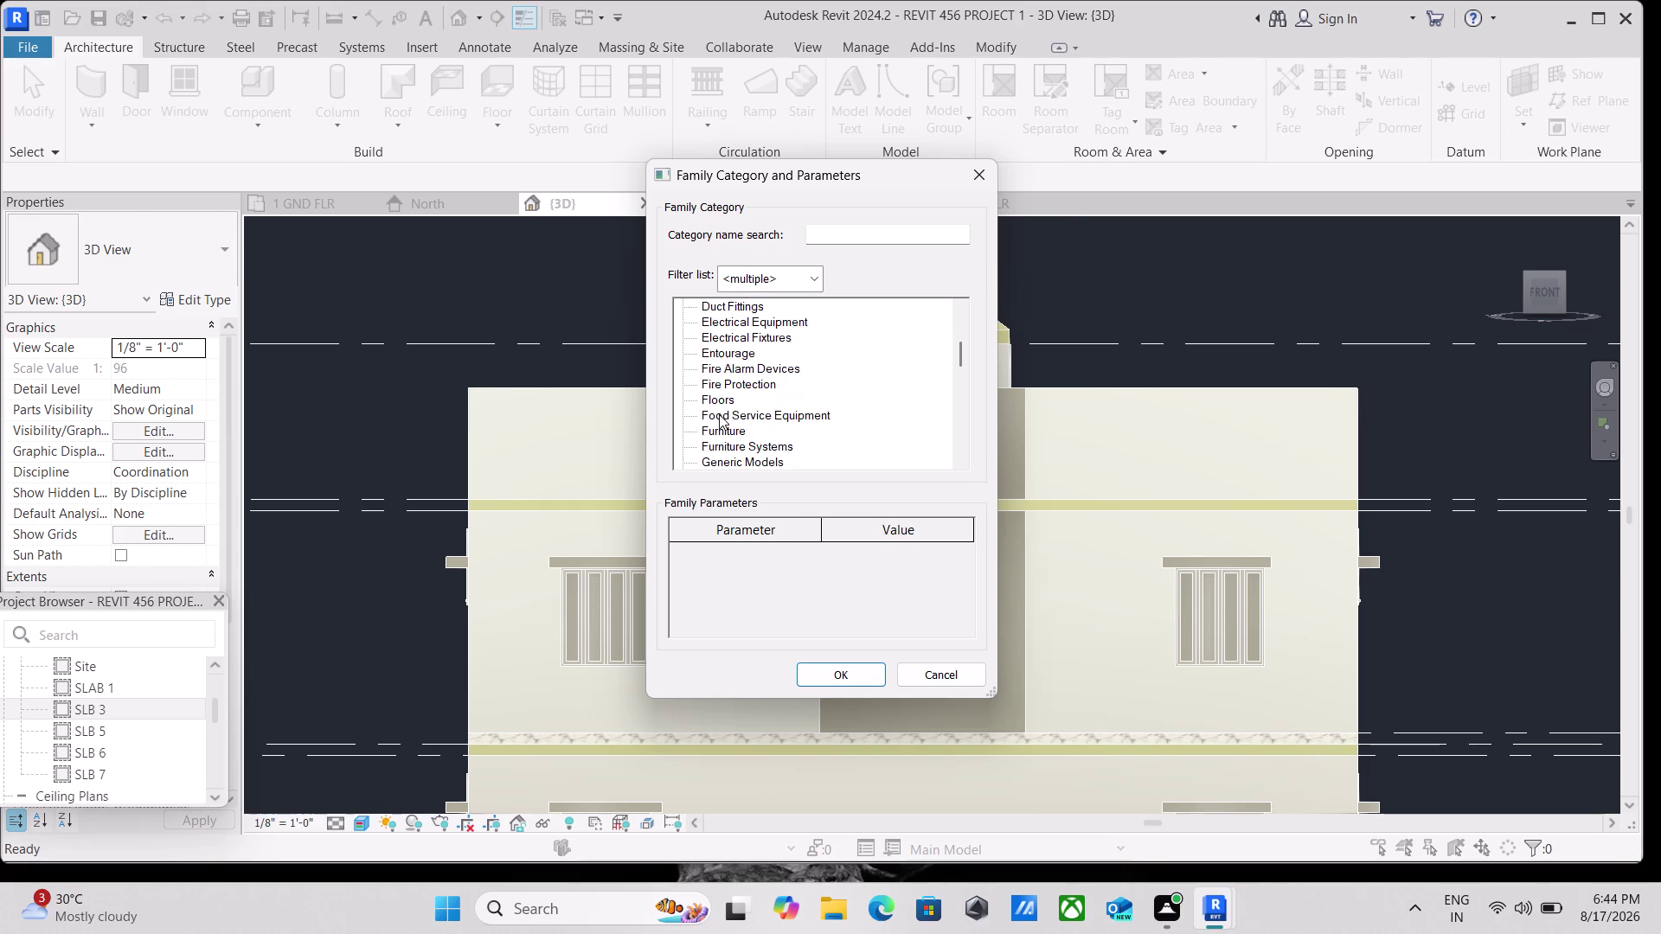
scroll(down, 3)
scroll(down, 3)
scroll(up, 3)
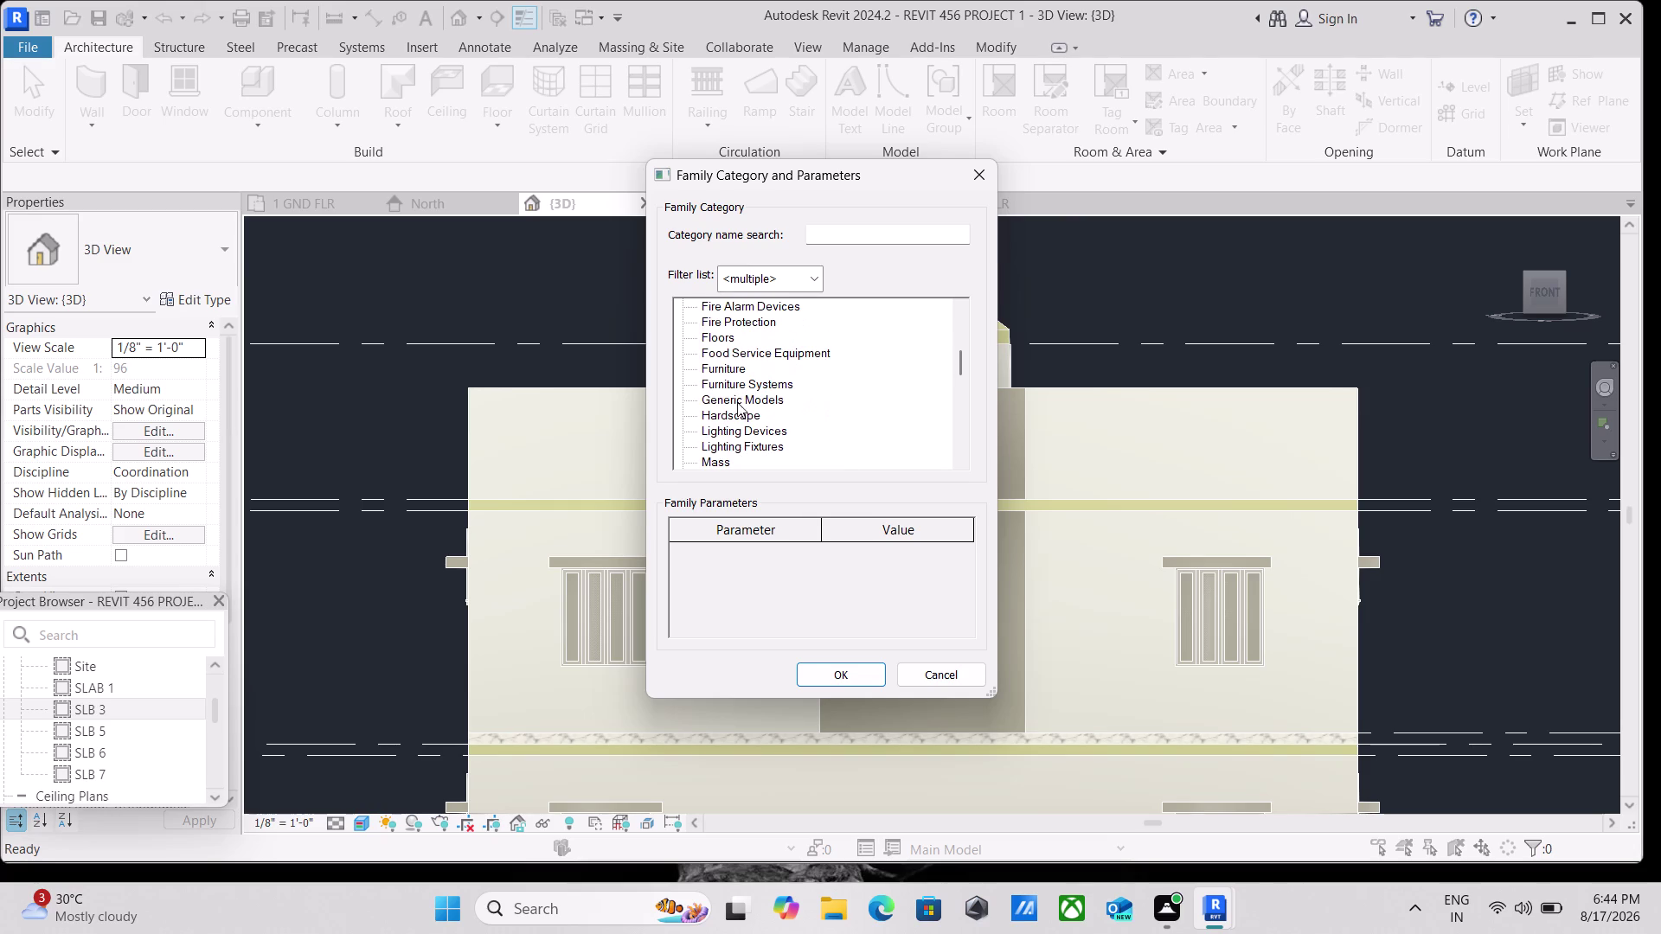
click(752, 394)
click(822, 676)
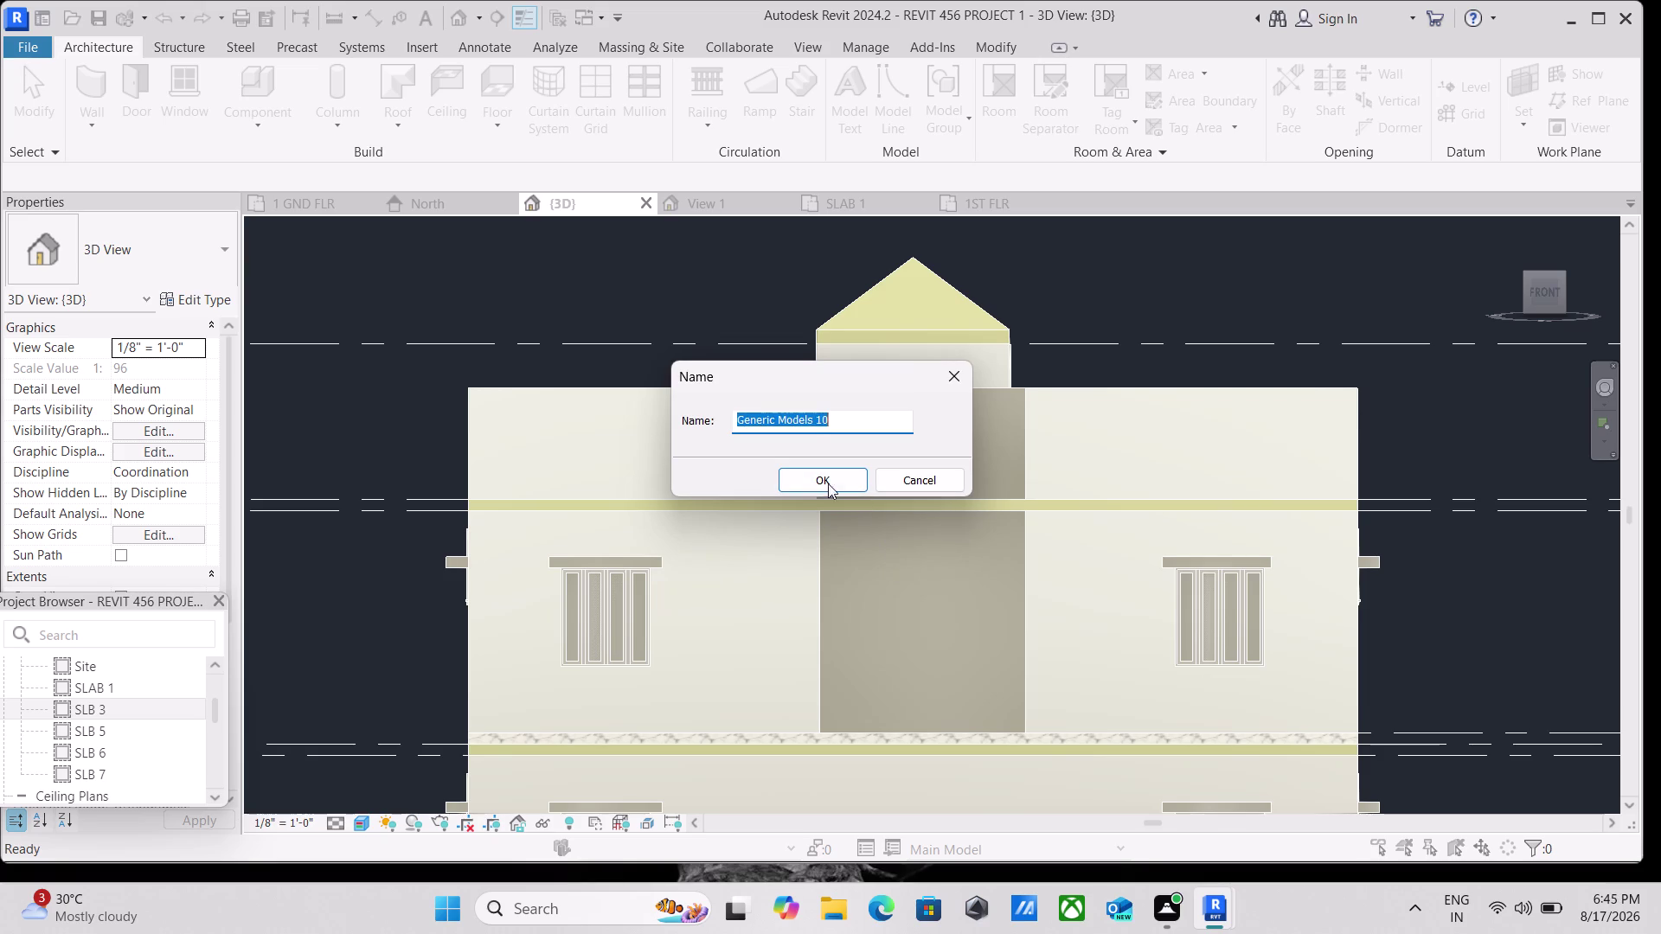
click(812, 481)
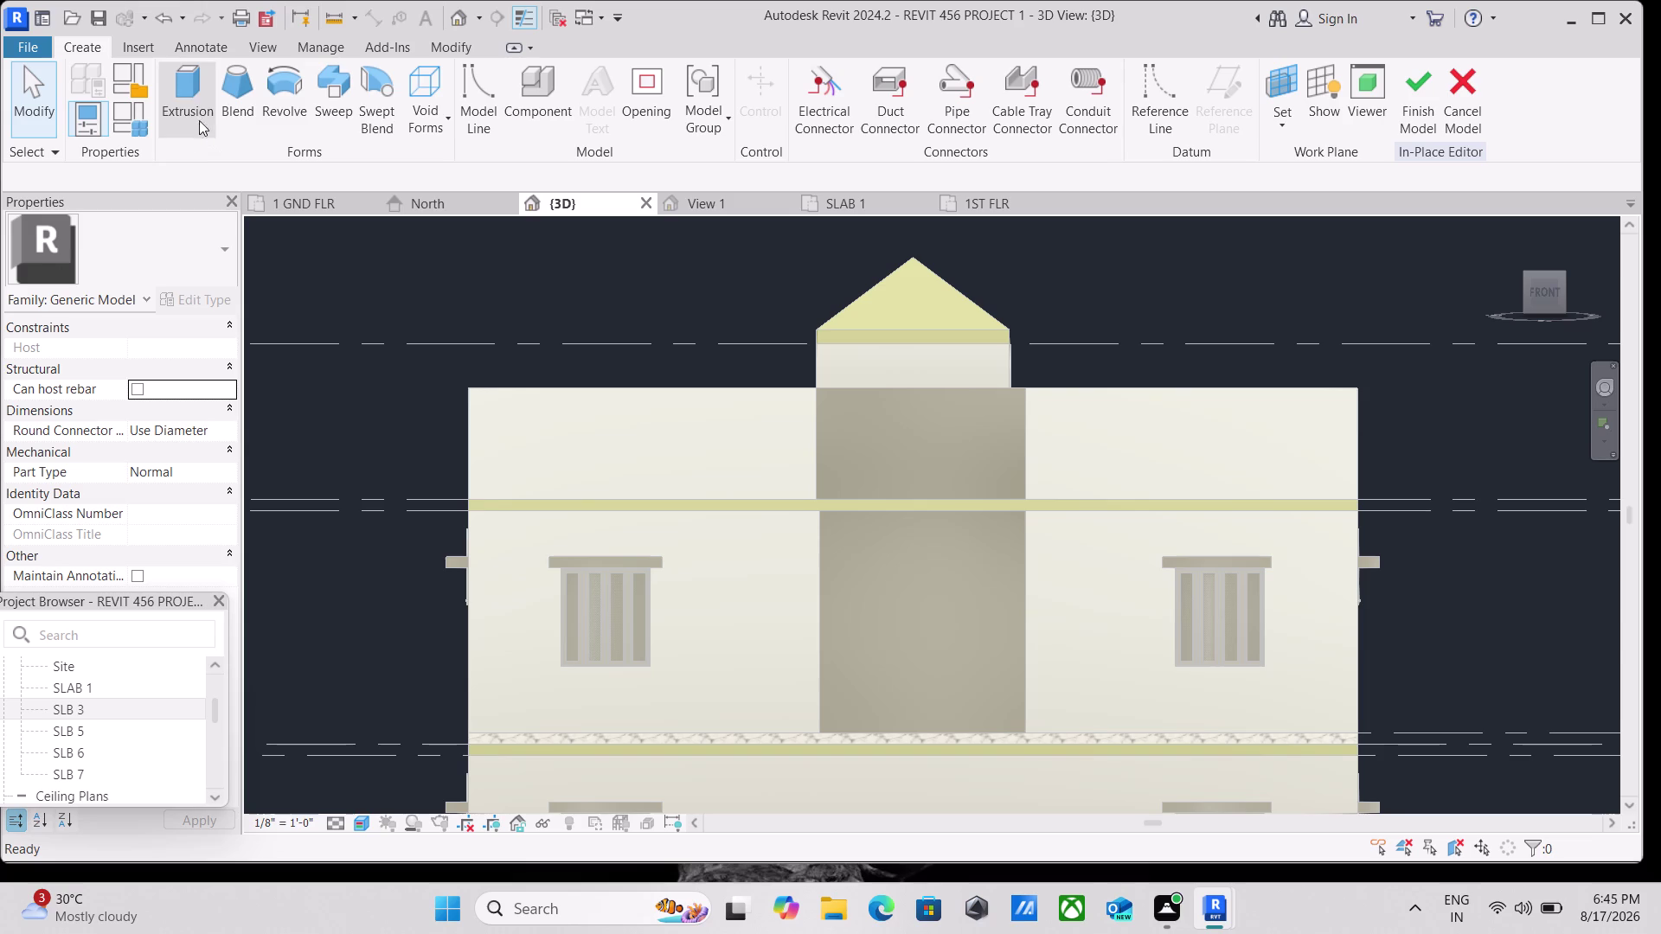
Start a void extrusion and choose the Rectangle draw tool.
click(417, 104)
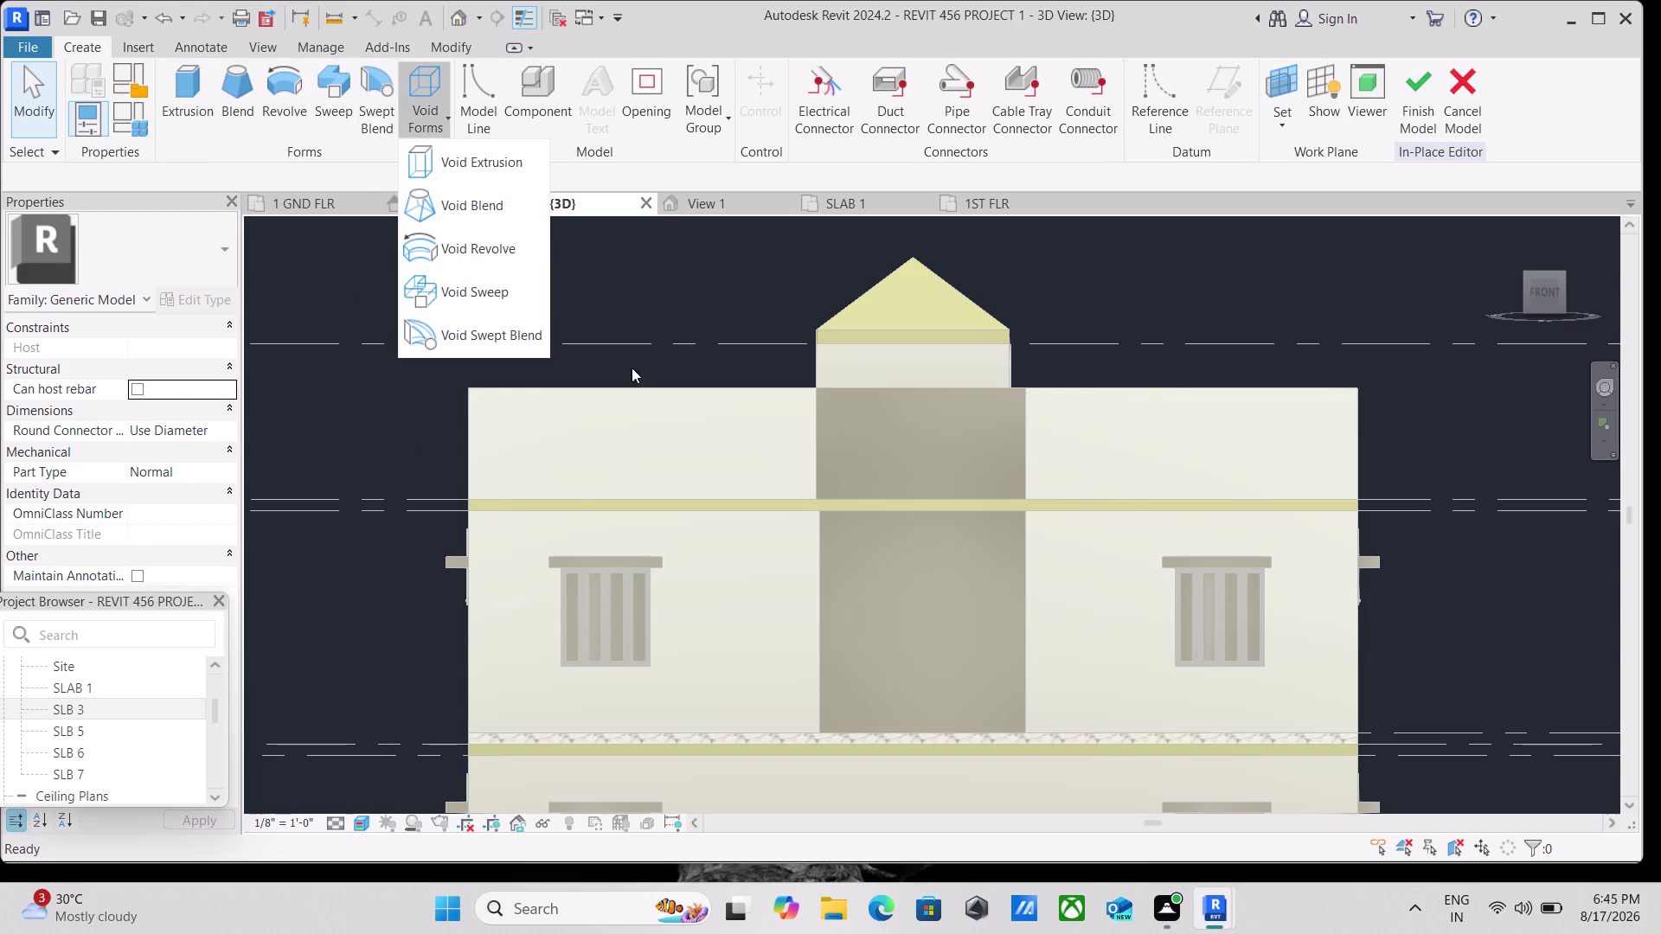
click(498, 161)
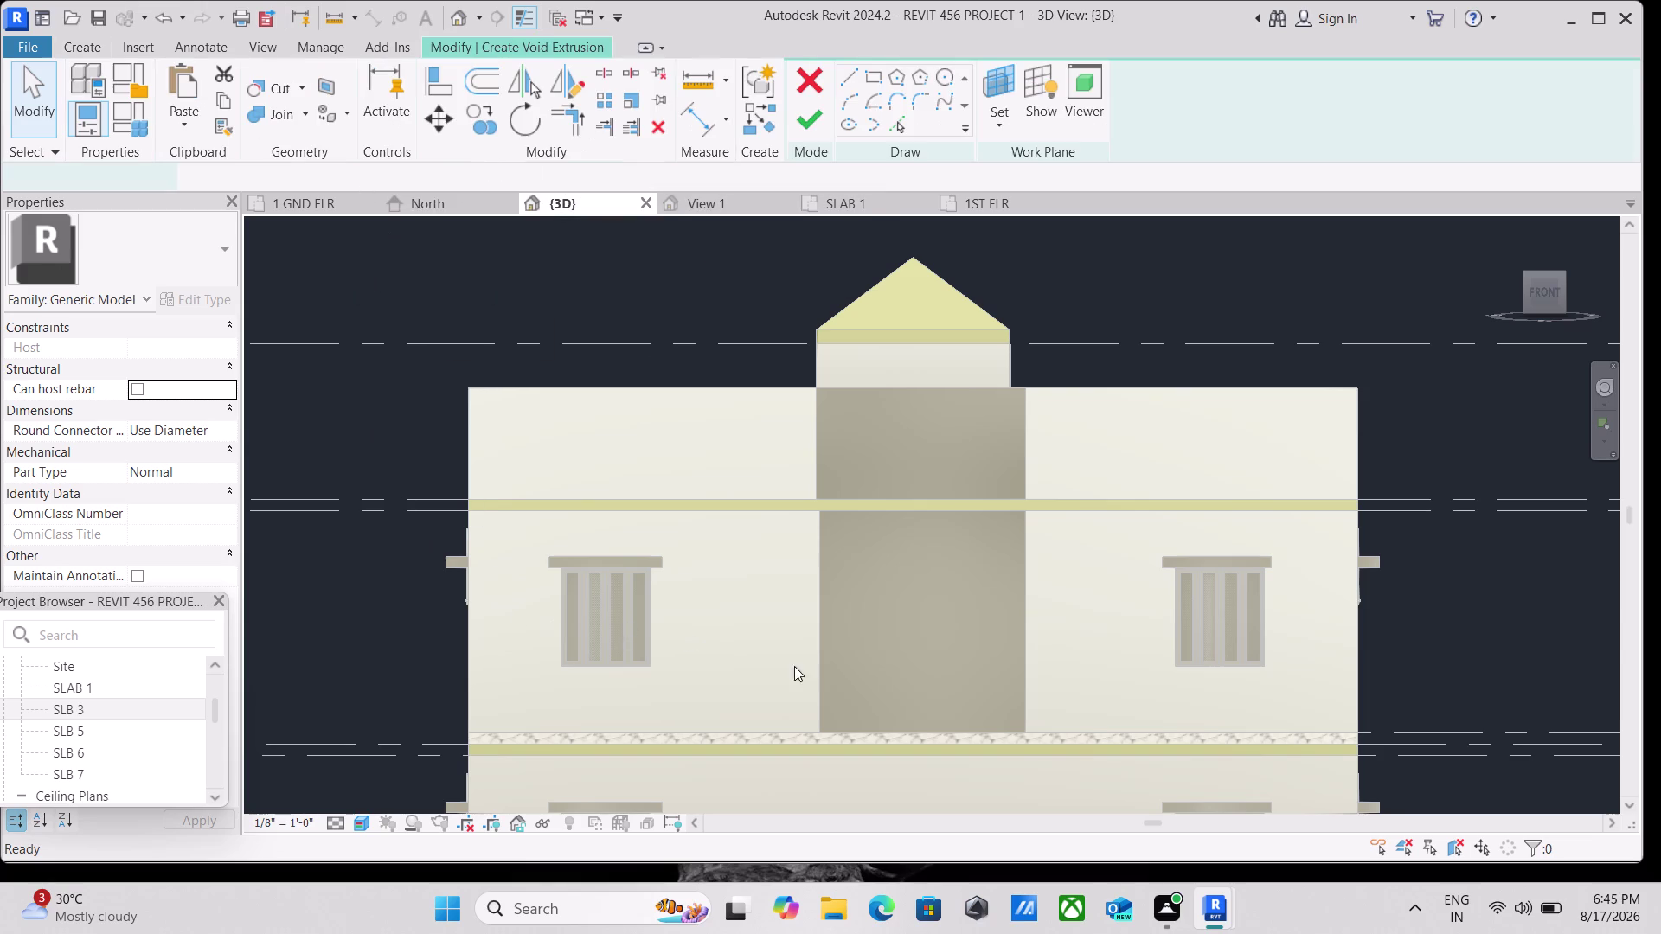
scroll(up, 3)
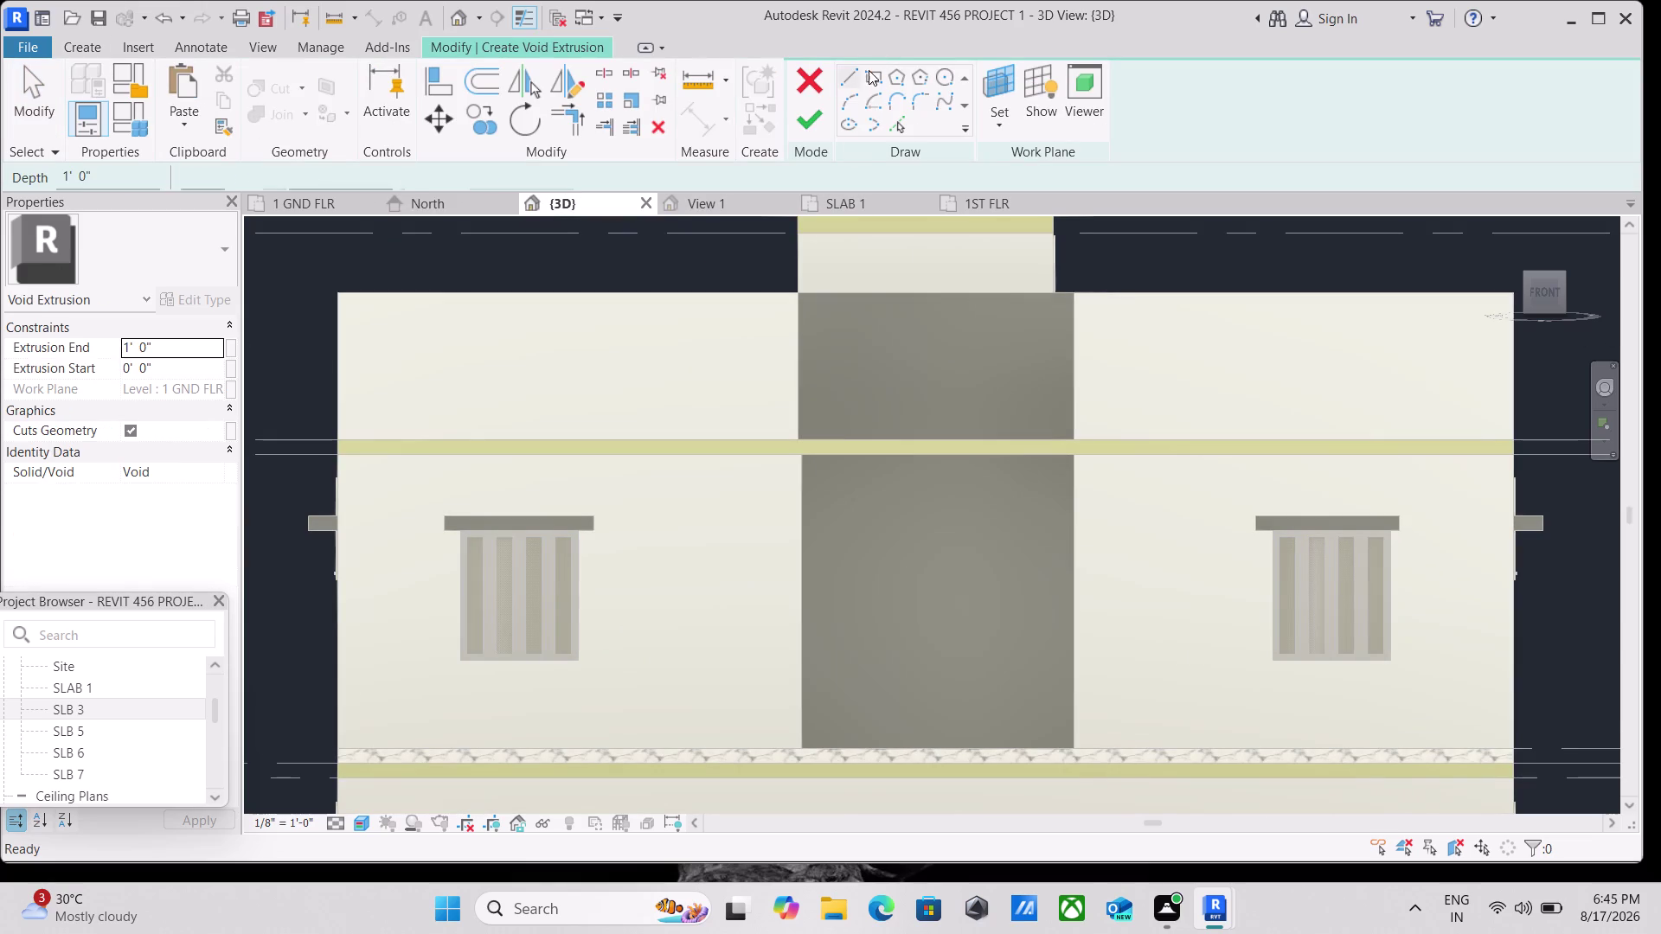
click(868, 73)
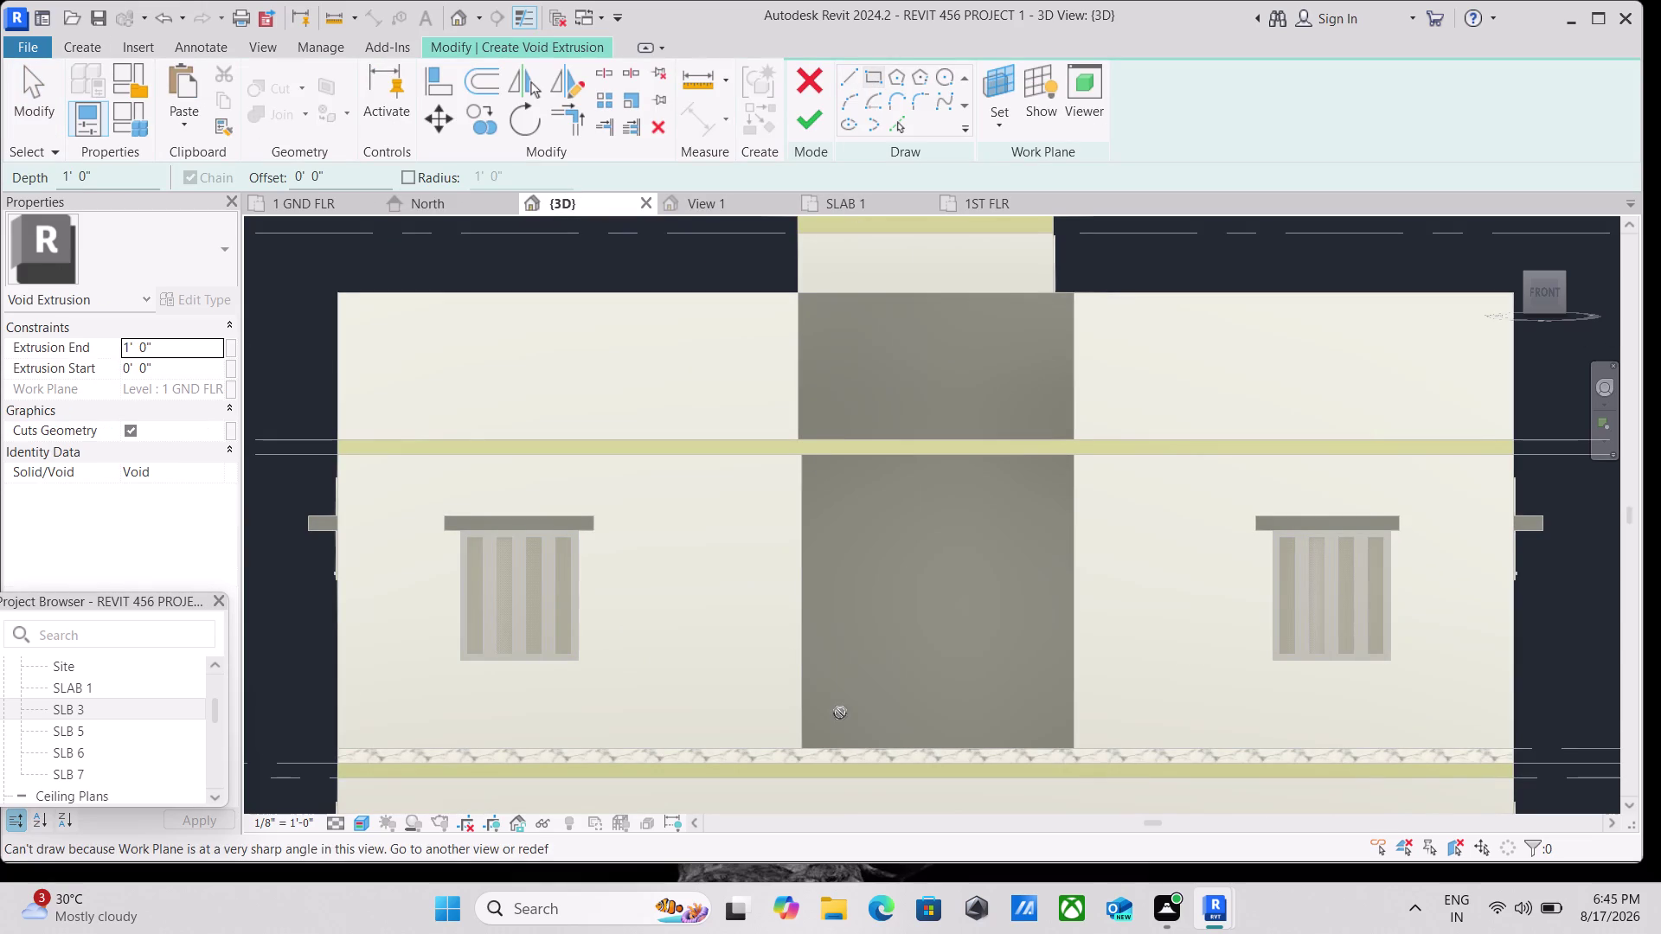
Dismiss the work plane warning and pick the central panel's face as the work plane.
middle_drag(840, 713, 731, 640)
middle_drag(824, 445, 786, 539)
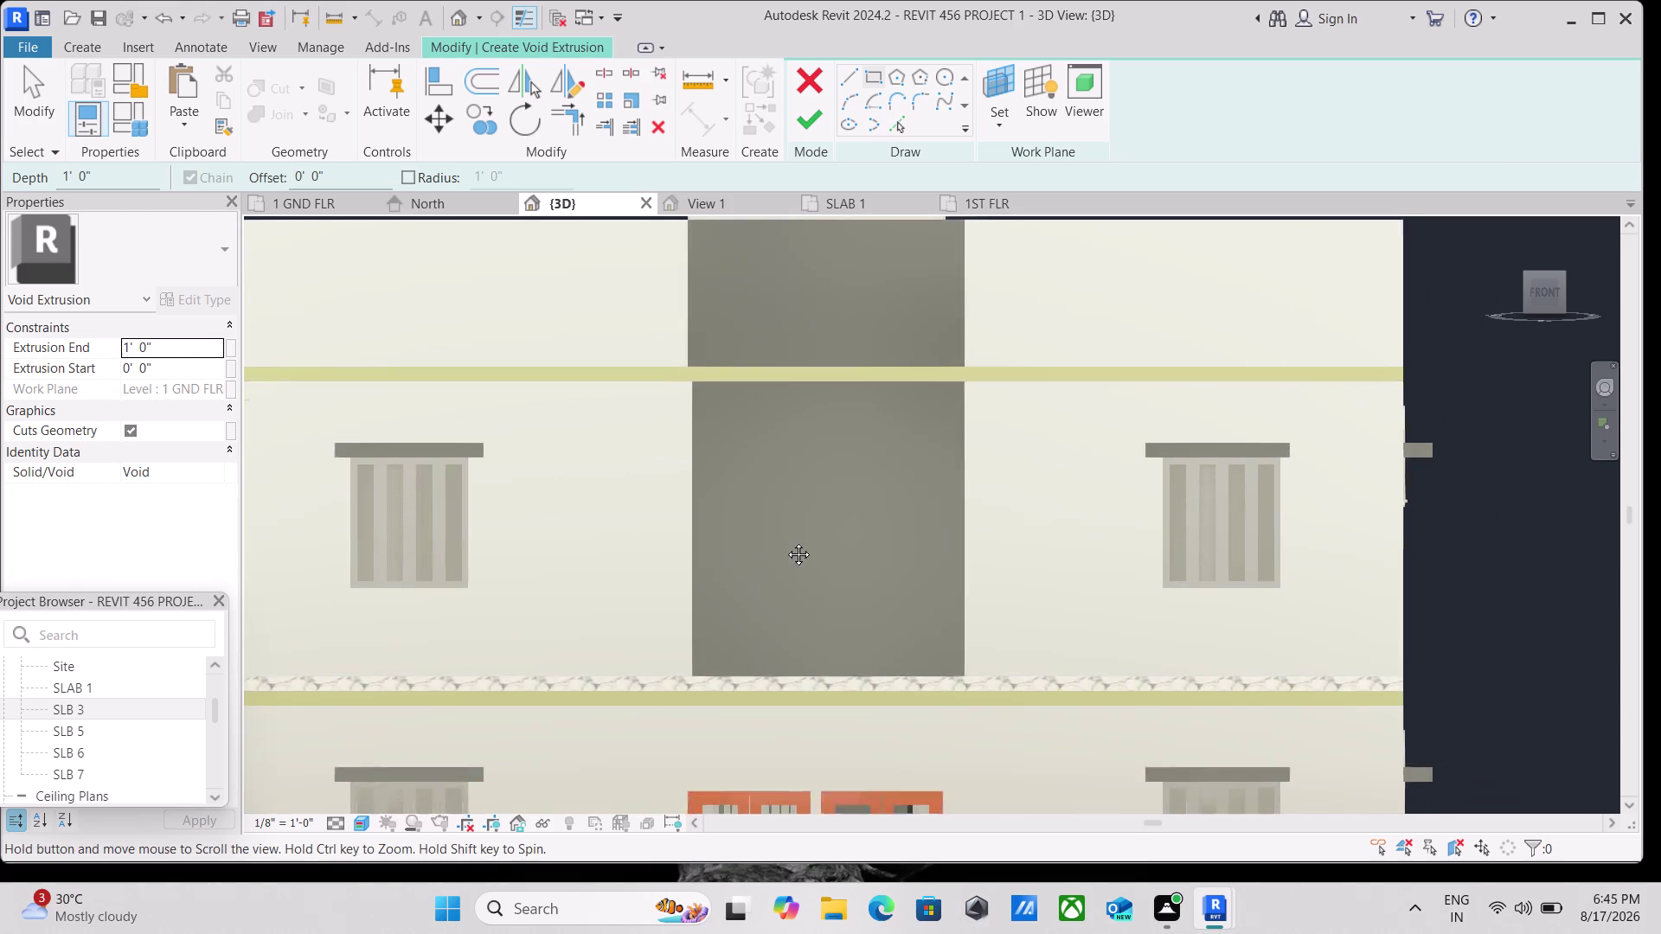
middle_drag(786, 538, 777, 563)
click(666, 766)
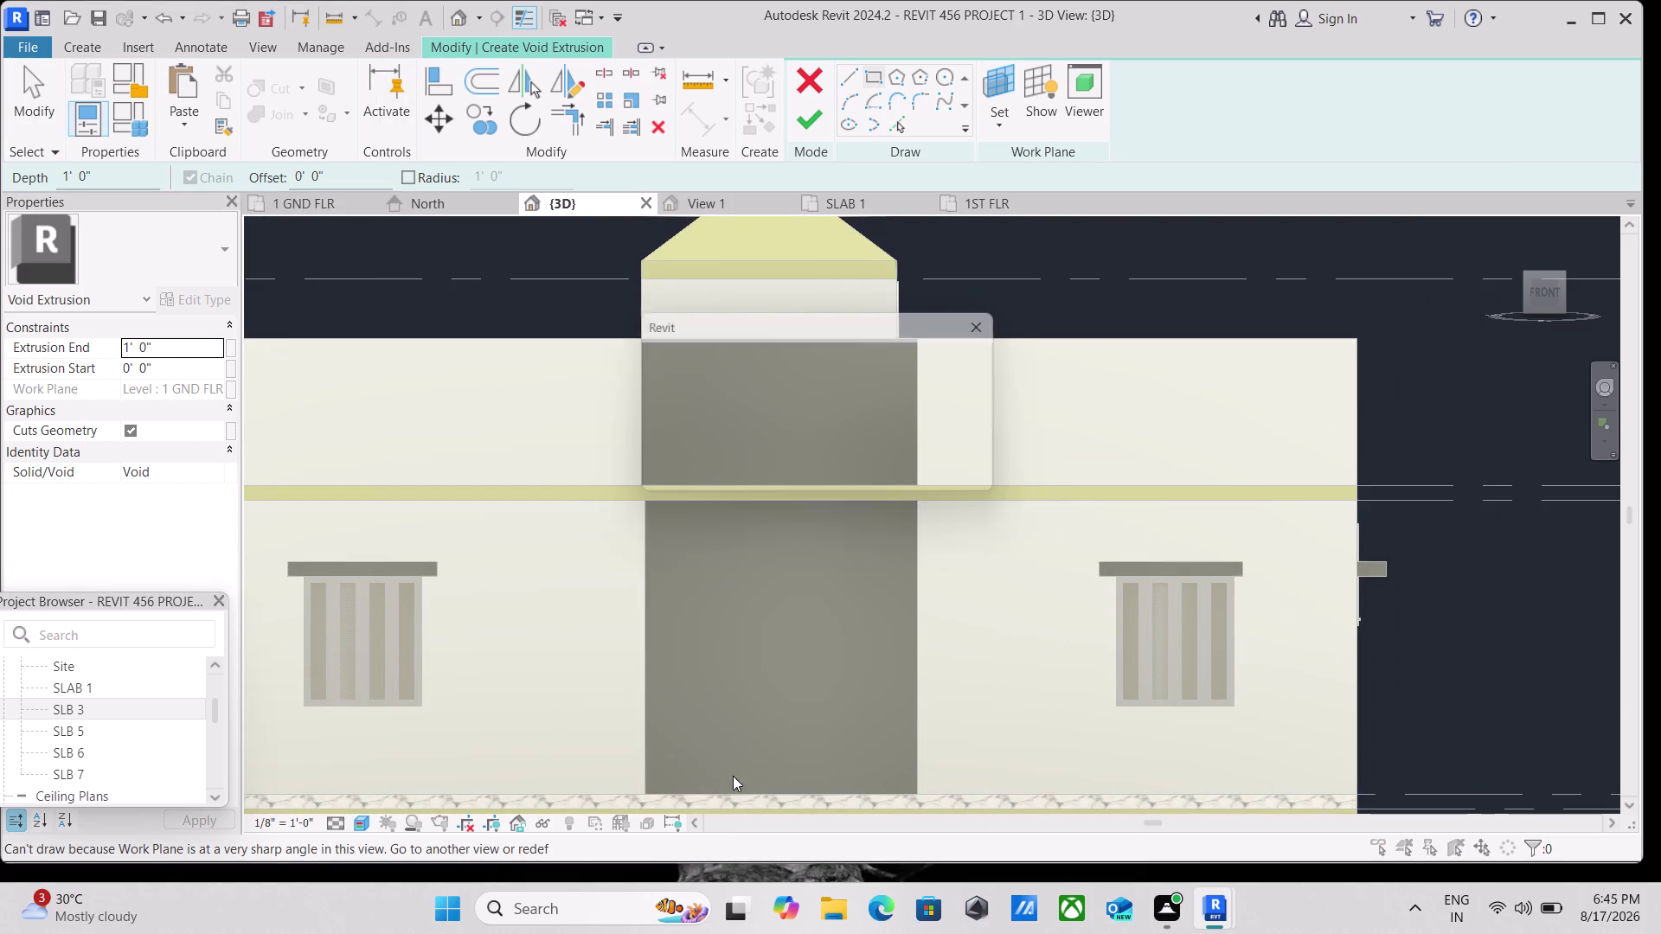
click(976, 475)
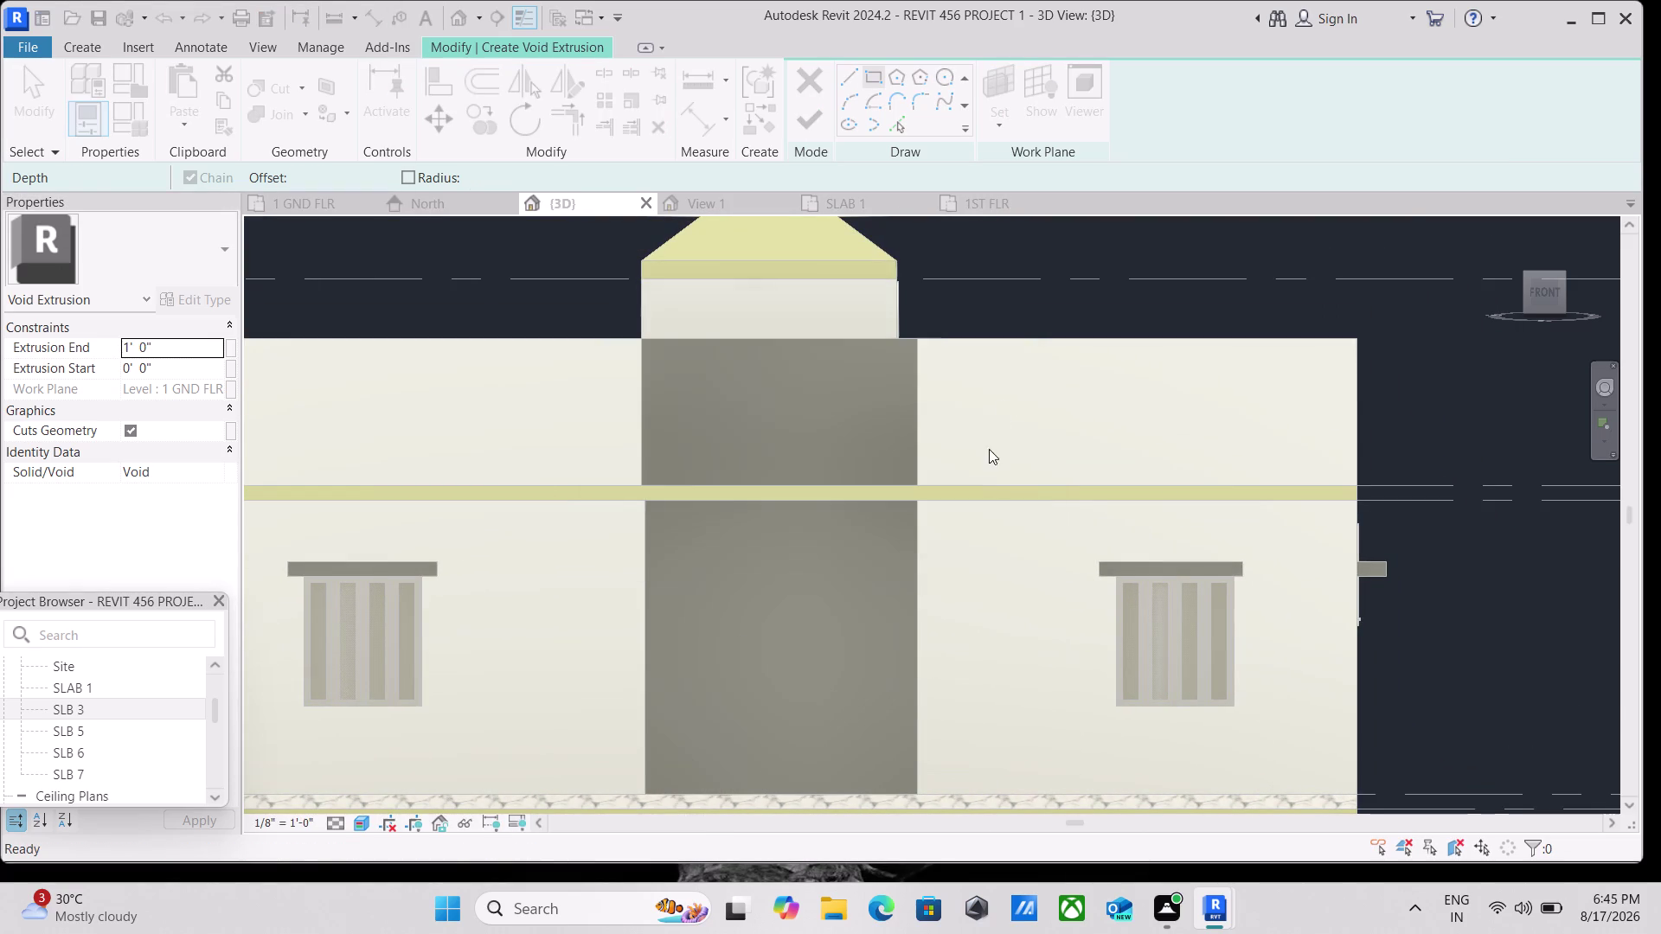
click(1006, 121)
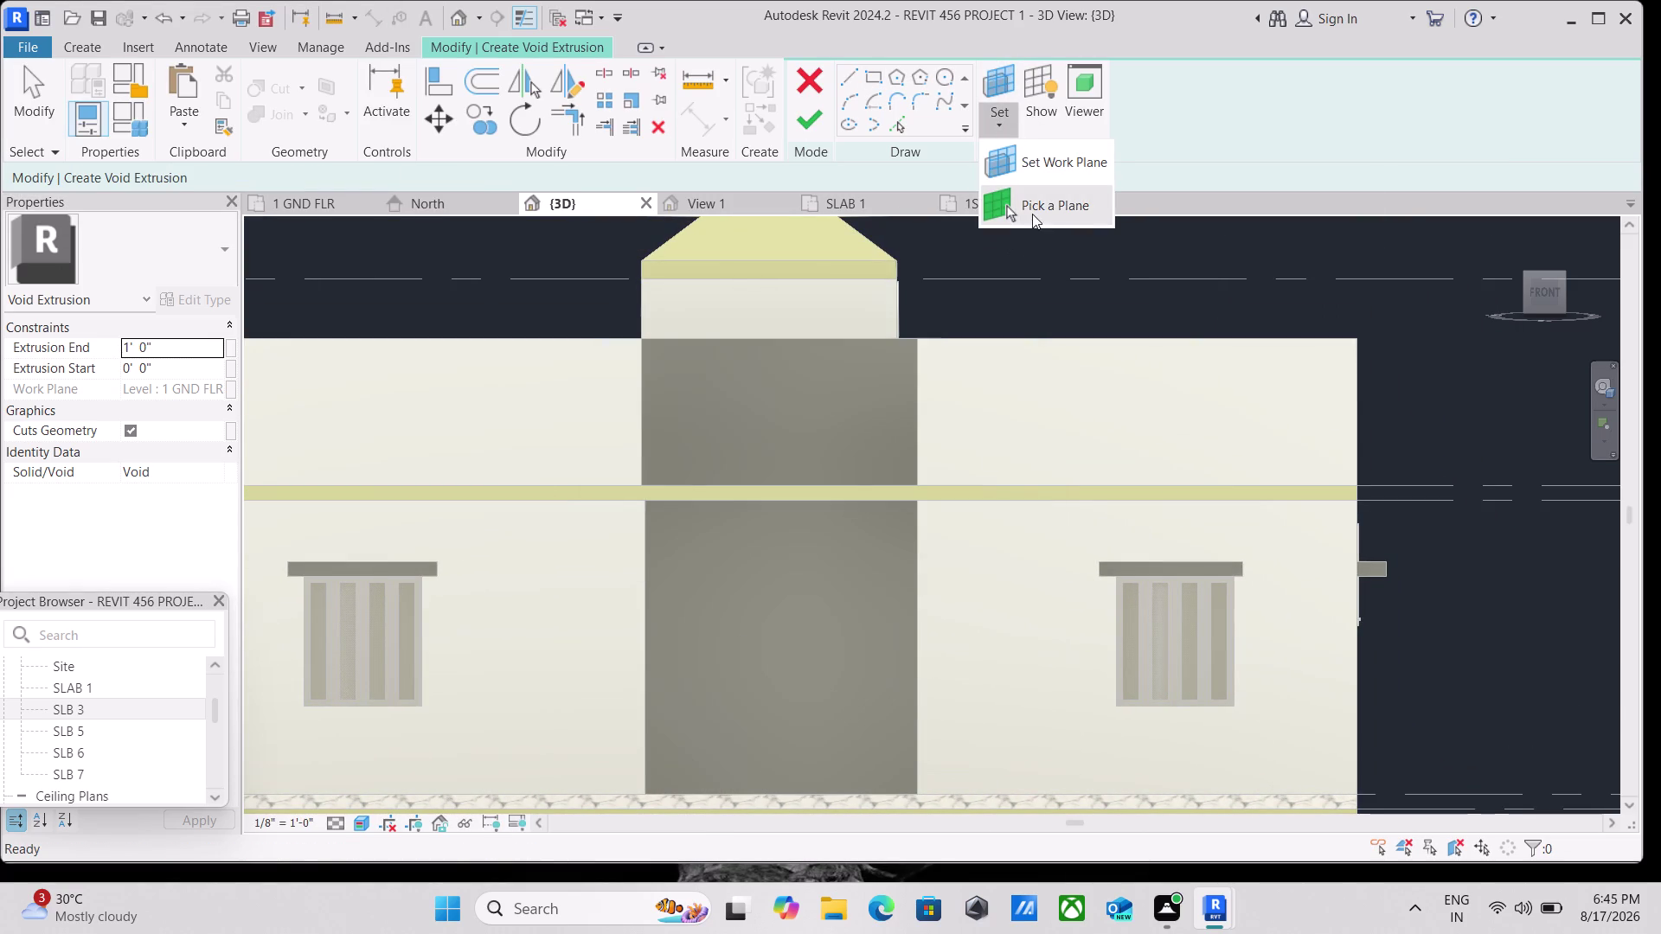
click(1032, 214)
click(910, 352)
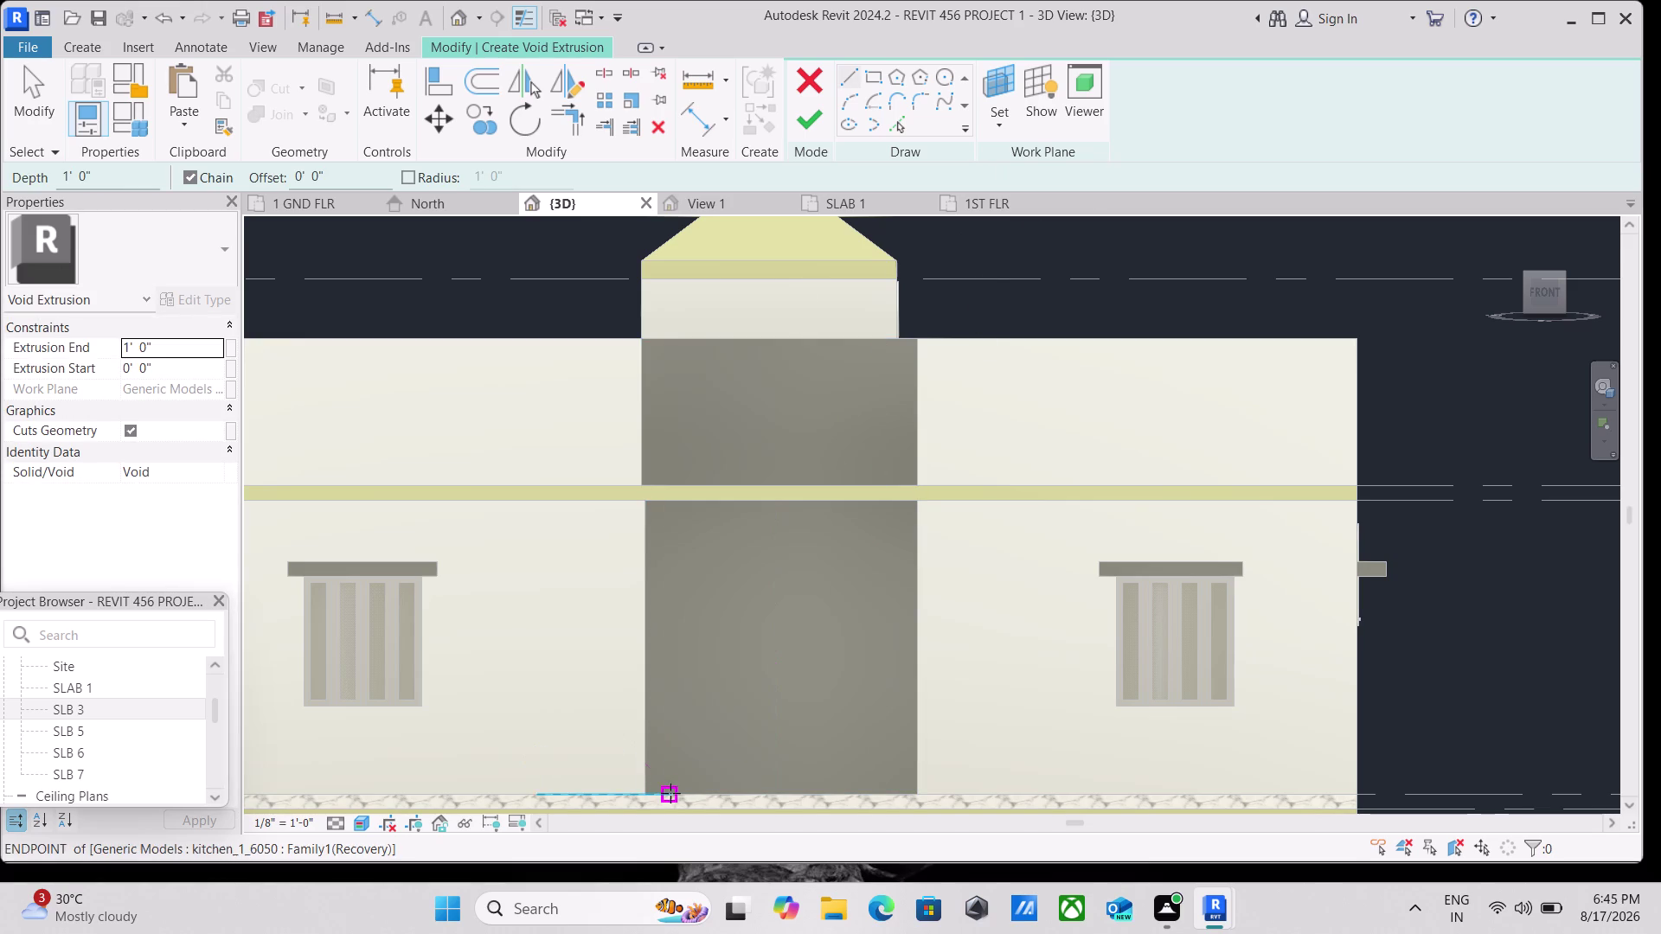
Cancel the stray line at the wall base and reselect the Rectangle tool.
scroll(up, 3)
scroll(up, 3)
middle_drag(670, 793, 641, 702)
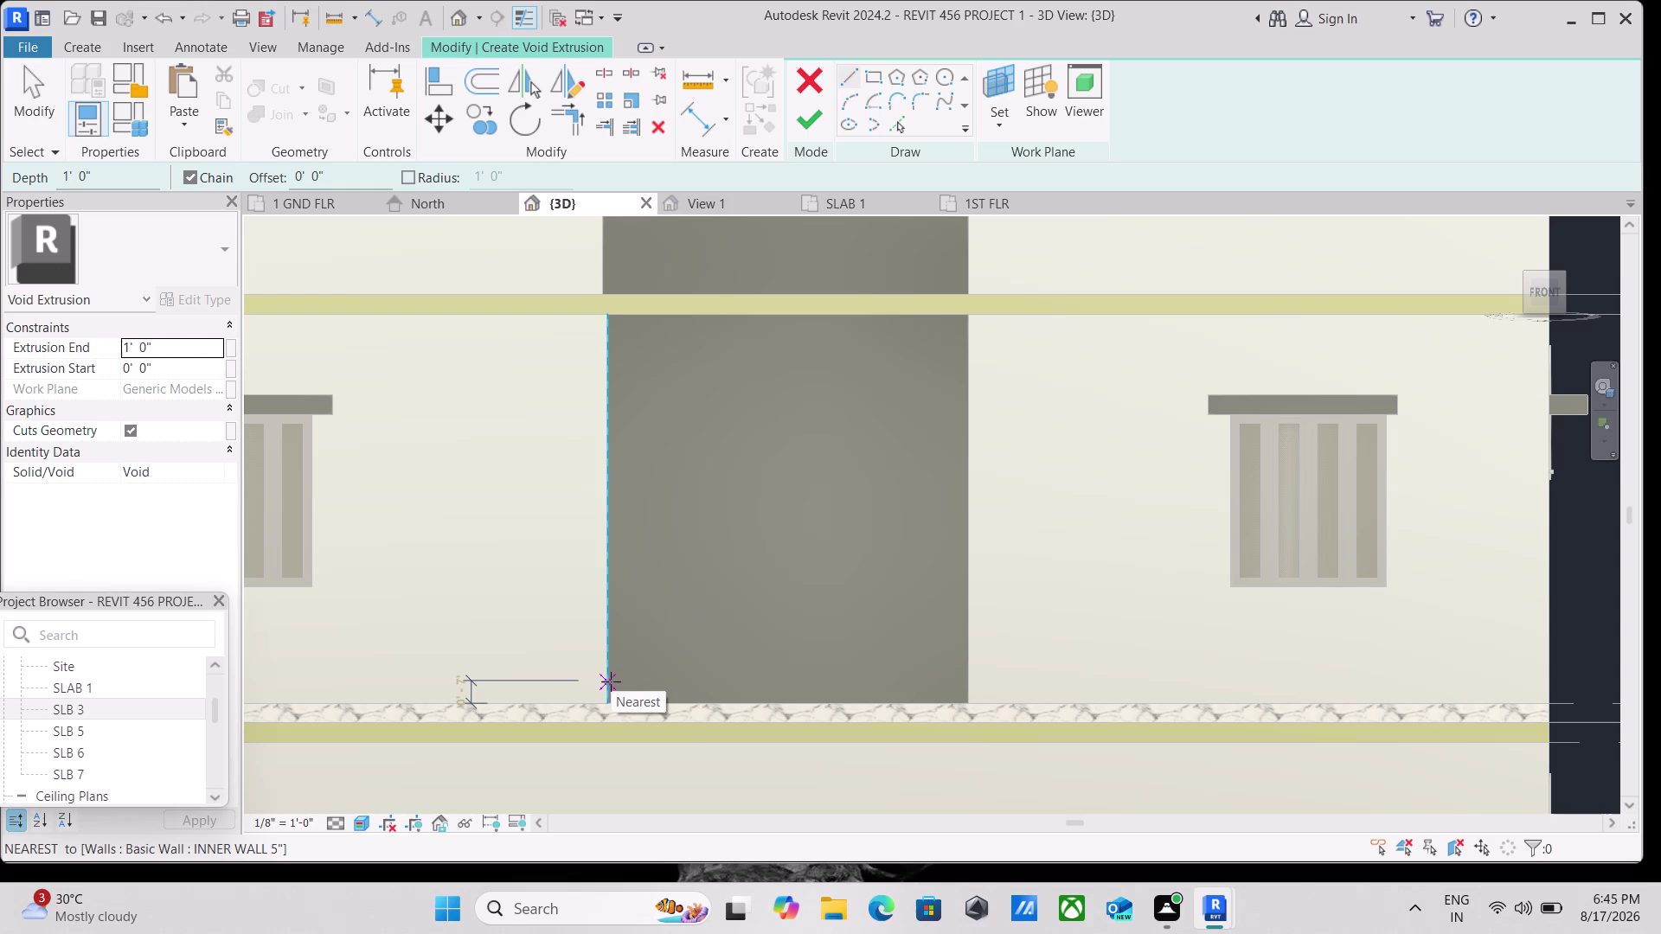
scroll(up, 3)
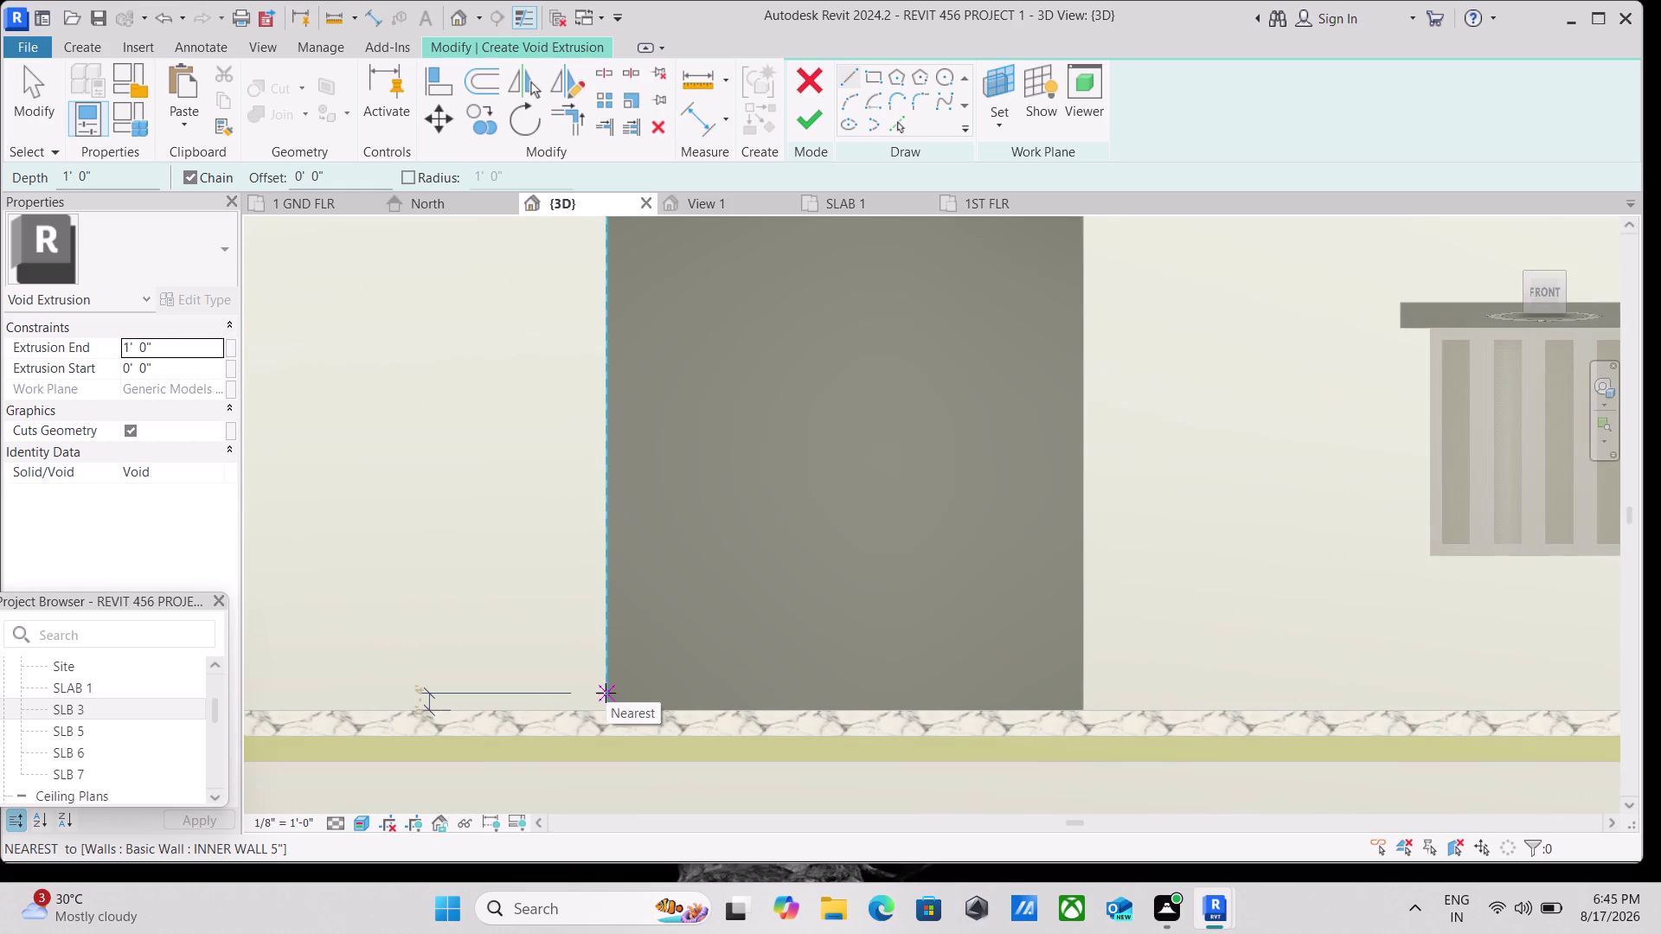
click(606, 693)
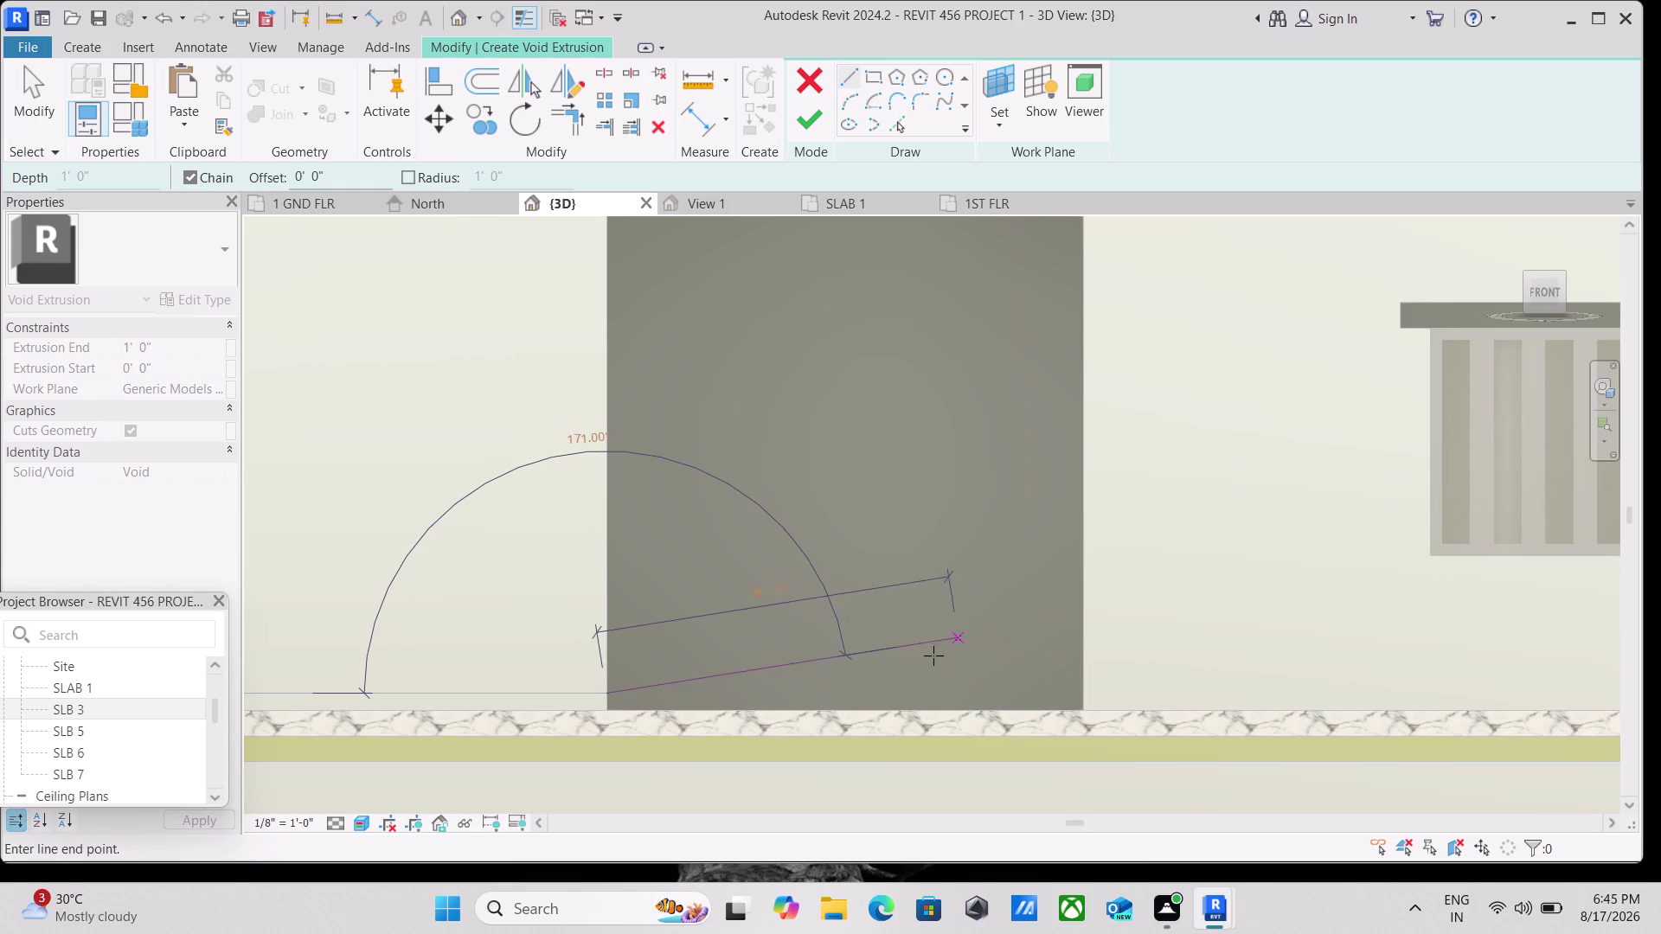
key(Escape)
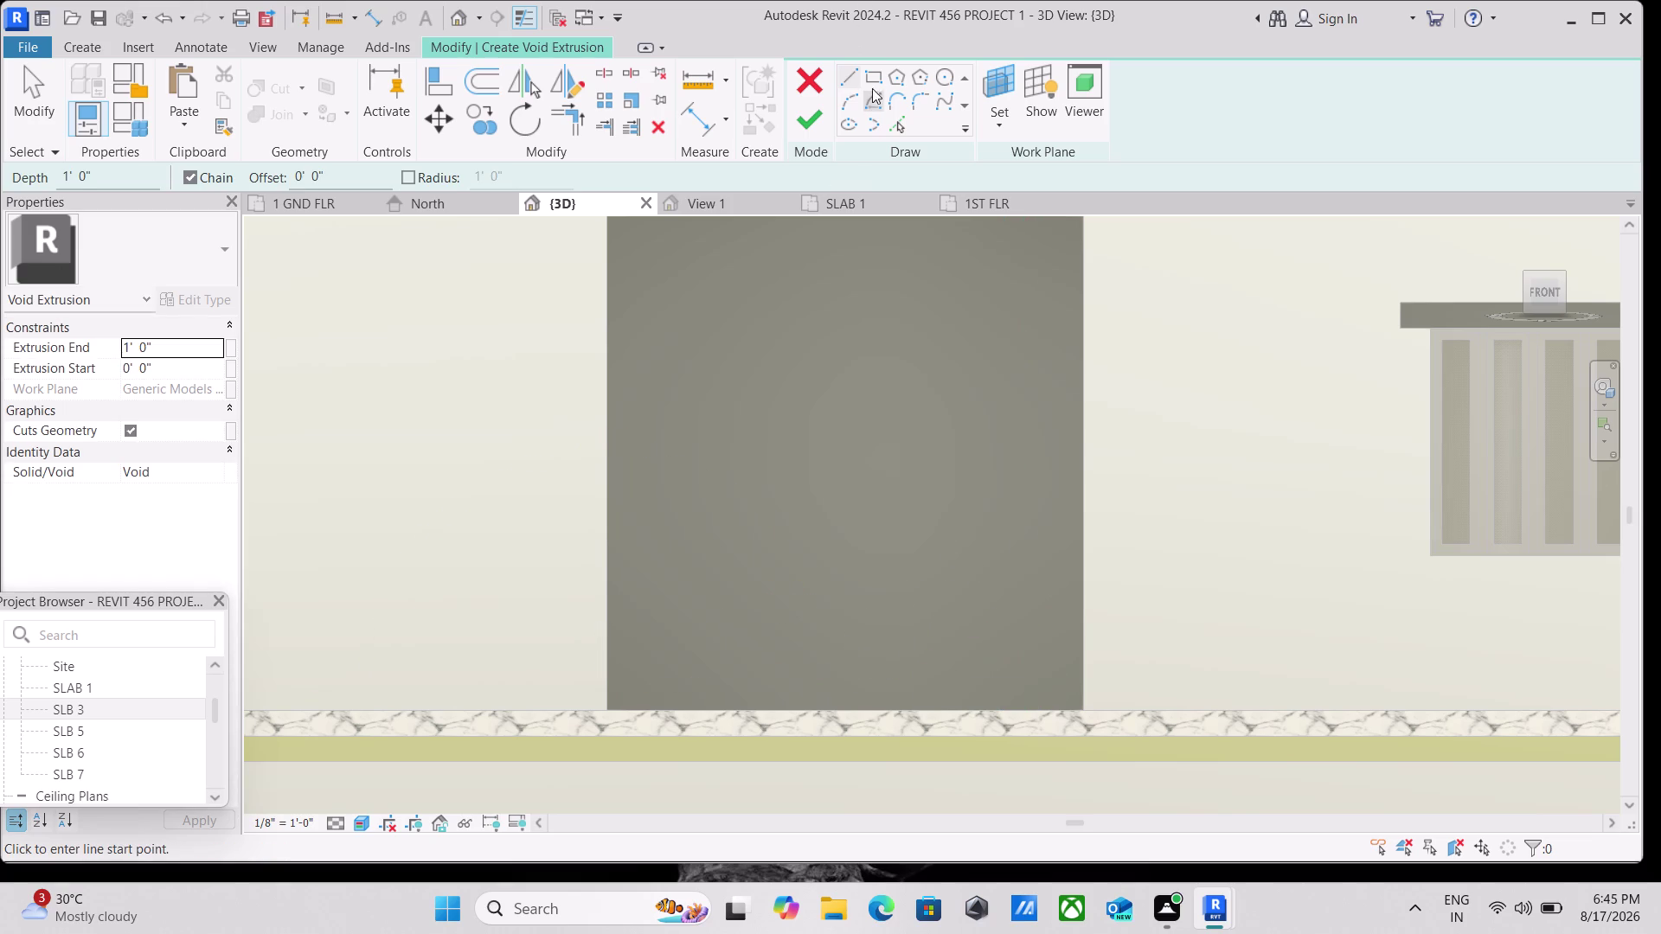
click(872, 78)
scroll(up, 3)
Draw a thin rectangle across the panel's full width along its bottom edge.
scroll(up, 3)
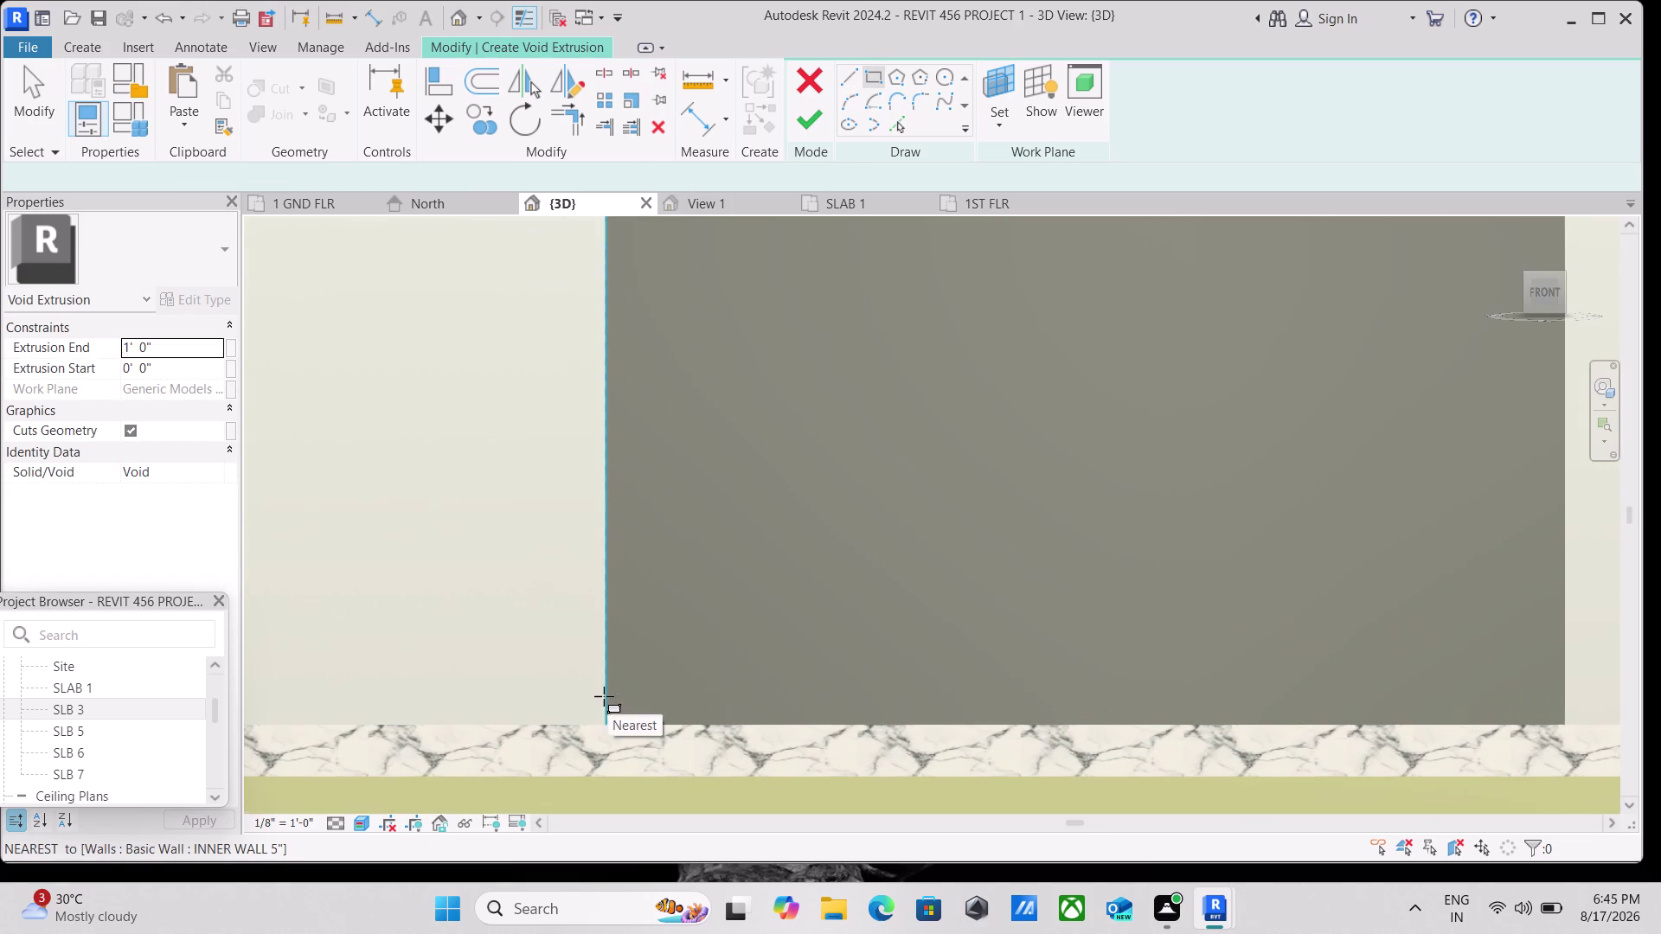
click(605, 682)
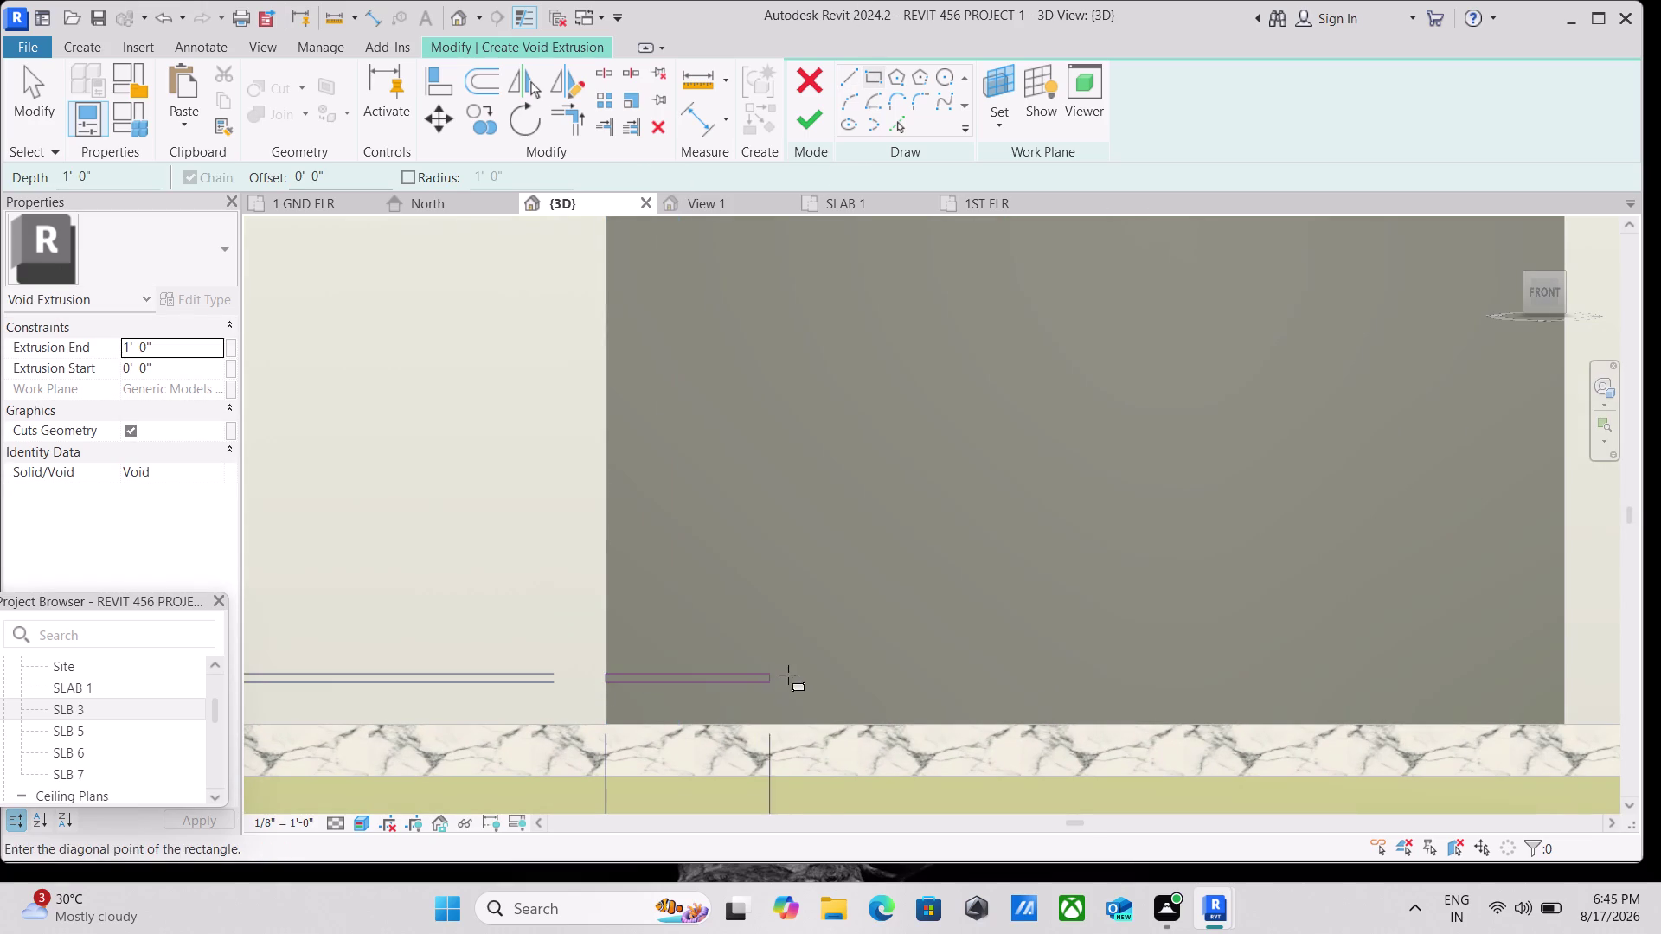
scroll(down, 3)
middle_drag(1060, 657, 1006, 657)
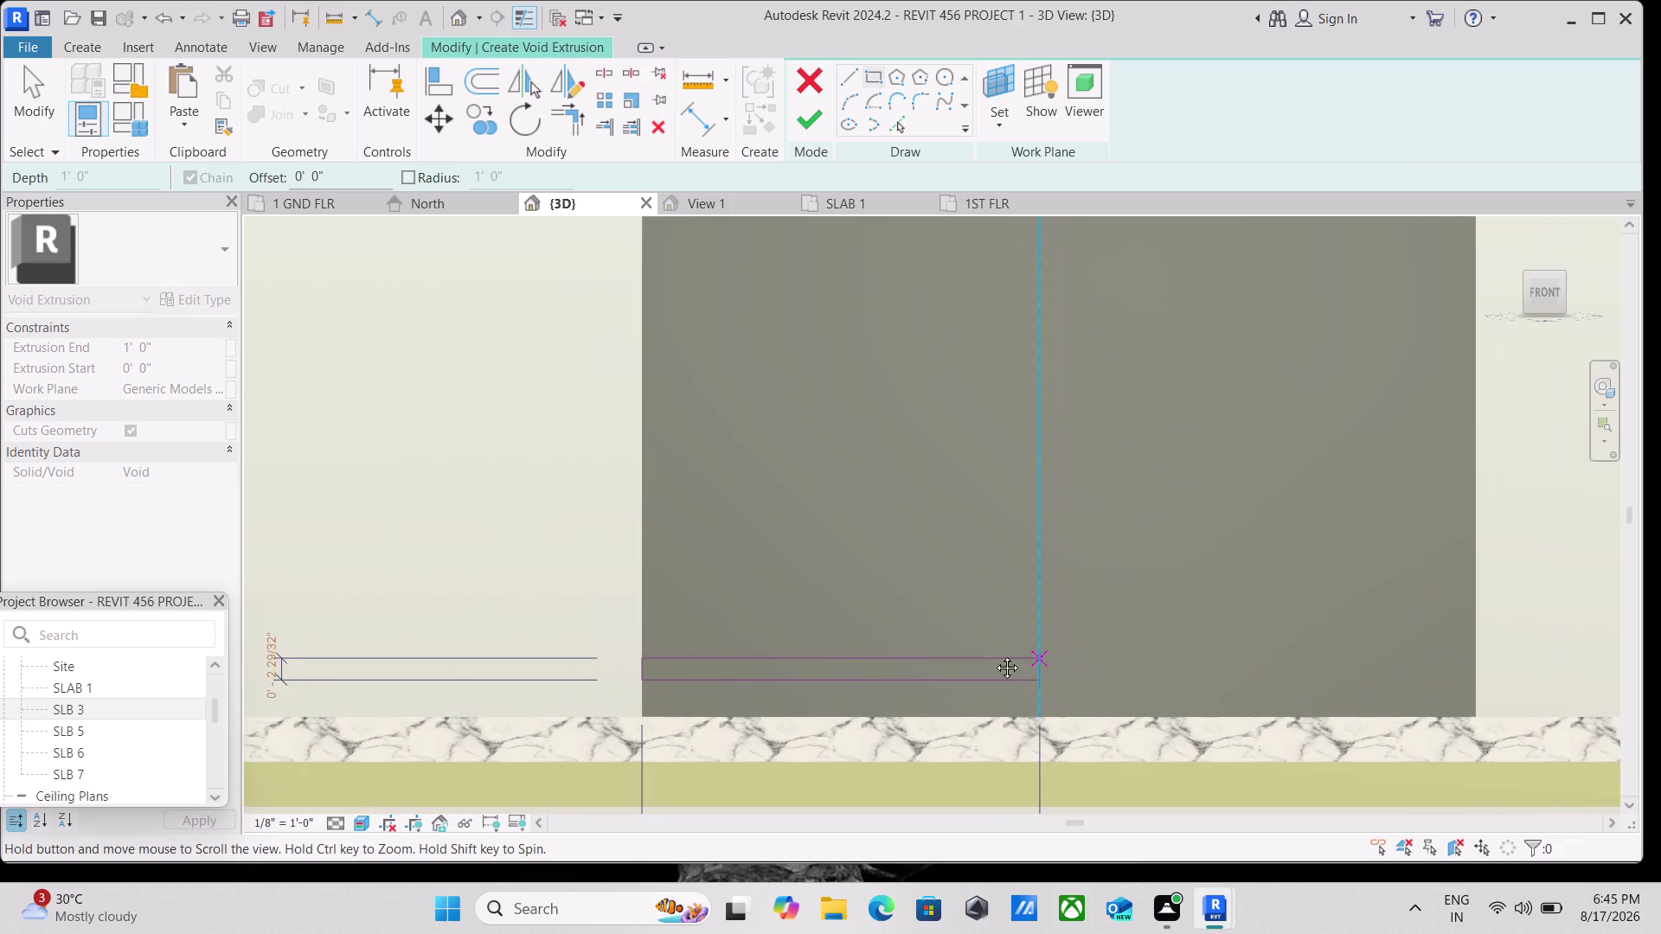
middle_drag(1006, 657, 757, 602)
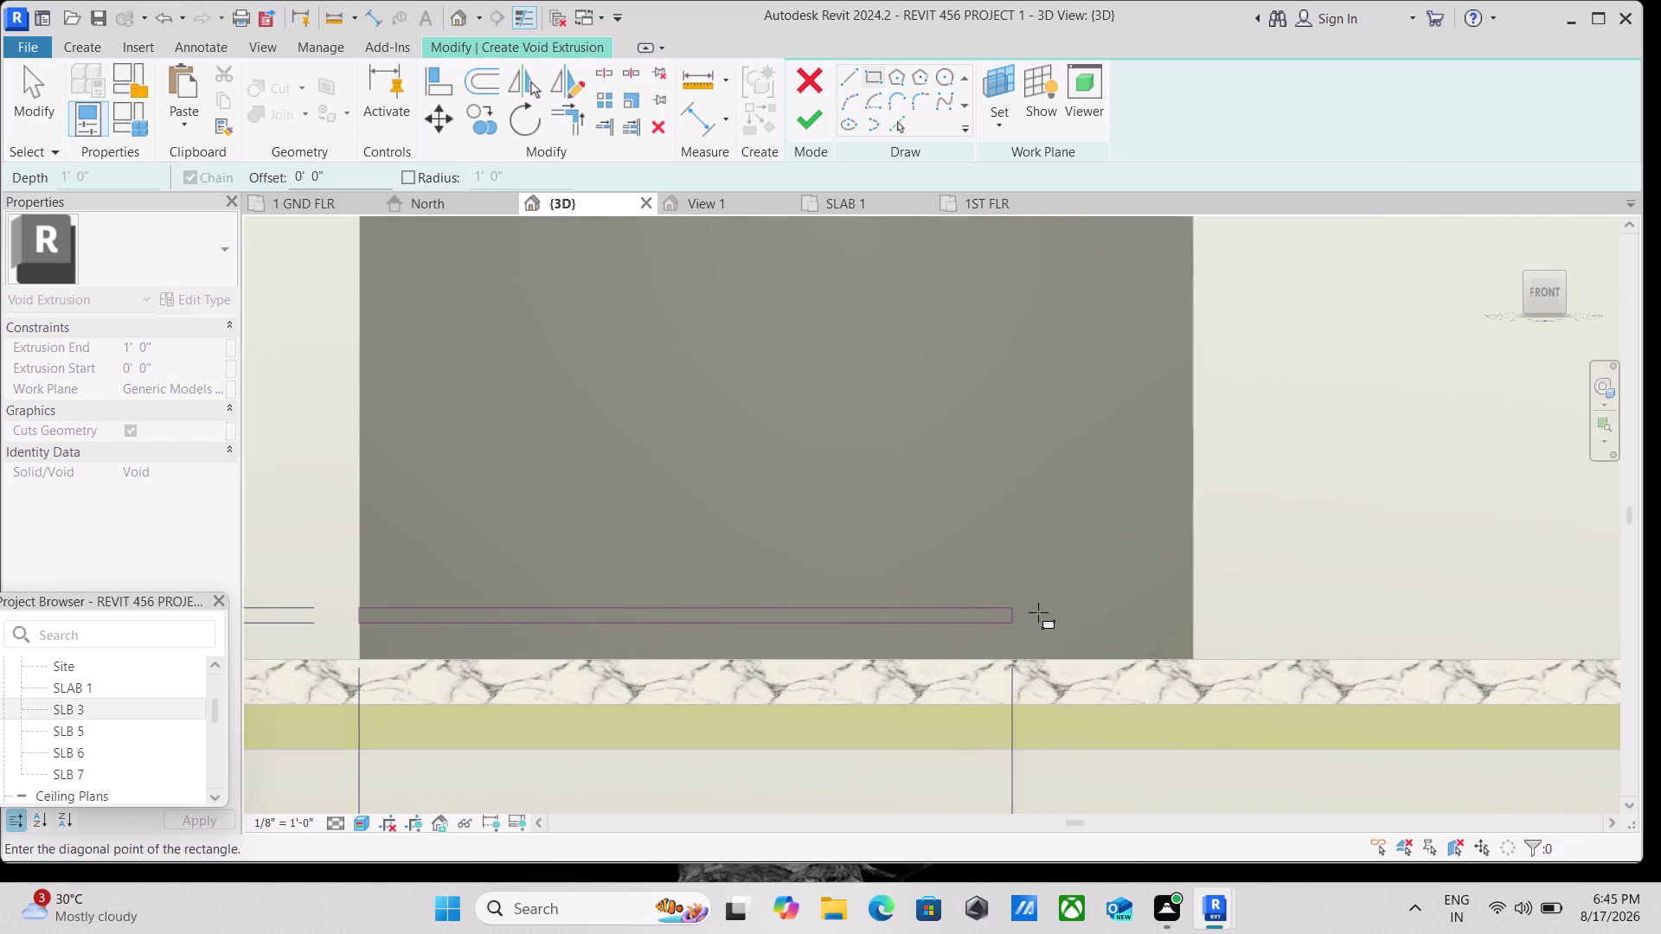
click(1193, 619)
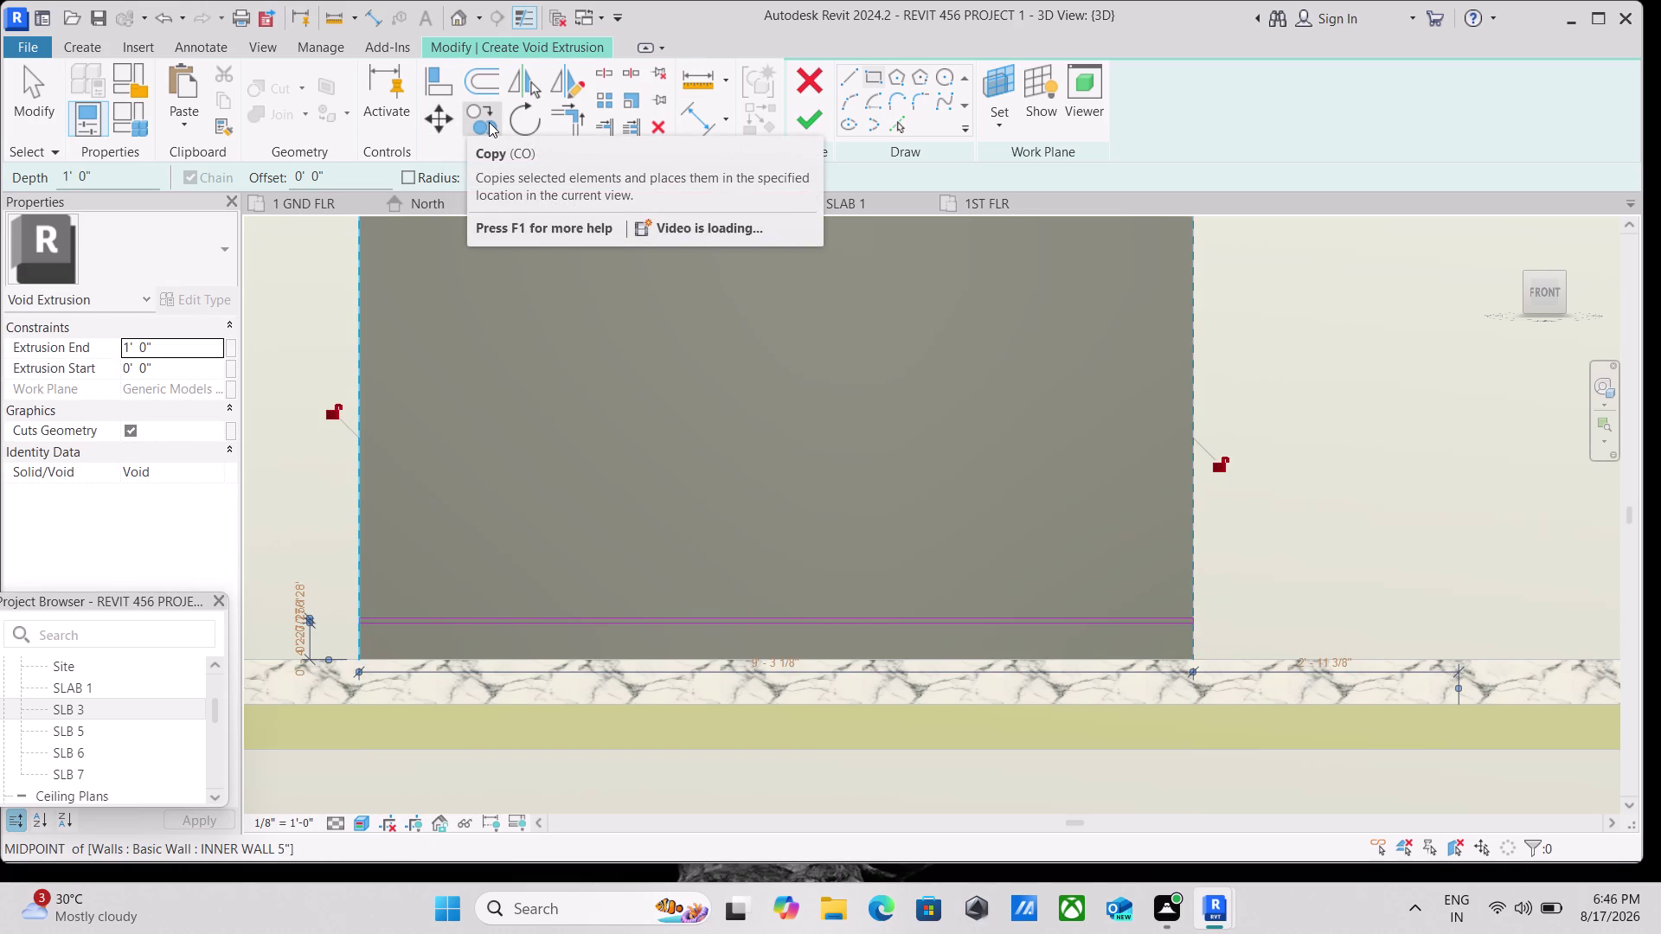
click(602, 99)
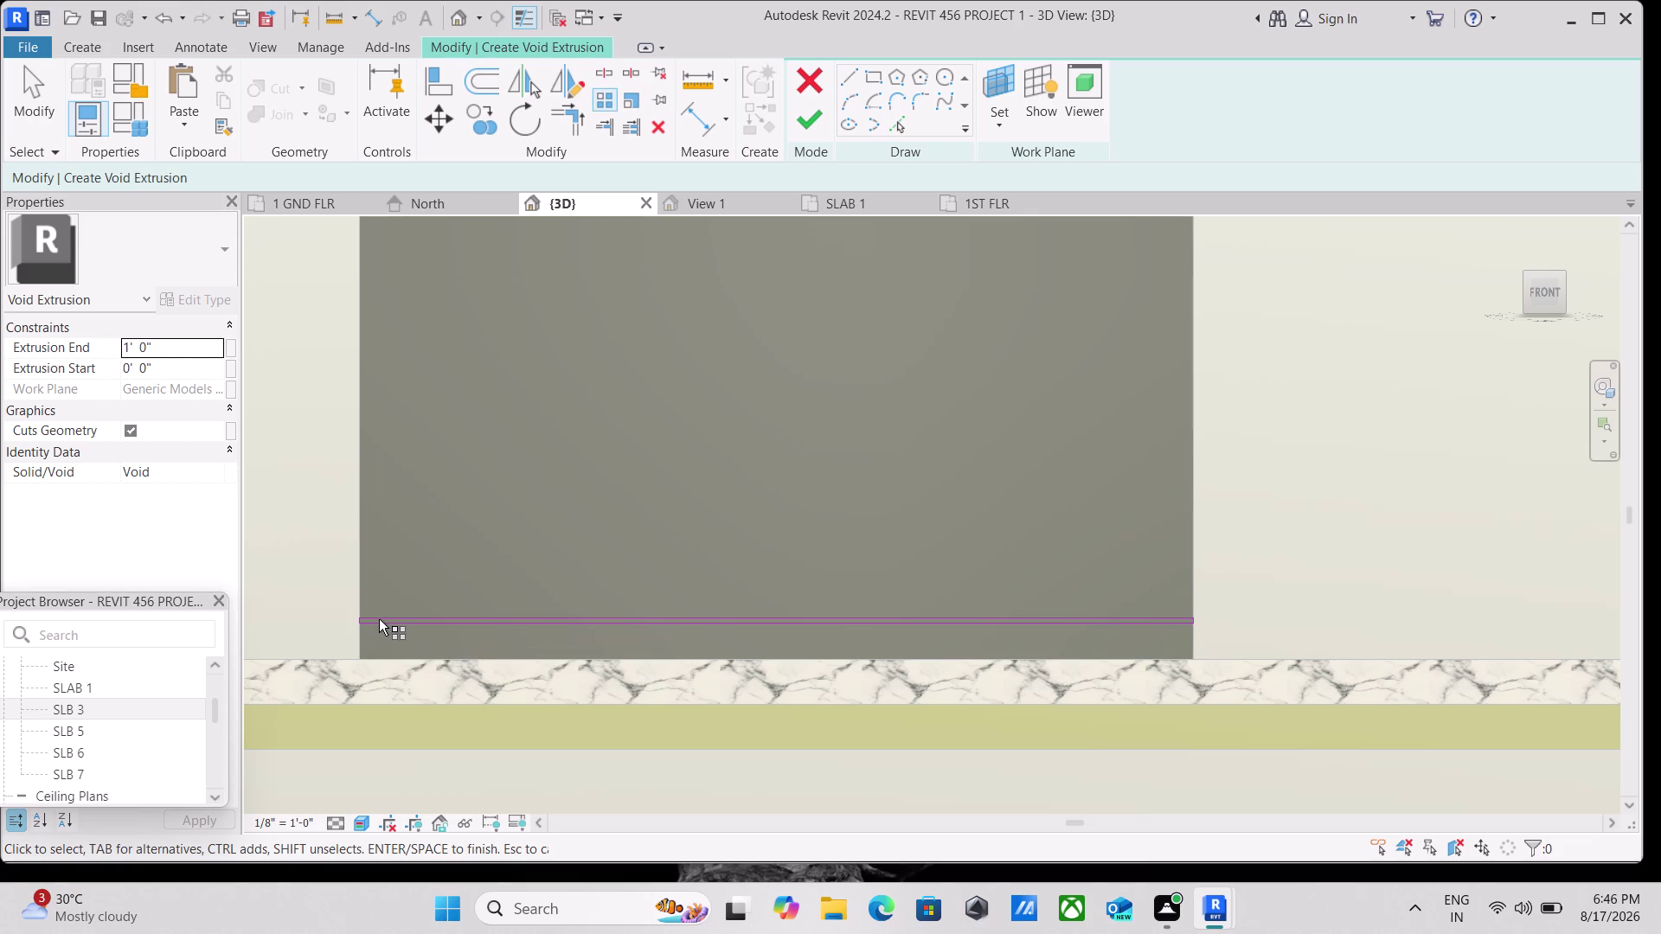
Exit Rectangle and window-select all sketch lines of the thin base strip.
key(Escape)
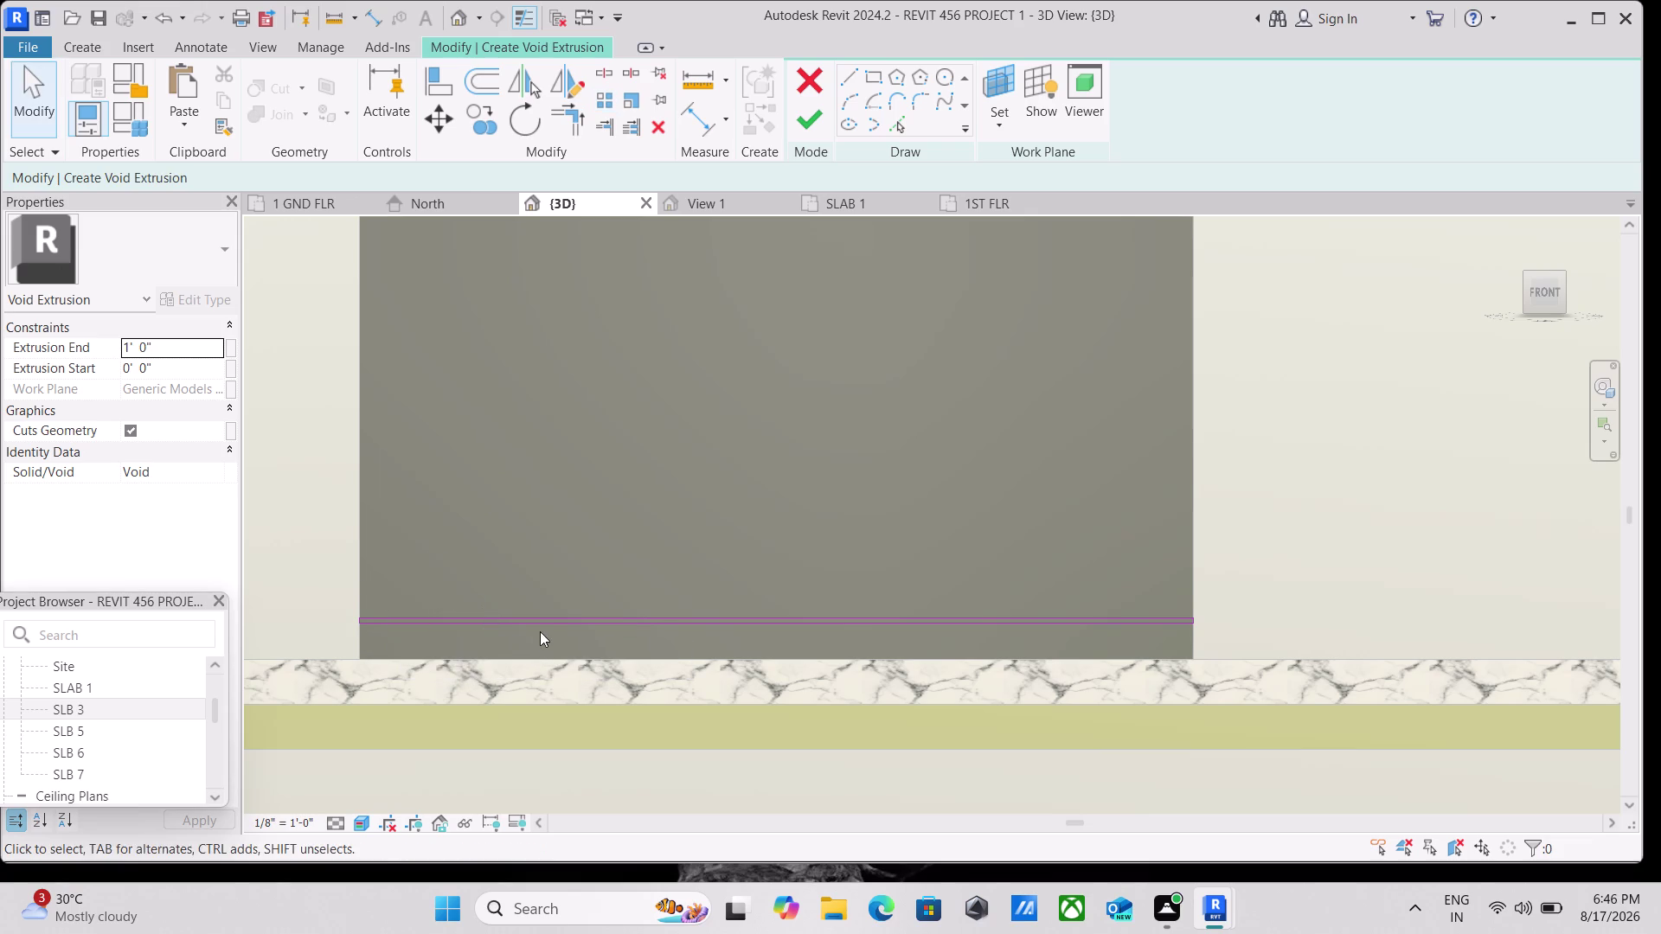
click(546, 623)
key(grave)
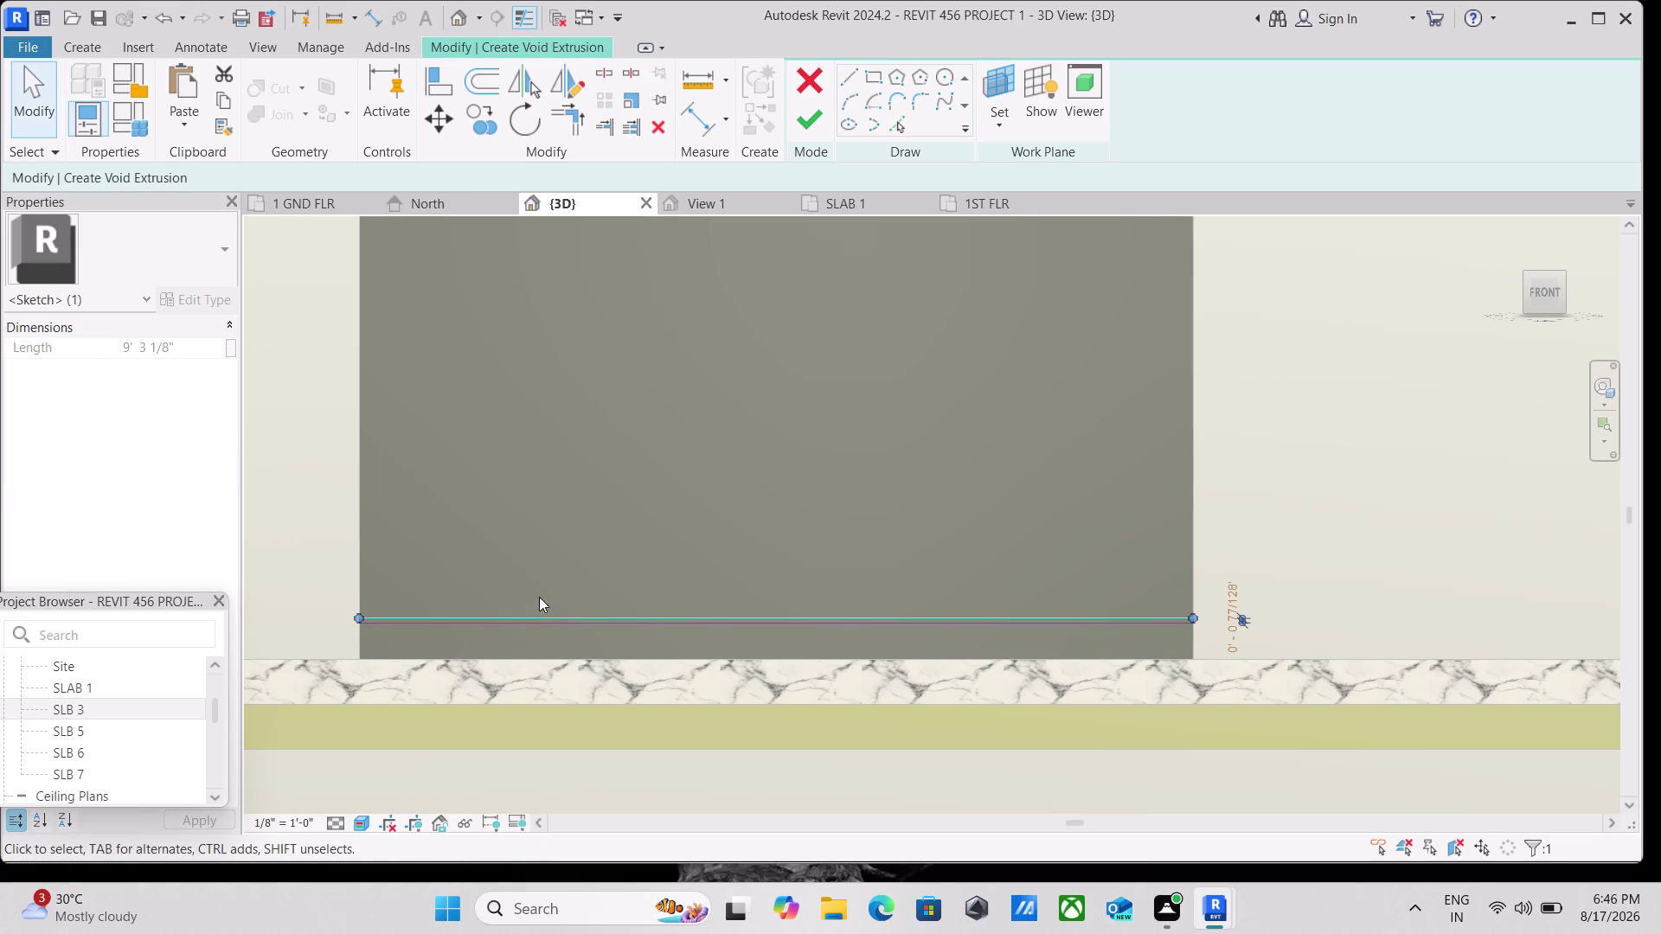
key(grave)
key(grave)
drag(1180, 593, 1161, 612)
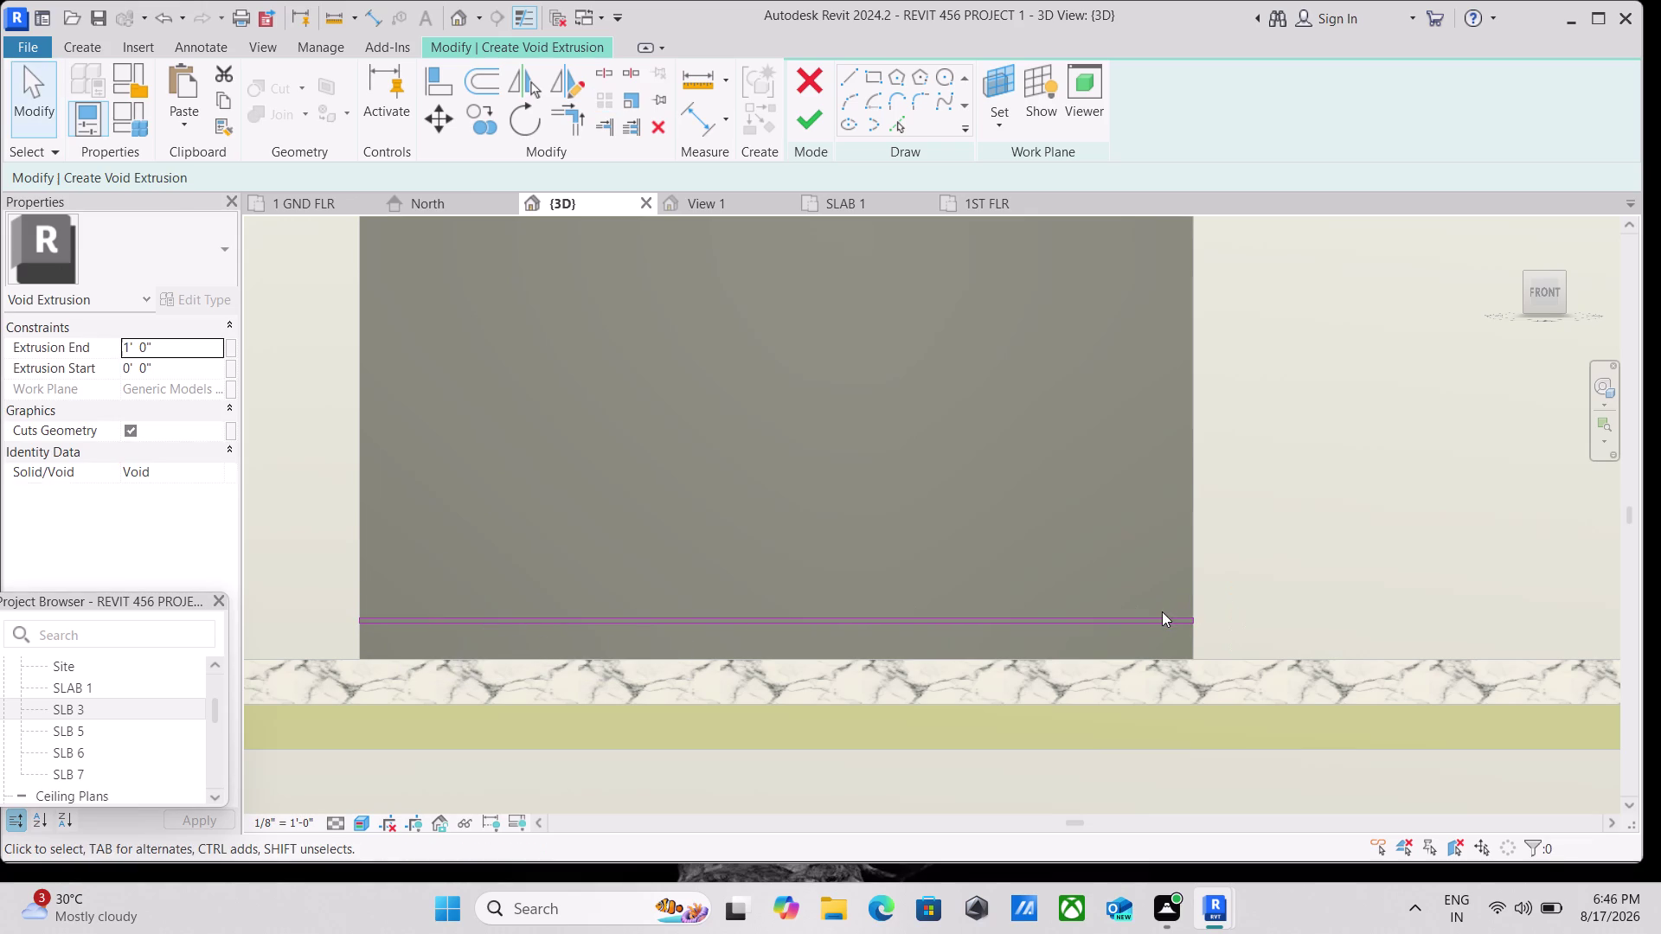
drag(1241, 611, 1174, 626)
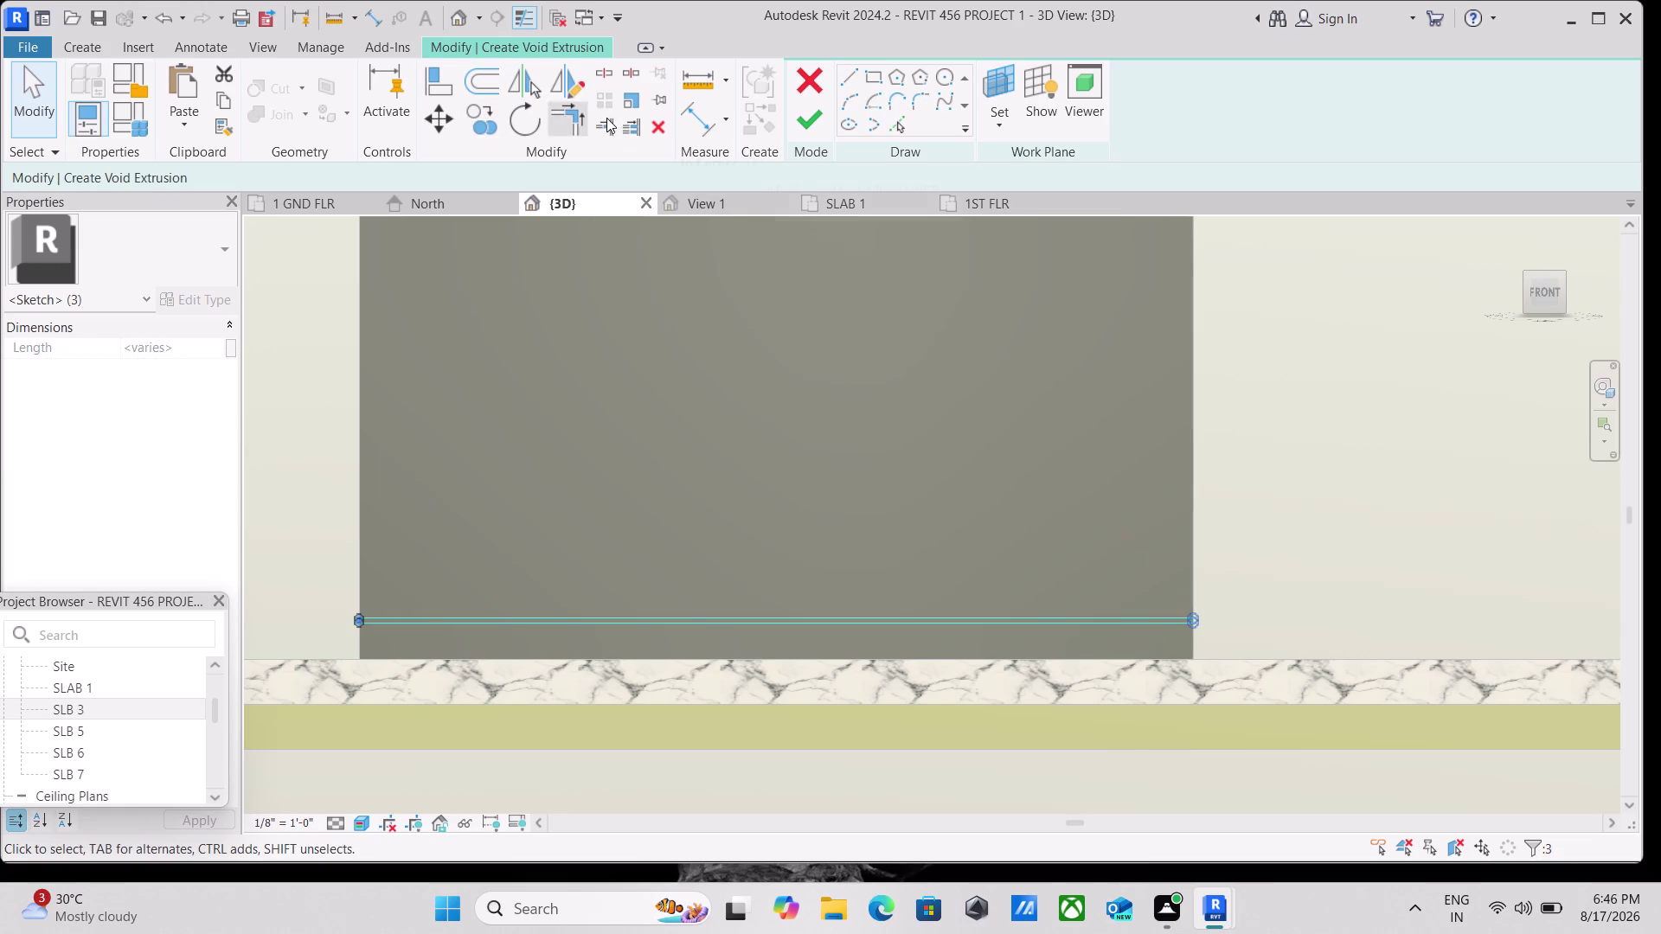
click(489, 125)
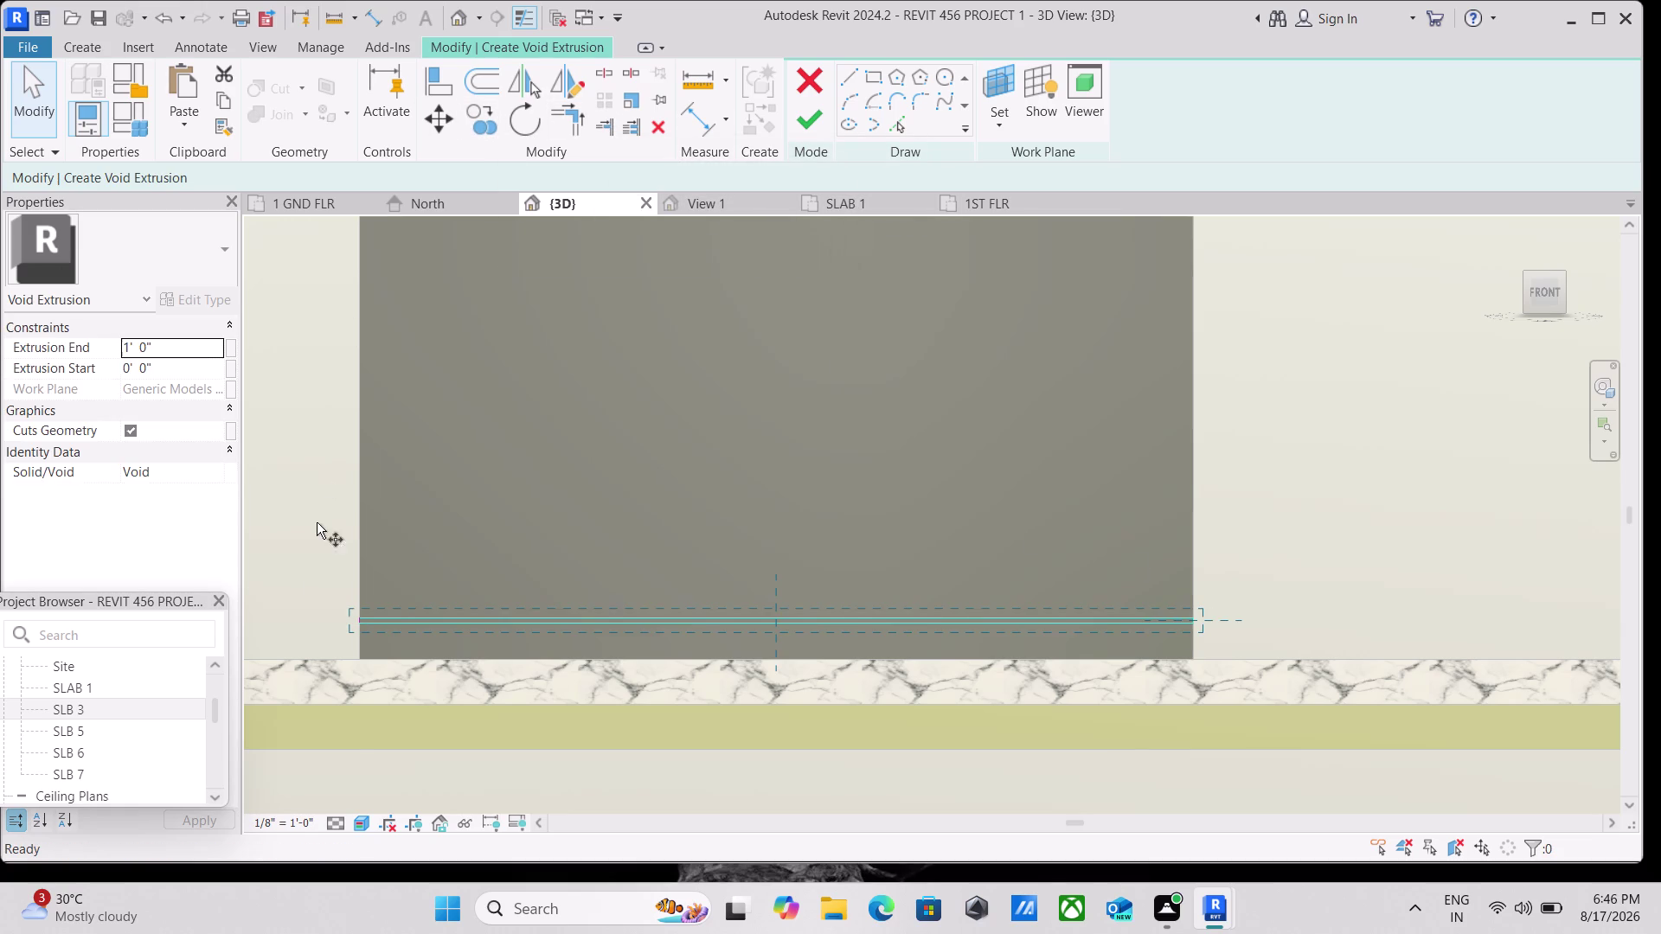
Copy the strip from its left endpoint to the panel's top corner below the band.
scroll(up, 3)
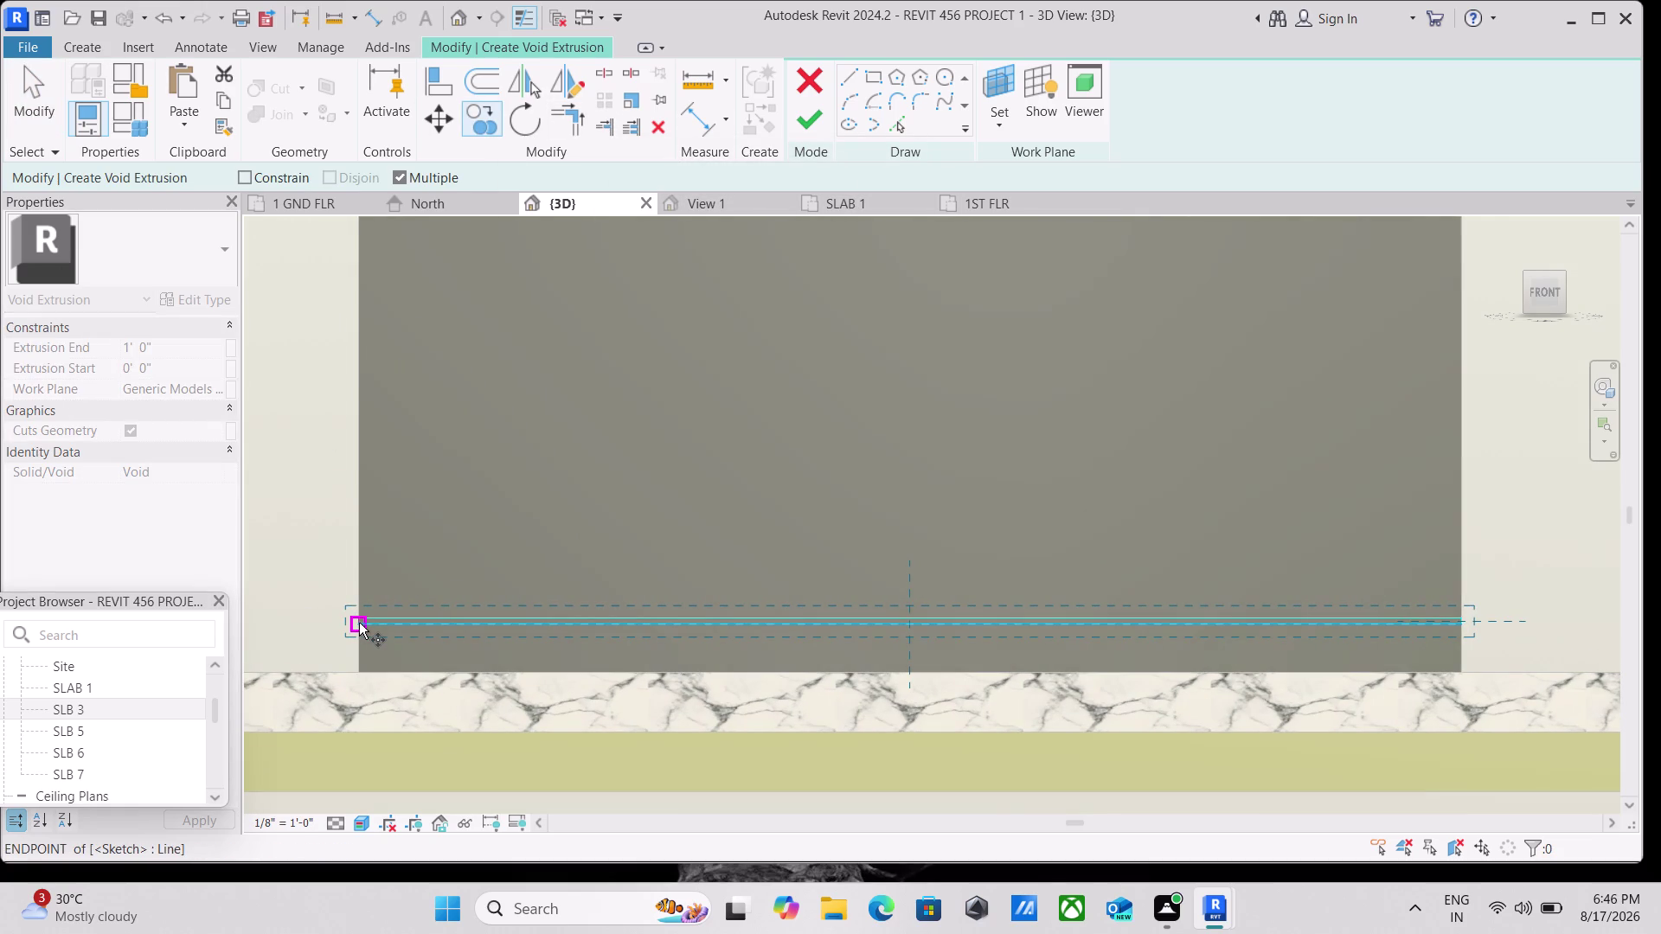
click(358, 622)
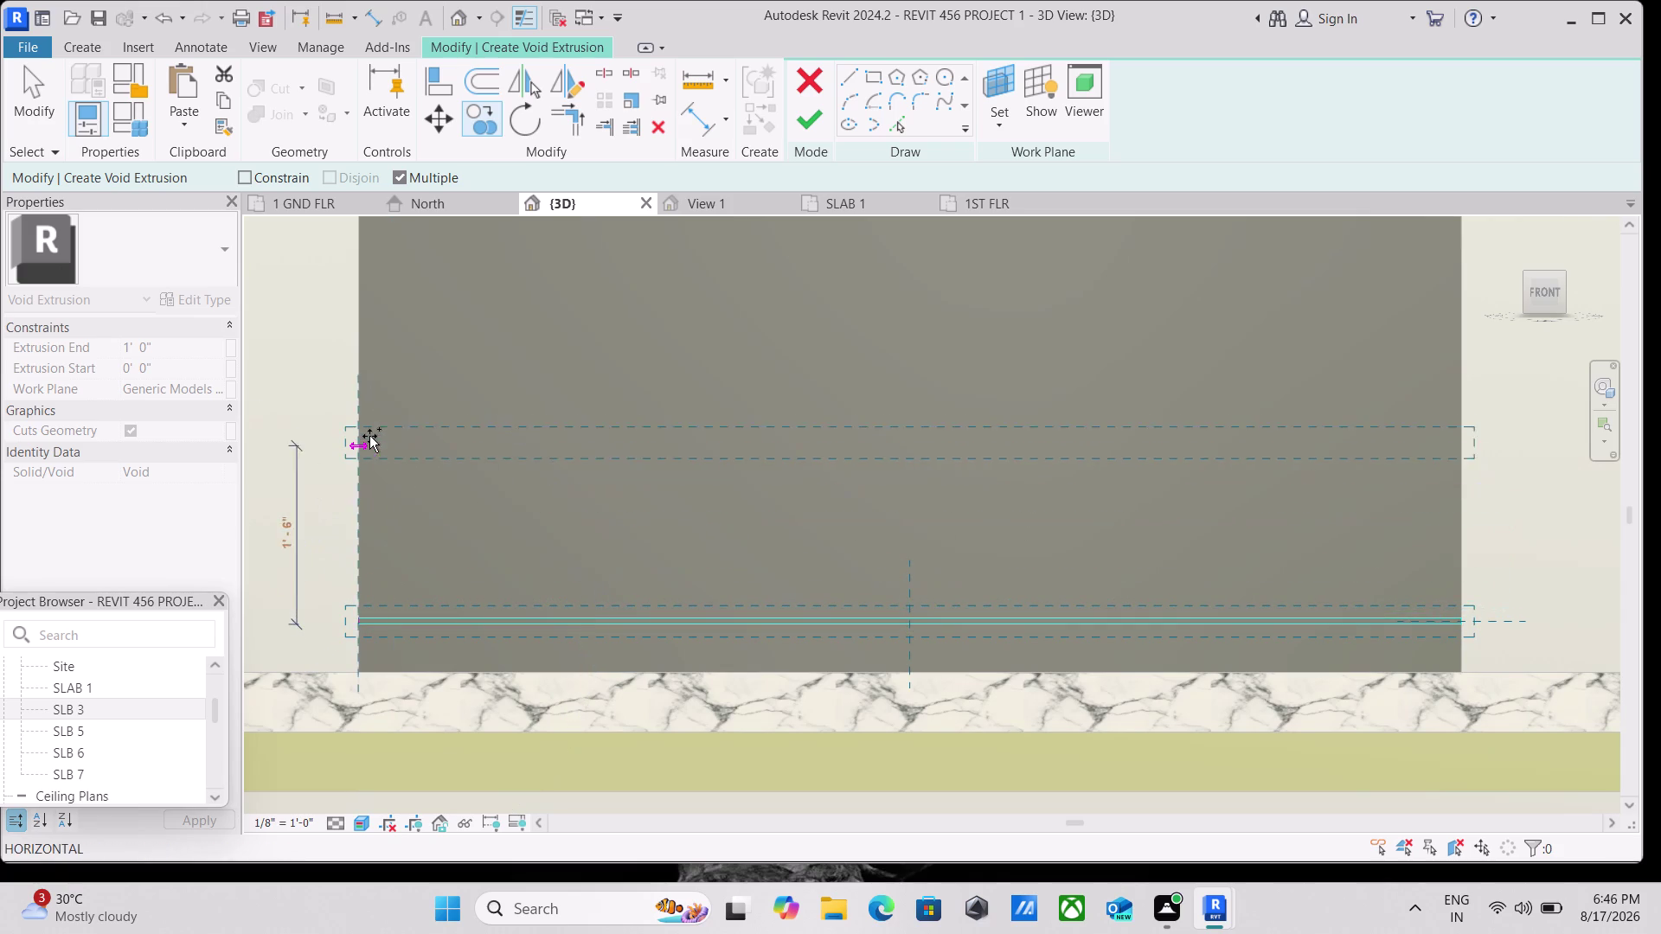
scroll(down, 3)
middle_drag(366, 404, 355, 566)
scroll(down, 3)
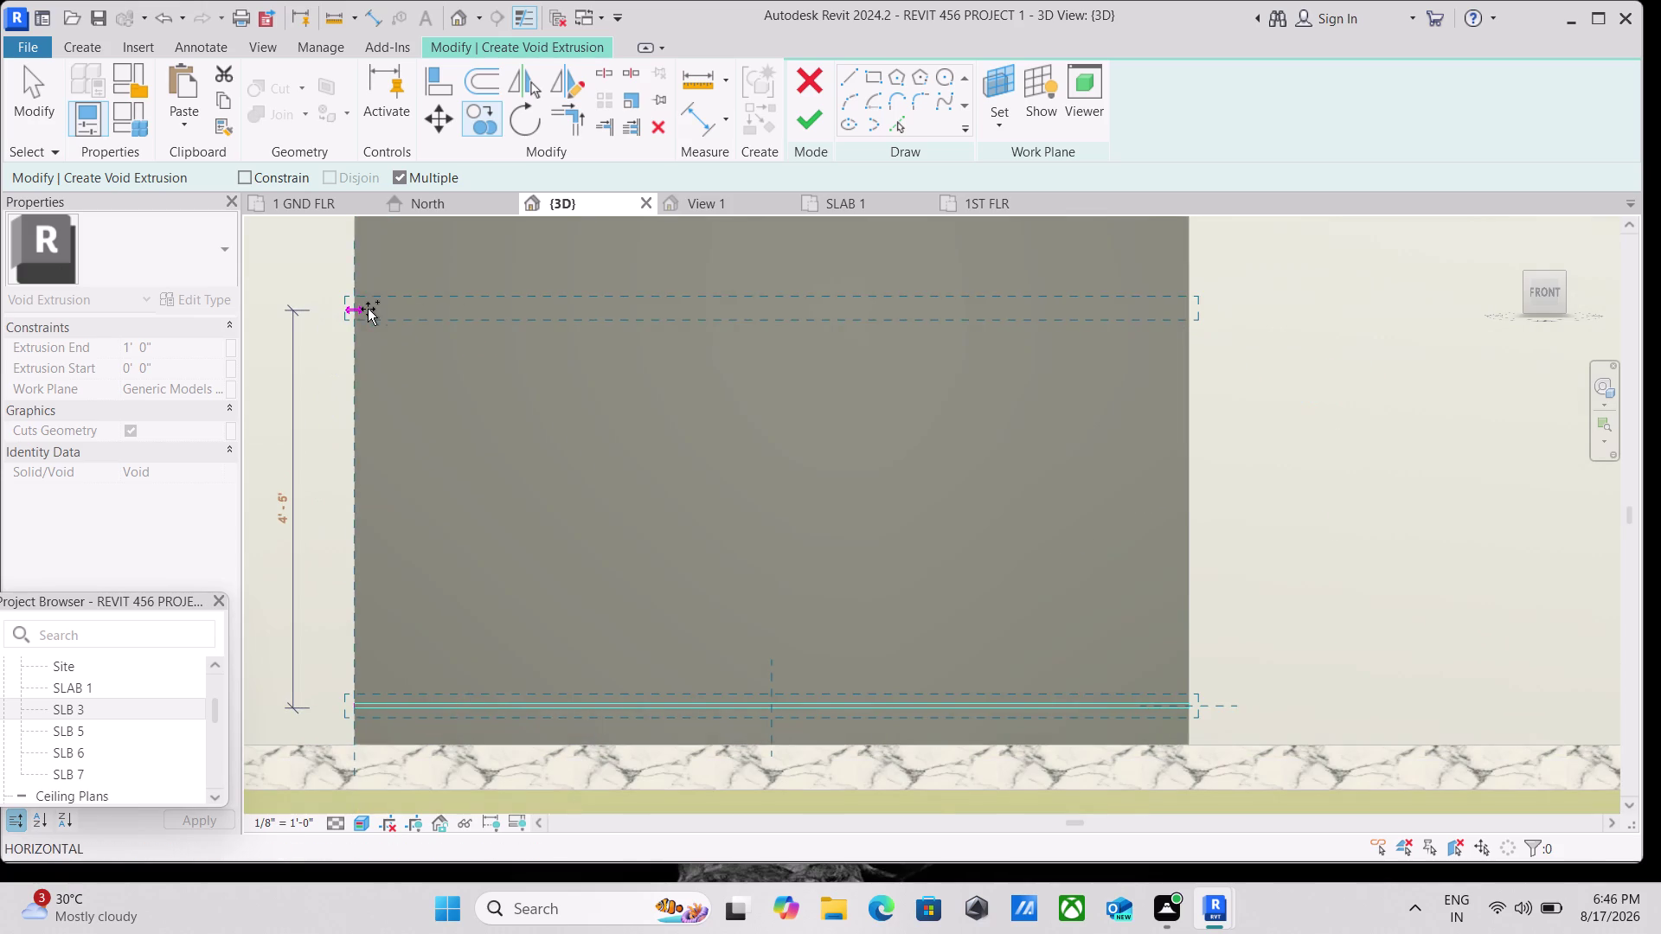
middle_drag(368, 310, 337, 510)
scroll(down, 3)
middle_drag(343, 361, 332, 419)
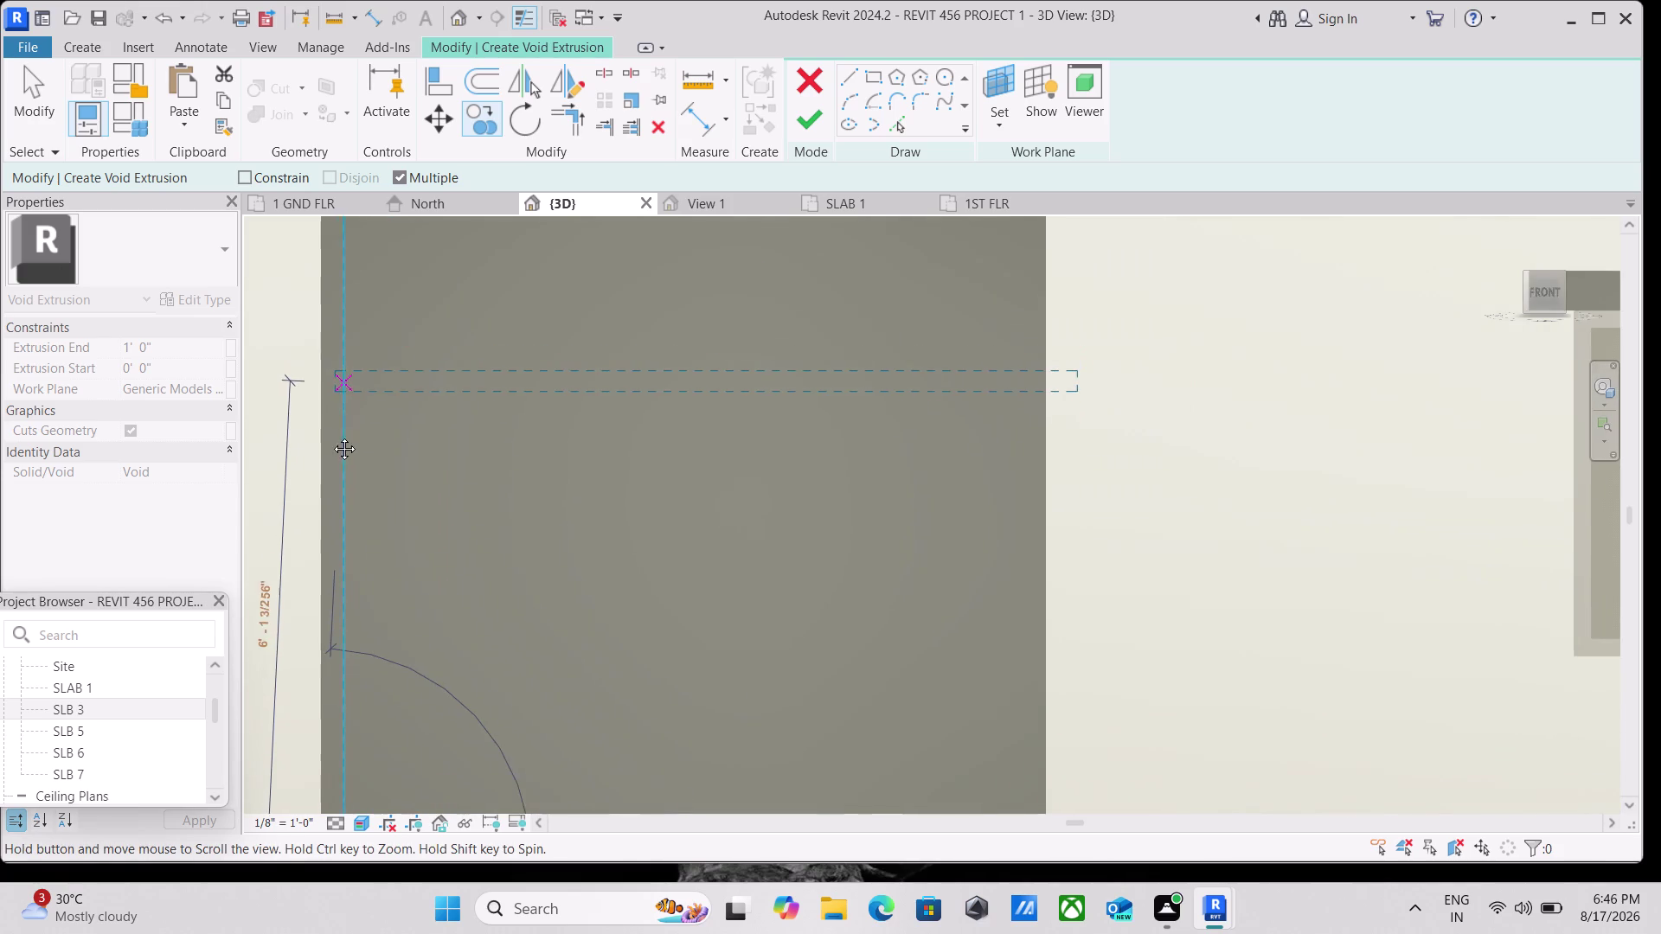
middle_drag(332, 420, 327, 497)
middle_drag(325, 320, 286, 522)
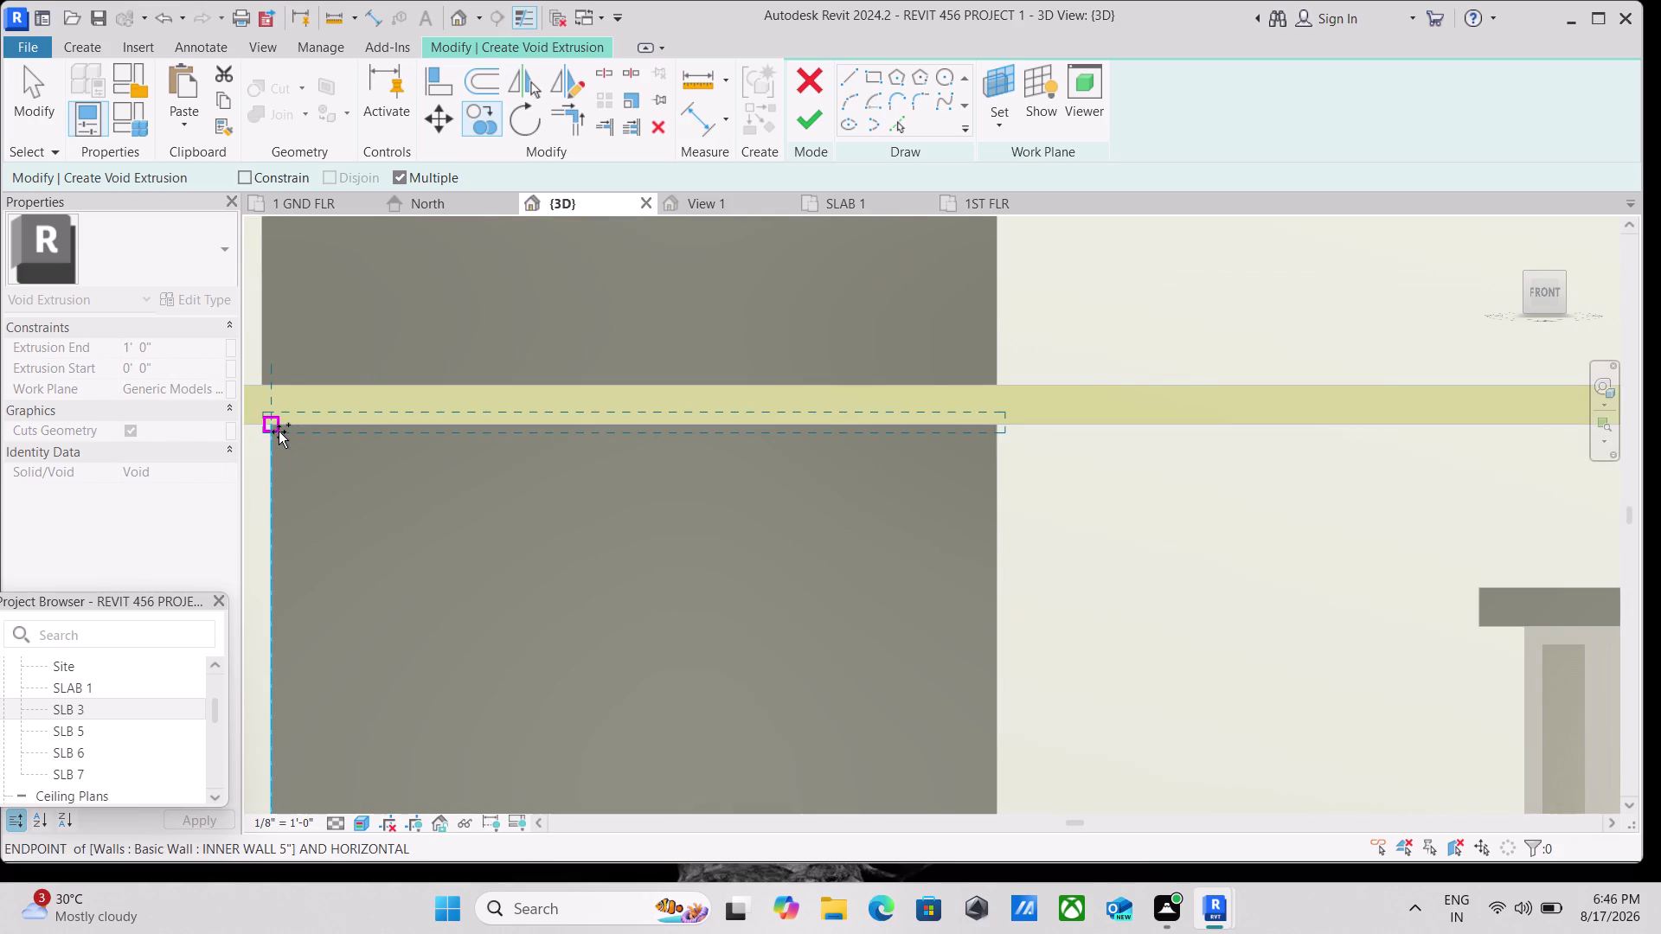
click(278, 437)
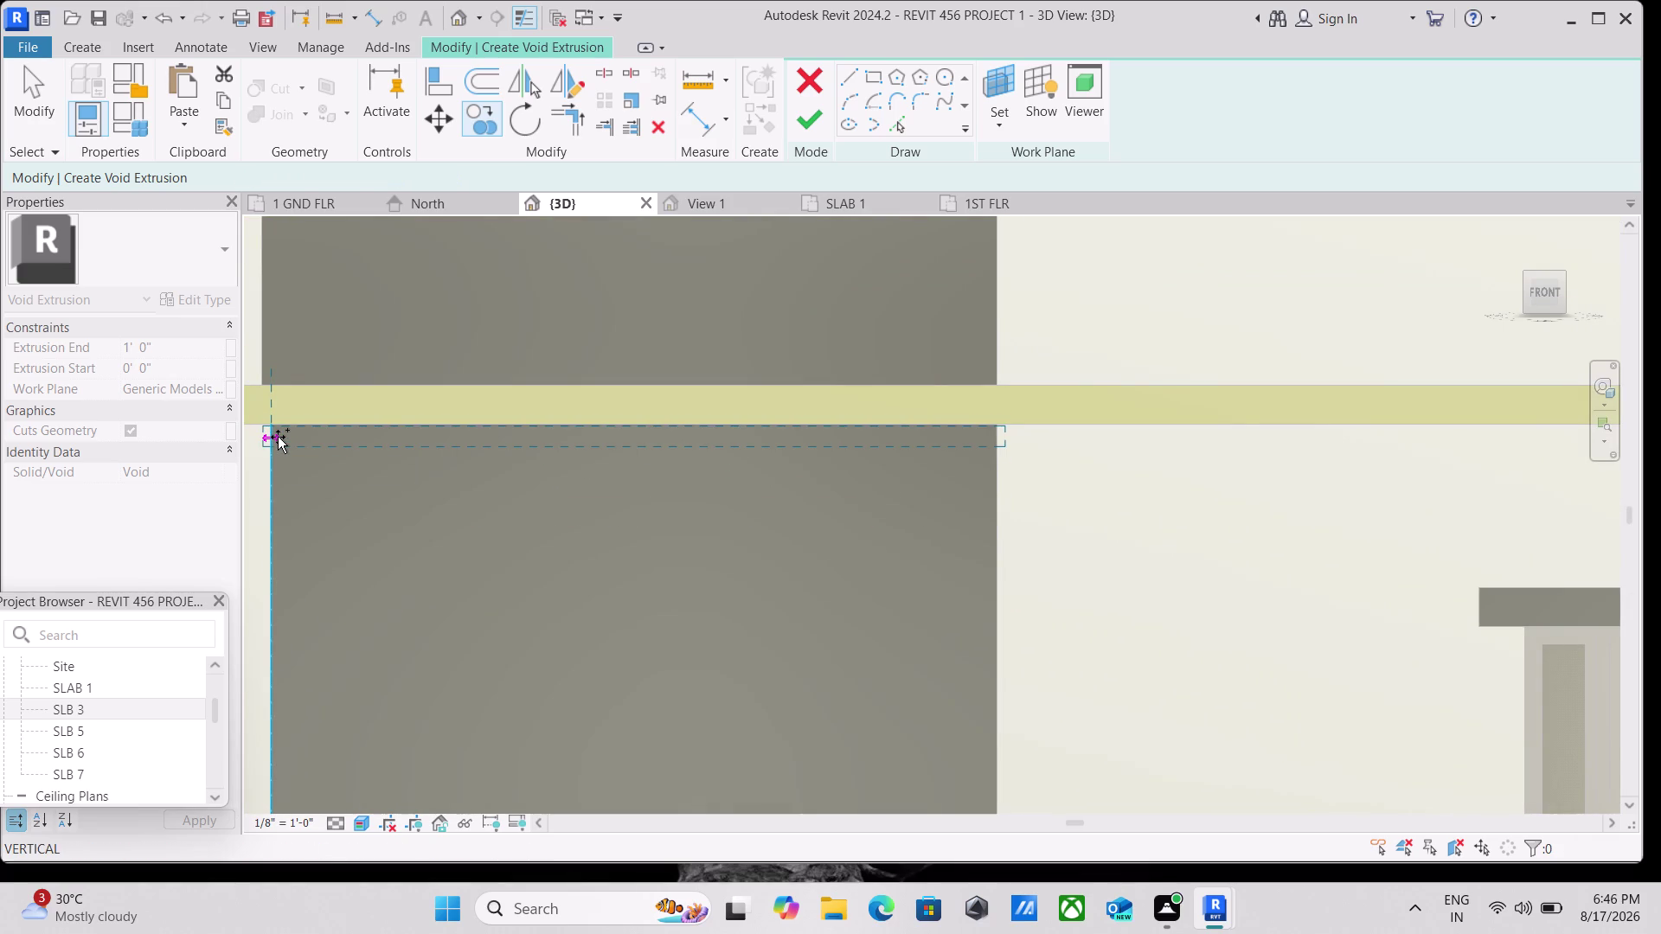
Zoom out to review the whole panel and end the Copy command.
scroll(down, 3)
scroll(down, 3)
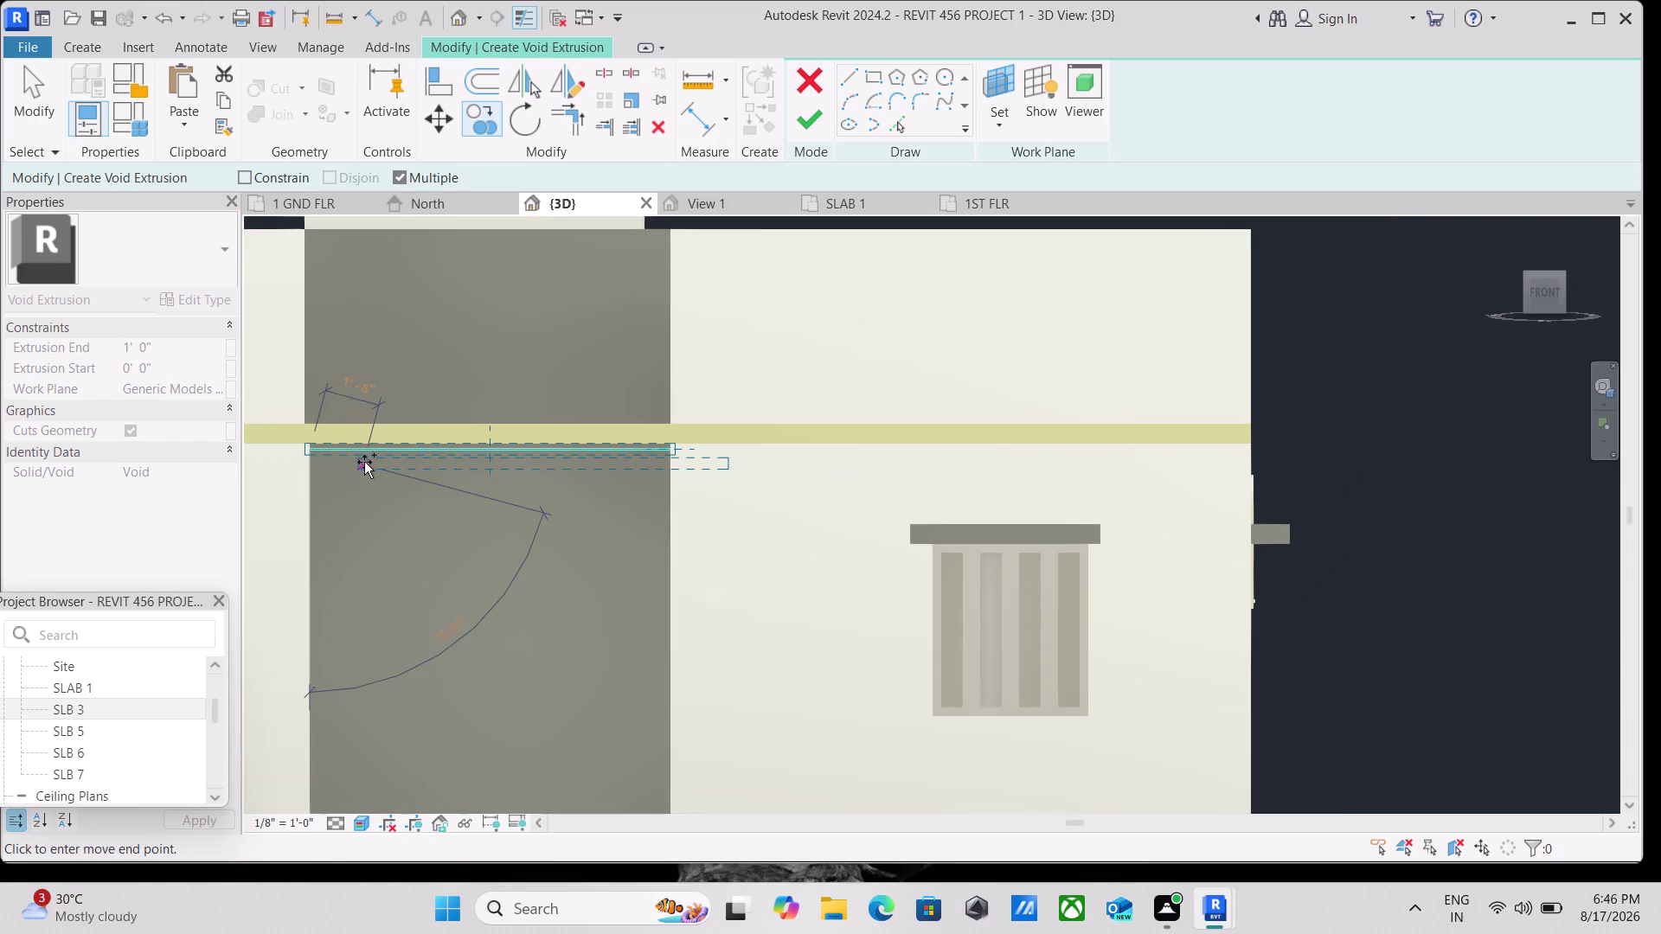
scroll(down, 3)
middle_drag(340, 454, 368, 414)
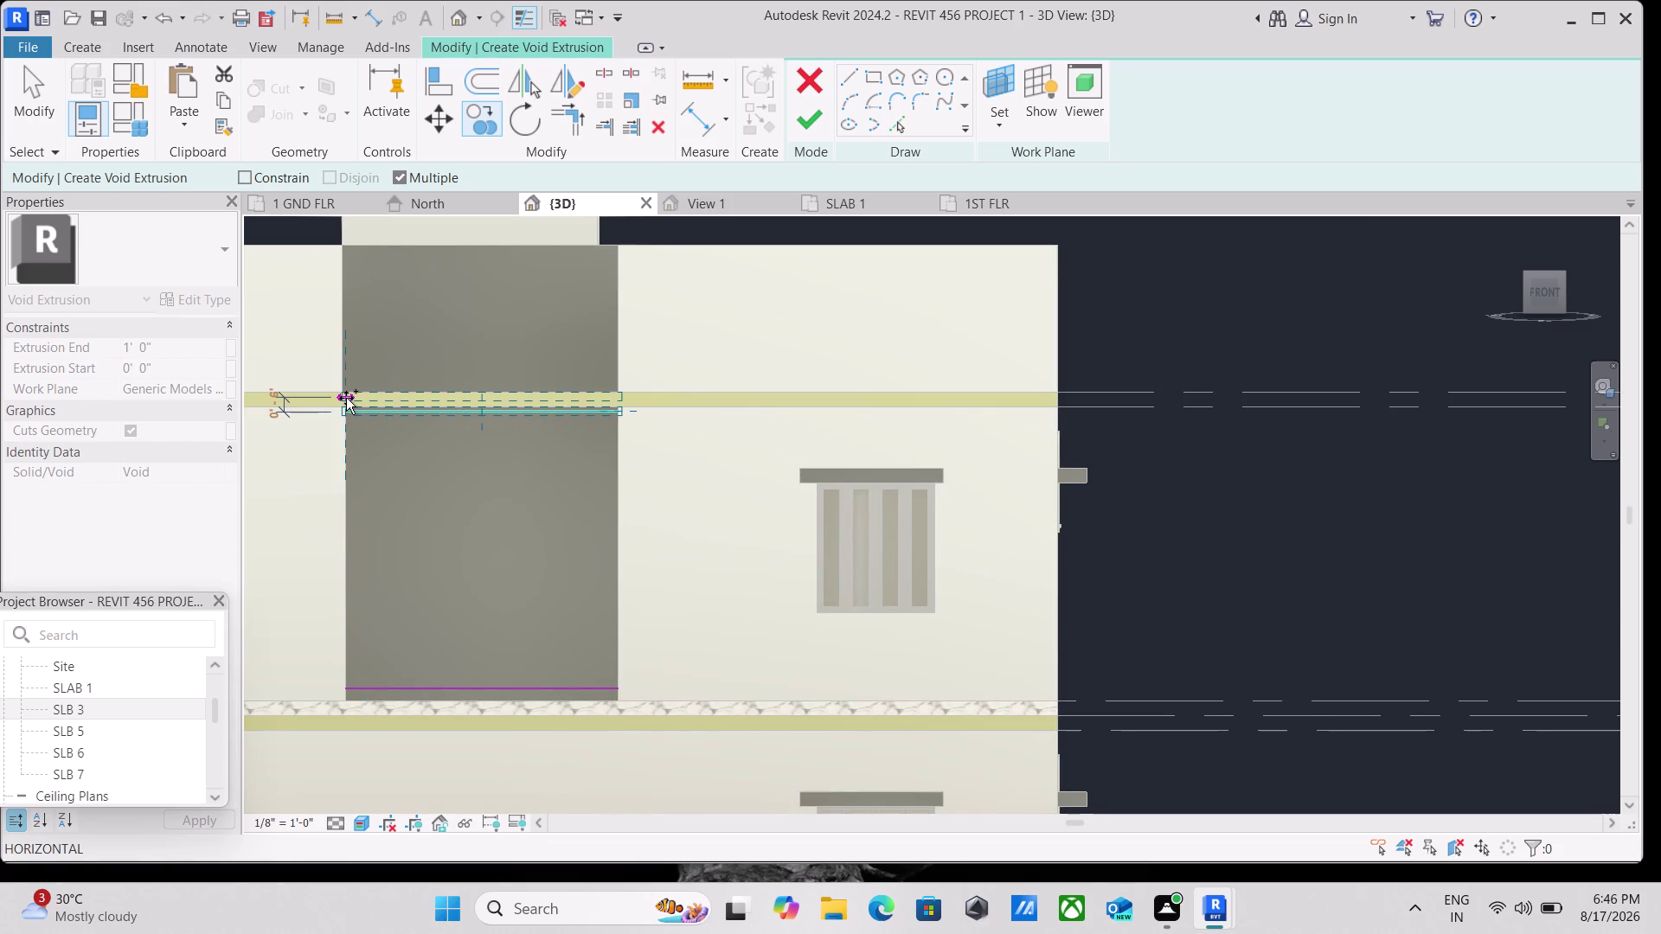
scroll(up, 3)
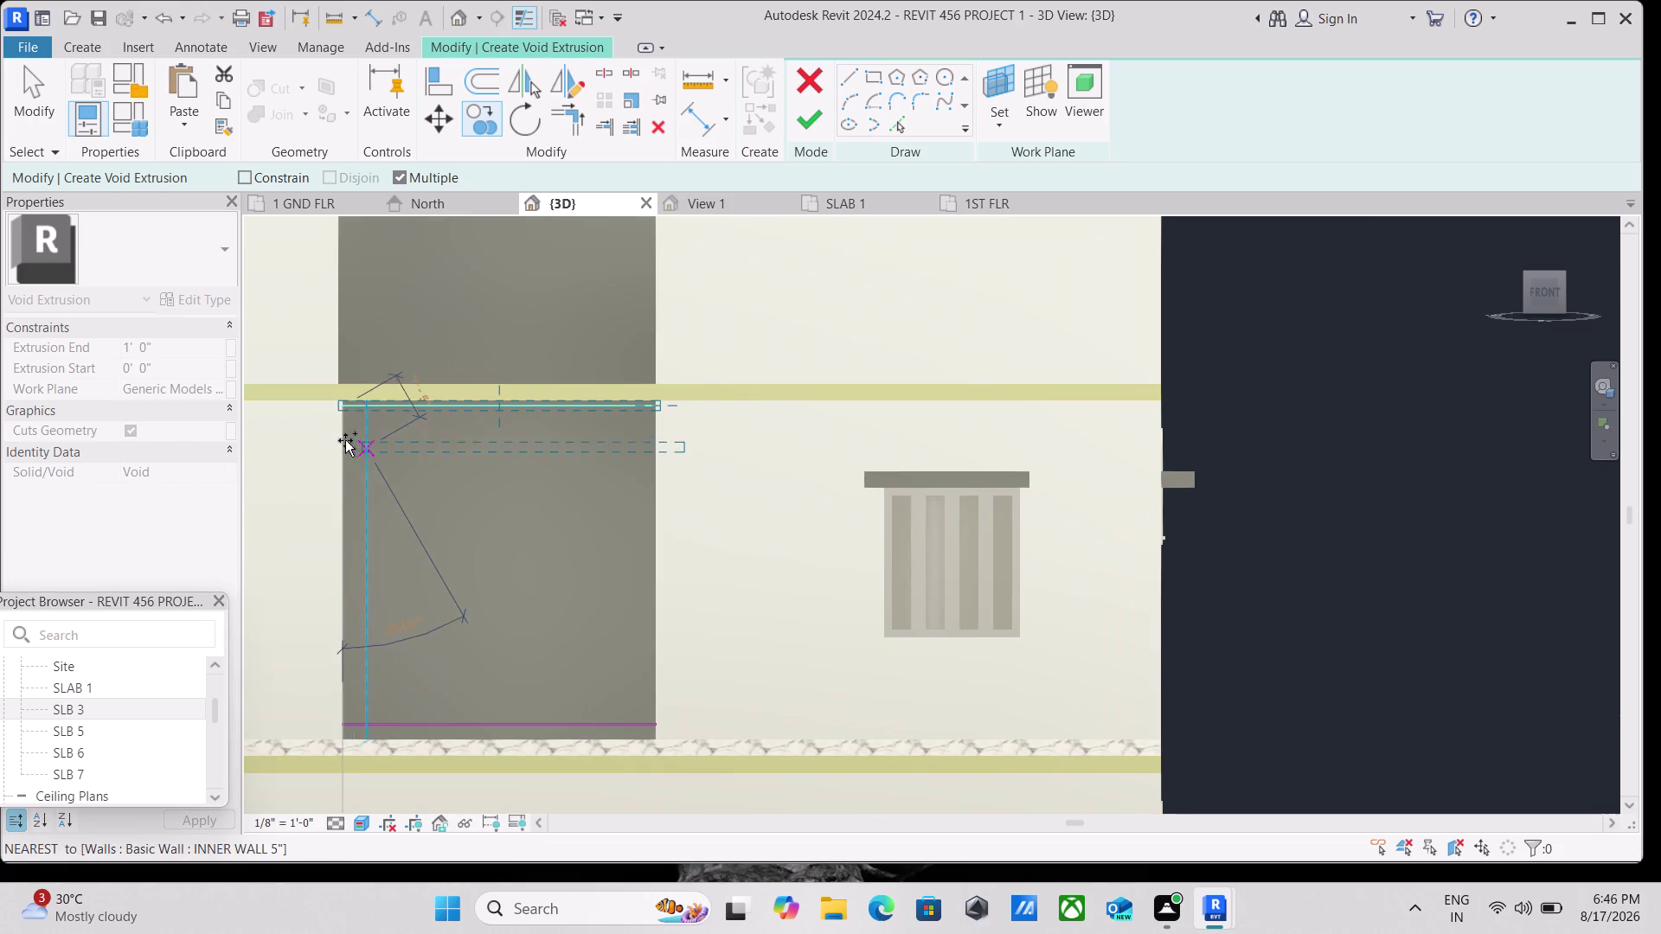
scroll(up, 3)
scroll(up, 3)
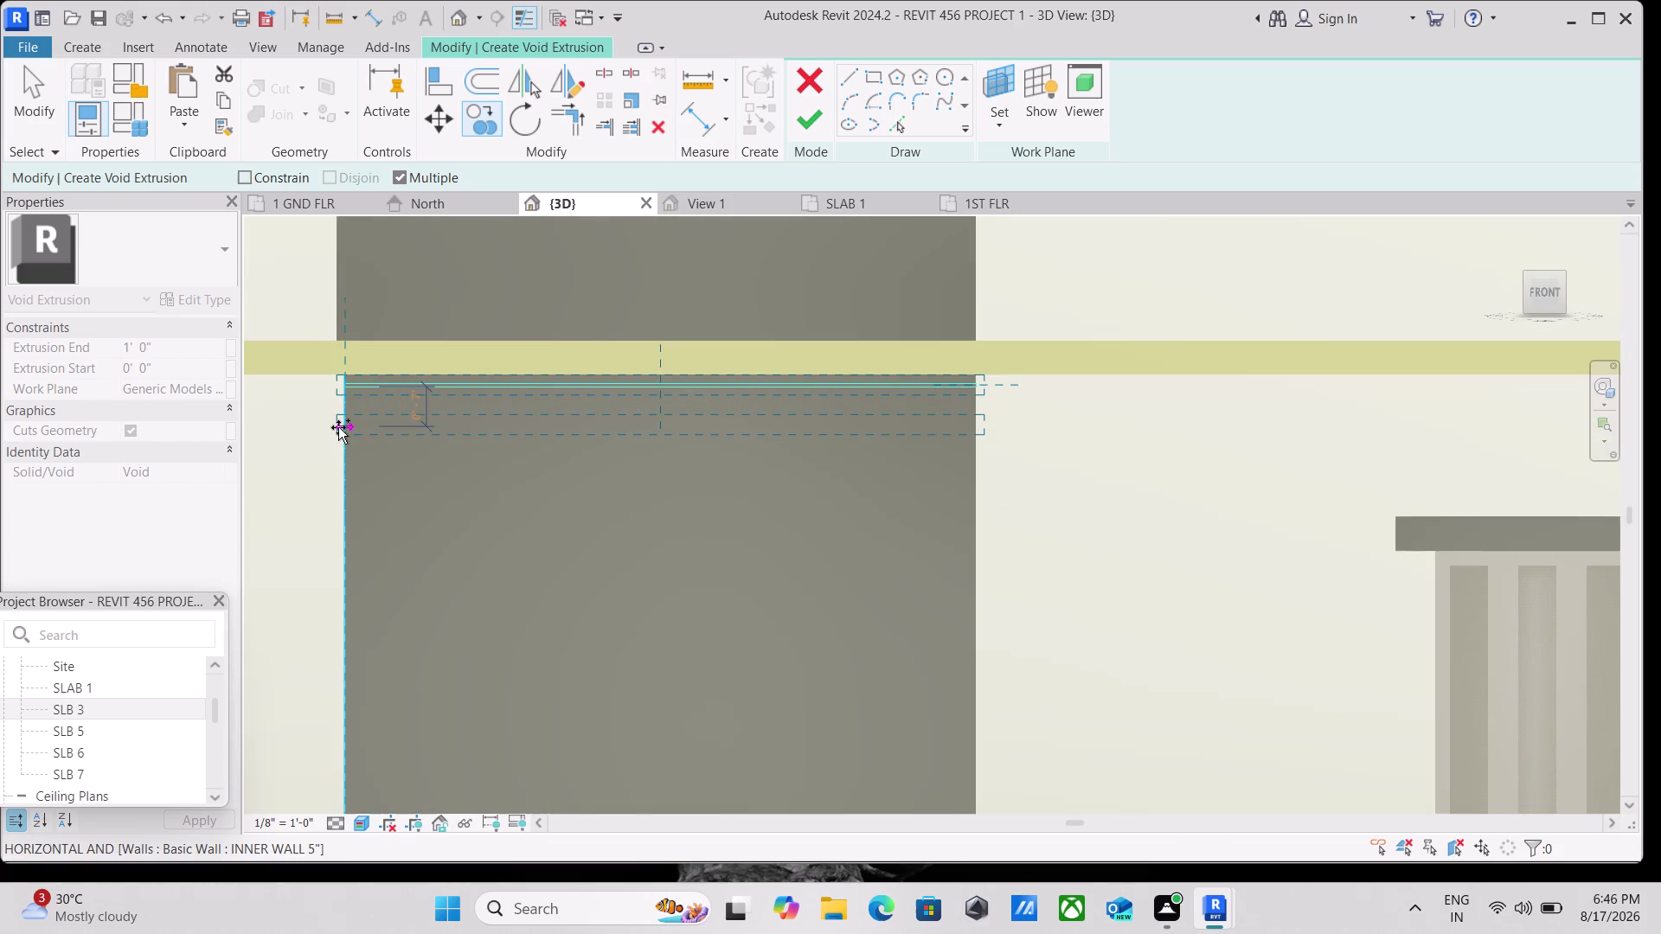
key(Escape)
key(Escape)
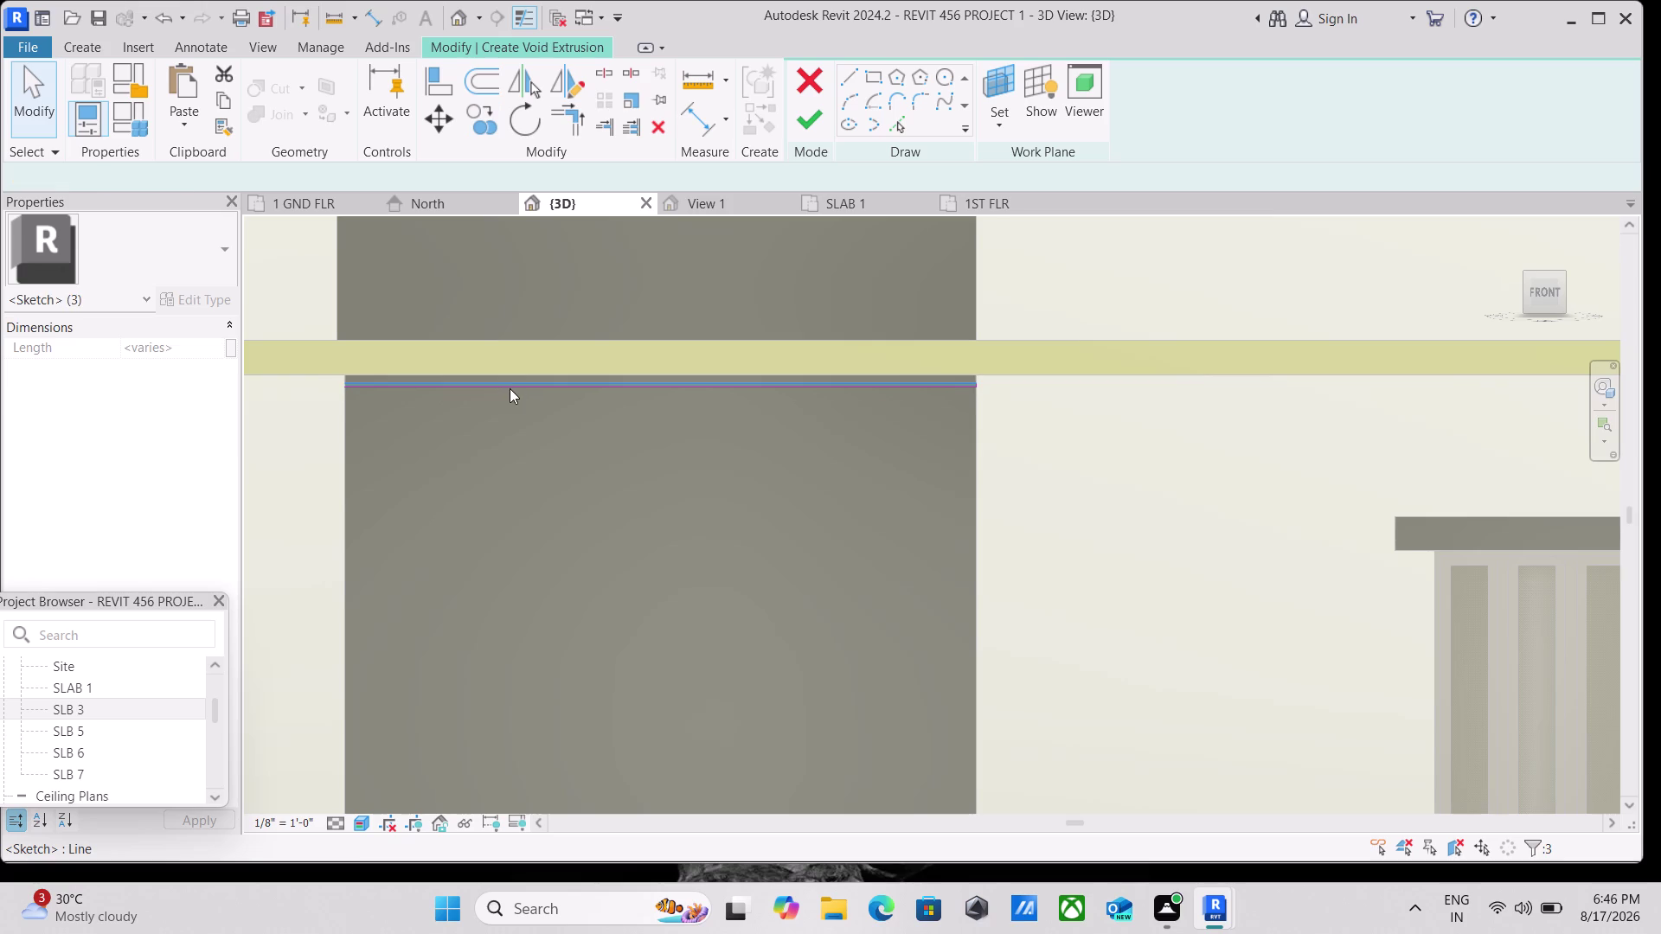
Select all sketch lines of the copied strip at the panel top.
click(528, 383)
key(Escape)
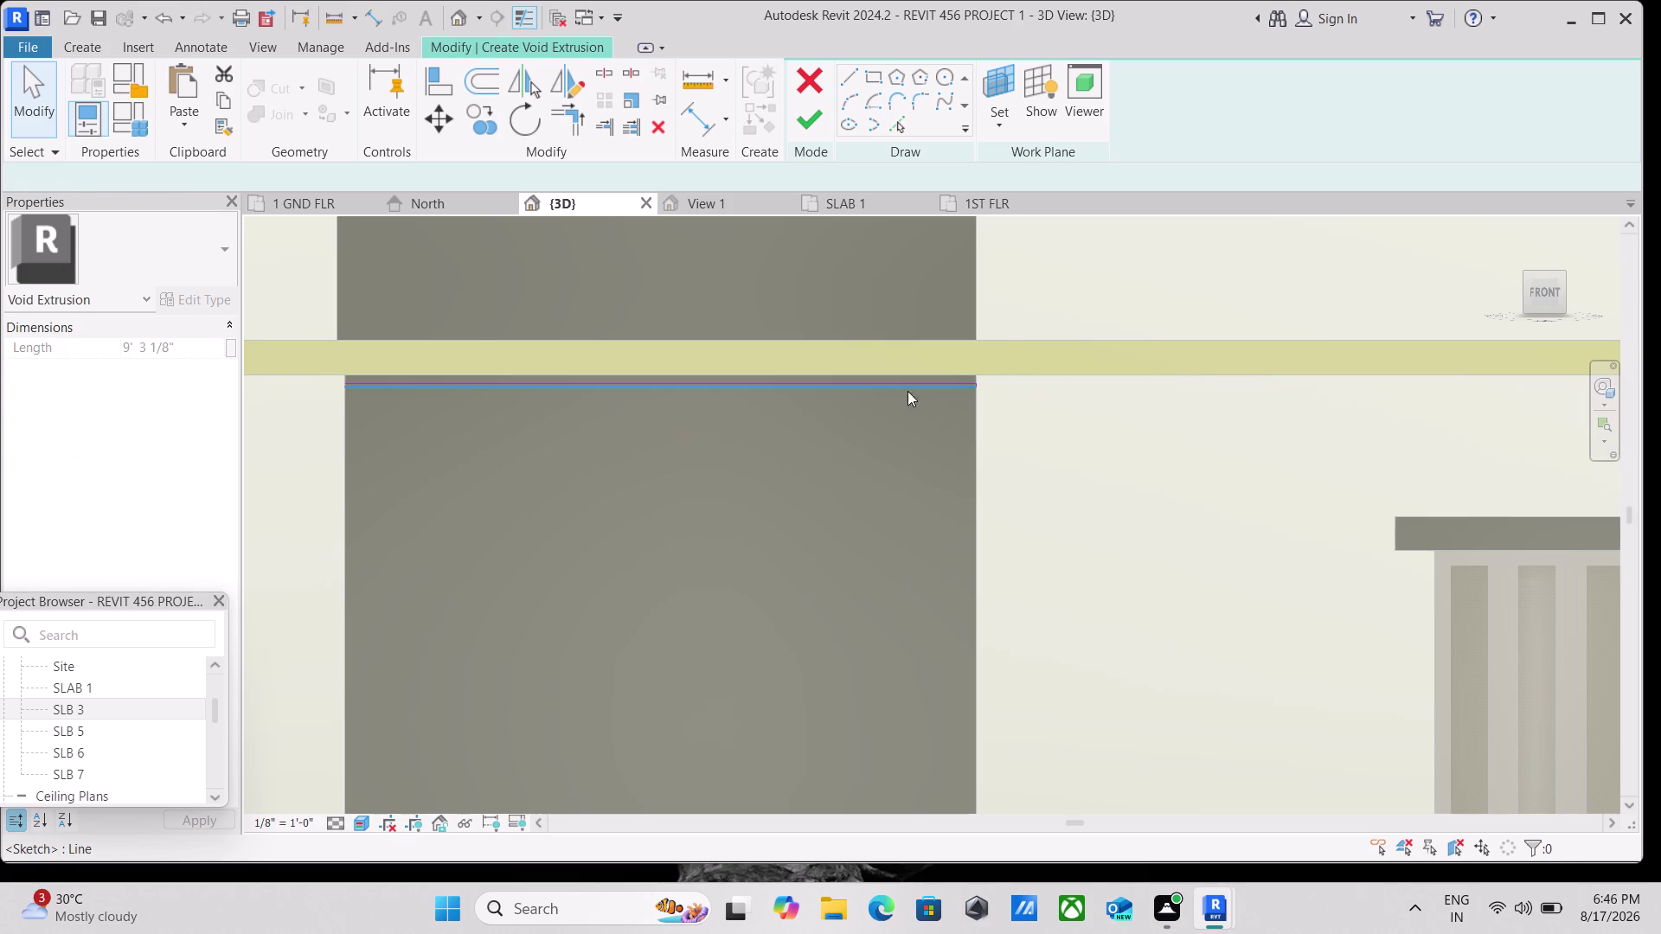
scroll(up, 3)
drag(1062, 392, 998, 394)
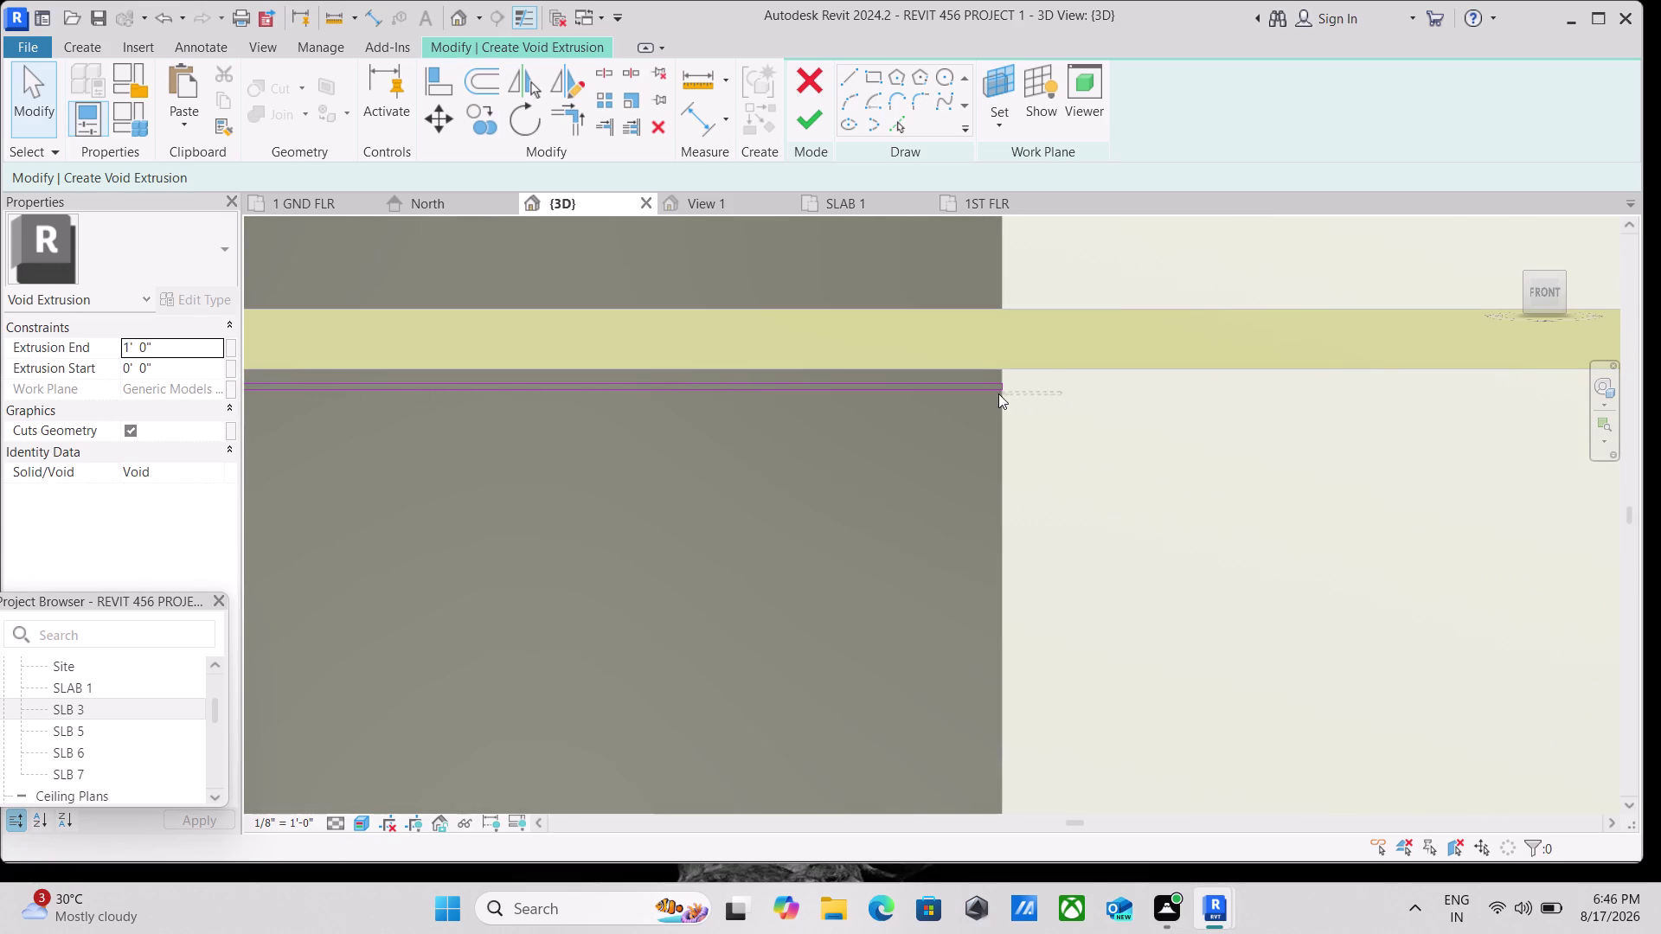
drag(998, 394, 975, 381)
right_click(974, 380)
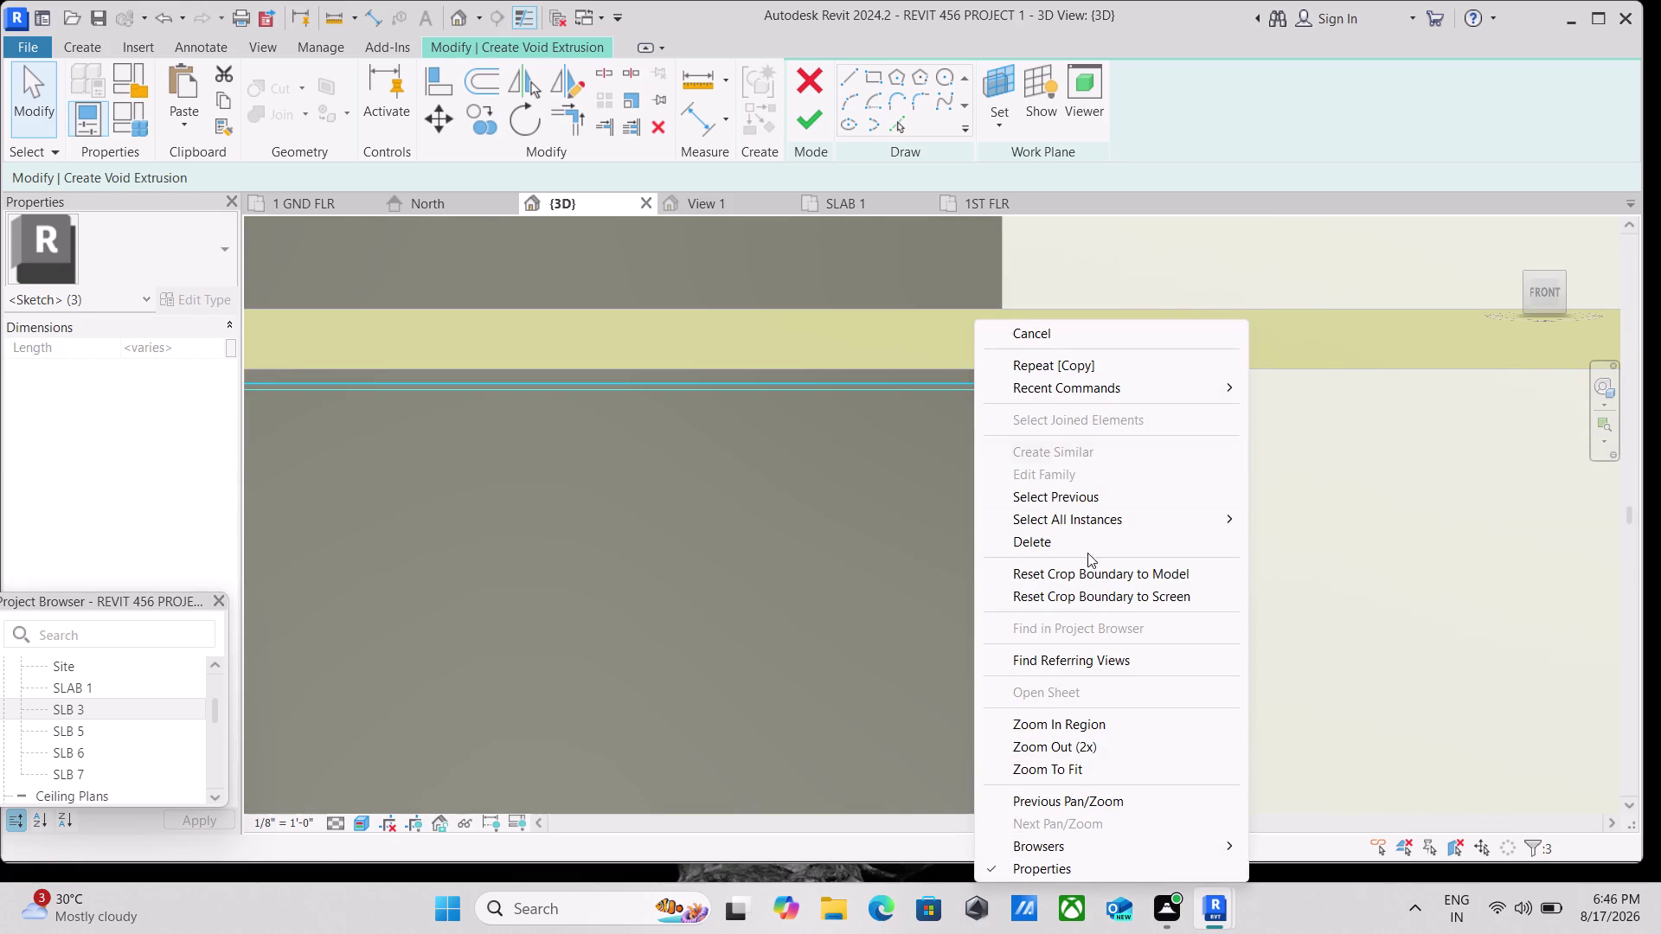
Dismiss the context menu and window-select the strip at the panel base.
click(1080, 546)
scroll(down, 3)
scroll(down, 3)
middle_drag(1122, 557, 1071, 443)
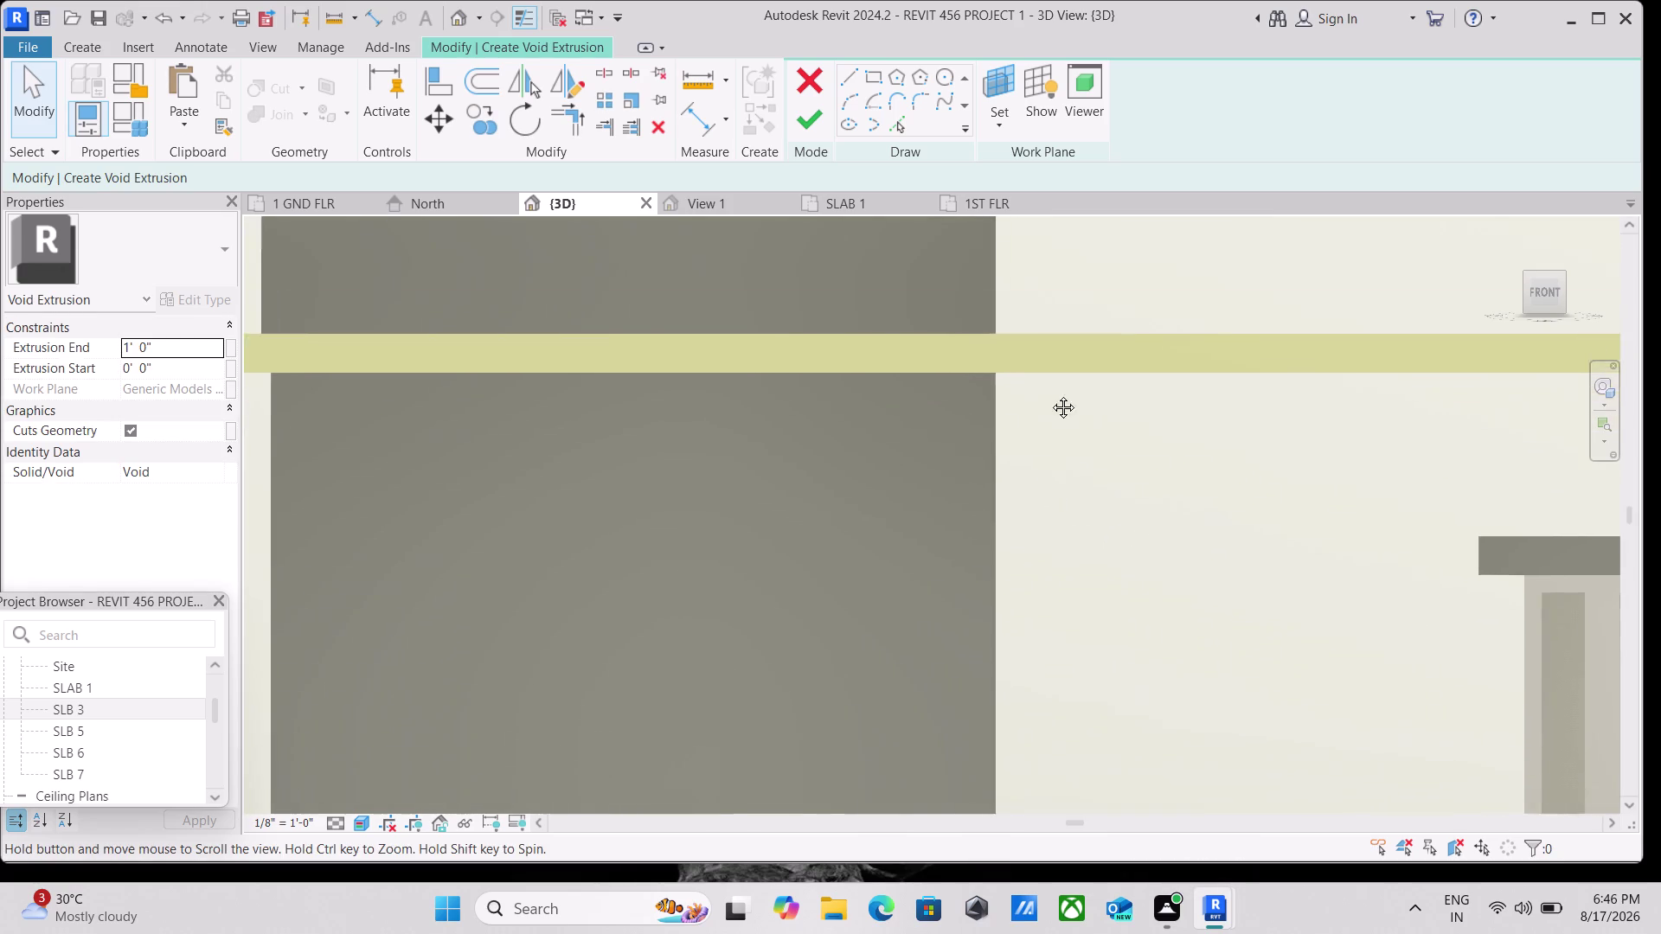
middle_drag(1070, 443, 1036, 357)
scroll(down, 3)
middle_drag(1011, 487, 997, 251)
scroll(up, 3)
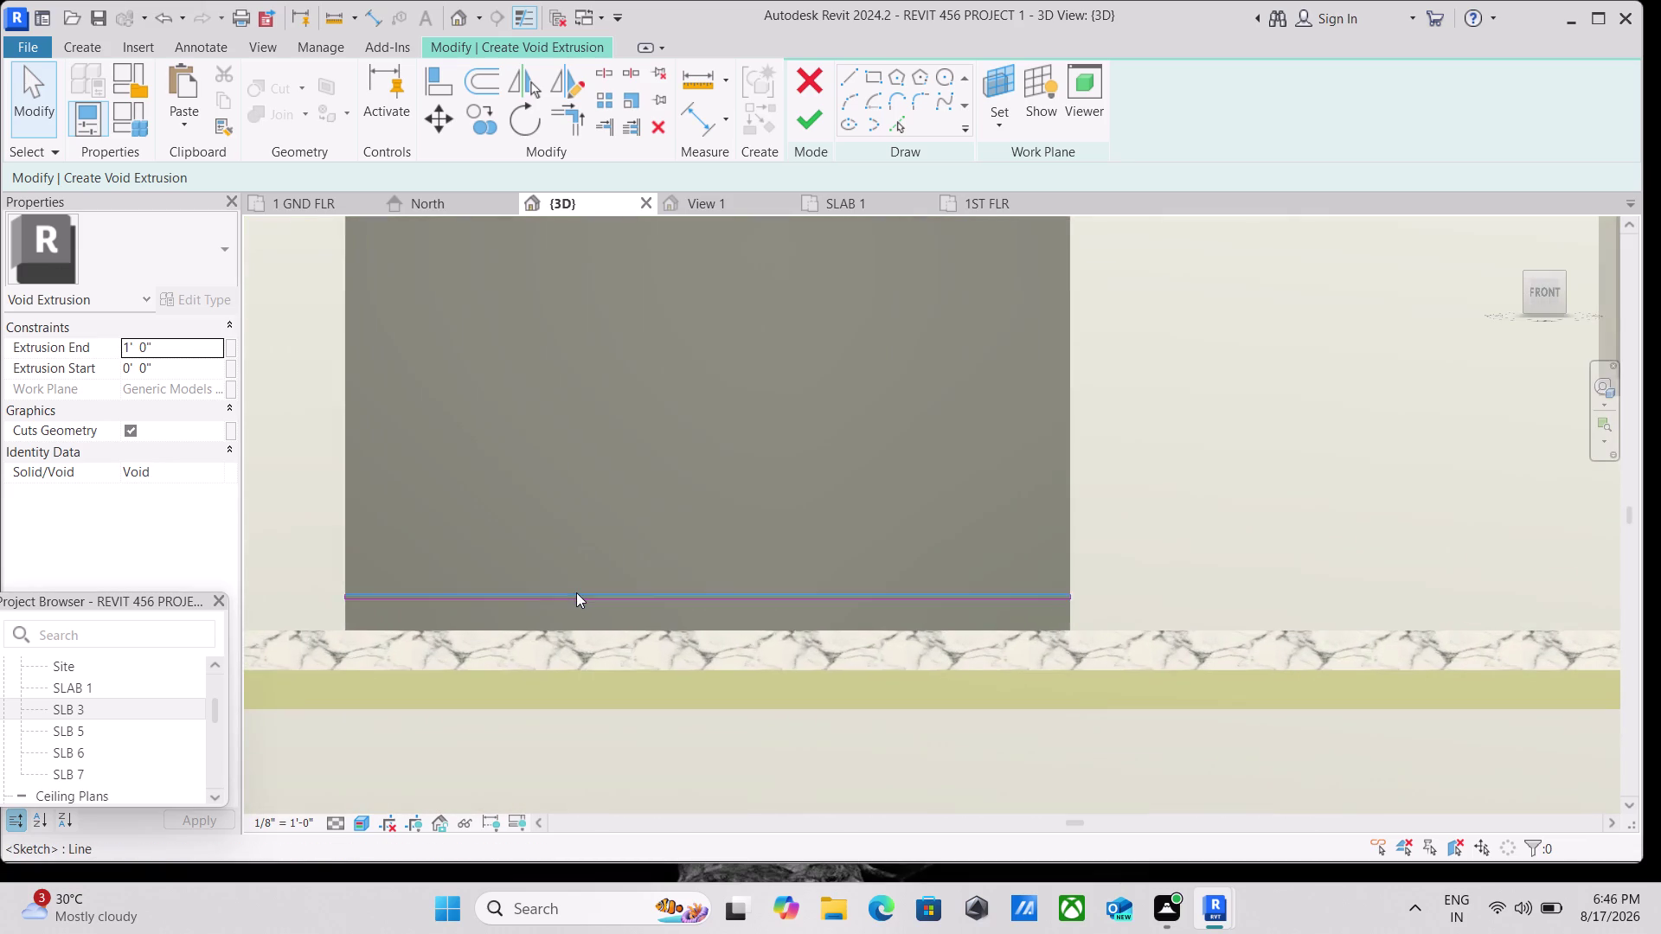
scroll(up, 3)
drag(1306, 593, 1249, 603)
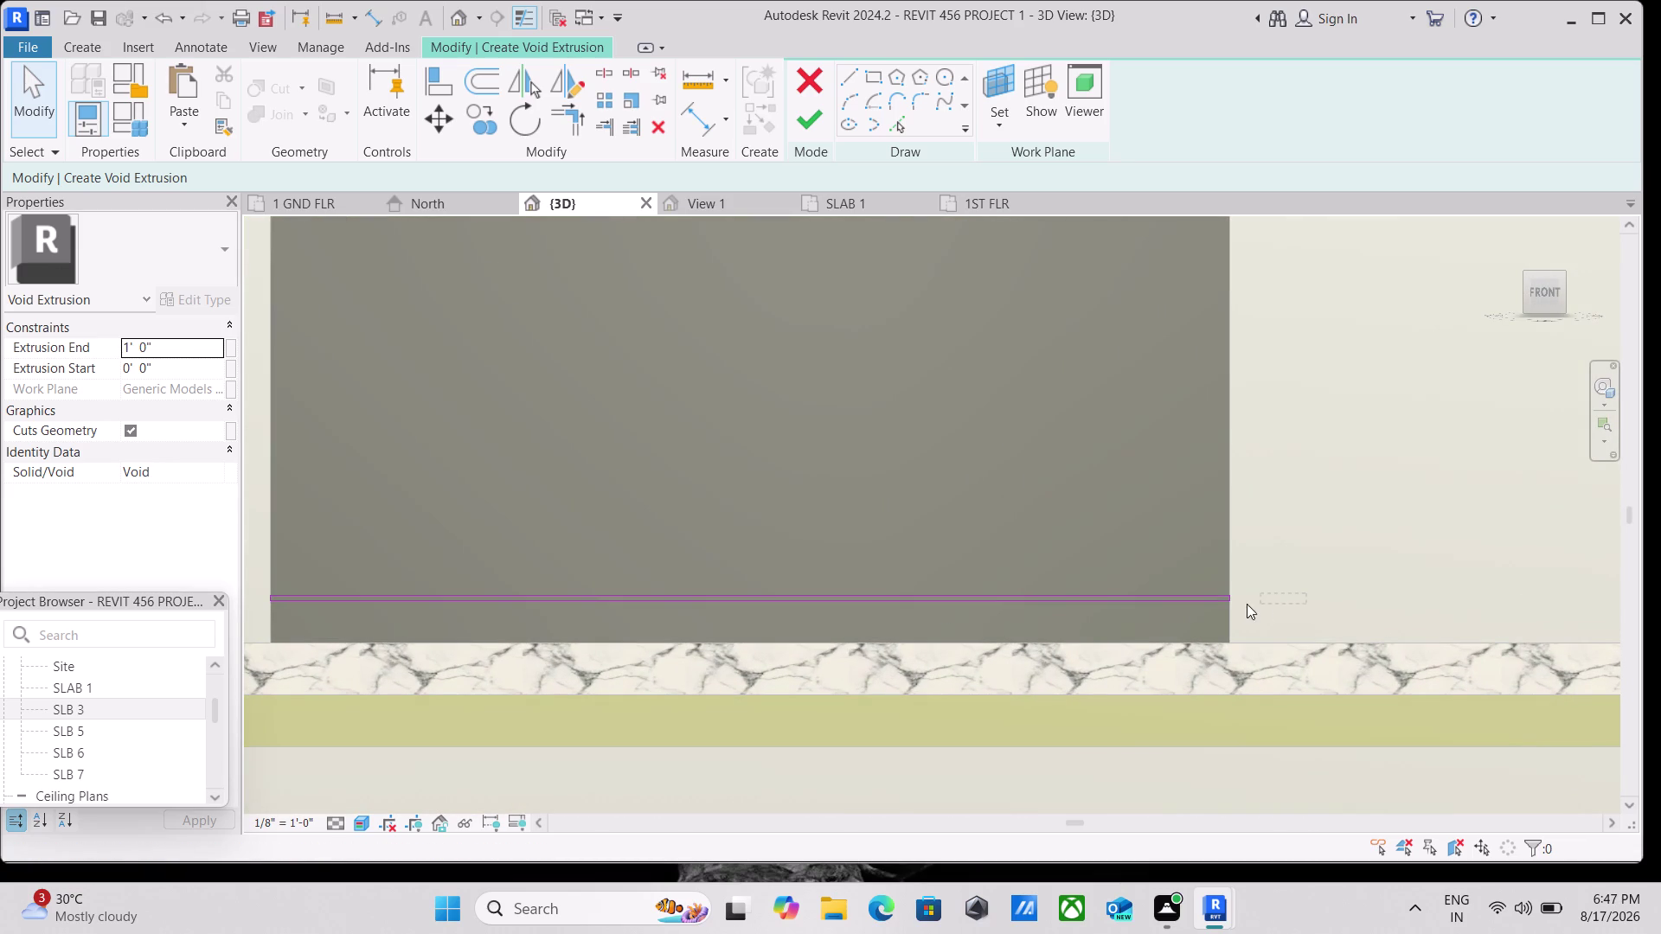
drag(1248, 604, 1219, 601)
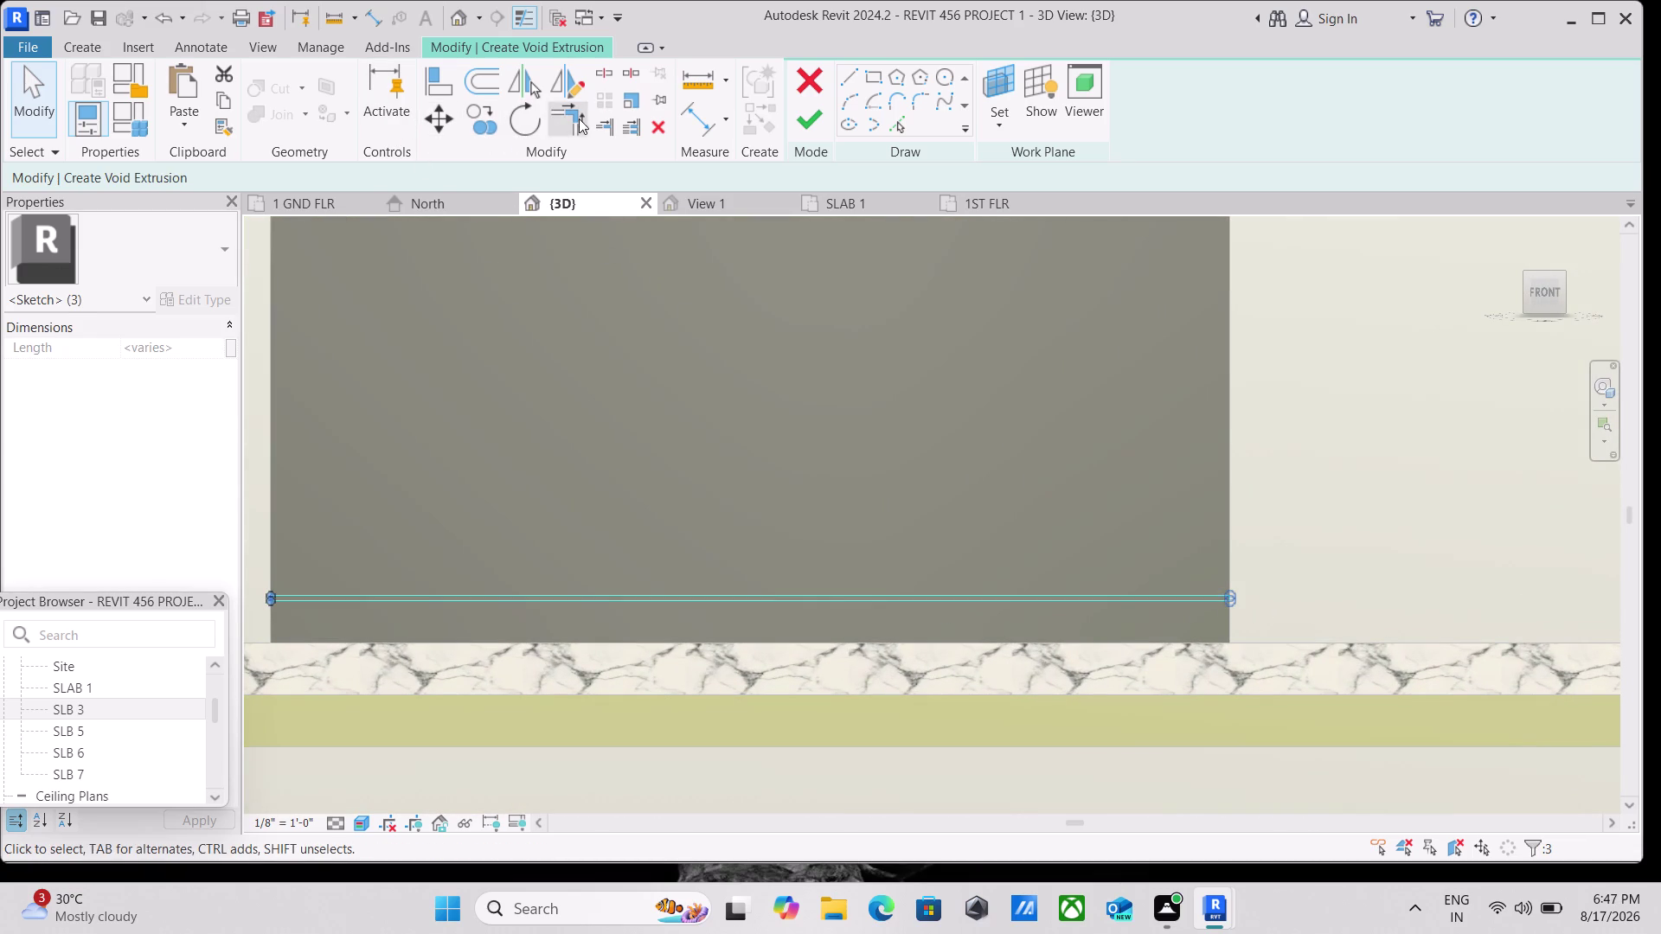
Copy the base strip, placing one copy a short distance above it.
click(473, 117)
click(751, 599)
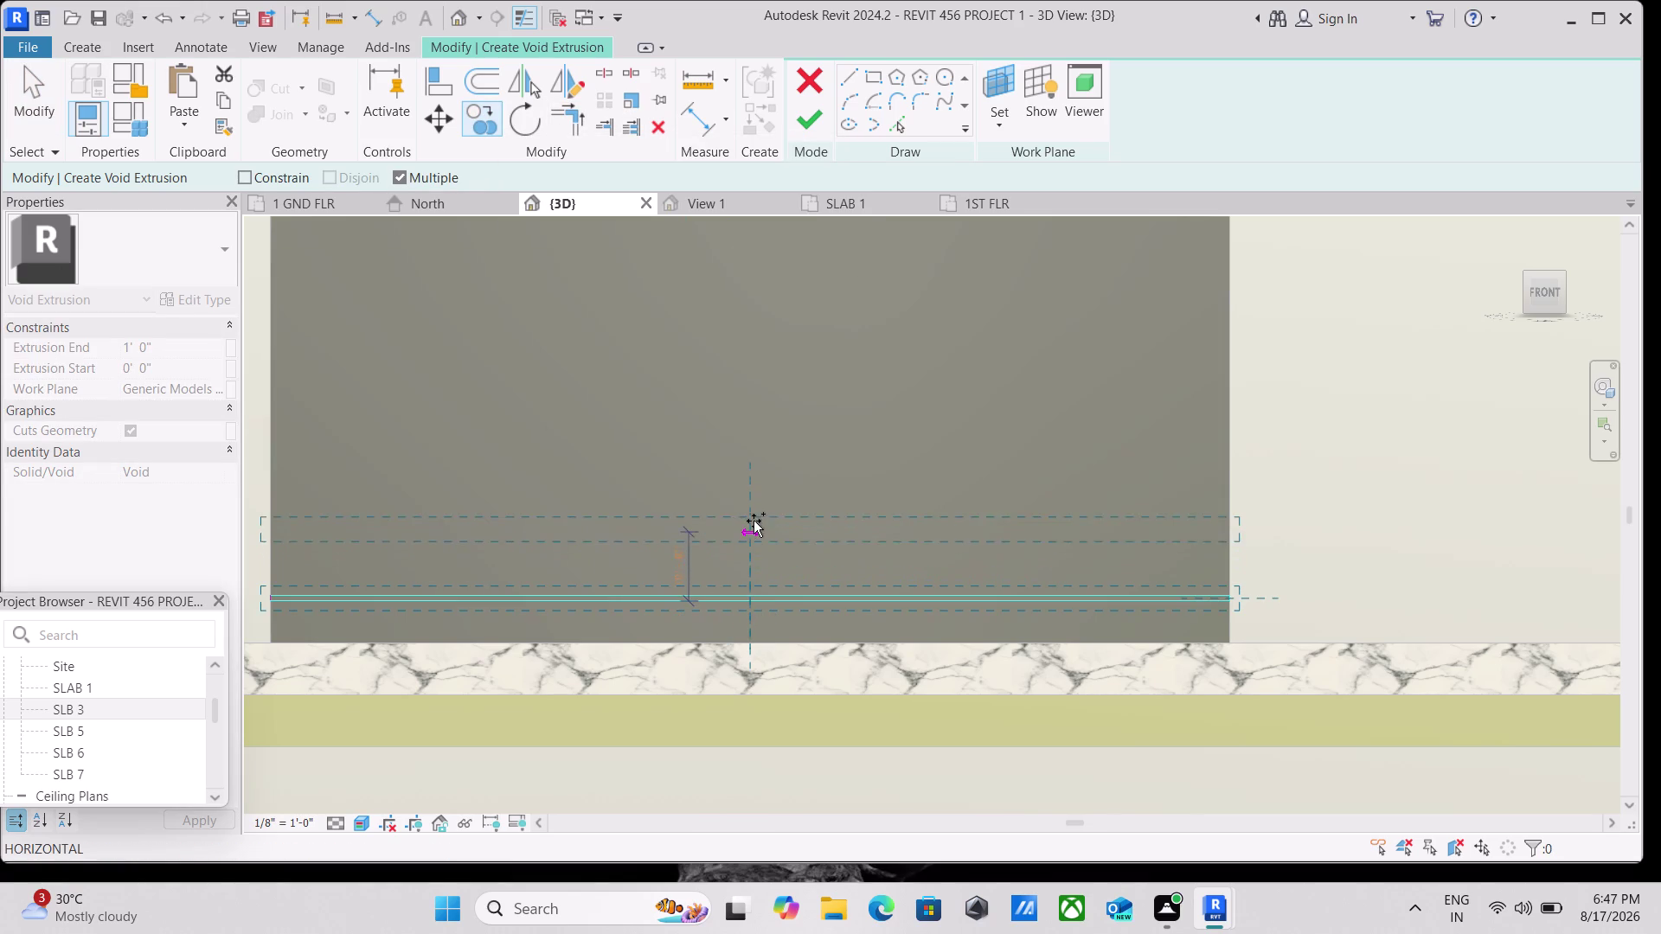
scroll(up, 3)
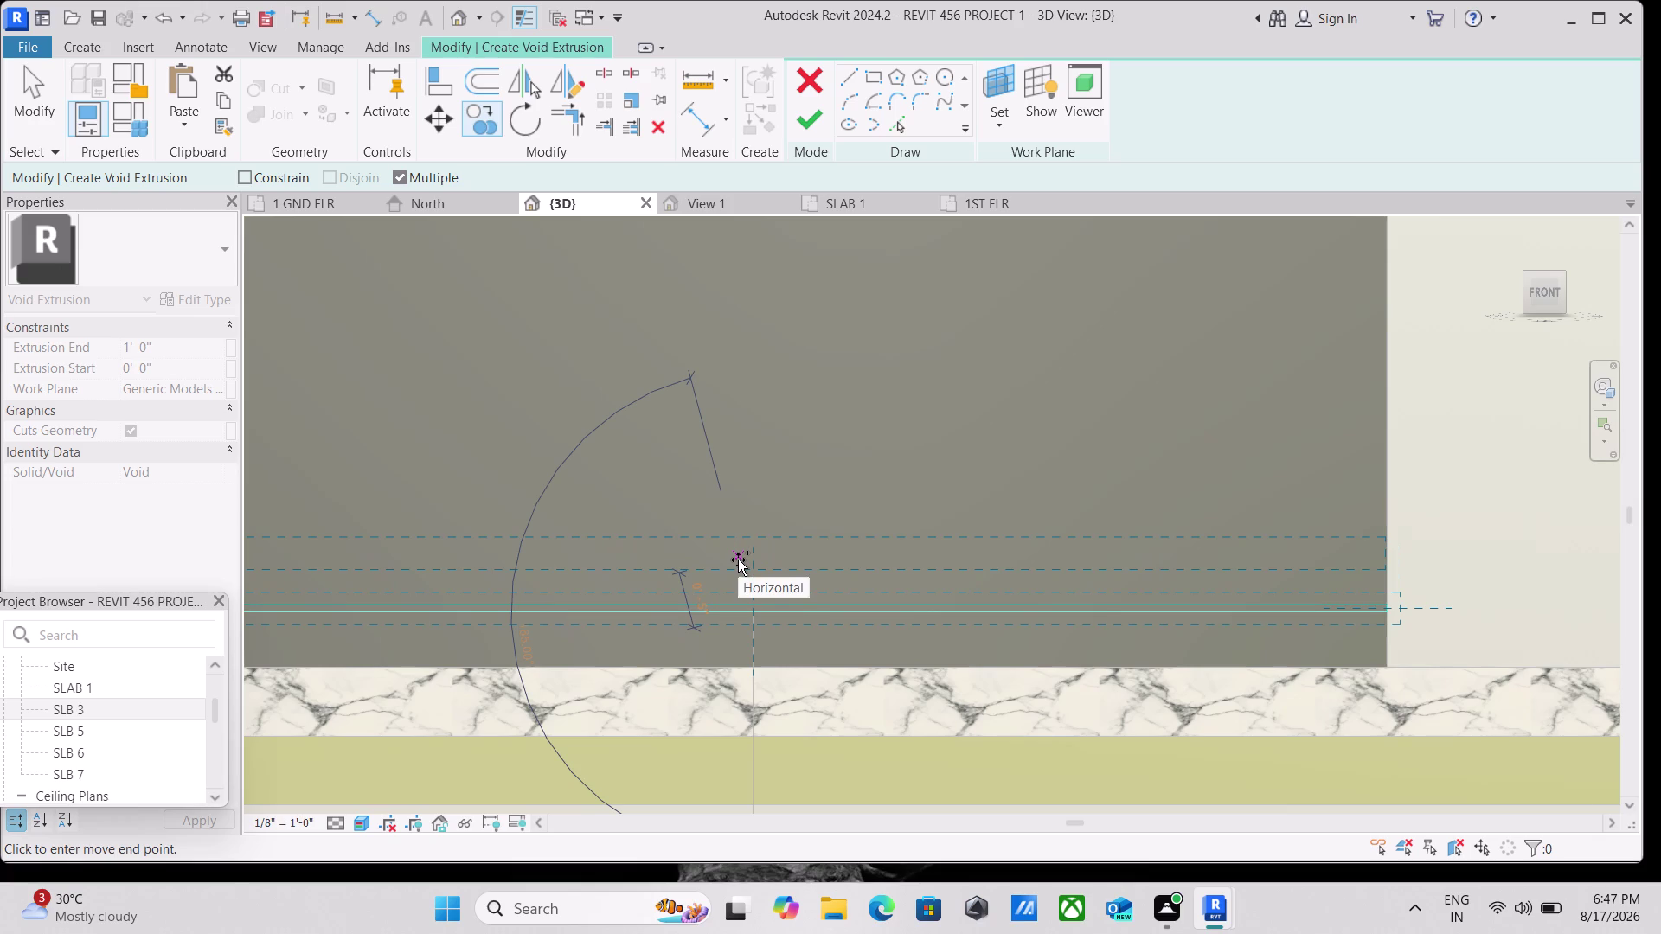
scroll(down, 3)
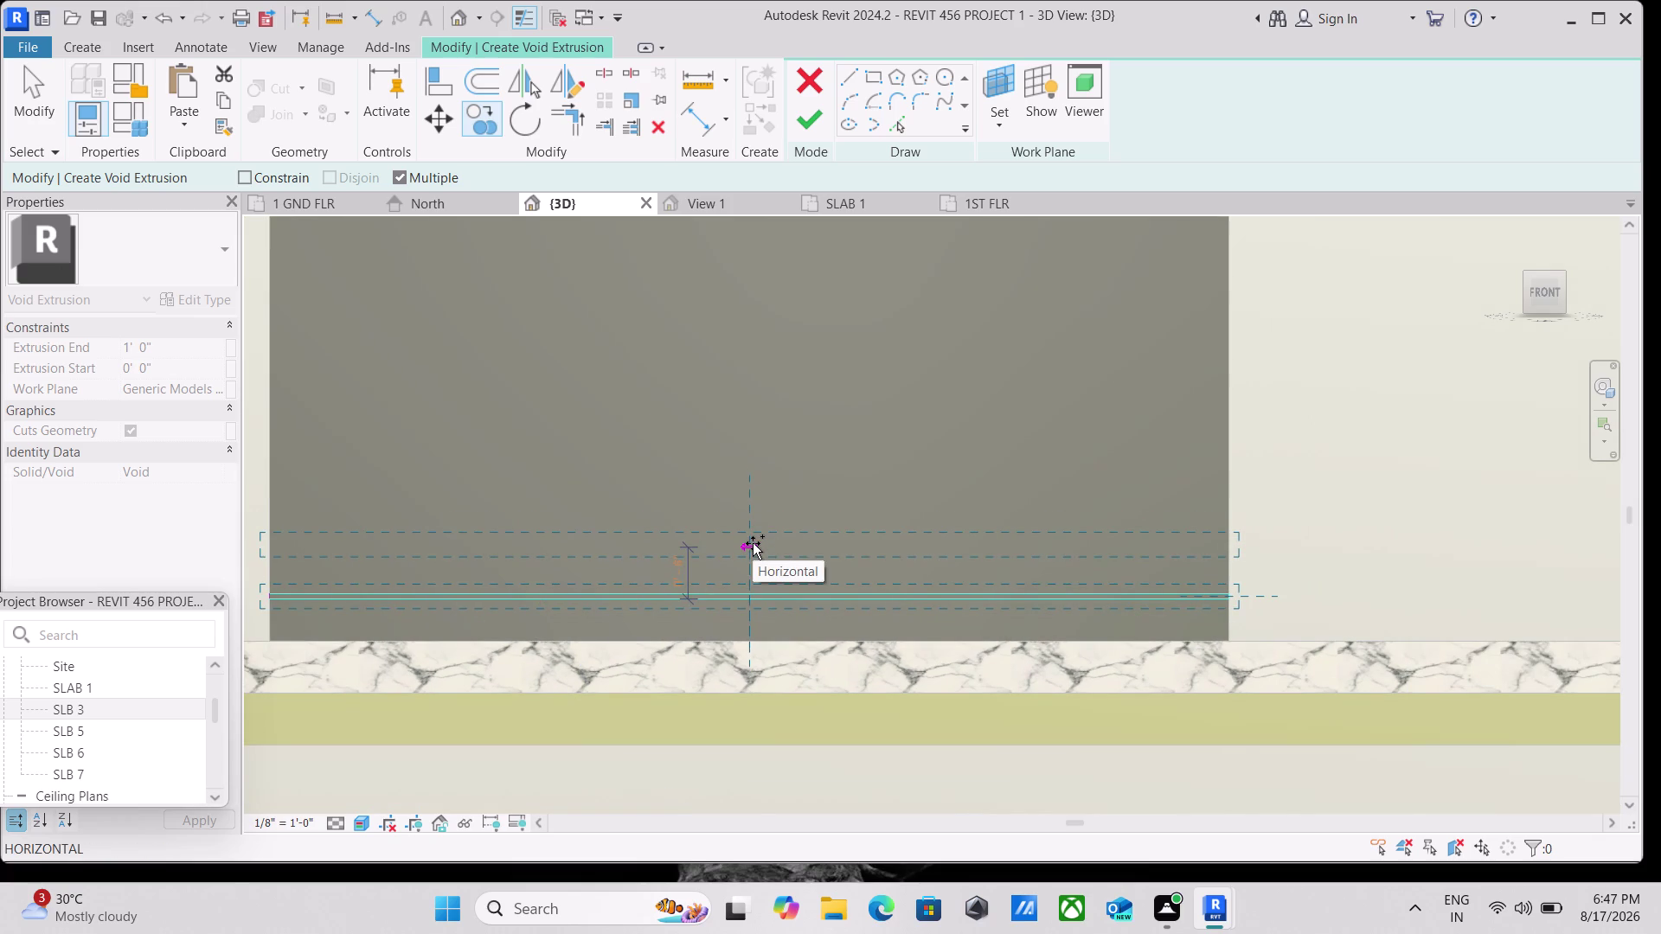
click(753, 543)
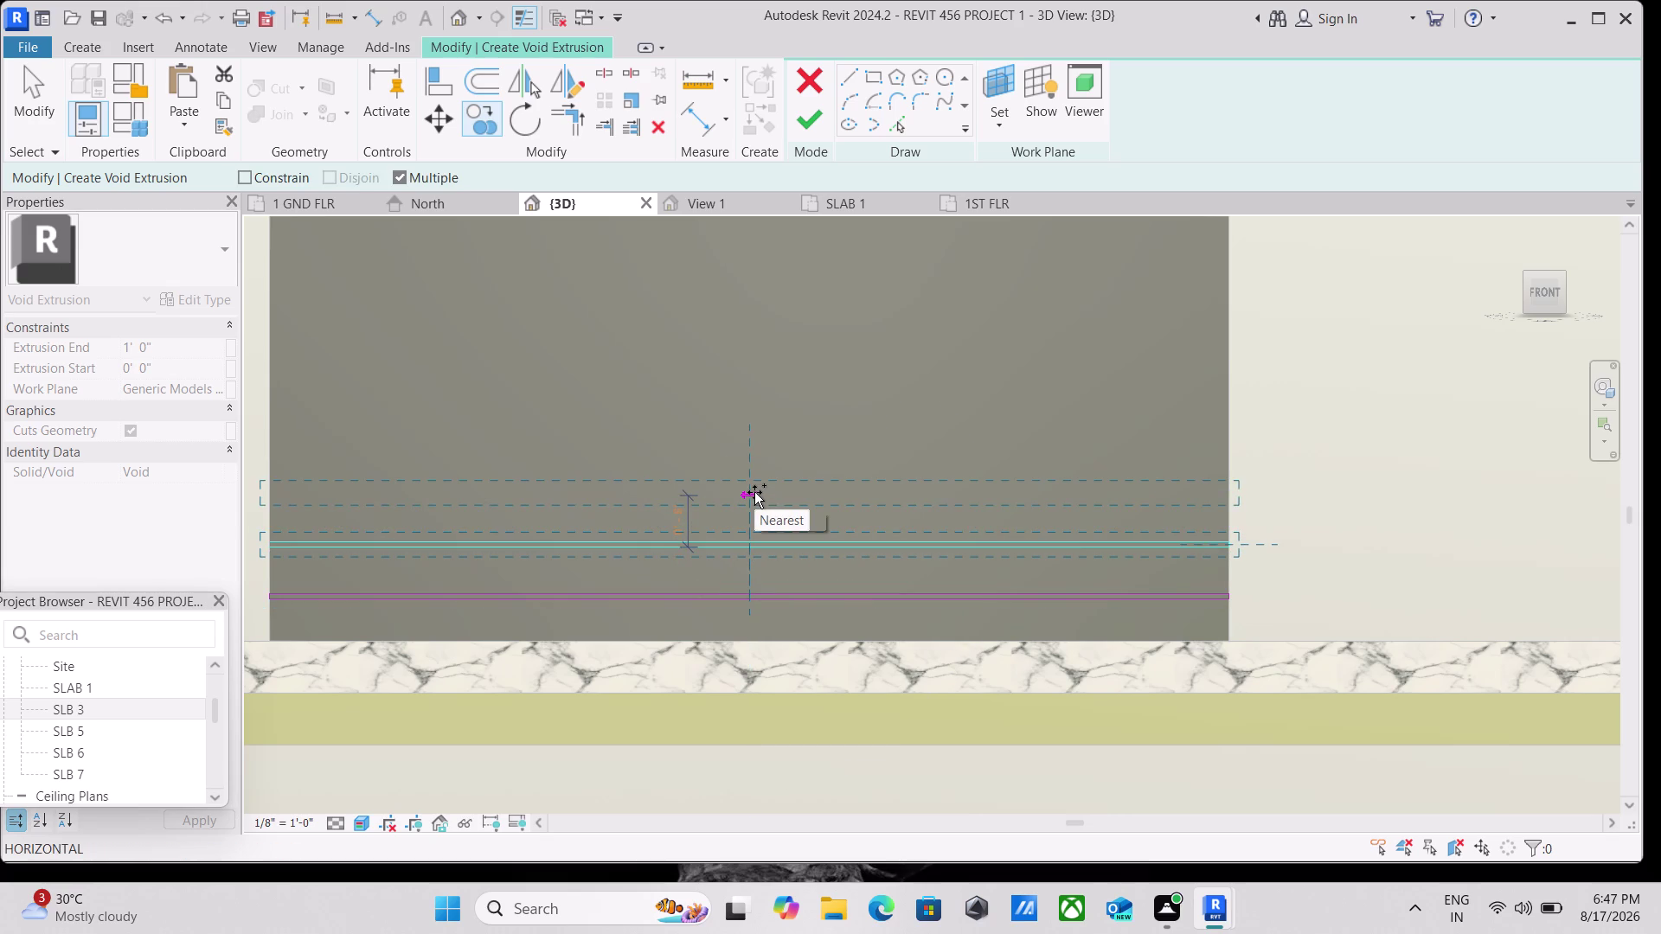
Place more evenly spaced strip copies stacking up the front panel.
click(754, 492)
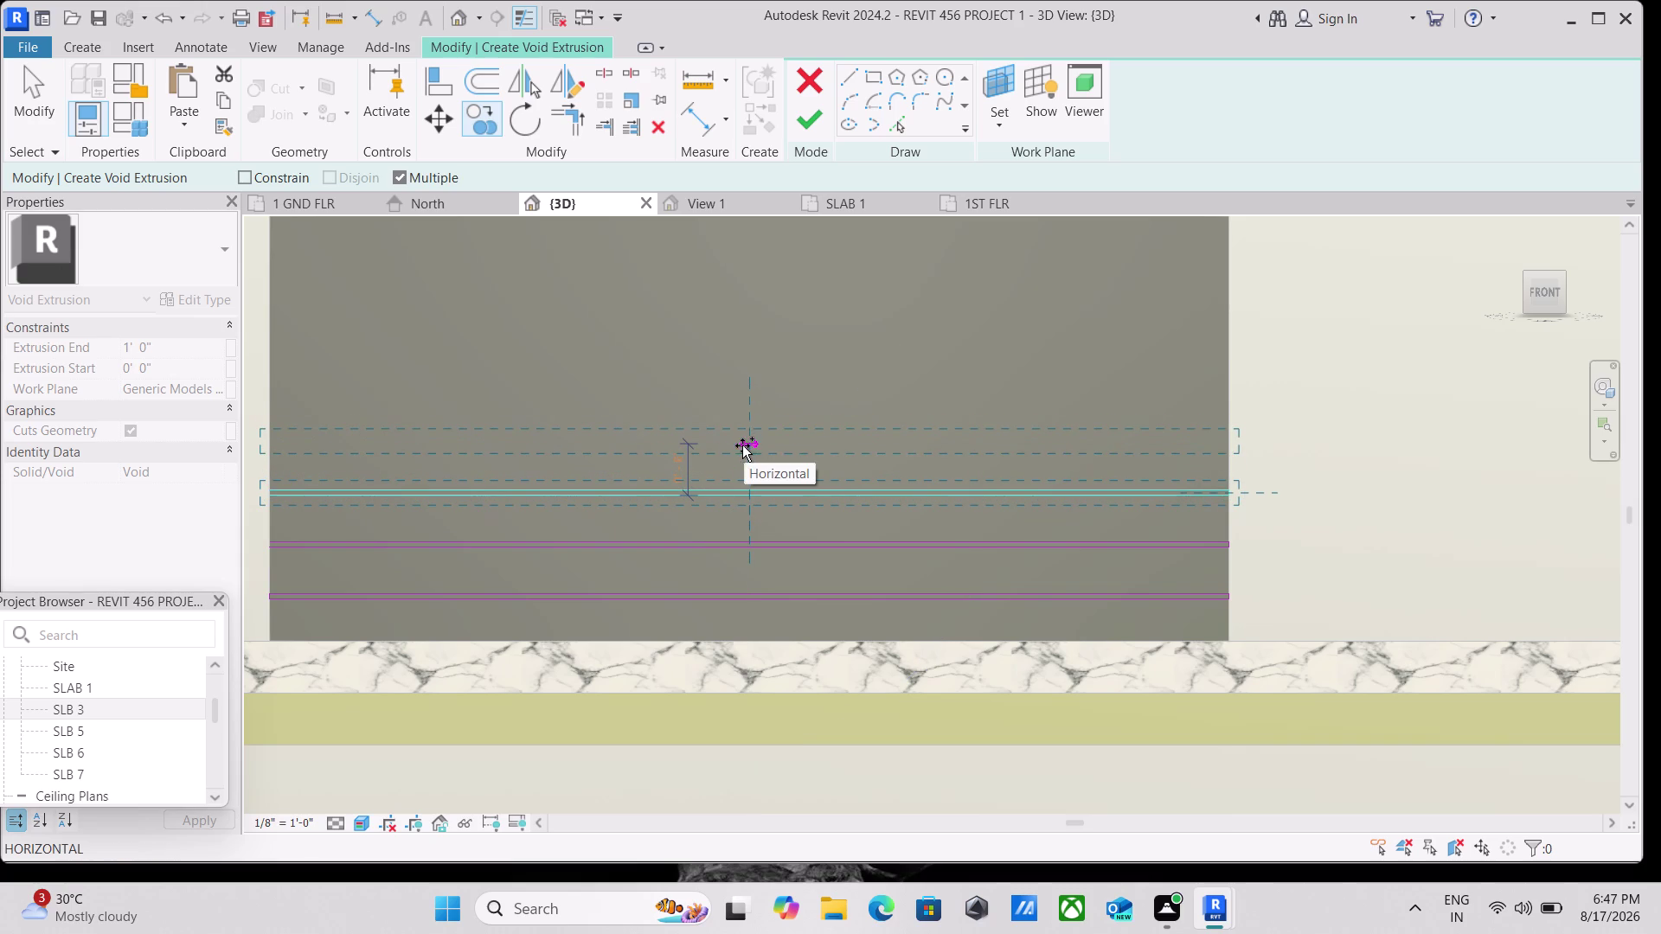
click(250, 172)
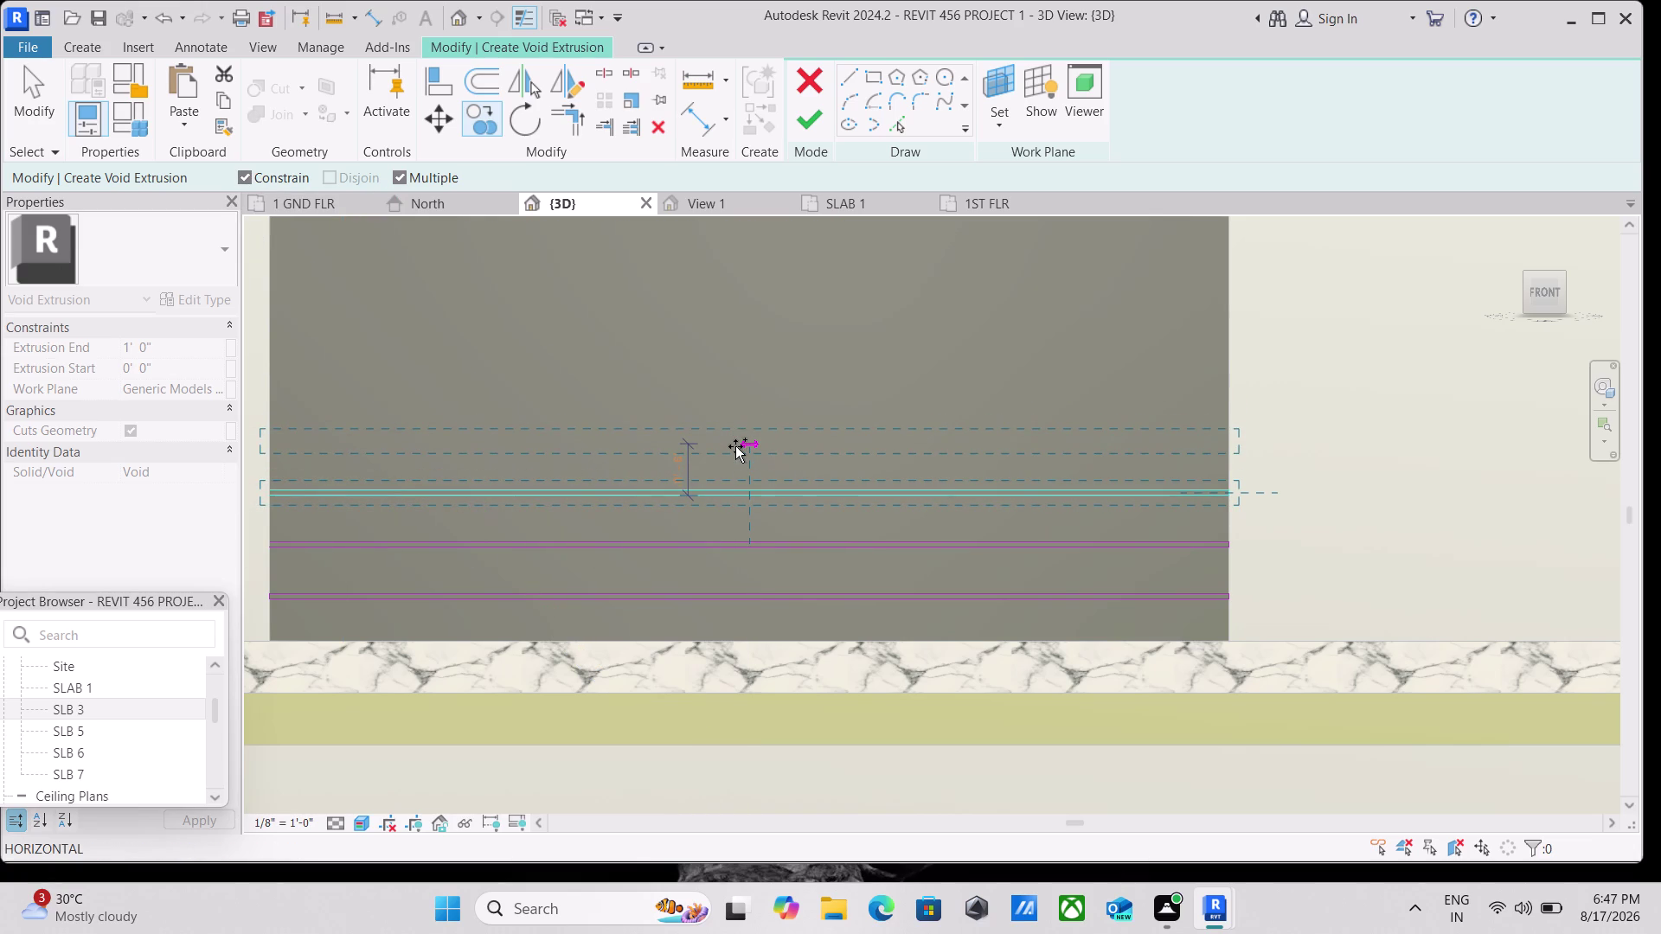
click(735, 446)
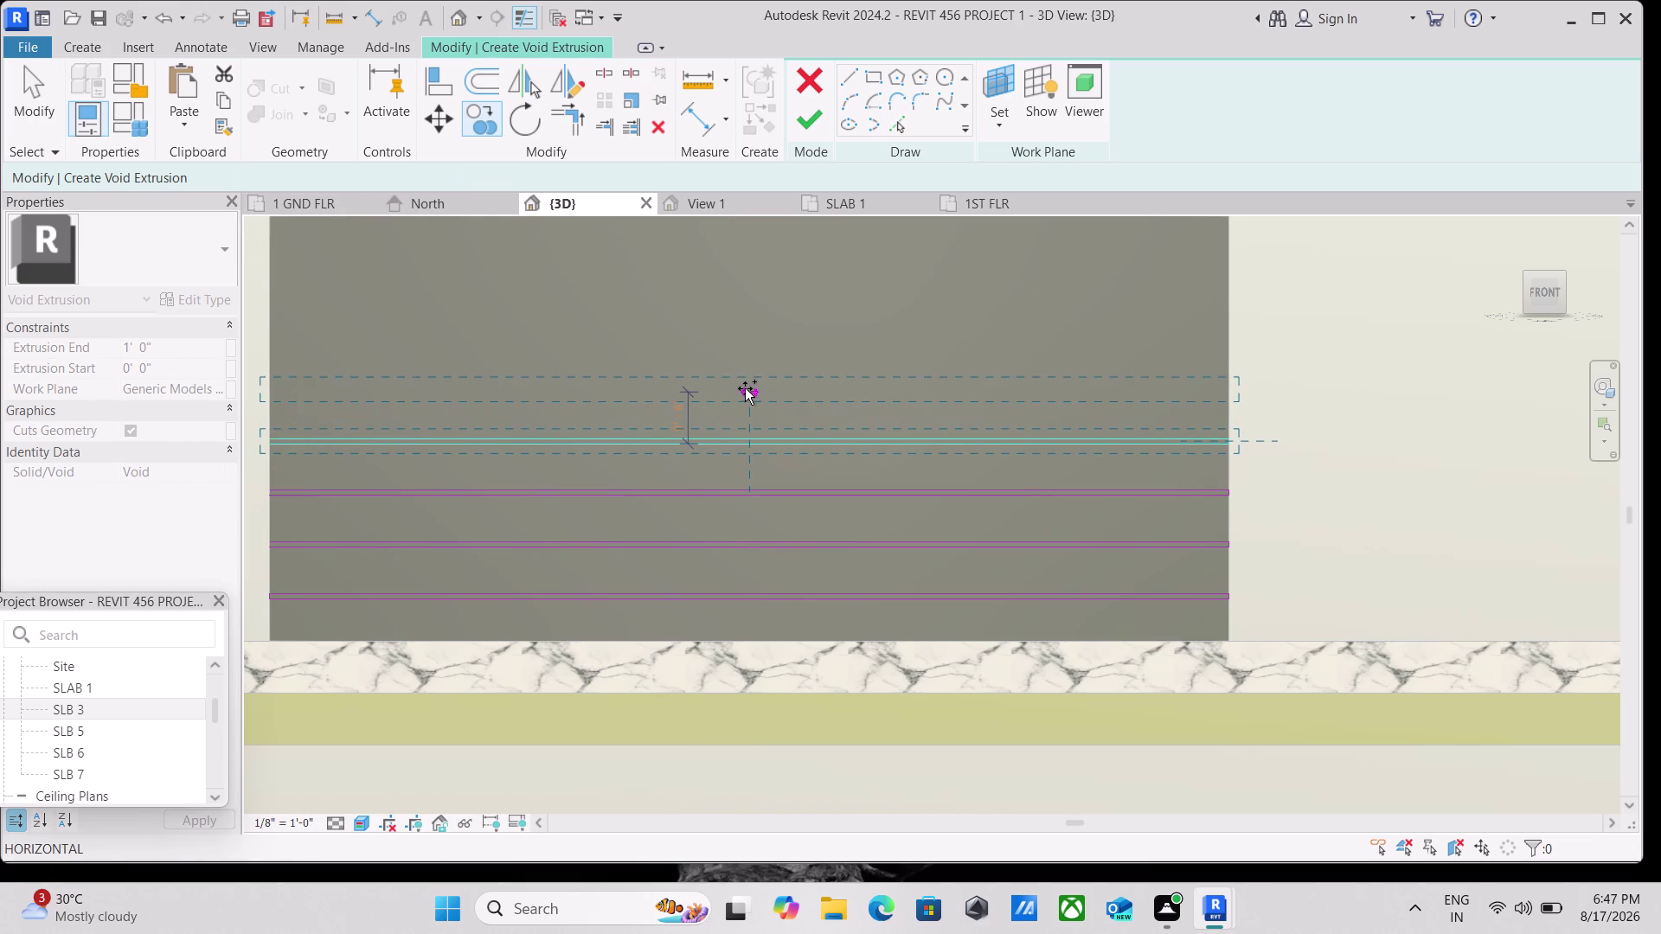
click(745, 388)
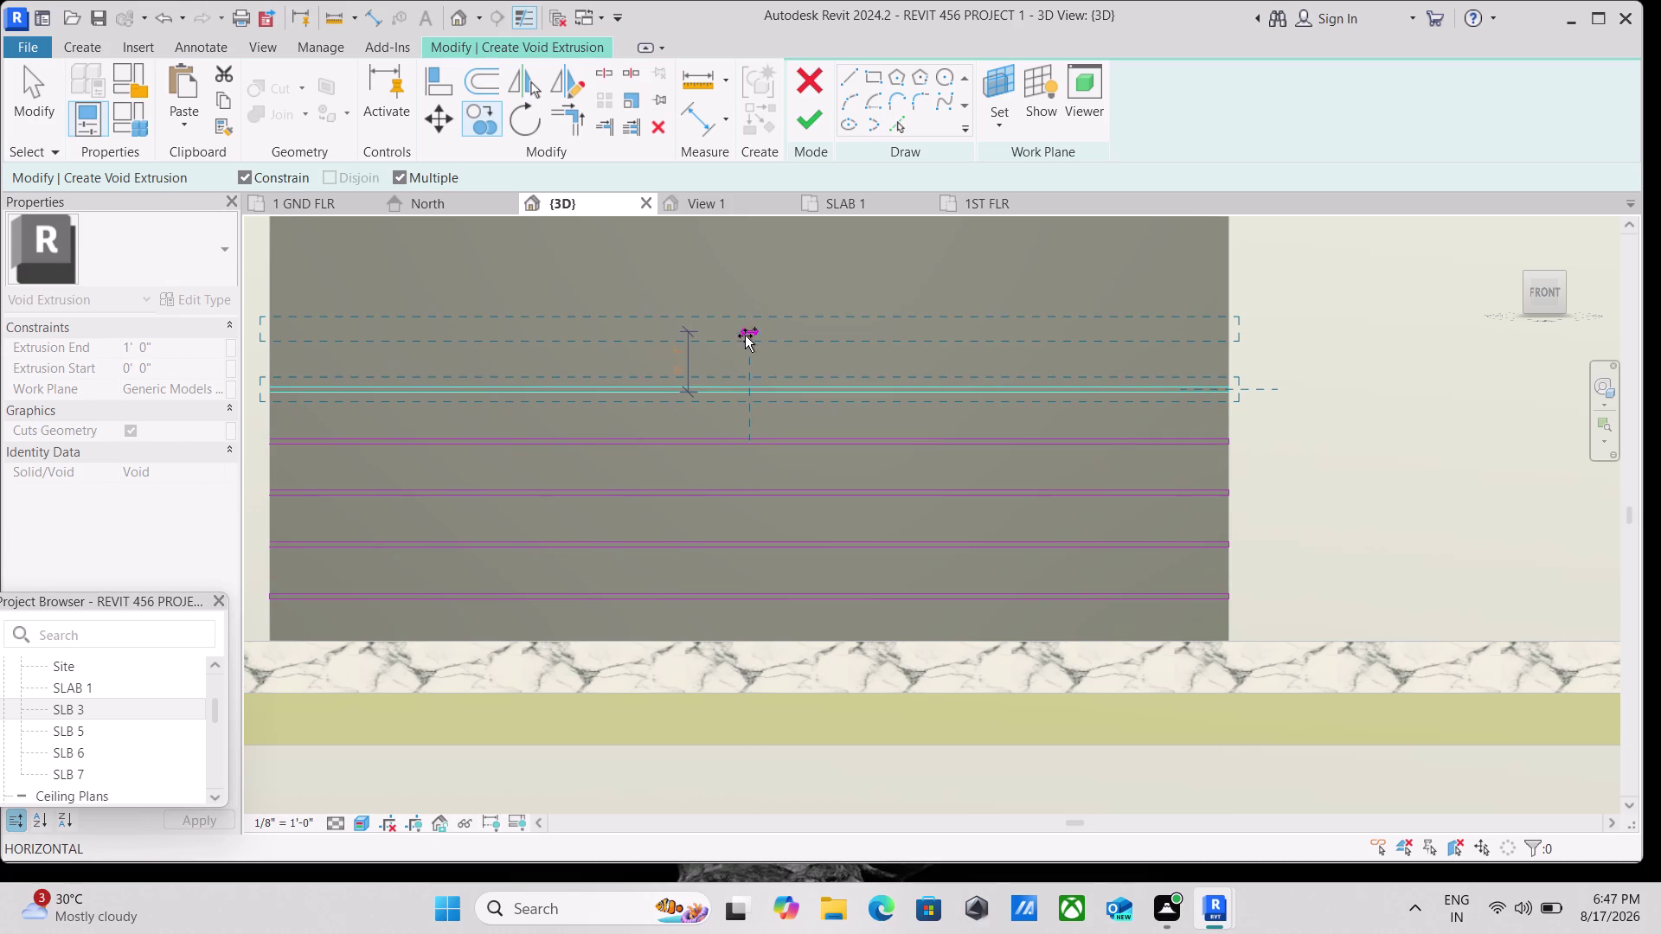
click(743, 341)
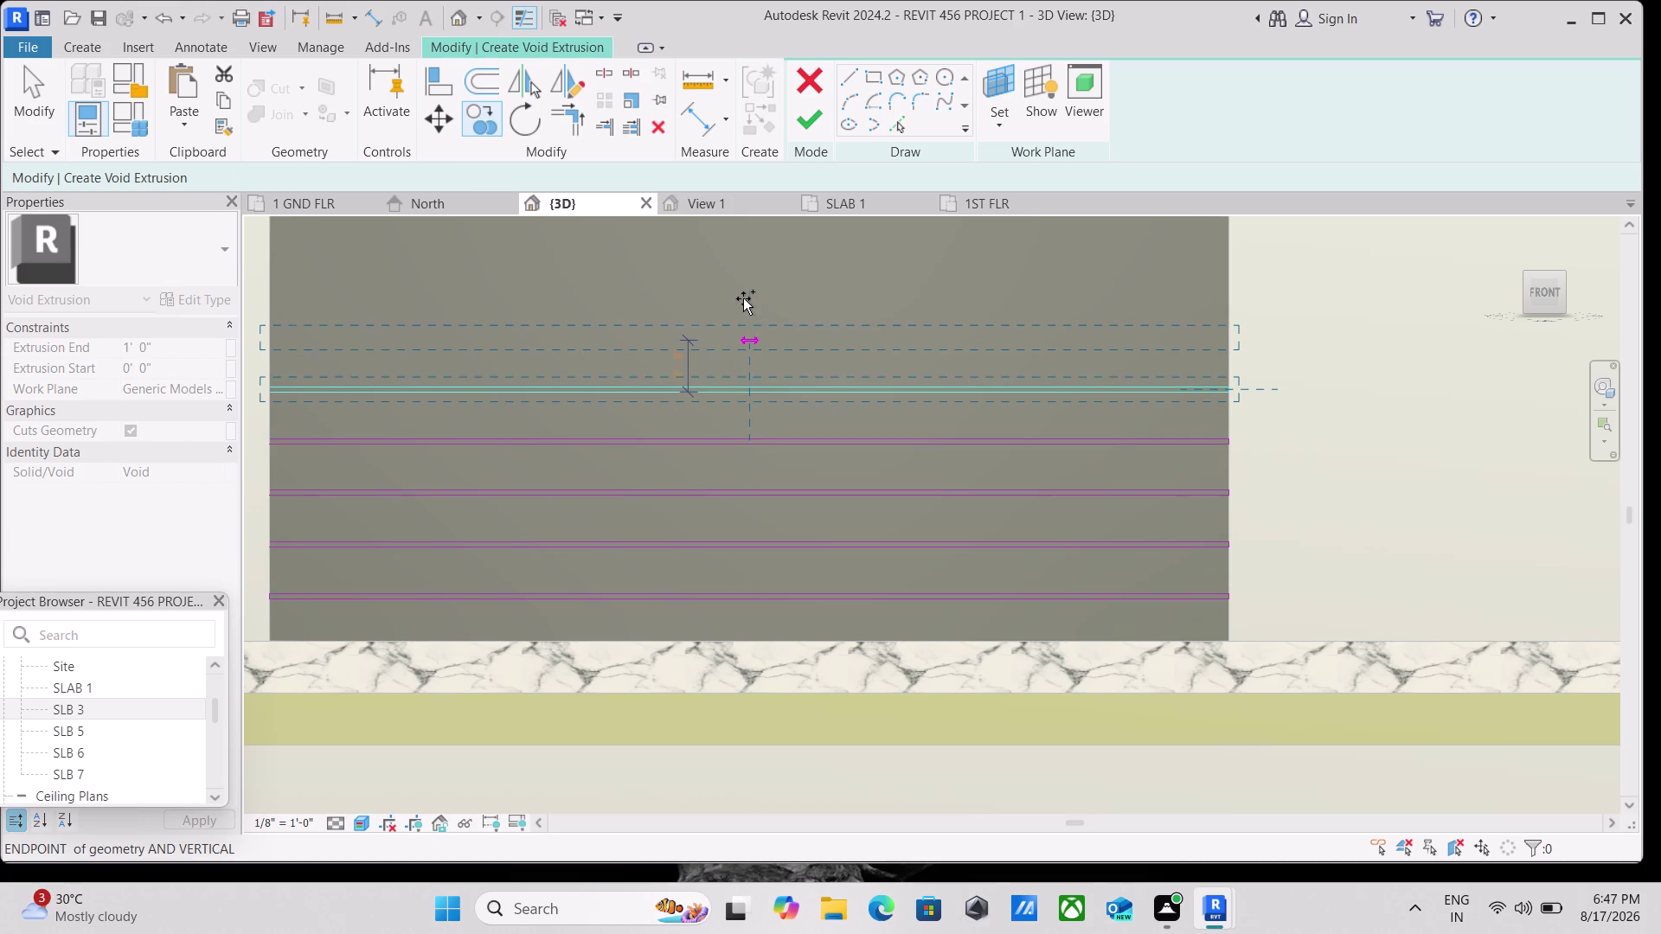
Add further evenly spaced strip copies while panning up the panel.
middle_drag(743, 298, 717, 421)
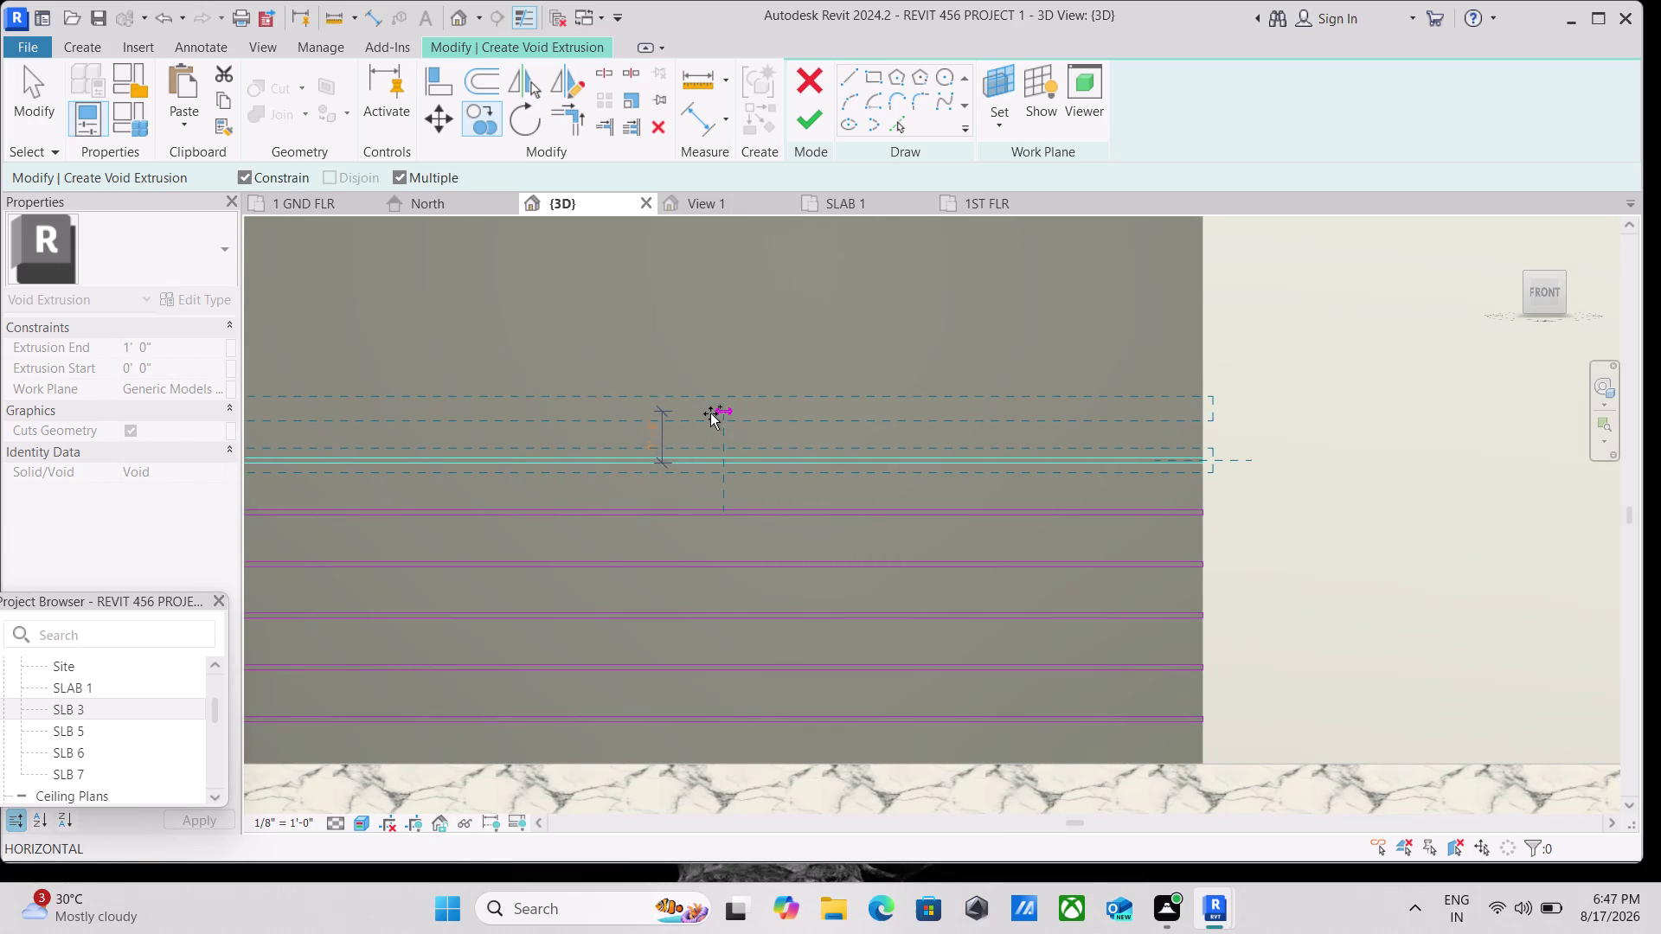
click(710, 414)
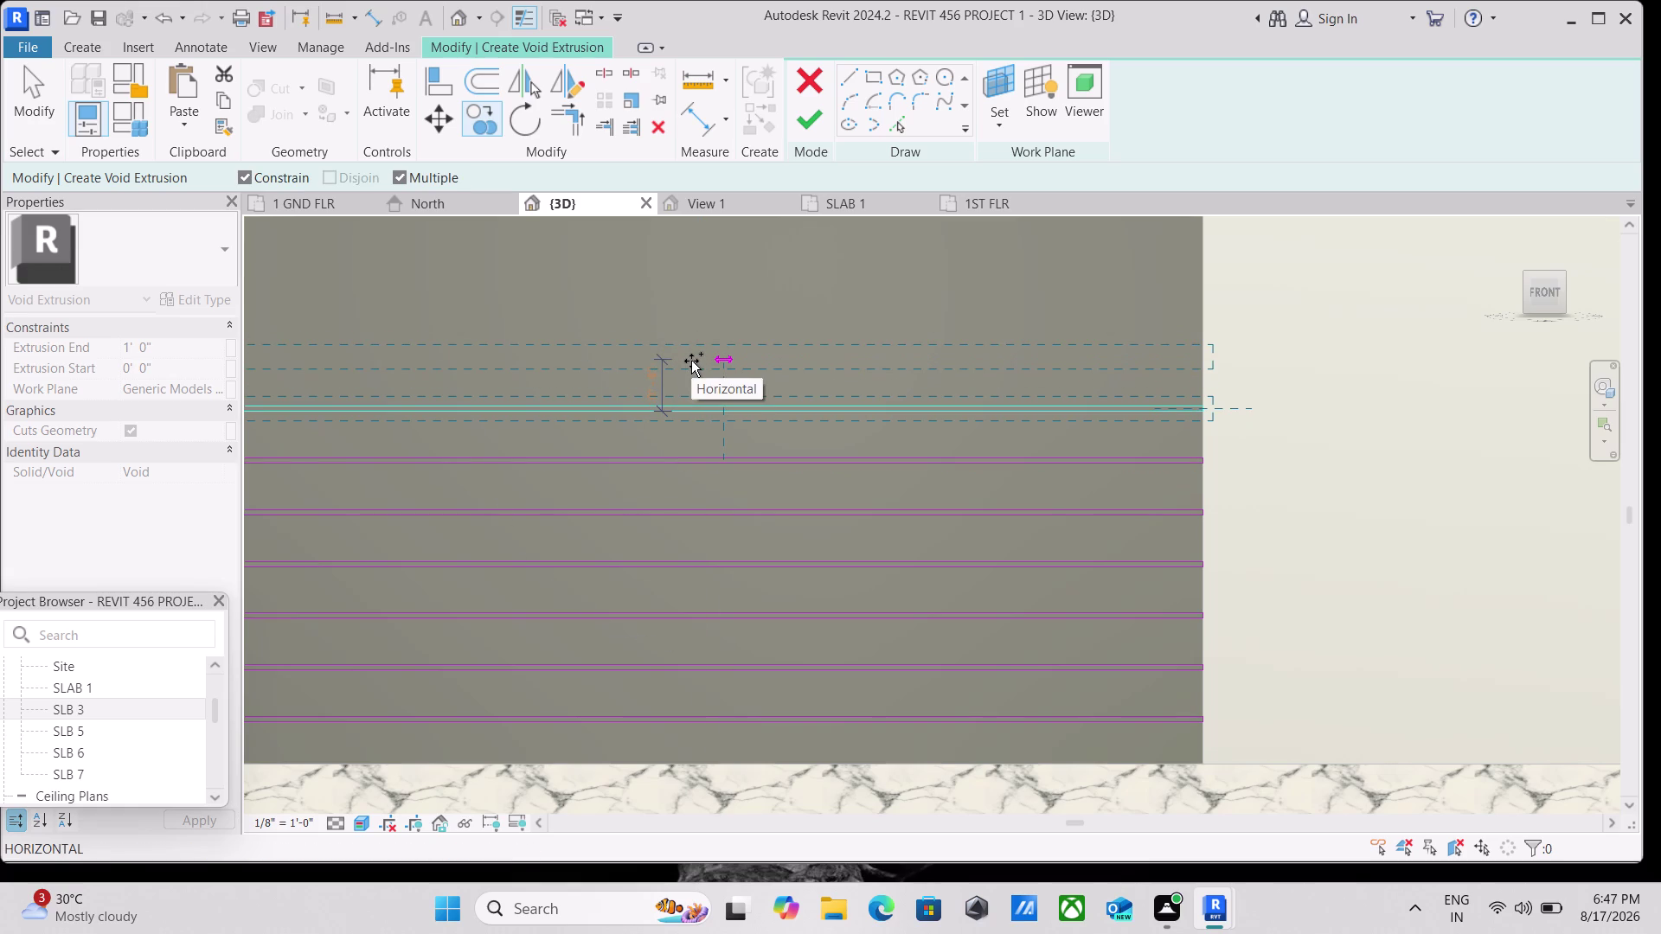
click(691, 360)
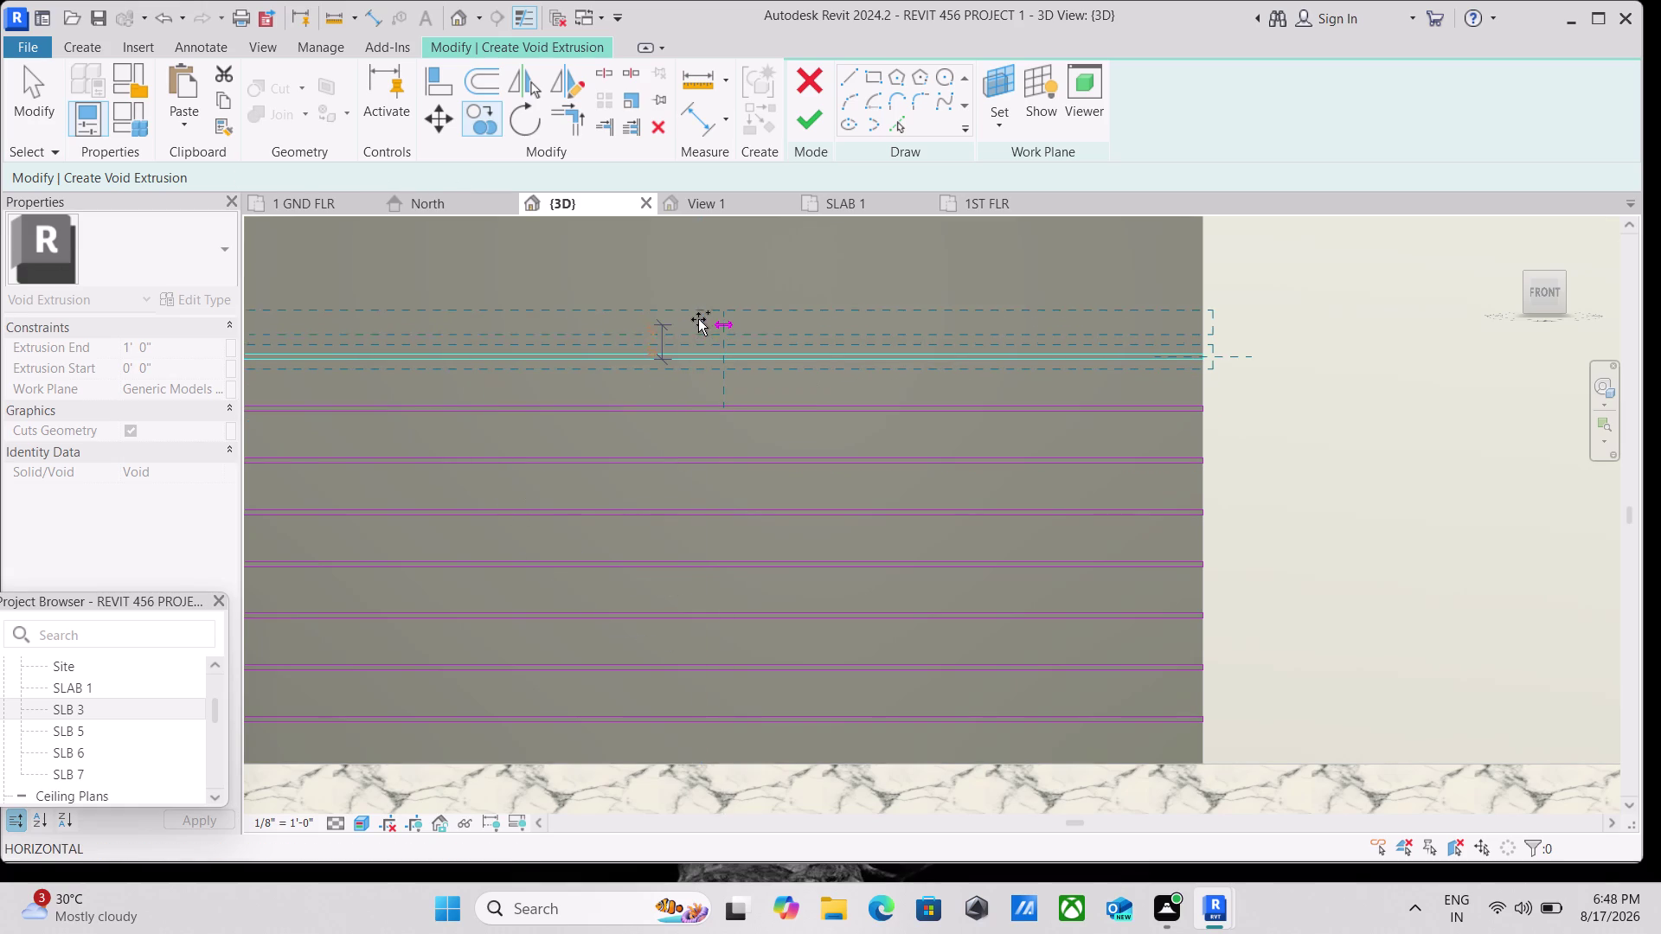
click(697, 307)
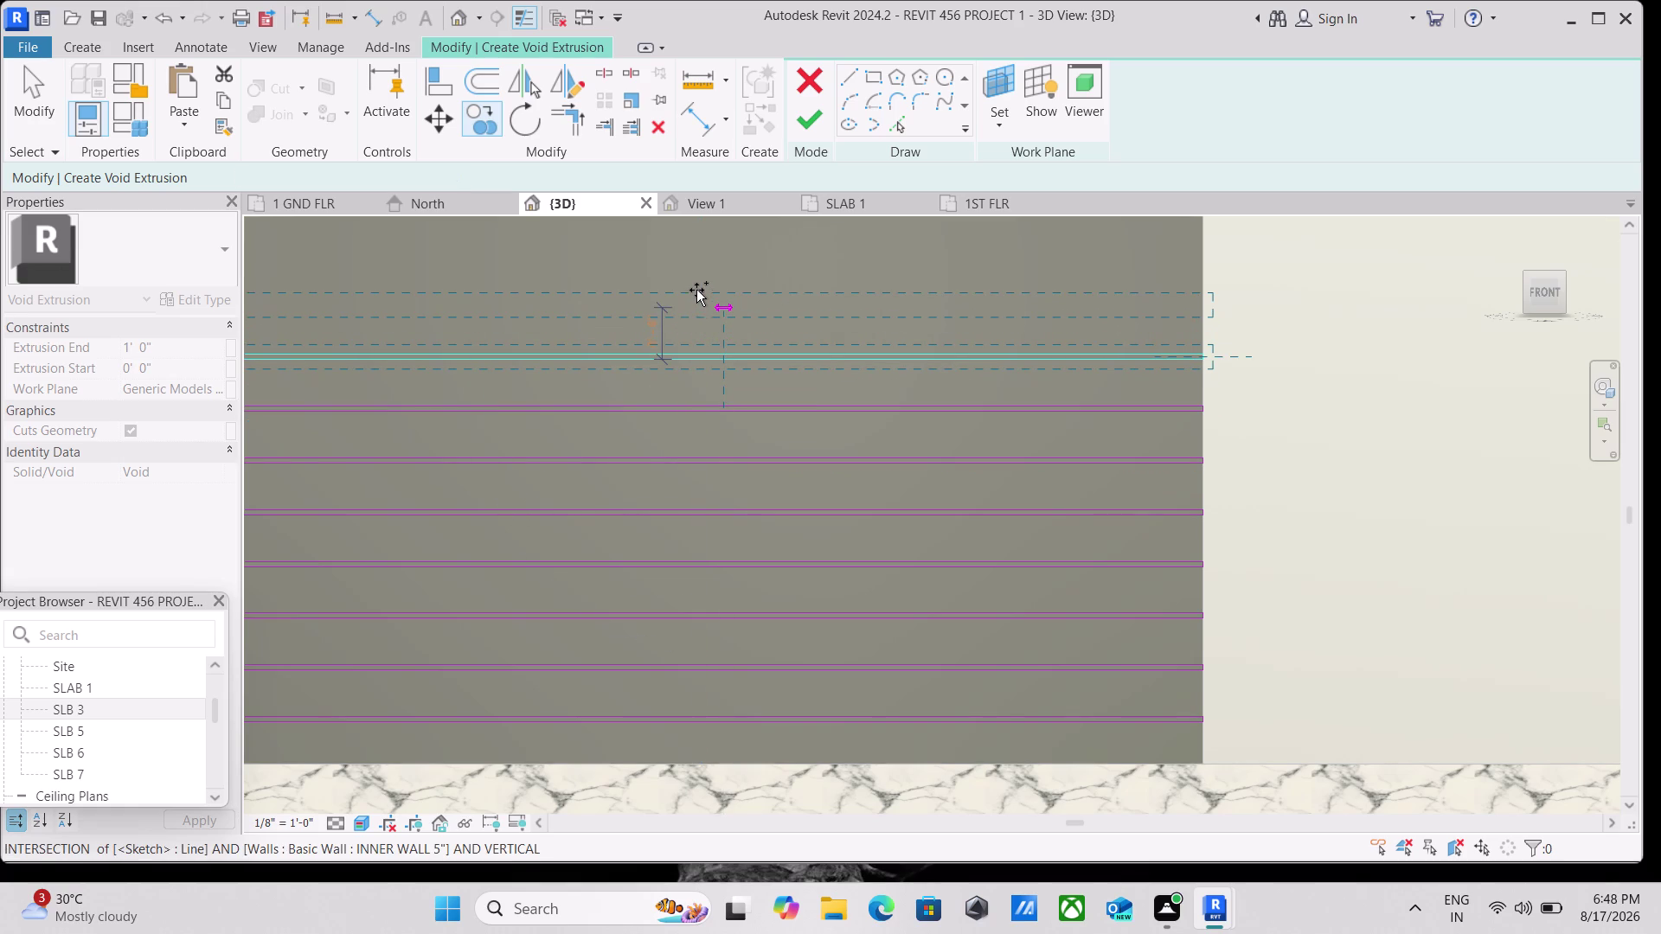
middle_drag(685, 260, 635, 392)
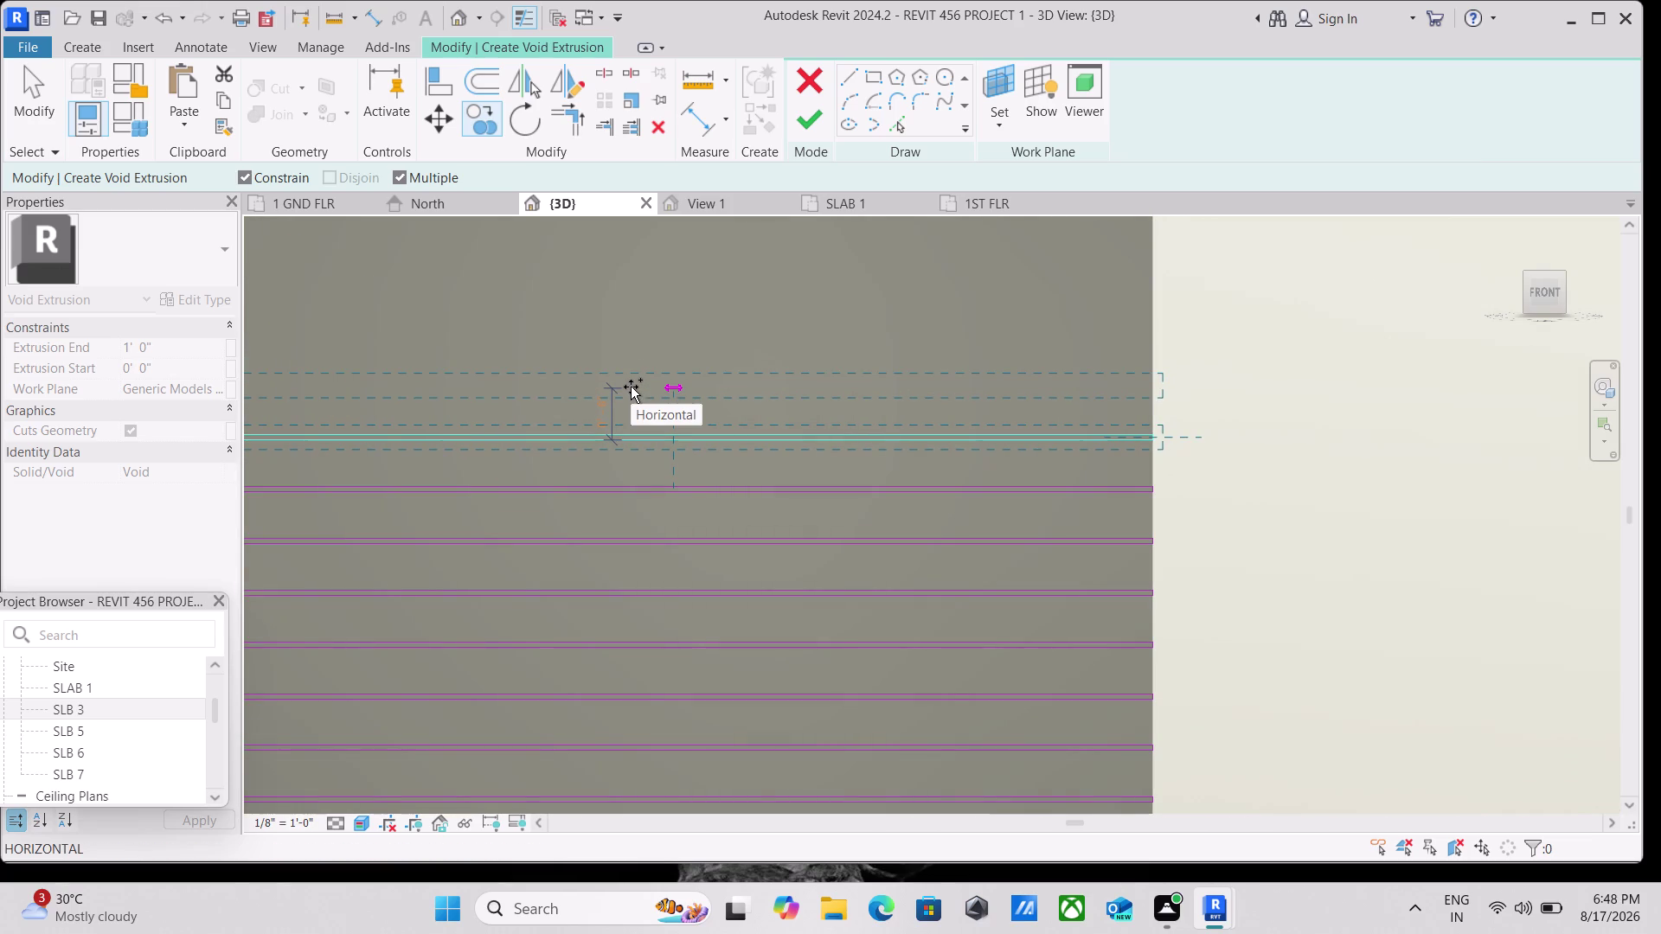
click(630, 386)
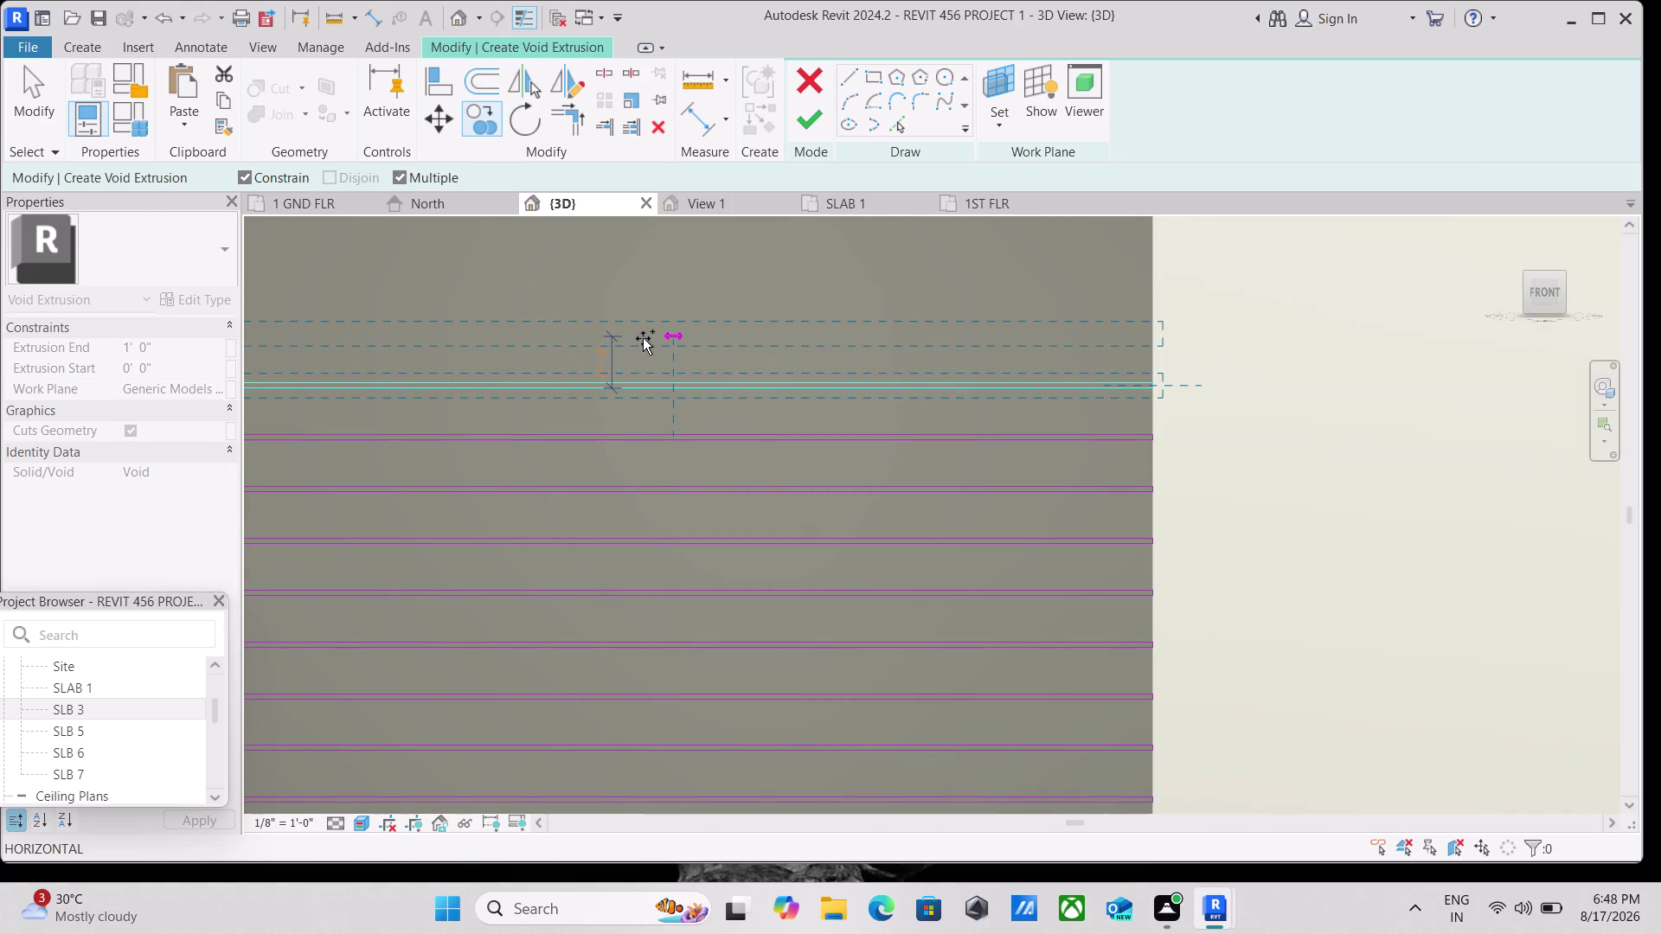
scroll(up, 3)
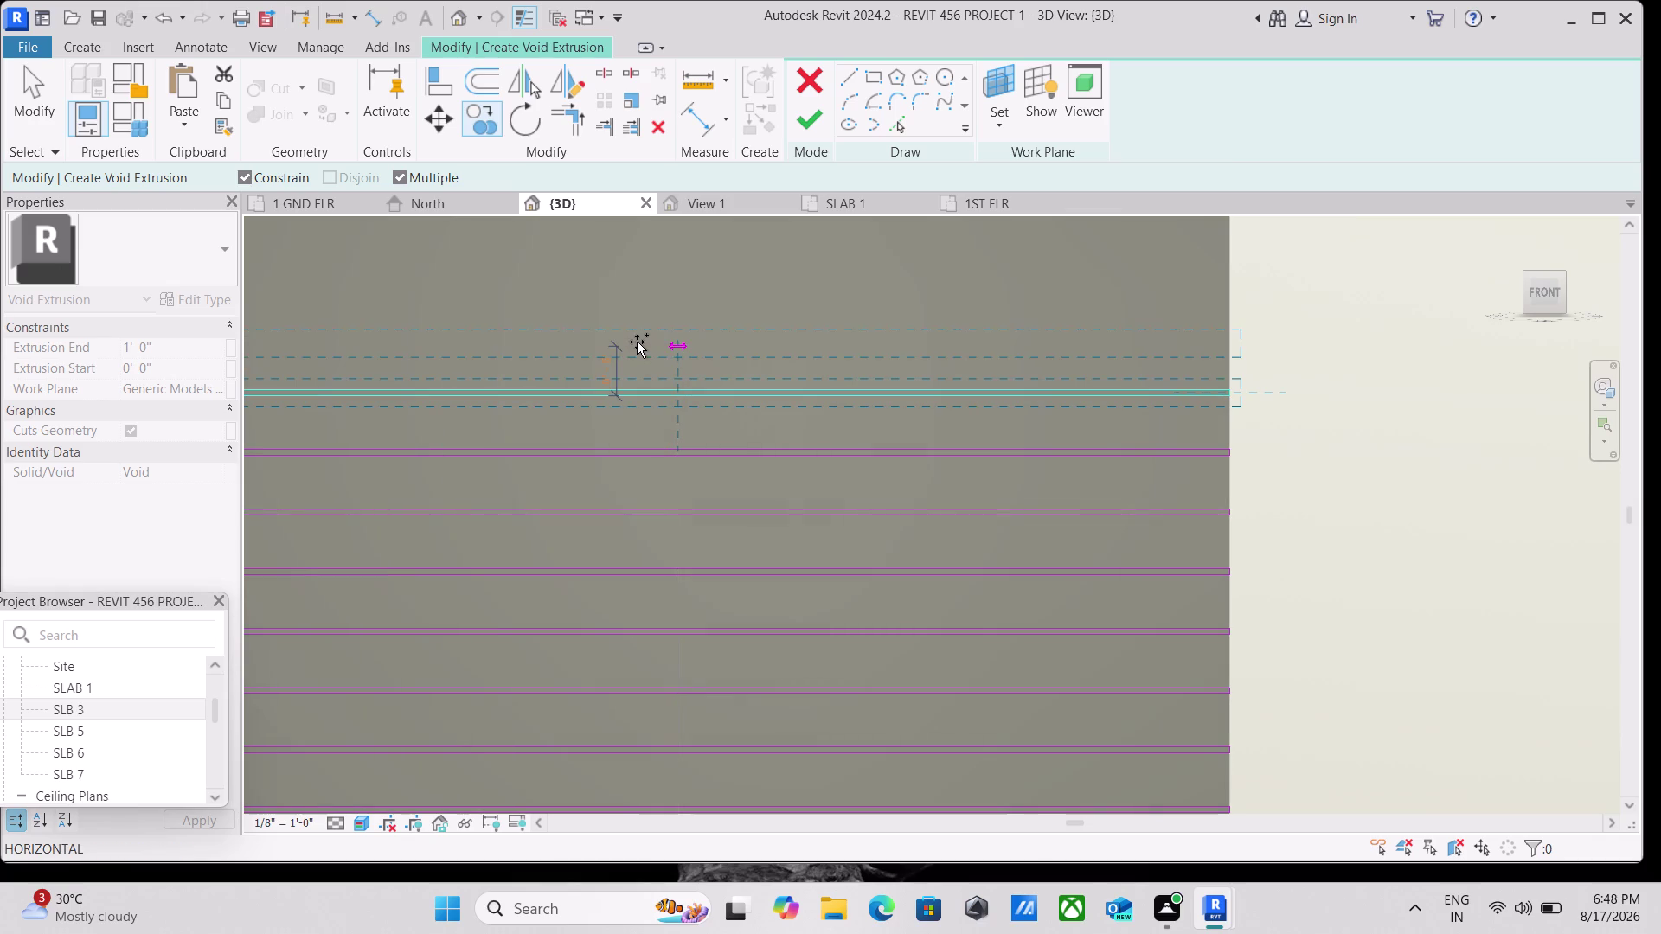
click(637, 339)
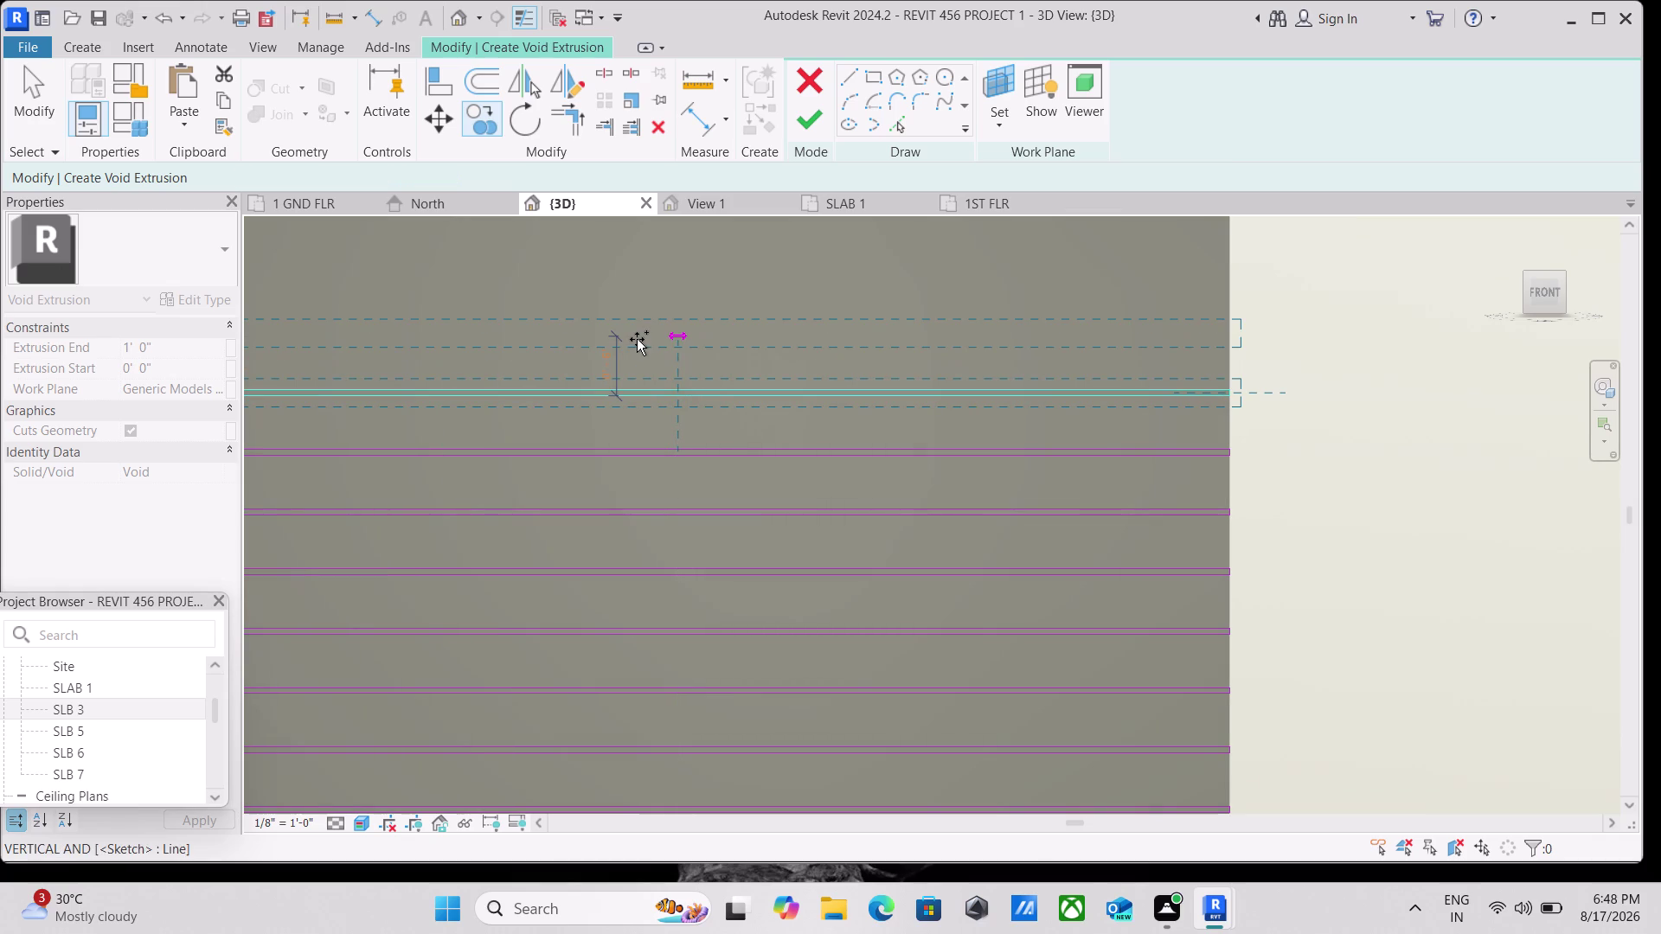
middle_drag(631, 264, 628, 318)
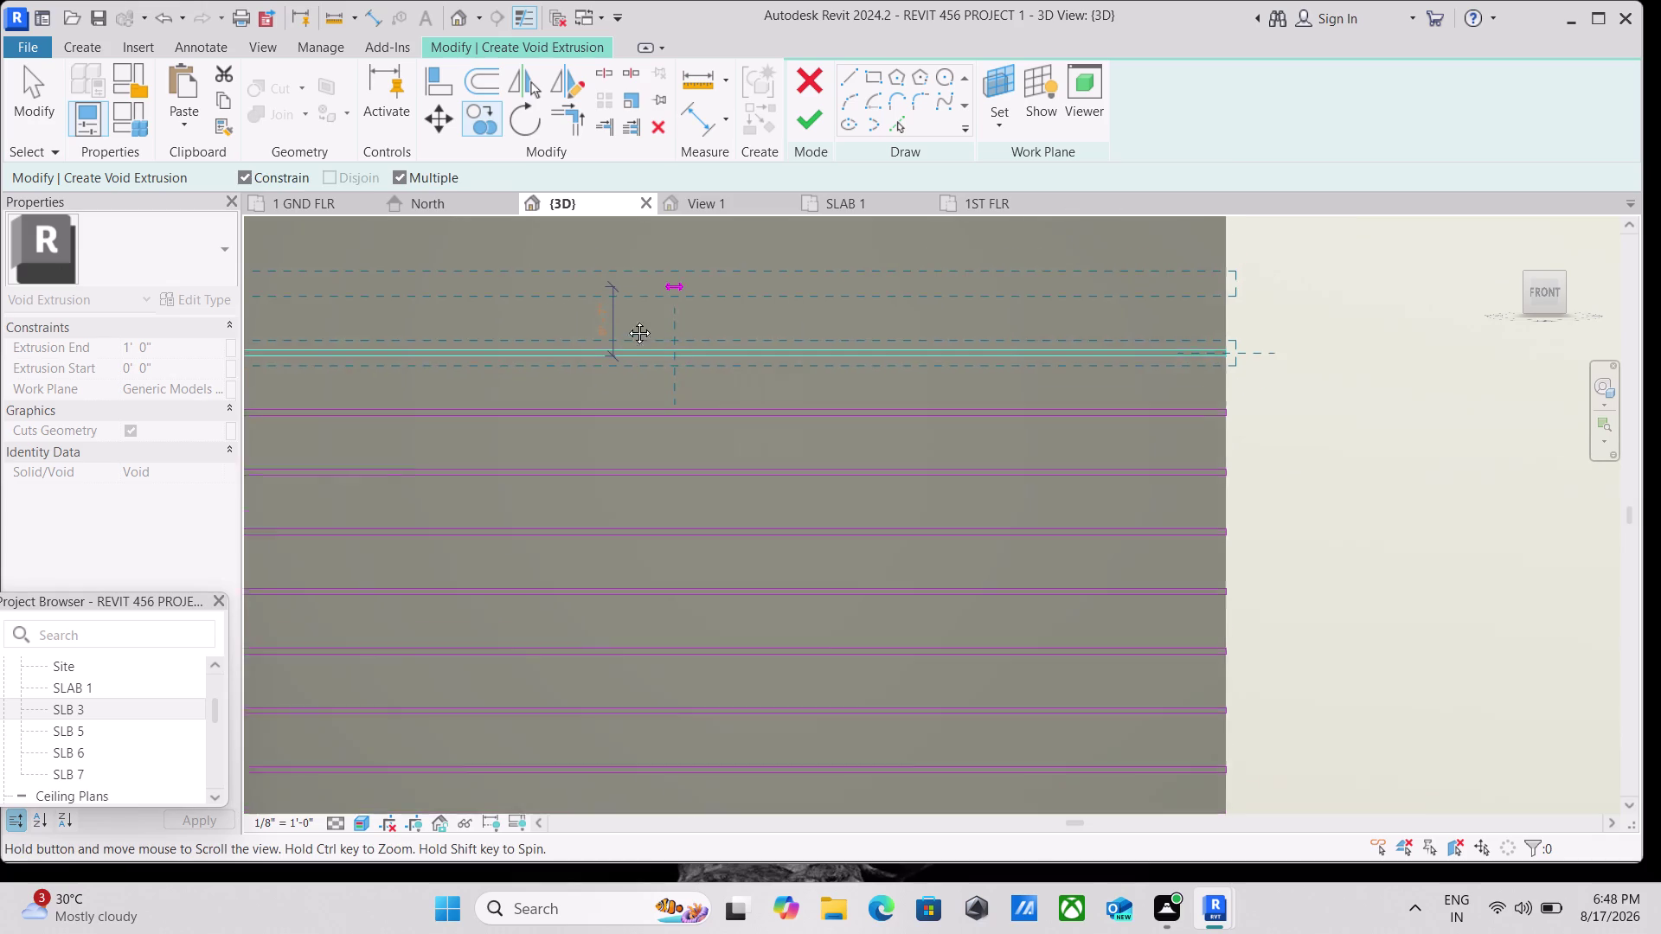
middle_drag(628, 317, 624, 464)
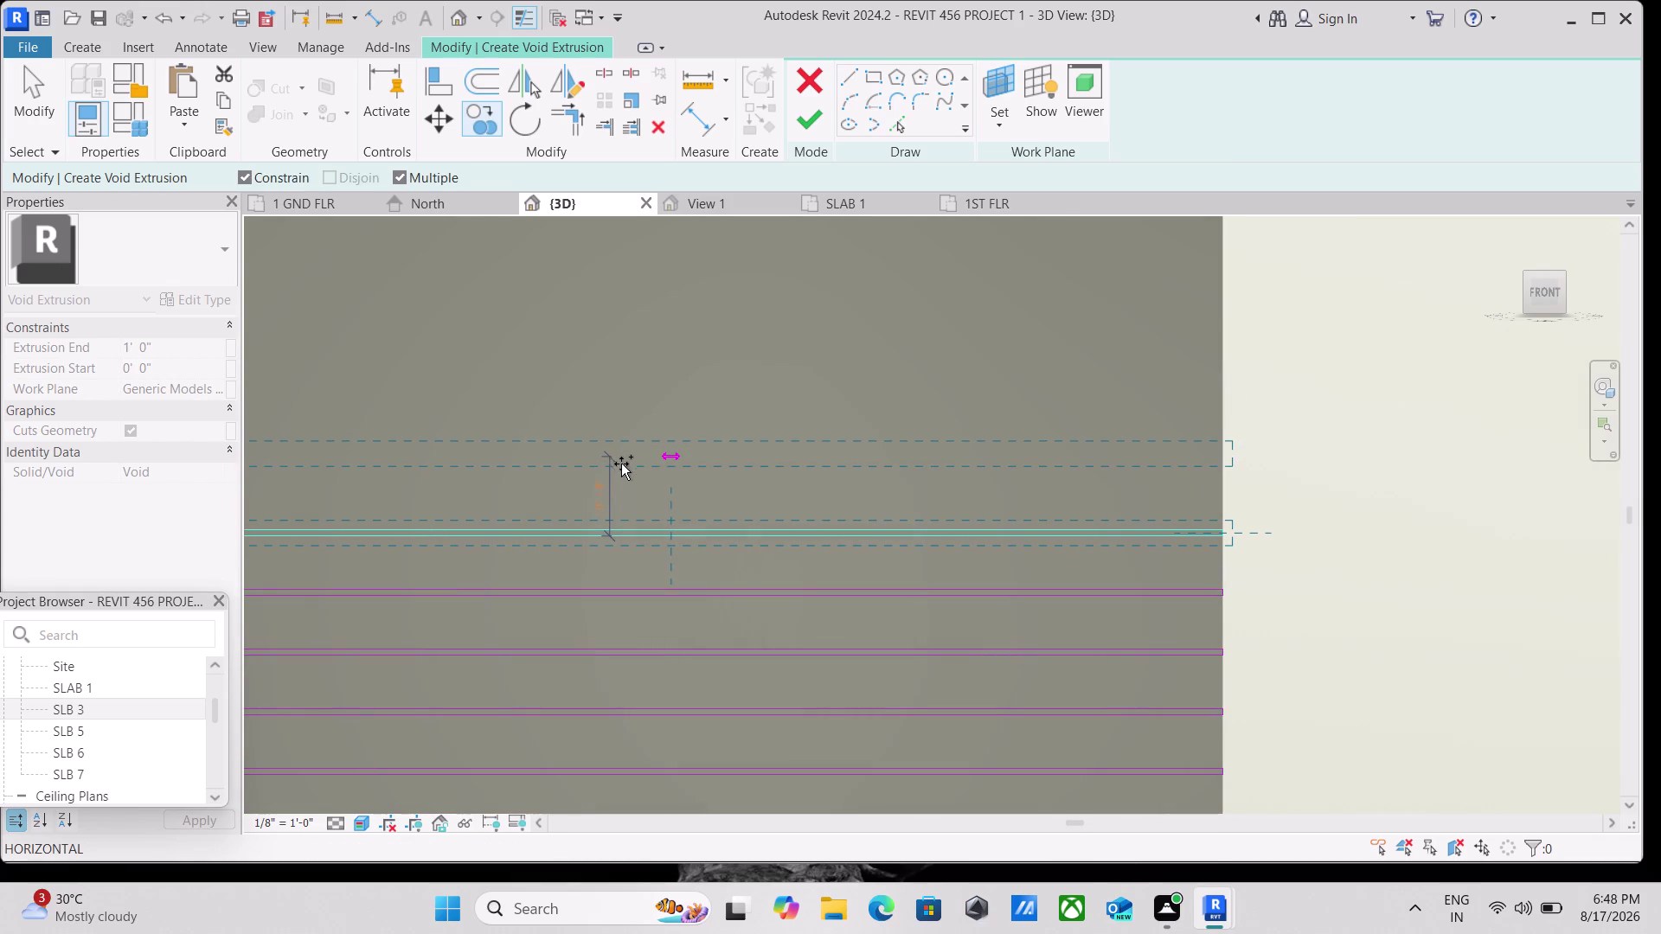
click(620, 473)
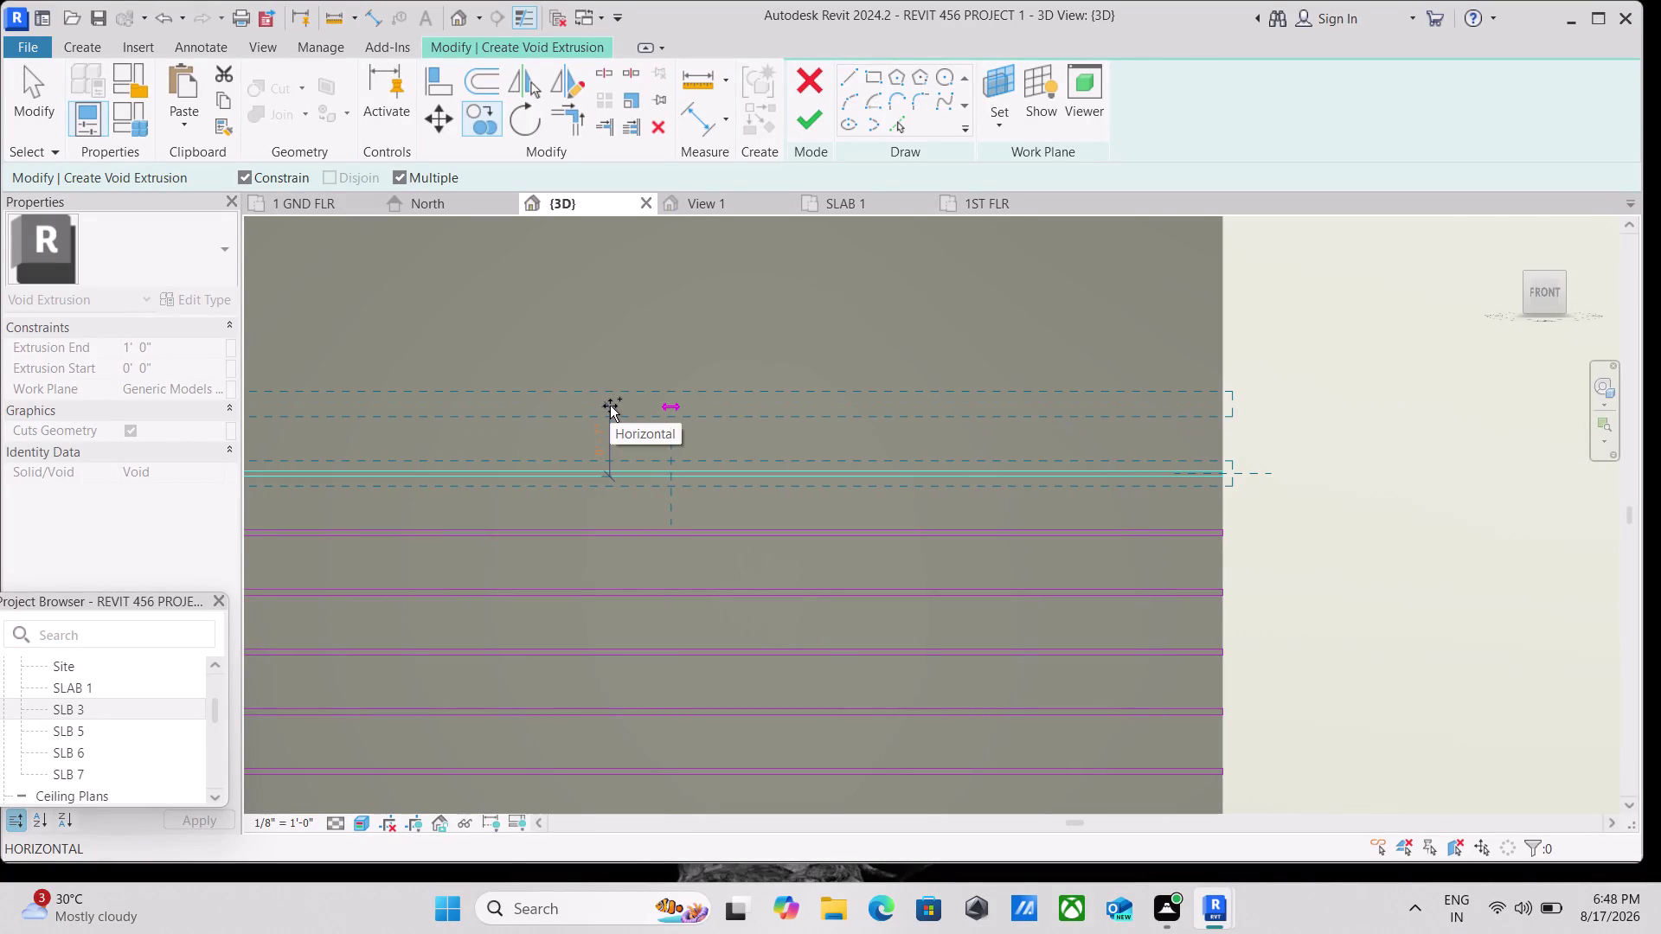
Recenter the view and keep adding strip copies toward the panel top.
scroll(down, 3)
scroll(up, 3)
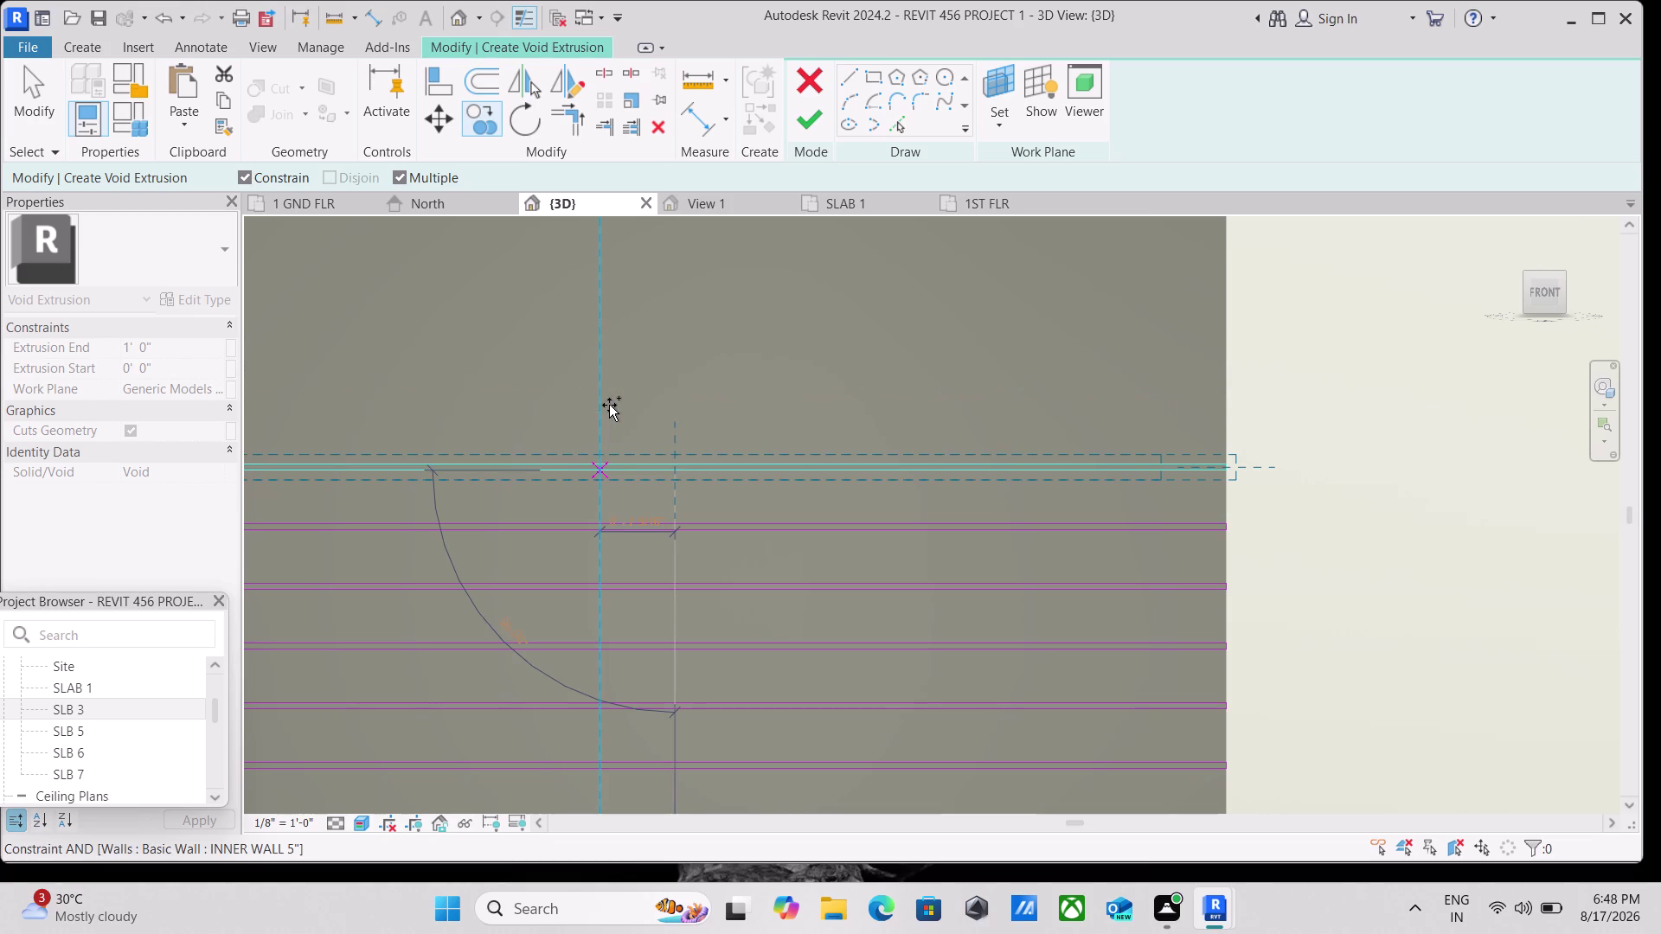
scroll(down, 3)
scroll(down, 3)
middle_drag(616, 407, 780, 392)
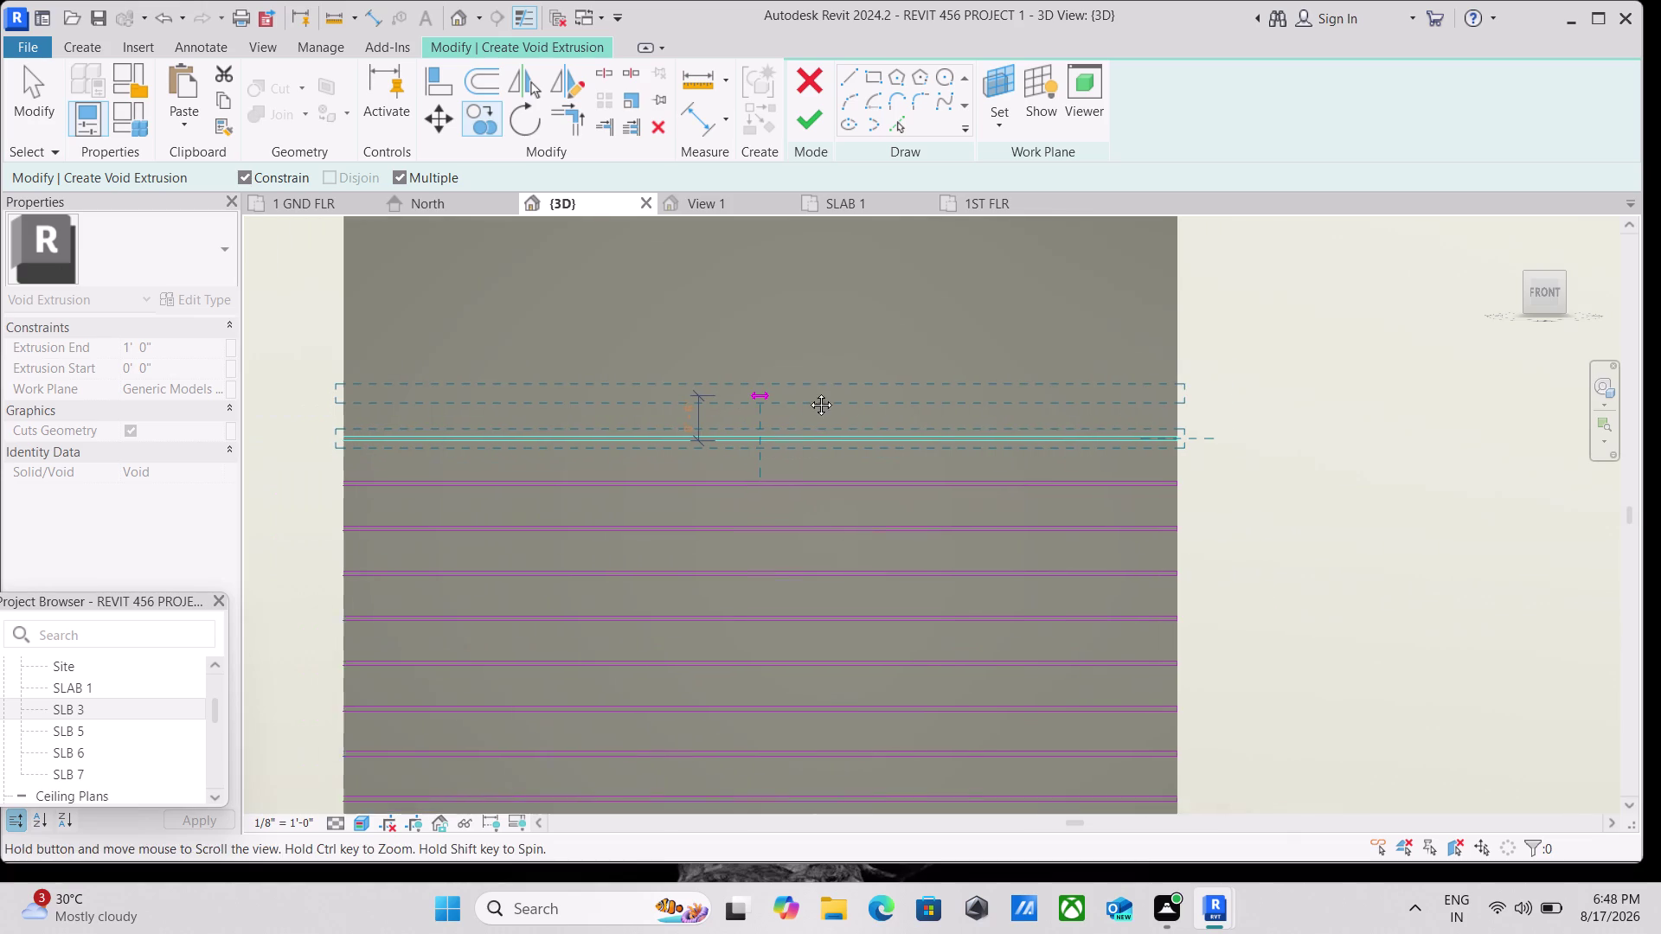
middle_drag(780, 392, 834, 393)
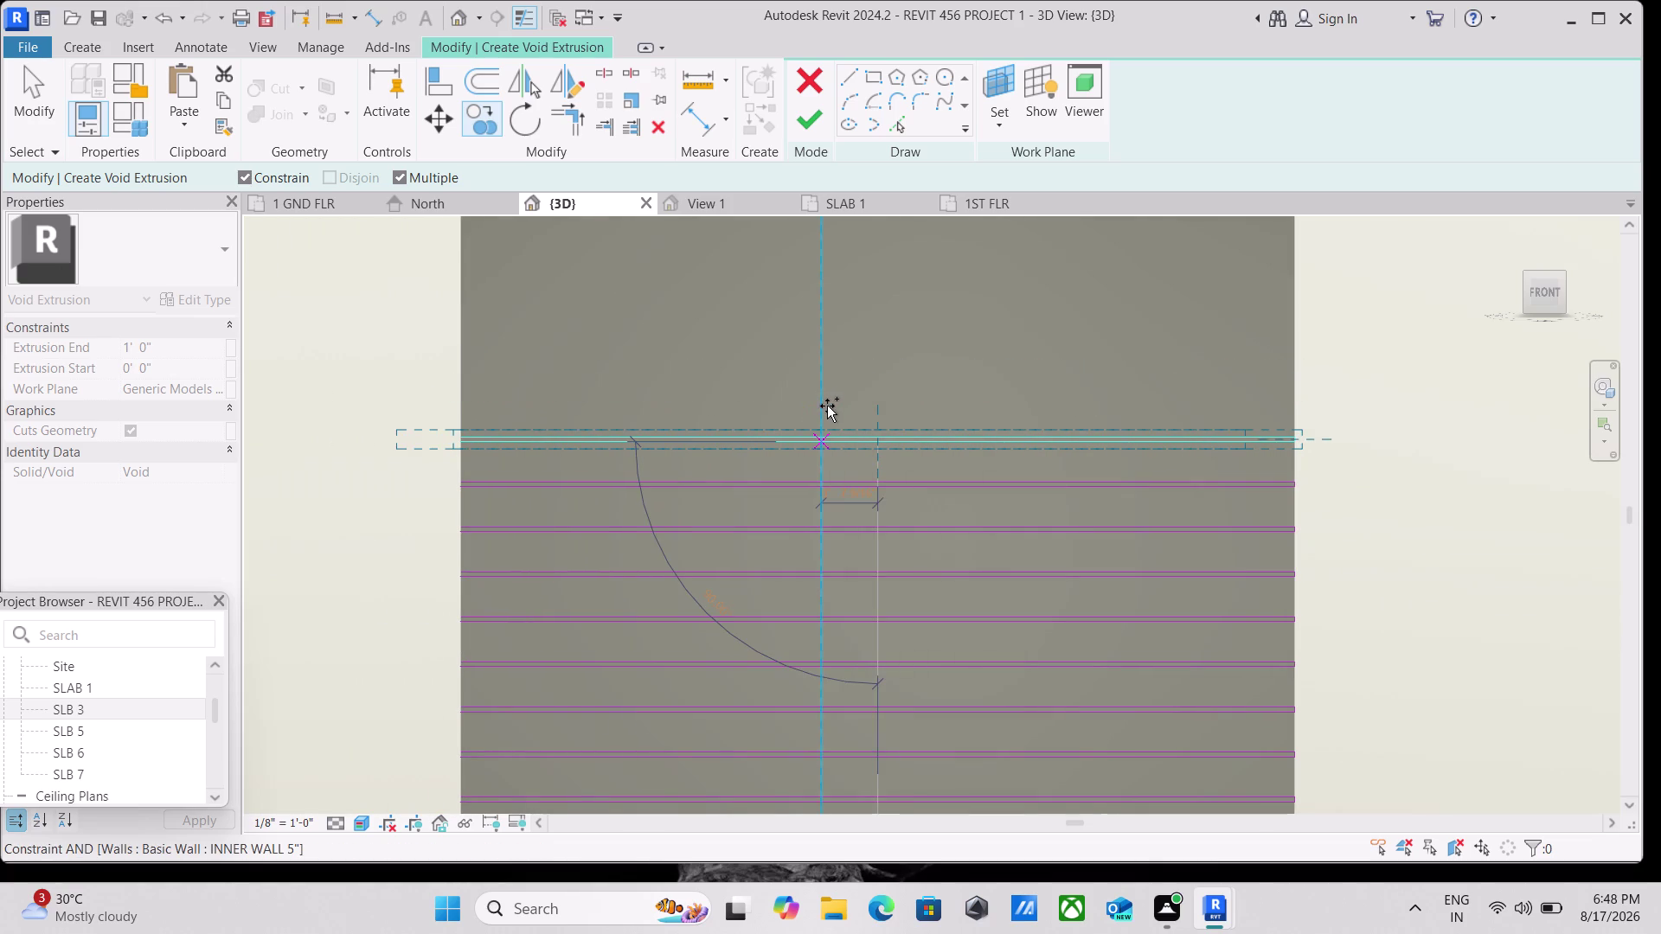
click(242, 168)
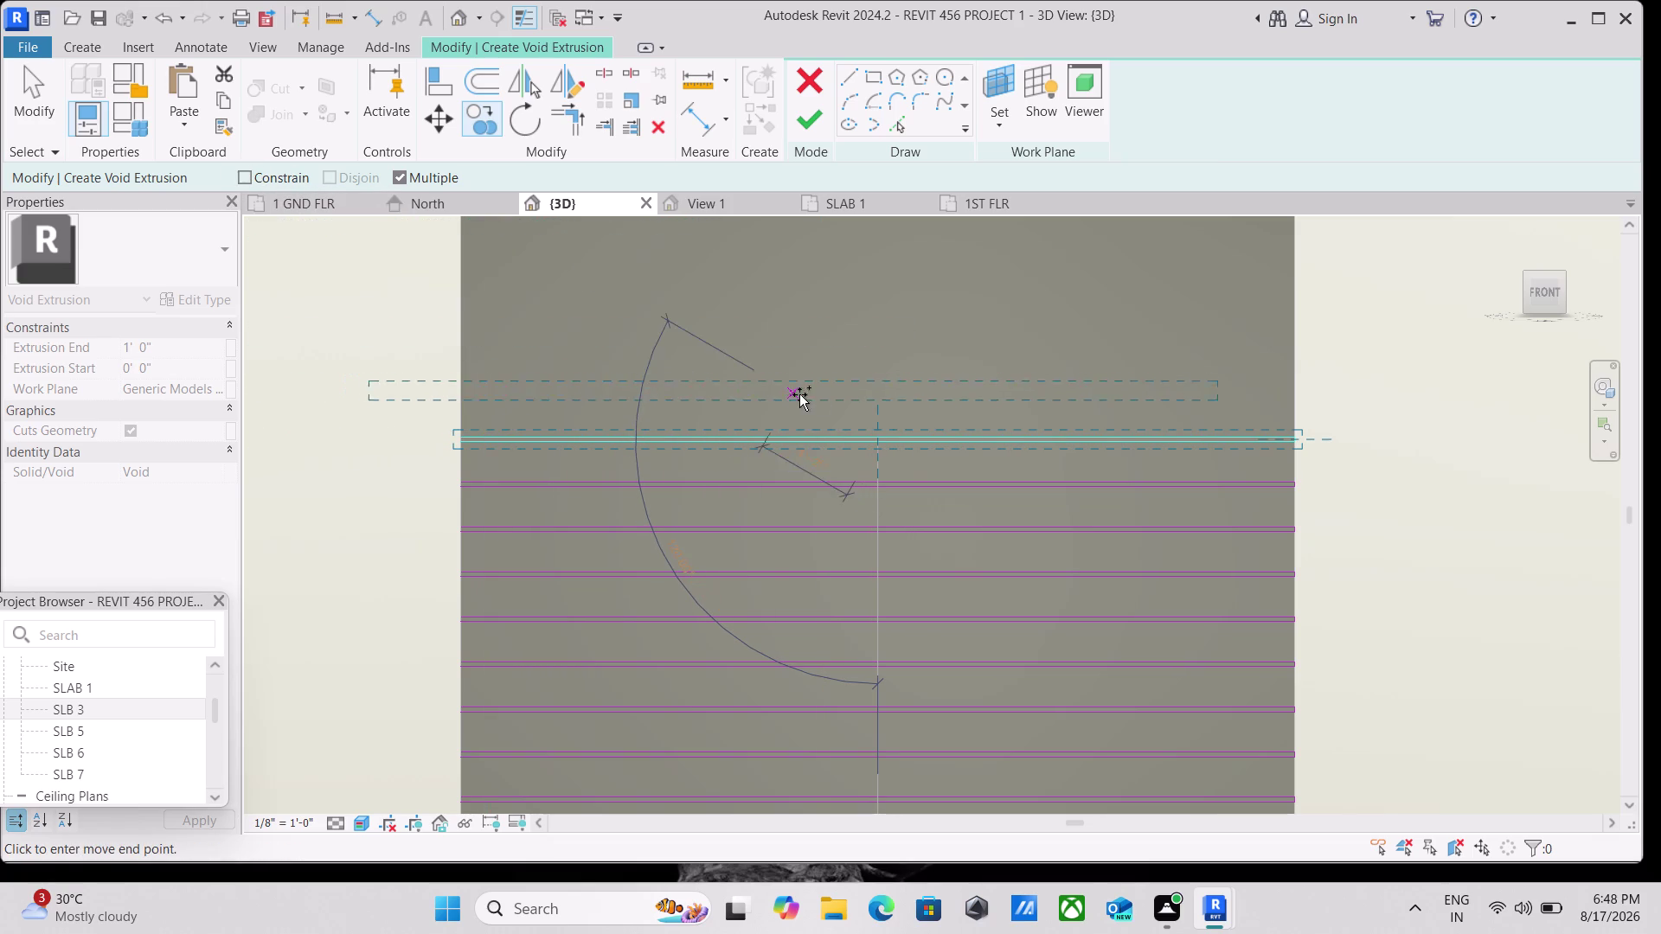
middle_drag(875, 361, 829, 492)
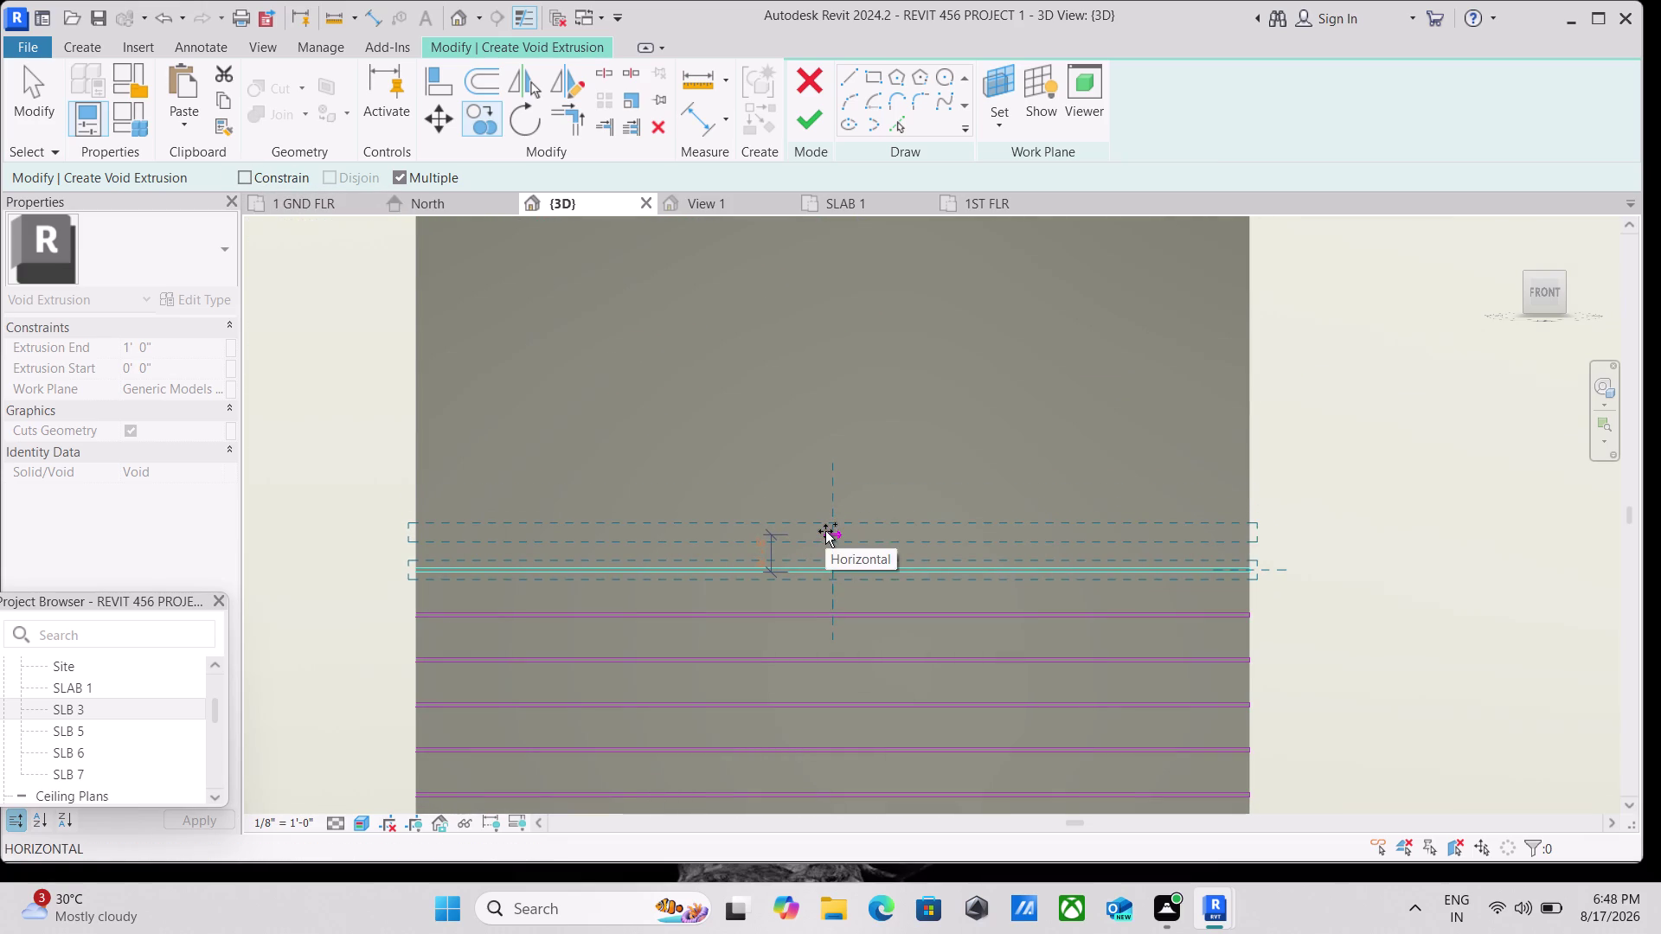
click(826, 527)
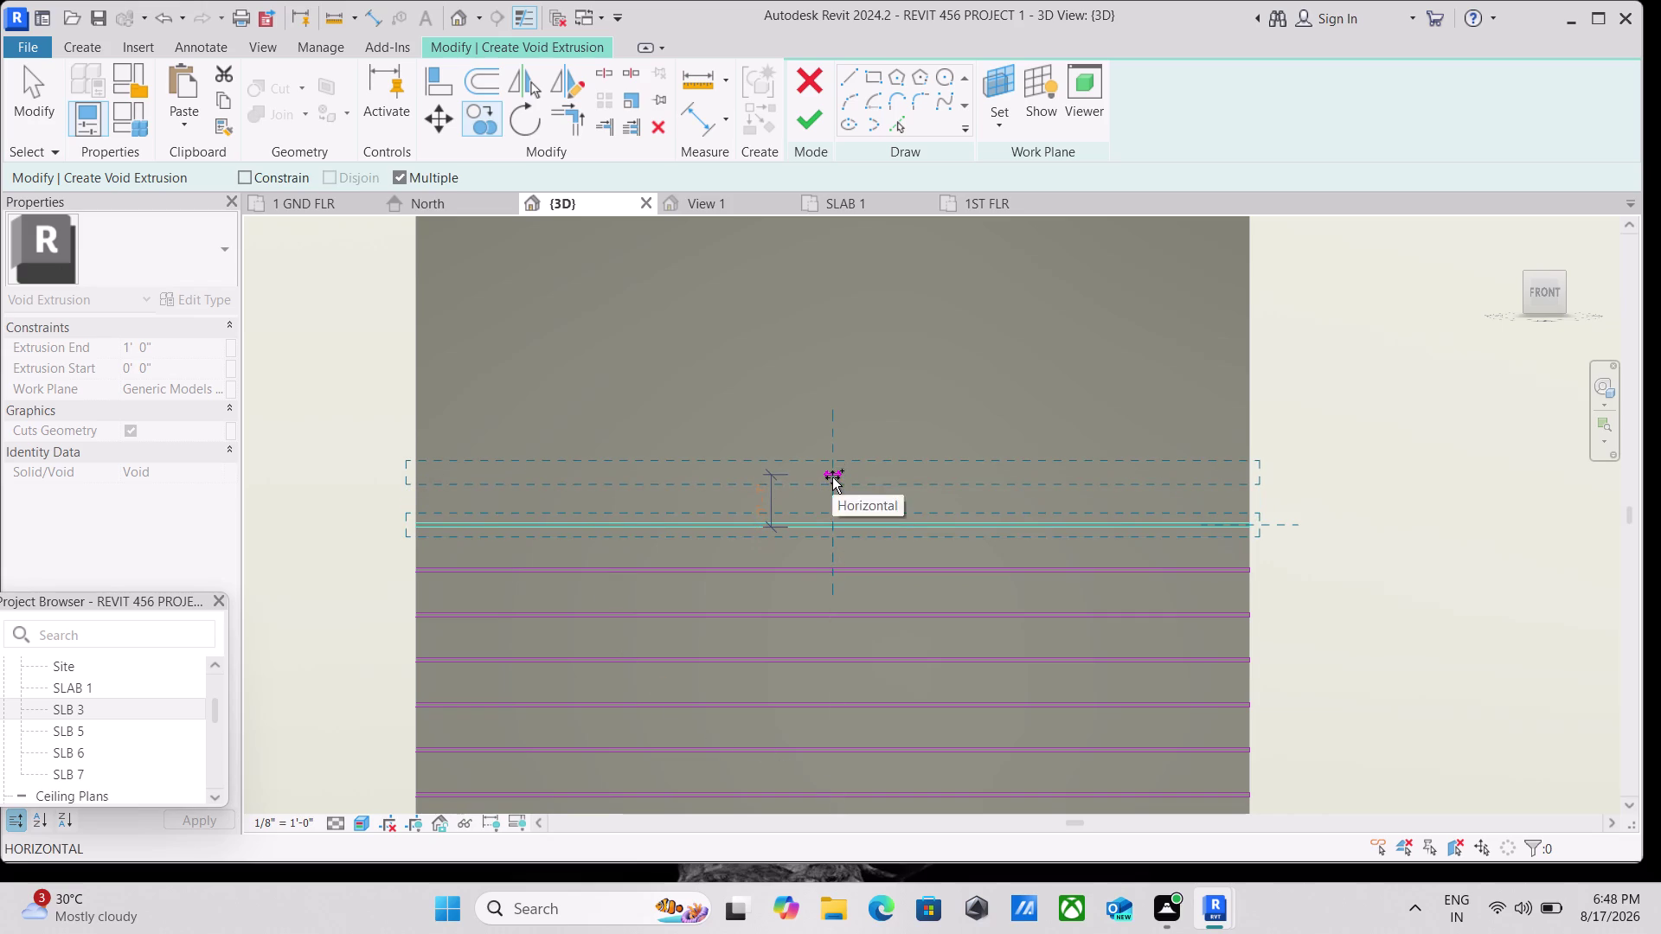
click(832, 480)
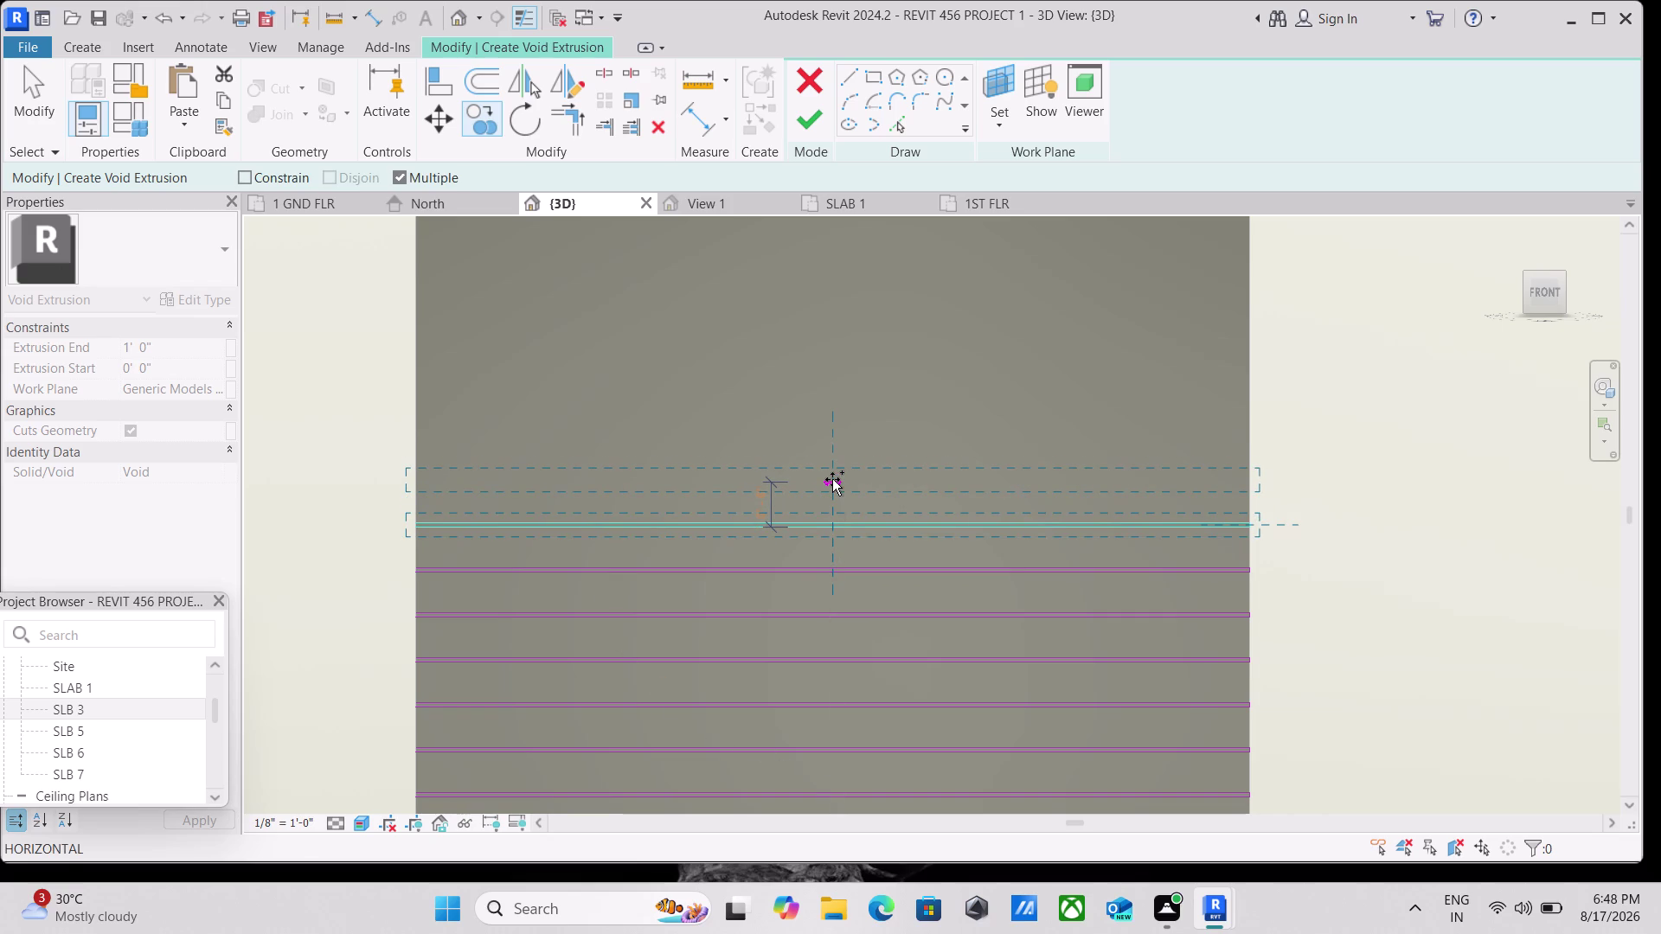
middle_drag(835, 426, 709, 493)
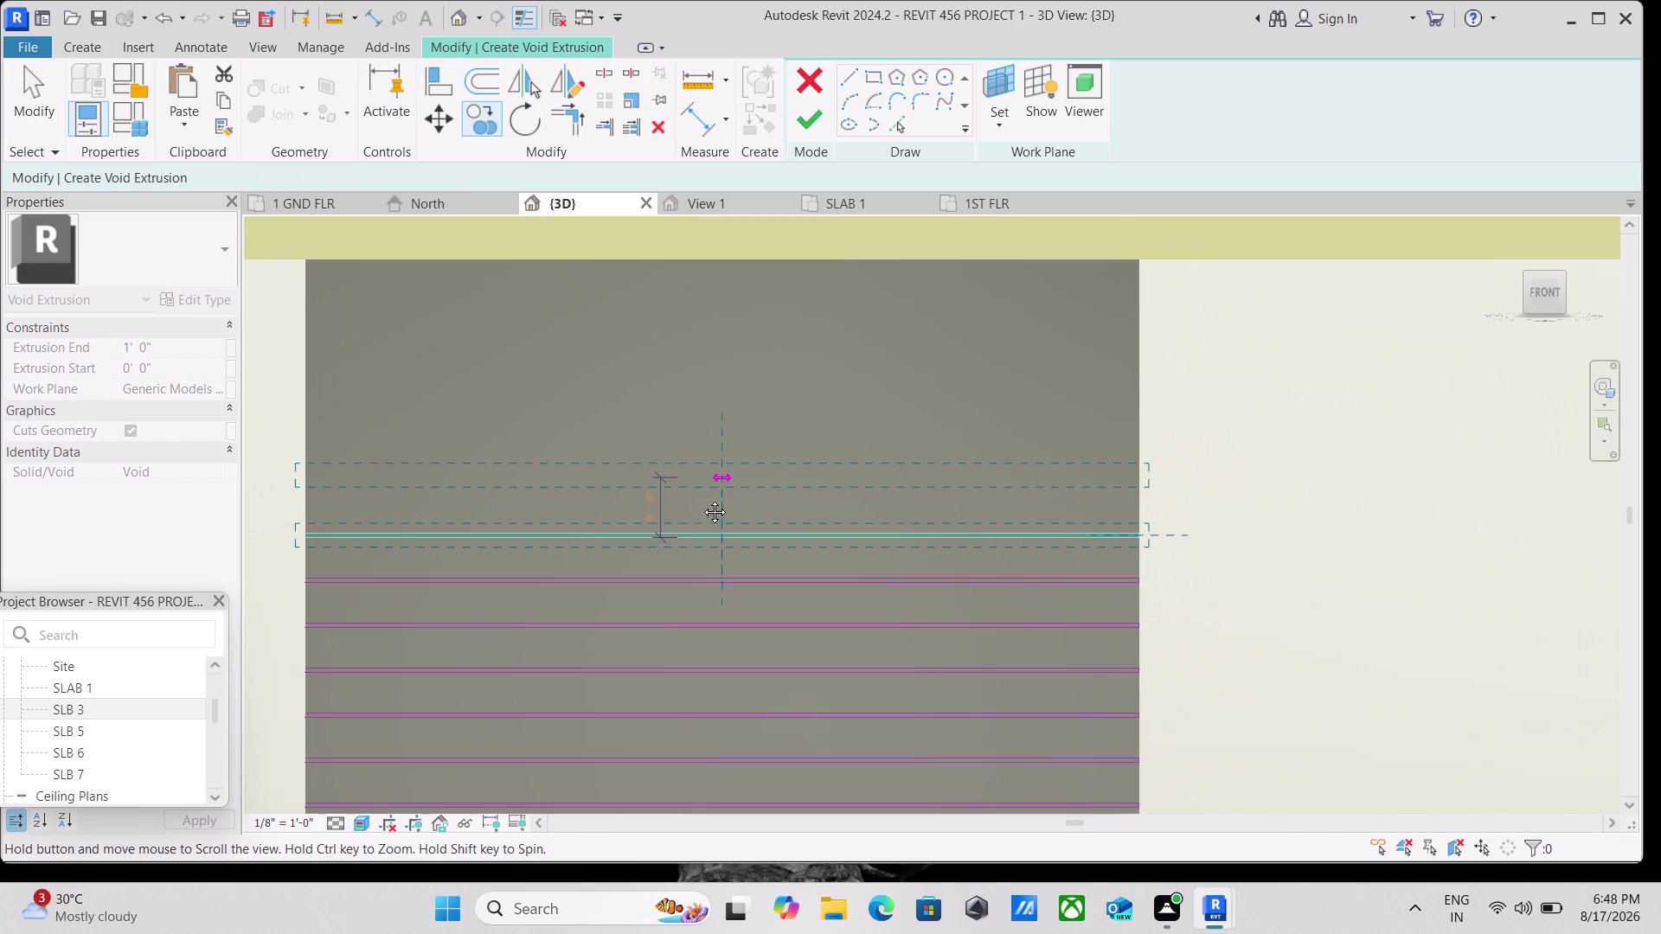
middle_drag(709, 493, 697, 502)
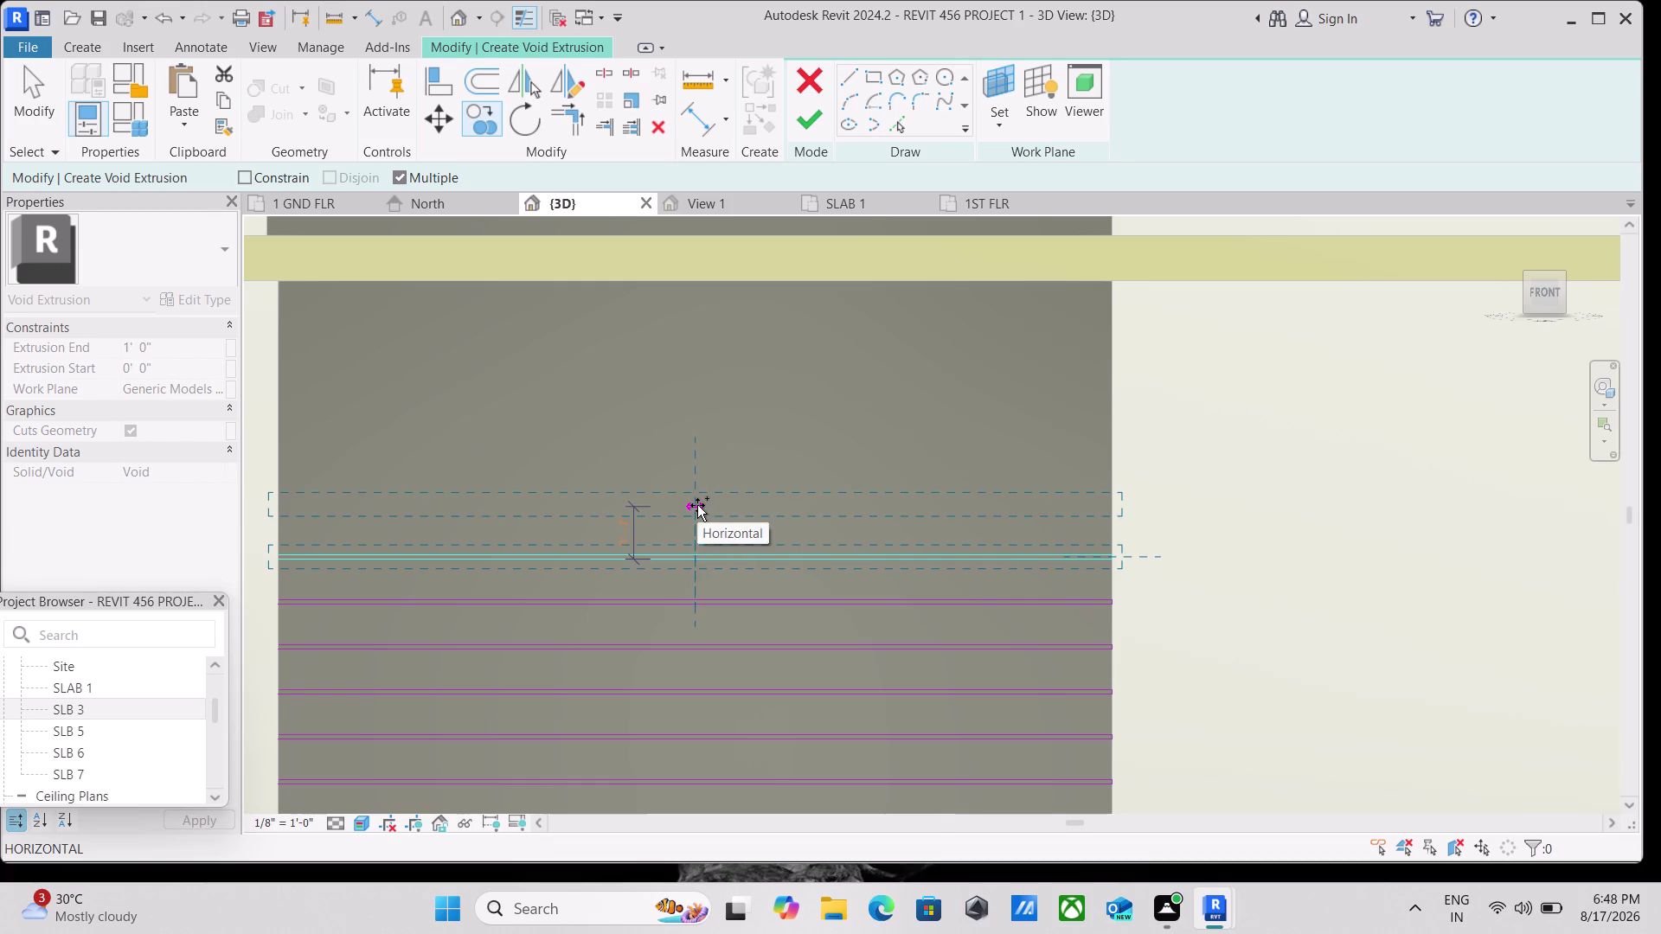
click(695, 513)
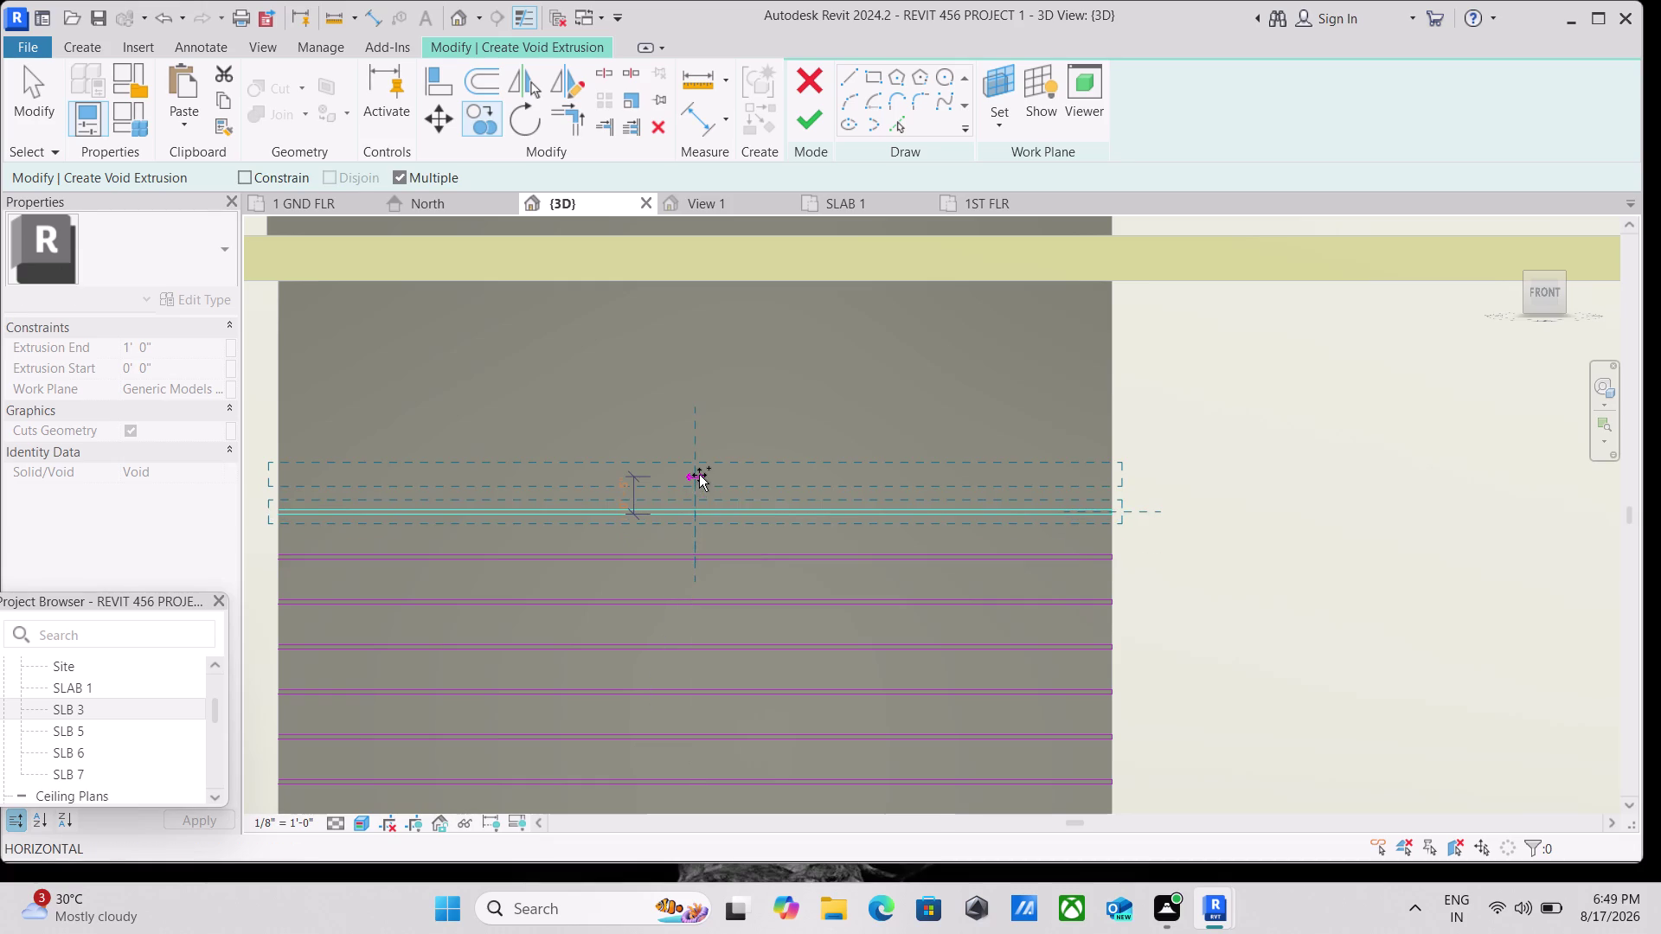
Shift the horizontal sketch line upward in stages to the panel's top edge.
click(700, 469)
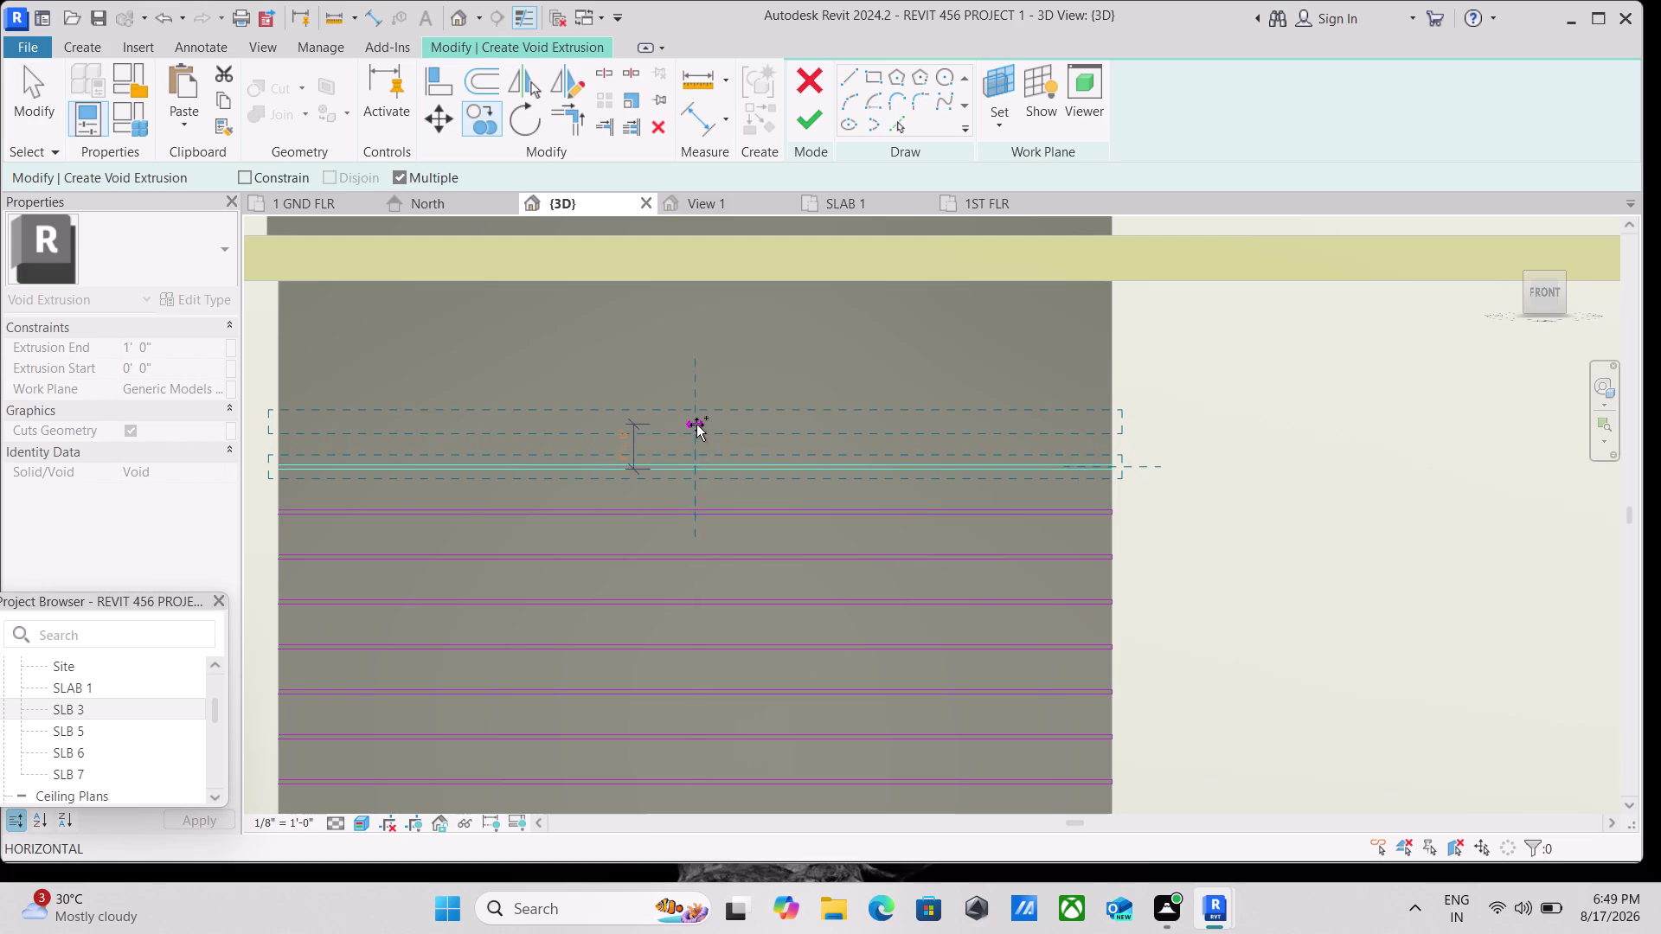
click(697, 425)
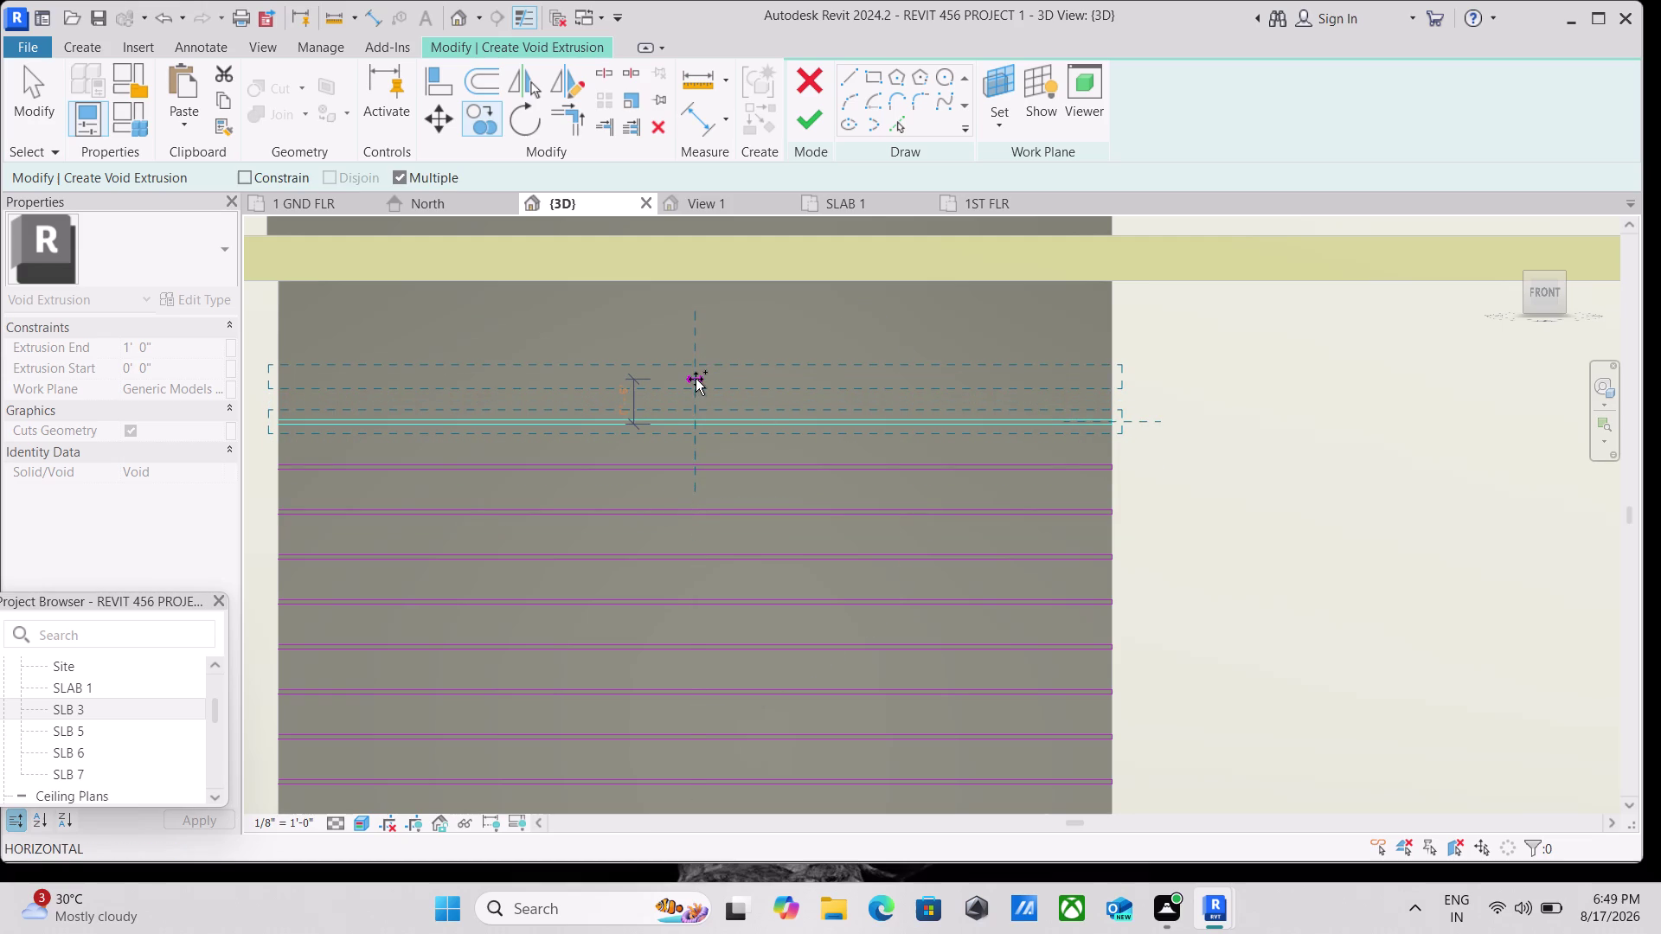
click(695, 379)
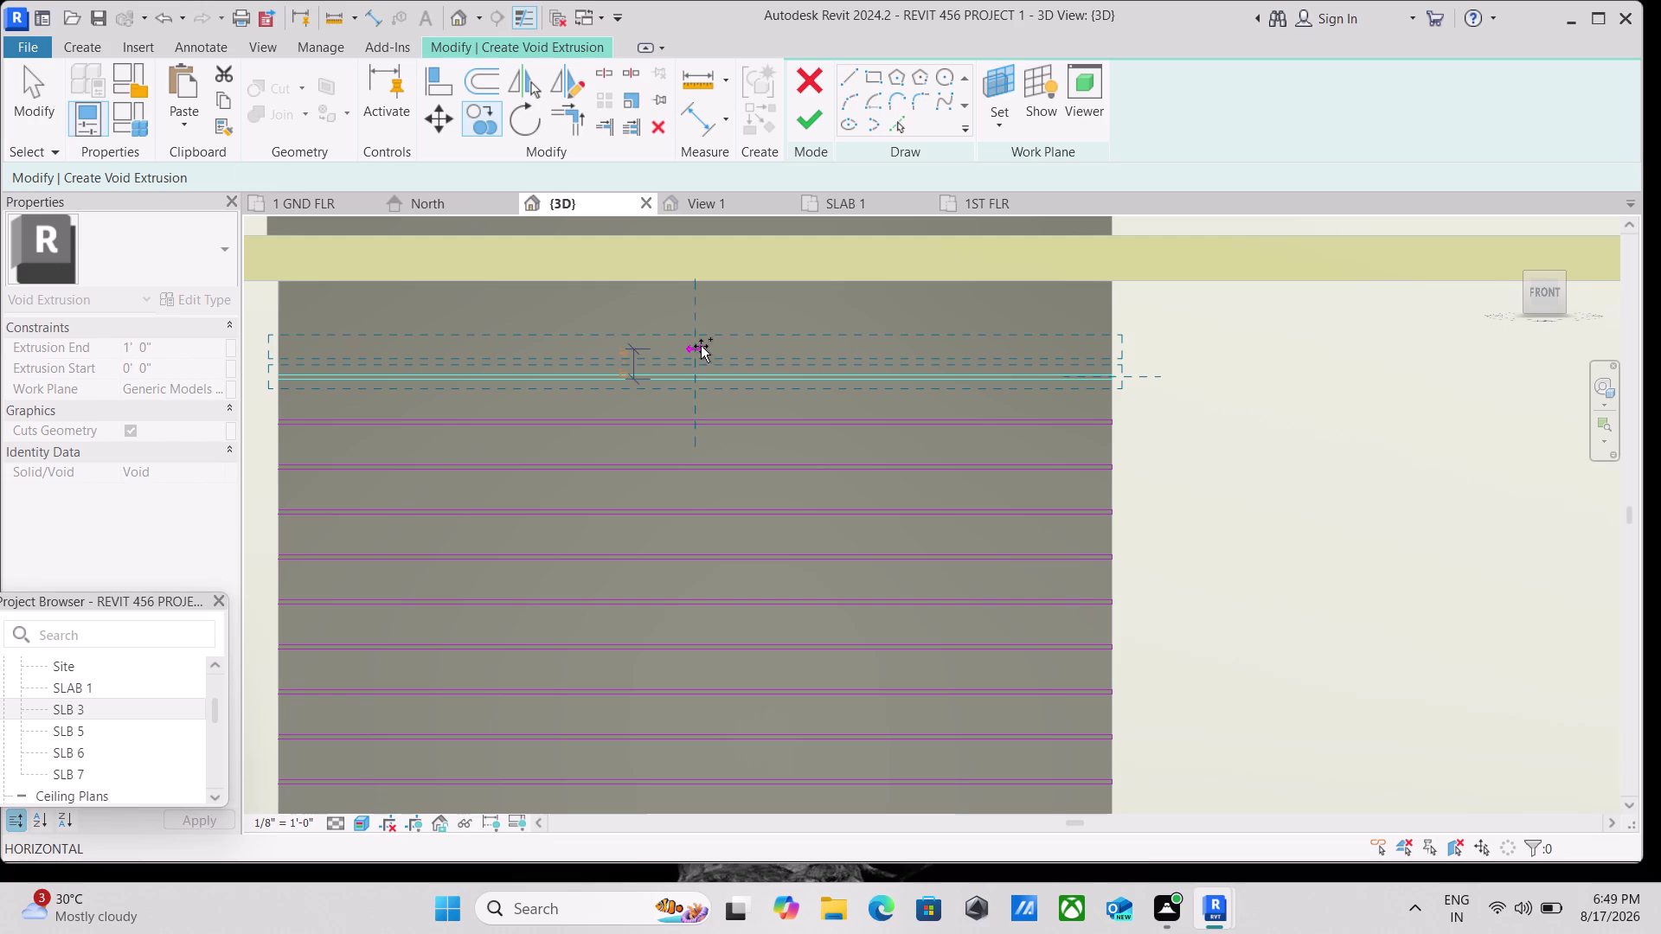
click(700, 336)
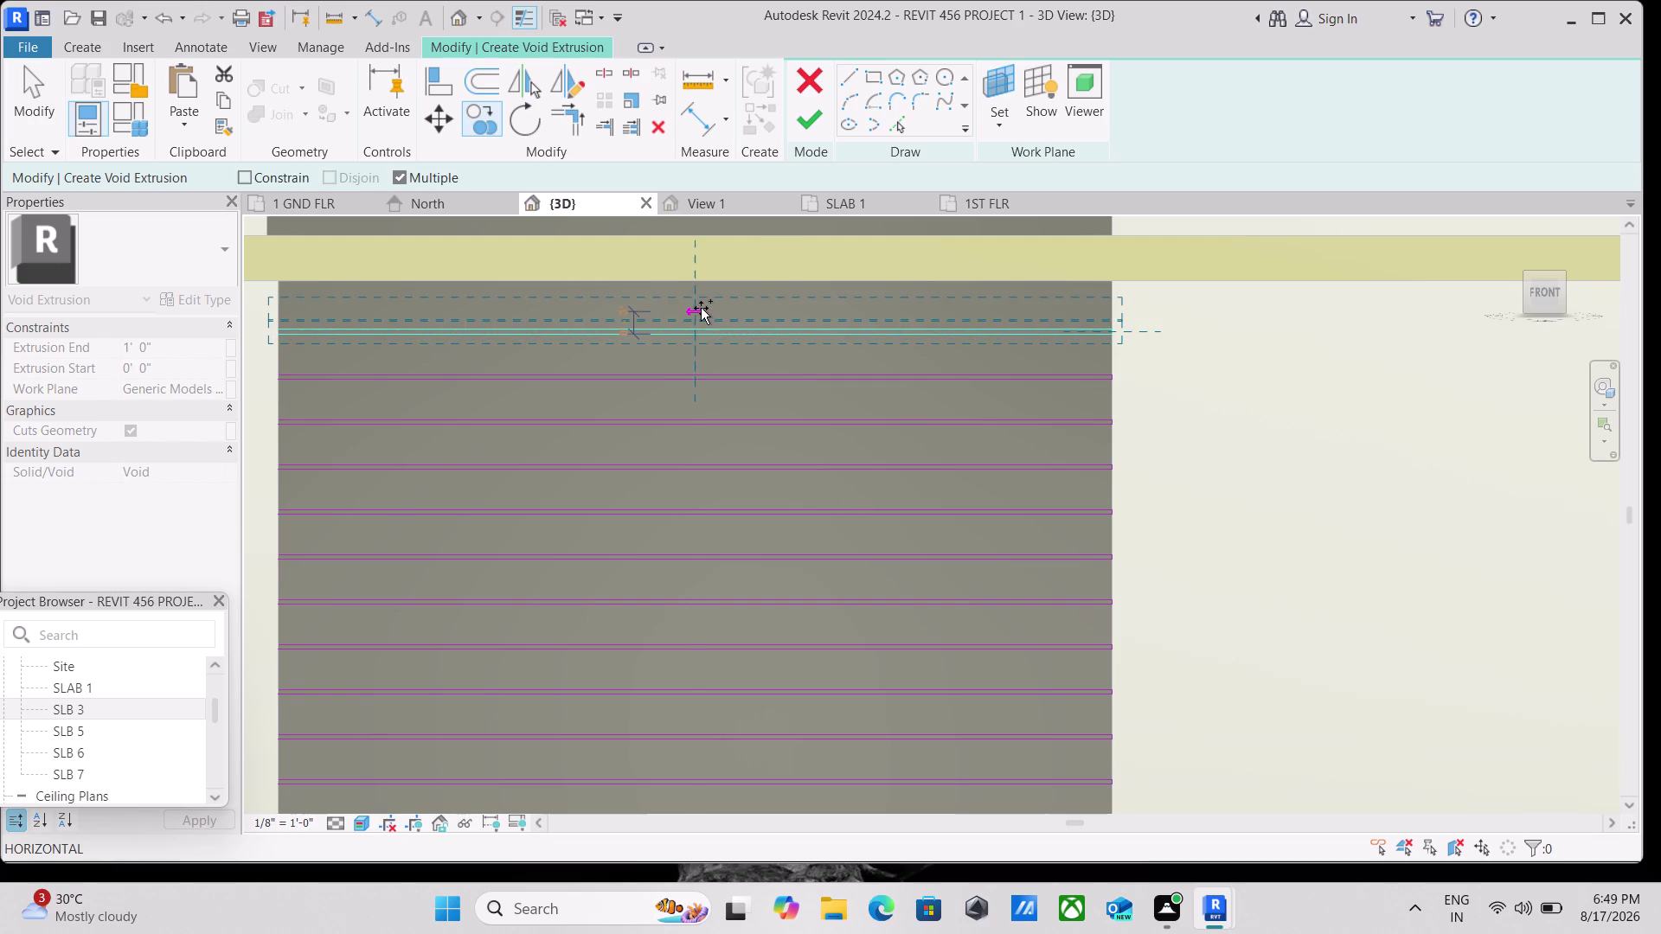
click(699, 291)
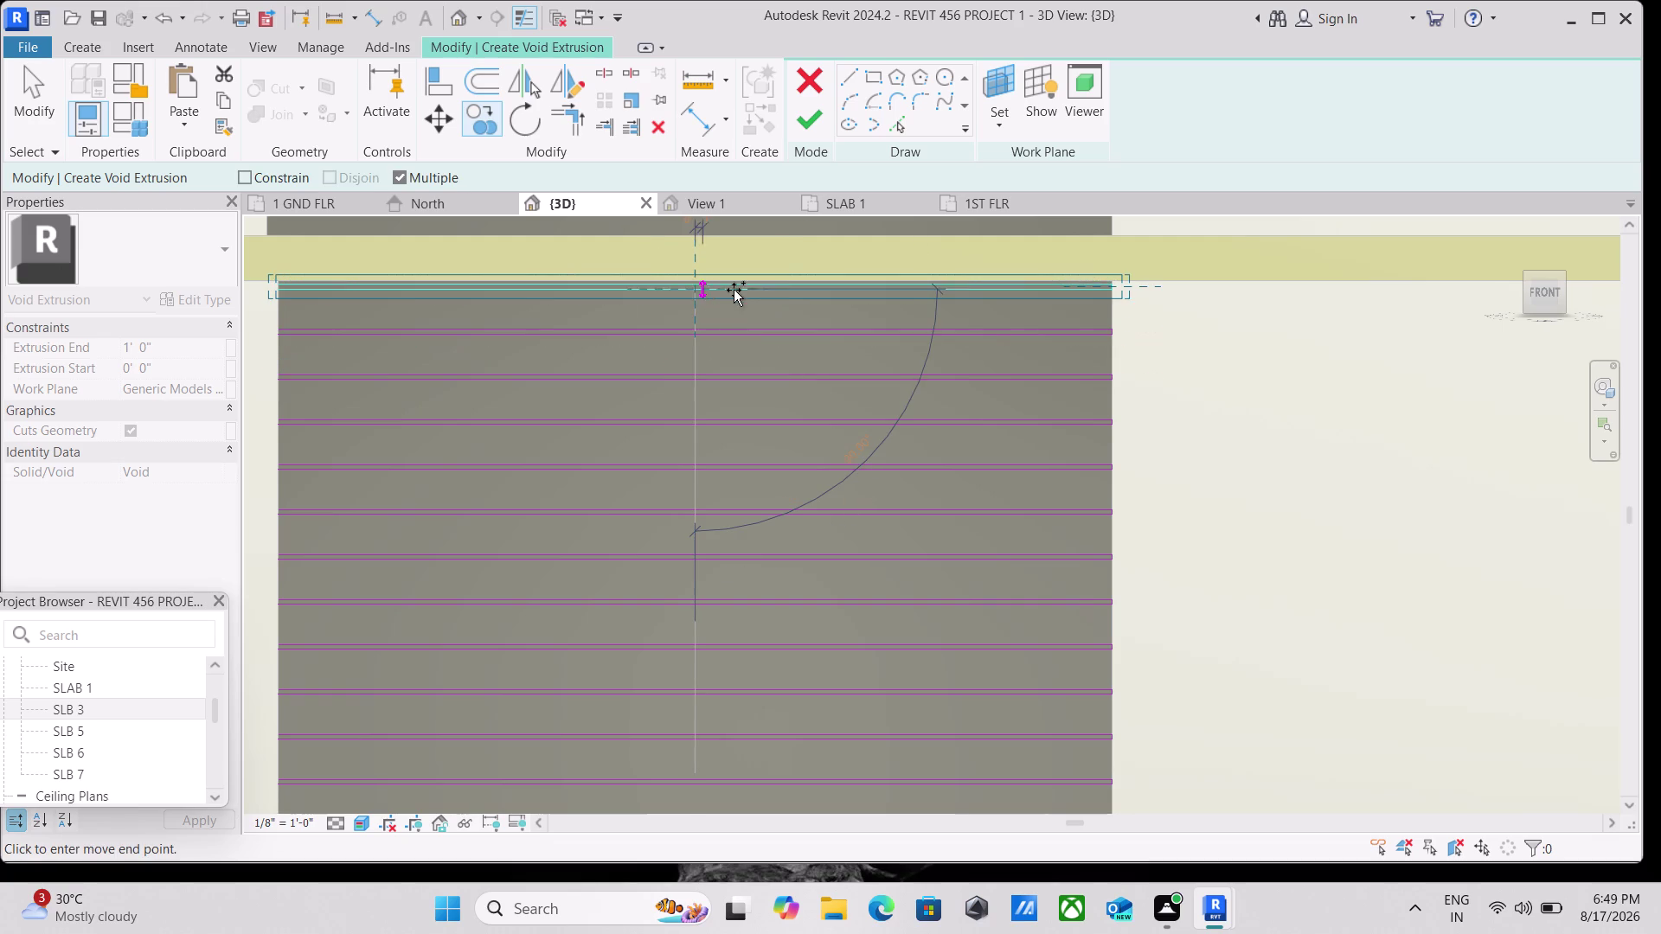
scroll(down, 3)
scroll(down, 3)
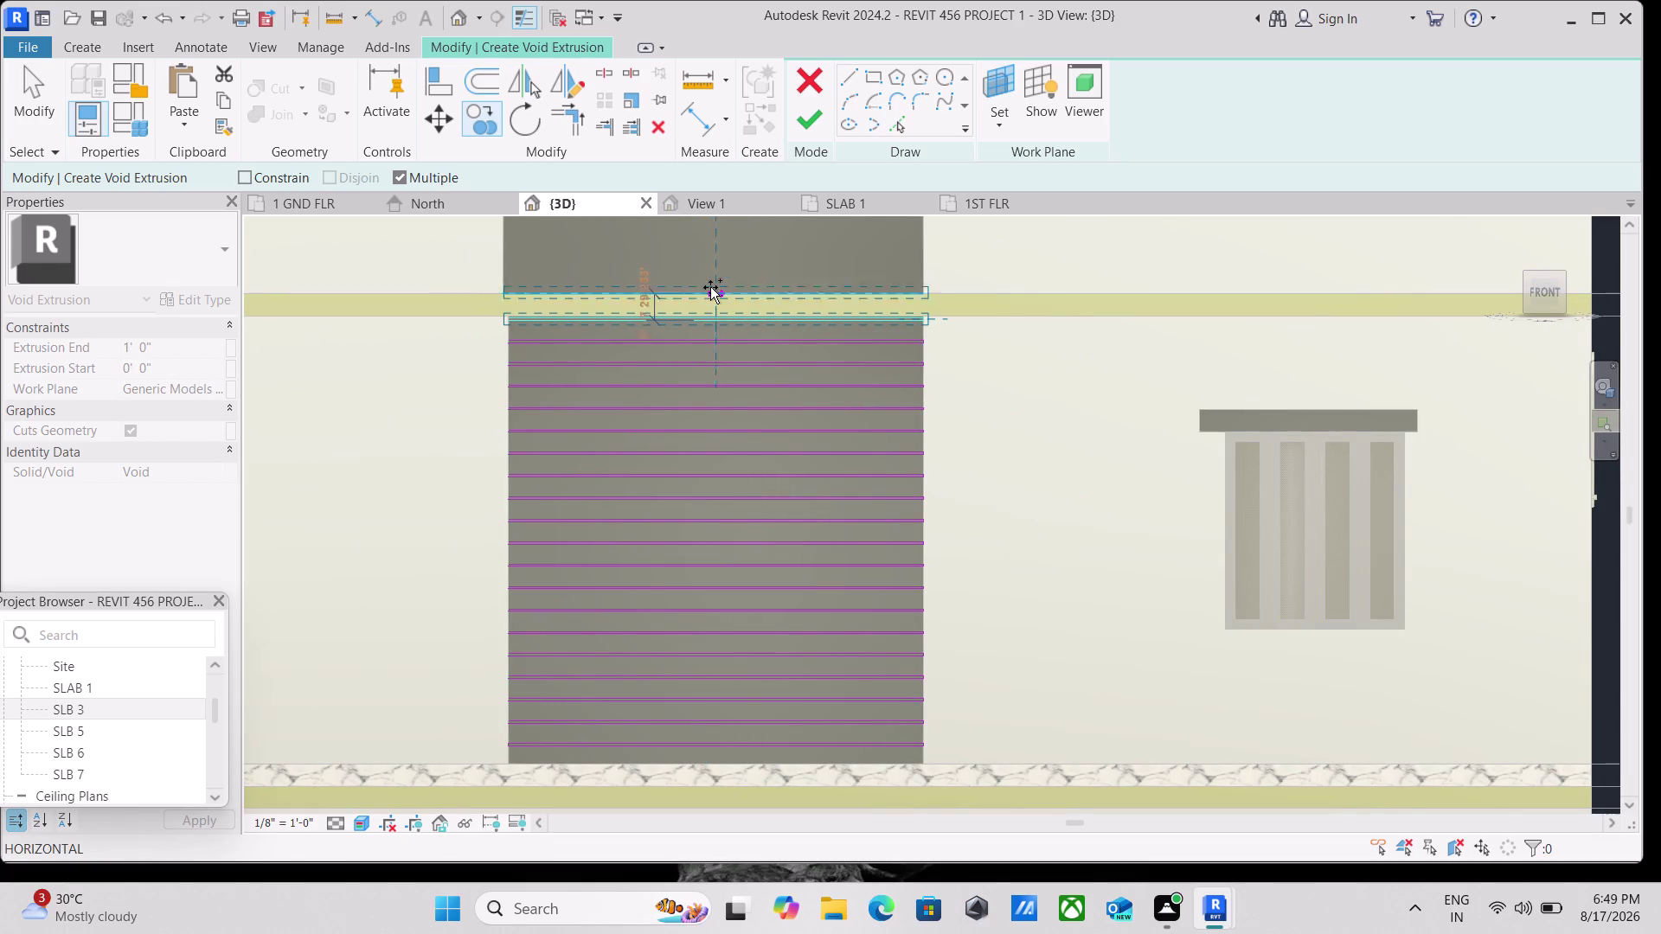
key(Escape)
scroll(up, 3)
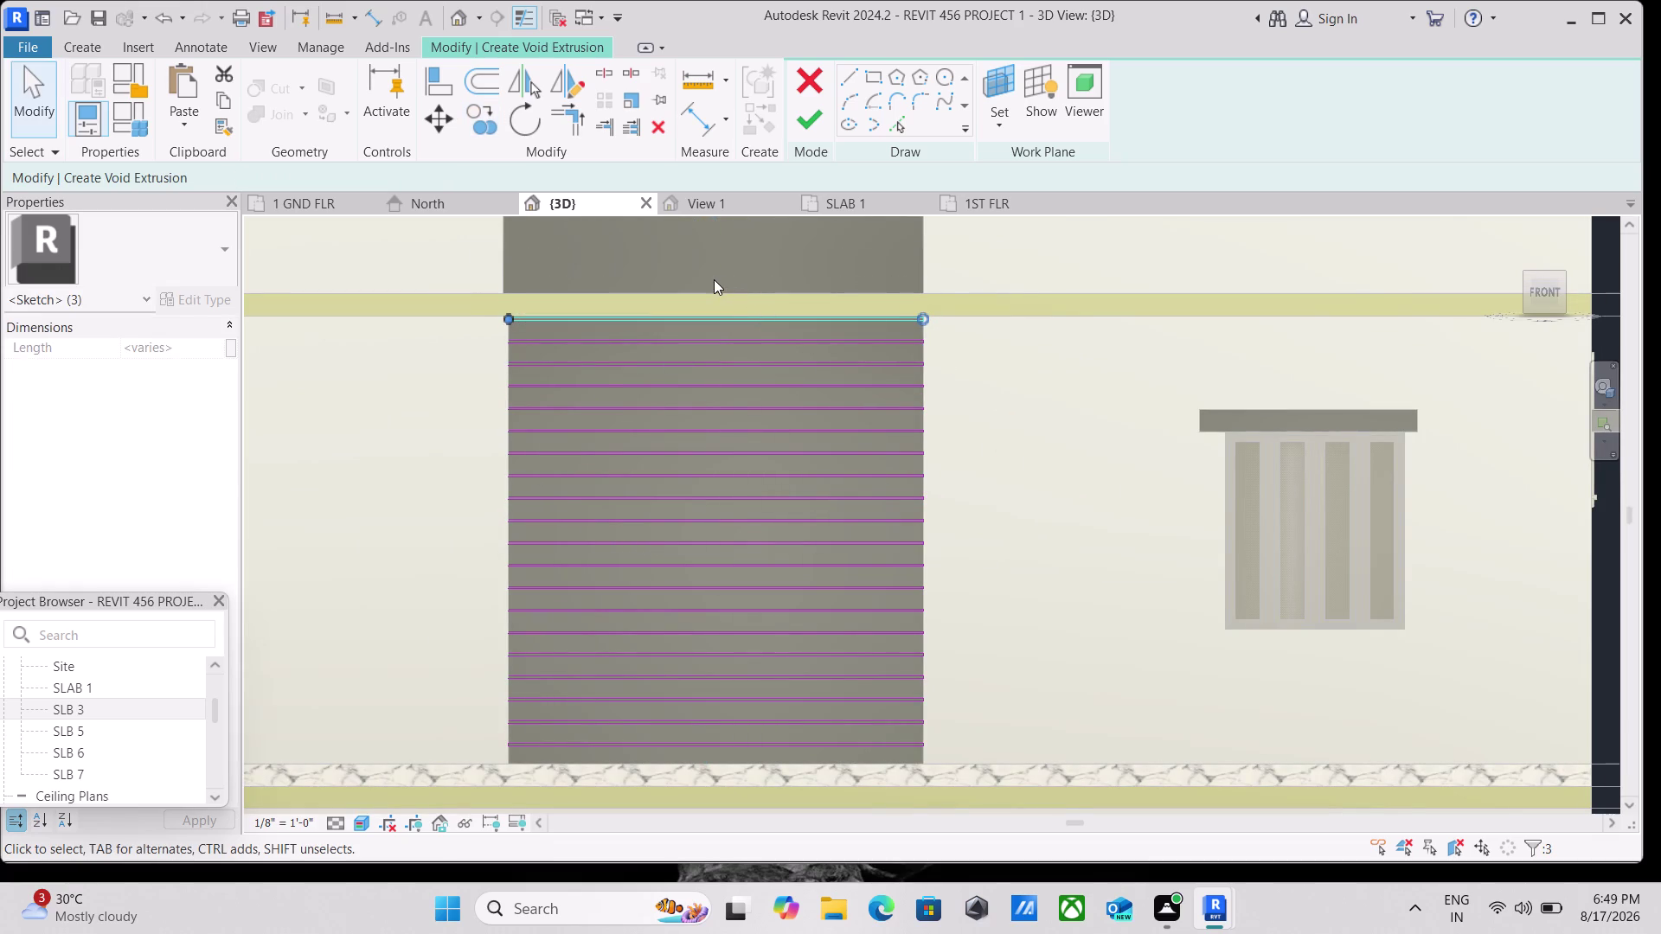
key(Escape)
middle_drag(685, 268, 689, 385)
scroll(down, 3)
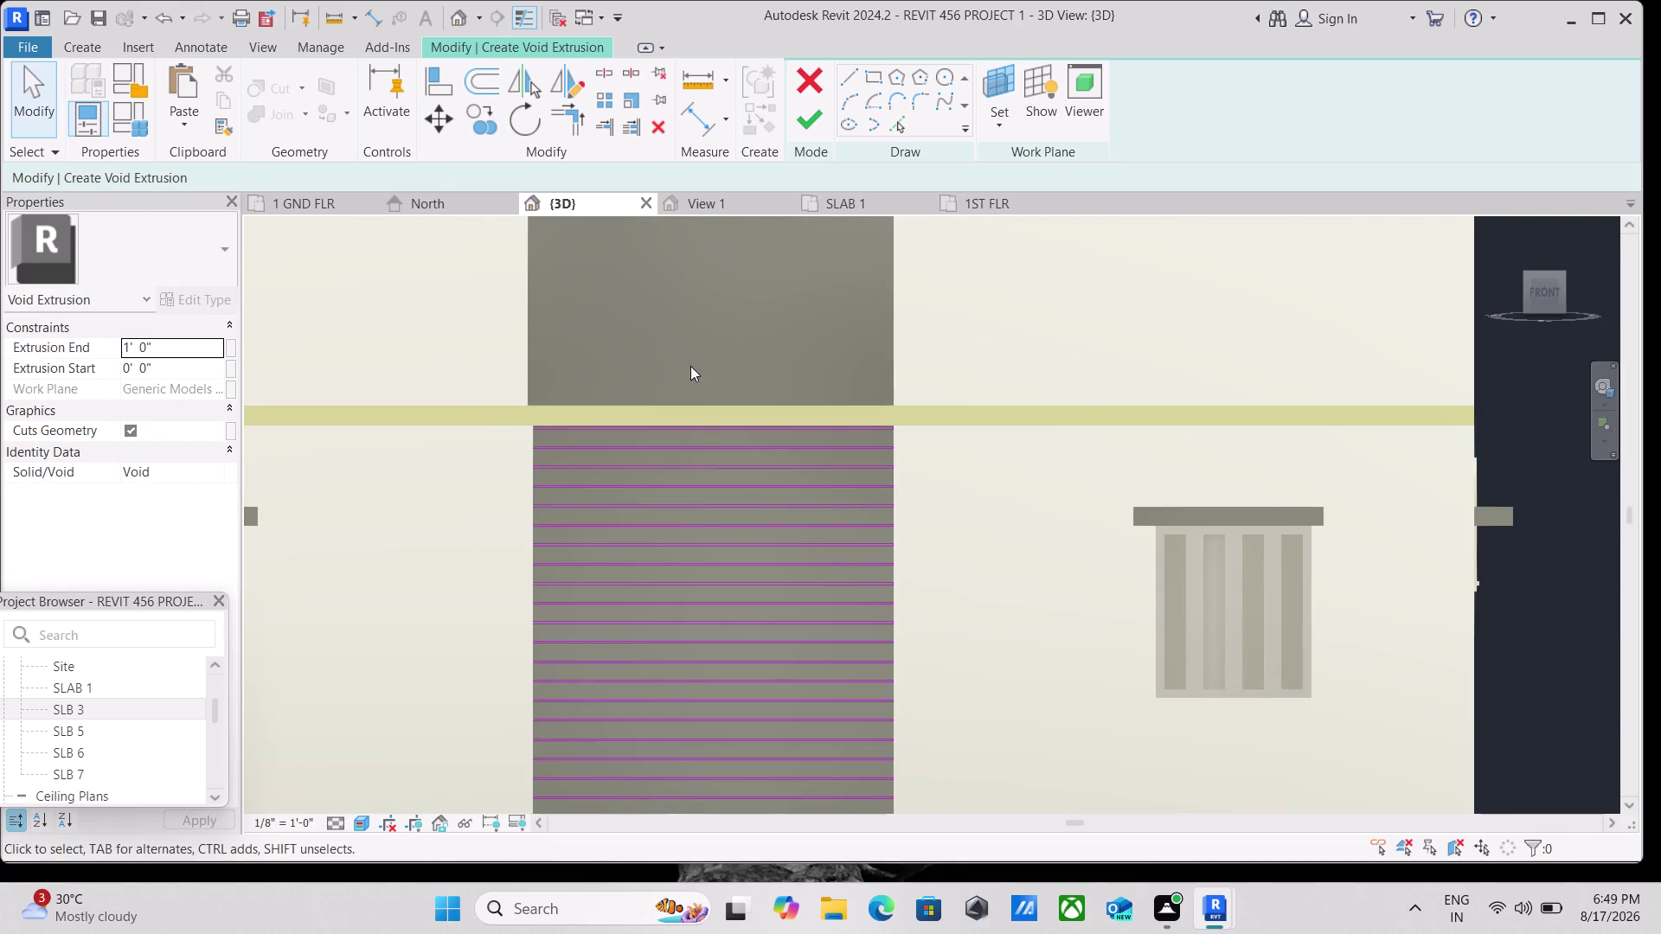
click(869, 73)
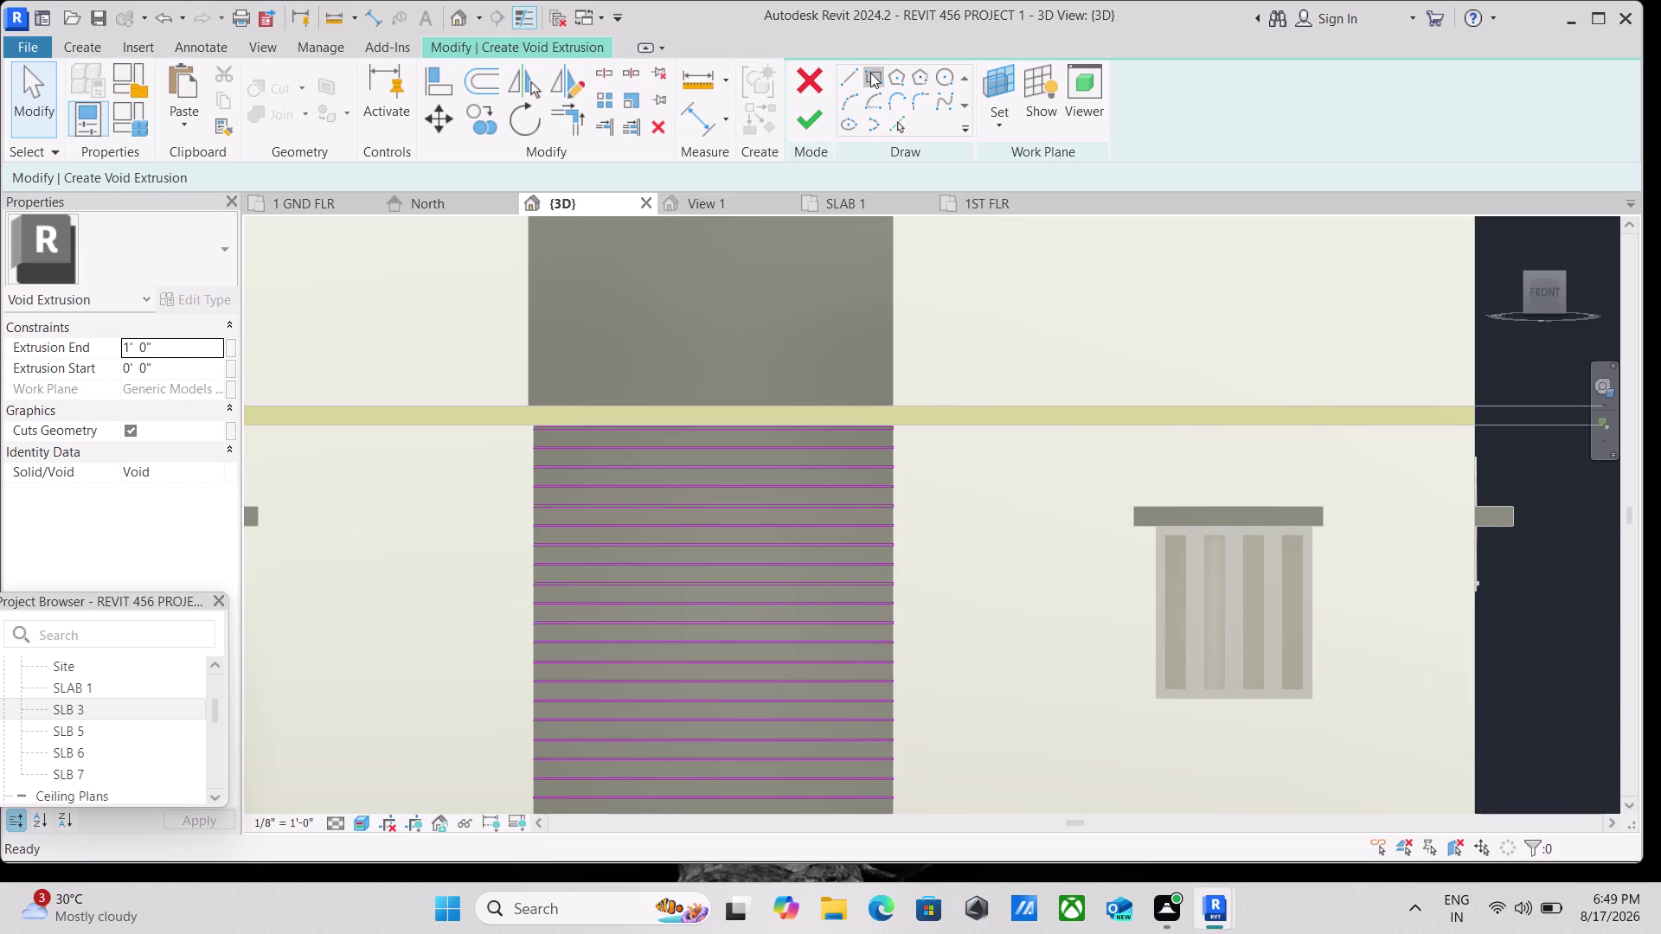
scroll(down, 3)
scroll(down, 3)
scroll(down, 3)
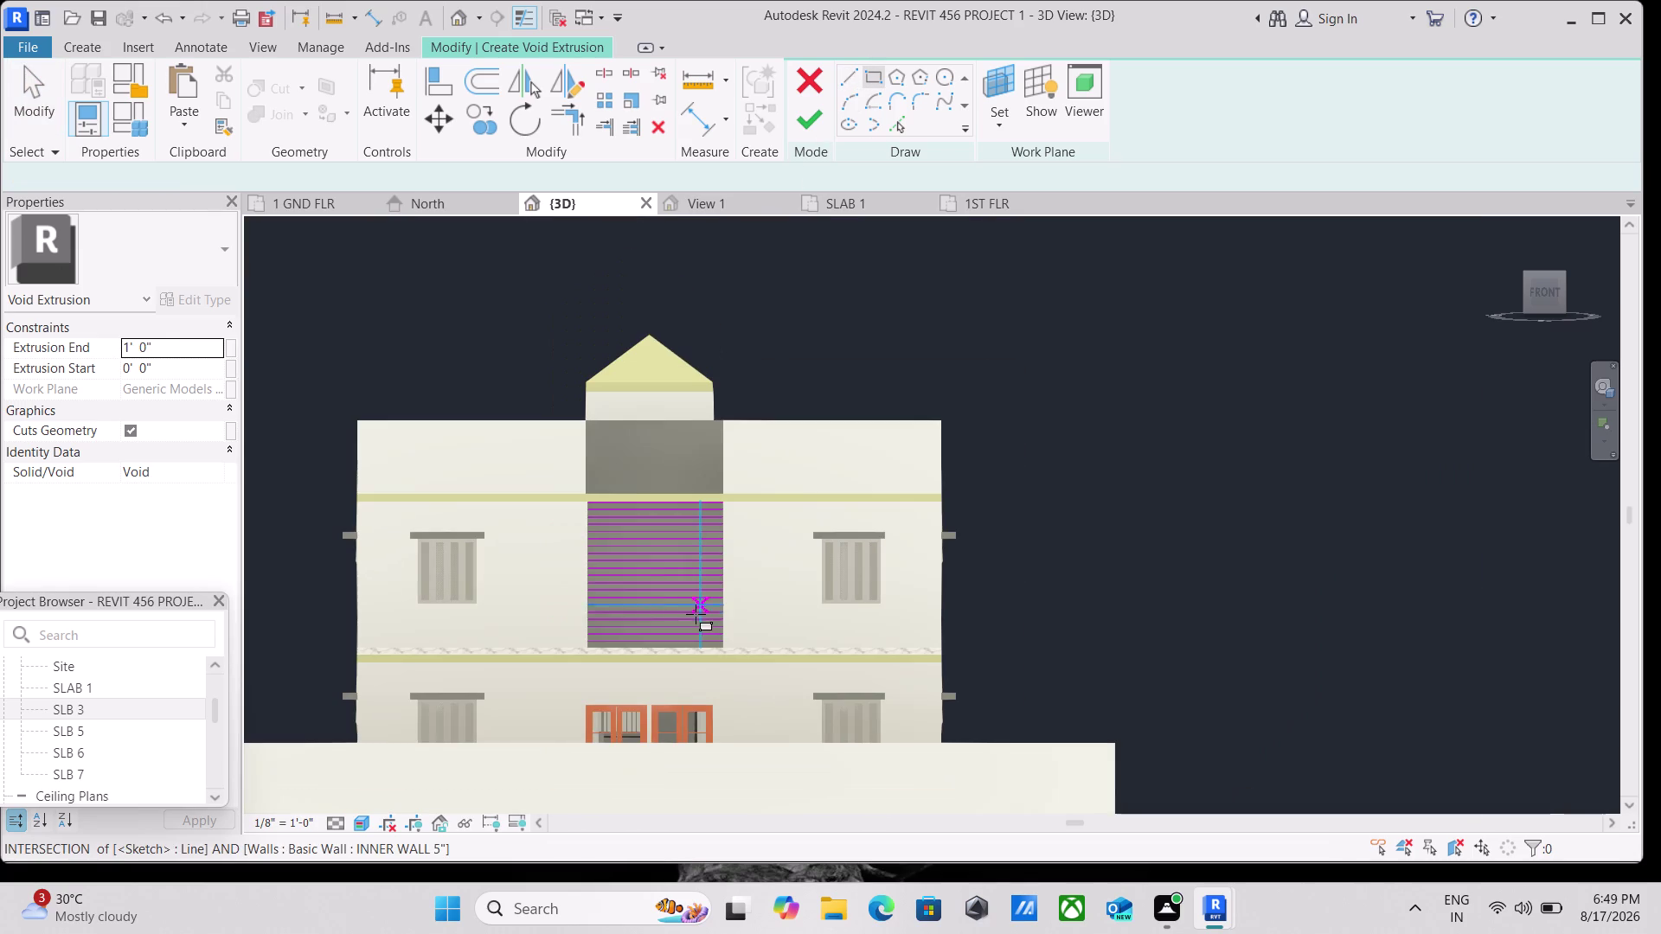
scroll(up, 3)
scroll(up, 3)
scroll(up, 3)
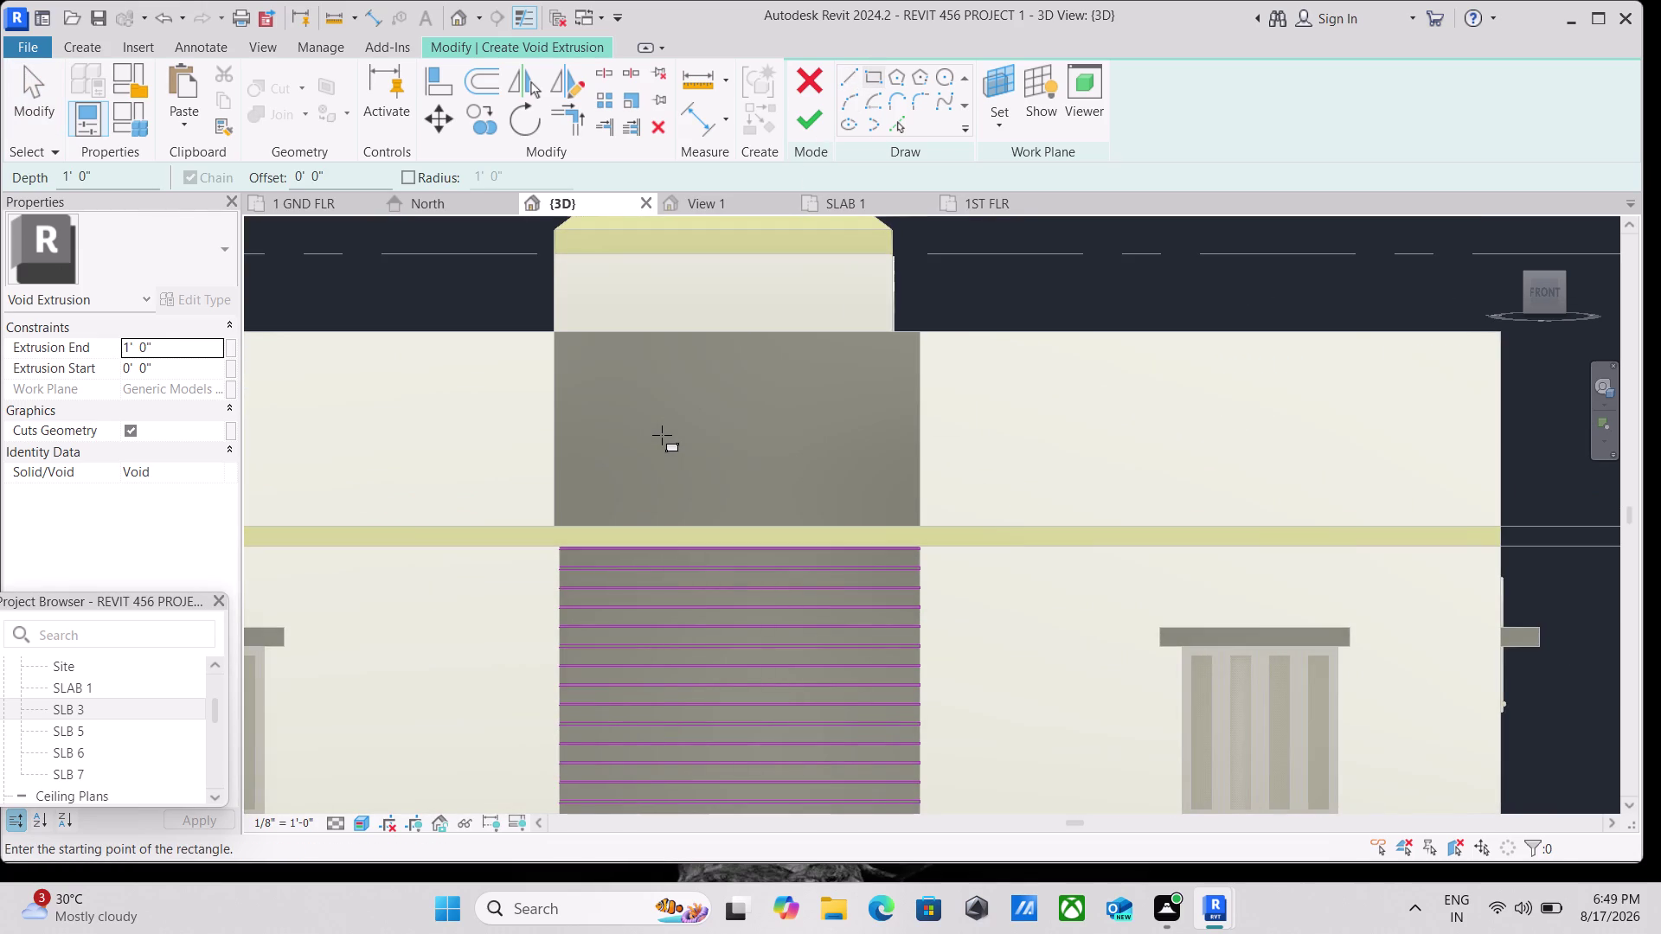
scroll(down, 3)
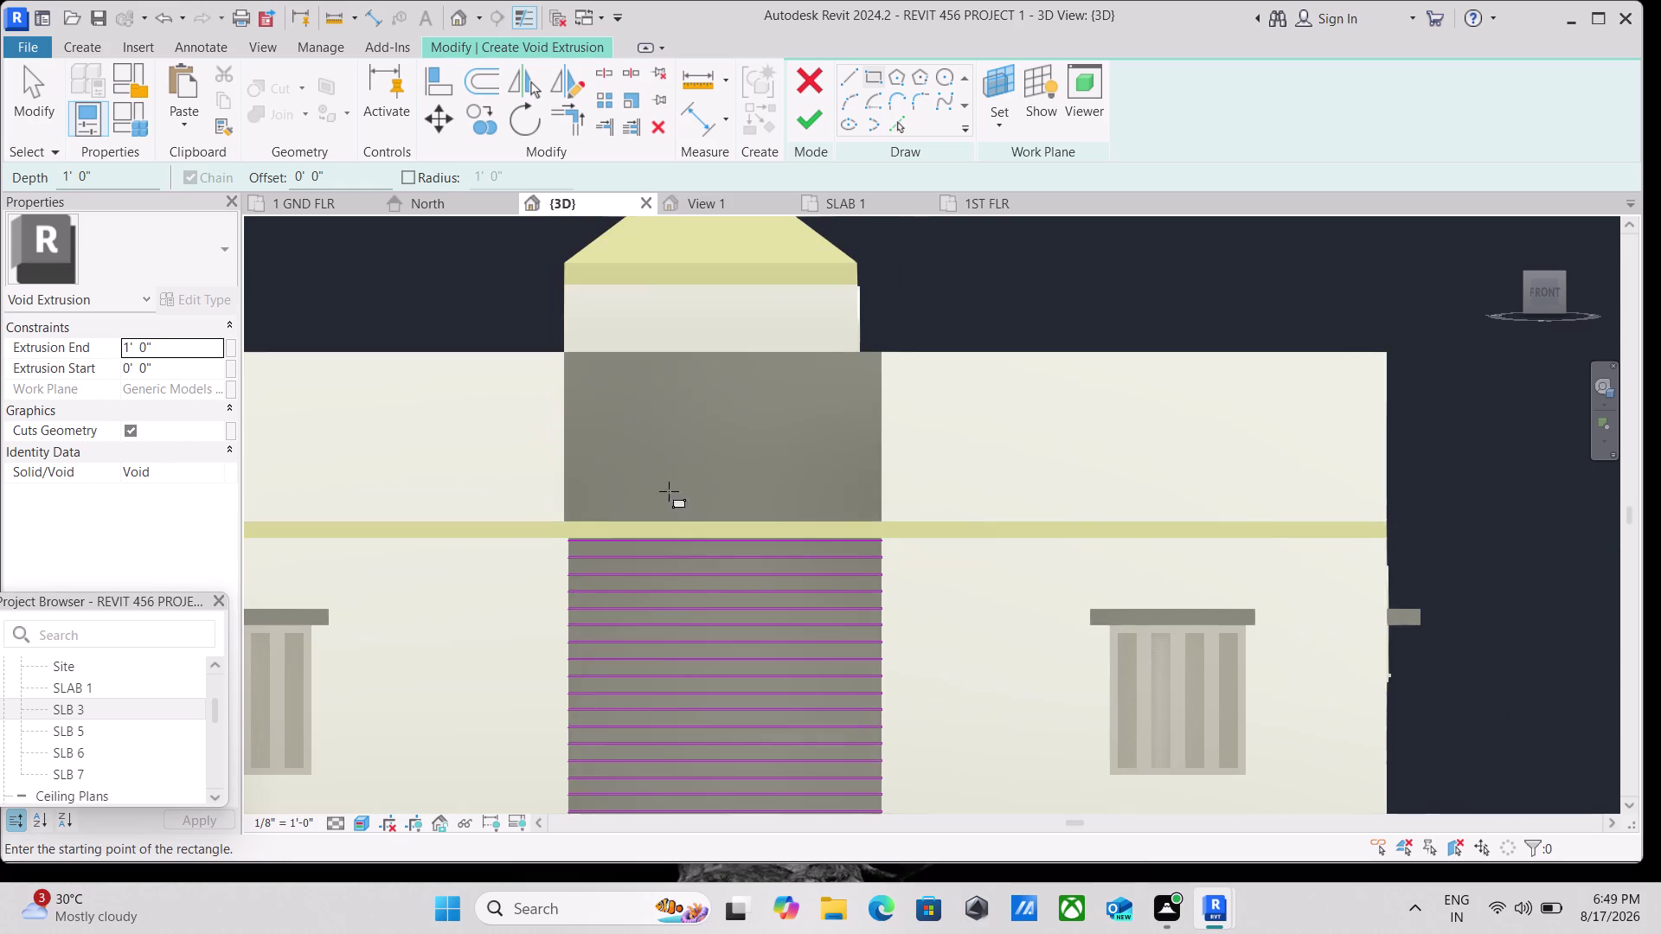
scroll(down, 3)
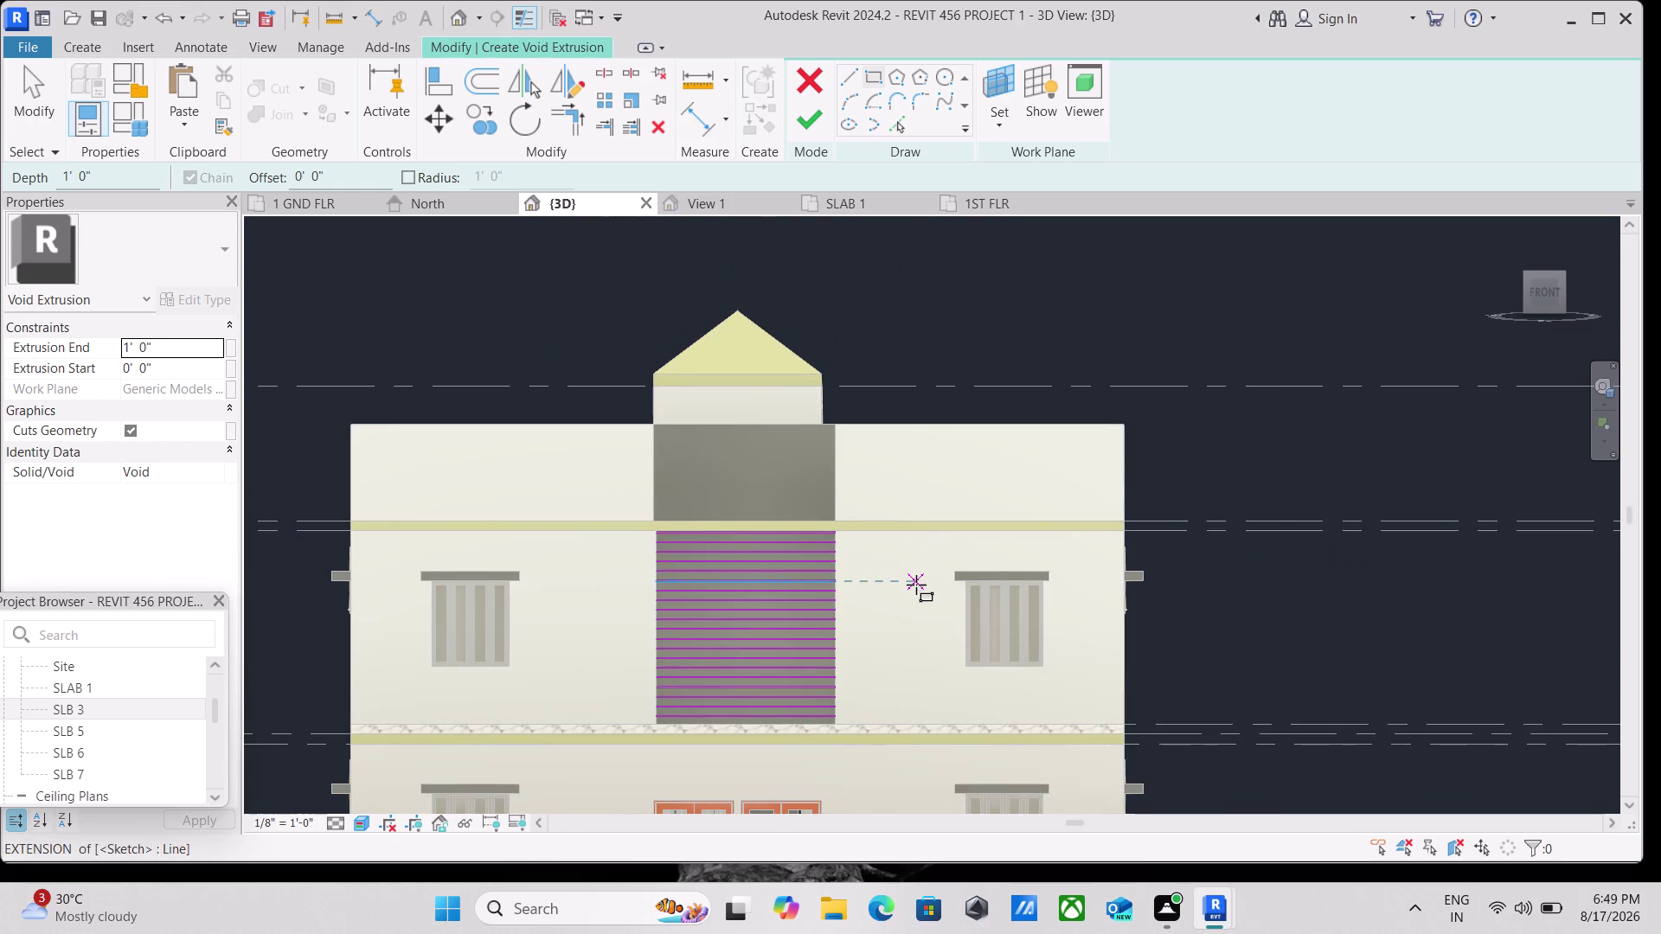
scroll(up, 3)
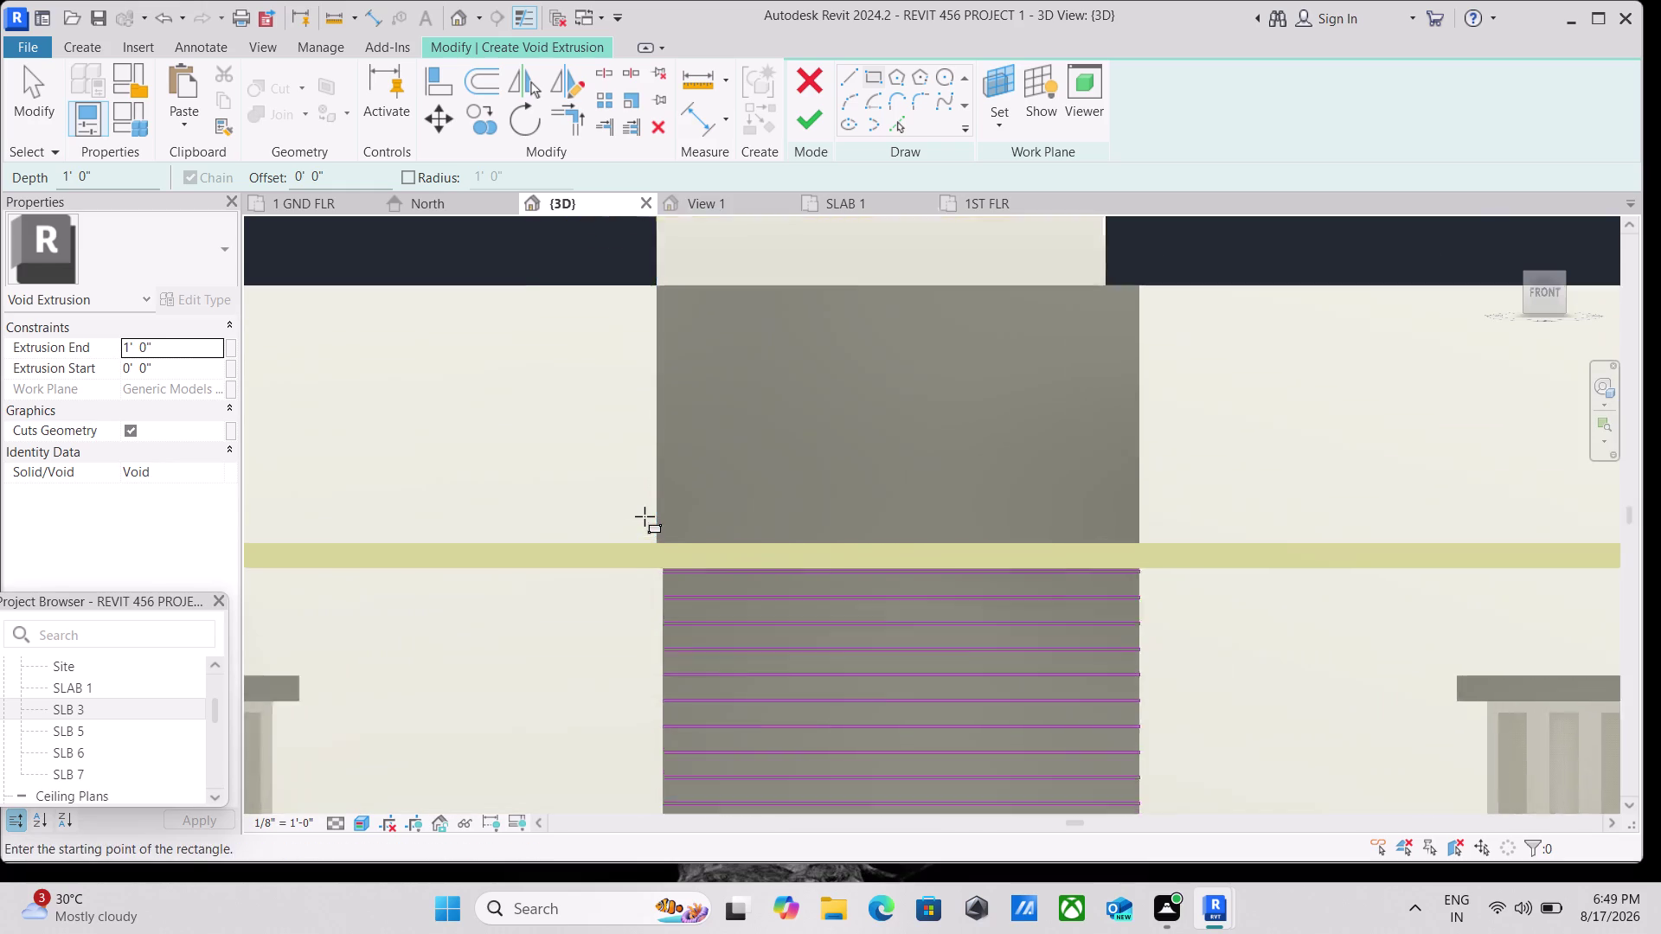
scroll(up, 3)
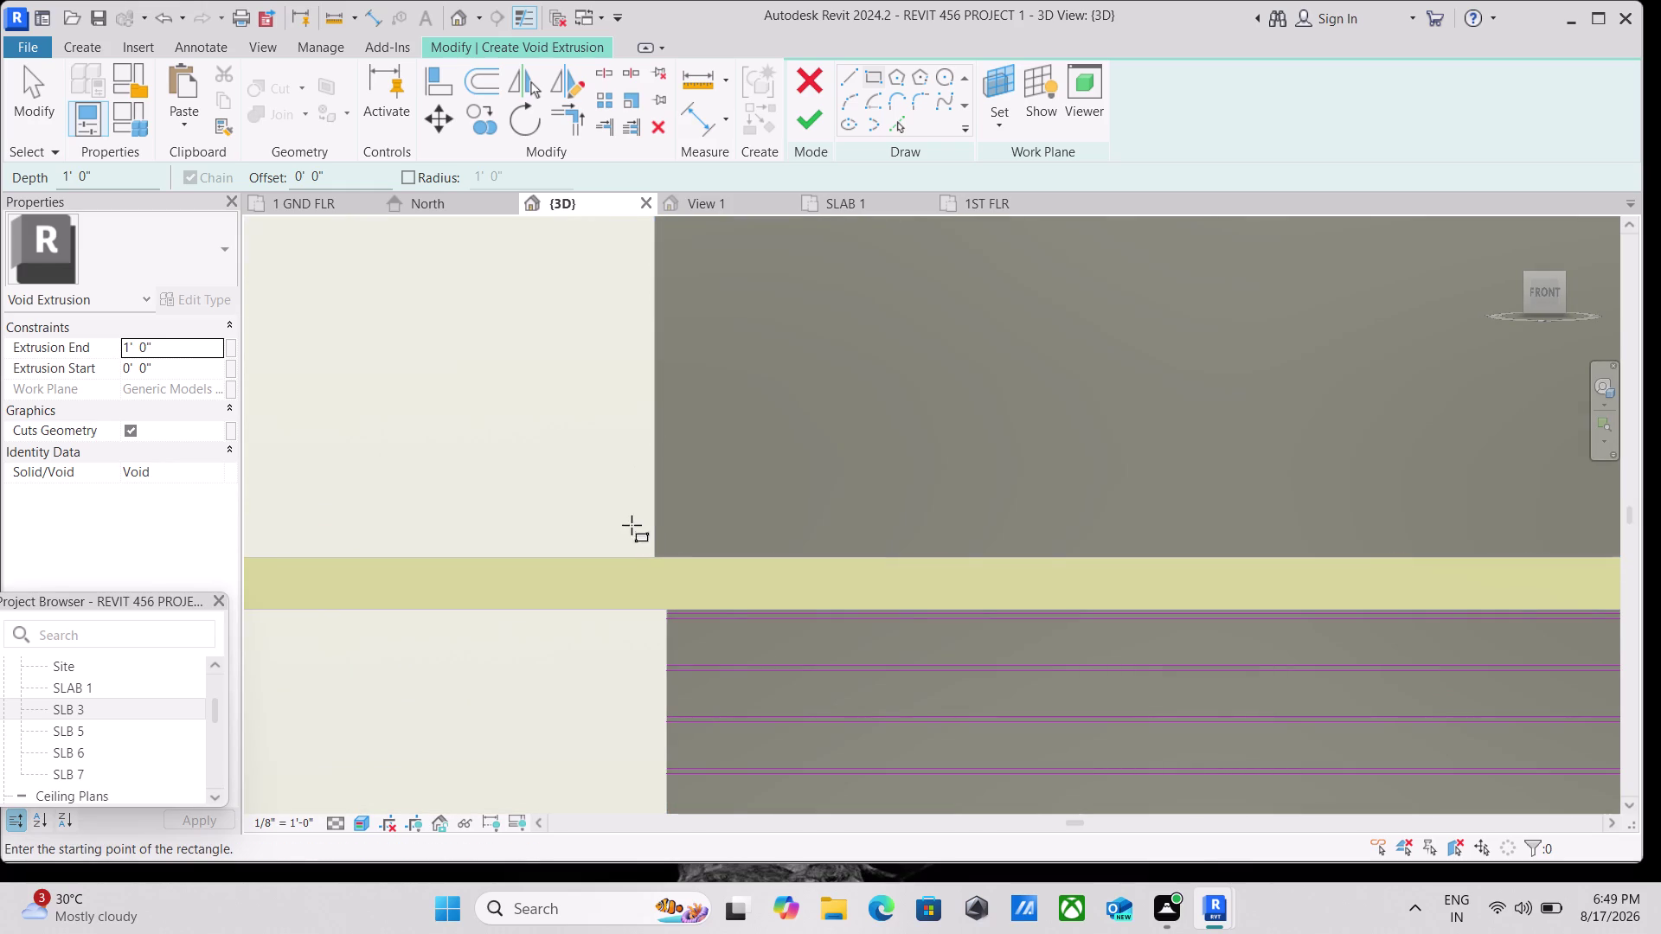
scroll(down, 3)
scroll(down, 3)
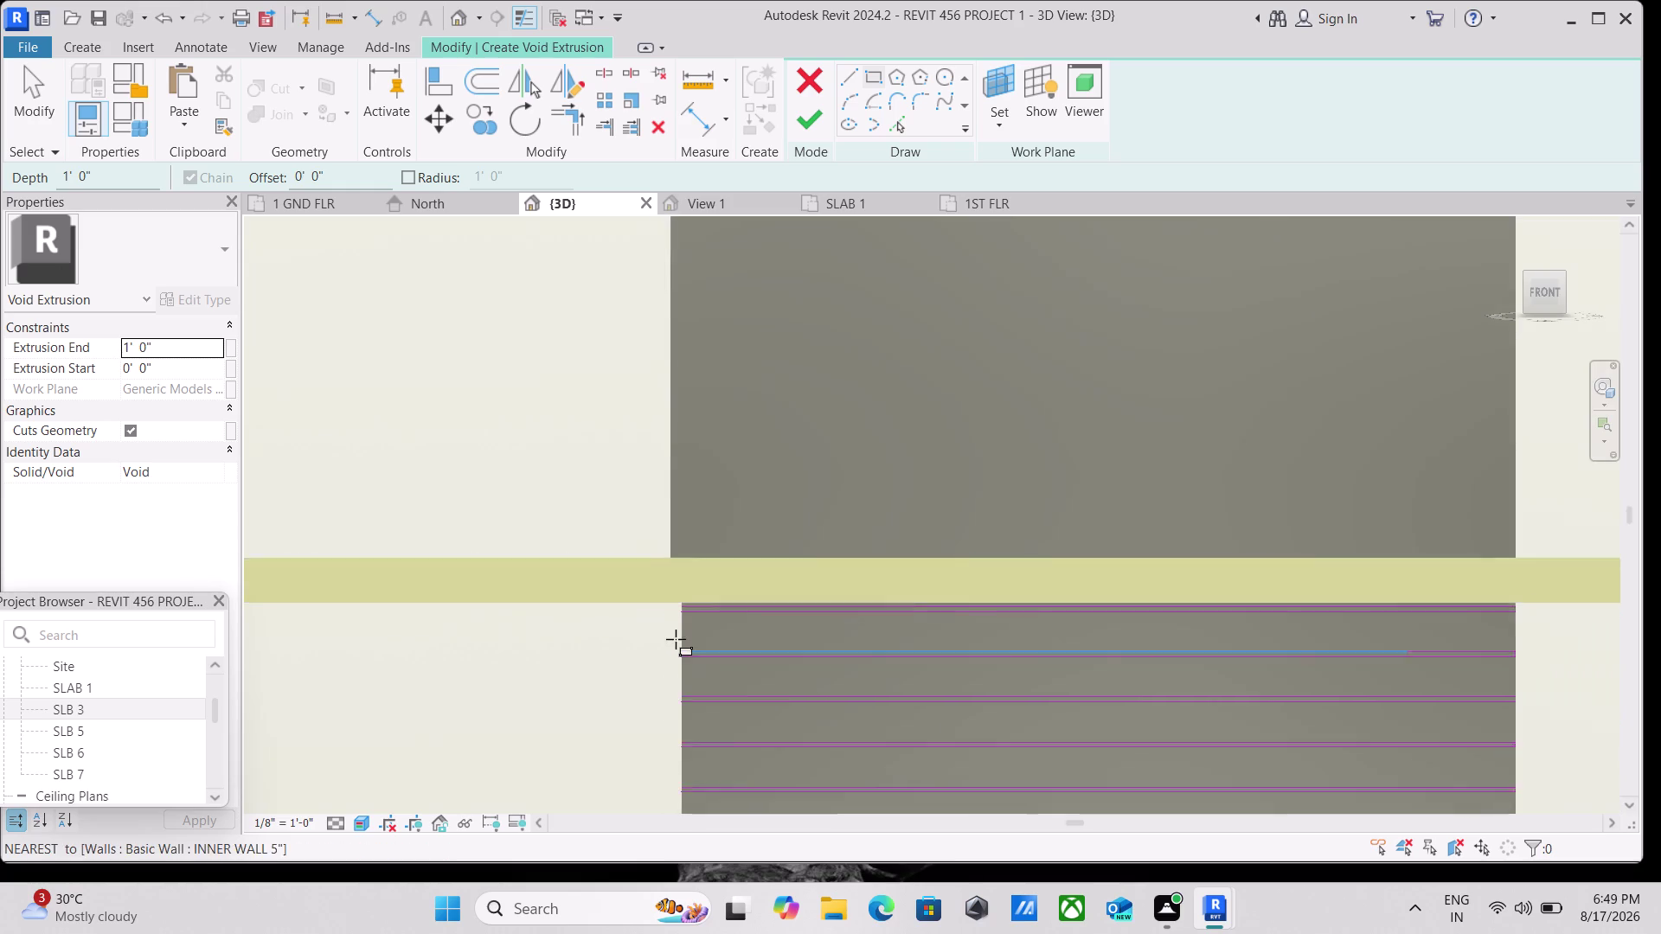
middle_drag(670, 622, 651, 617)
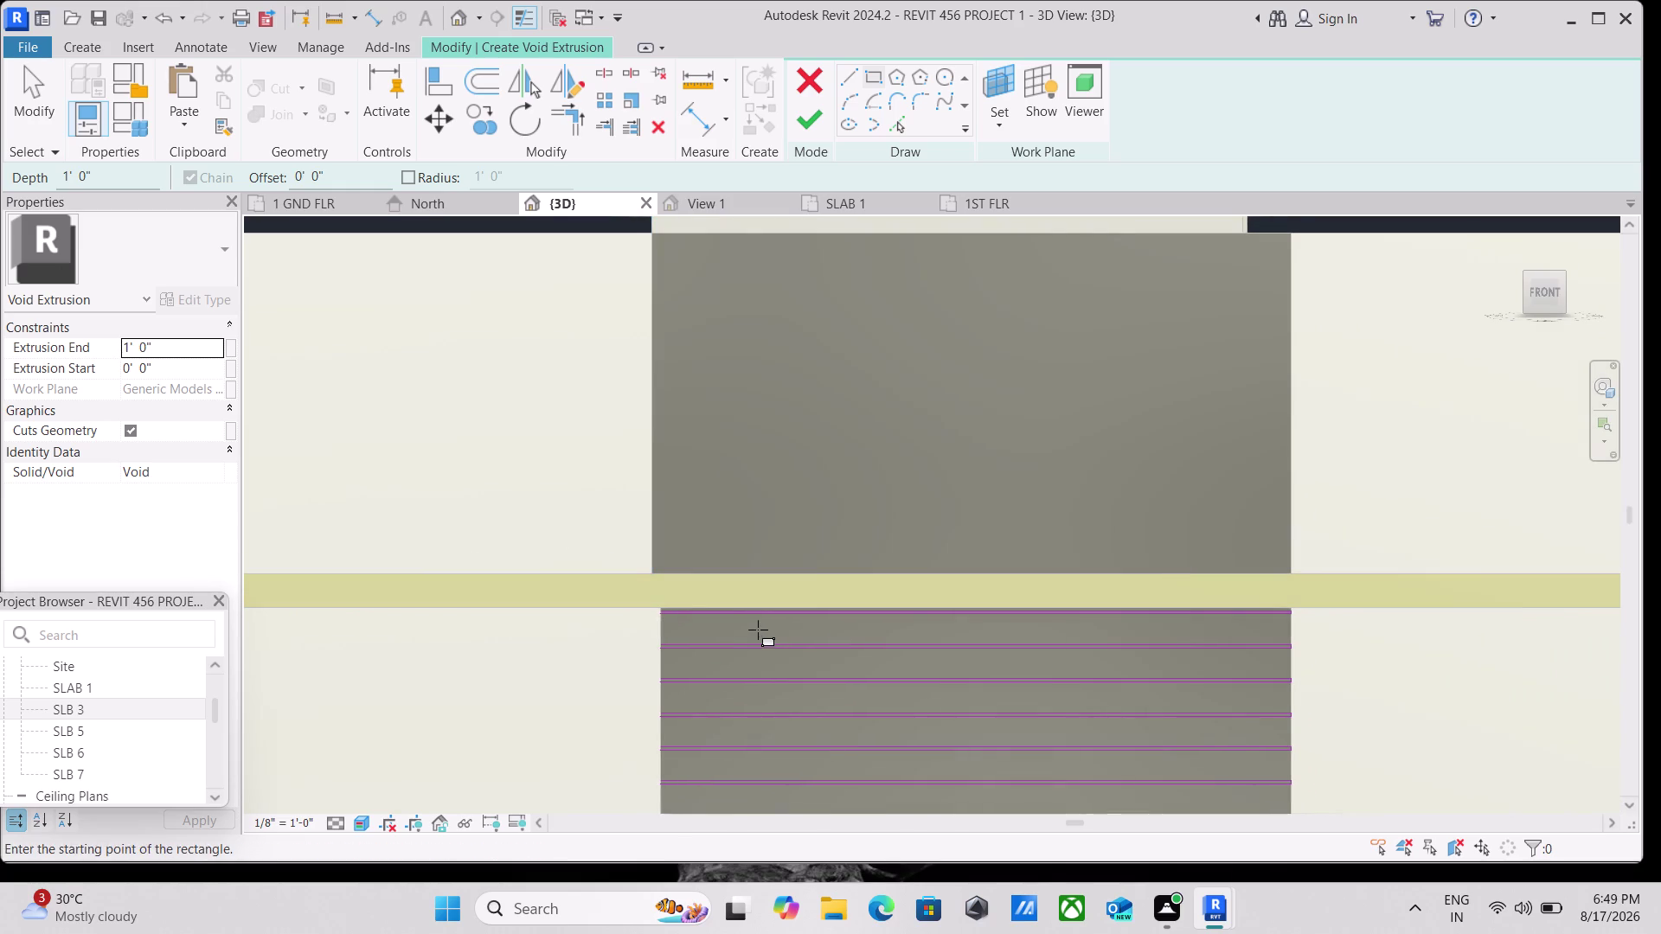
middle_drag(757, 630, 558, 583)
scroll(up, 3)
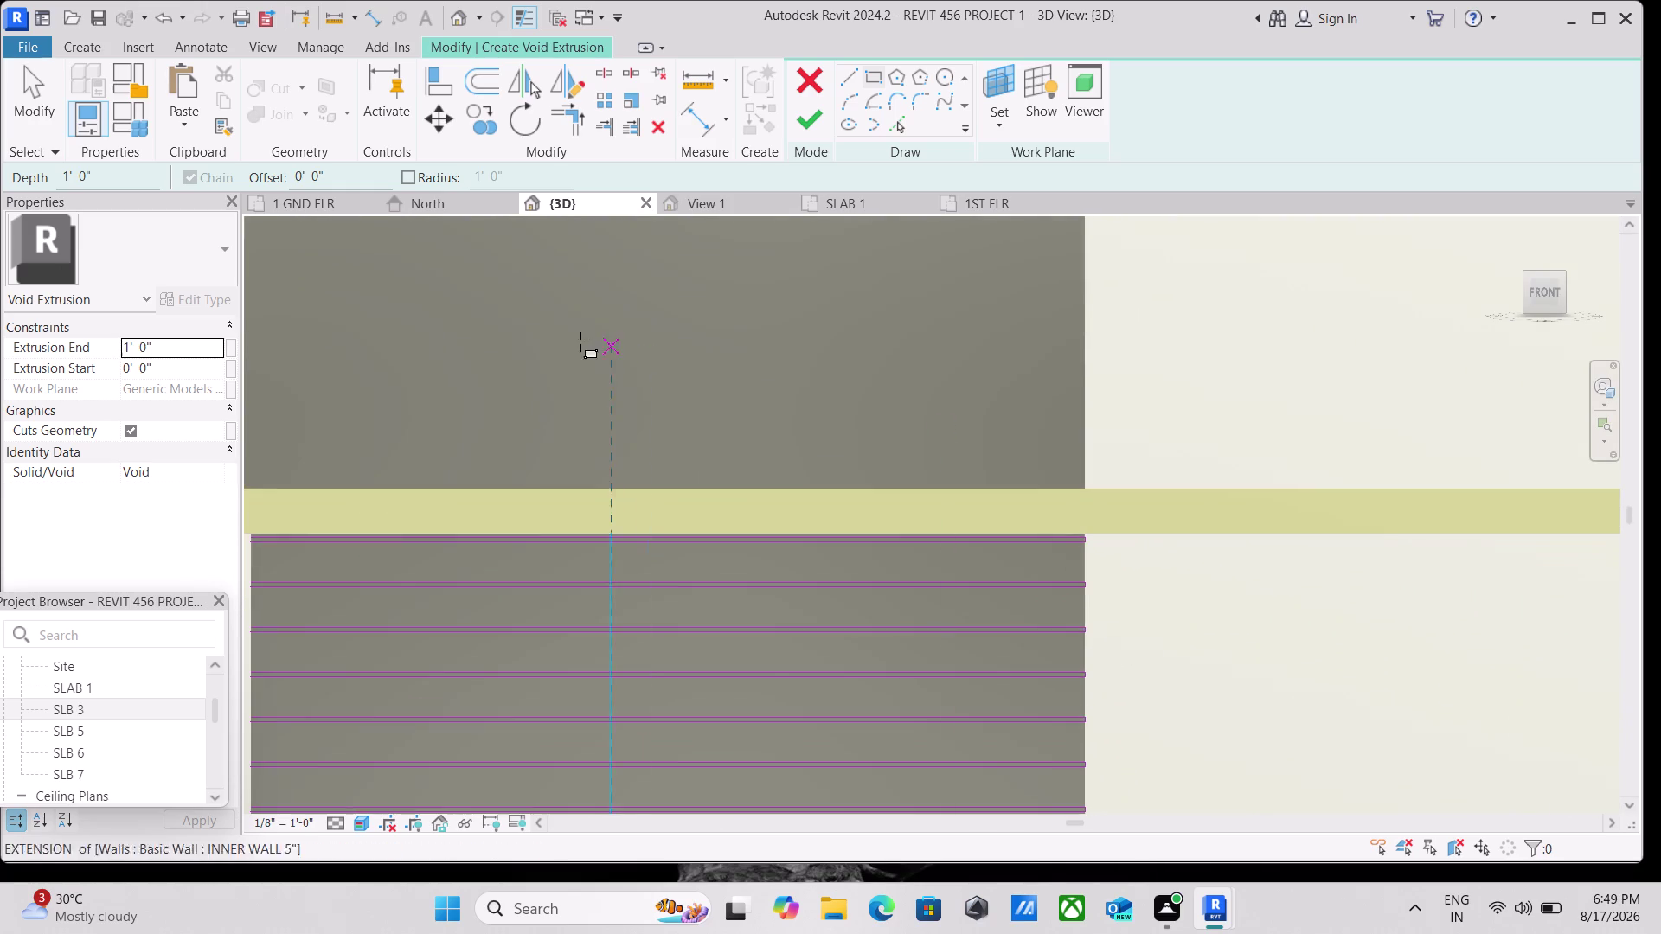
middle_drag(580, 342, 927, 425)
scroll(up, 3)
scroll(up, 3)
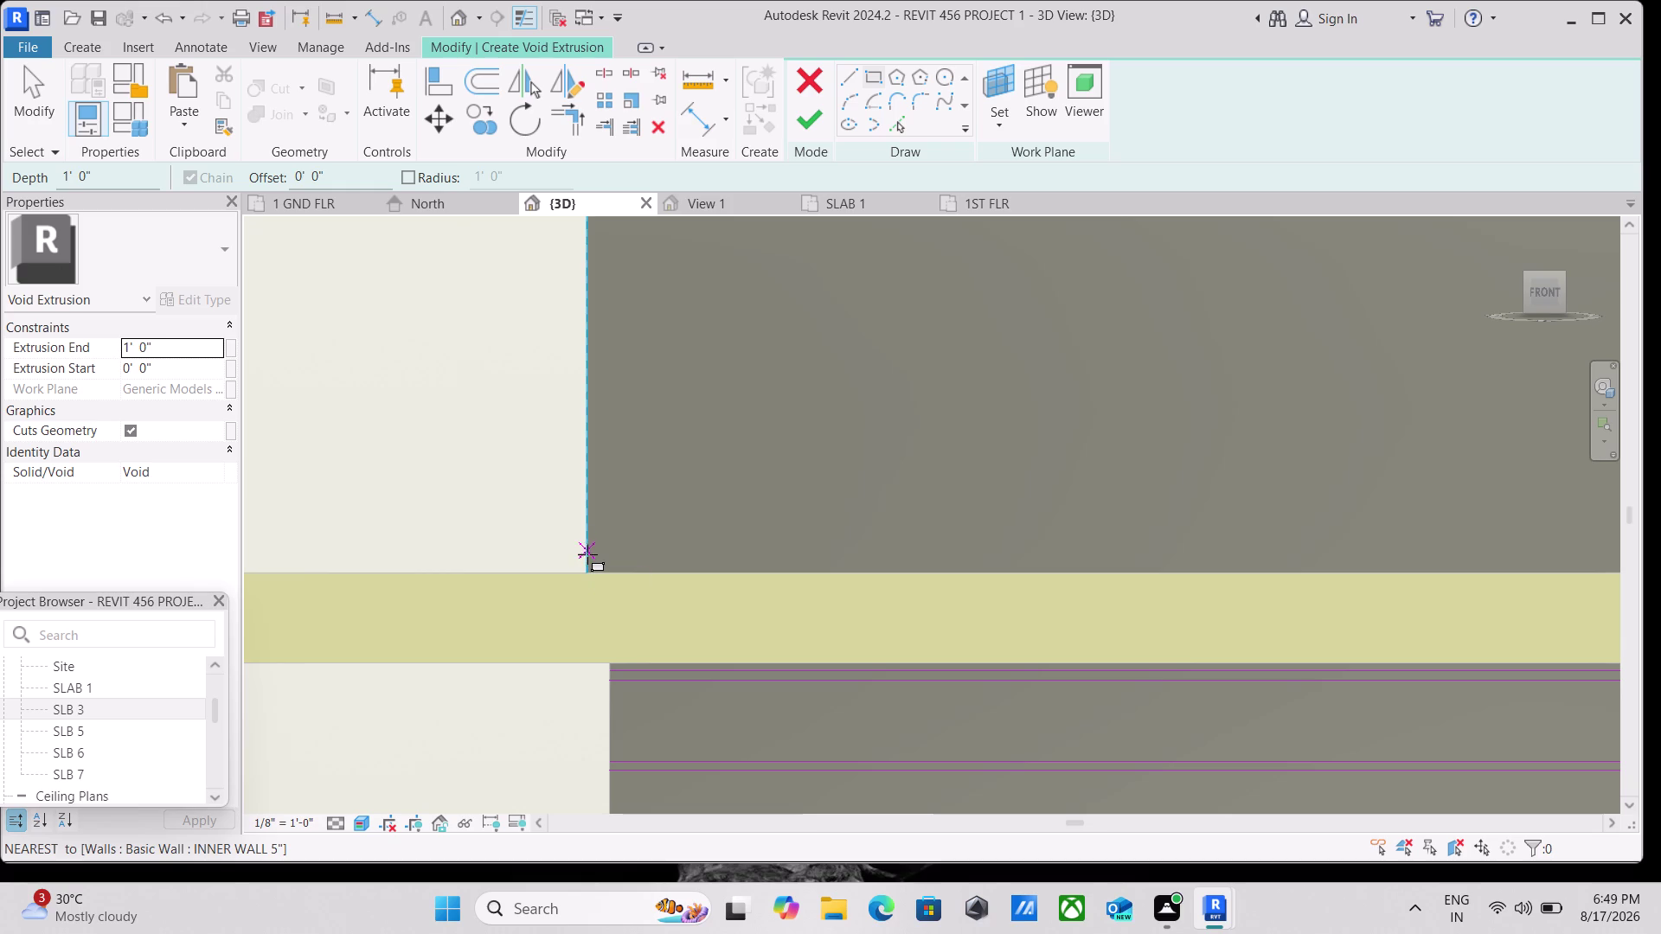
click(587, 555)
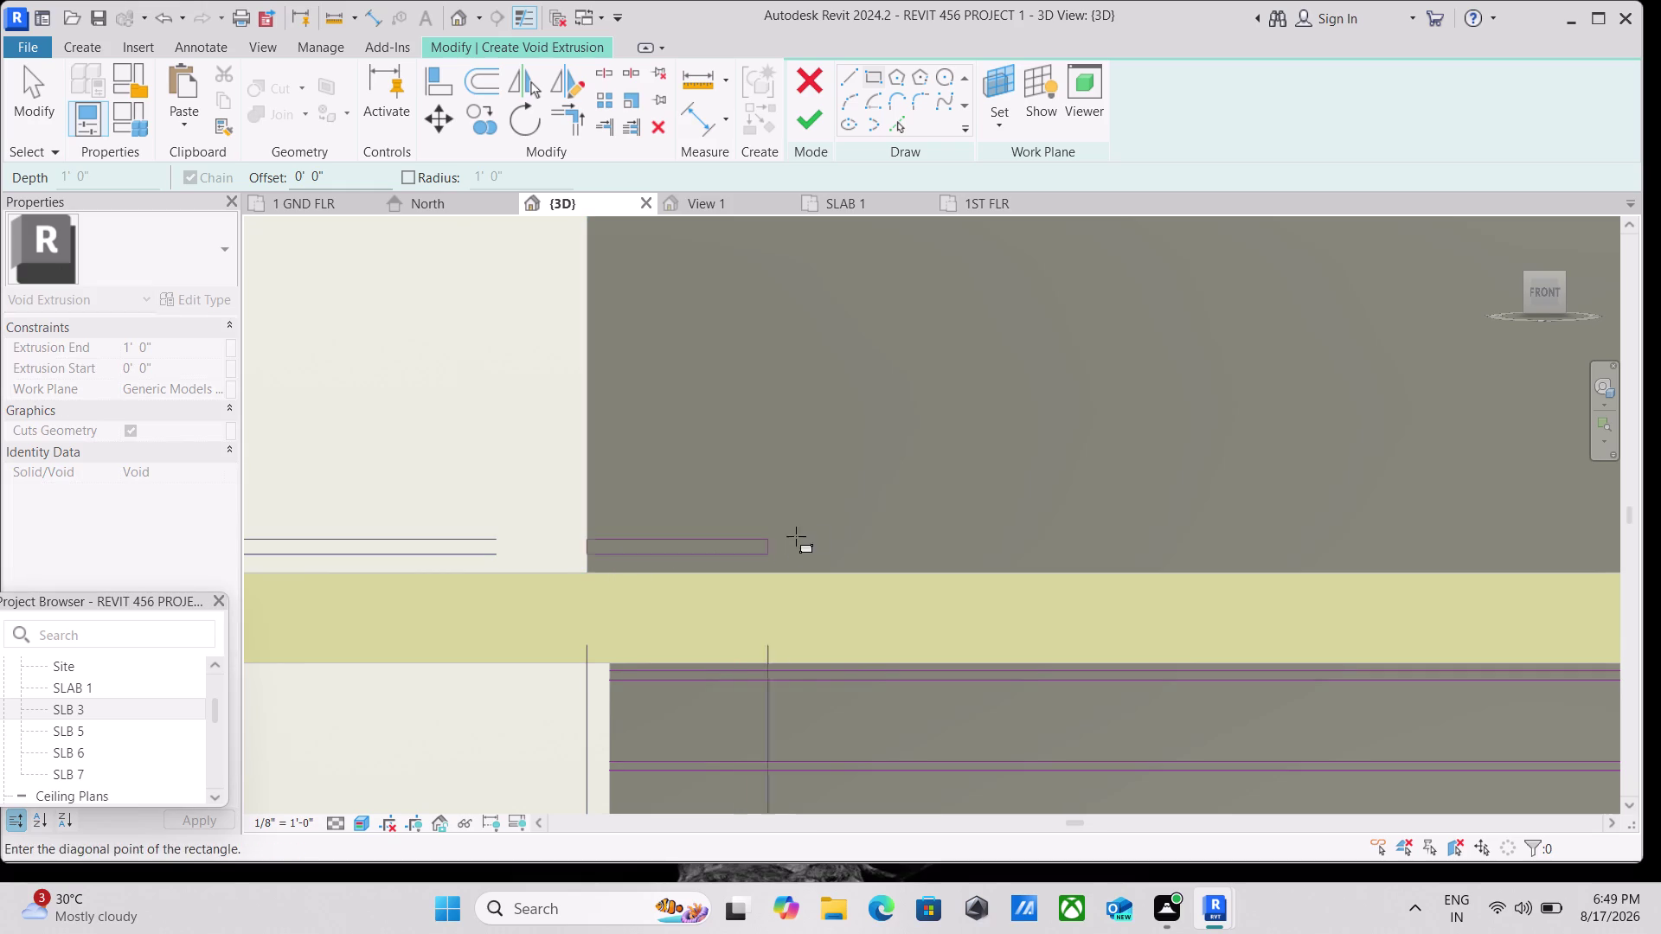
scroll(down, 3)
middle_drag(1197, 514, 1009, 518)
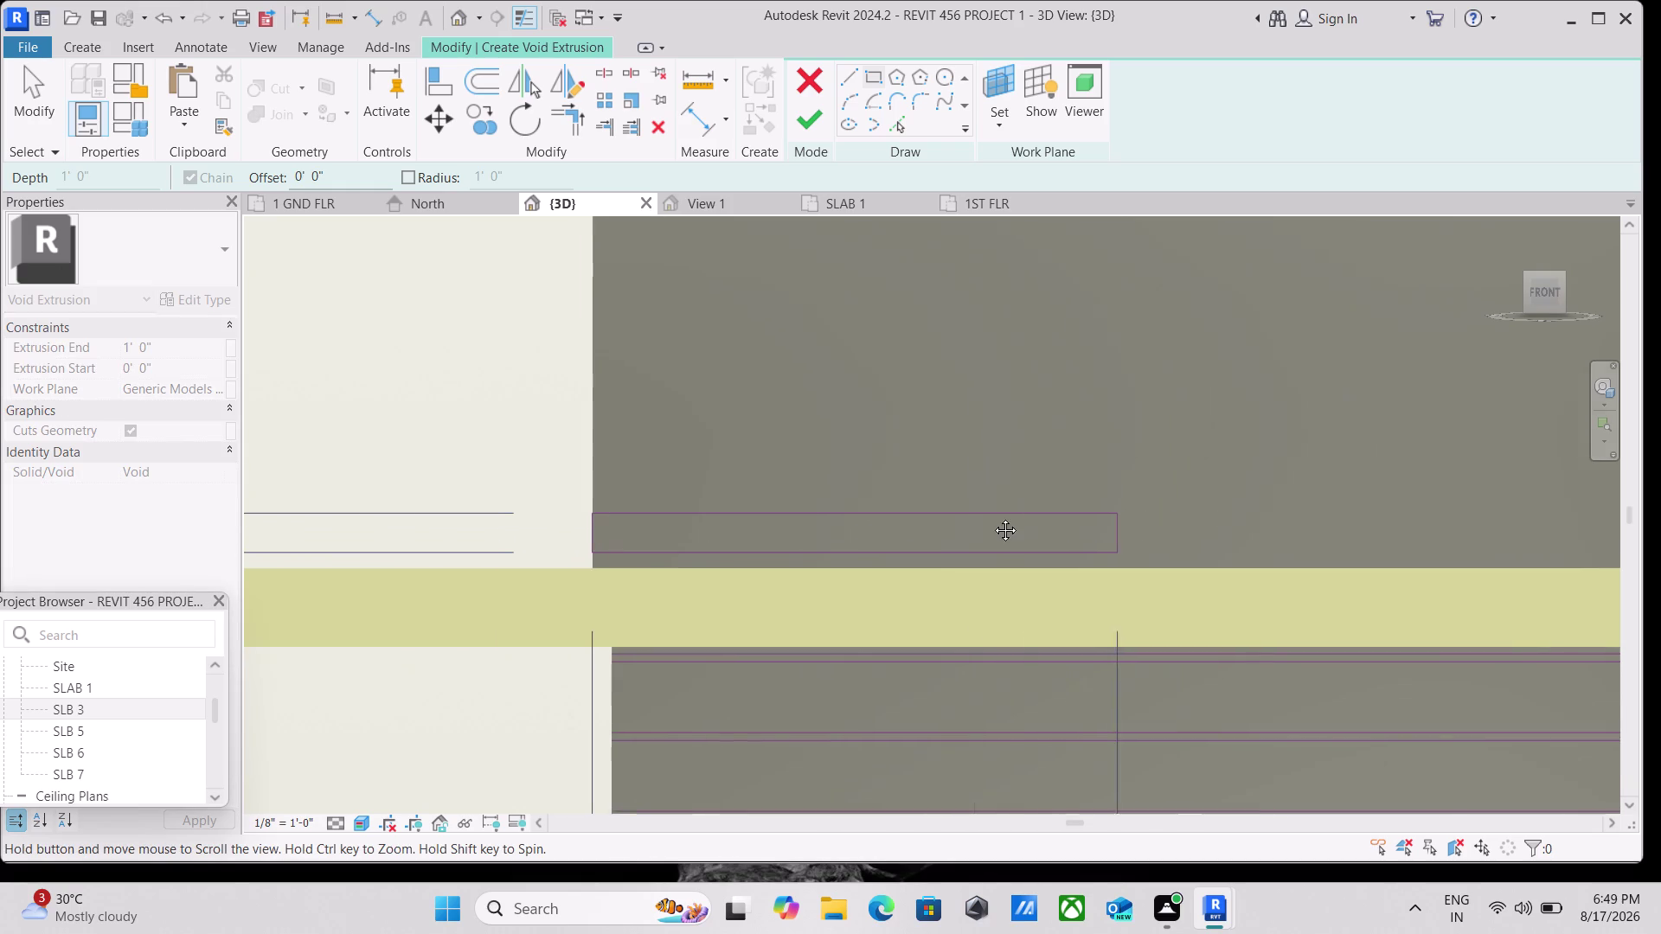
middle_drag(1009, 517, 629, 452)
scroll(down, 3)
key(Escape)
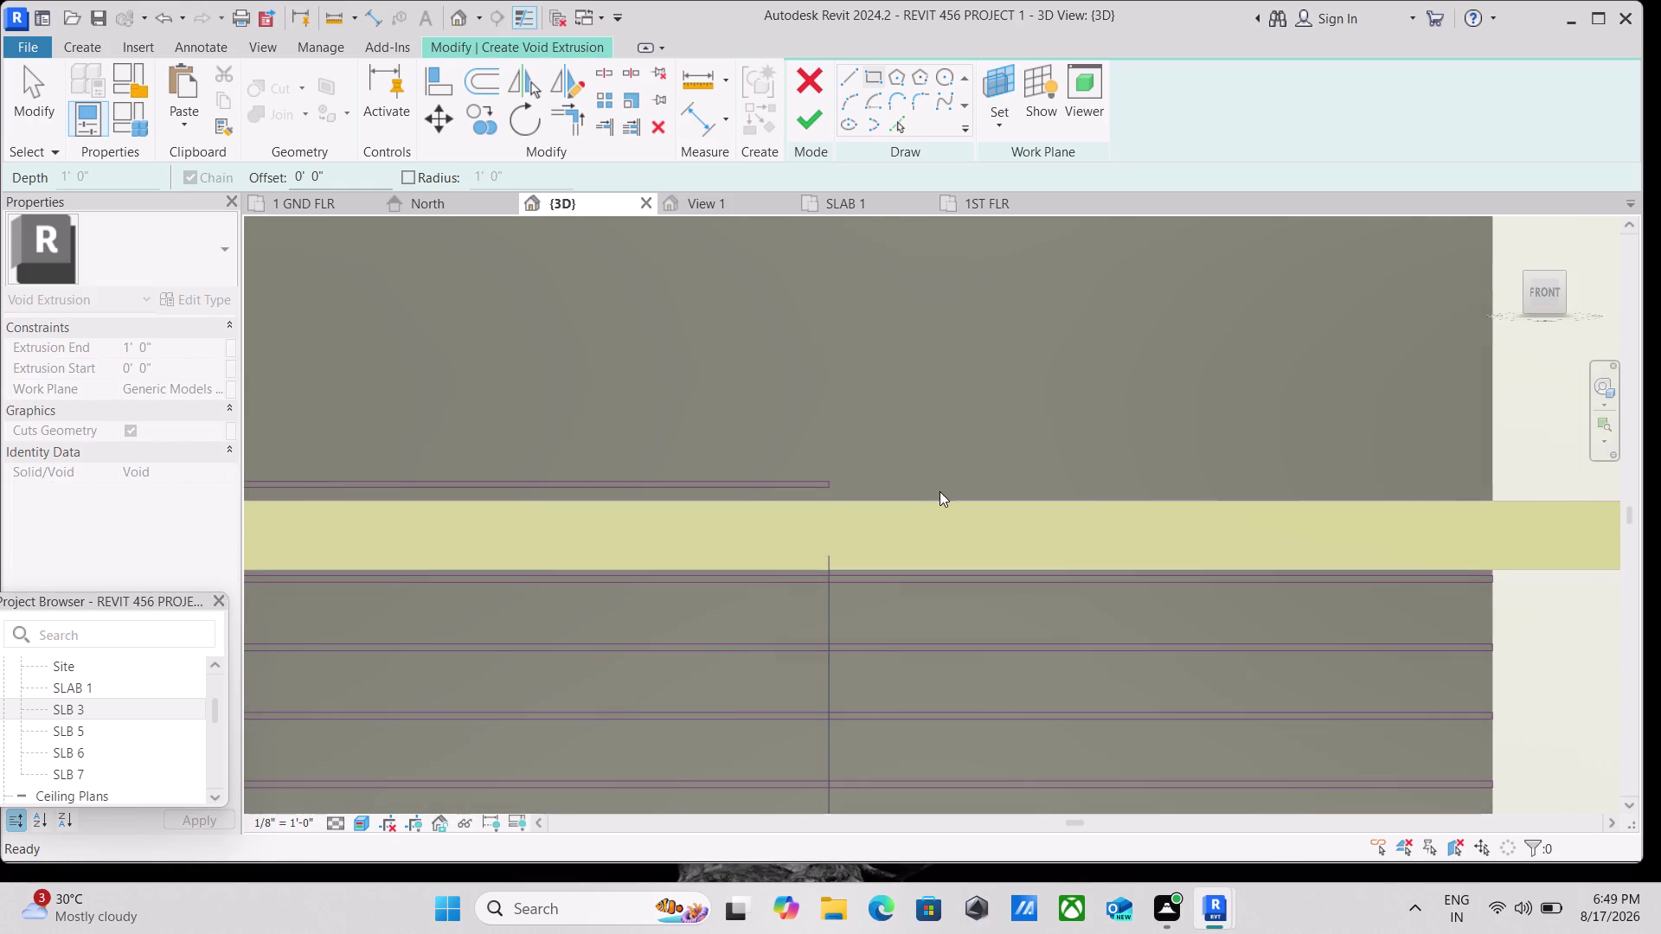
scroll(down, 3)
scroll(down, 3)
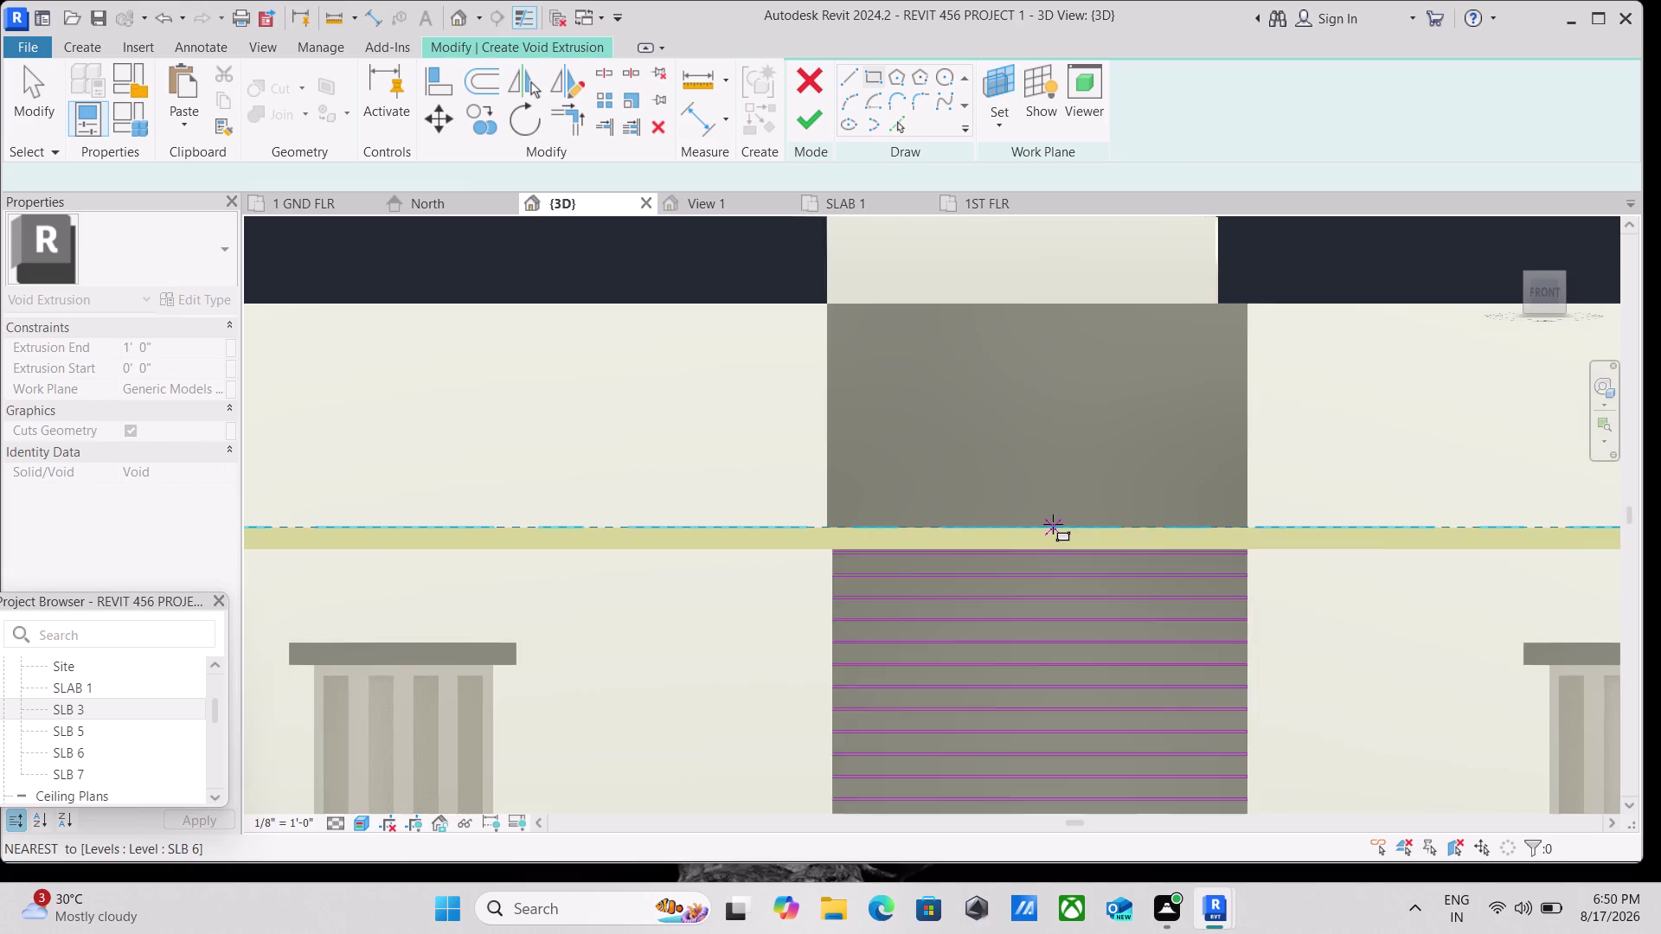
scroll(down, 3)
middle_drag(1053, 525, 953, 524)
scroll(up, 3)
scroll(up, 3)
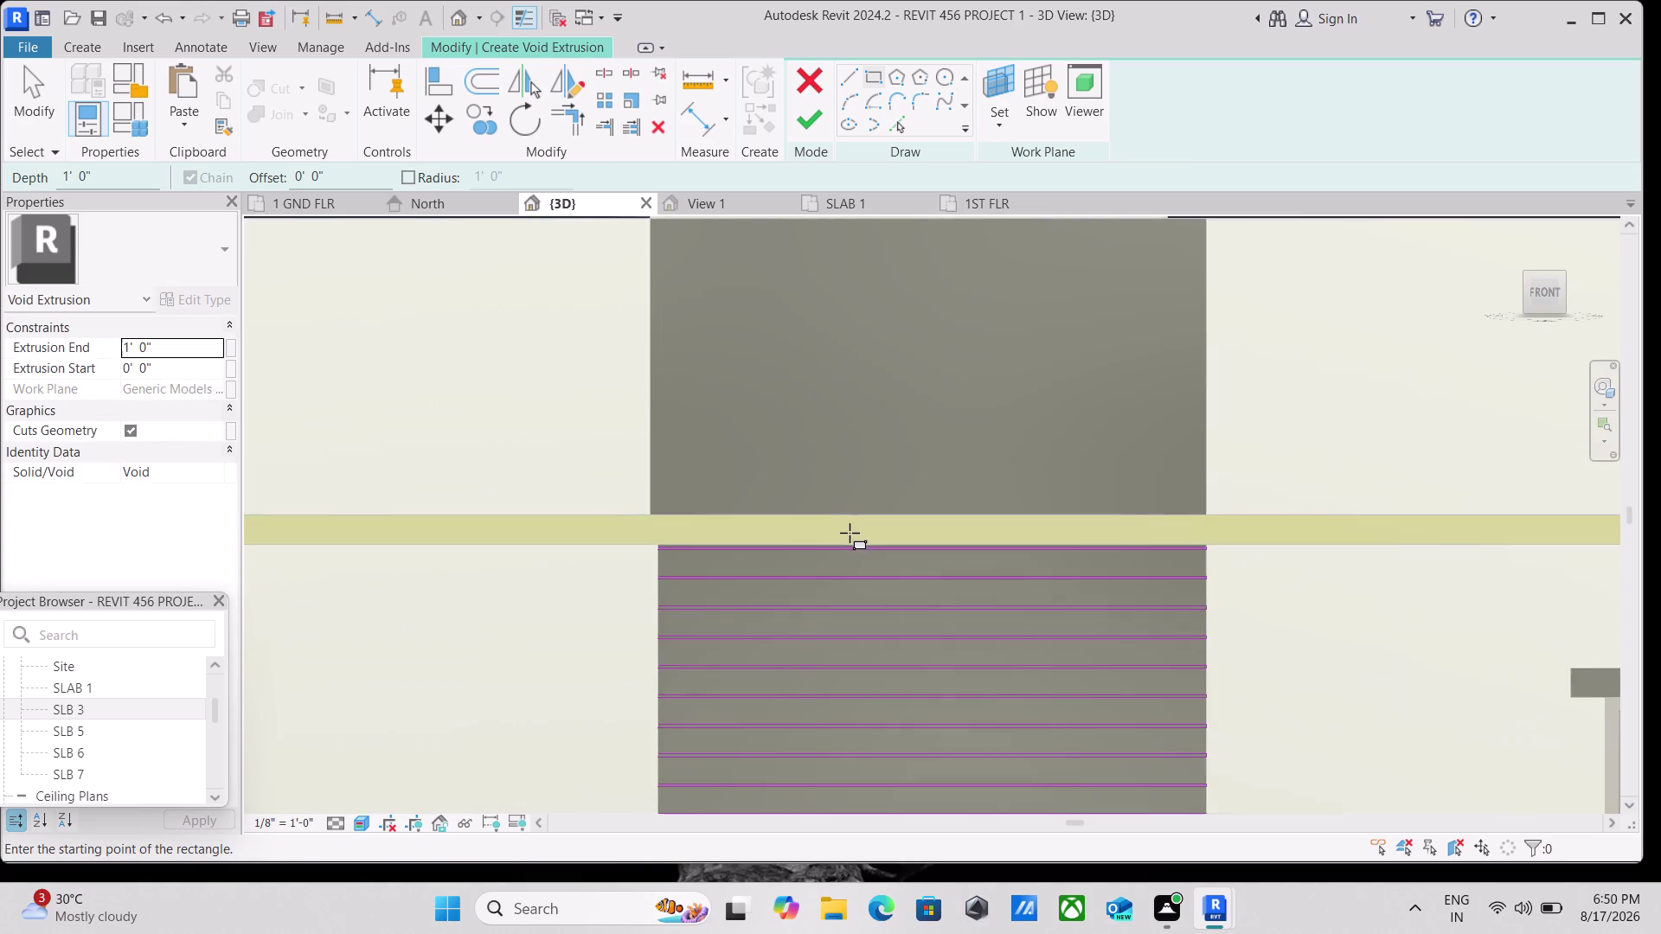
scroll(up, 3)
key(Escape)
scroll(up, 3)
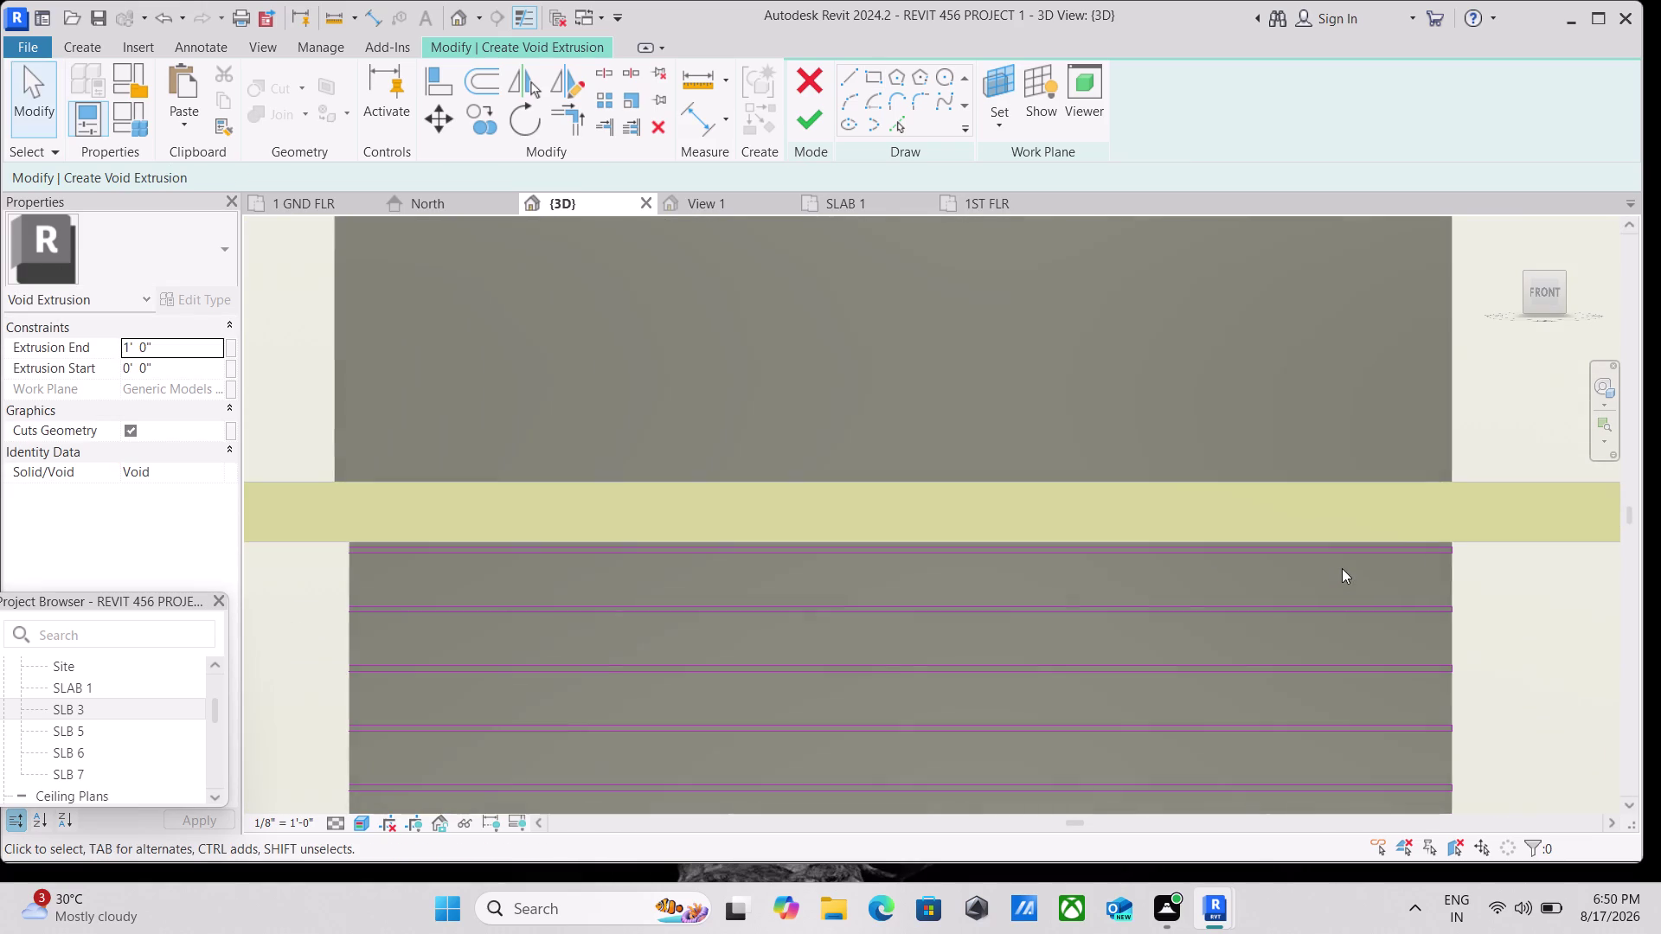
scroll(down, 3)
scroll(down, 3)
scroll(down, 3)
scroll(down, 3)
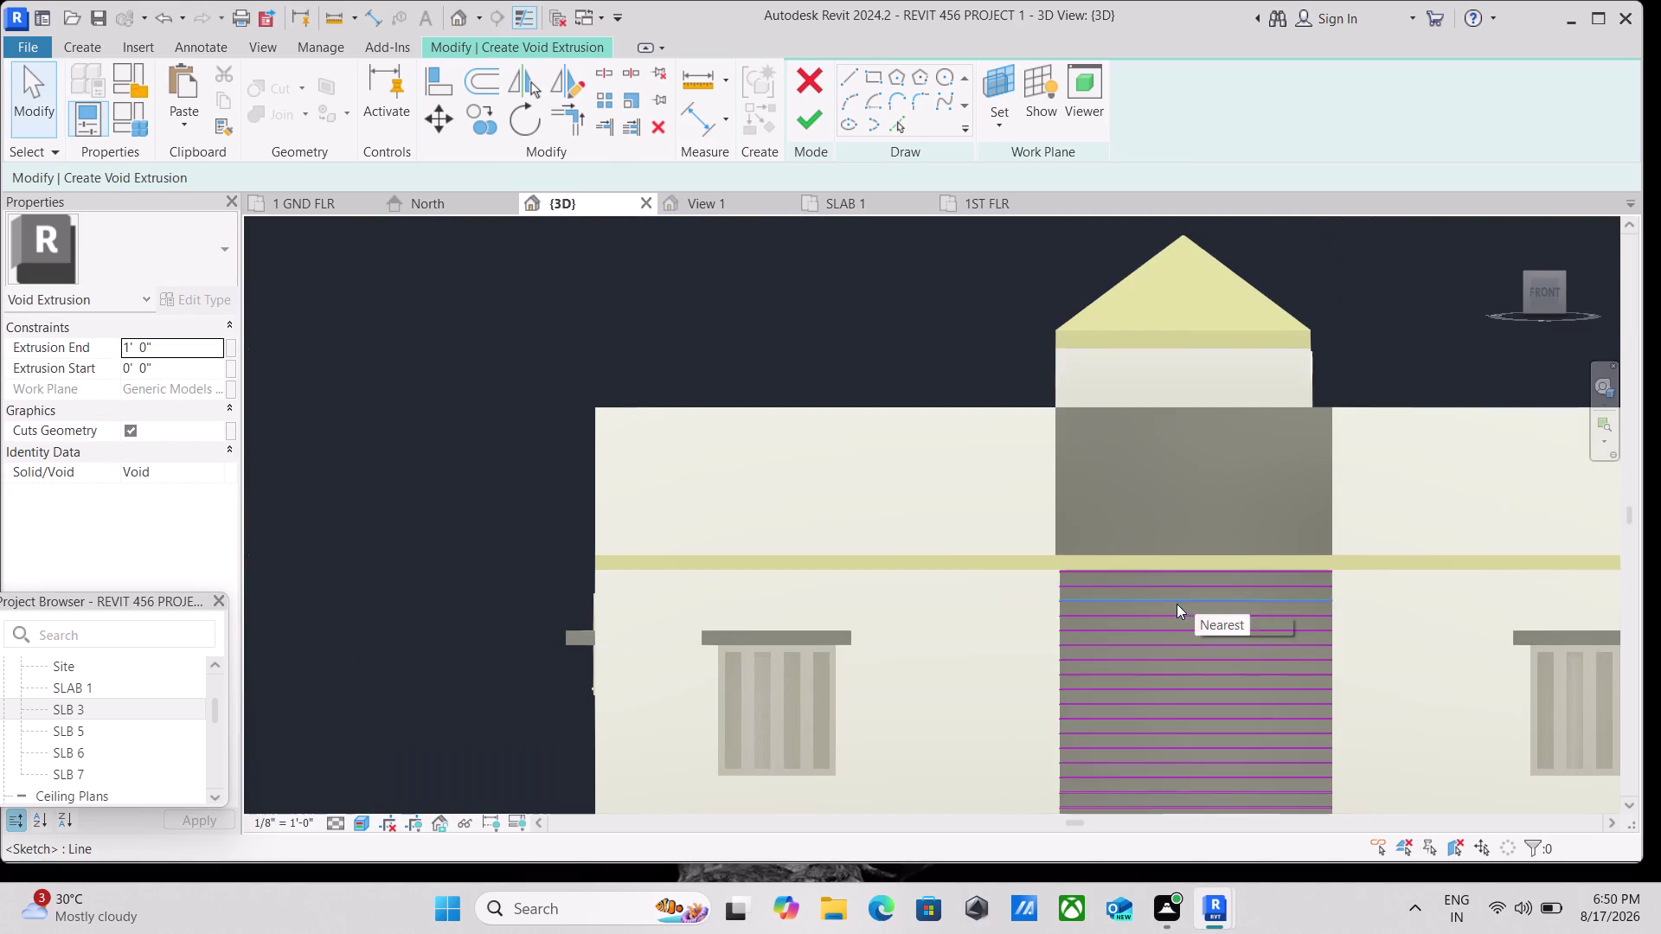
scroll(down, 3)
scroll(down, 3)
middle_drag(1045, 493, 880, 502)
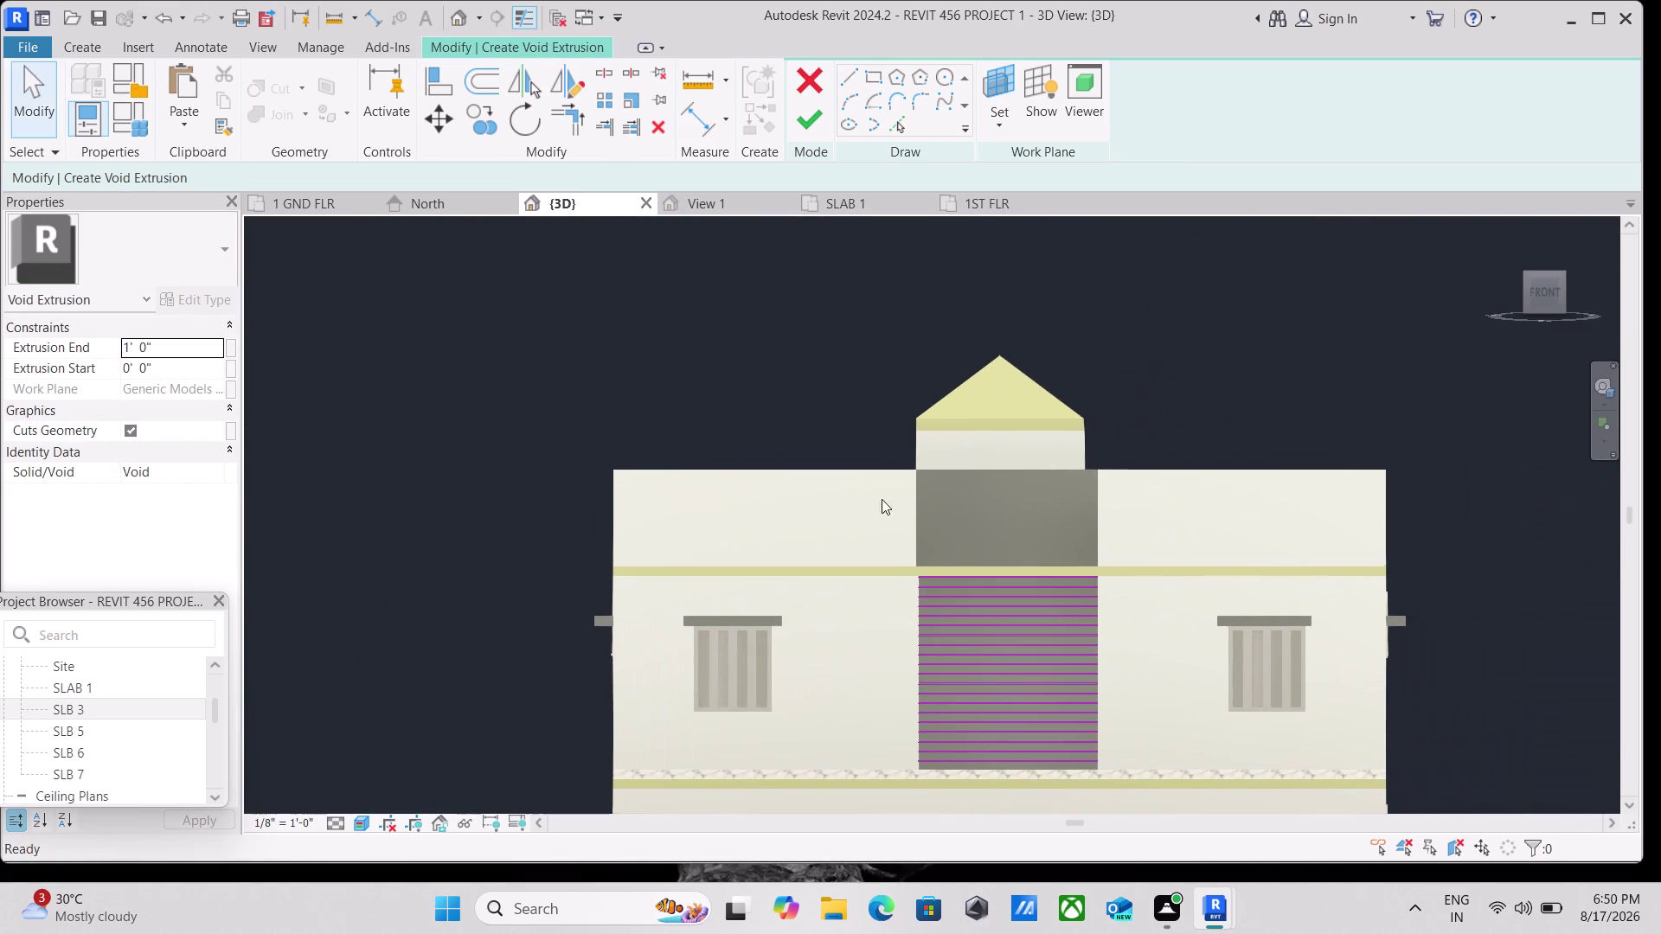
scroll(up, 3)
scroll(down, 3)
middle_drag(993, 480, 902, 531)
scroll(up, 3)
scroll(up, 3)
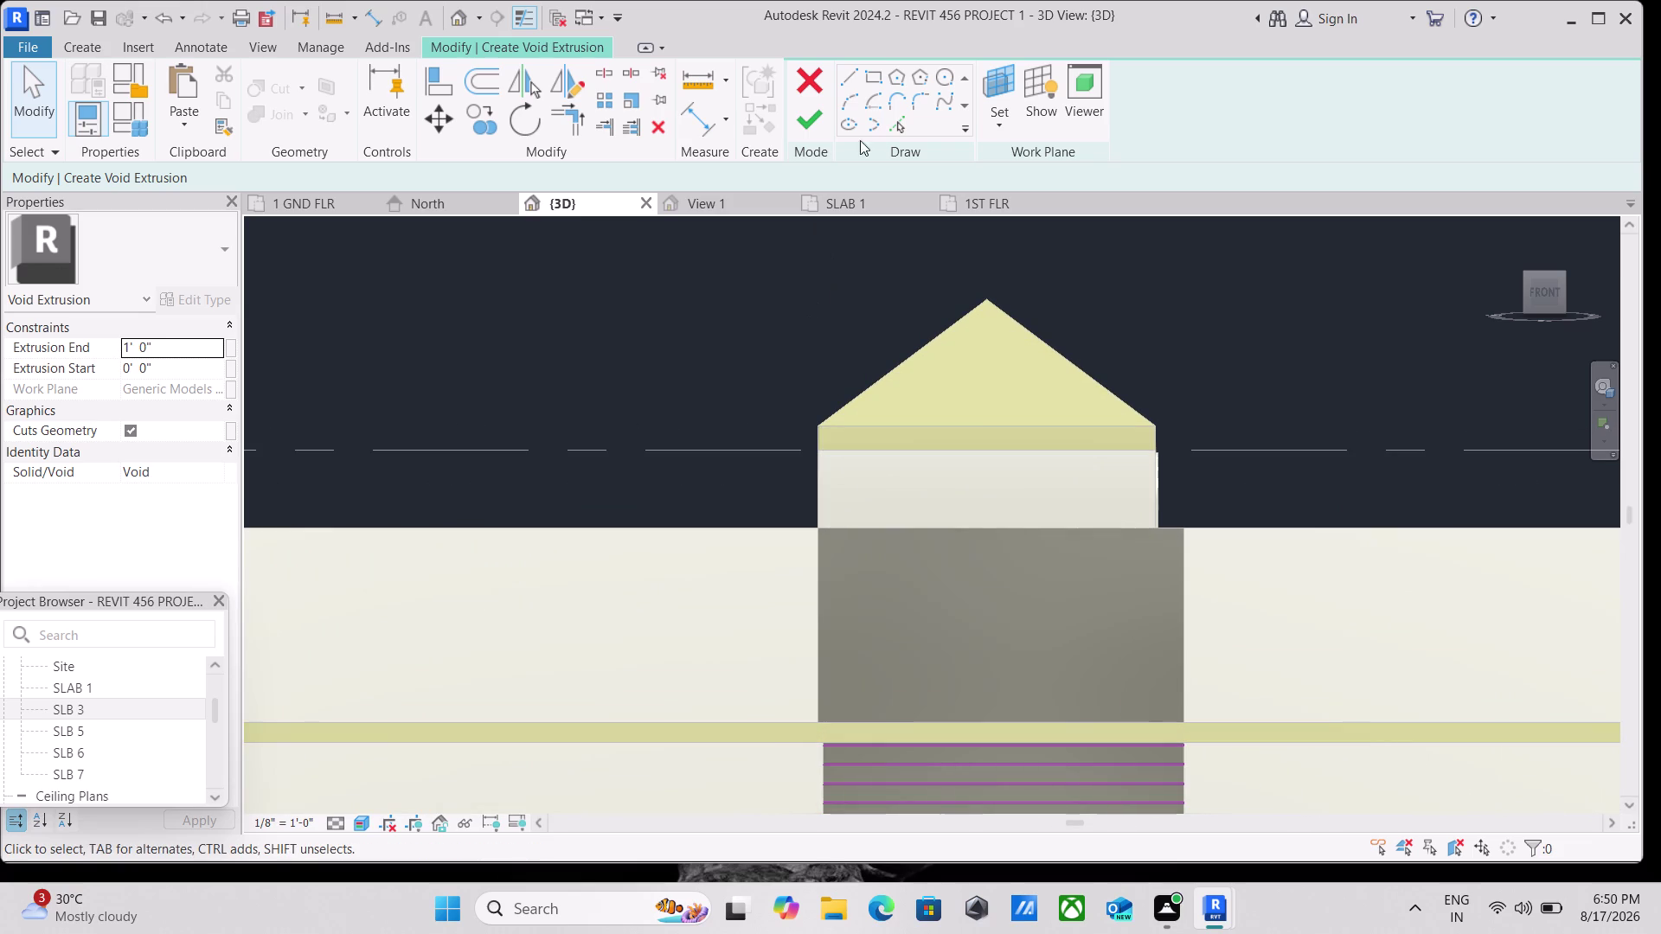
Sketch a thin rectangle along the grey panel's top edge.
click(870, 67)
scroll(up, 3)
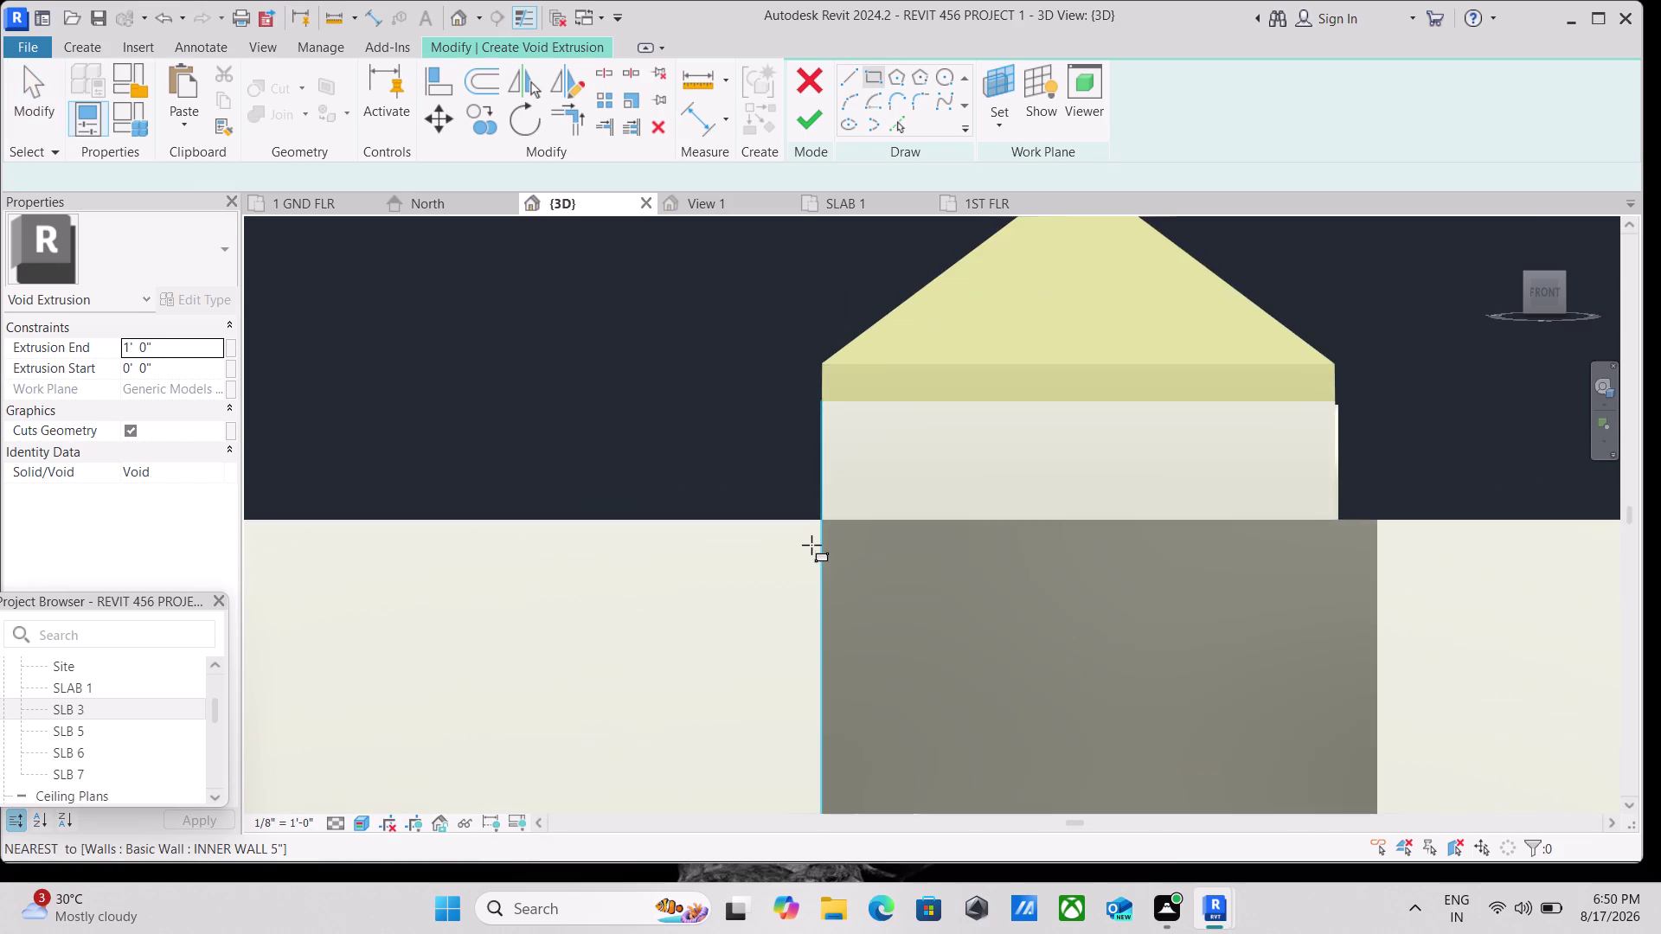
scroll(up, 3)
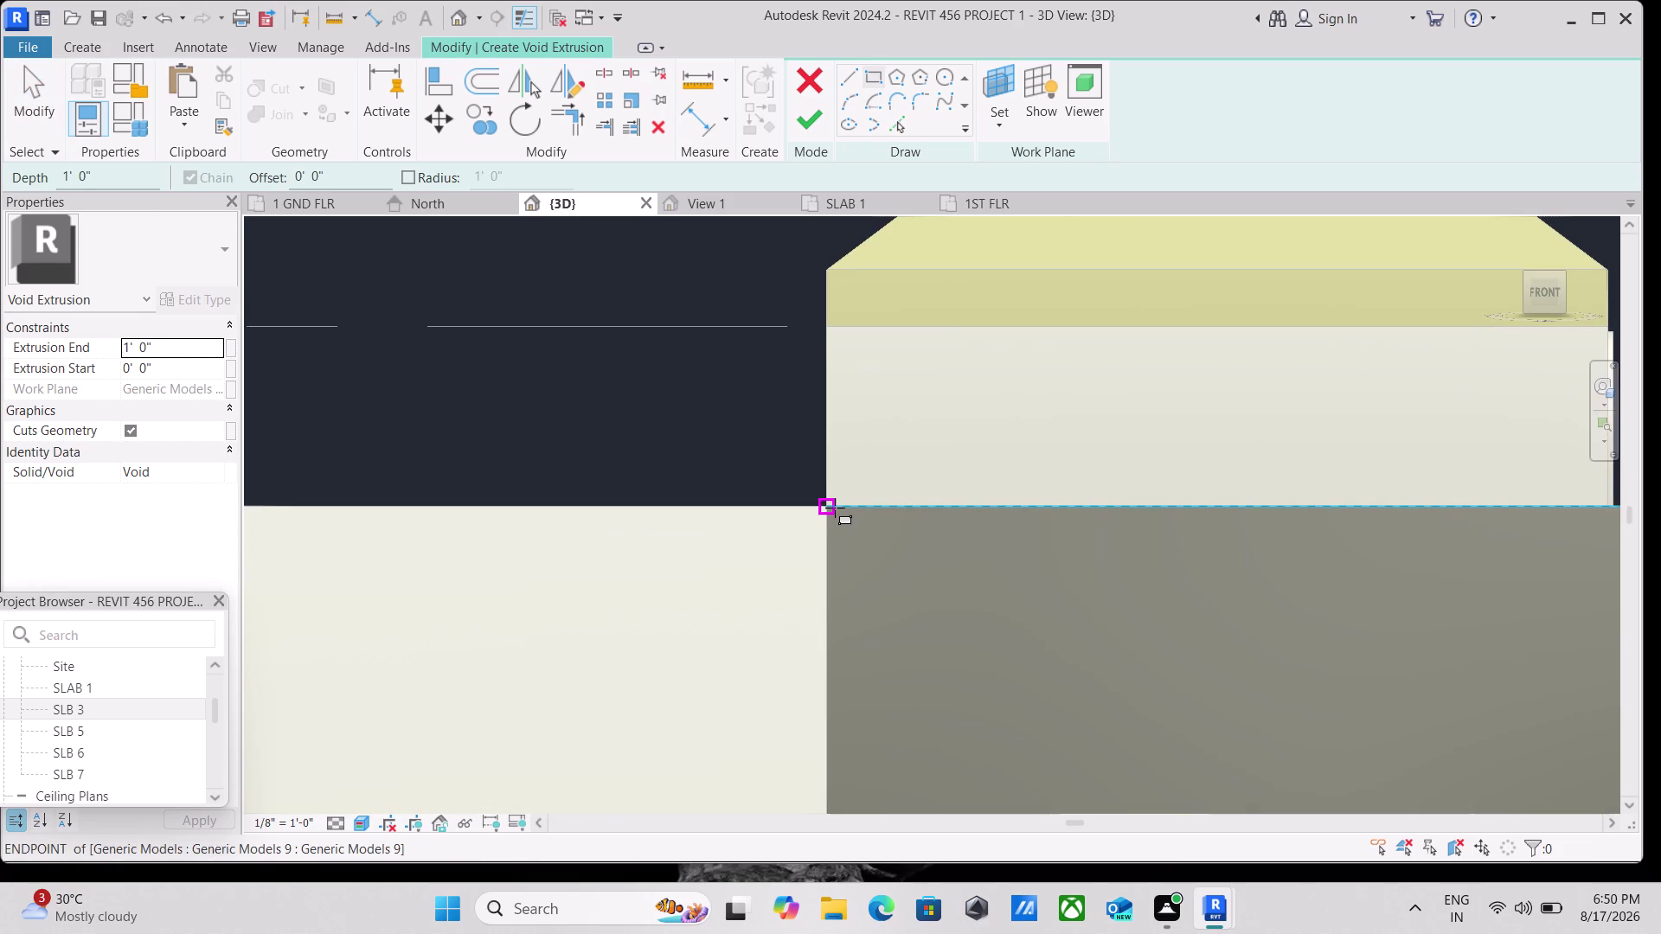
click(835, 508)
scroll(down, 3)
middle_drag(1154, 542, 629, 547)
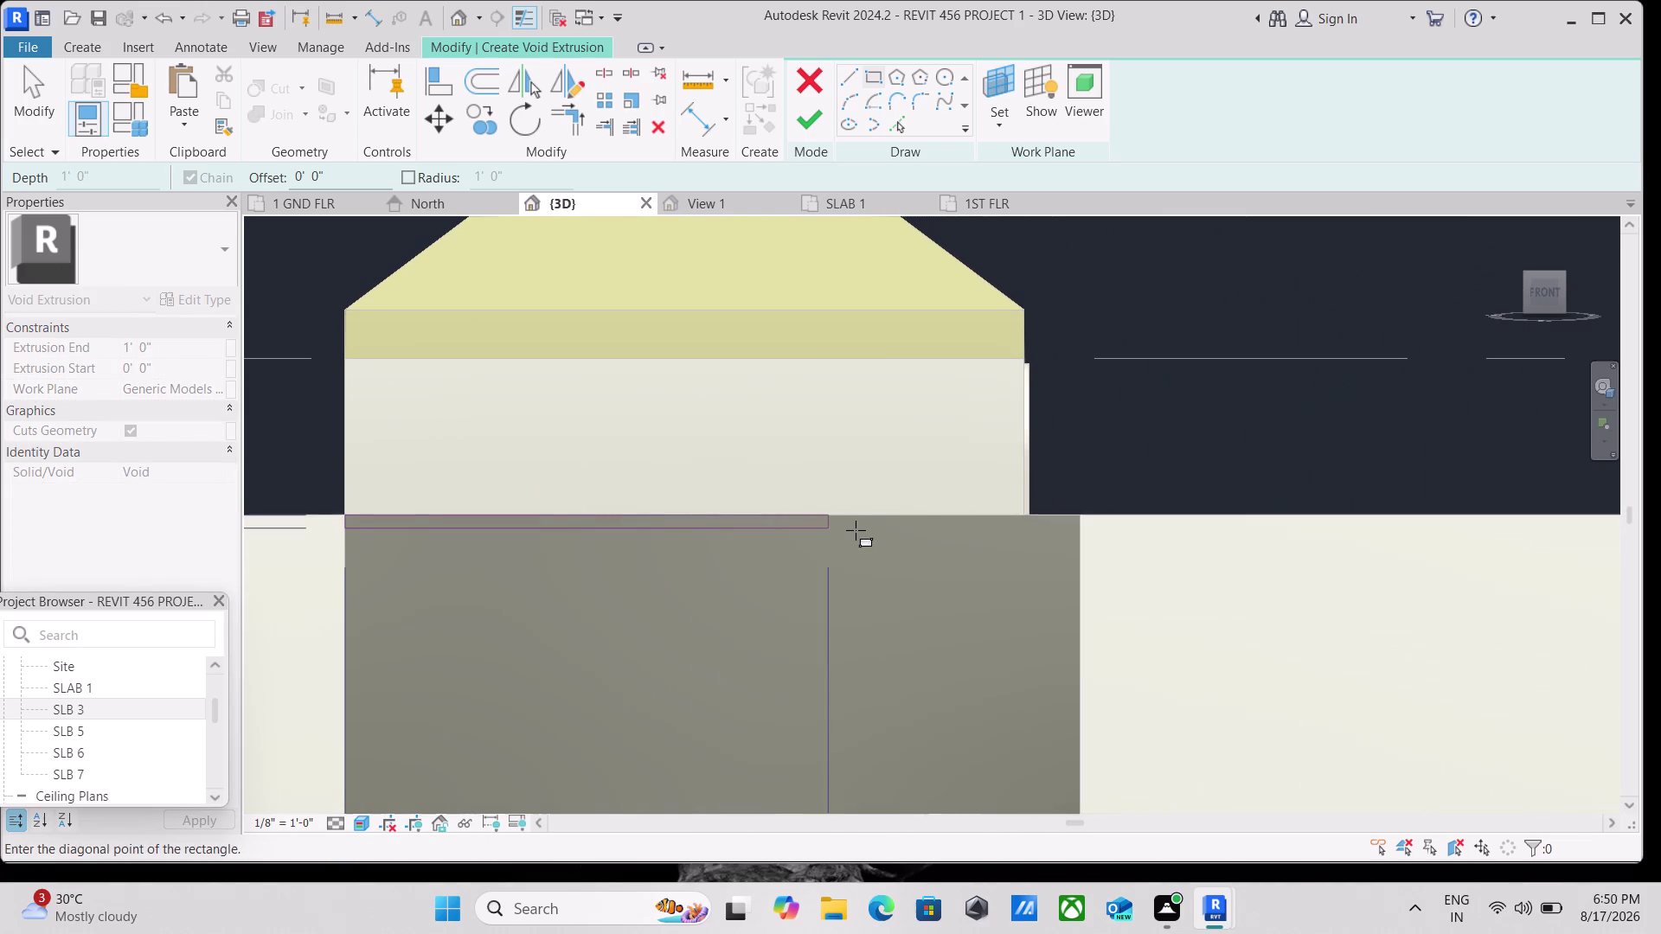
scroll(up, 3)
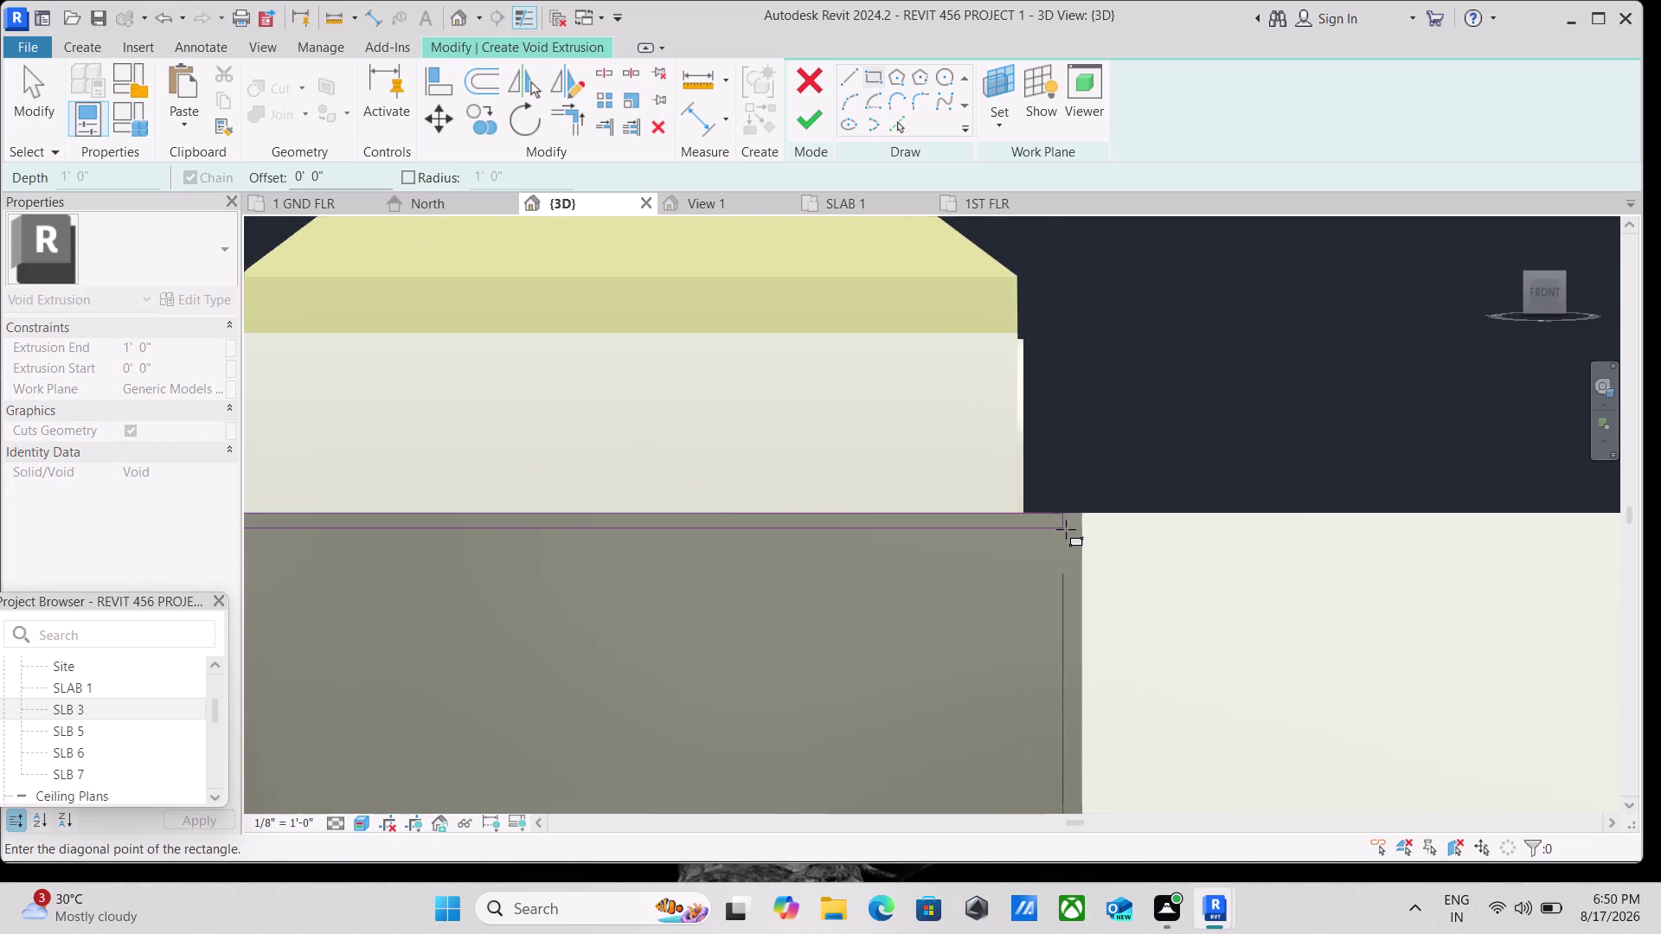
scroll(up, 3)
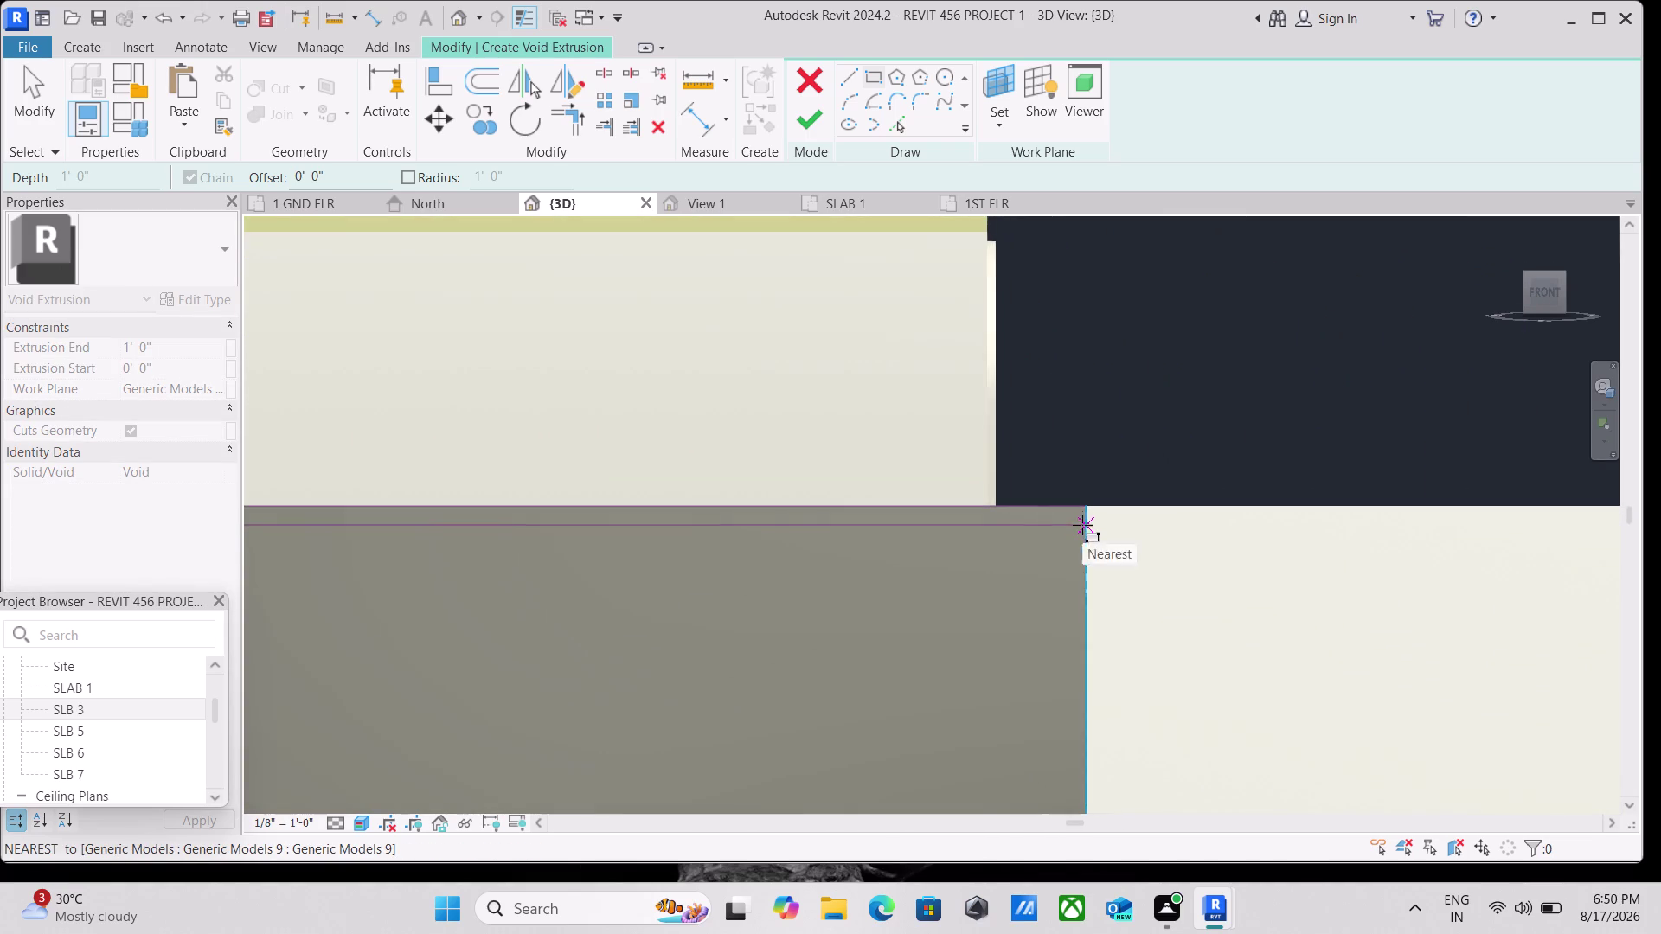
scroll(down, 3)
middle_drag(1082, 515, 1329, 517)
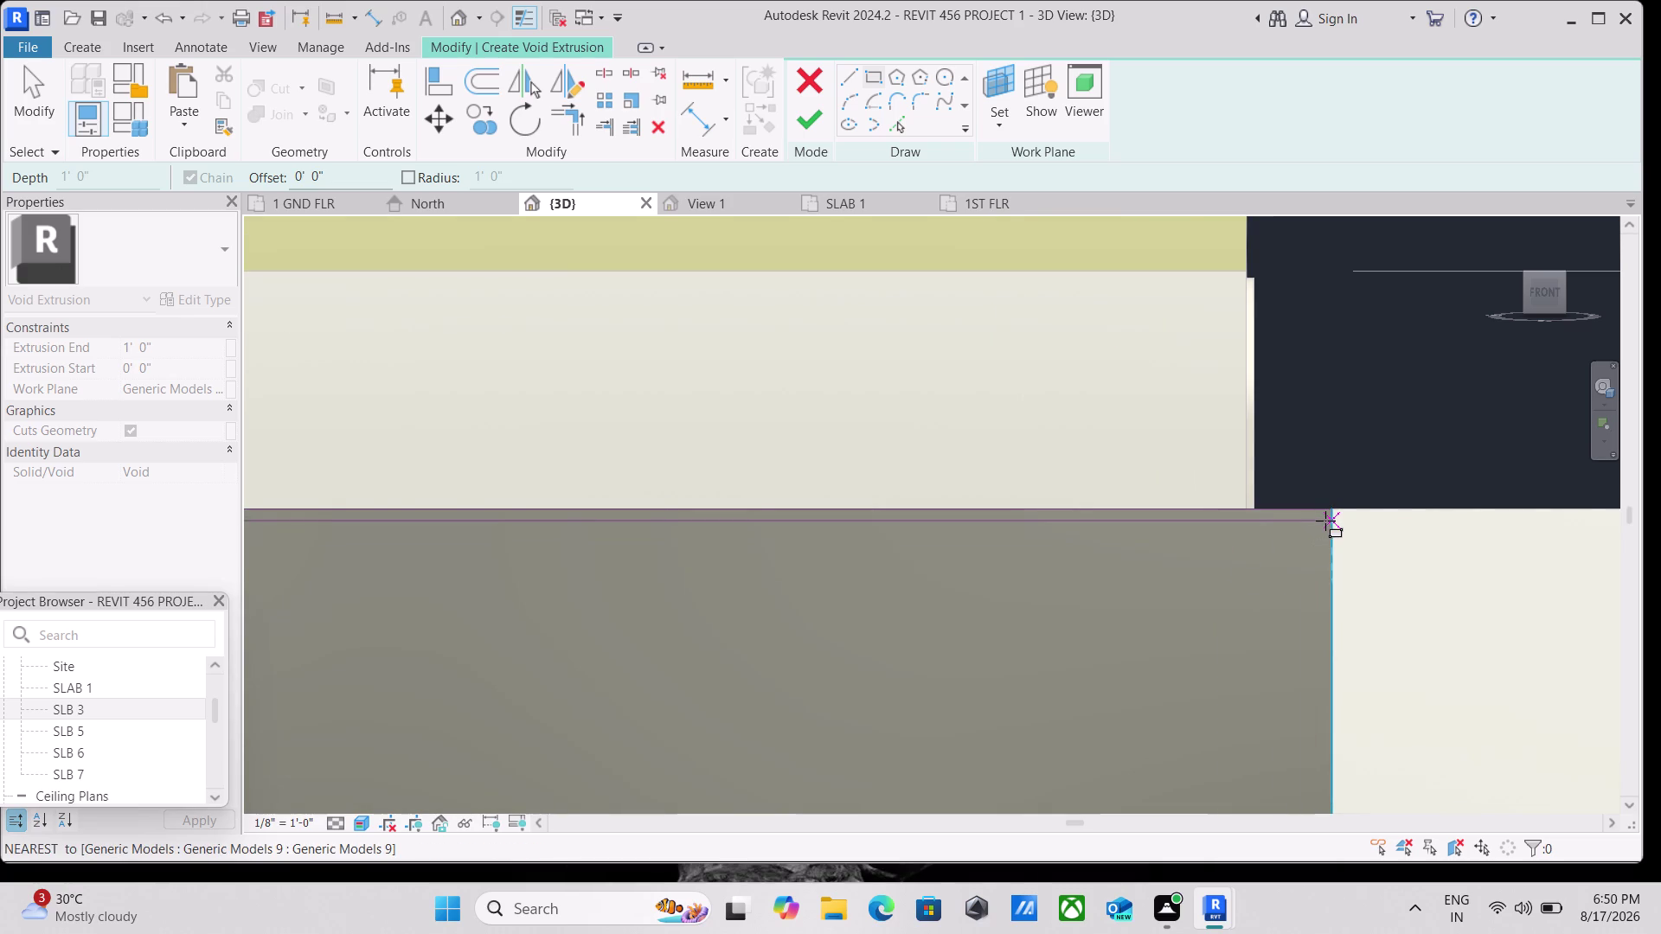
click(1330, 520)
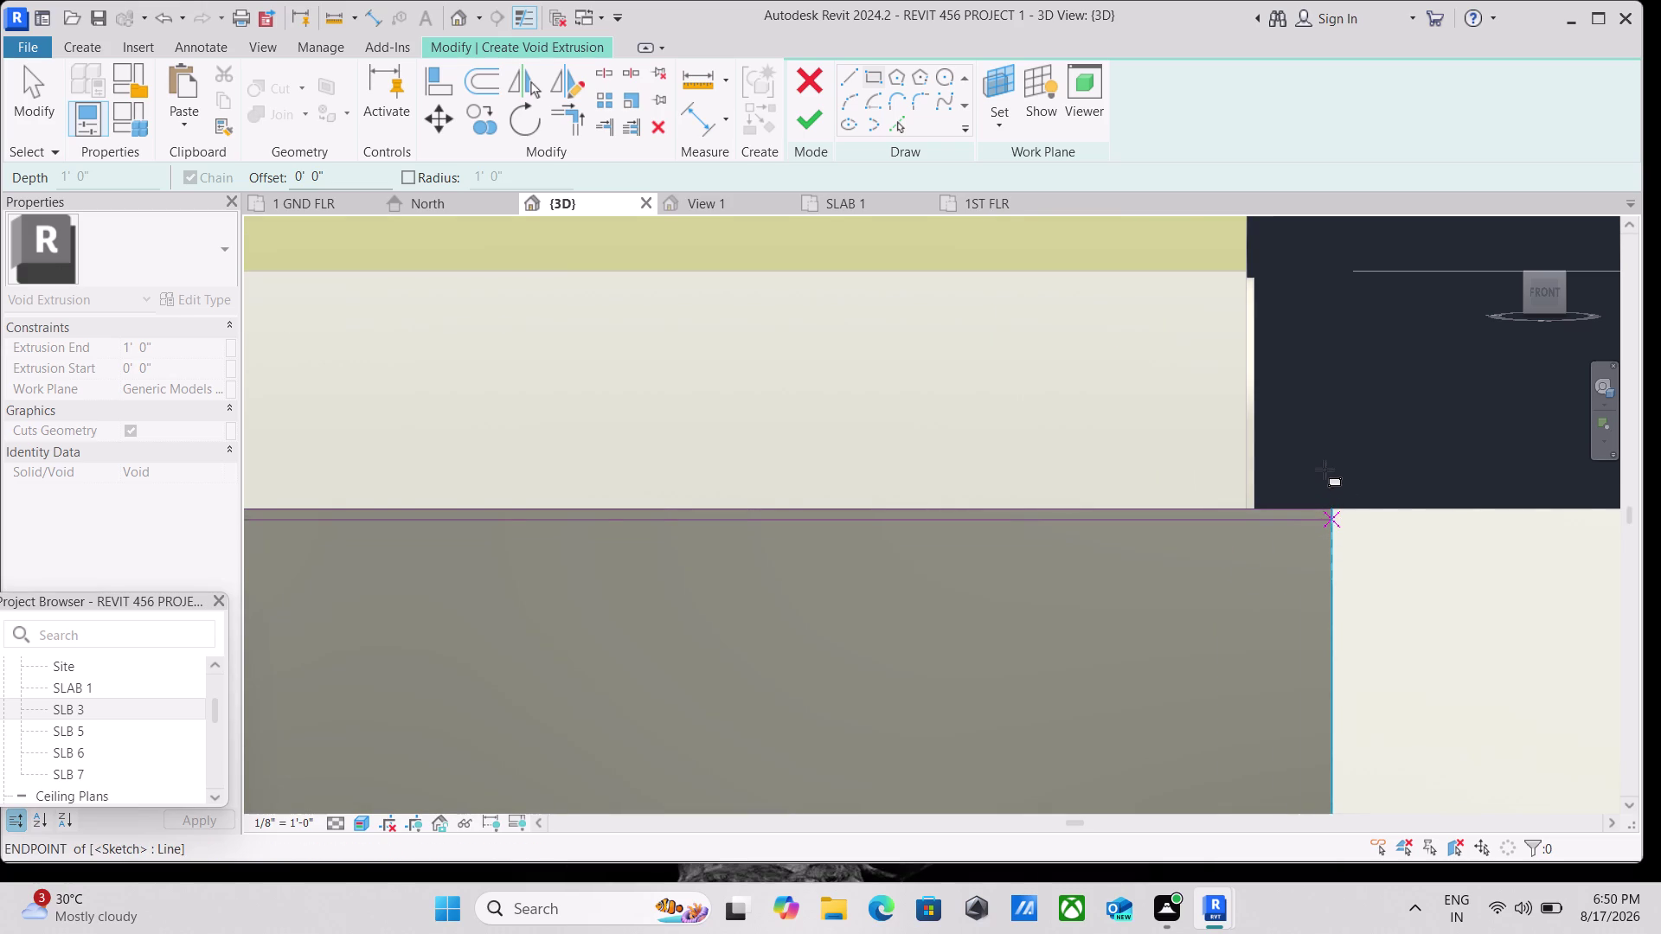
Exit the Rectangle tool and window-select the new top strip's sketch lines.
scroll(down, 3)
scroll(down, 3)
middle_drag(712, 582, 899, 584)
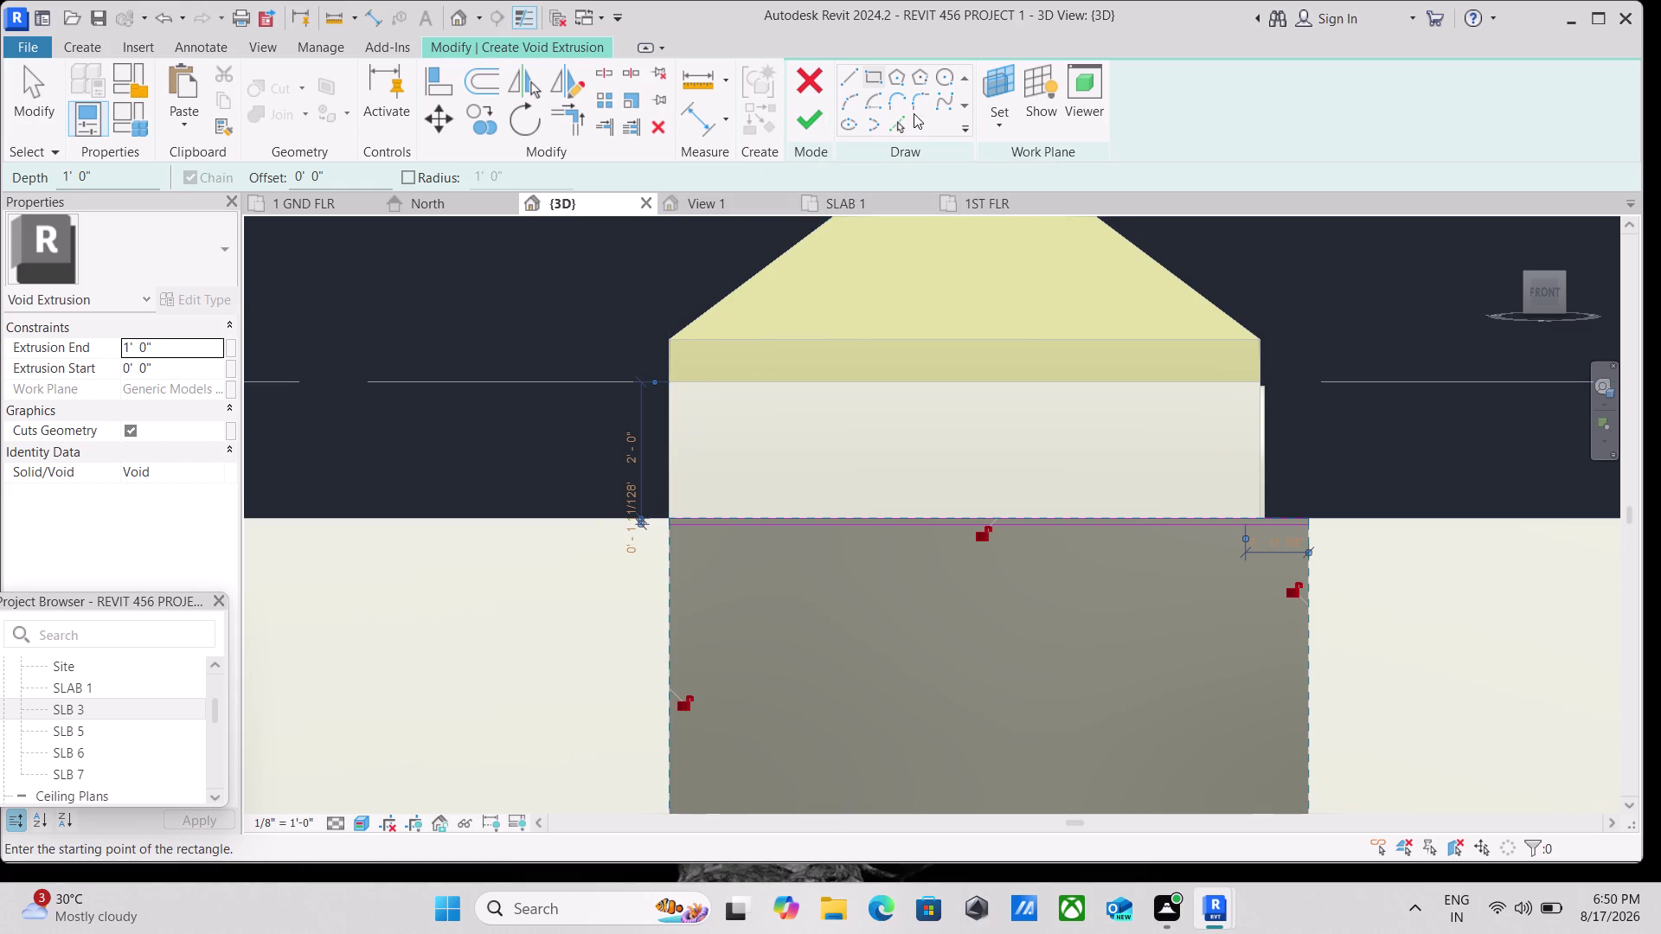
click(481, 123)
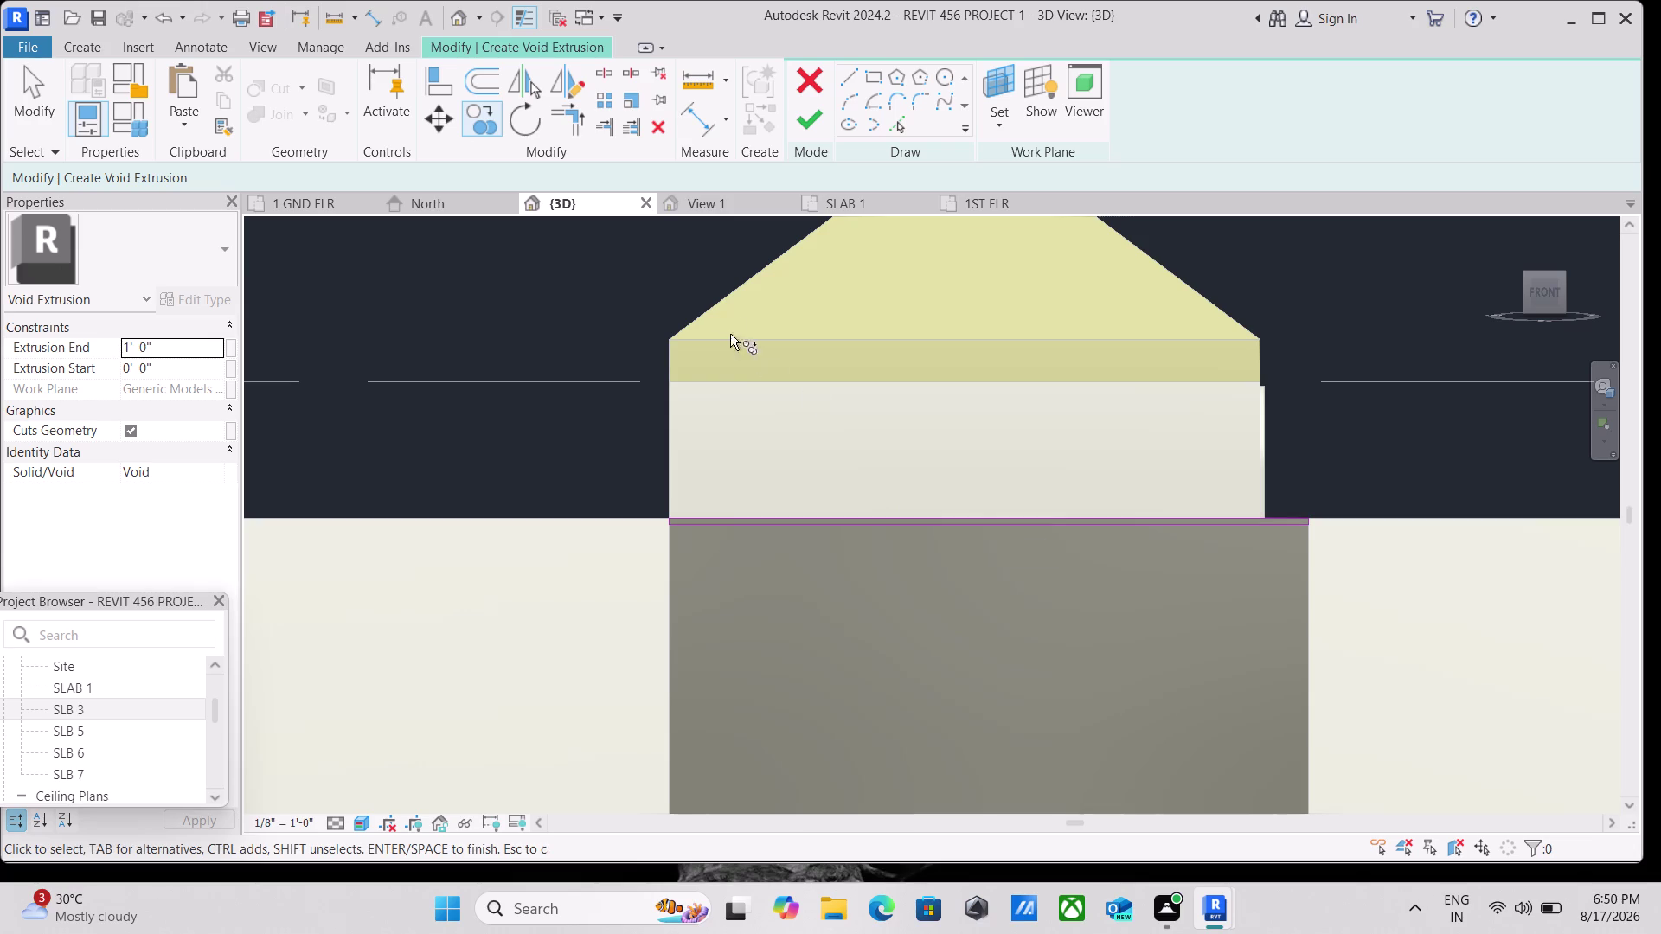
key(Escape)
key(Escape)
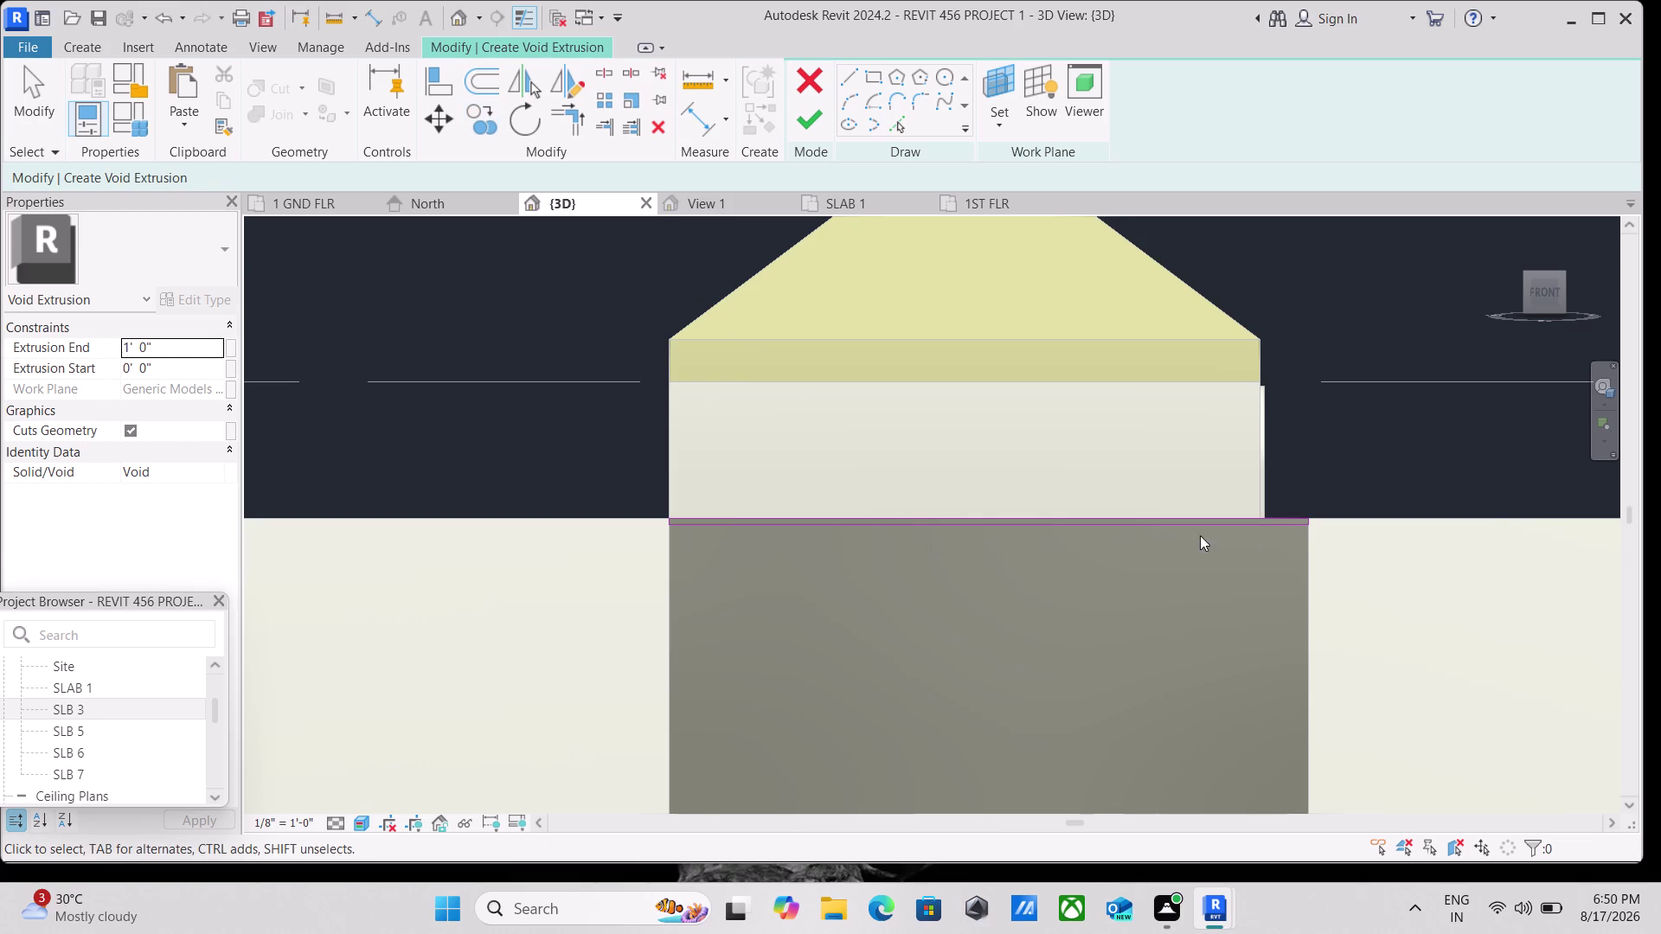
drag(1333, 549, 1296, 526)
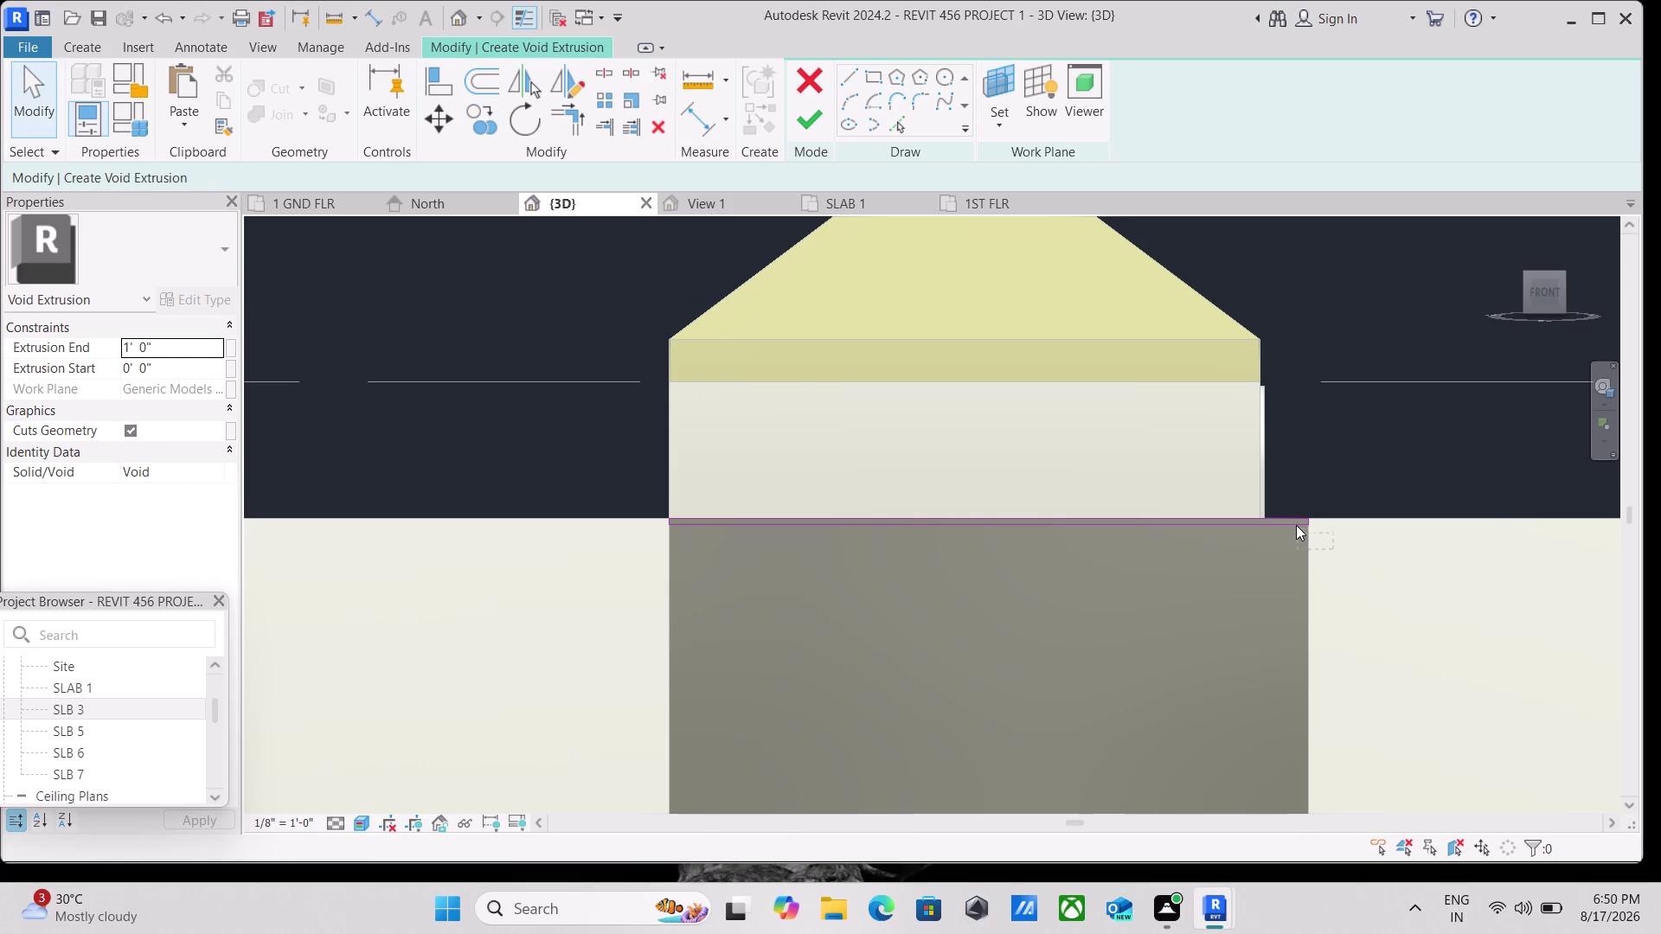
key(Escape)
drag(1375, 541, 1325, 539)
drag(1325, 539, 1298, 508)
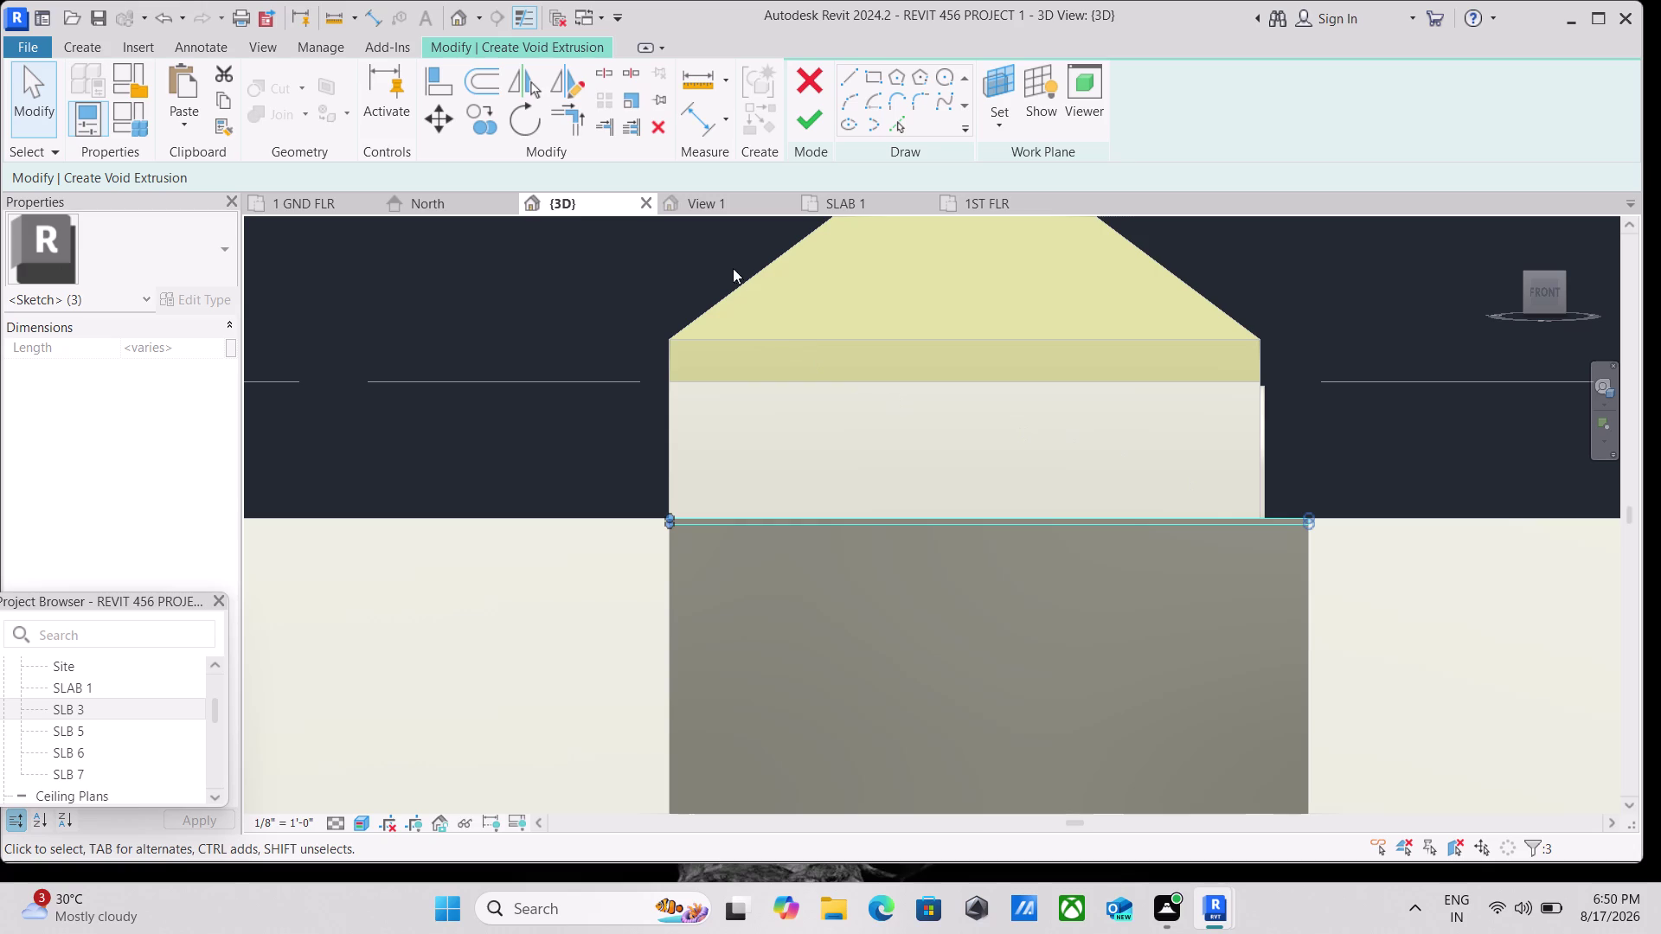
click(478, 125)
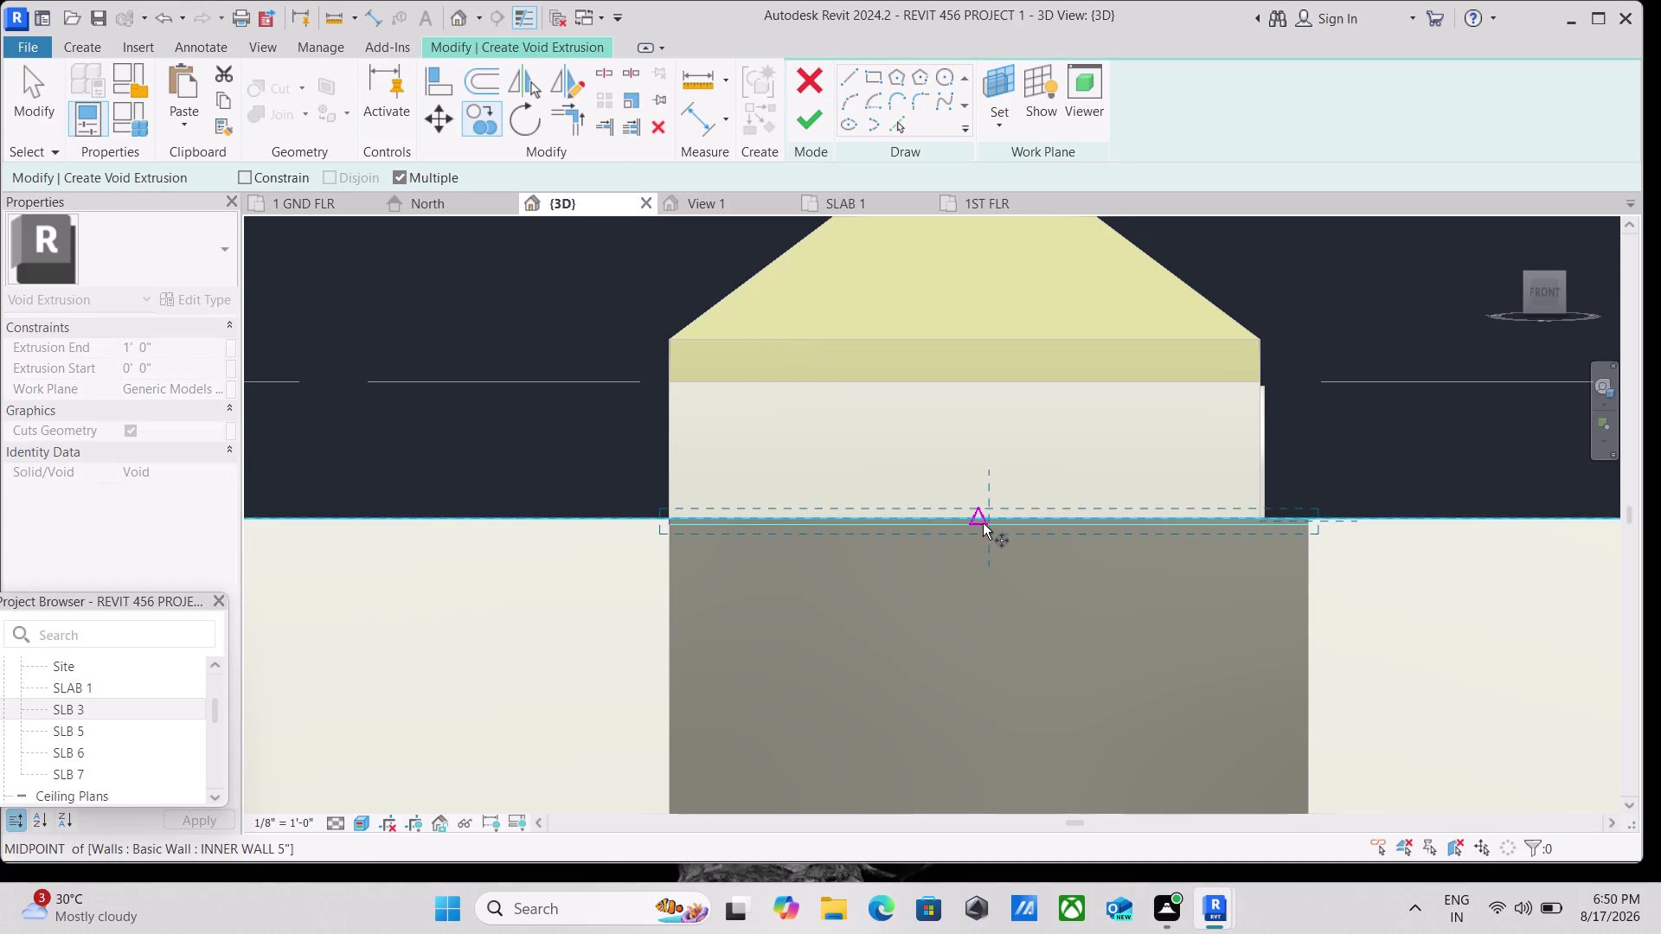
Copy the void strip from the panel's top midpoint into four lower grooves.
click(989, 524)
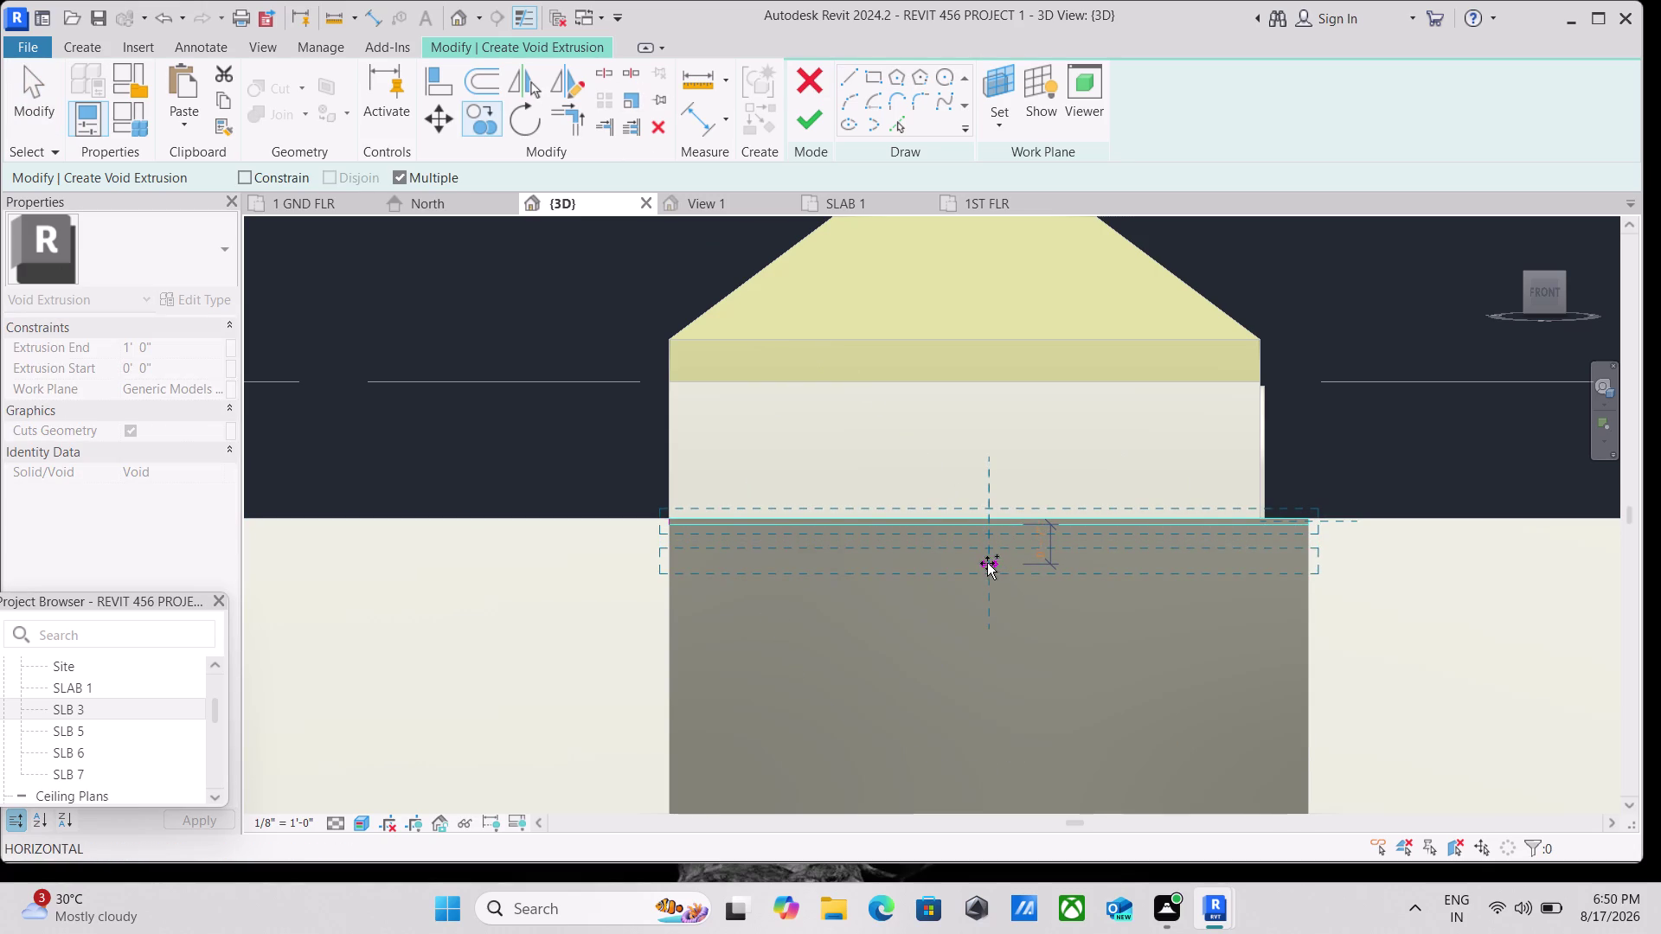
click(987, 560)
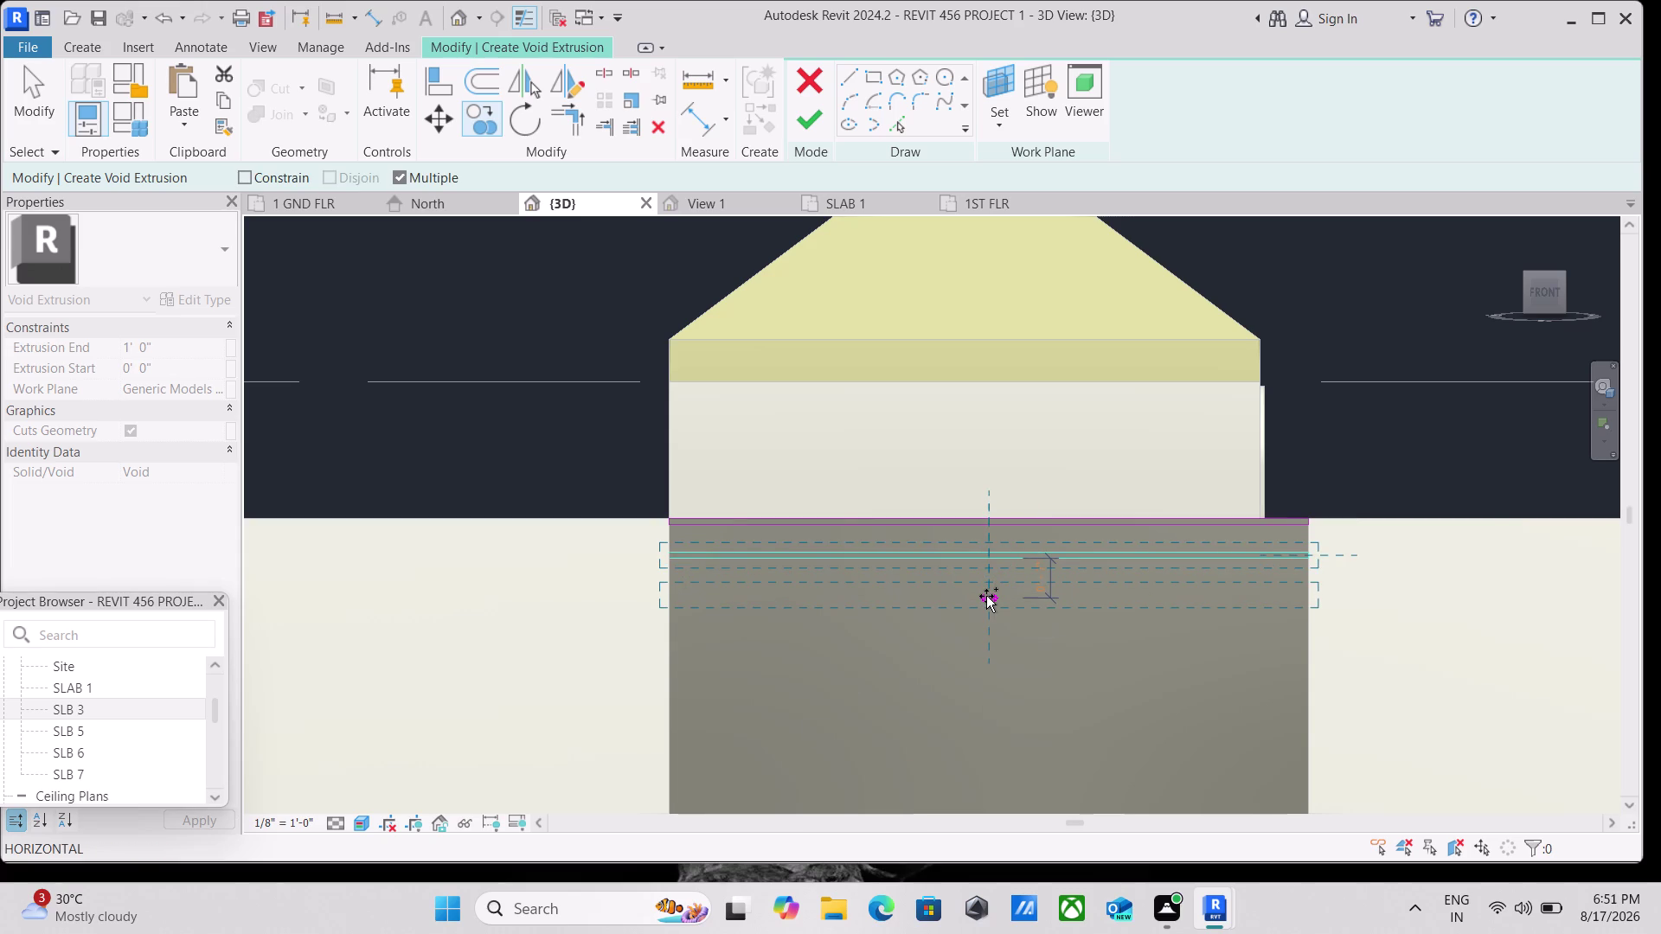
click(986, 593)
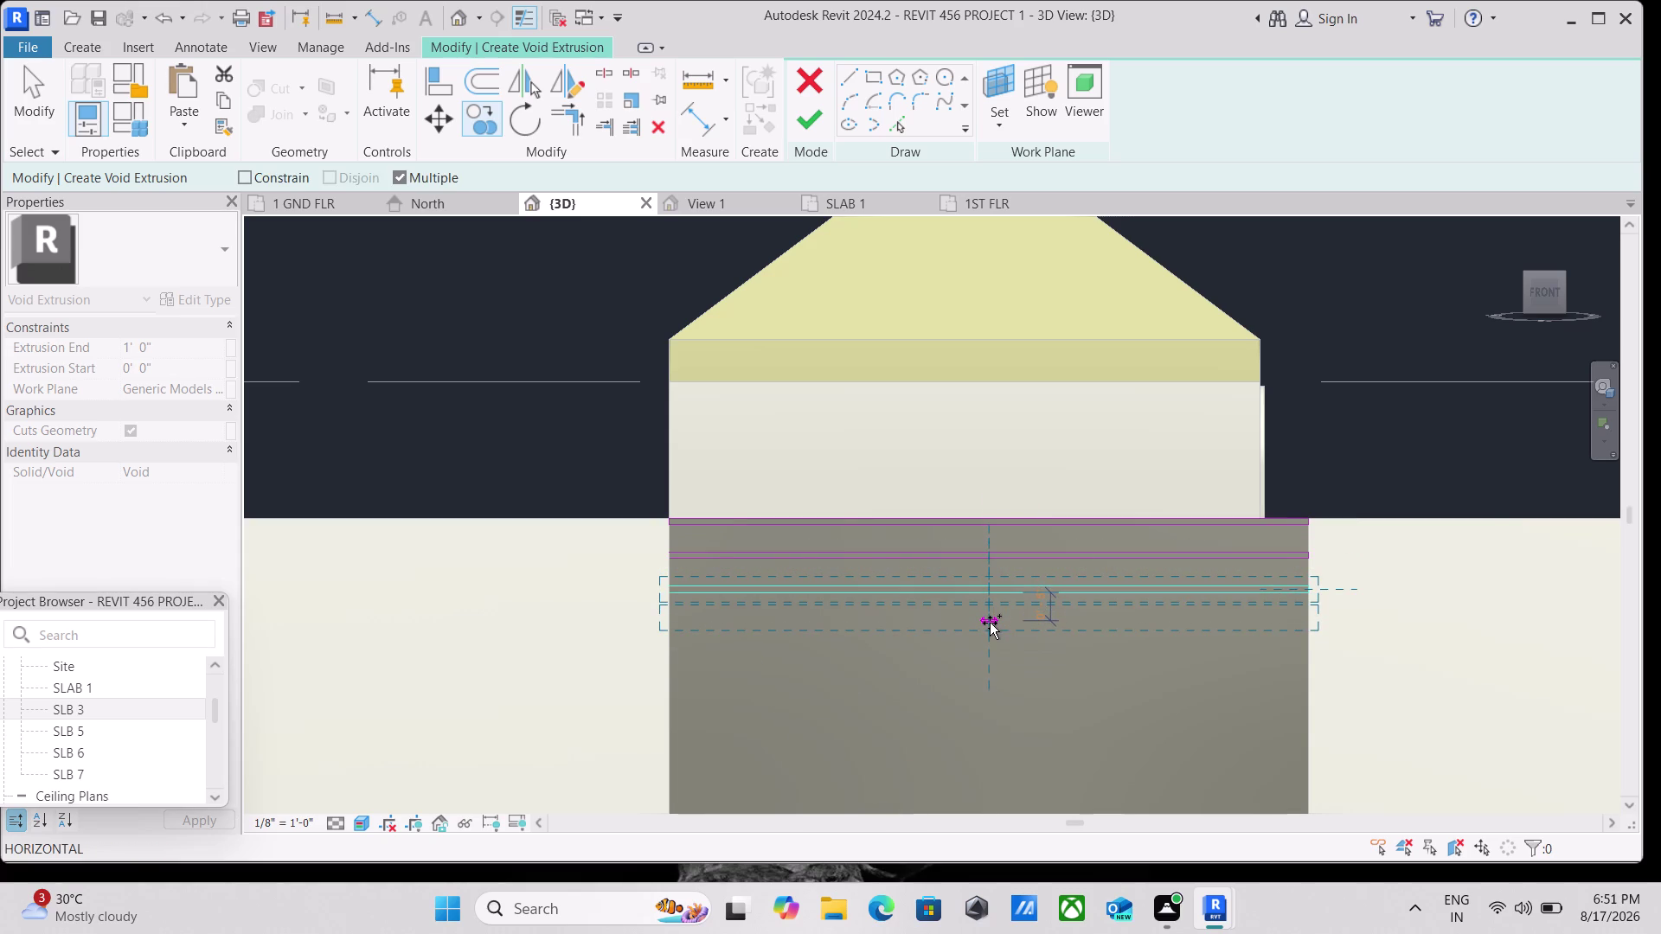
click(989, 627)
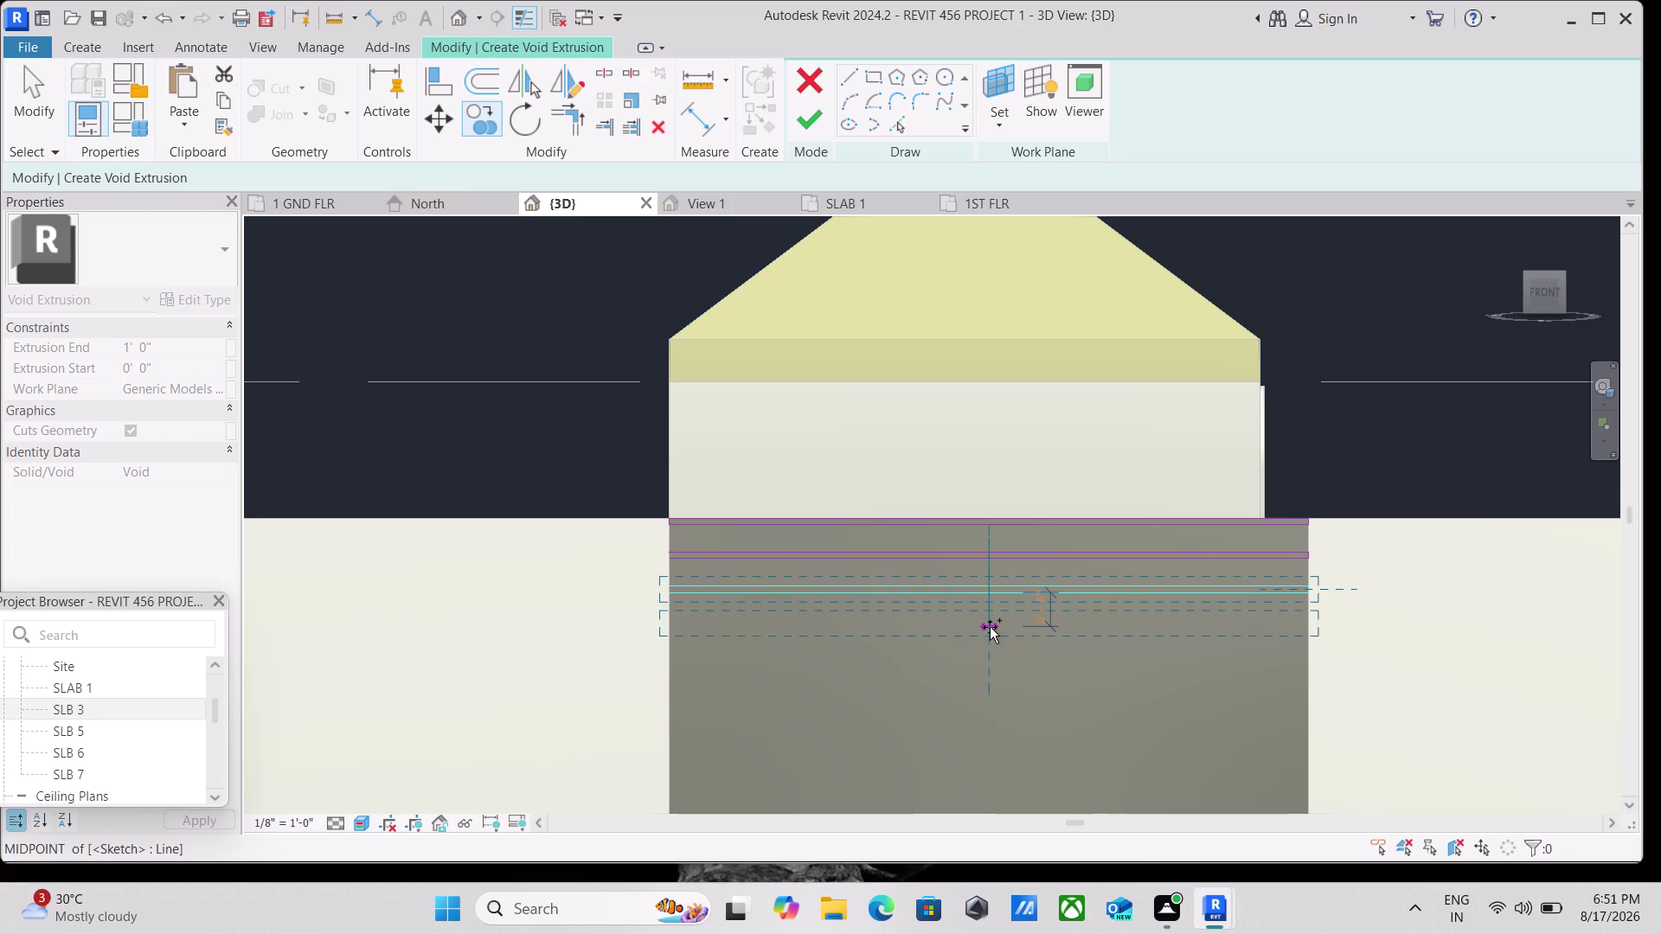
scroll(down, 3)
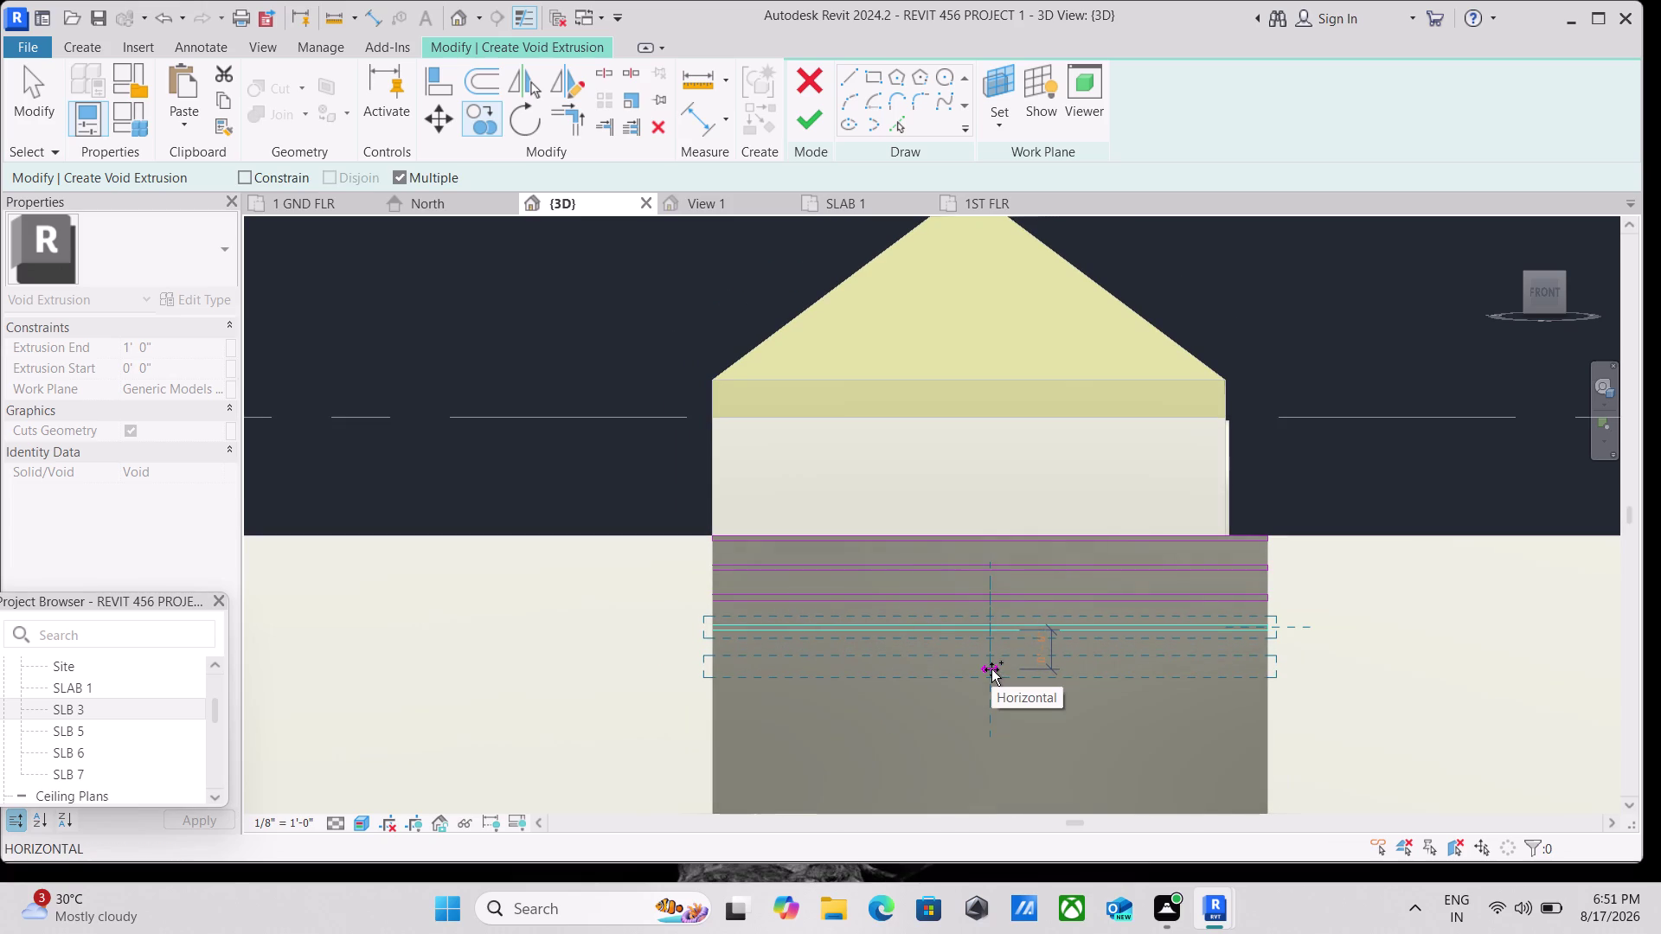
scroll(up, 3)
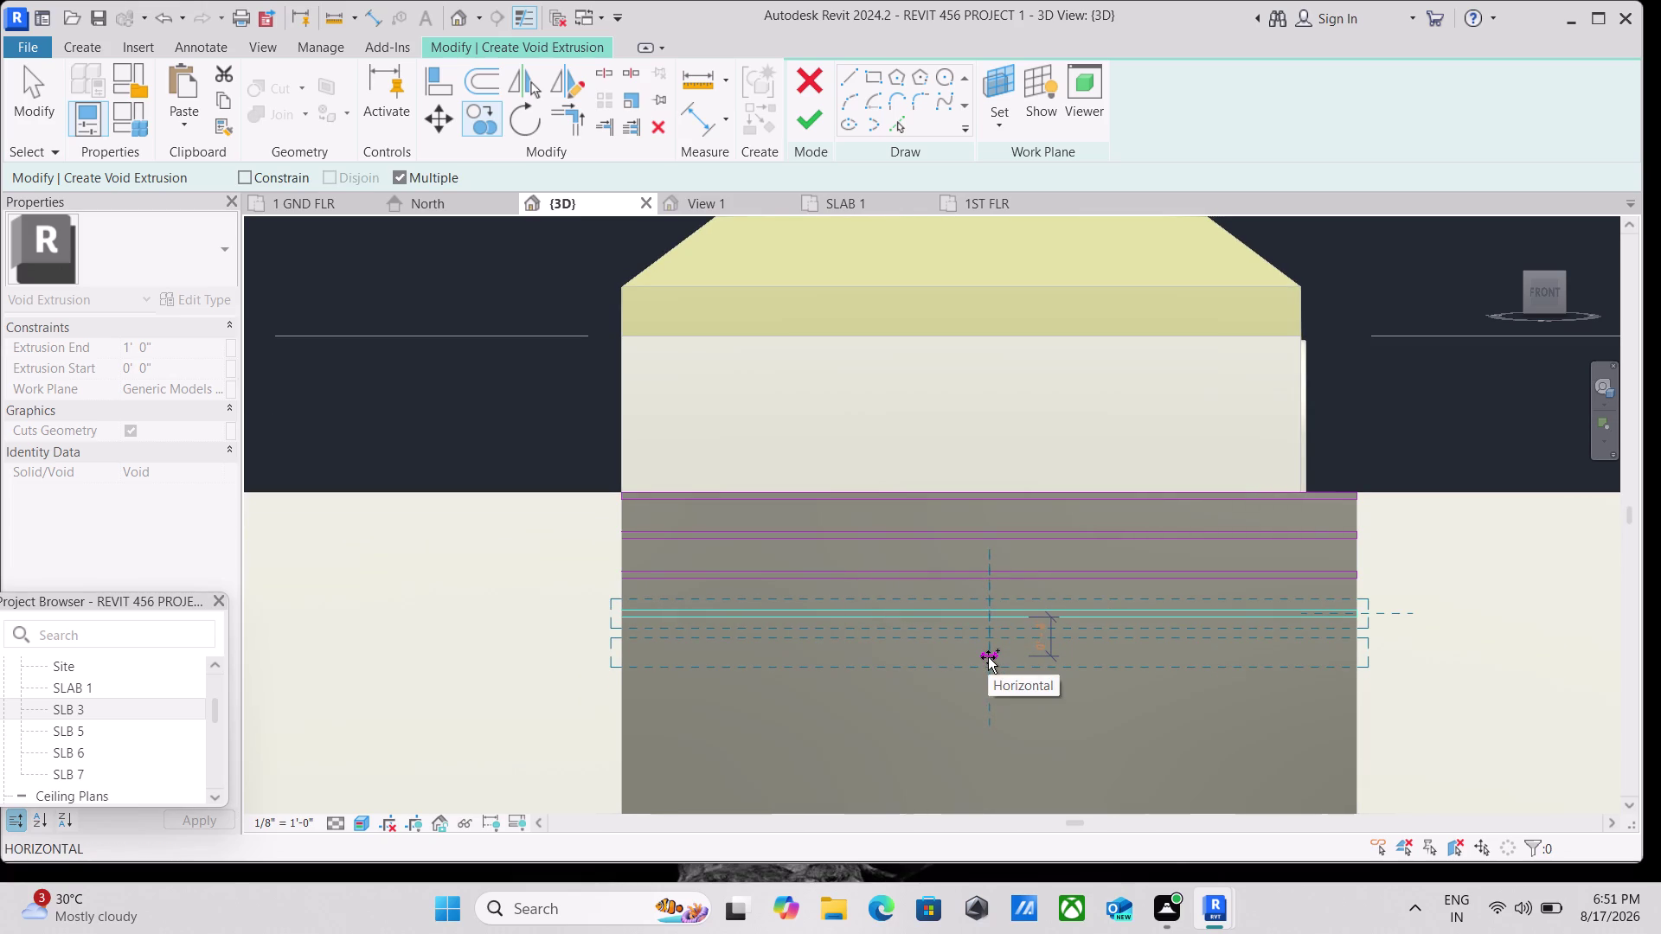
click(988, 658)
Place five more groove copies down to the panel bottom and attempt to finish the void.
scroll(down, 3)
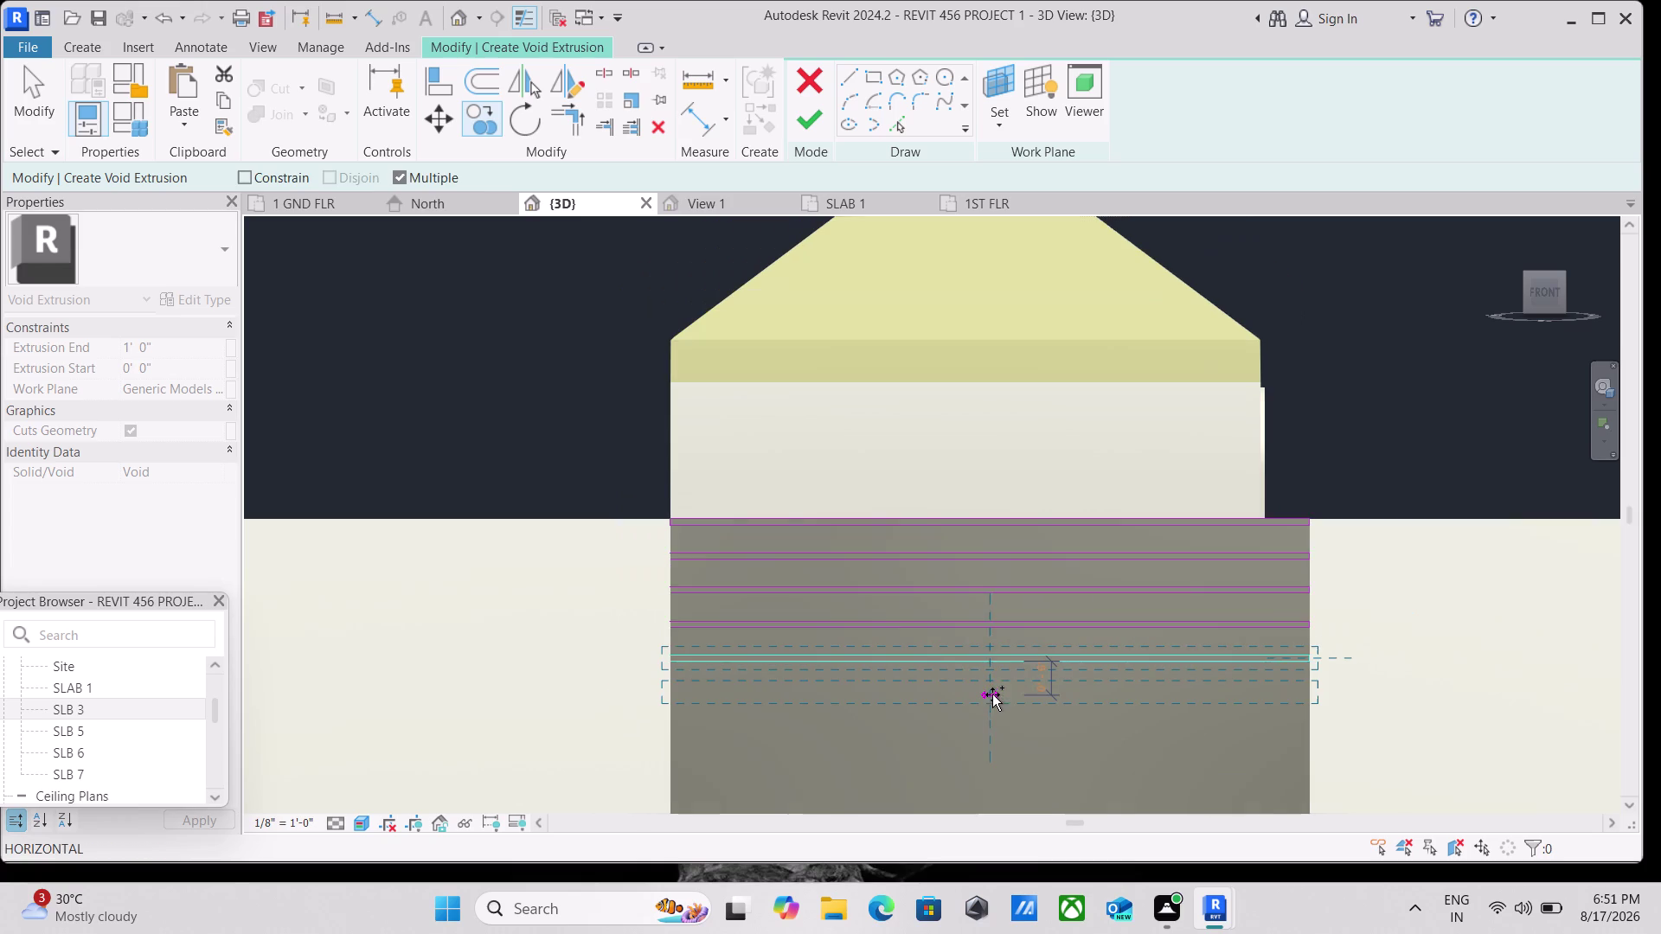
middle_drag(992, 694, 961, 580)
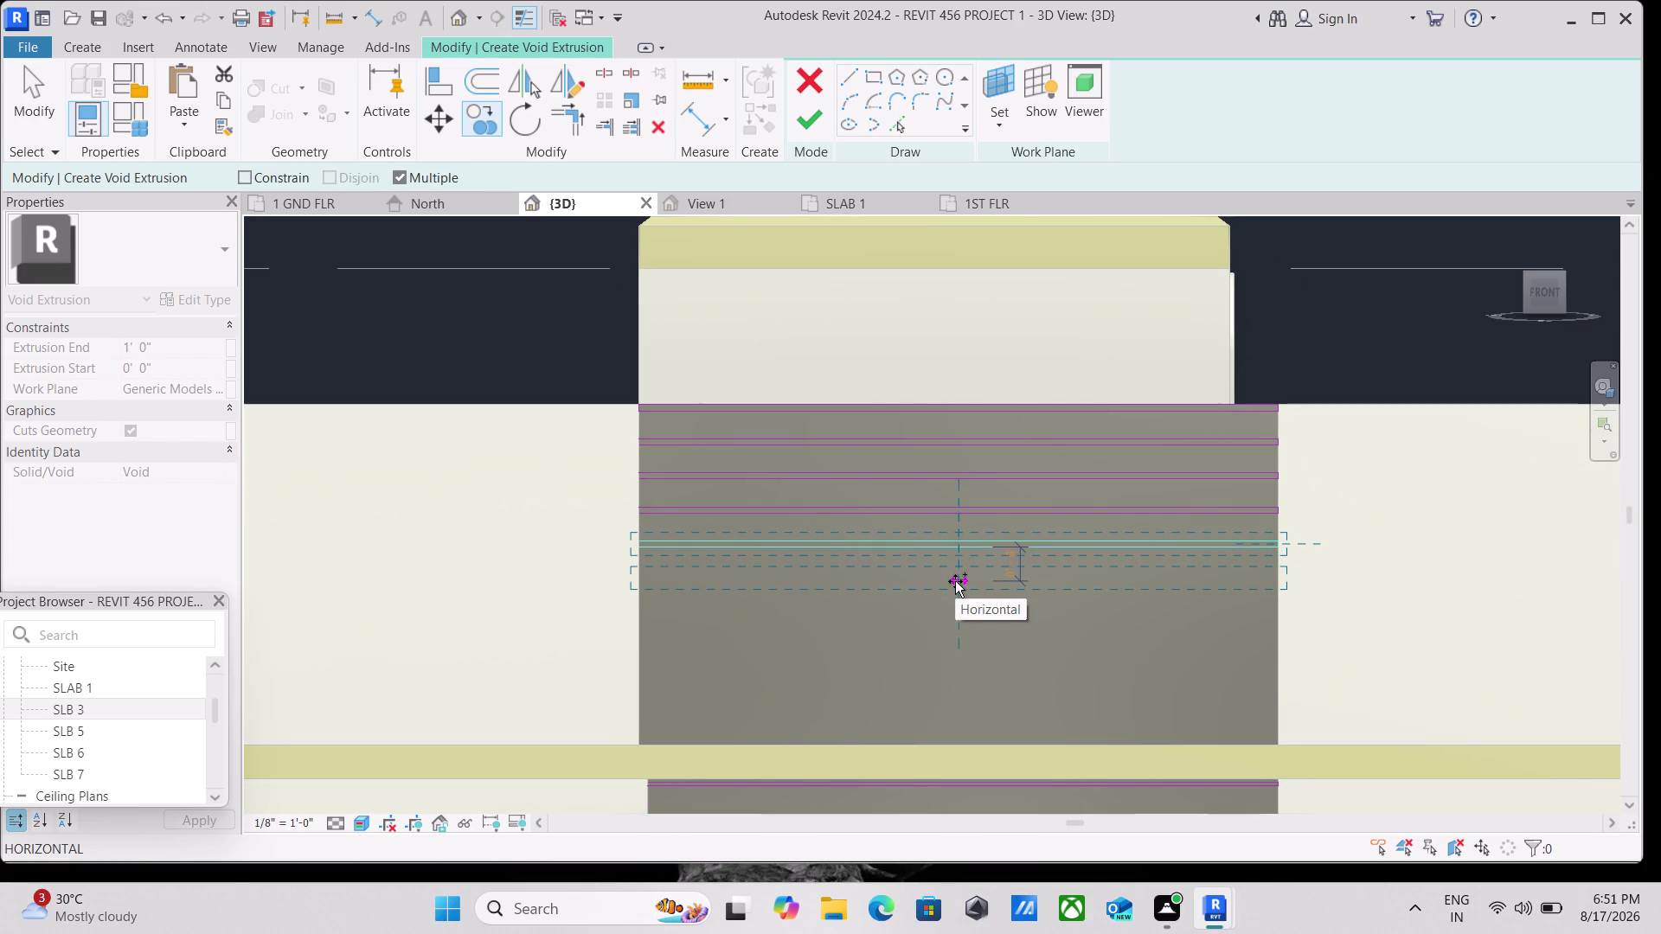
click(955, 582)
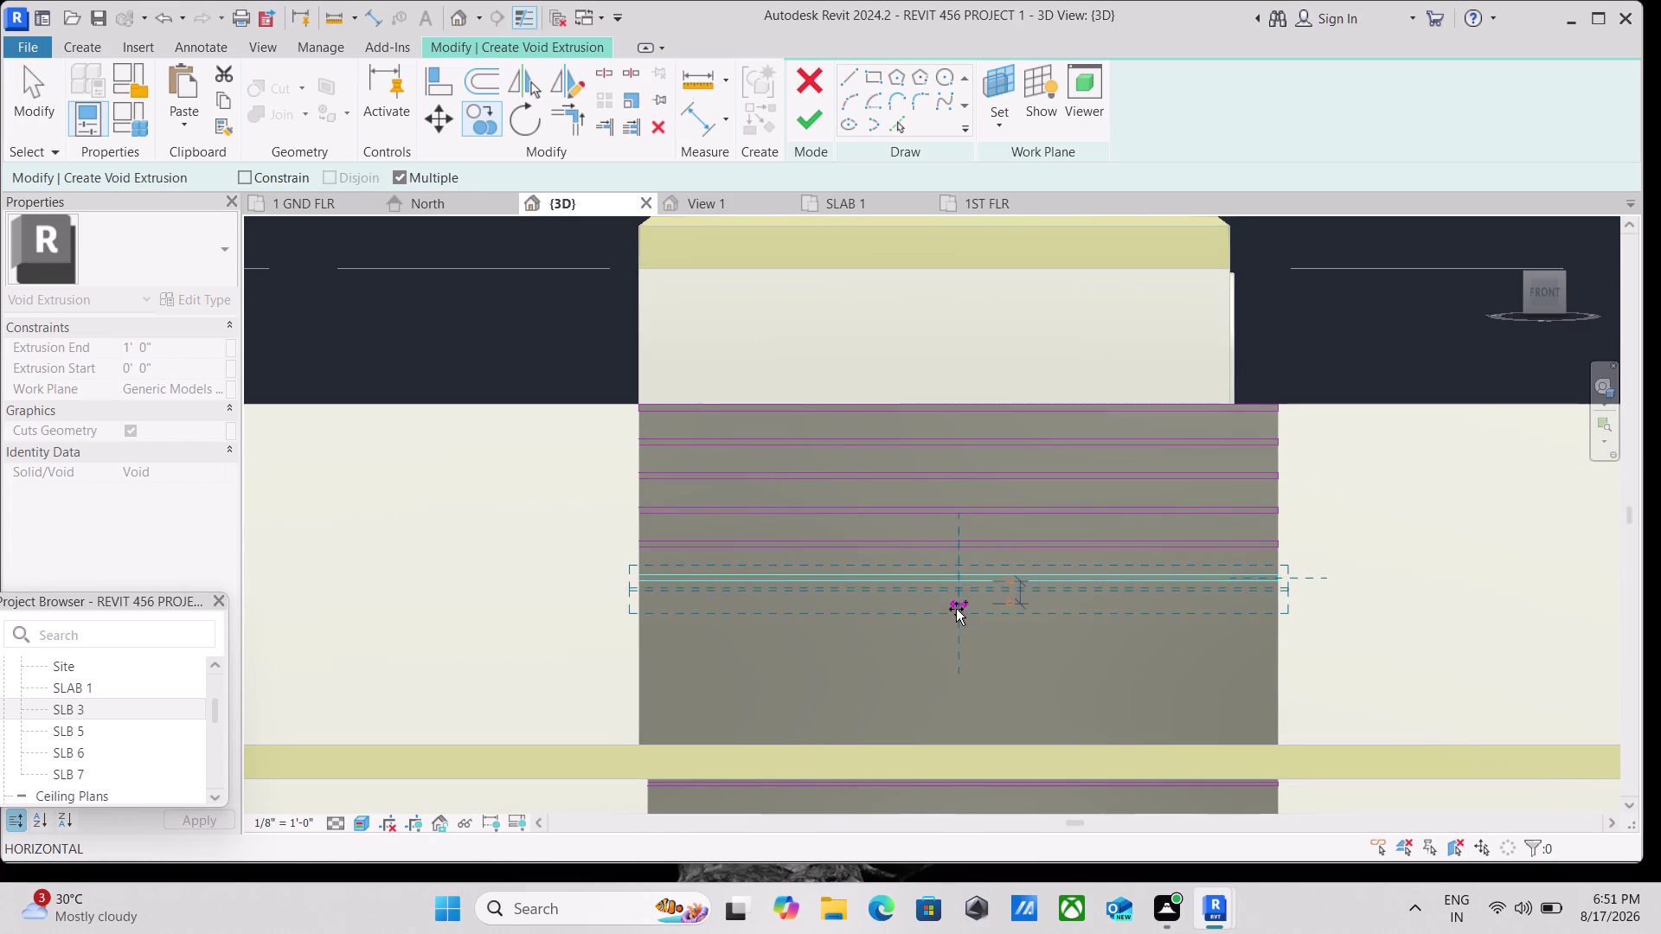
click(956, 616)
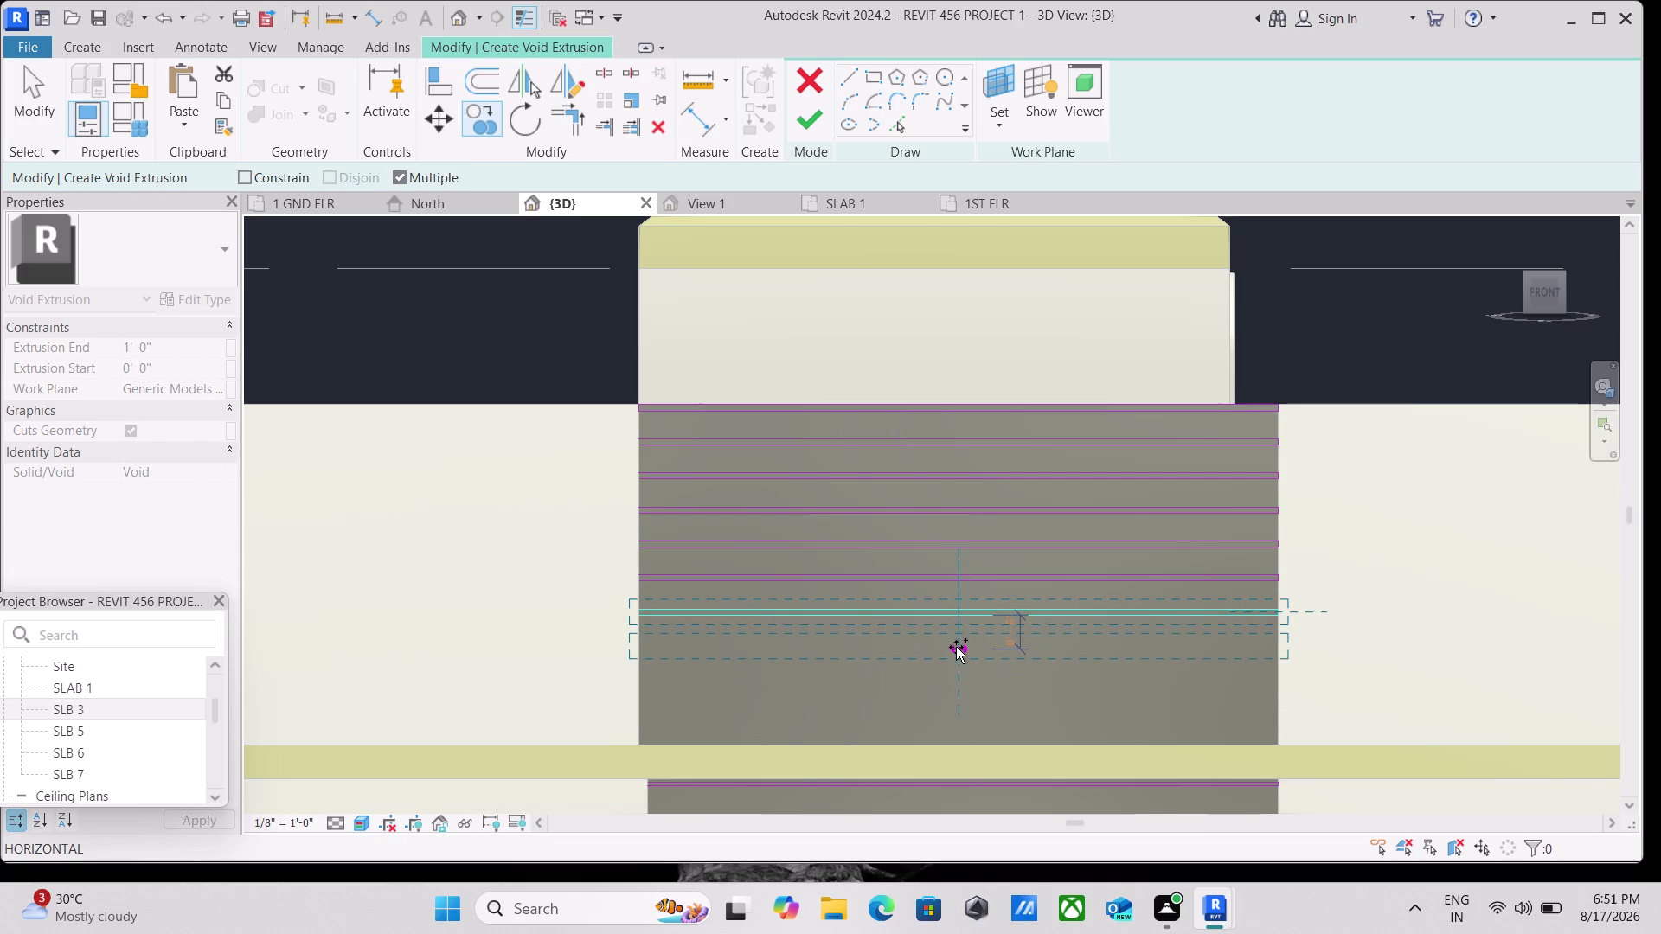
click(956, 647)
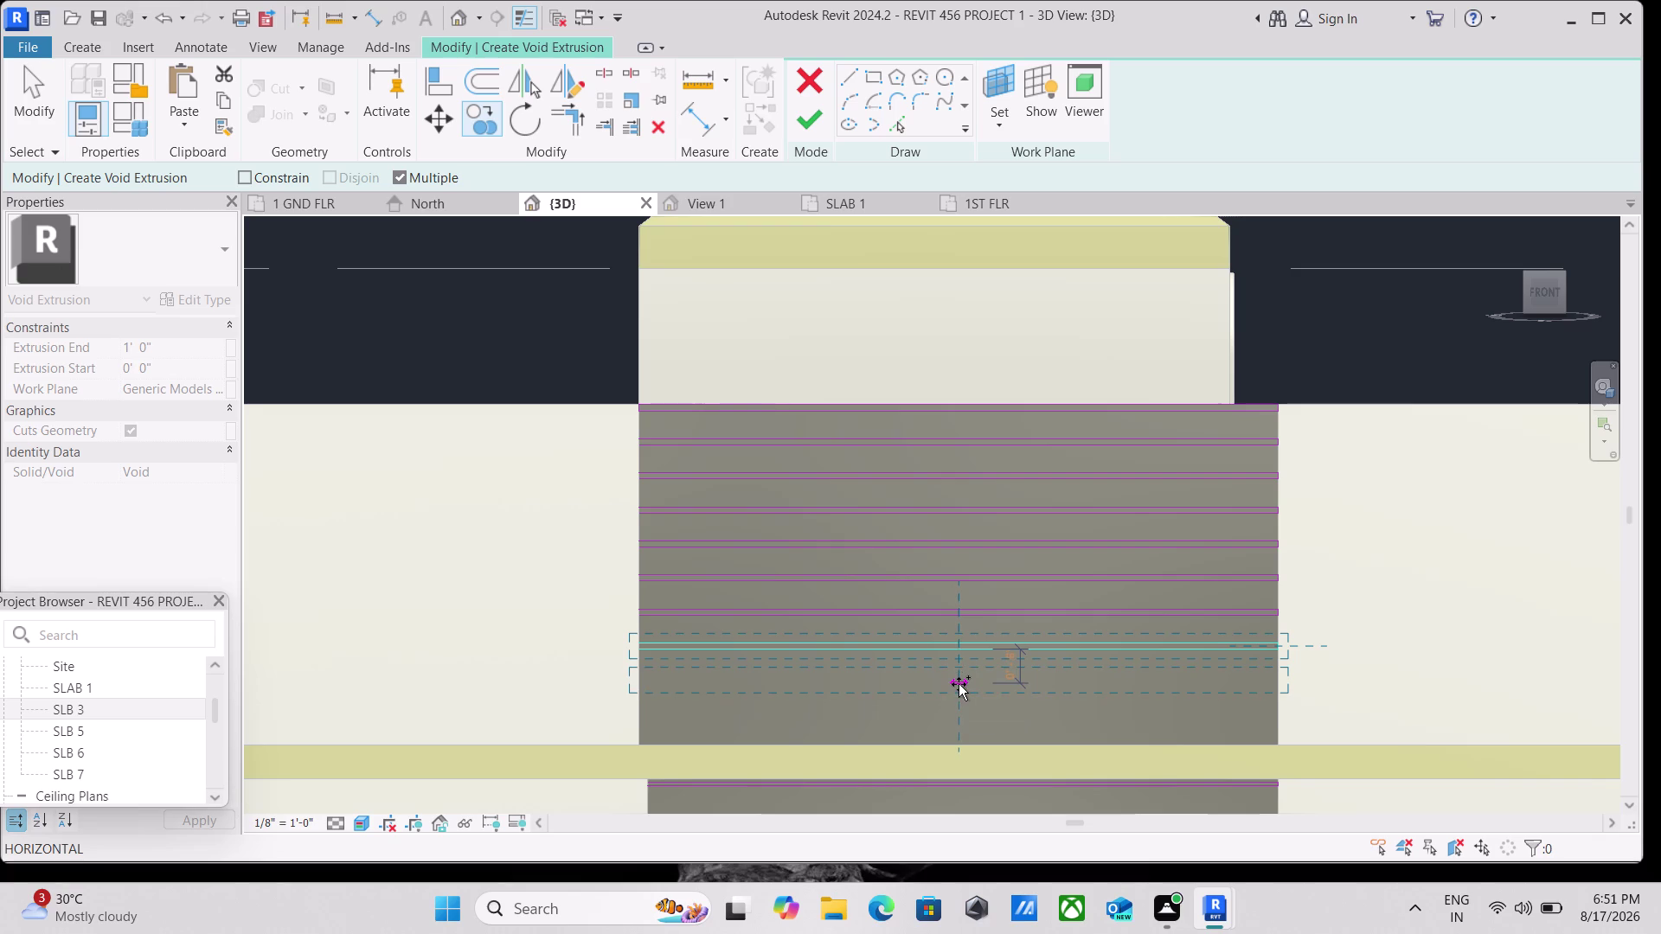
click(958, 685)
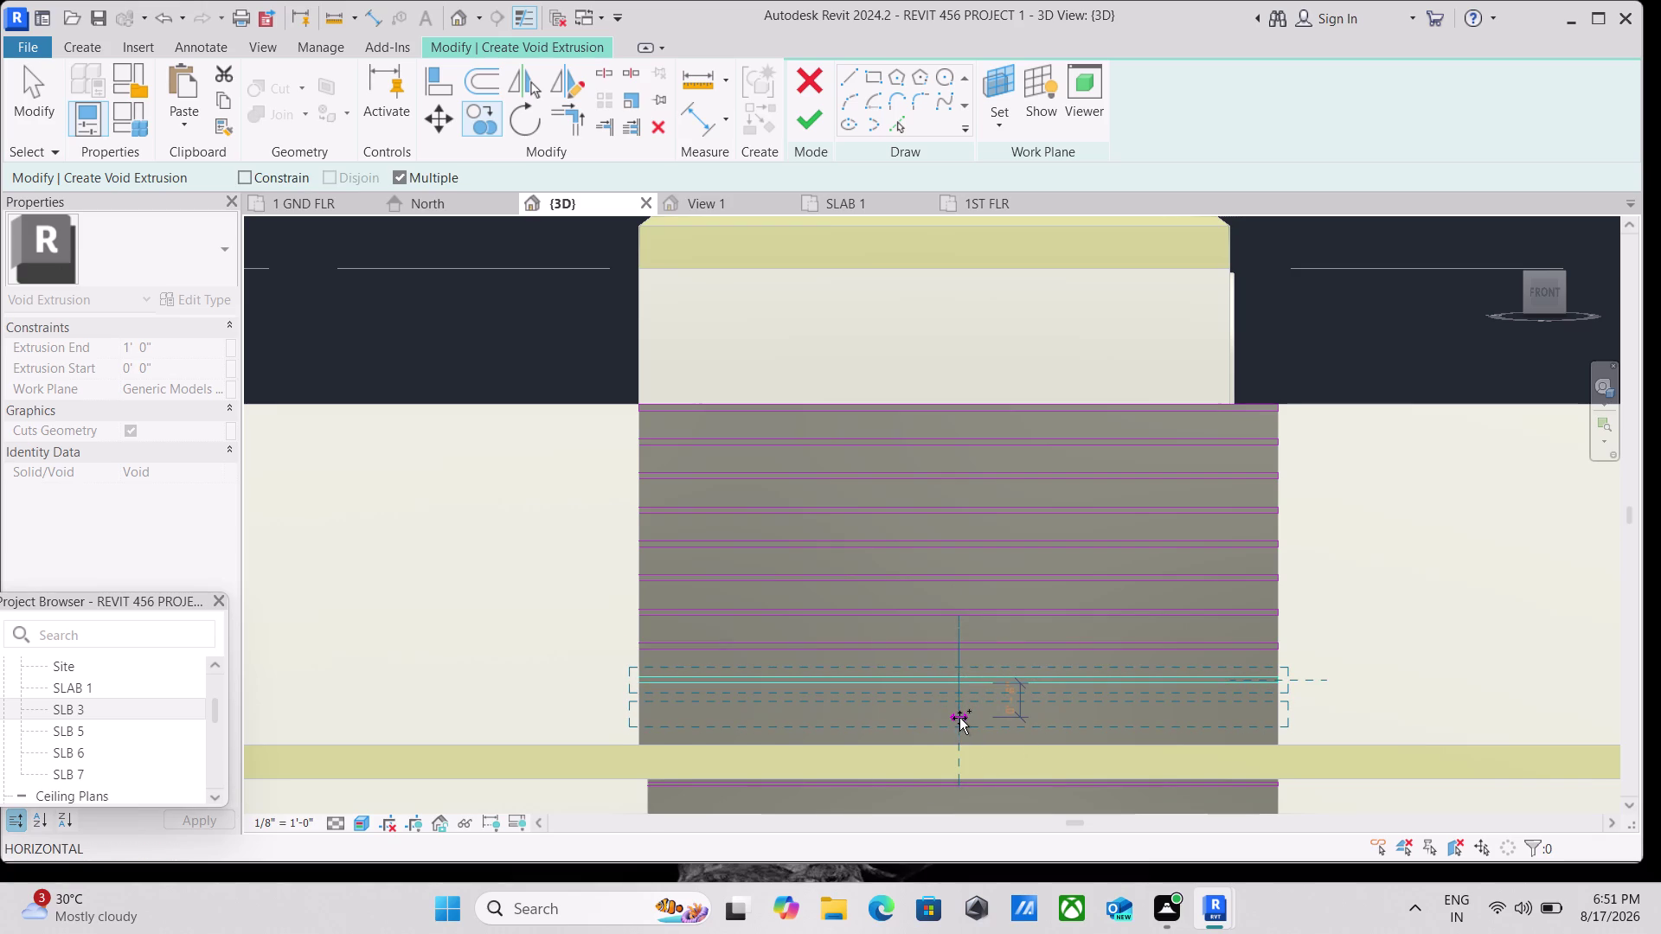
click(960, 718)
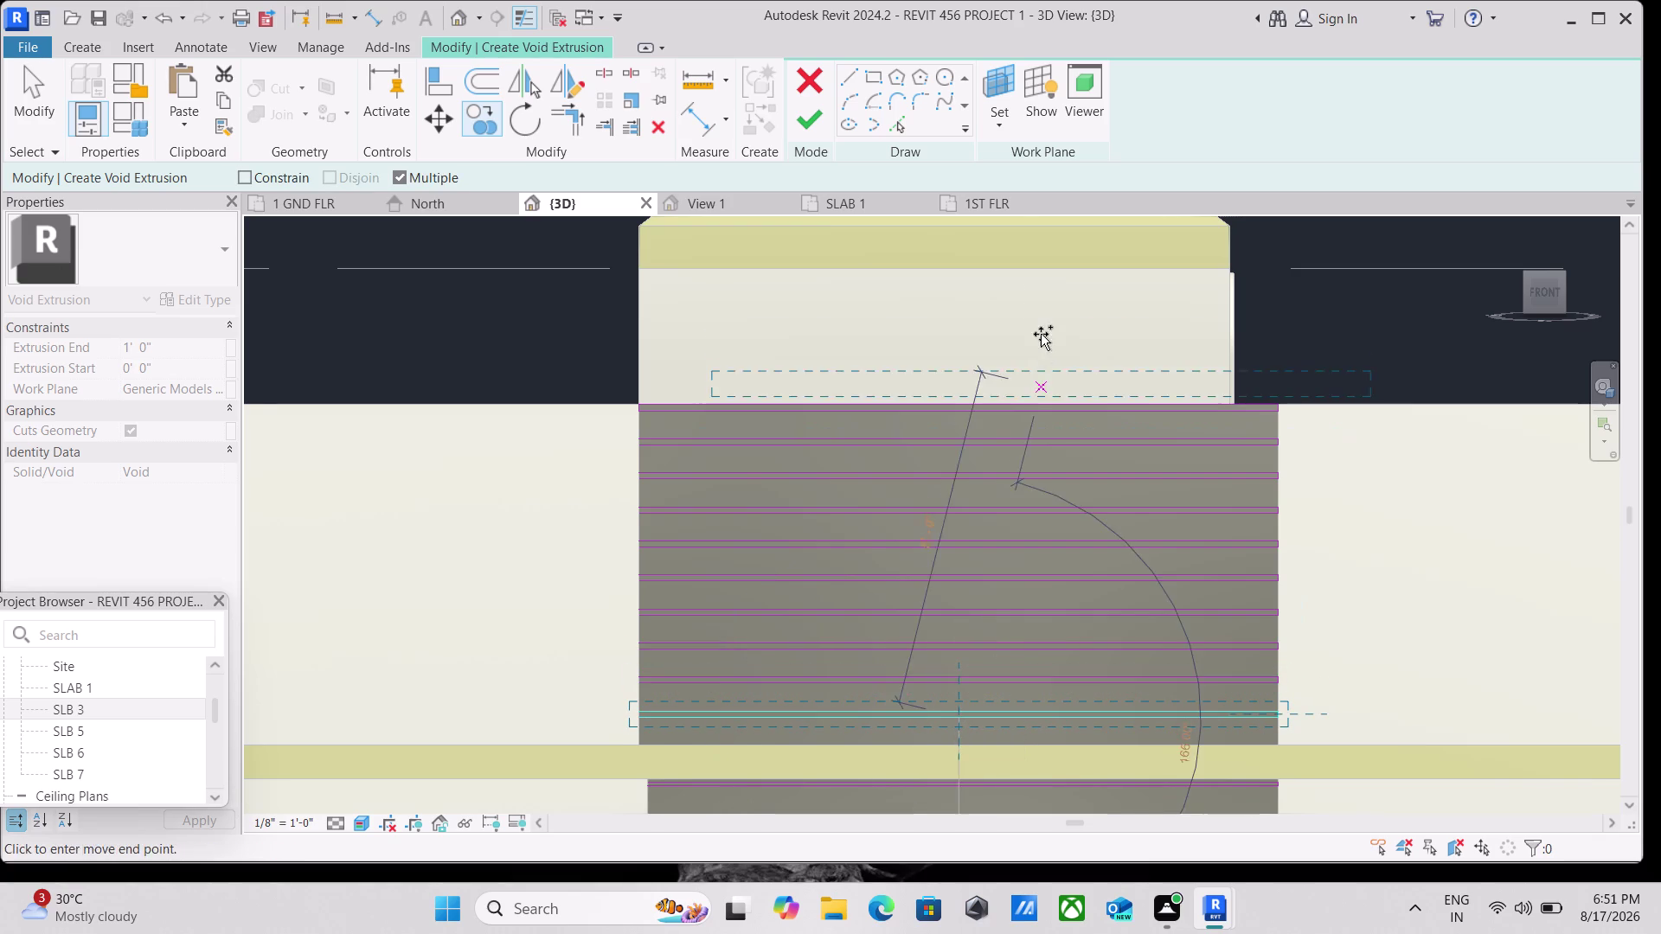
click(819, 119)
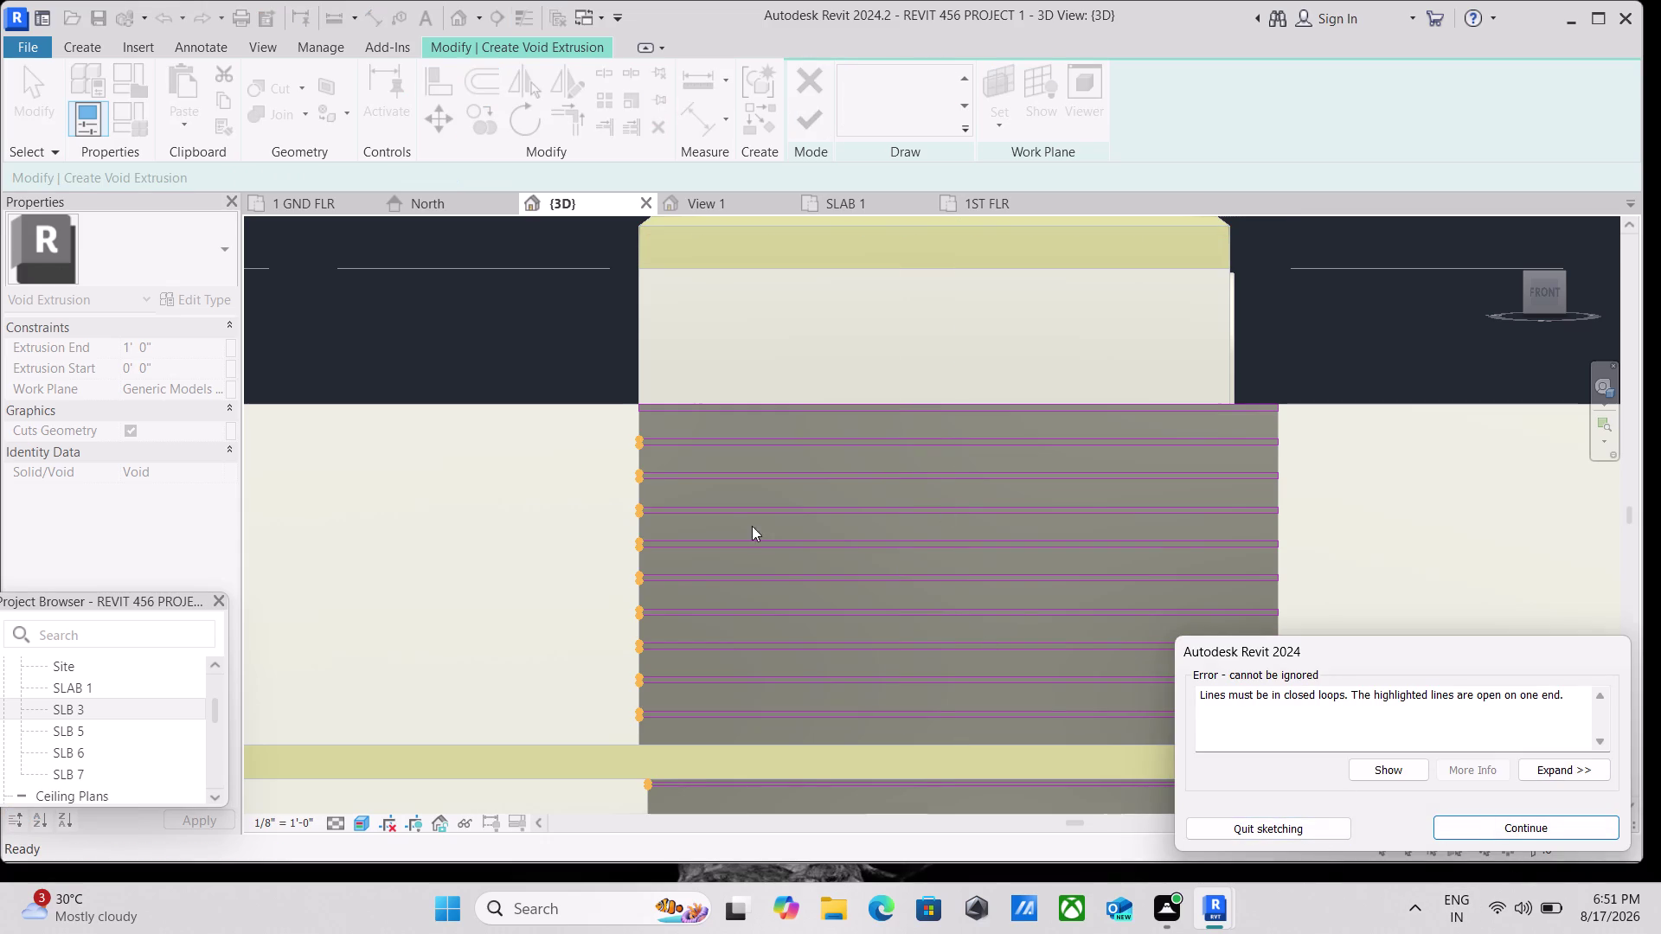
scroll(up, 3)
scroll(up, 3)
scroll(up, 3)
scroll(up, 3)
key(Escape)
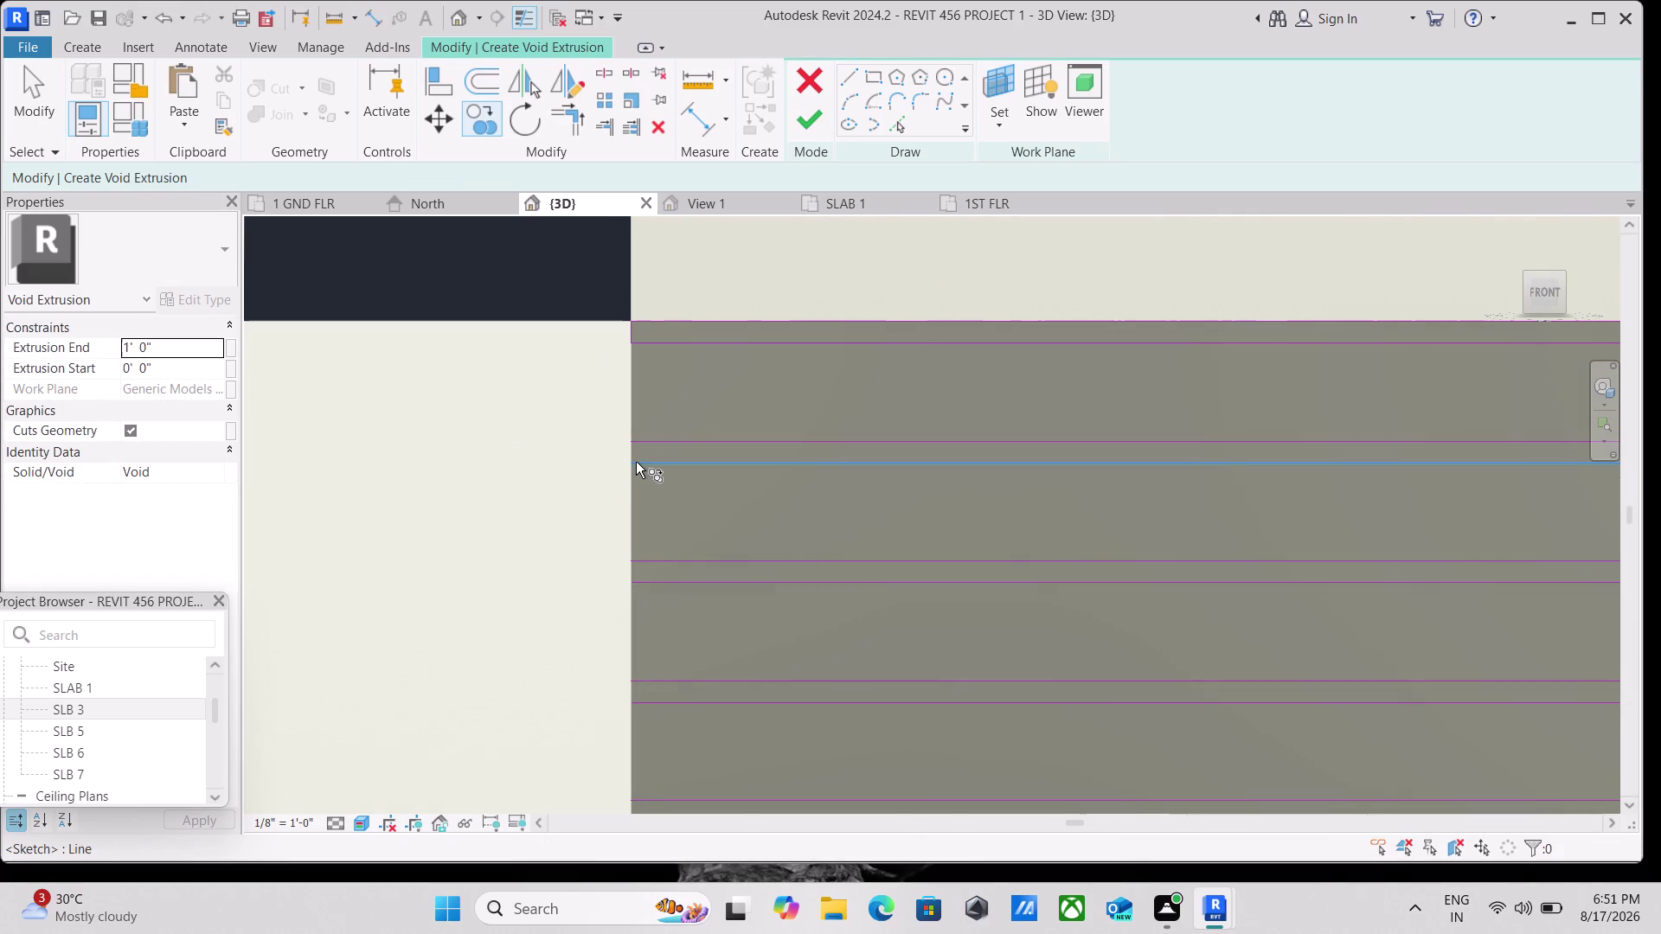
click(636, 462)
key(Escape)
scroll(down, 3)
scroll(down, 3)
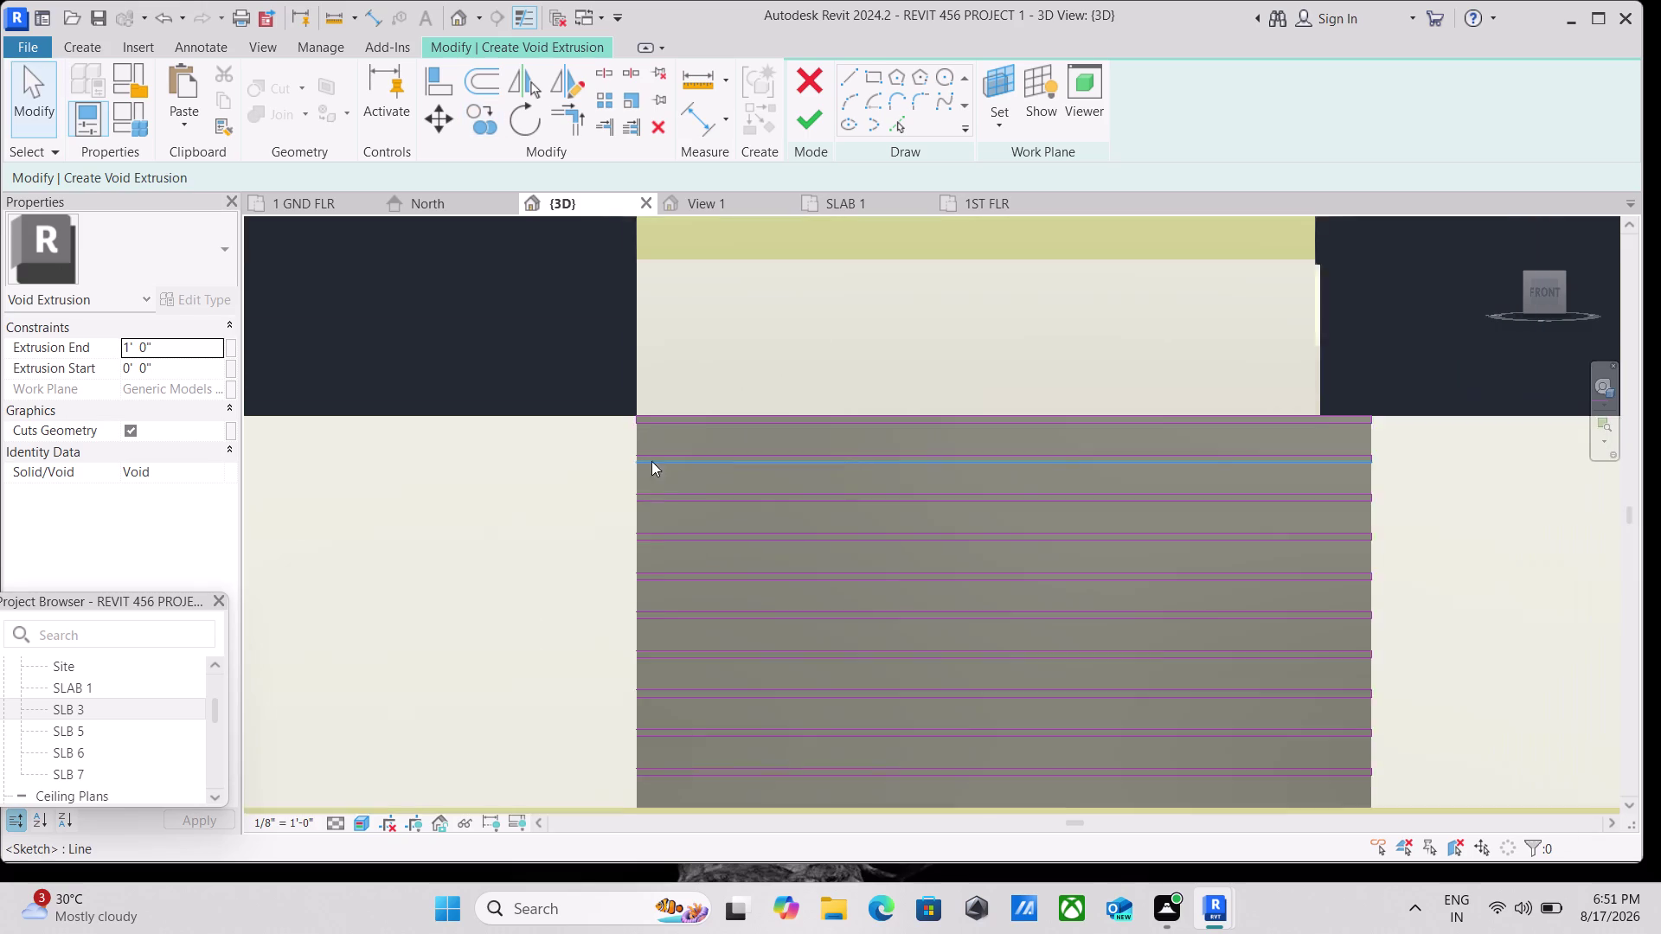
scroll(down, 3)
scroll(down, 3)
scroll(up, 3)
scroll(down, 3)
scroll(down, 3)
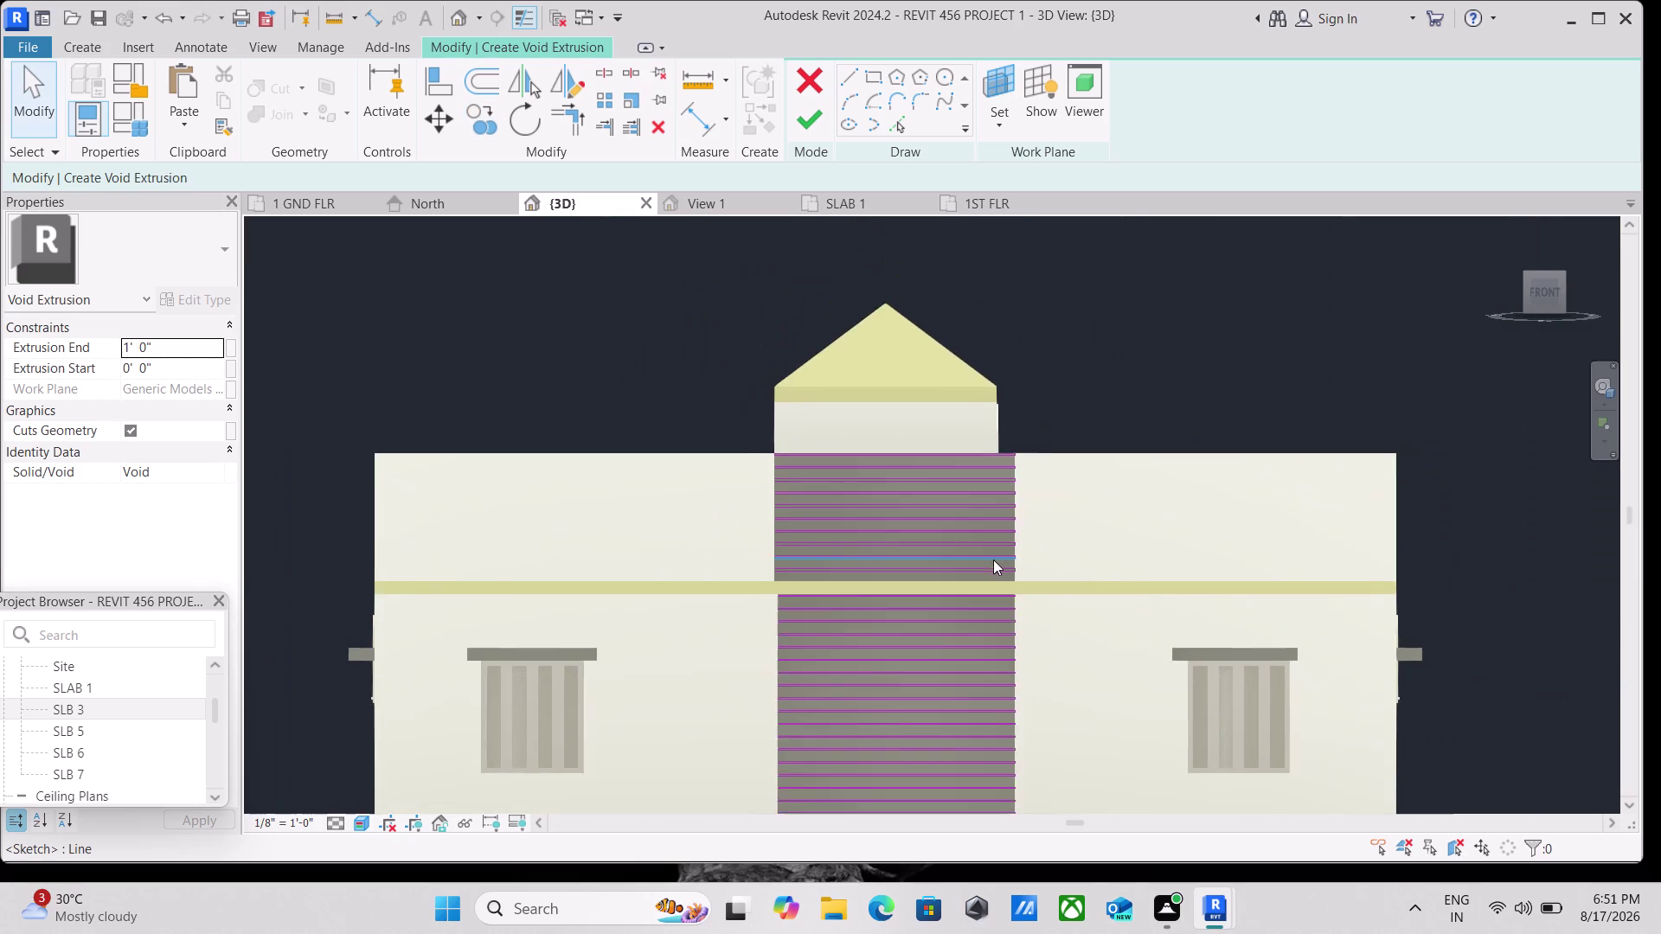
middle_drag(994, 559, 970, 503)
scroll(up, 3)
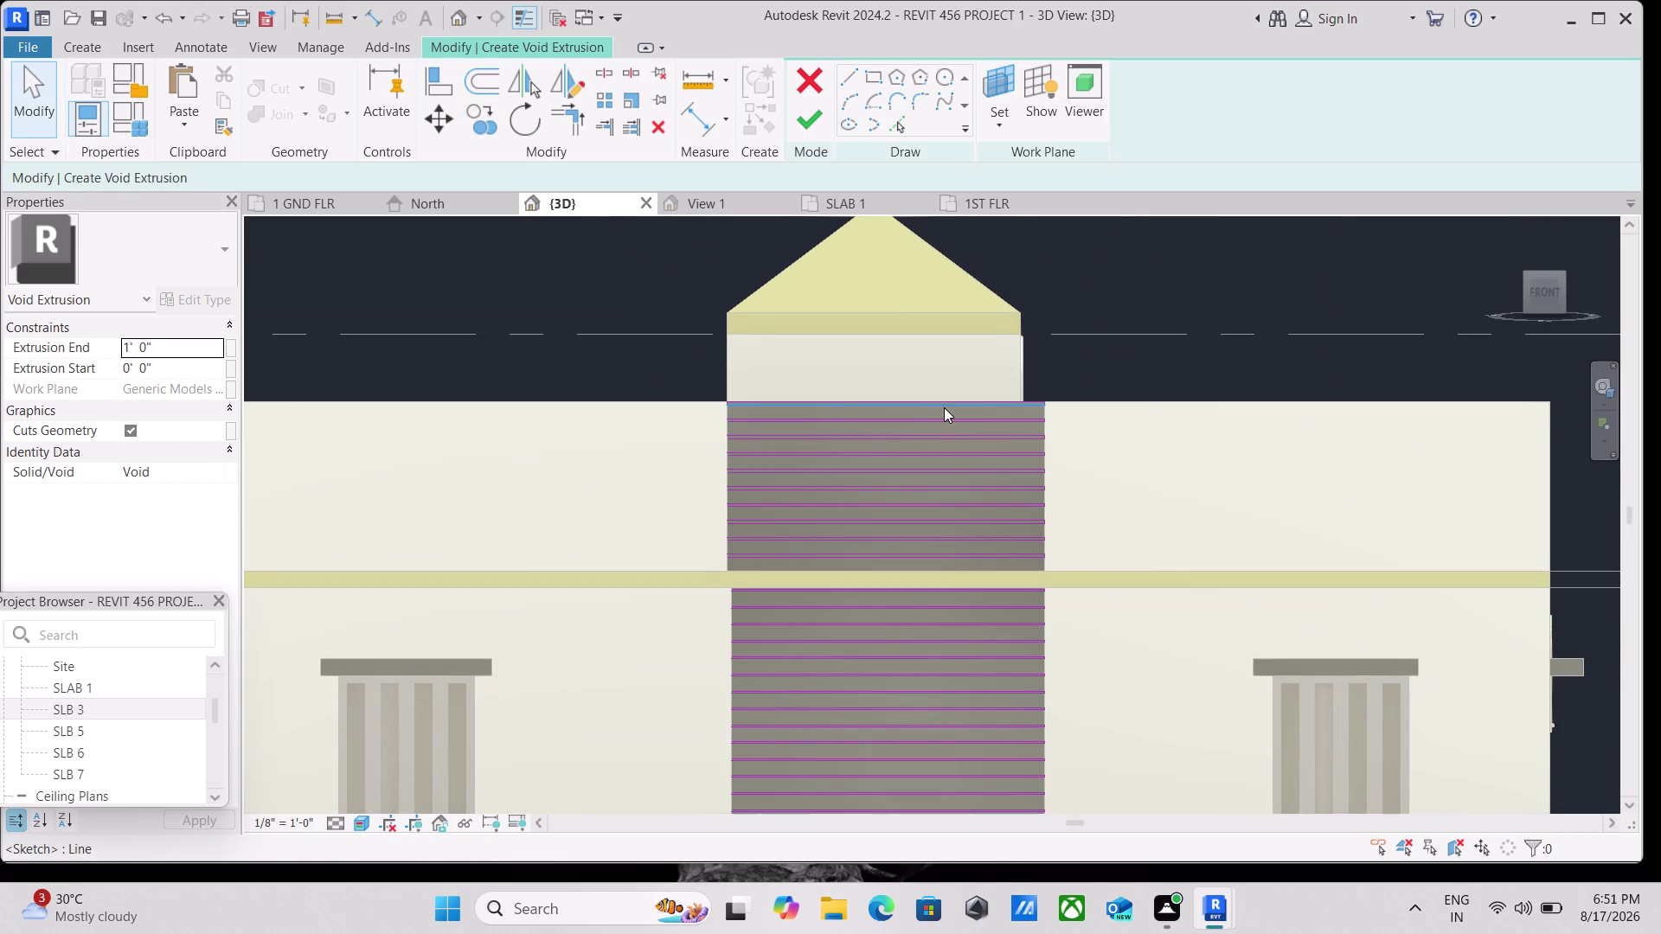
drag(948, 407, 918, 451)
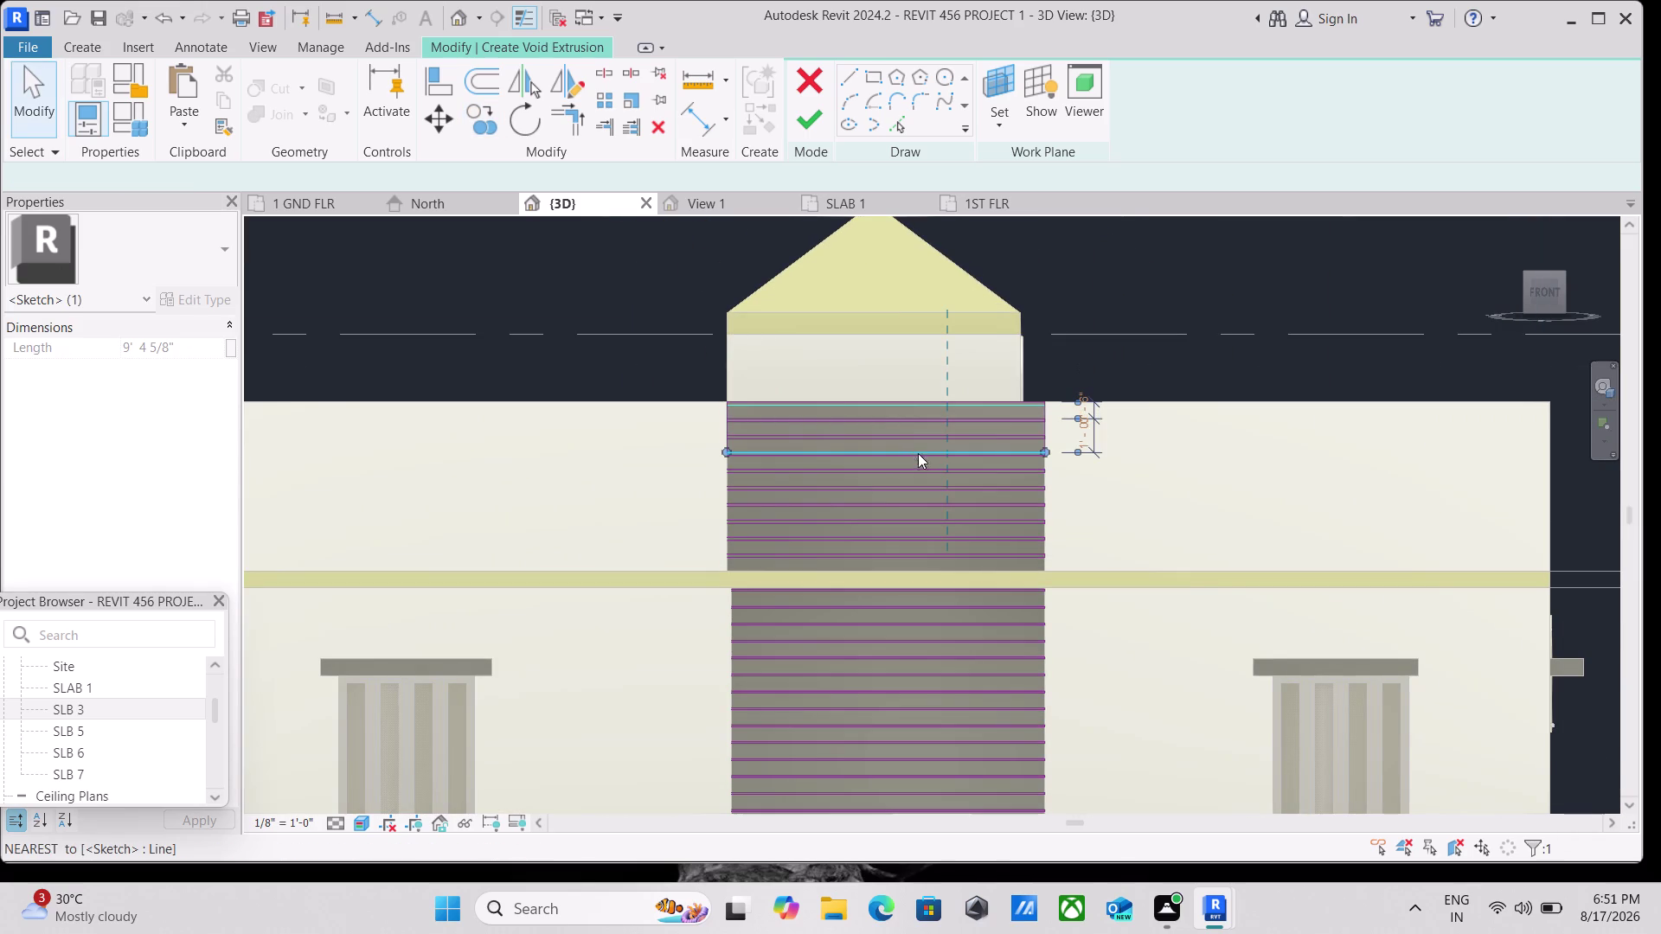
scroll(down, 3)
key(Escape)
key(Escape)
scroll(down, 3)
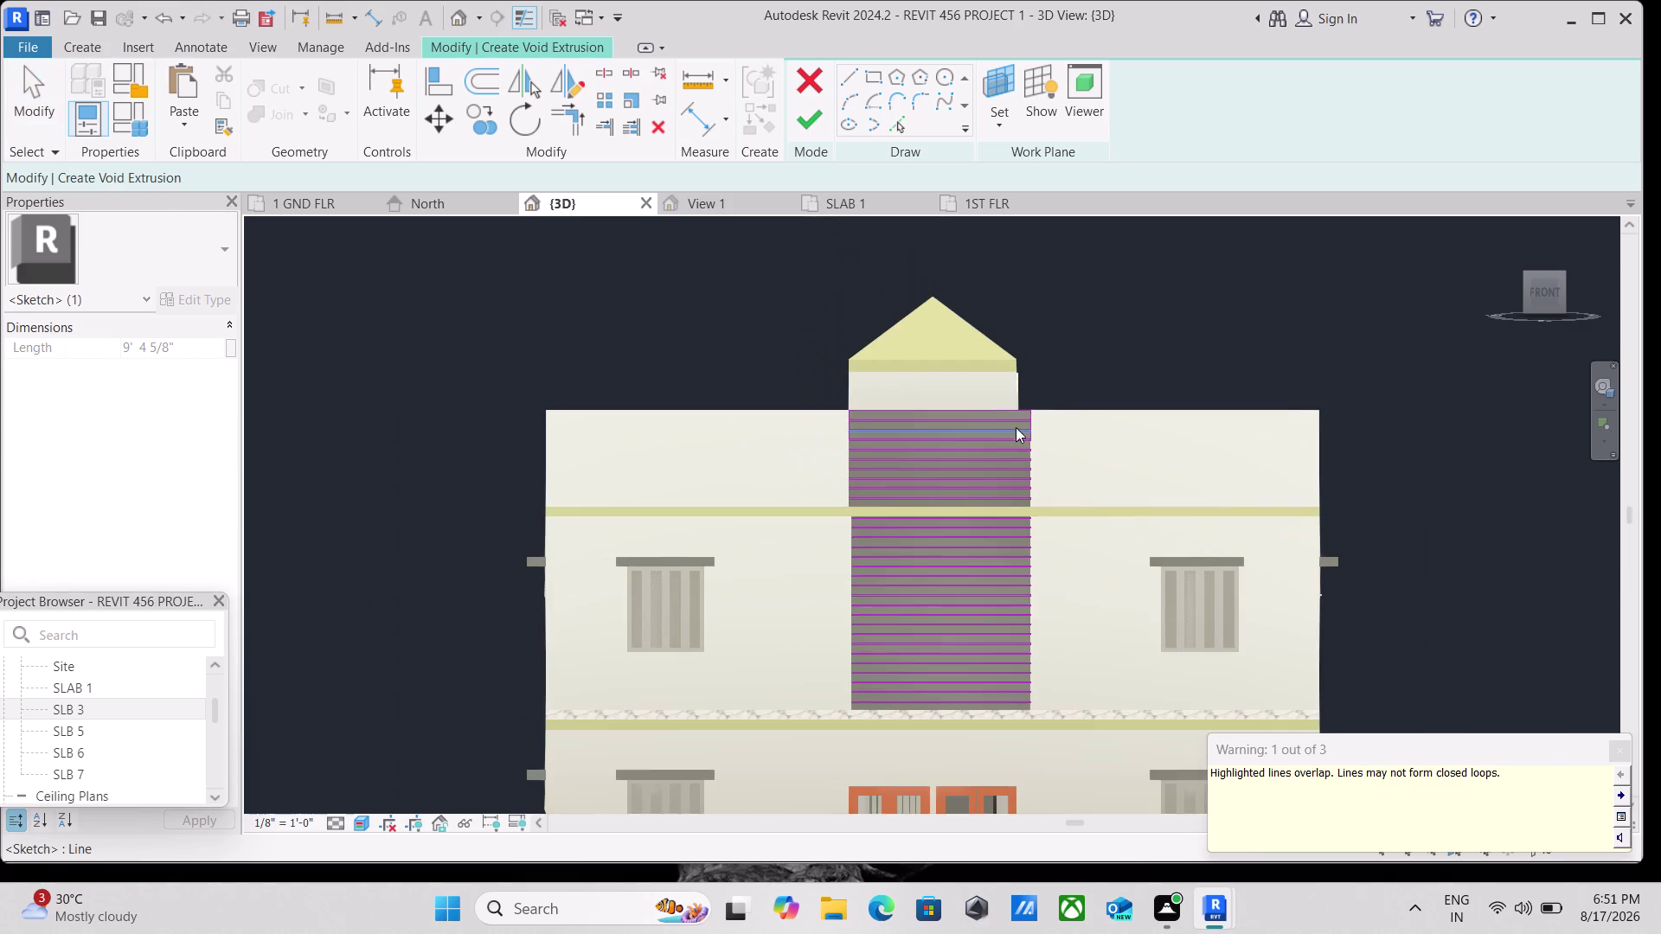
drag(1016, 419, 980, 467)
key(Escape)
scroll(up, 3)
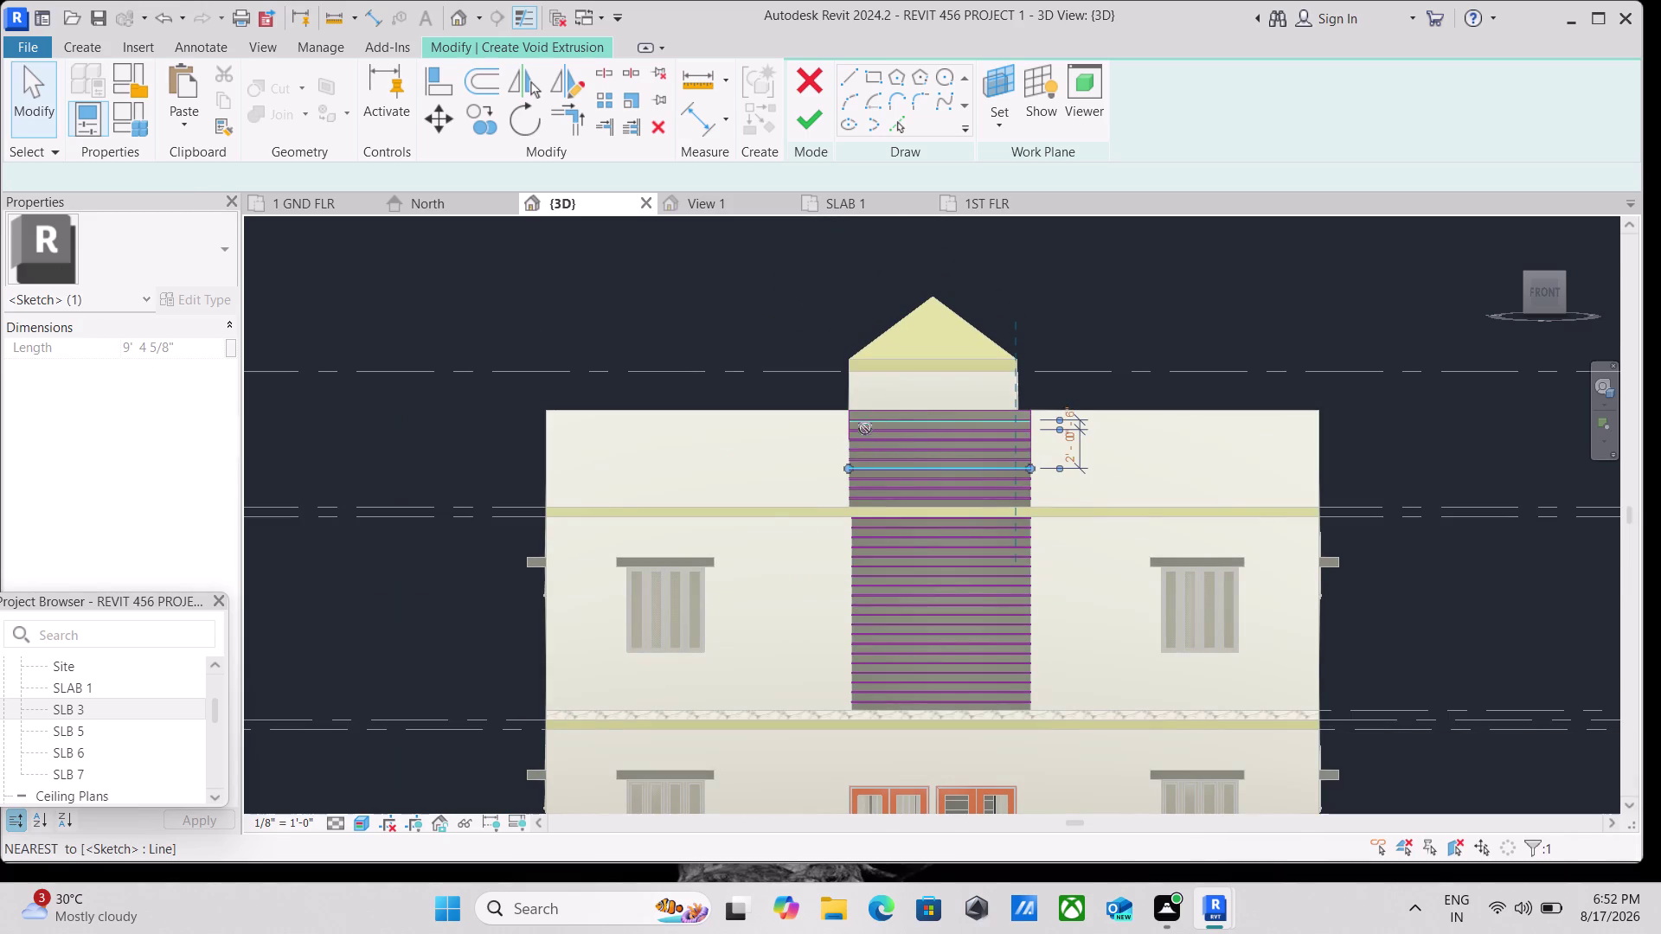
scroll(up, 3)
key(Escape)
scroll(up, 3)
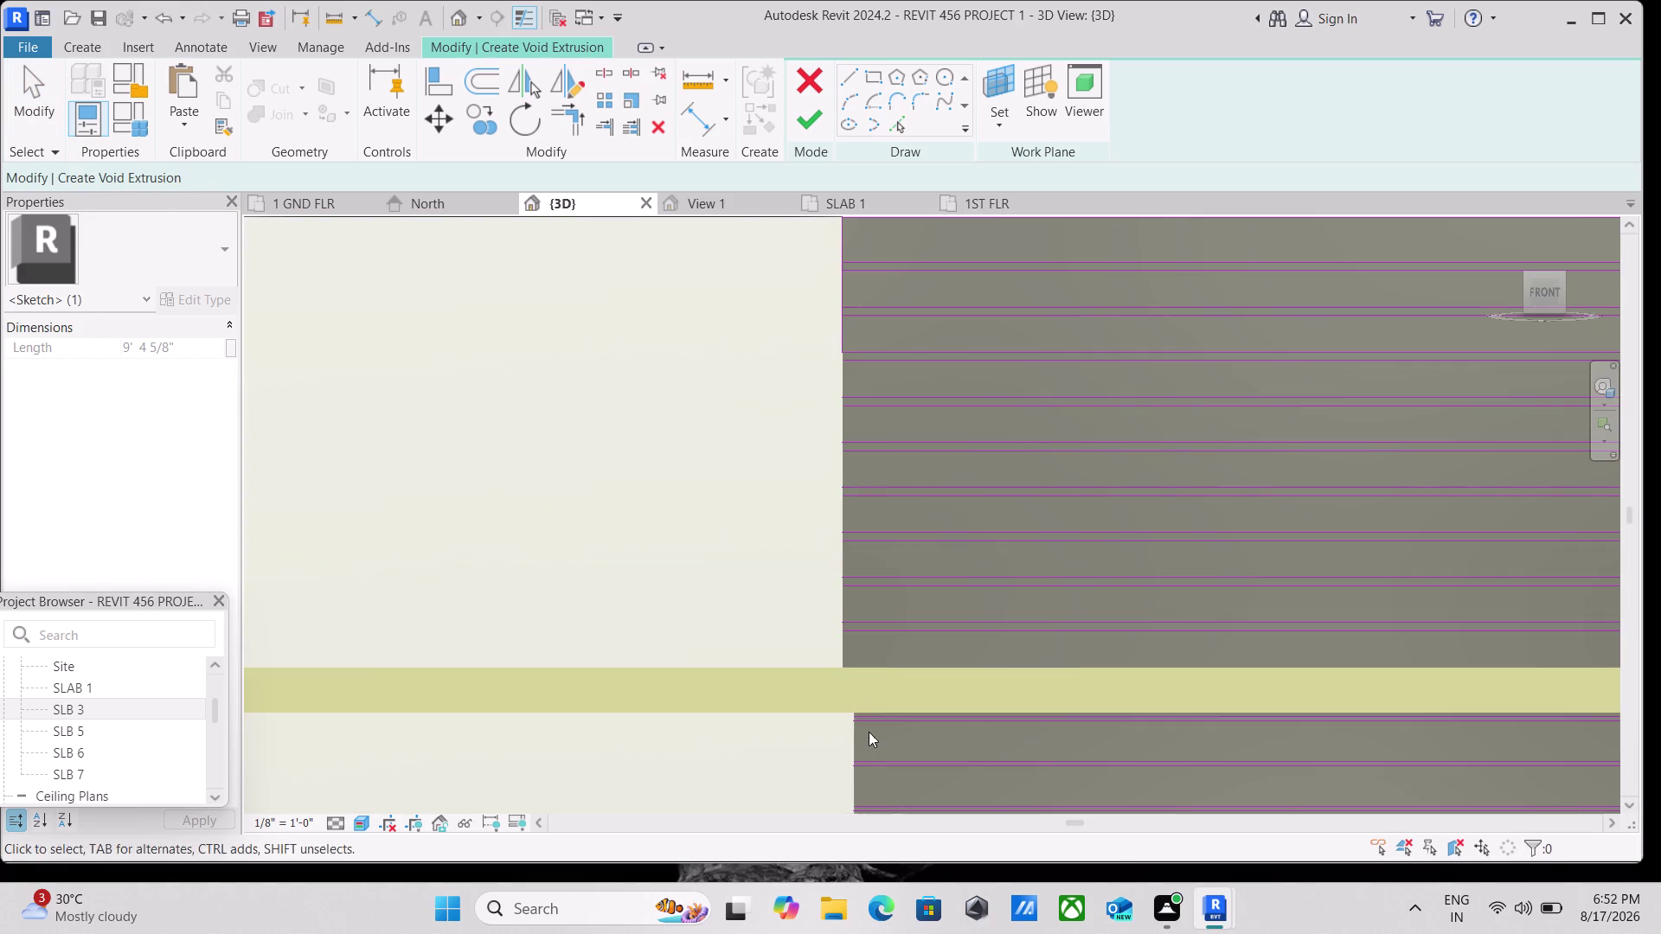
scroll(up, 3)
scroll(up, 3)
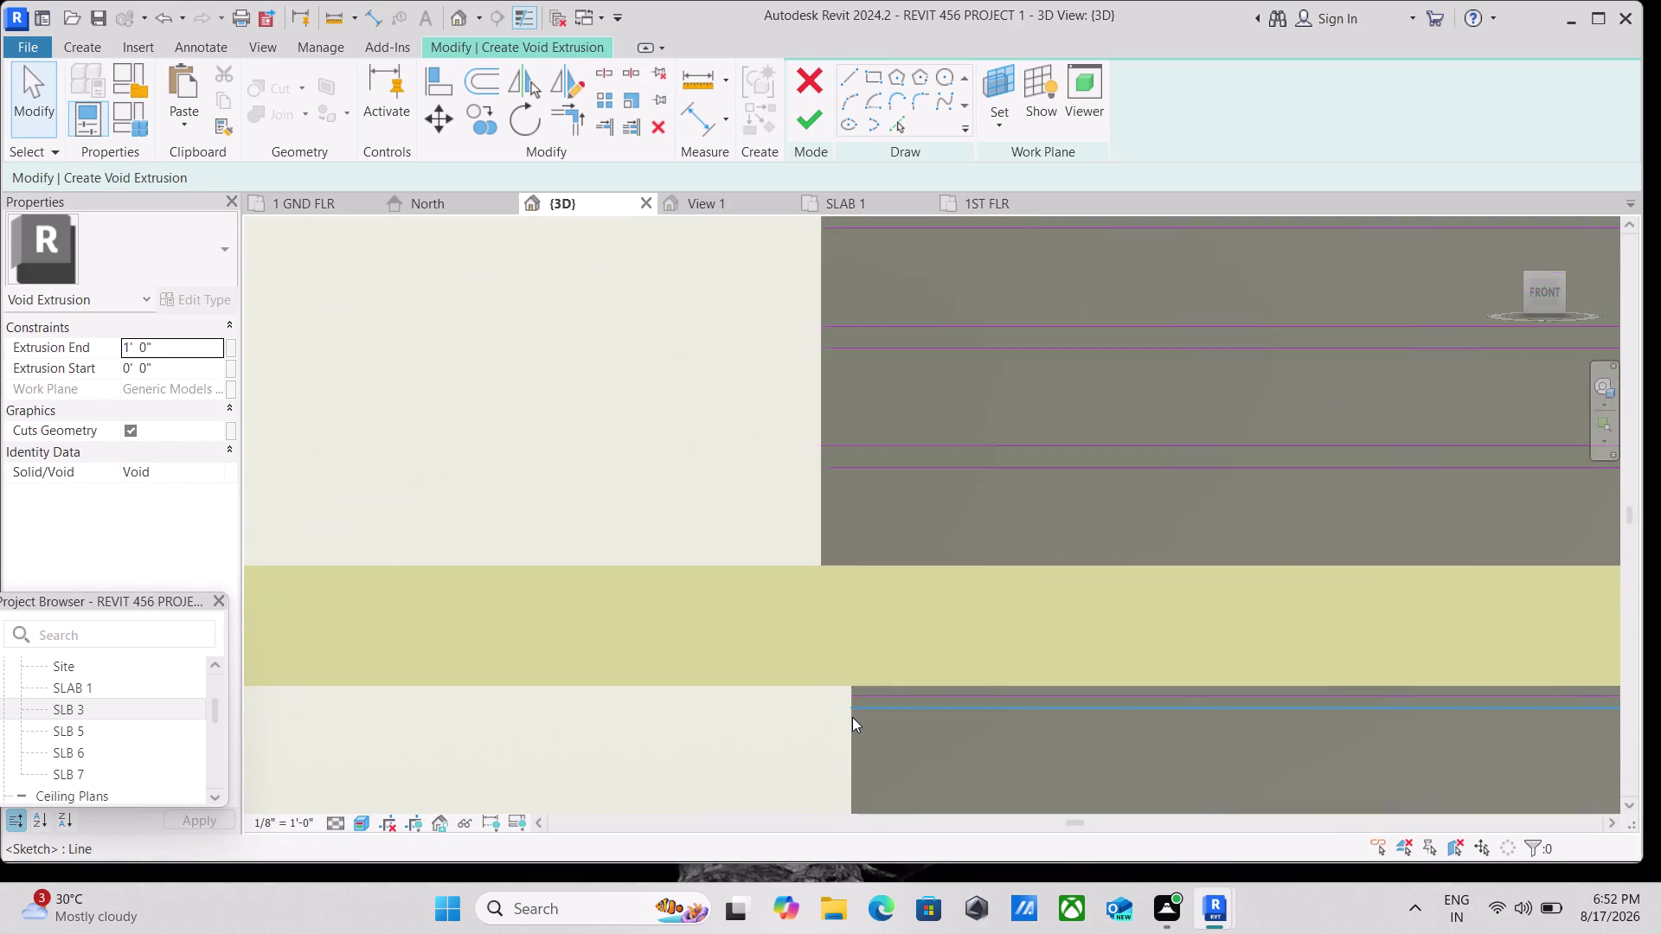
scroll(up, 3)
scroll(down, 3)
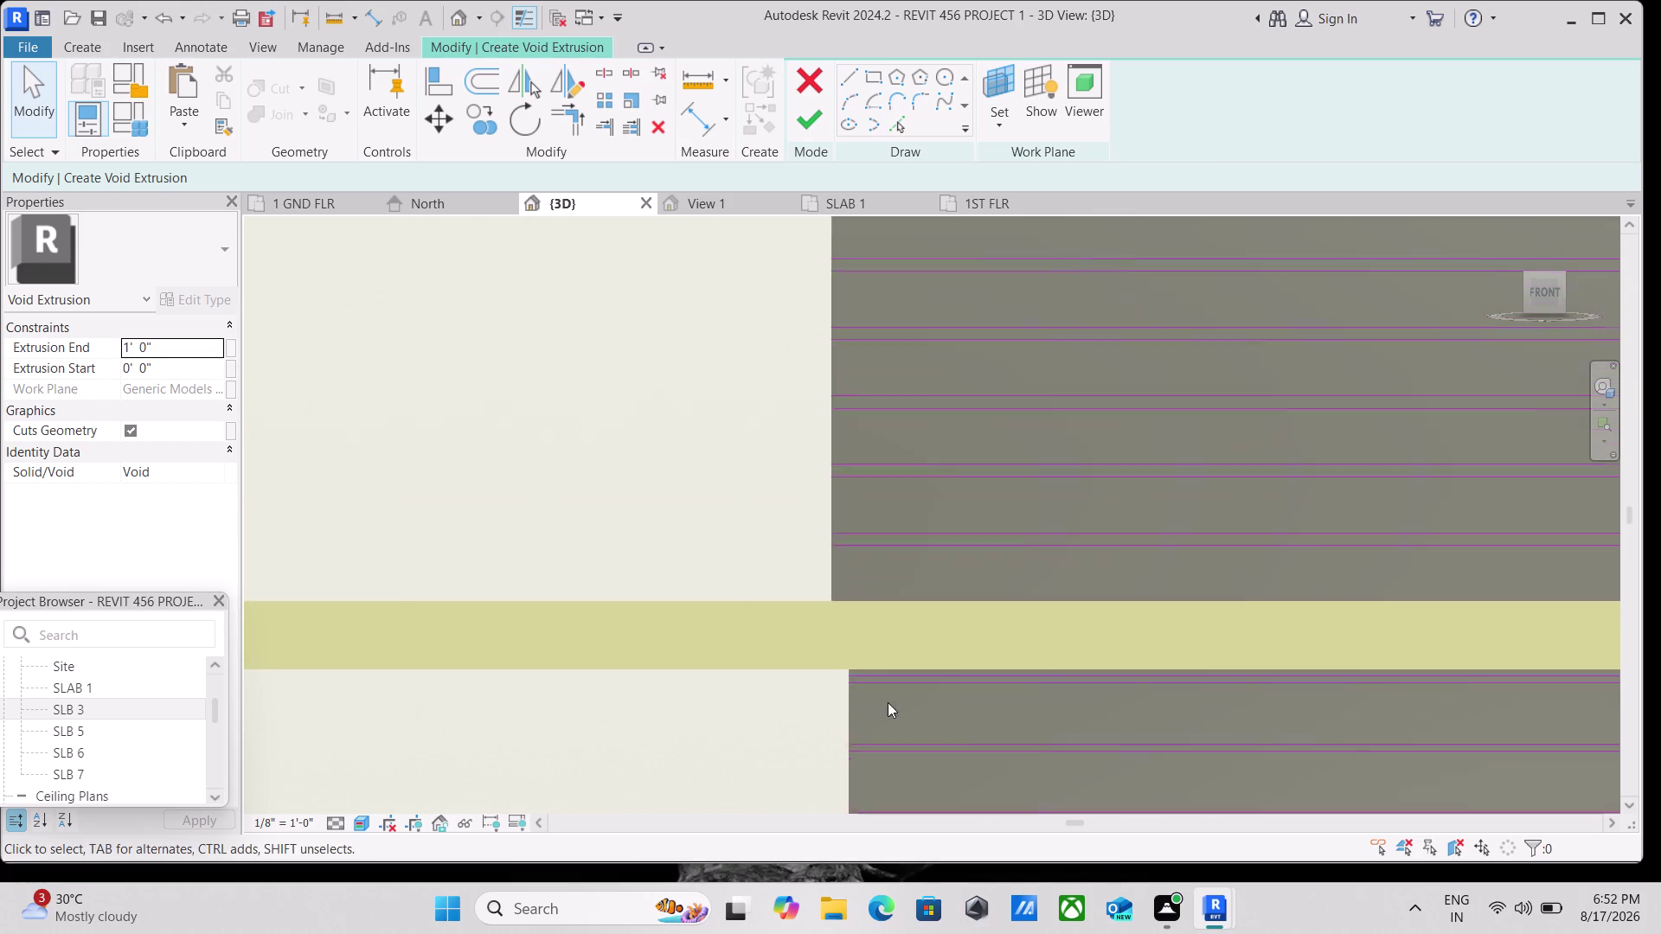
scroll(down, 3)
scroll(down, 3)
middle_drag(964, 508, 672, 370)
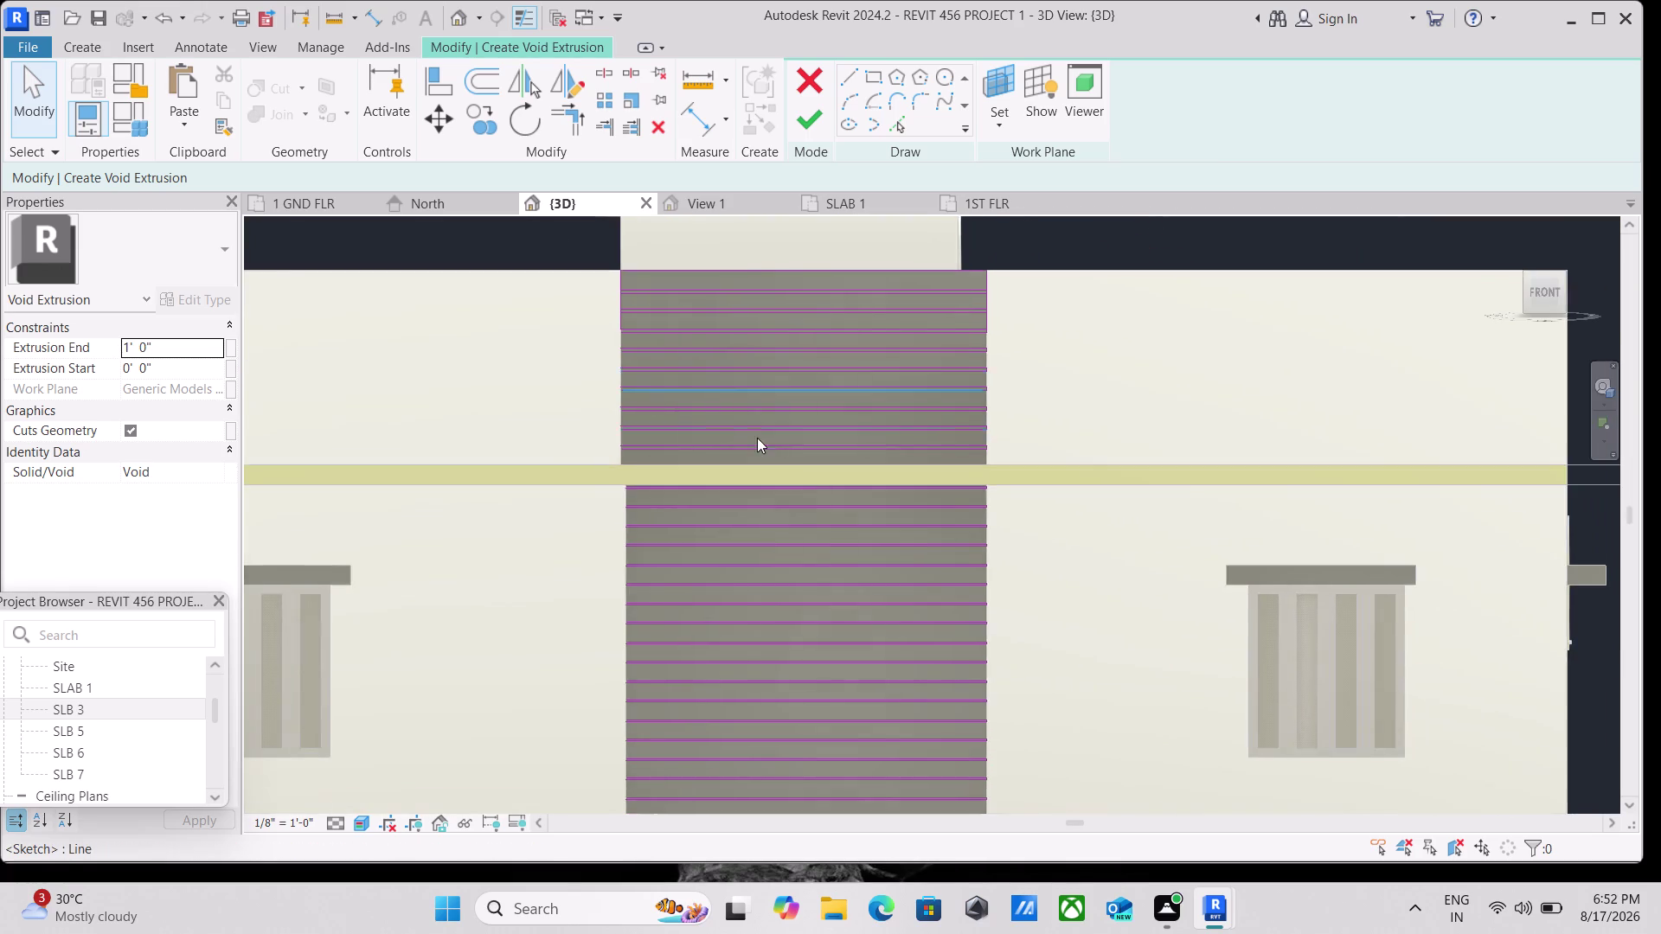
scroll(down, 3)
scroll(down, 3)
scroll(up, 3)
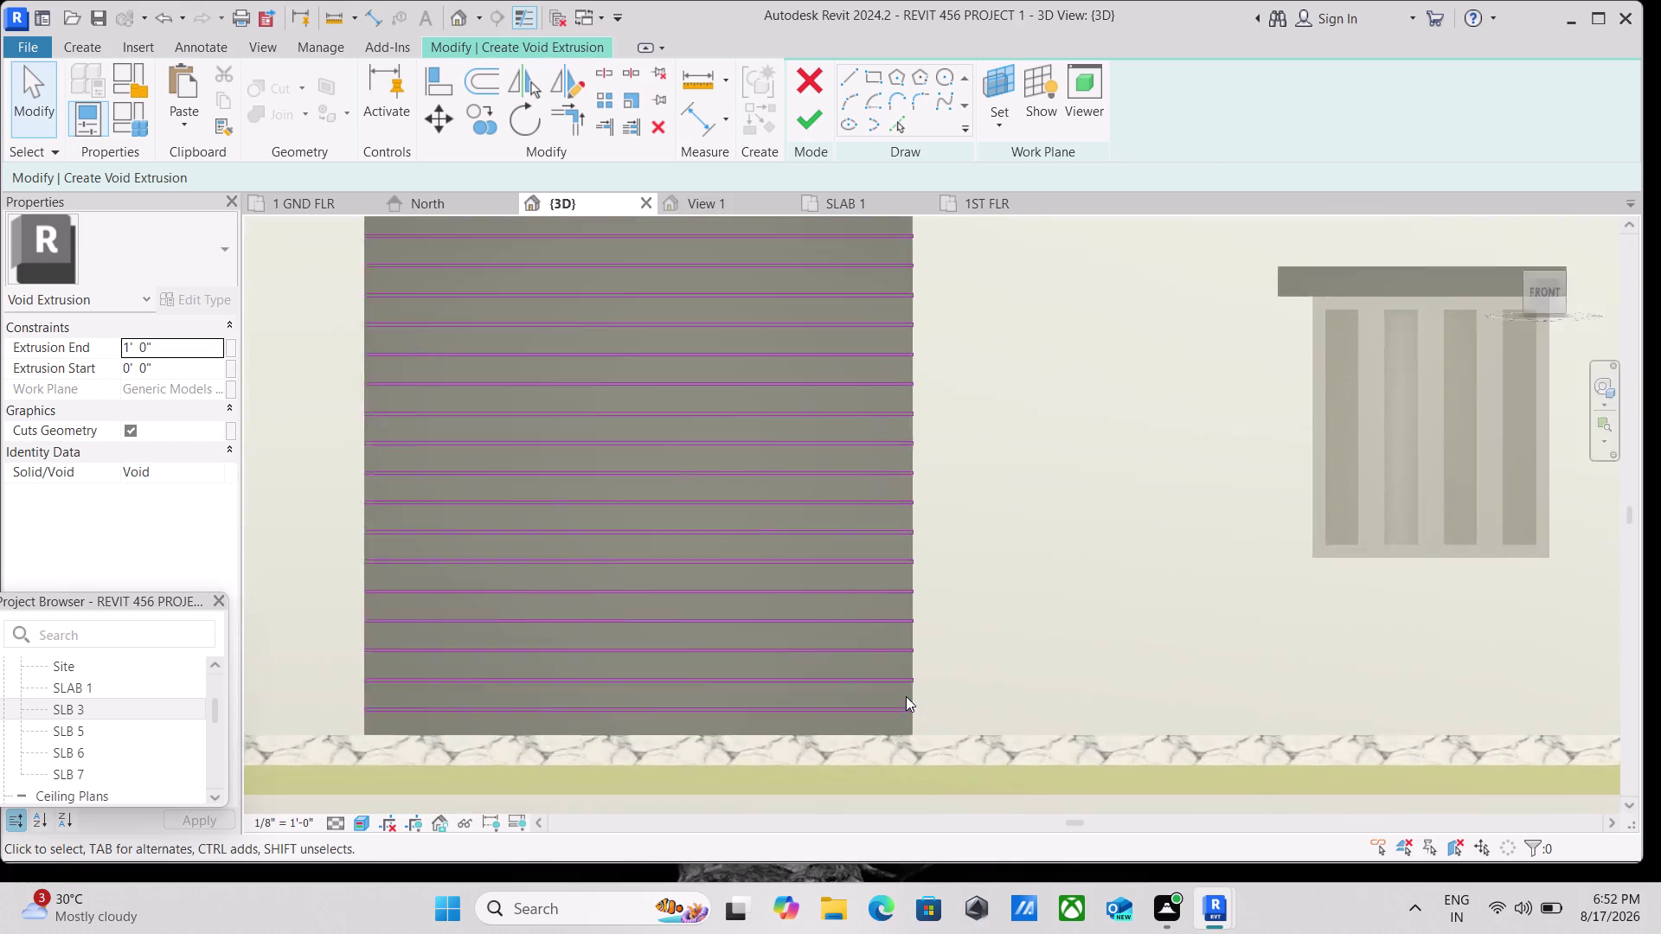
scroll(up, 3)
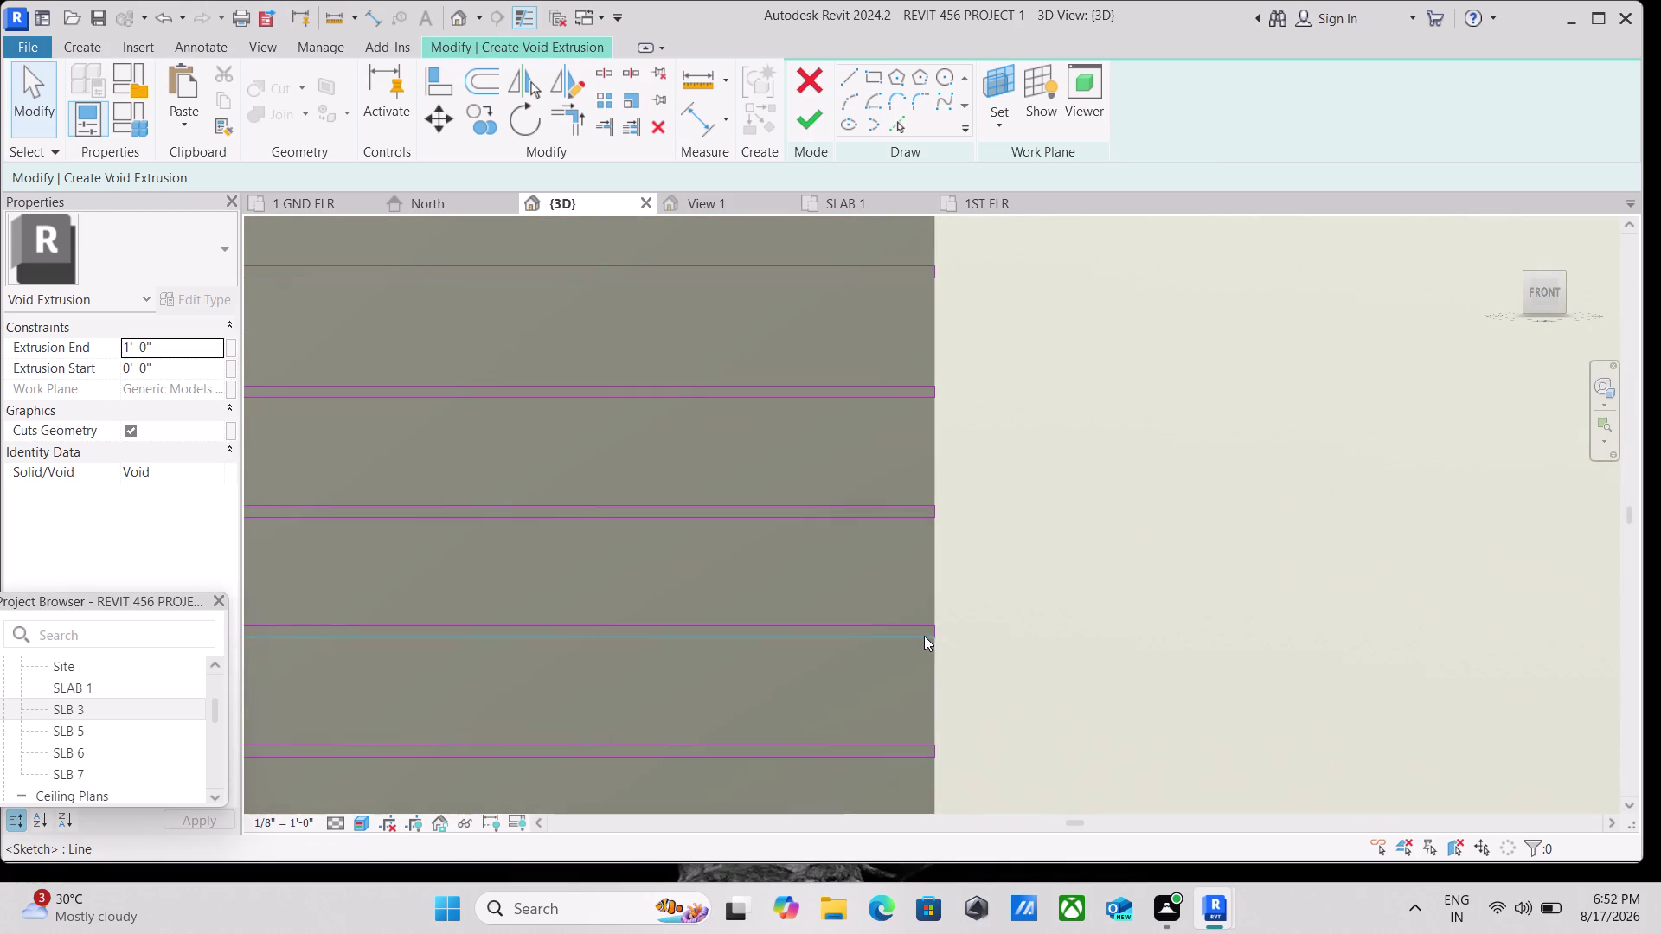
drag(966, 603, 903, 648)
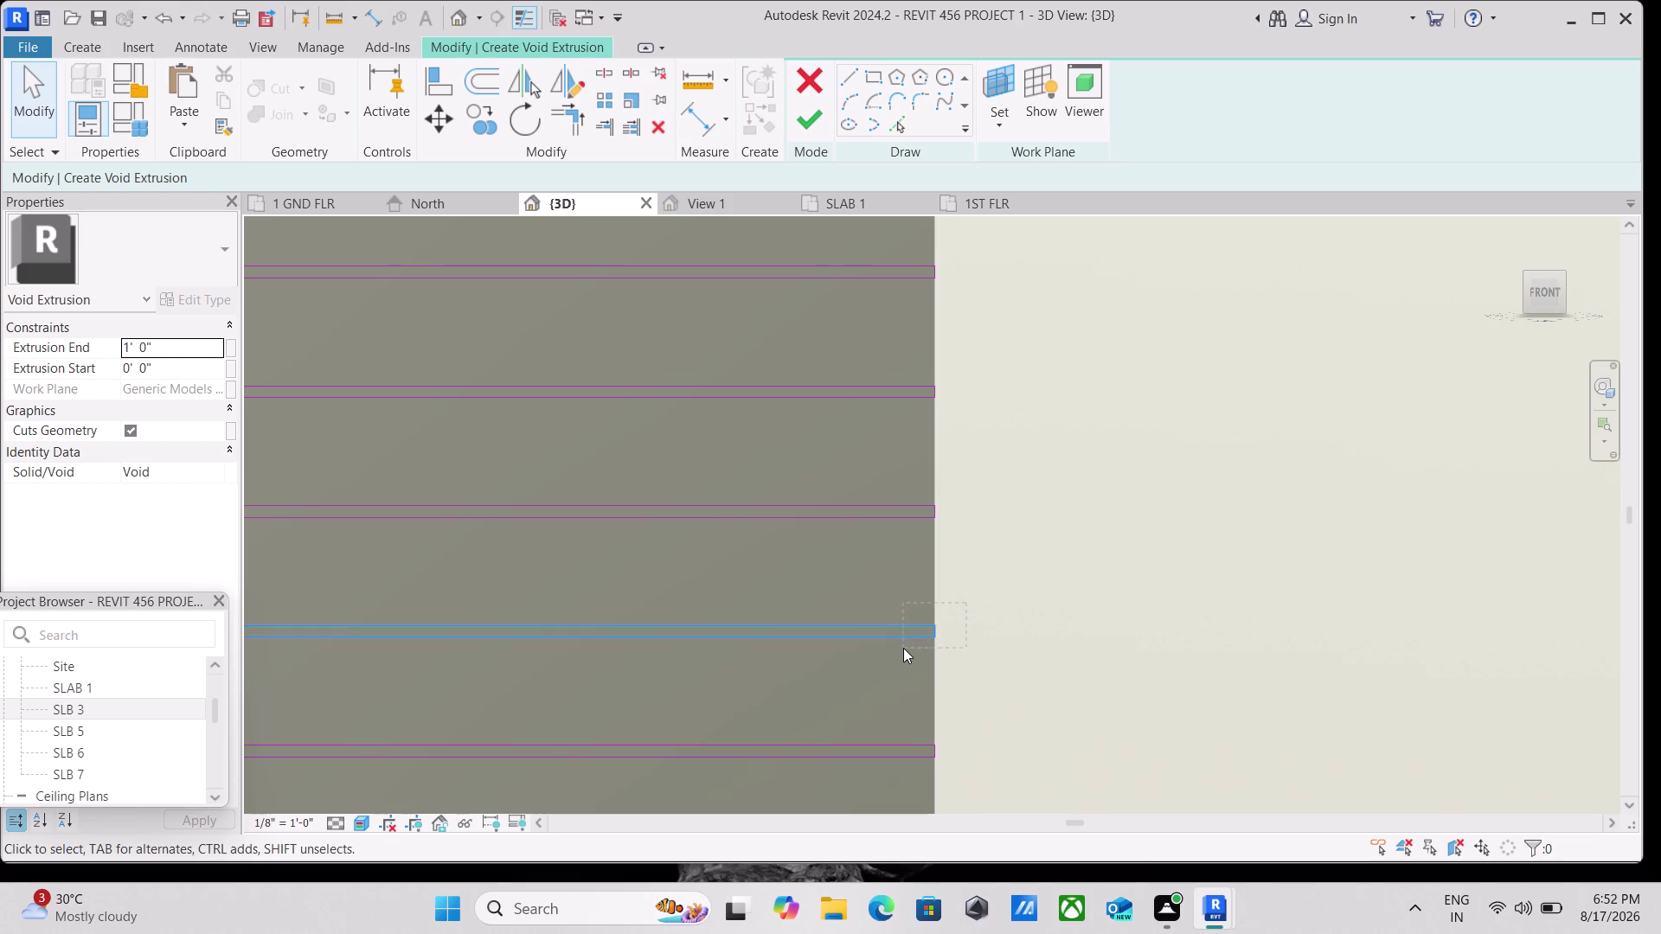
text(sa)
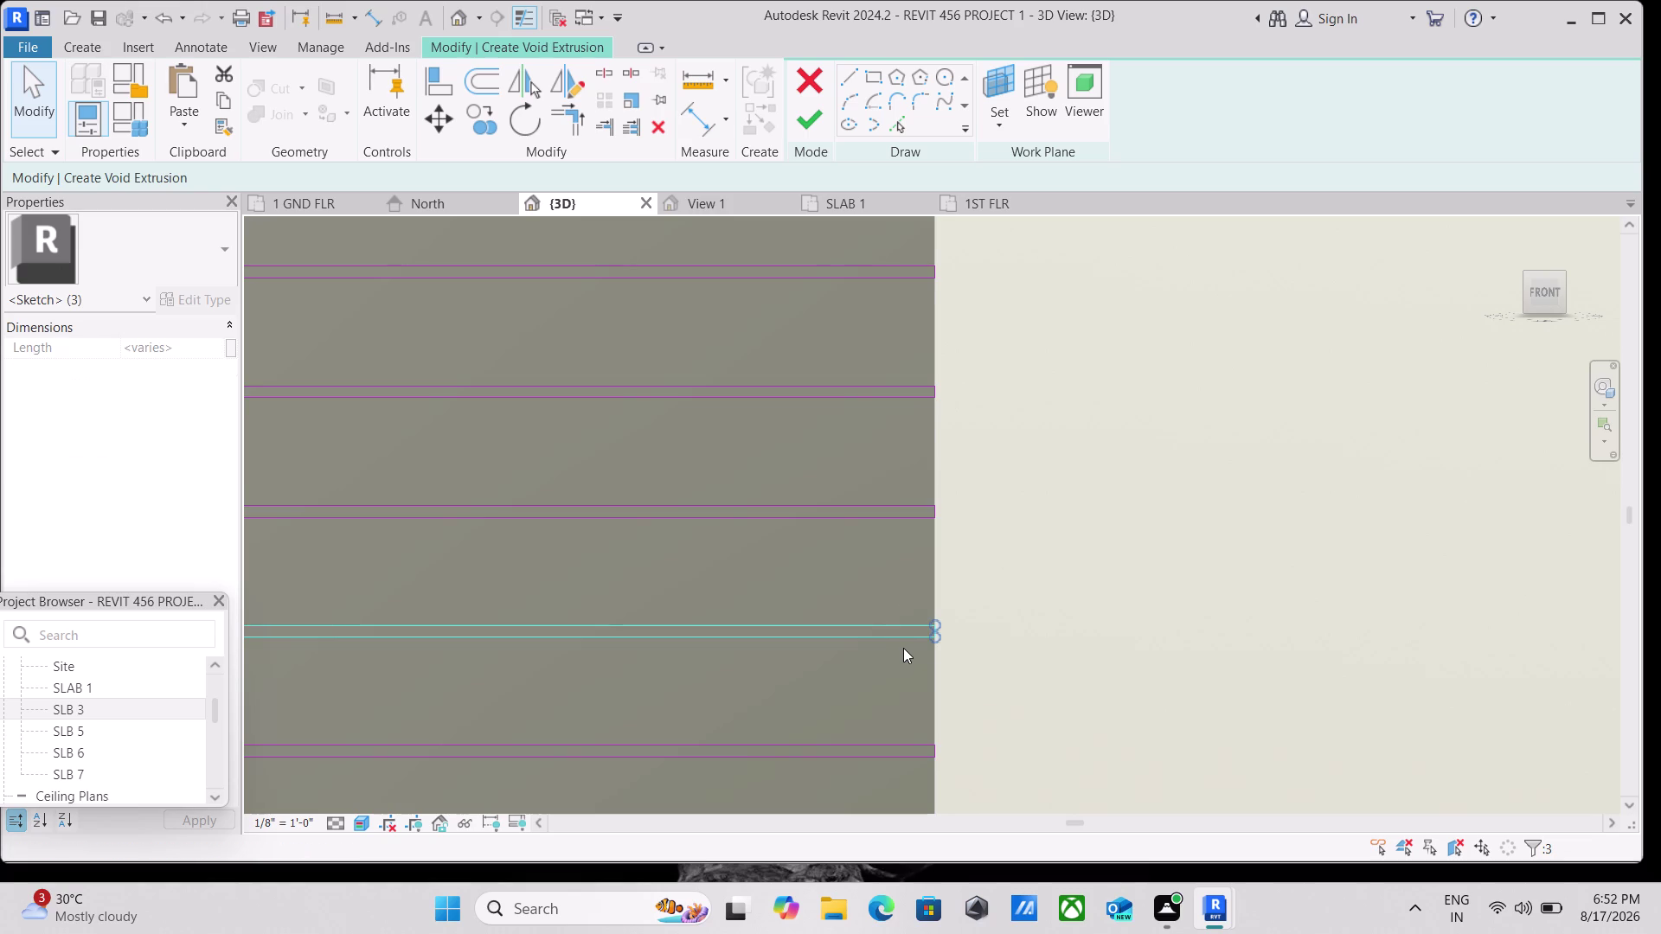
scroll(down, 3)
scroll(down, 3)
scroll(down, 3)
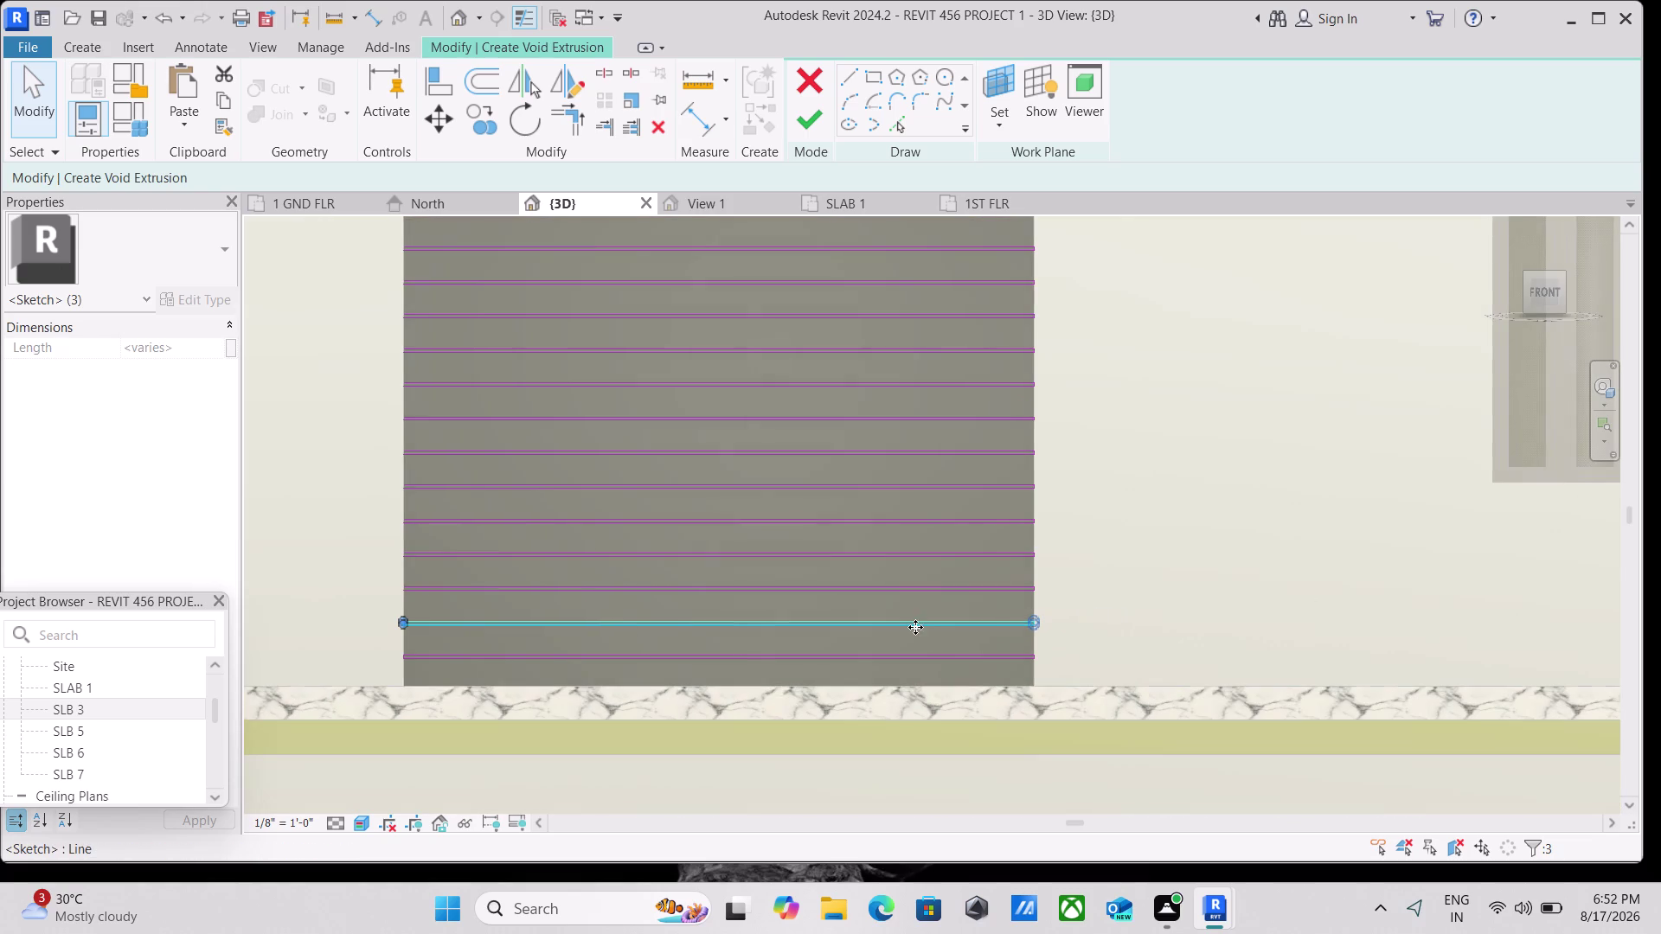
scroll(up, 3)
key(Escape)
scroll(down, 3)
scroll(down, 3)
middle_drag(984, 332, 968, 482)
scroll(up, 3)
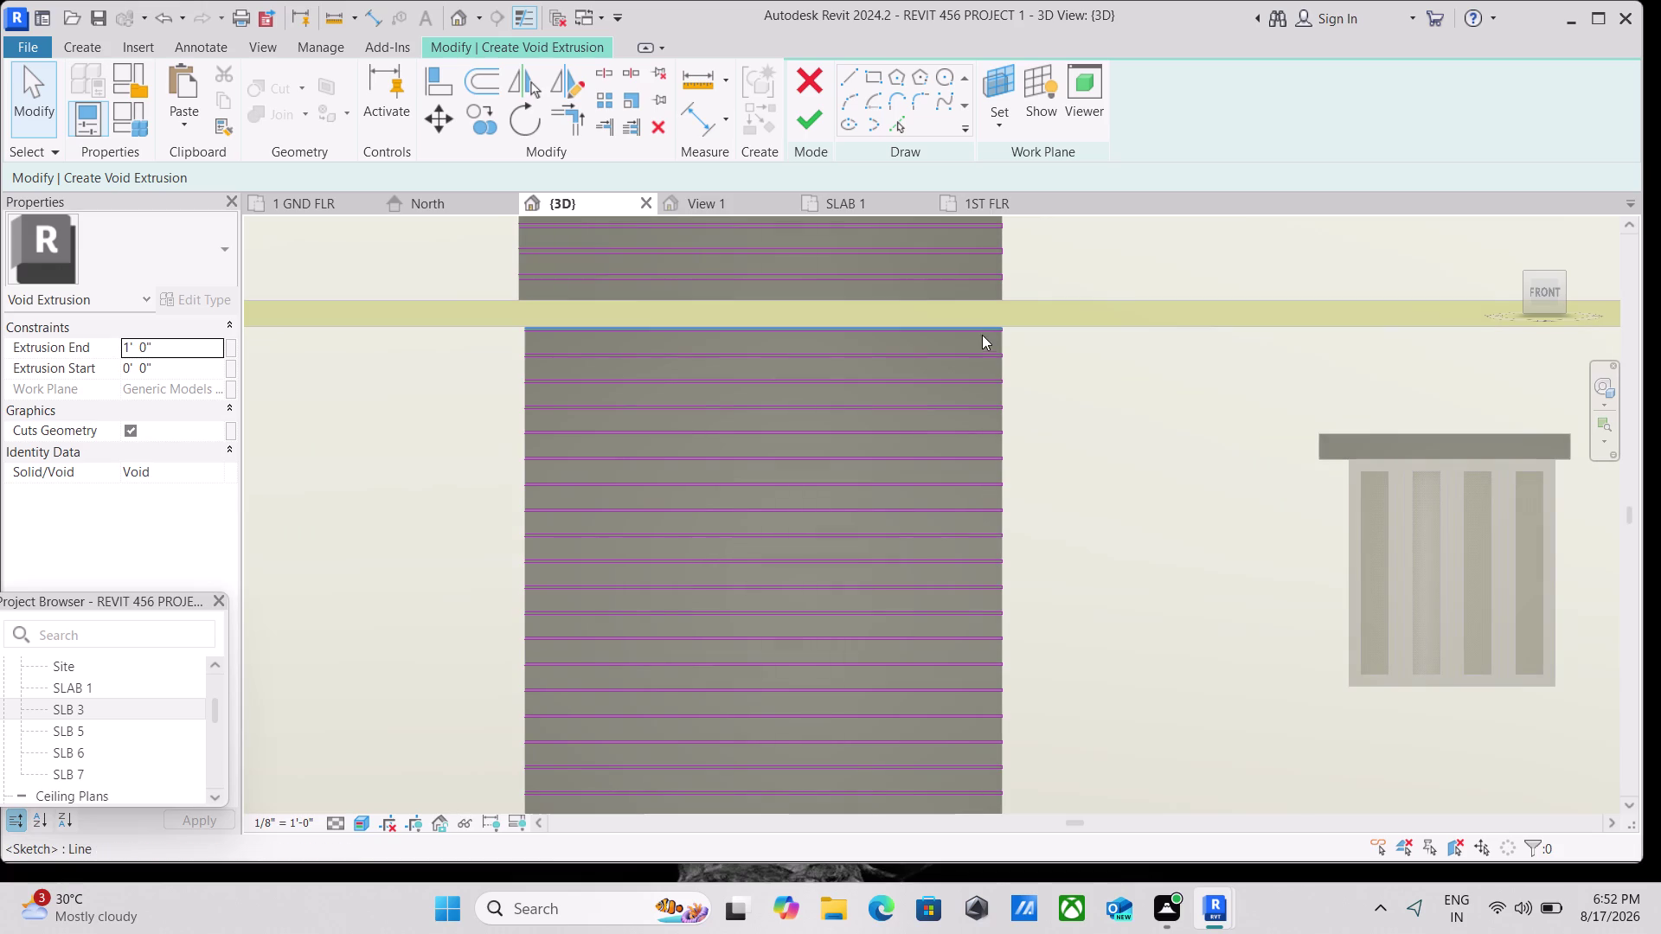
drag(1059, 334, 932, 543)
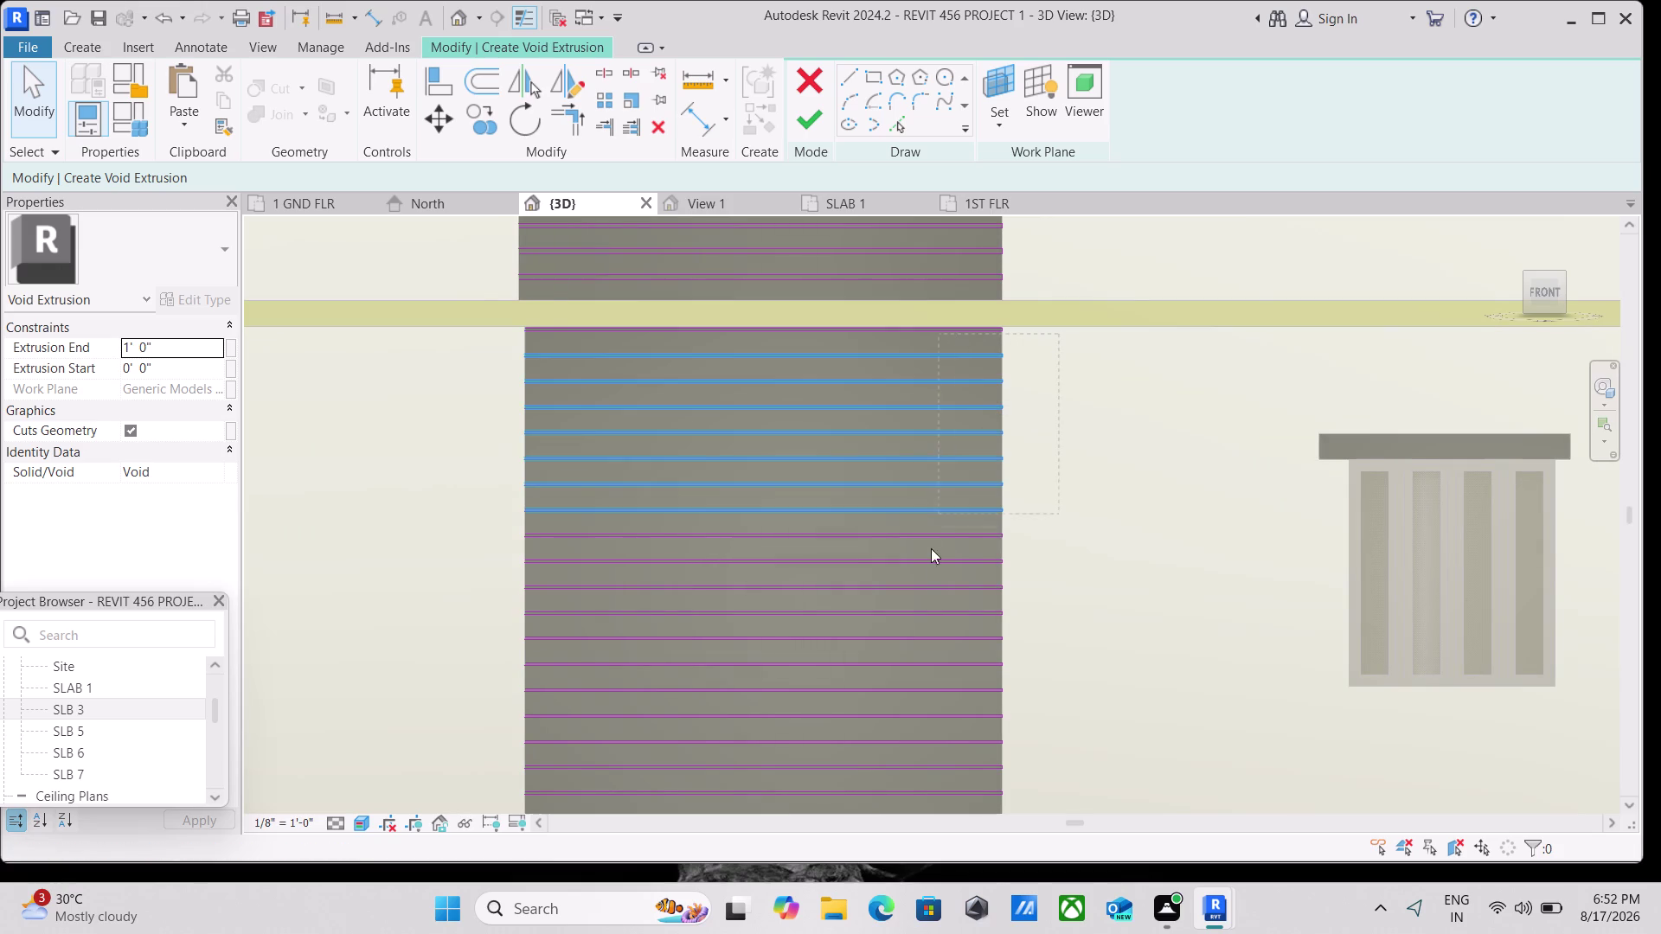
drag(933, 543, 846, 807)
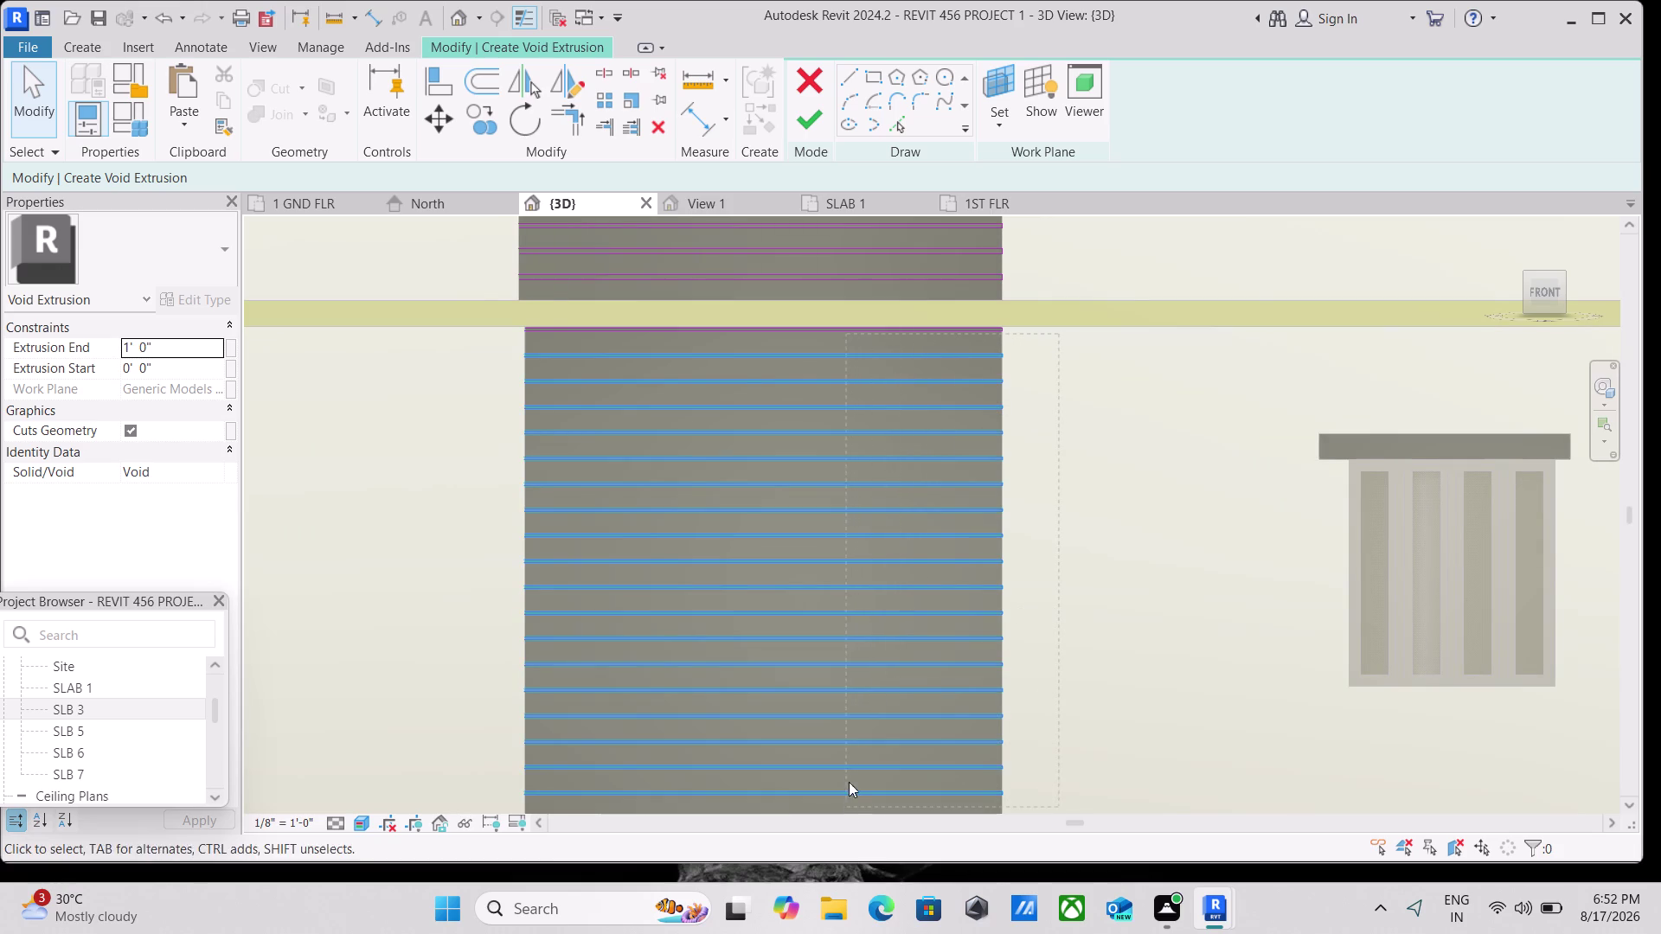
scroll(up, 3)
drag(1029, 328, 1028, 328)
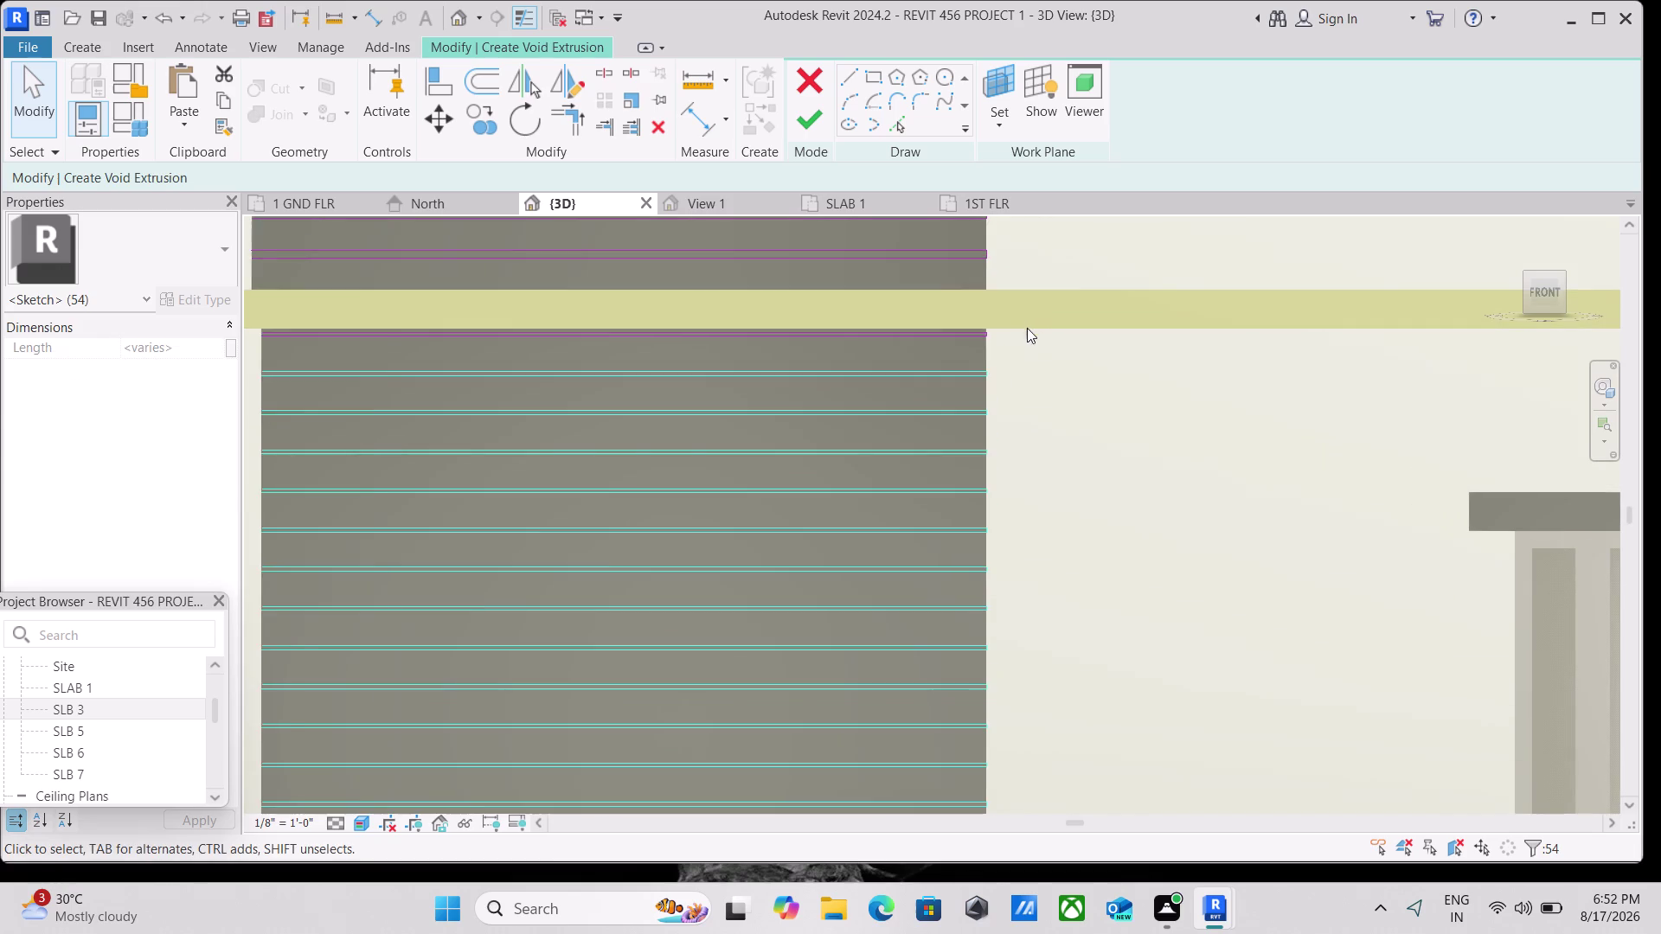
drag(1029, 328, 868, 661)
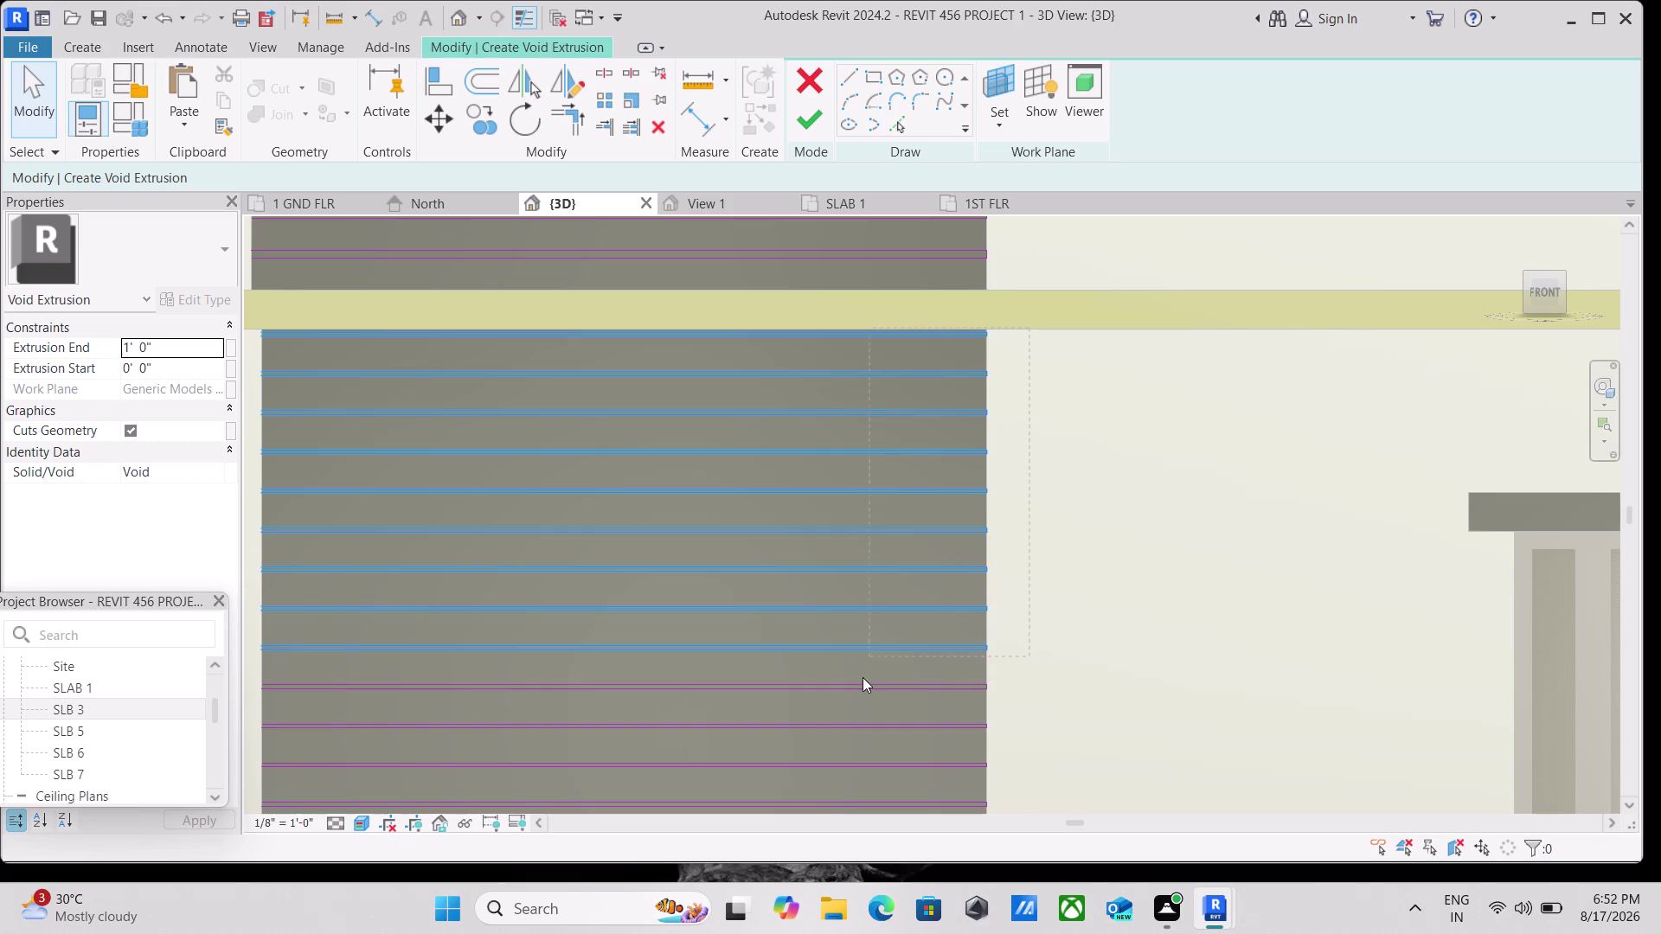
drag(868, 661, 799, 863)
scroll(down, 3)
scroll(down, 3)
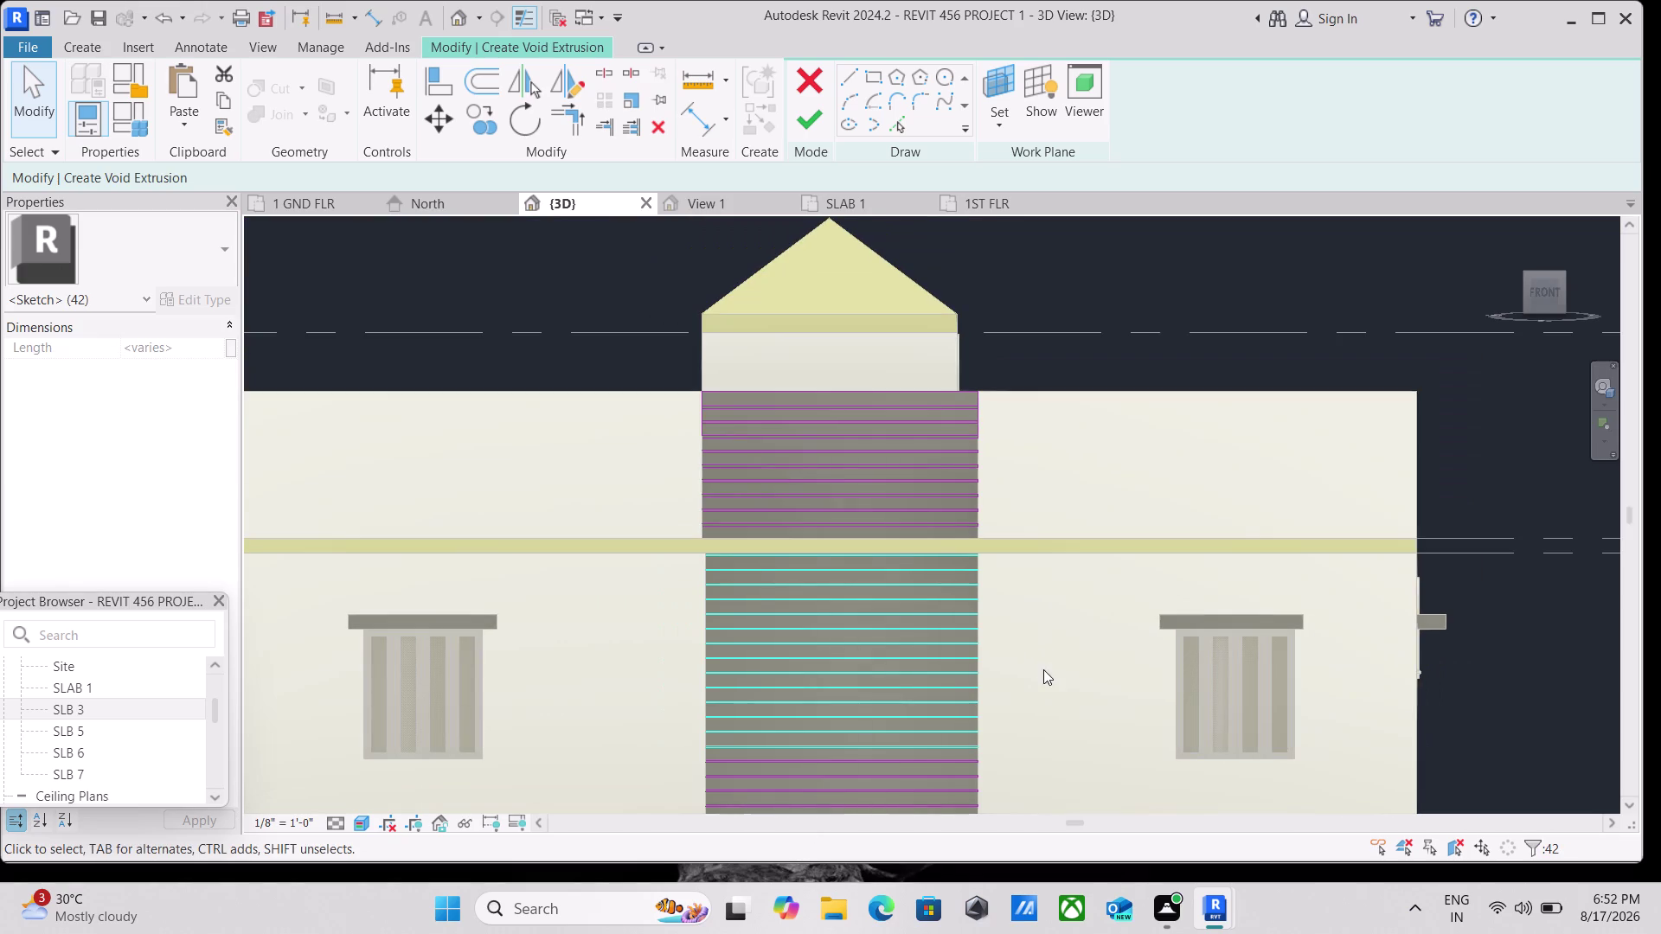
middle_drag(1043, 670, 1069, 479)
scroll(down, 3)
middle_drag(1072, 476, 1043, 522)
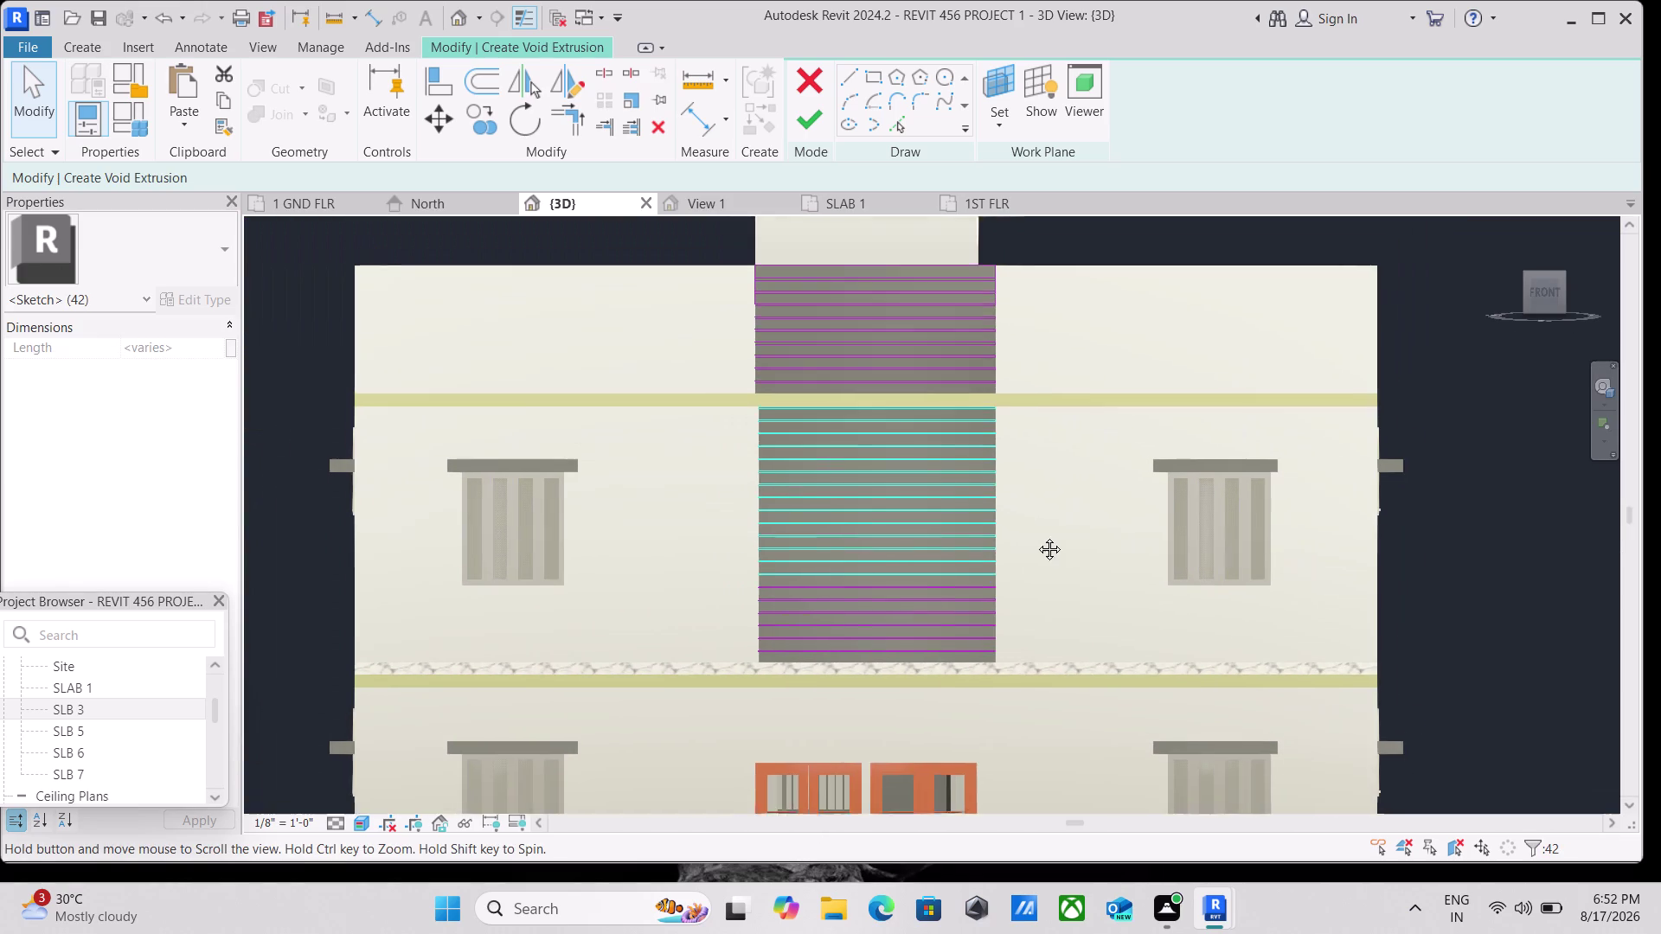
middle_drag(1043, 523, 1024, 564)
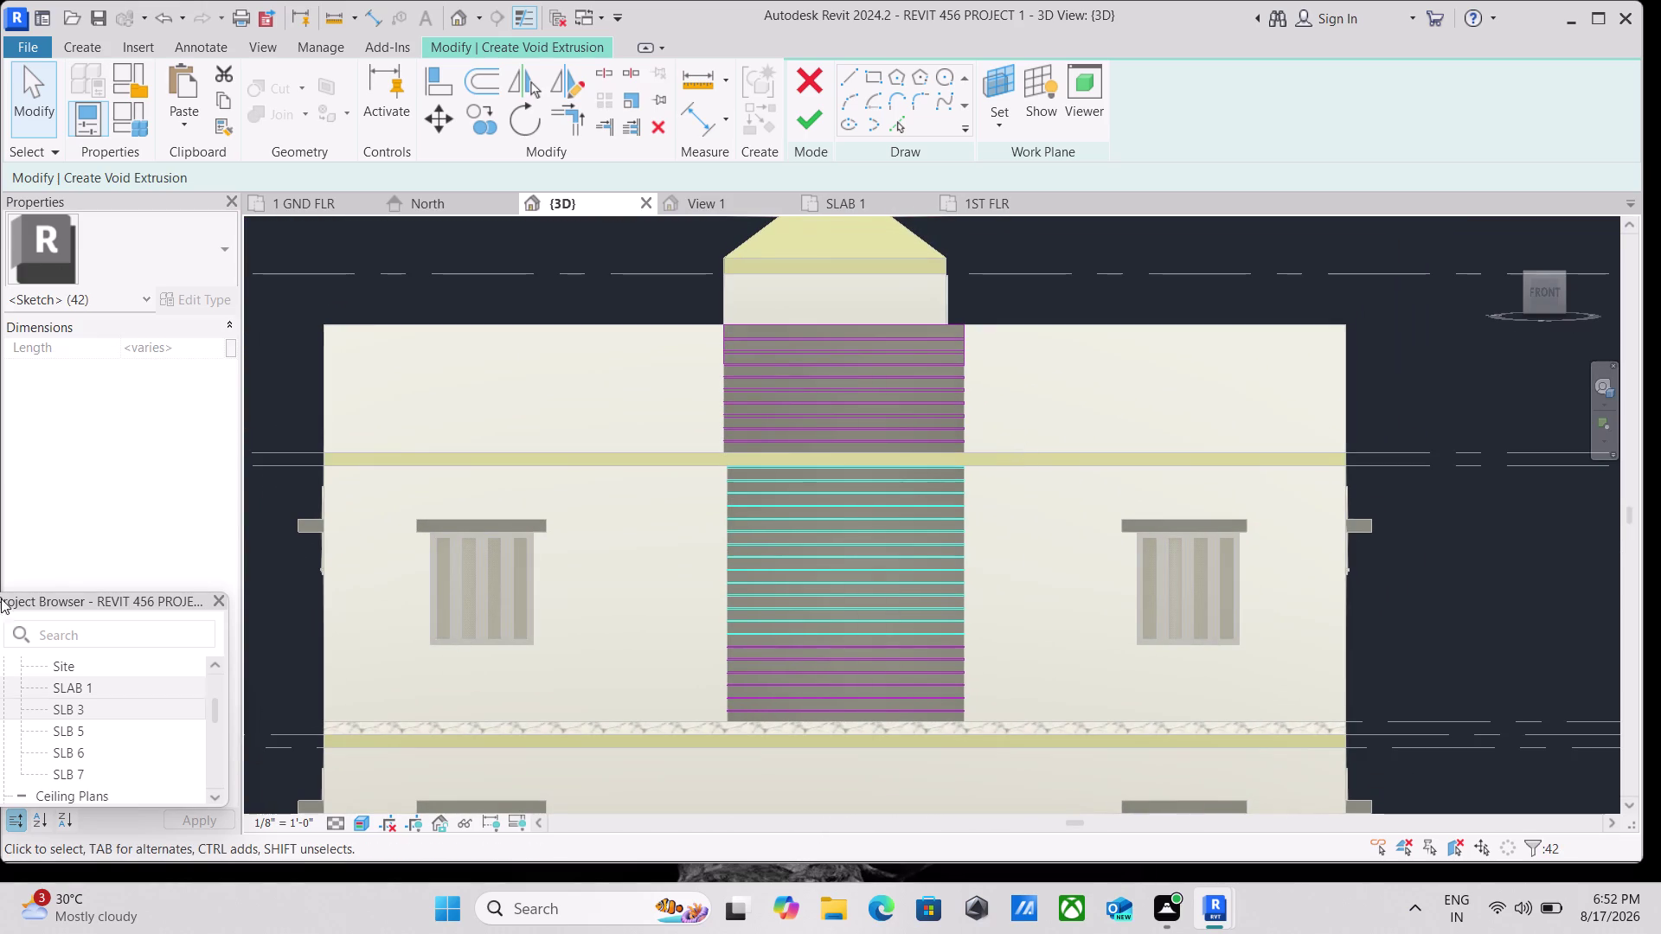
scroll(up, 3)
scroll(down, 3)
scroll(down, 3)
scroll(up, 3)
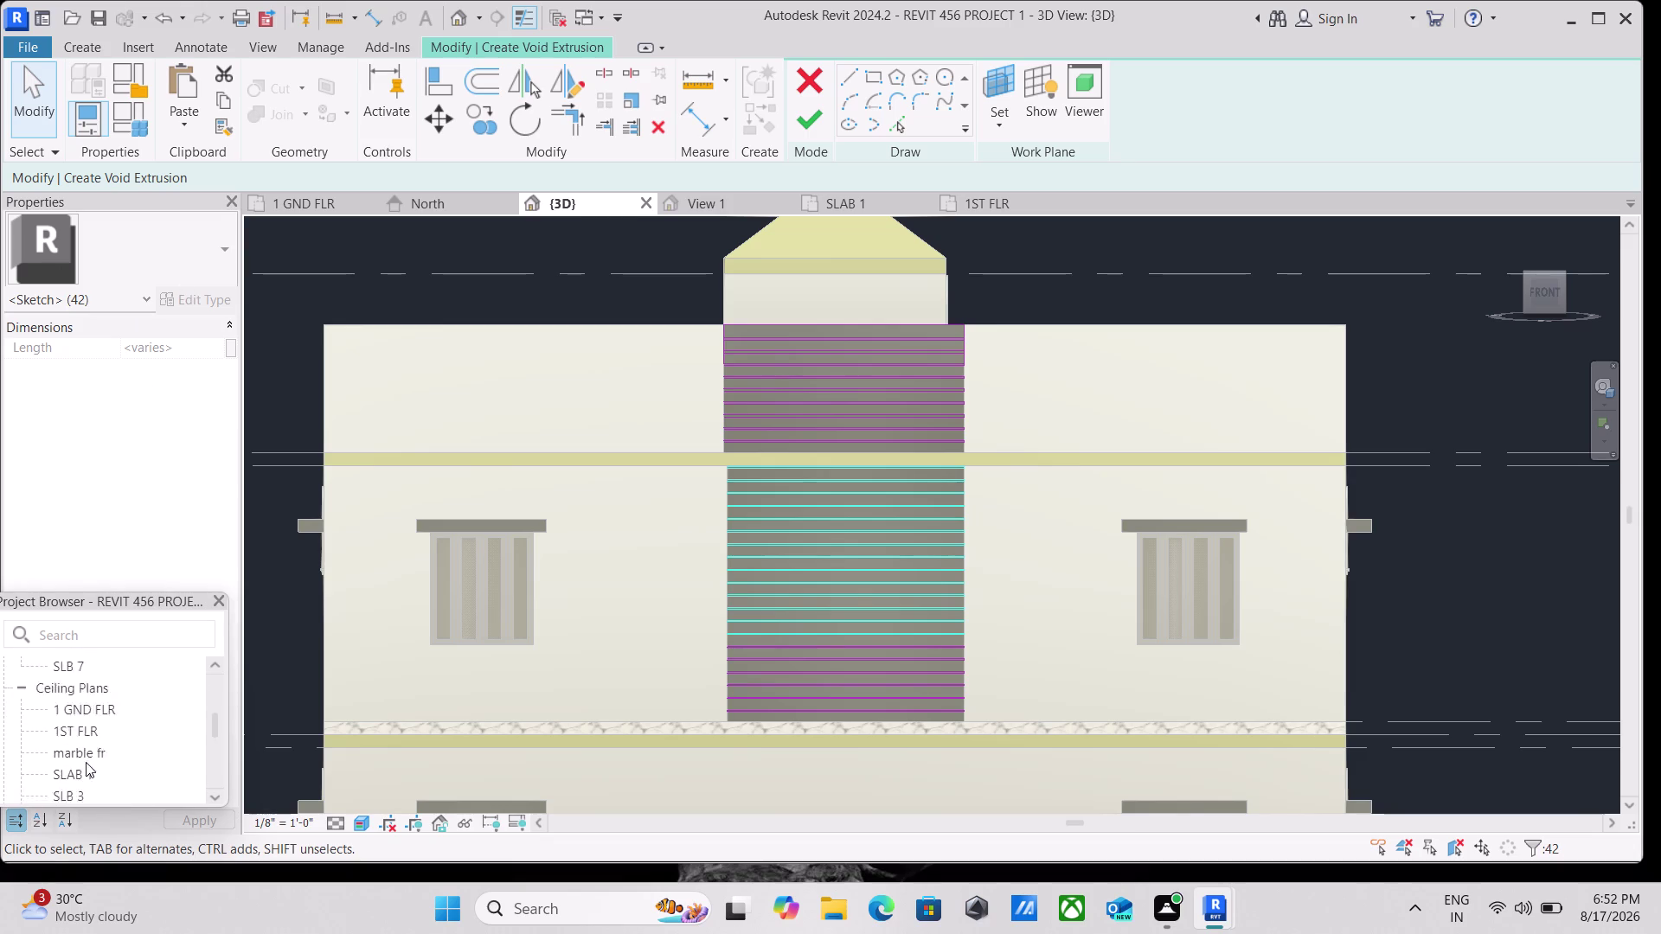
scroll(up, 3)
key(Escape)
scroll(down, 3)
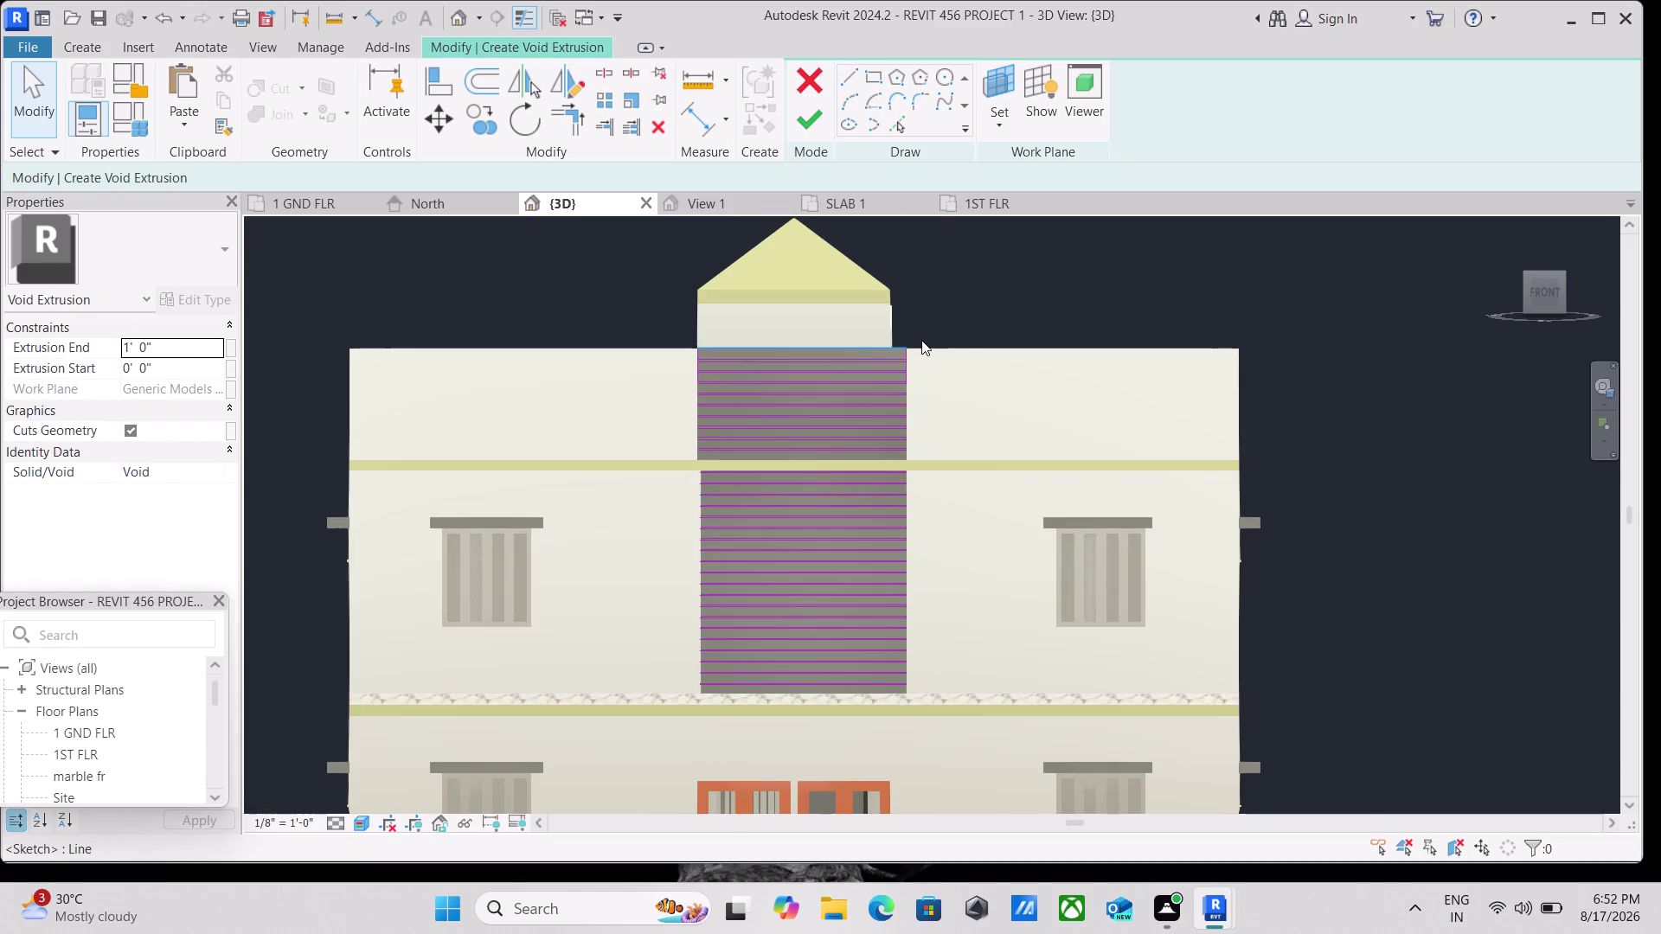
drag(925, 333, 892, 461)
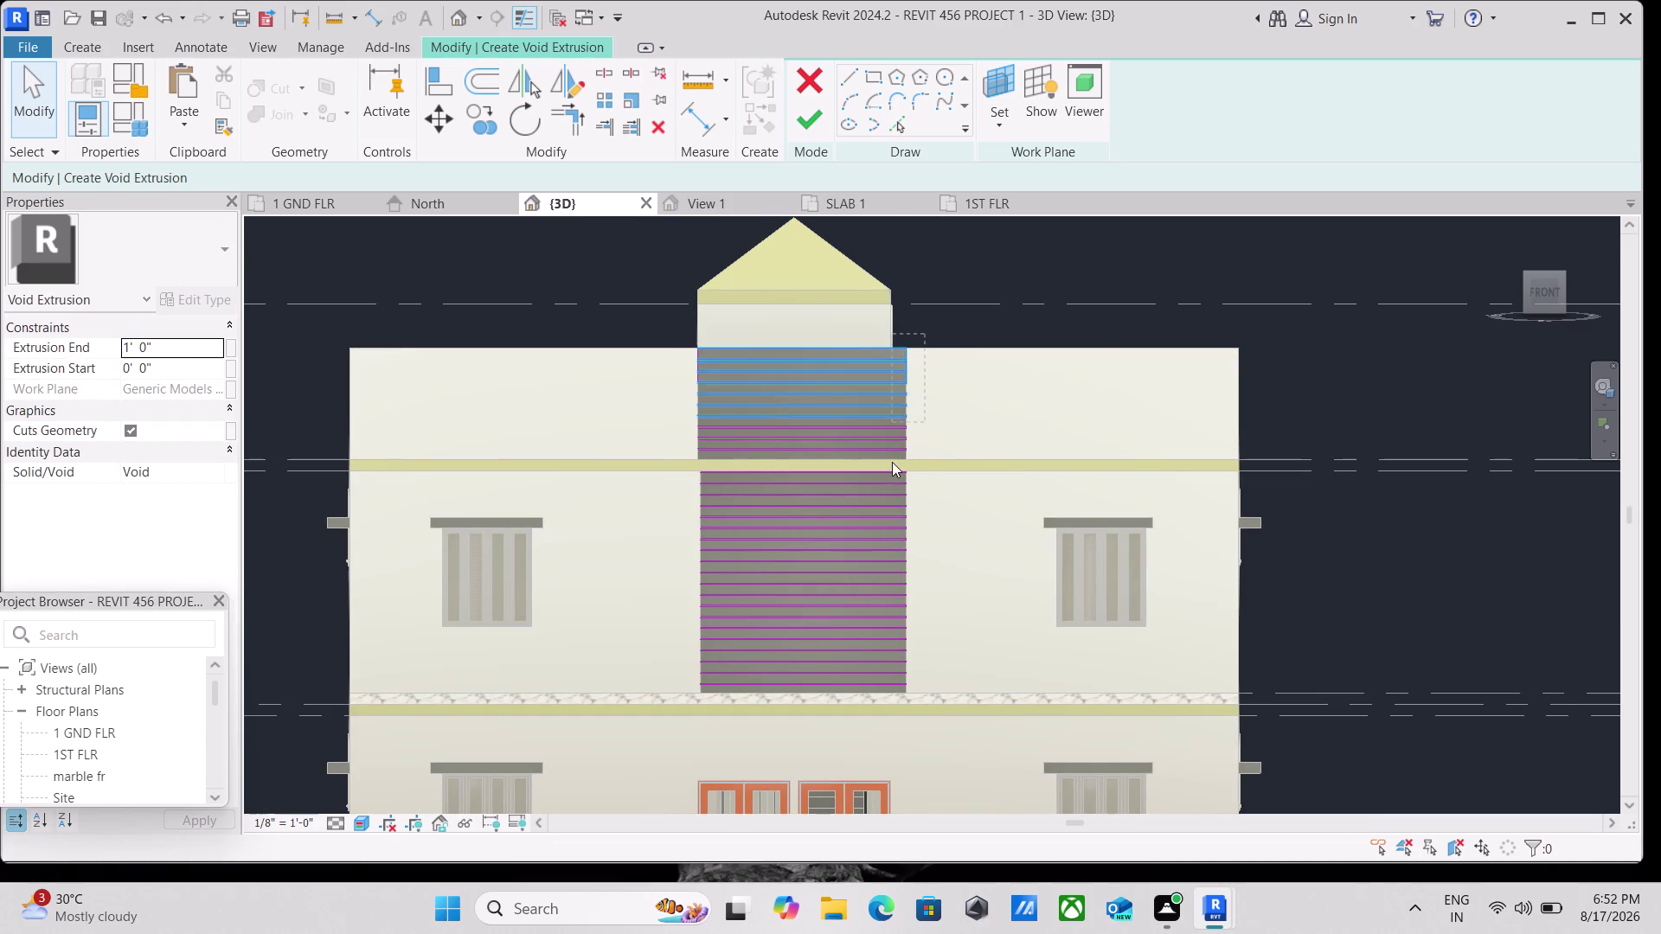
drag(892, 460, 849, 690)
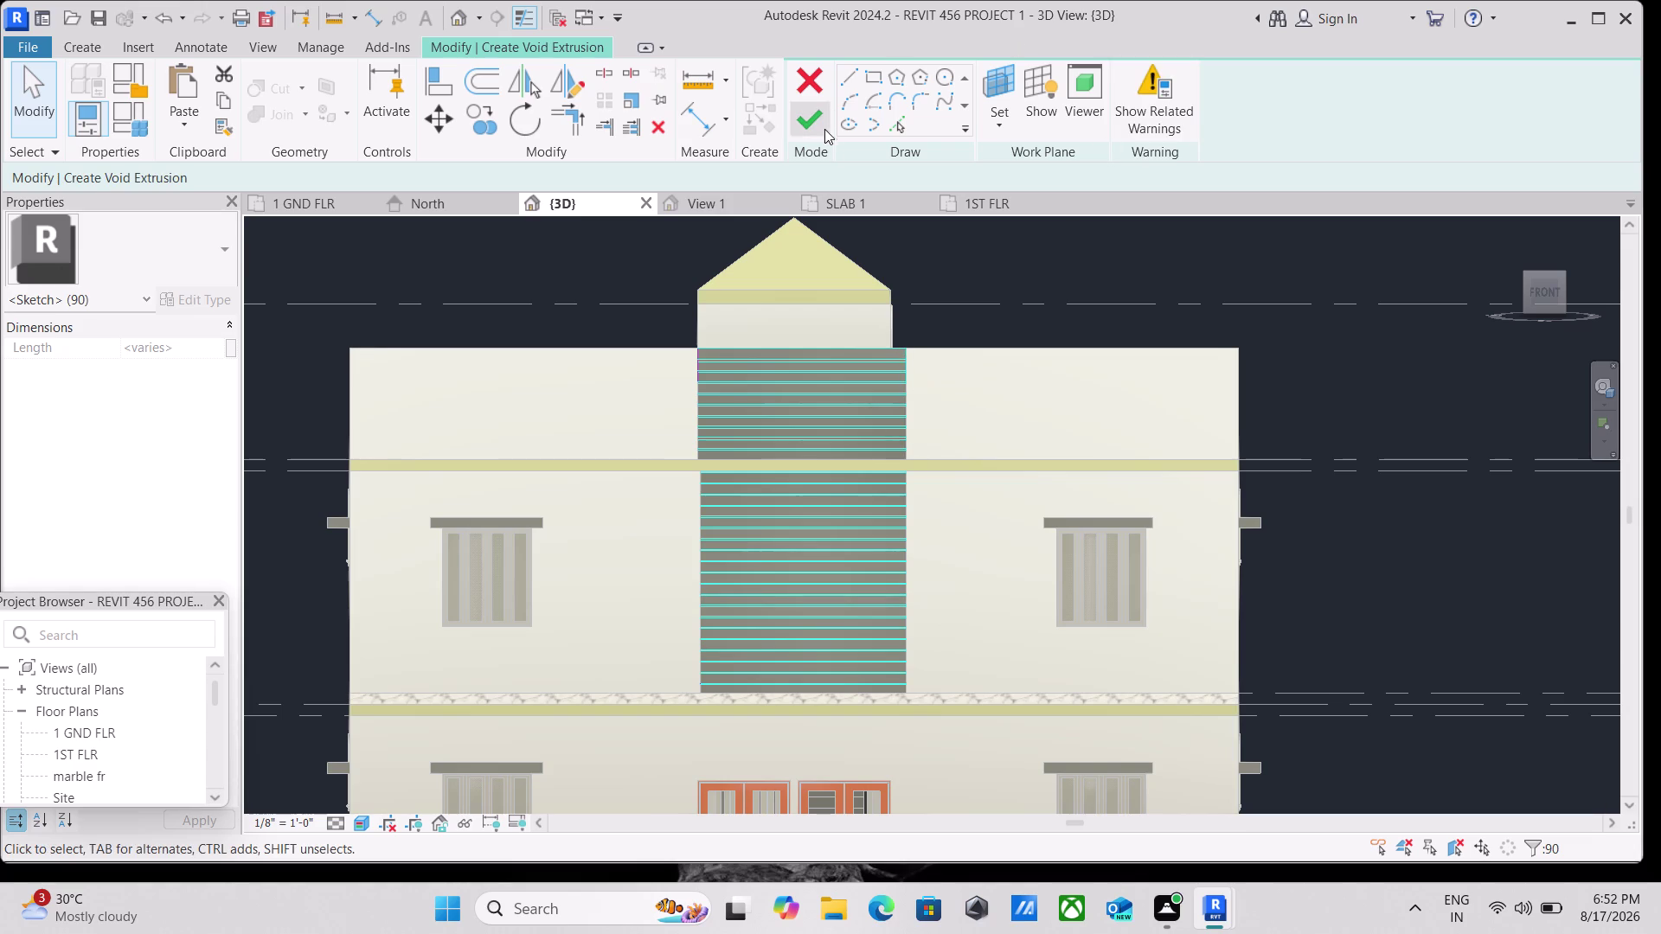
Cancel and discard the striped void extrusion sketch, then finish the in-place generic model.
scroll(up, 3)
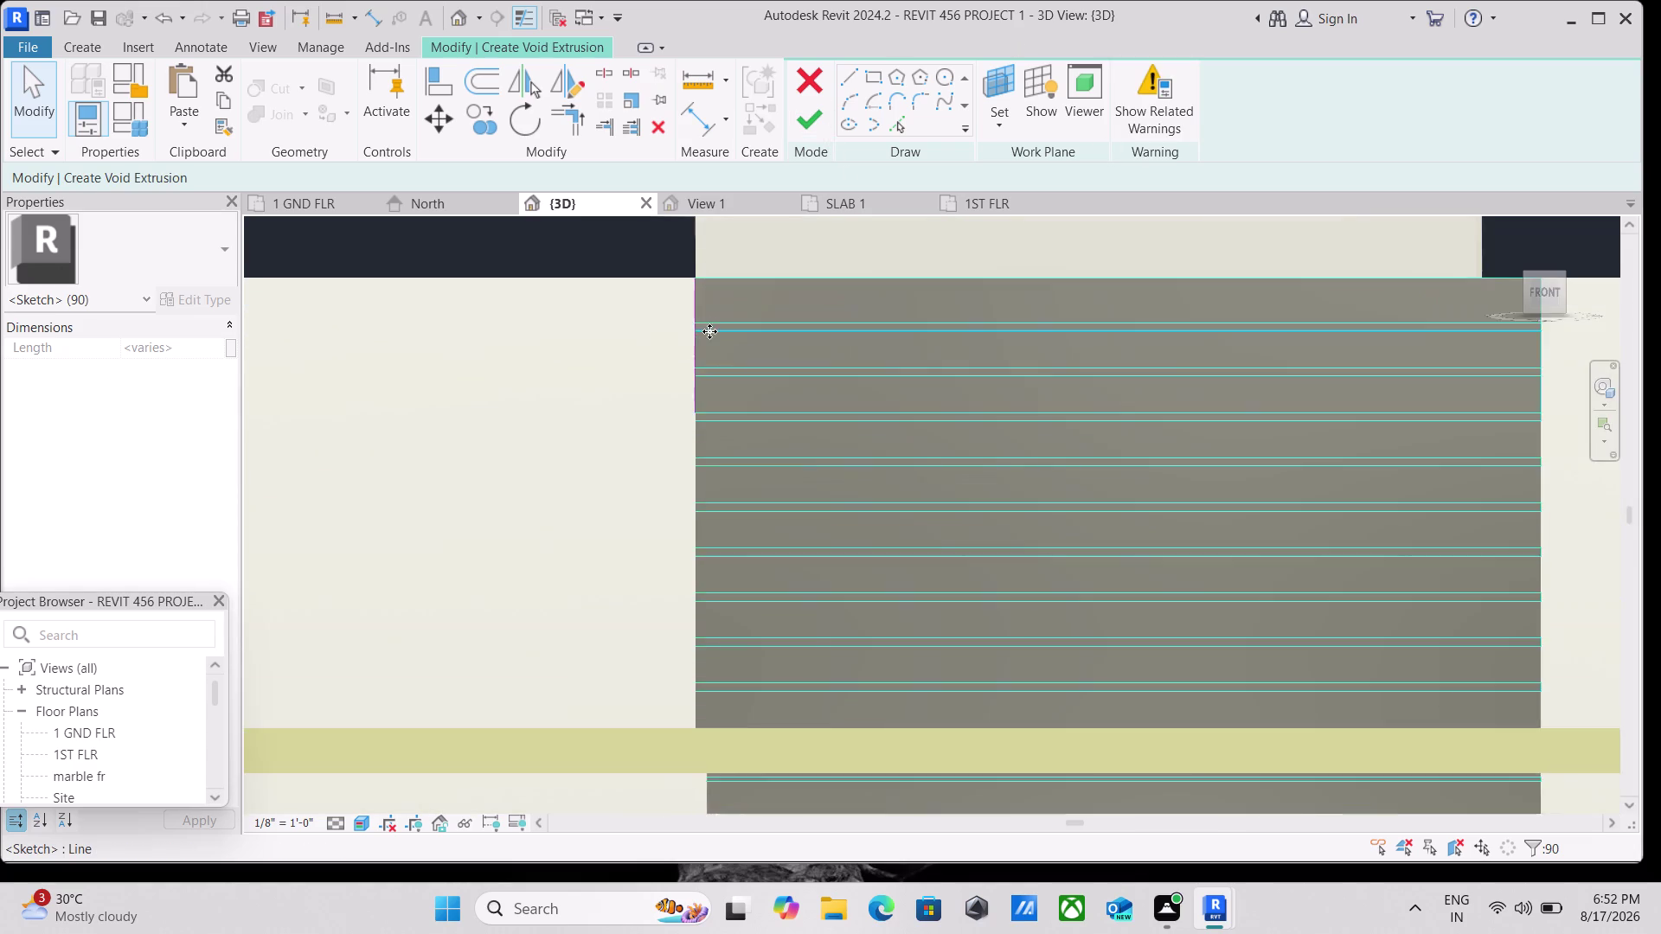
scroll(up, 3)
scroll(up, 3)
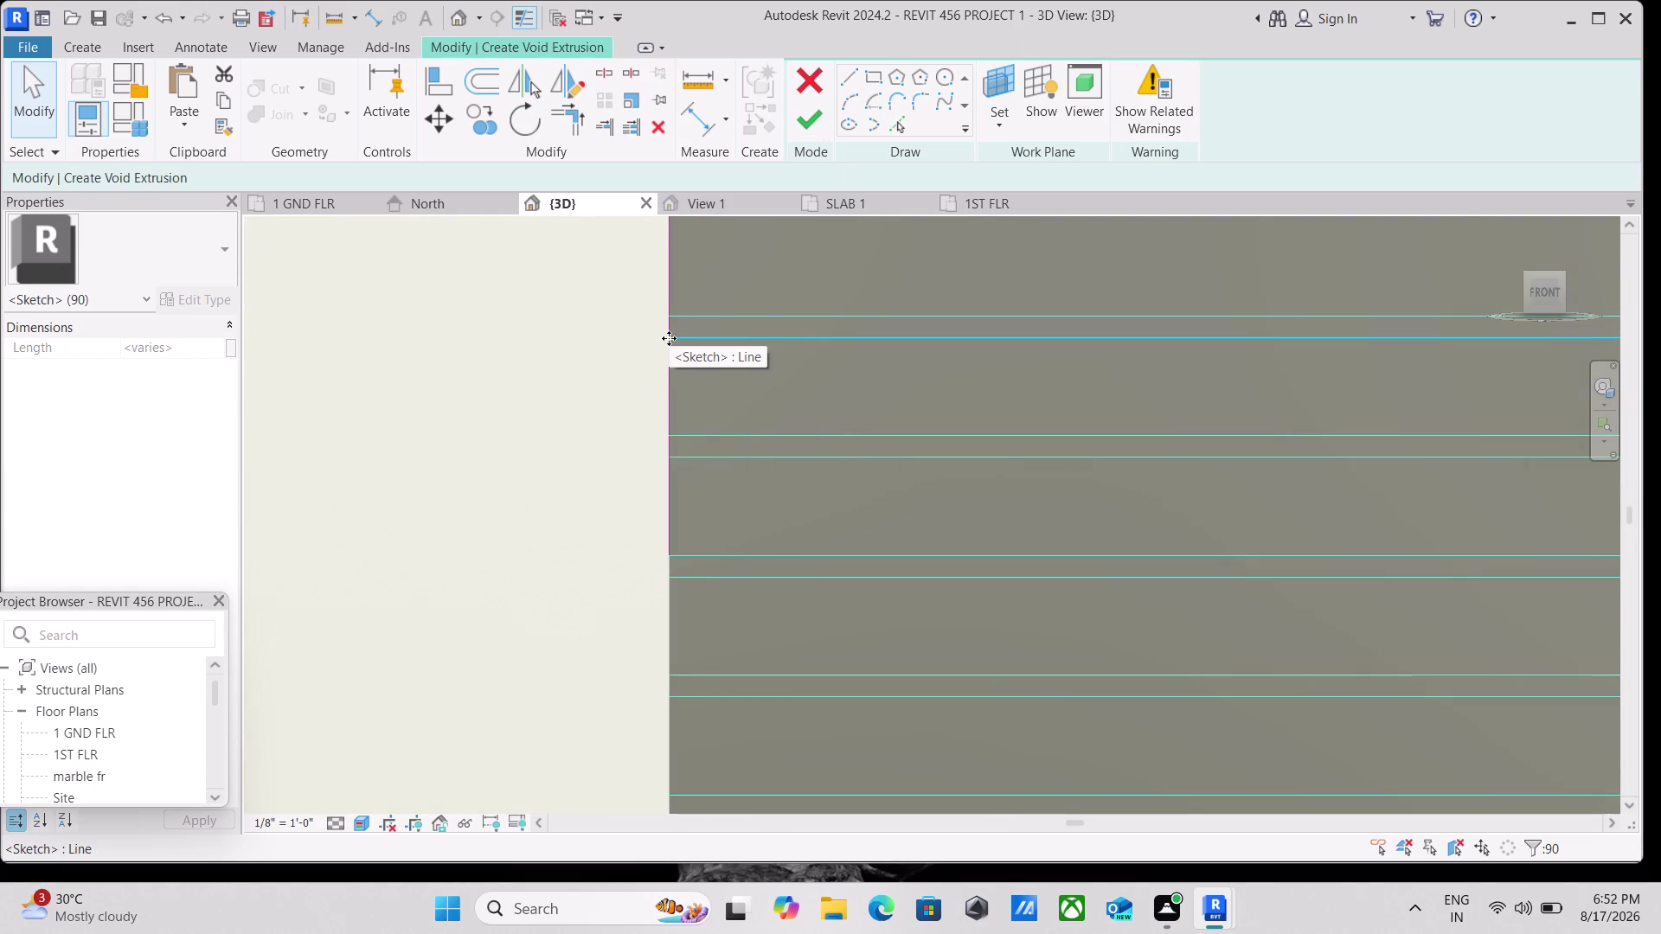
click(795, 85)
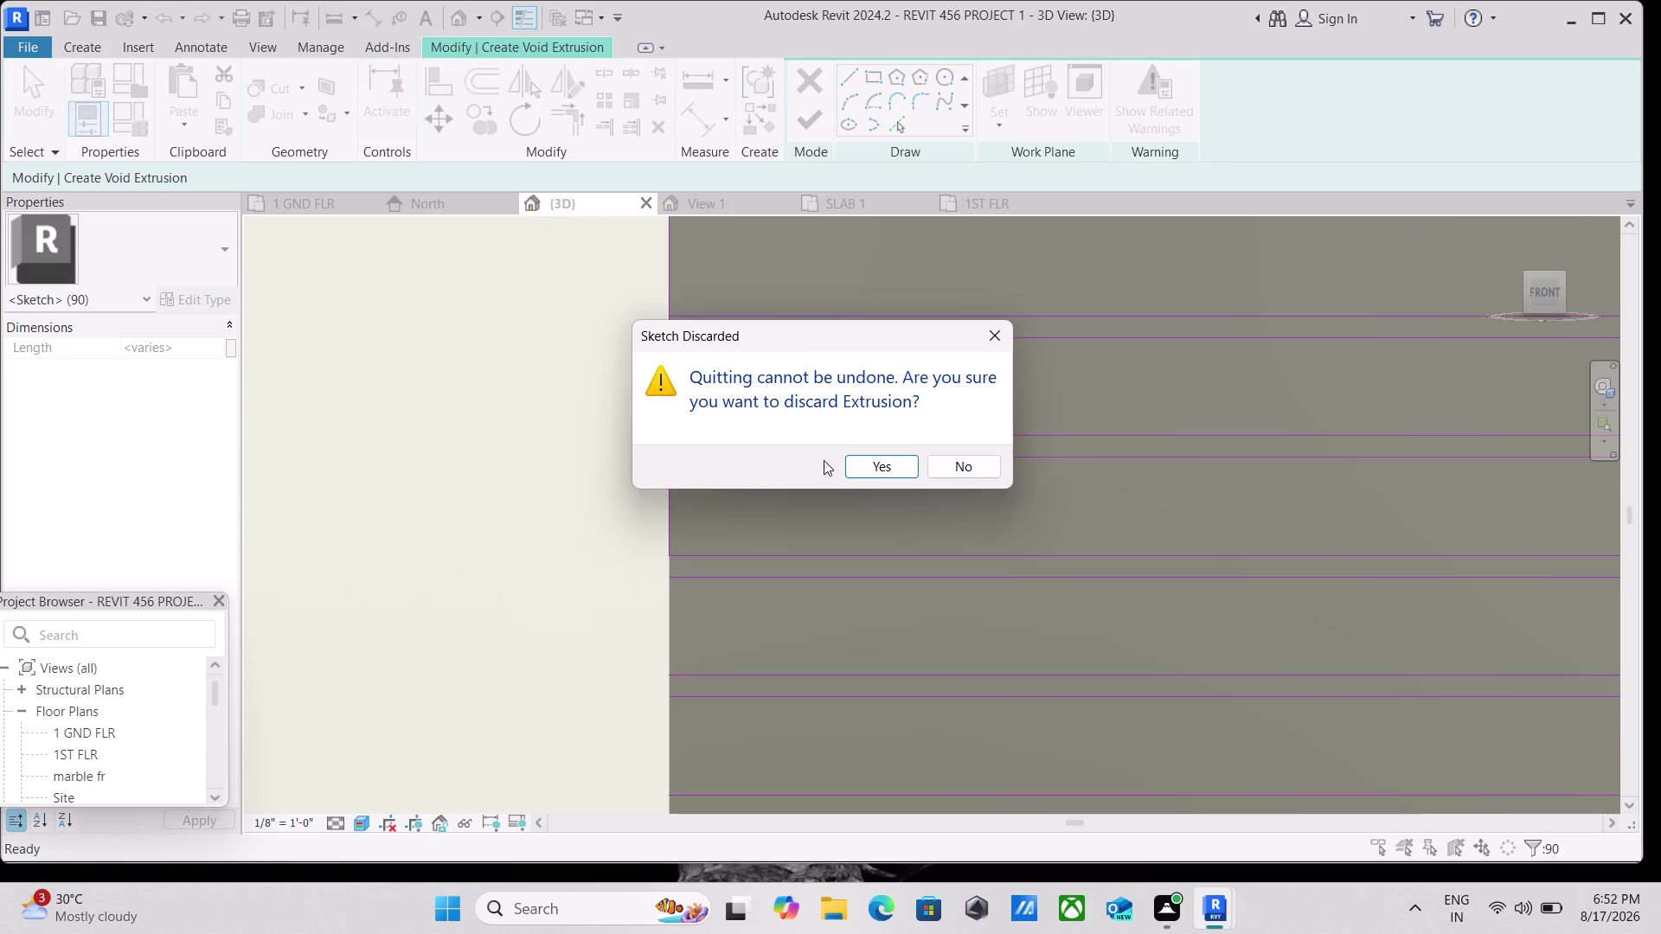
click(894, 470)
scroll(down, 3)
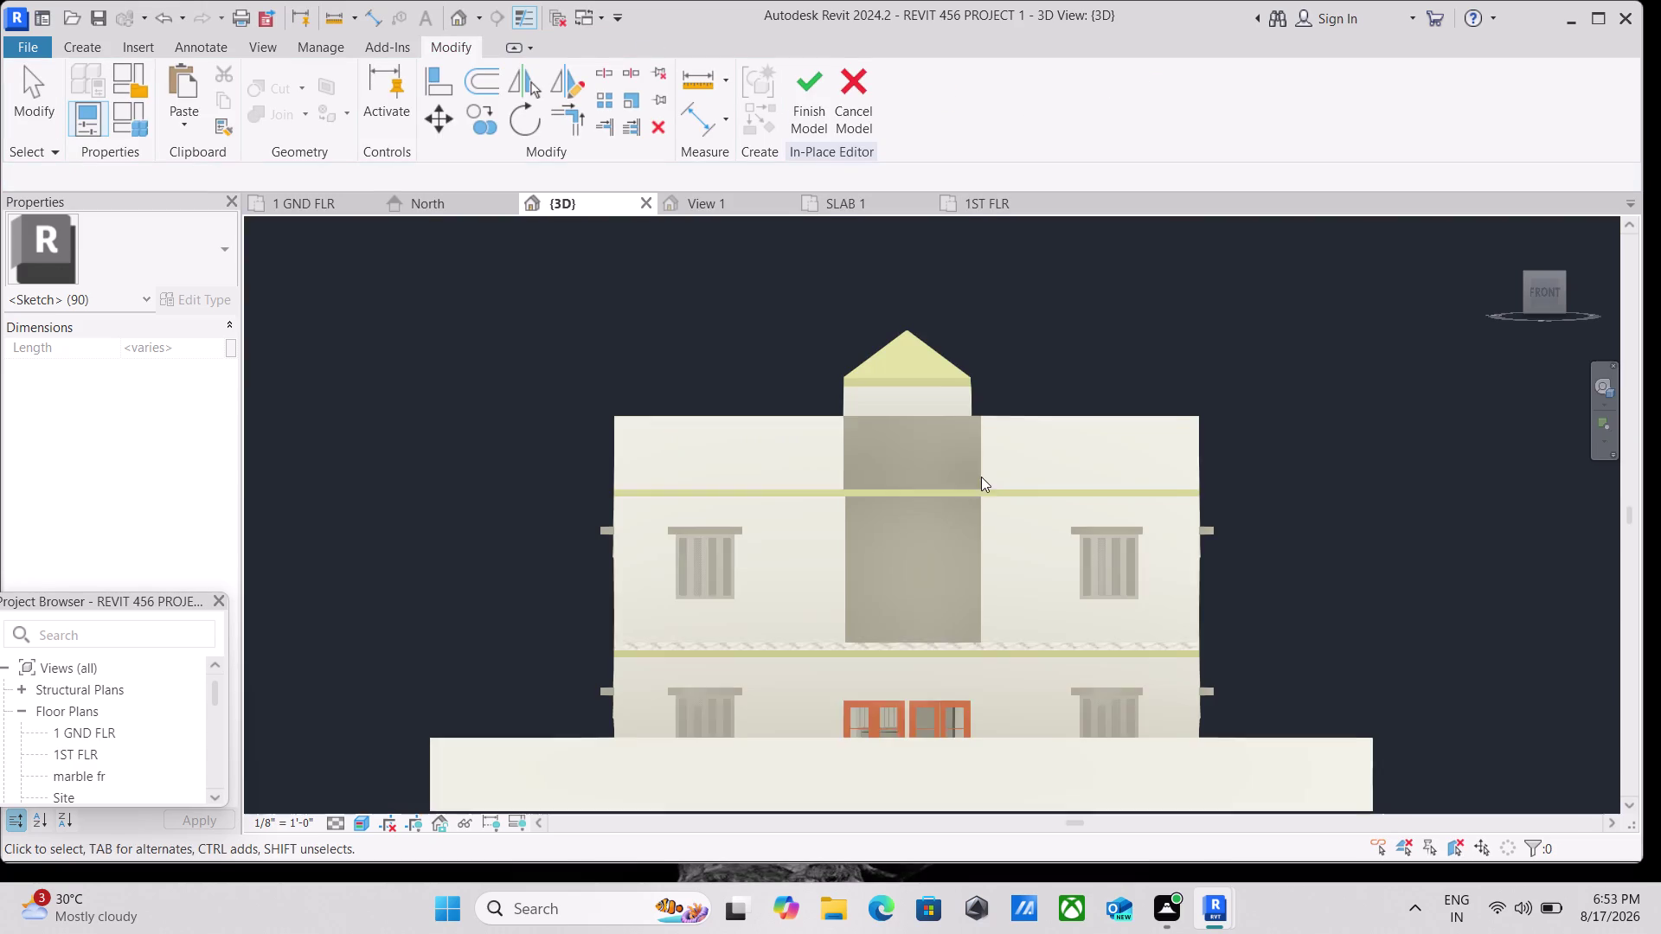
click(866, 98)
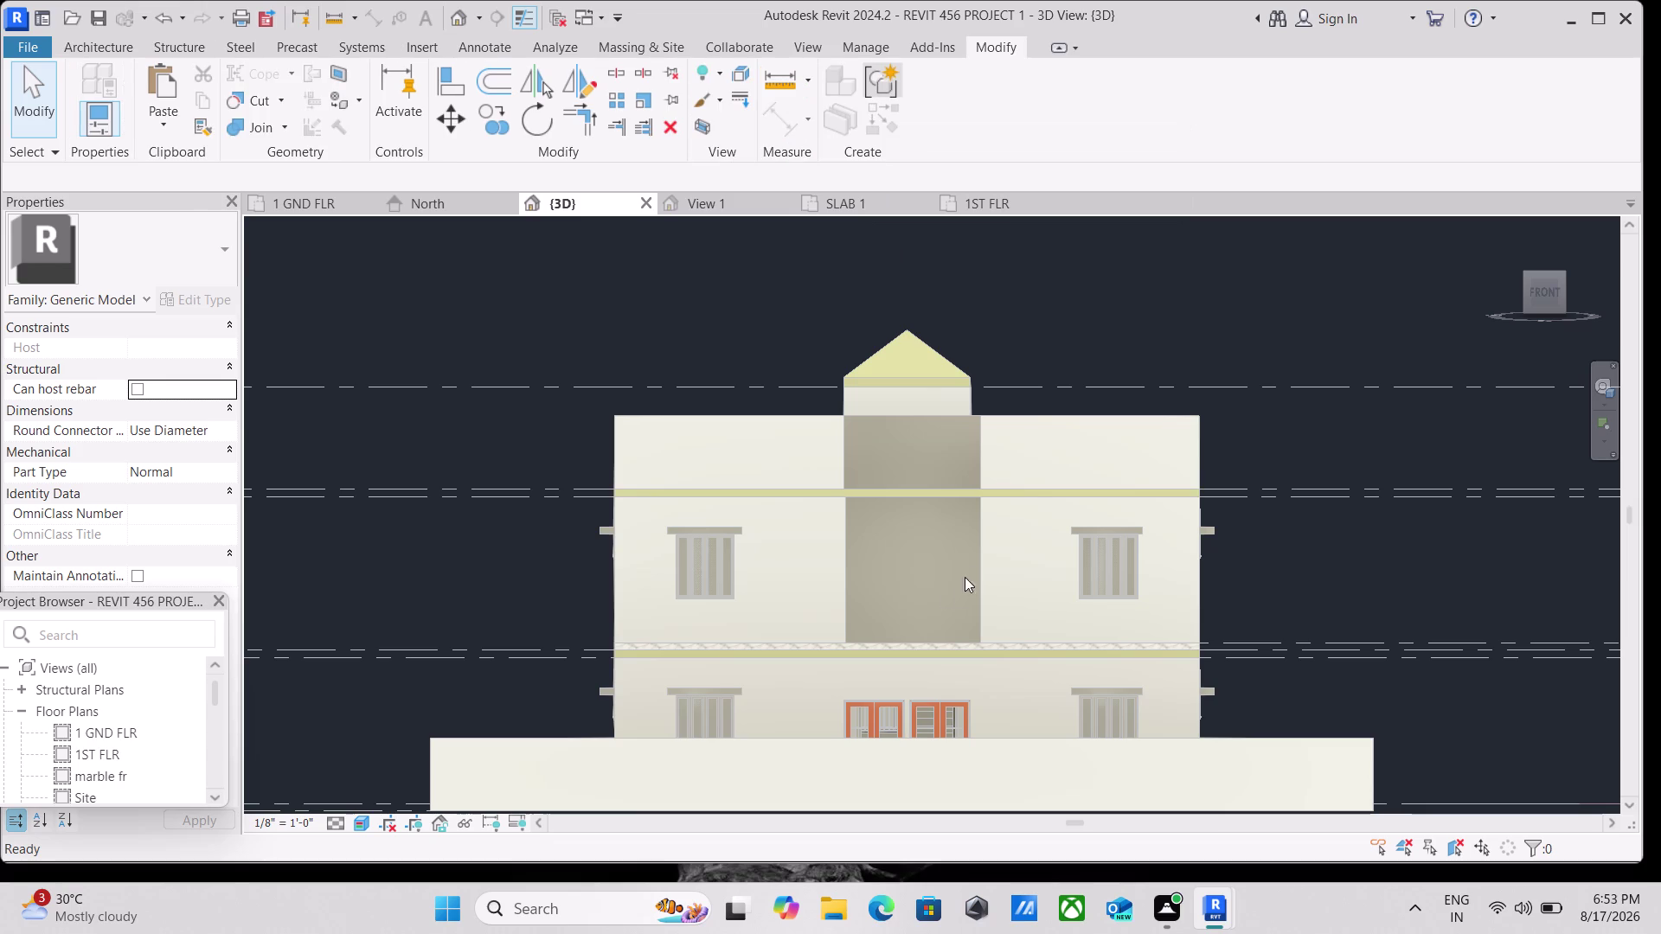
Select the central generic model panel and nudge one of its edges, then deselect.
scroll(up, 3)
scroll(up, 3)
scroll(down, 3)
middle_drag(705, 410, 656, 503)
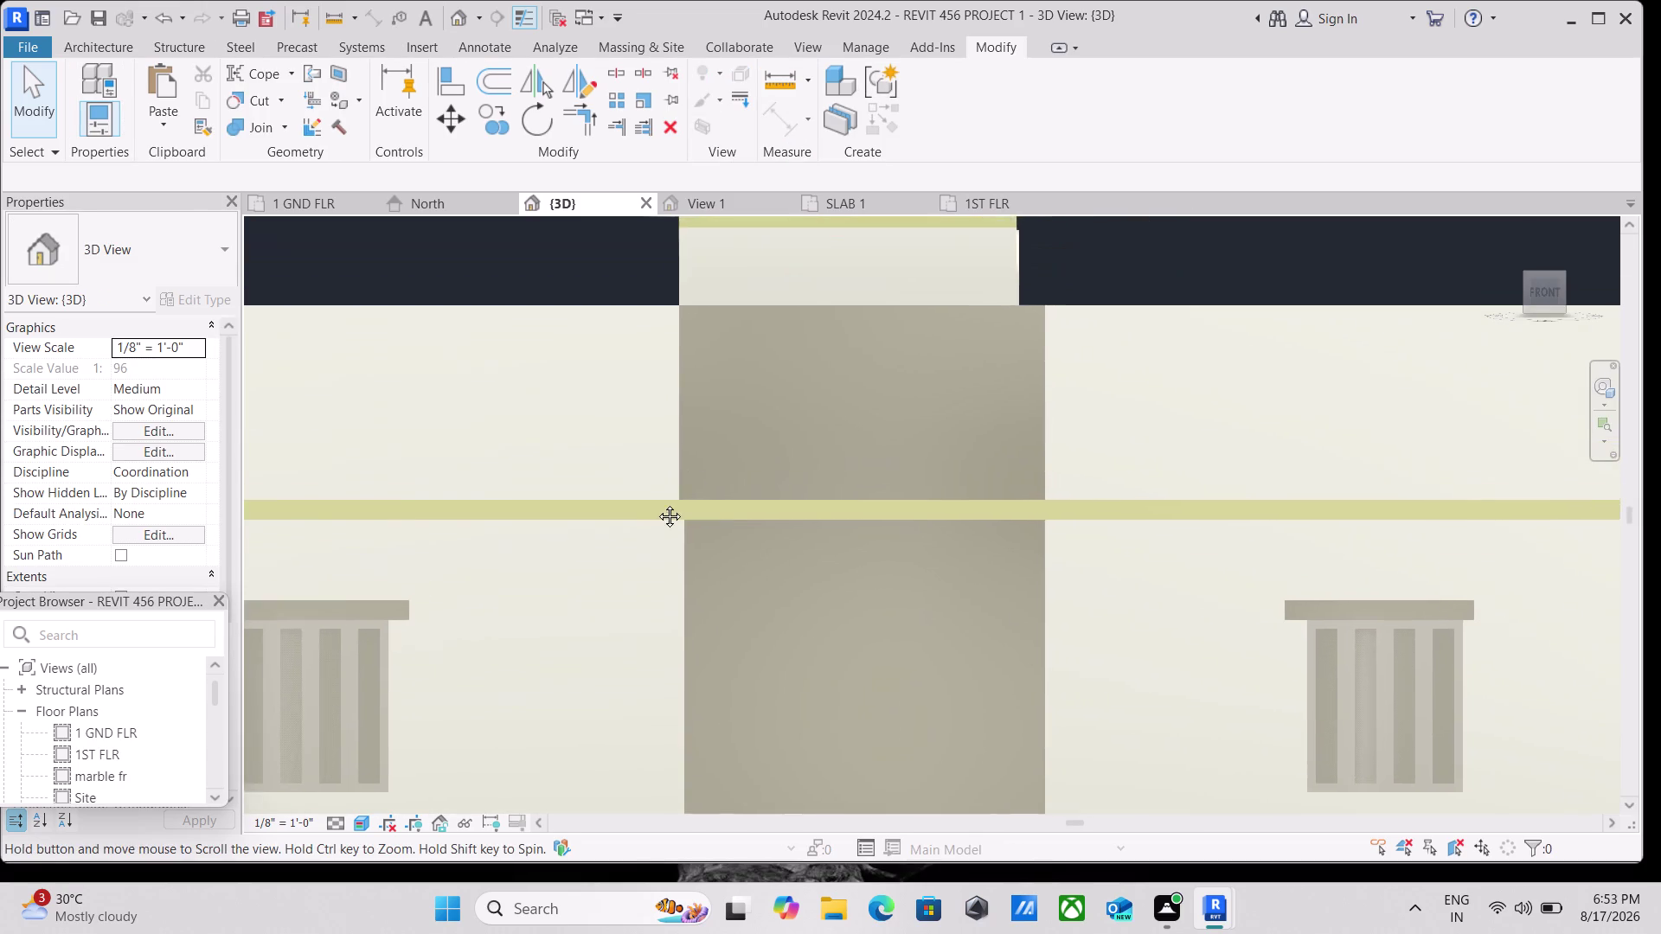
middle_drag(656, 503, 657, 505)
click(669, 508)
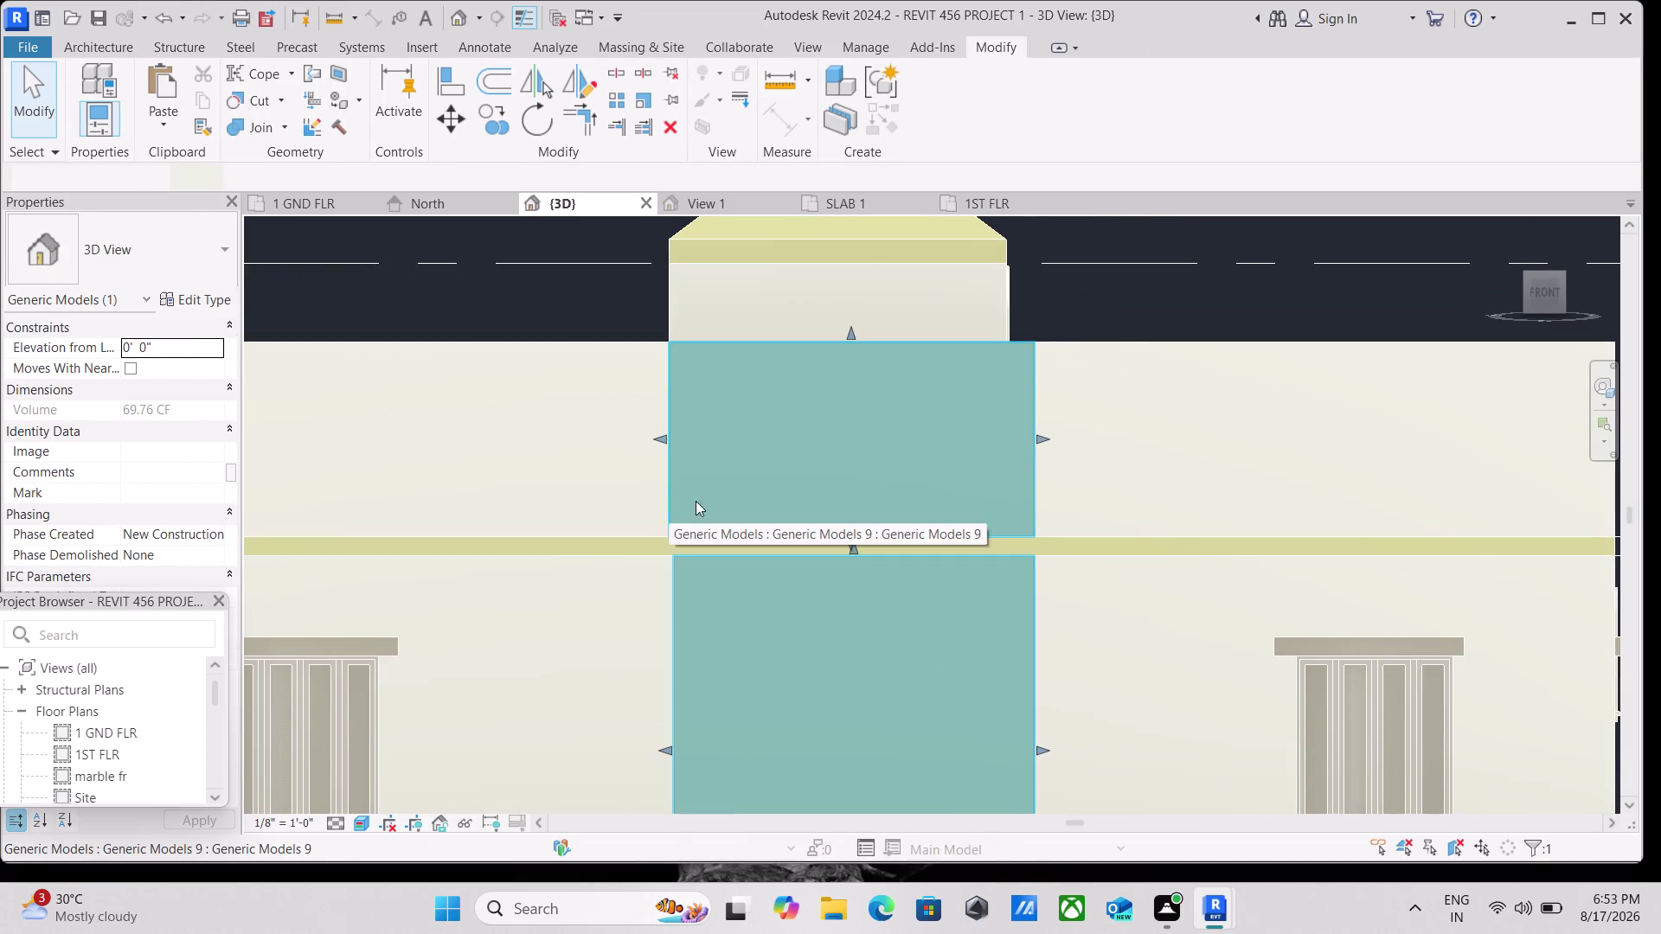
scroll(up, 3)
middle_drag(692, 612, 673, 596)
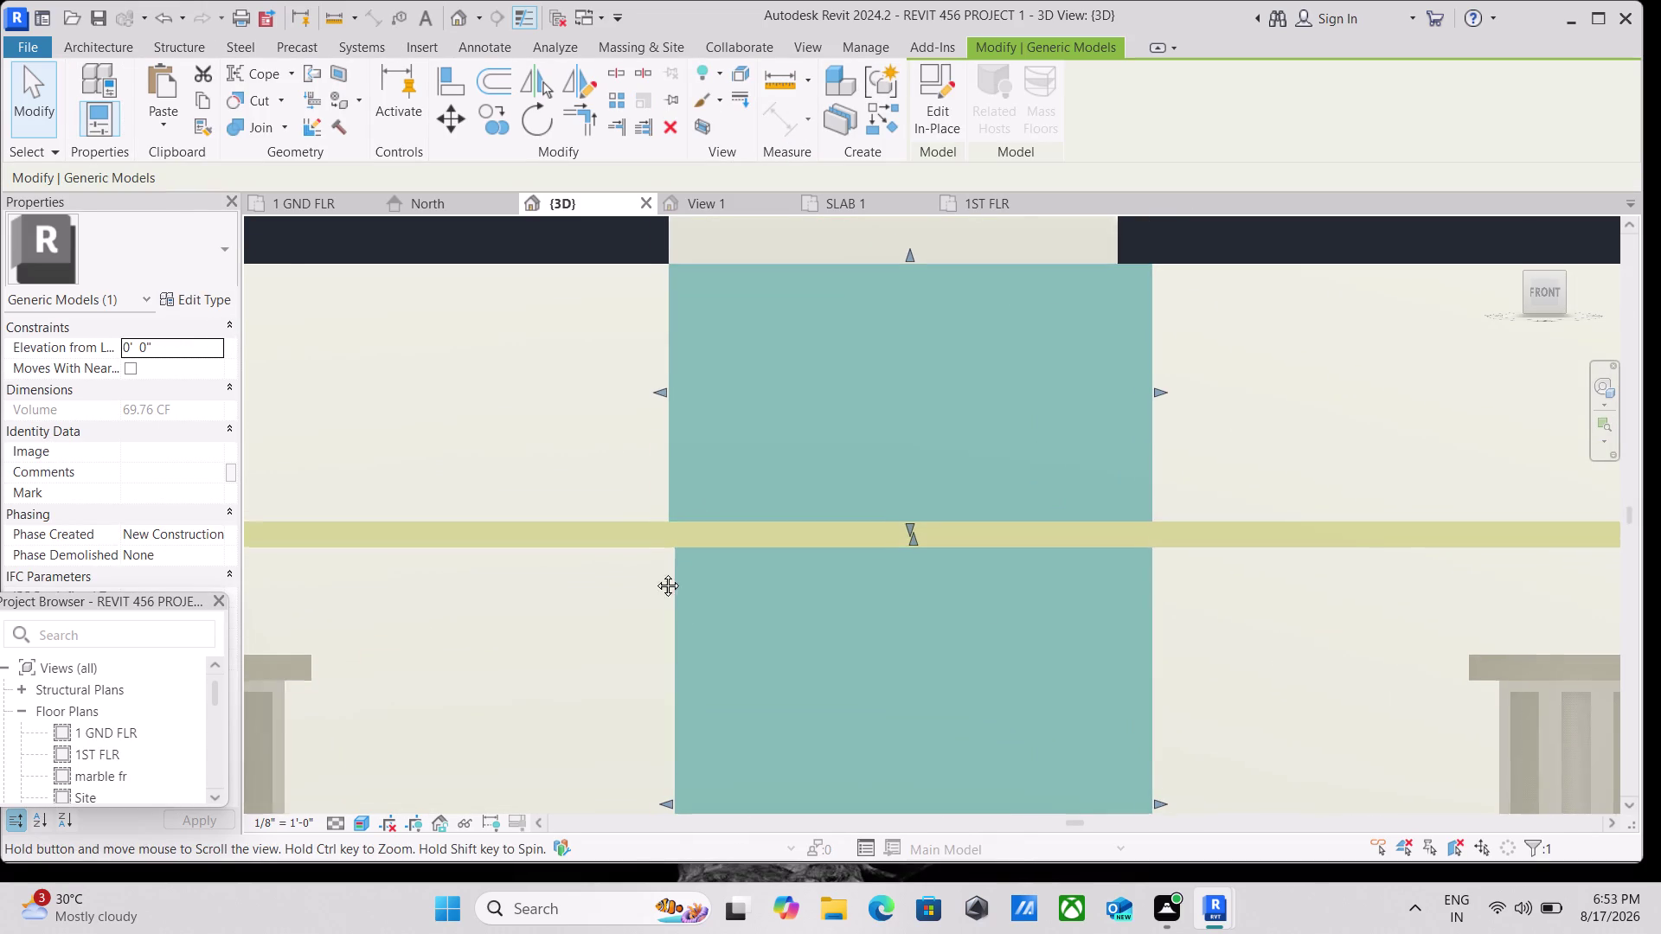
middle_drag(673, 596, 636, 542)
click(614, 736)
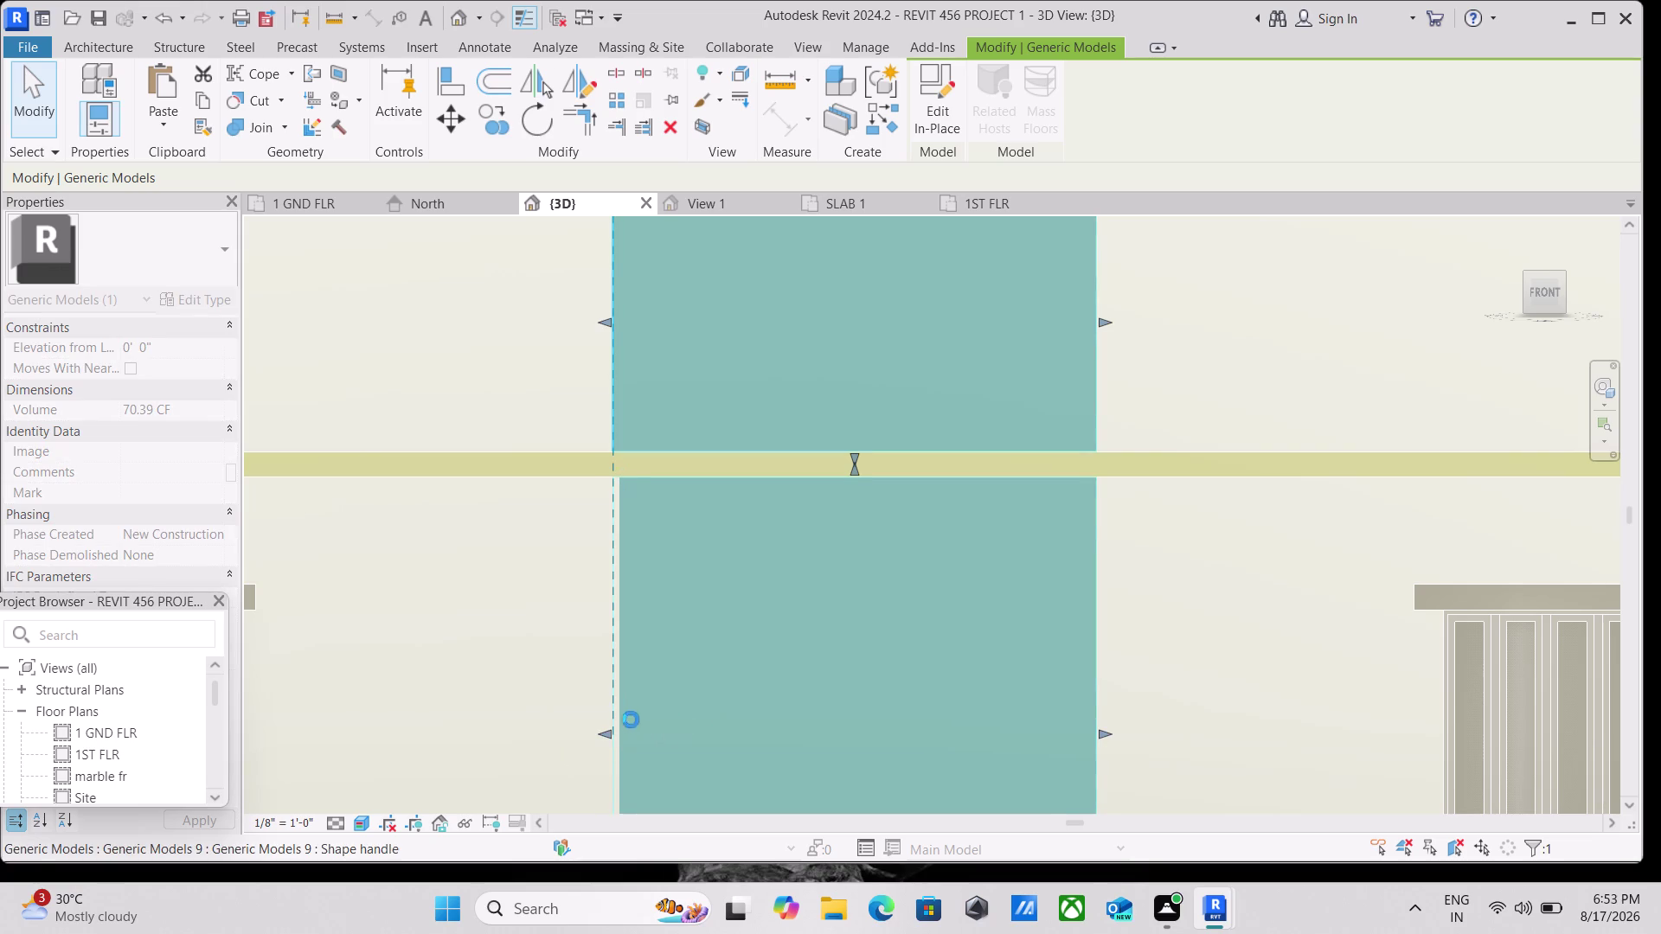
scroll(down, 3)
scroll(down, 3)
middle_drag(1178, 538, 1163, 555)
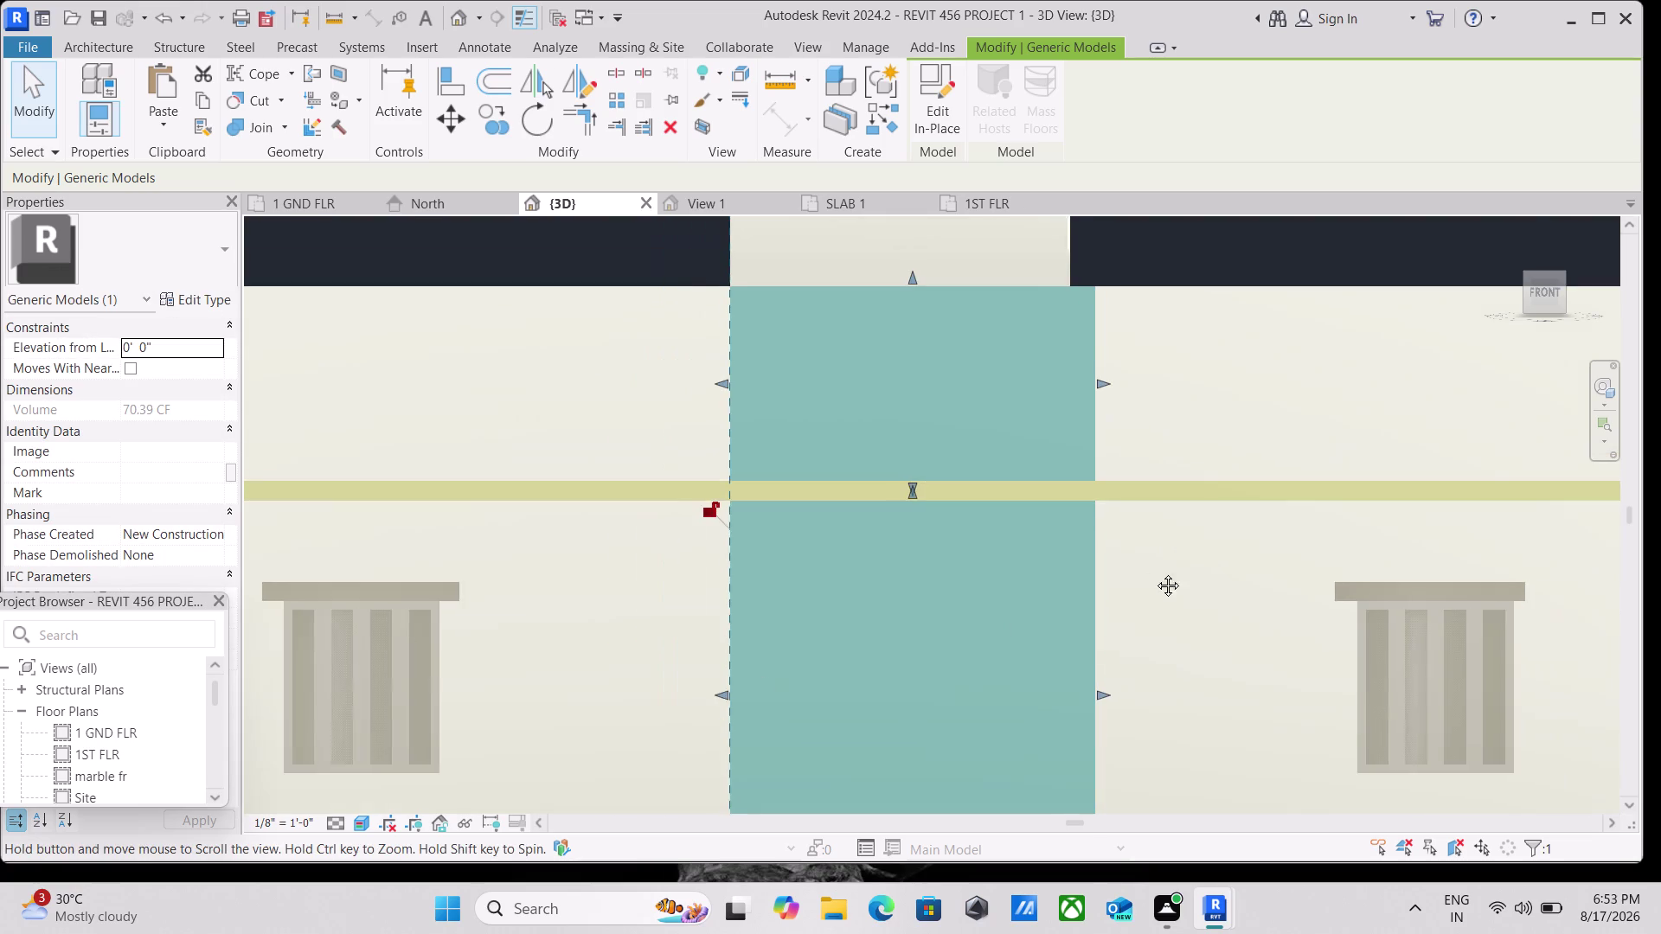
middle_drag(1164, 555, 1140, 600)
scroll(up, 3)
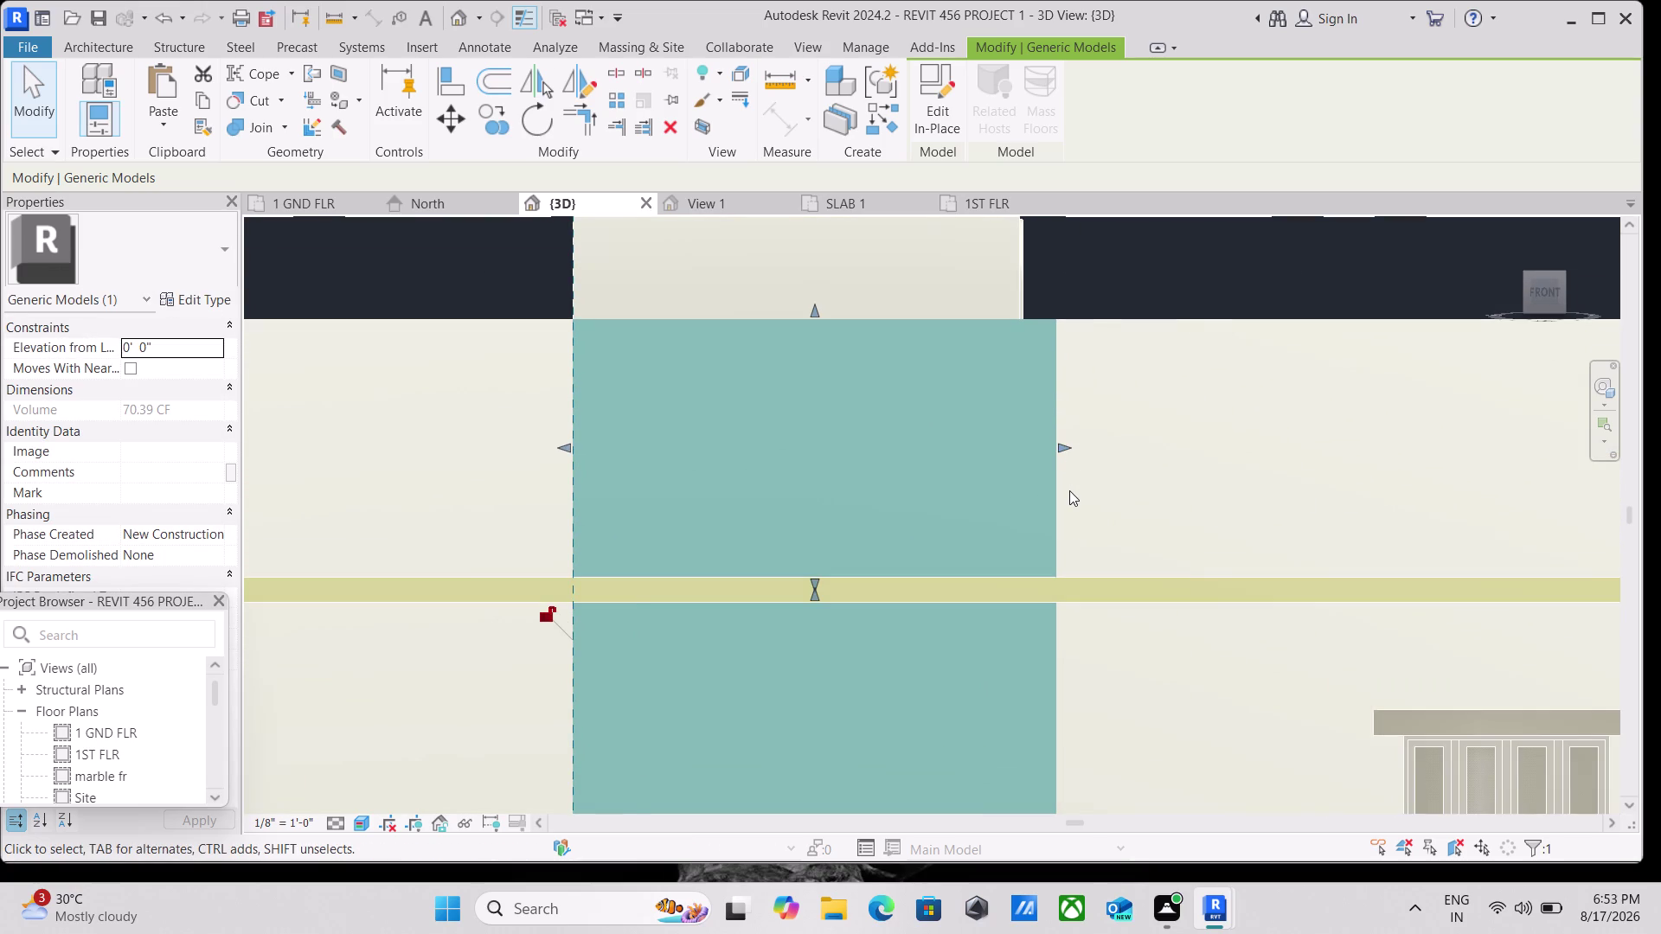
scroll(down, 3)
scroll(down, 3)
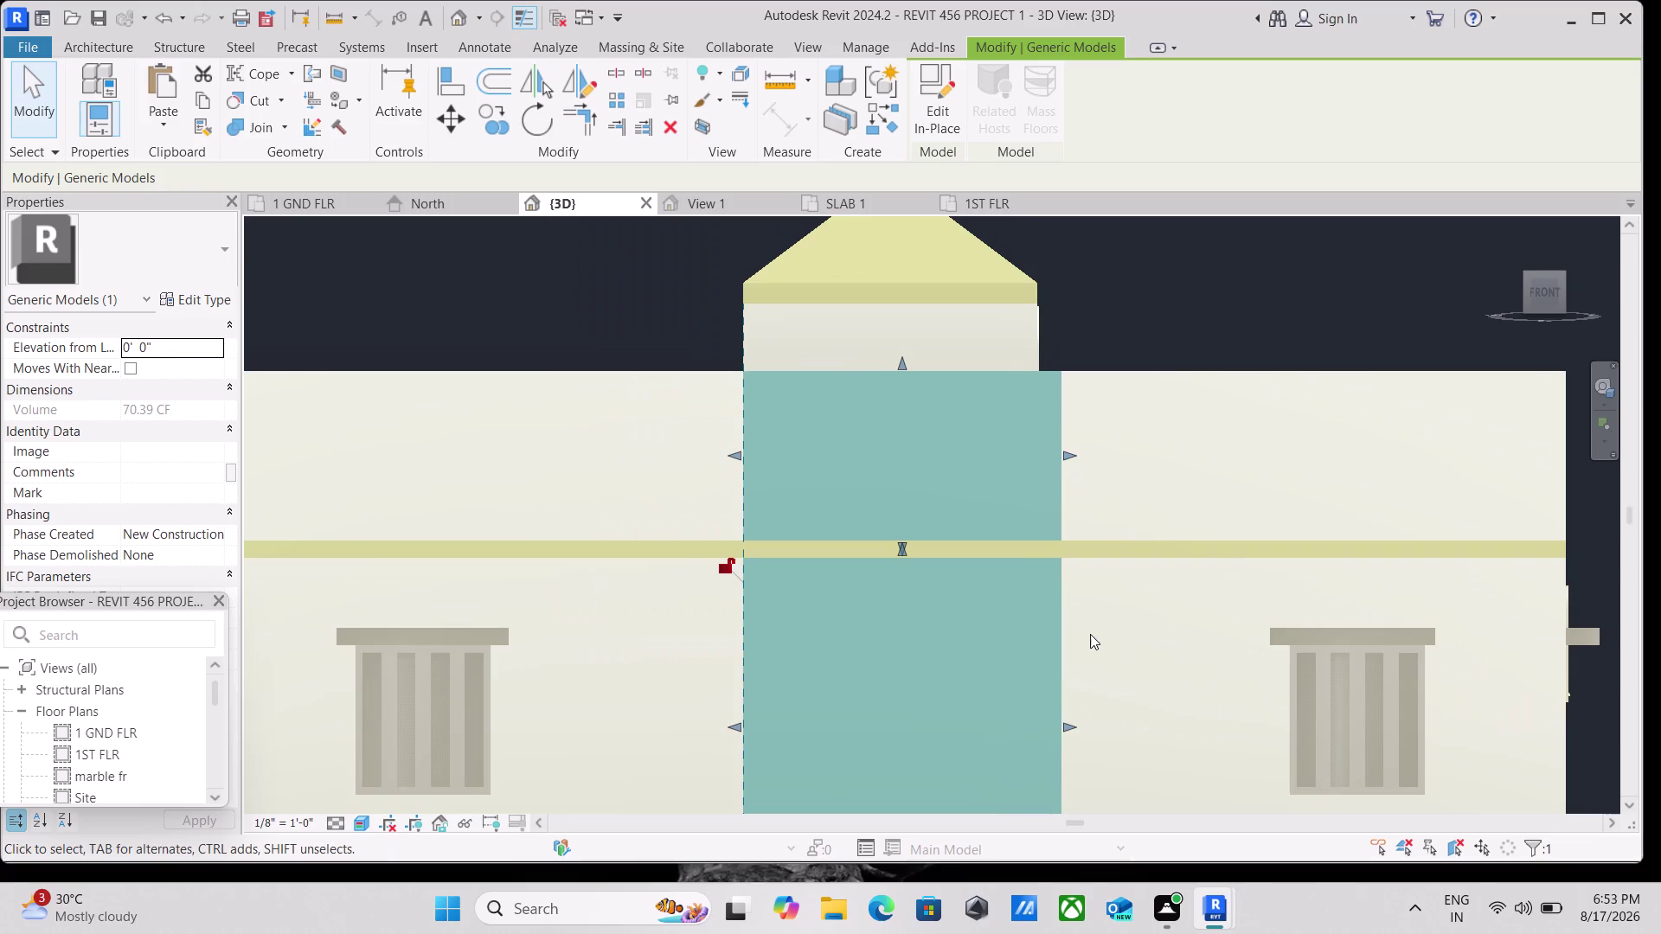
scroll(up, 3)
click(1068, 740)
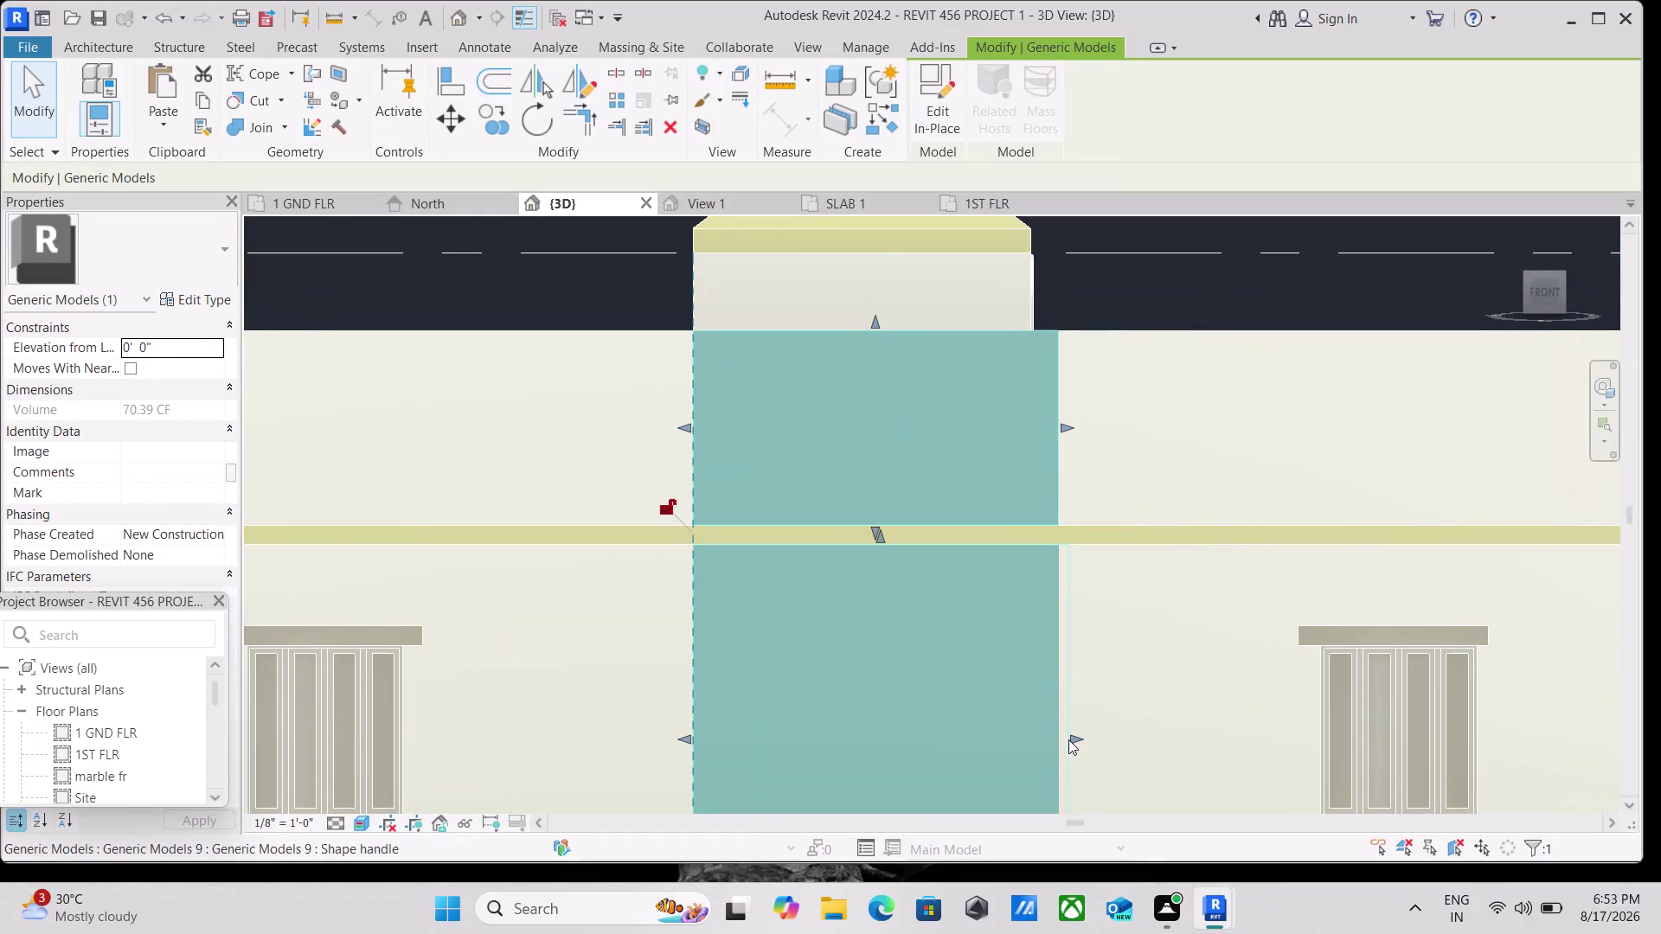
drag(1069, 740, 1058, 744)
scroll(down, 3)
scroll(down, 3)
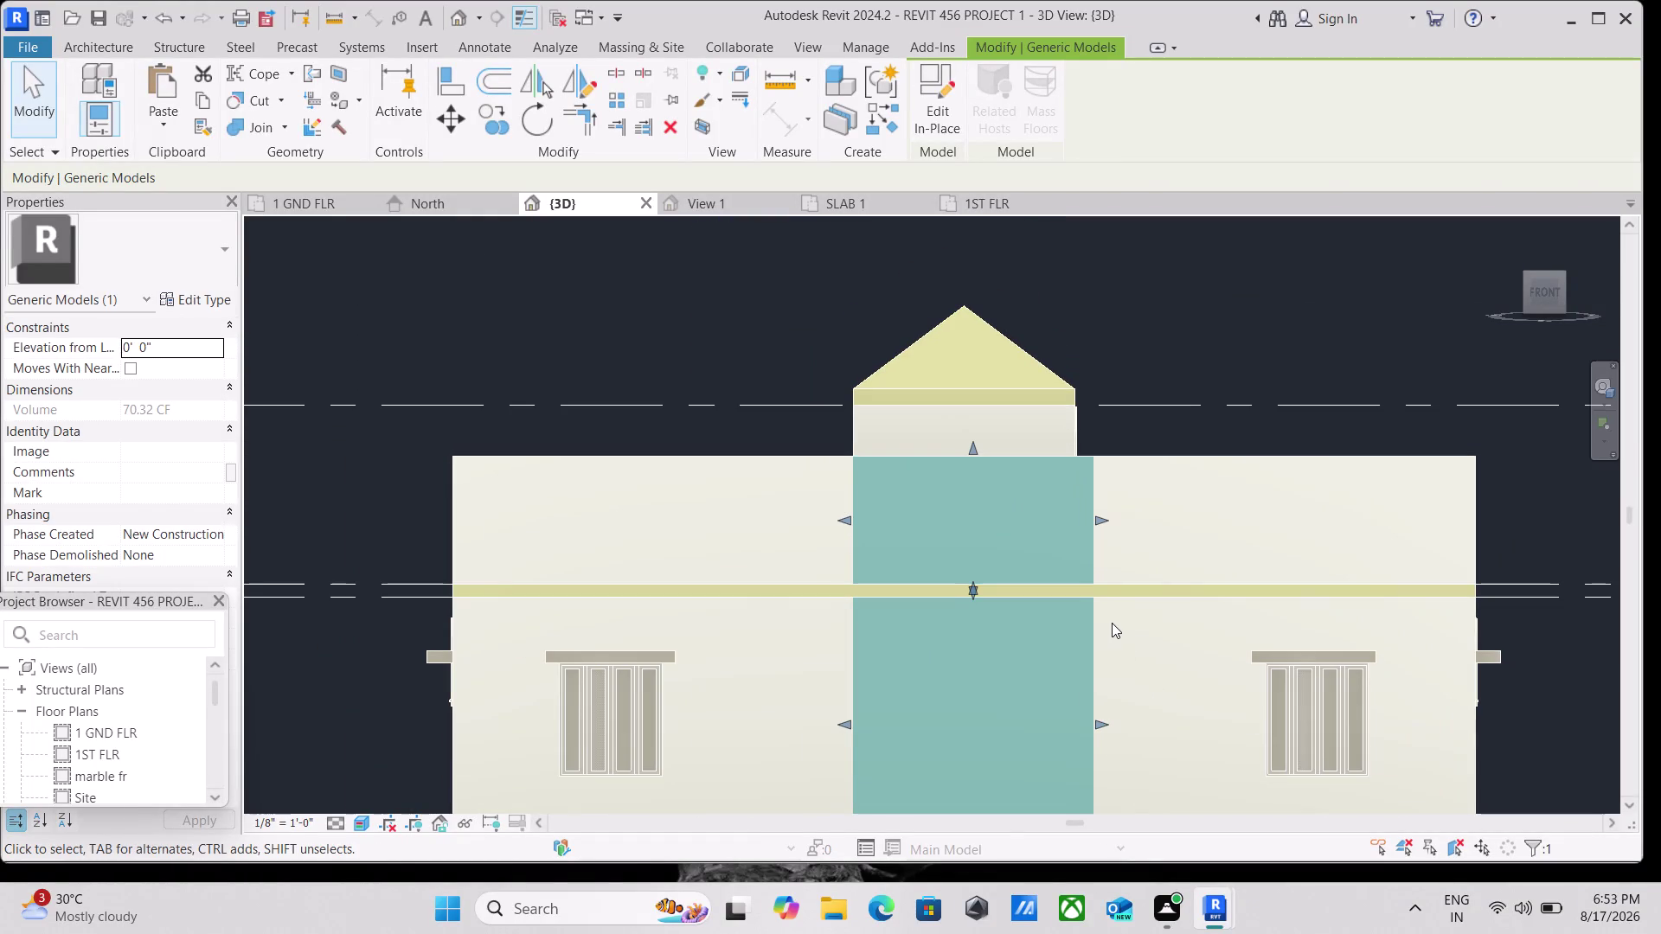
key(Escape)
Stretch the panel's bottom edge down onto the 1ST FLR slab, then view the whole facade.
scroll(up, 3)
scroll(down, 3)
scroll(down, 3)
scroll(down, 3)
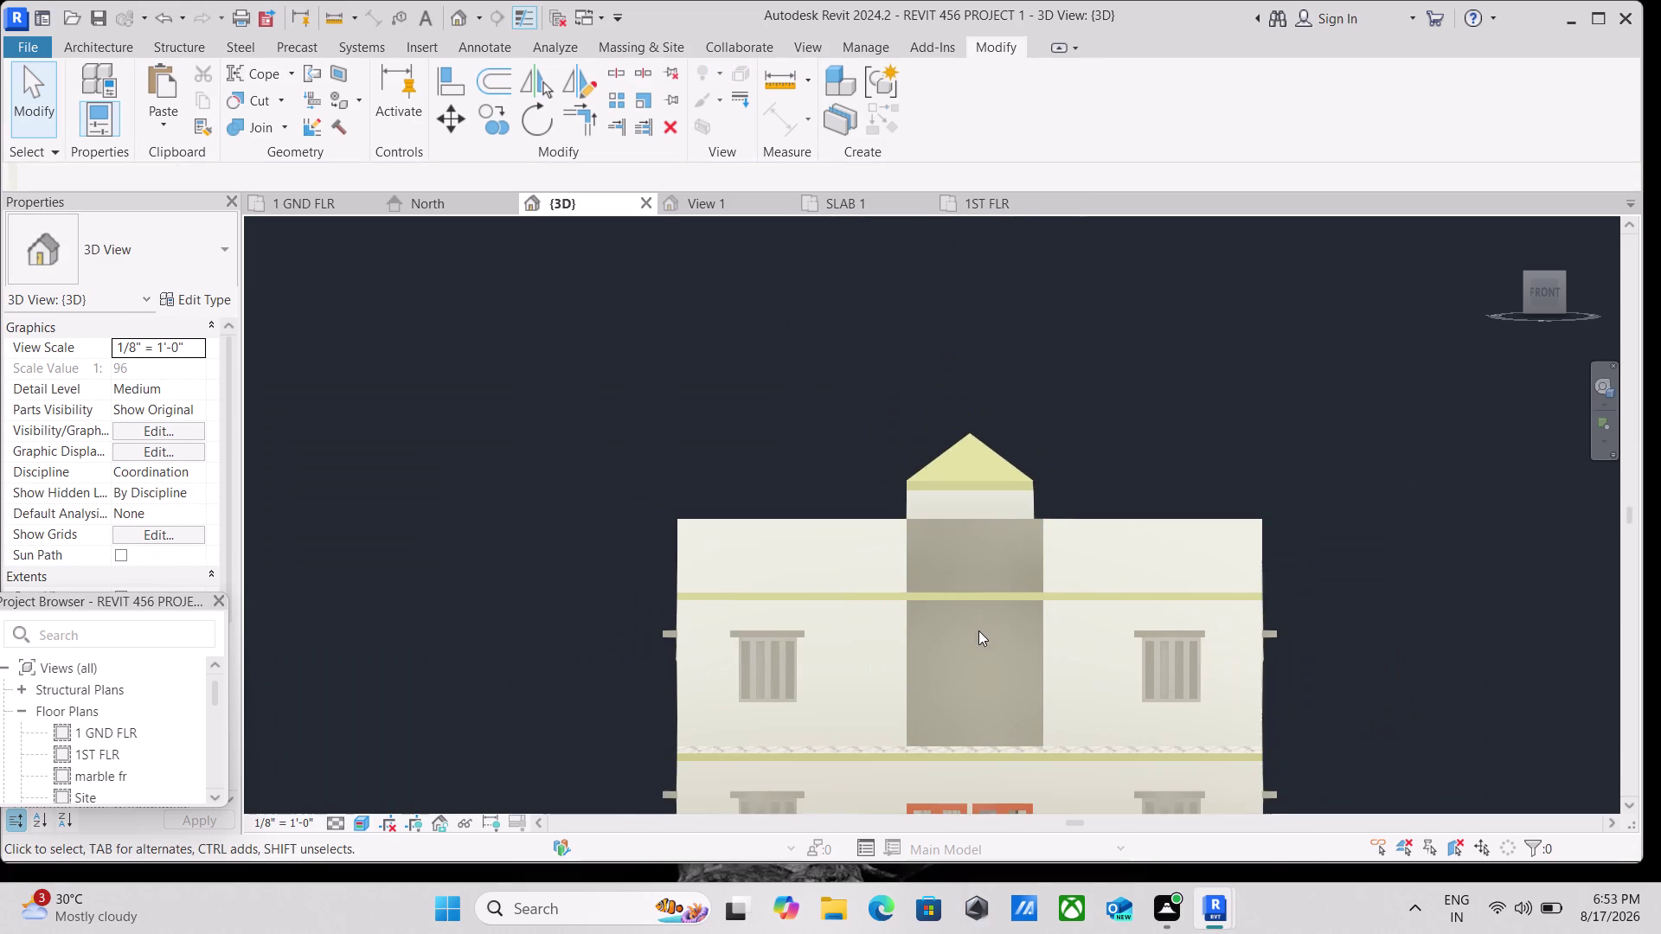
middle_drag(977, 632, 904, 558)
scroll(up, 3)
scroll(up, 3)
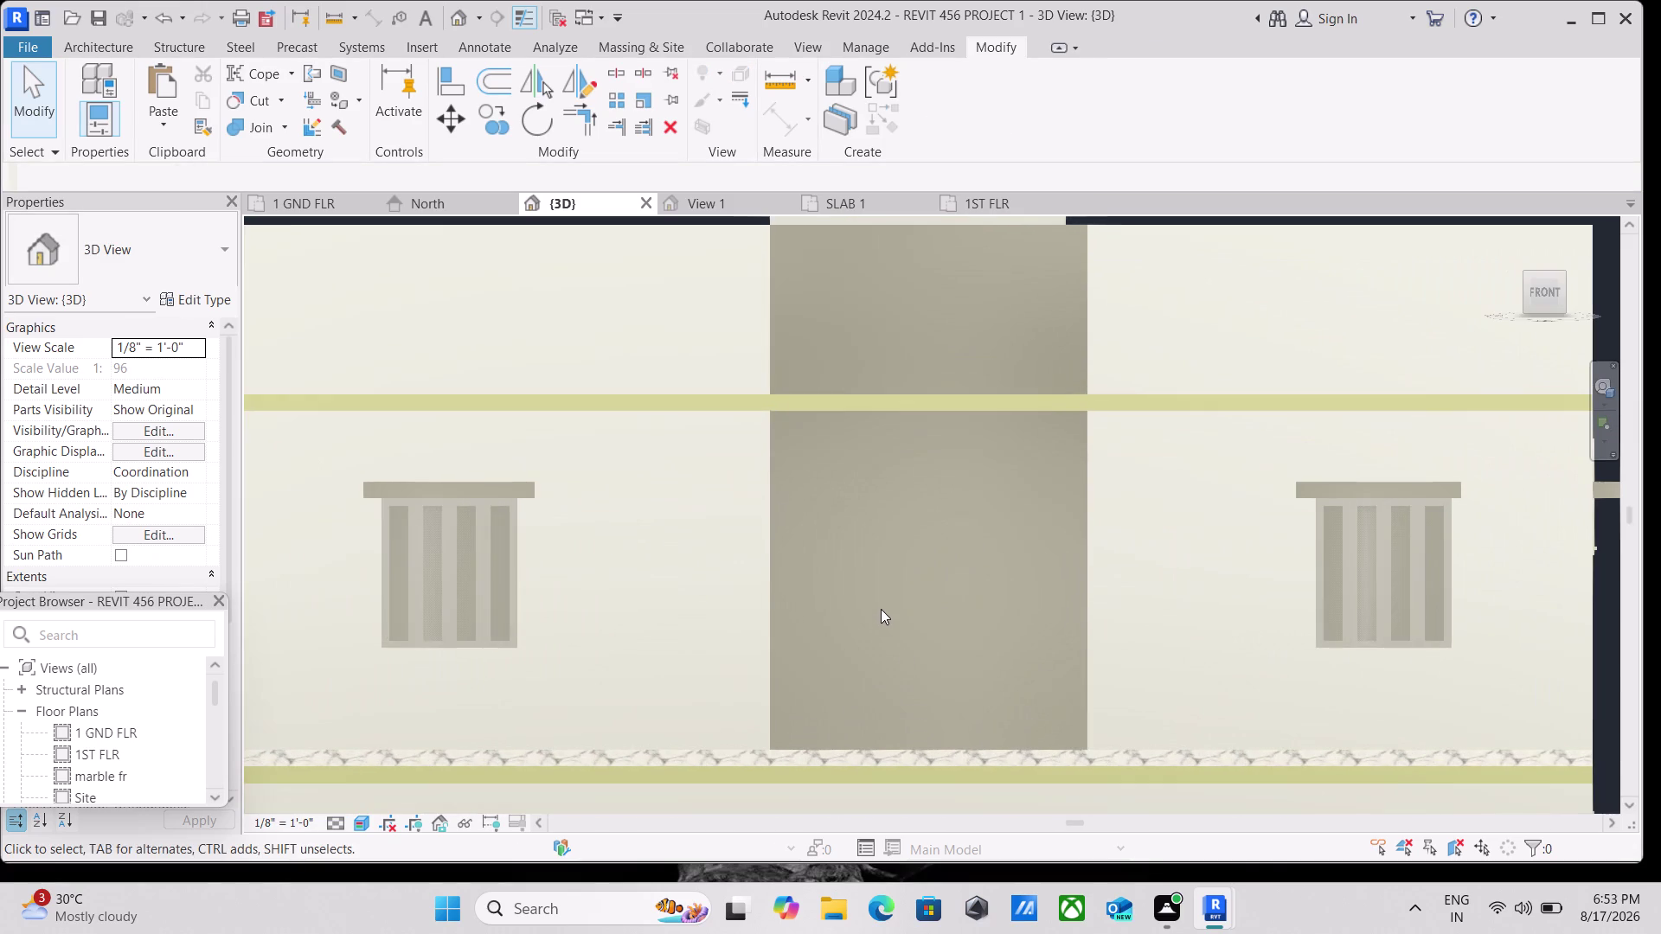
middle_drag(900, 650, 898, 565)
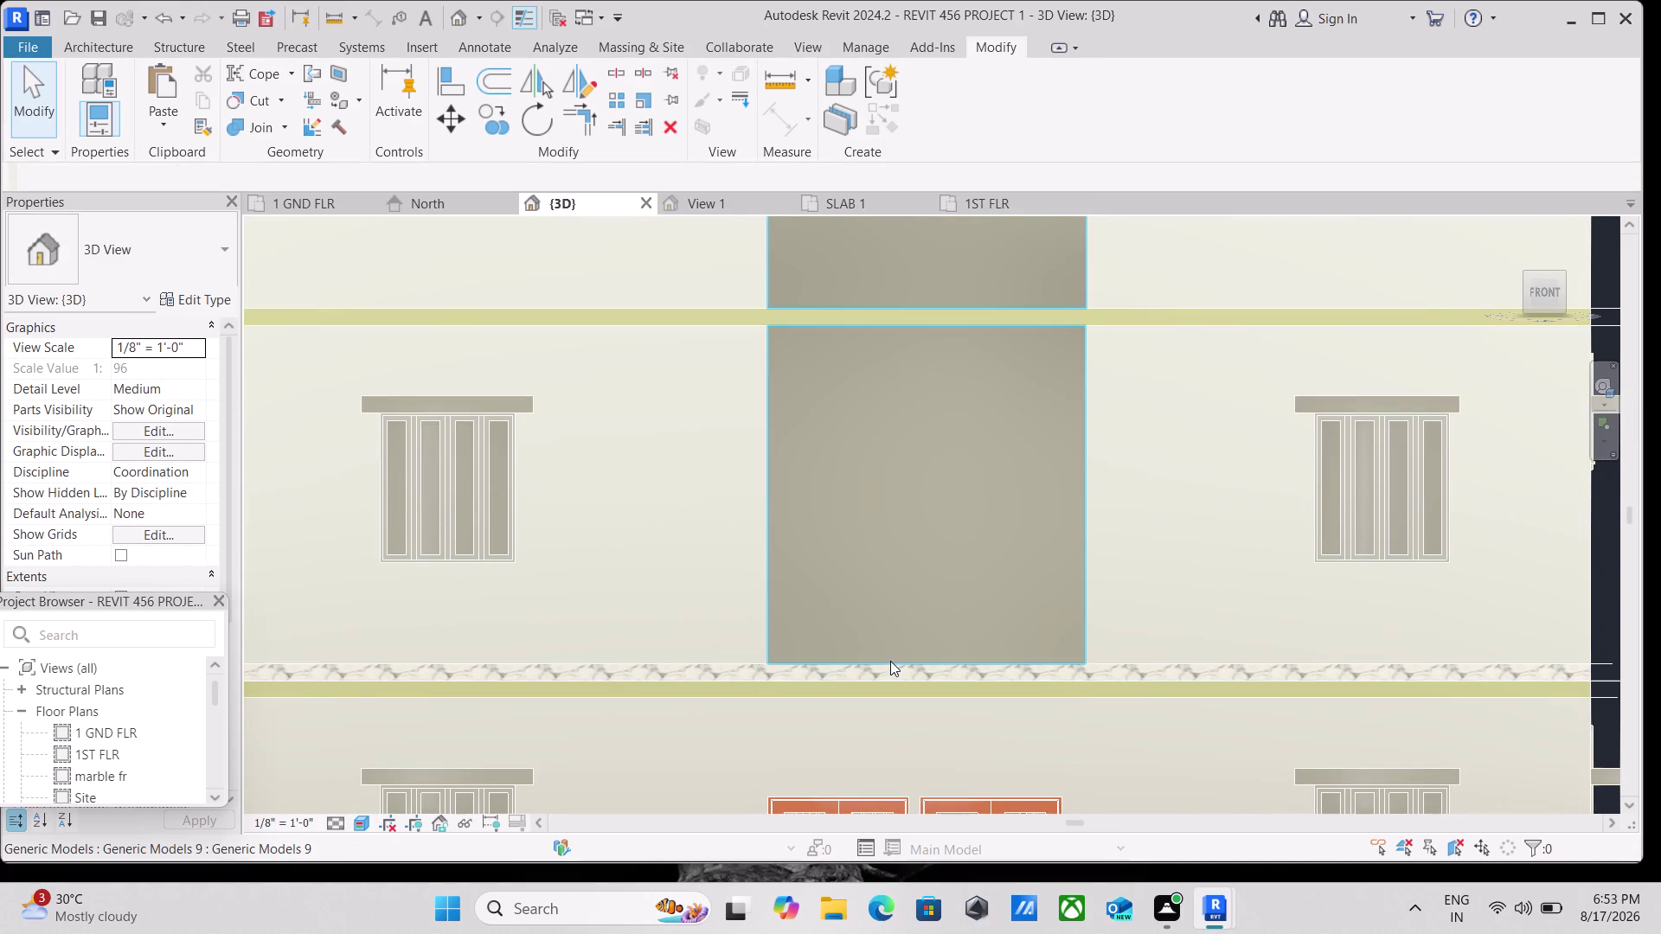
click(890, 661)
drag(925, 670, 921, 682)
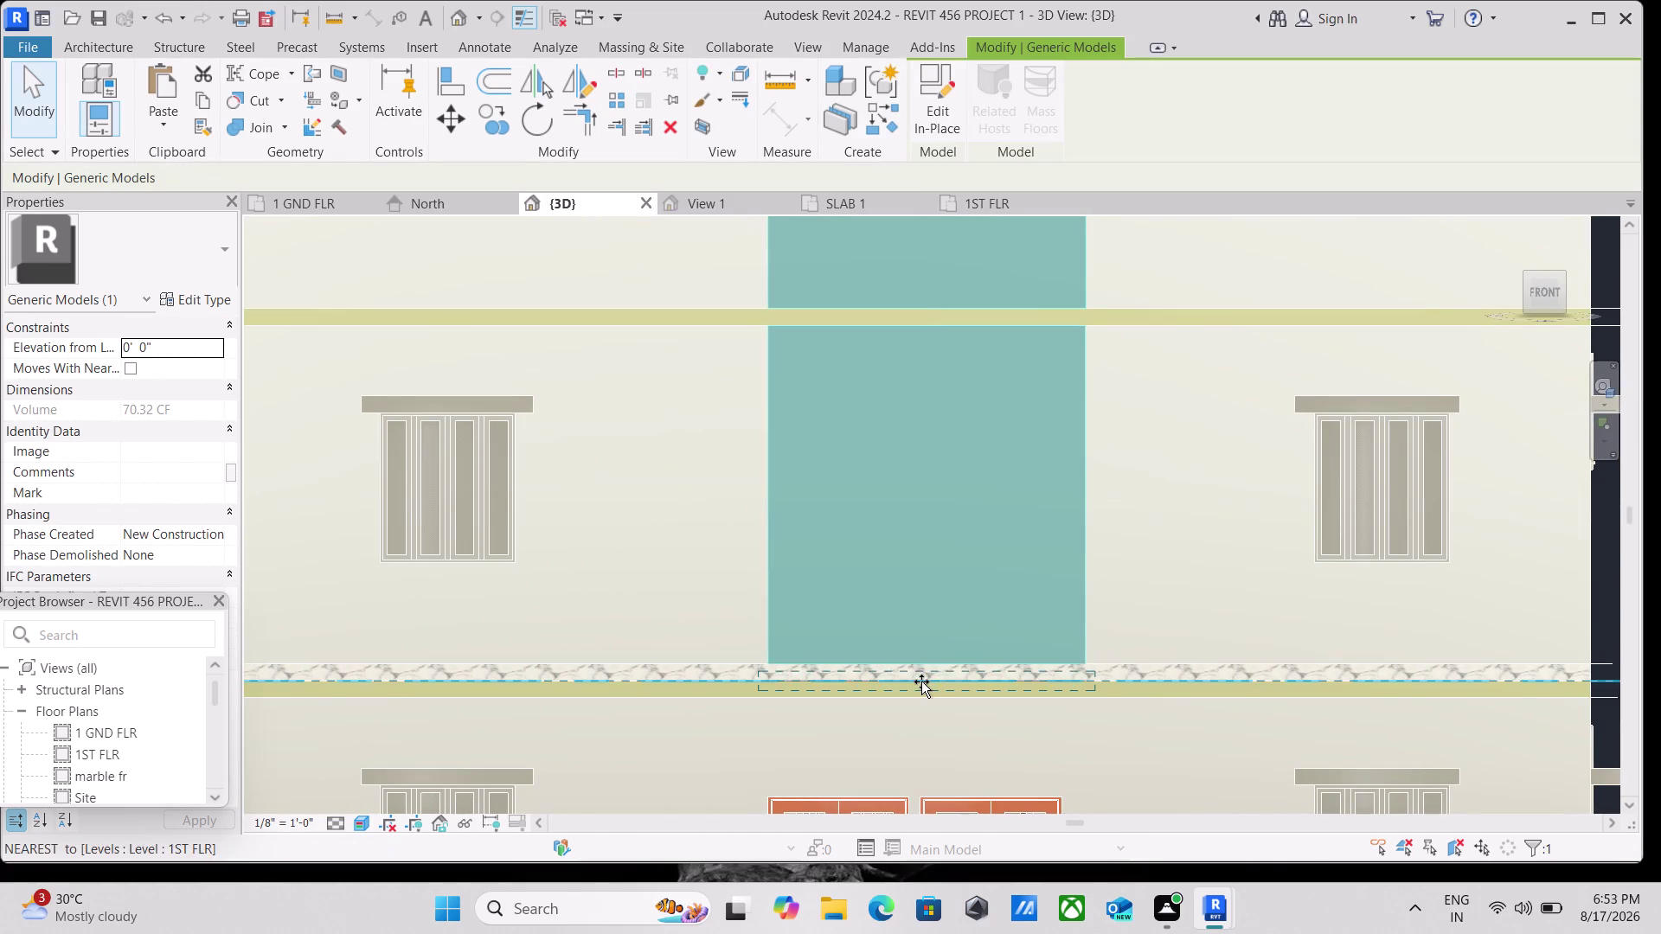
drag(922, 682, 921, 683)
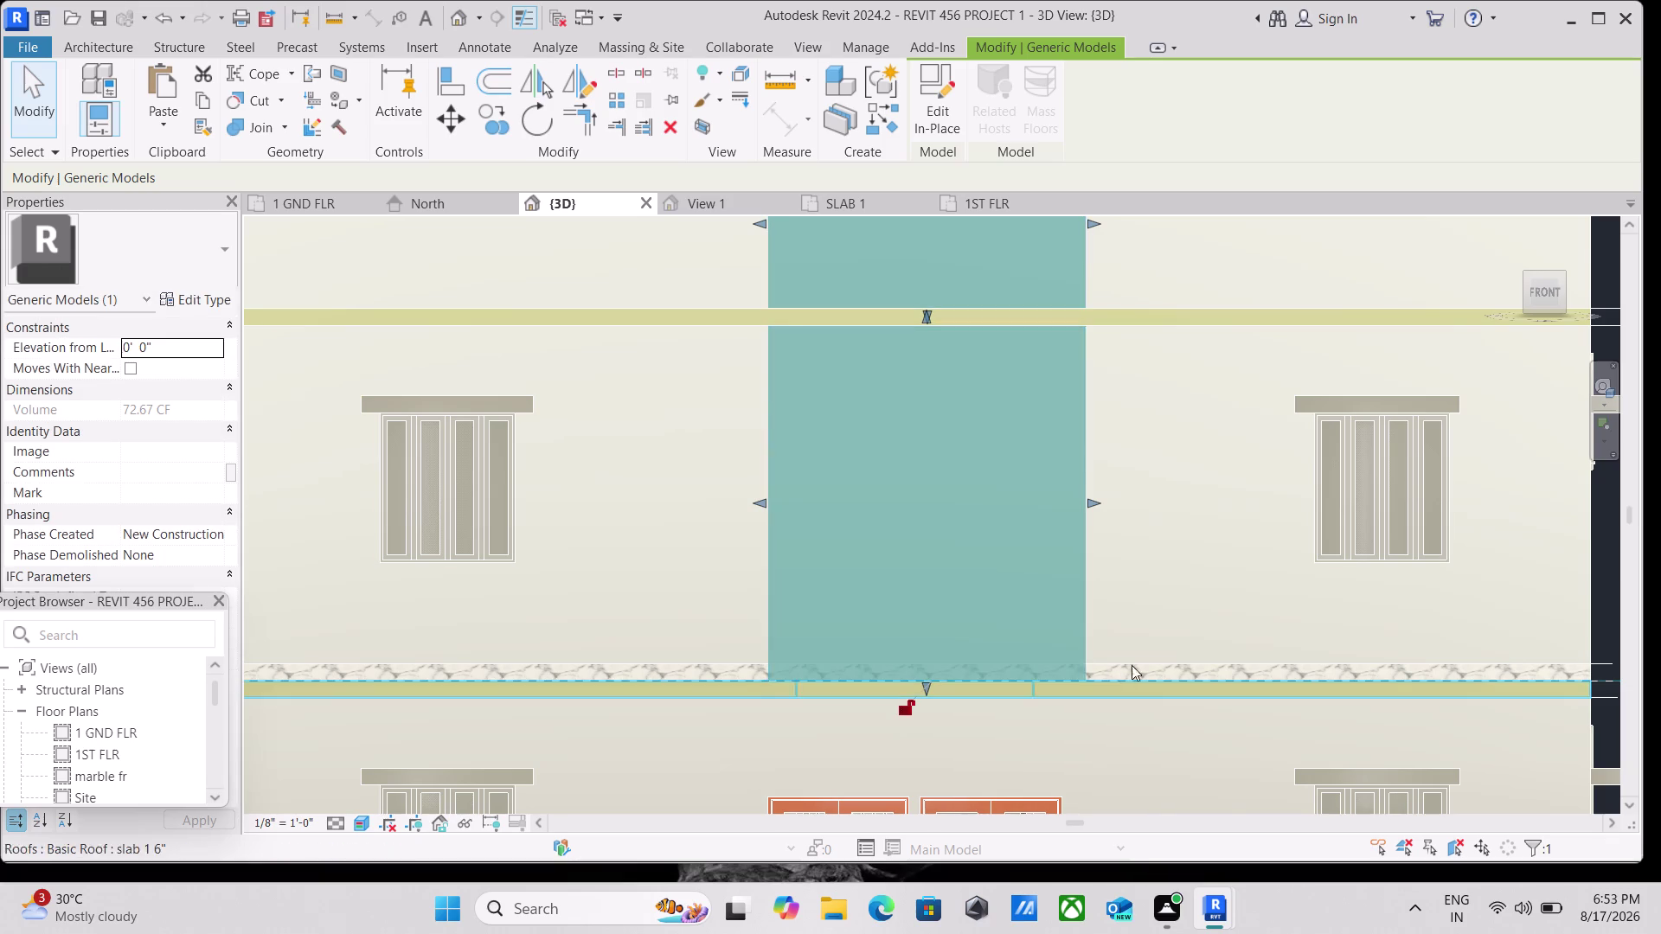
scroll(down, 3)
key(Escape)
scroll(down, 3)
middle_drag(1145, 551, 1134, 561)
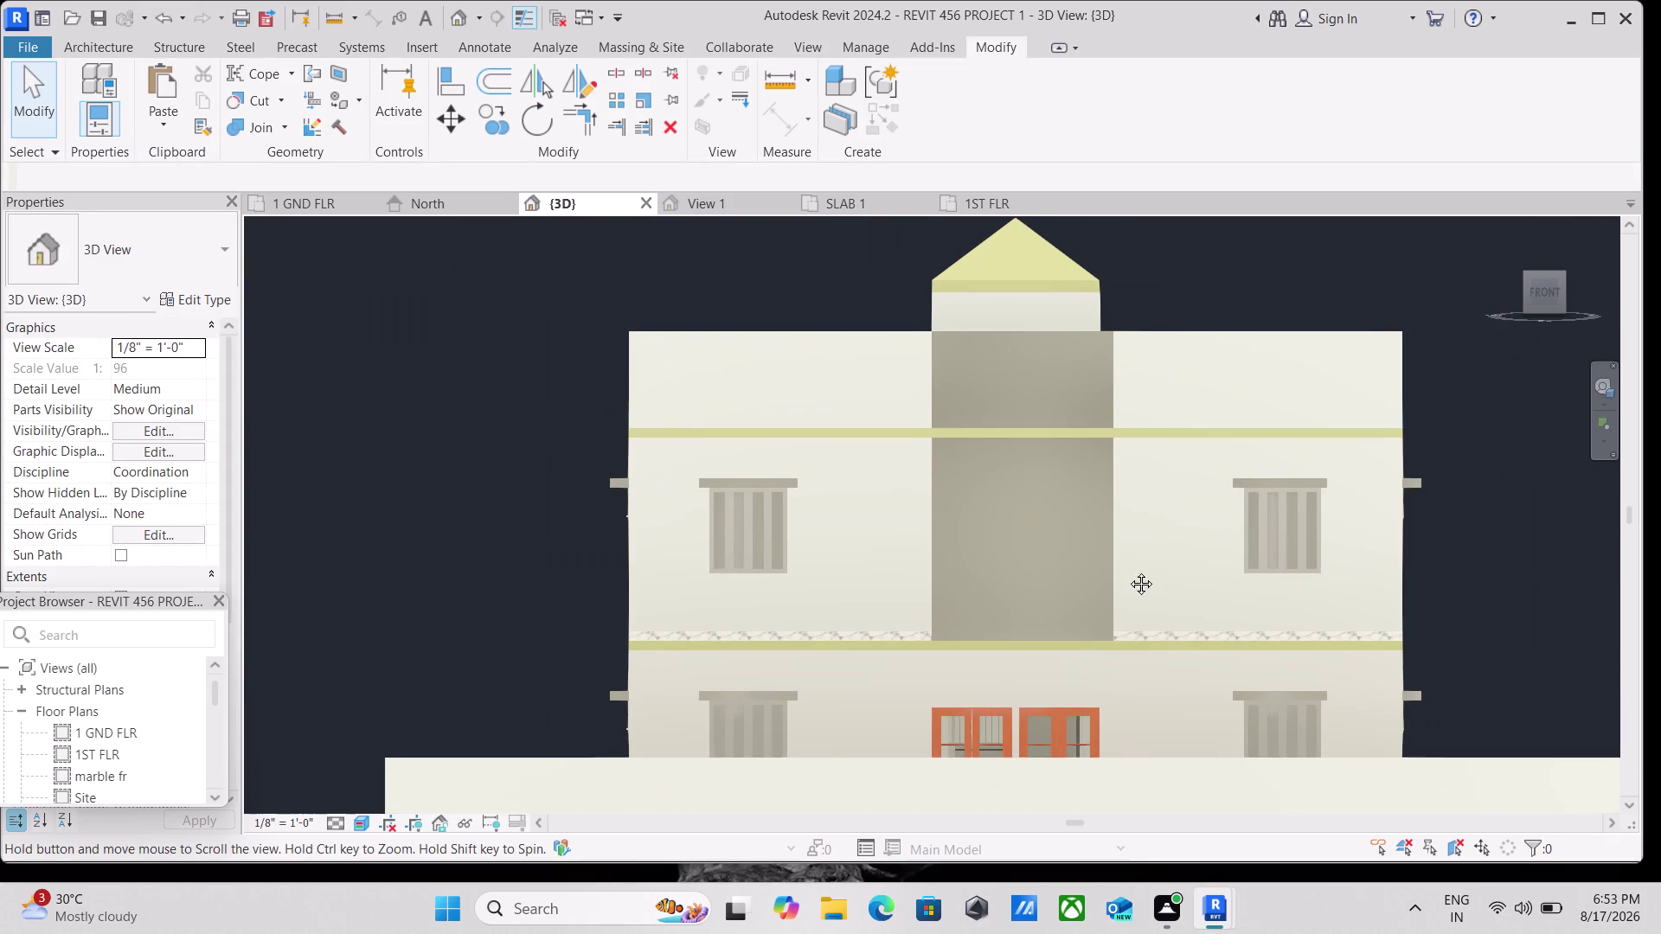
middle_drag(1134, 561, 1113, 599)
scroll(up, 3)
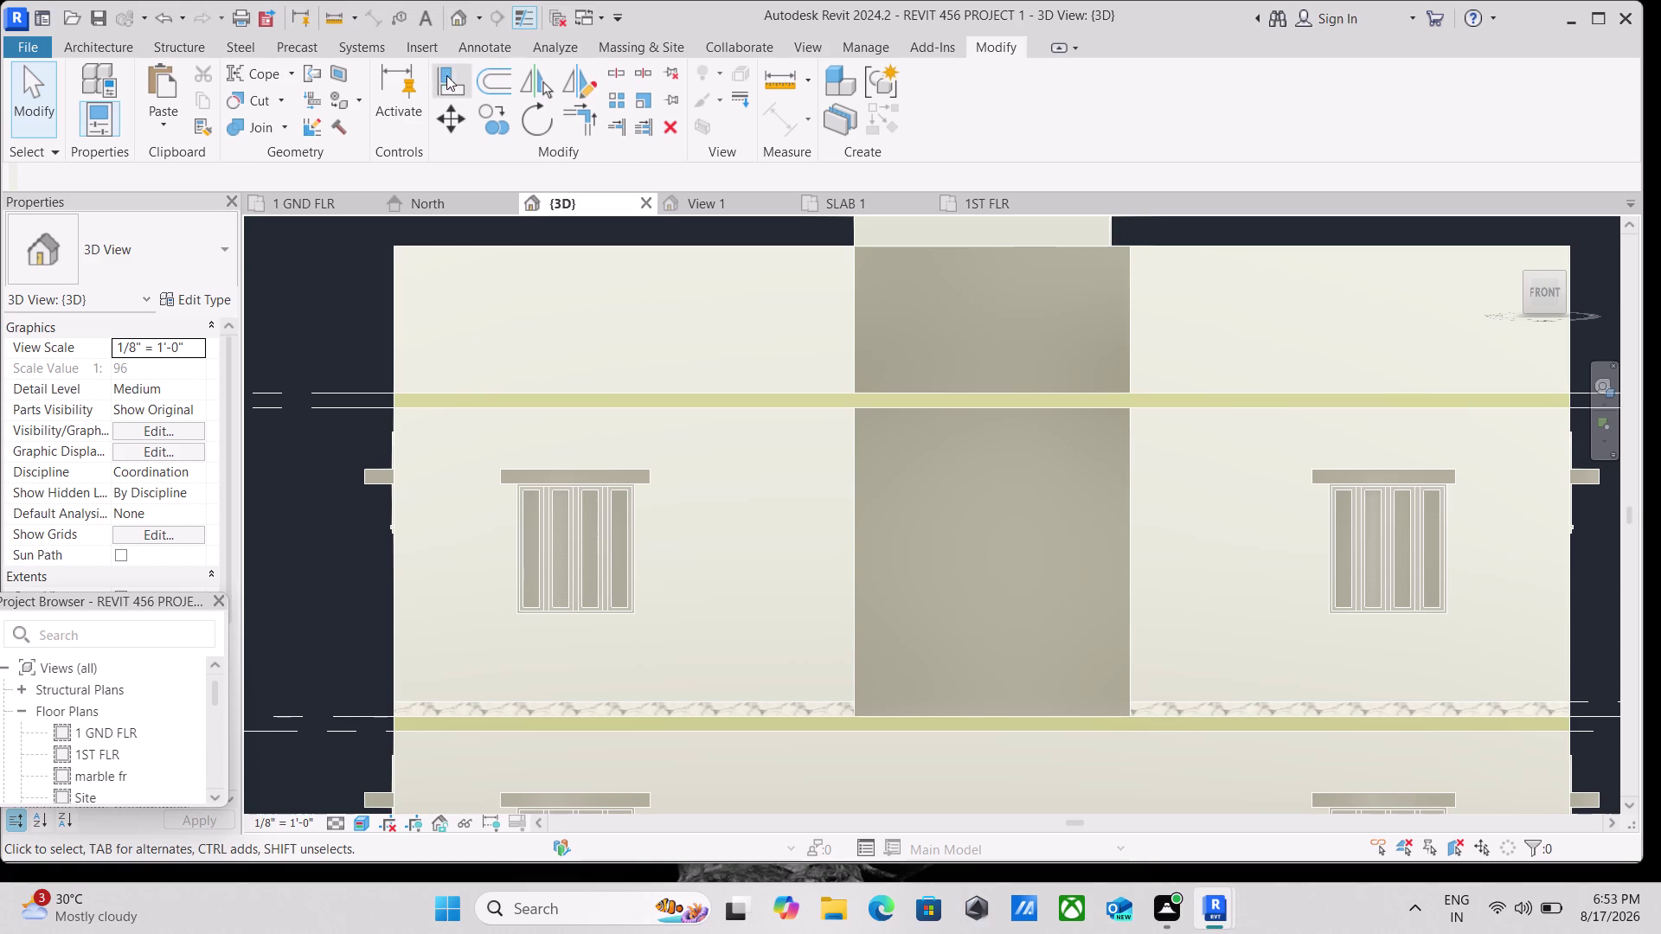
click(503, 124)
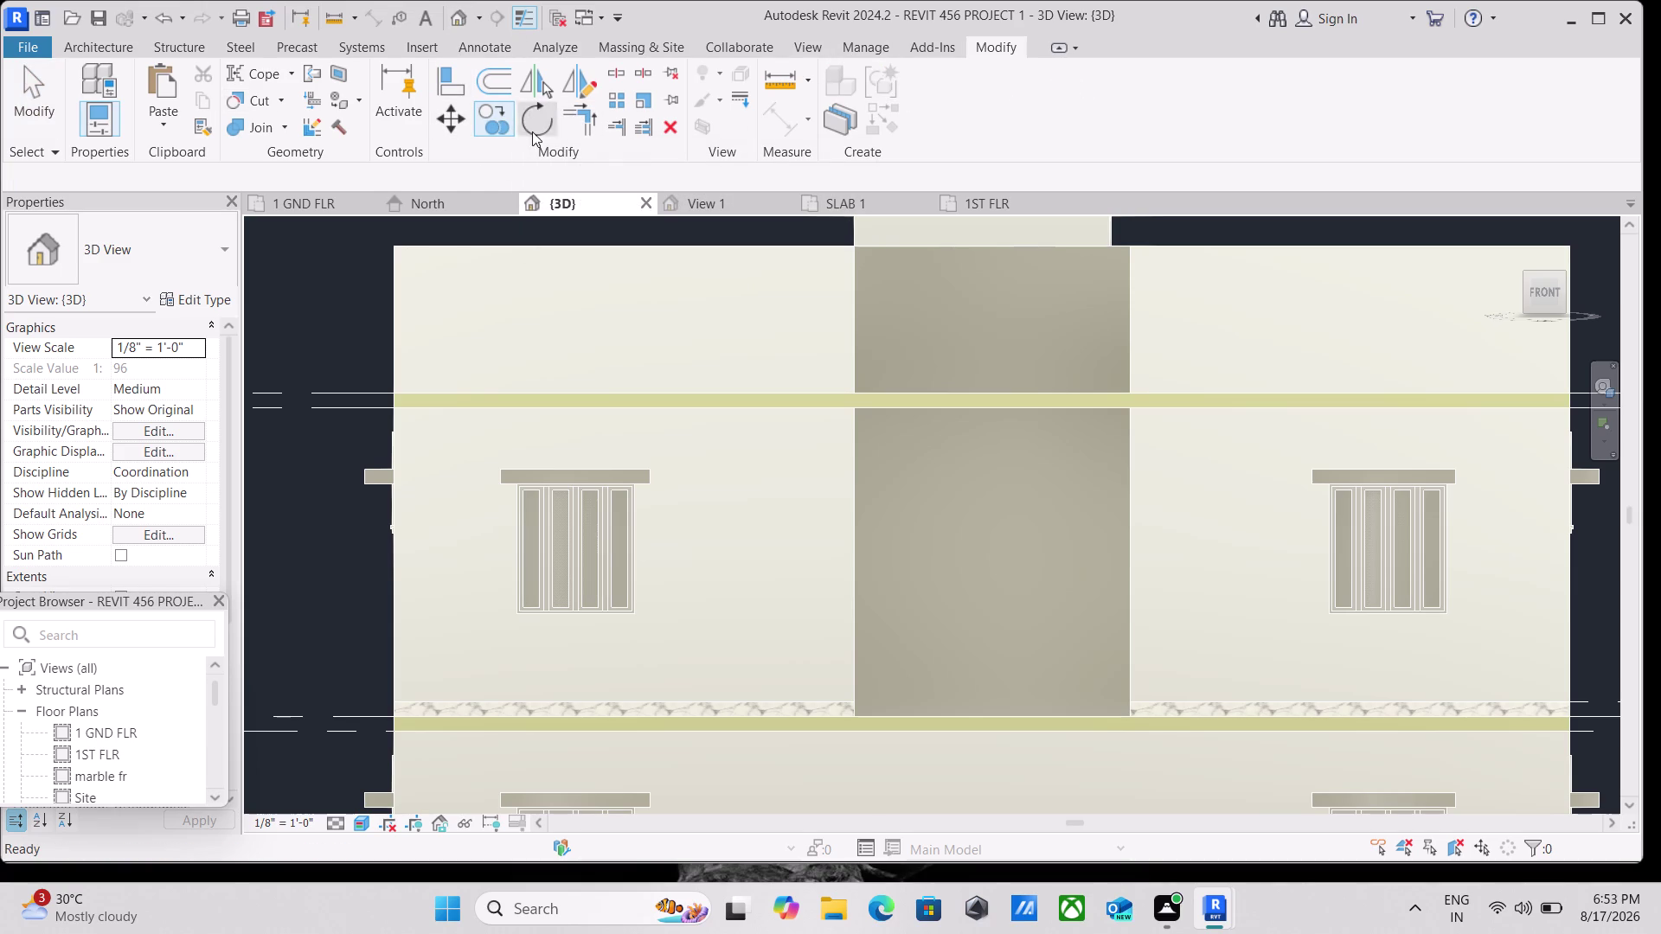
scroll(down, 3)
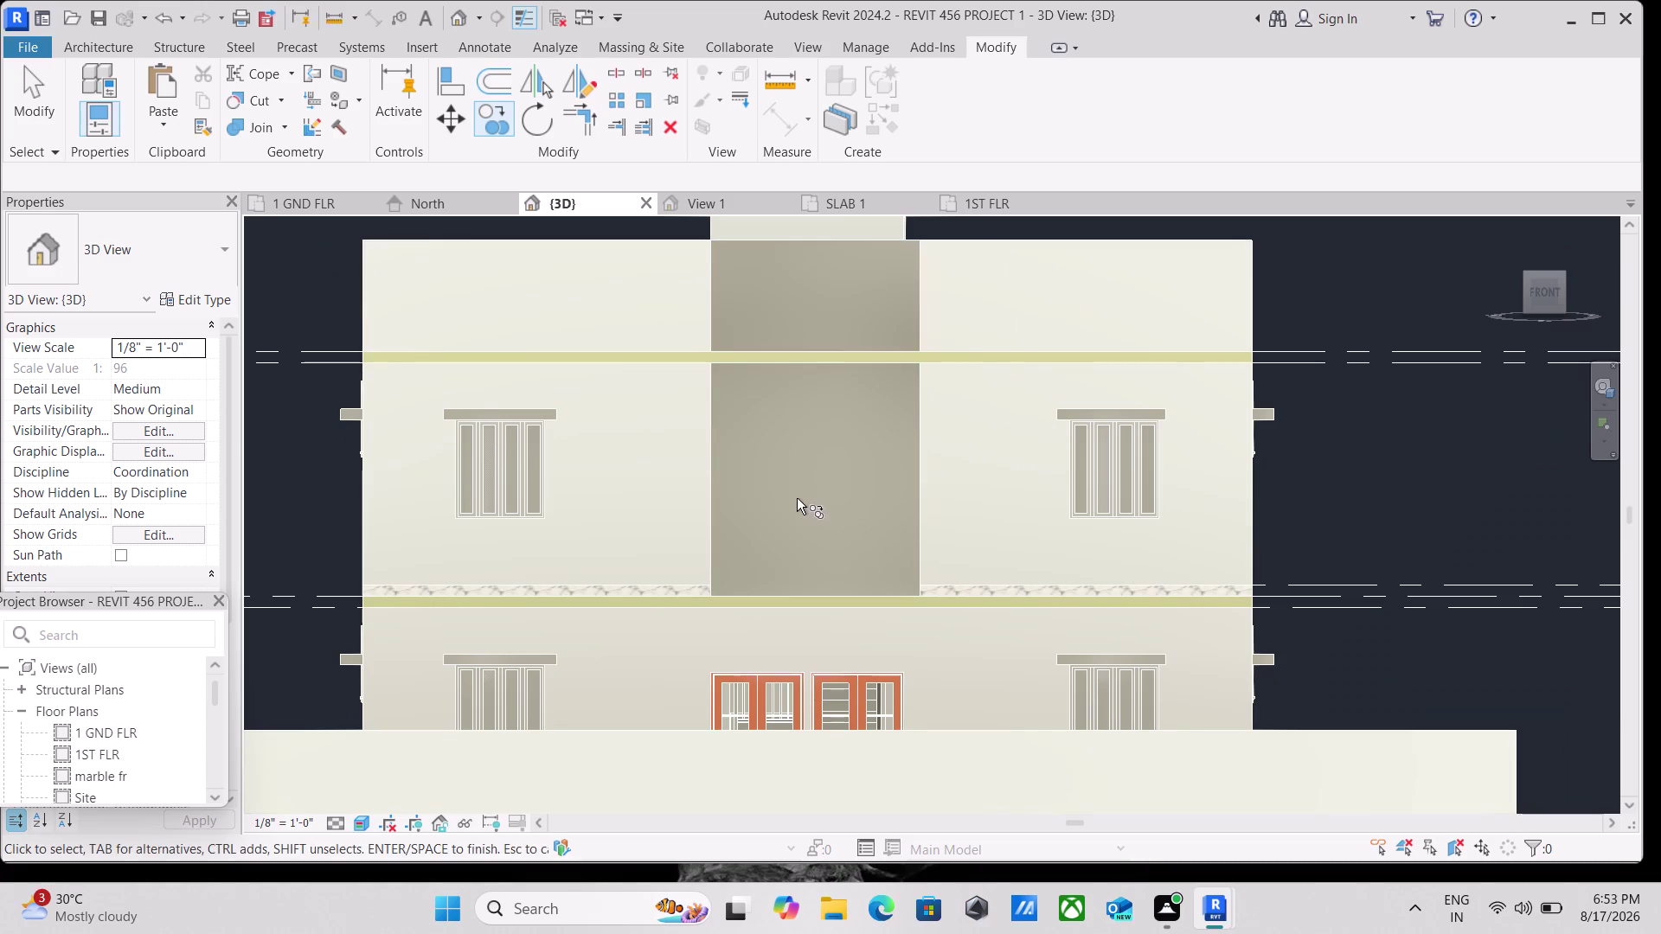
scroll(up, 3)
scroll(down, 3)
key(Escape)
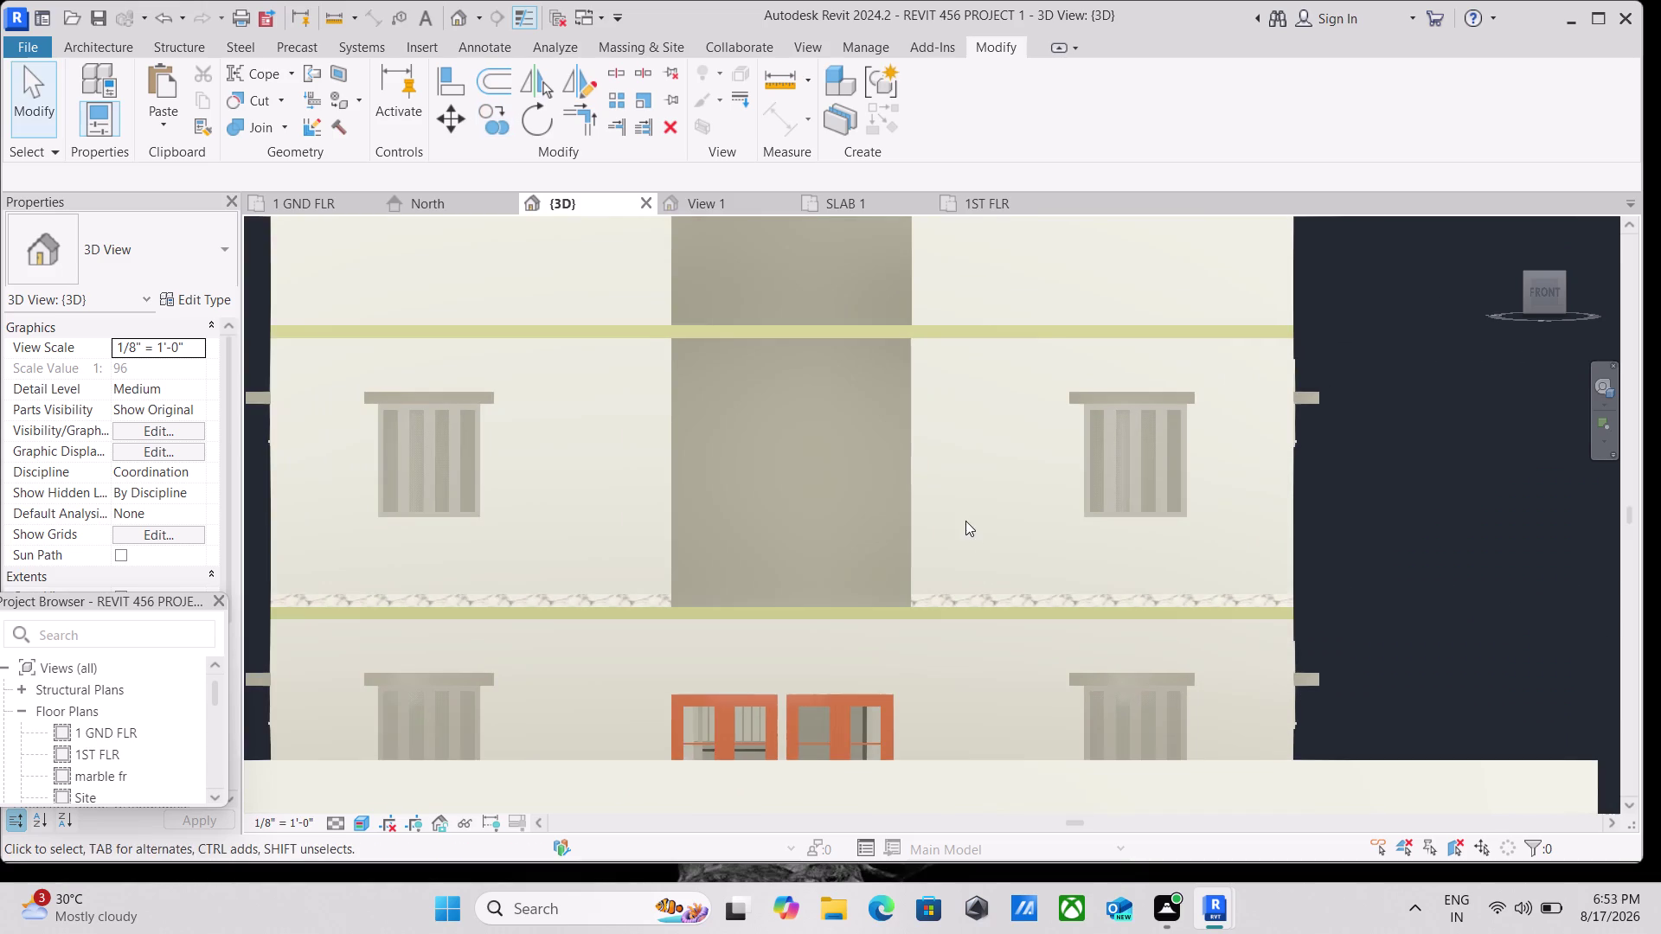
middle_drag(966, 521, 1005, 586)
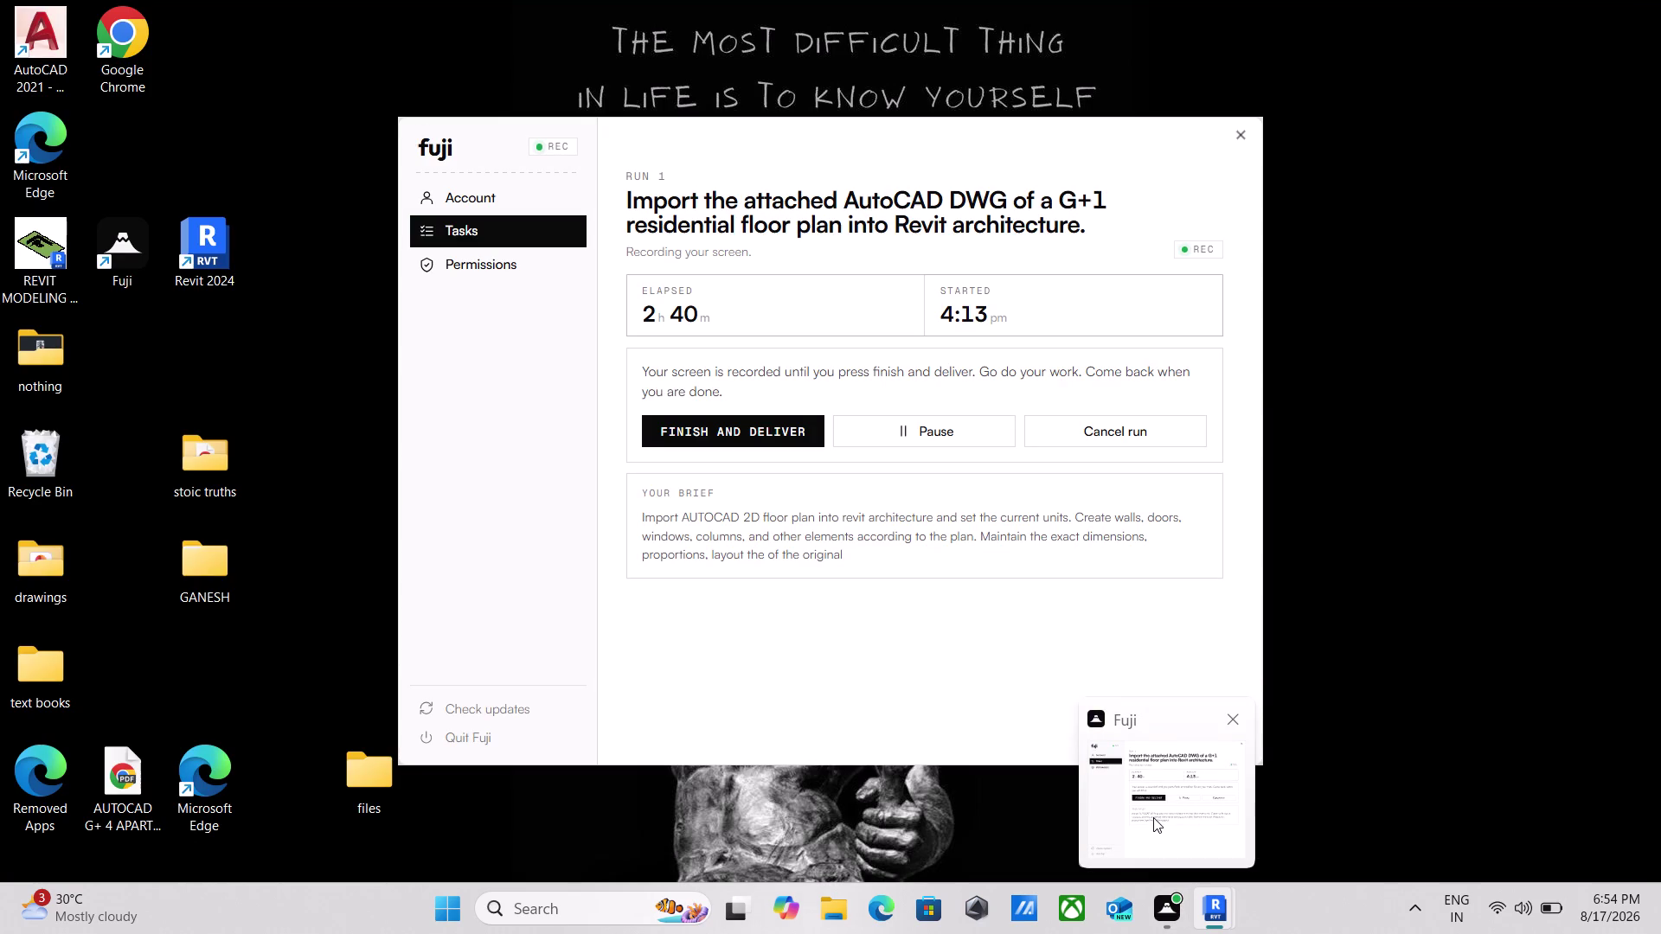
scroll(down, 3)
scroll(down, 3)
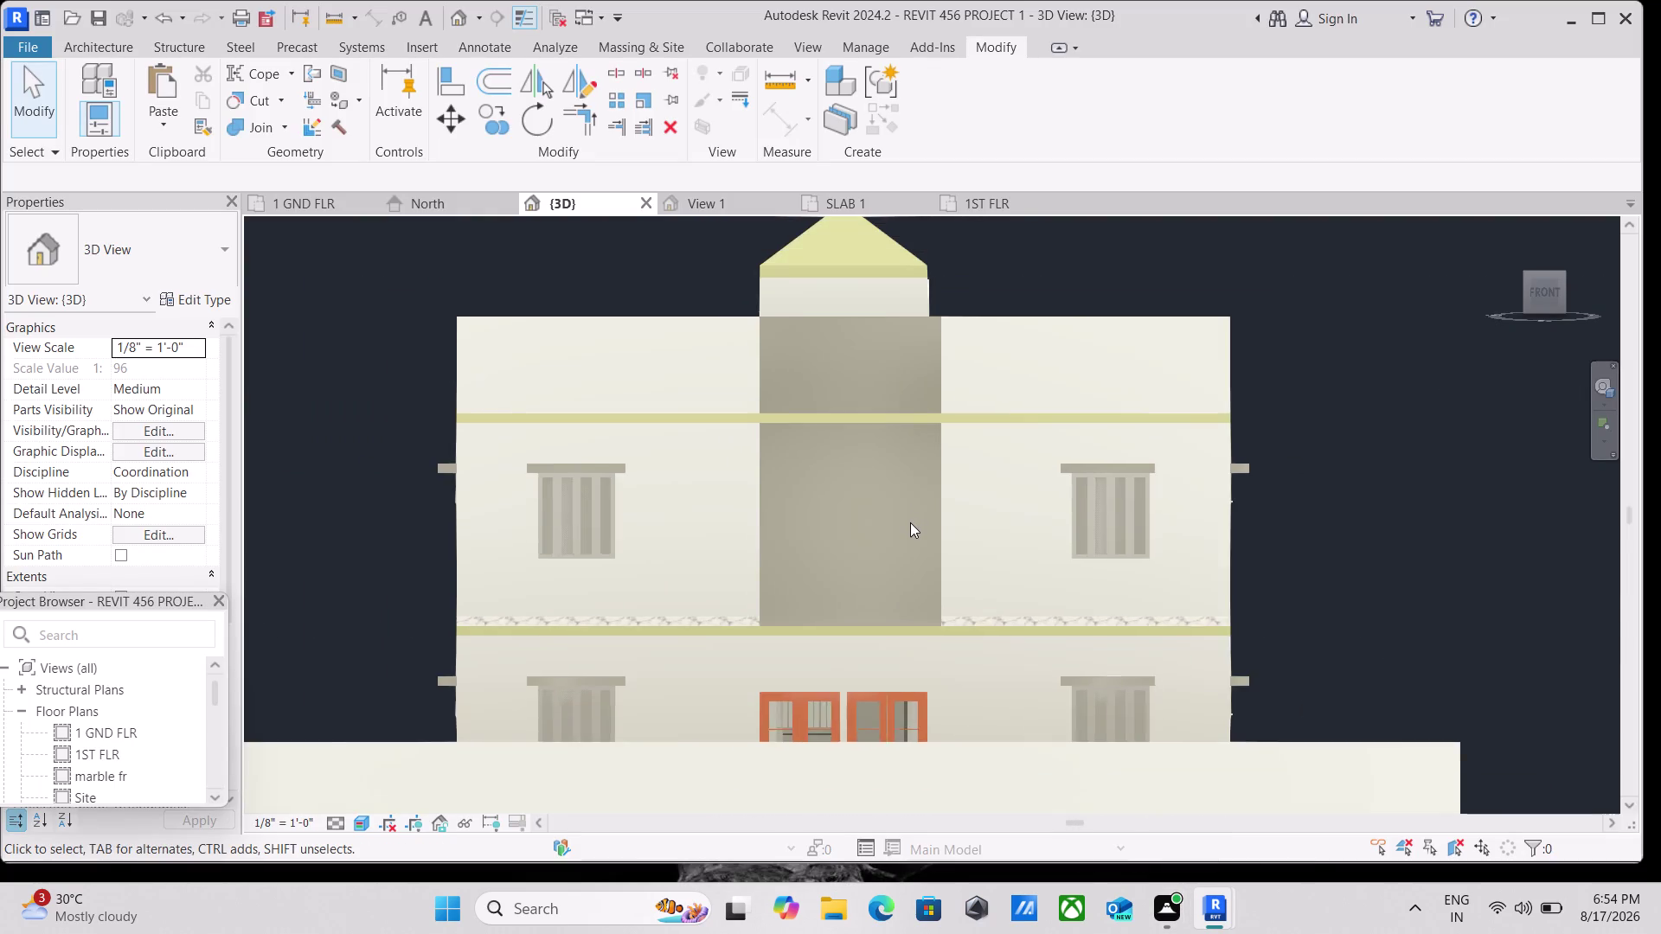
Frame the whole house, press Ctrl+S, and close the kitchen_1_6050 family window.
scroll(down, 3)
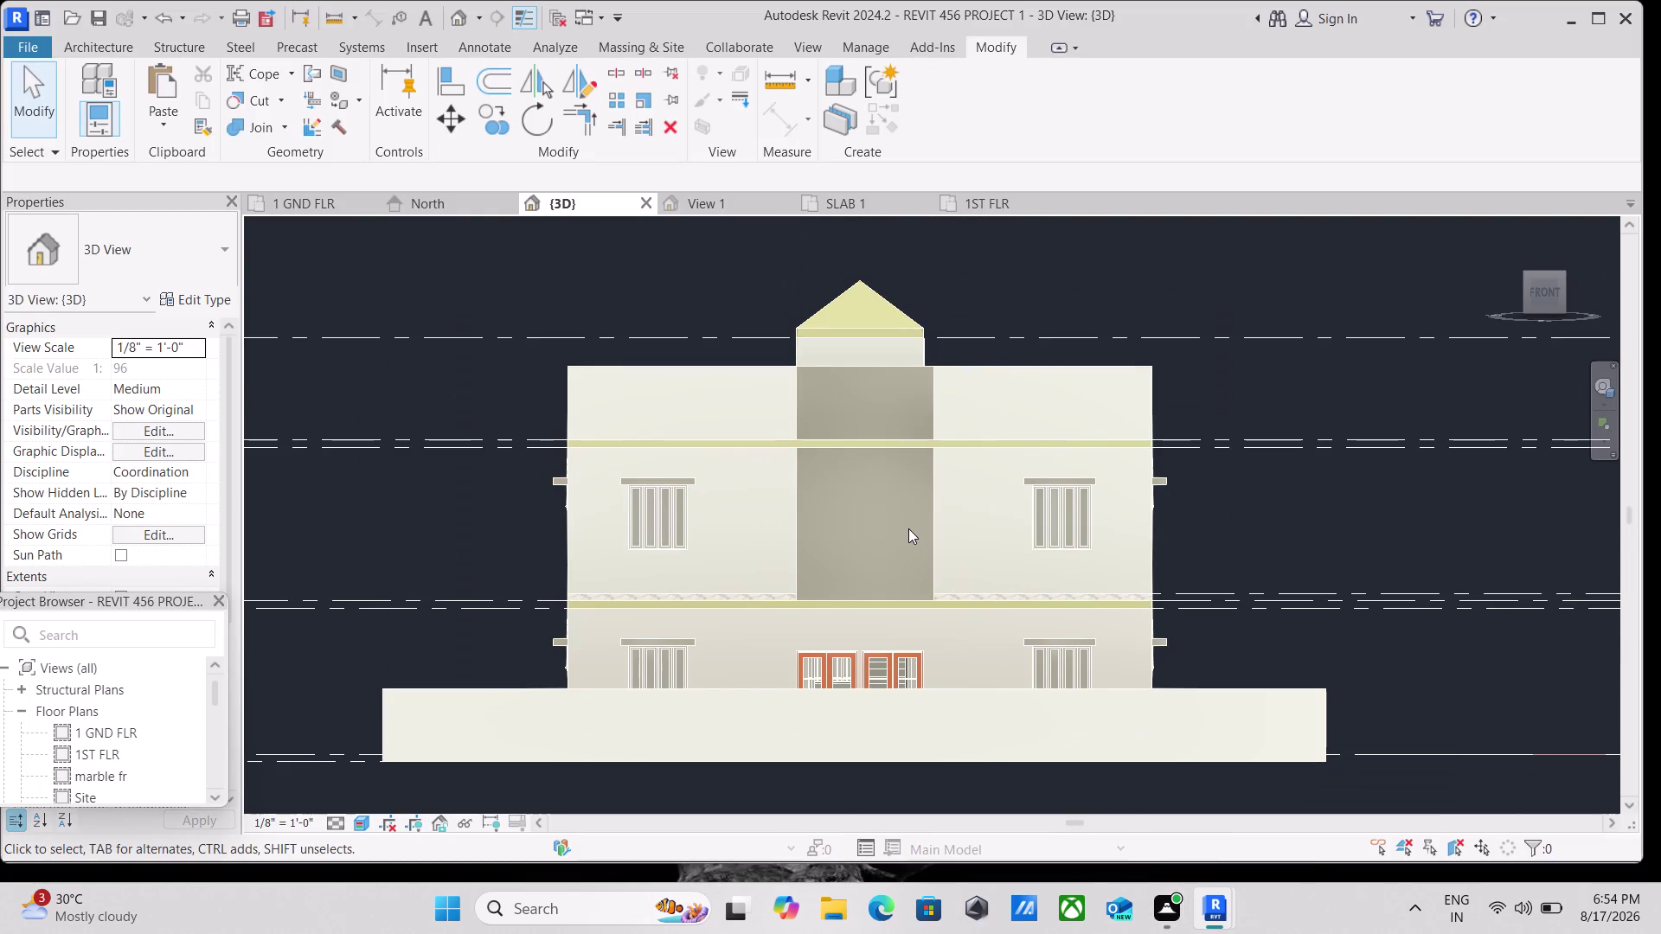
scroll(down, 3)
middle_drag(904, 311, 903, 342)
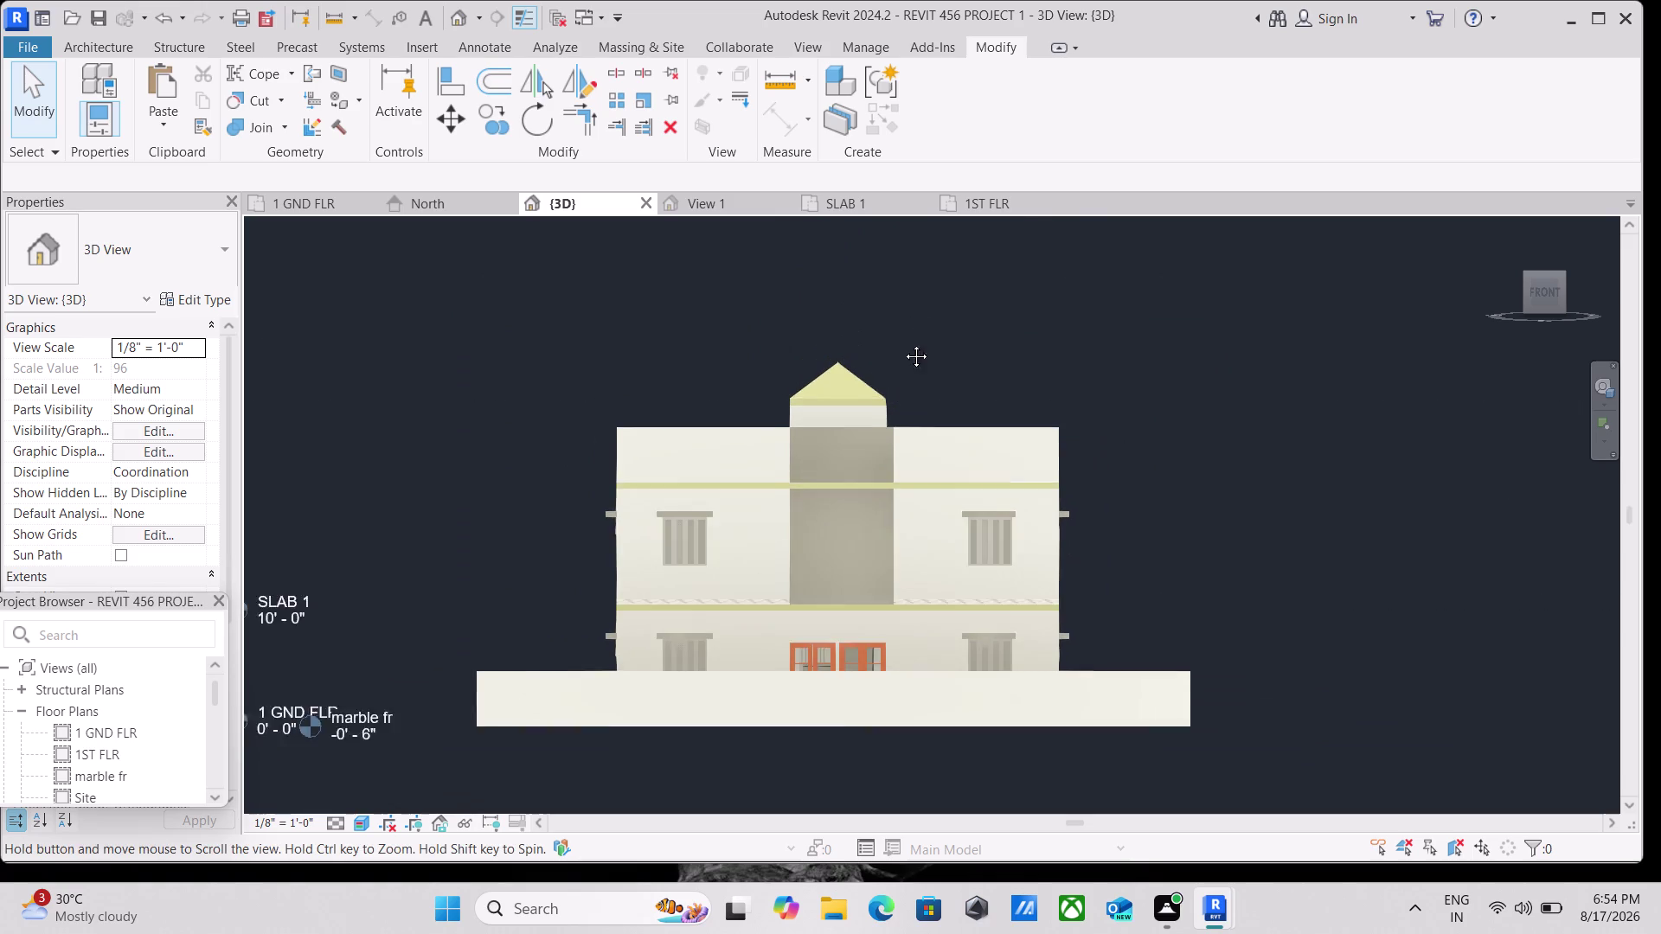
middle_drag(903, 341, 902, 355)
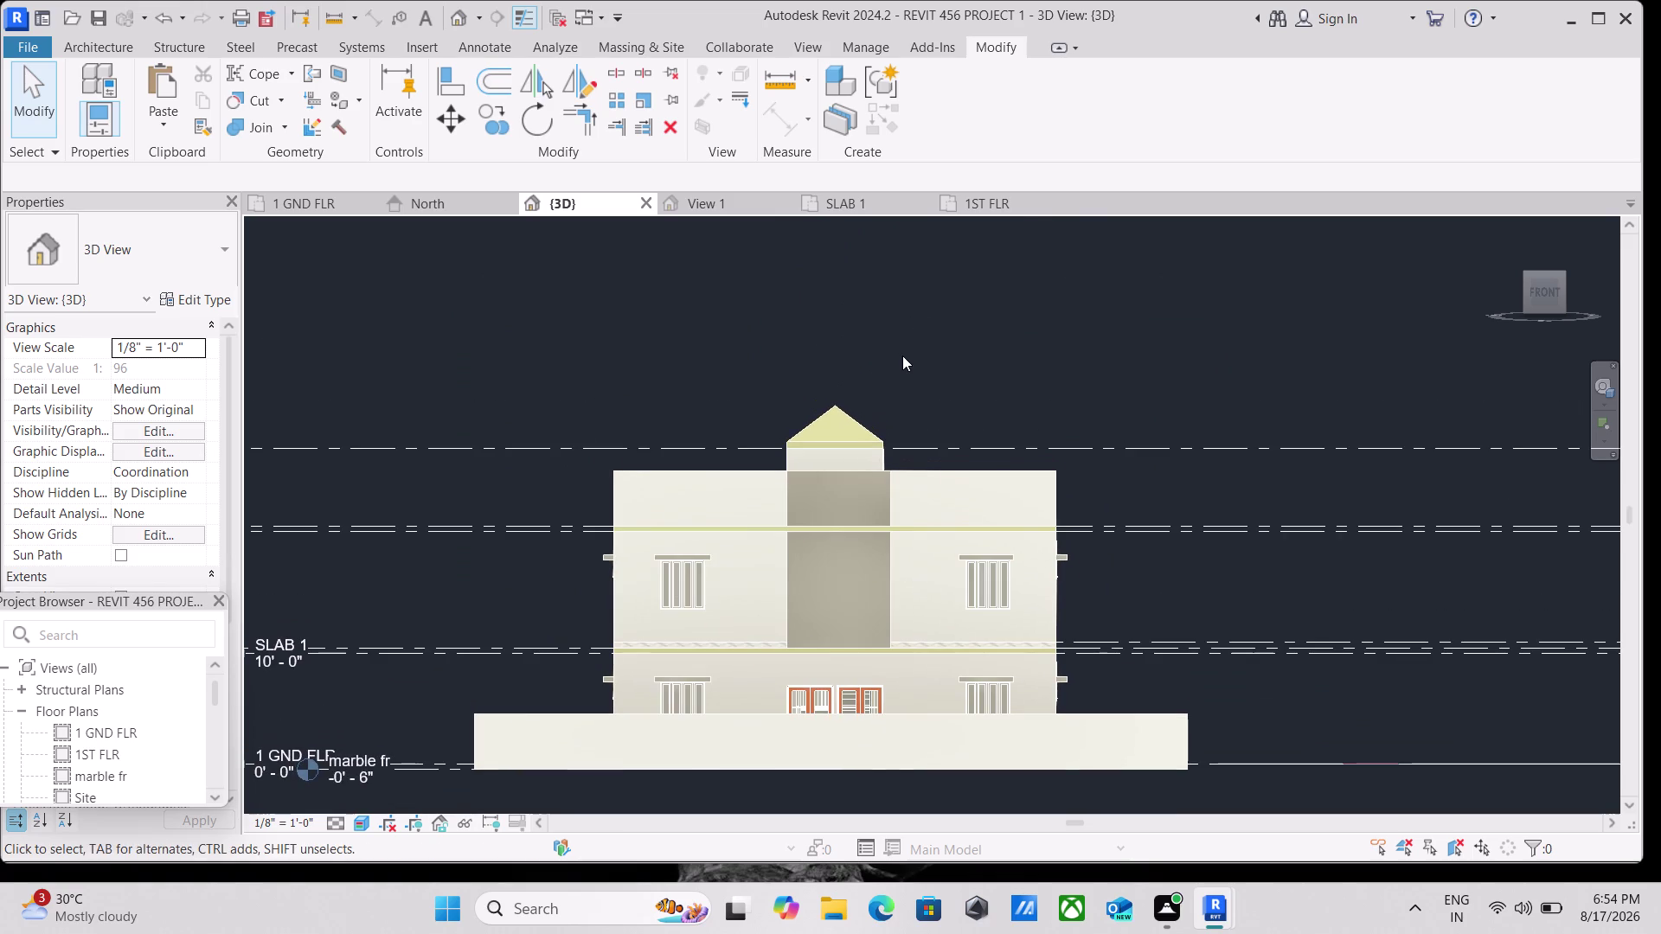
key(ctrl+s)
click(1629, 16)
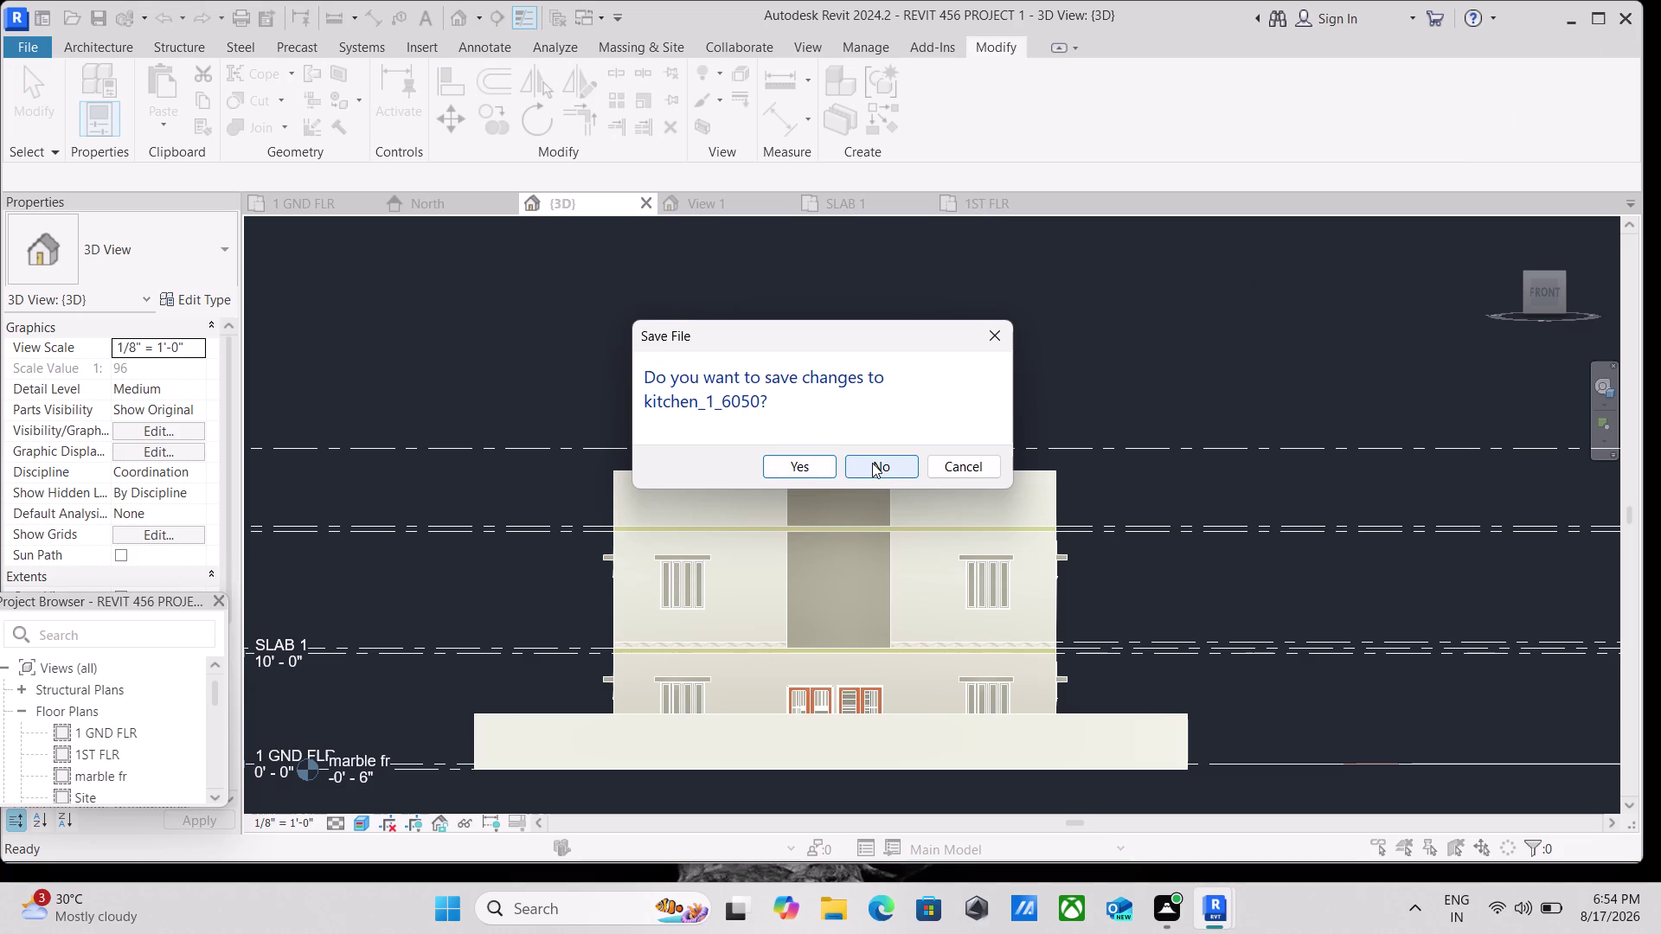
Decline replacing the file, cancel Save As, then close kitchen_1_6050 without saving.
click(824, 466)
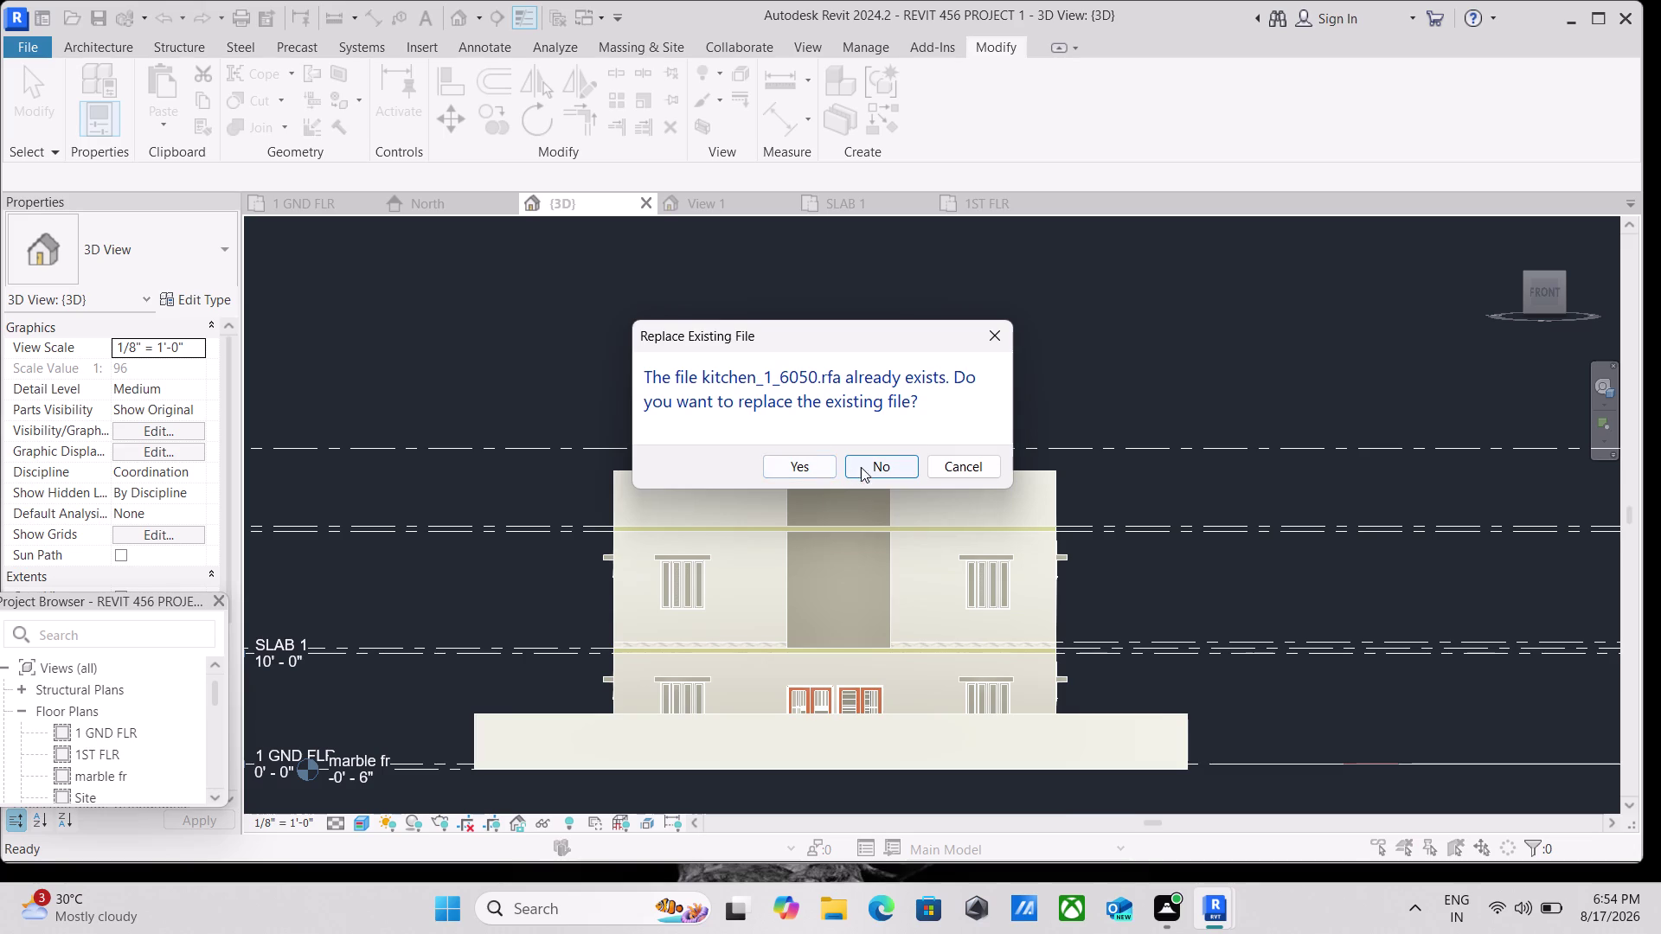
click(899, 471)
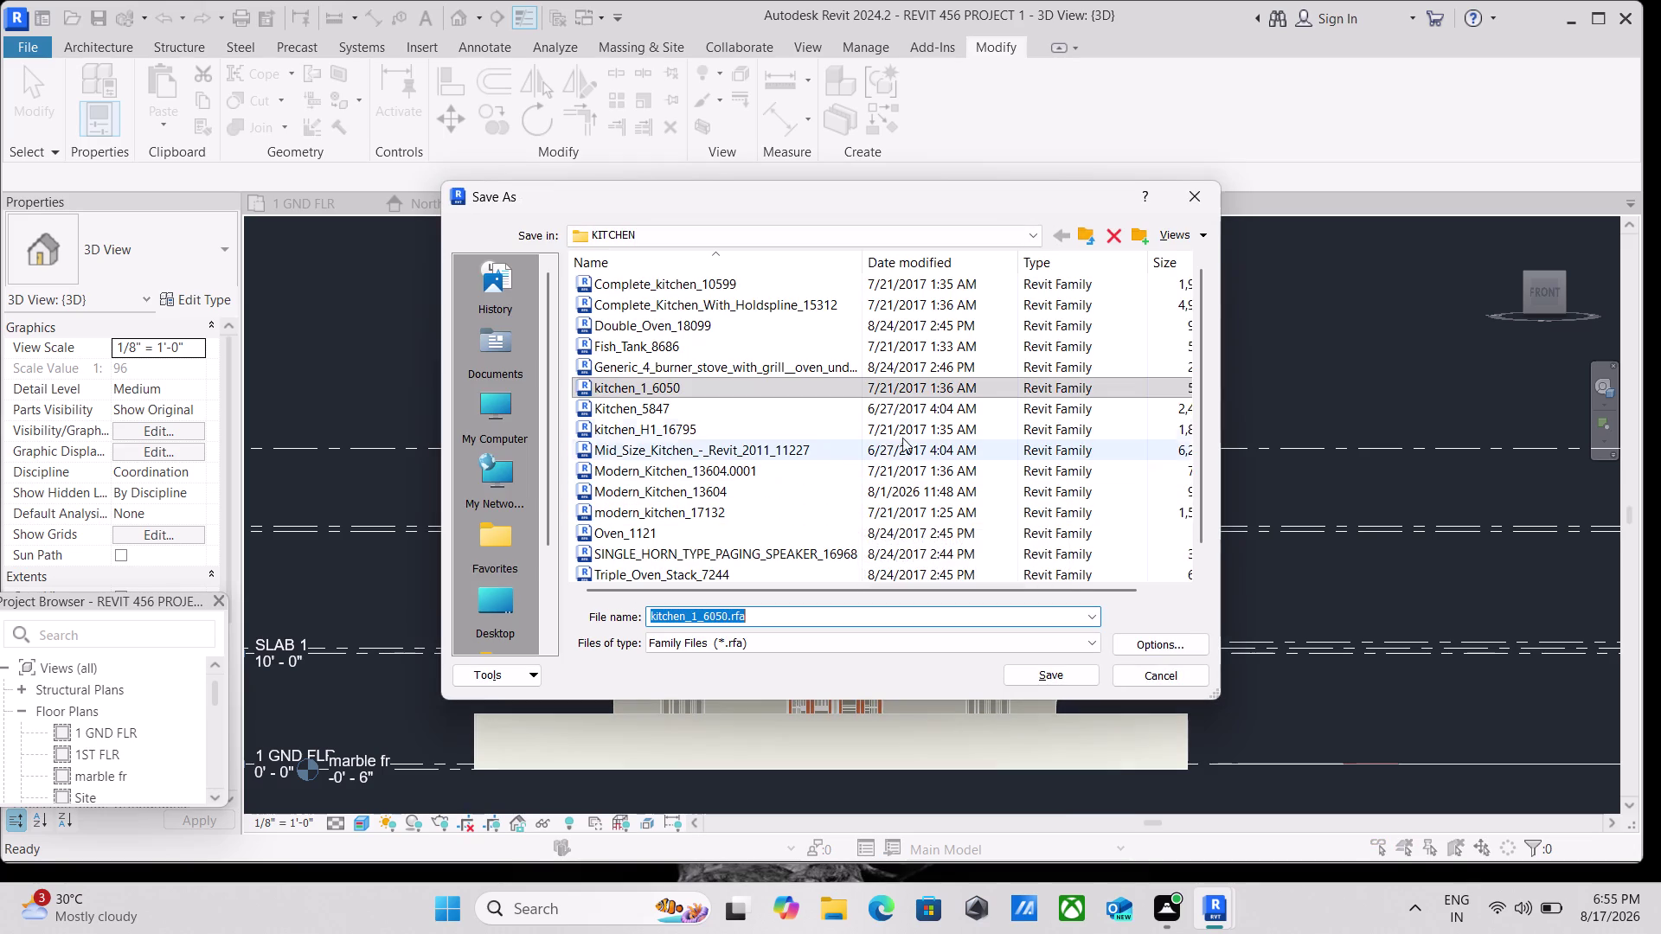
click(1210, 193)
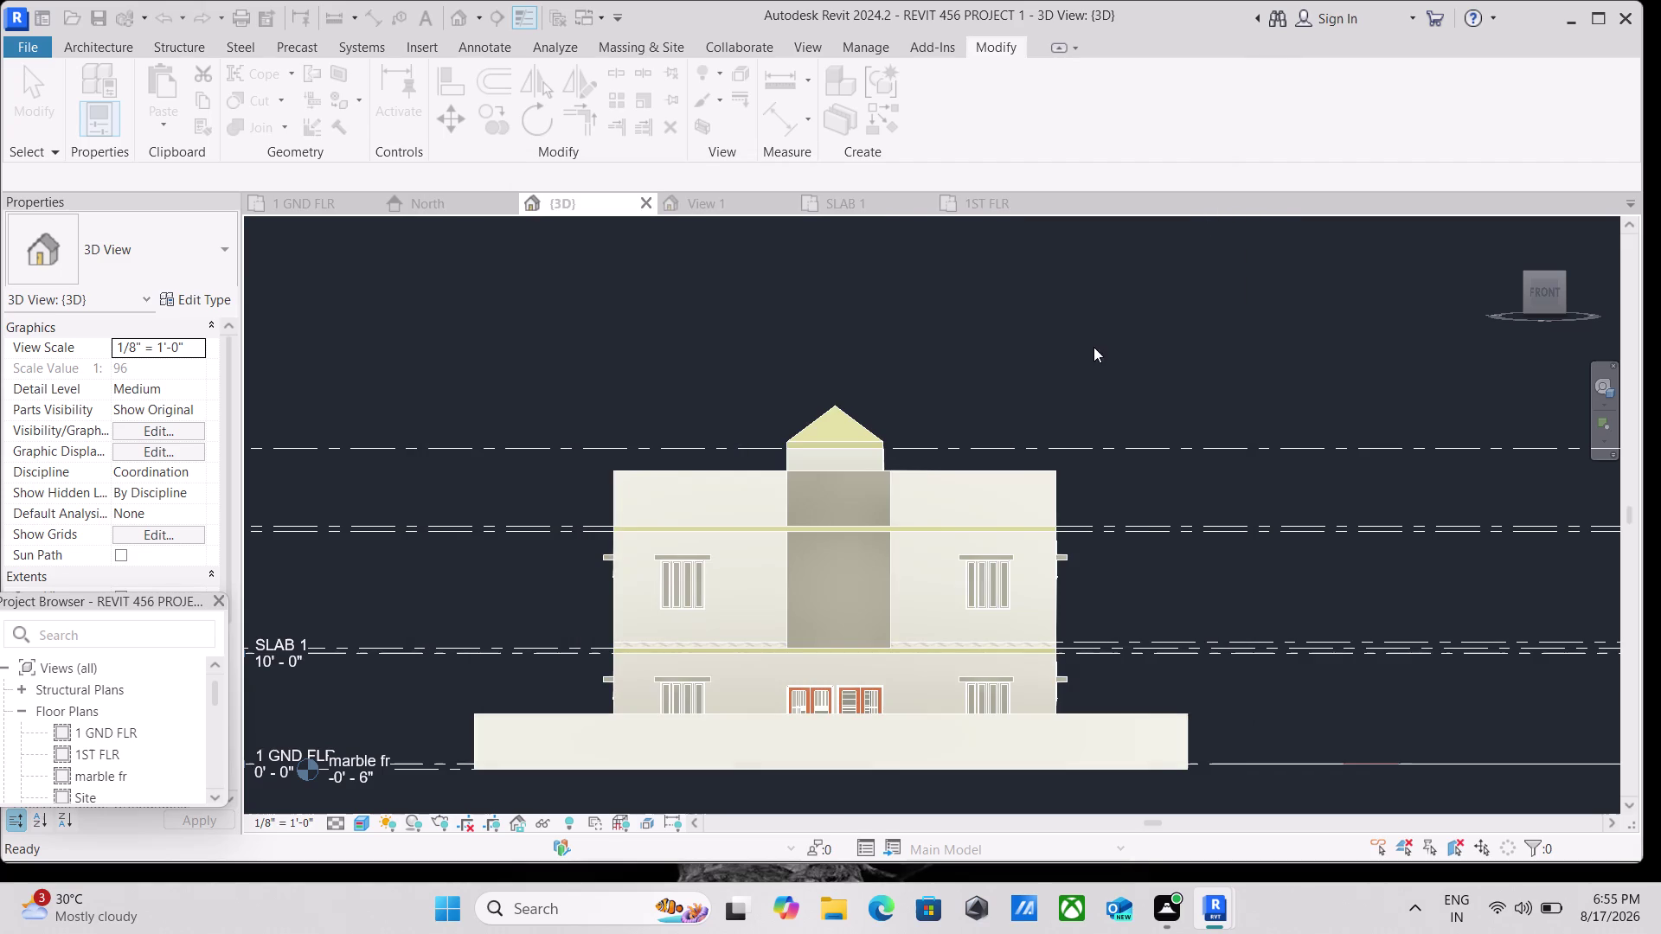
scroll(down, 3)
middle_drag(1163, 293, 1120, 328)
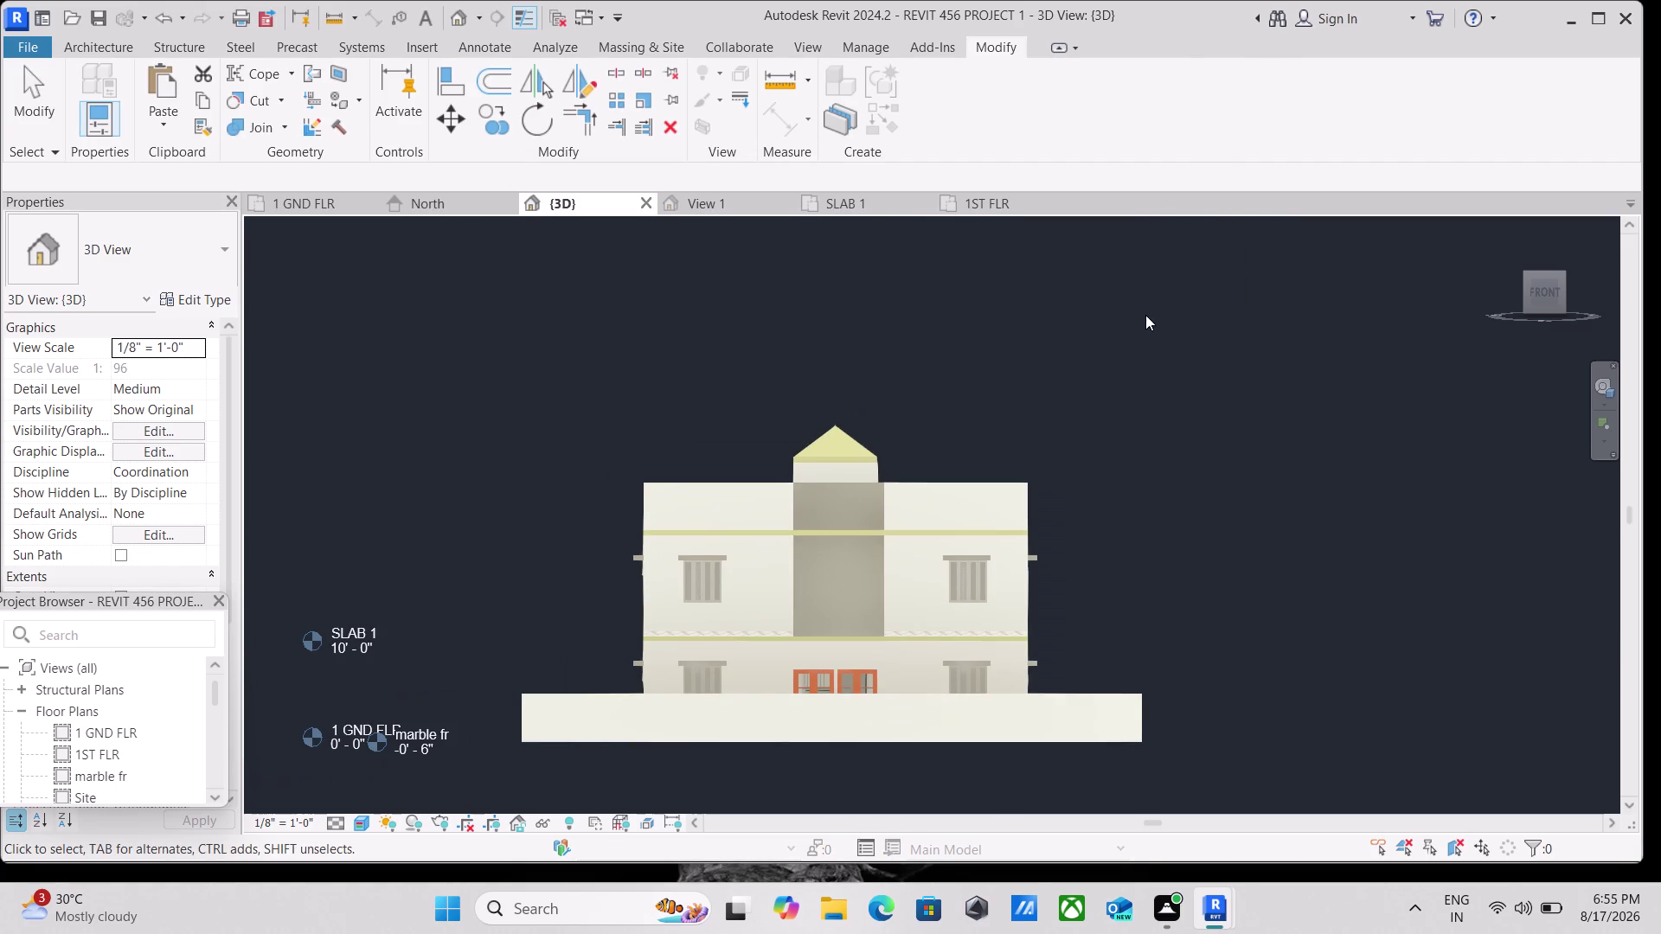
click(1633, 24)
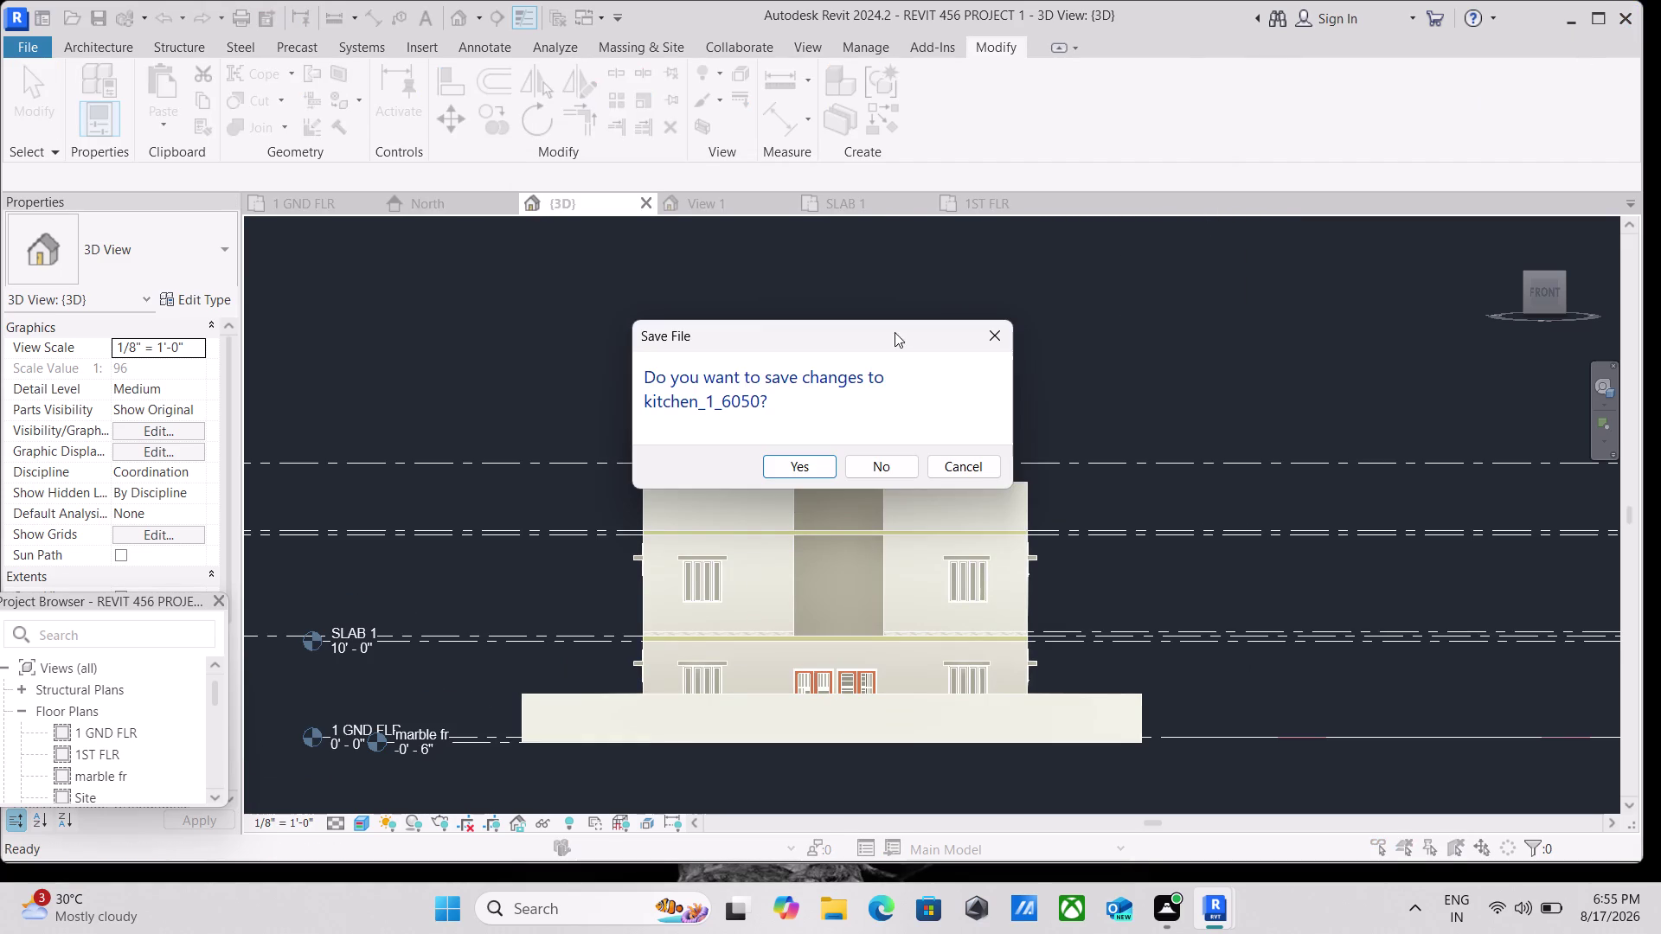
click(898, 462)
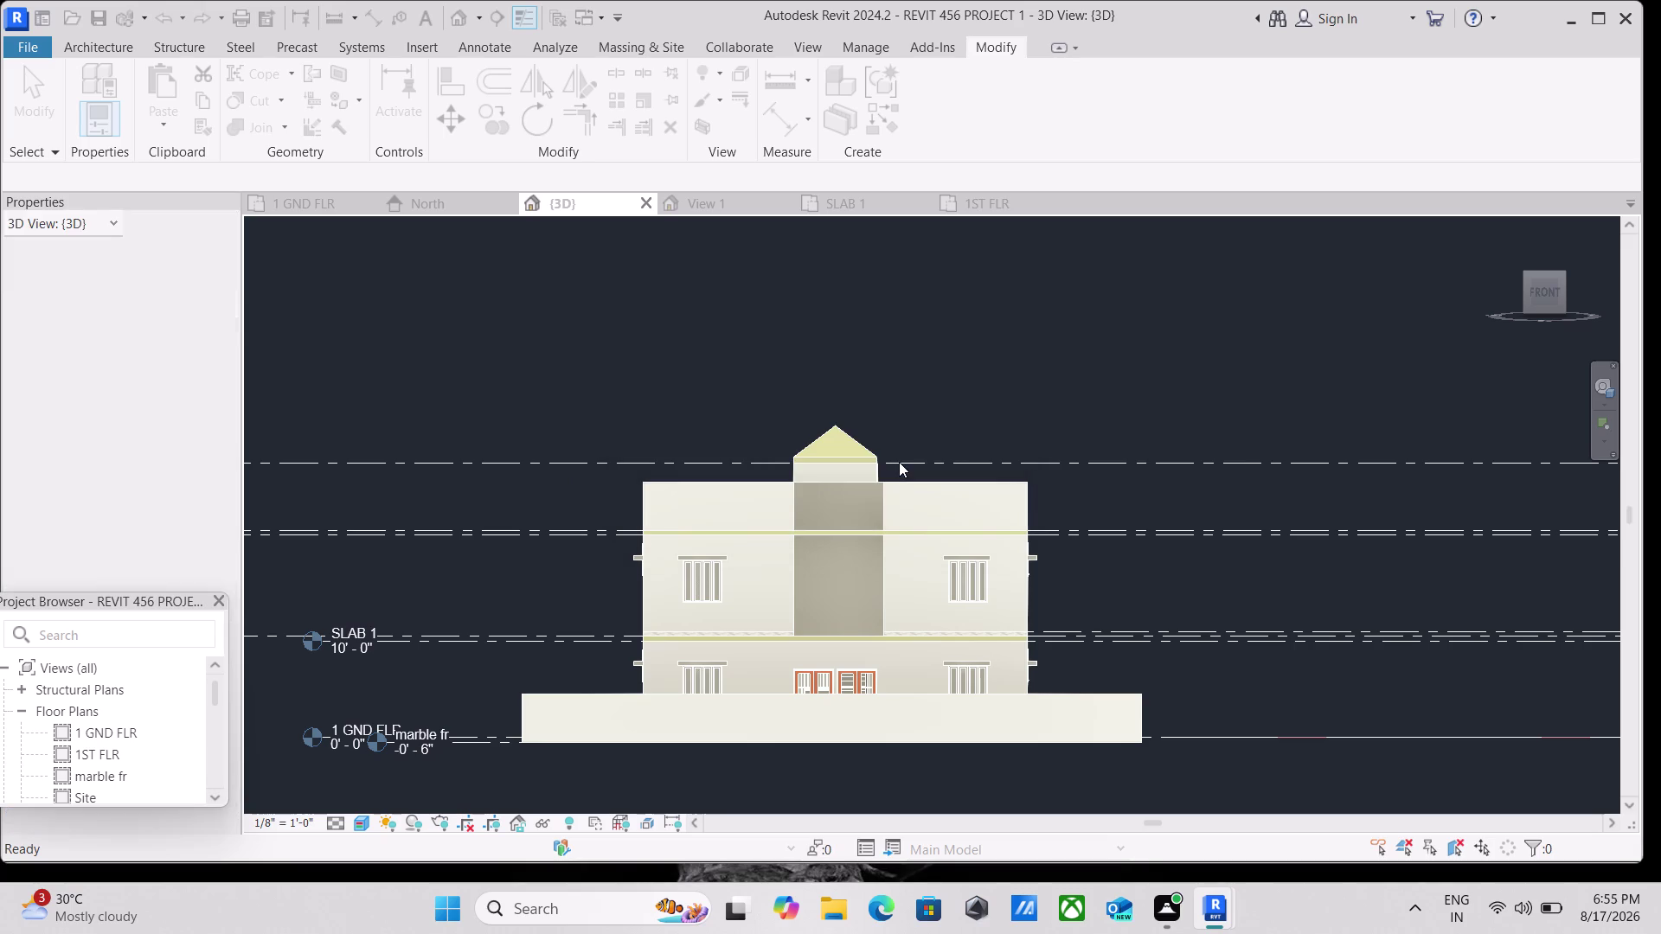